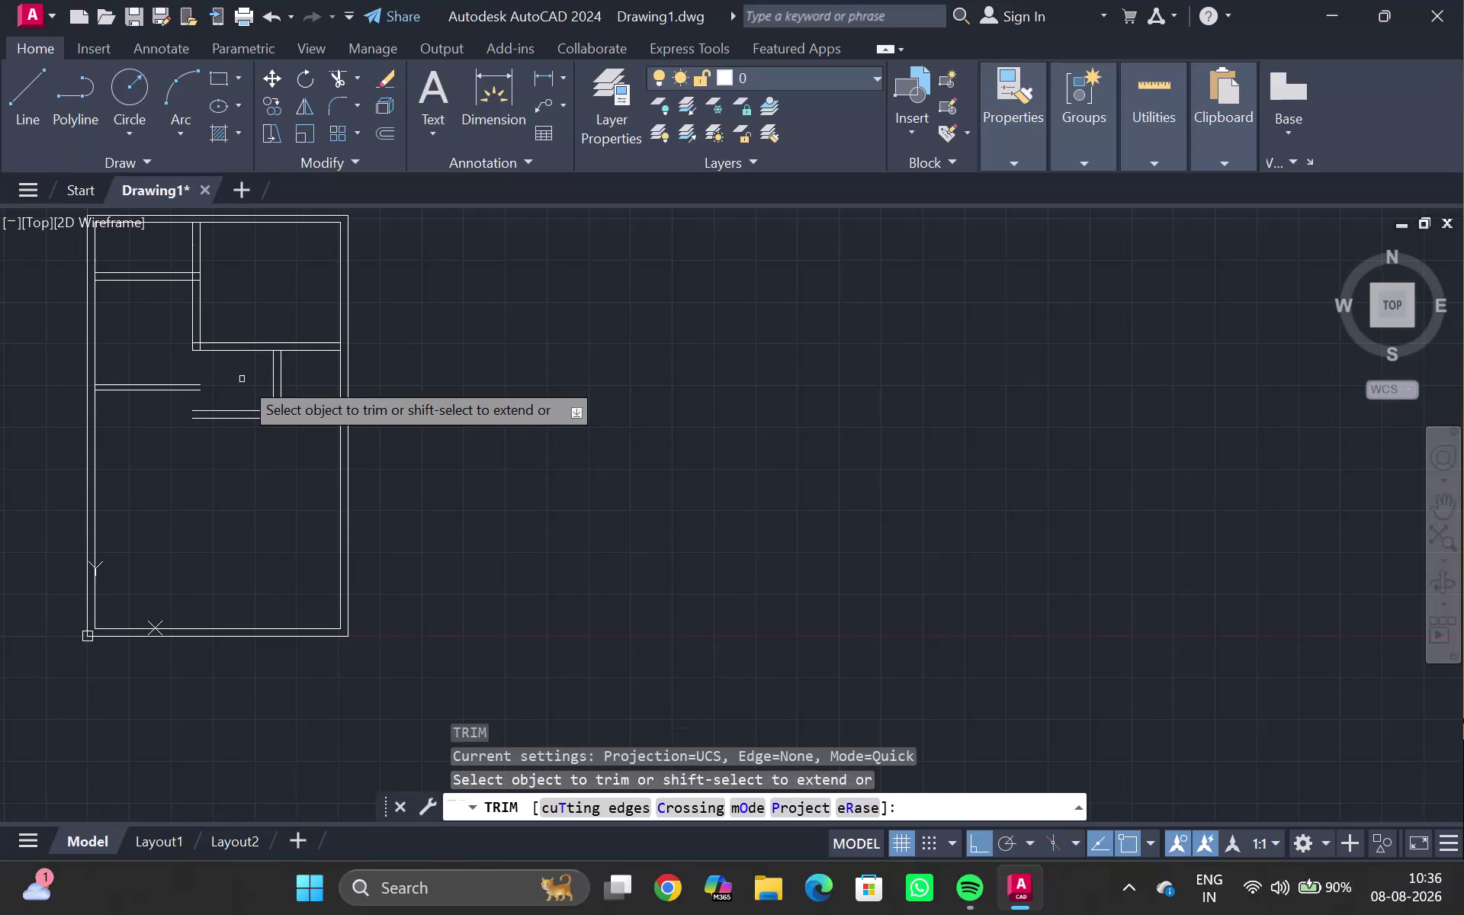
Cancel the trim operation and pan toward the inner partition.
drag(245, 374, 241, 439)
click(240, 440)
key(Escape)
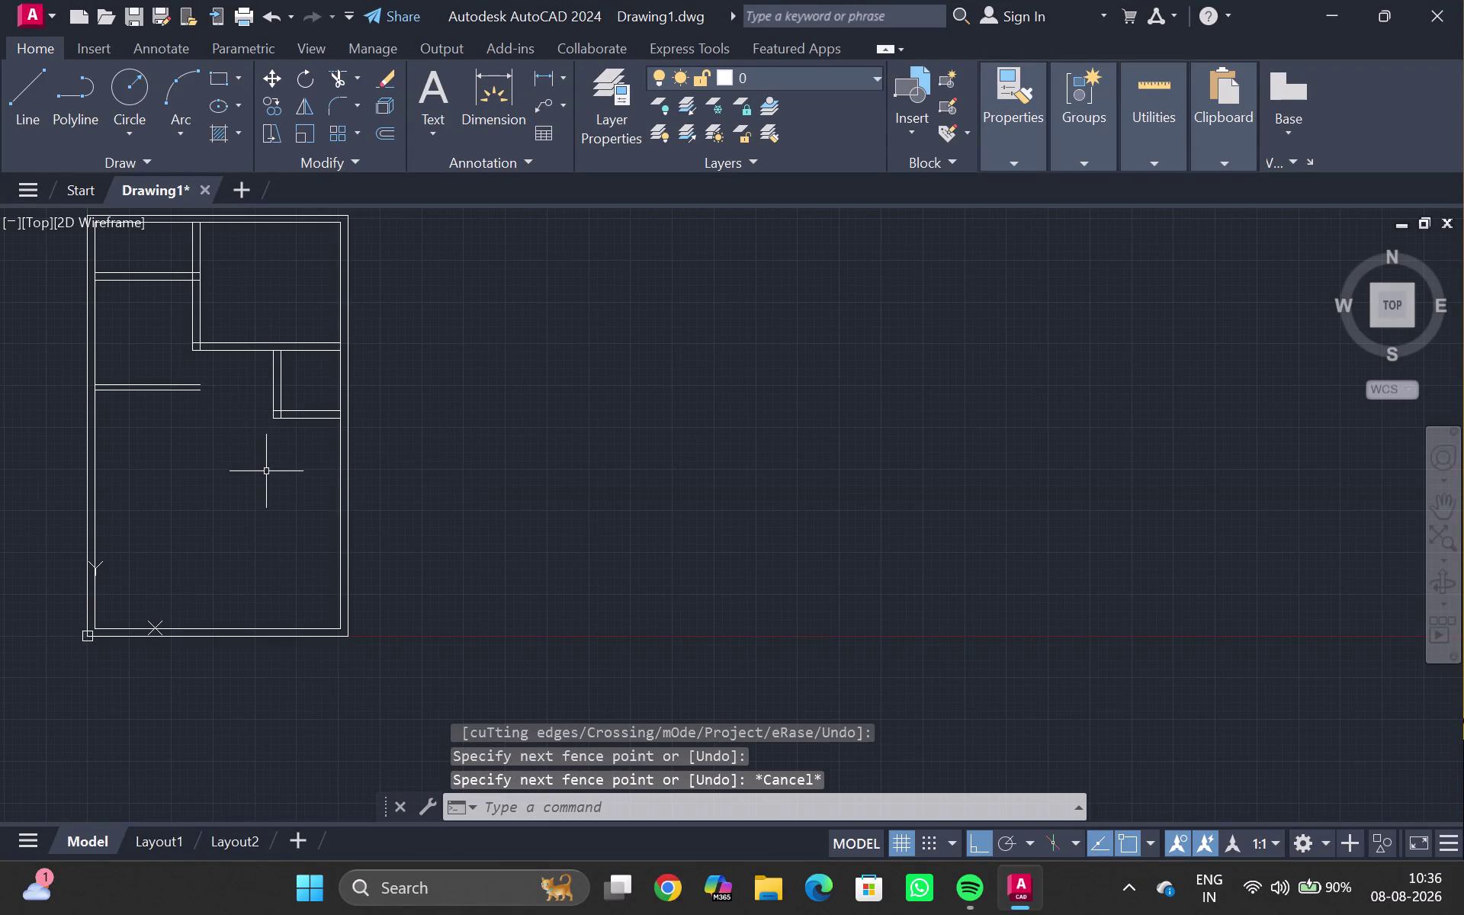
scroll(up, 3)
middle_drag(251, 419, 177, 443)
scroll(up, 3)
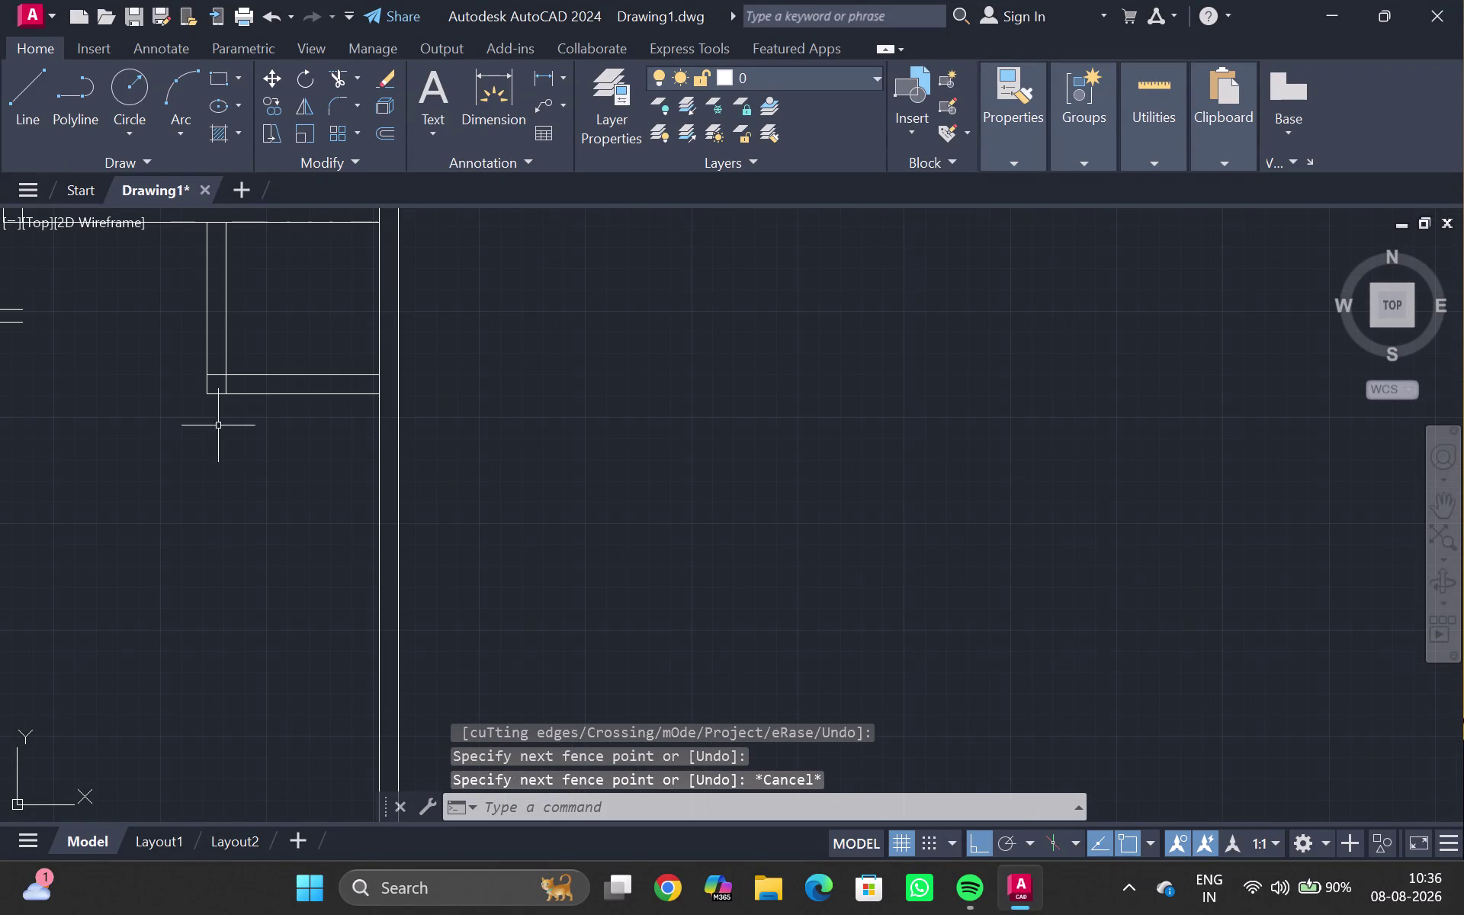
click(260, 396)
Offset a wall line 9'8" below it, then end the offset.
key(o)
key(Return)
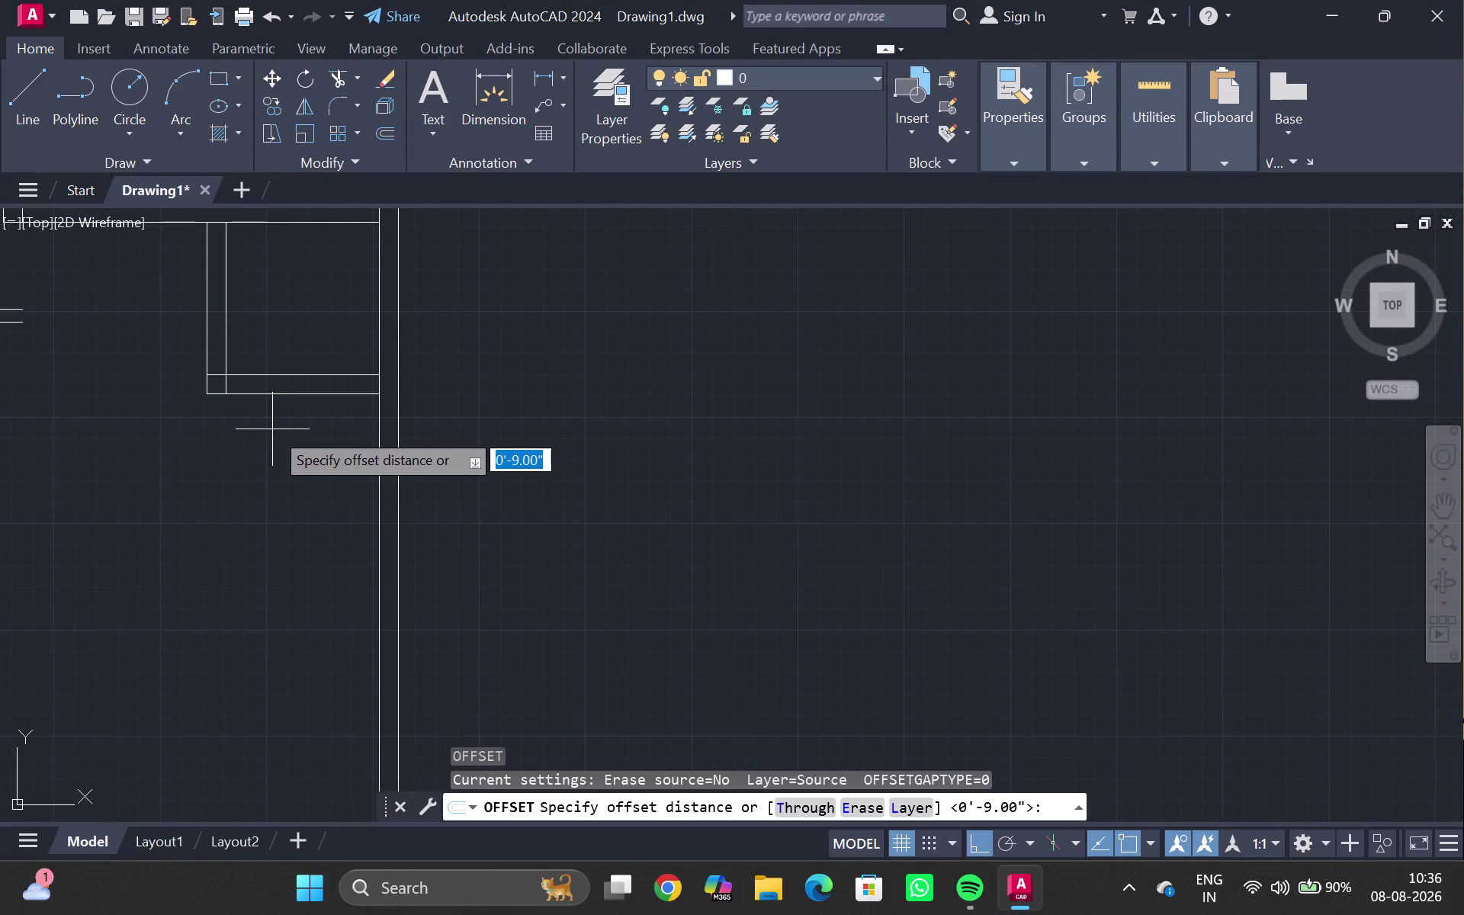
text(9)
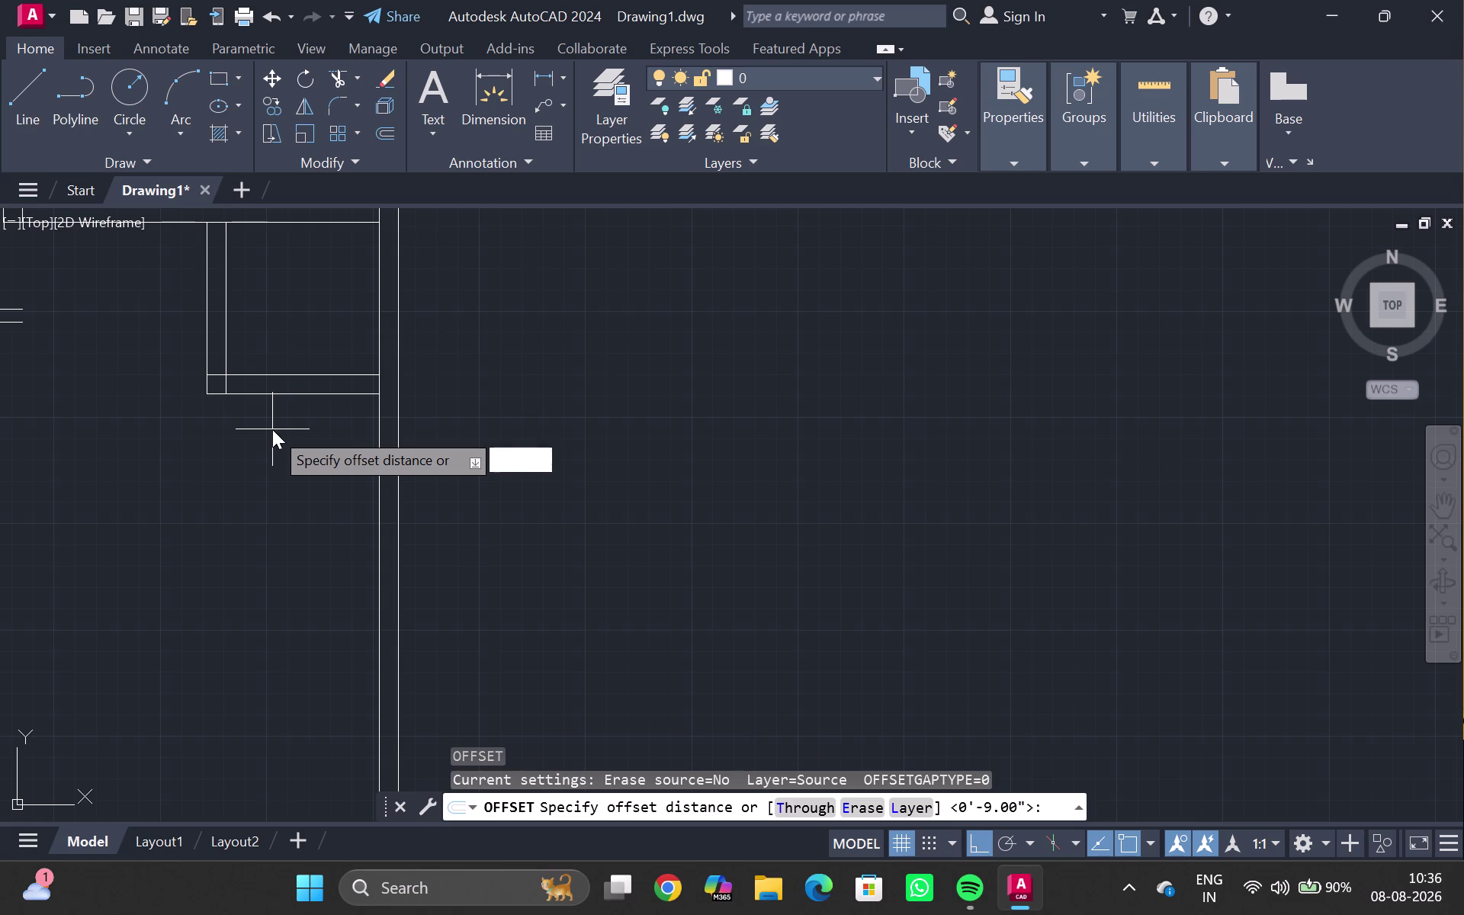
text(')
text(8")
key(Return)
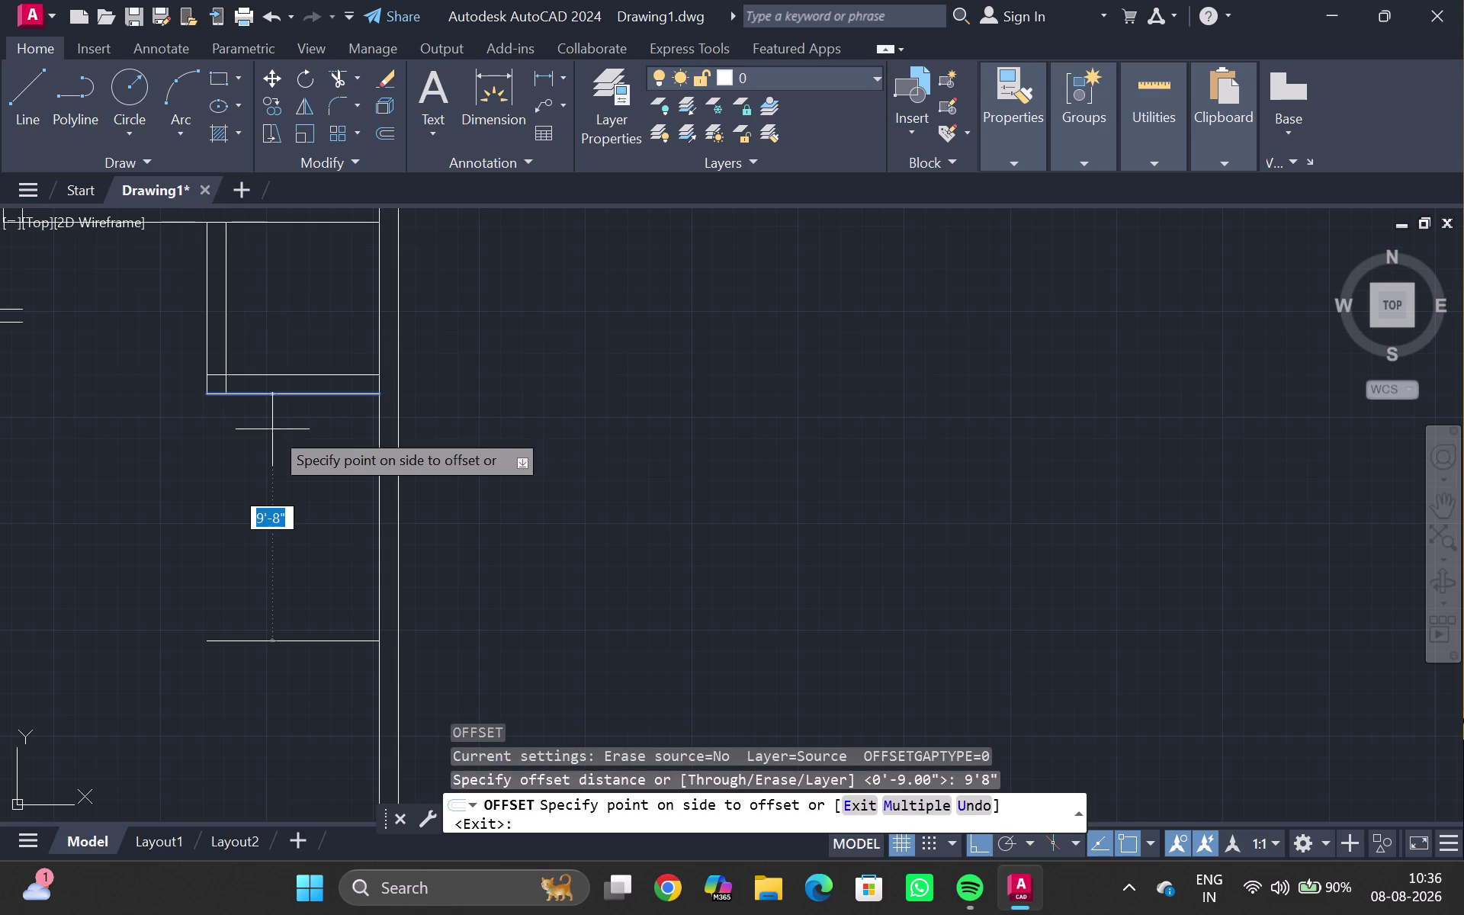
double_click(289, 462)
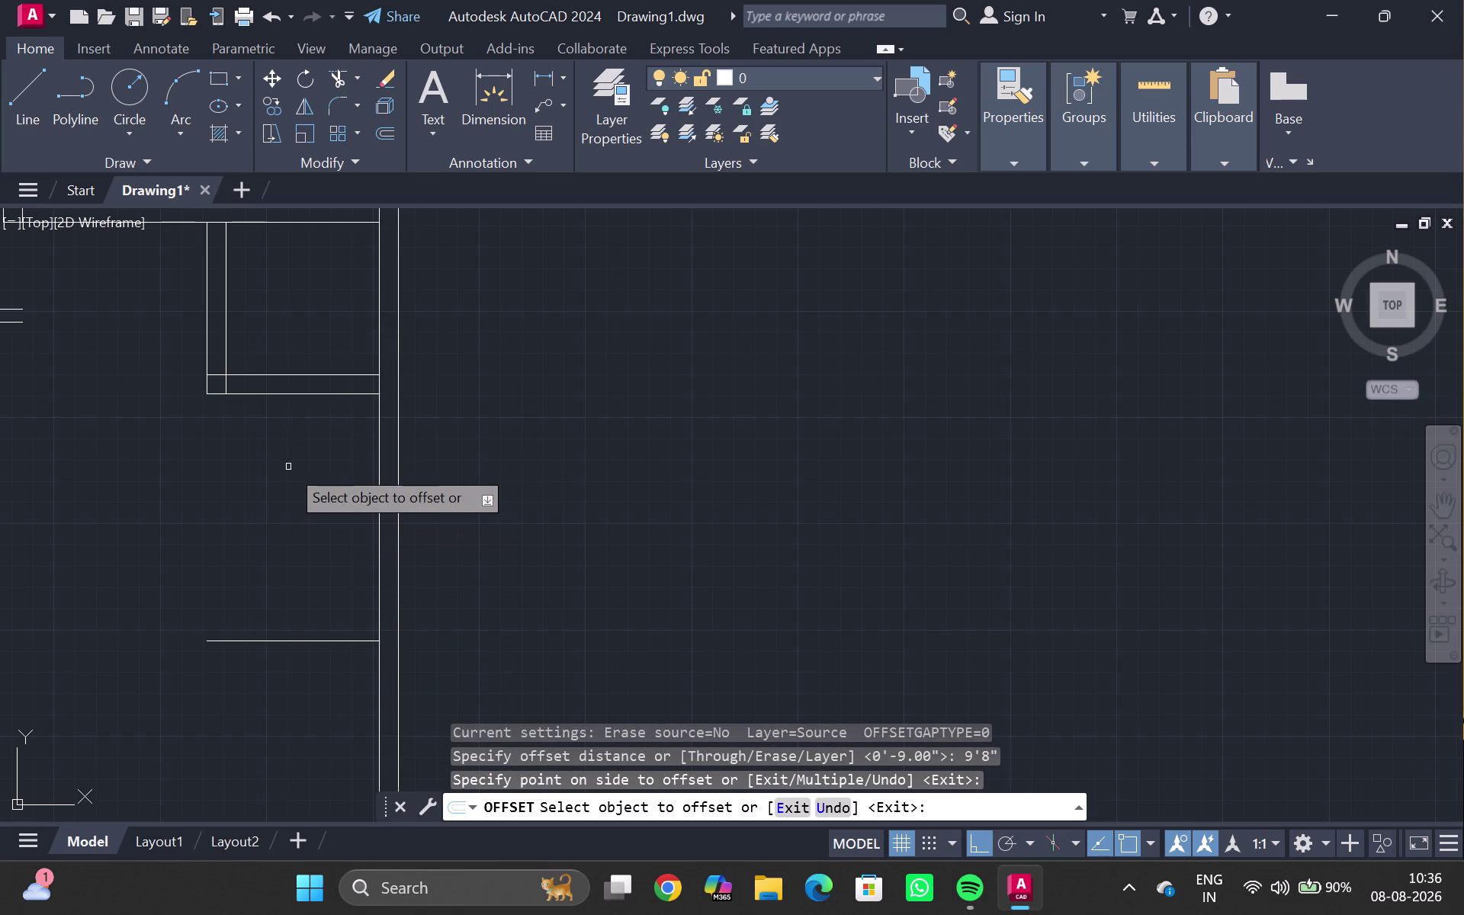
key(Escape)
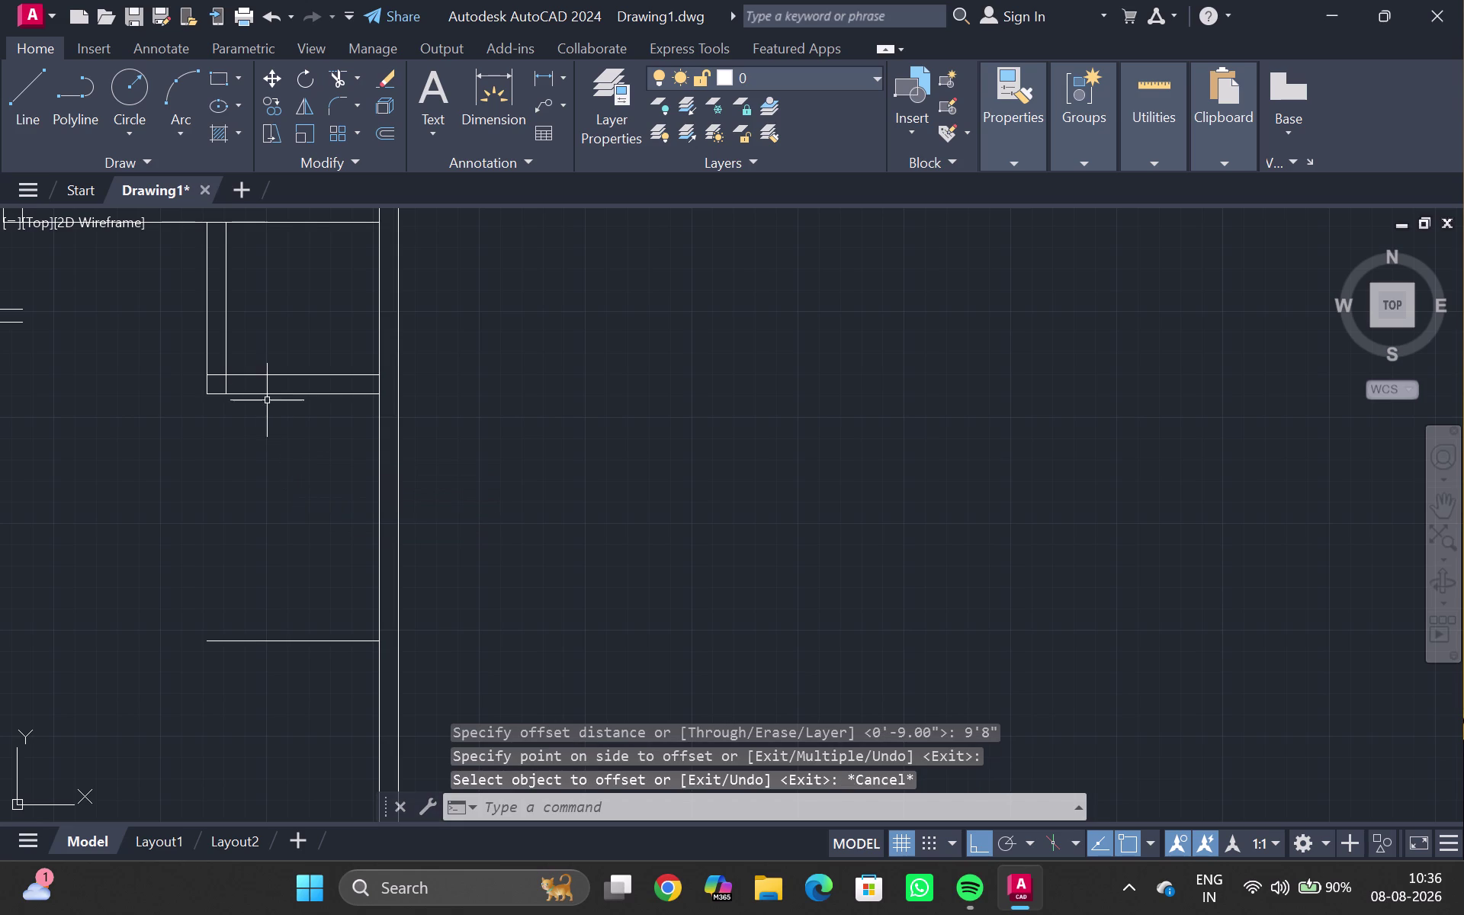
Undo the recent offset, trim and extend edits with eight undos.
scroll(up, 3)
middle_click(260, 370)
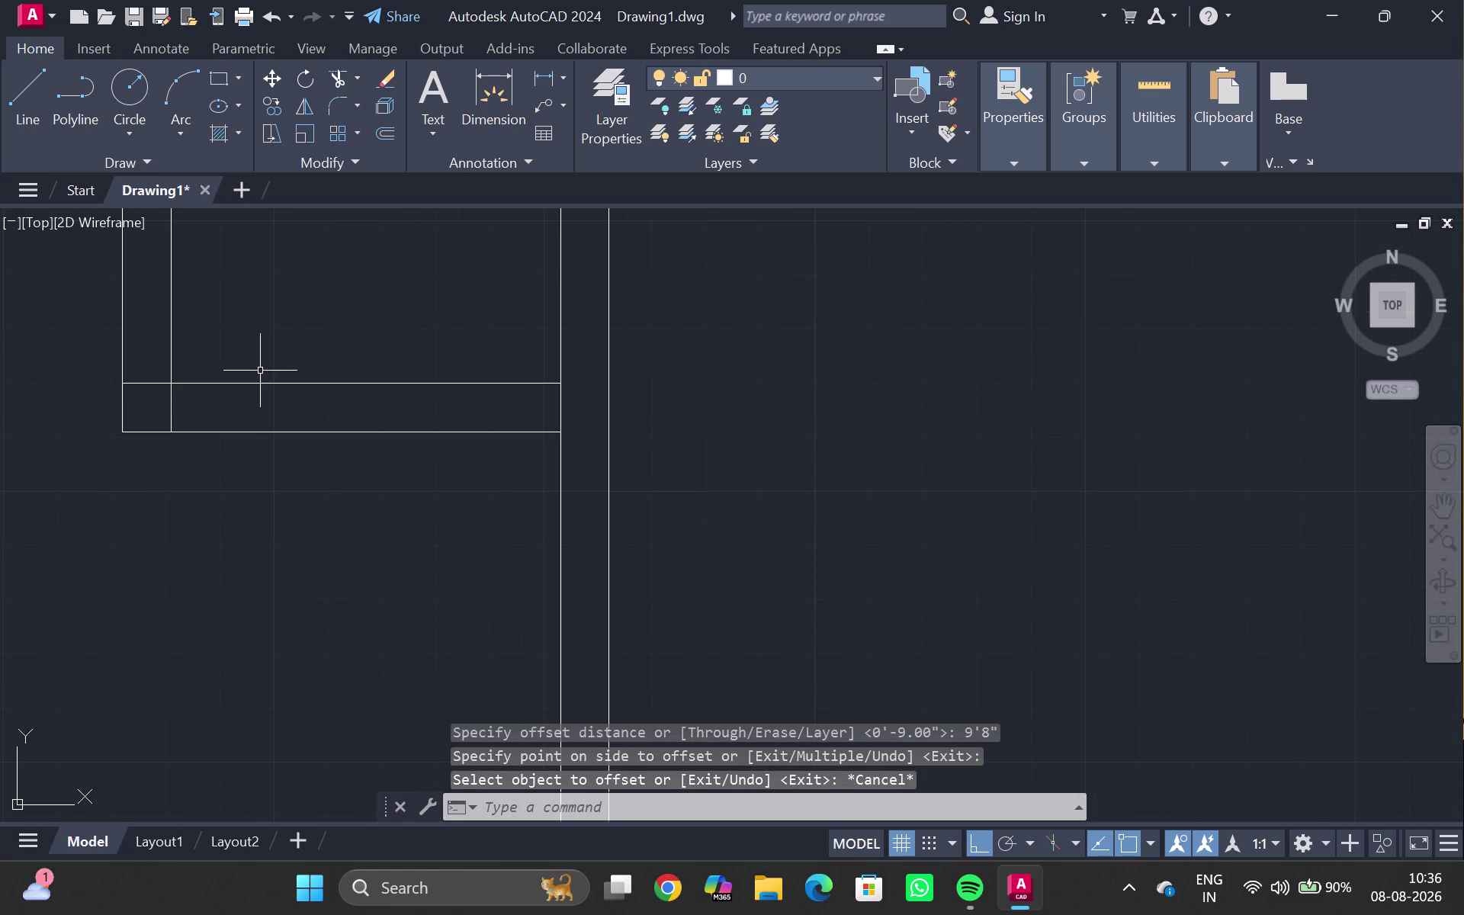
key(ctrl+z)
key(ctrl+z)
key(ctrl+z)
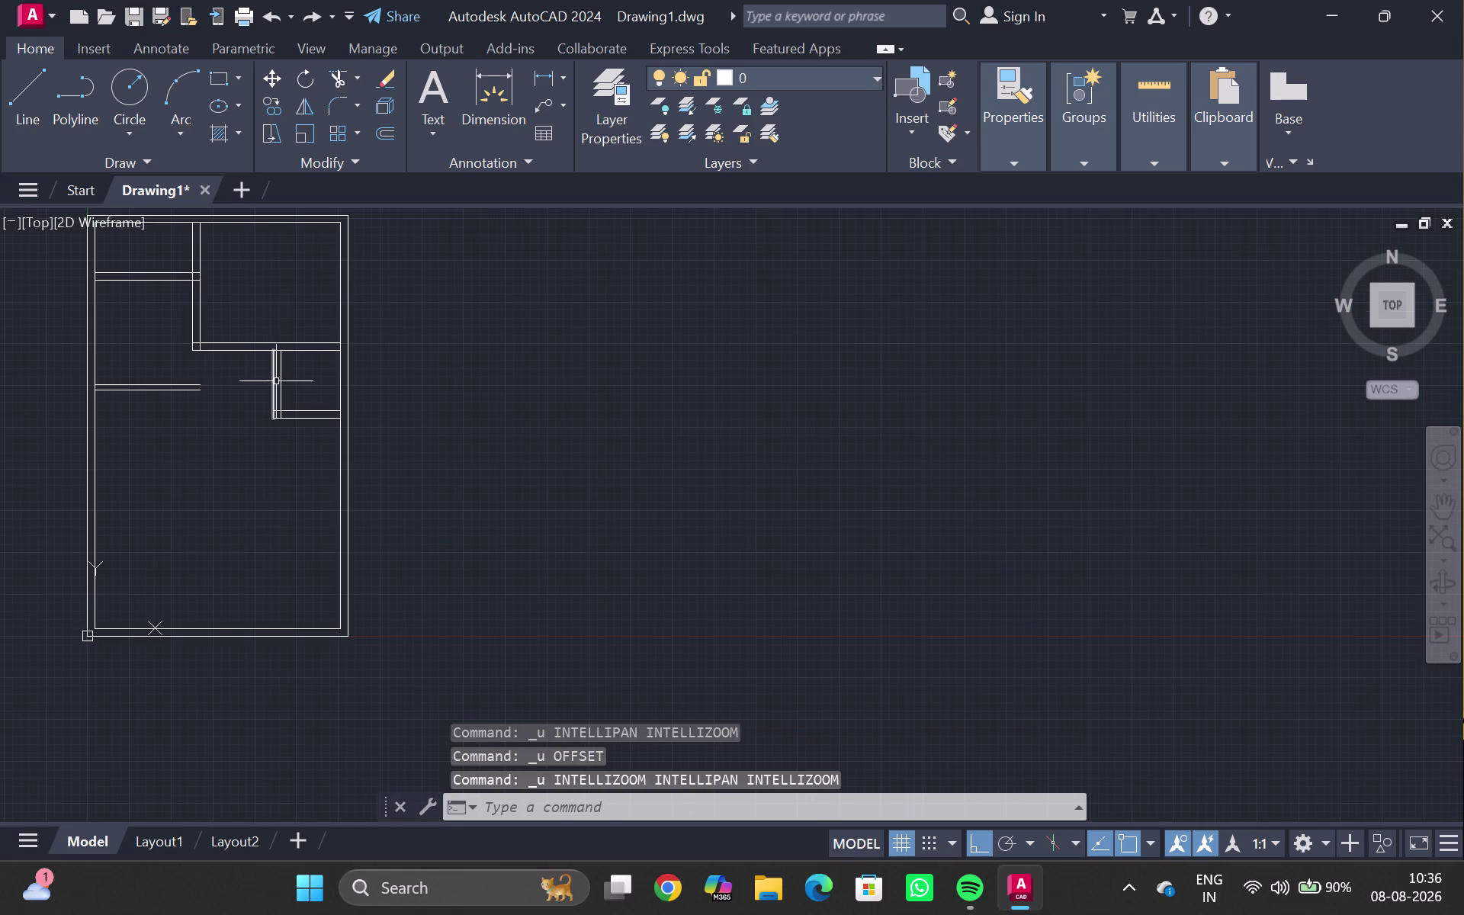
key(ctrl+z)
key(ctrl+z)
key(ctrl+z)
key(ctrl+z)
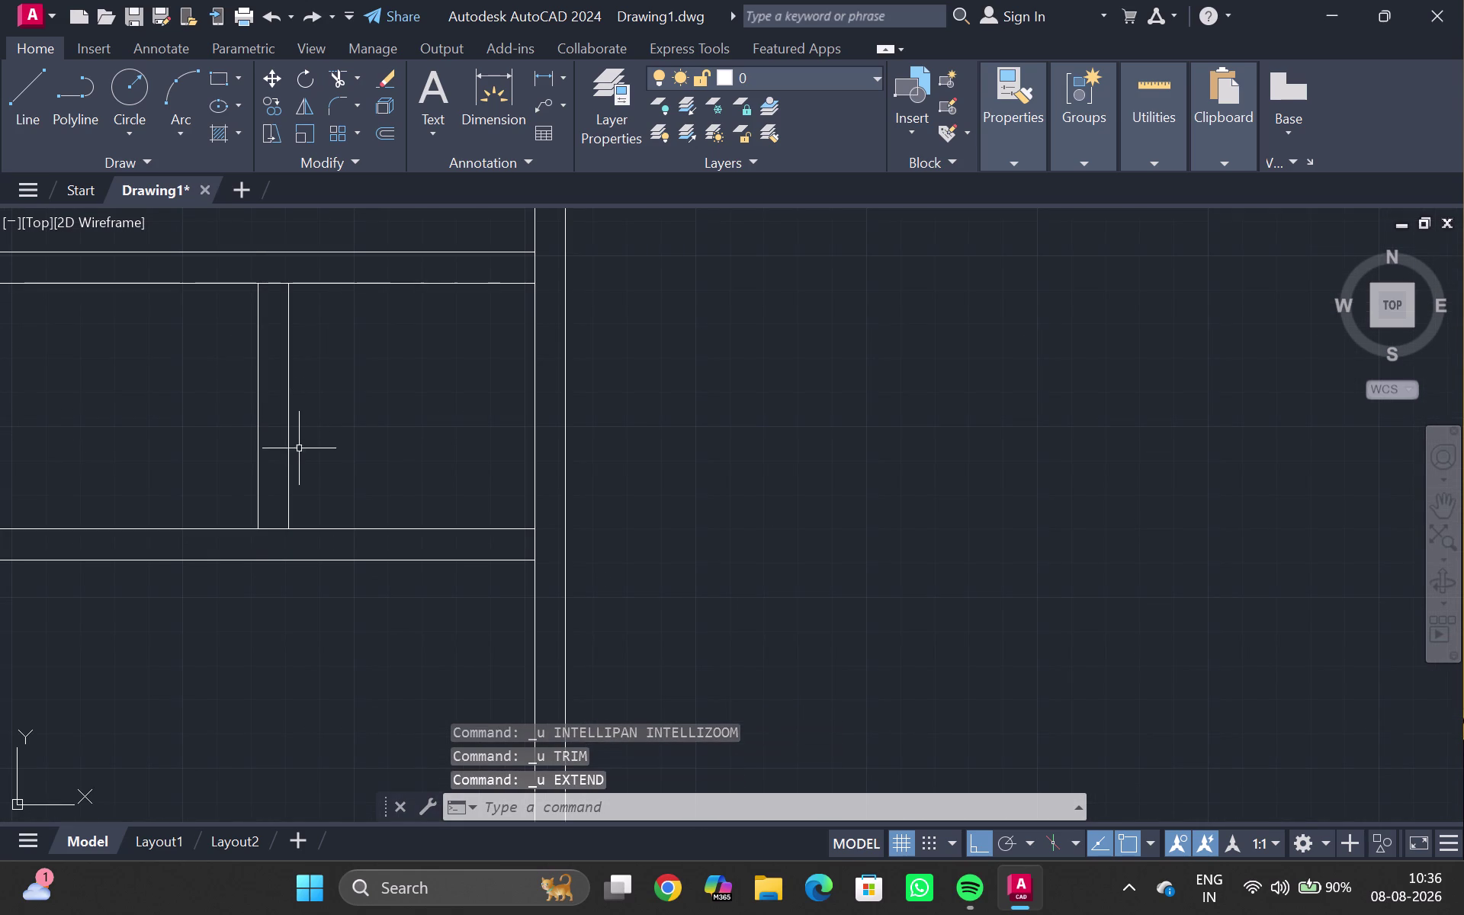
key(ctrl+z)
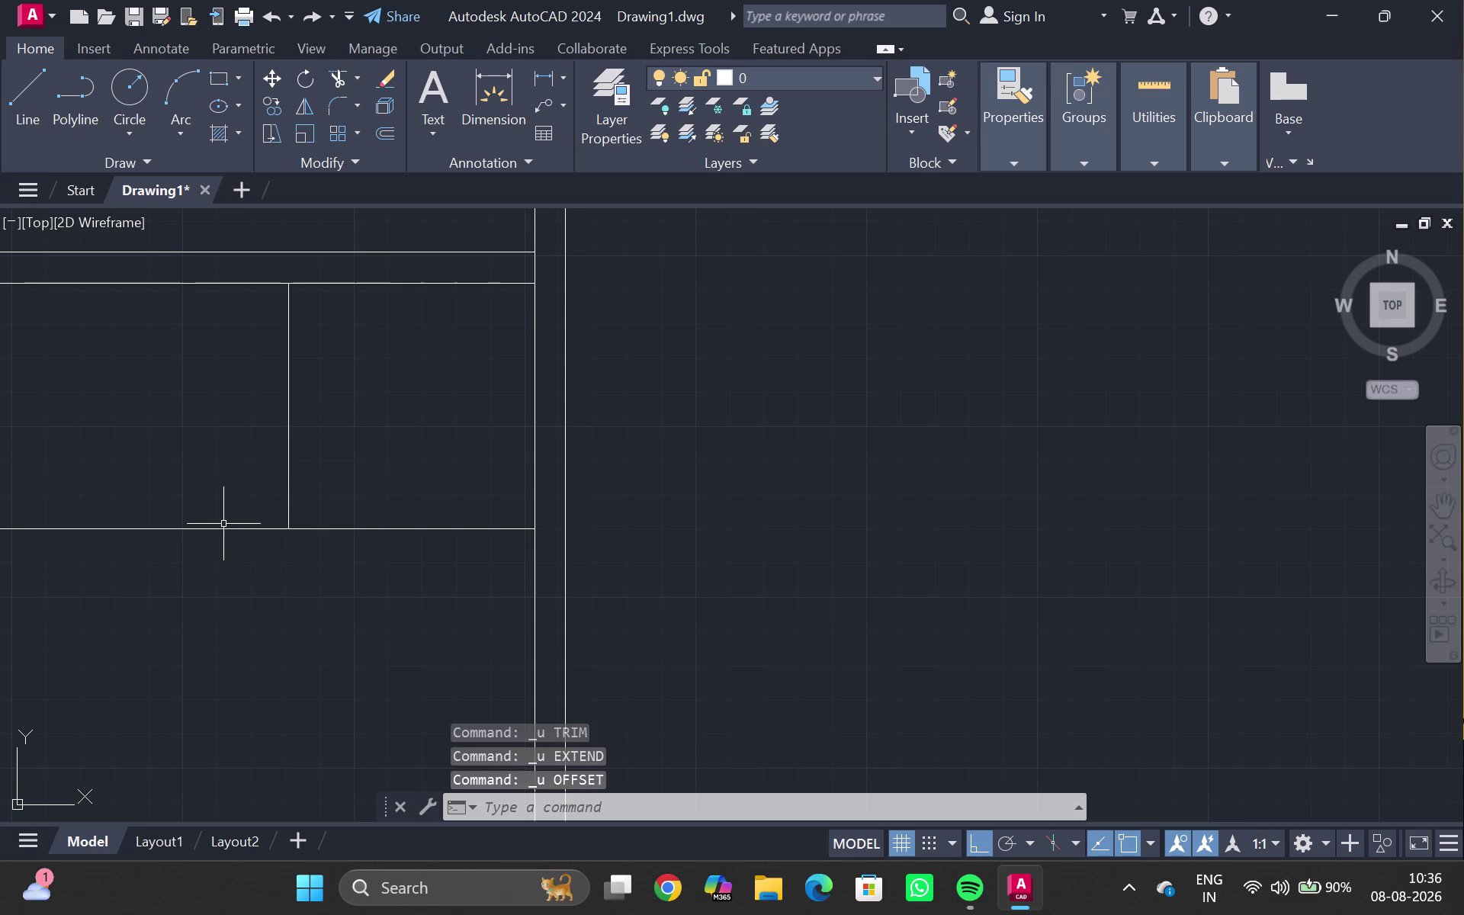
scroll(up, 3)
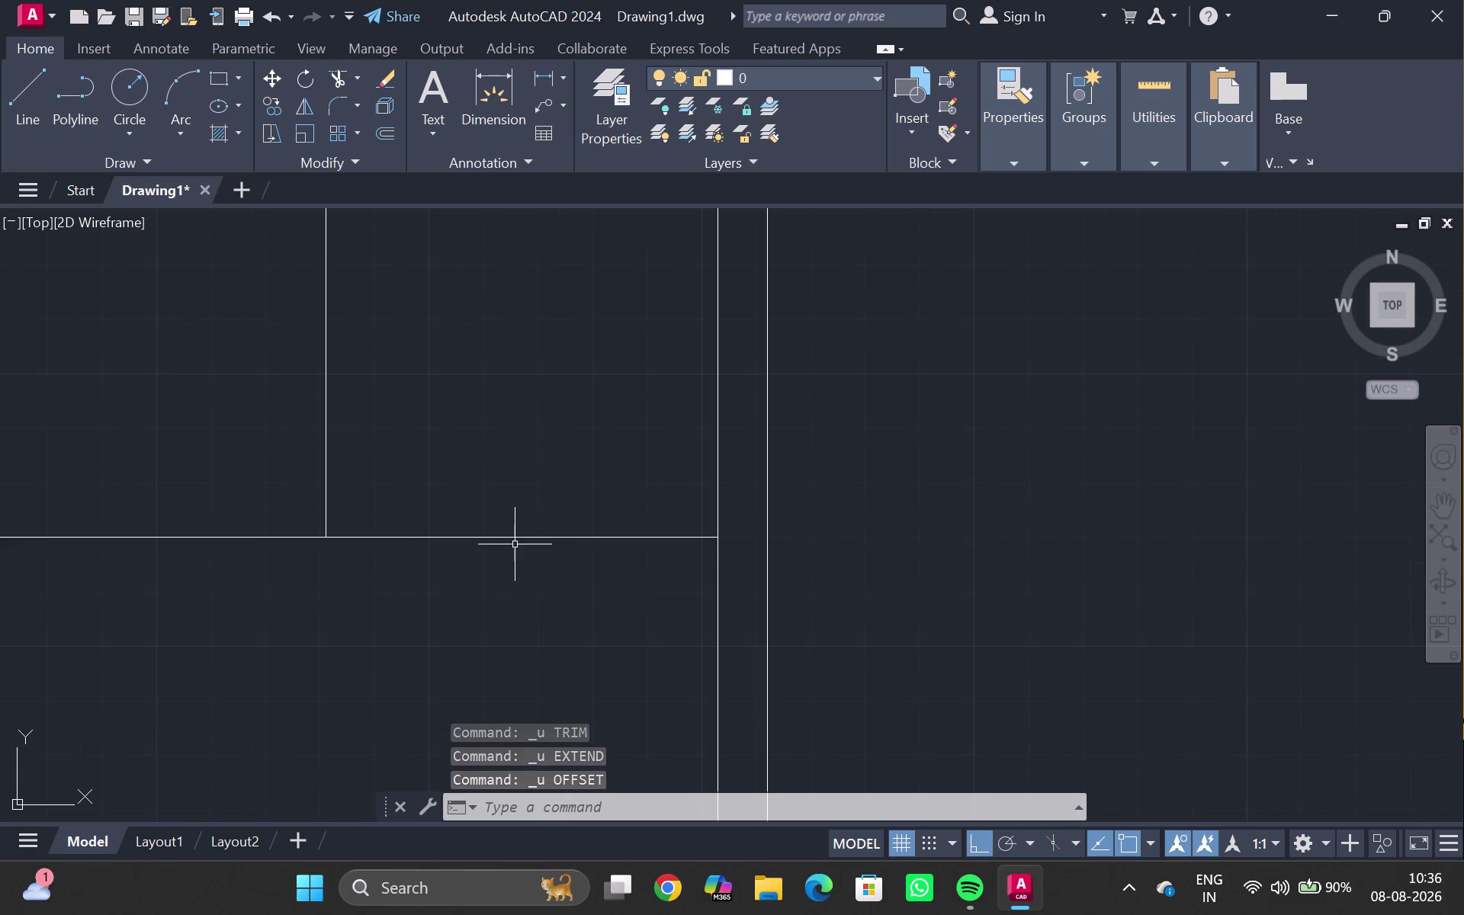
Offset the horizontal partition line 4" and the vertical wall line 9".
double_click(515, 535)
key(o)
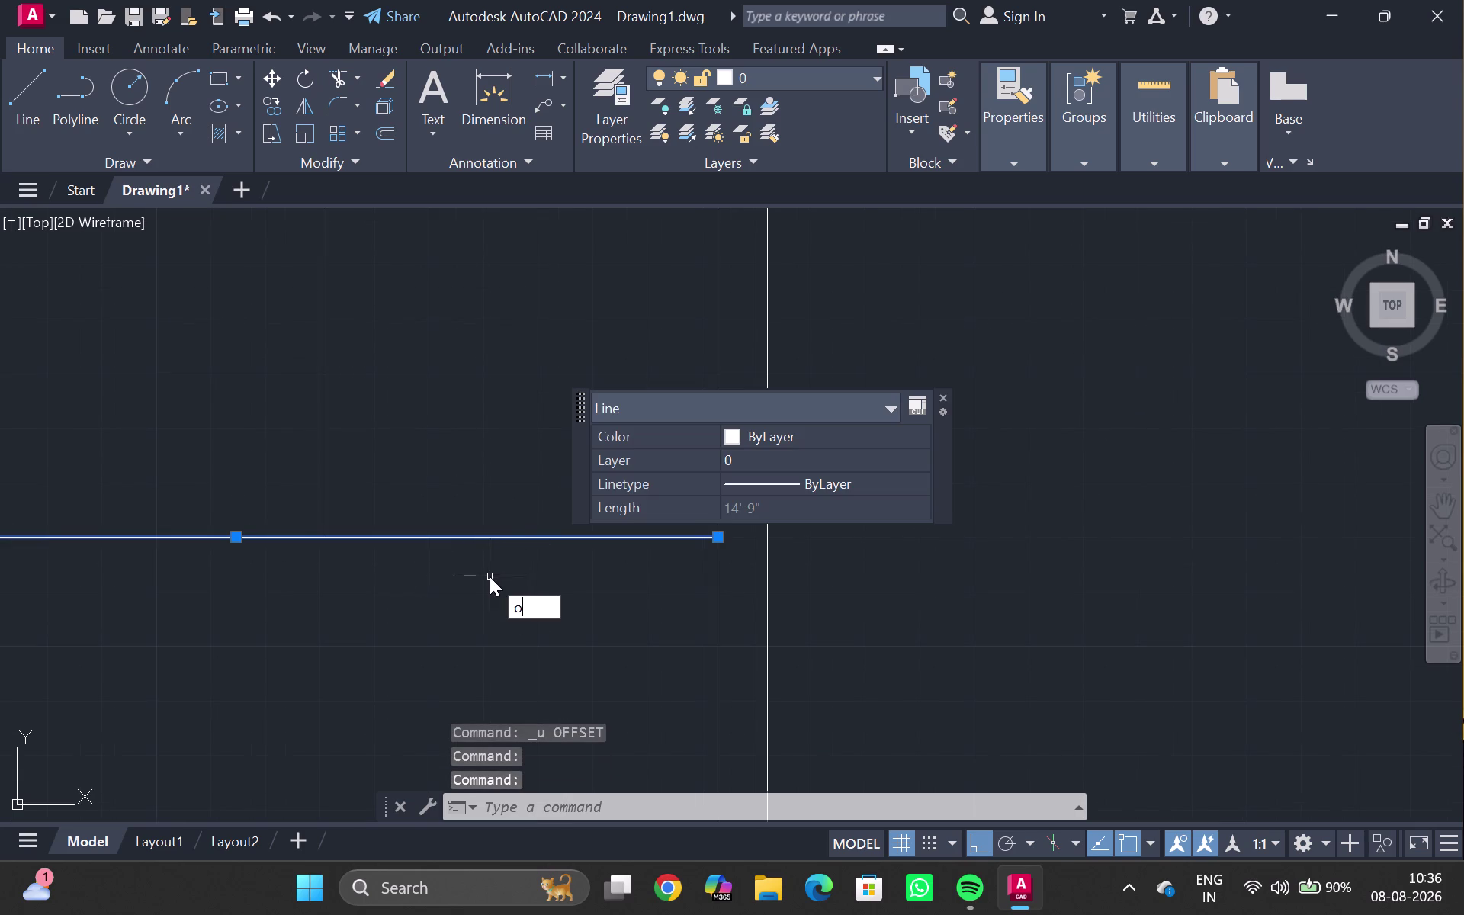
key(Return)
text(4")
key(Return)
double_click(490, 577)
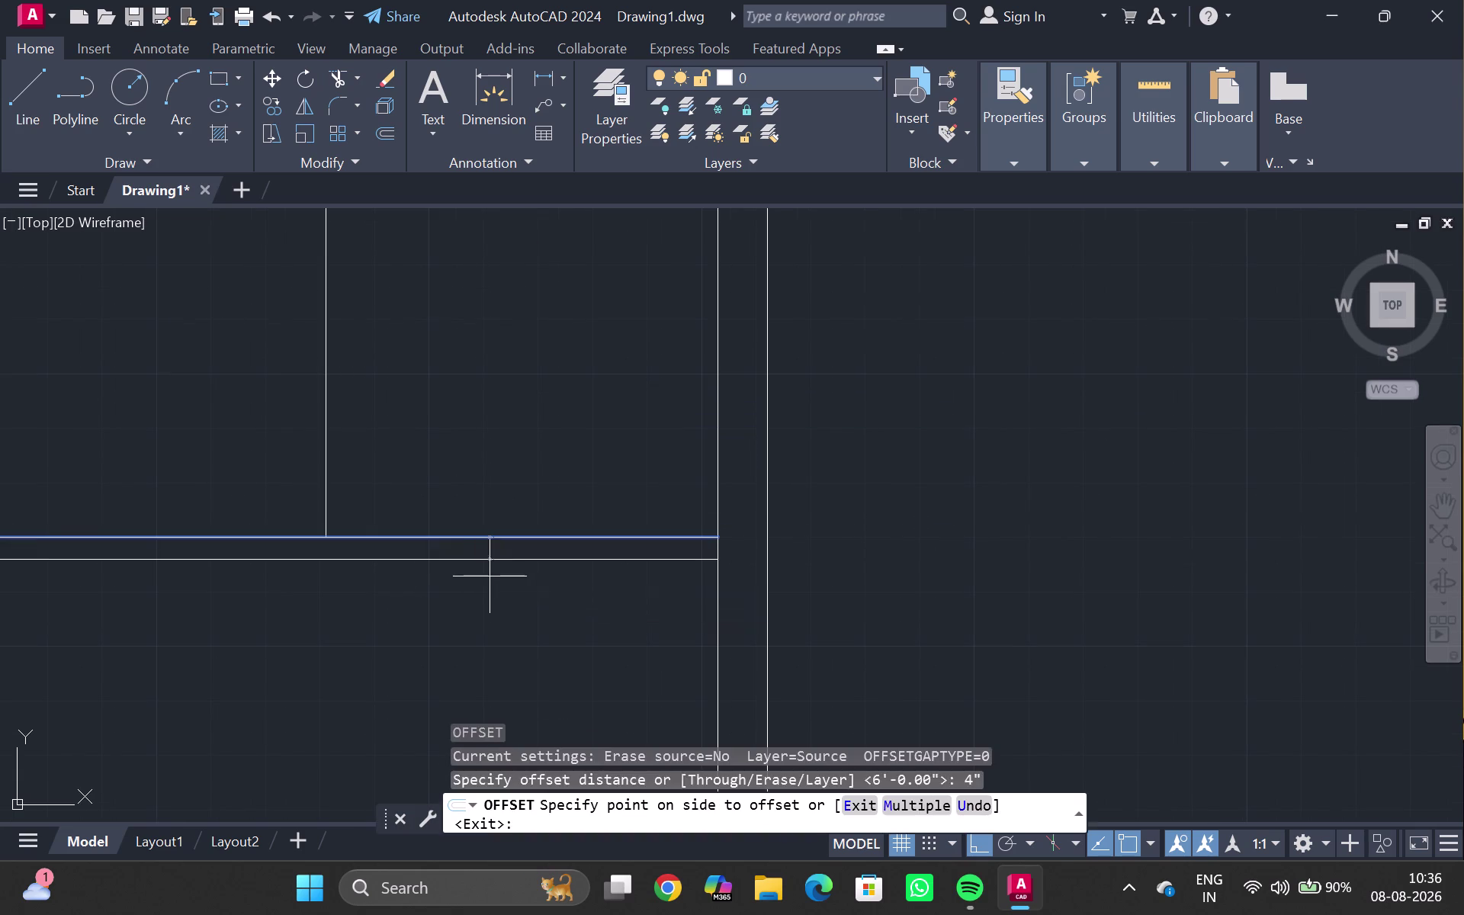
double_click(325, 344)
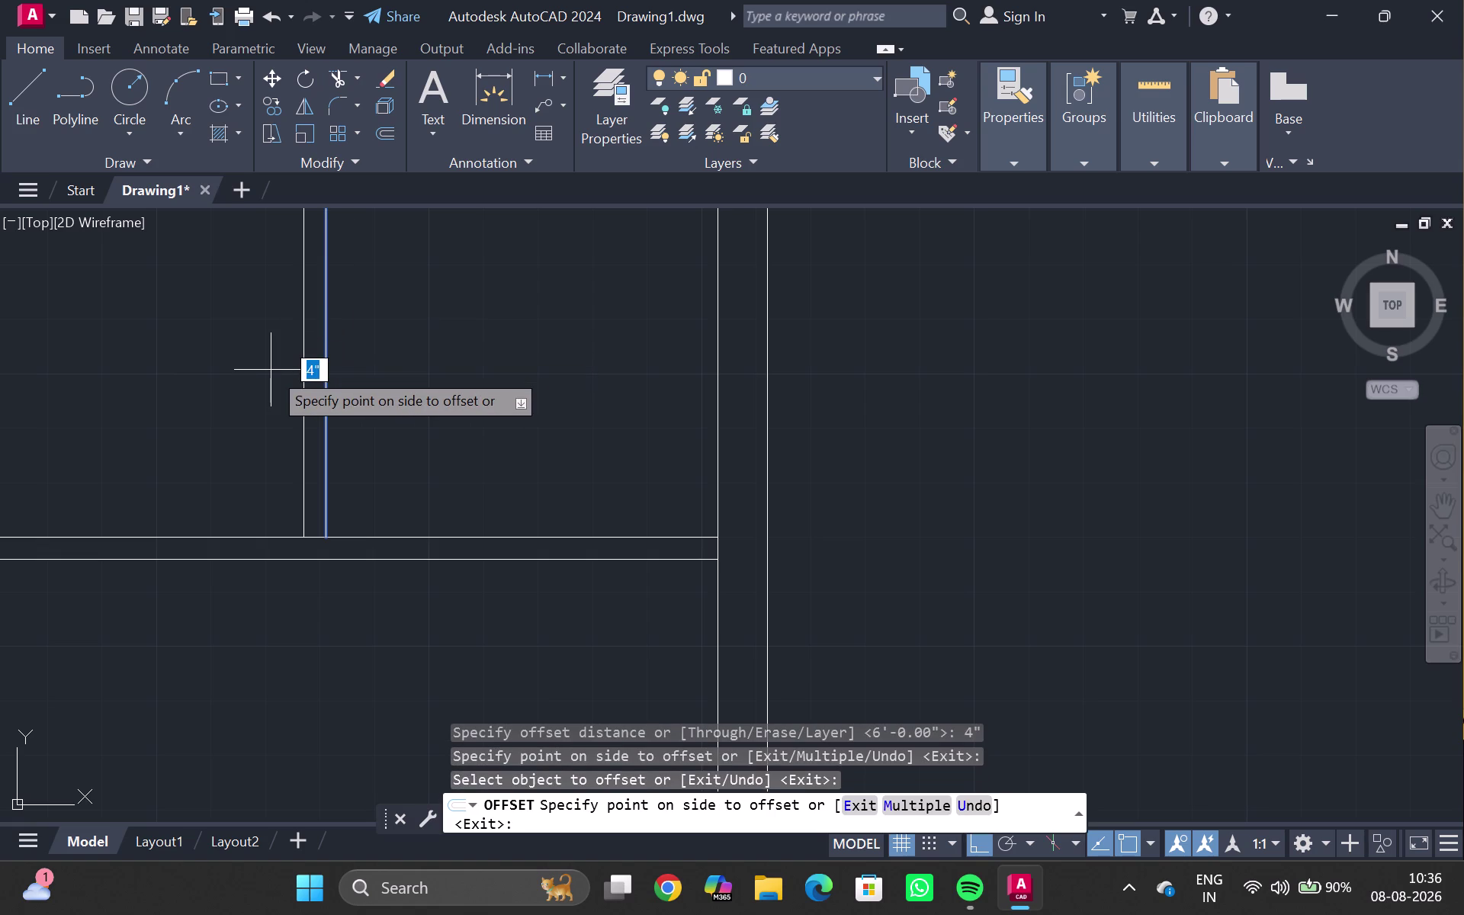
text(9")
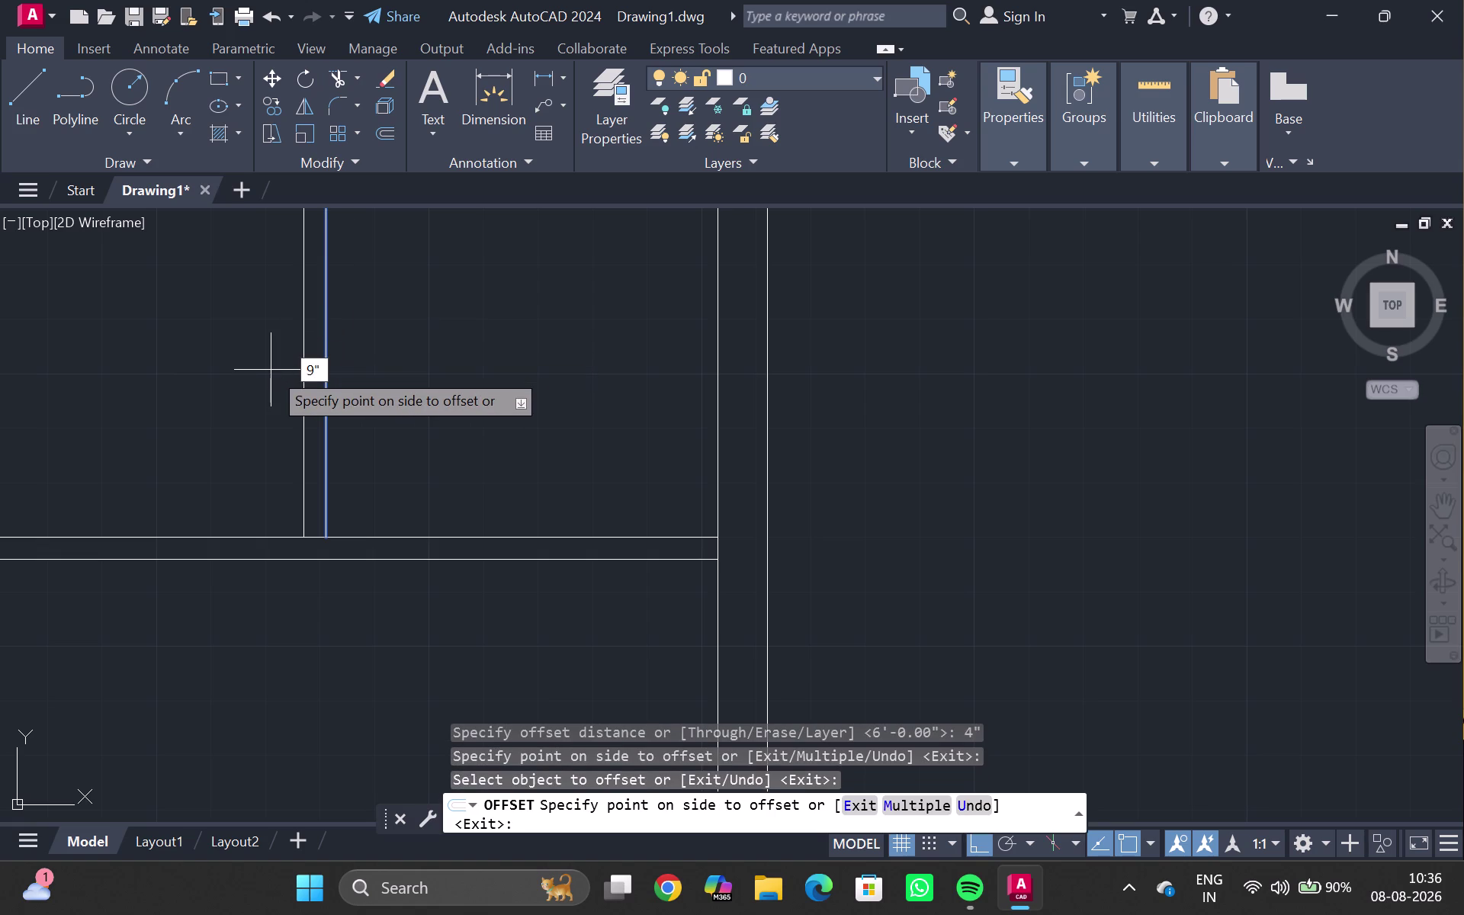
key(Return)
scroll(up, 3)
click(271, 372)
key(Escape)
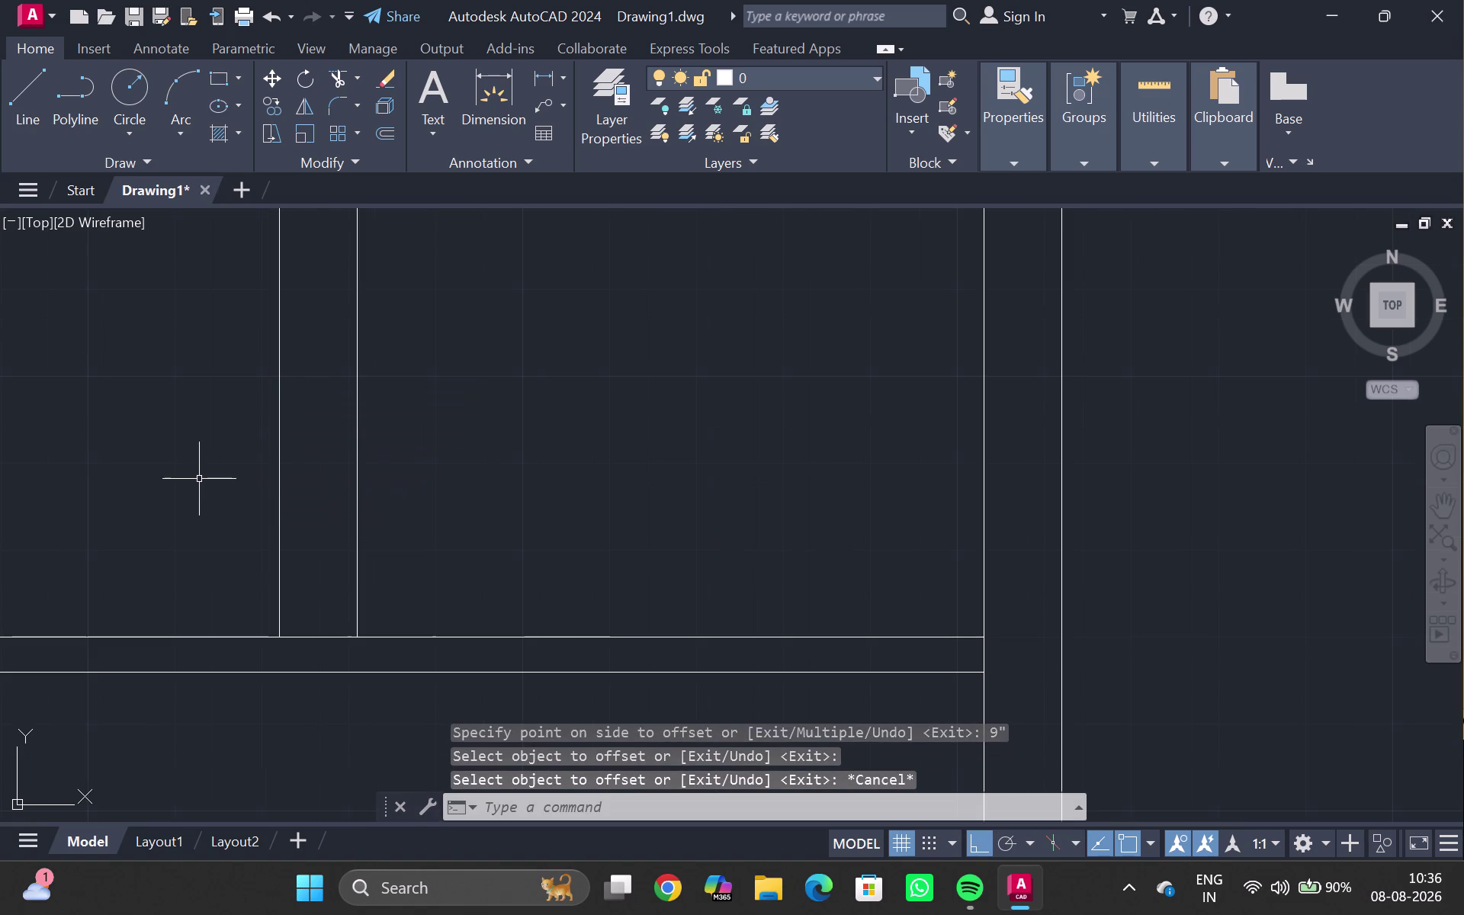
Extend the window-selected partition wall lines to the outer wall.
key(e)
key(x)
key(backslash)
key(Return)
click(196, 460)
drag(196, 460, 392, 447)
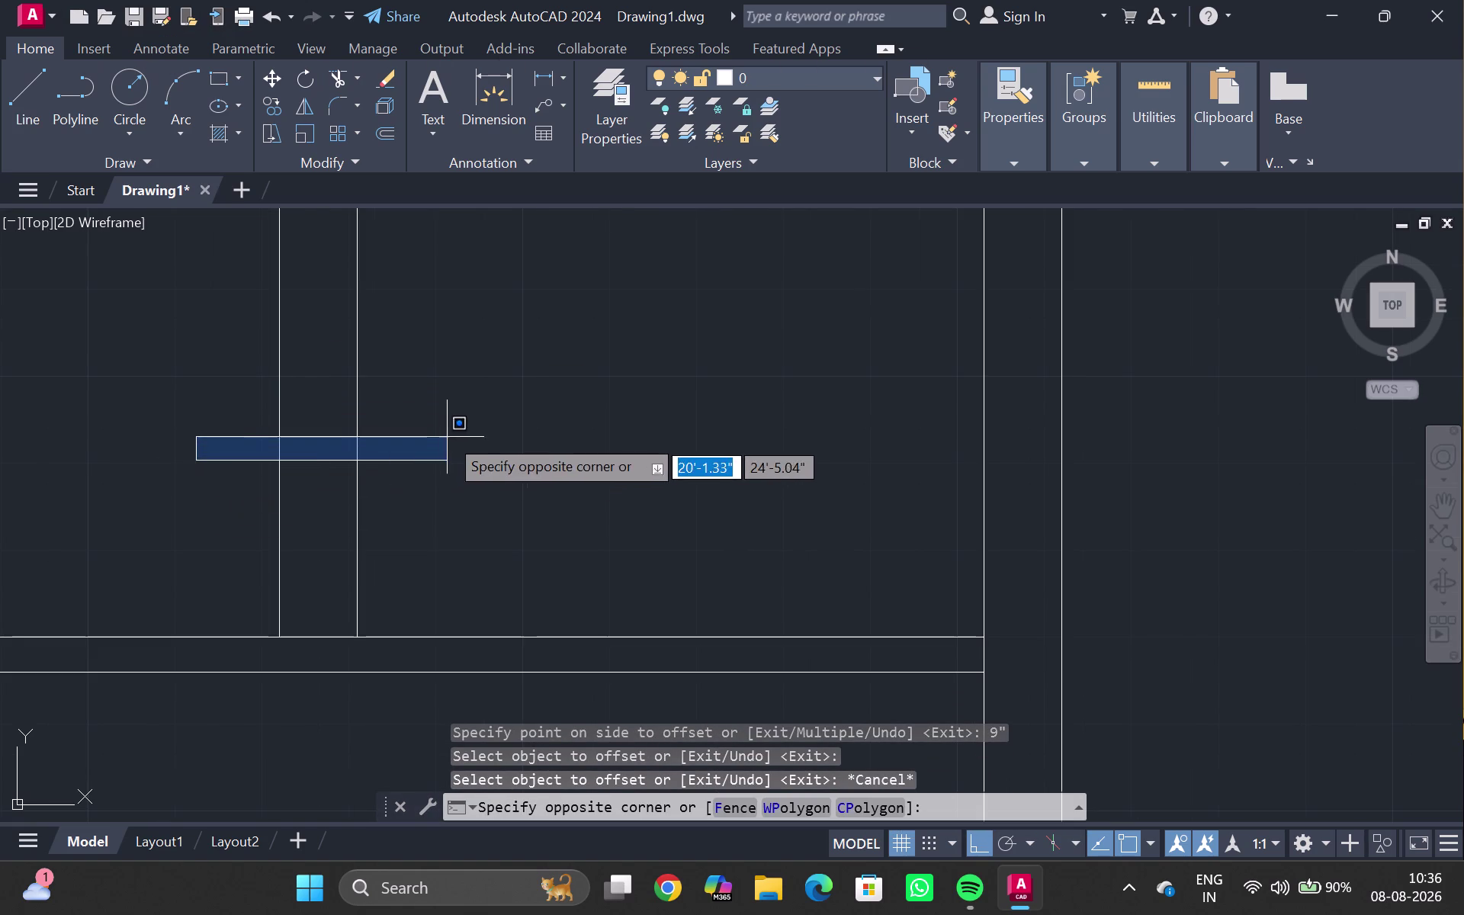
double_click(429, 435)
key(e)
key(x)
key(Return)
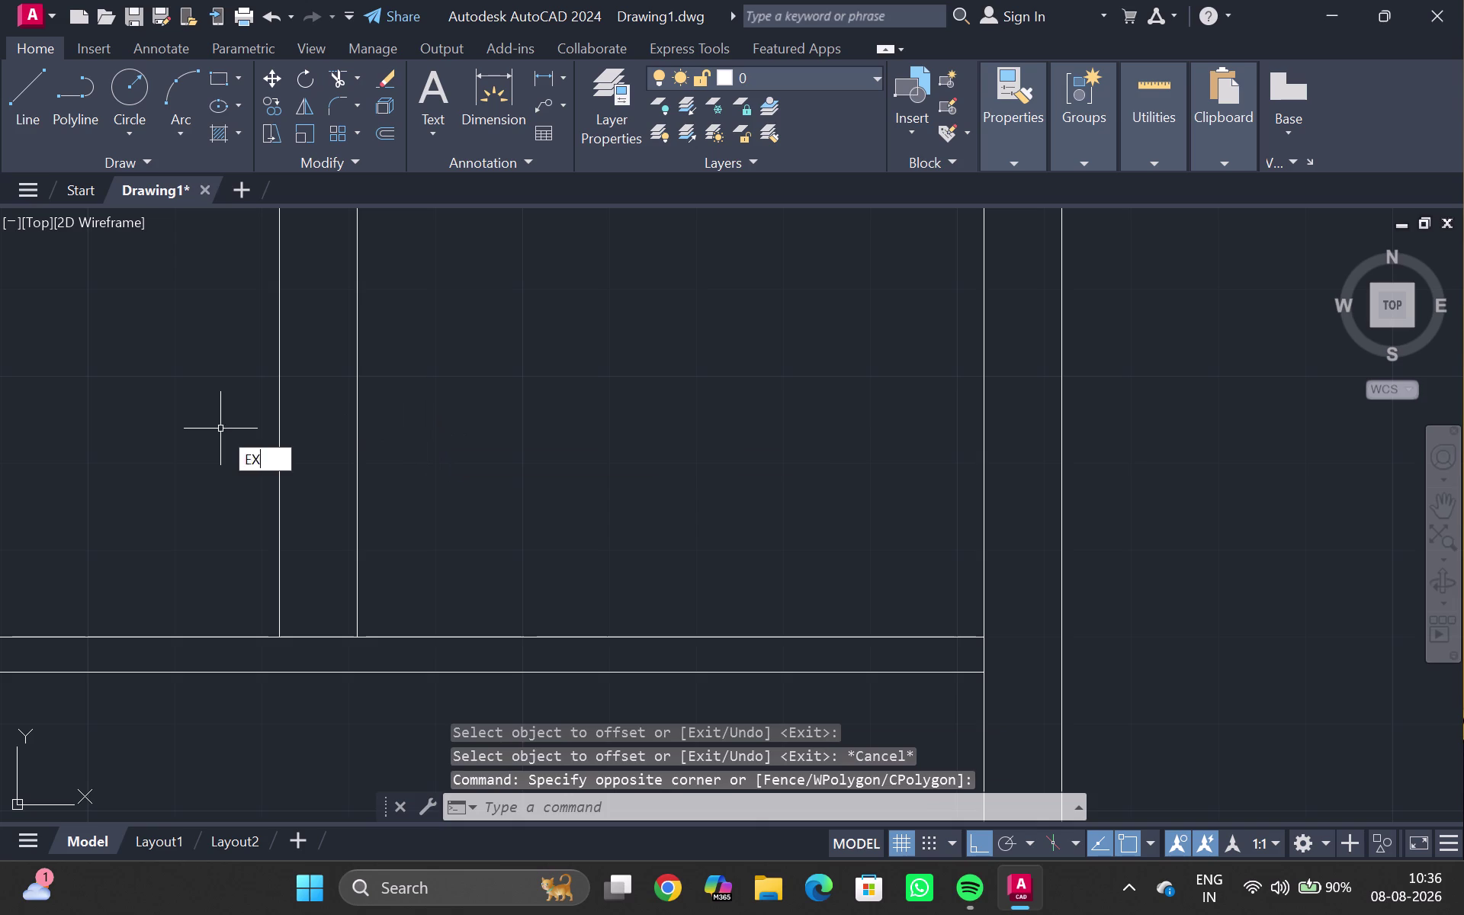
drag(226, 408, 543, 394)
scroll(down, 3)
key(Escape)
Pan along the wall and extend the lower wall line to the outer wall.
scroll(down, 3)
middle_drag(573, 457, 500, 414)
scroll(up, 3)
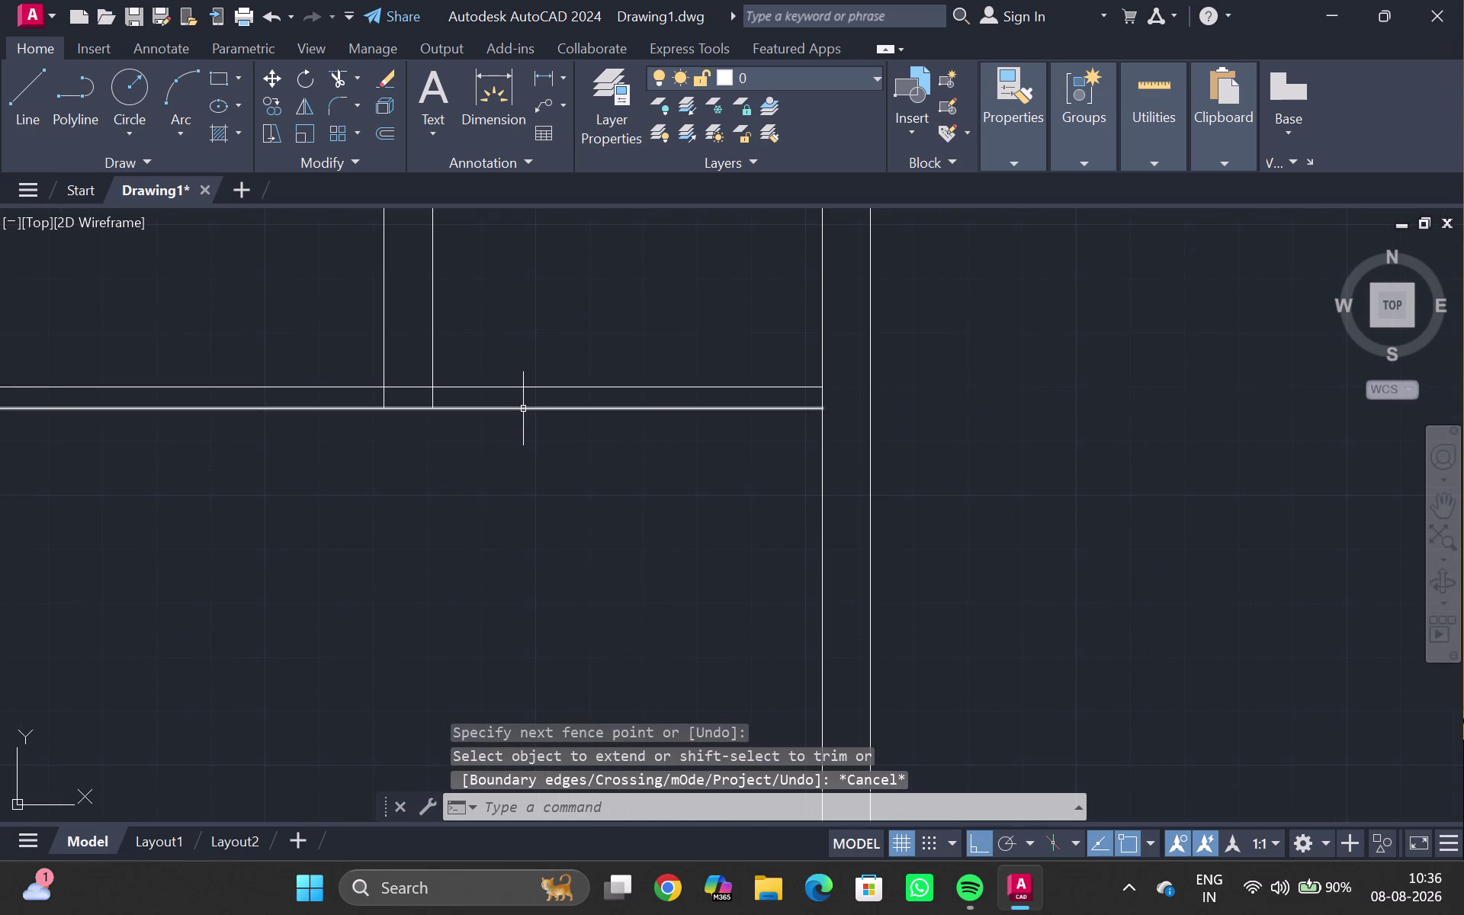
double_click(523, 406)
key(o)
key(Return)
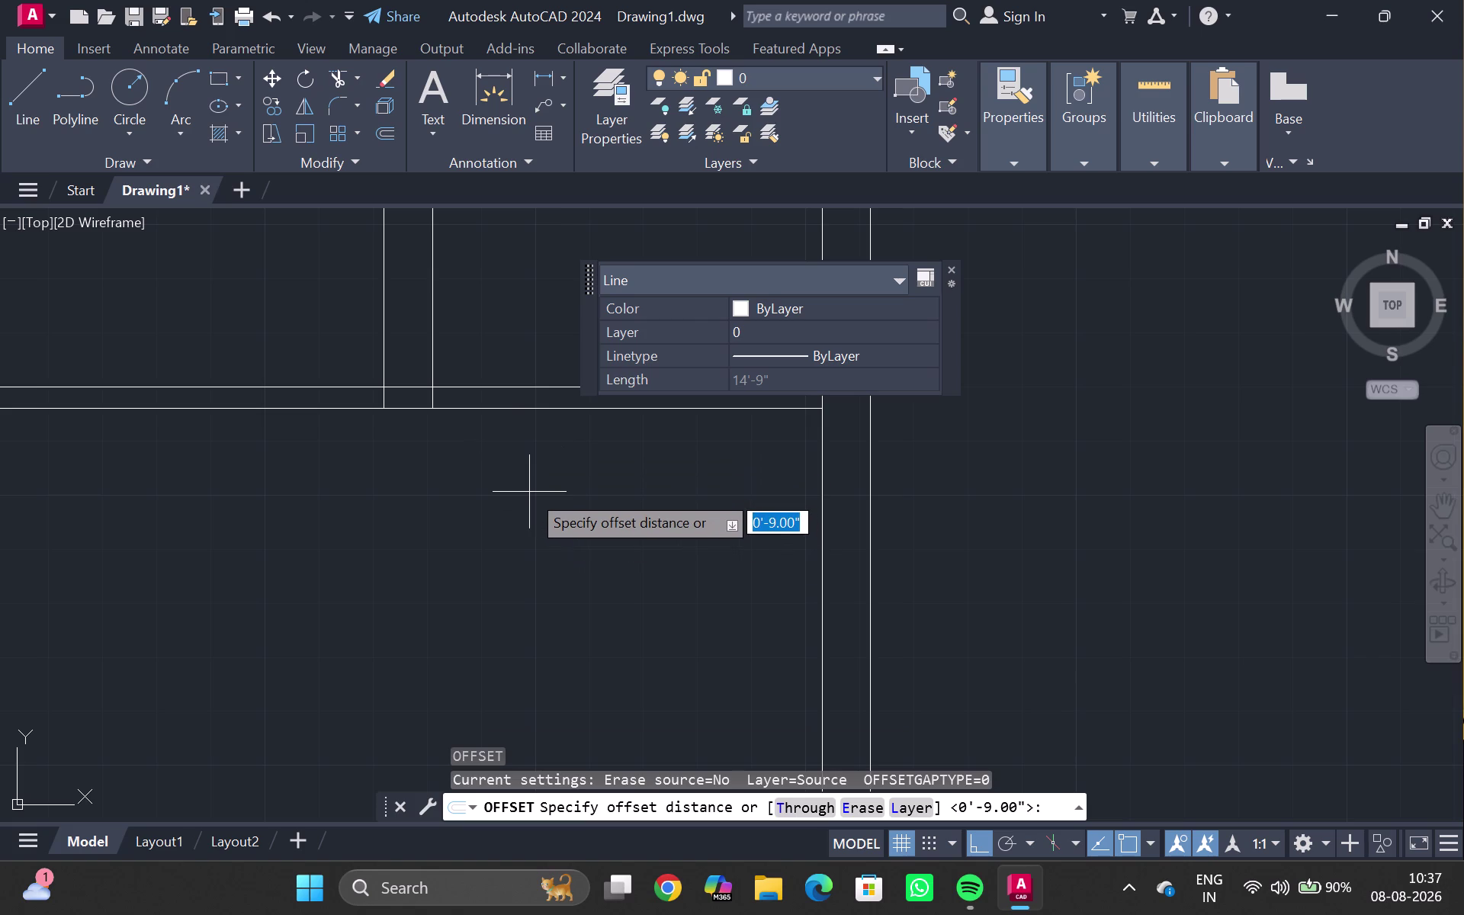
Offset the lower inner wall line 9'8" downward.
text(9'8")
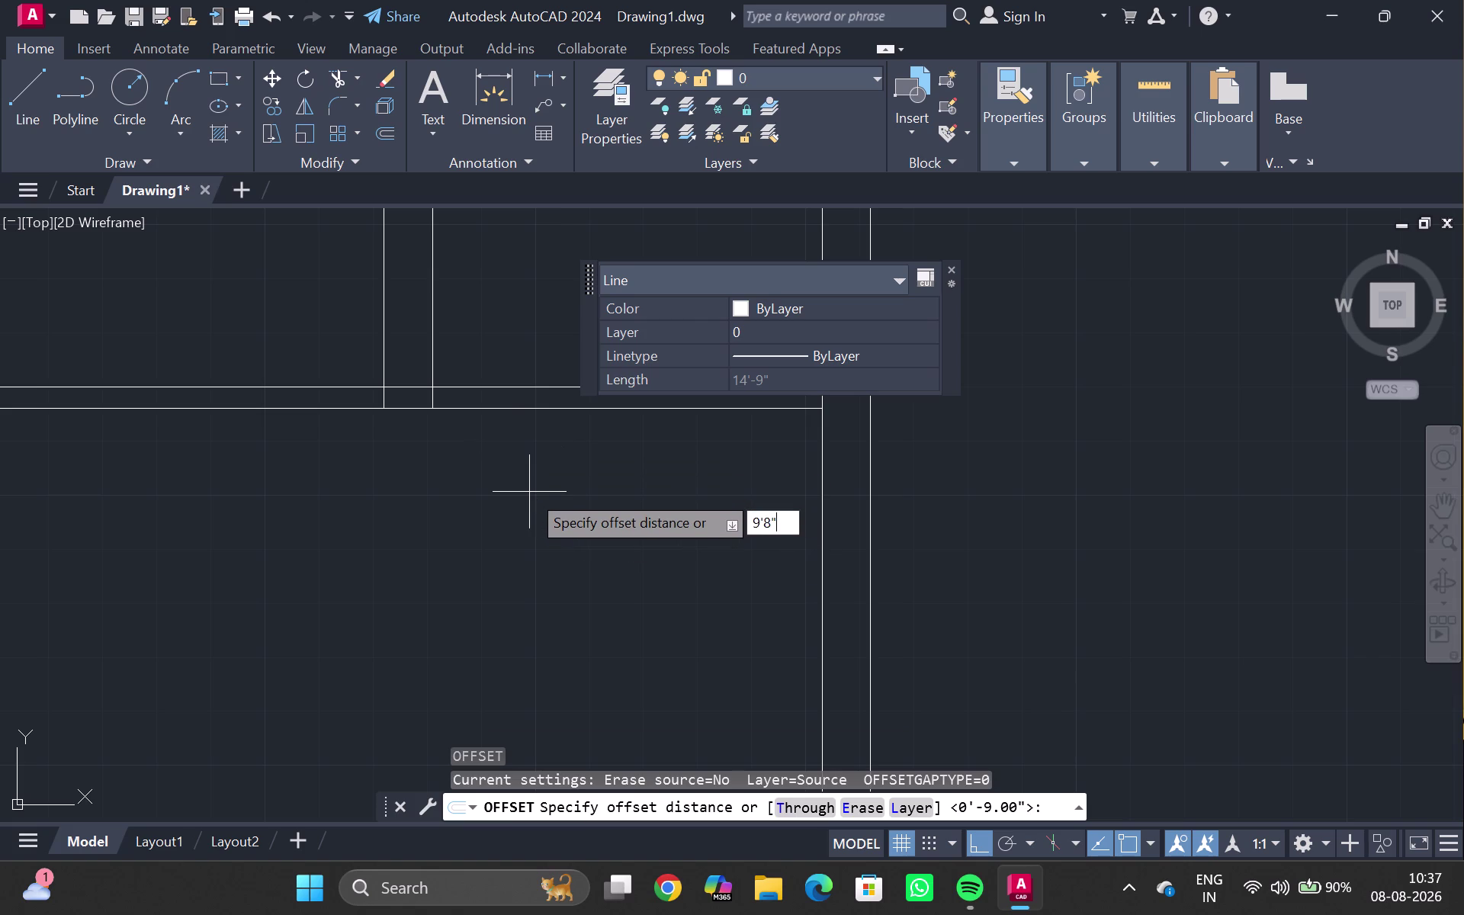
key(Return)
click(529, 492)
scroll(down, 3)
middle_drag(542, 533, 519, 495)
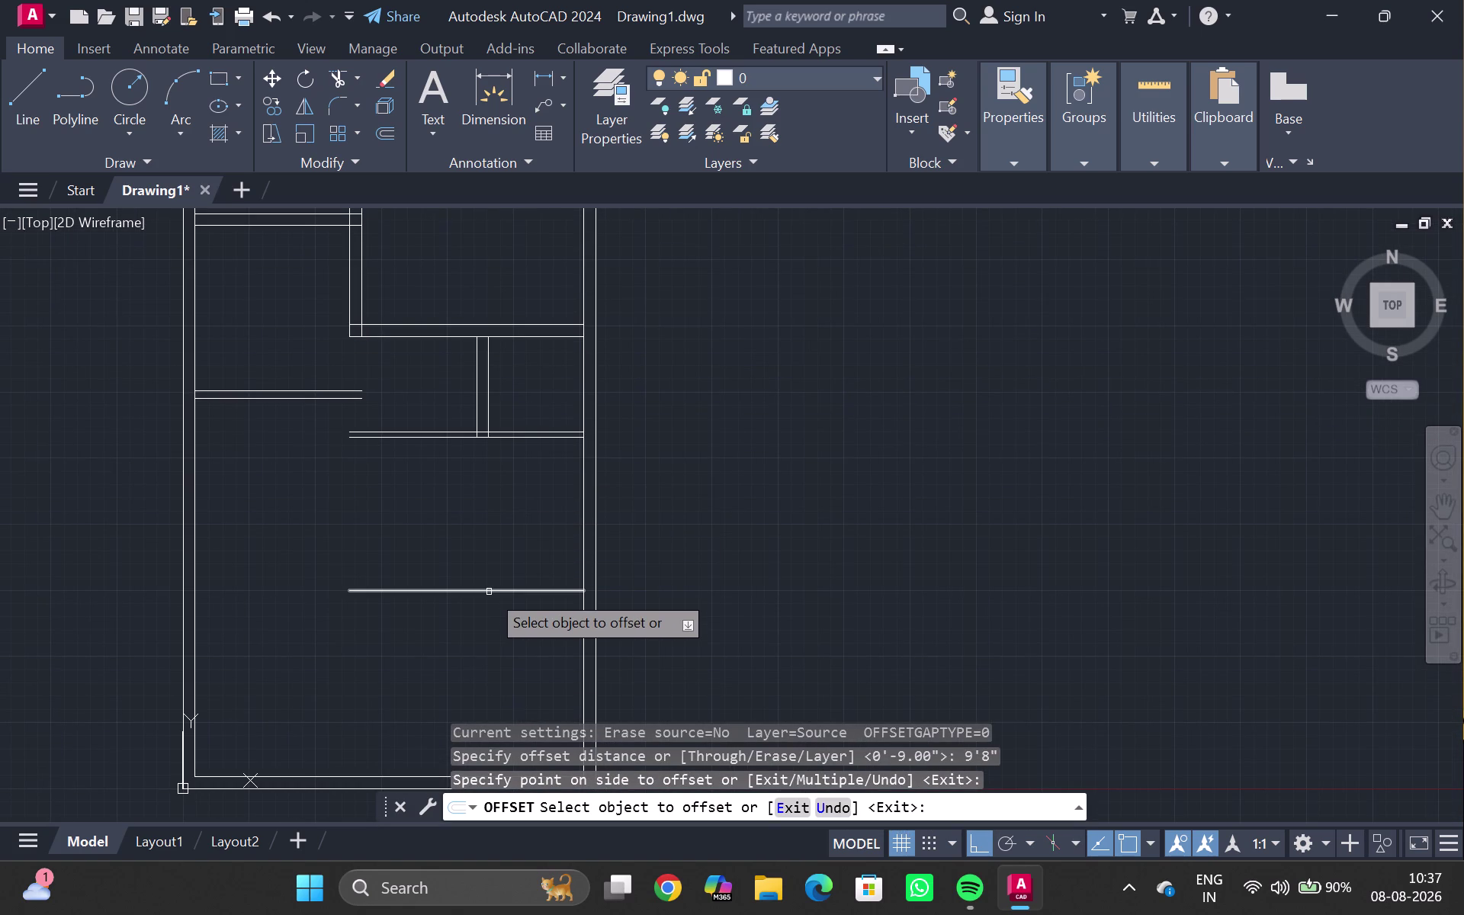
Offset the new wall line 9" below and extend the partition lines down to it.
click(489, 592)
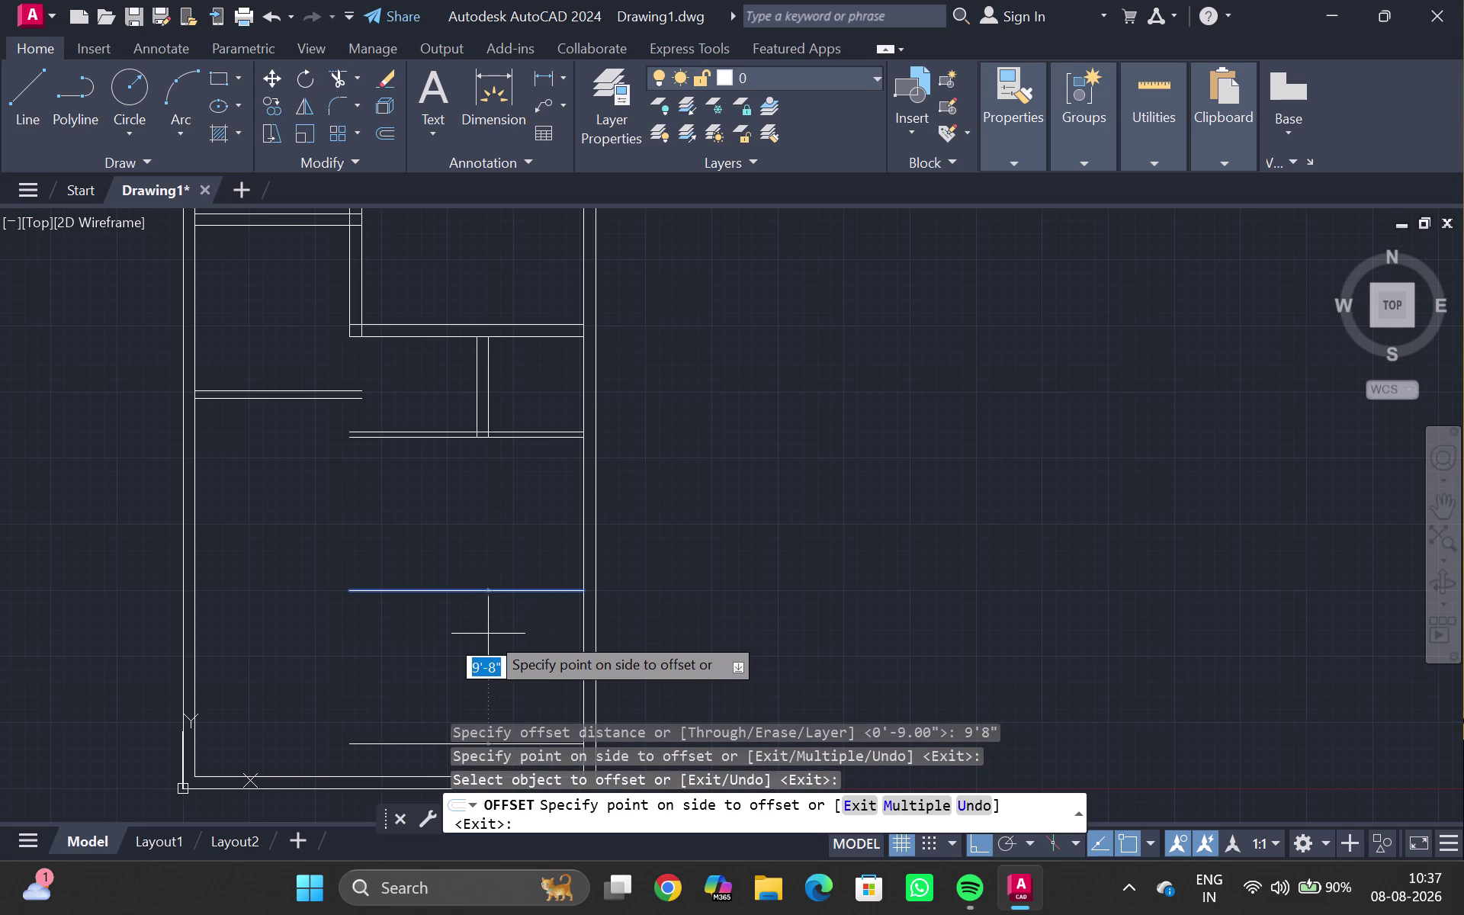
key(9)
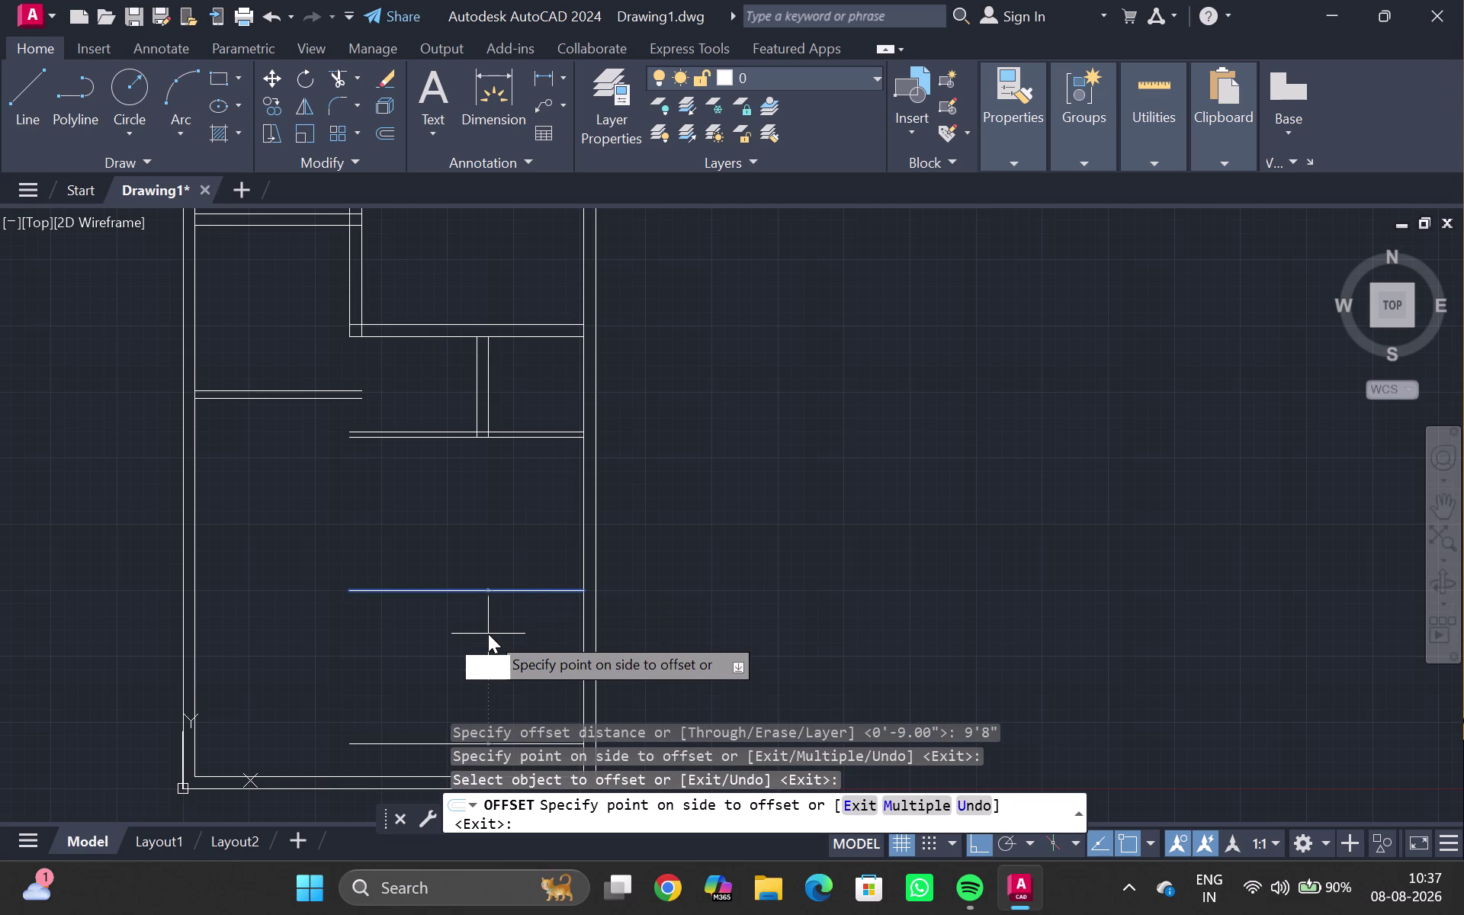
key(shift+quotedbl)
key(Return)
click(488, 633)
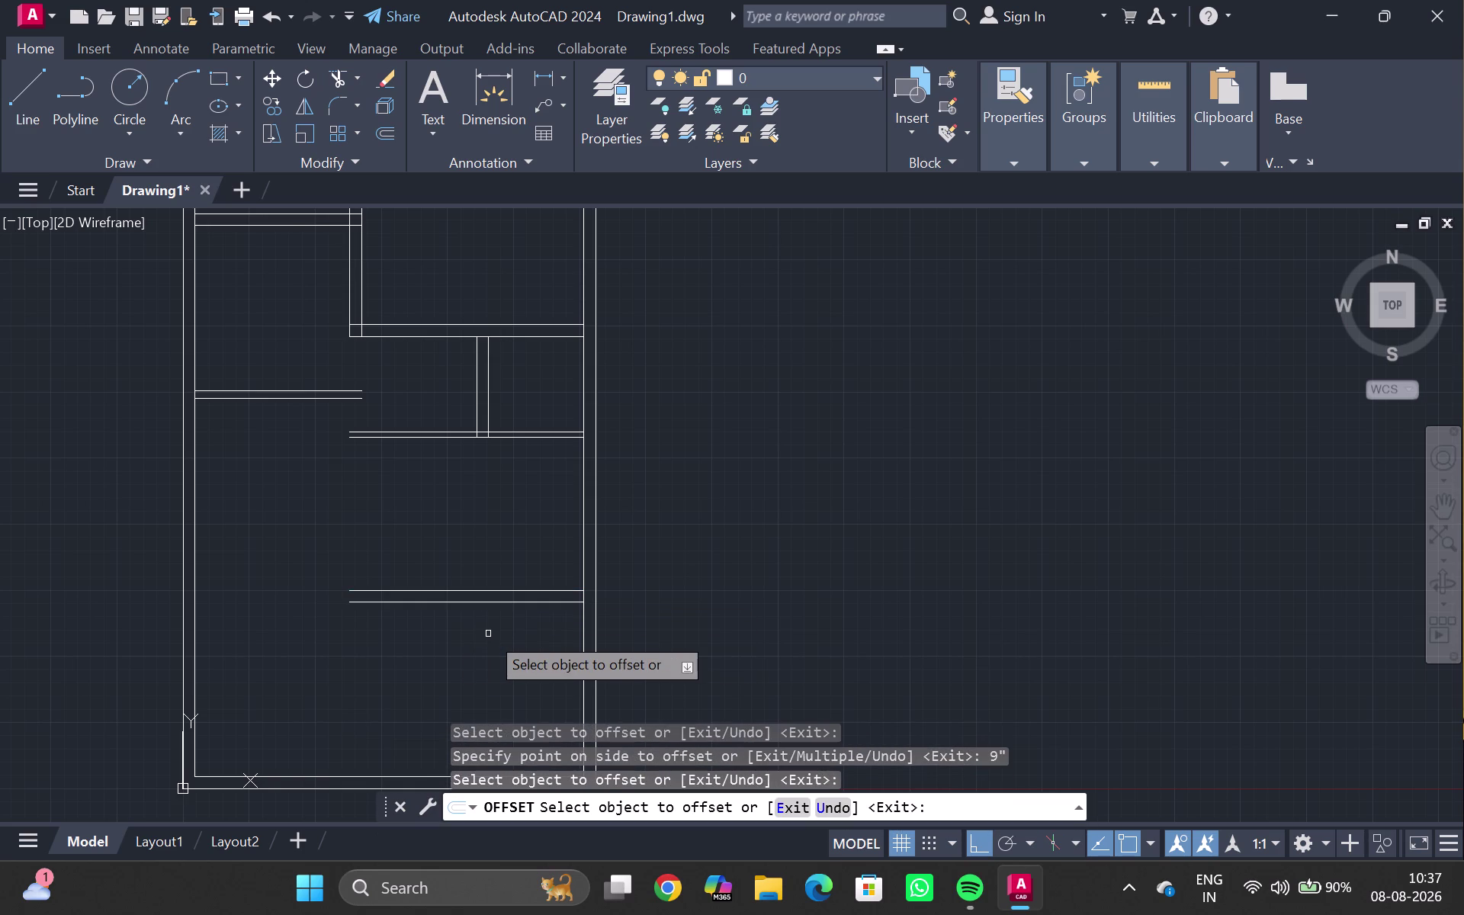
key(Escape)
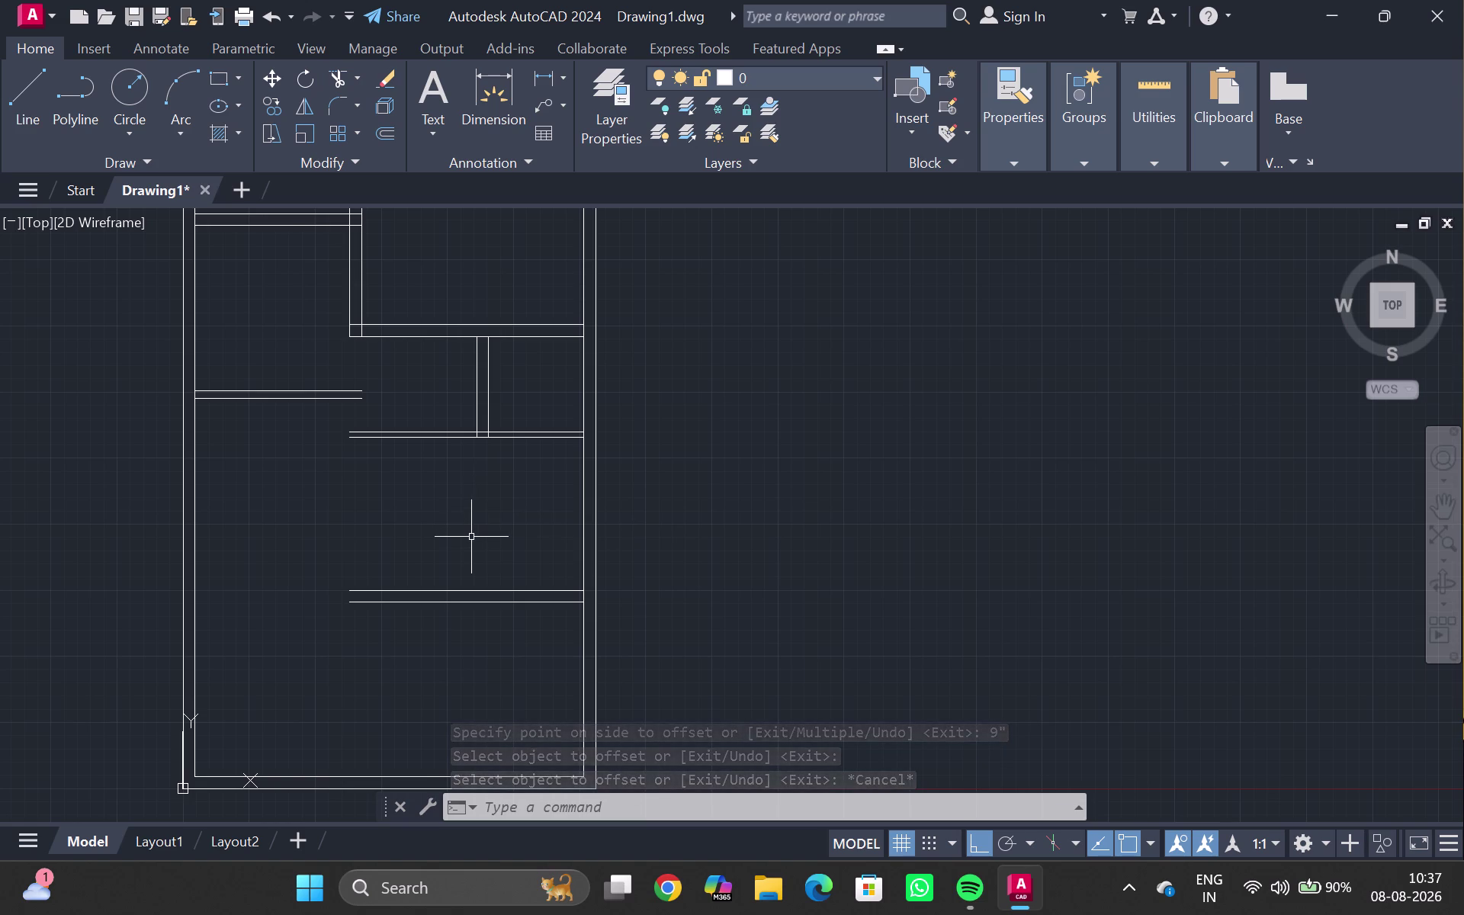
text(ex)
key(Return)
drag(444, 382, 517, 394)
Finish extending, then trim the partition lines crossing the upper wall.
triple_click(516, 394)
drag(515, 394, 469, 402)
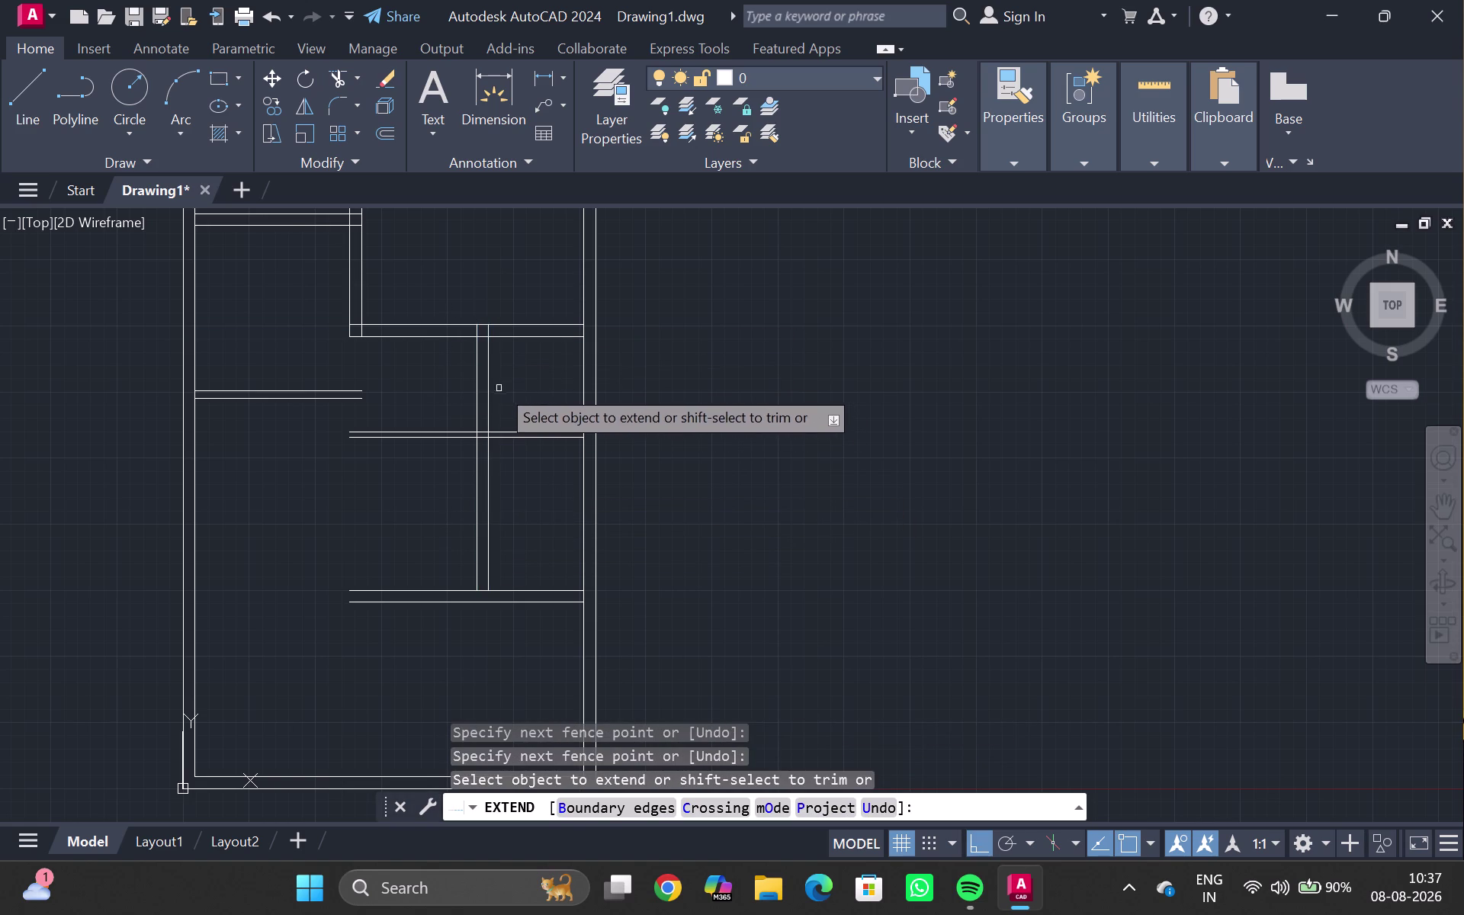
key(Escape)
scroll(up, 3)
text(tr)
key(Return)
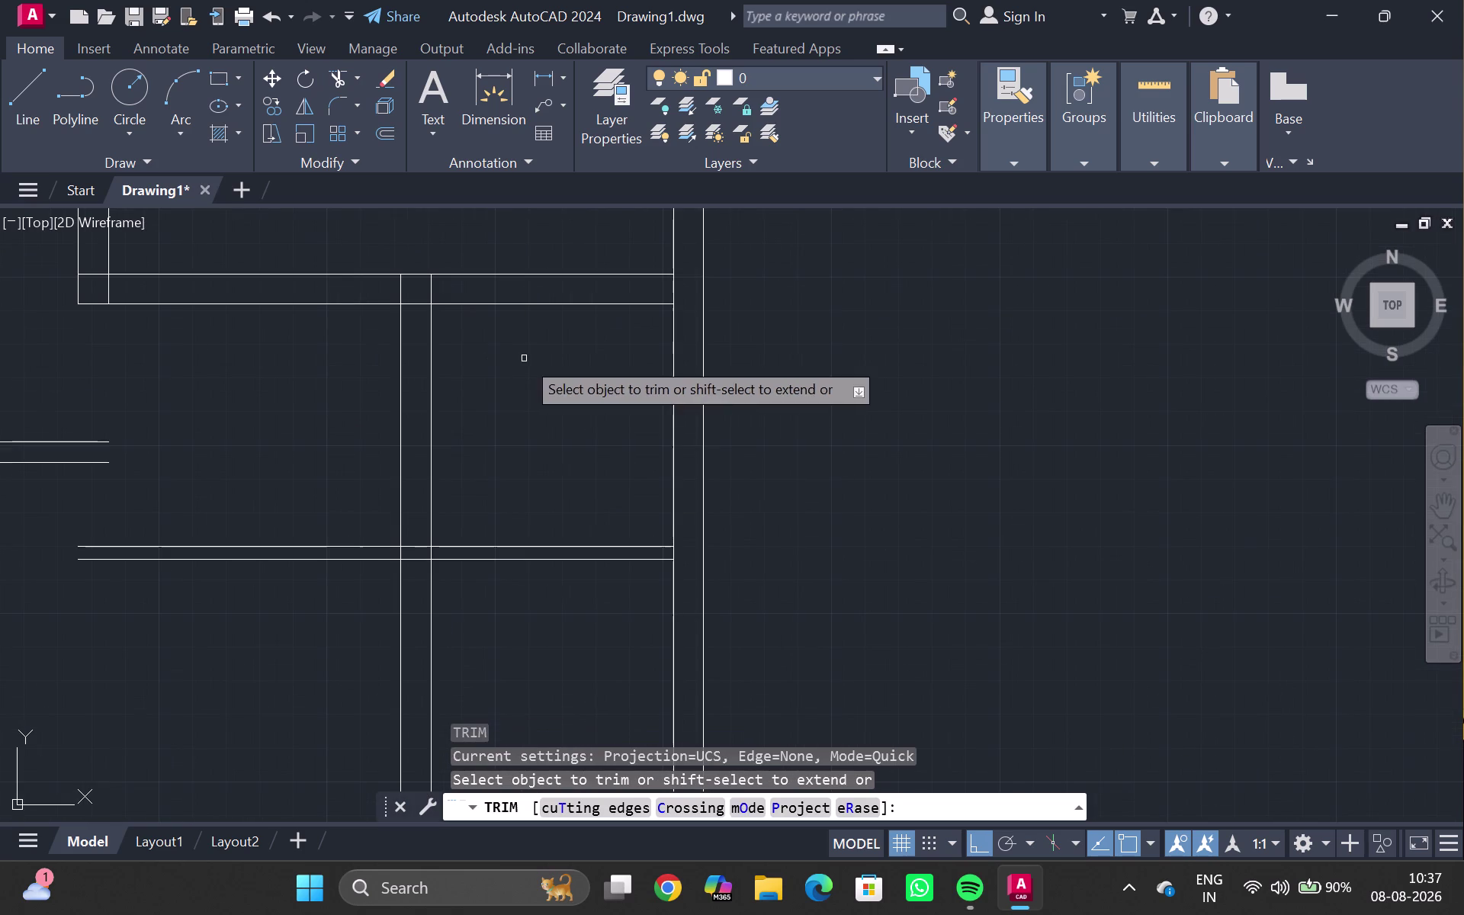
drag(386, 289, 459, 297)
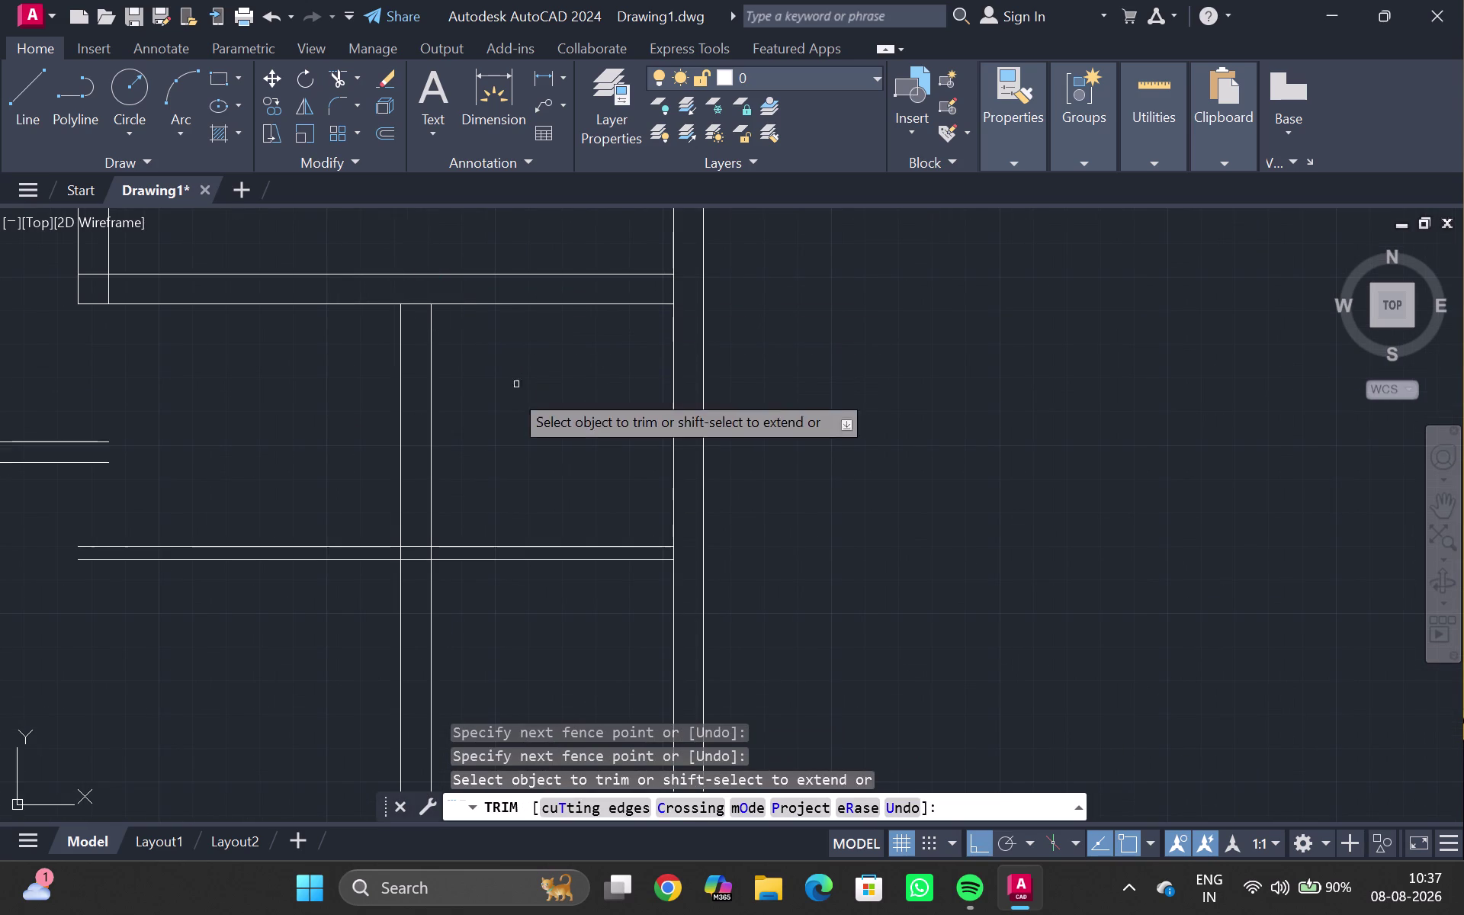
key(Escape)
Trim the overlapping wall line ends at the lower junction with lasso and fence.
drag(332, 473, 321, 576)
click(321, 576)
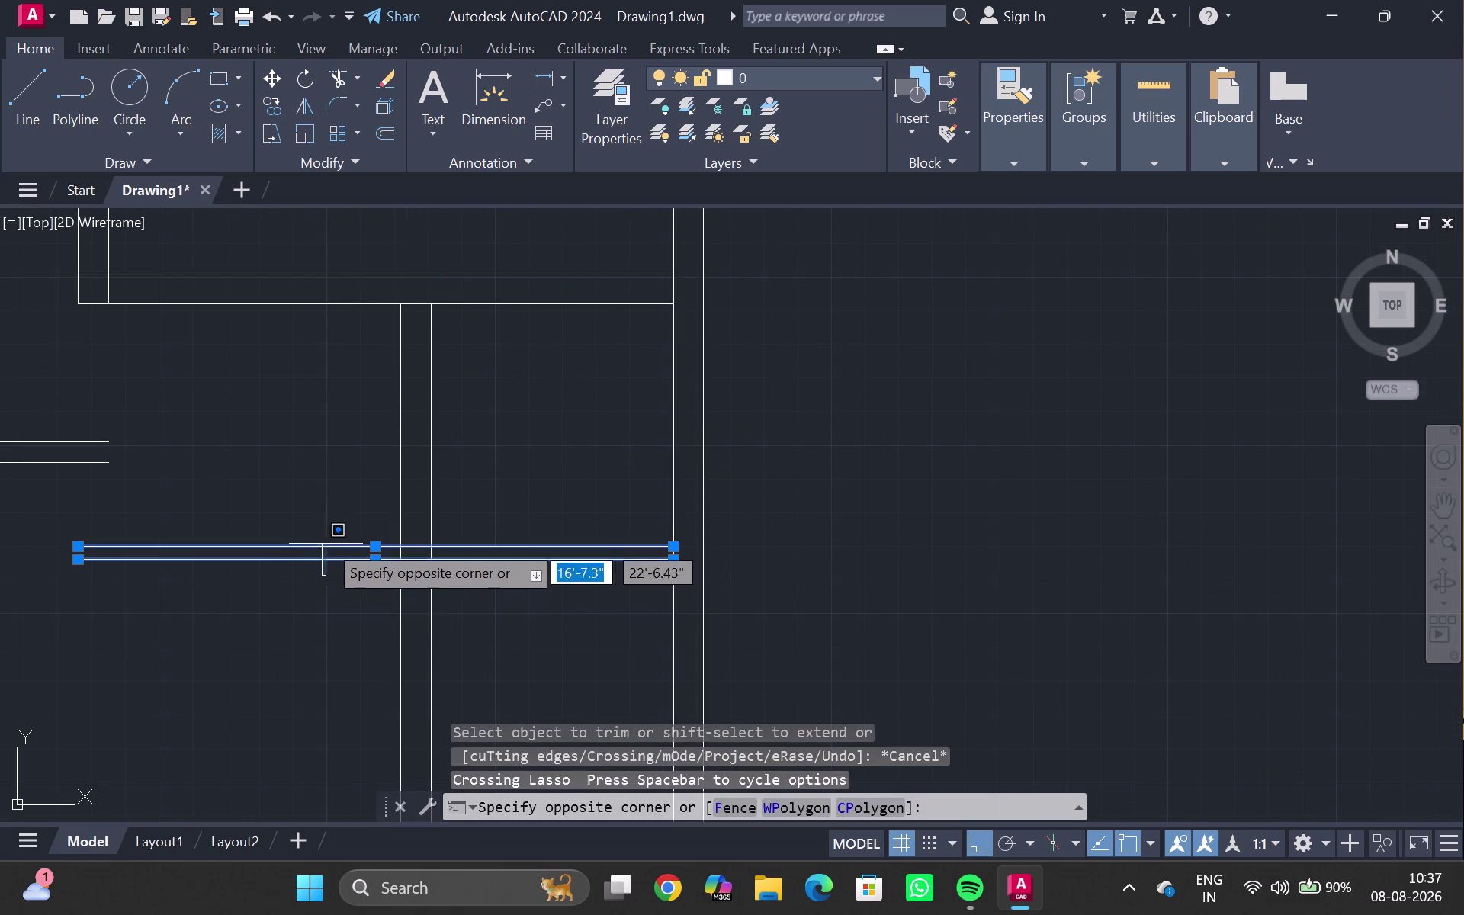
key(Escape)
key(Escape)
key(Escape)
key(Escape)
key(Return)
drag(366, 536, 327, 592)
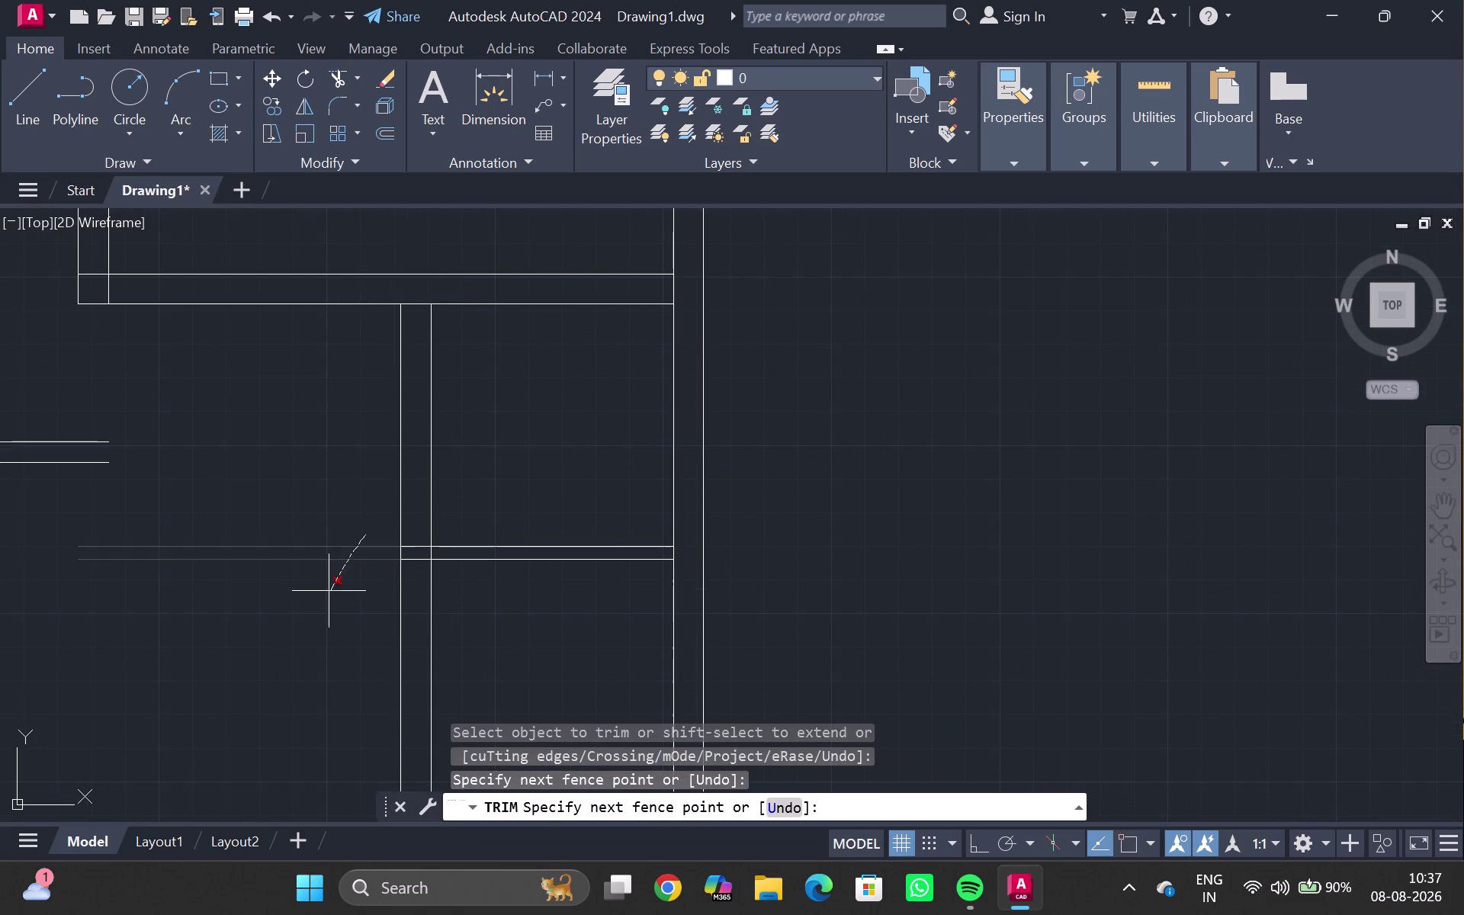
drag(328, 592, 327, 594)
key(Escape)
Pan to inspect another wall junction and cancel any active command.
scroll(down, 3)
middle_drag(582, 527, 569, 313)
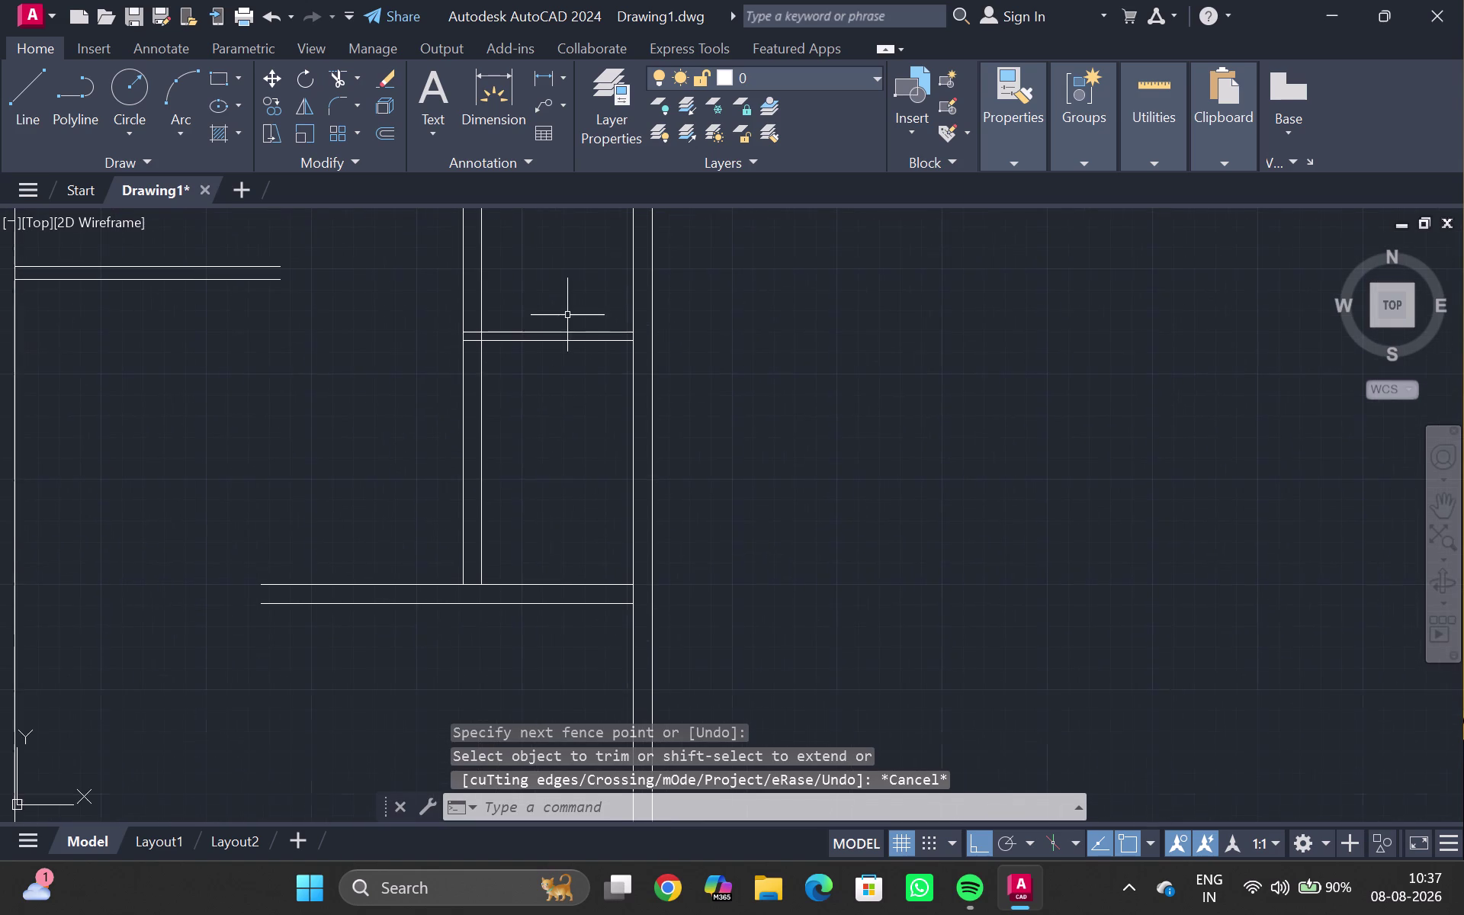
scroll(up, 3)
middle_click(514, 549)
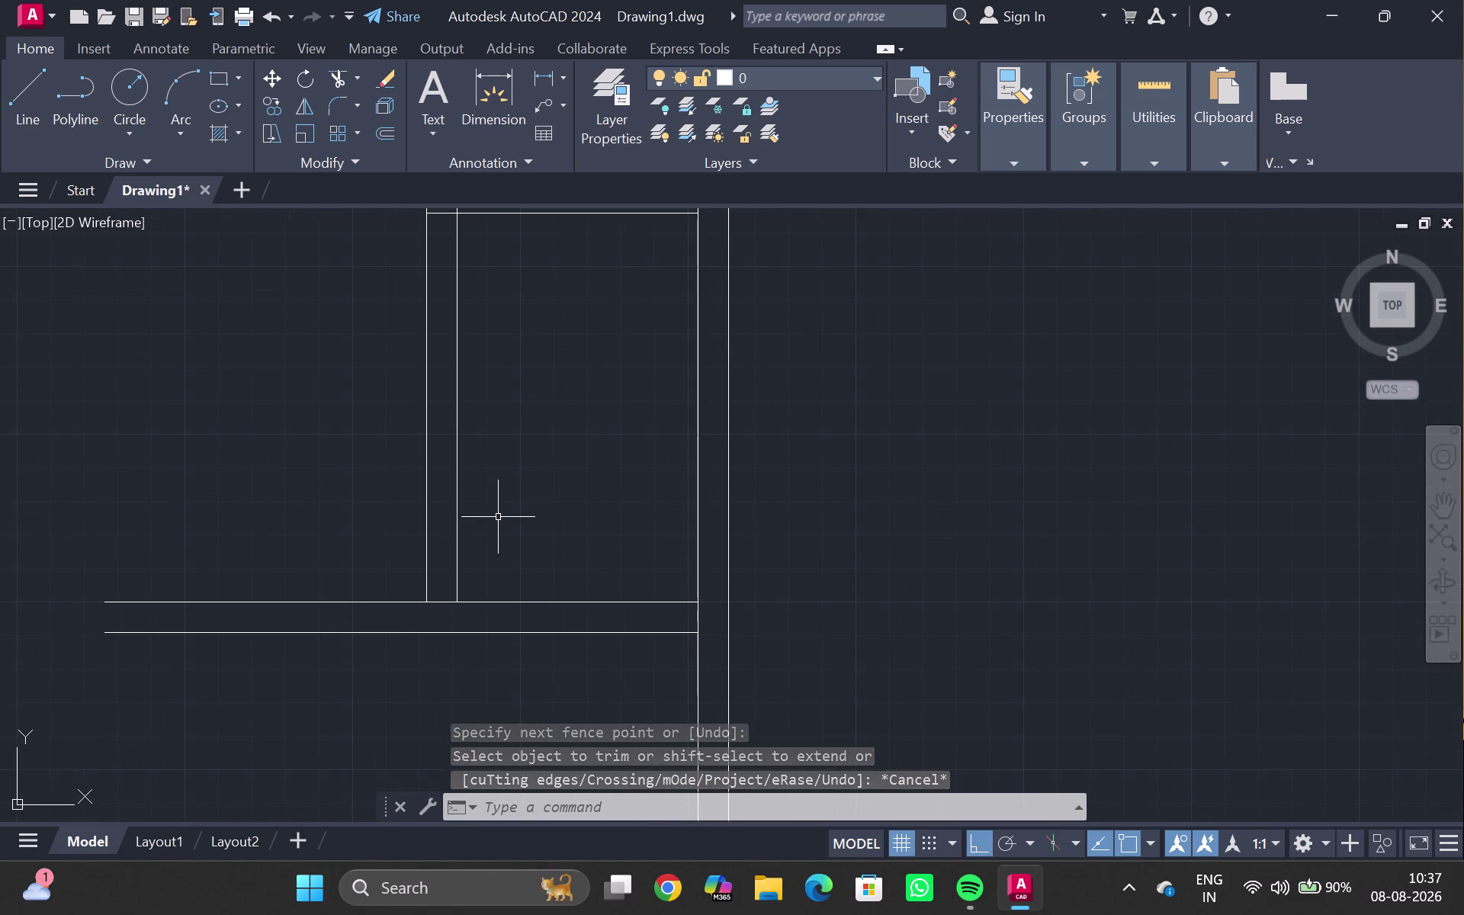
scroll(down, 3)
scroll(down, 3)
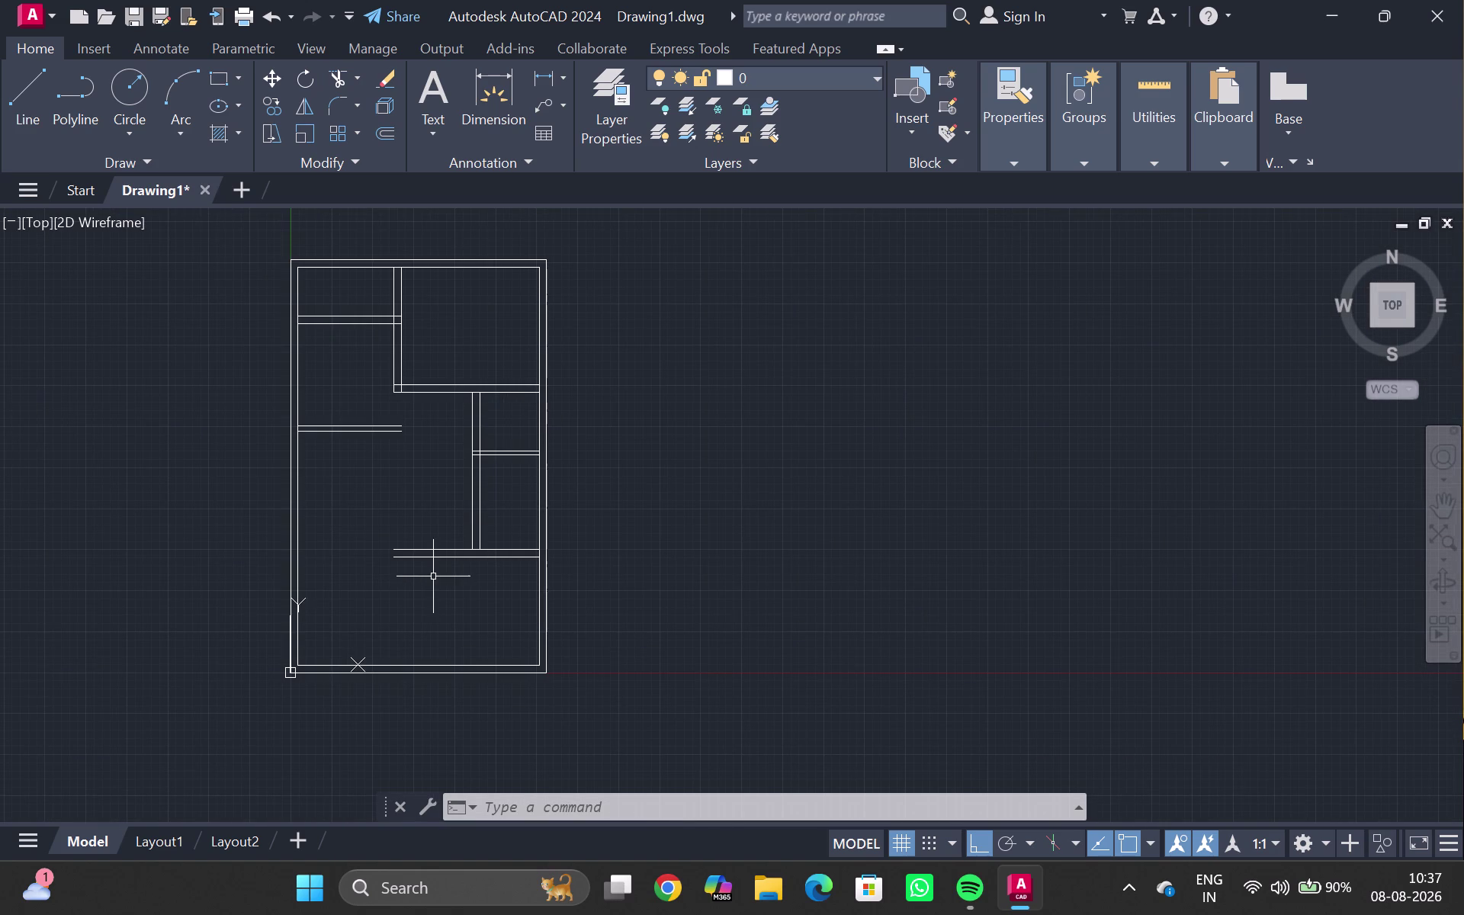
key(Escape)
scroll(up, 3)
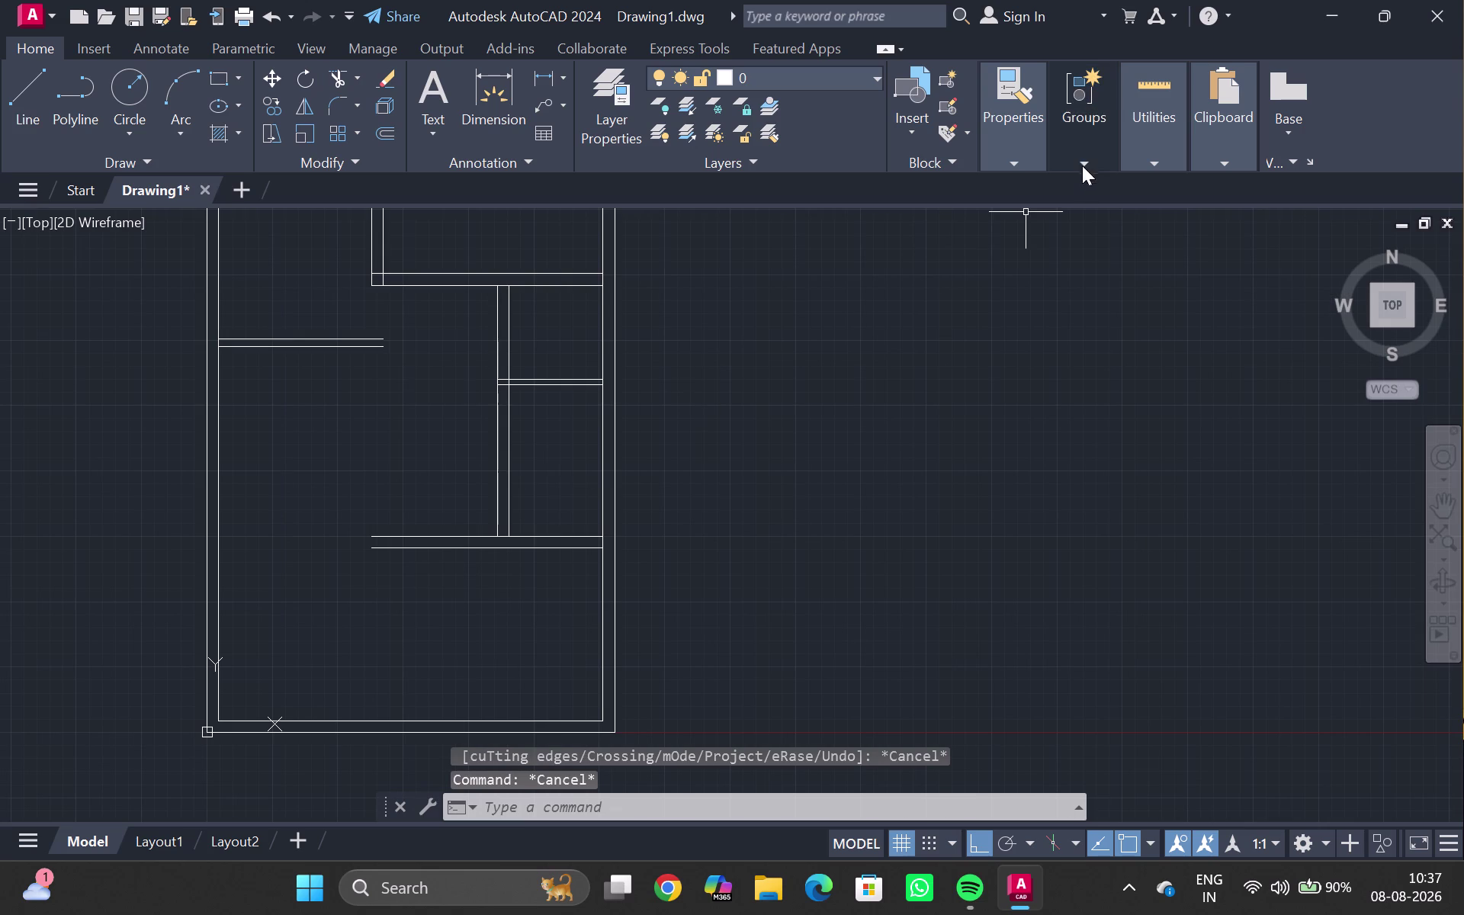
click(1154, 166)
click(1160, 234)
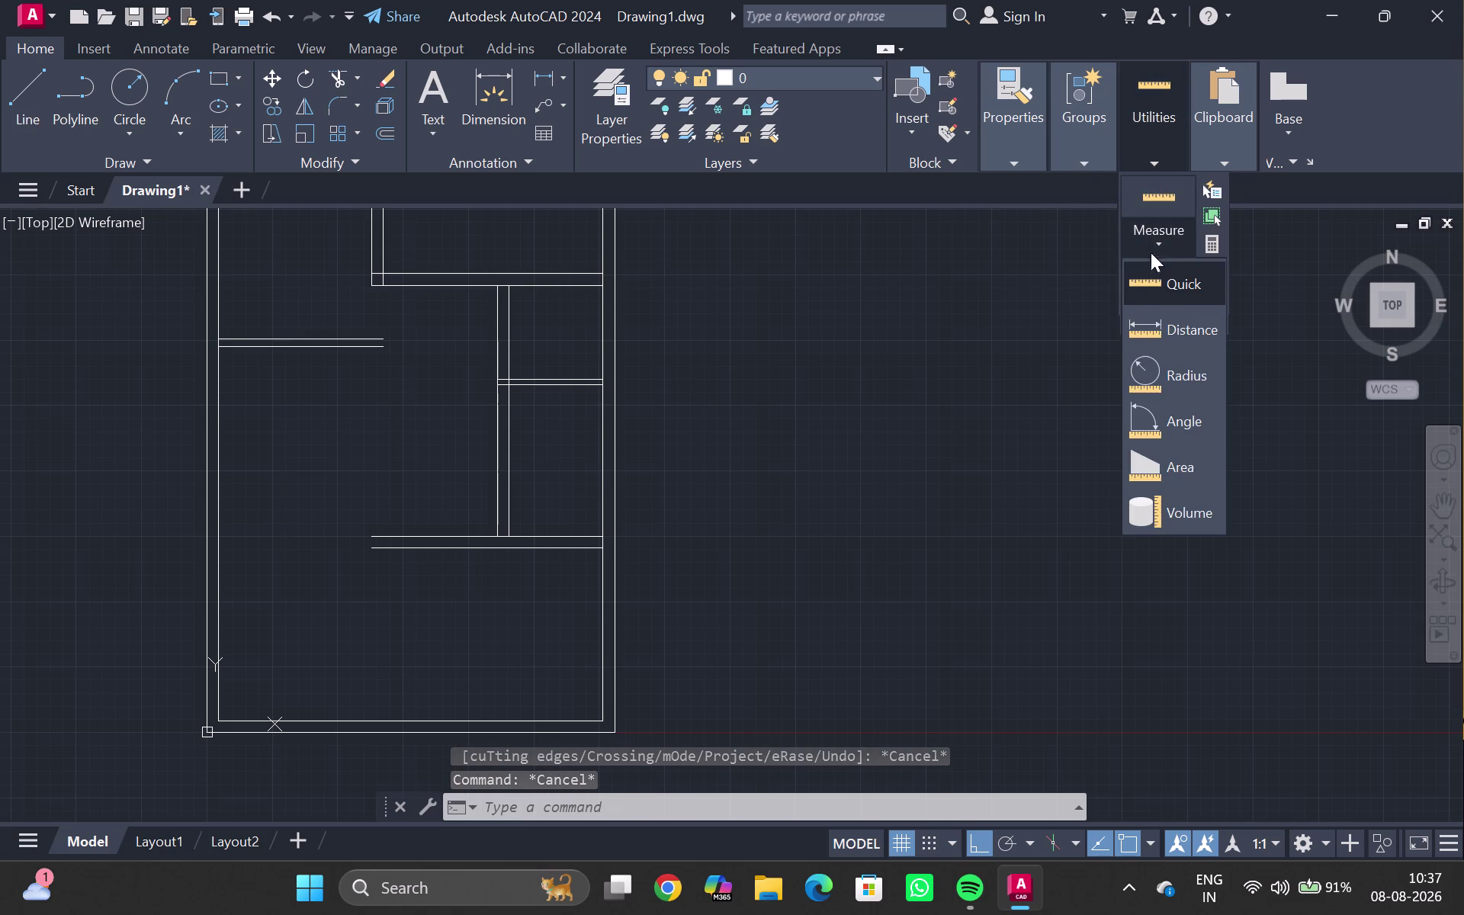
click(1158, 281)
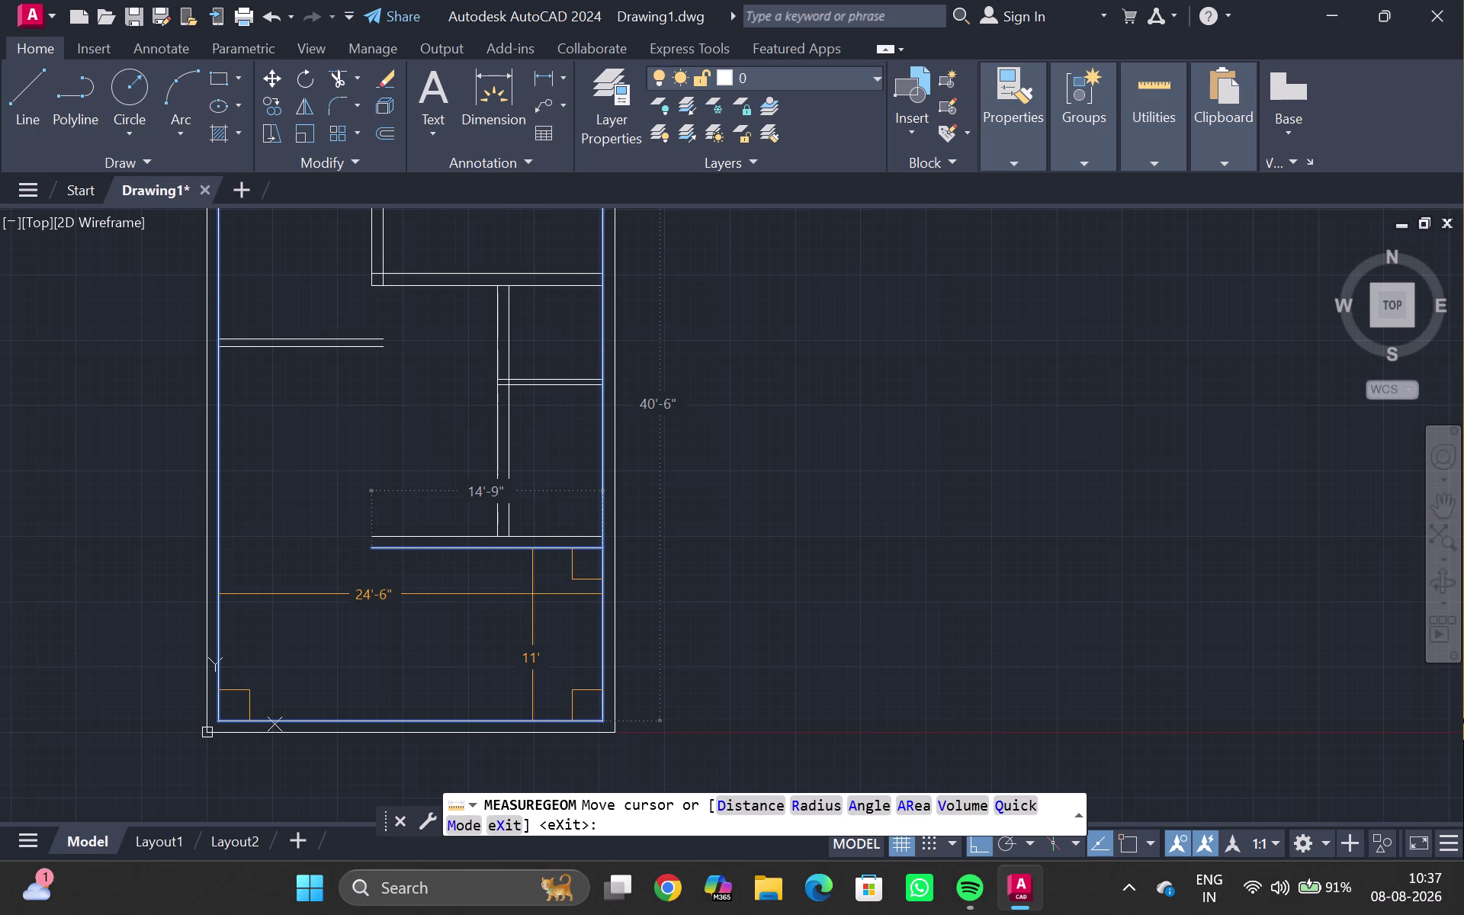
key(Escape)
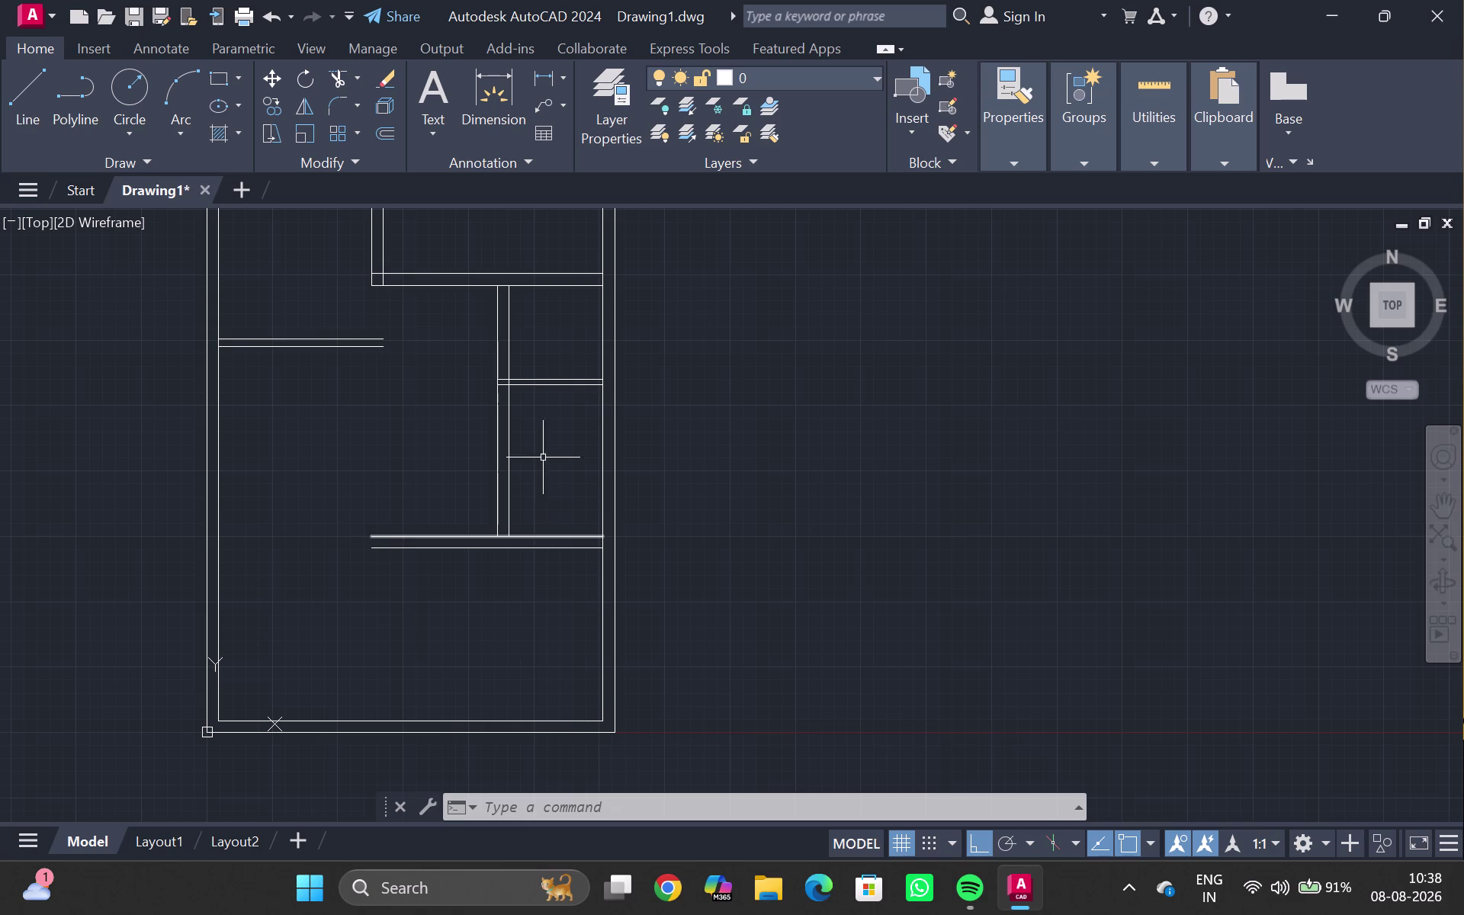
Offset the left wall 12'3" inward, then offset that copy 9".
click(220, 570)
key(o)
key(Return)
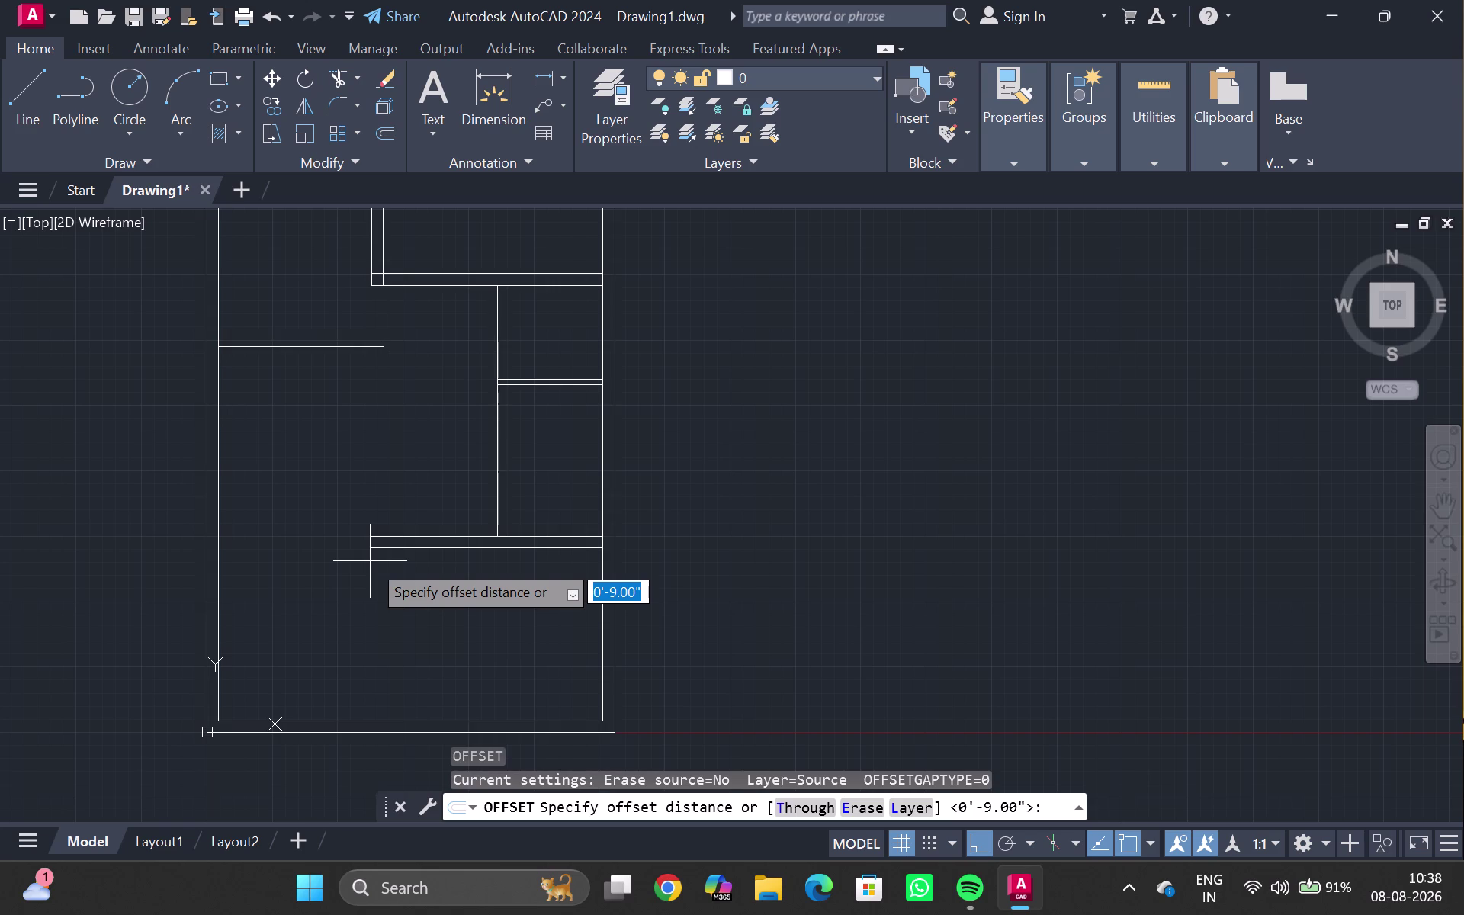
text(12'3")
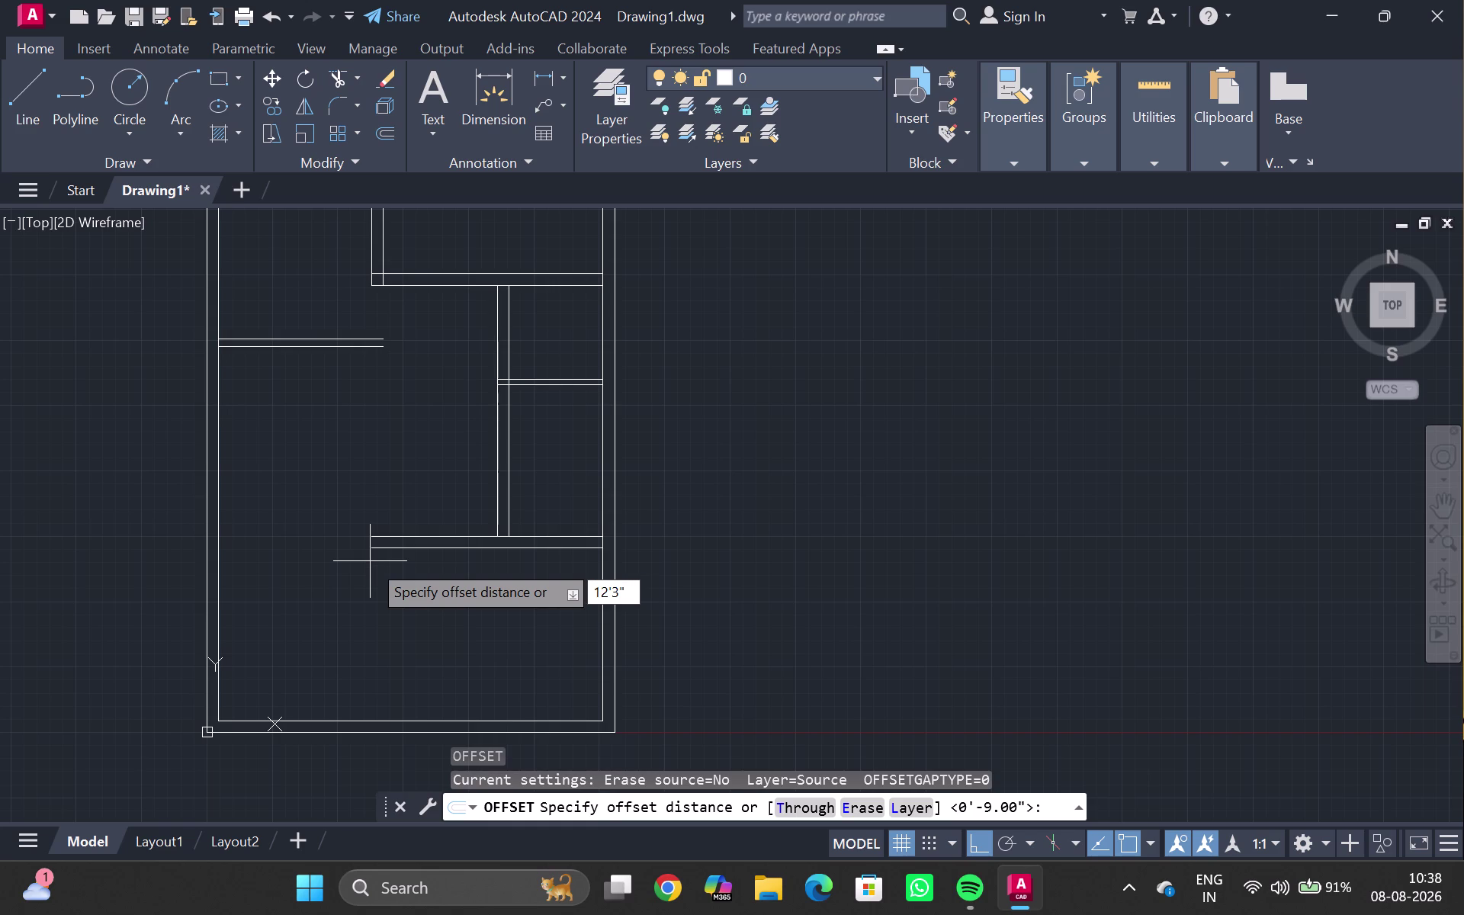
key(Return)
double_click(362, 557)
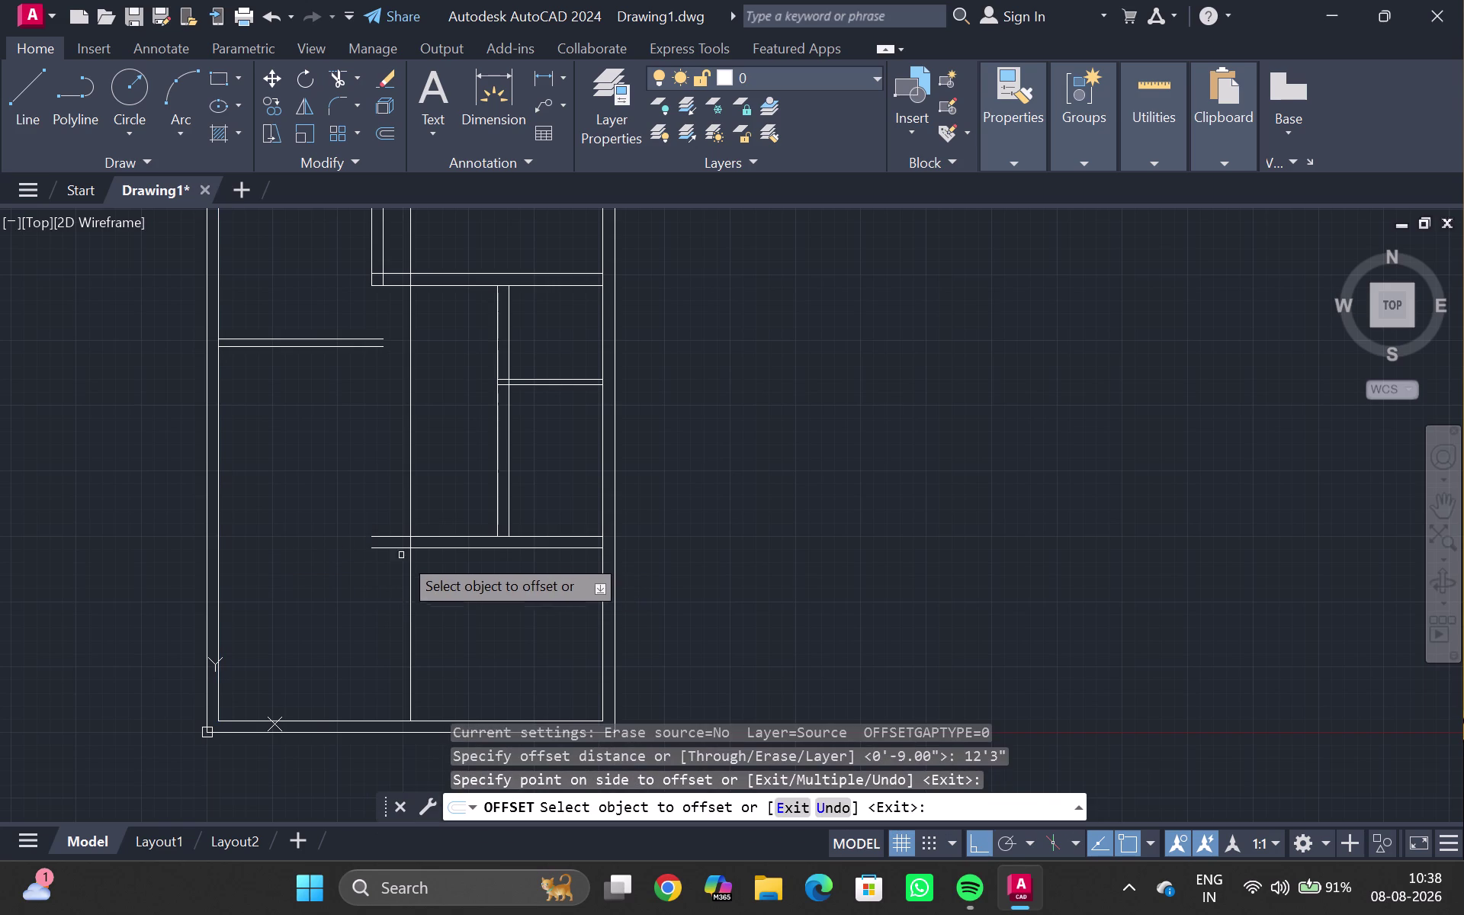
double_click(411, 567)
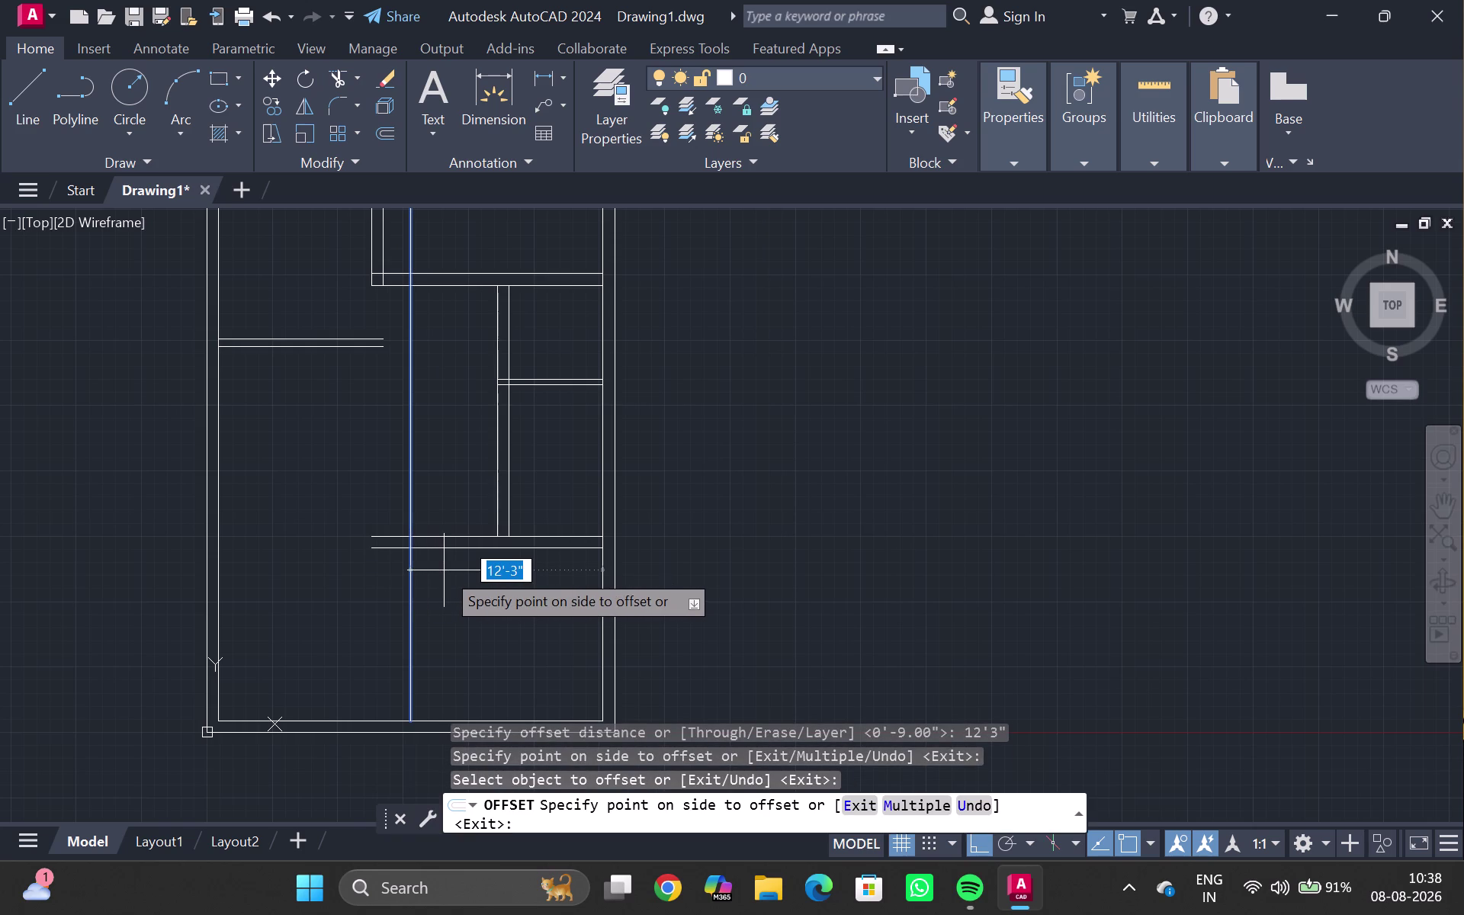
text(9")
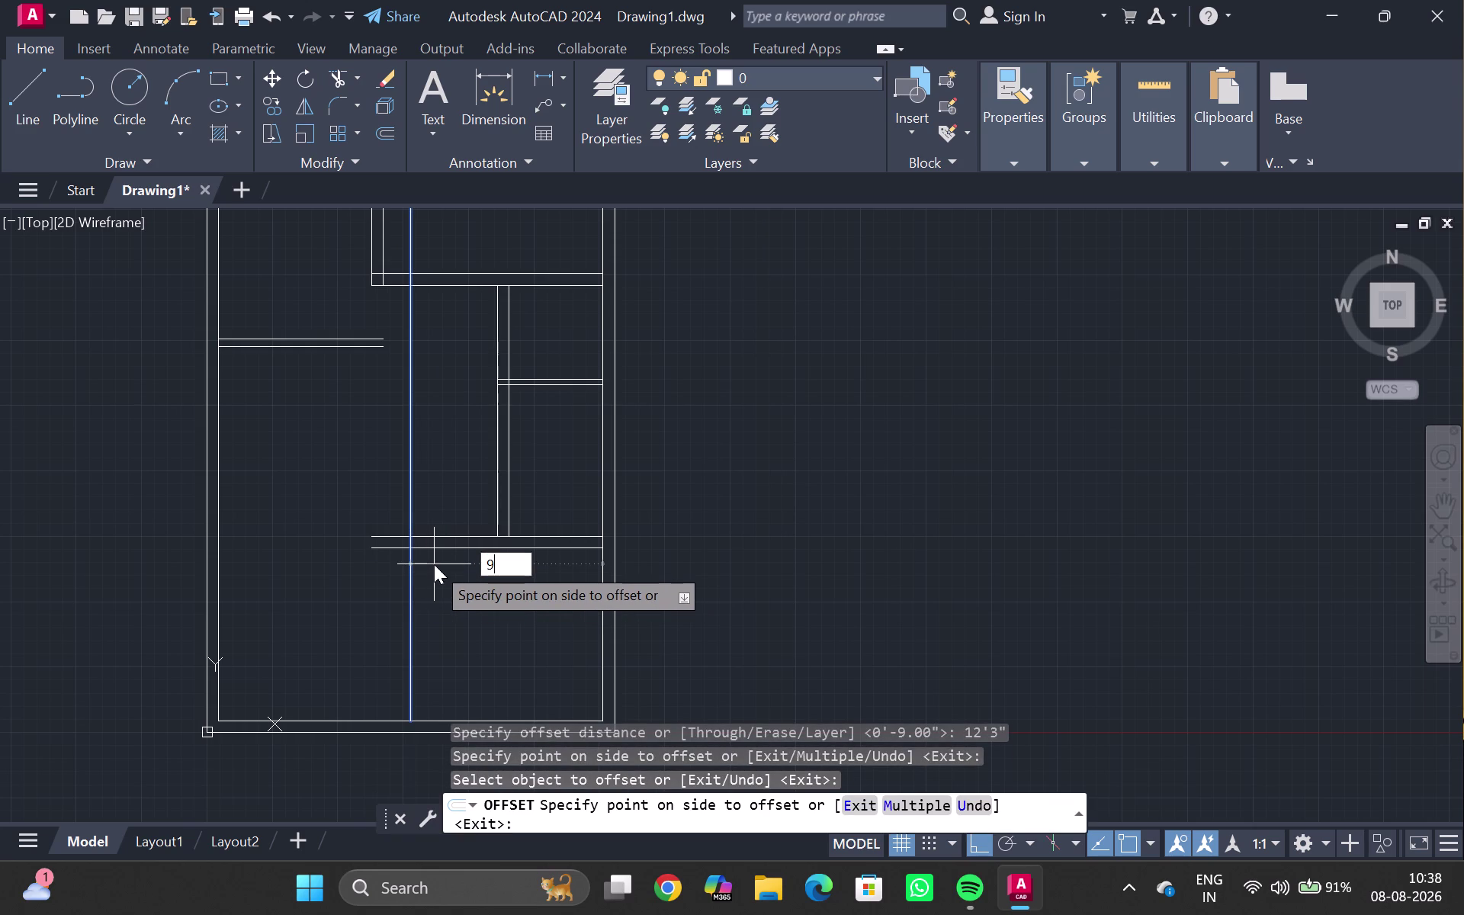
key(Return)
click(433, 564)
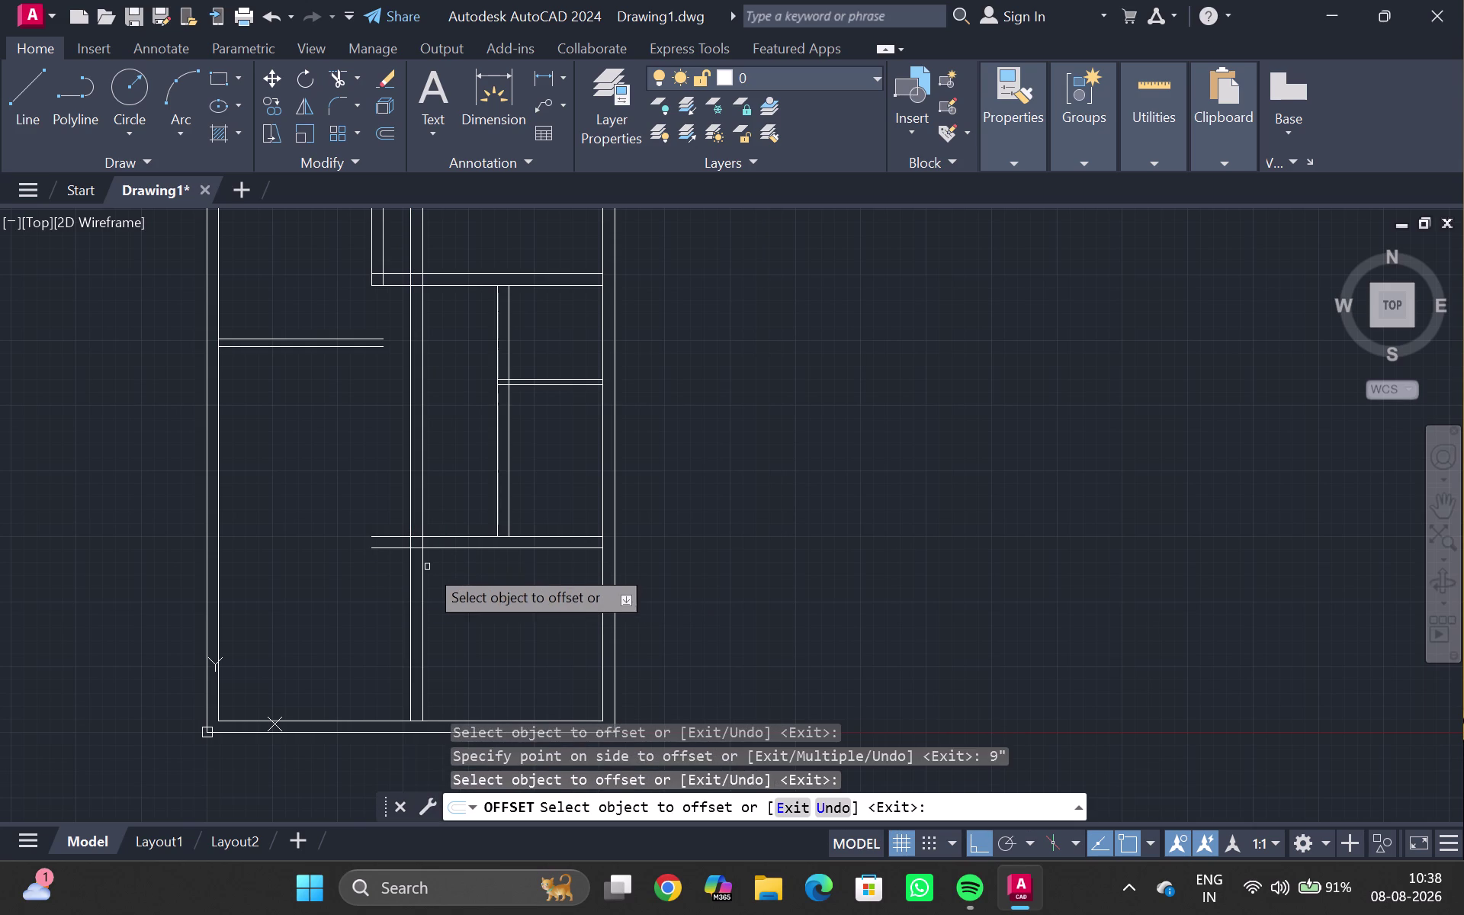
Offset the bottom wall 11' upward, then offset that copy 9" above.
click(298, 719)
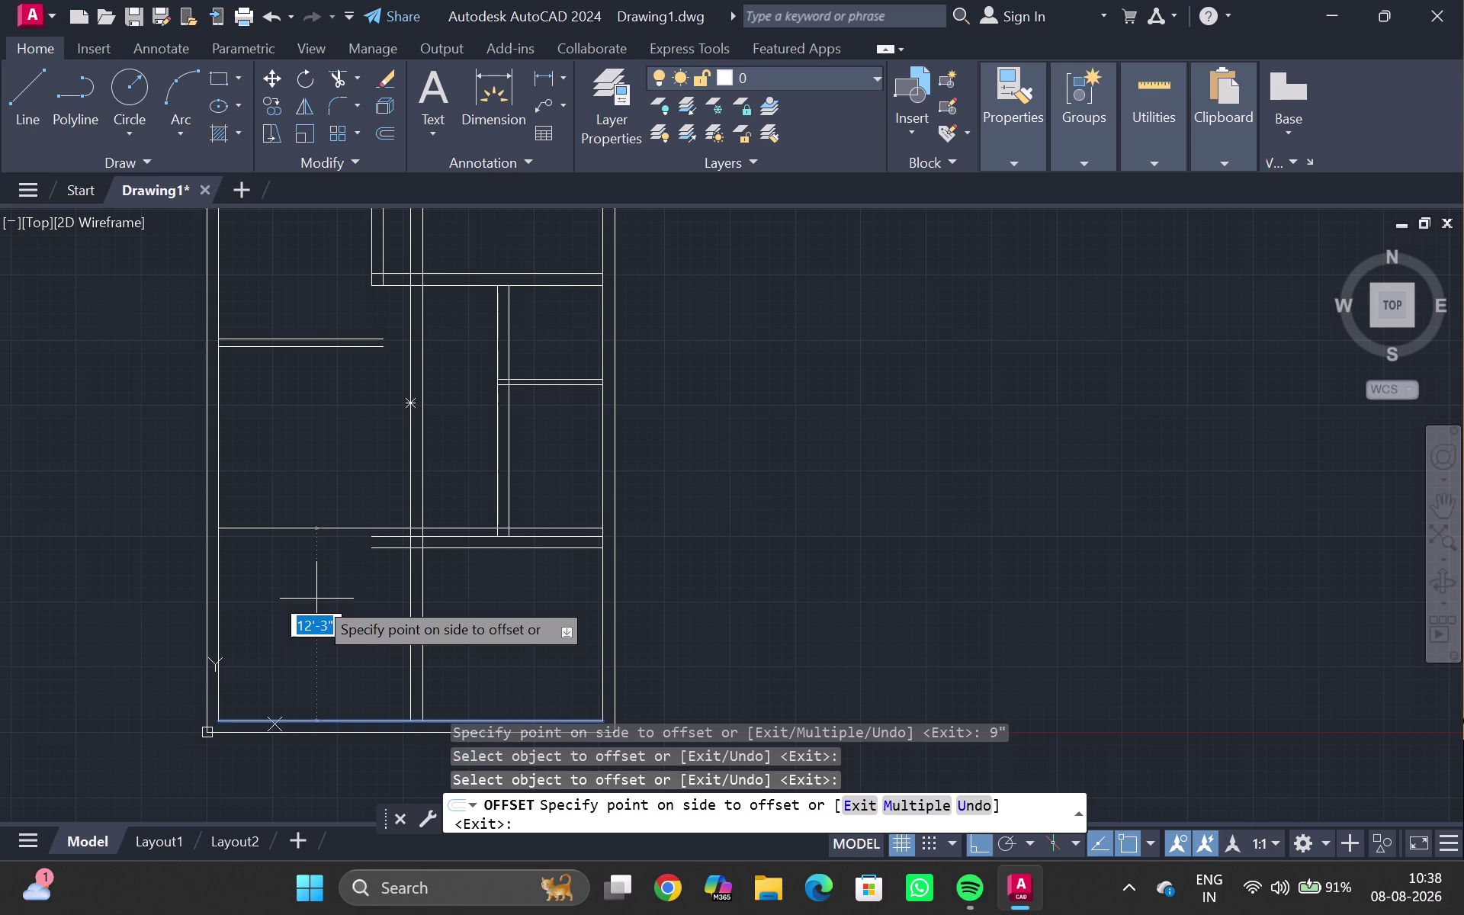
text(11)
key(apostrophe)
key(Return)
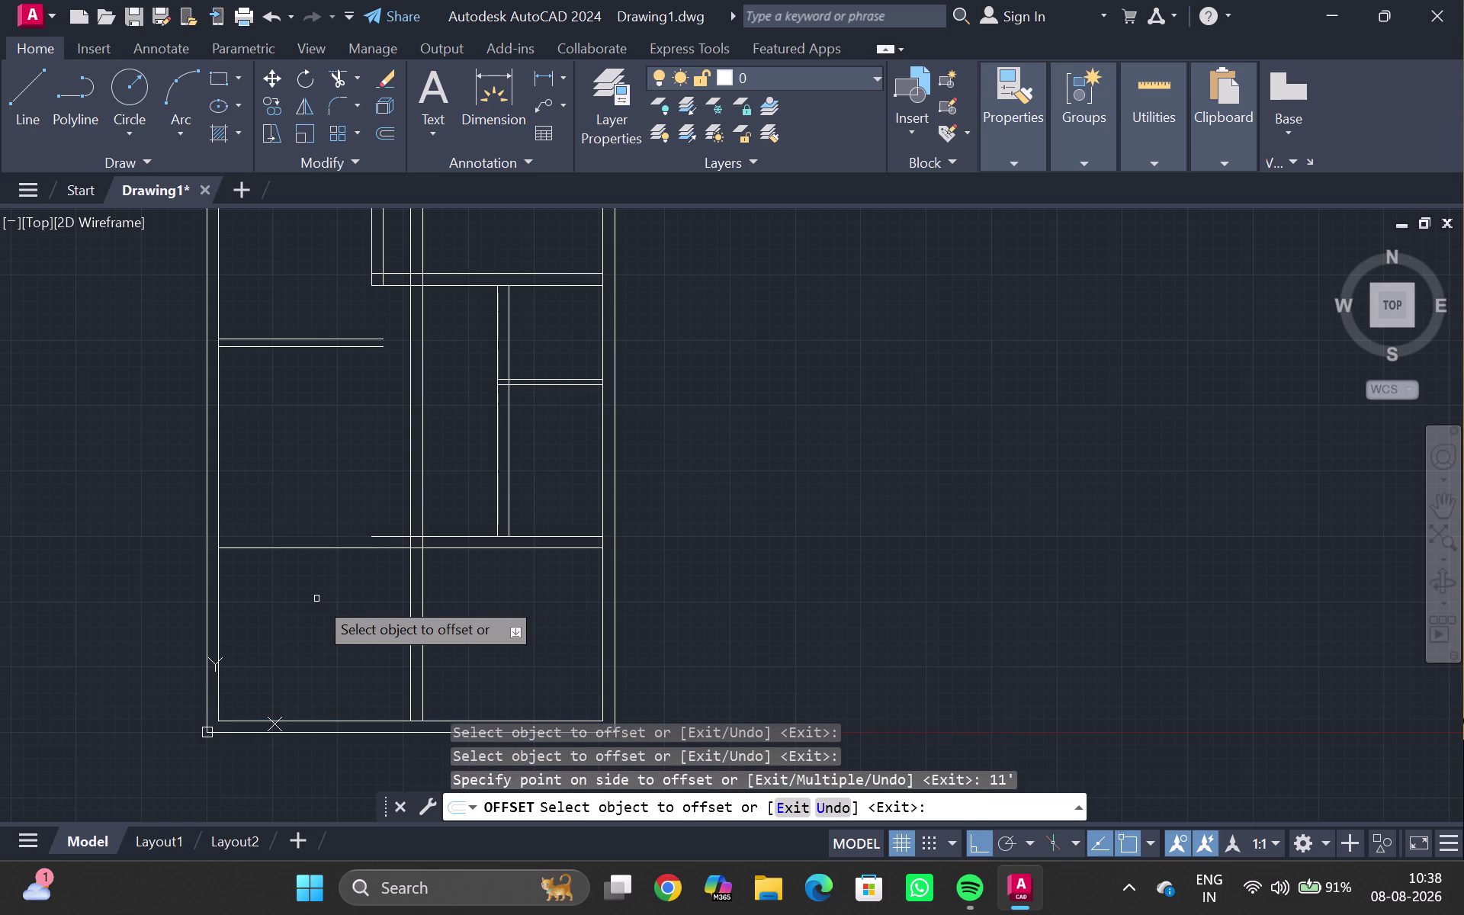
double_click(316, 546)
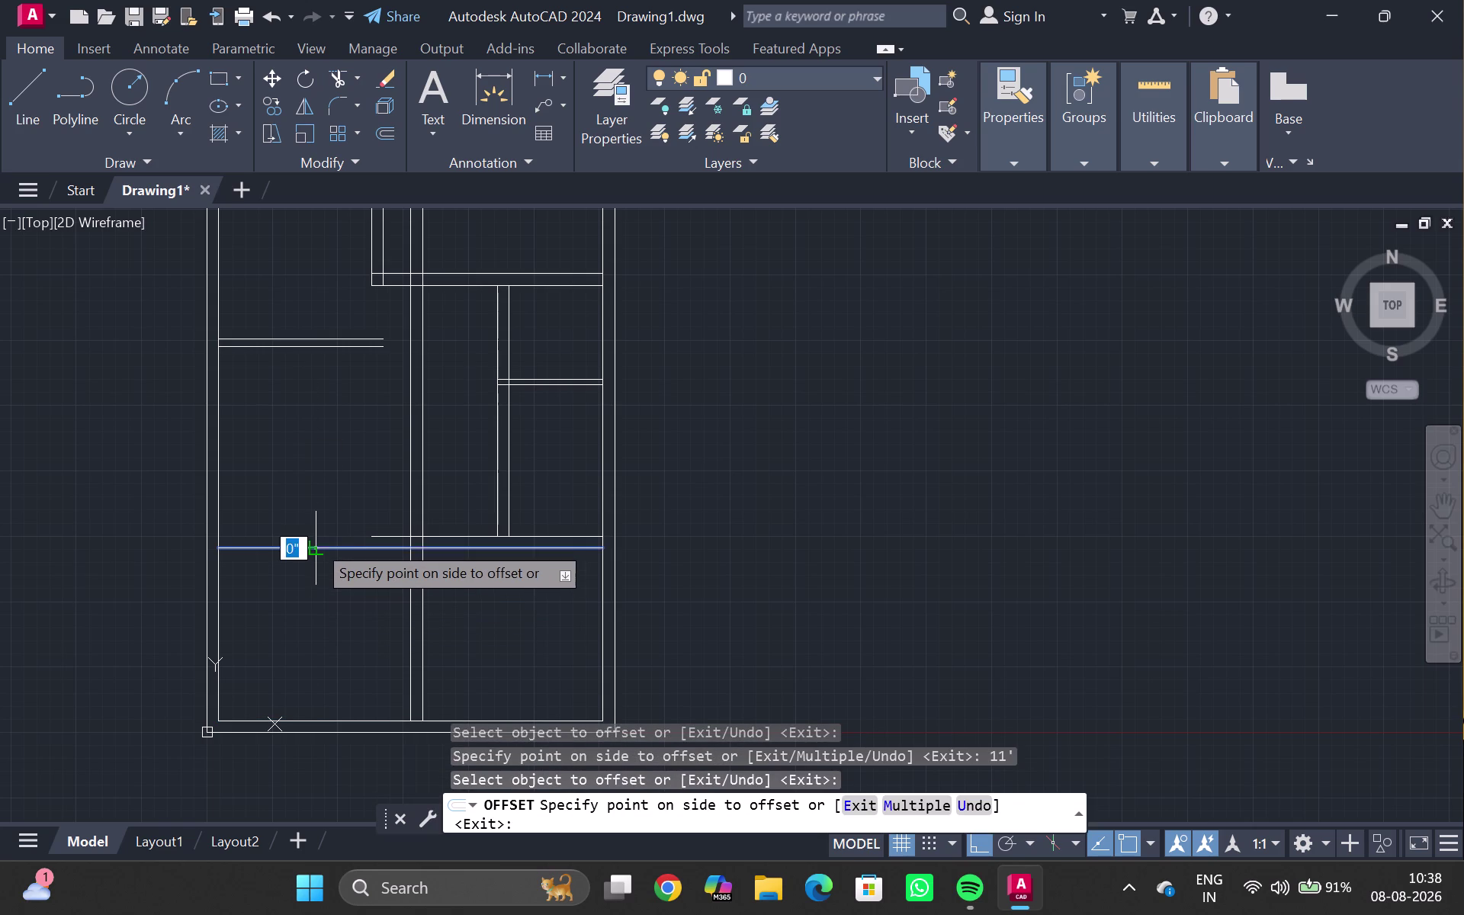
text(9")
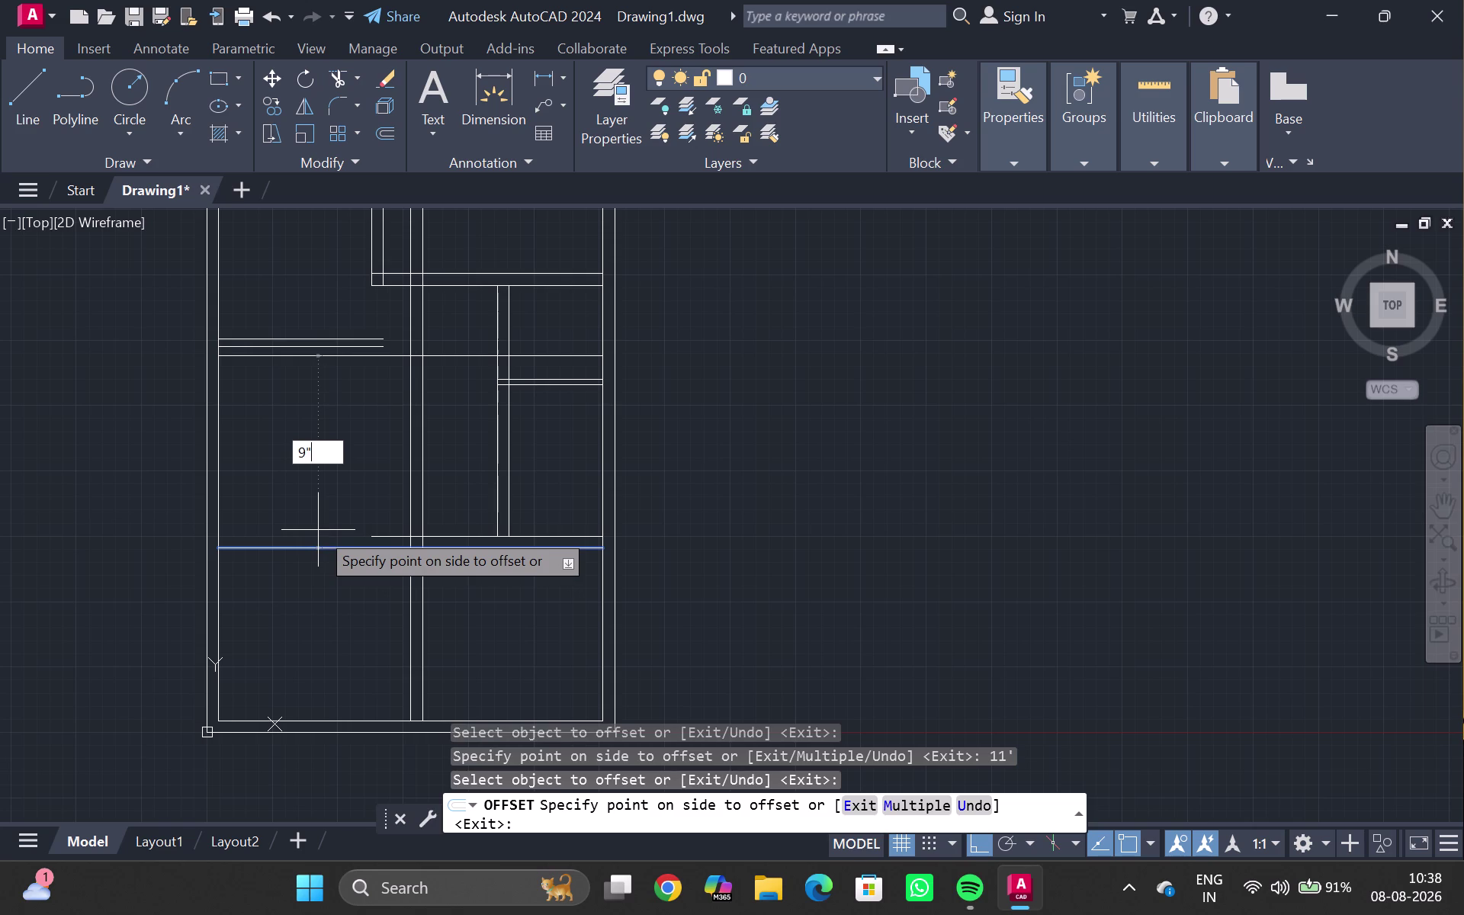
key(Return)
click(318, 530)
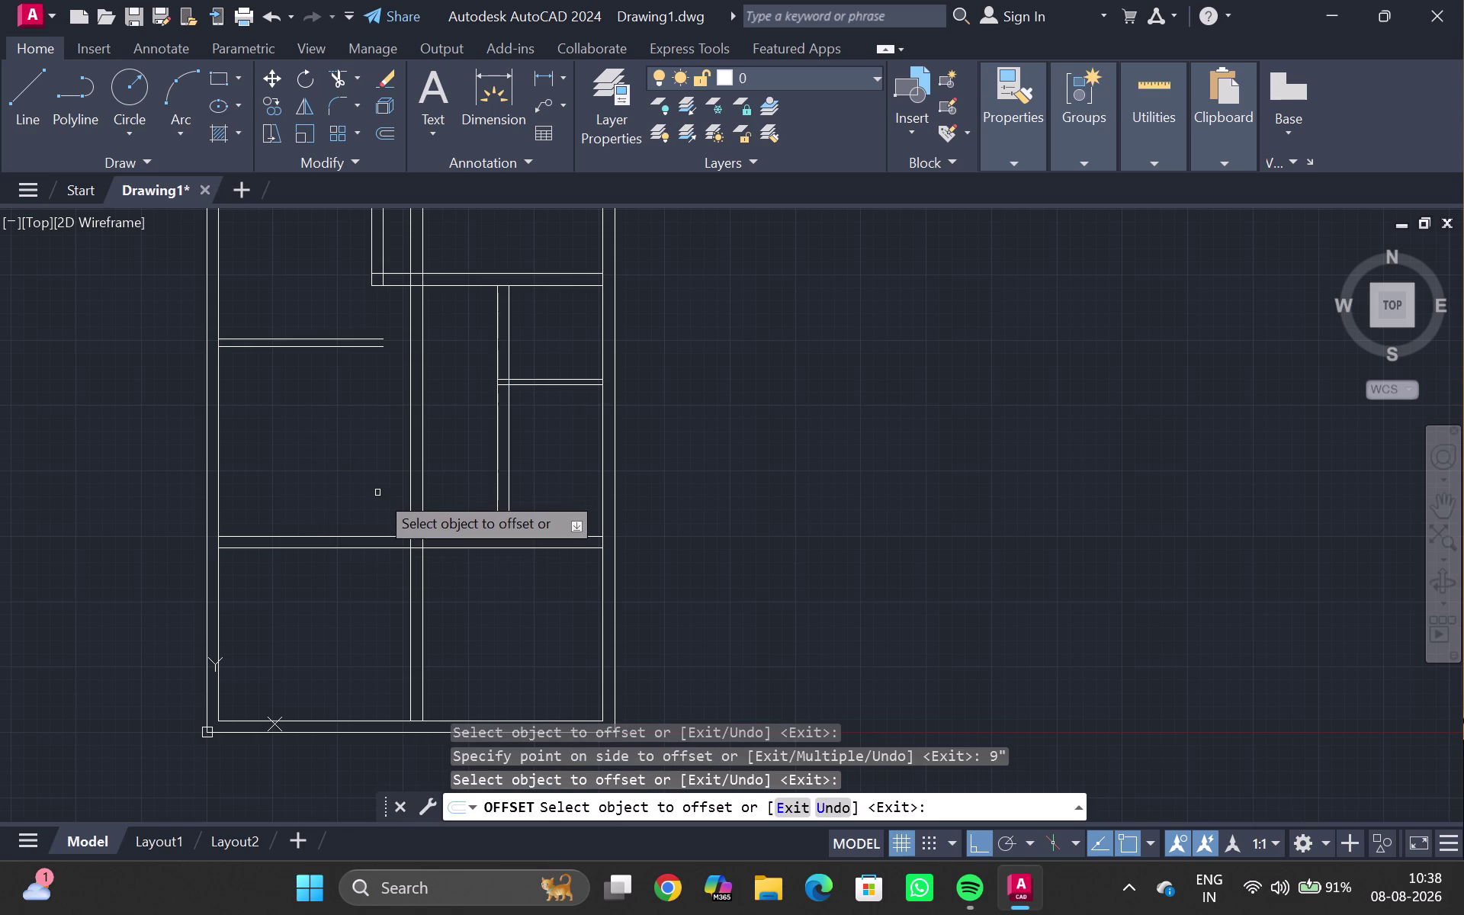
key(Escape)
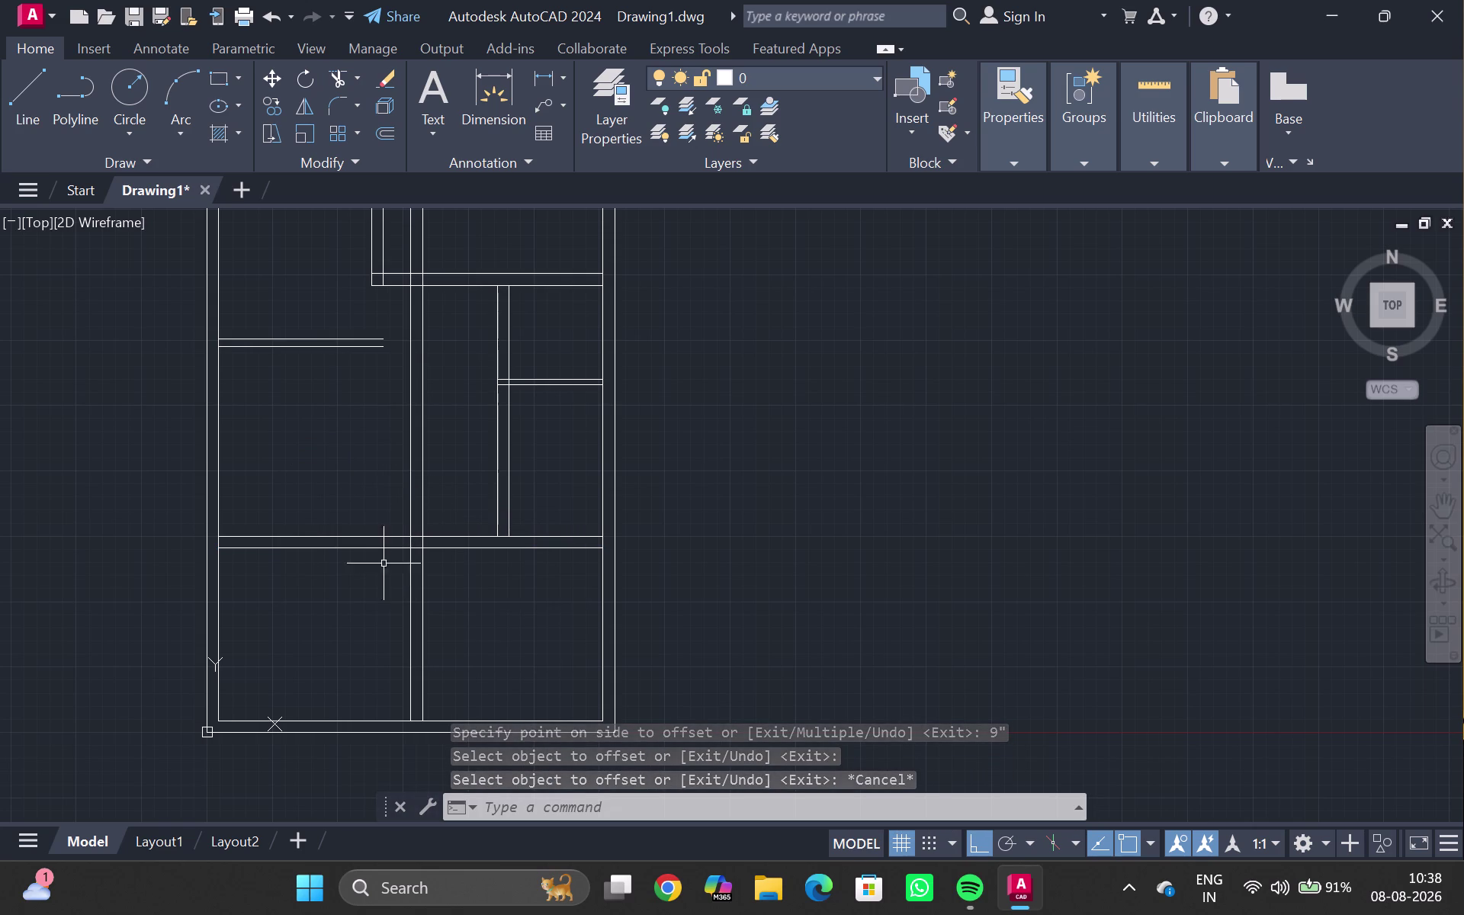
scroll(up, 3)
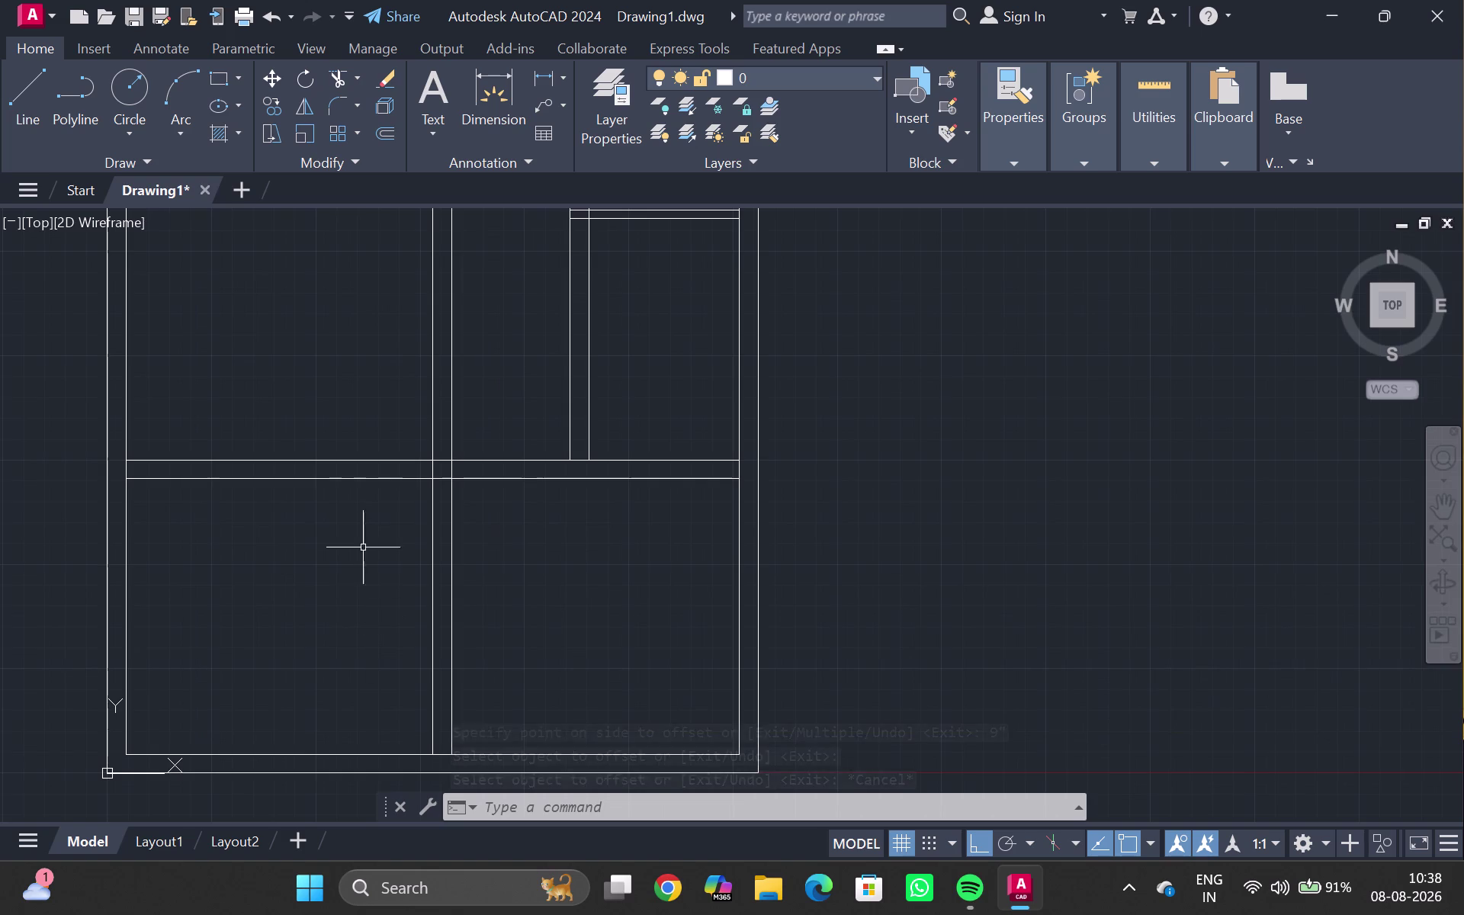
scroll(down, 3)
scroll(up, 3)
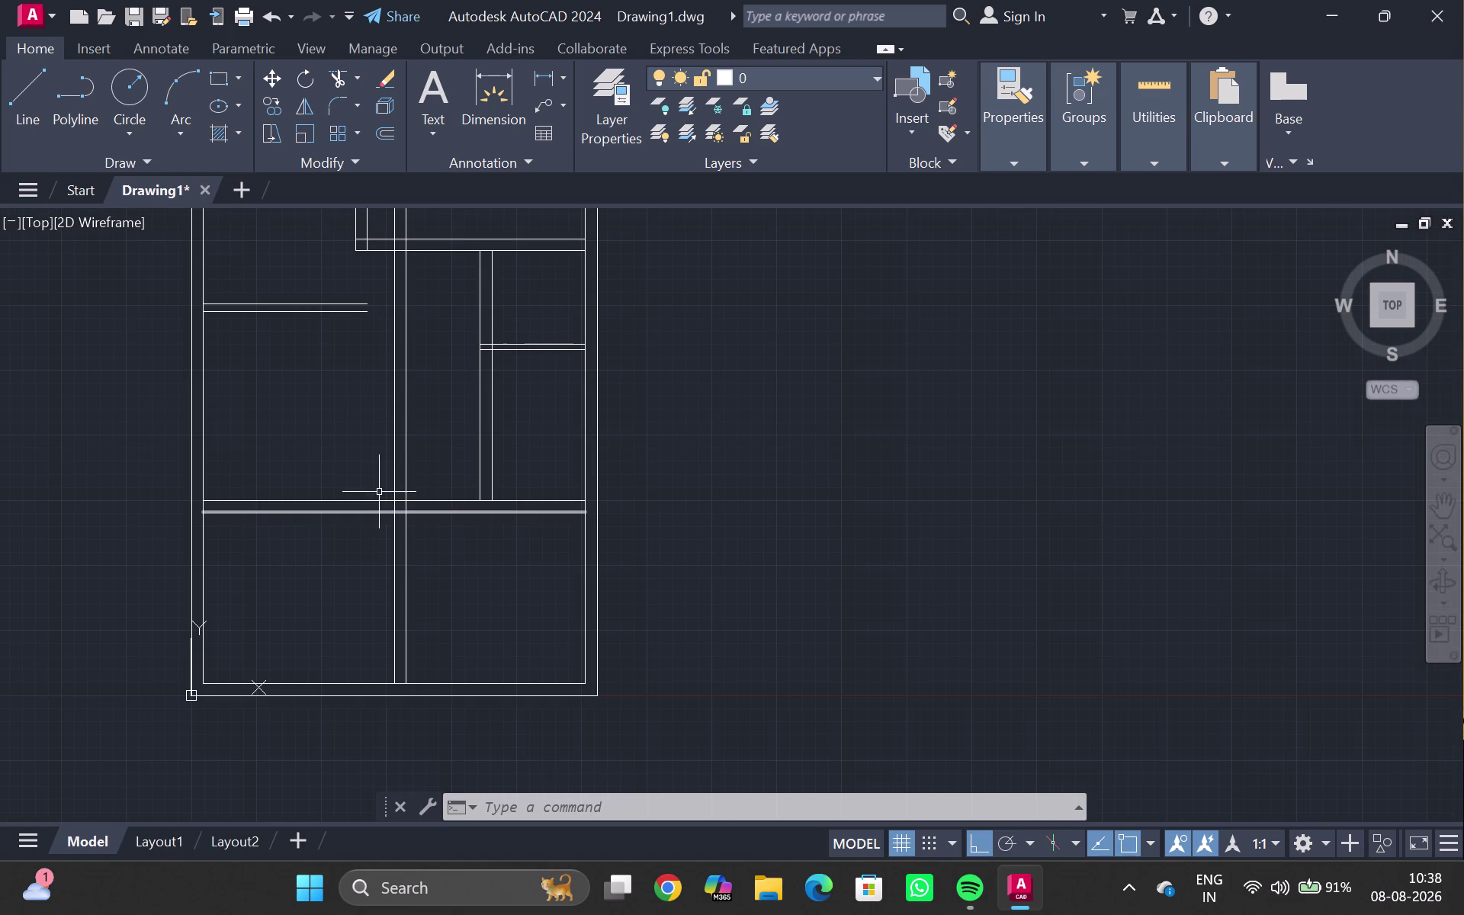
Trim the overlapping lines where the new 9-inch walls cross at the upper junctions.
key(t)
key(r)
key(Return)
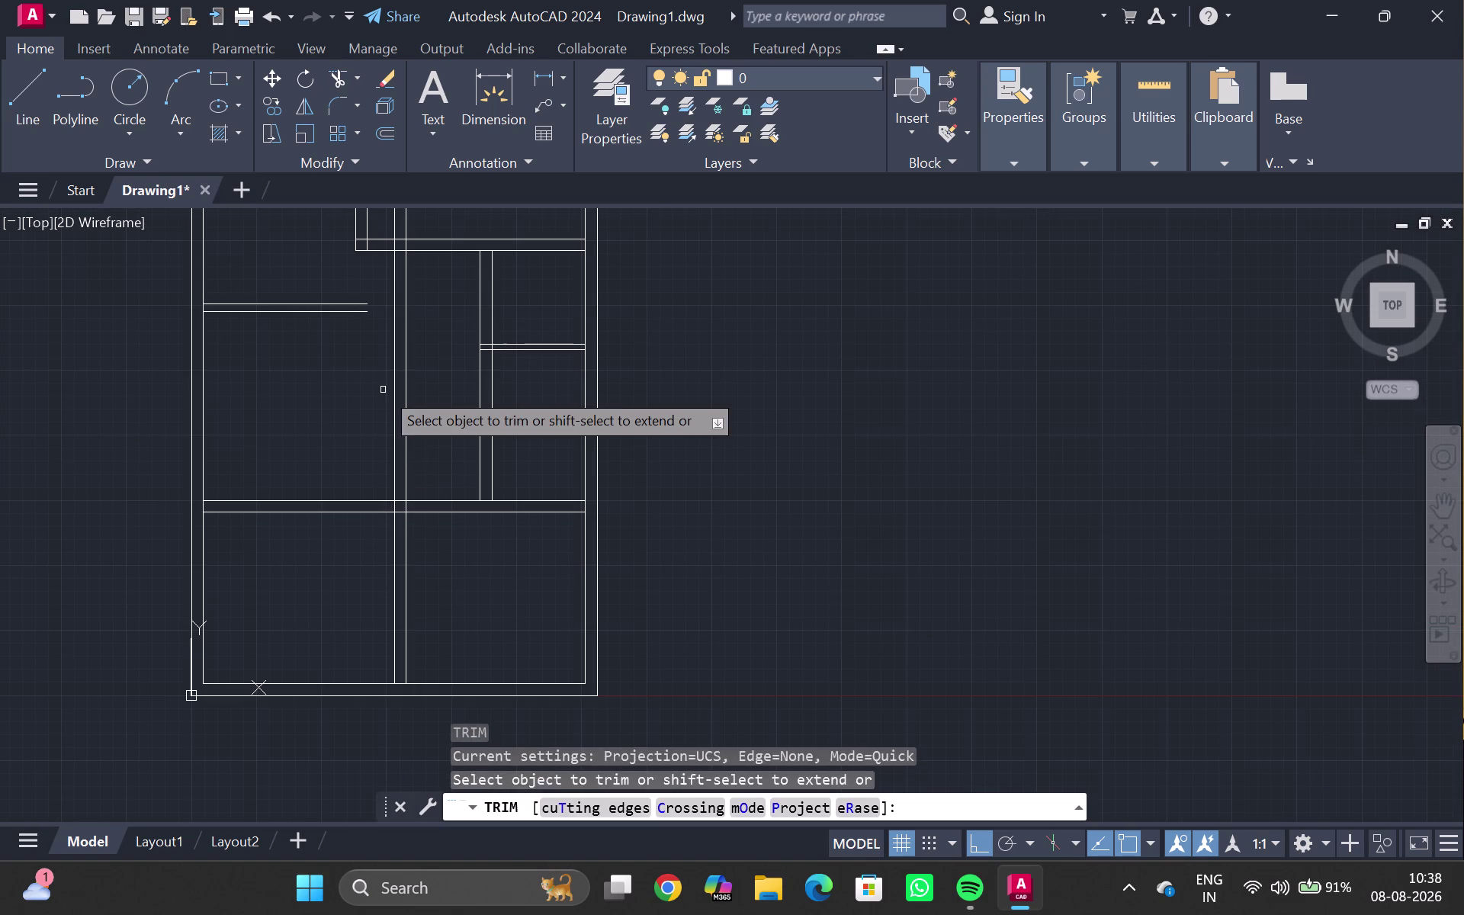
drag(373, 385, 430, 392)
middle_drag(407, 312, 400, 502)
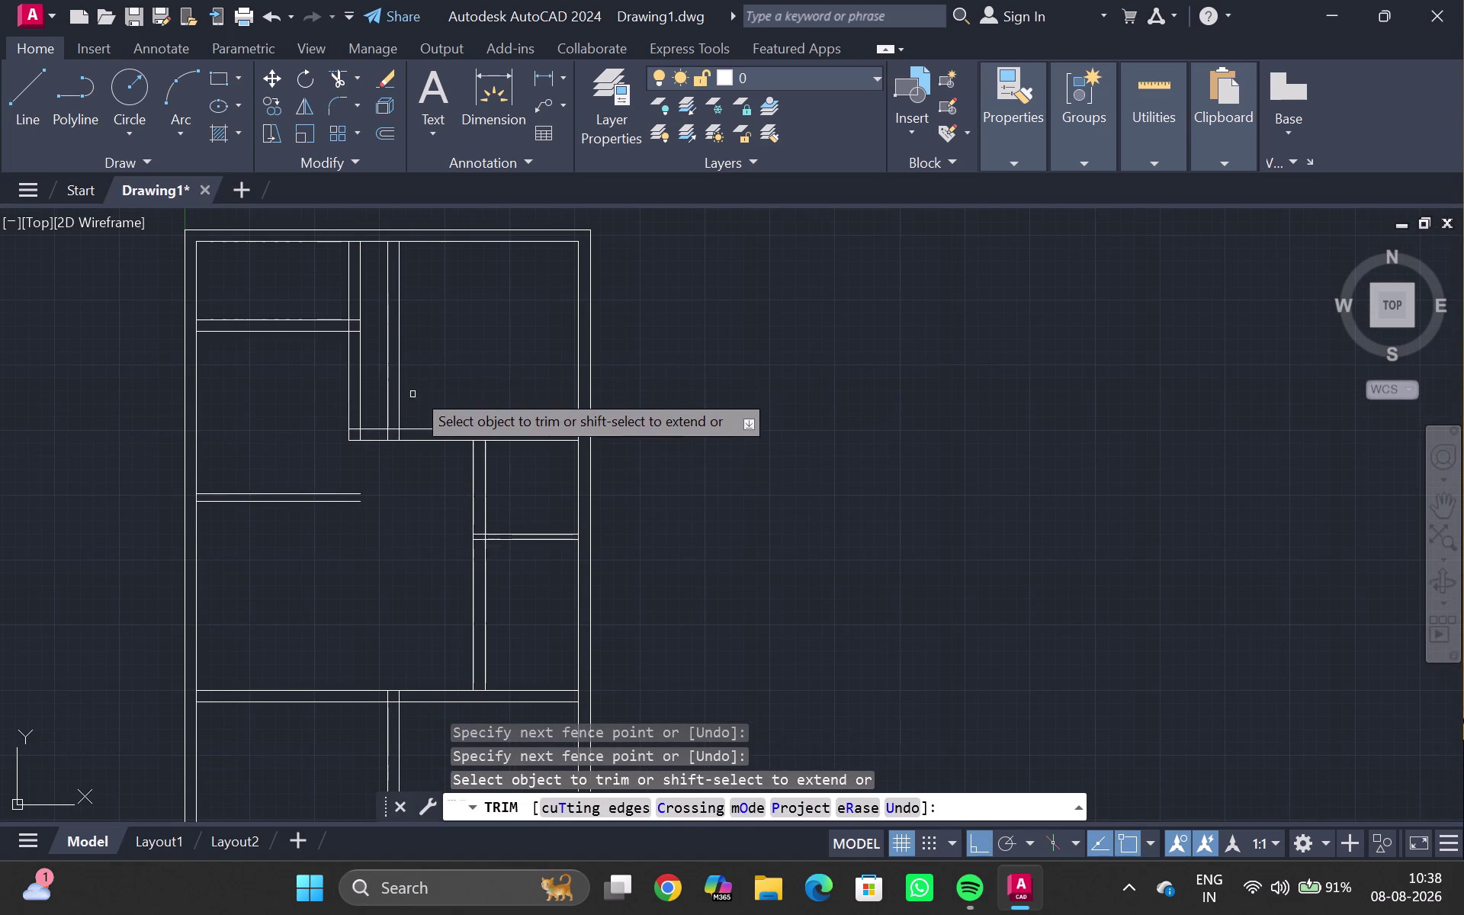
click(420, 370)
drag(419, 369, 376, 370)
scroll(up, 3)
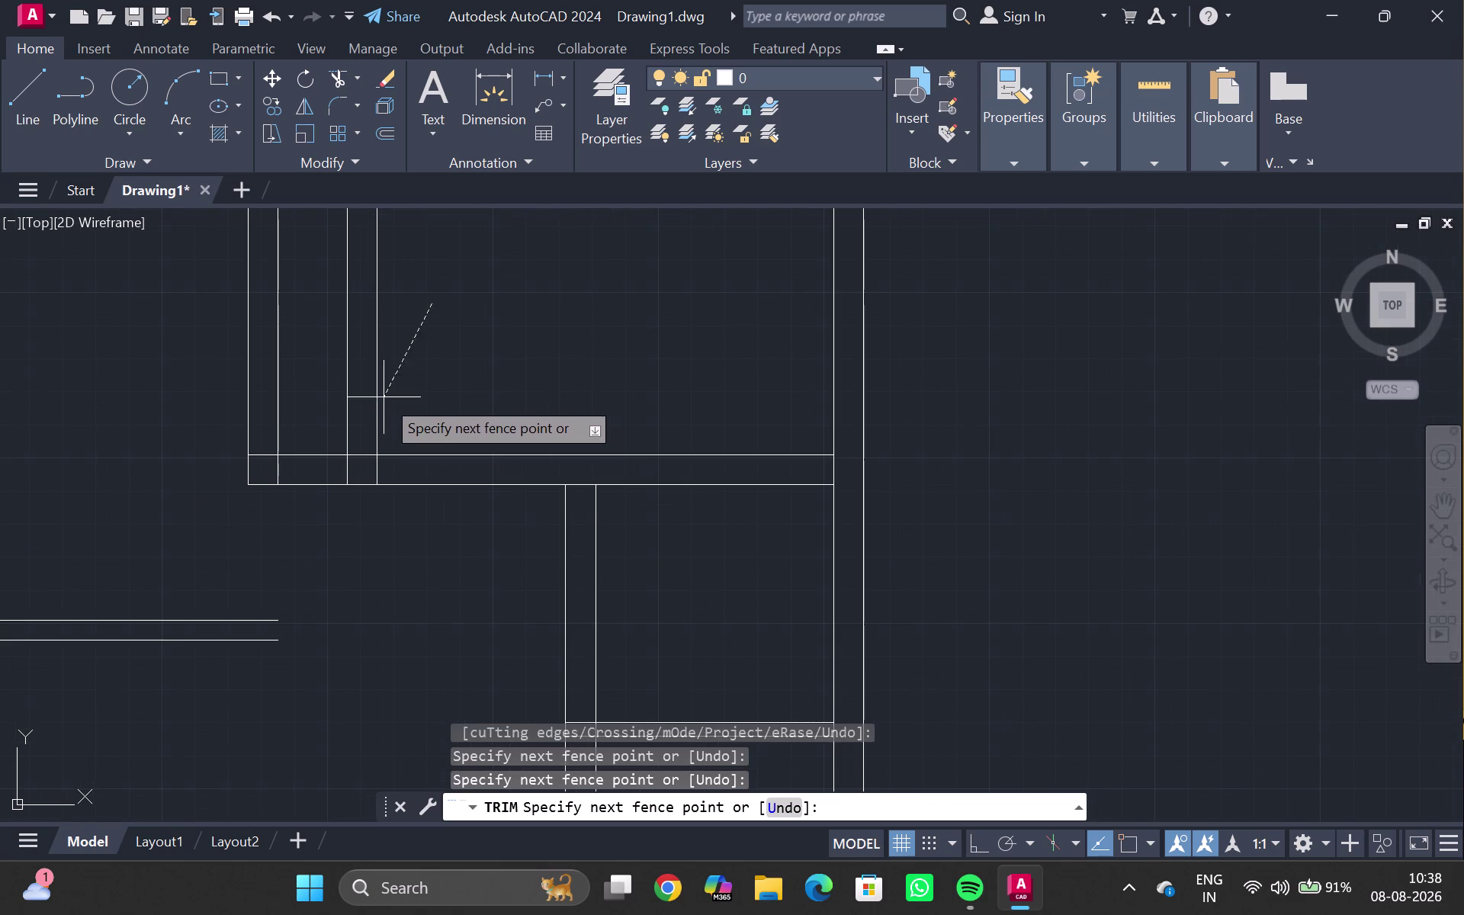
drag(371, 387, 355, 379)
triple_click(336, 369)
click(333, 369)
drag(341, 373, 355, 382)
drag(360, 379, 329, 381)
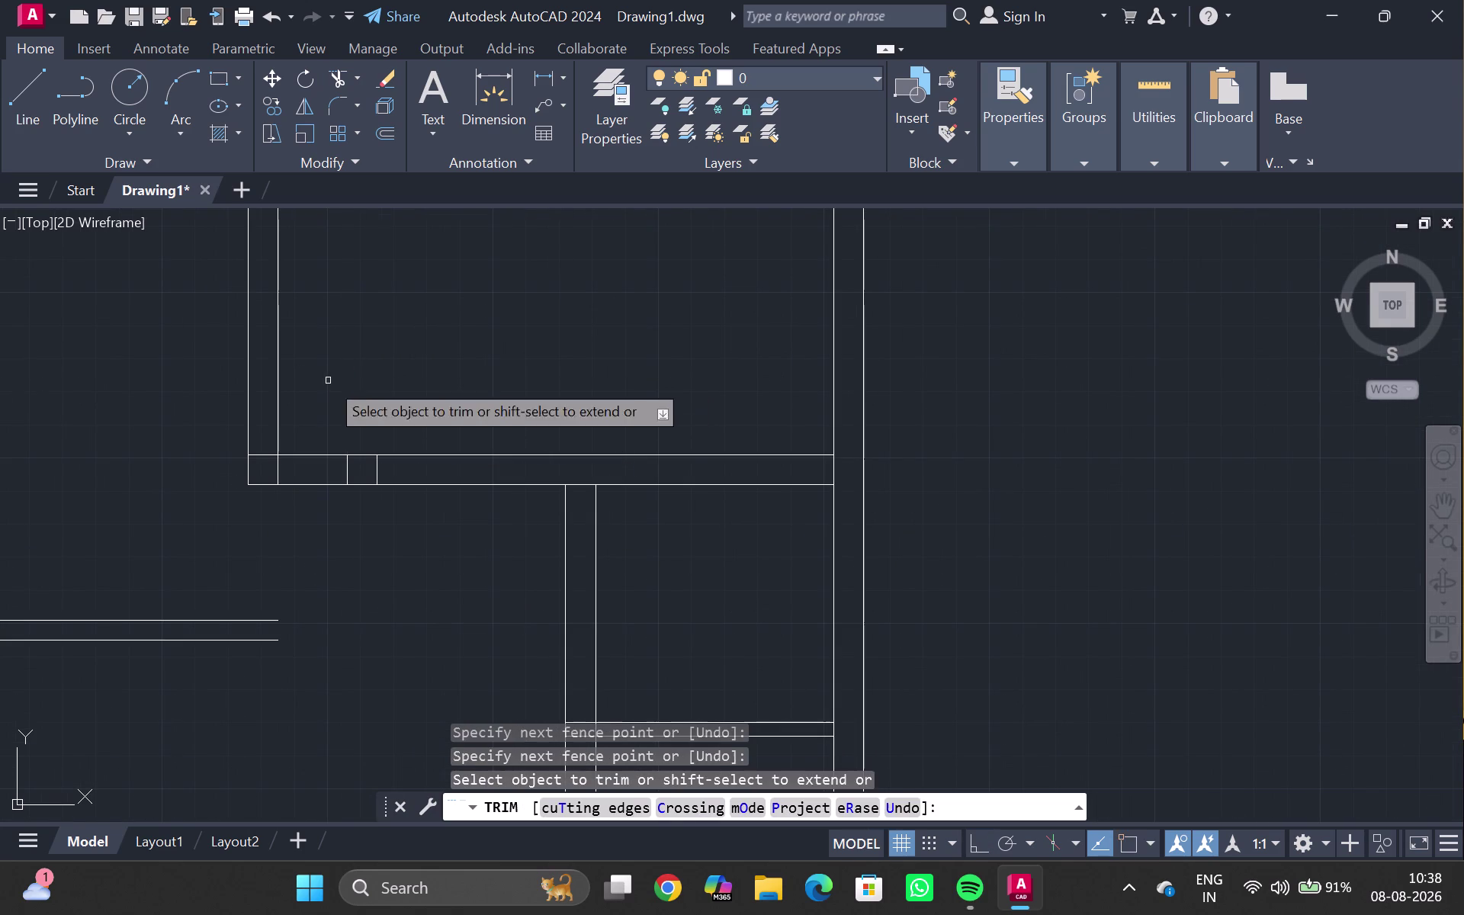
Trim the crossing wall lines at the lower junction and end trimming.
click(340, 463)
drag(349, 472, 380, 476)
click(382, 473)
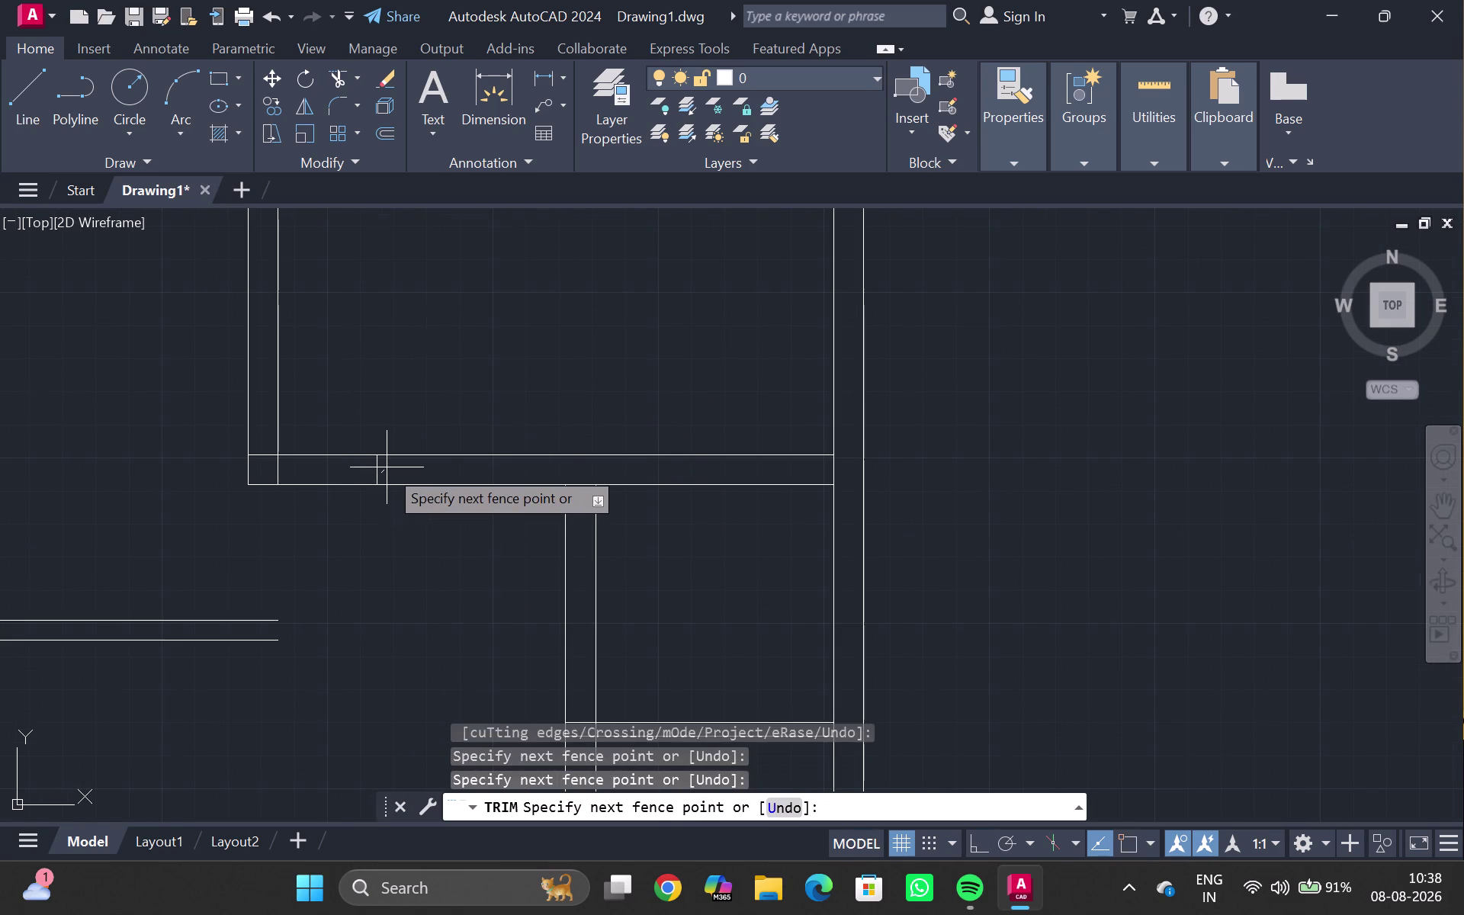
click(387, 467)
drag(387, 467, 372, 467)
triple_click(381, 471)
click(382, 470)
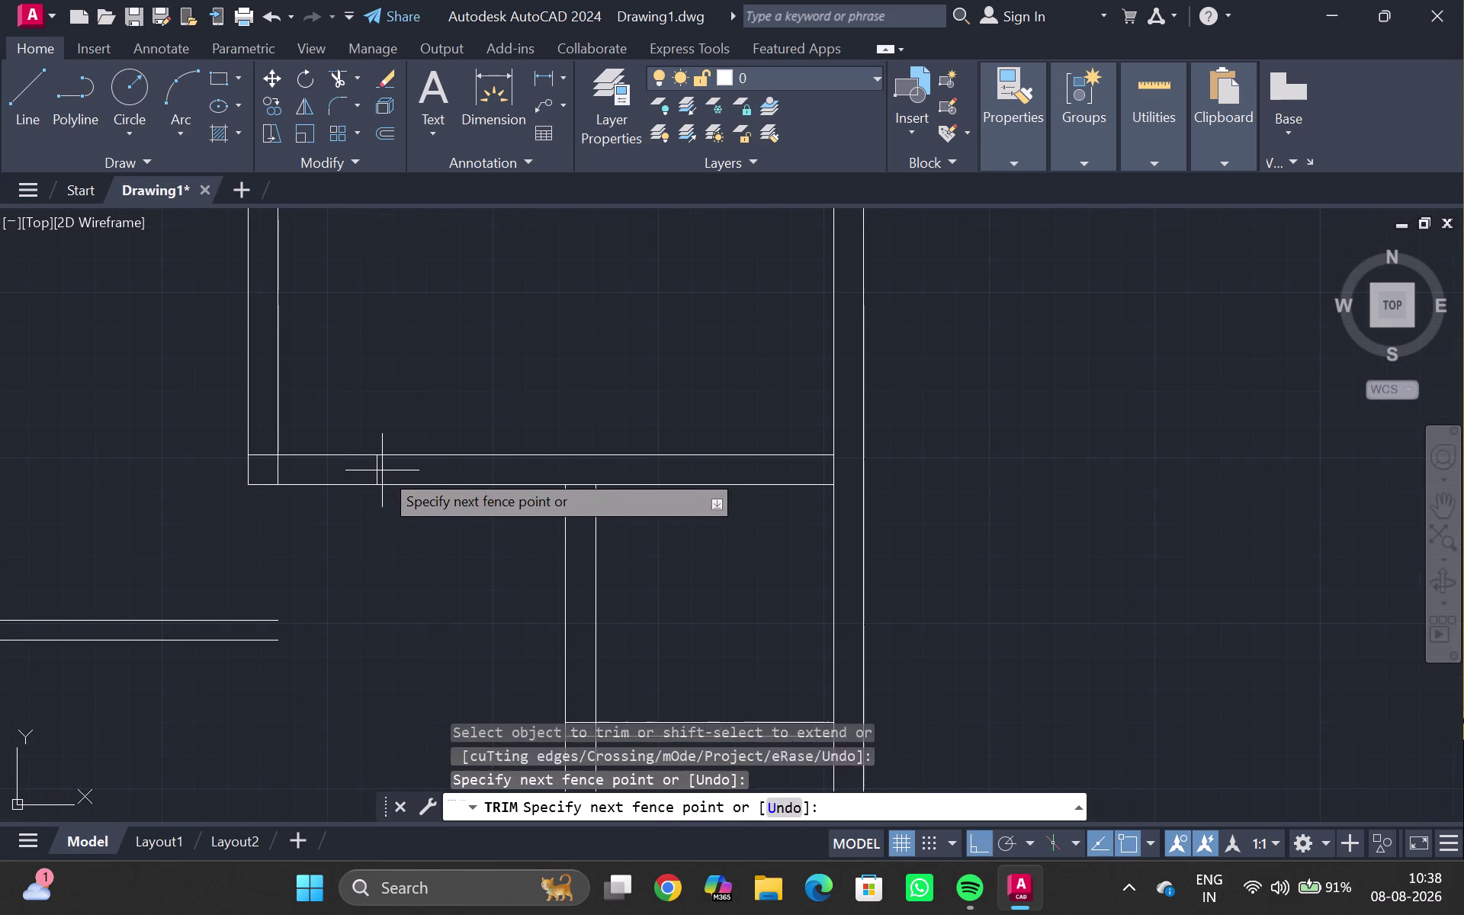
drag(382, 470, 373, 469)
click(372, 467)
key(Escape)
scroll(down, 3)
middle_drag(367, 513, 373, 512)
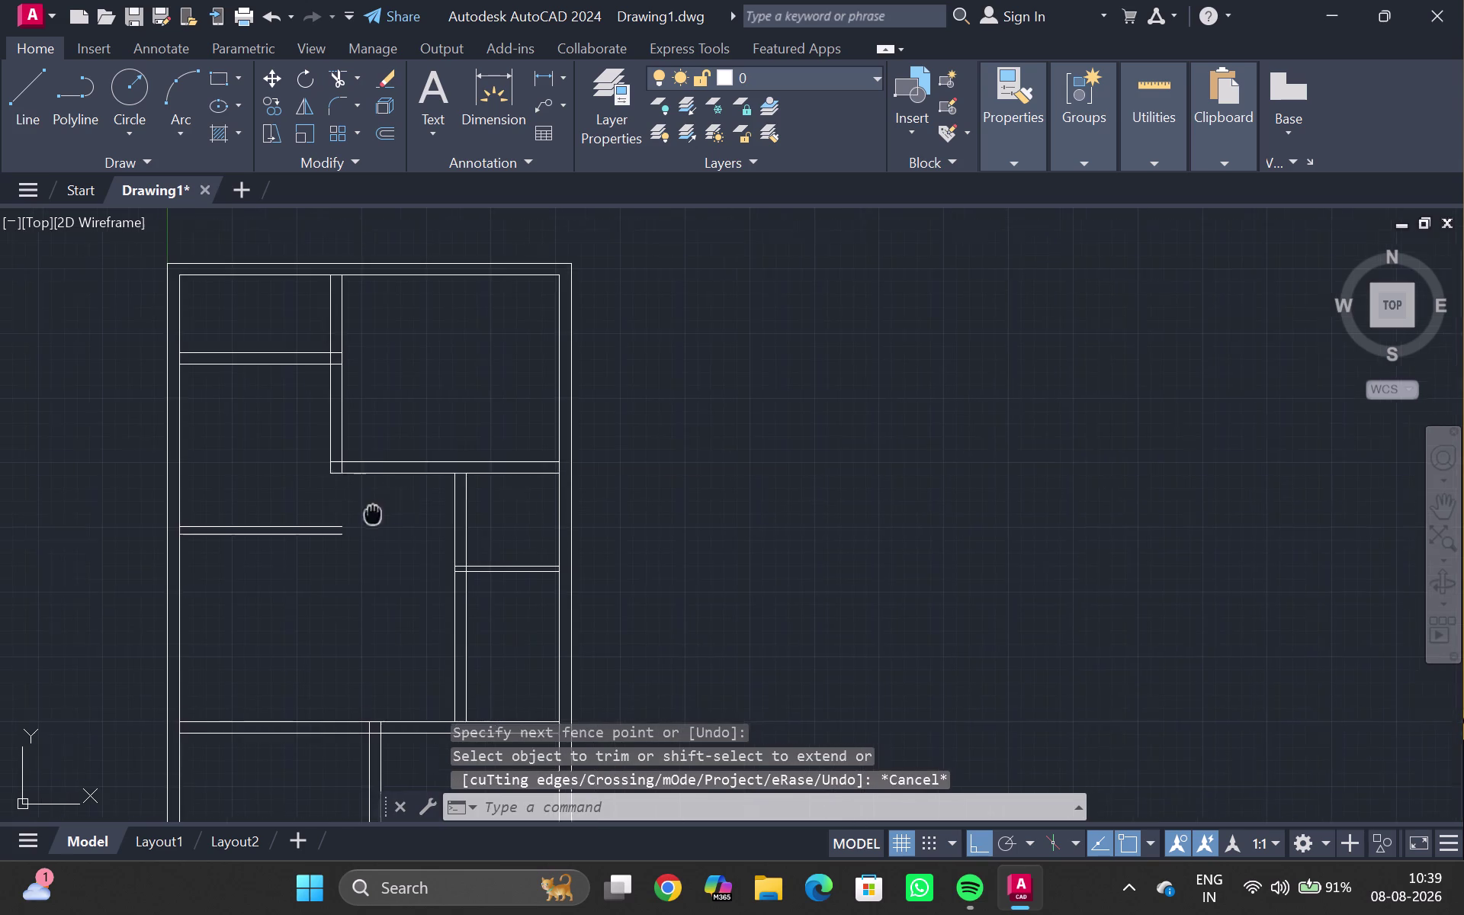
middle_drag(373, 512, 378, 516)
middle_drag(383, 506, 405, 370)
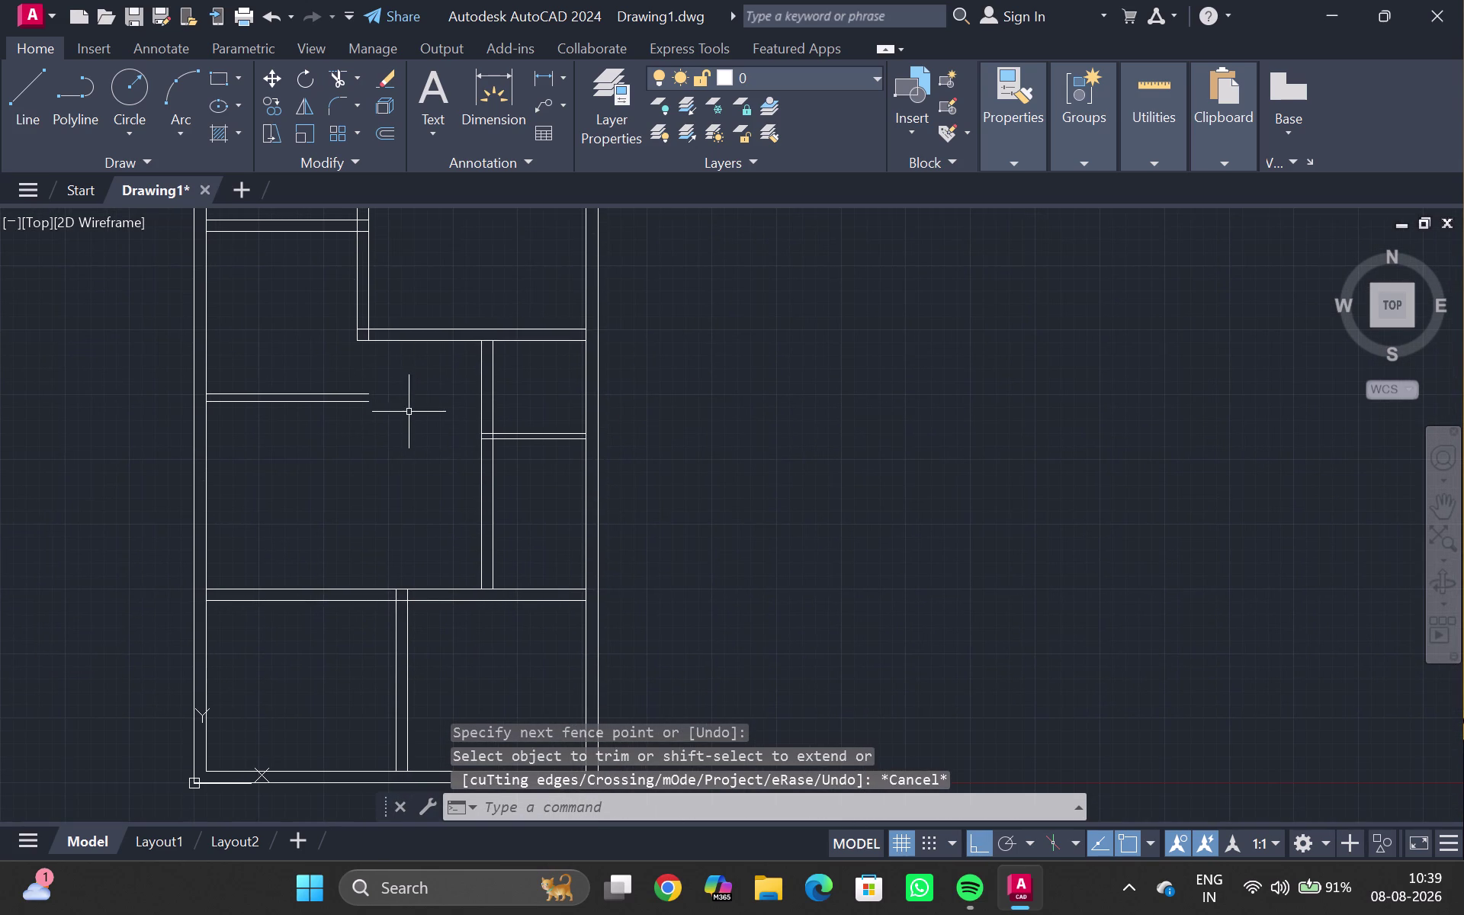
middle_drag(372, 518, 372, 430)
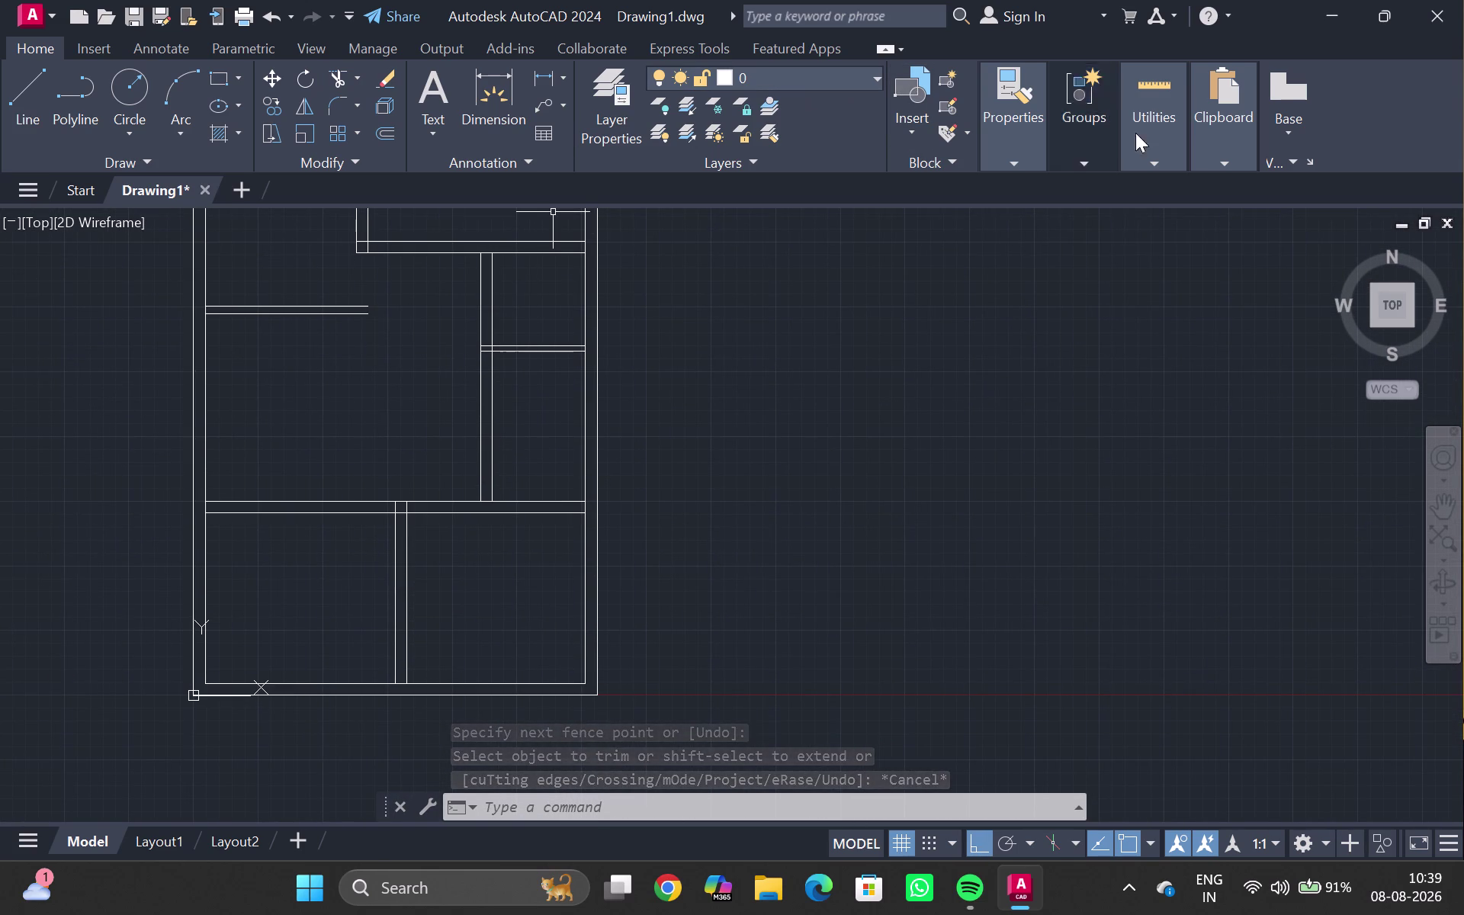
click(1141, 158)
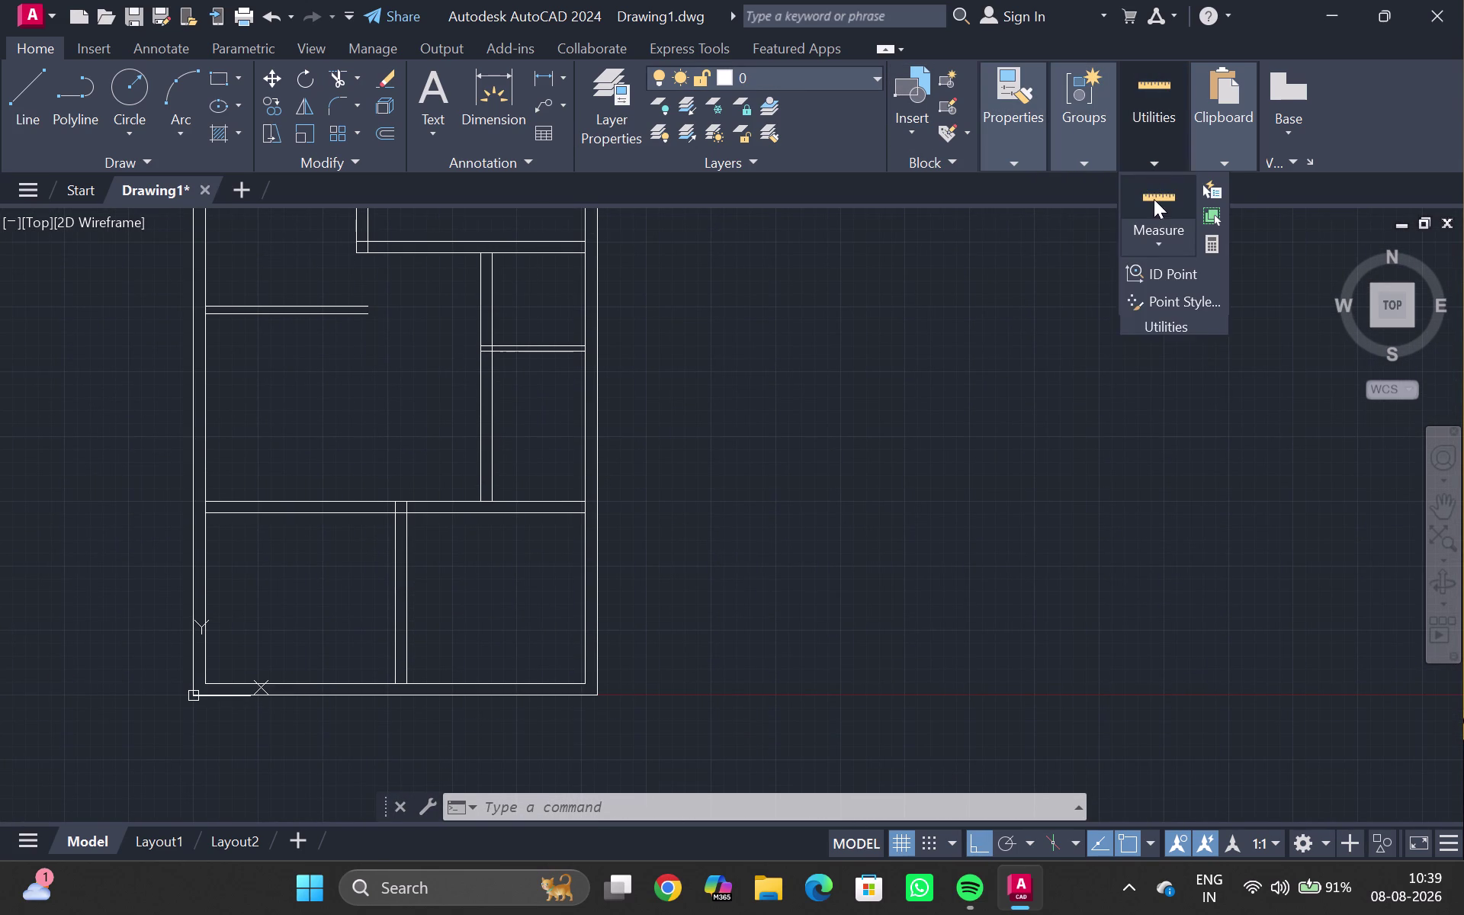
click(1157, 234)
double_click(1157, 277)
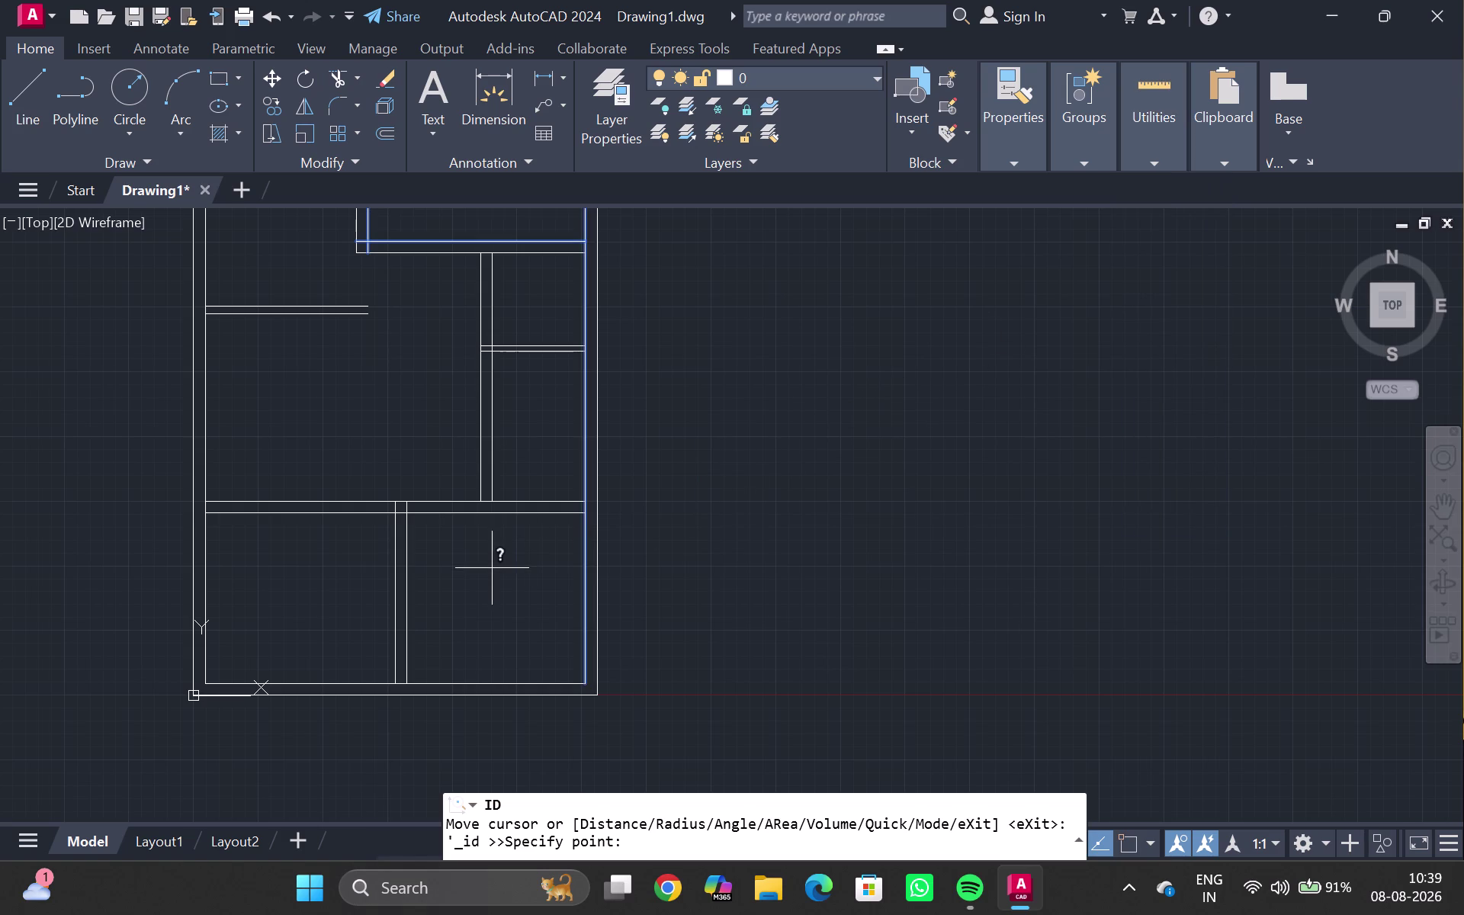
double_click(489, 574)
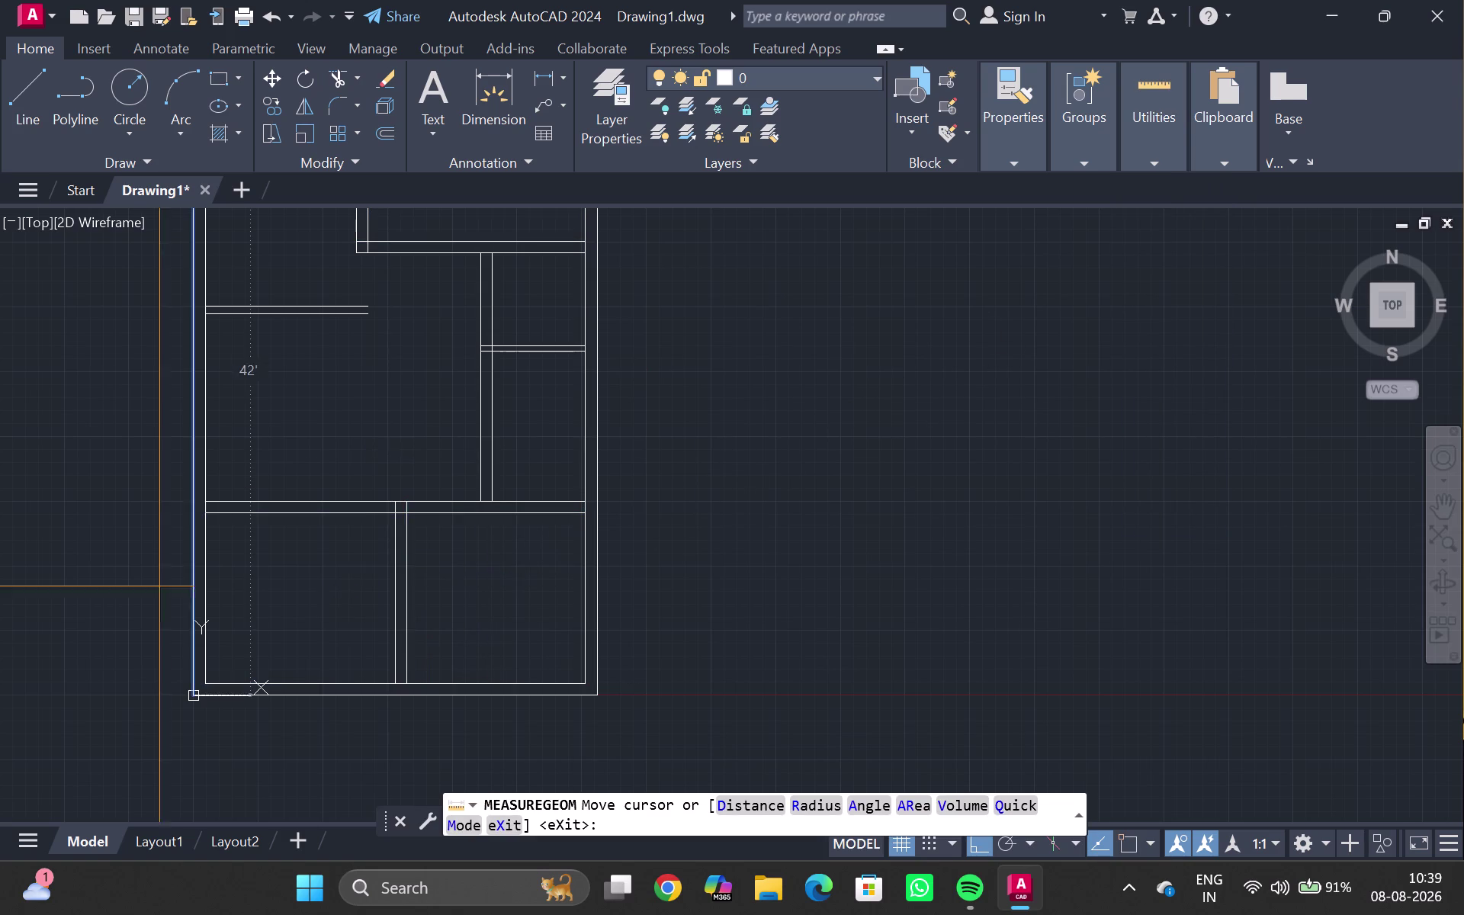
key(Escape)
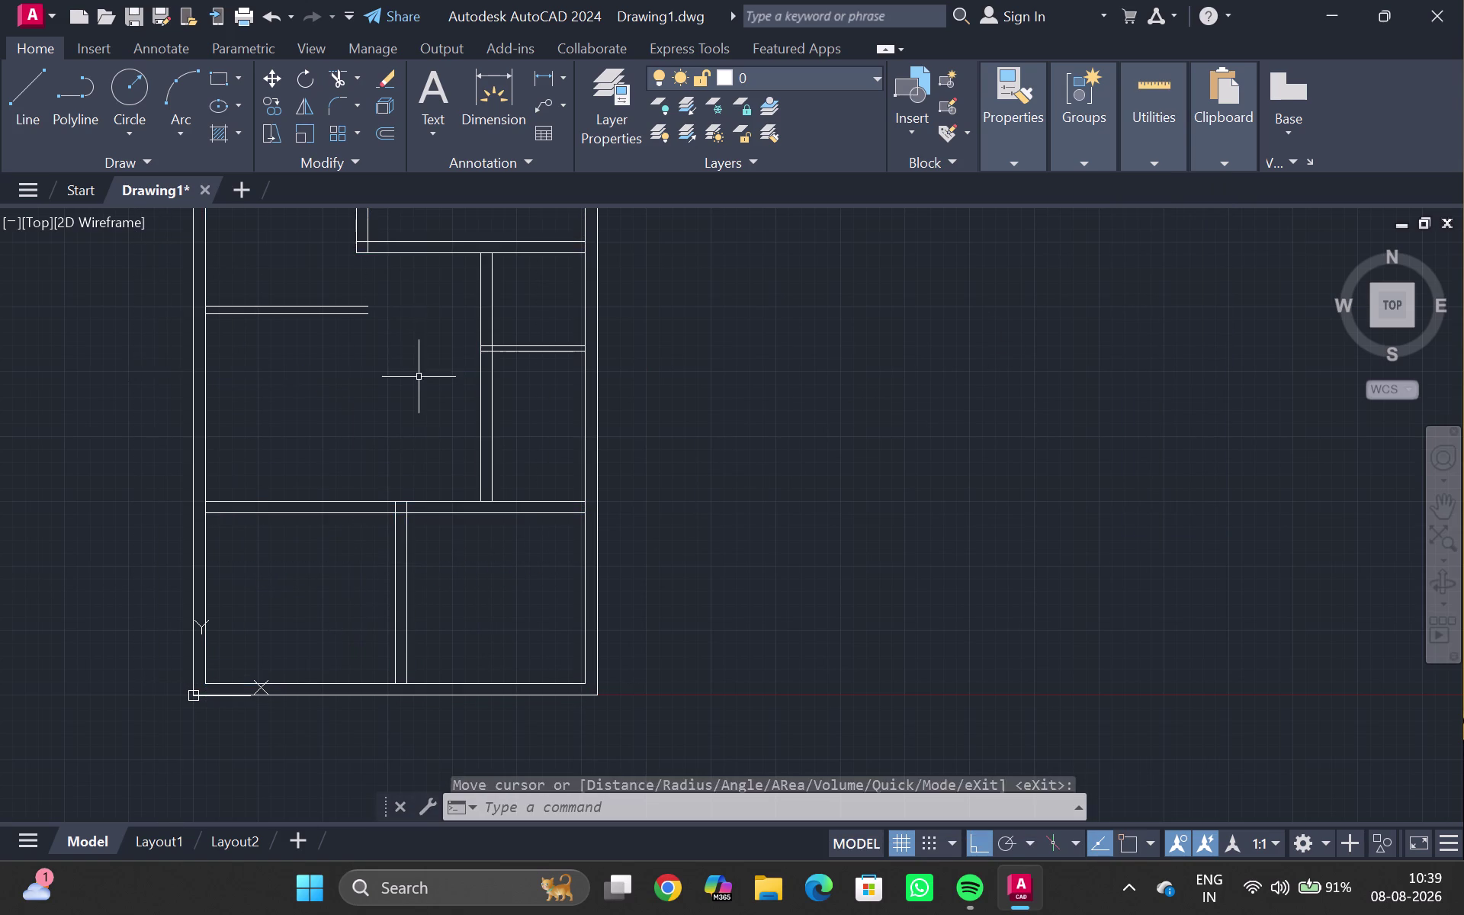
scroll(down, 3)
middle_drag(399, 315, 361, 431)
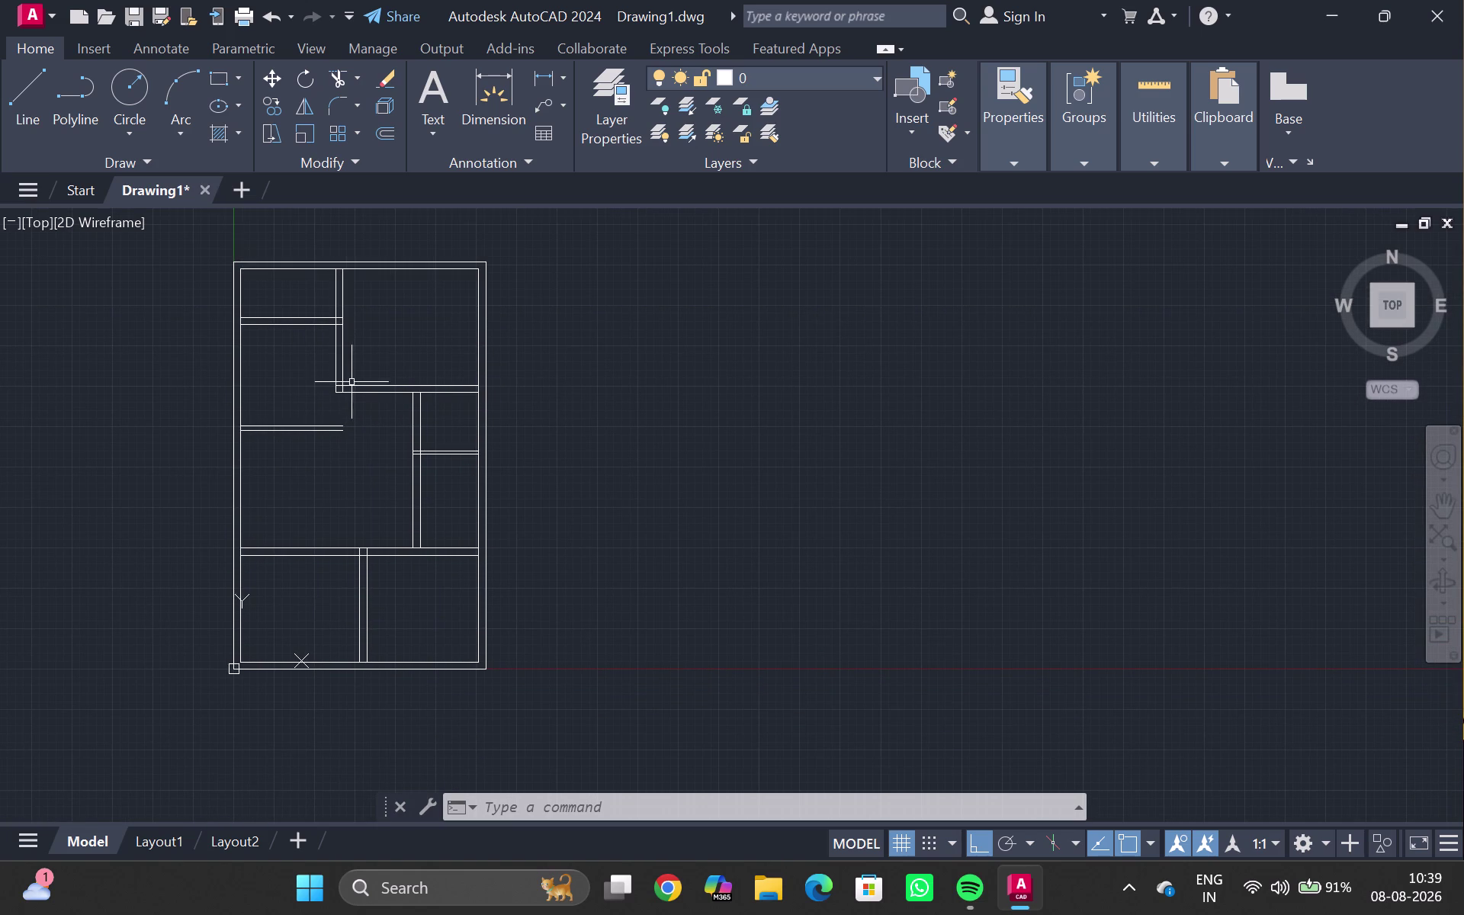
middle_drag(291, 372, 291, 516)
scroll(up, 3)
middle_drag(329, 441, 296, 465)
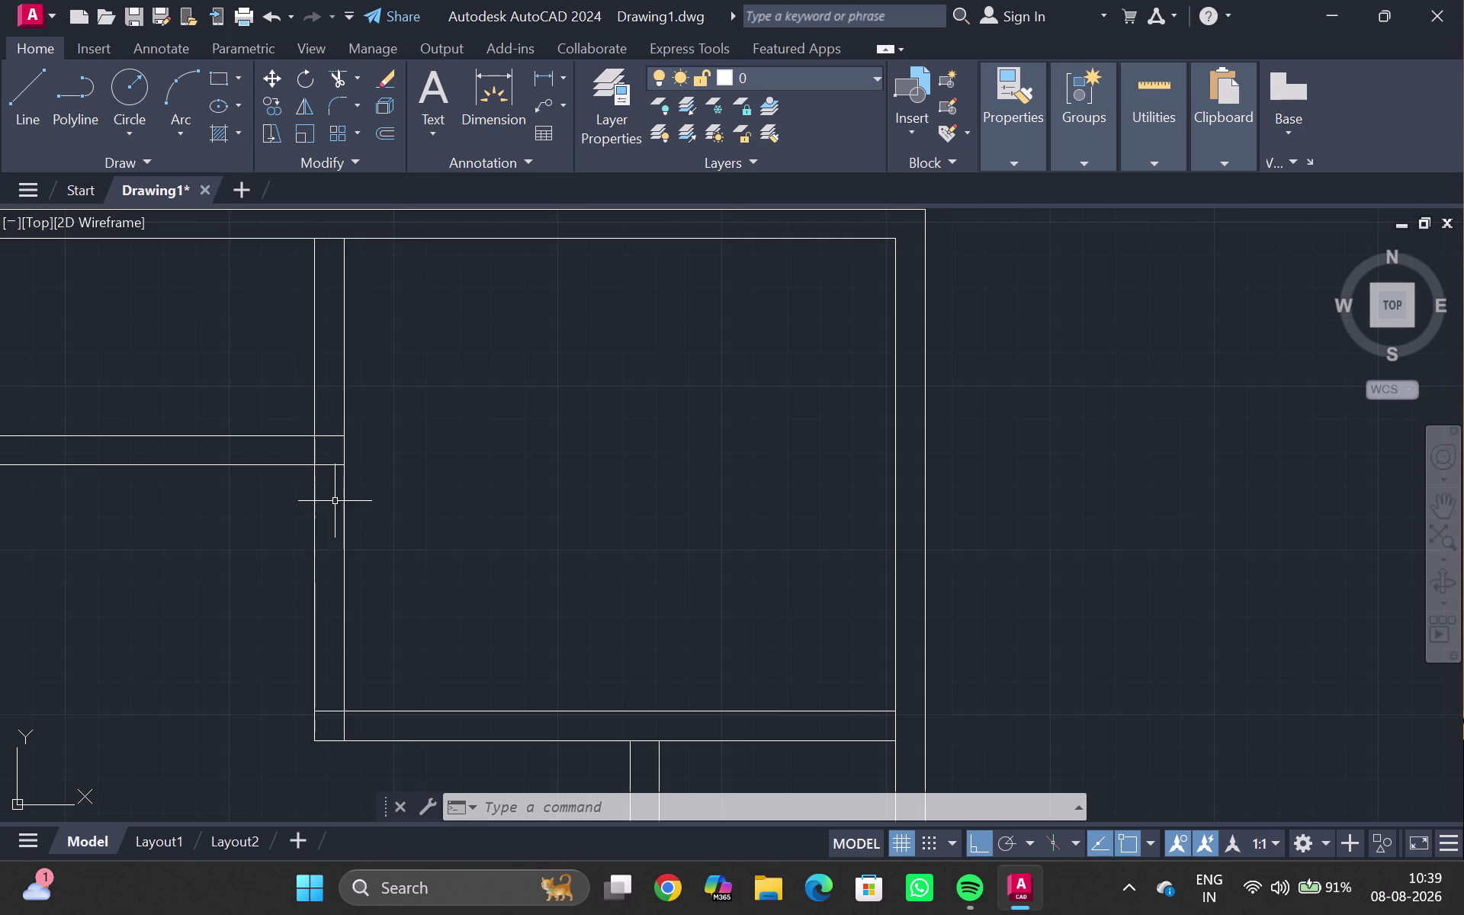
Trim away the overlapping wall line at the corner junction with TR.
scroll(down, 3)
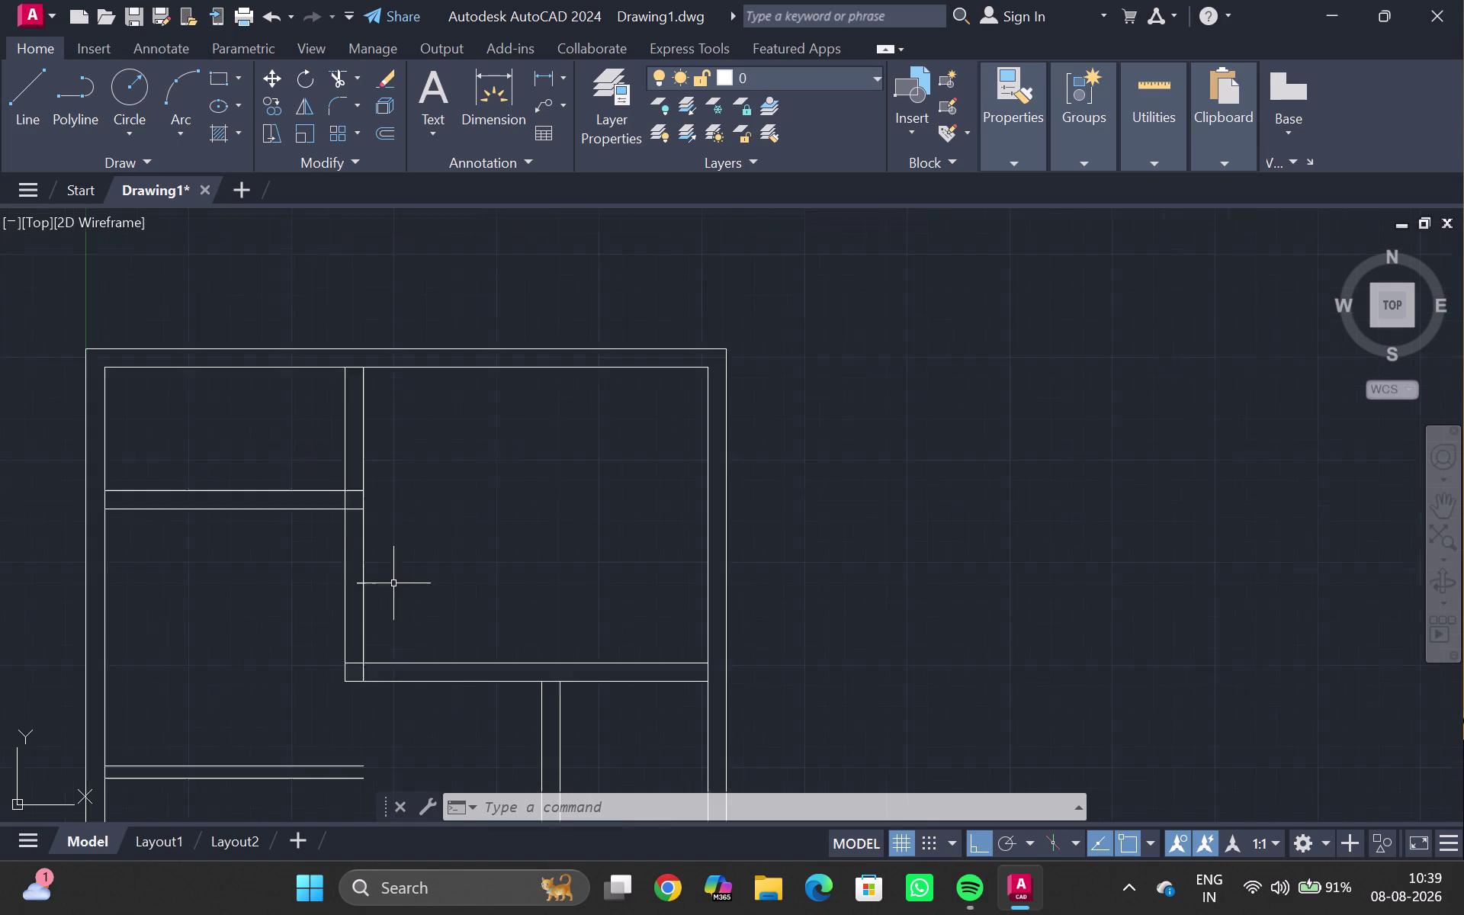
scroll(down, 3)
middle_drag(452, 649, 453, 562)
scroll(up, 3)
scroll(up, 3)
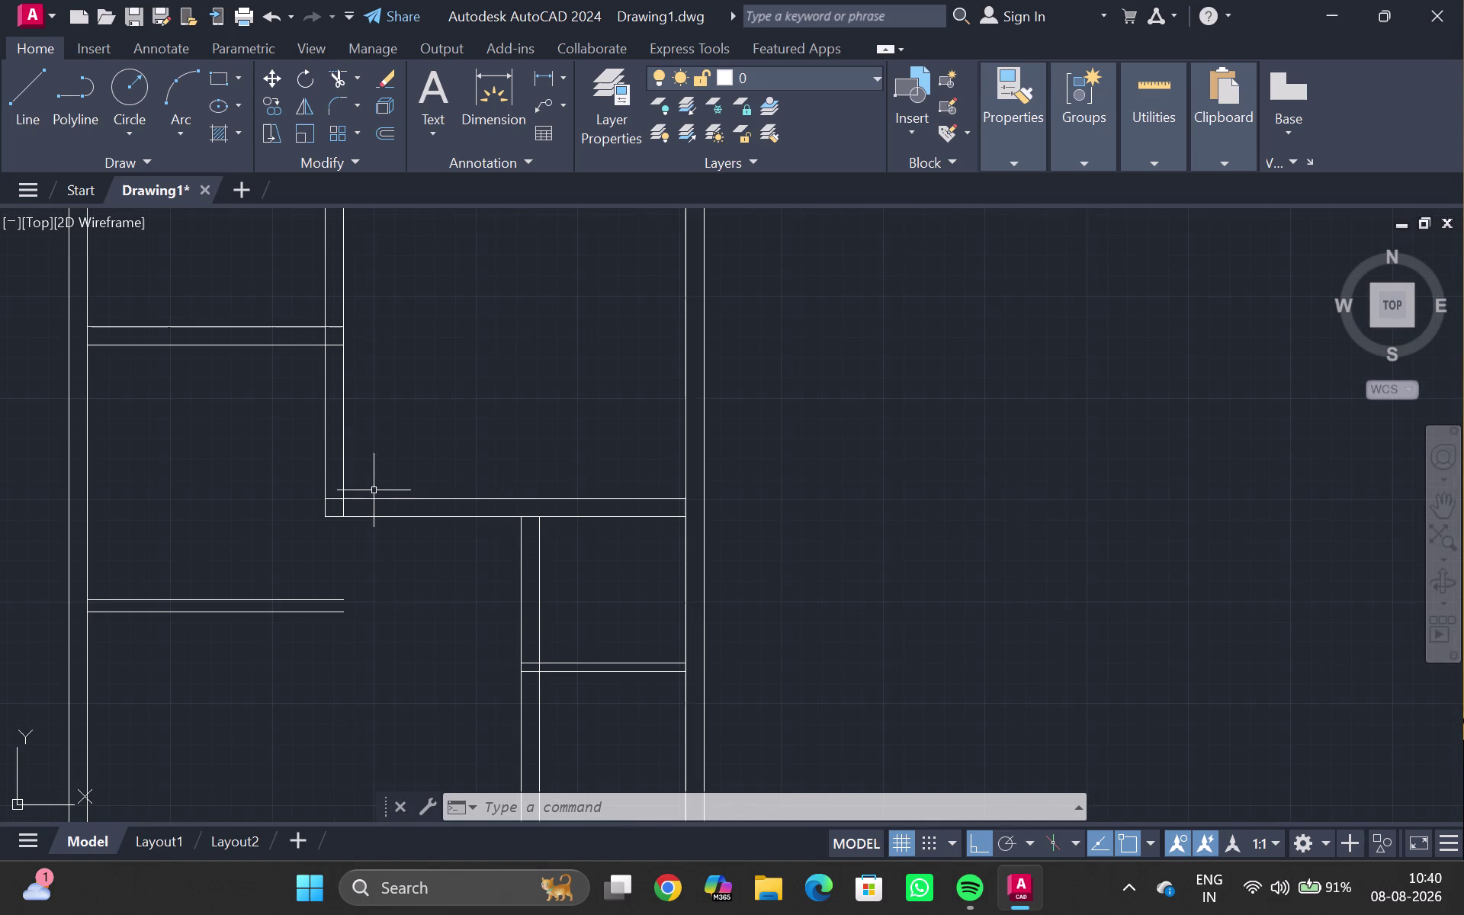
key(r)
key(BackSpace)
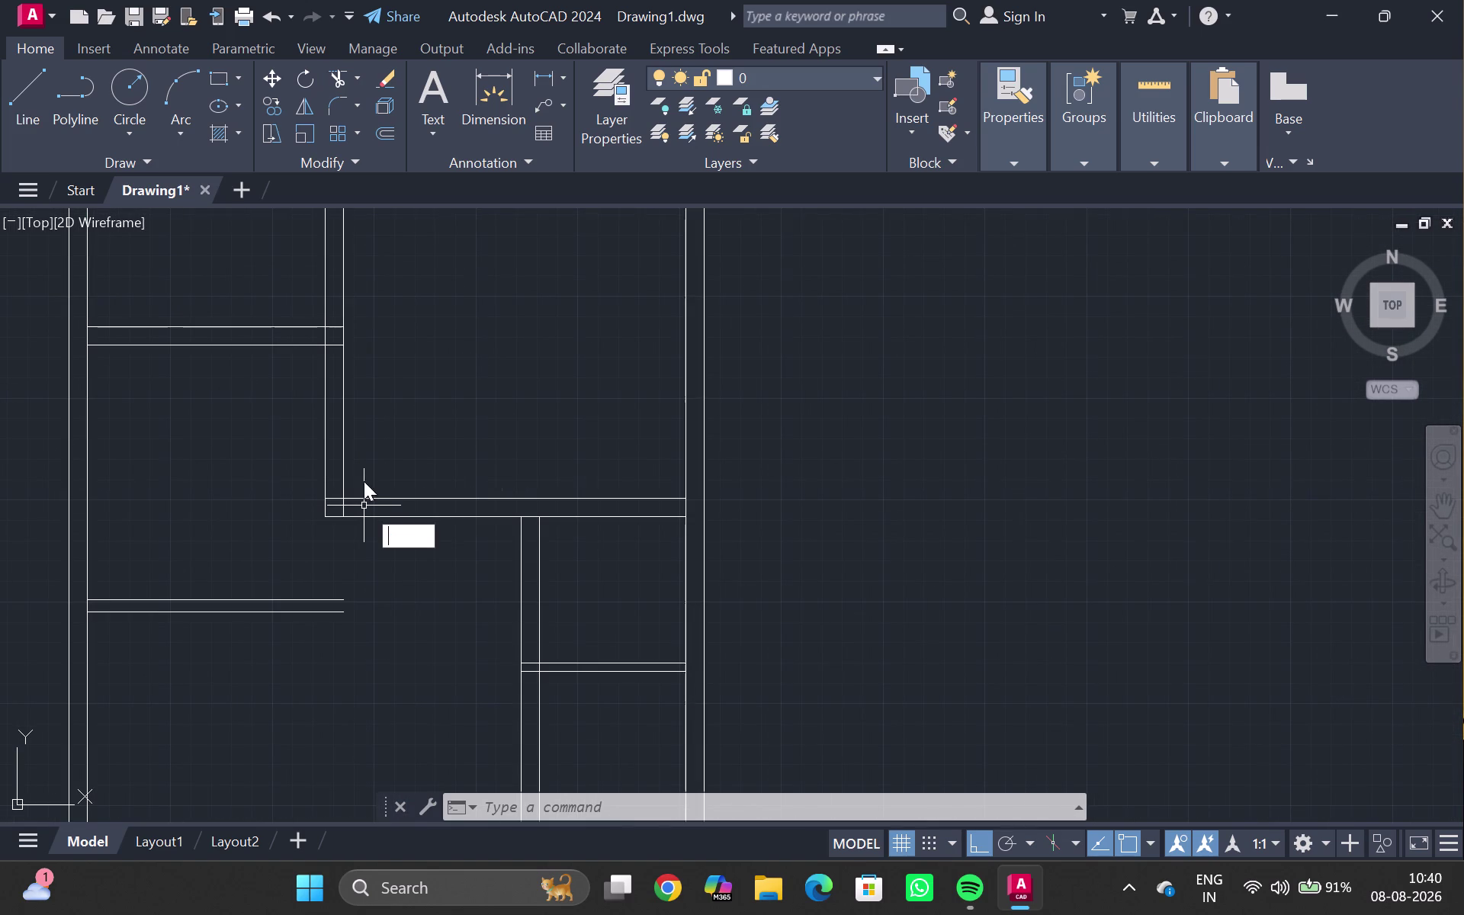
text(tr)
key(Return)
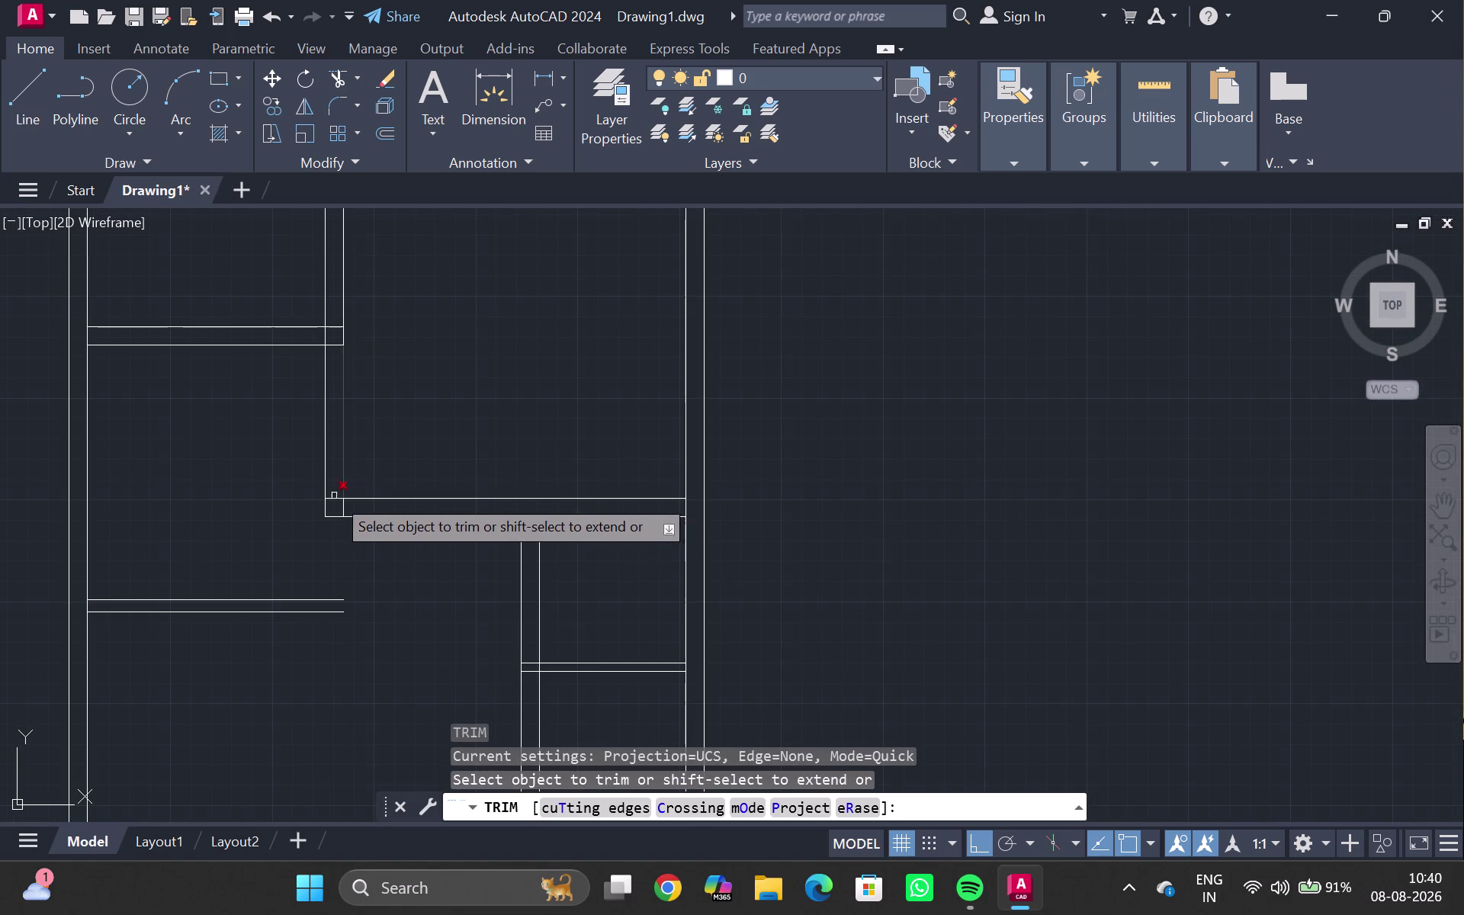
scroll(up, 3)
drag(332, 492, 401, 545)
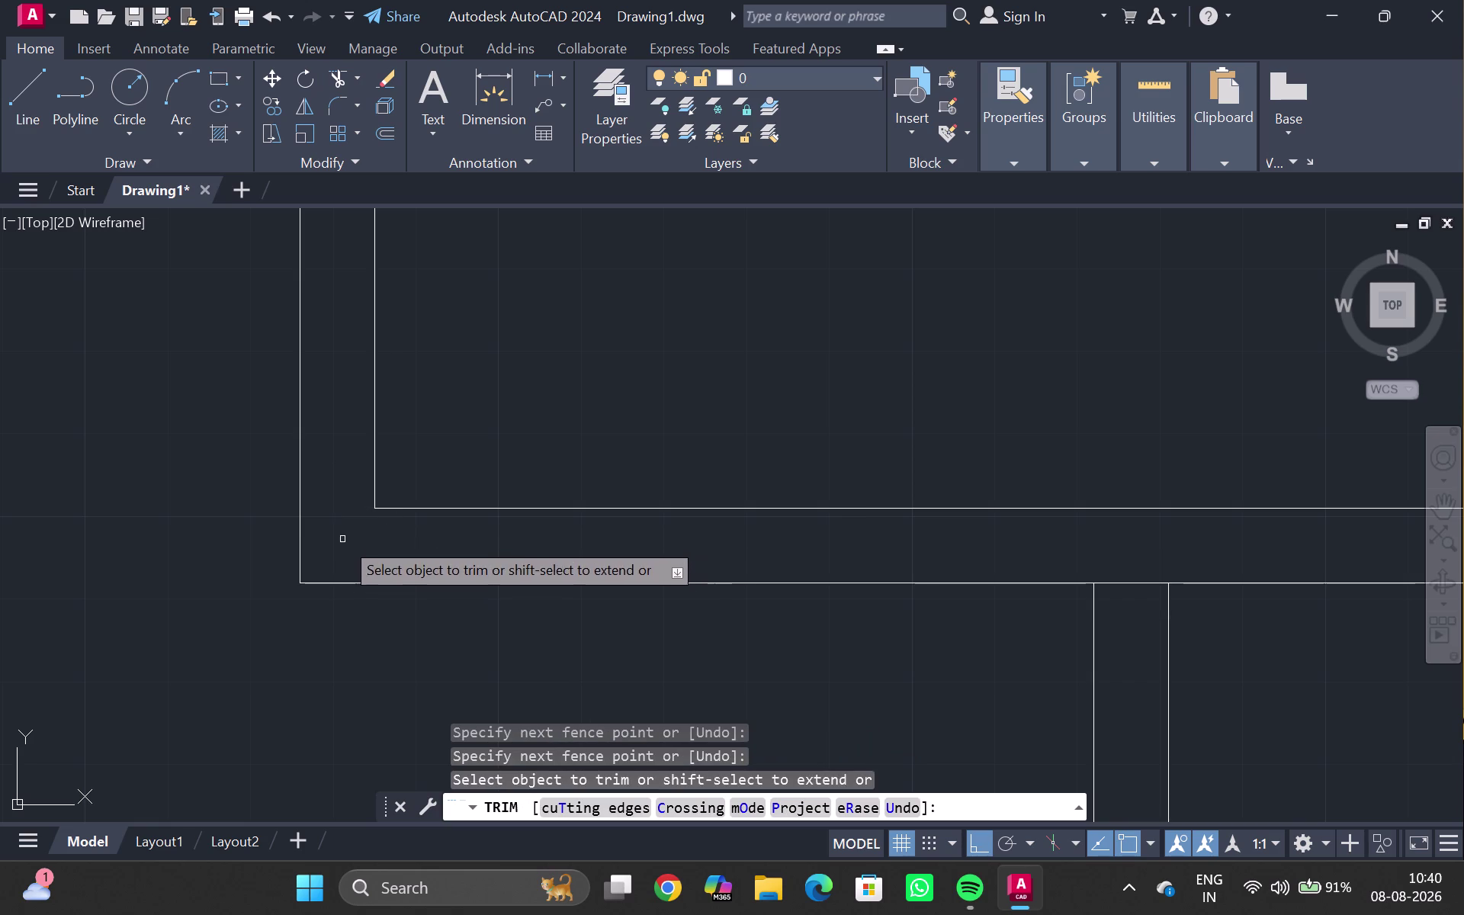
key(Escape)
Trim the short wall lines crossing the opening along the right partitions.
scroll(down, 3)
scroll(down, 3)
middle_drag(509, 655, 523, 432)
scroll(down, 3)
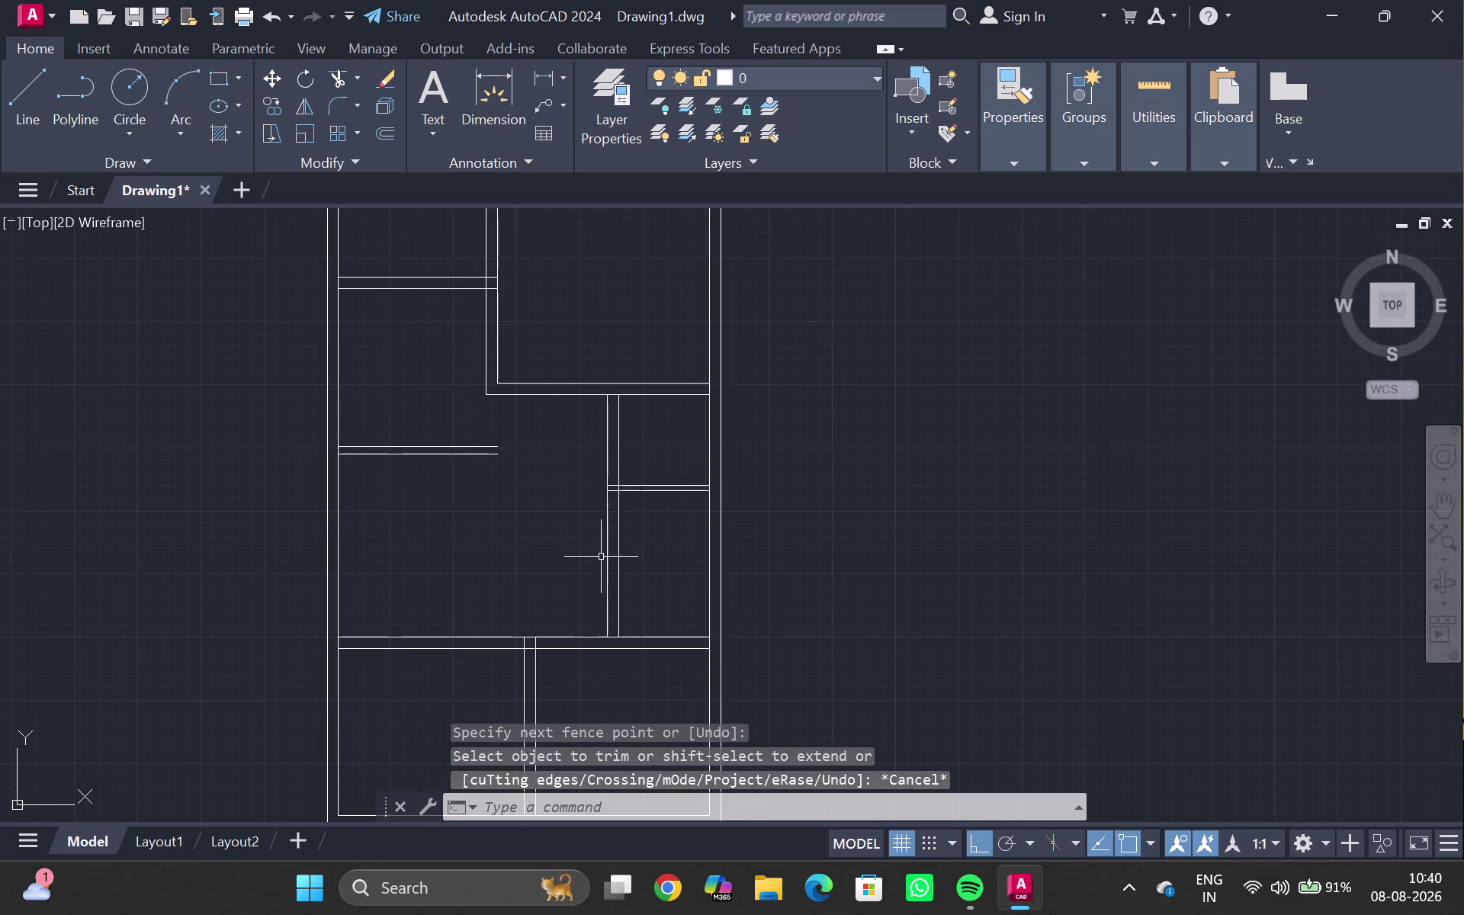
middle_drag(580, 548, 550, 549)
scroll(up, 3)
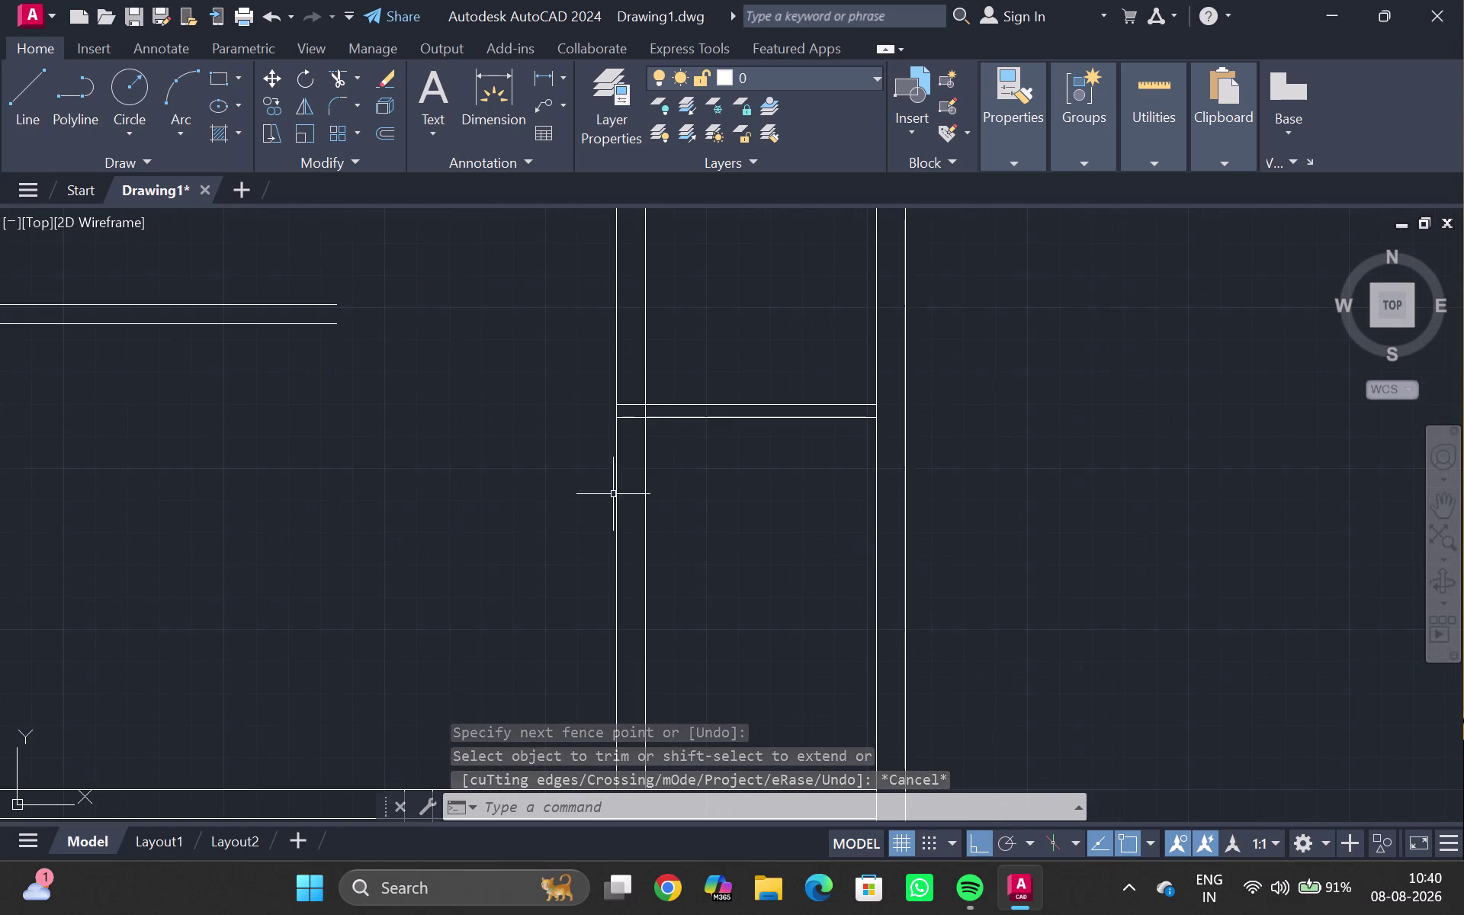
drag(634, 370, 634, 439)
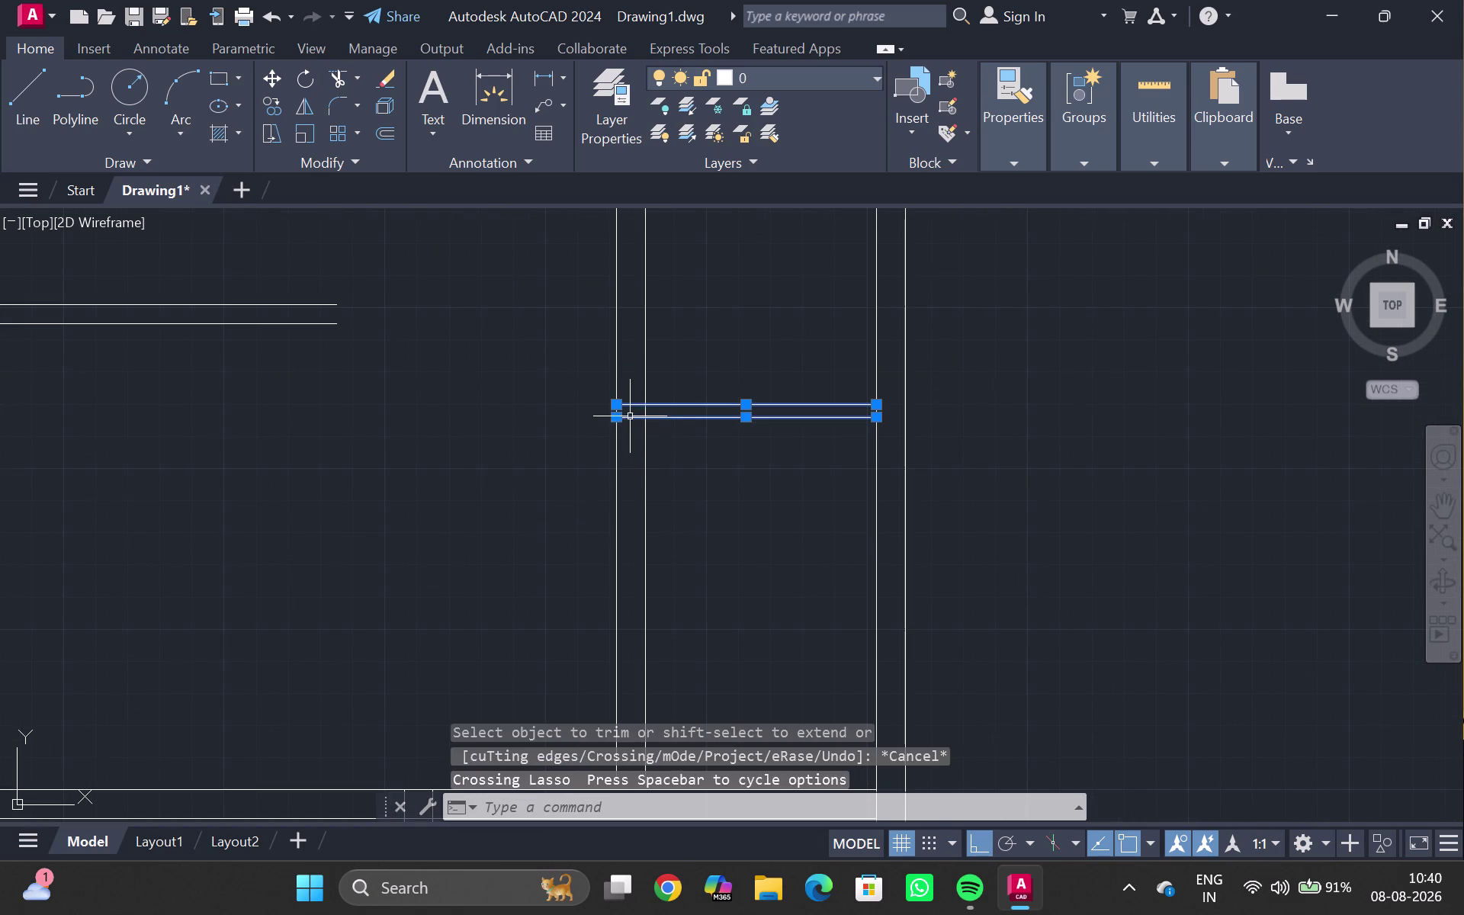
key(Escape)
key(Return)
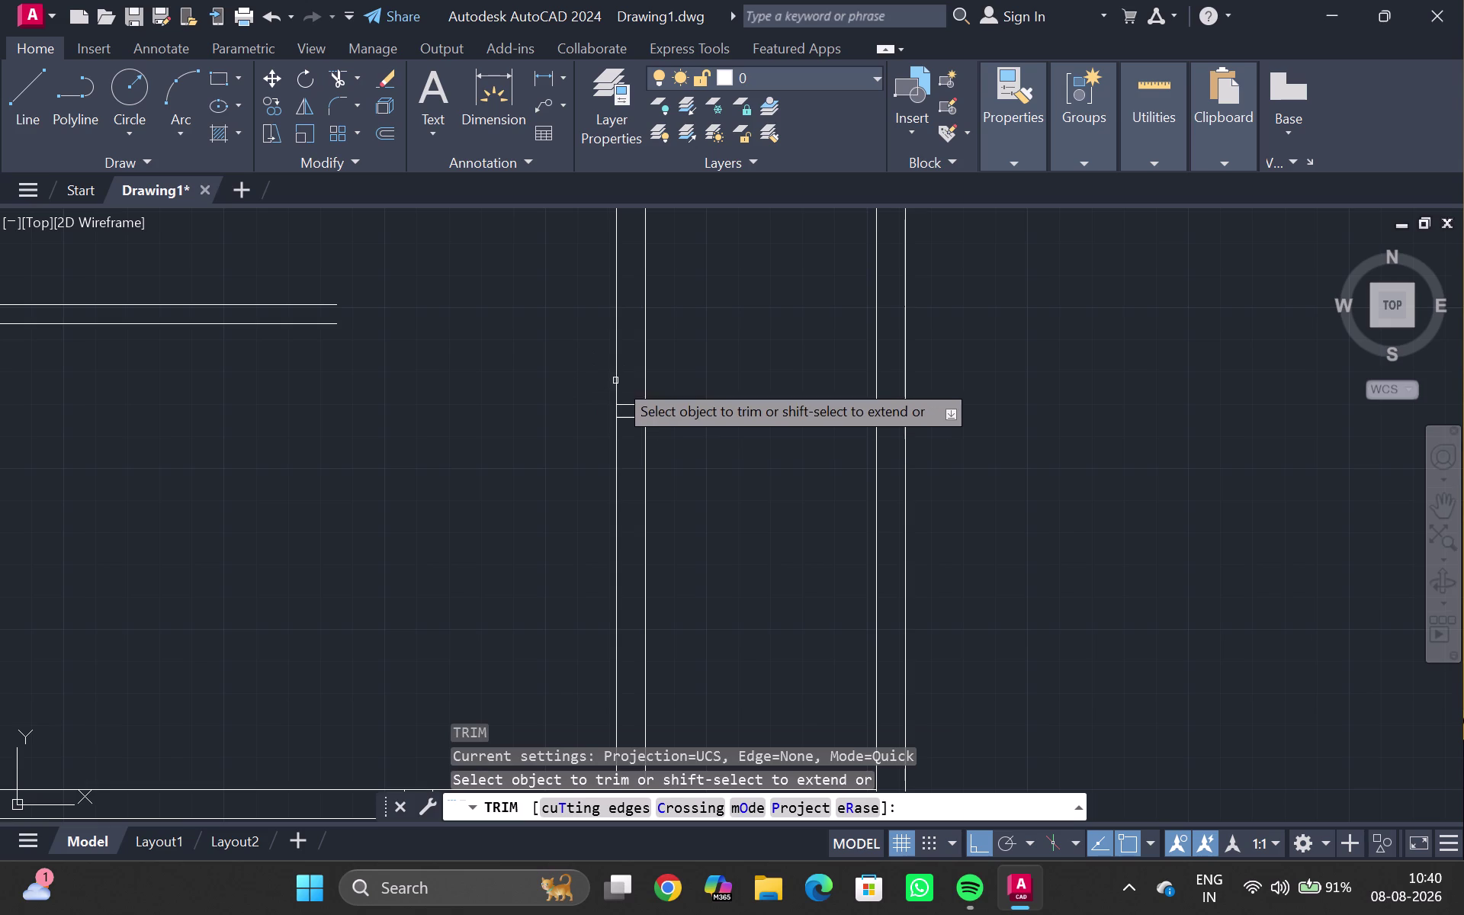
drag(626, 382, 641, 485)
scroll(up, 3)
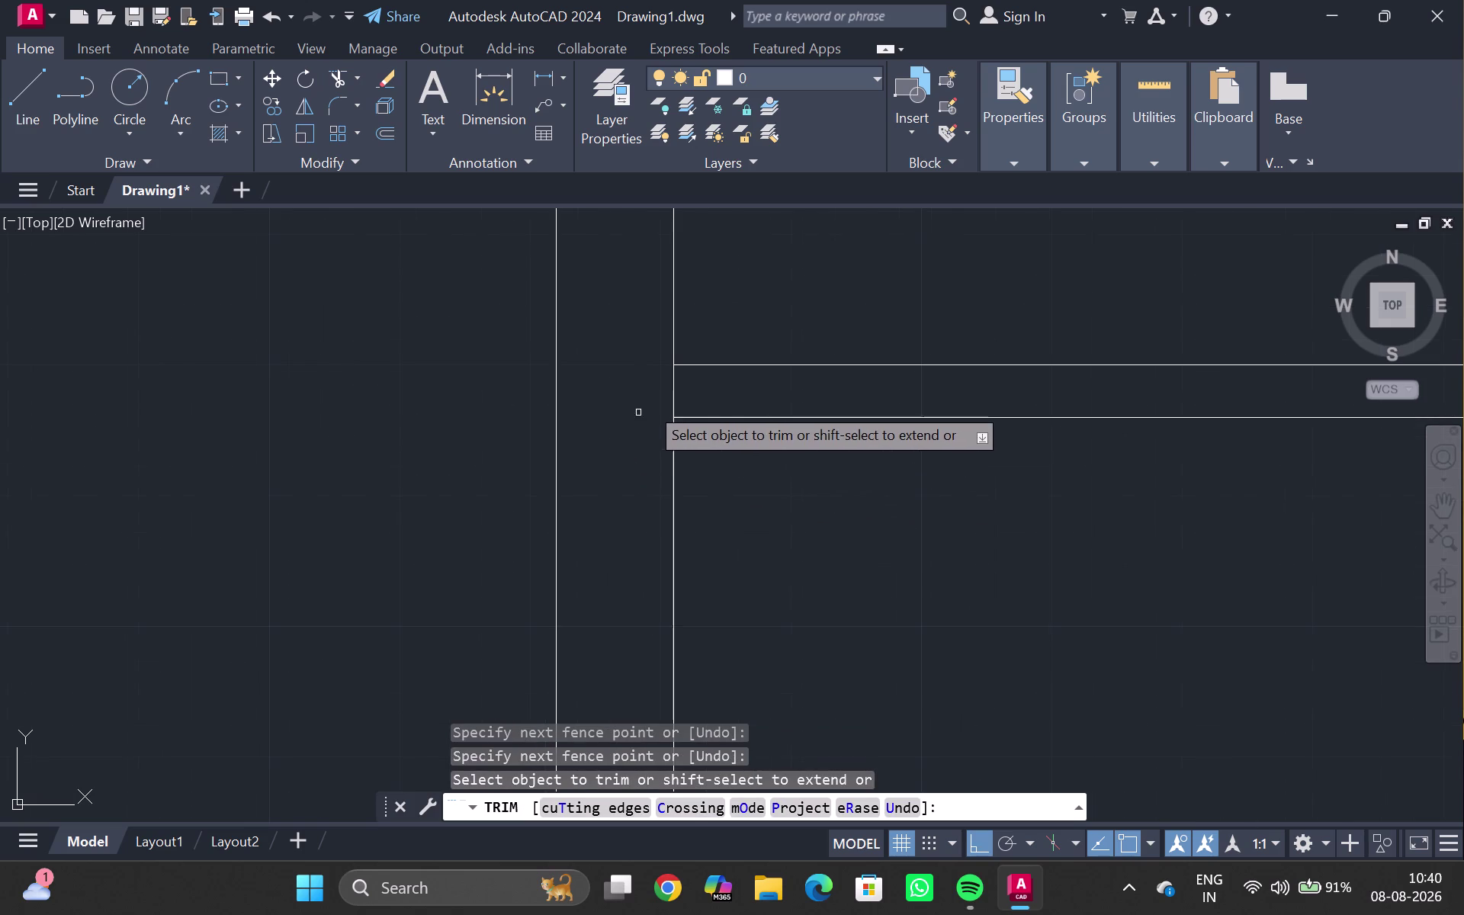
drag(648, 403, 699, 397)
key(Escape)
scroll(down, 3)
scroll(down, 3)
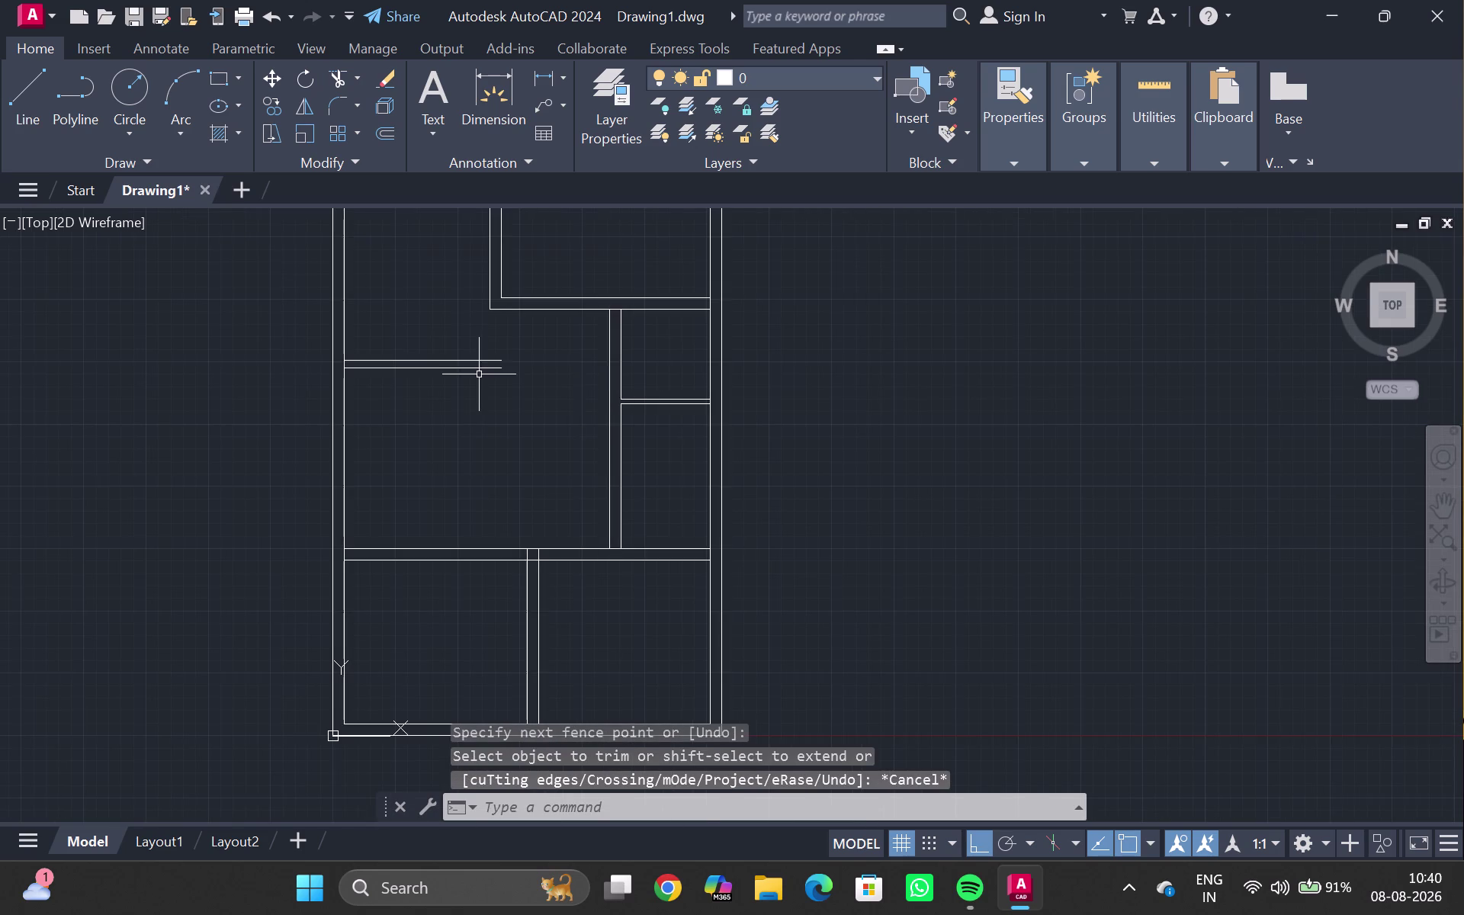
middle_drag(477, 375, 466, 464)
key(Escape)
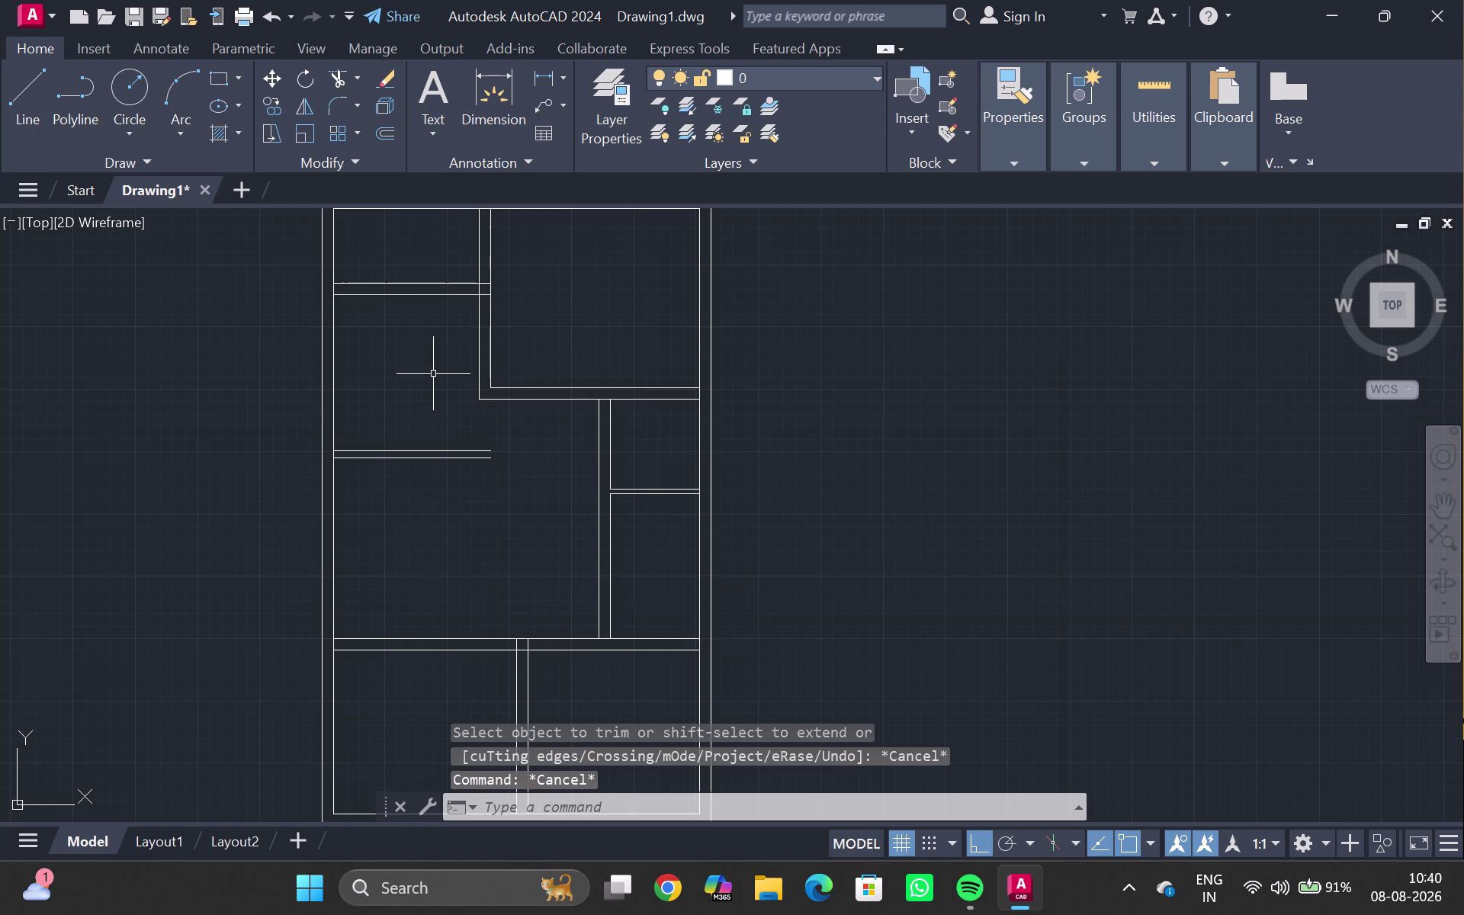
double_click(1151, 157)
double_click(1158, 245)
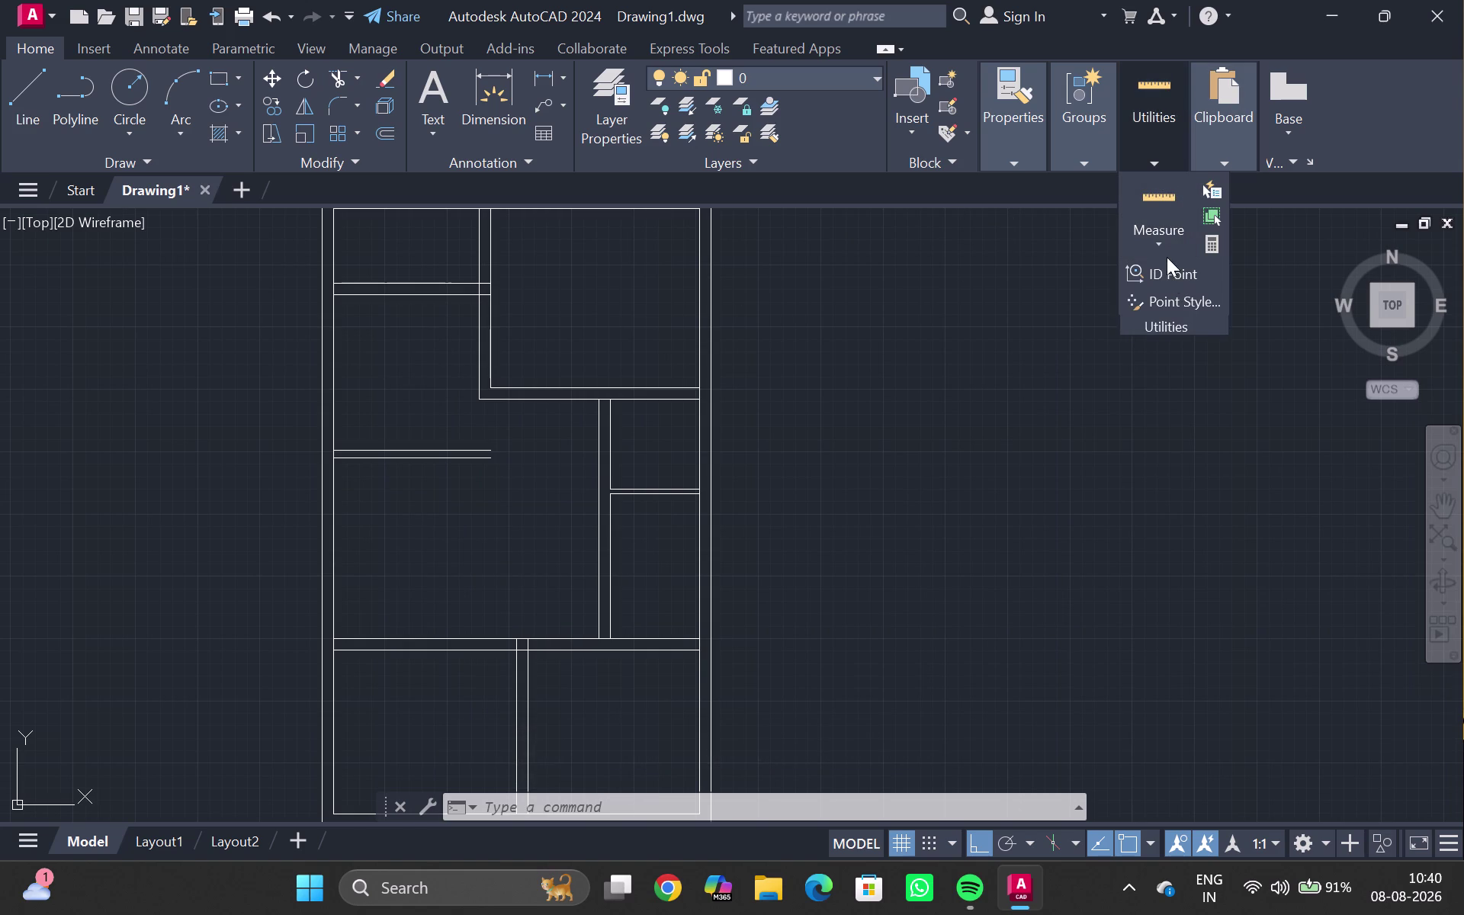
Check the left room's size with ID Point, about 17'-9" by 12'-1".
click(1163, 246)
double_click(1164, 275)
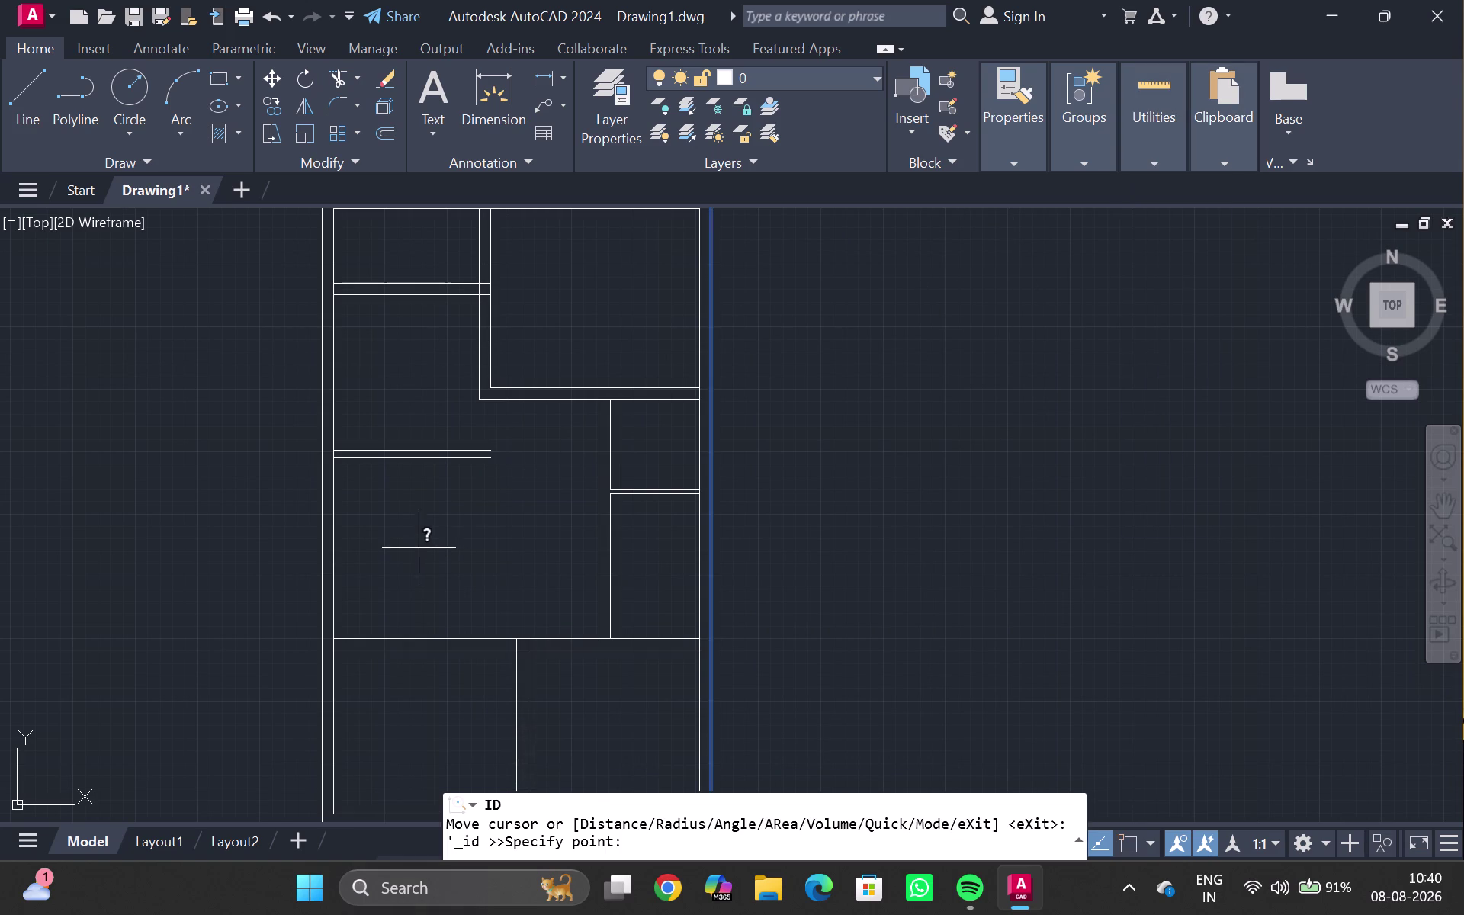
click(414, 534)
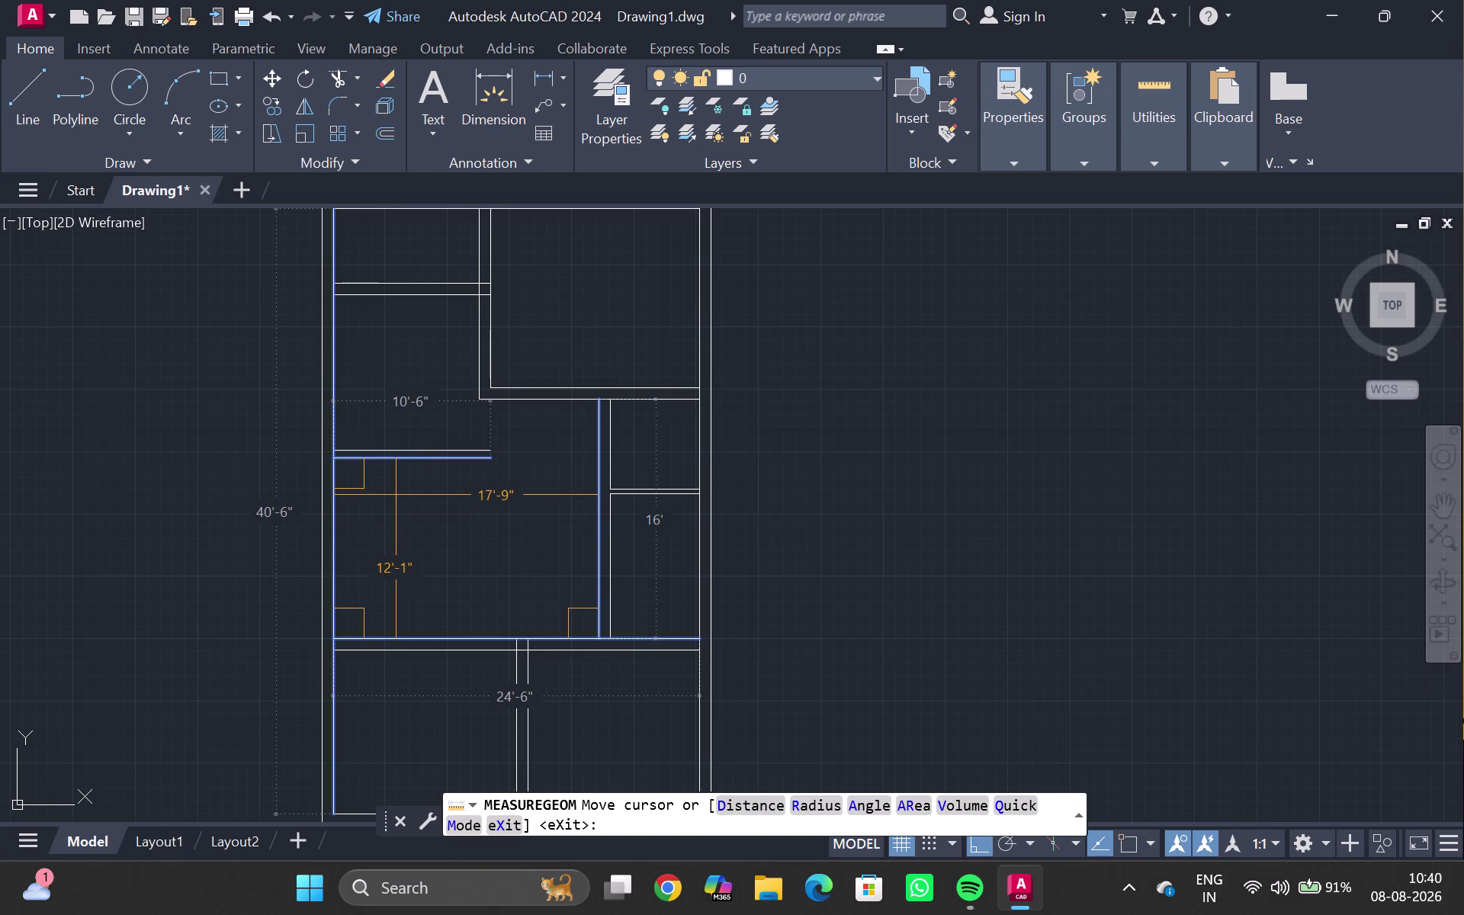
key(Escape)
Delete the lower line of the short horizontal double wall.
scroll(up, 3)
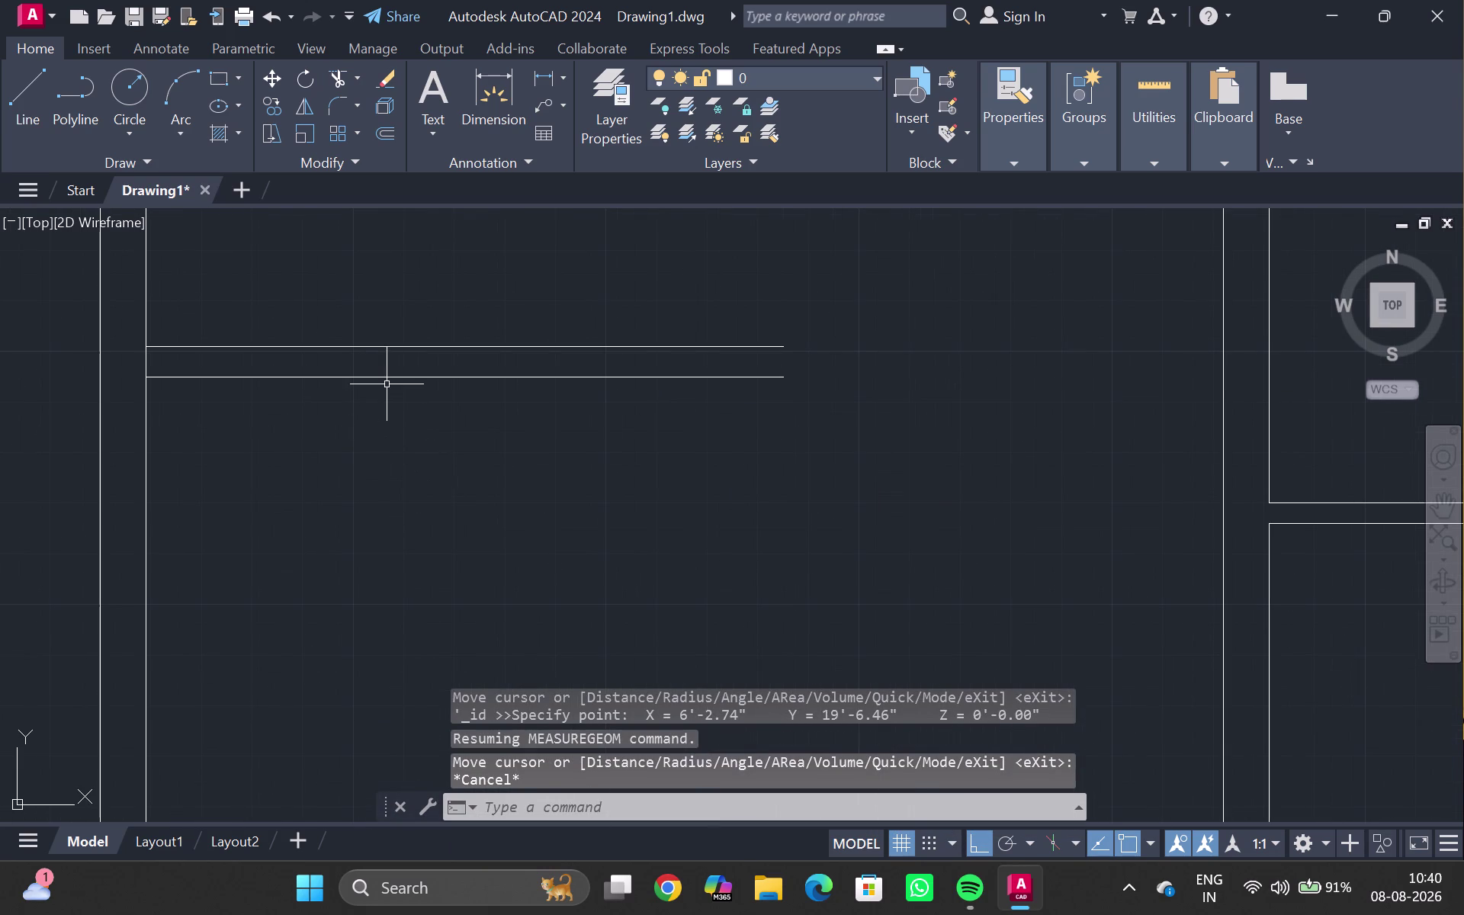
double_click(387, 377)
key(Delete)
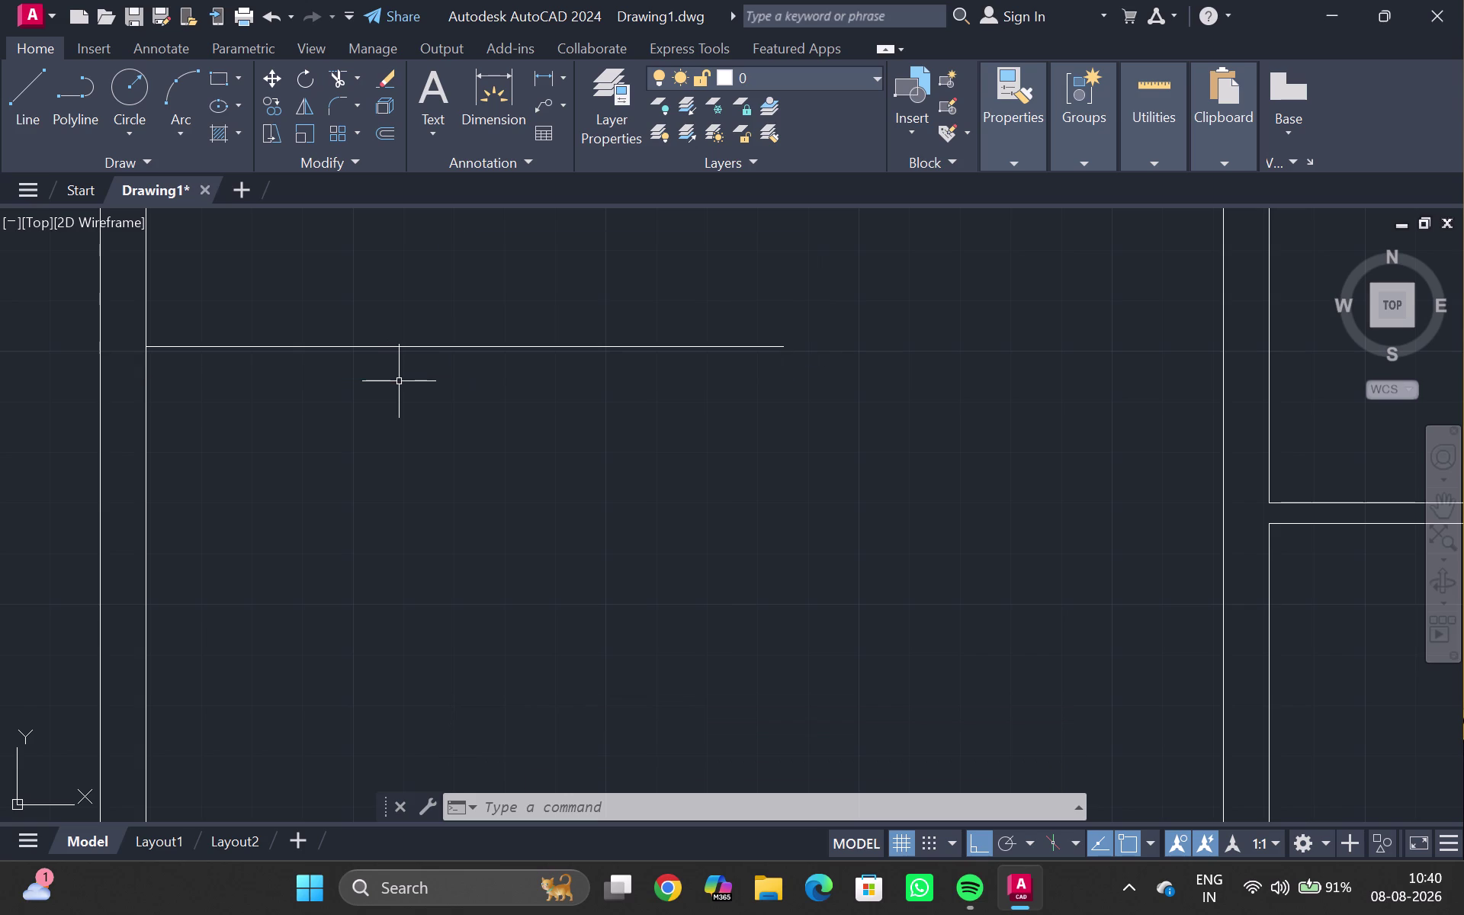
Offset the remaining wall line 4" downward.
click(437, 347)
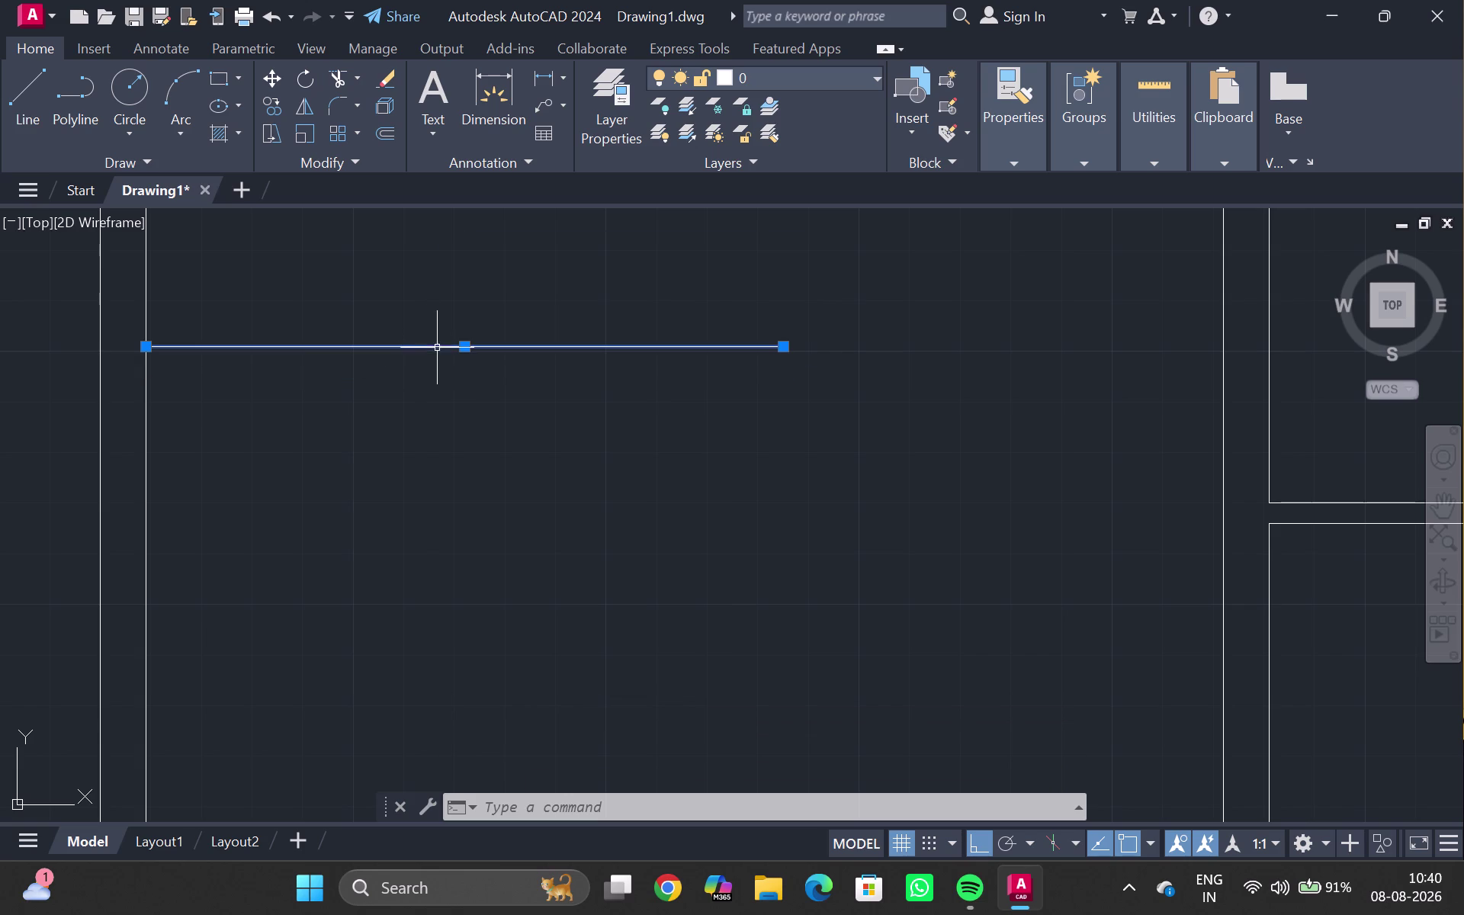
key(o)
key(Return)
text(4)
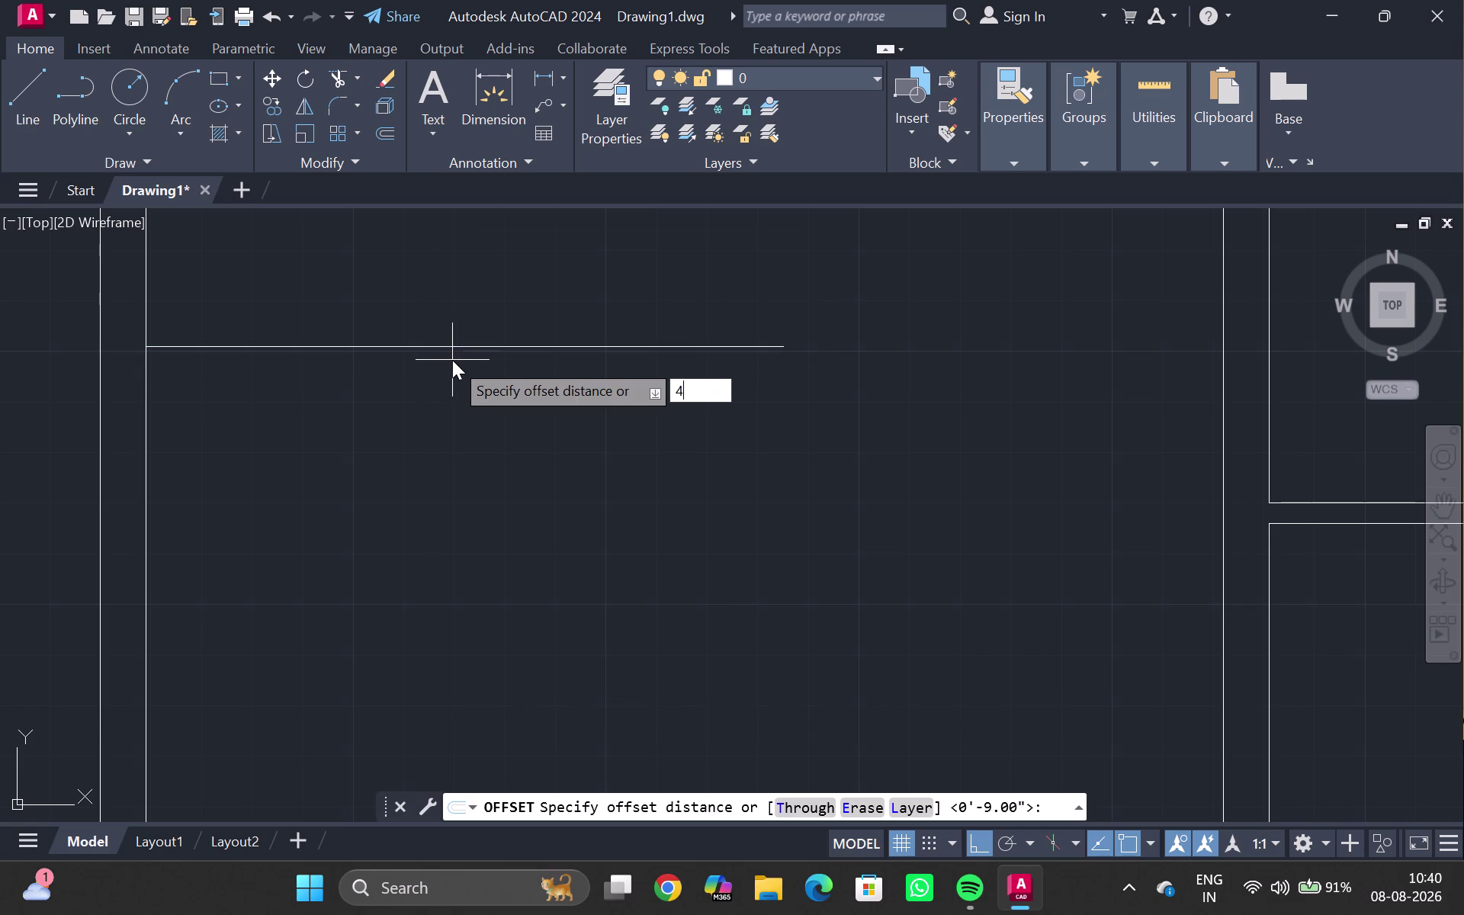
text(")
key(Return)
click(452, 360)
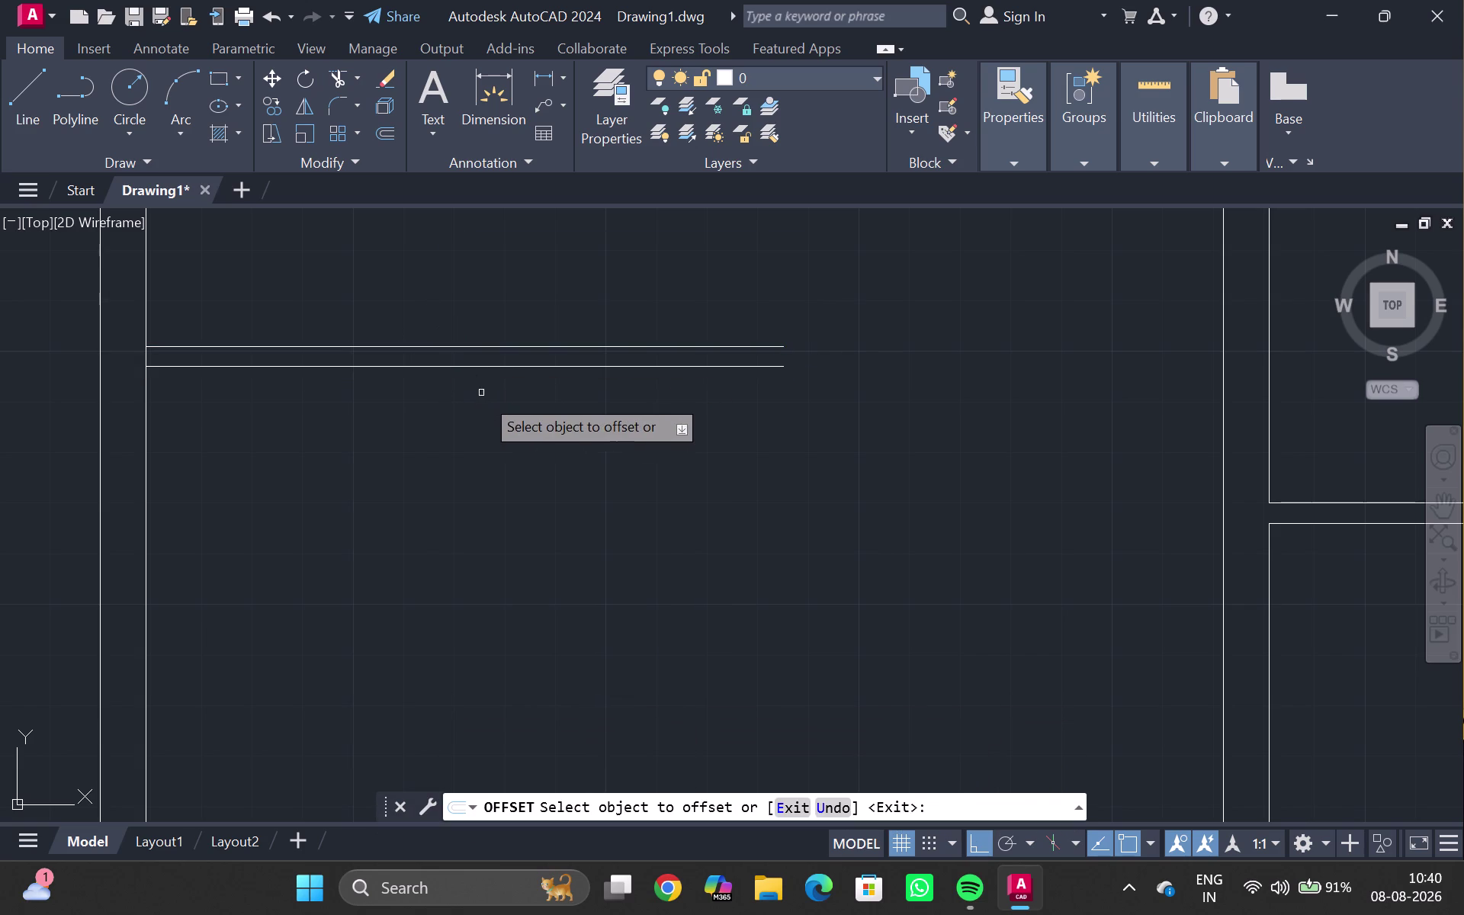
key(Escape)
Measure the room using the Utilities measuring tools.
scroll(down, 3)
scroll(down, 3)
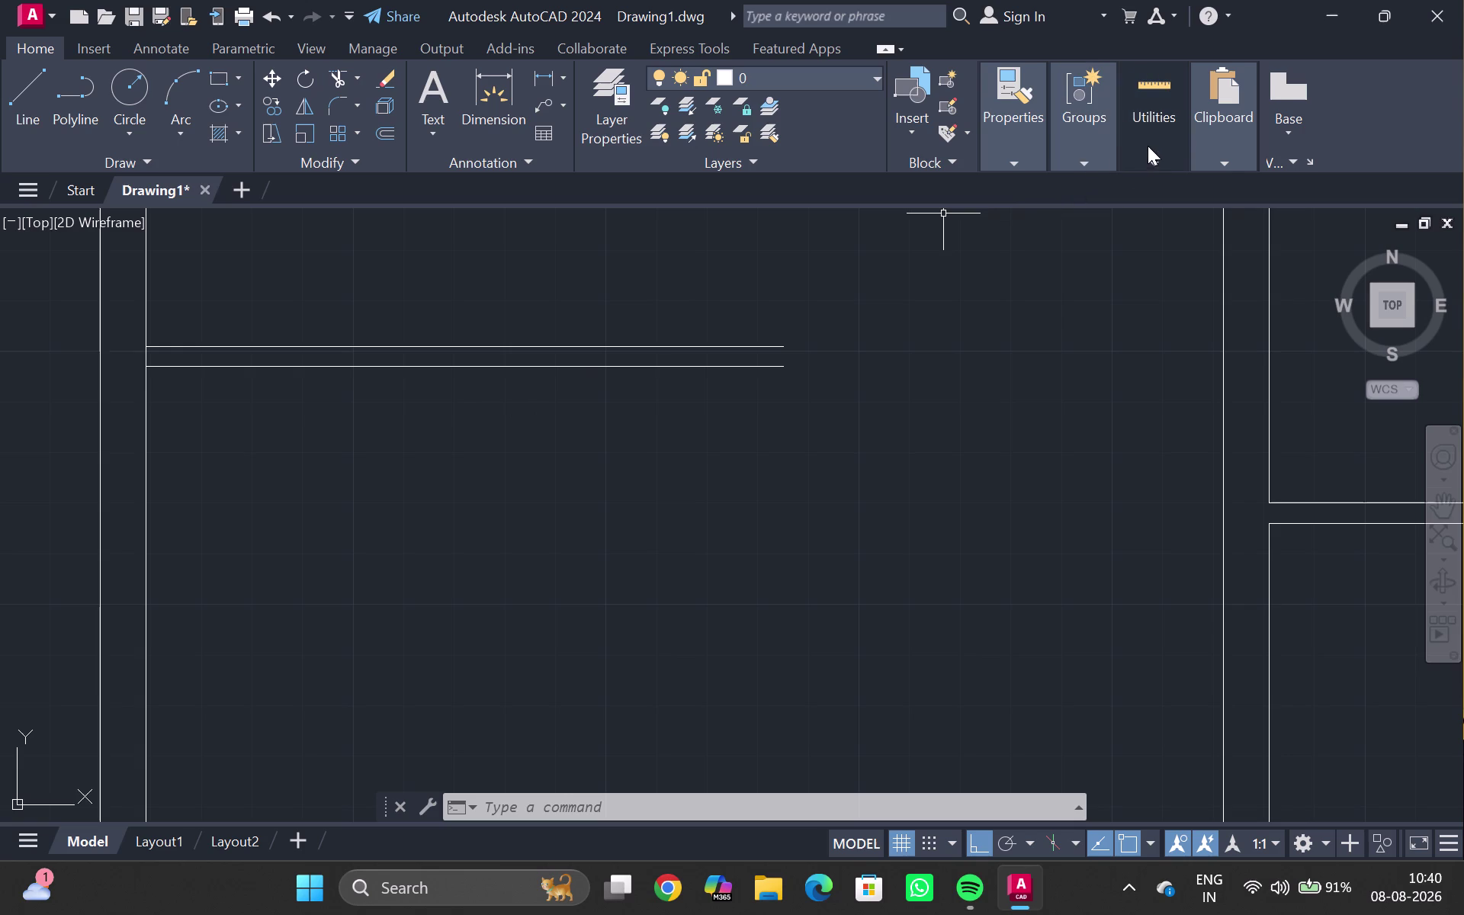
click(1148, 151)
click(1159, 242)
click(1165, 281)
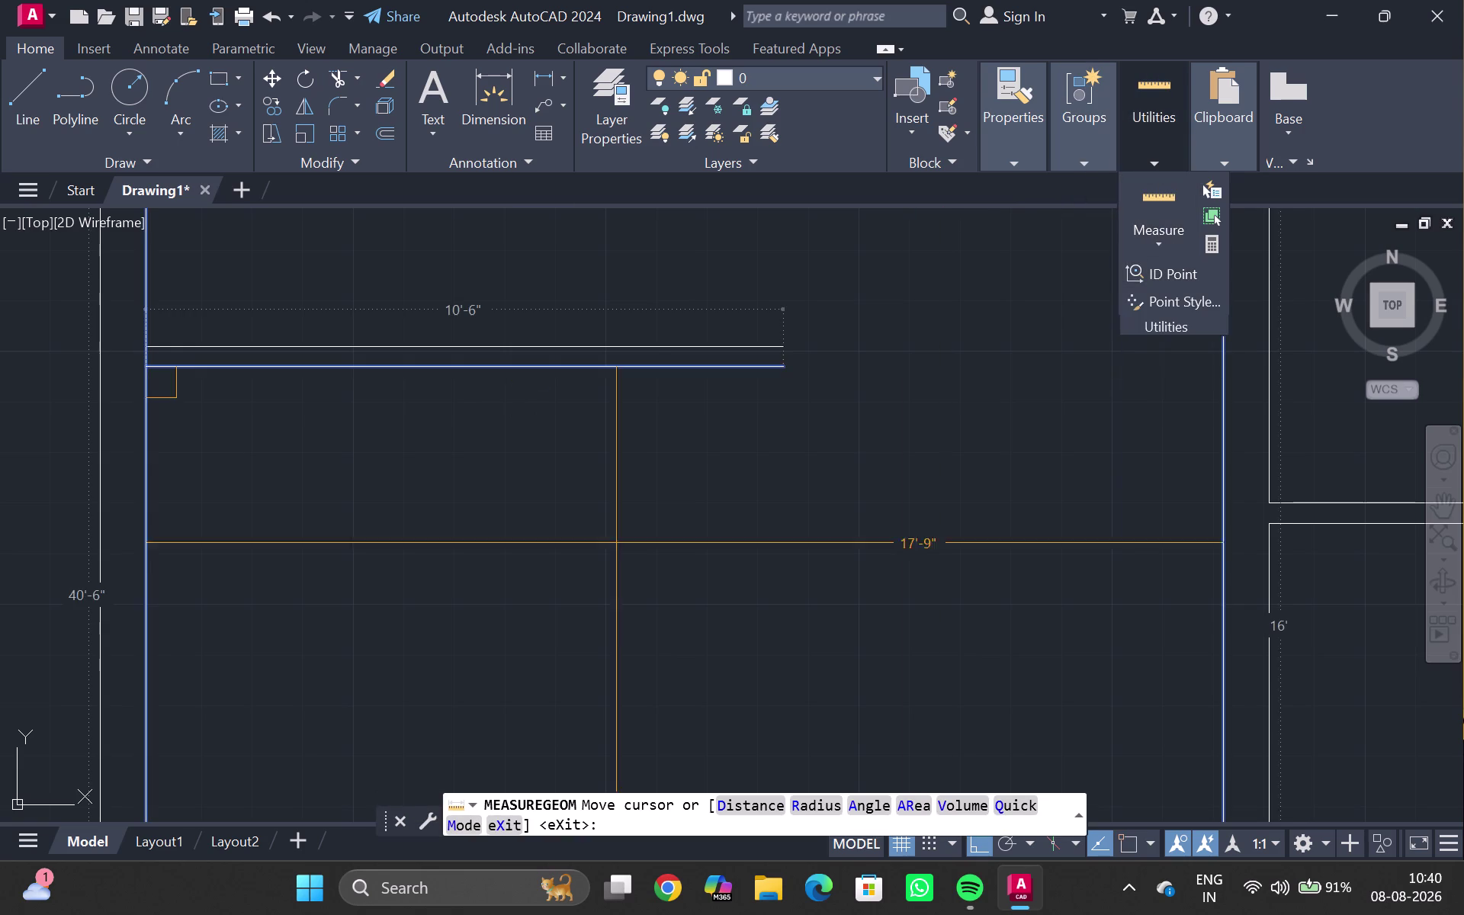
scroll(down, 3)
middle_click(489, 589)
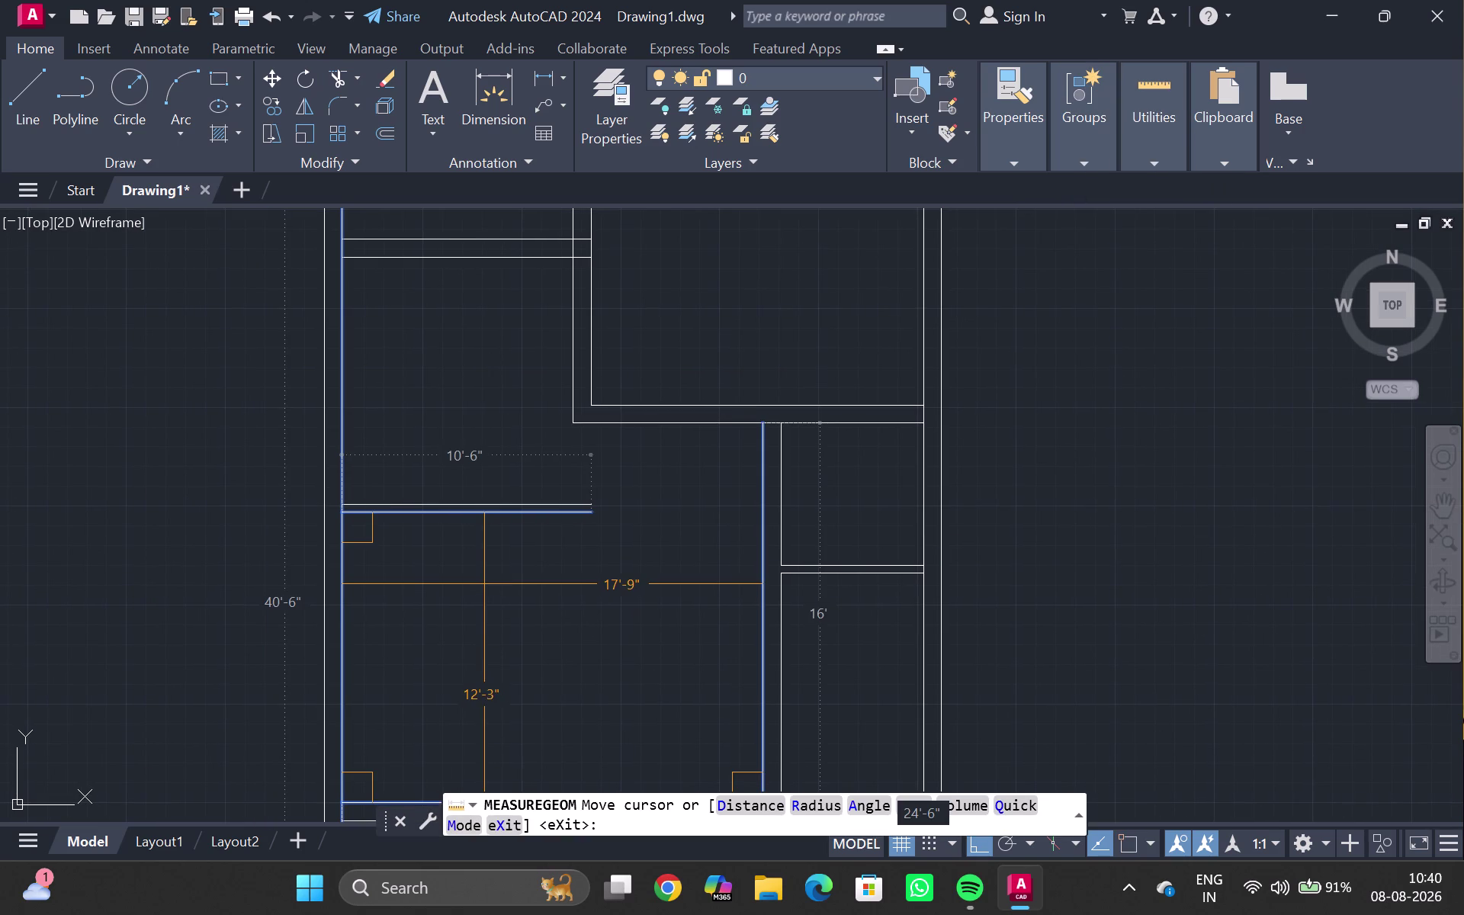
key(Escape)
middle_drag(481, 432, 458, 480)
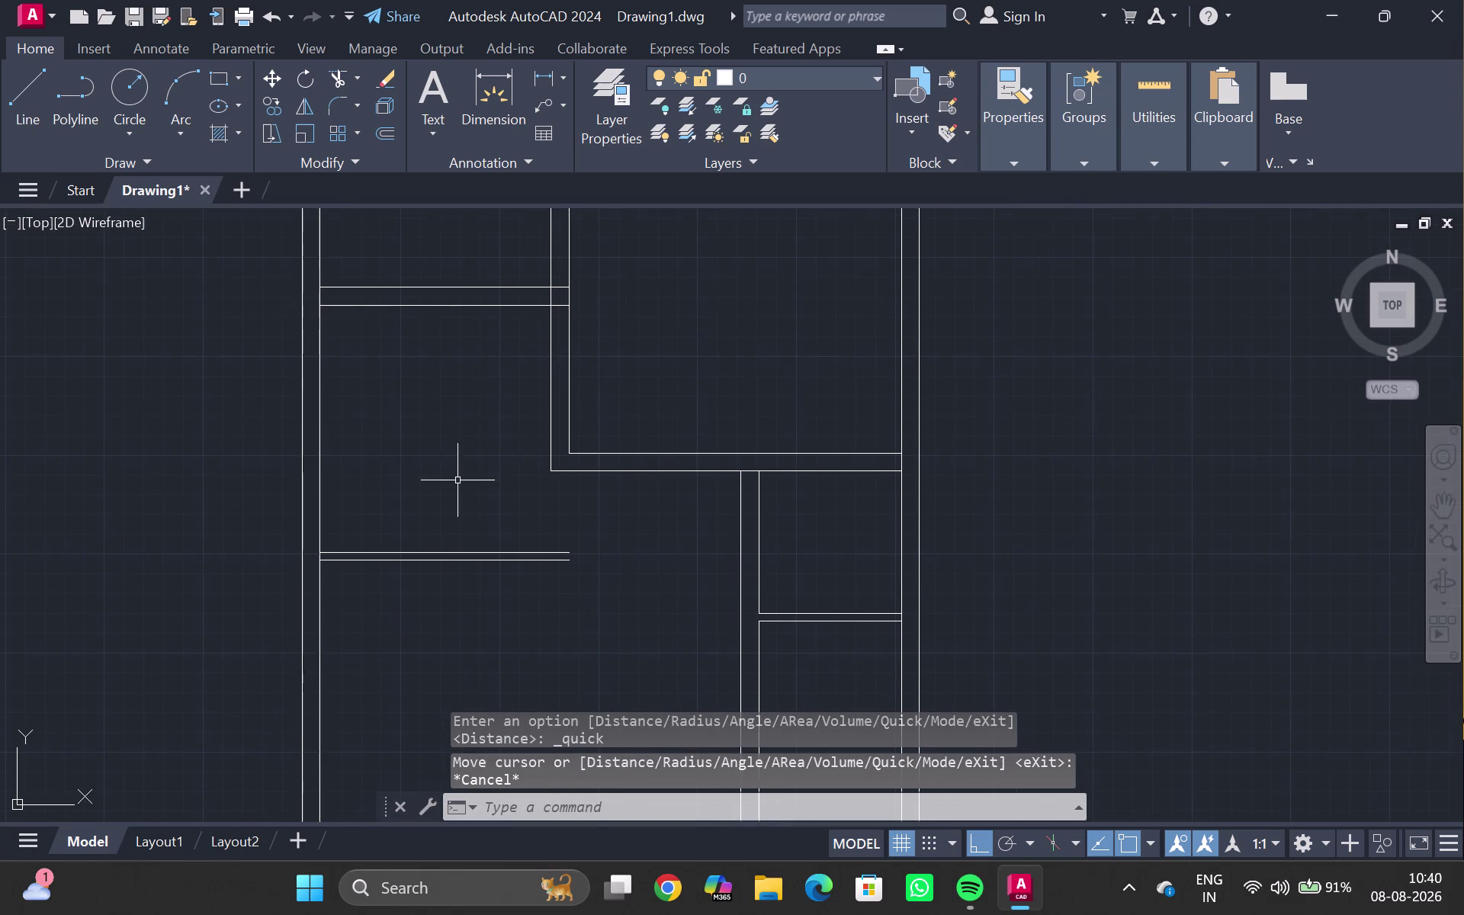
Extend the inner vertical wall line to the cross wall.
click(550, 291)
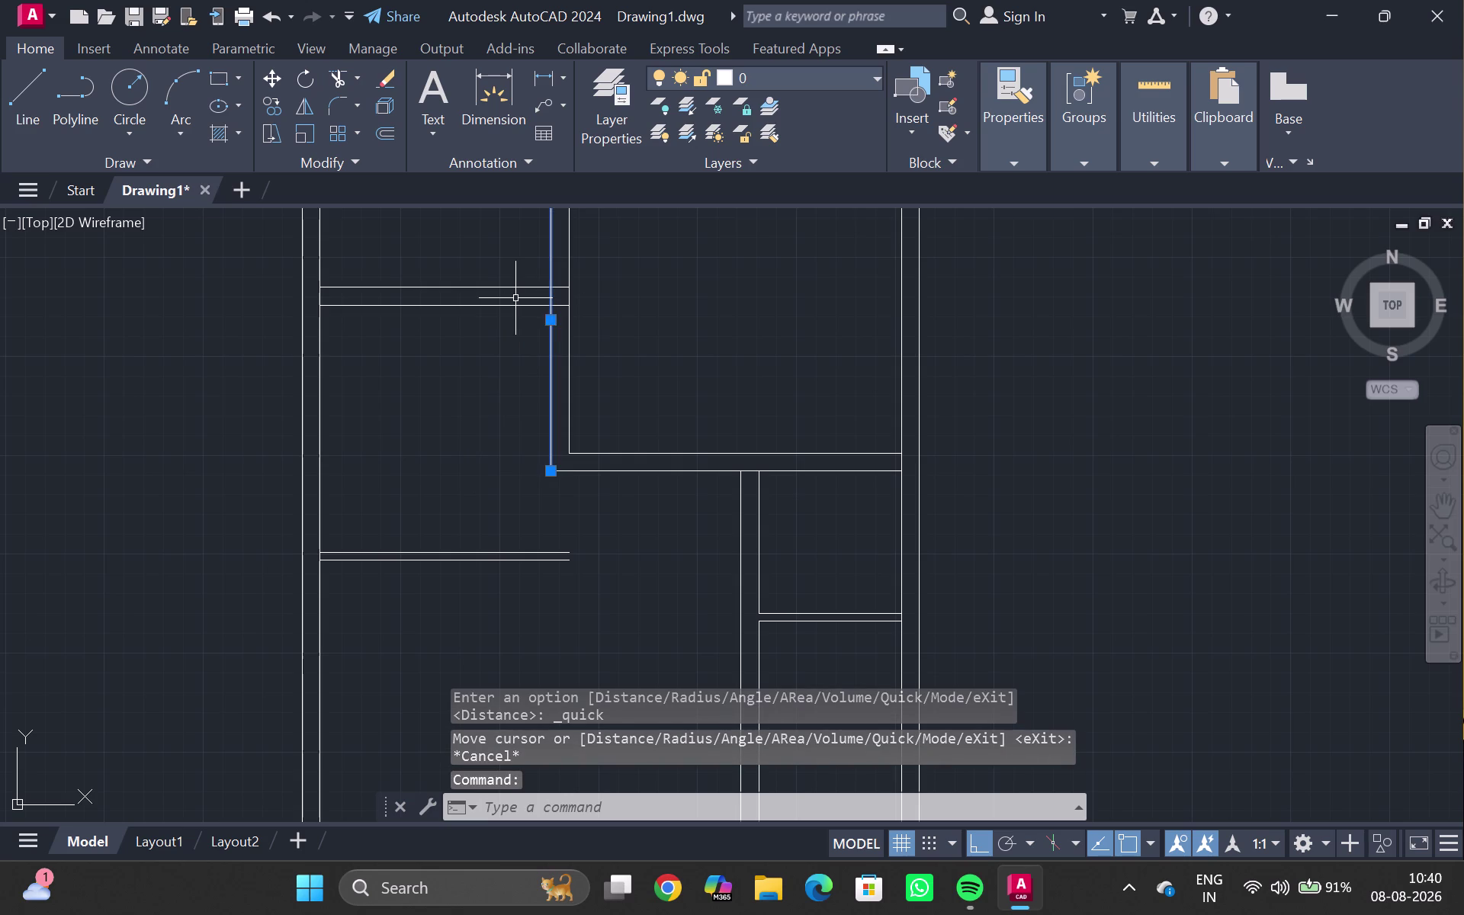
key(o)
key(Return)
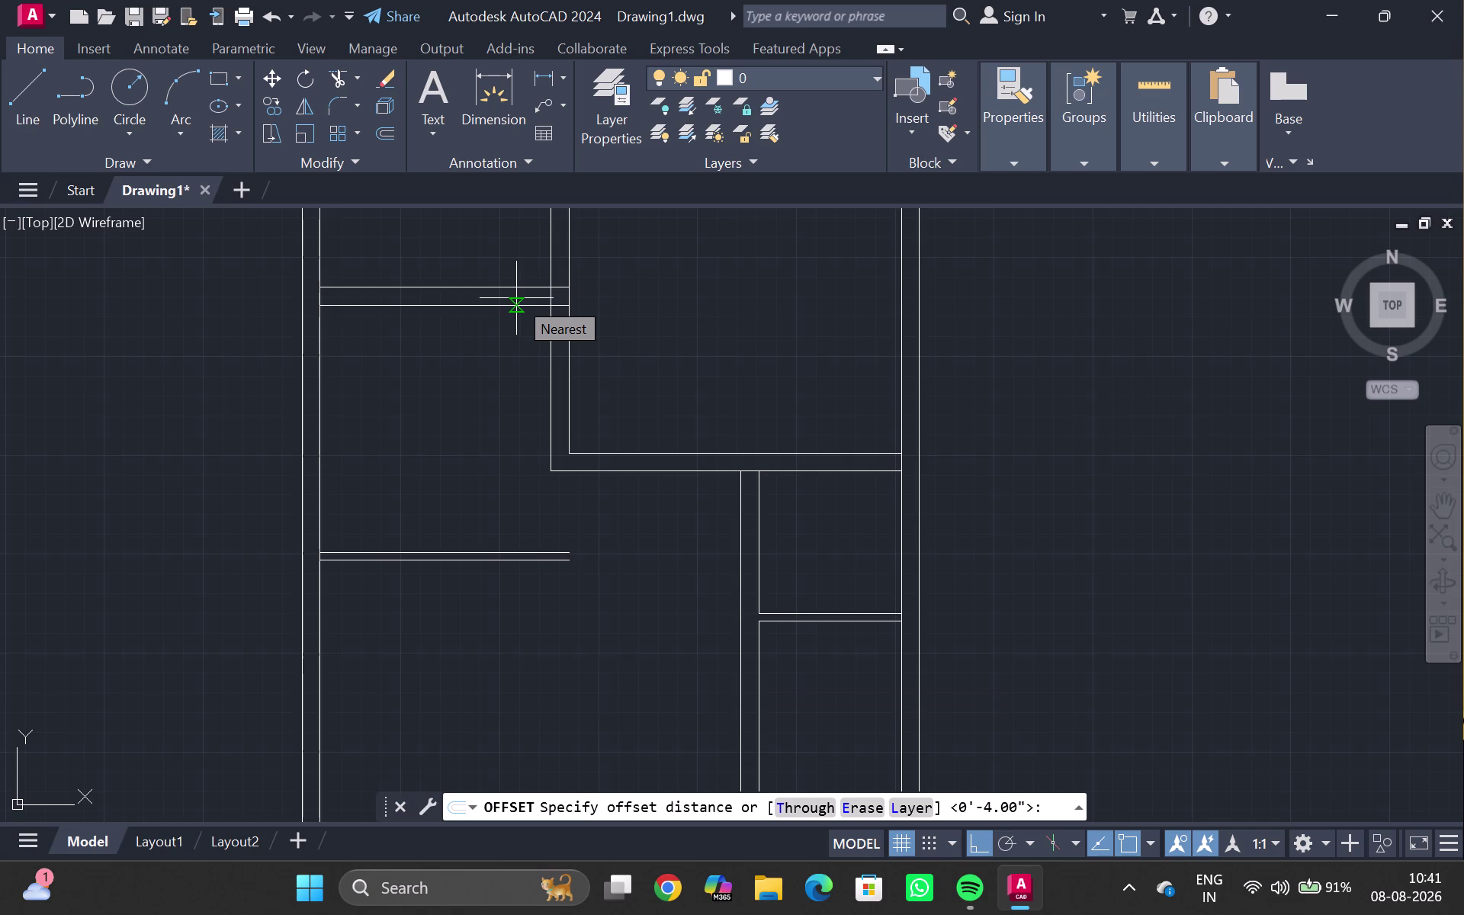
key(Escape)
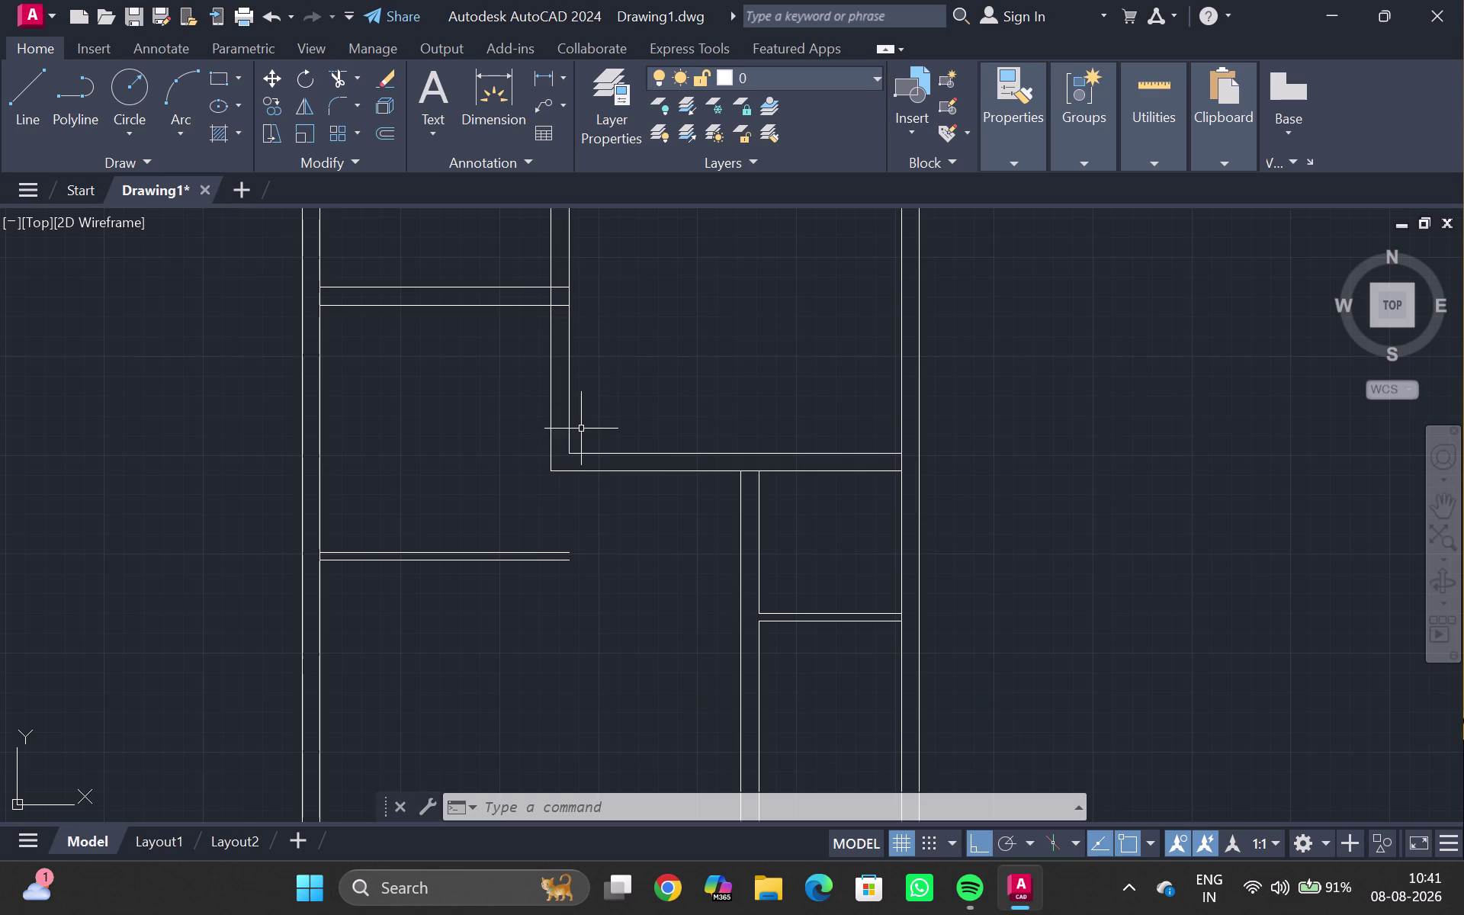
text(ex)
key(Return)
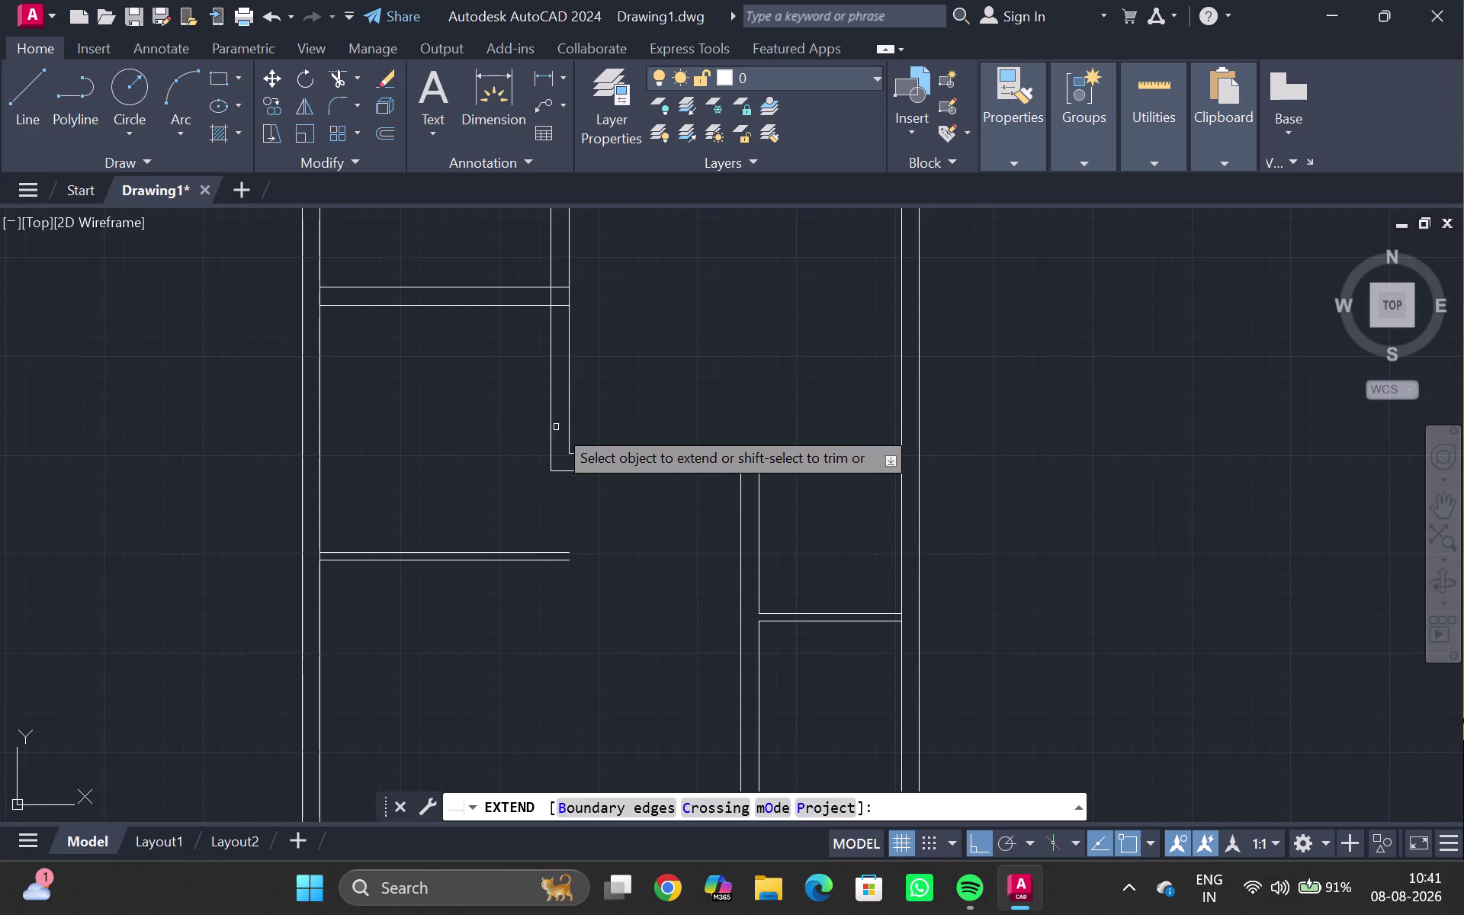
click(570, 403)
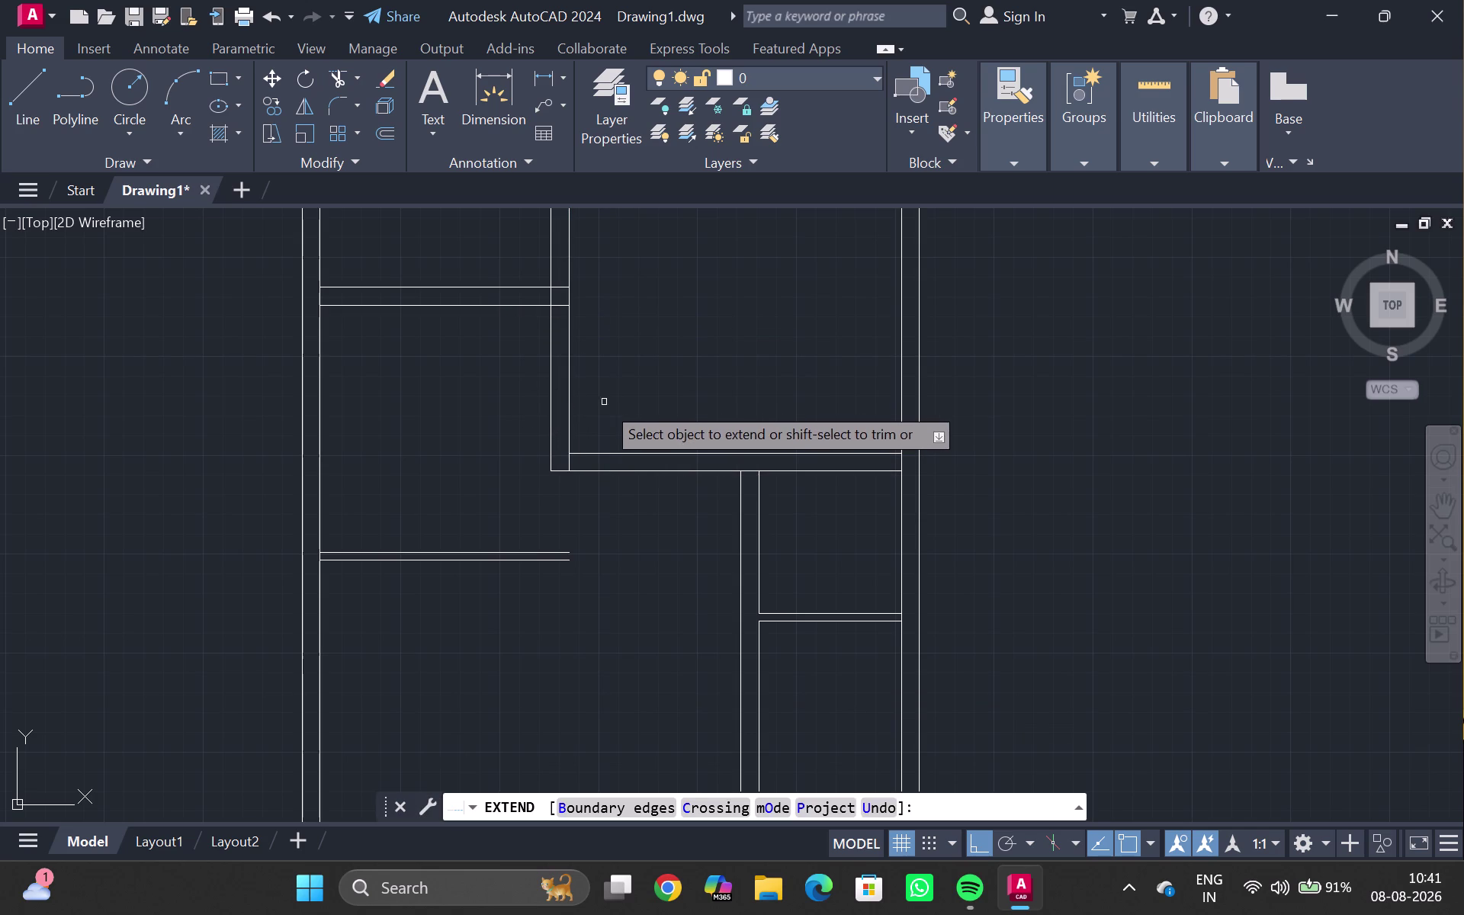
key(Escape)
Offset the inner vertical wall line 3" to the right.
click(571, 407)
key(o)
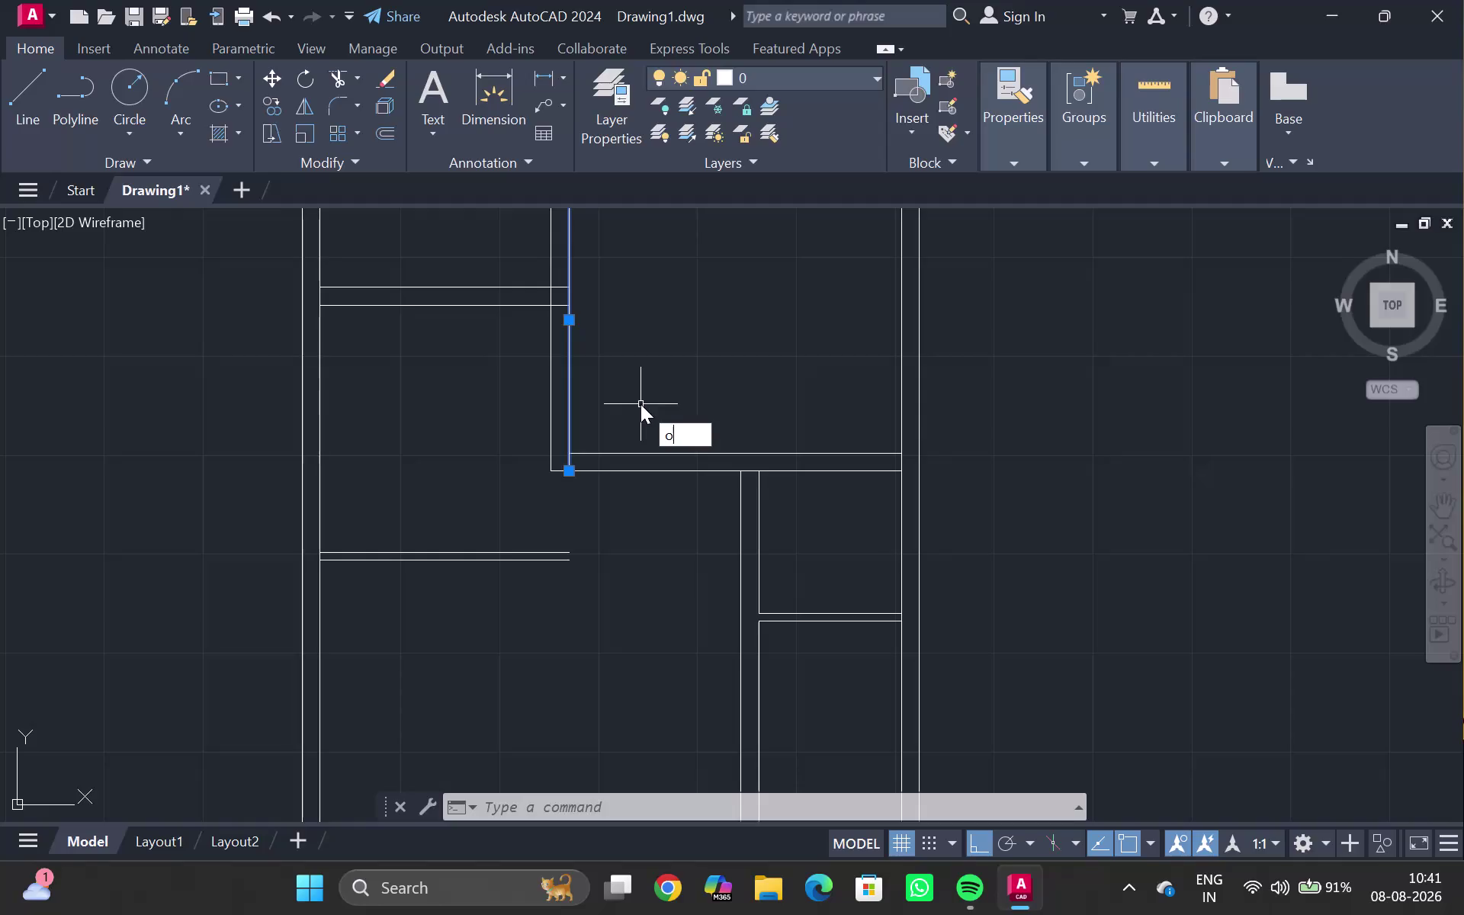
key(Return)
text(3")
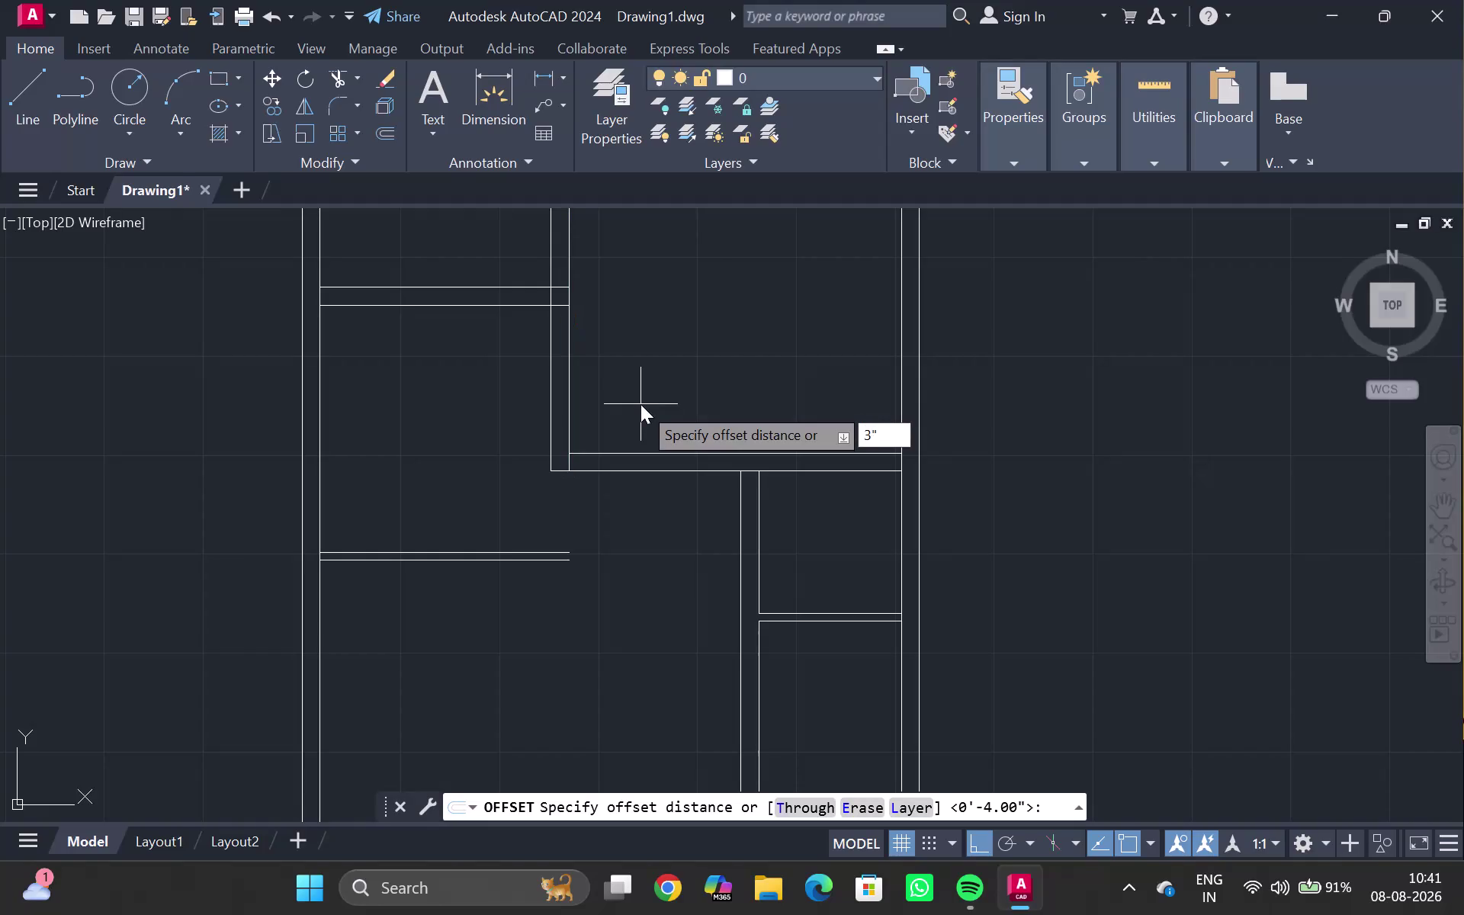
key(BackSpace)
key(apostrophe)
key(Return)
click(641, 404)
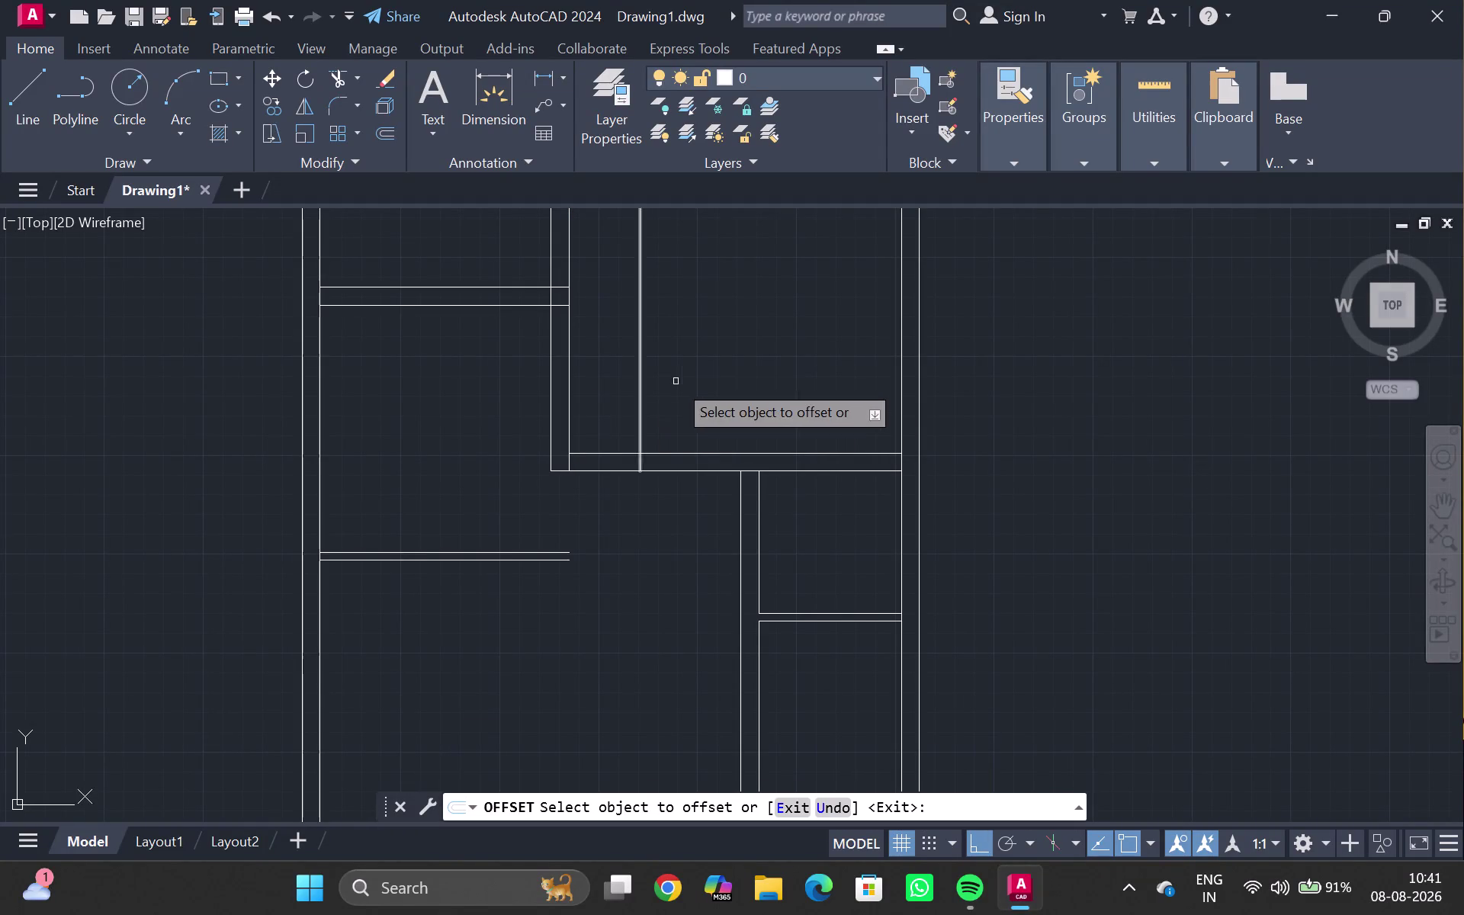
key(Escape)
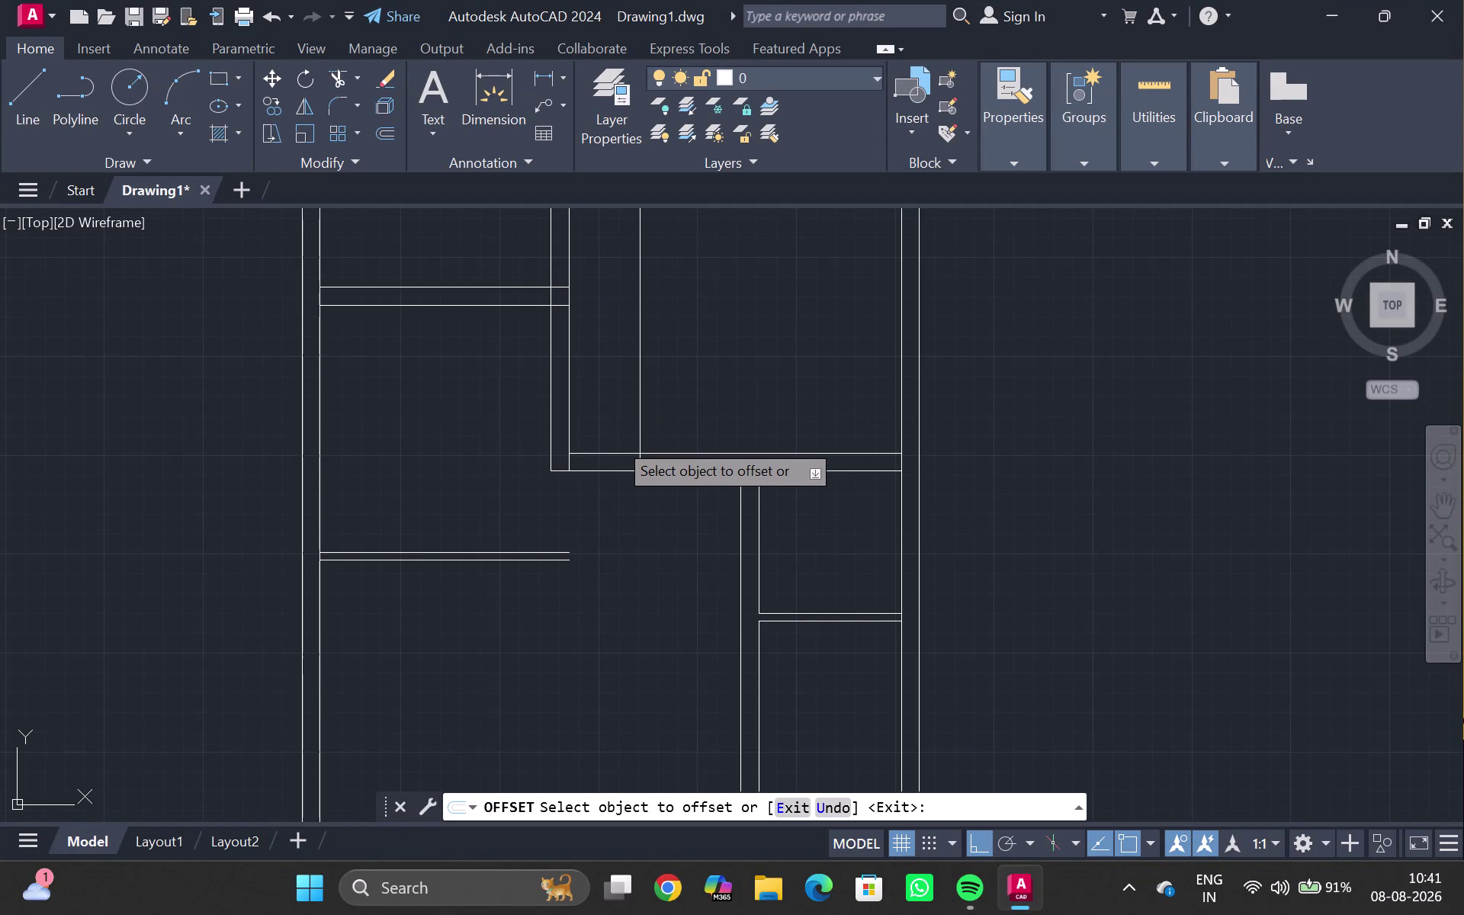
Trim the horizontal wall lines between the two vertical lines to open the gap.
text(tr)
key(Return)
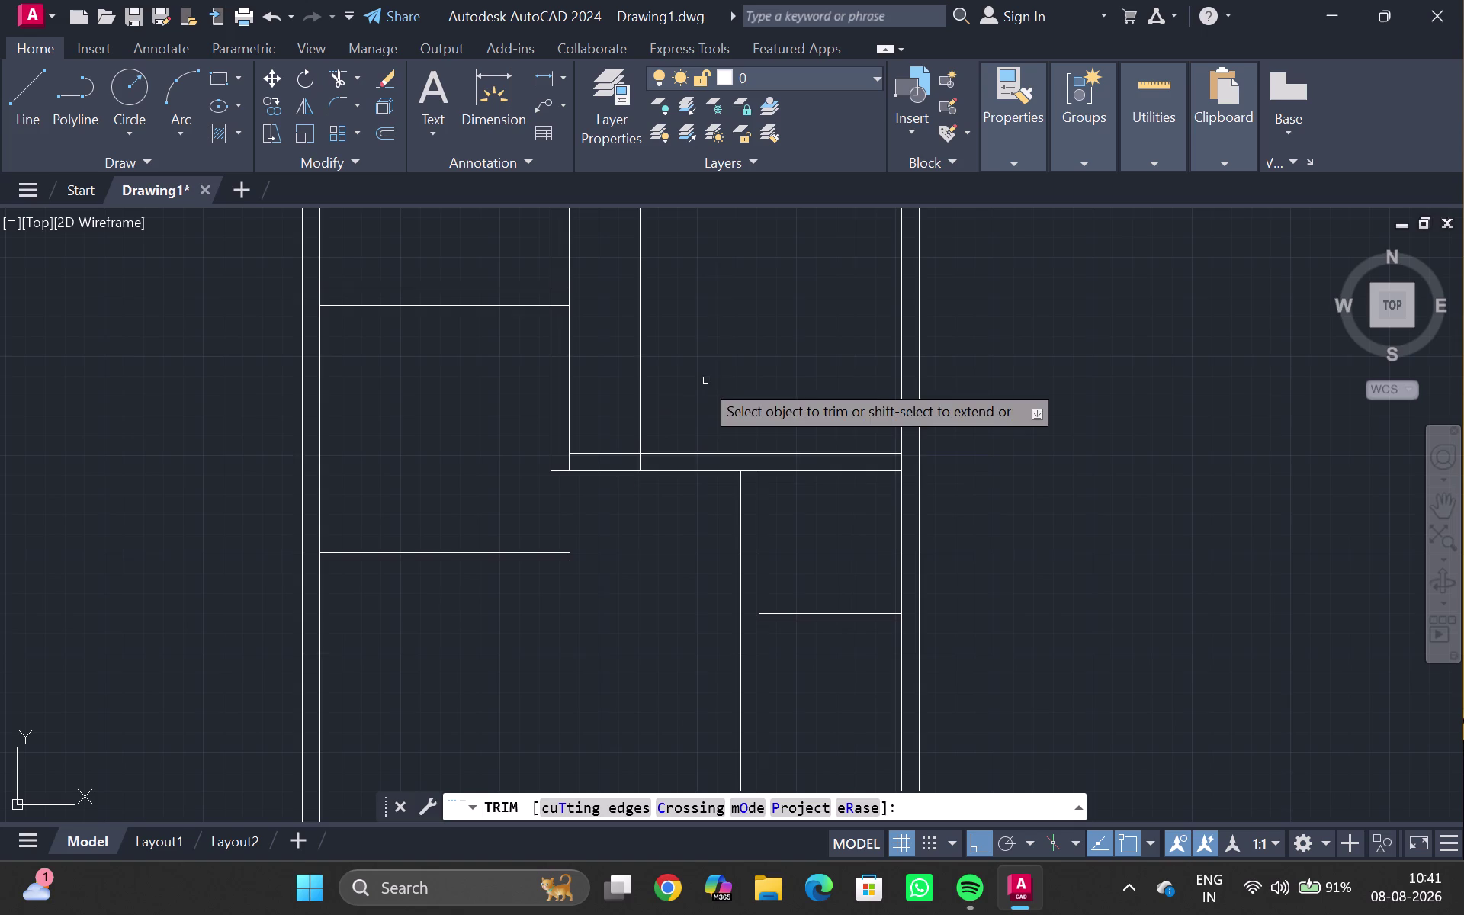
drag(642, 381, 589, 506)
drag(604, 507, 621, 401)
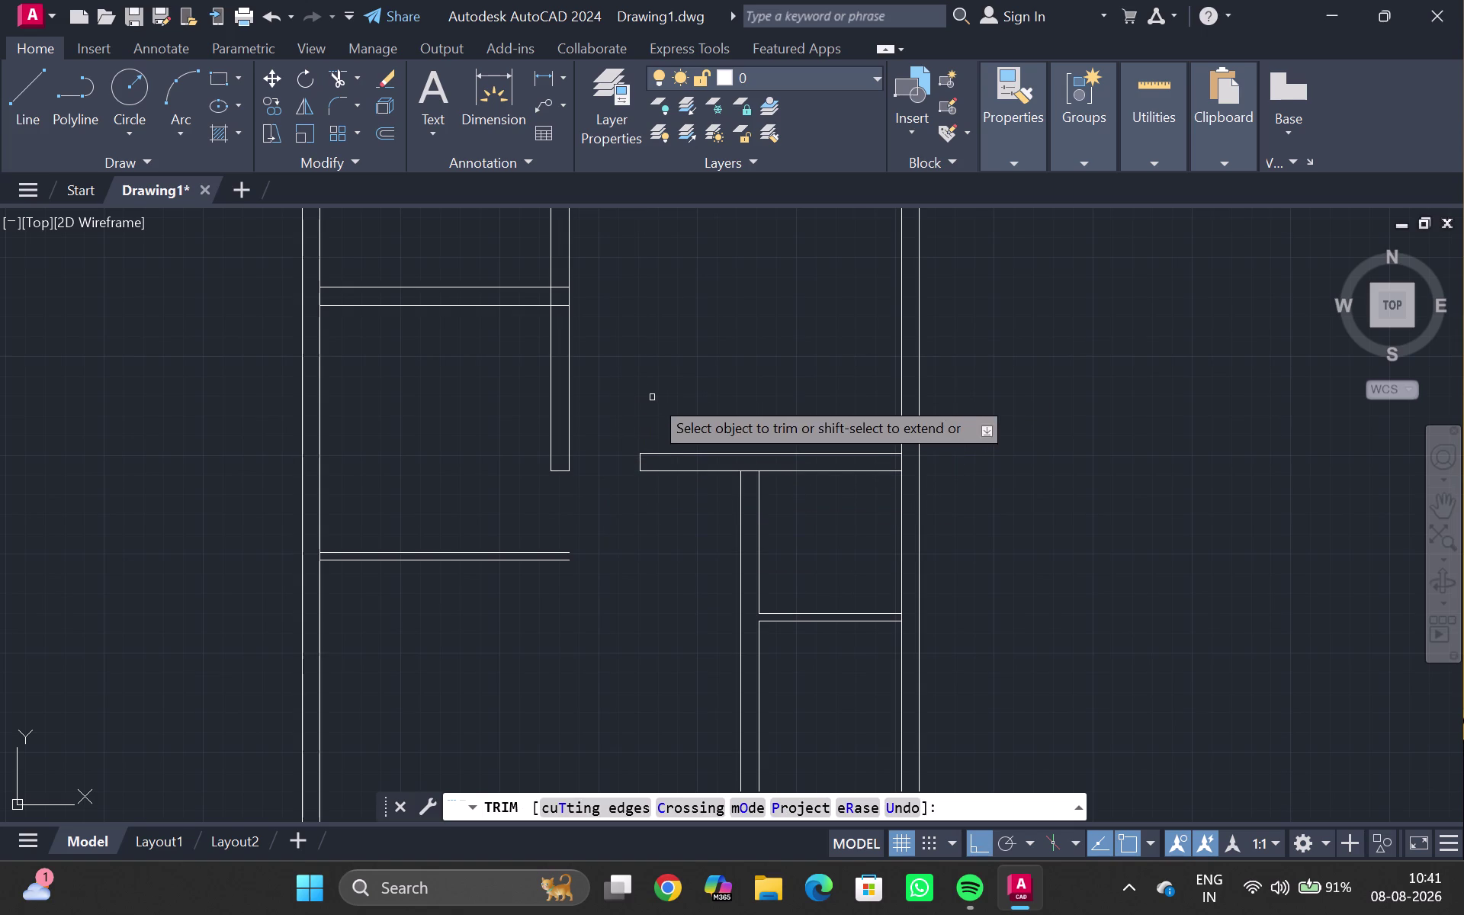
key(Escape)
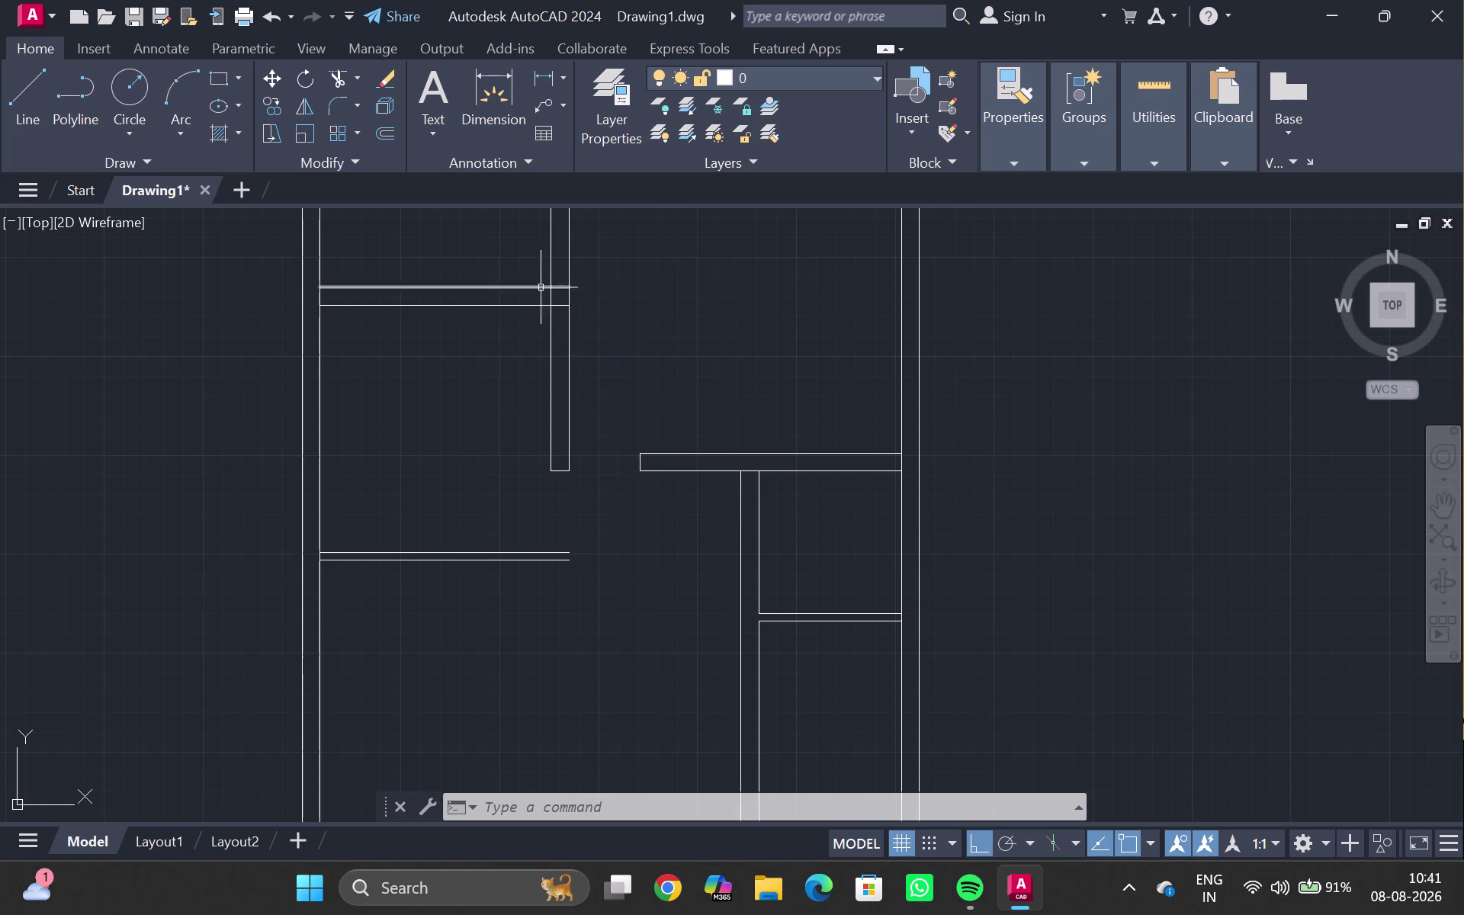
Offset the inner vertical wall line 2'6" to the left.
double_click(550, 270)
key(o)
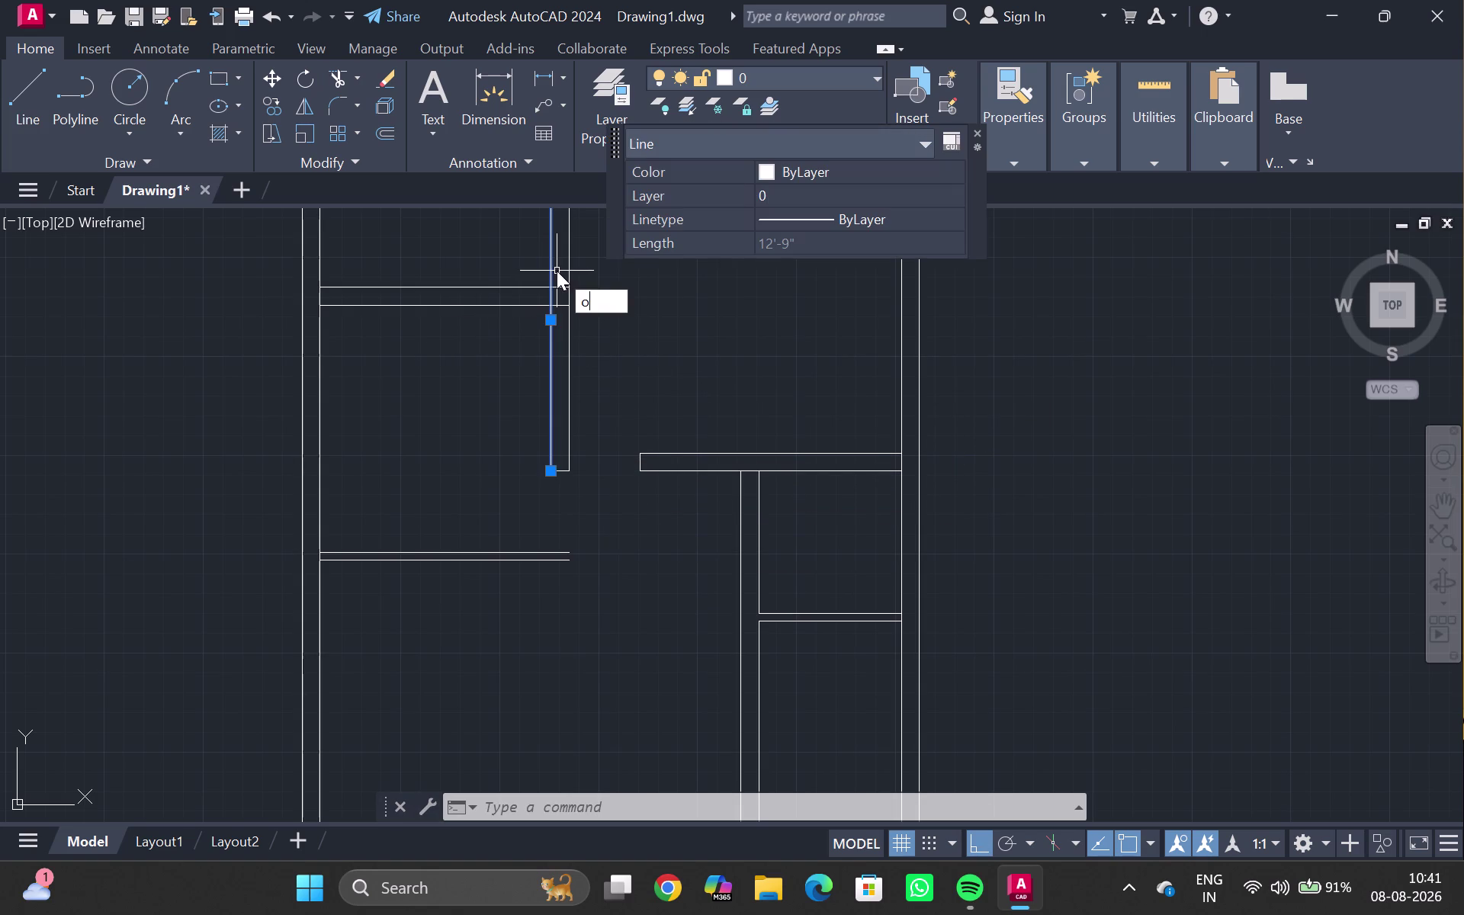
key(Return)
text(2')
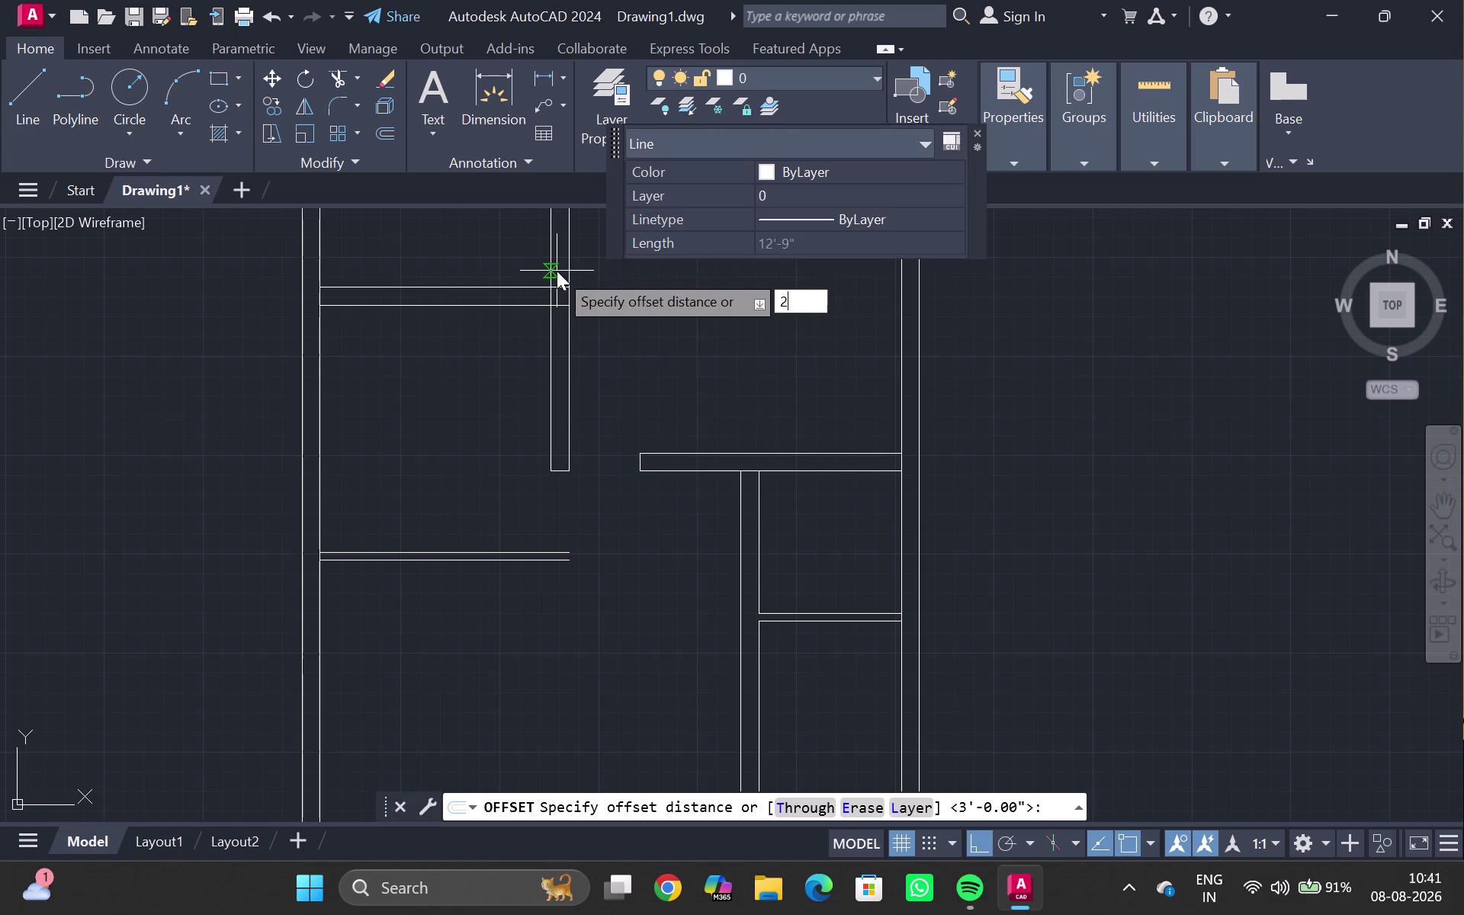
text(6")
key(Return)
click(436, 276)
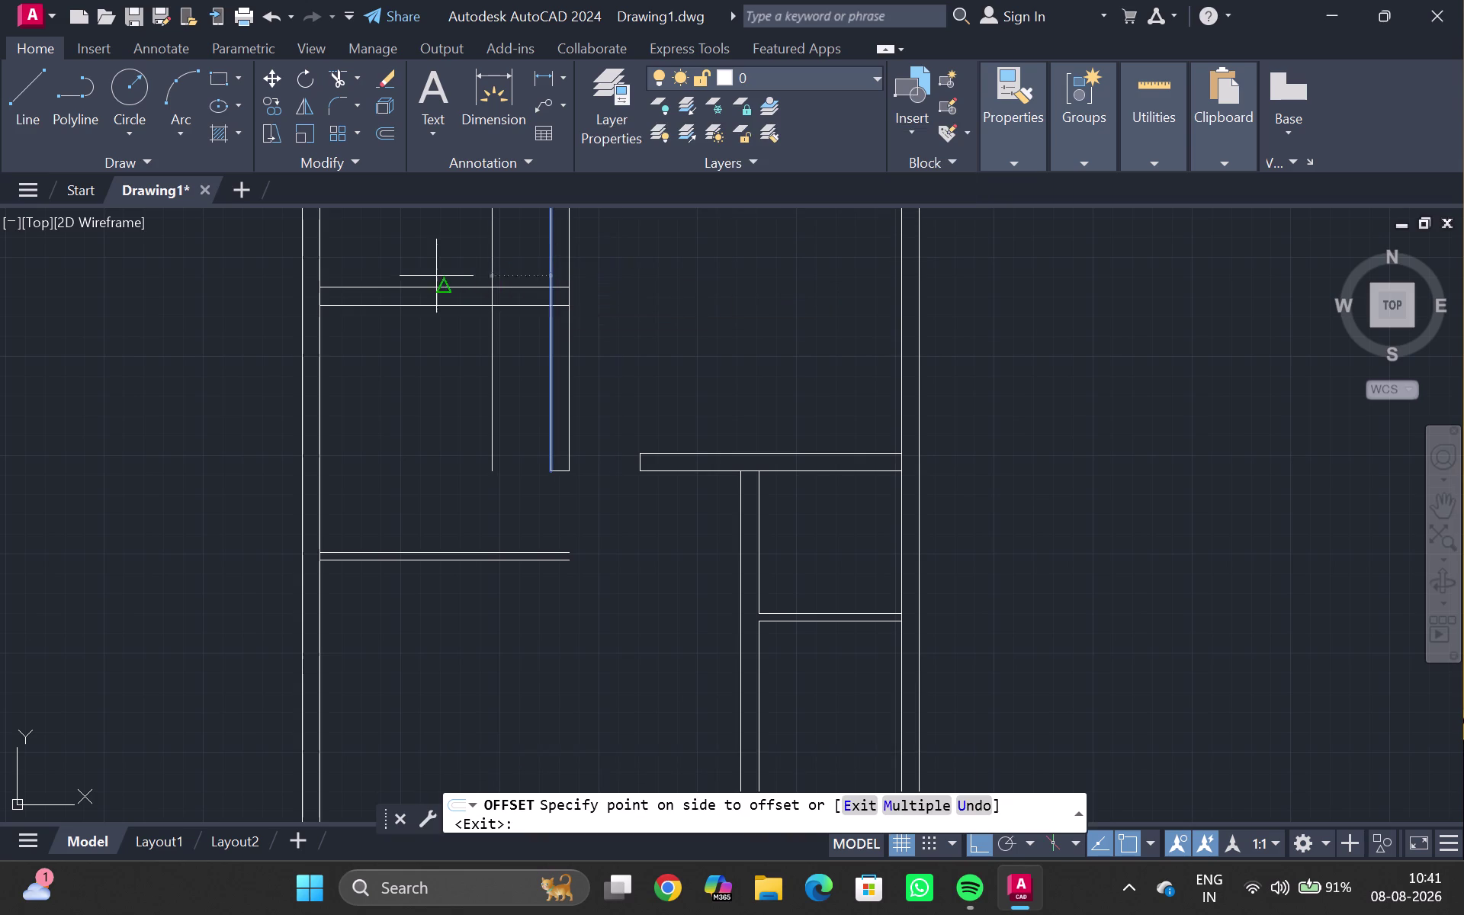
key(Escape)
Trim the upper wall lines inside the new doorway opening.
text(t)
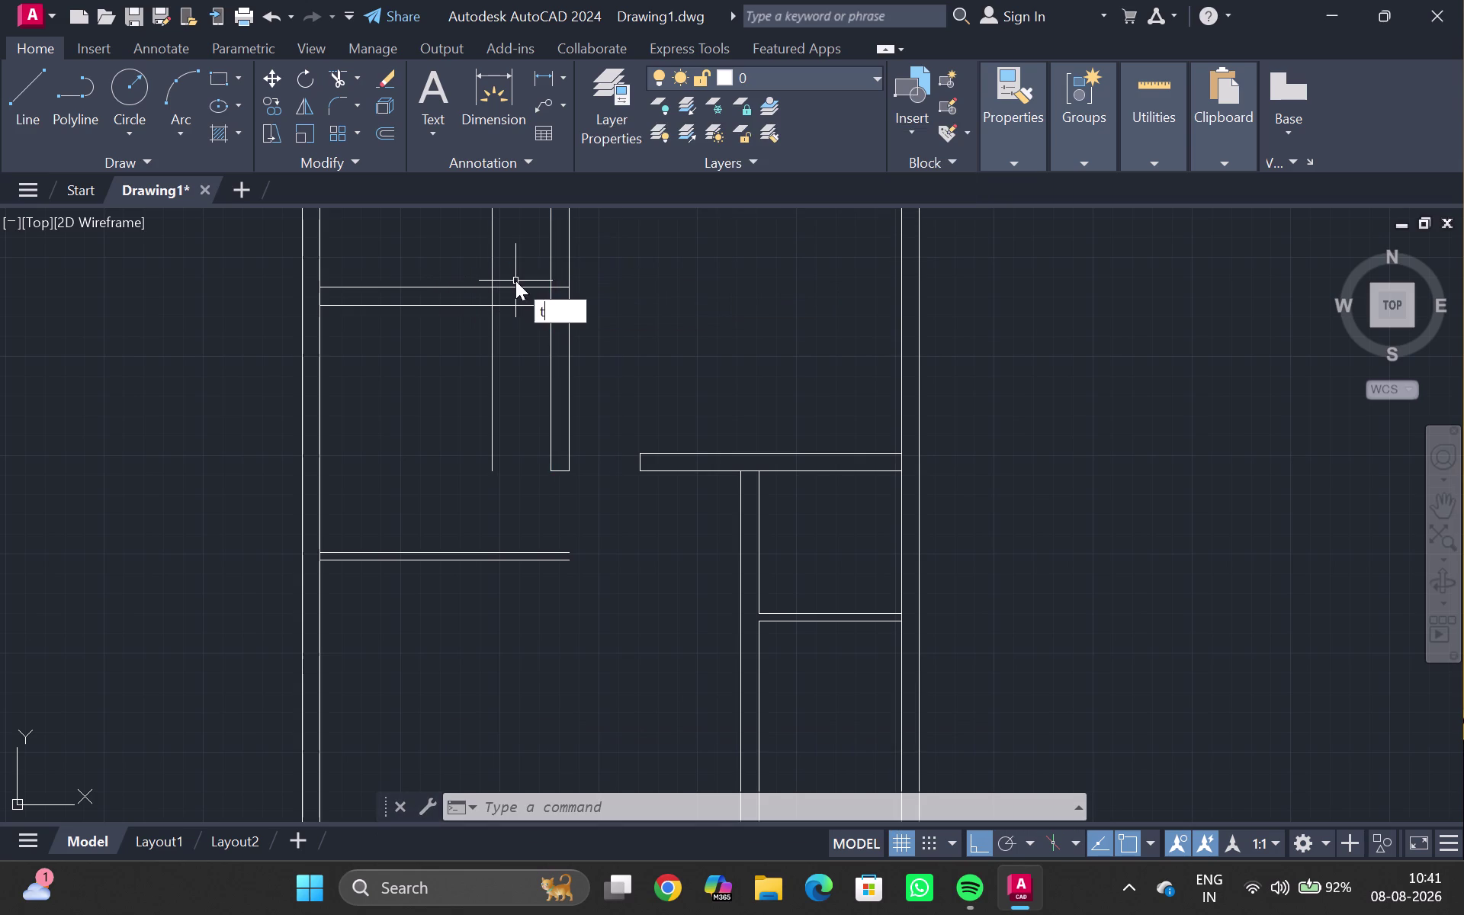
text(r)
key(Return)
drag(466, 245, 529, 325)
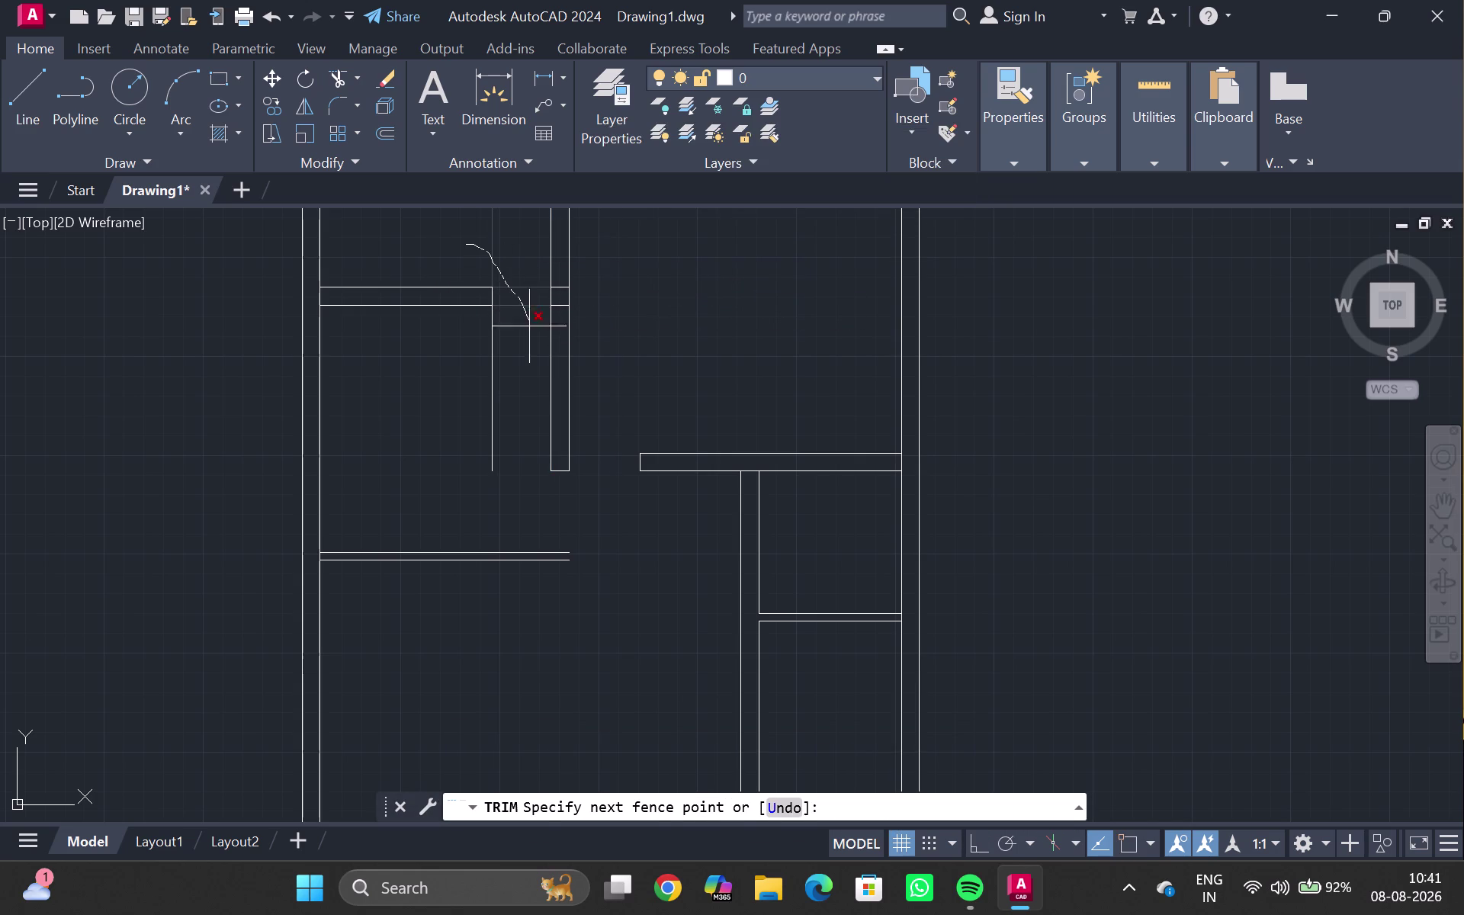
drag(529, 325, 491, 355)
scroll(up, 3)
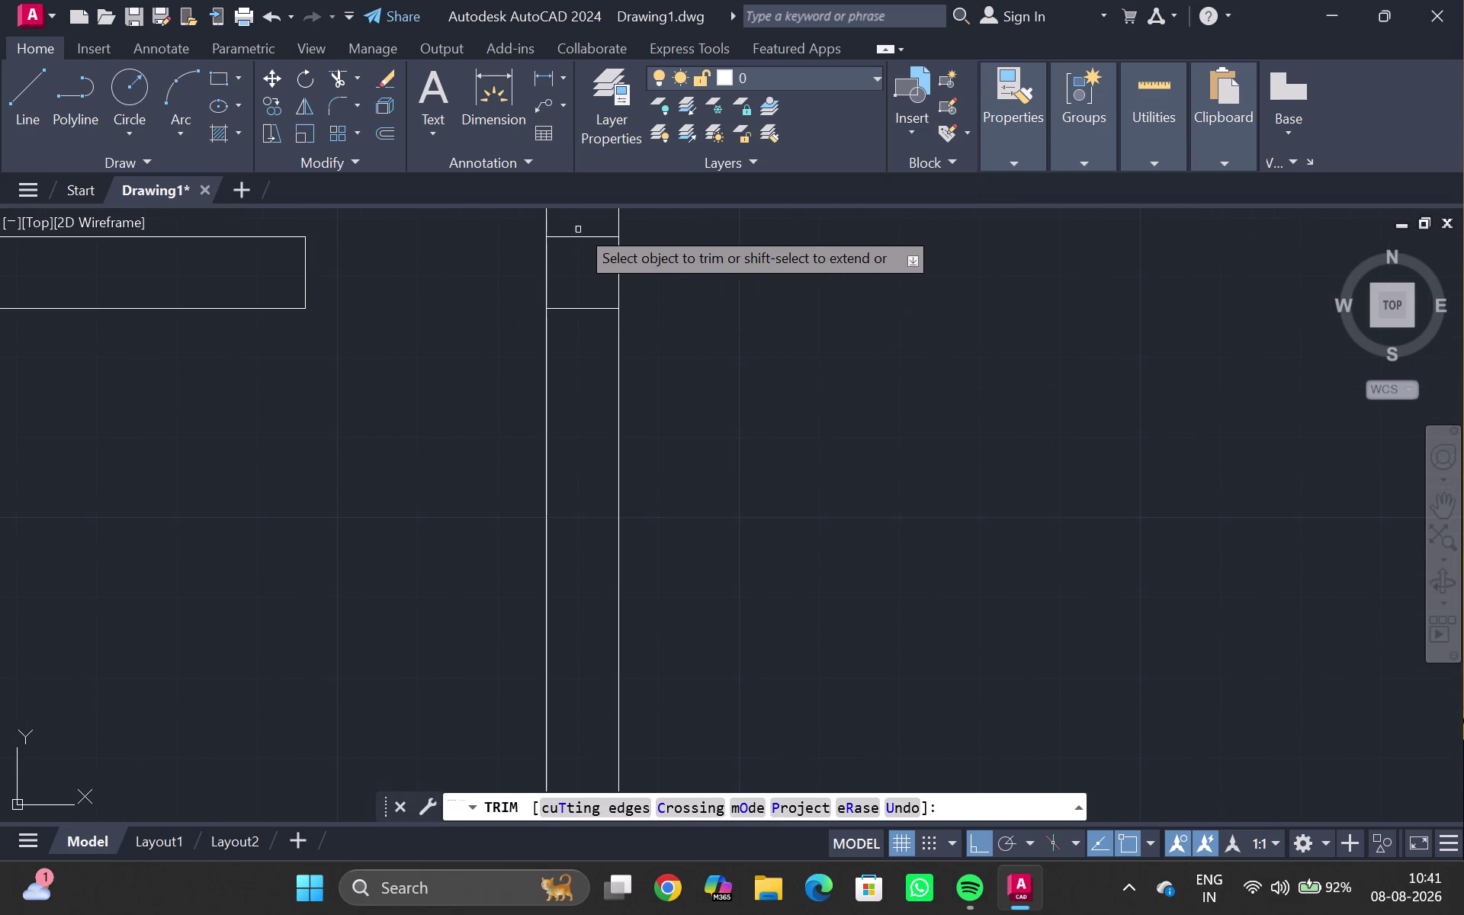
drag(578, 225, 581, 337)
scroll(down, 3)
middle_drag(624, 387, 628, 295)
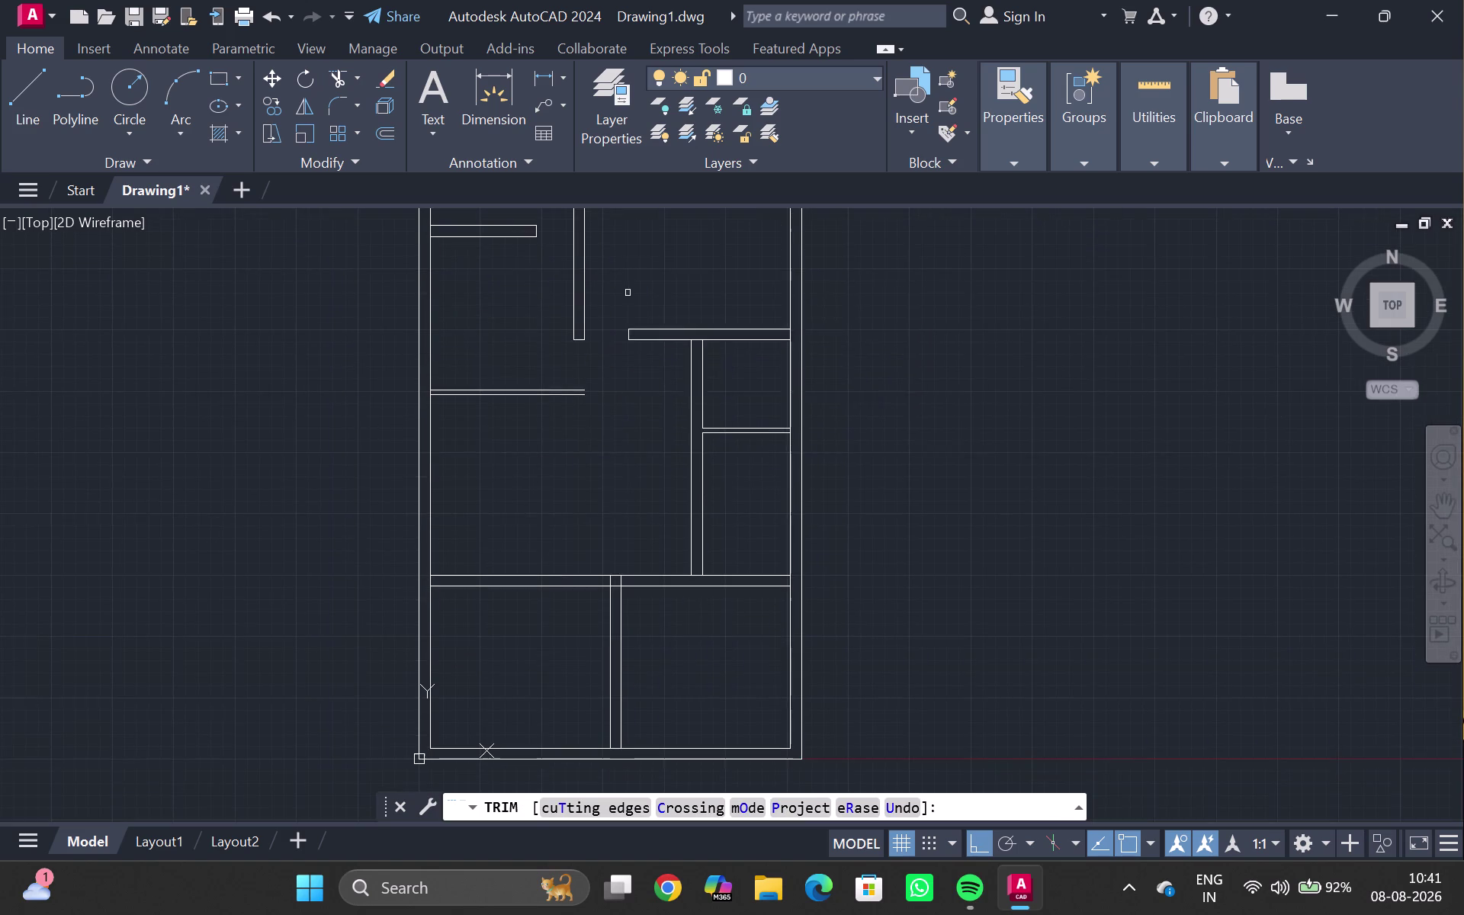
middle_drag(607, 458, 531, 402)
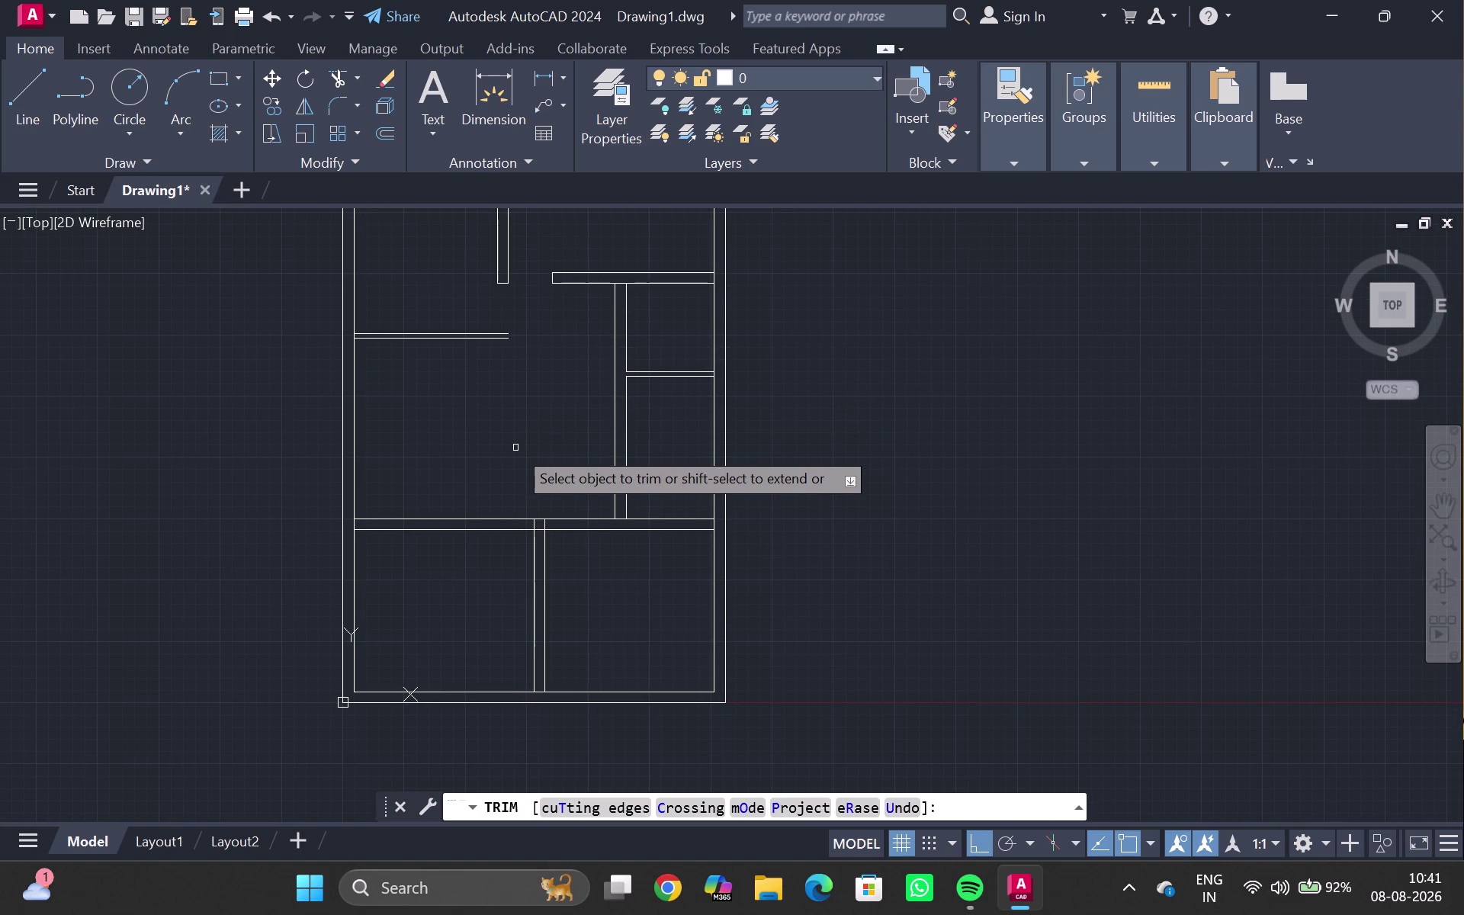
key(Escape)
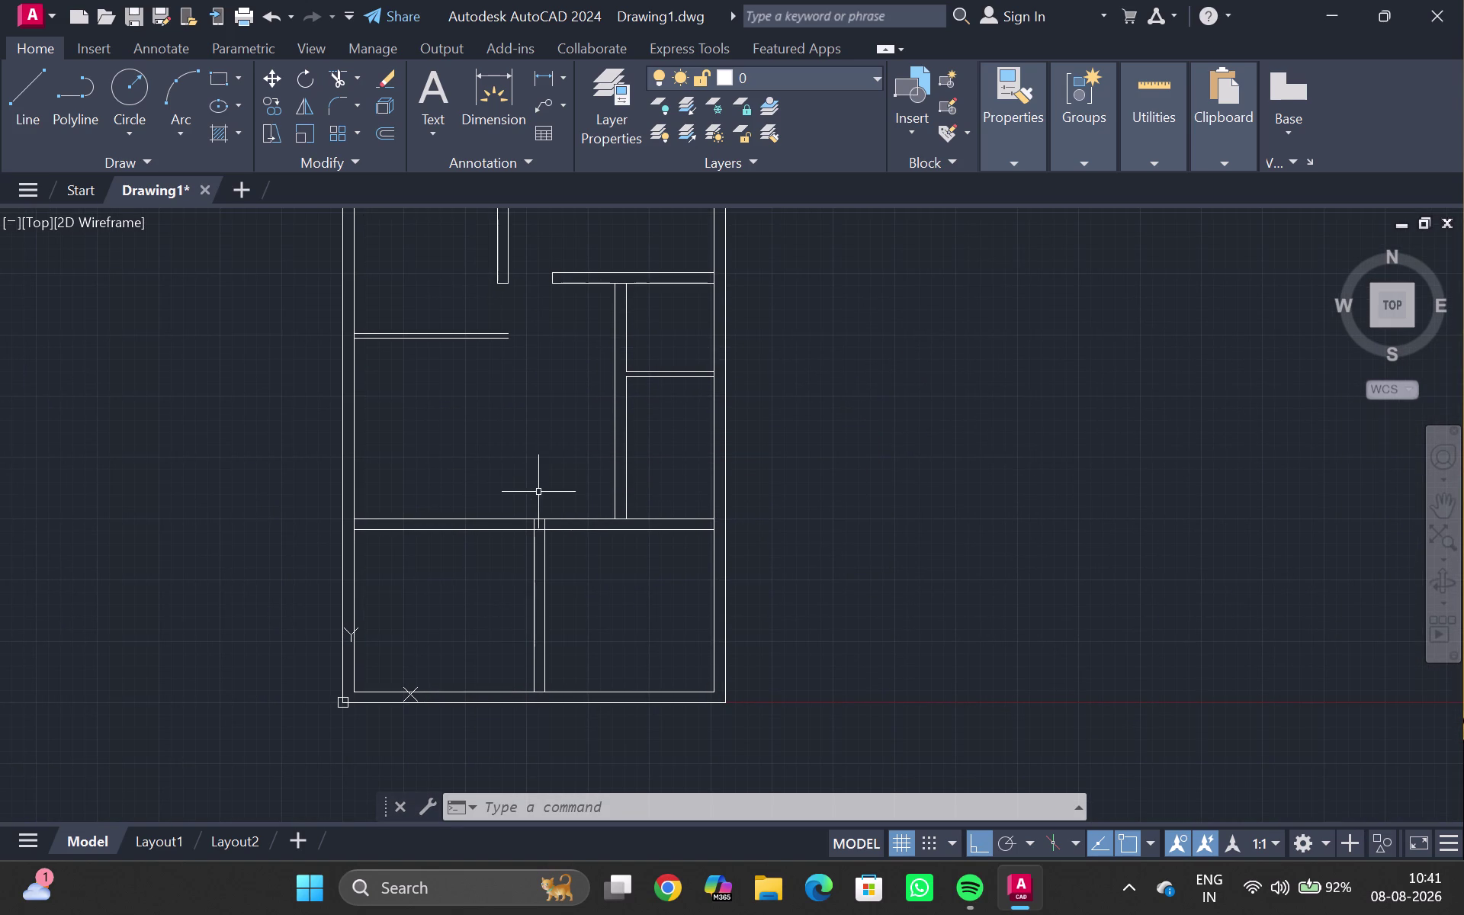
Offset the lower room's vertical wall lines by 3' to mark doorway edges.
click(532, 541)
key(o)
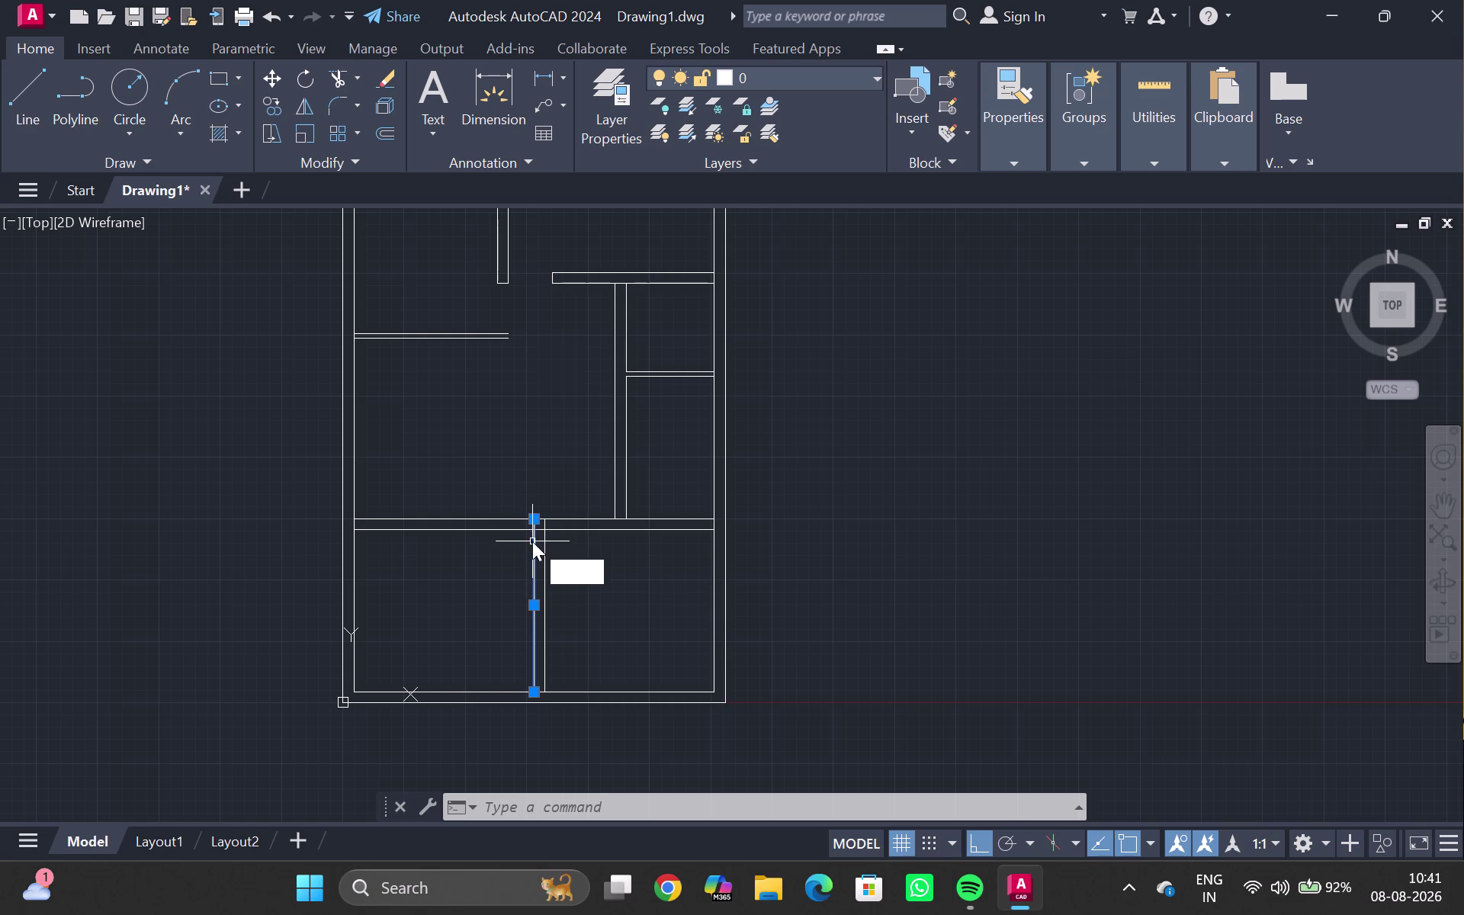
key(Return)
text(3)
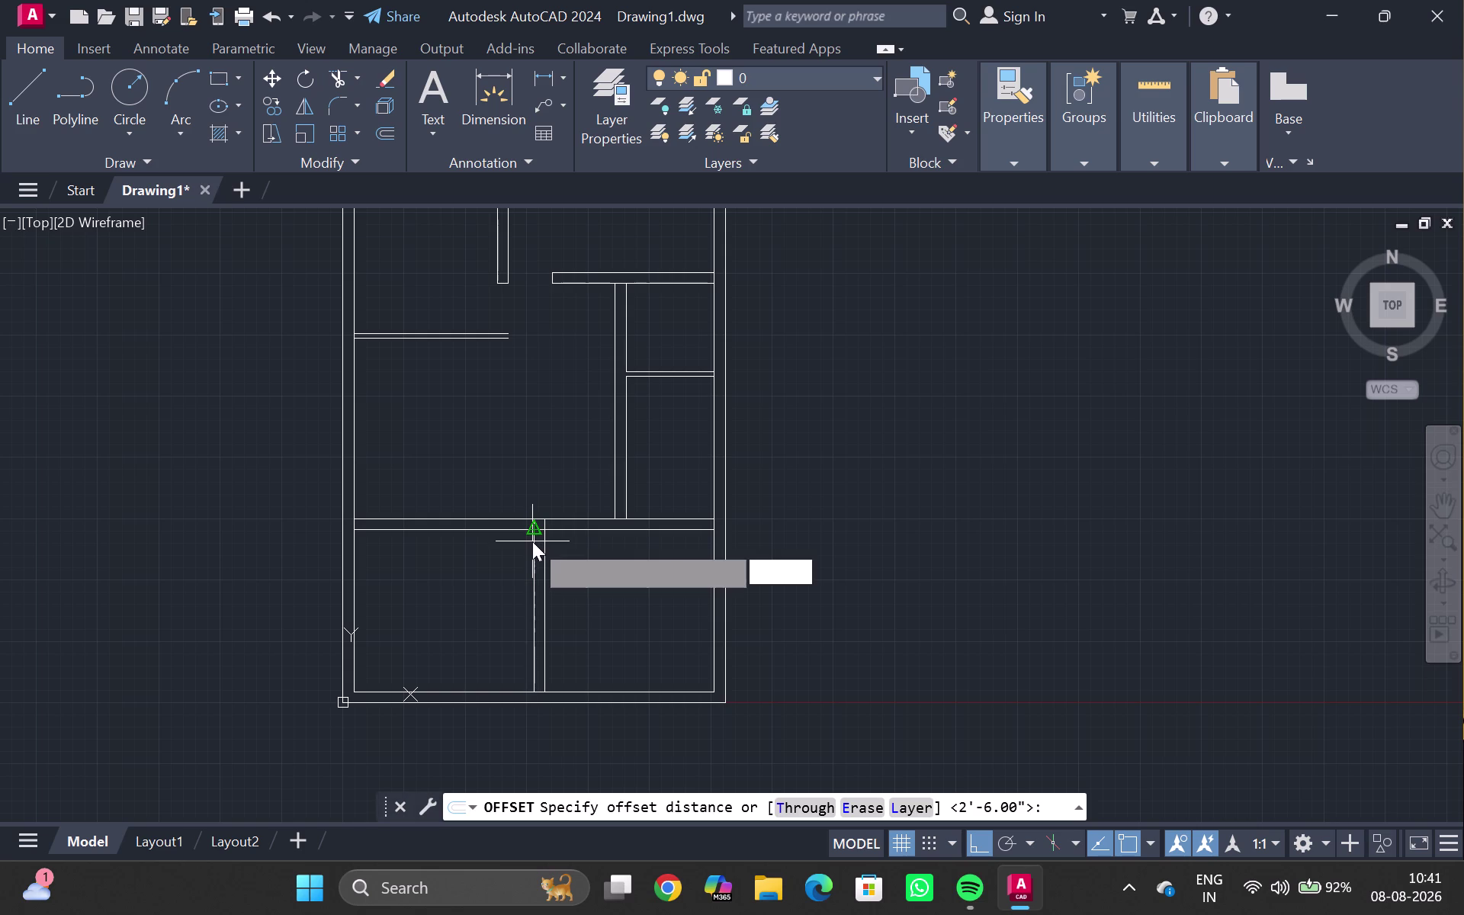
text(')
key(Return)
click(491, 551)
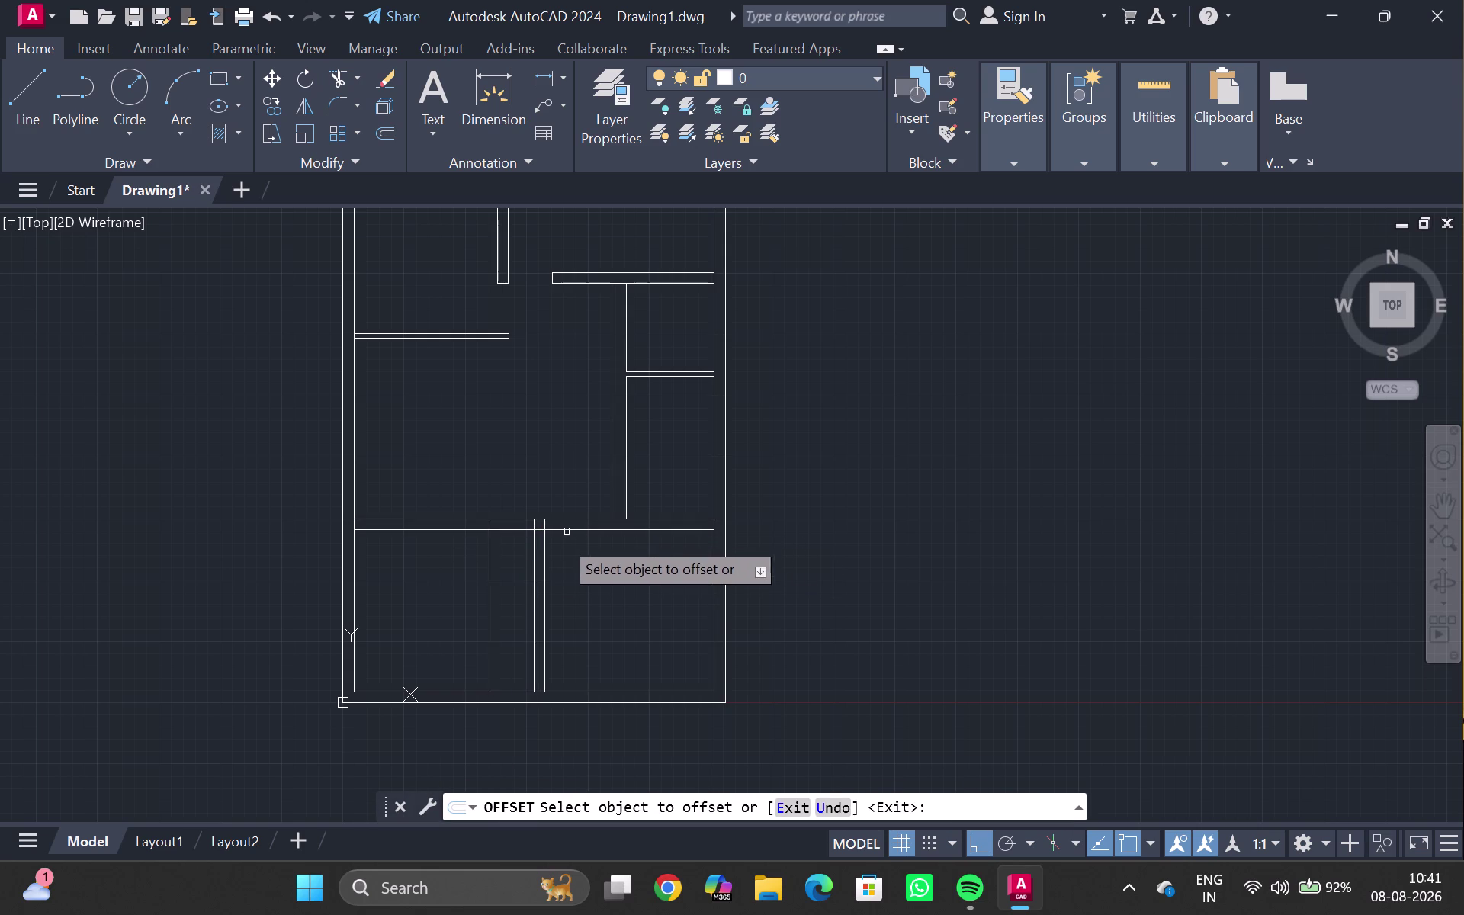
click(545, 552)
click(606, 552)
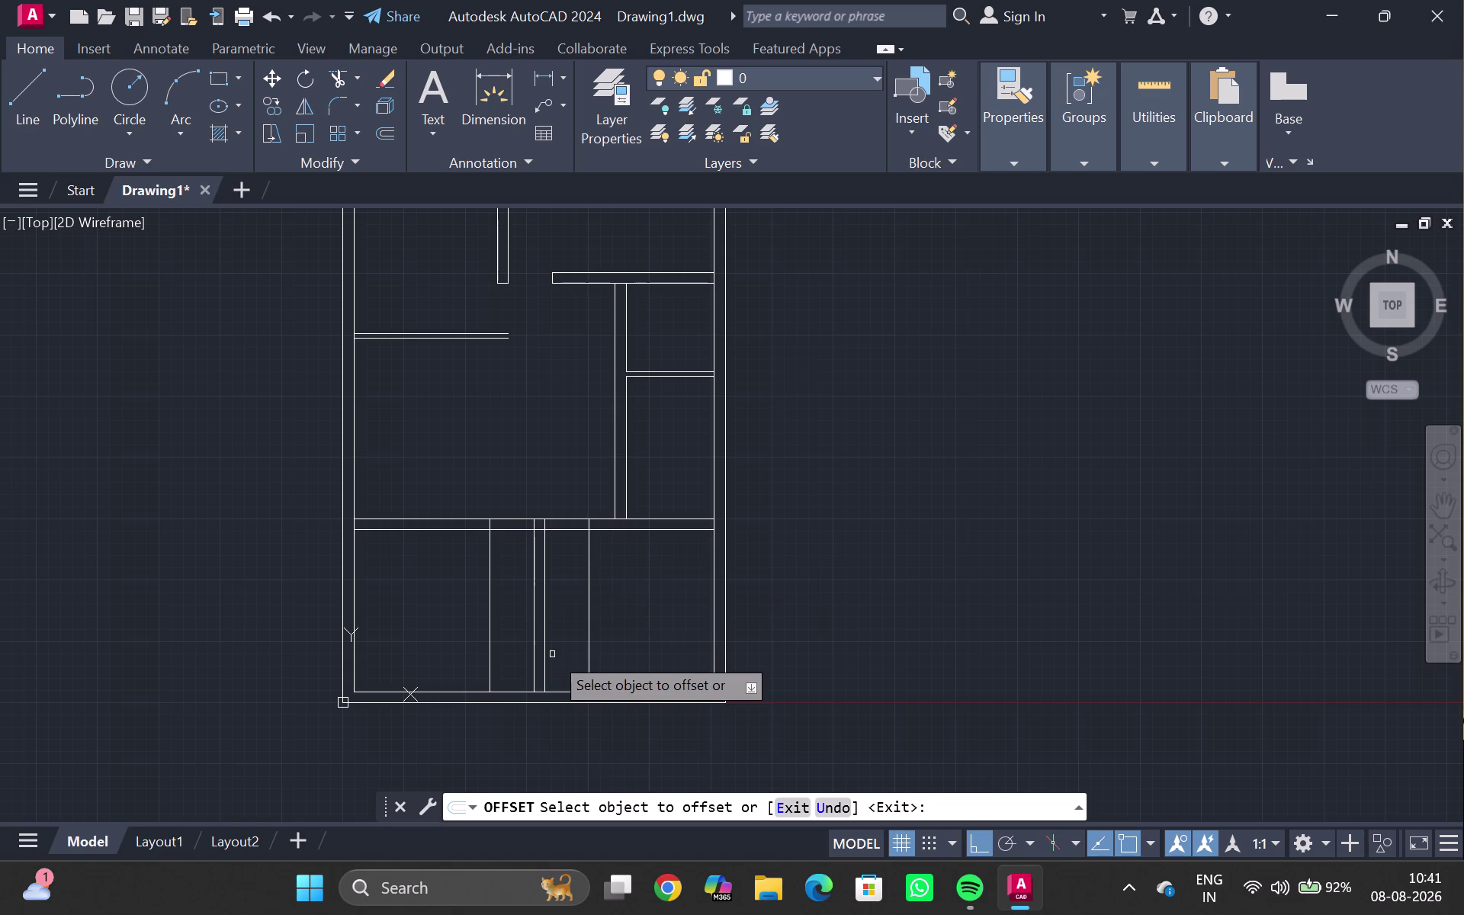
click(562, 694)
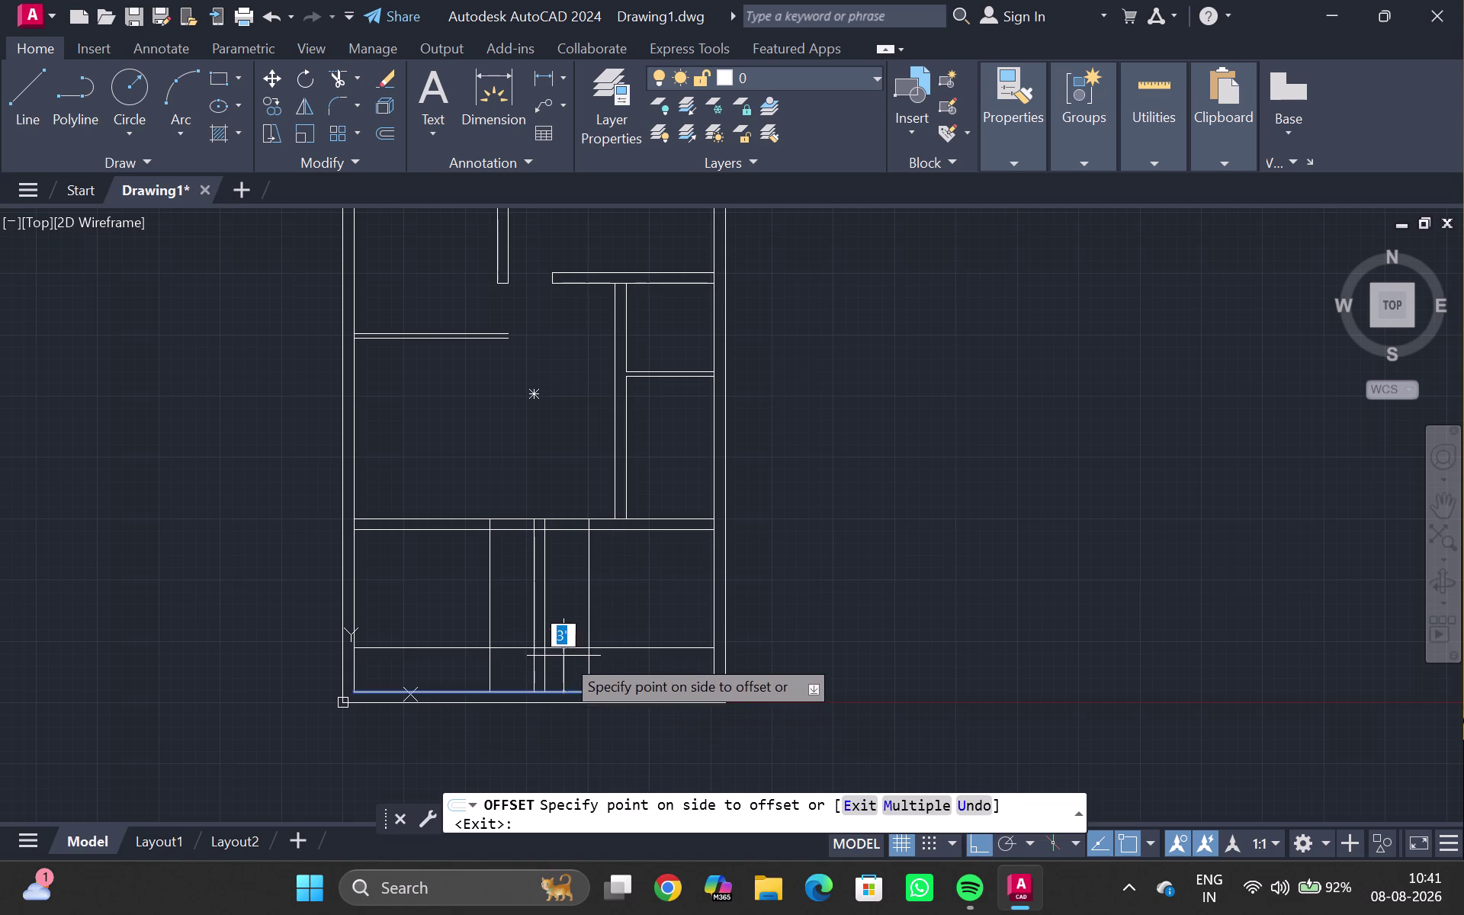
click(563, 652)
key(Escape)
Fence-trim the lower horizontal double-line wall to open doorway gaps, leaving a short partition.
text(tr)
key(Return)
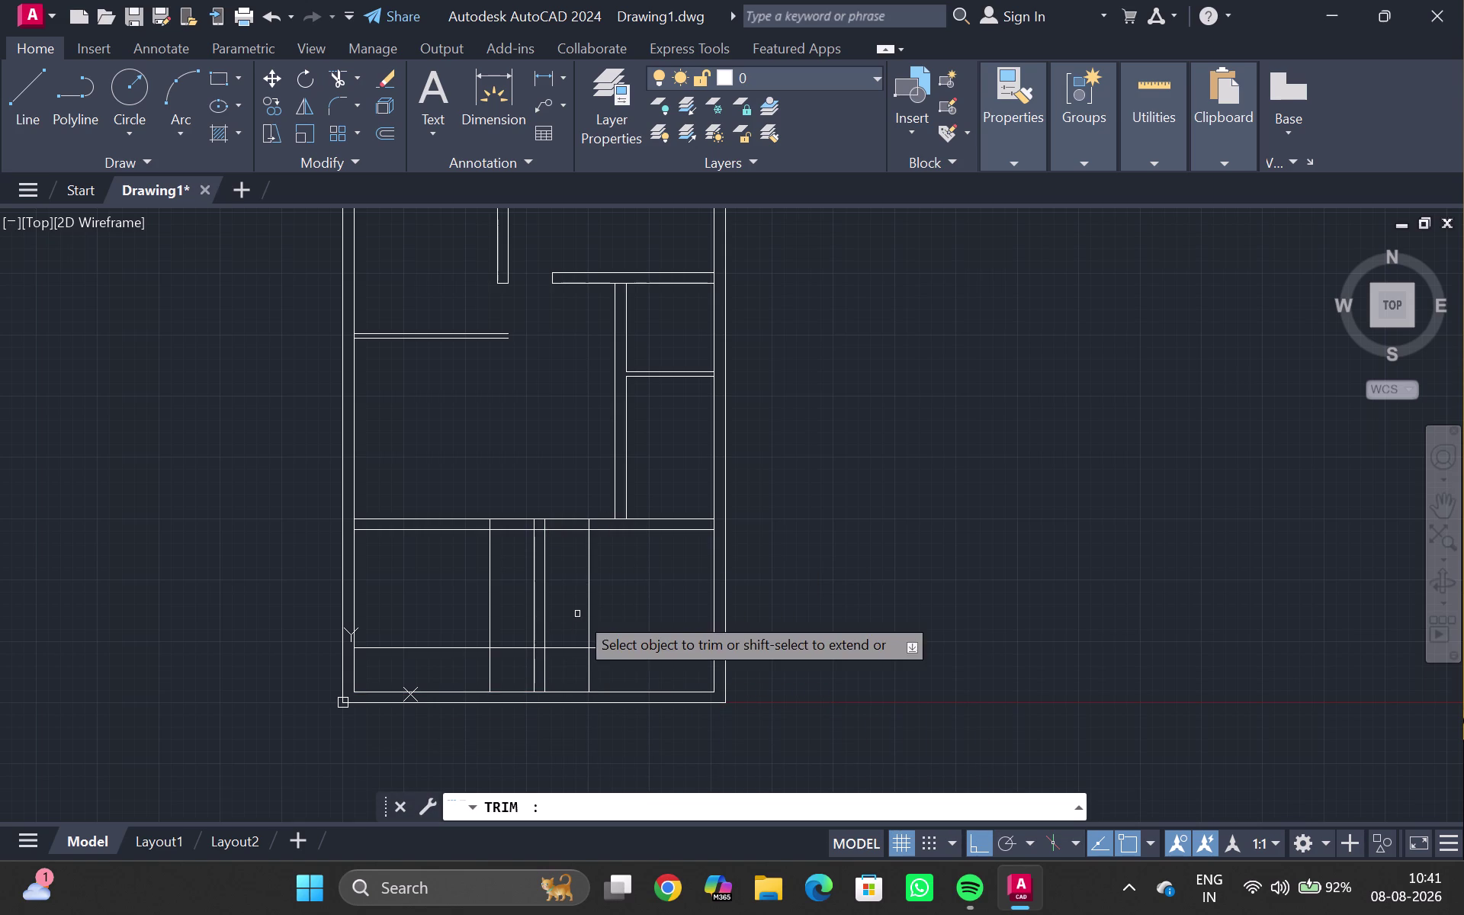
drag(513, 489, 453, 625)
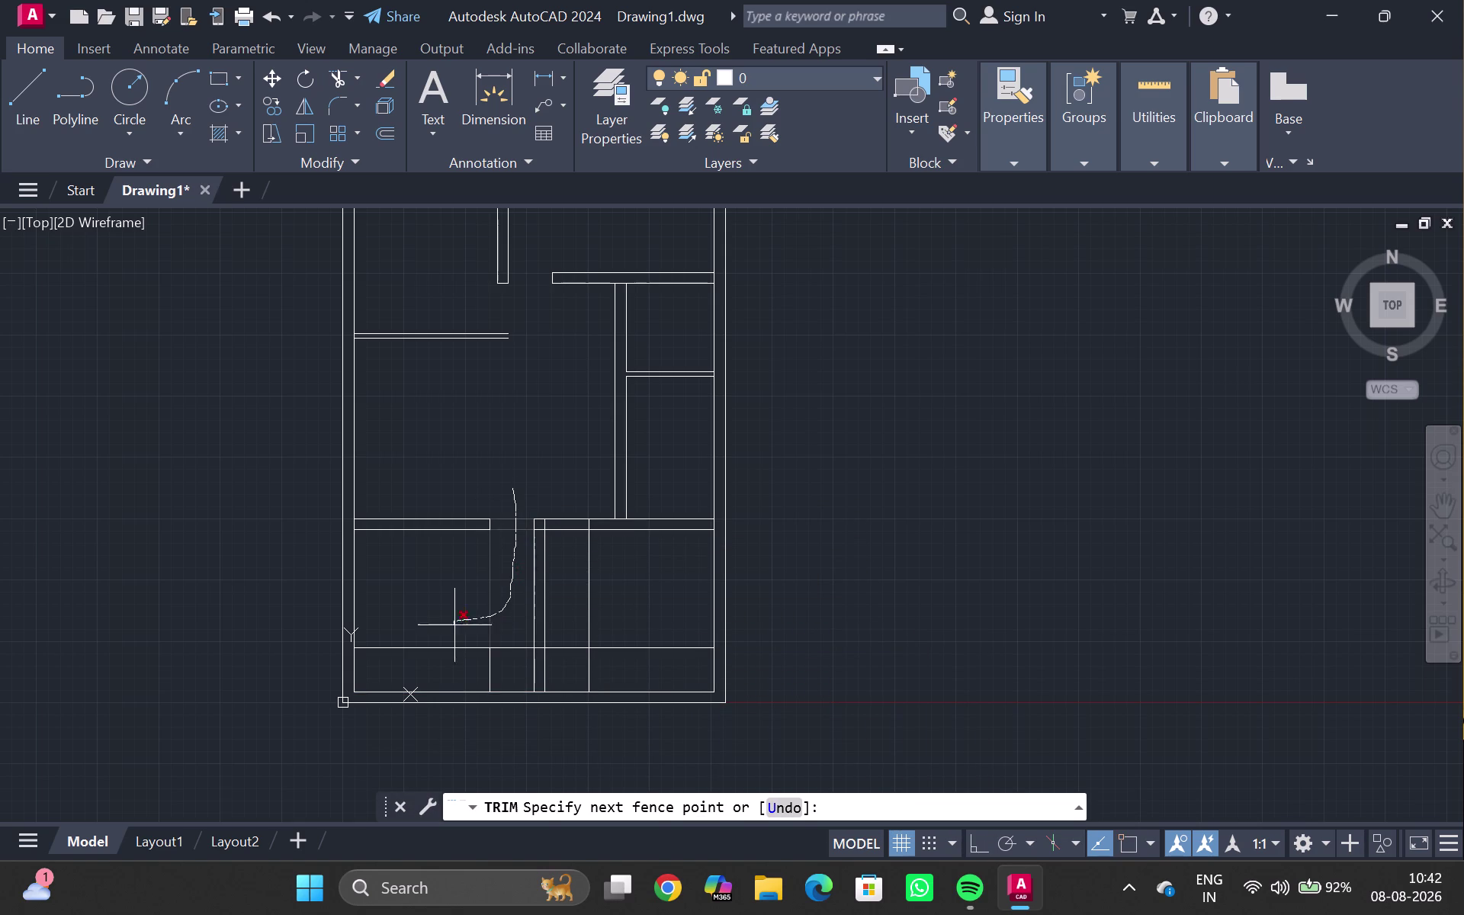
drag(453, 625, 463, 657)
drag(464, 657, 611, 586)
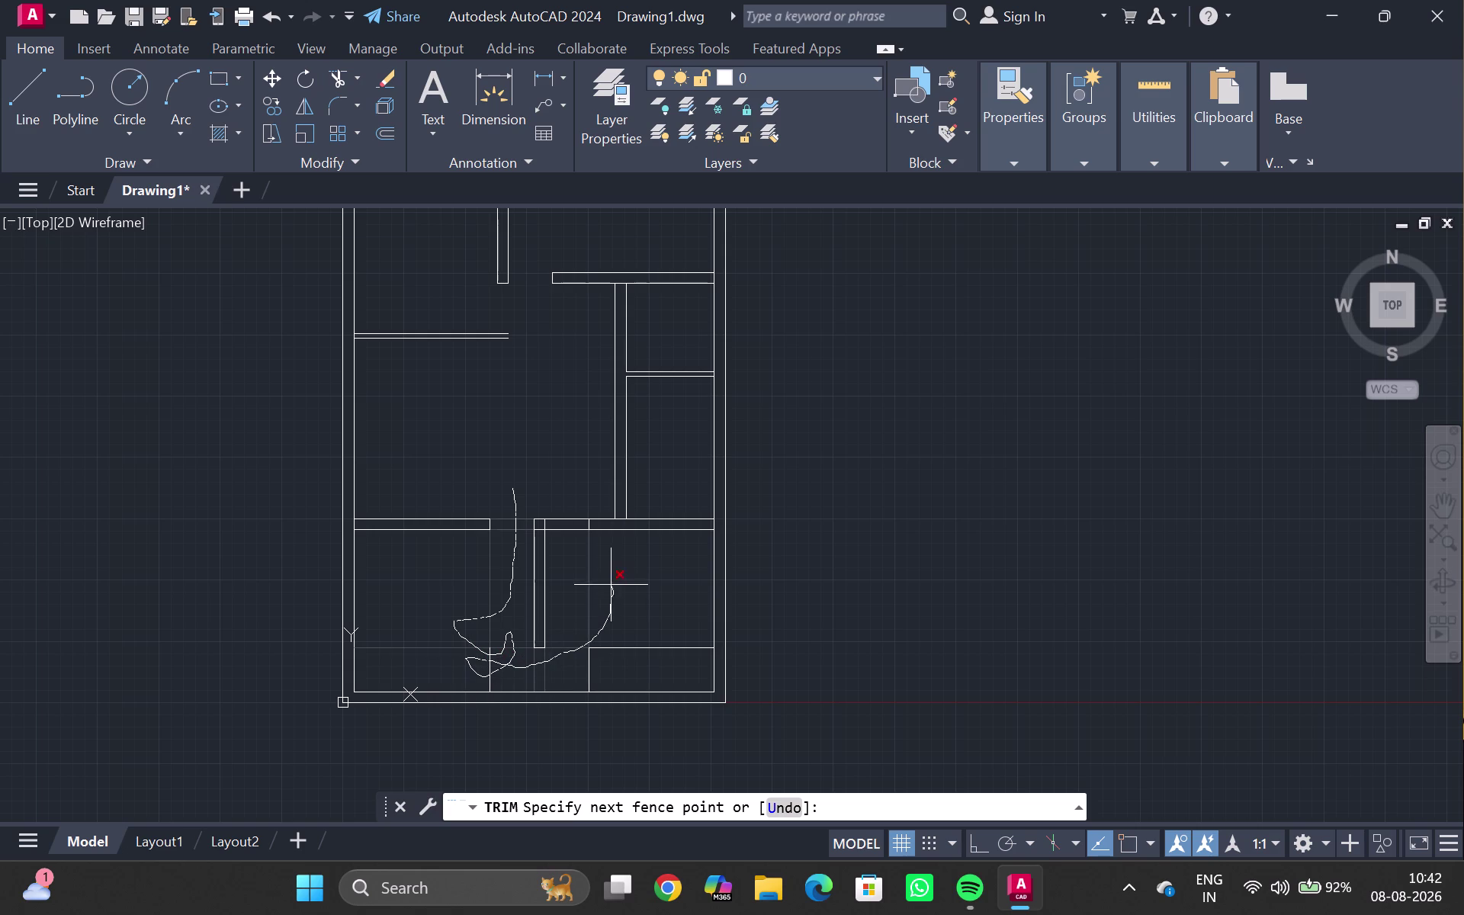
drag(611, 586, 566, 489)
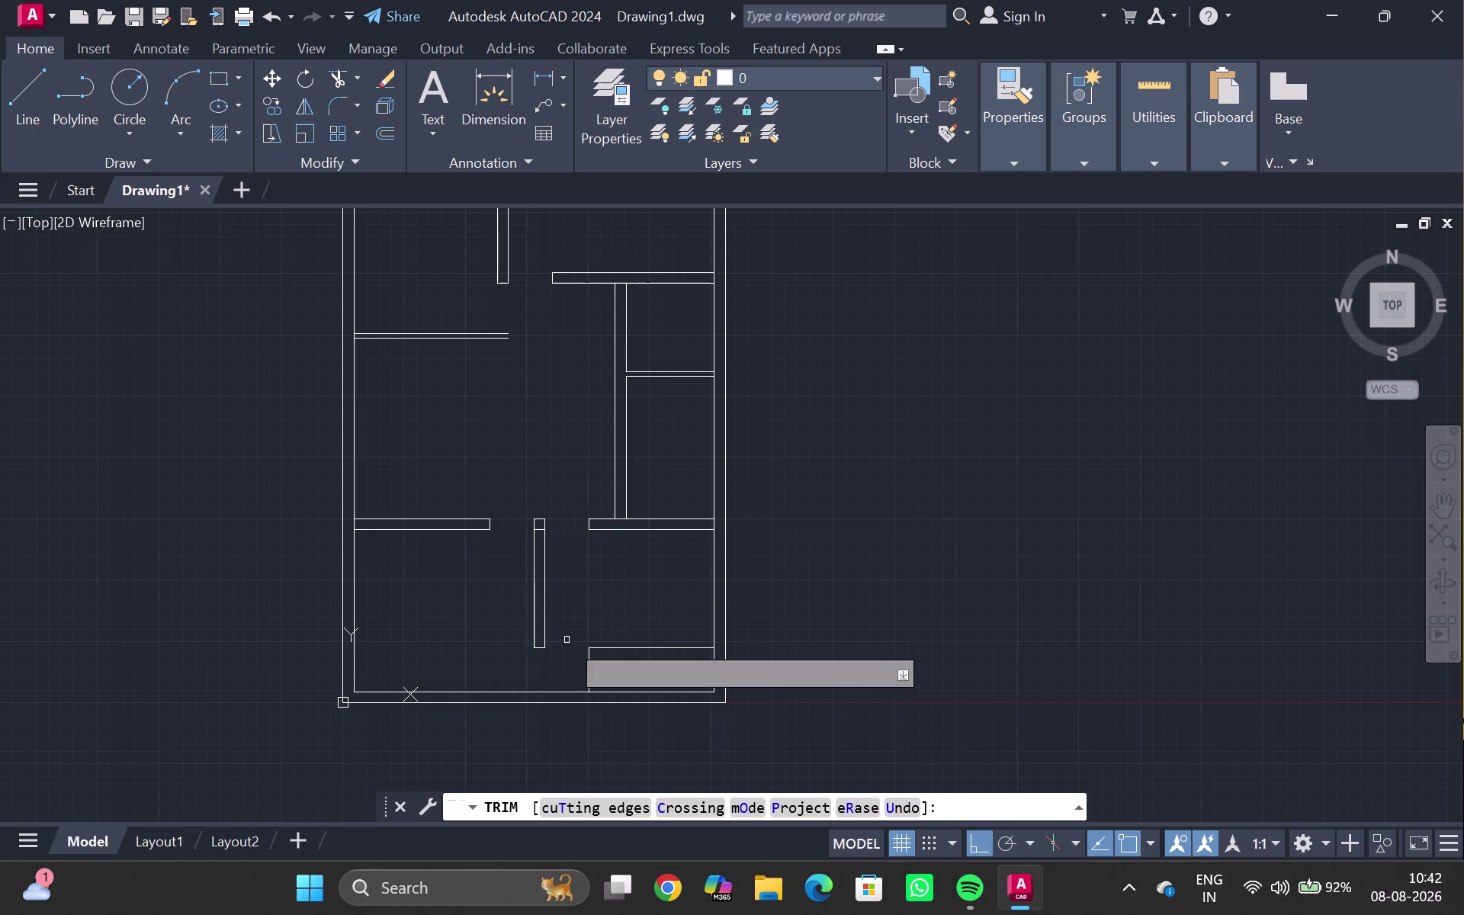
drag(630, 618, 578, 659)
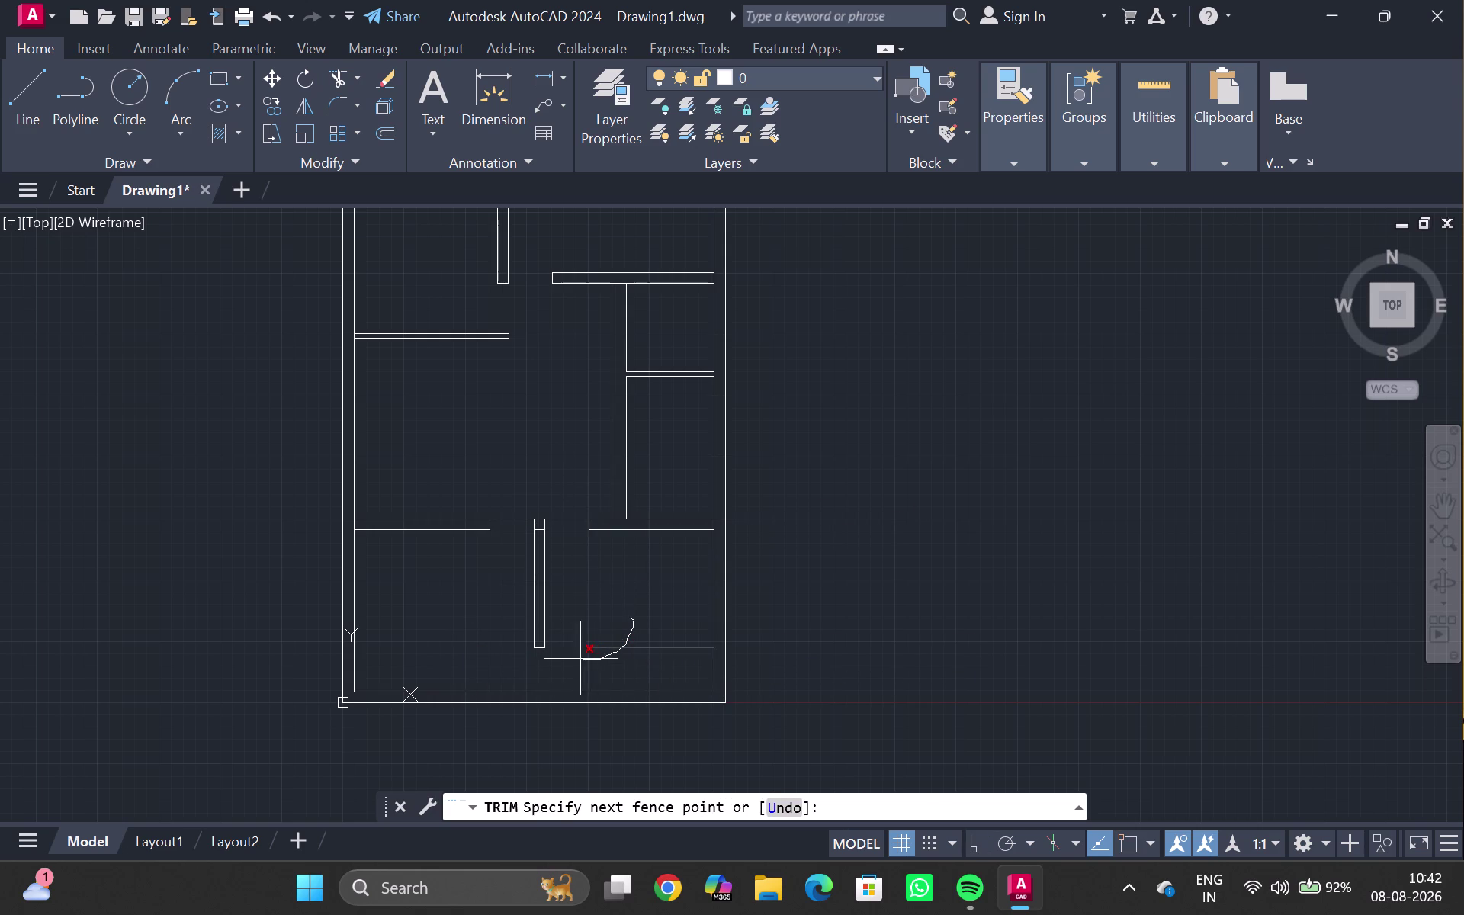
drag(578, 658, 575, 653)
scroll(up, 3)
drag(541, 551, 534, 551)
click(533, 550)
key(Escape)
Zoom and pan to bring the full house plan and its partitions into view.
scroll(down, 3)
middle_drag(536, 327, 474, 435)
scroll(up, 3)
middle_drag(500, 395, 448, 482)
scroll(down, 3)
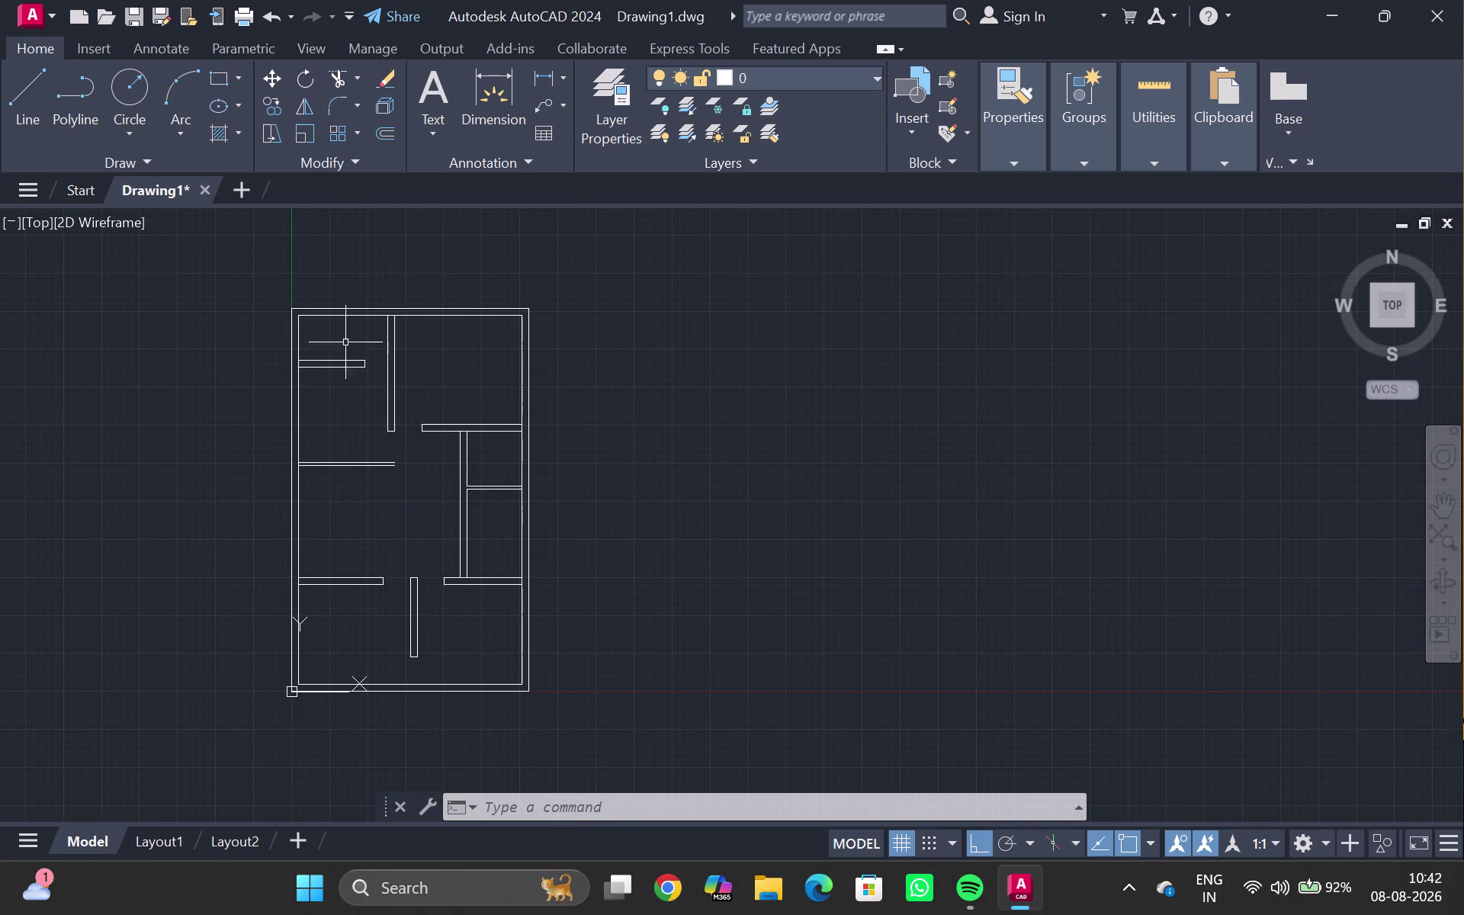
Try extending the short wall line with EX, then cancel.
scroll(up, 3)
text(e)
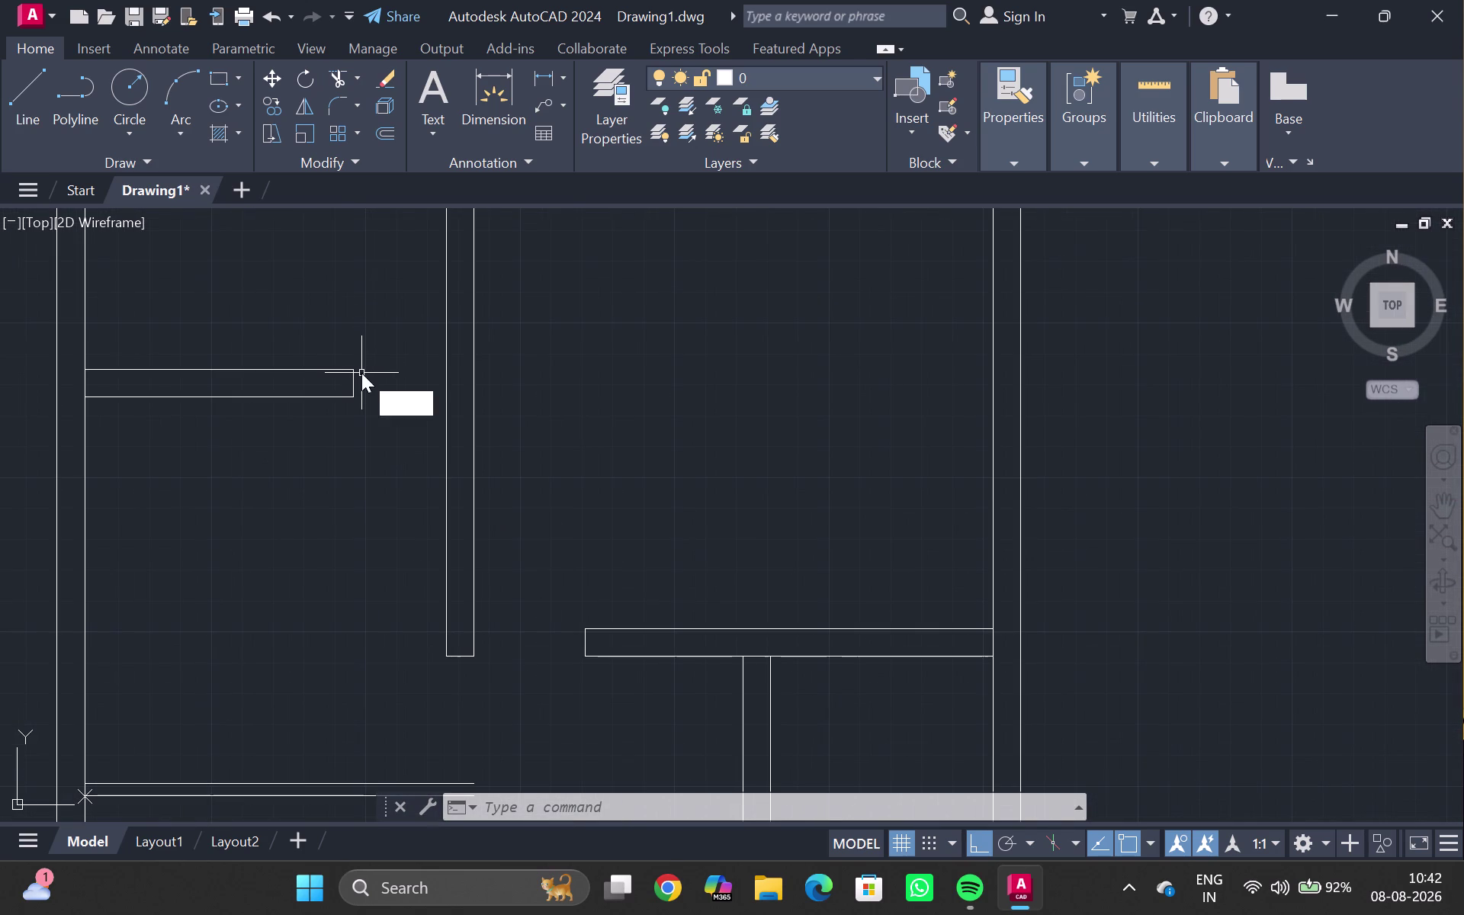
text(x)
key(Return)
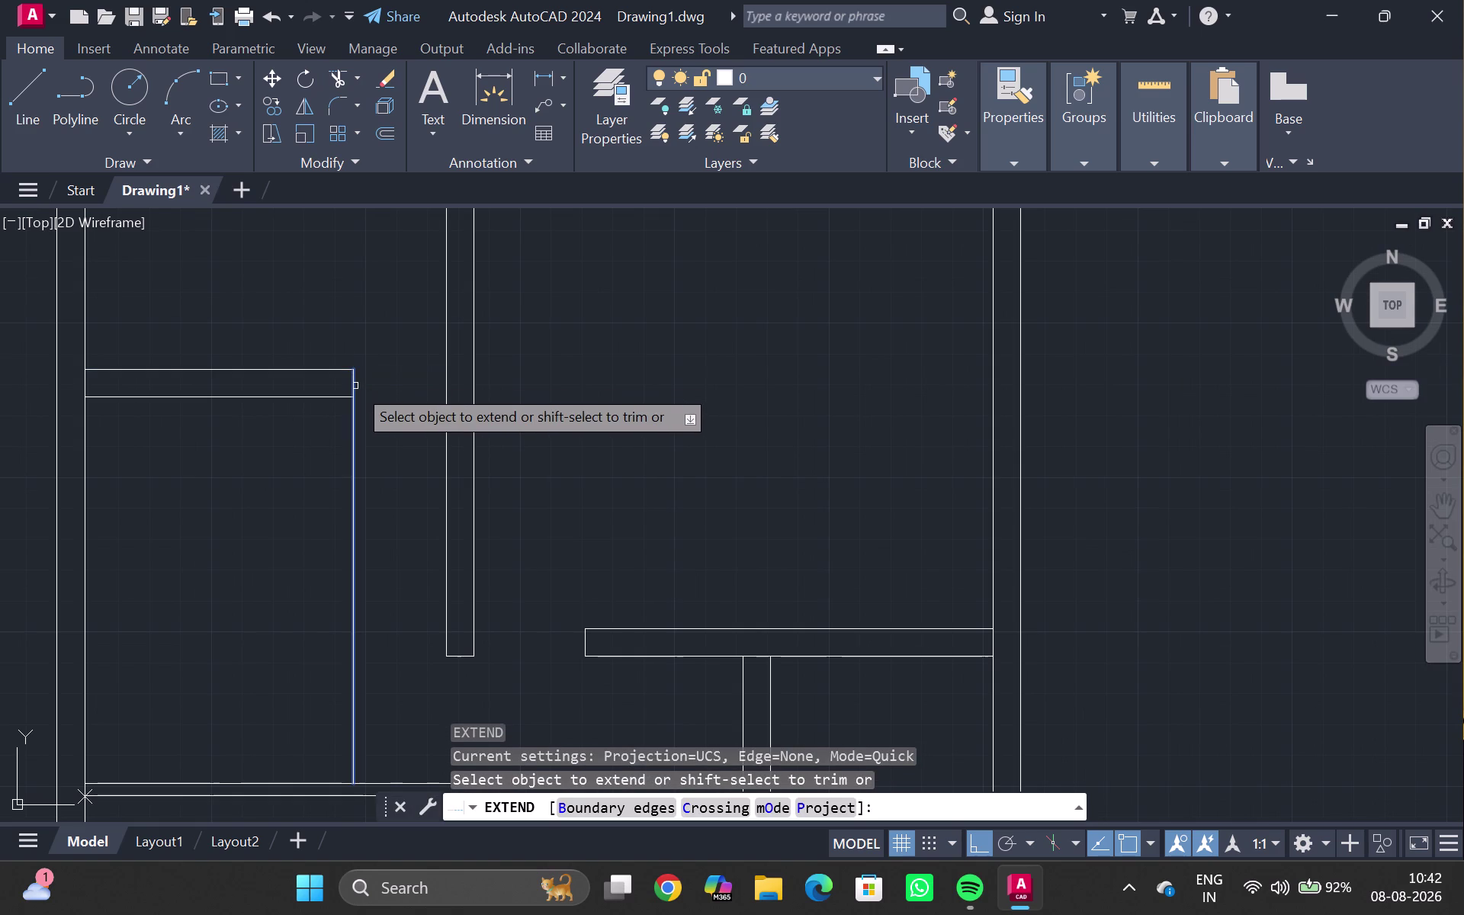
triple_click(355, 386)
key(Escape)
scroll(down, 3)
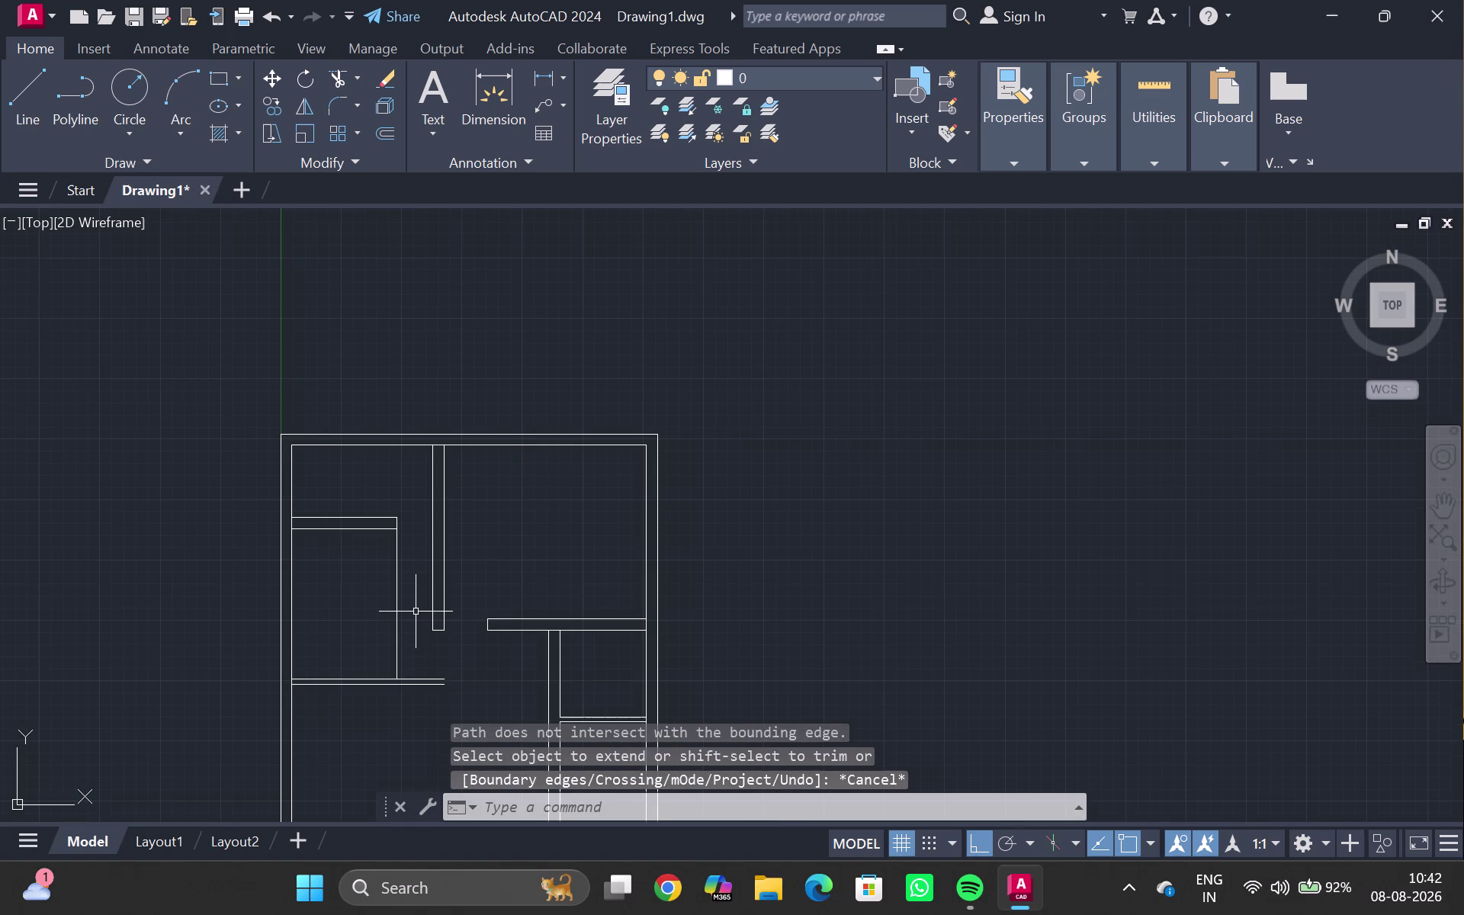
Fence-trim the stray line ends at the lower-left junction, then undo that trim.
text(tr)
key(Return)
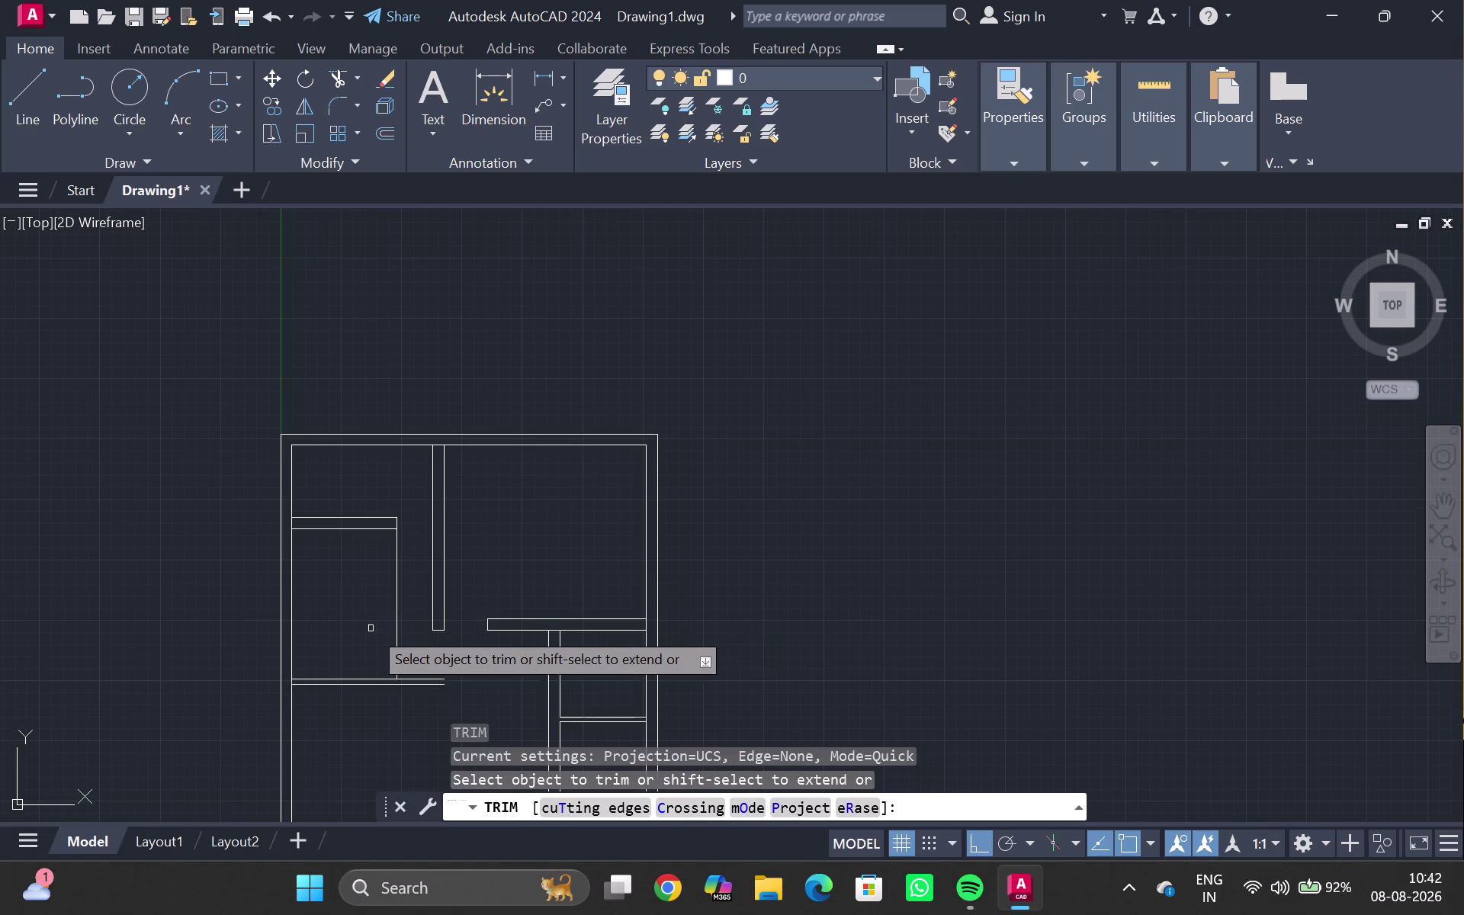
drag(371, 628, 480, 671)
click(481, 666)
drag(482, 658, 476, 650)
key(F2)
key(ctrl+z)
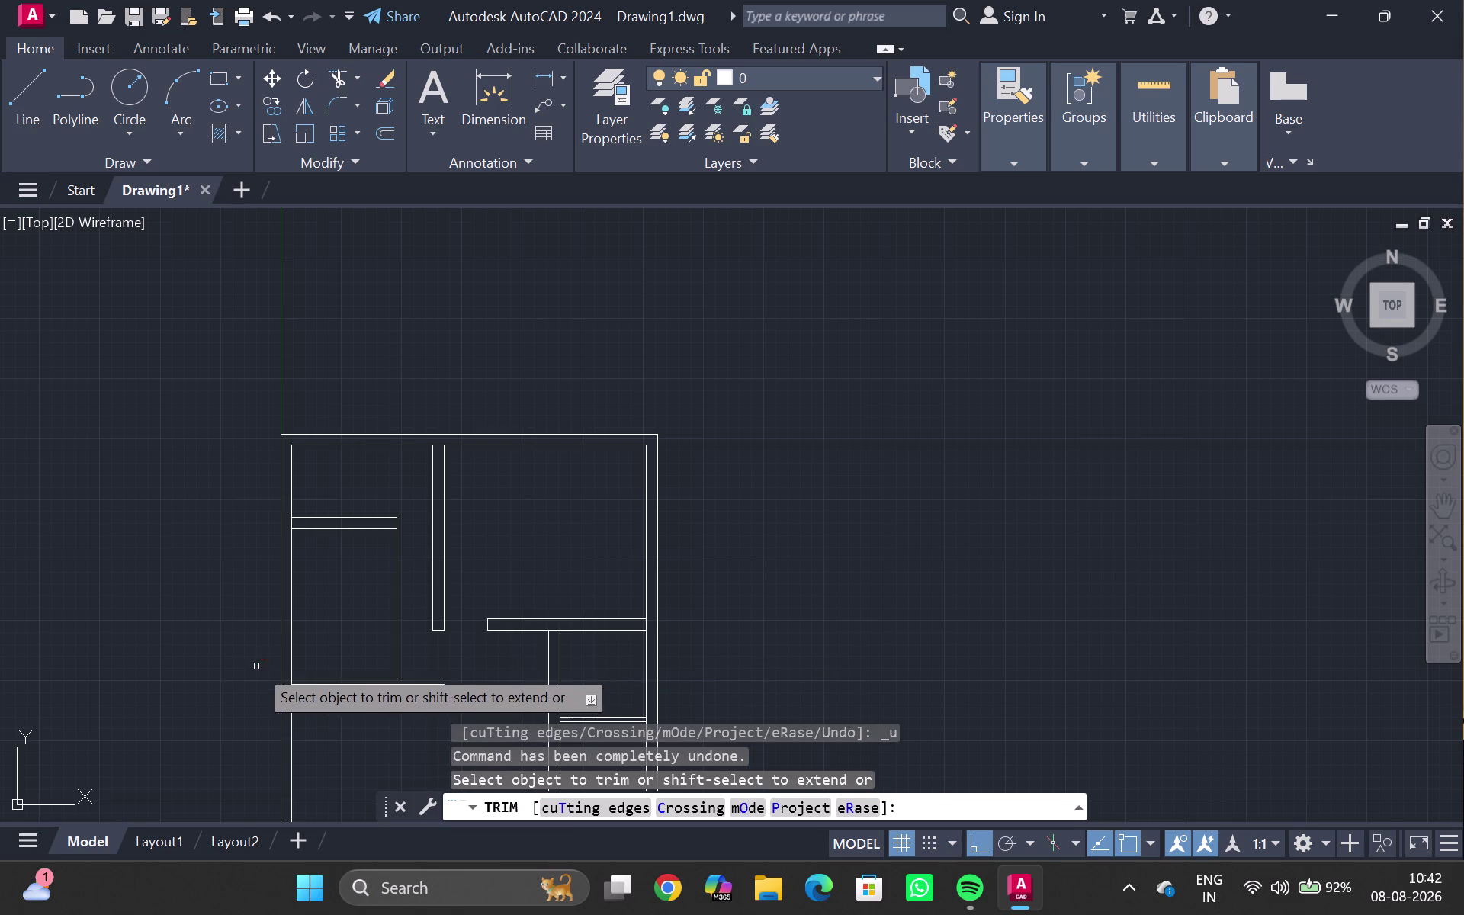
key(Escape)
Retry extending the interior wall, then fence-trim the excess line ends at the corner.
text(ex)
key(Return)
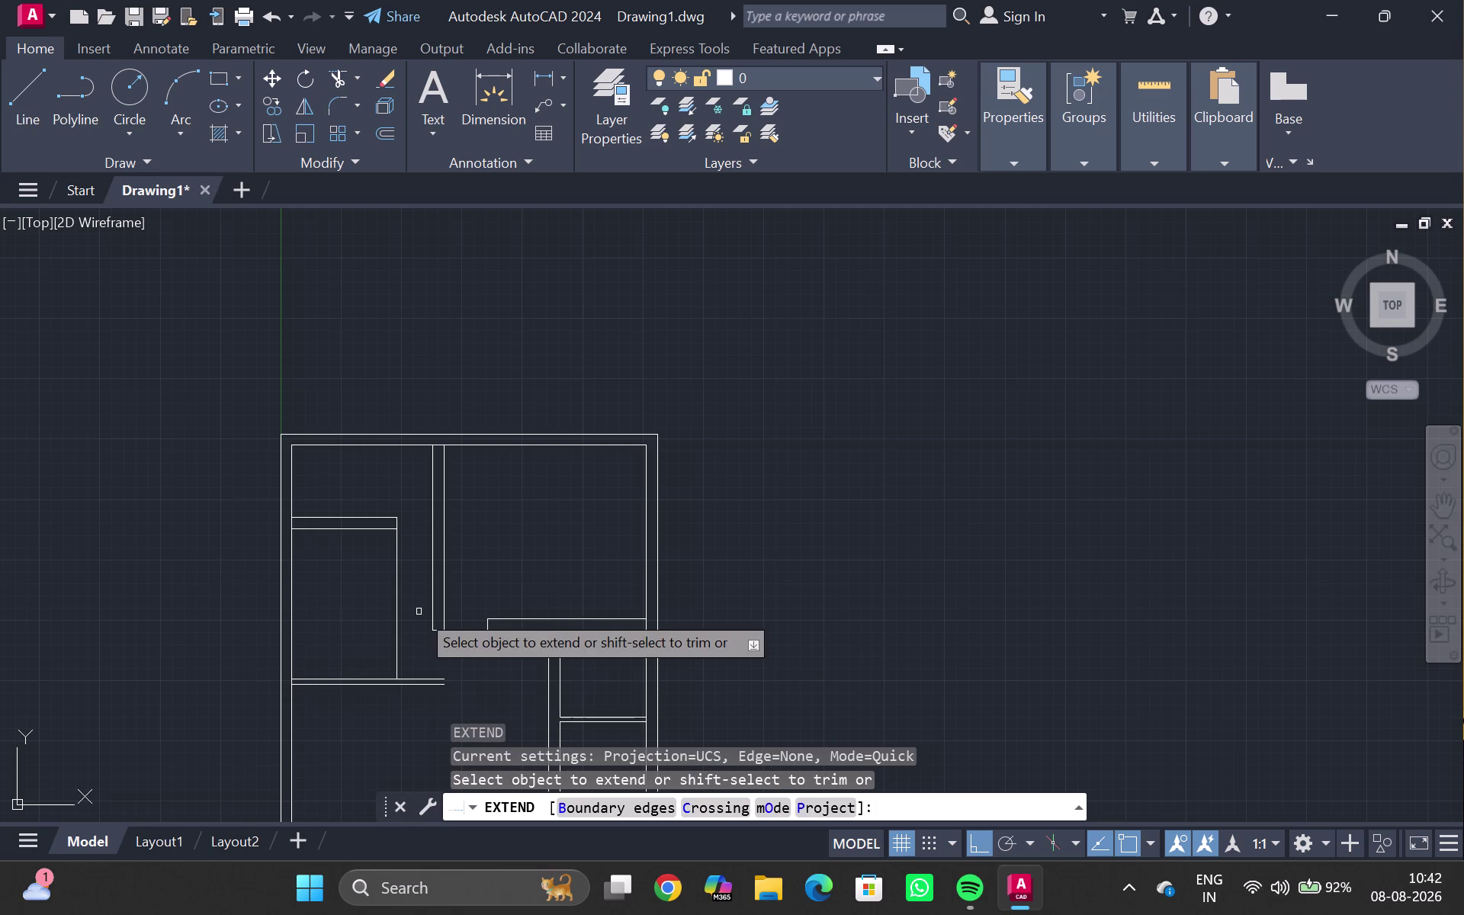
click(396, 621)
key(Escape)
text(t)
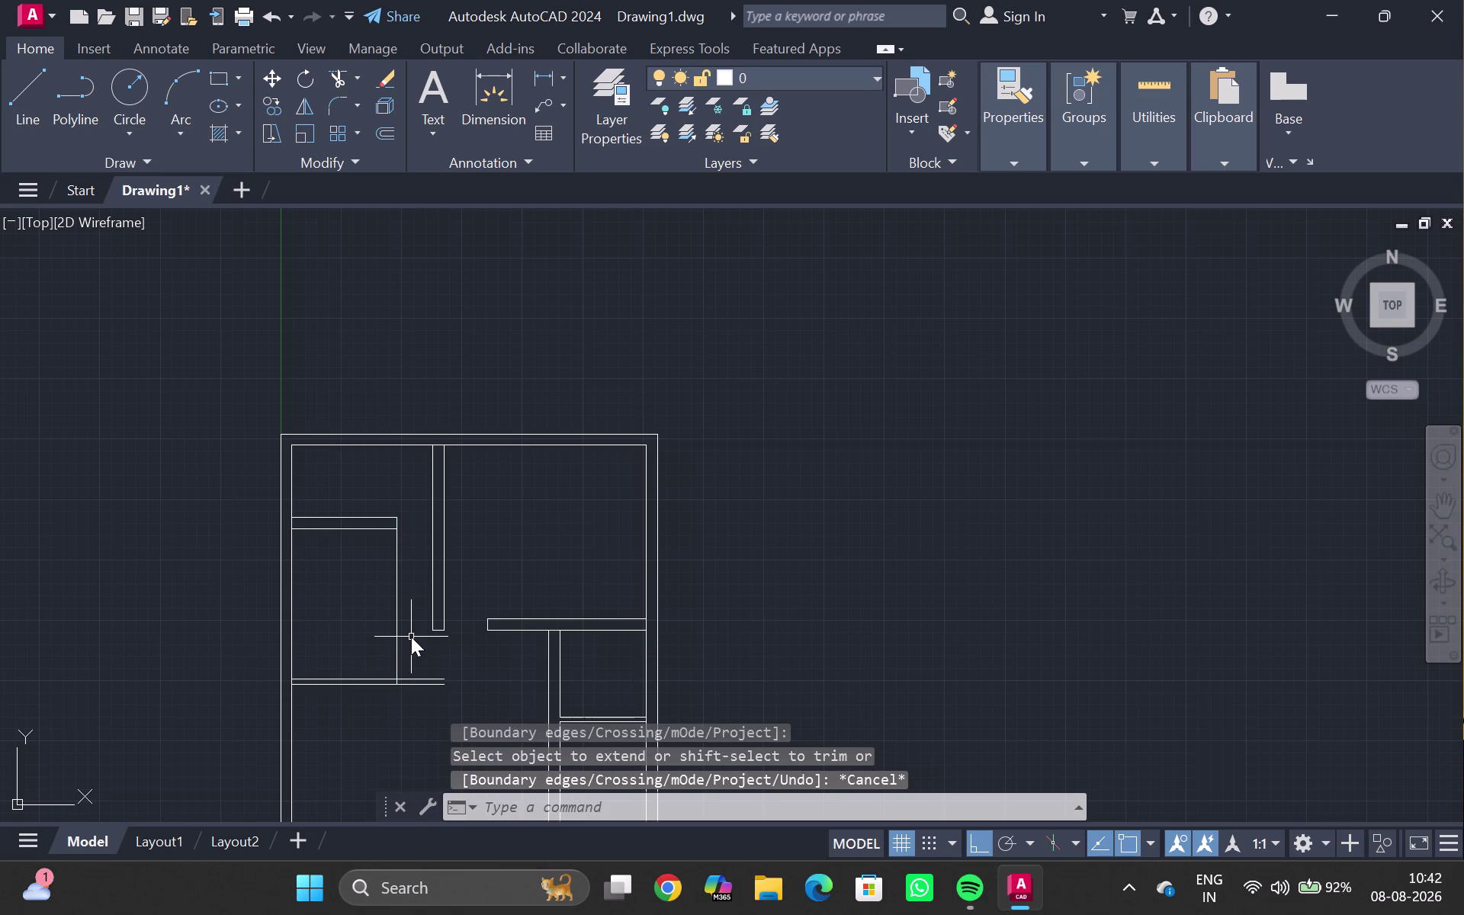
text(r)
key(Return)
drag(356, 639, 428, 703)
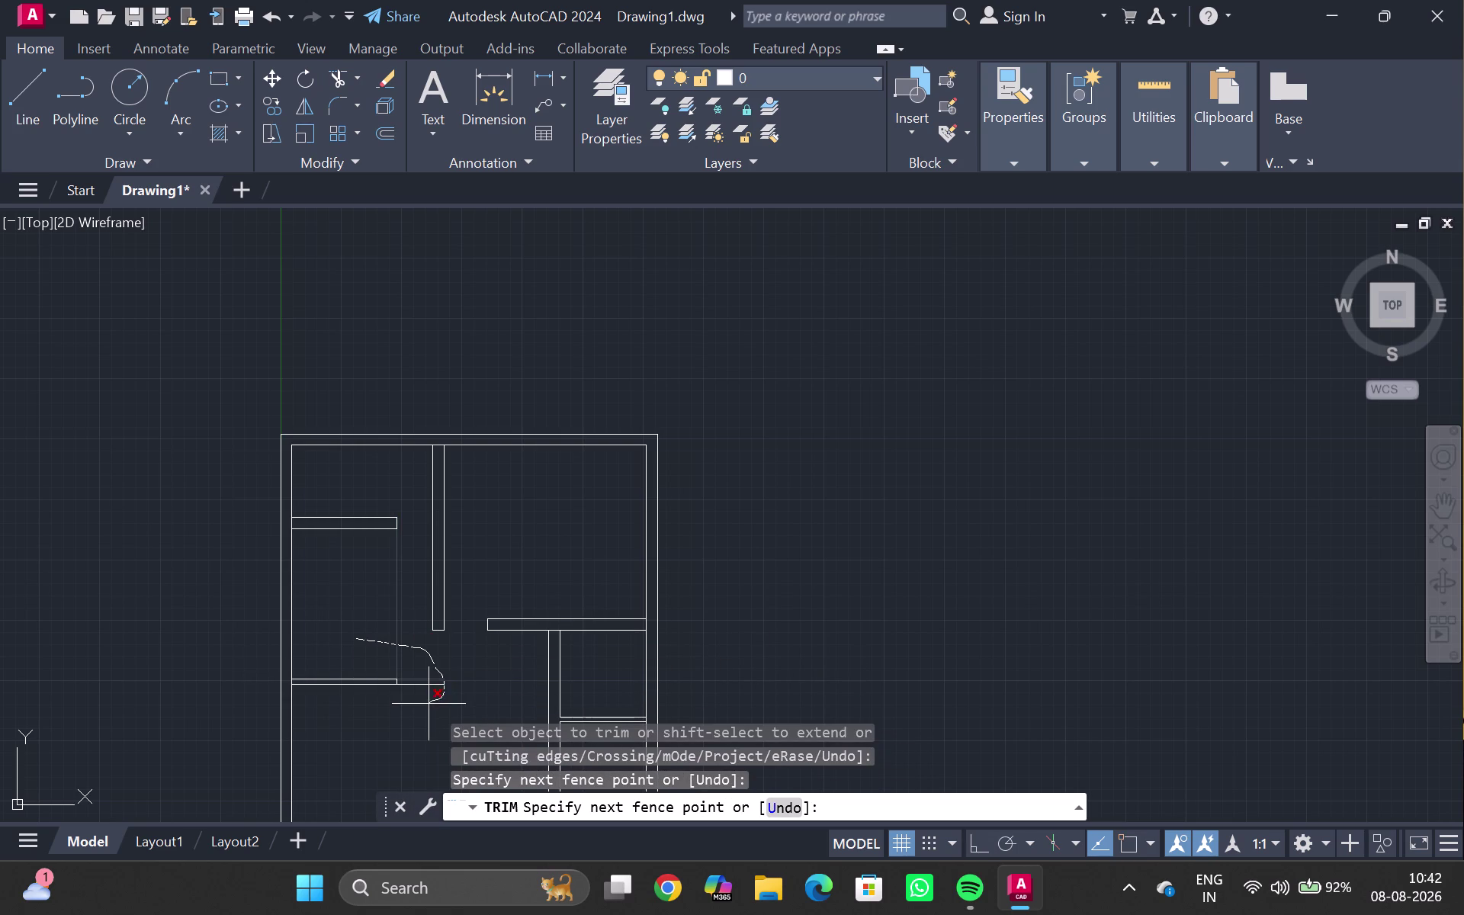
drag(428, 703, 425, 674)
key(Escape)
Pan and zoom to re-centre the plan on the right-side partition junction.
scroll(down, 3)
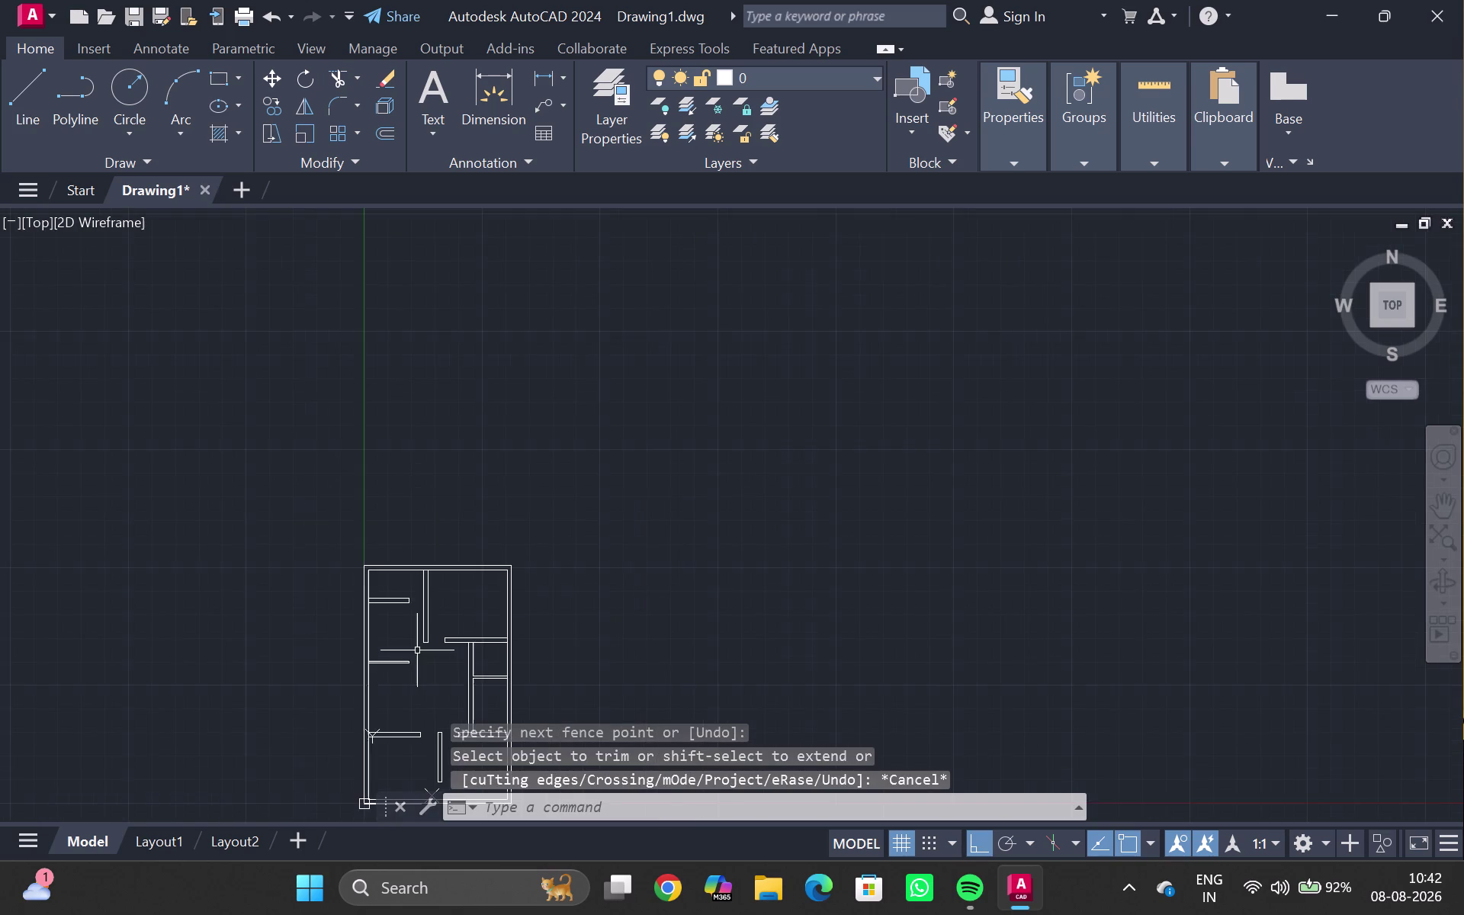
middle_drag(417, 651, 393, 612)
scroll(up, 3)
middle_drag(389, 664, 324, 437)
scroll(down, 3)
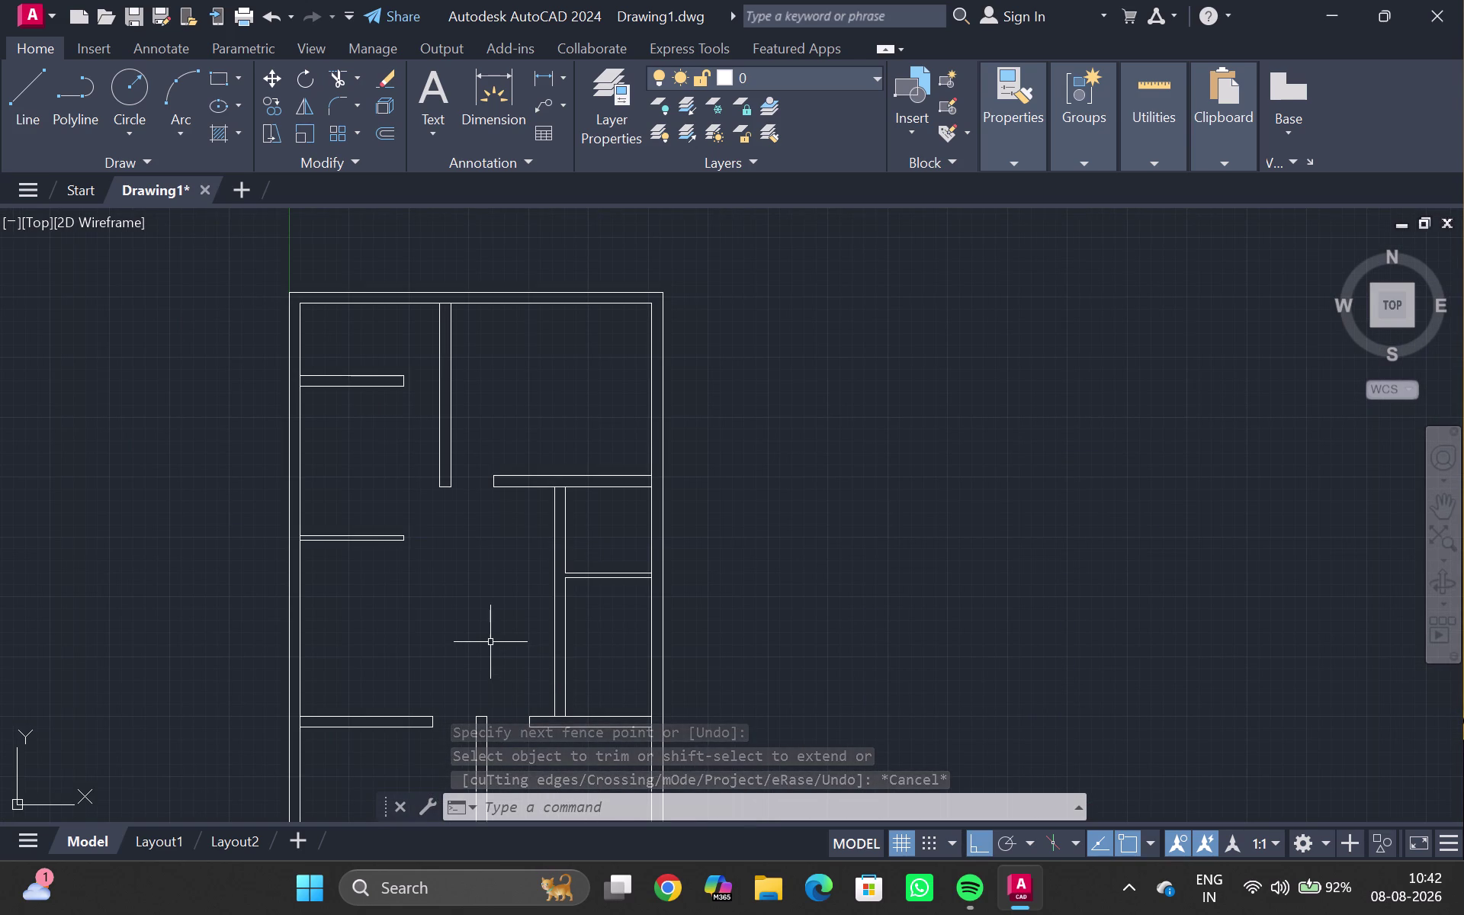
middle_drag(489, 641, 401, 441)
scroll(down, 3)
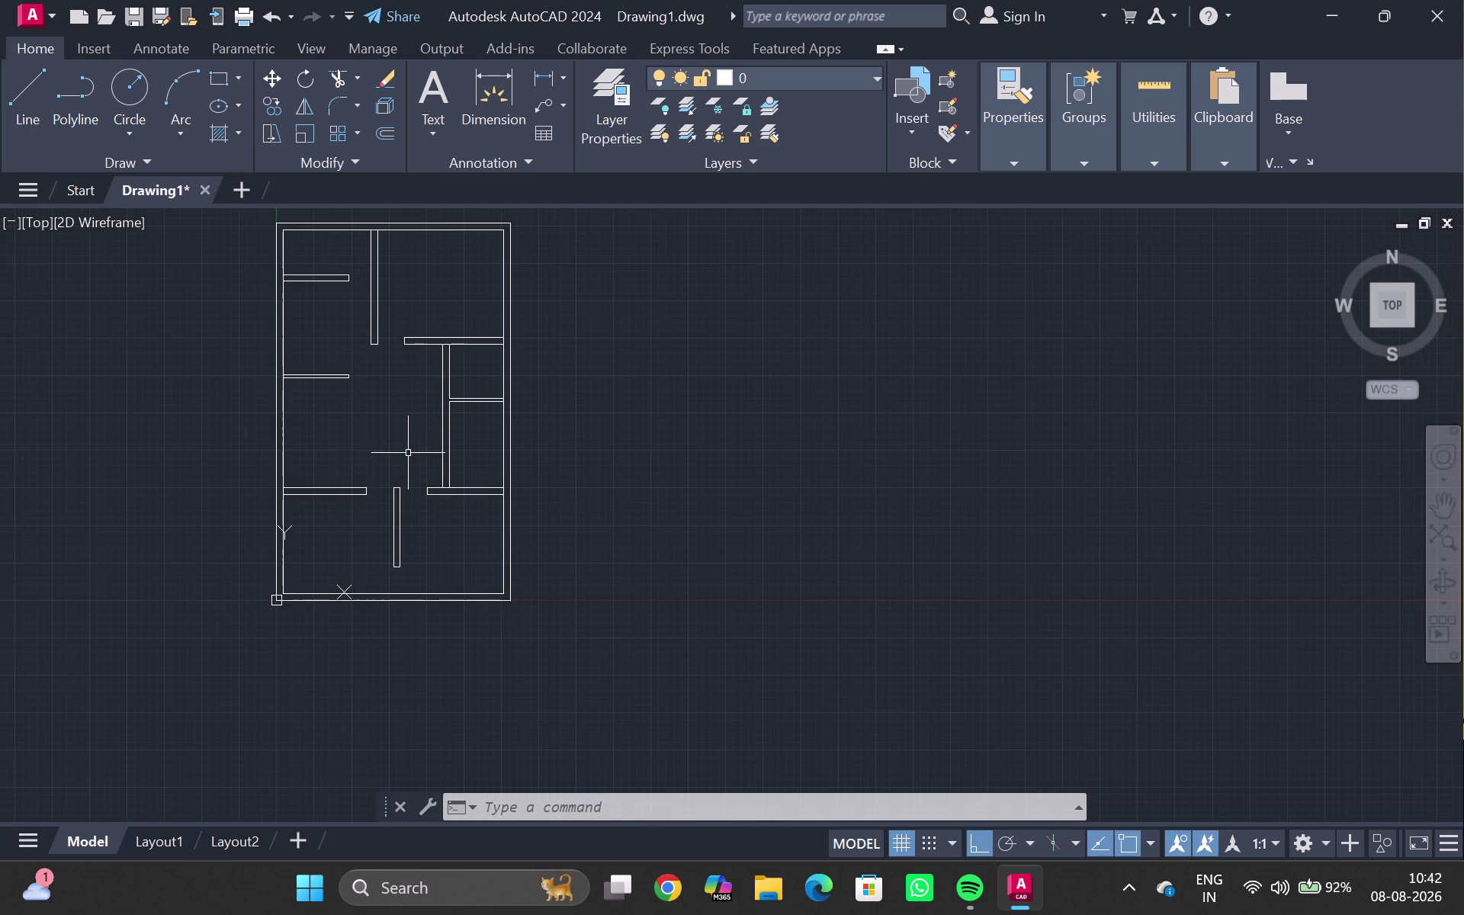
middle_drag(415, 453, 332, 588)
scroll(up, 3)
scroll(up, 3)
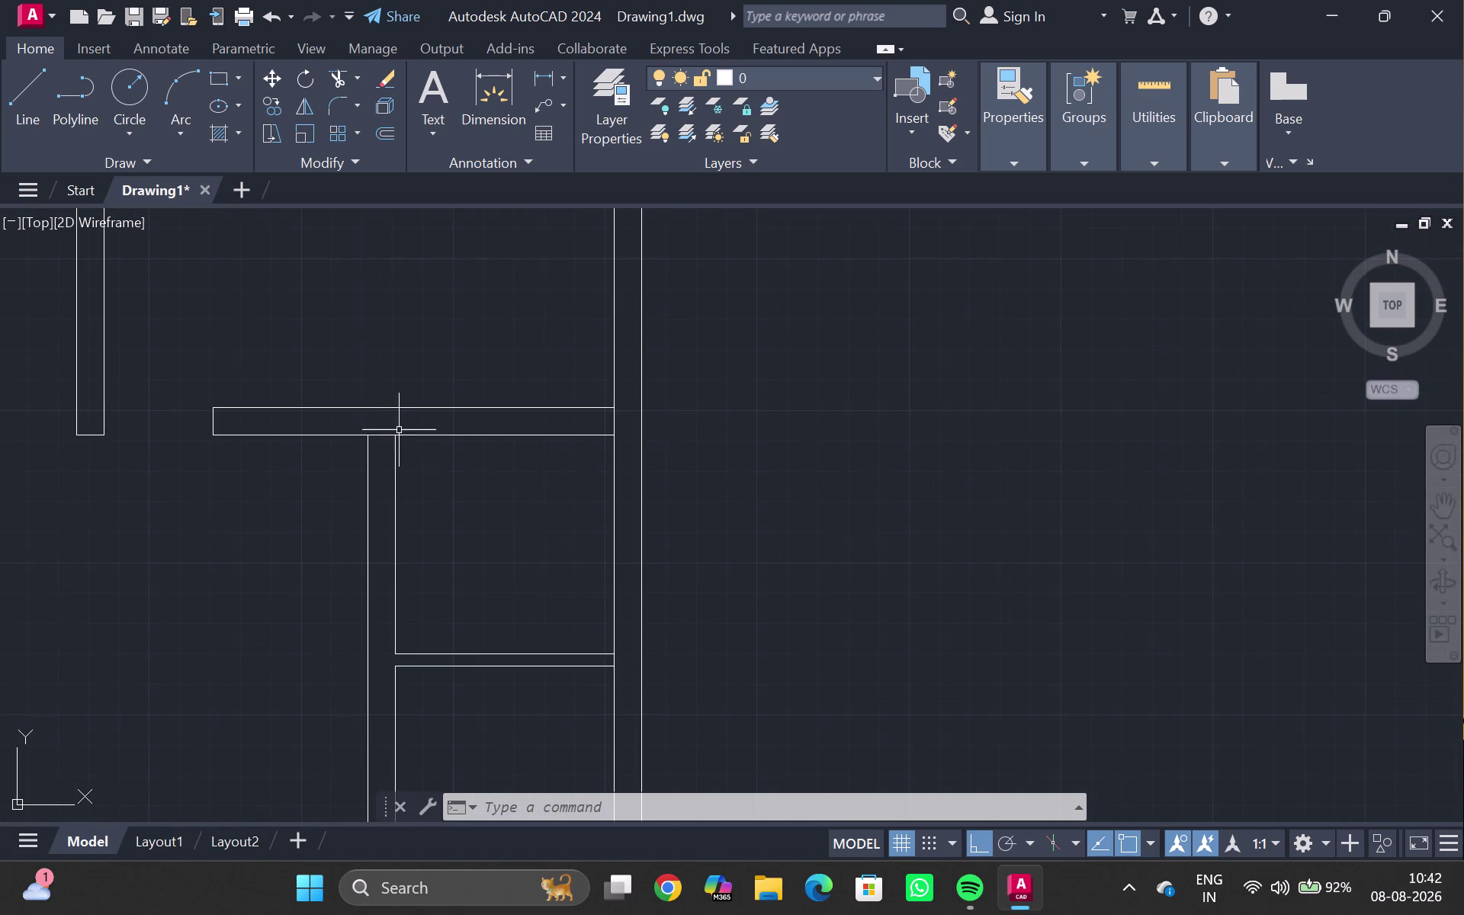
Offset the upper horizontal partition line 2'6 downward.
double_click(420, 437)
key(o)
key(Return)
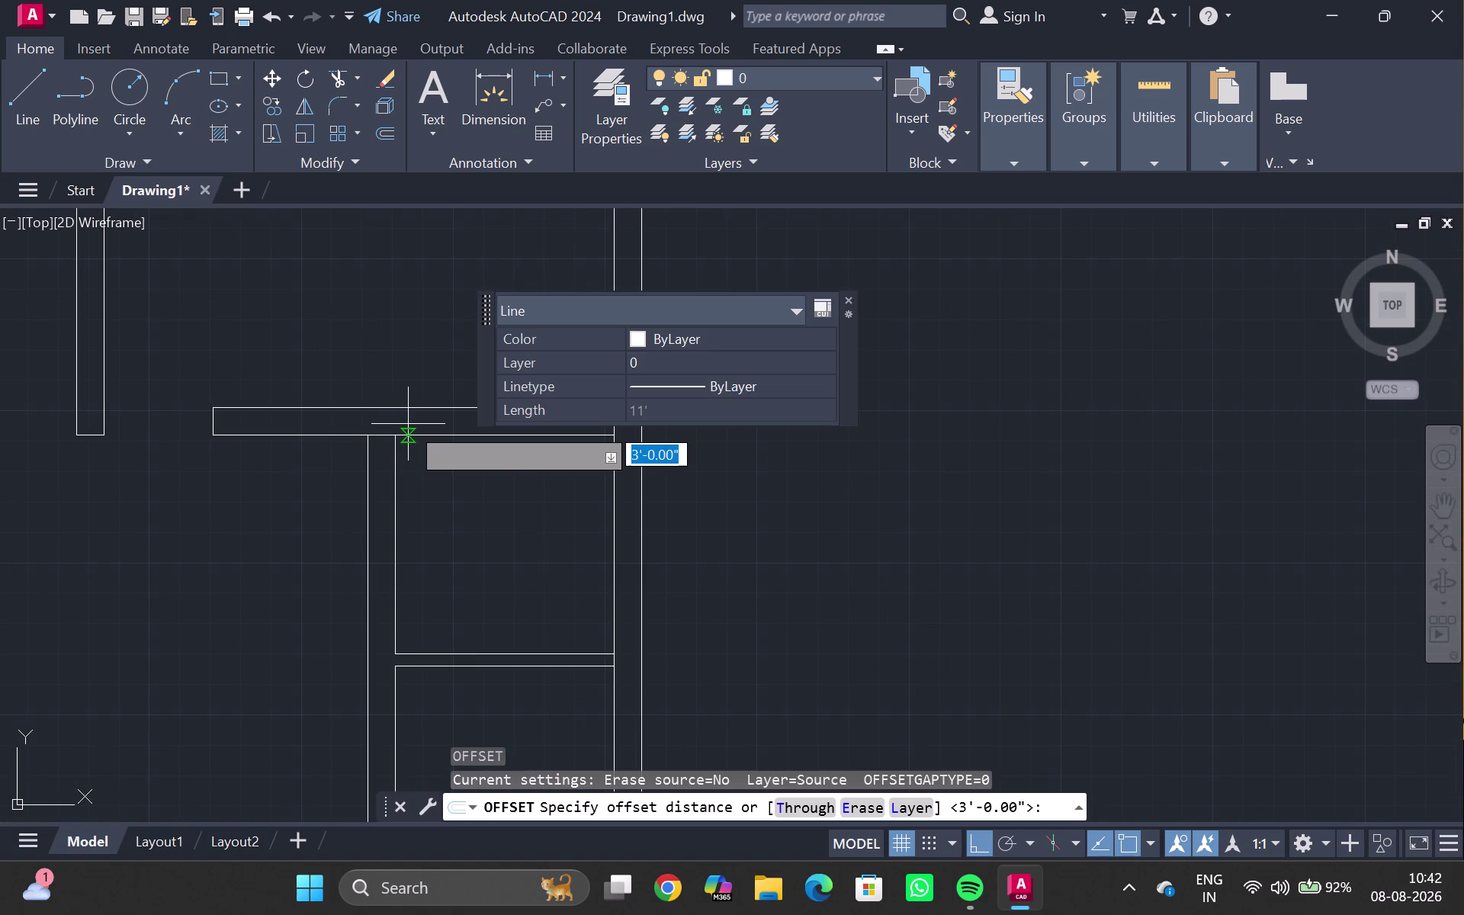
key(2)
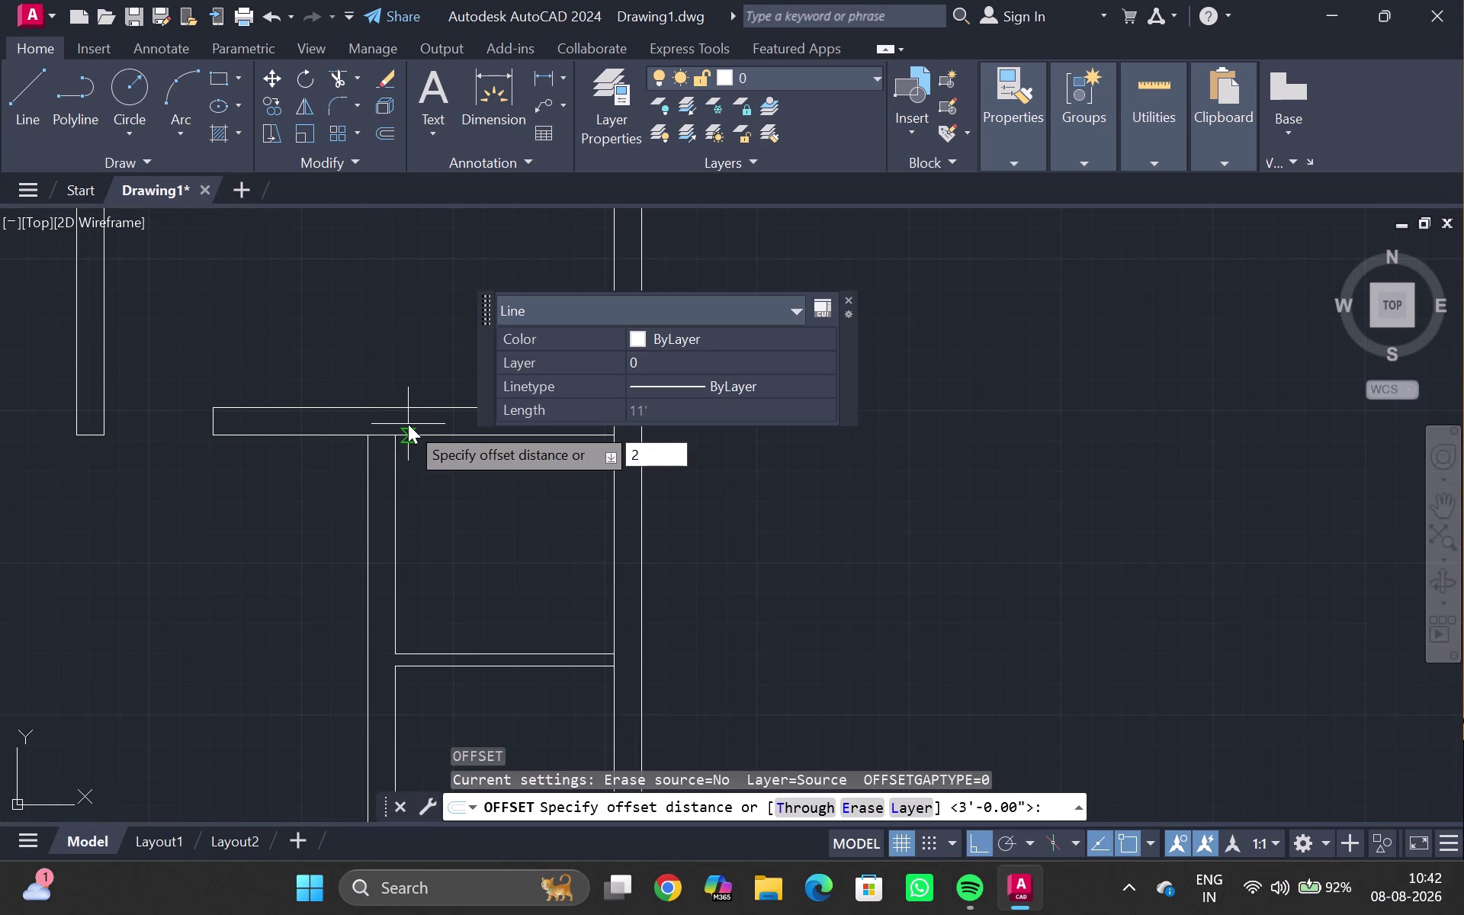
text('6)
key(Return)
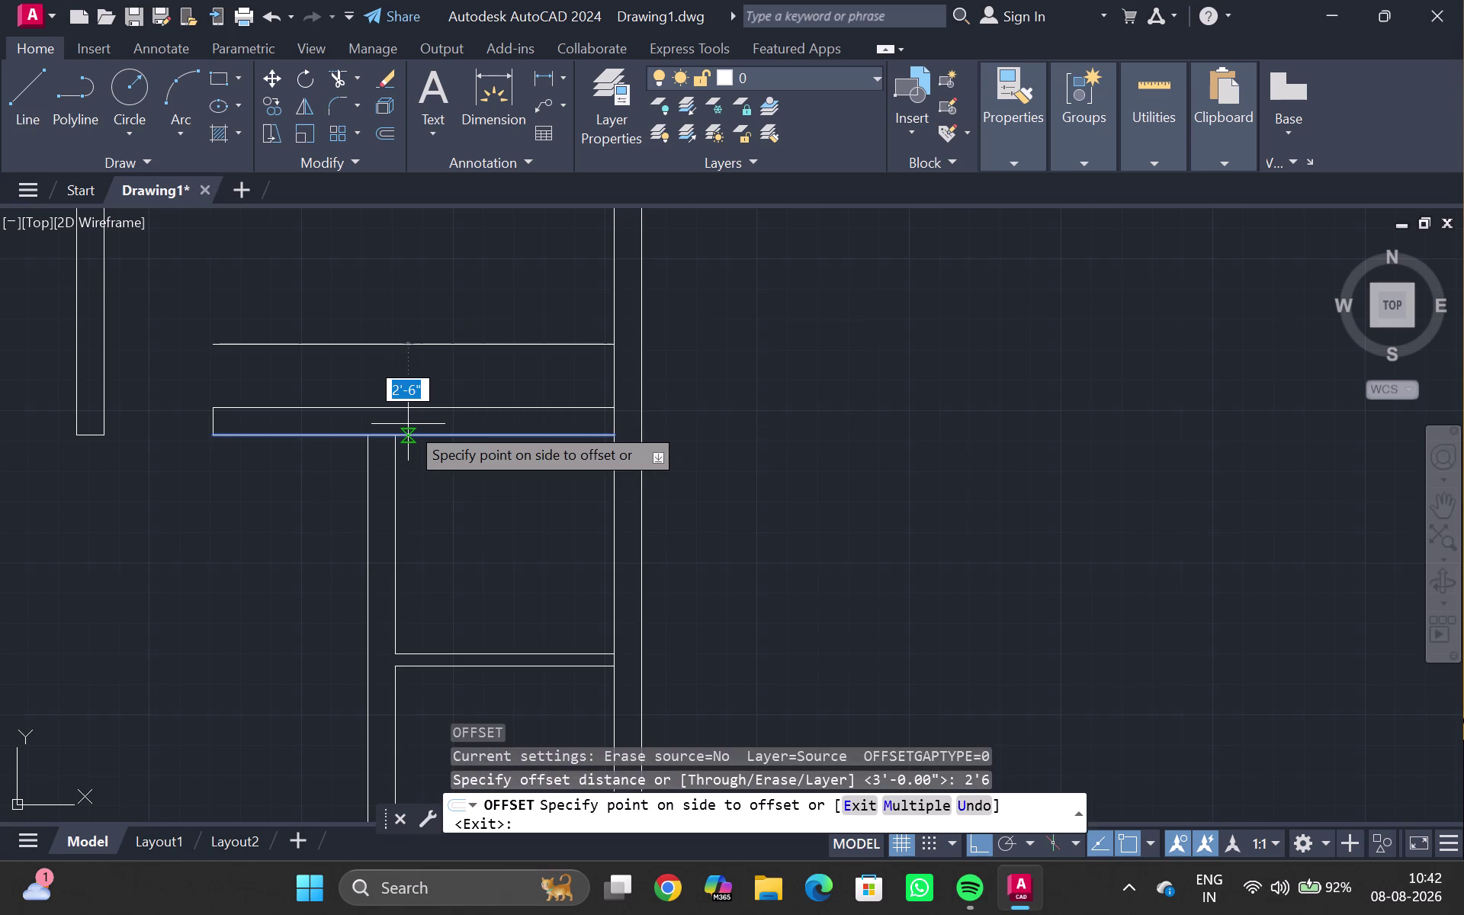
double_click(419, 506)
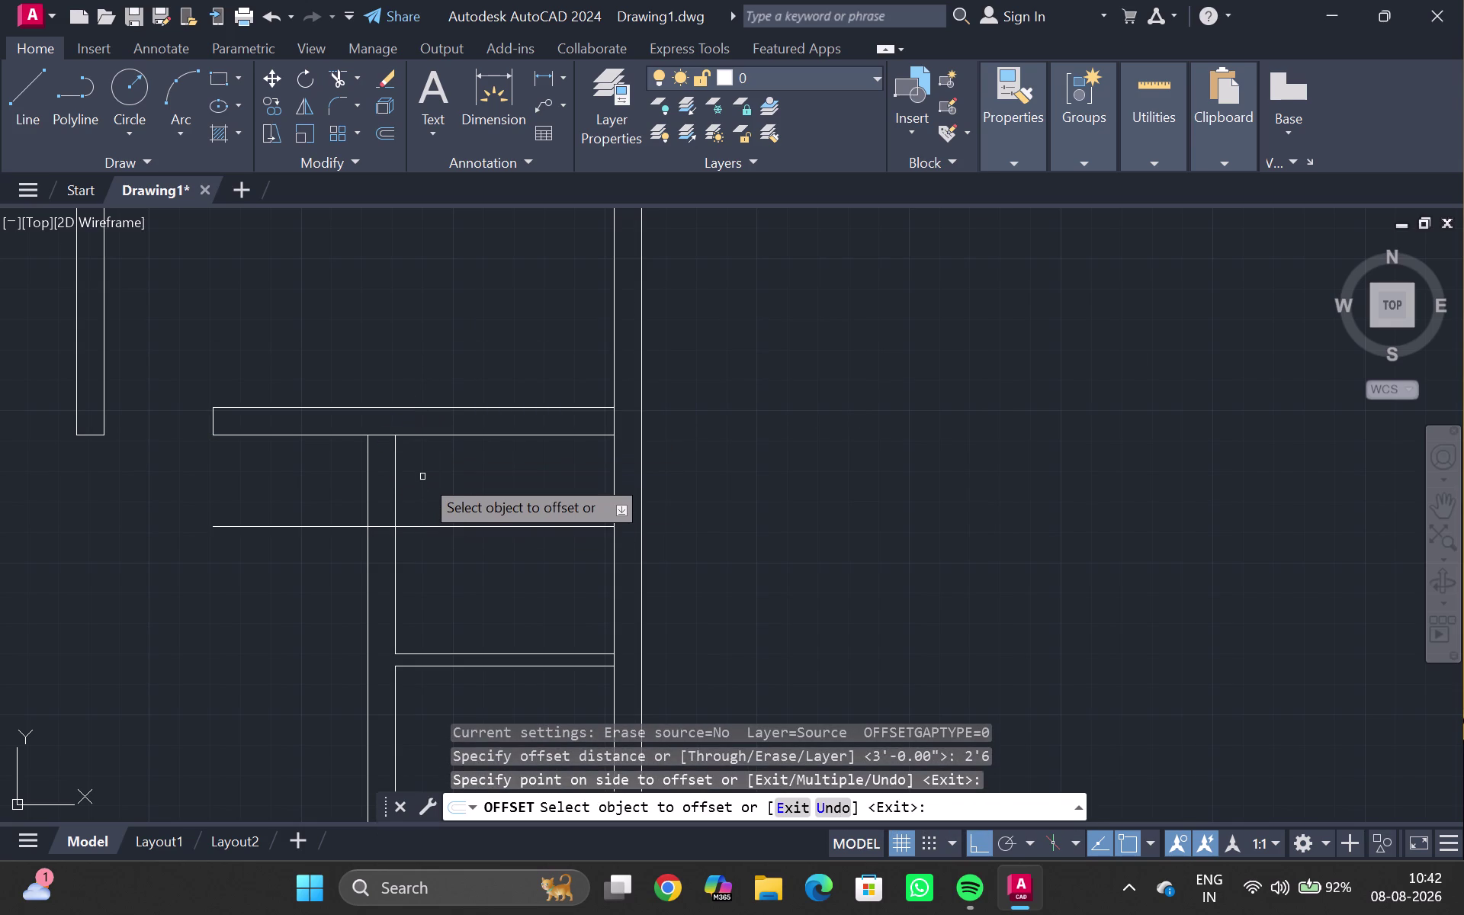
key(Escape)
Offset the lower right wall line 2'4" upward.
scroll(down, 3)
middle_drag(449, 581, 461, 440)
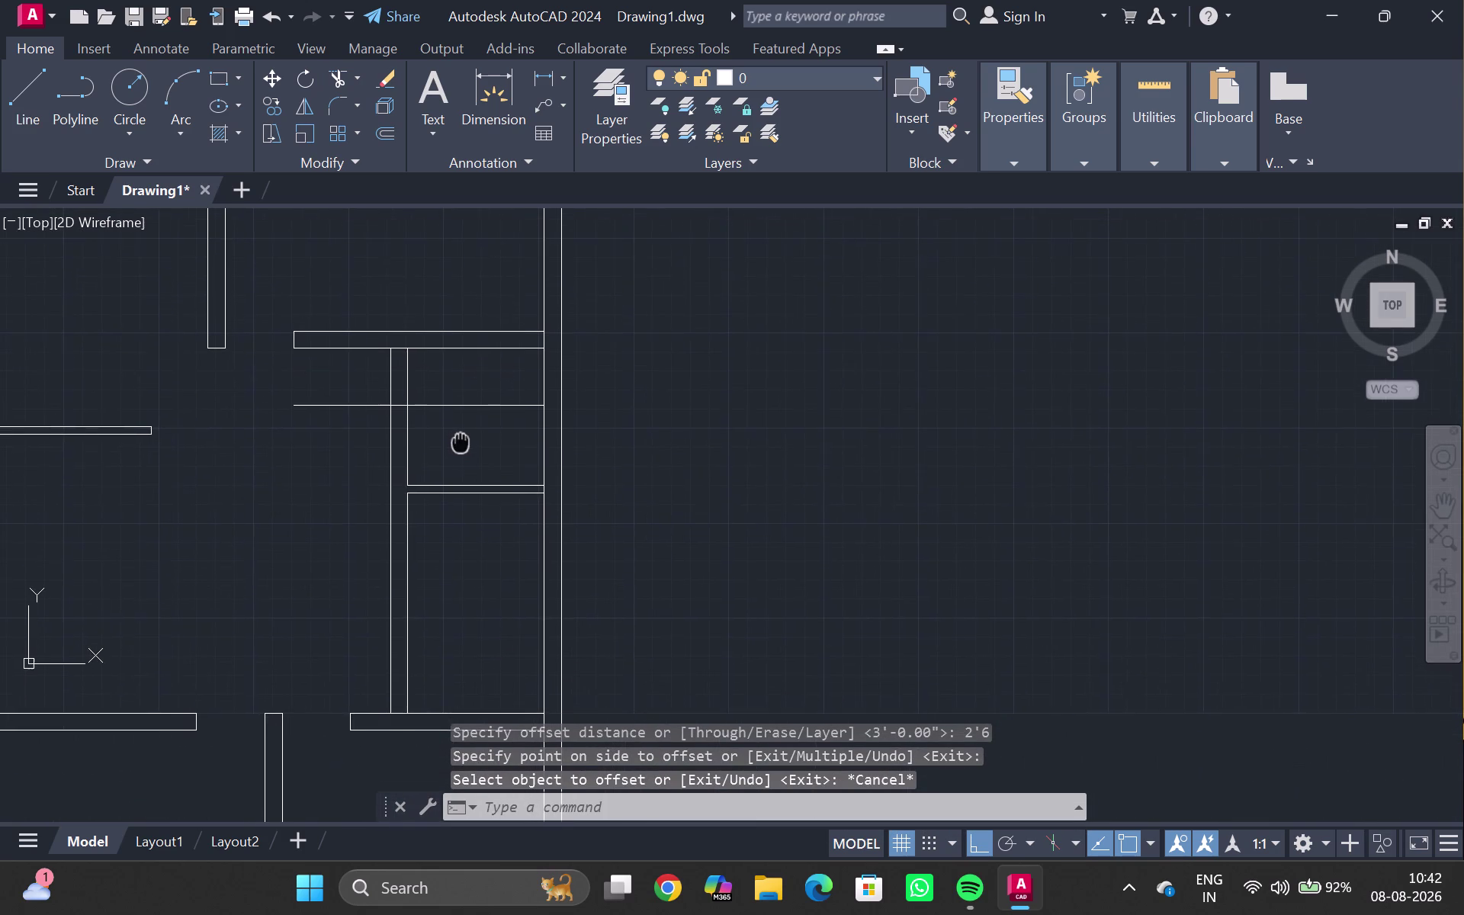
middle_drag(460, 440, 461, 438)
scroll(up, 3)
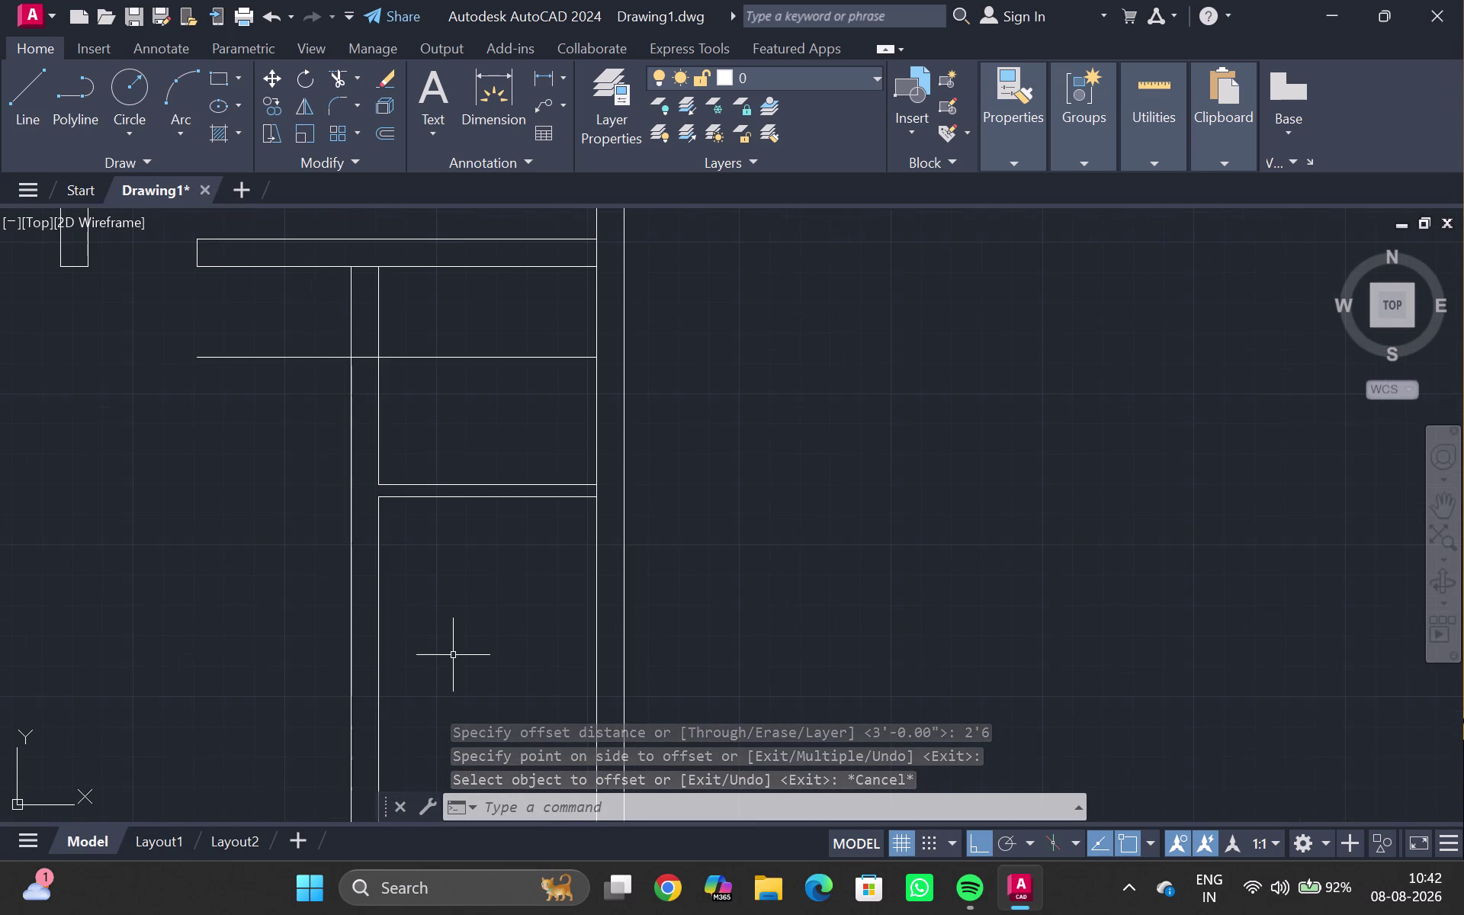
scroll(down, 3)
middle_drag(453, 655, 452, 504)
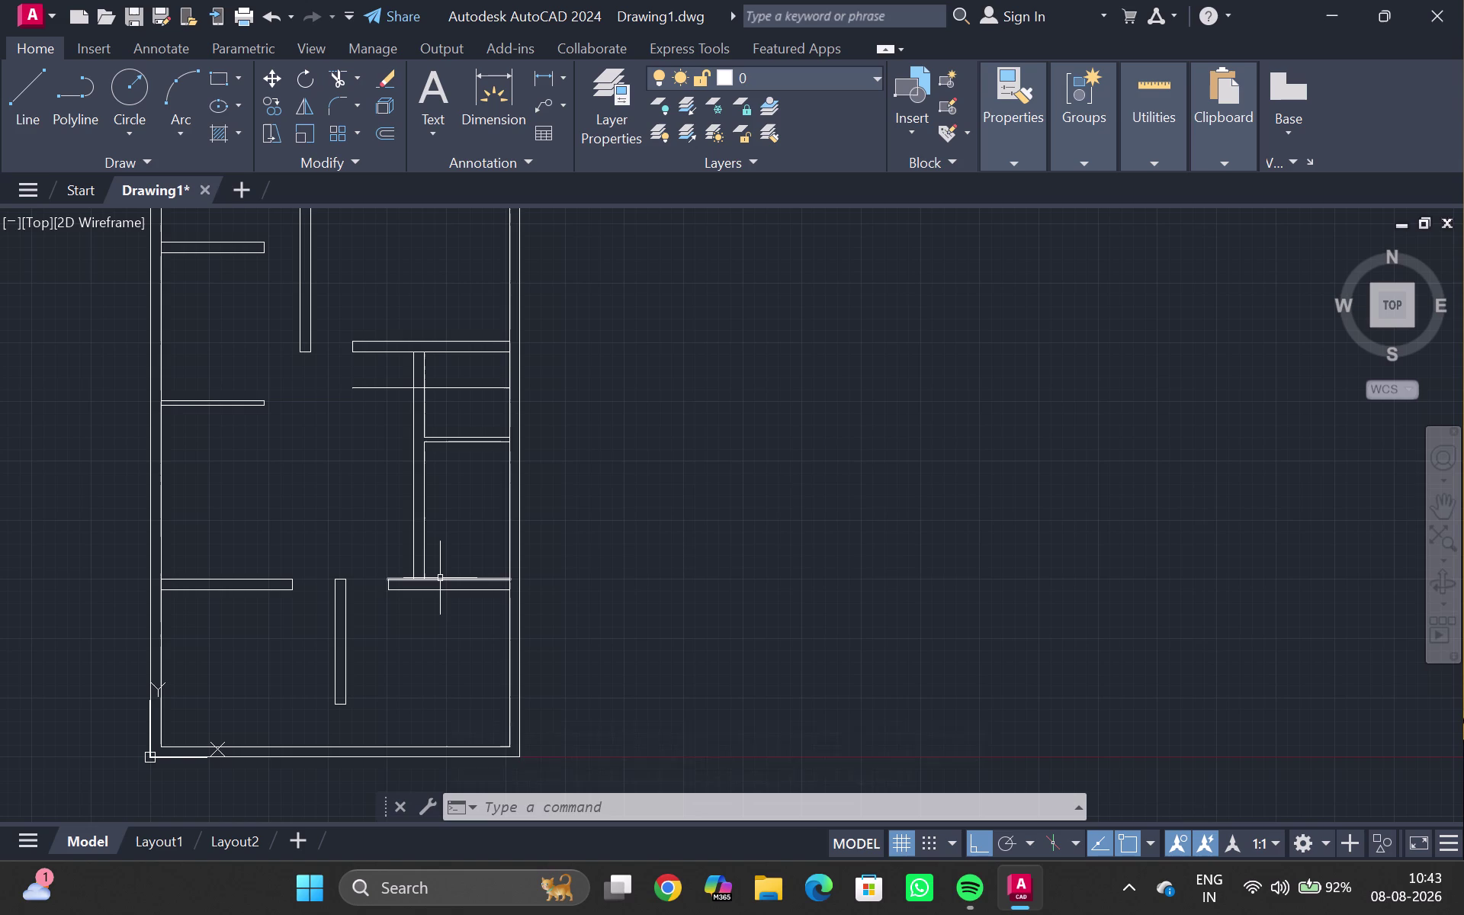
double_click(440, 578)
key(o)
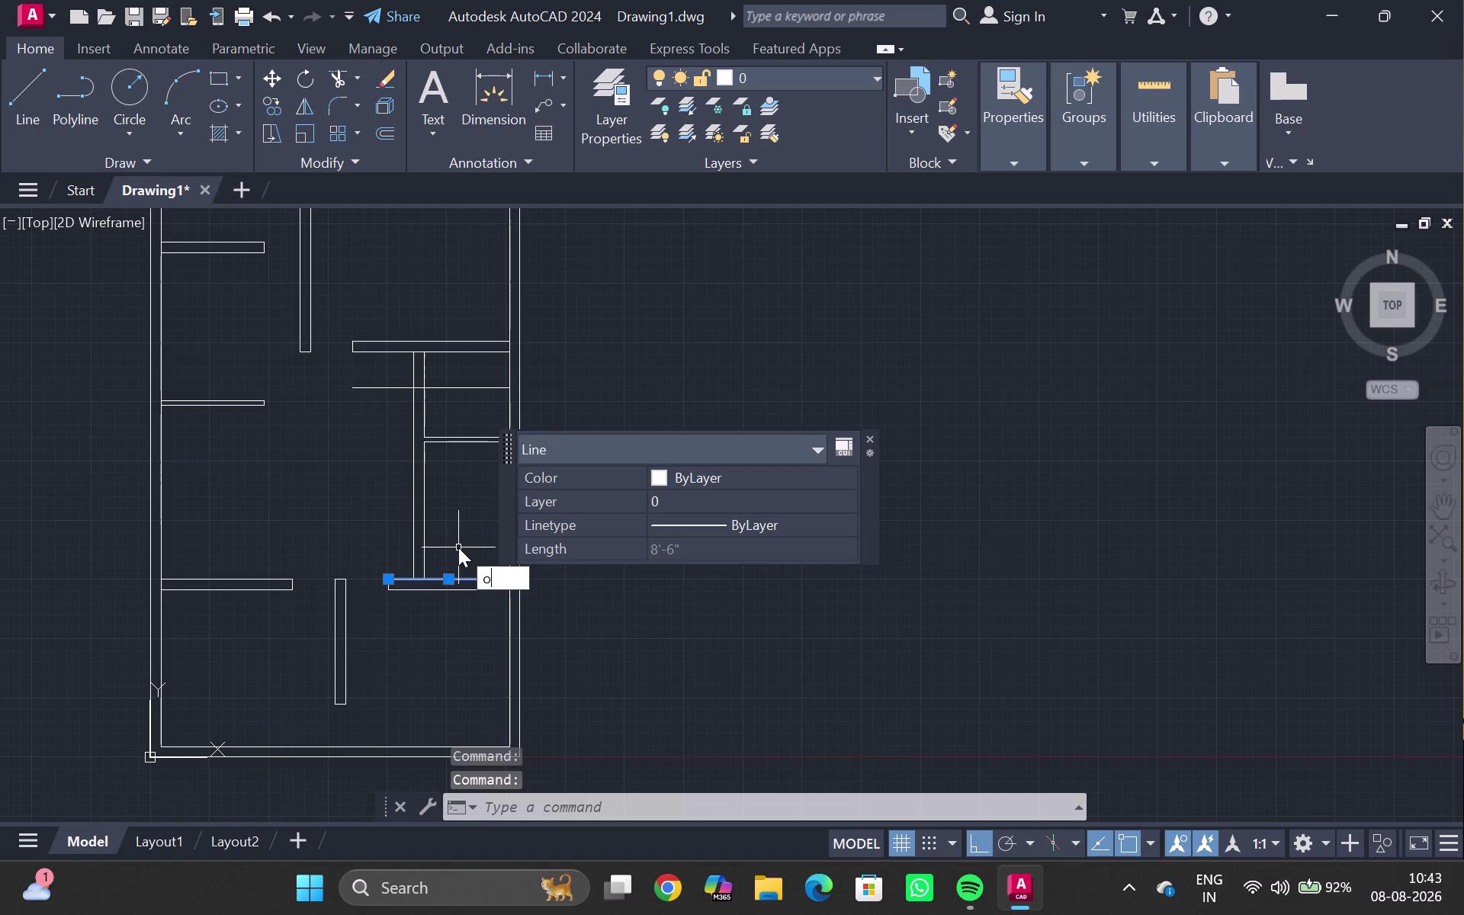
key(Return)
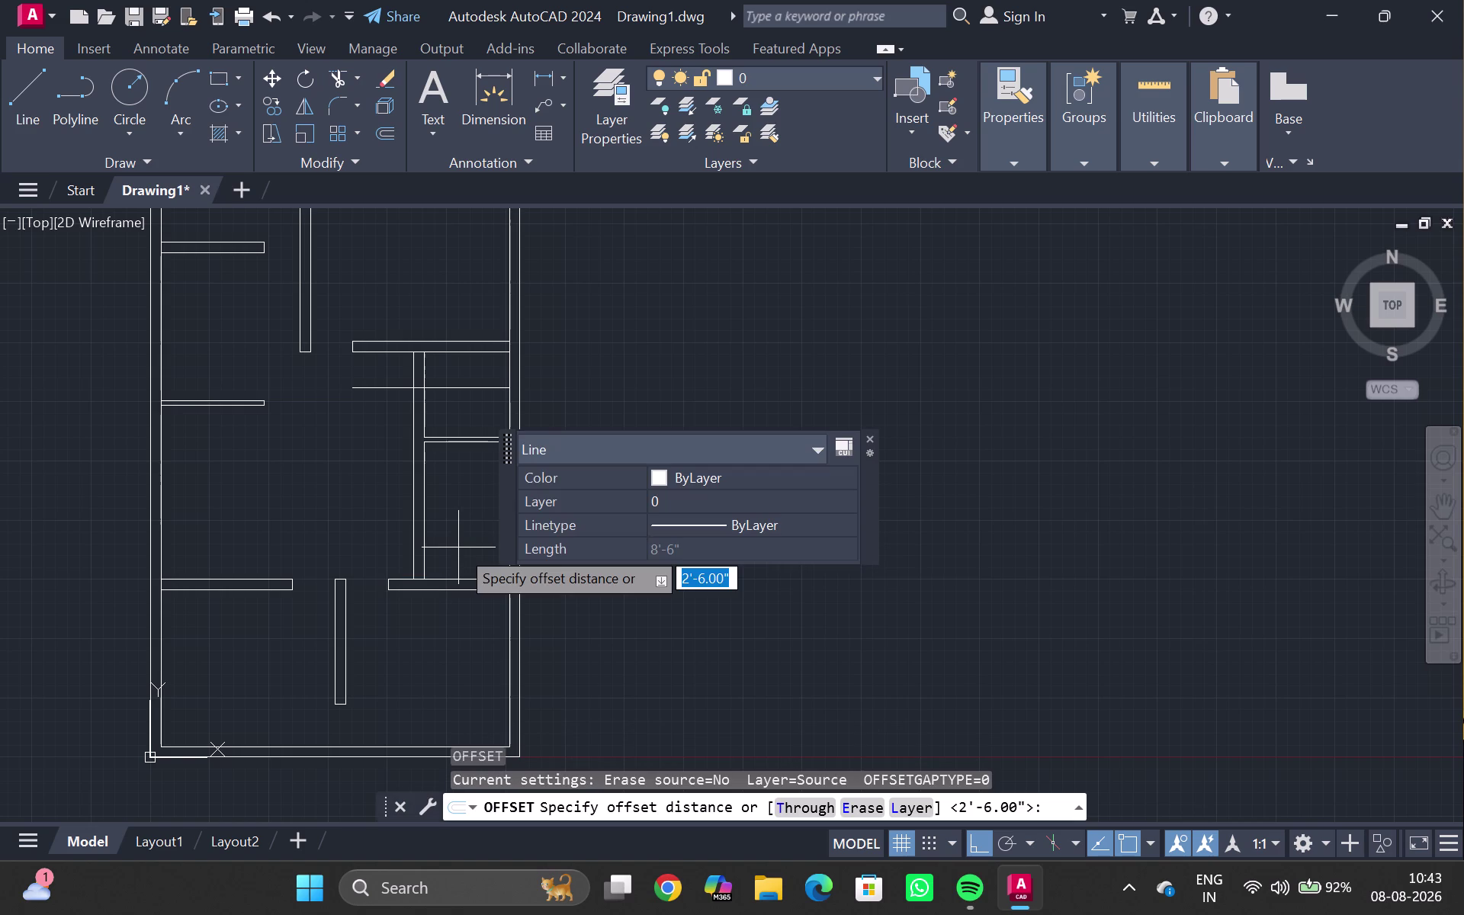
text(2'4")
key(Return)
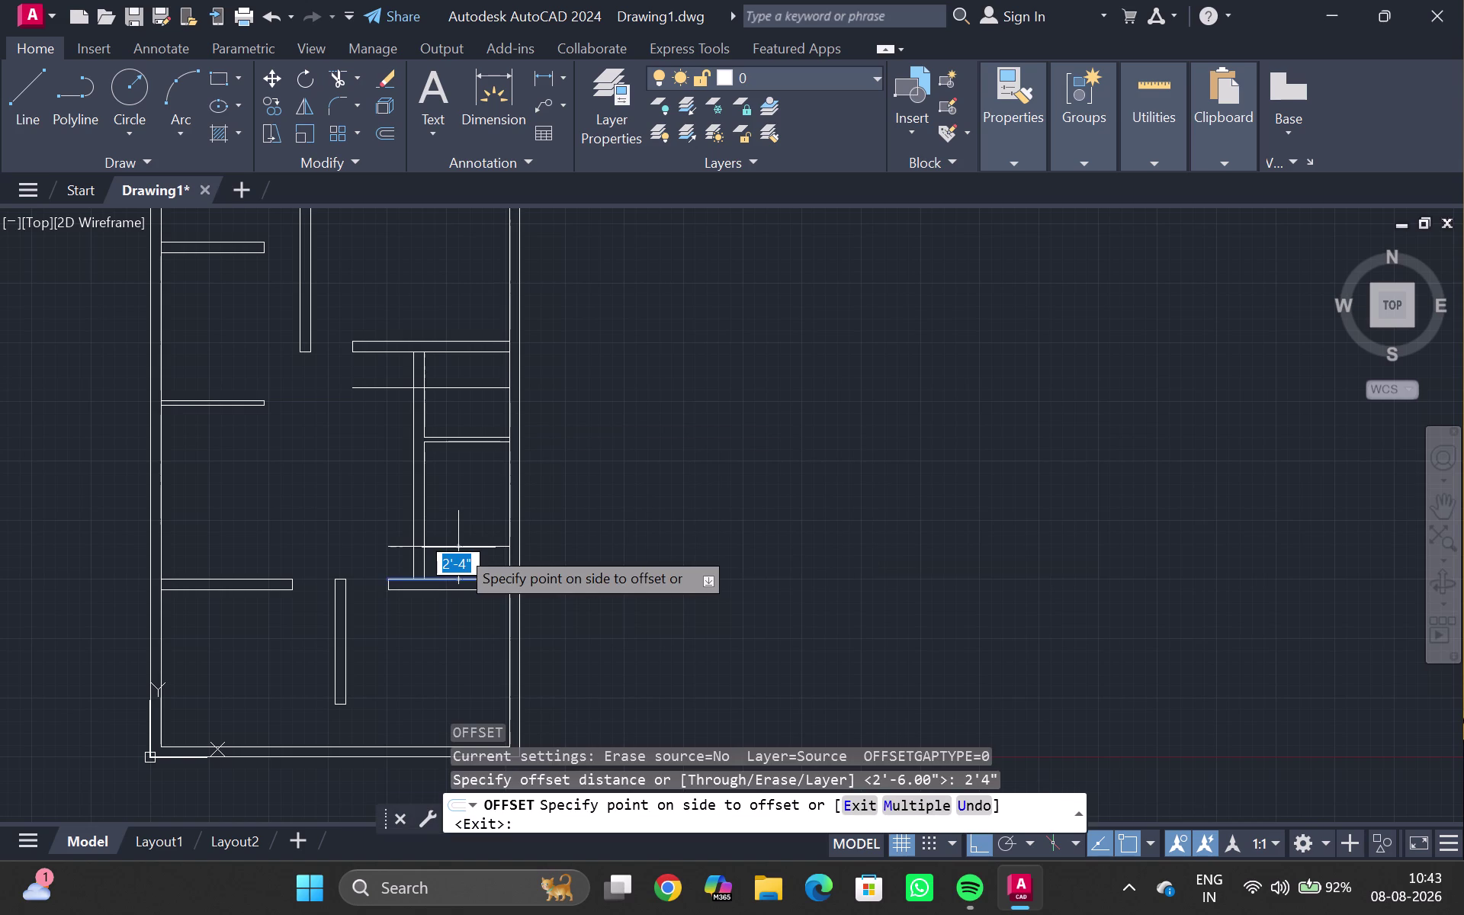
double_click(459, 517)
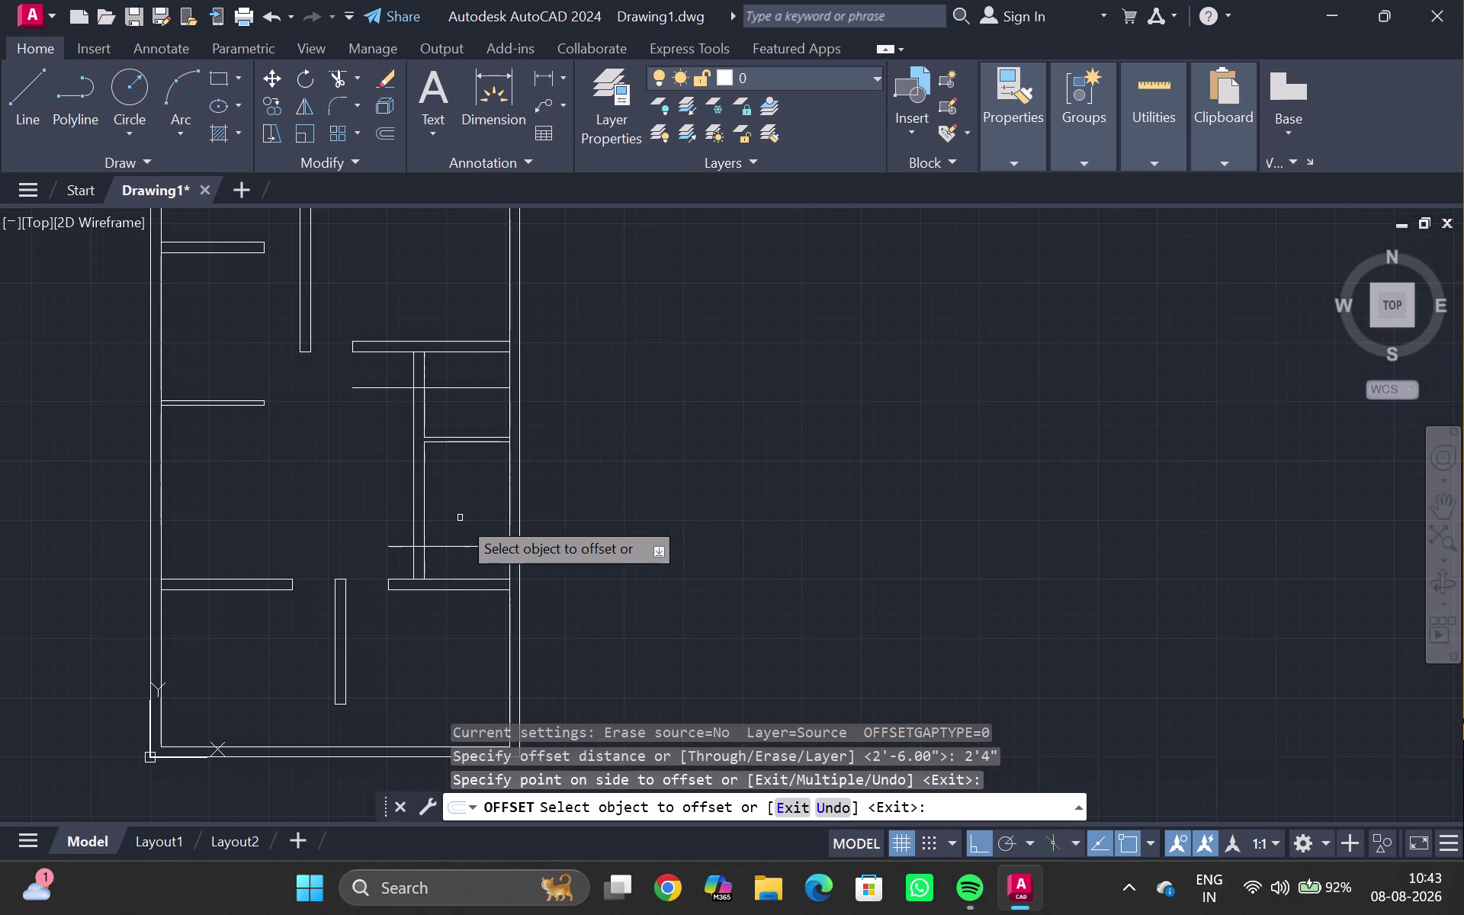
key(Escape)
Fence-trim the right vertical partition at the lower helper line.
text(tr)
key(Return)
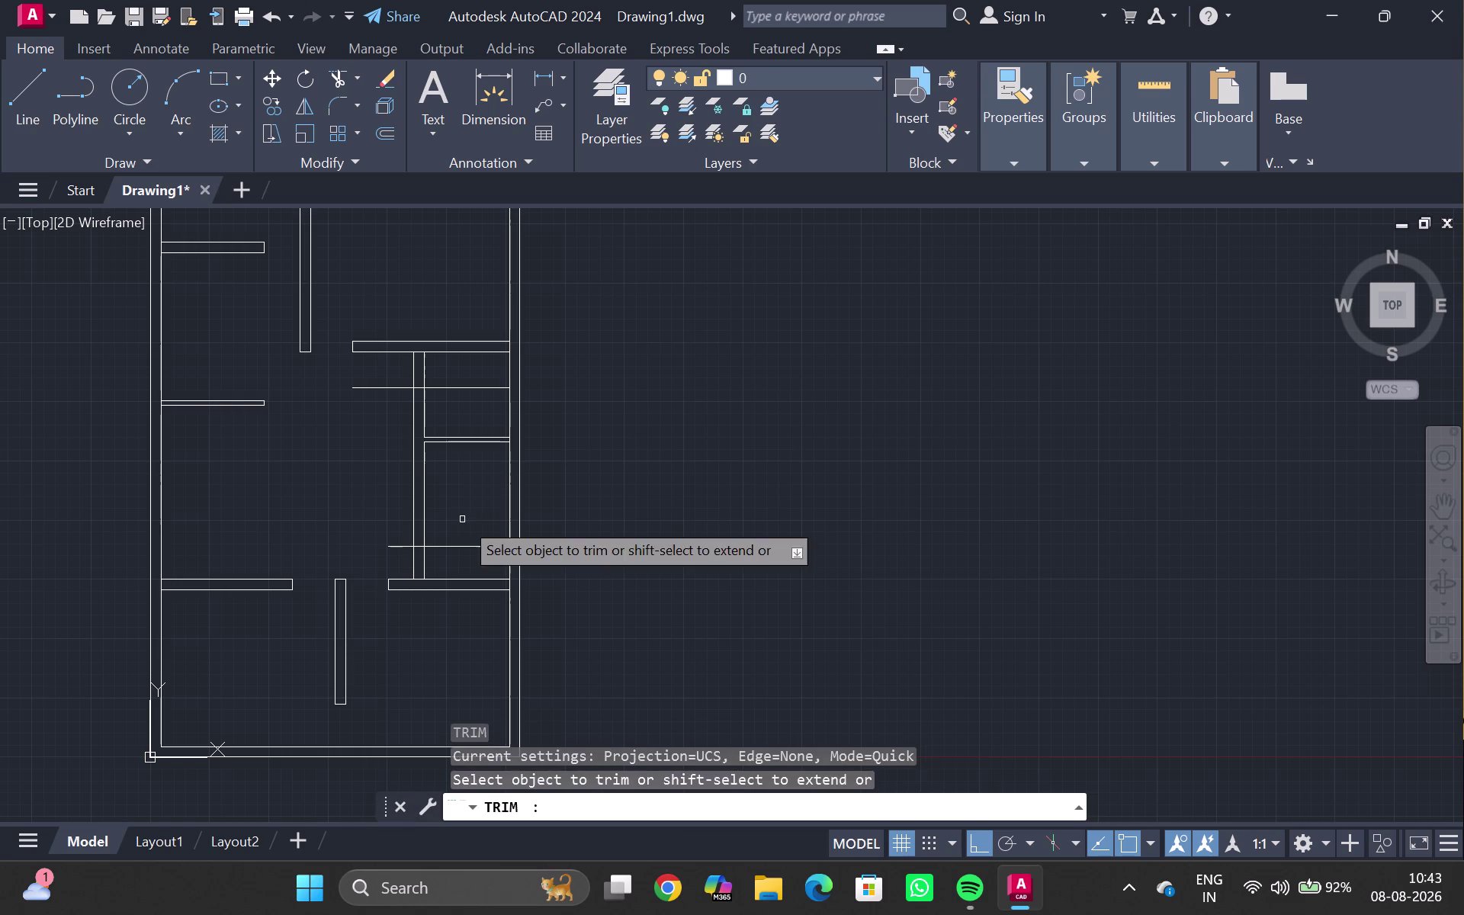
scroll(up, 3)
drag(410, 500, 411, 516)
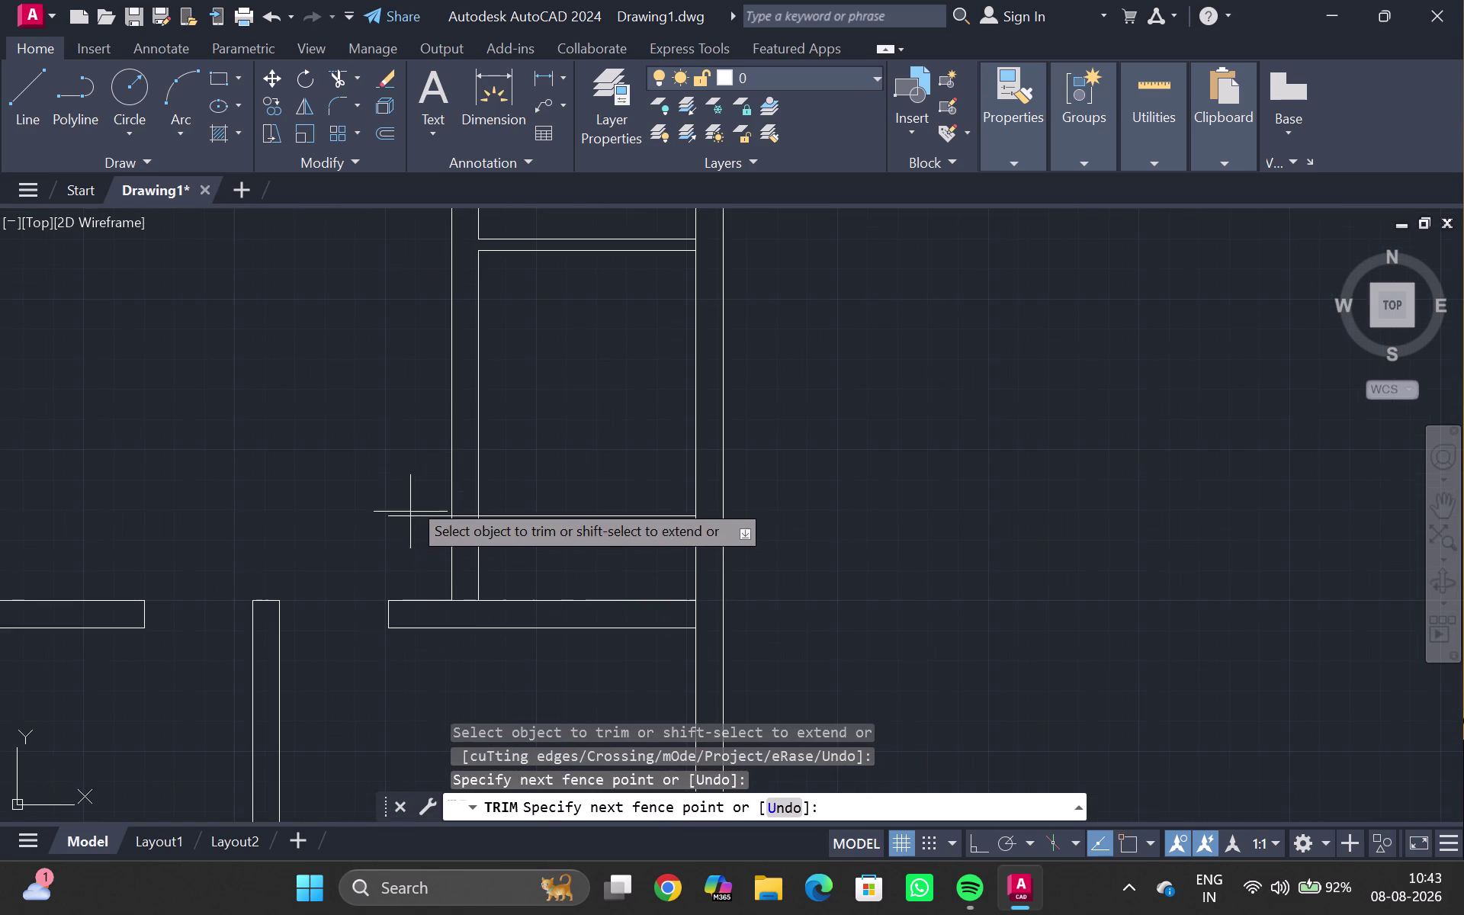
drag(412, 516, 525, 501)
drag(525, 499, 523, 492)
scroll(down, 3)
Trim the partition at the upper helper line and remove the leftover helper pieces.
middle_drag(514, 453, 520, 556)
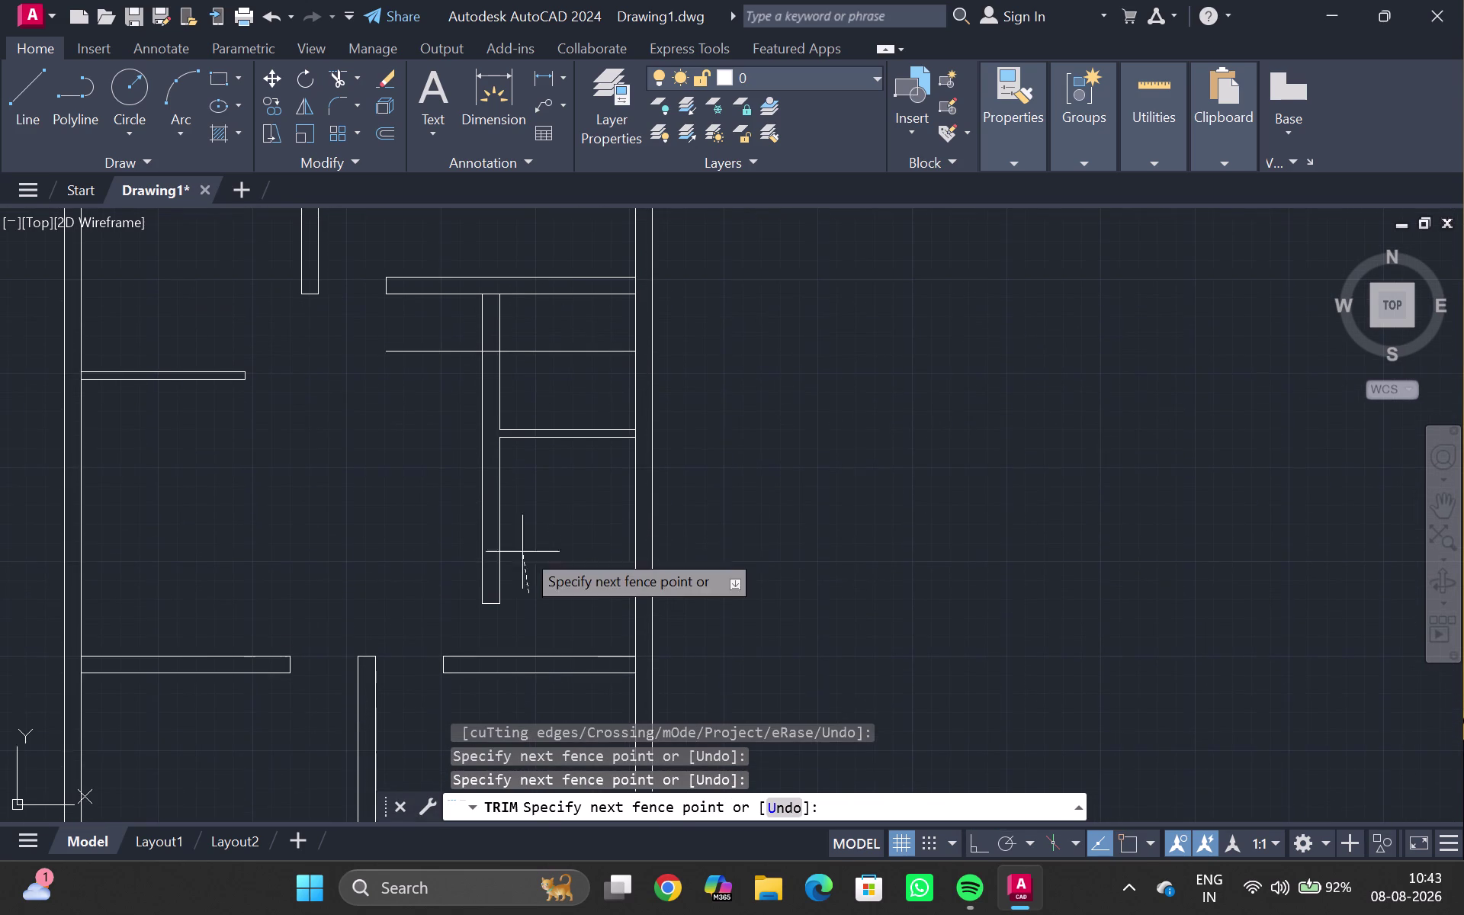
click(543, 531)
drag(524, 358, 524, 334)
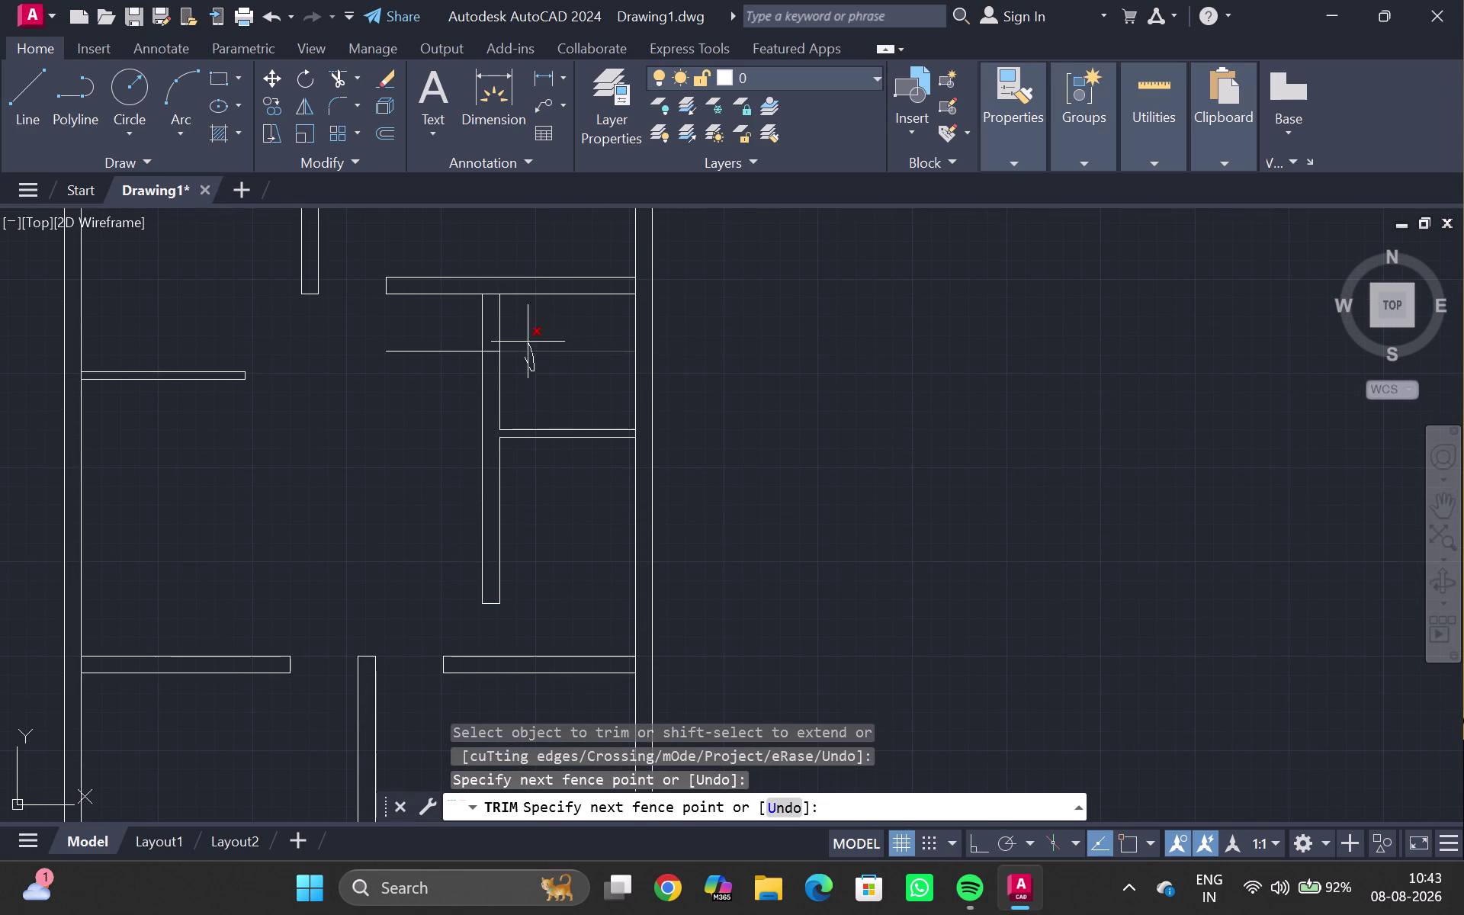
drag(525, 335, 417, 389)
key(Escape)
scroll(down, 3)
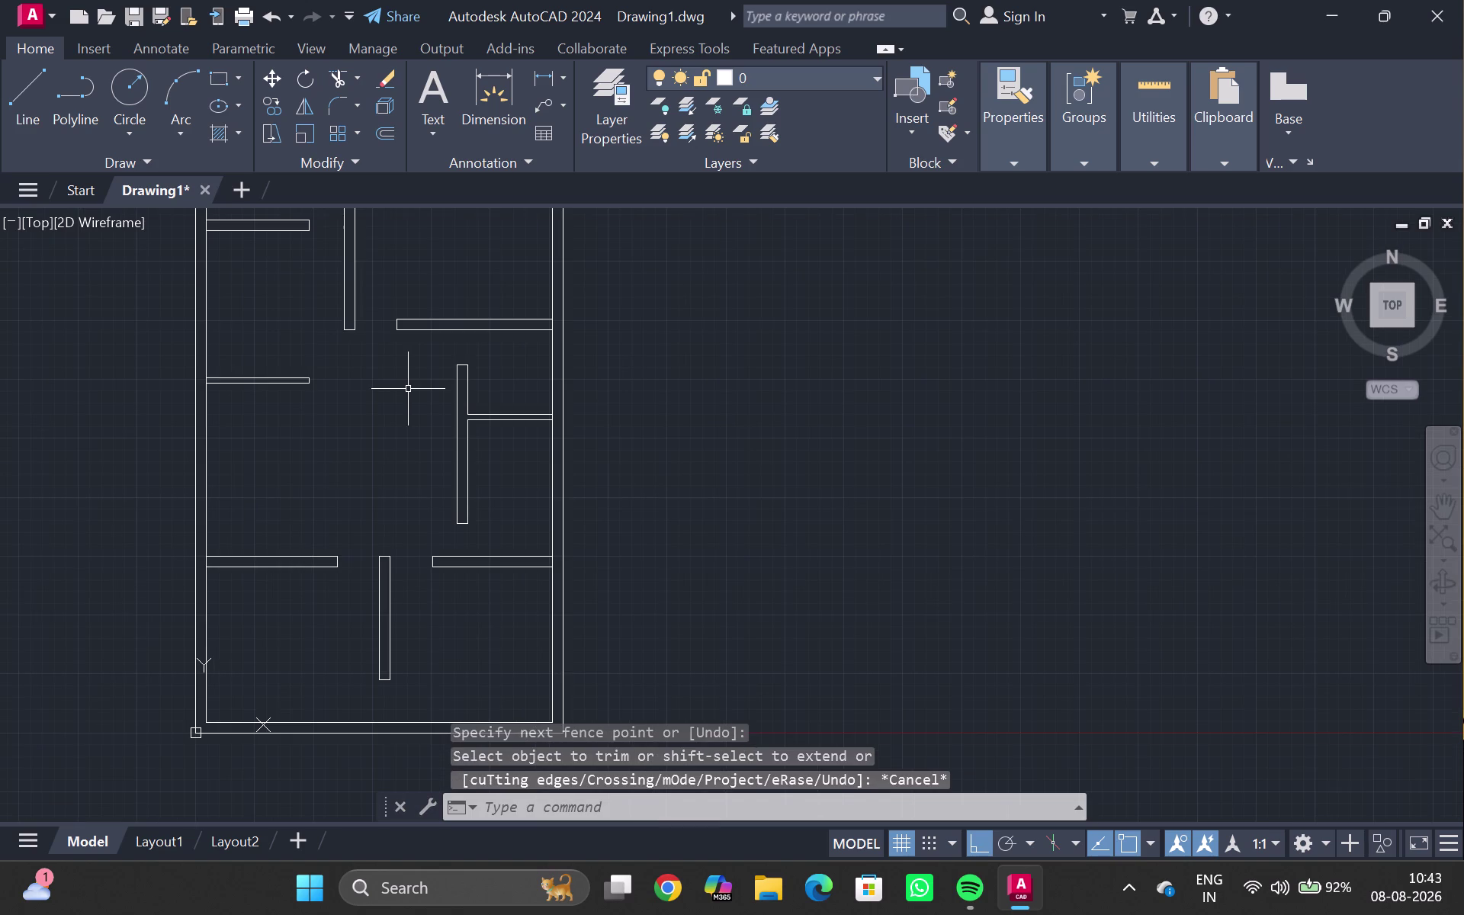
middle_drag(409, 391, 404, 399)
scroll(down, 3)
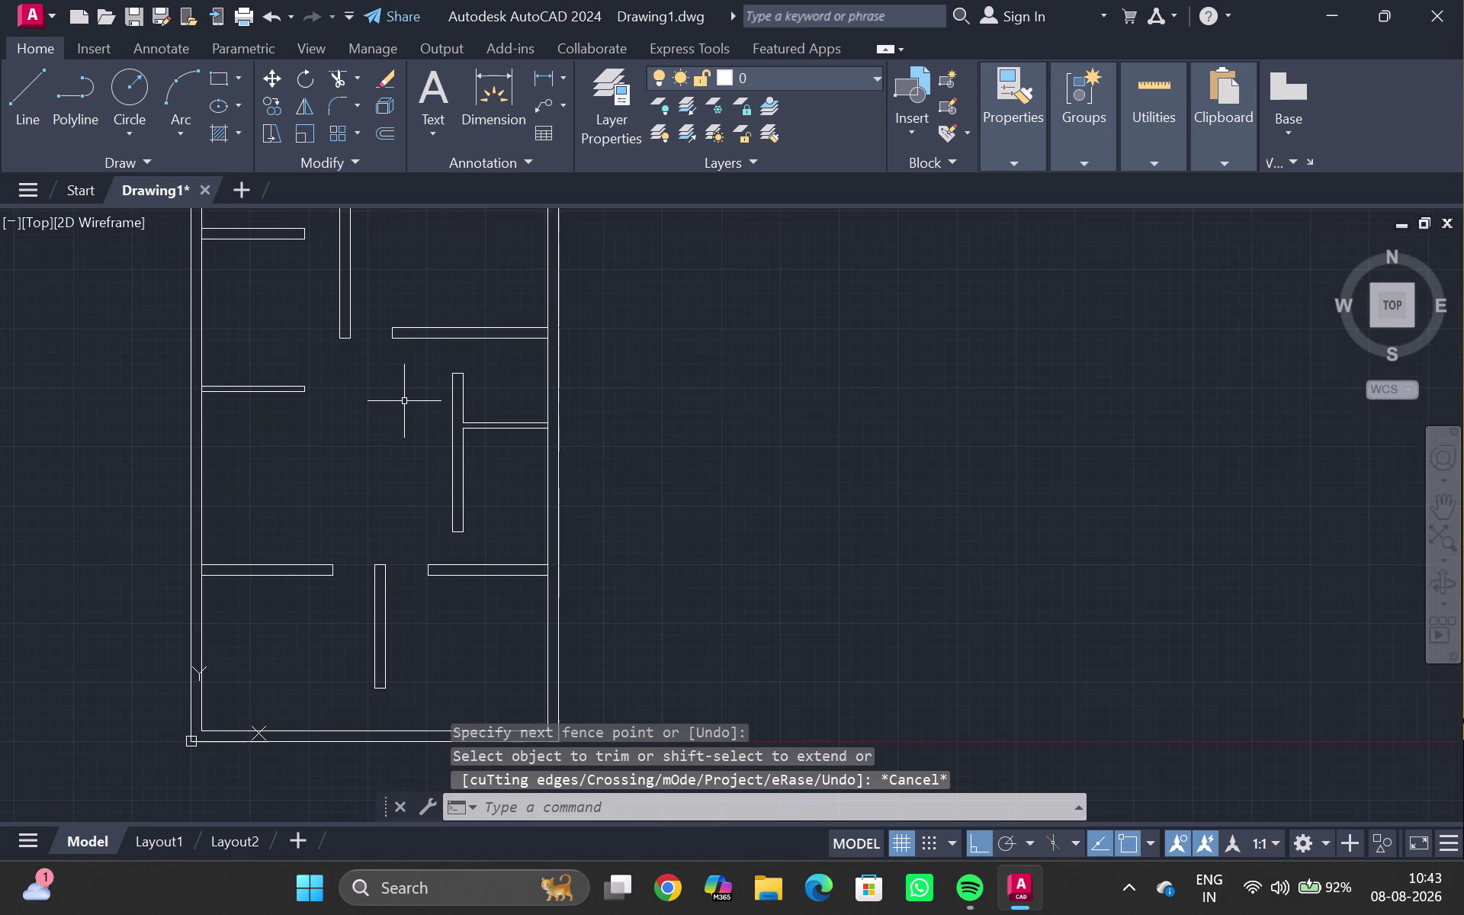
middle_drag(404, 398, 398, 426)
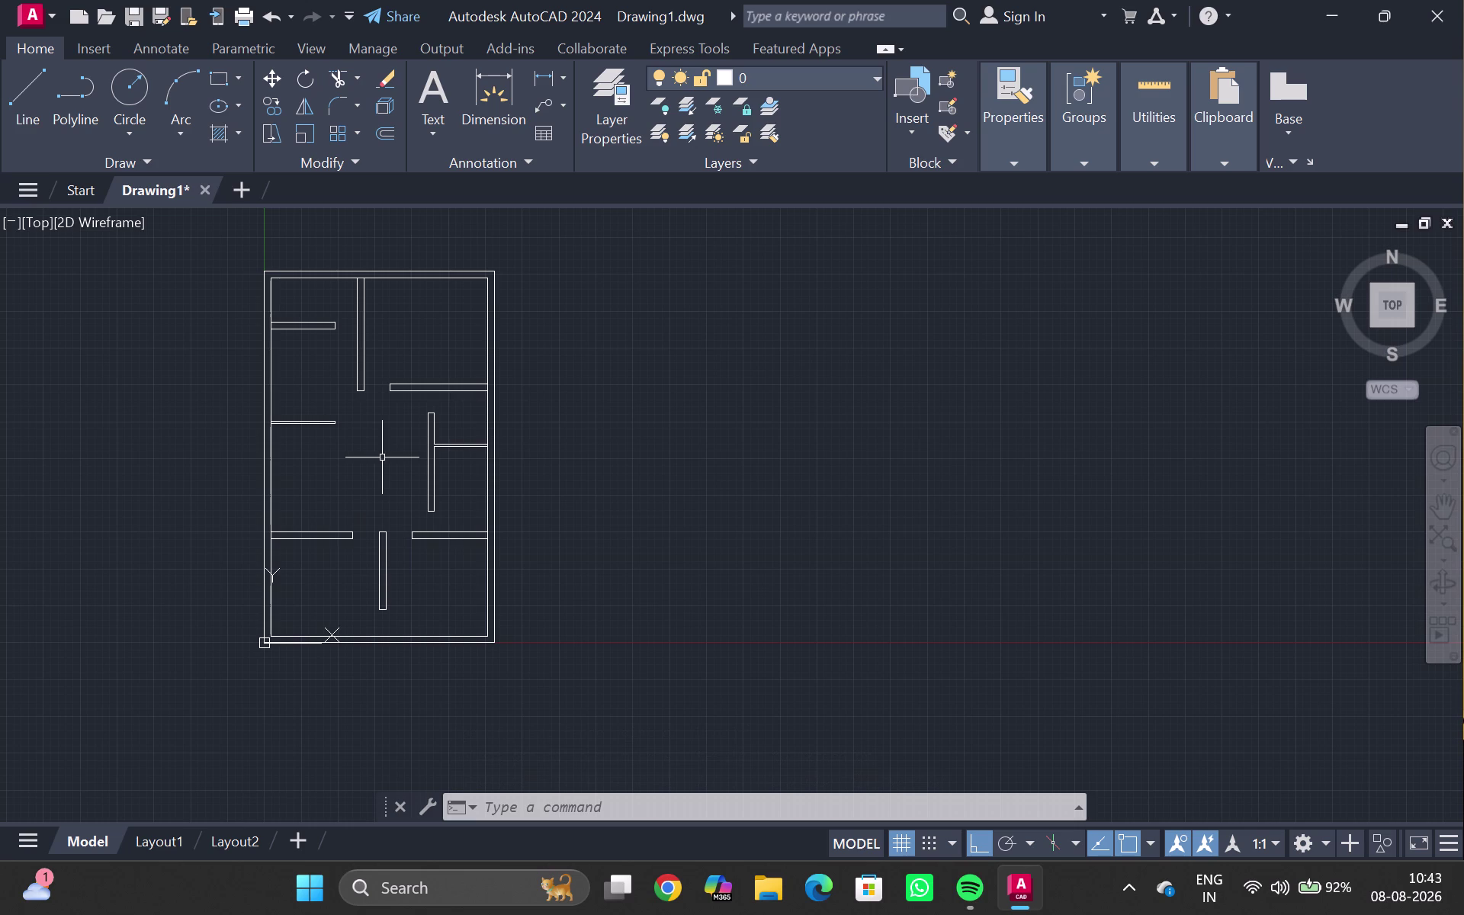
middle_drag(620, 460, 339, 454)
scroll(down, 3)
middle_drag(343, 448, 477, 396)
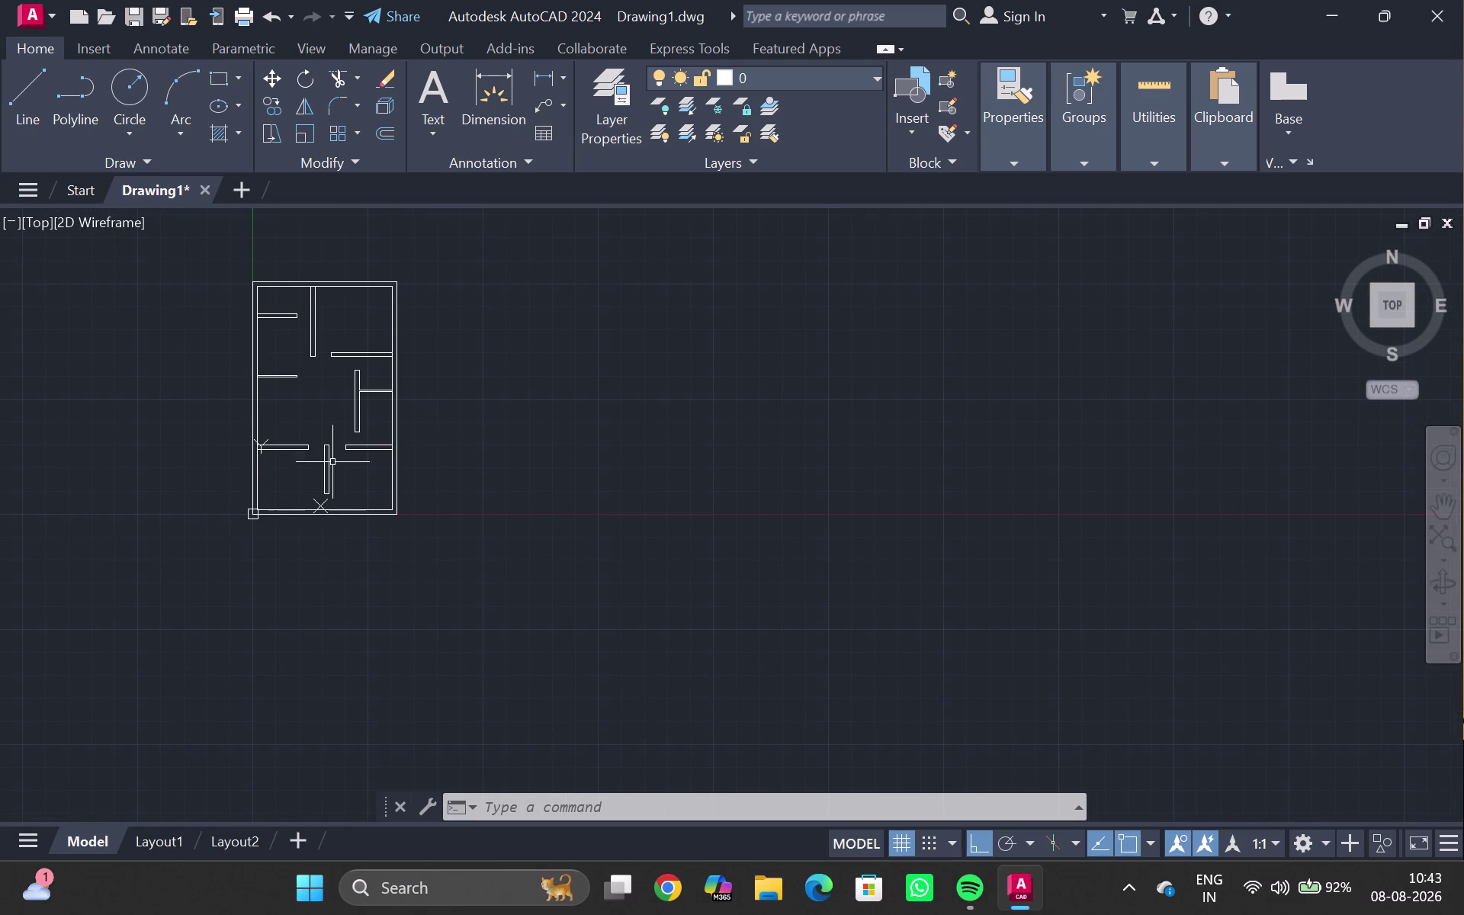
scroll(up, 3)
middle_drag(297, 497, 308, 598)
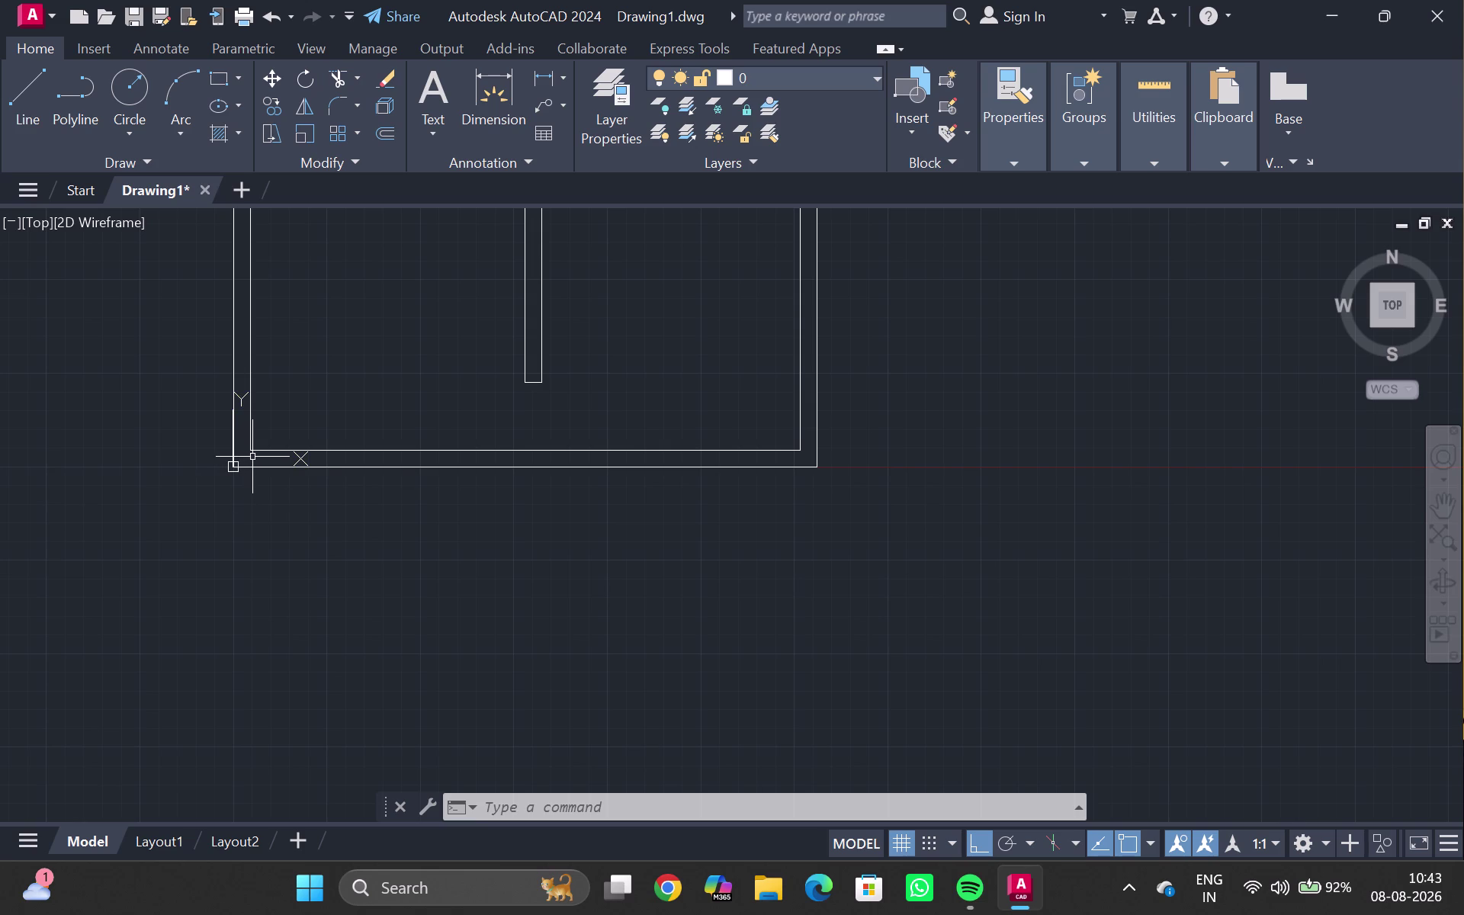
scroll(down, 3)
scroll(up, 3)
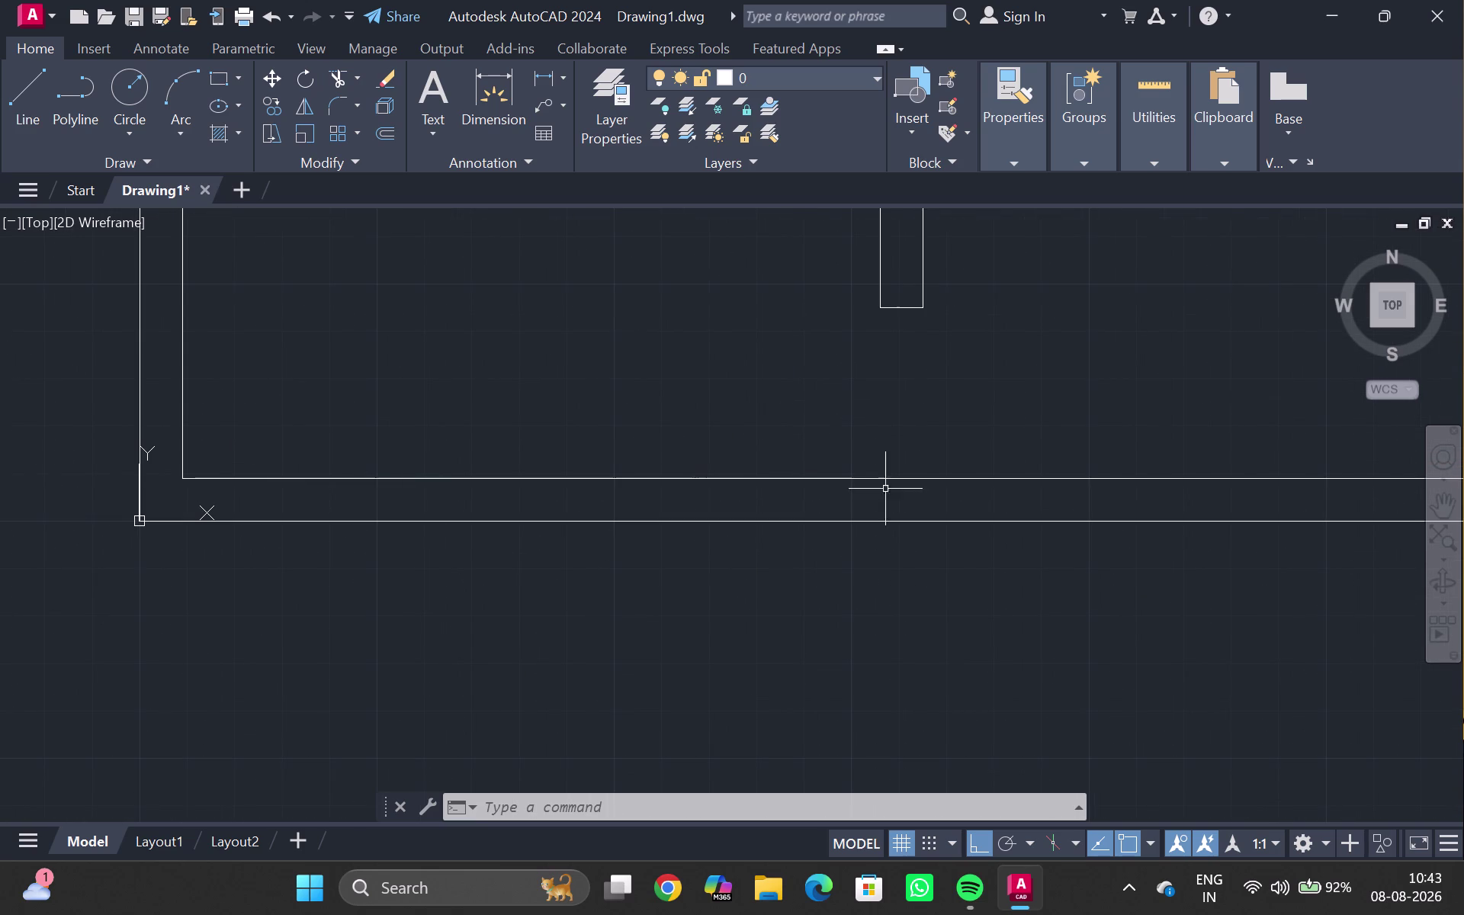
middle_drag(974, 614, 600, 561)
scroll(down, 3)
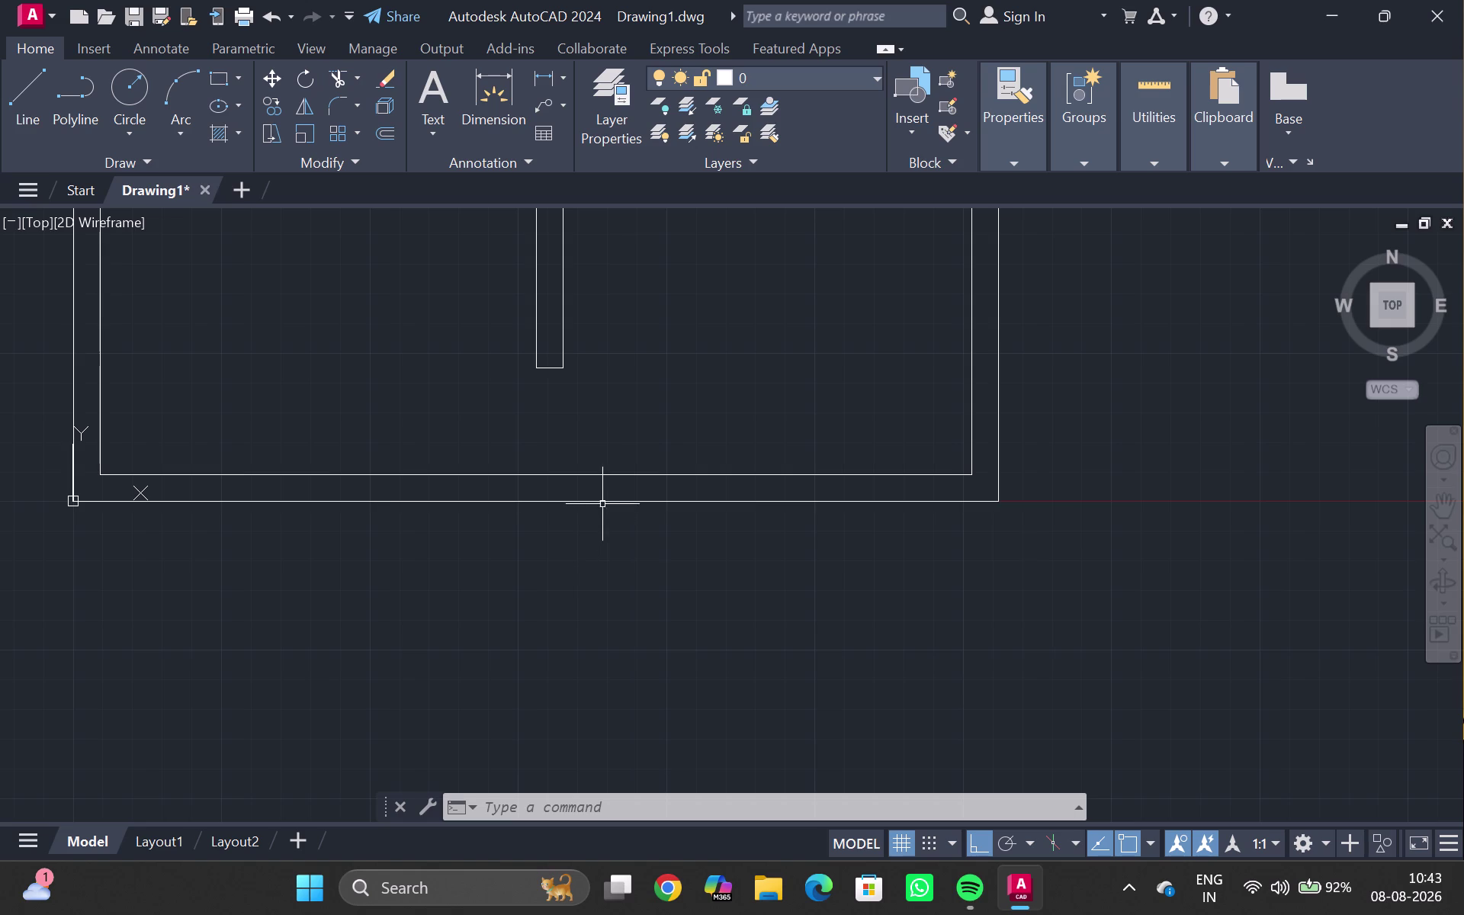
scroll(down, 3)
scroll(down, 3)
middle_drag(283, 361, 428, 465)
scroll(down, 3)
middle_drag(424, 322, 394, 560)
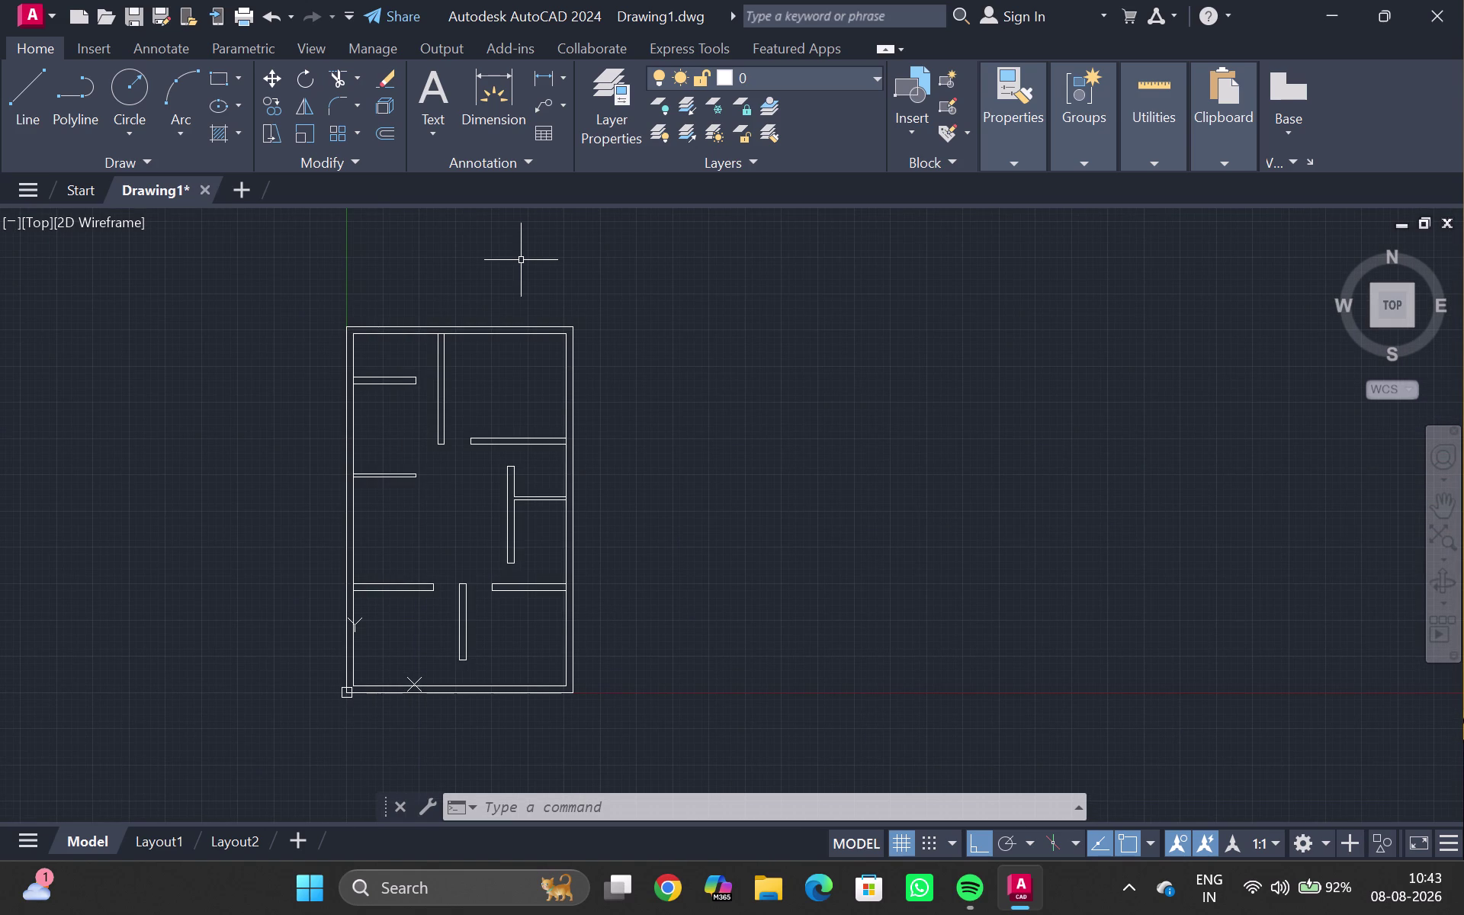
Start a DLI linear dimension on the left wall corners, then abandon it.
text(dli)
key(Return)
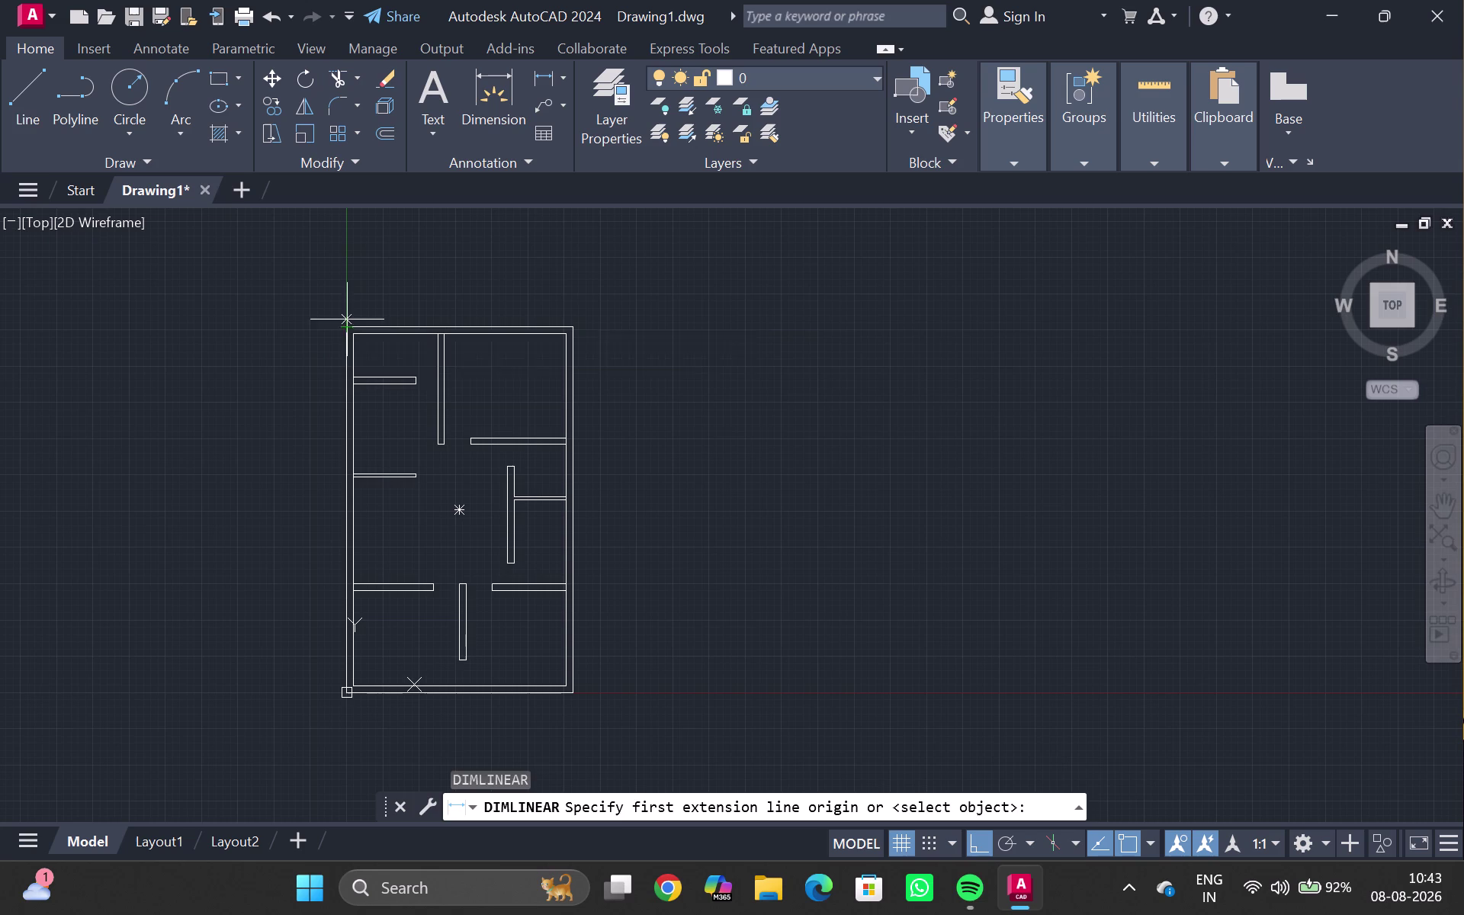
click(340, 324)
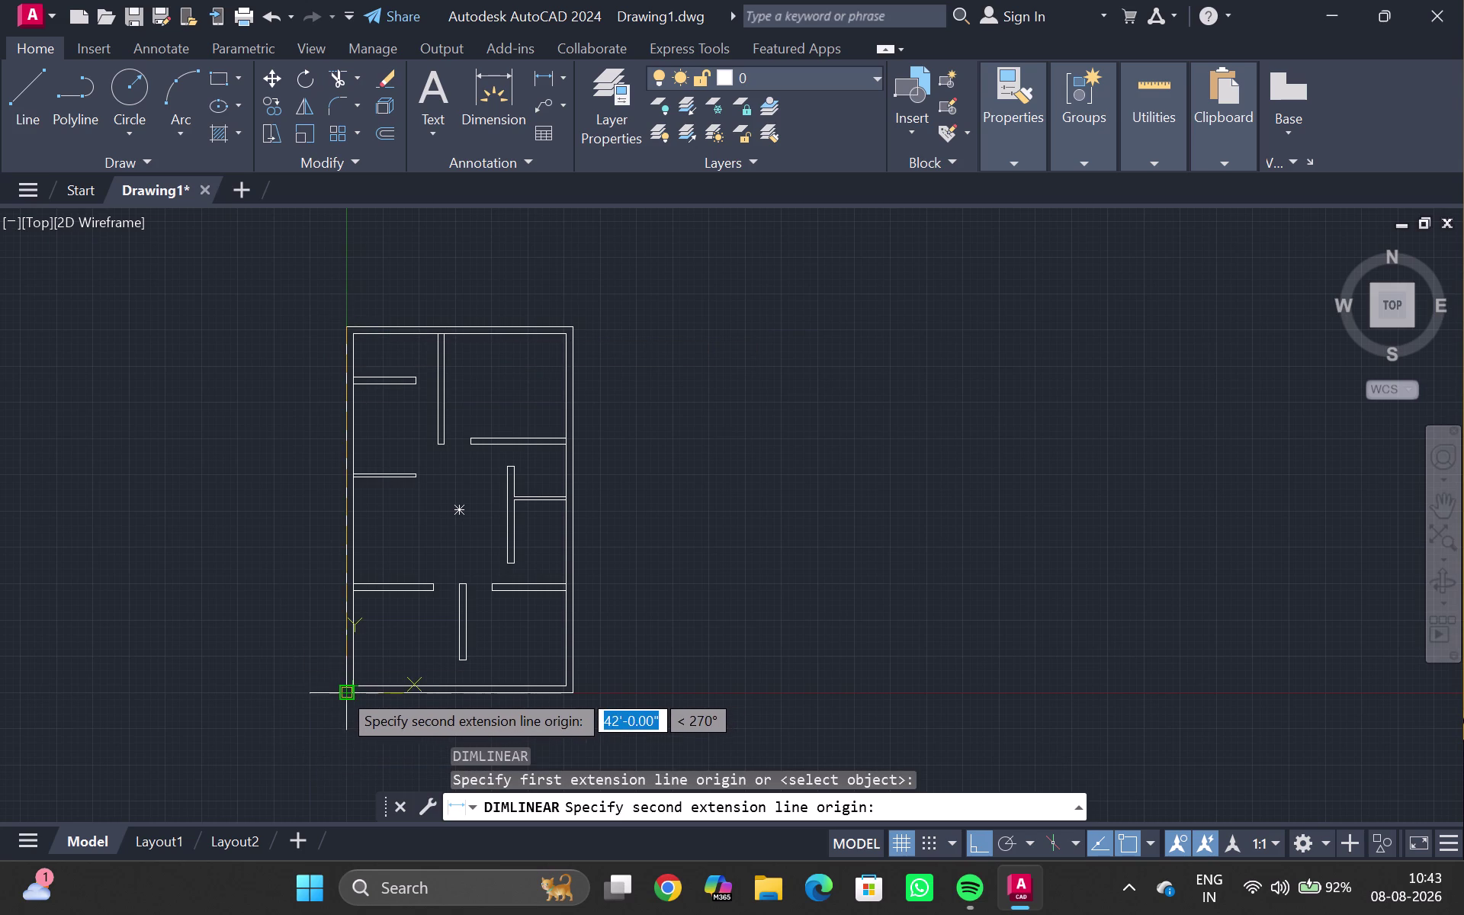
drag(348, 696, 327, 692)
click(319, 666)
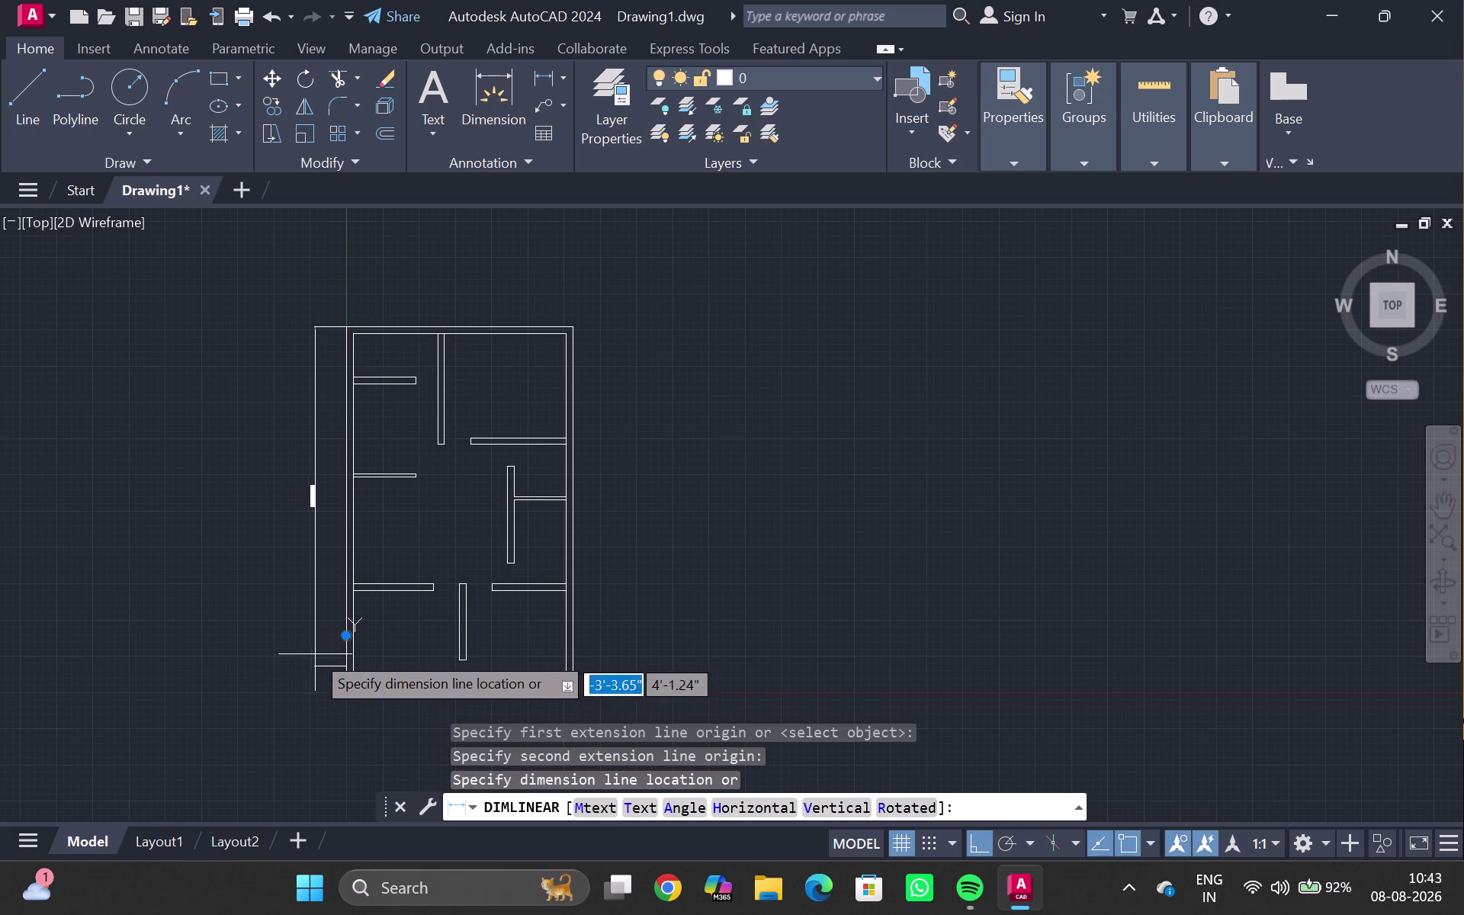
scroll(up, 3)
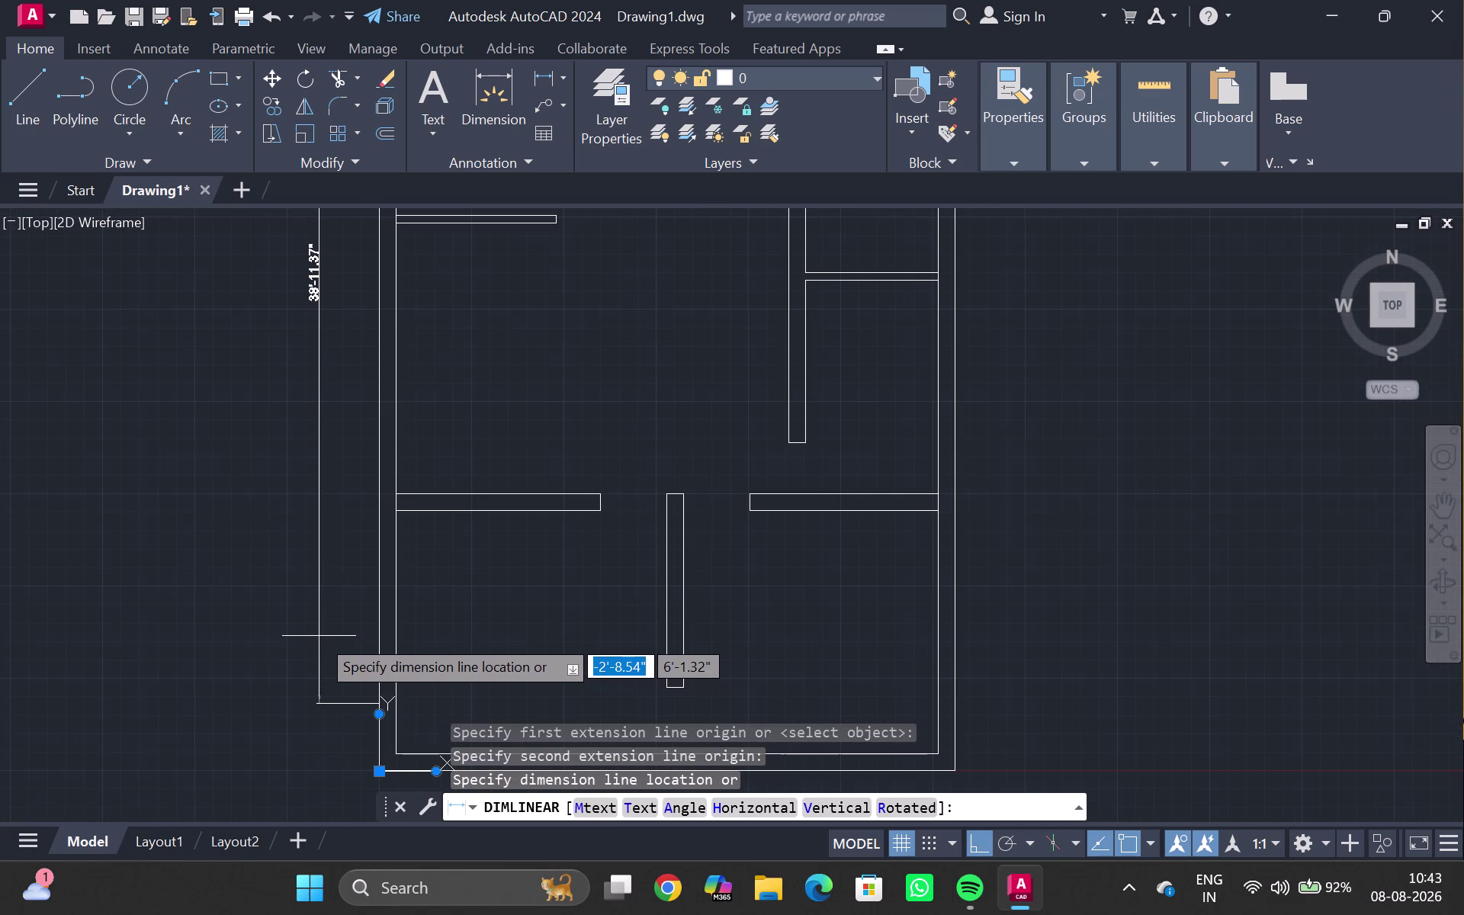
key(Escape)
Cancel any remaining commands and pan the zoomed view along the left wall.
scroll(down, 3)
key(Escape)
scroll(down, 3)
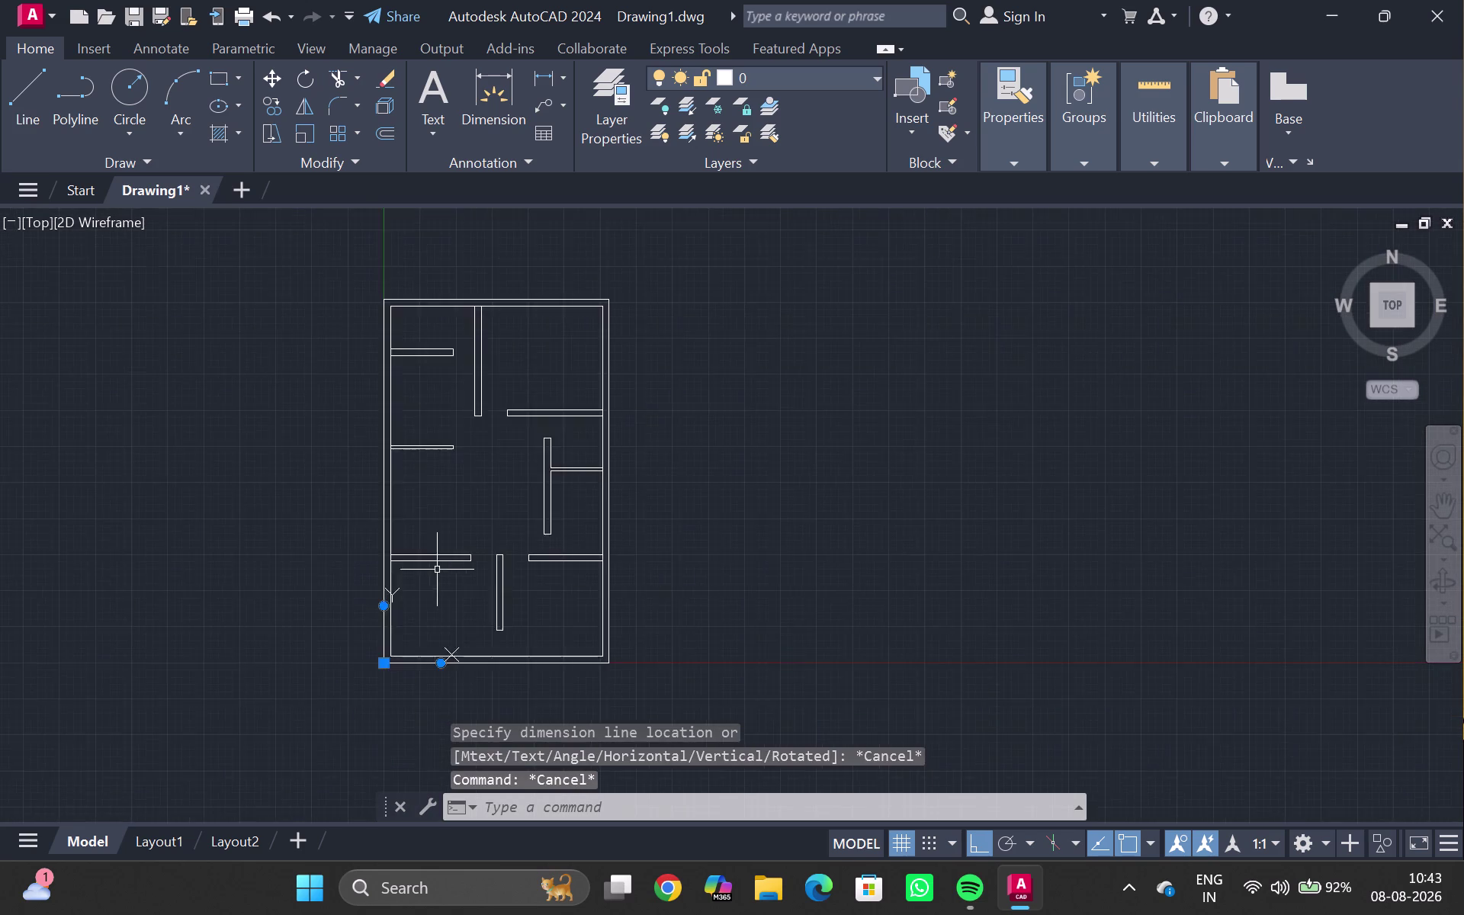
key(Escape)
key(Escape)
key(Escape)
click(400, 620)
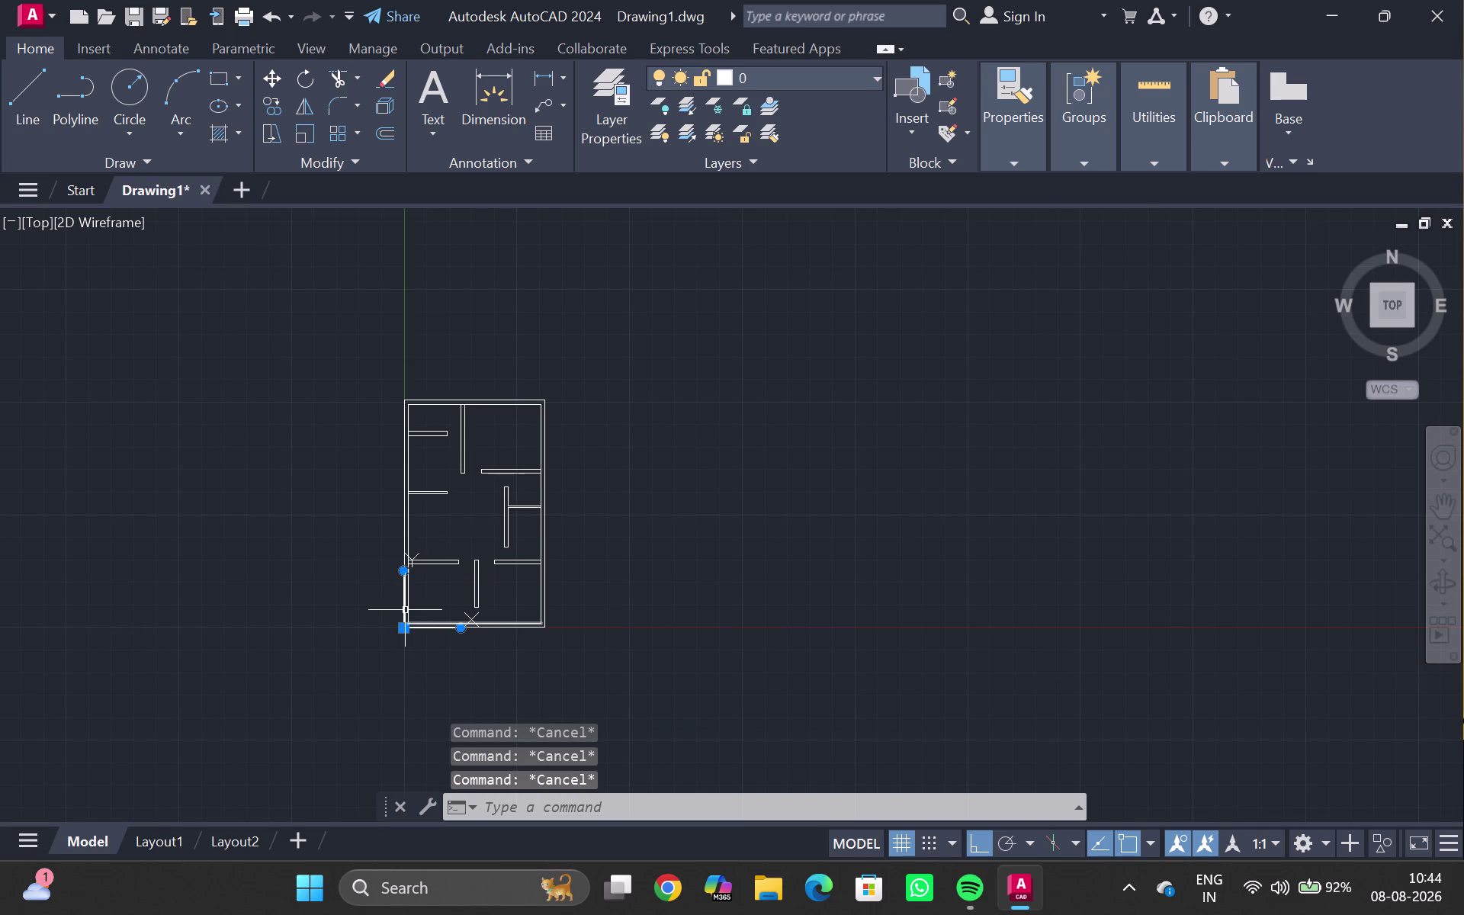
click(405, 610)
click(404, 607)
scroll(up, 3)
scroll(up, 3)
middle_drag(366, 625, 378, 628)
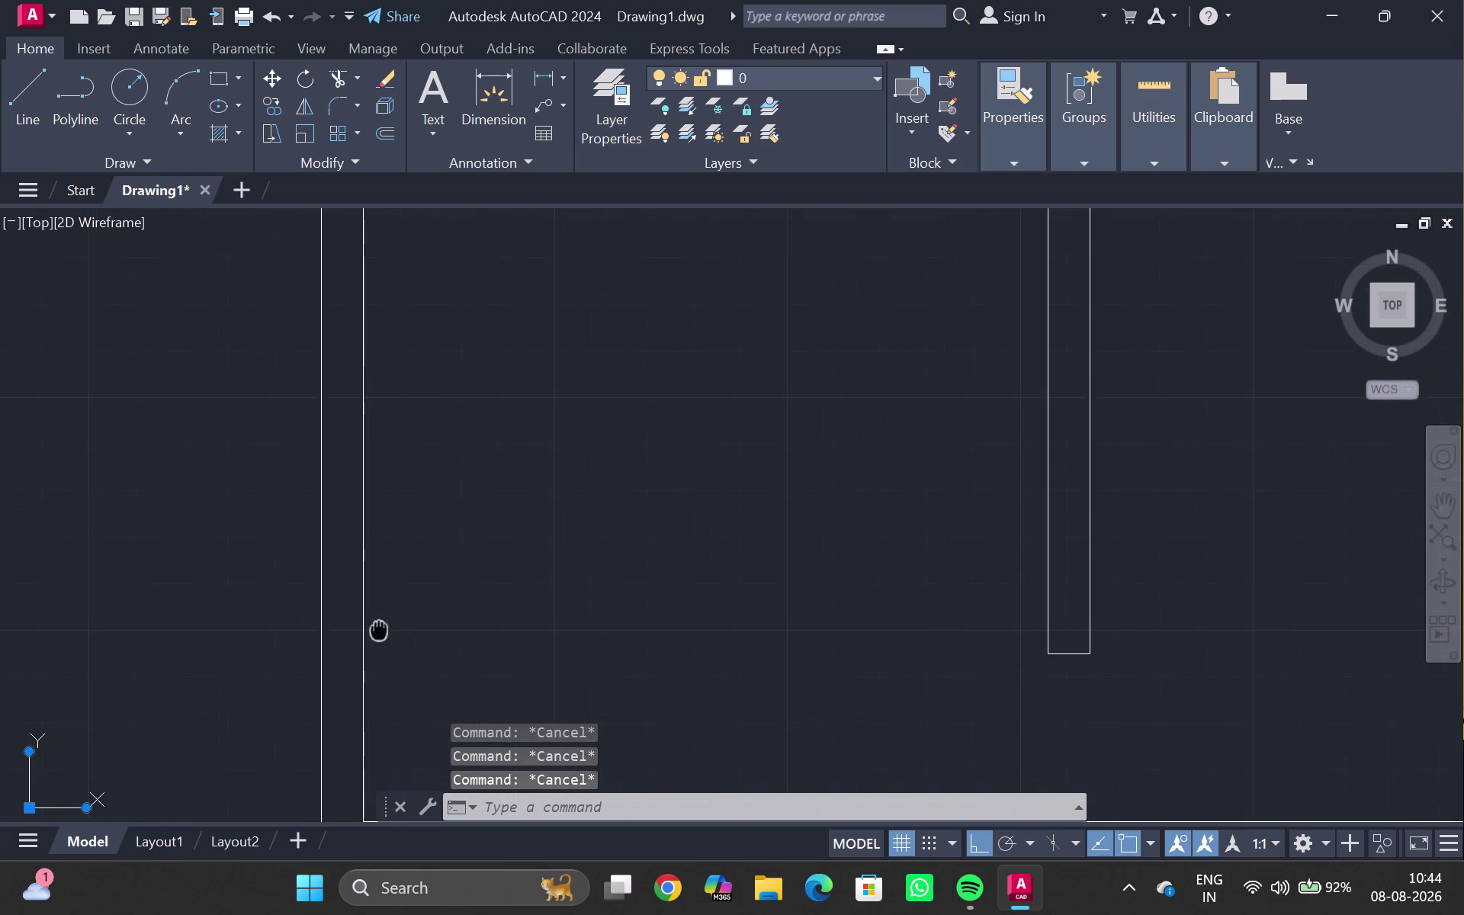
middle_drag(379, 628, 472, 567)
Cancel active commands and undo the last three operations.
key(Escape)
key(Escape)
key(Escape)
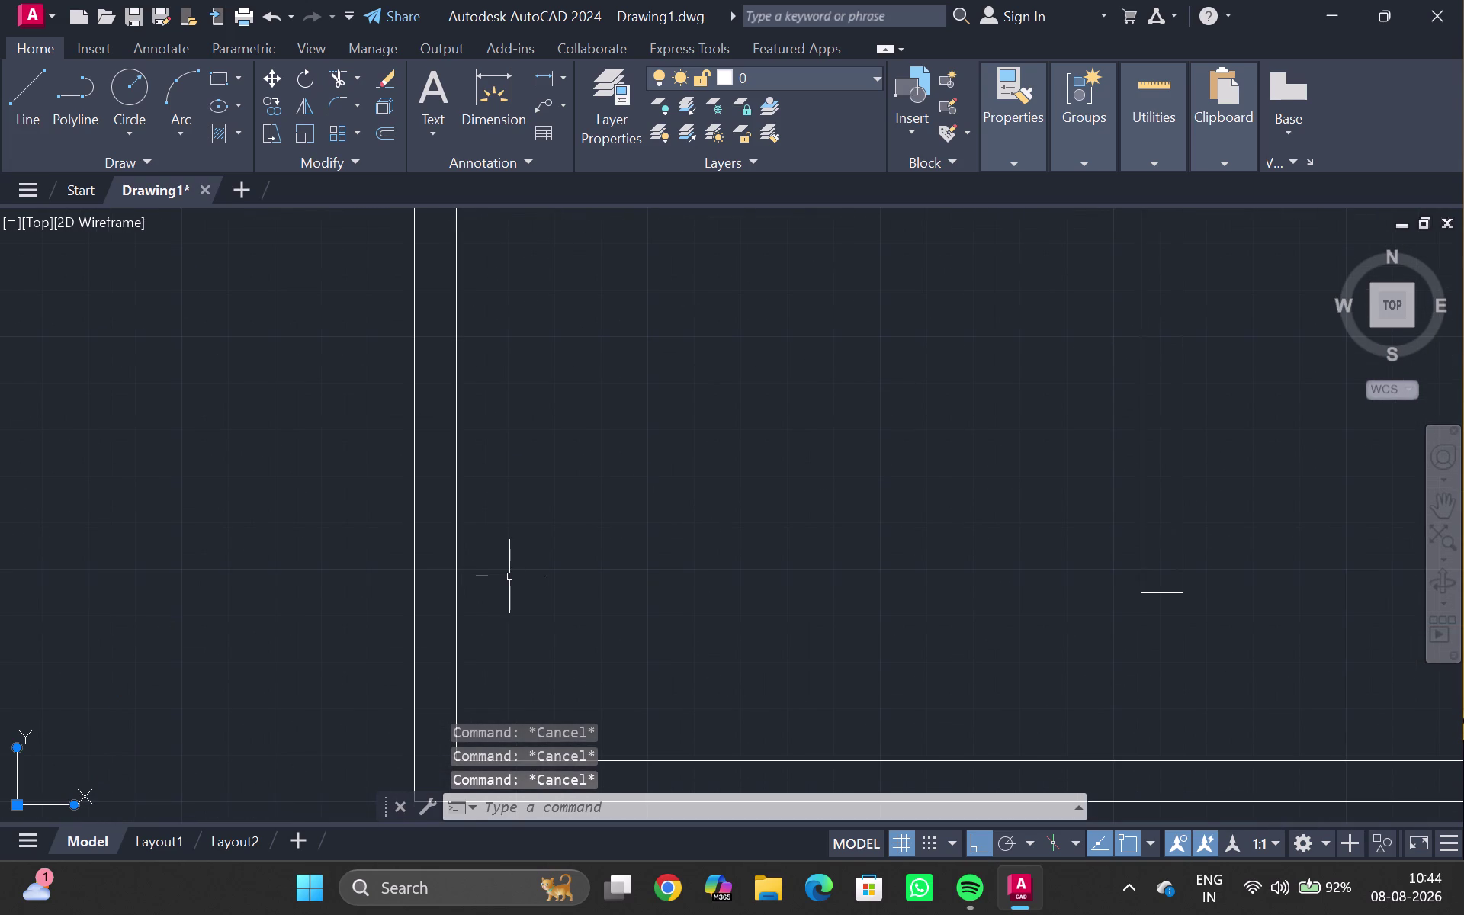
key(ctrl+z)
key(ctrl+z)
key(ctrl+z)
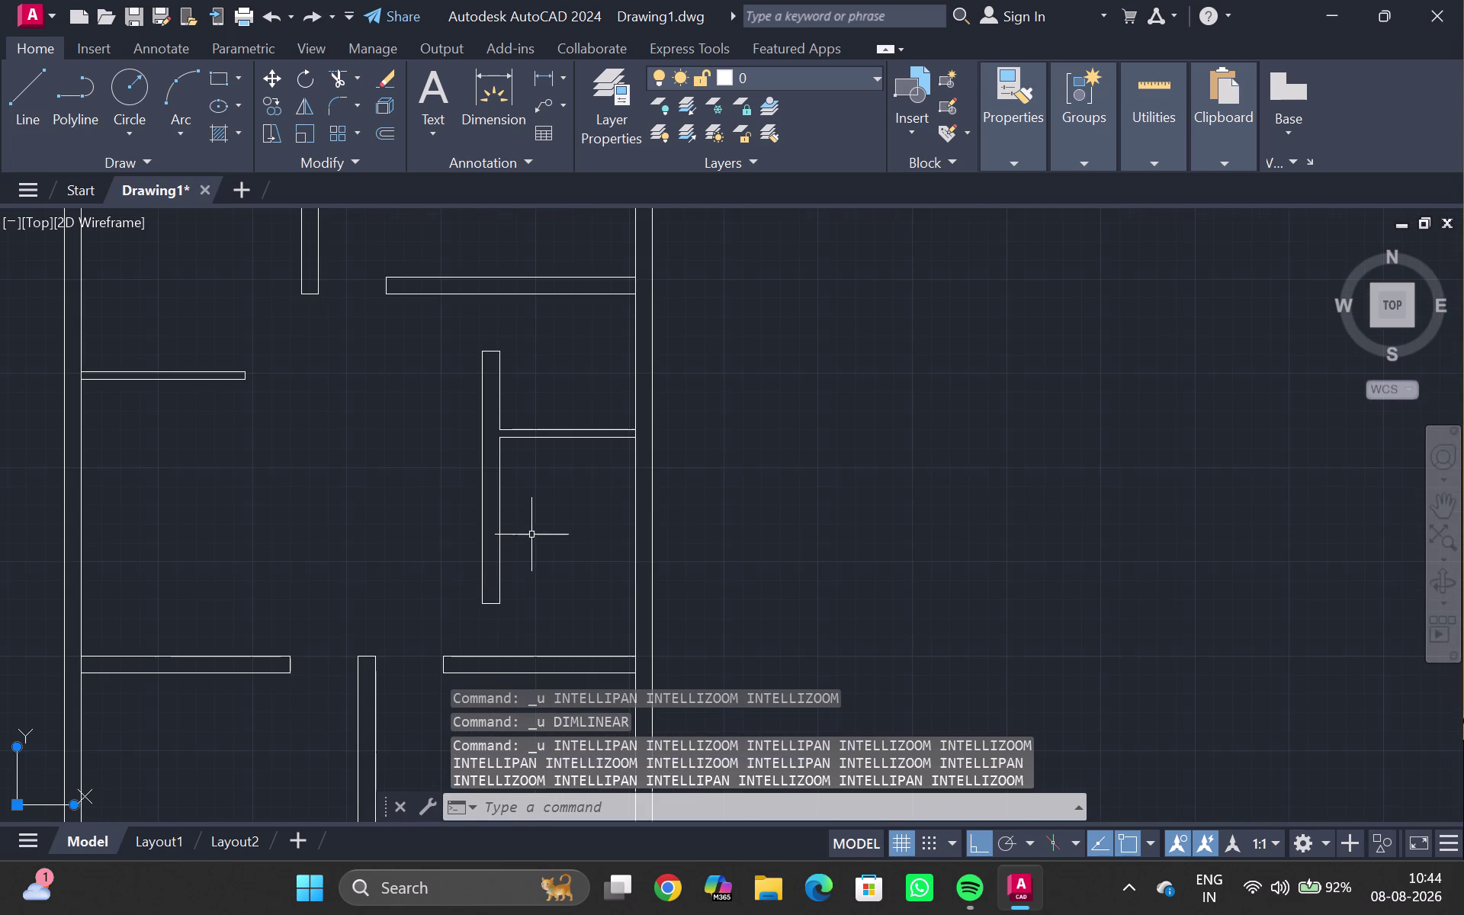
key(Escape)
Restart the DLI linear dimension command, awaiting its first point.
scroll(down, 3)
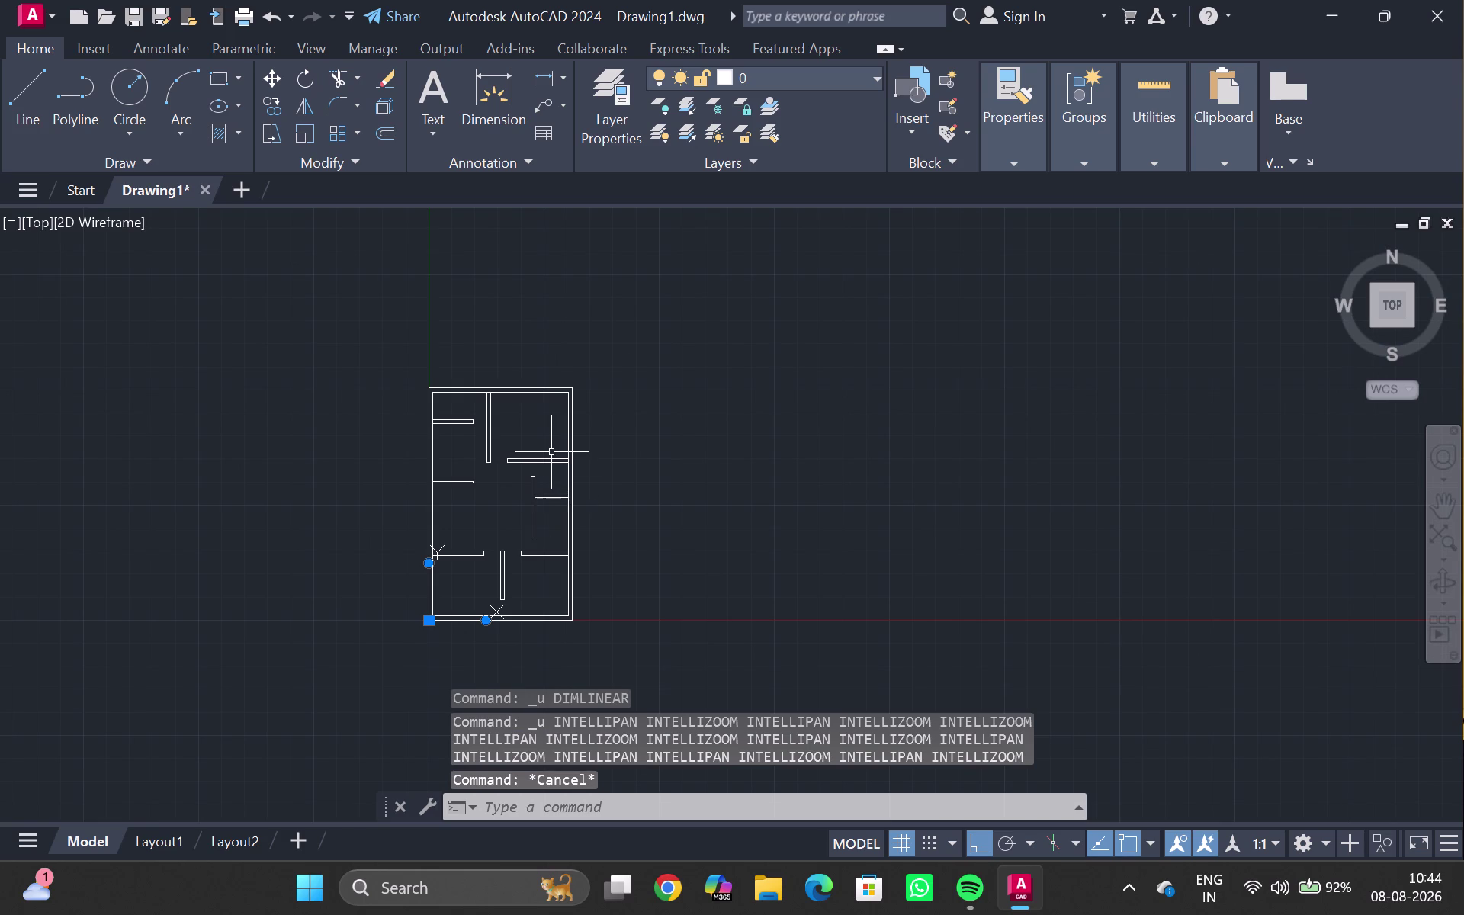
text(dli)
key(Return)
scroll(up, 3)
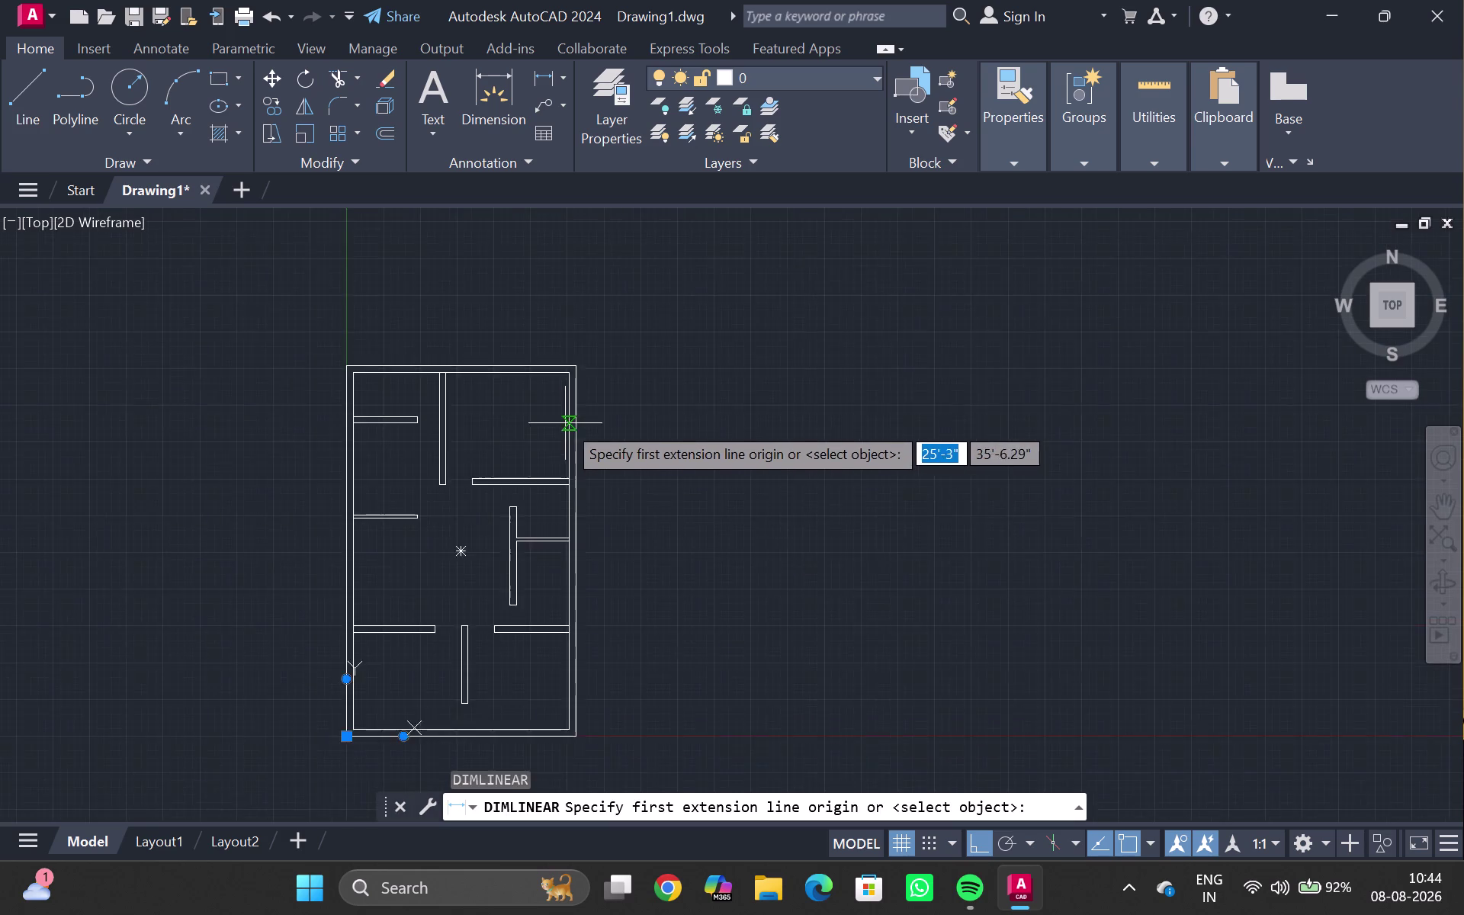
double_click(577, 332)
scroll(down, 3)
middle_drag(610, 622, 613, 446)
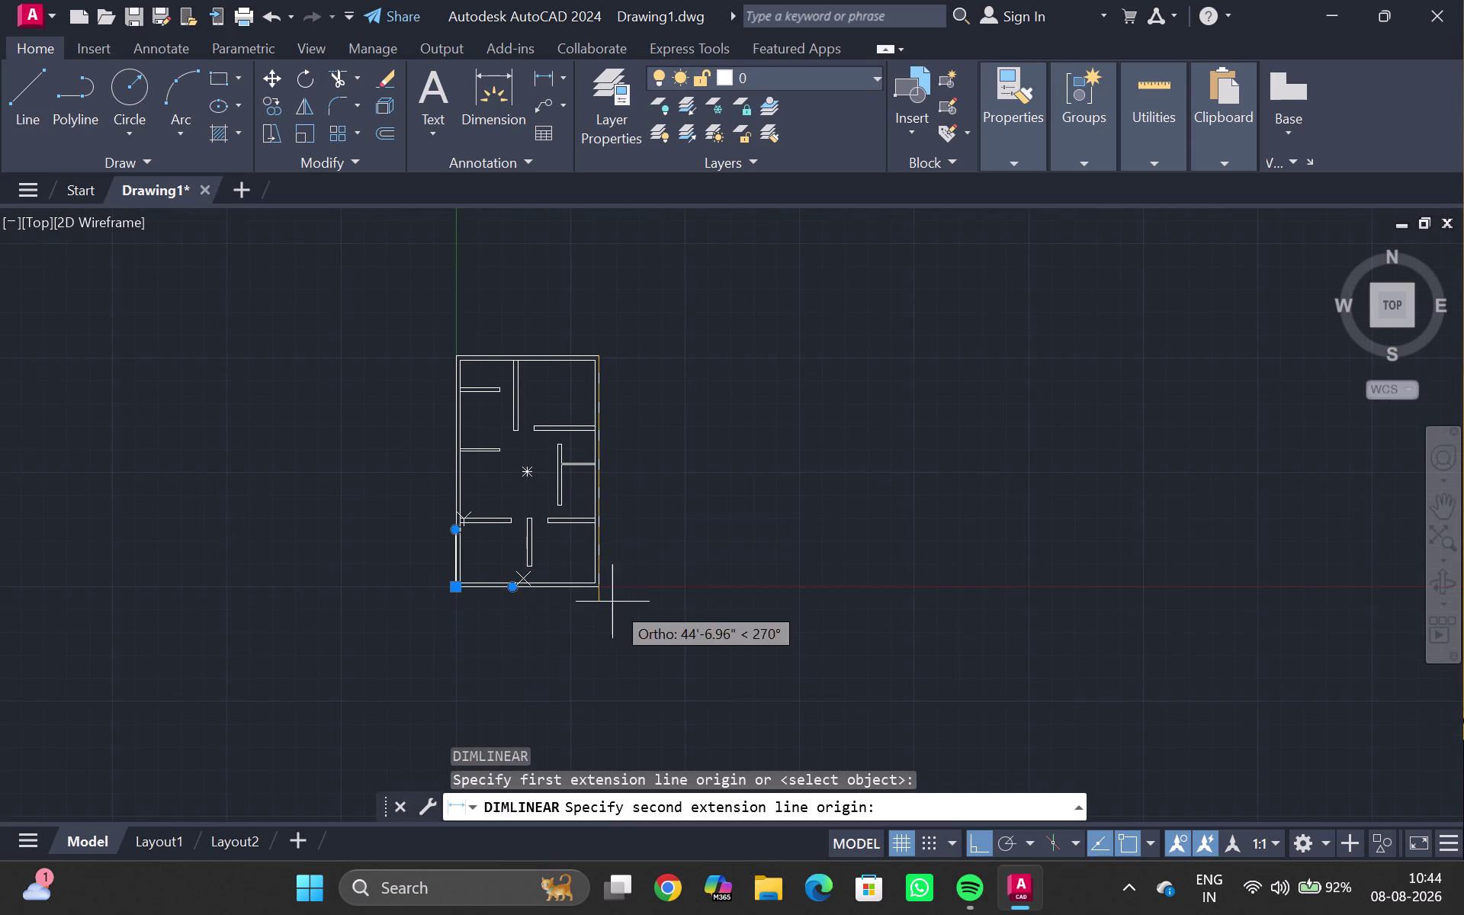
scroll(up, 3)
click(573, 589)
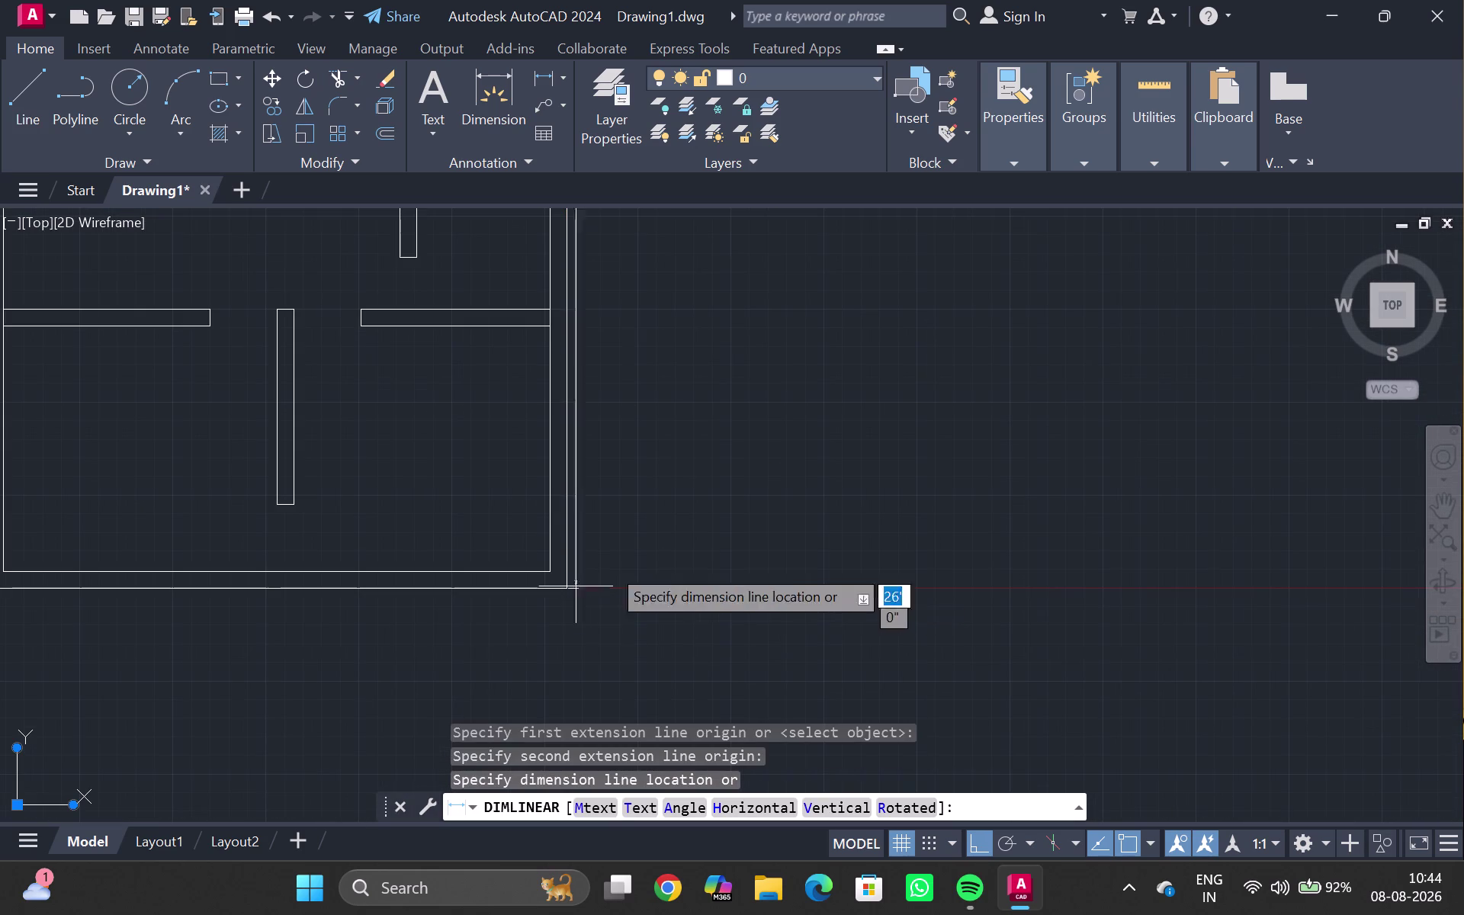
scroll(down, 3)
middle_drag(667, 526, 654, 665)
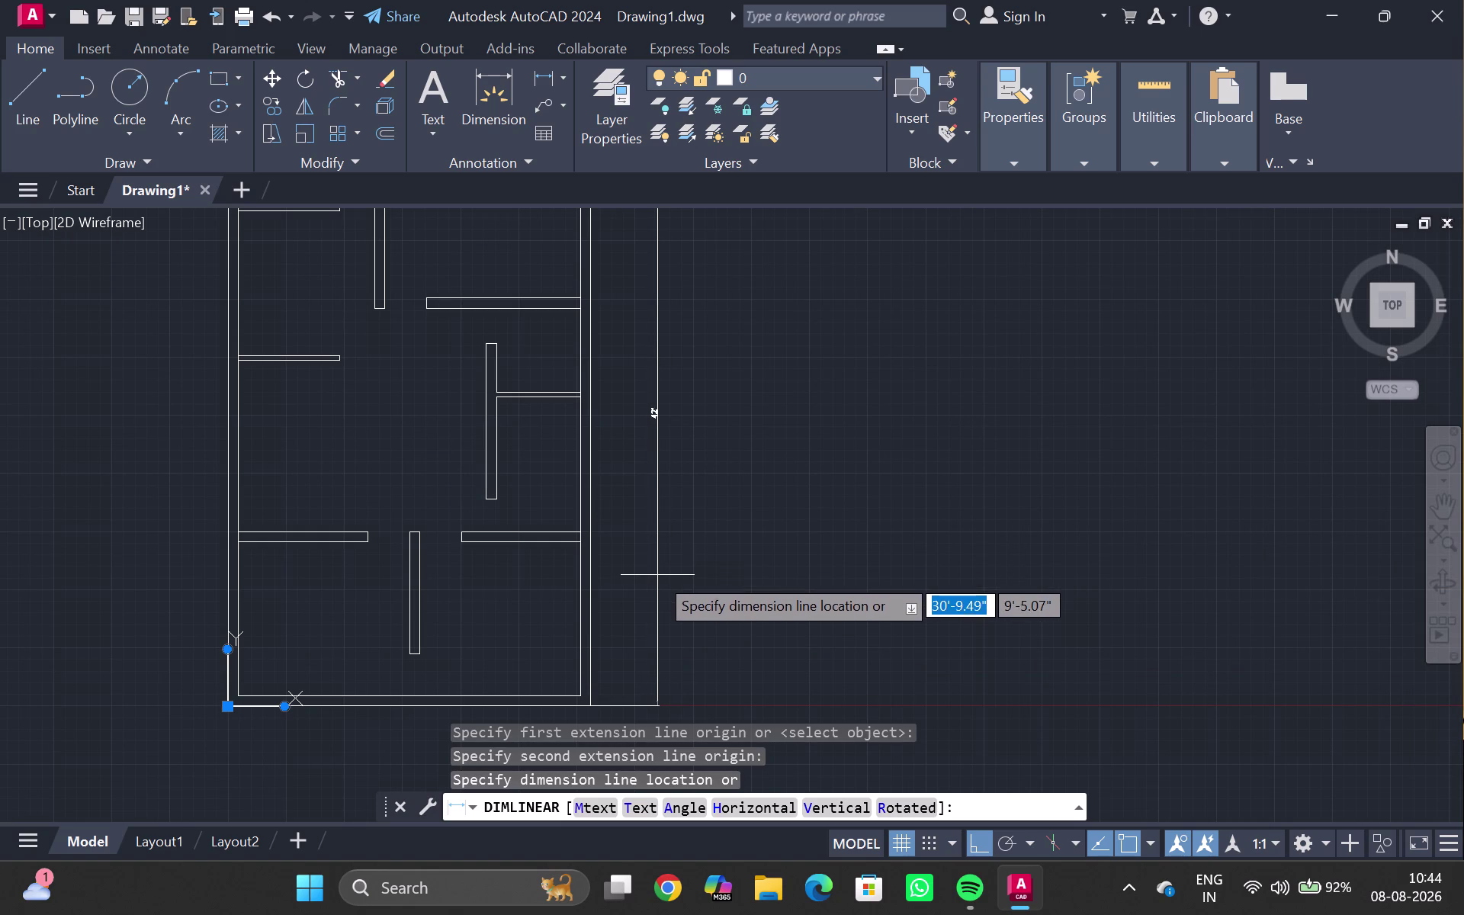
key(Escape)
scroll(up, 3)
scroll(down, 3)
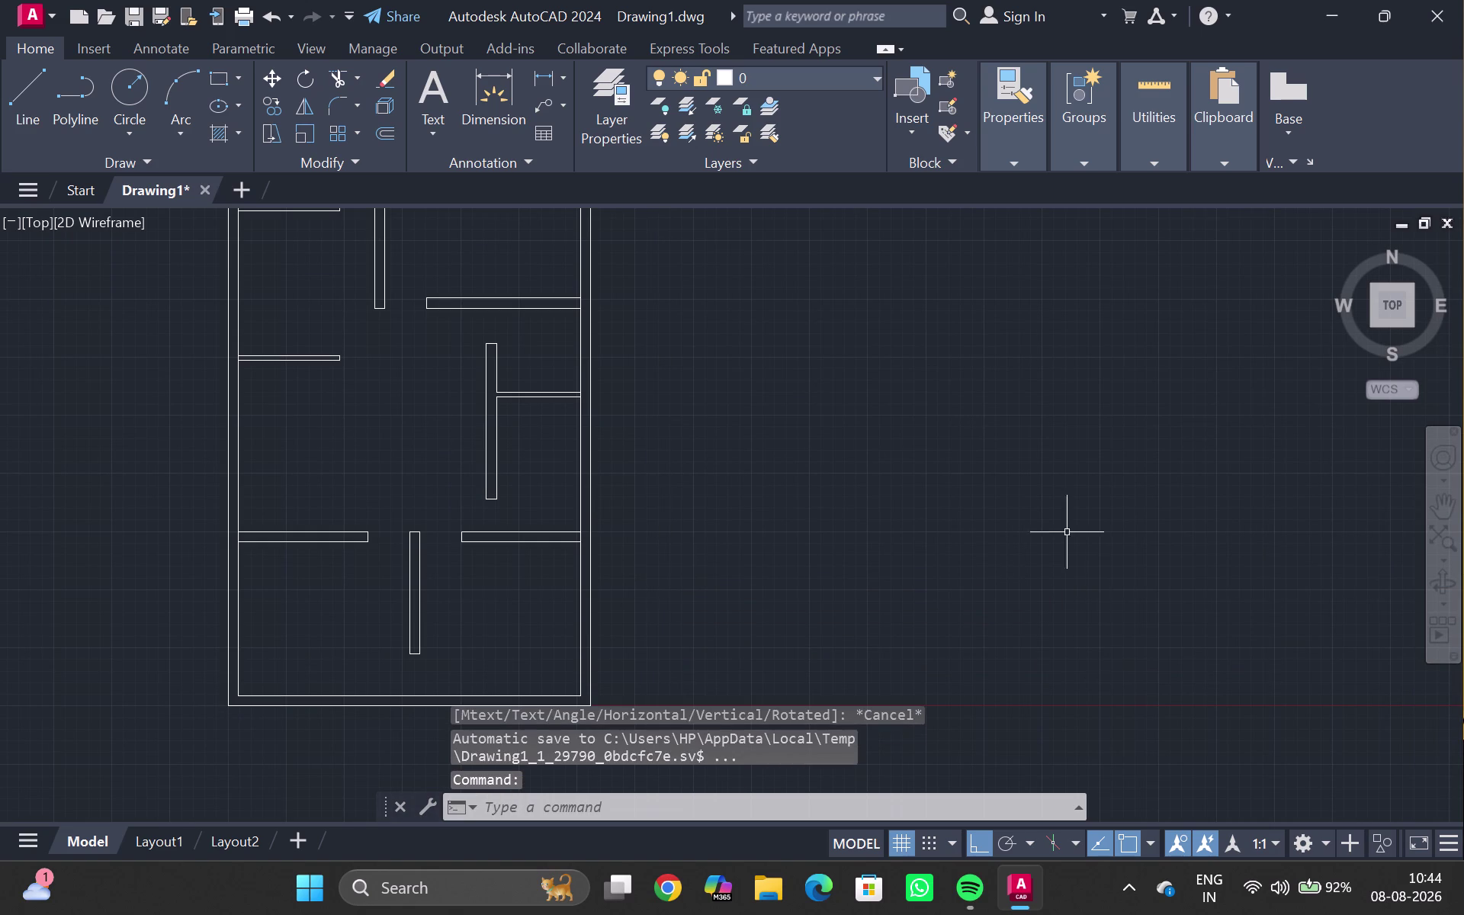
key(Escape)
scroll(up, 3)
Zoom to the plan's lower-left corner and drag the UCS origin grip to a nearby point.
middle_drag(279, 634, 497, 356)
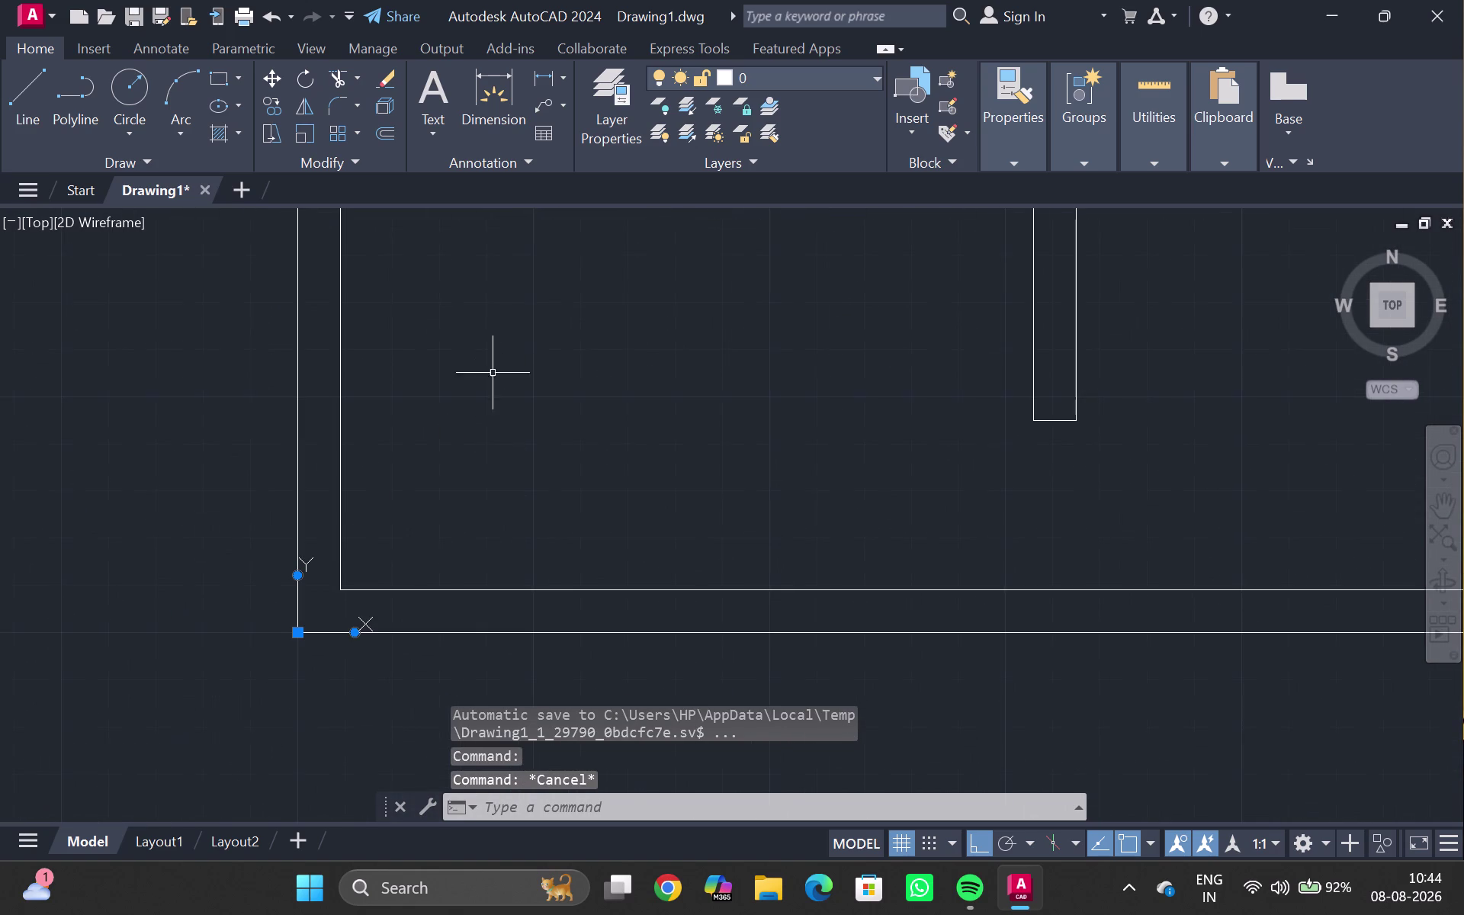
middle_drag(405, 546, 430, 488)
scroll(up, 3)
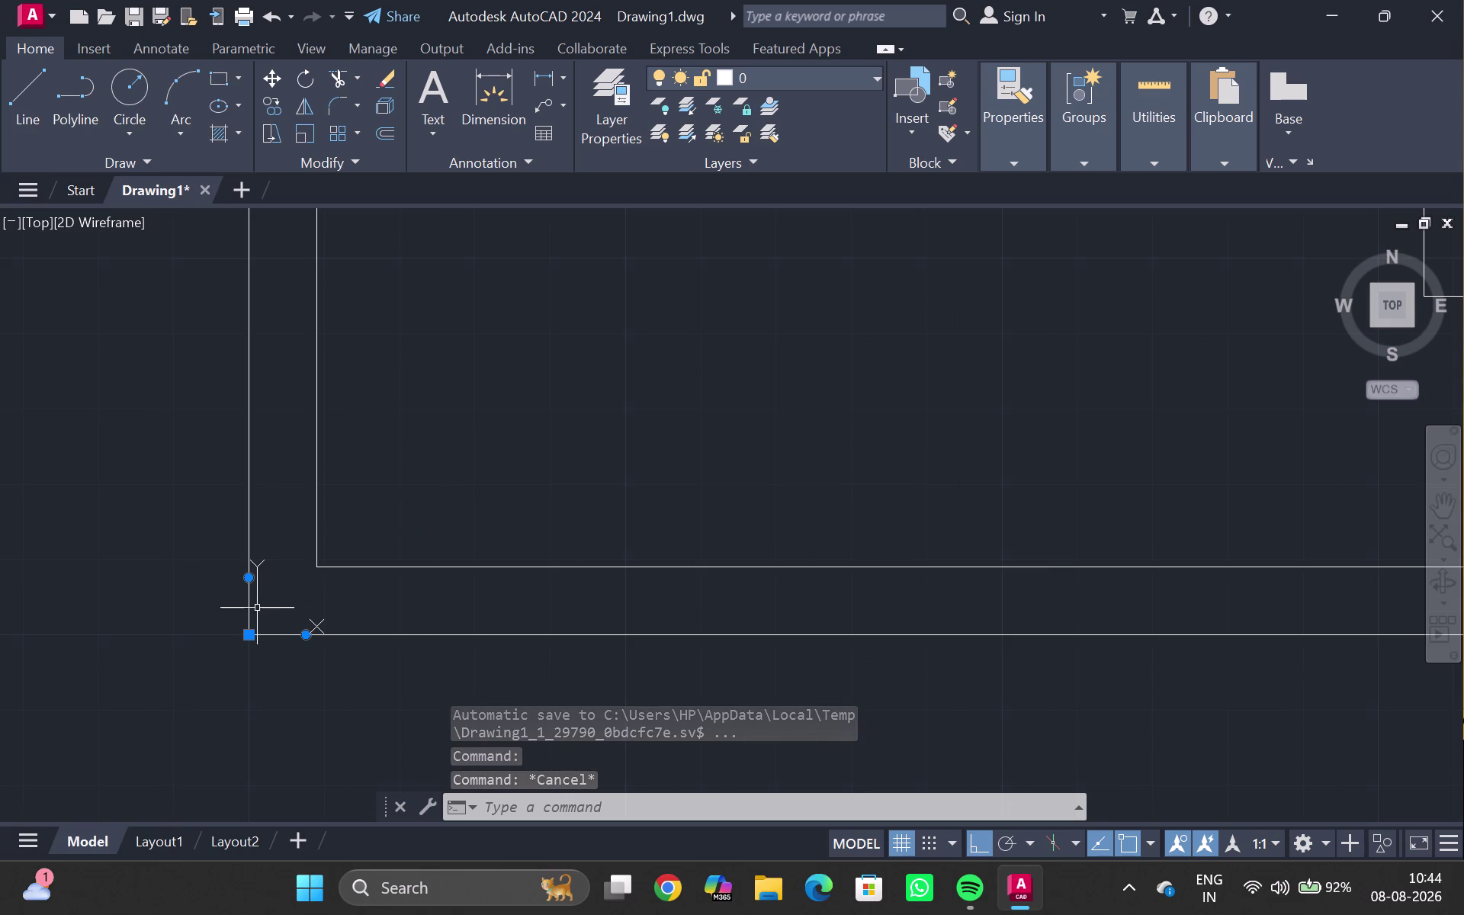
click(246, 629)
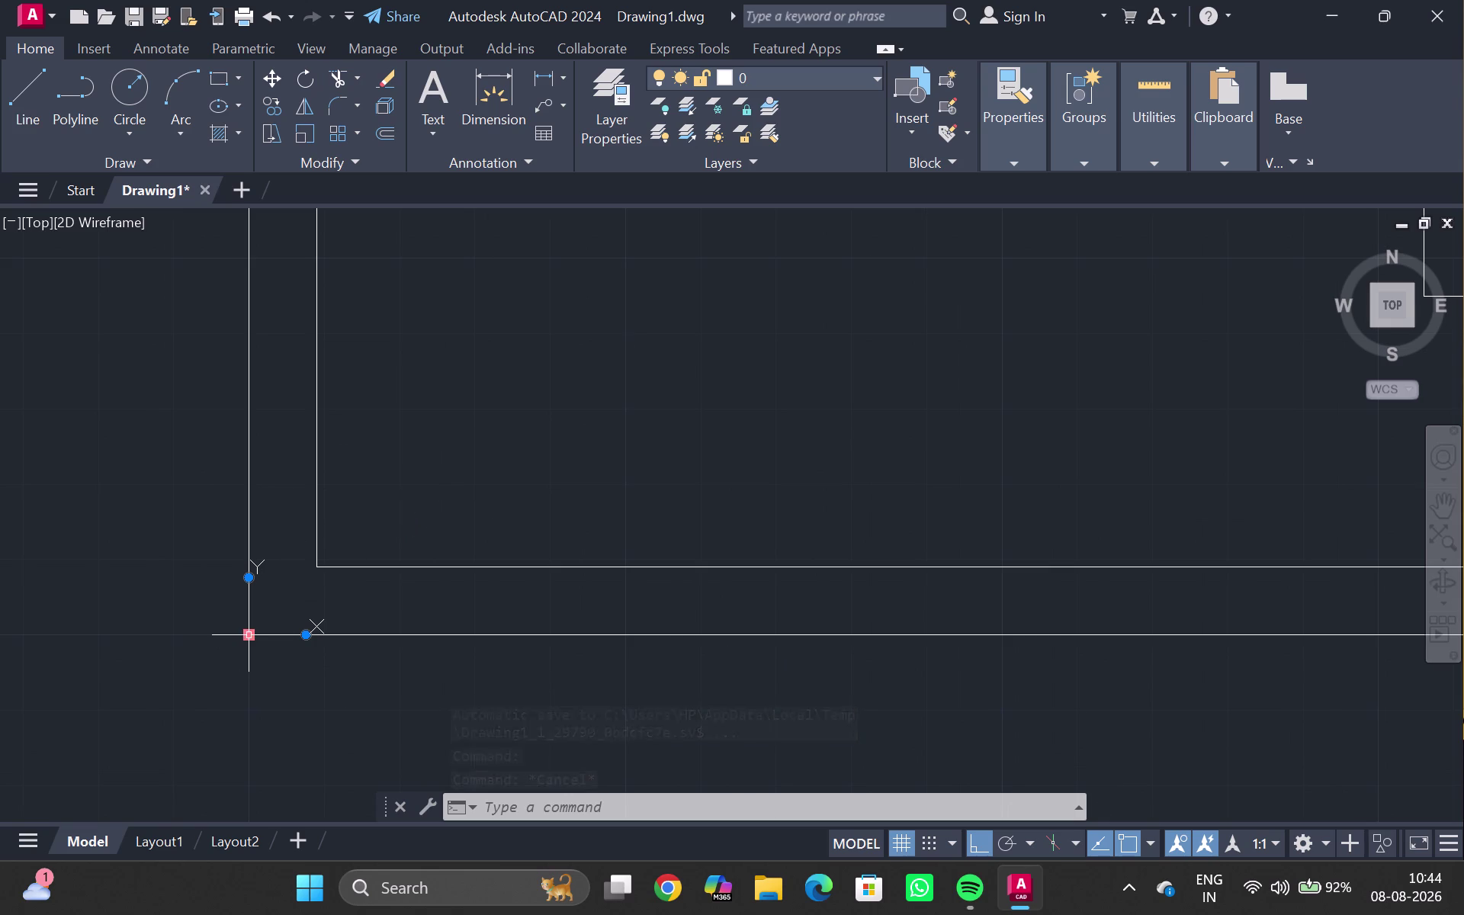
click(249, 636)
click(236, 638)
key(Escape)
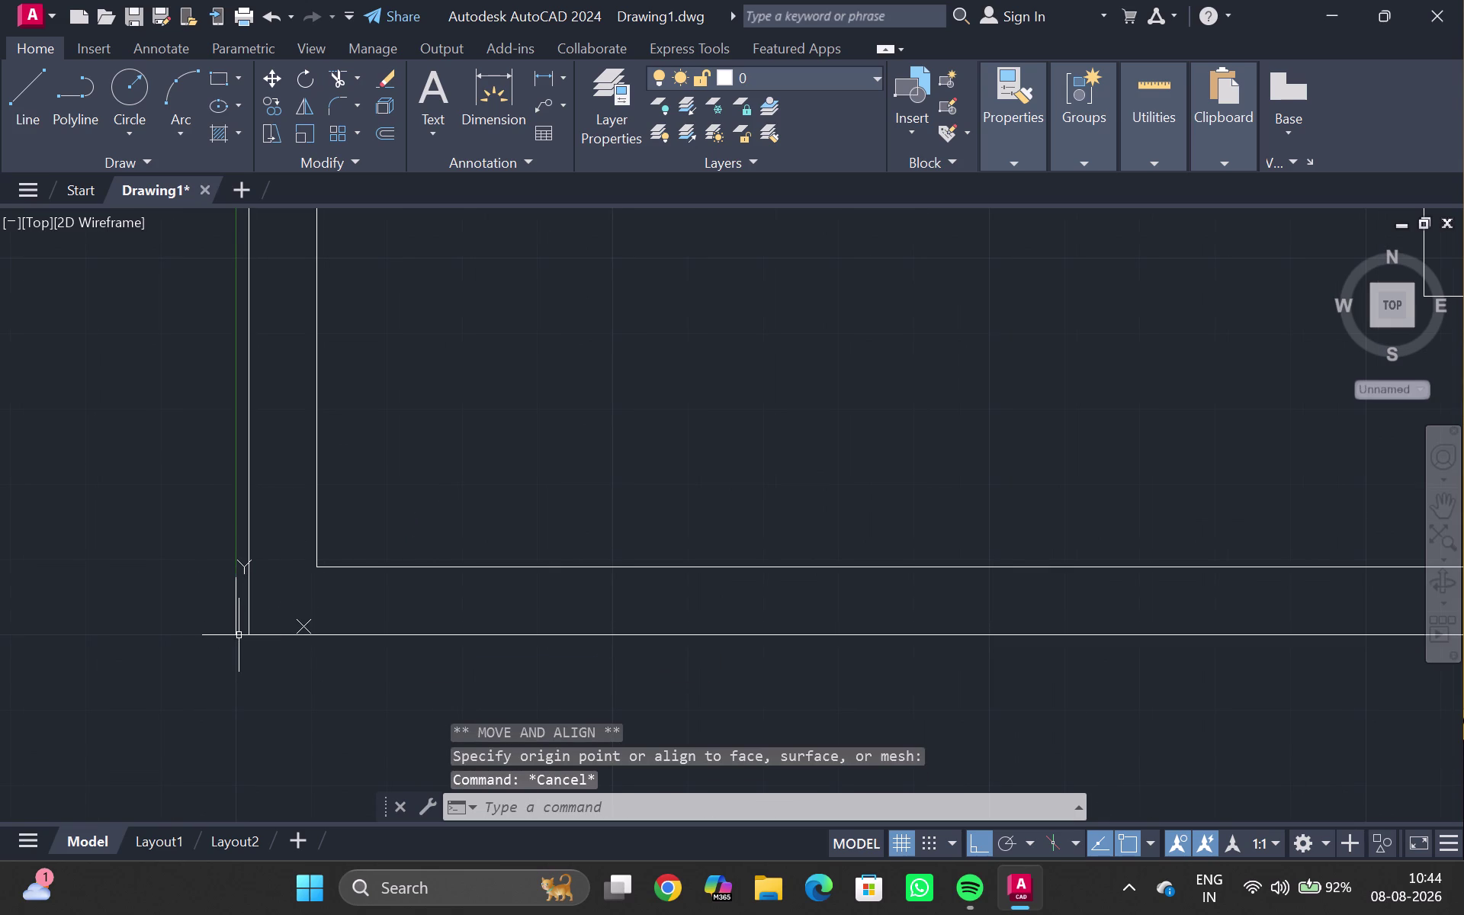
Try selection windows in empty space near the corner, then cancel the selection.
click(237, 632)
scroll(up, 3)
triple_click(190, 649)
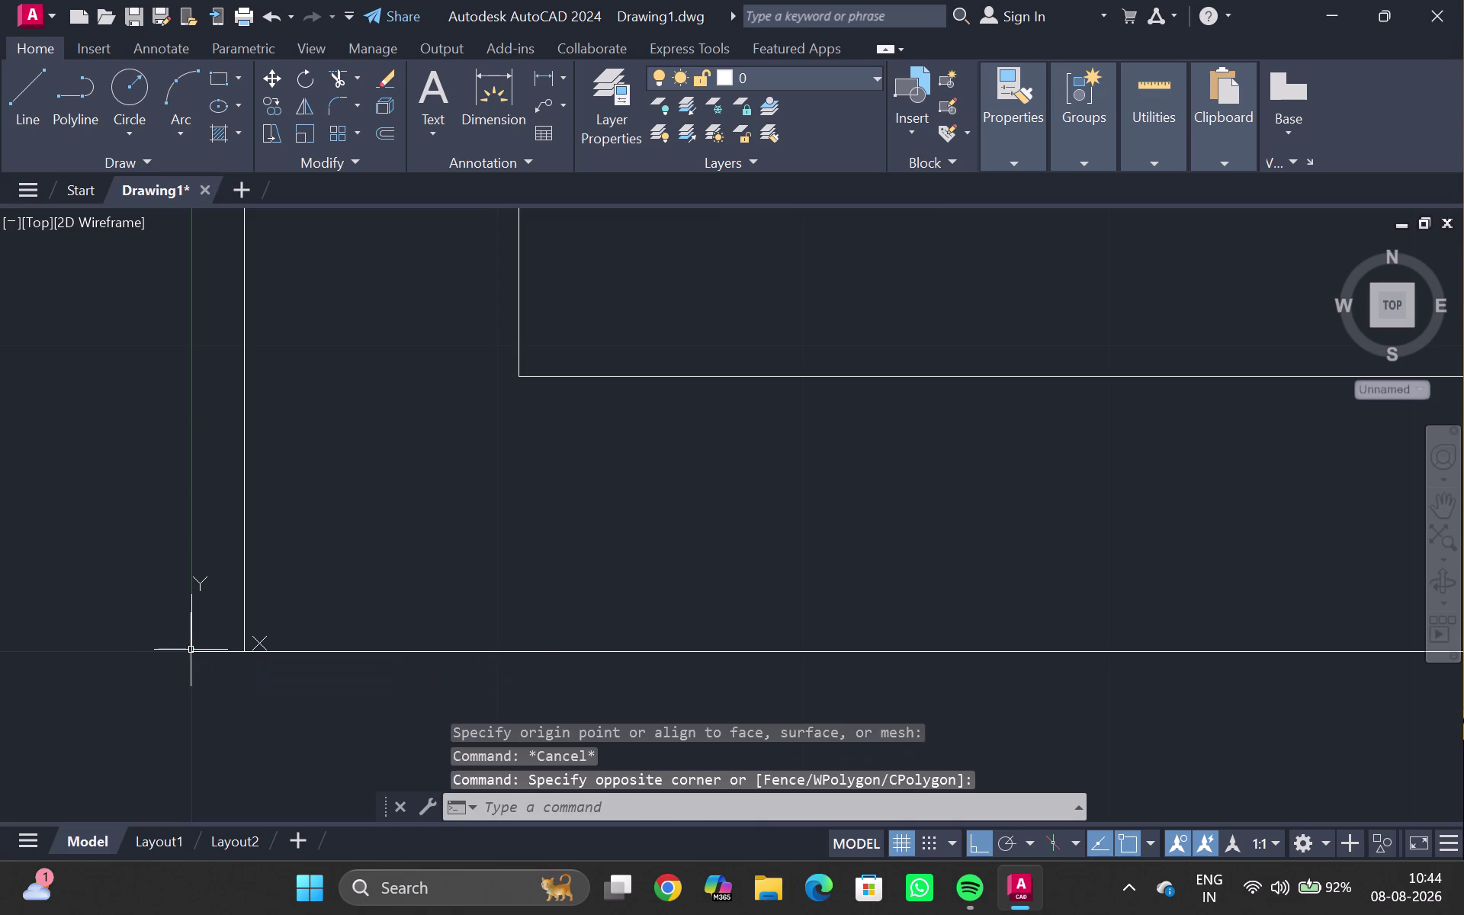
click(193, 654)
double_click(193, 648)
click(190, 651)
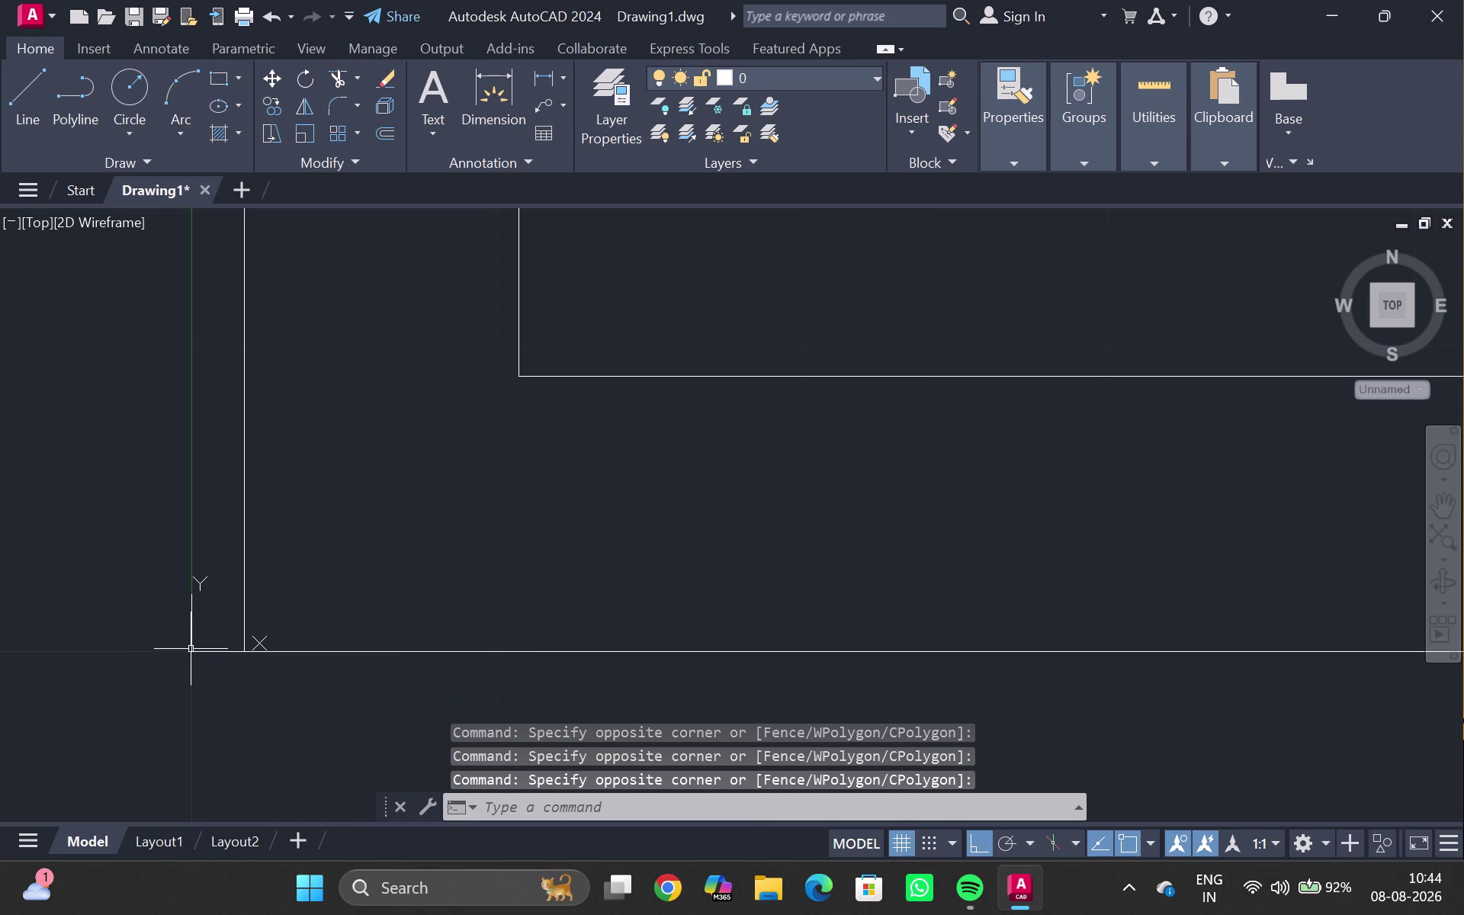
click(188, 606)
scroll(up, 3)
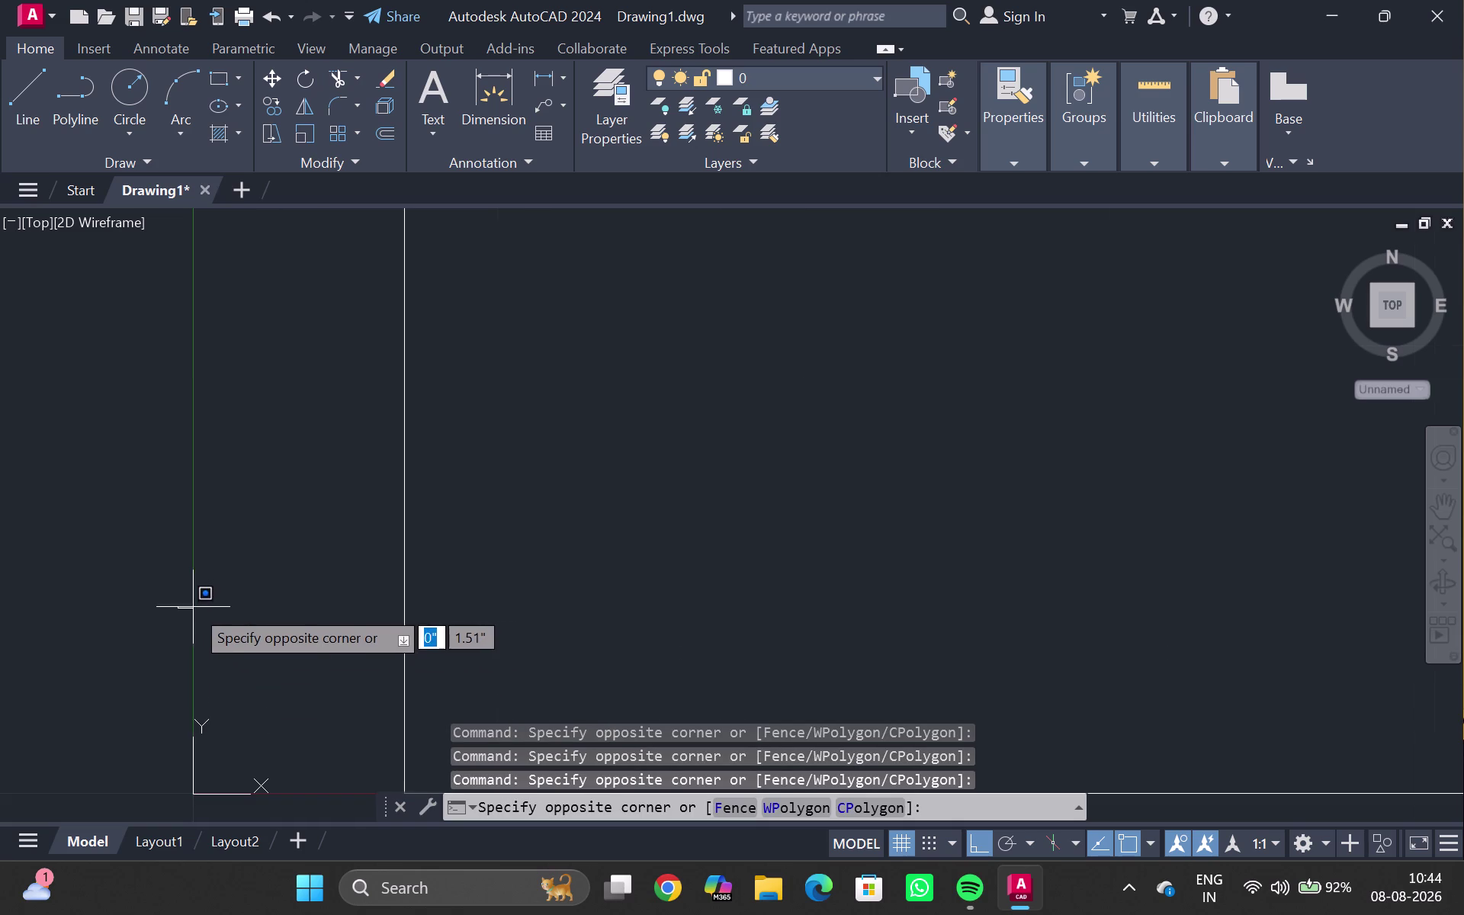
click(197, 762)
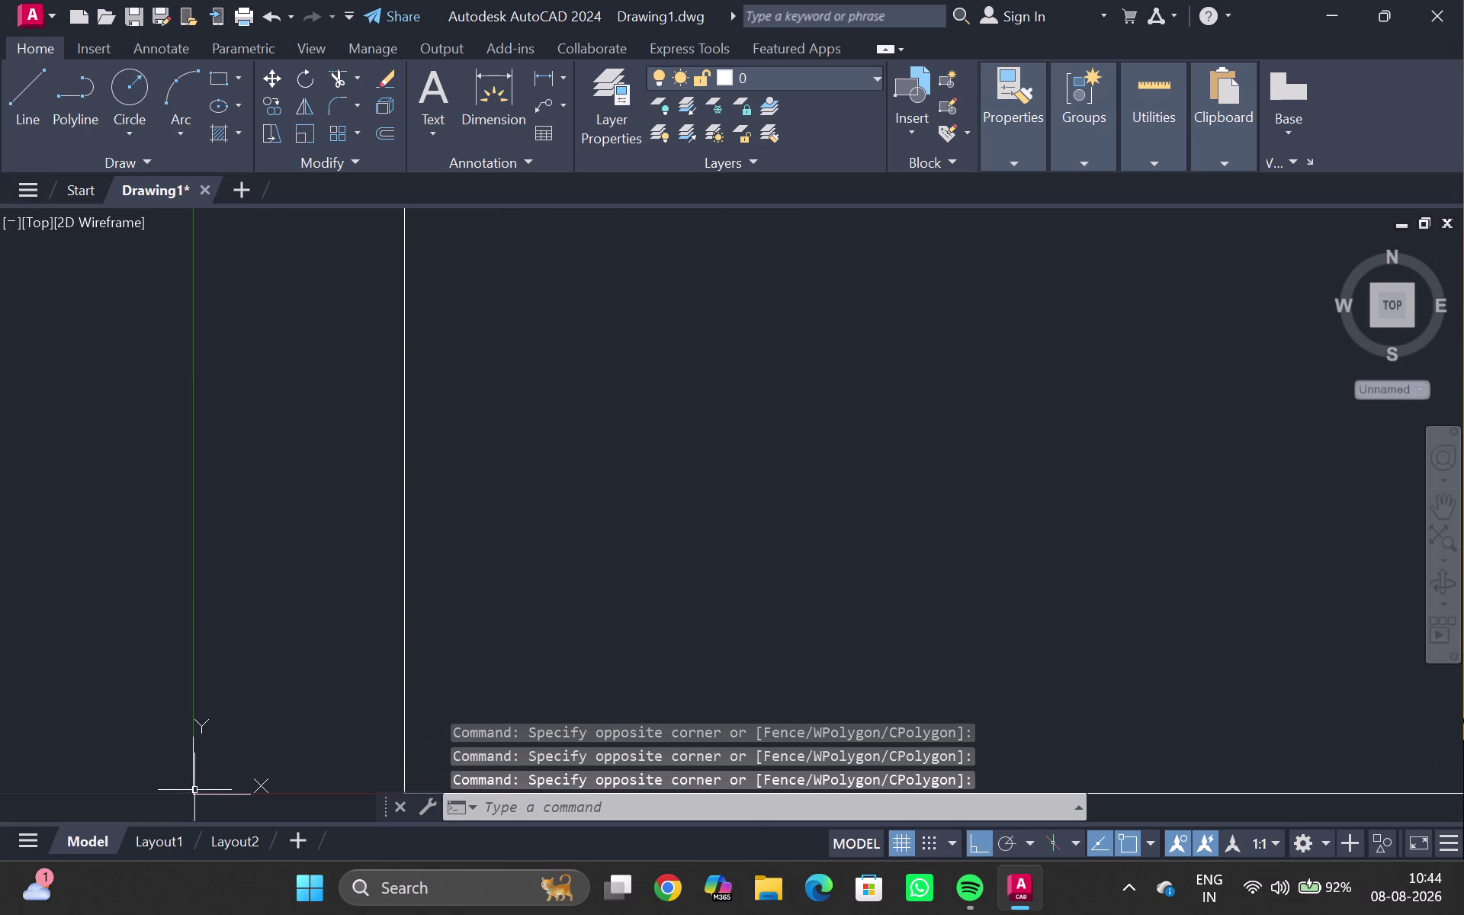
click(193, 793)
scroll(down, 3)
key(Escape)
Recentre the view around the lower-left corner and start the LINE command.
scroll(down, 3)
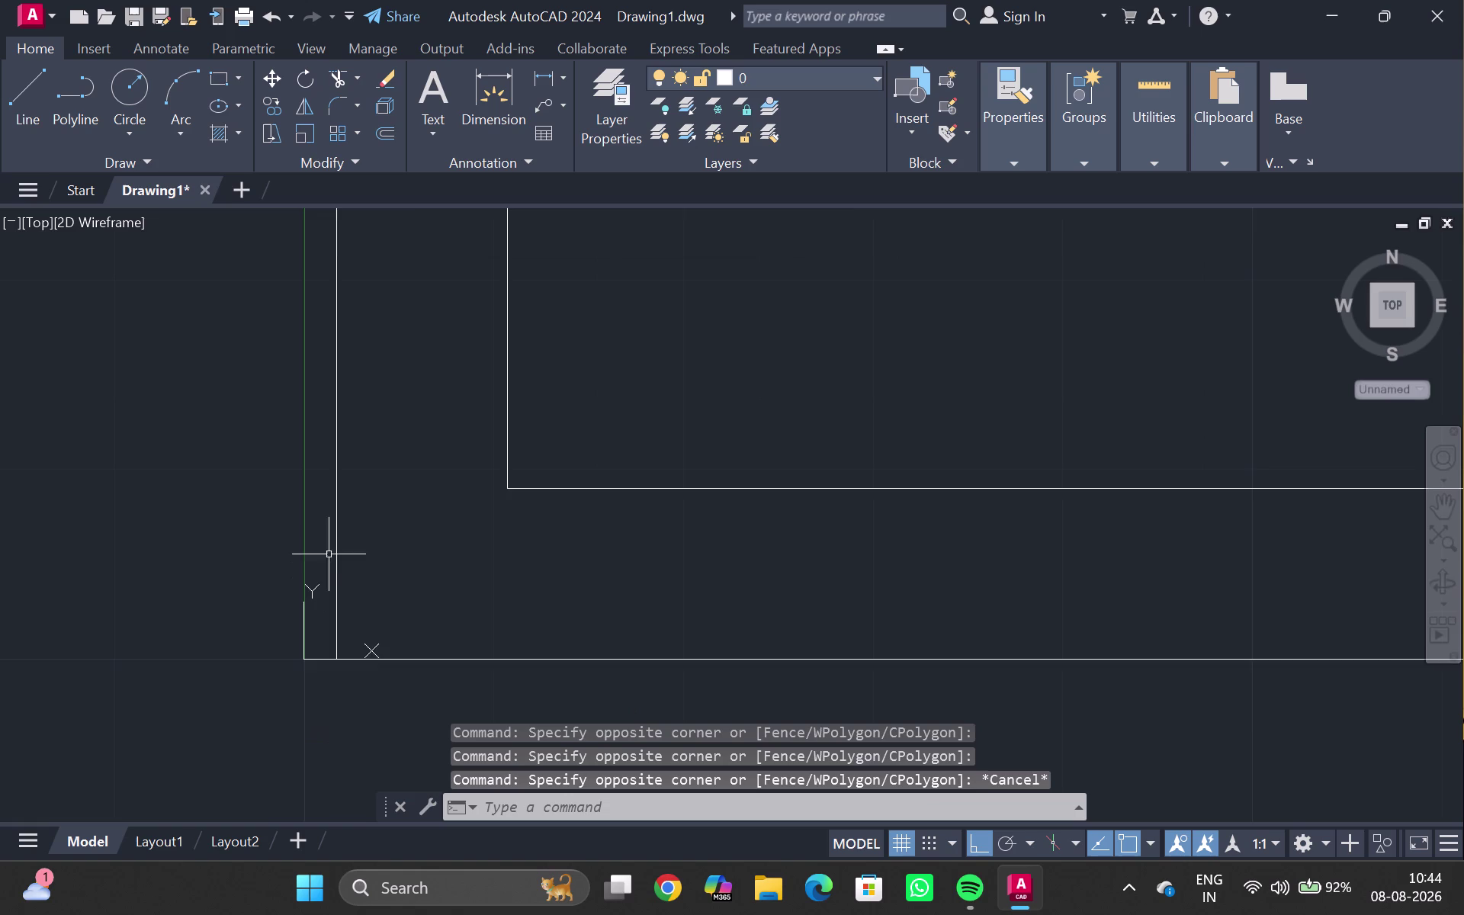
scroll(down, 3)
middle_click(369, 478)
scroll(up, 3)
middle_drag(347, 645, 351, 643)
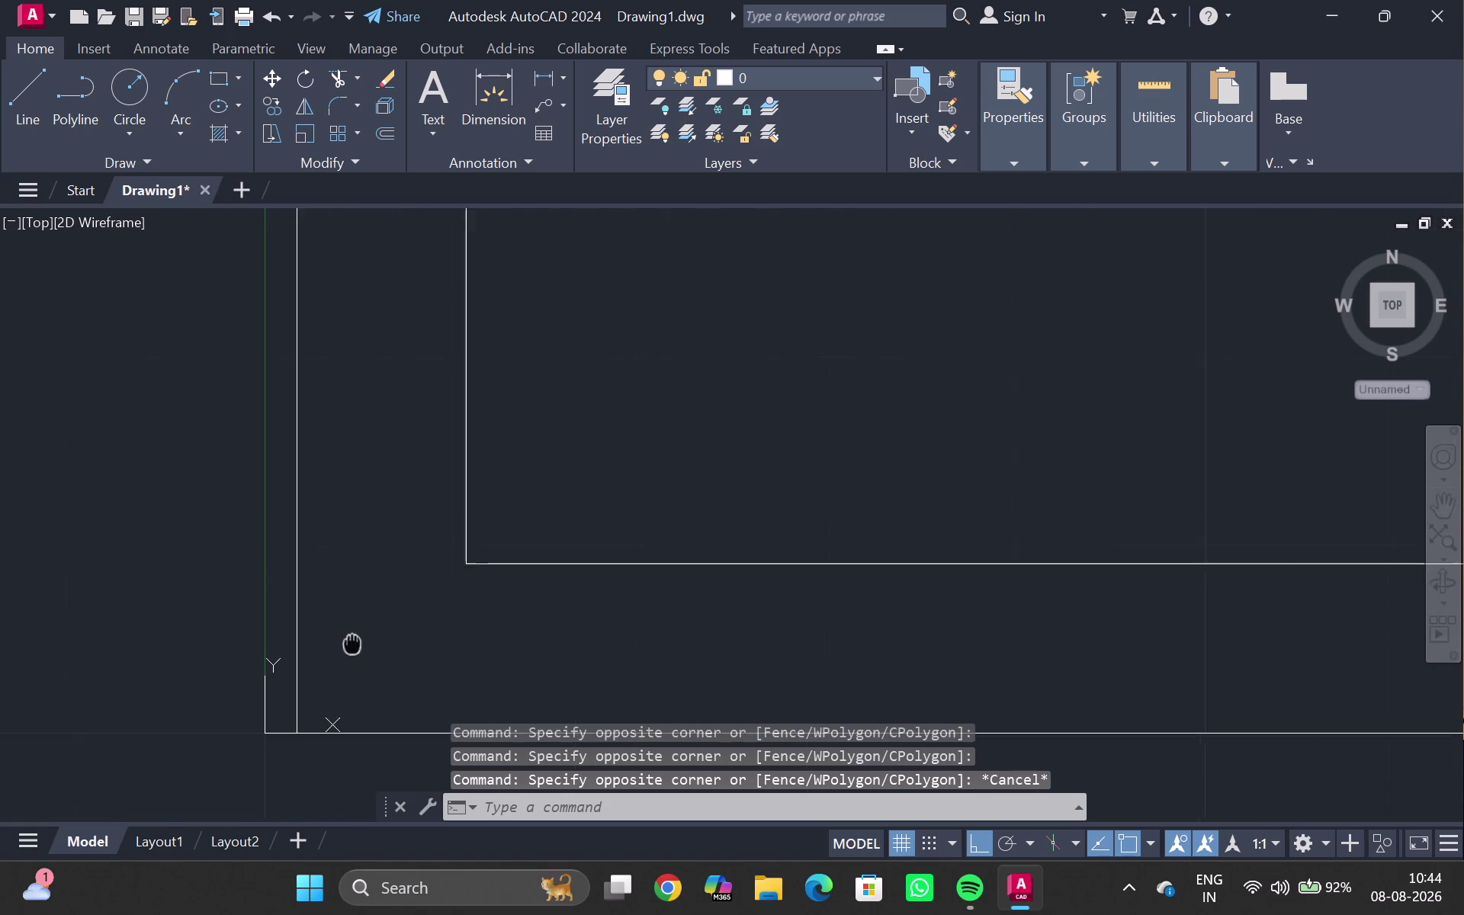
middle_drag(351, 642, 396, 469)
scroll(up, 3)
key(l)
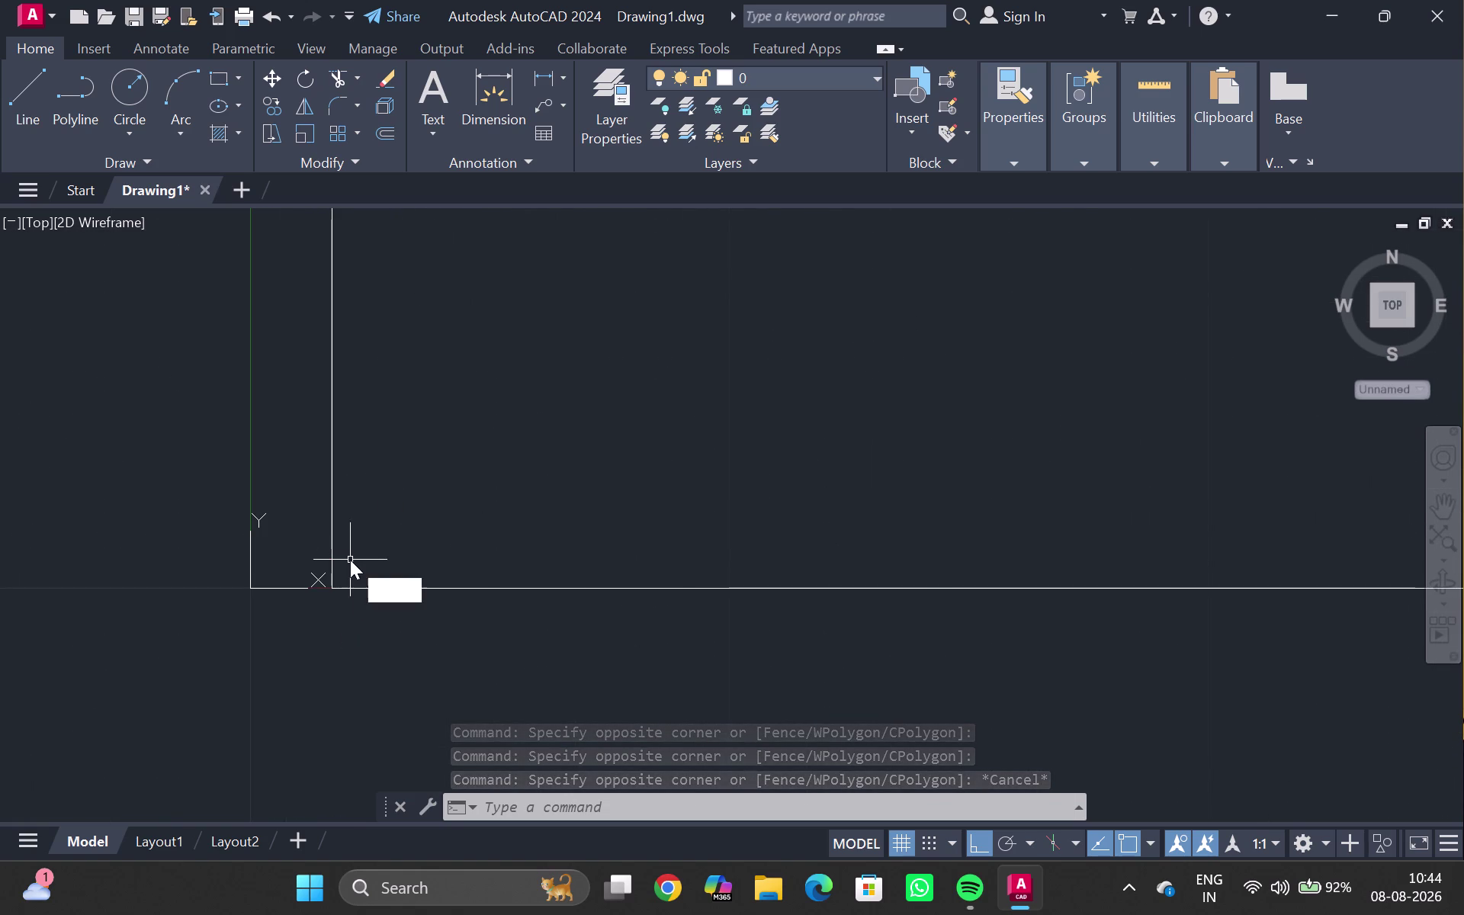
key(Return)
Draw a 10' line starting at the plan's lower-left corner.
click(335, 587)
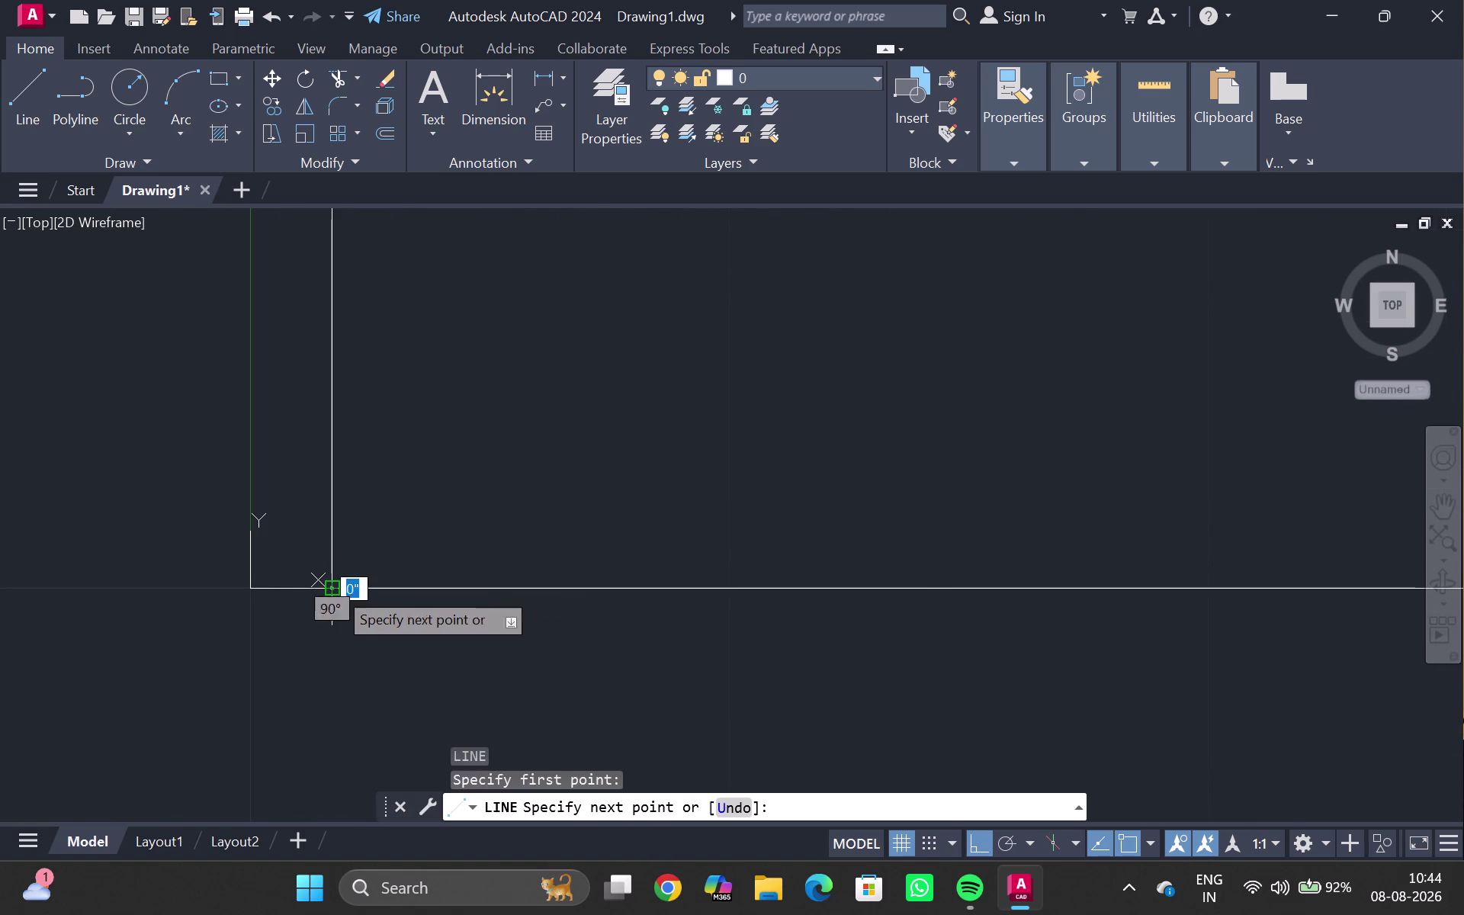
middle_drag(336, 640, 356, 382)
scroll(down, 3)
scroll(up, 3)
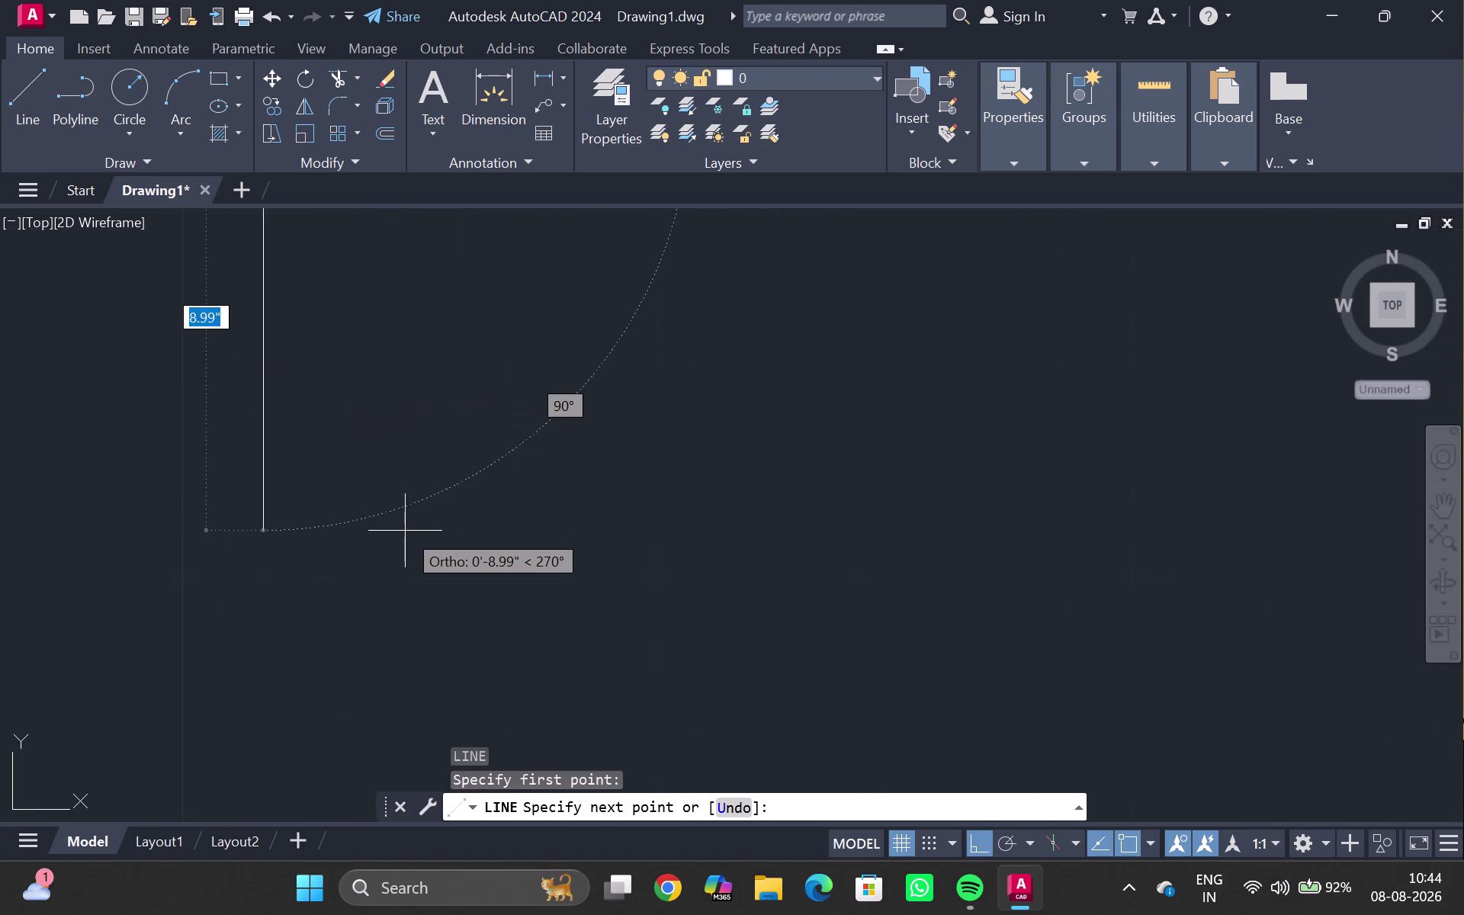
scroll(down, 3)
text(10)
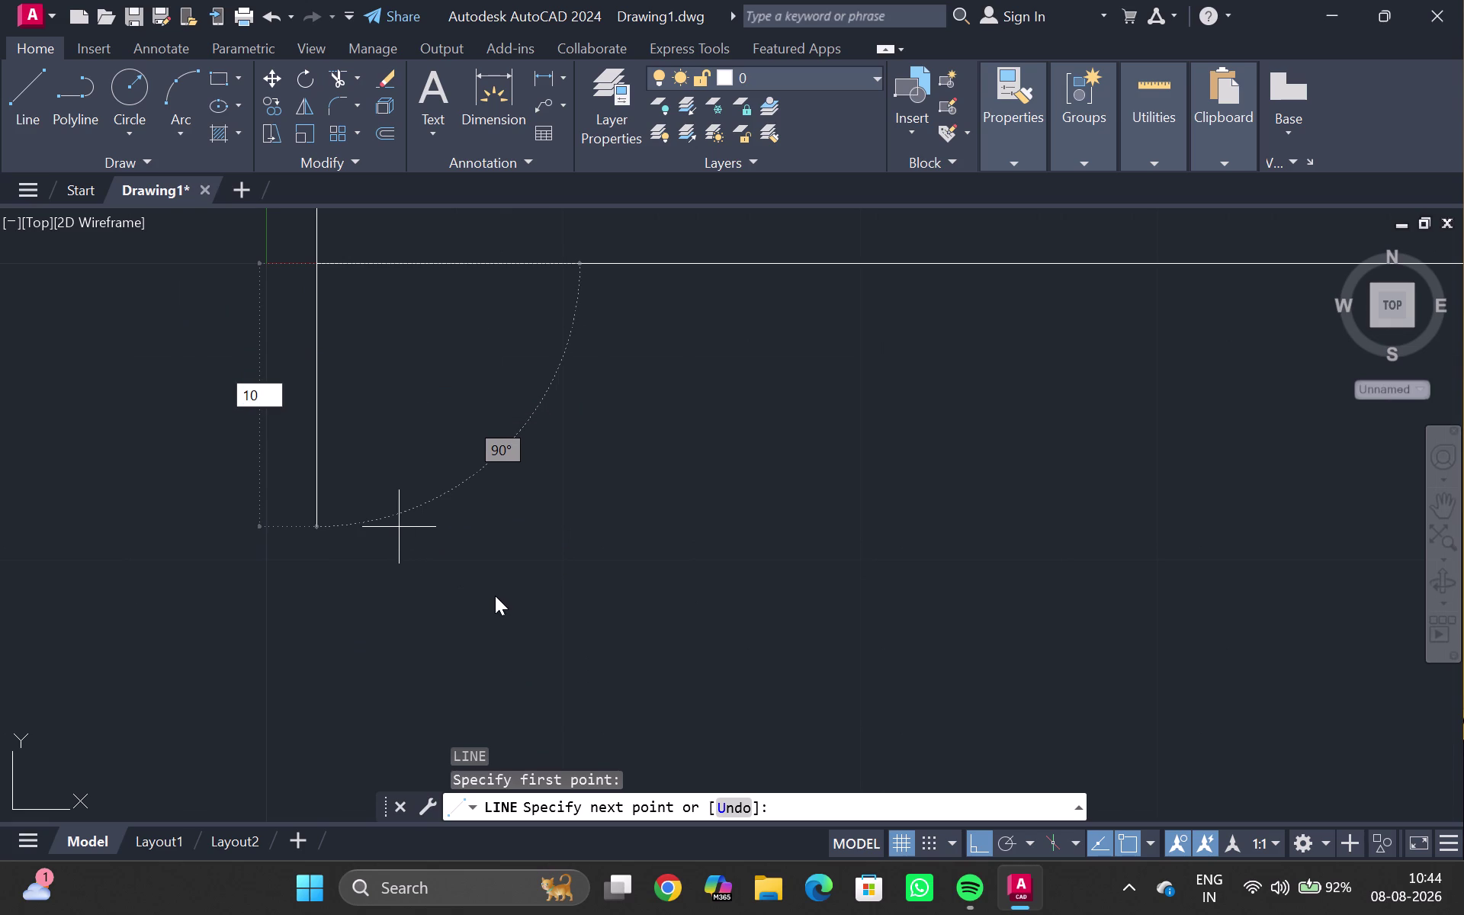
key(apostrophe)
key(Return)
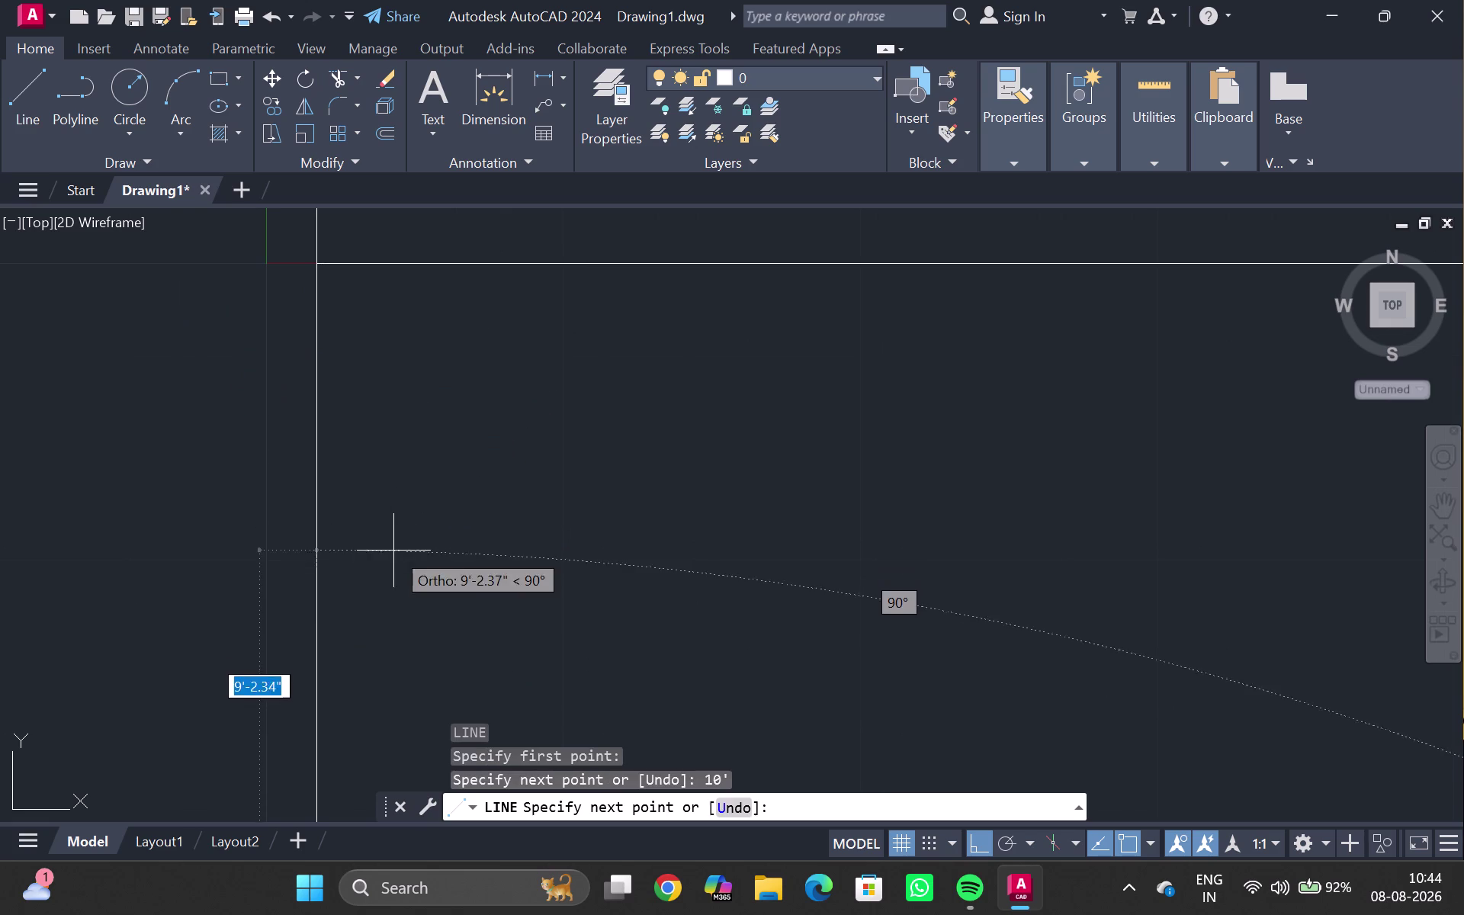
click(394, 550)
scroll(down, 3)
key(Escape)
Pan below the plan and check the extra line's length in Quick Properties.
scroll(down, 3)
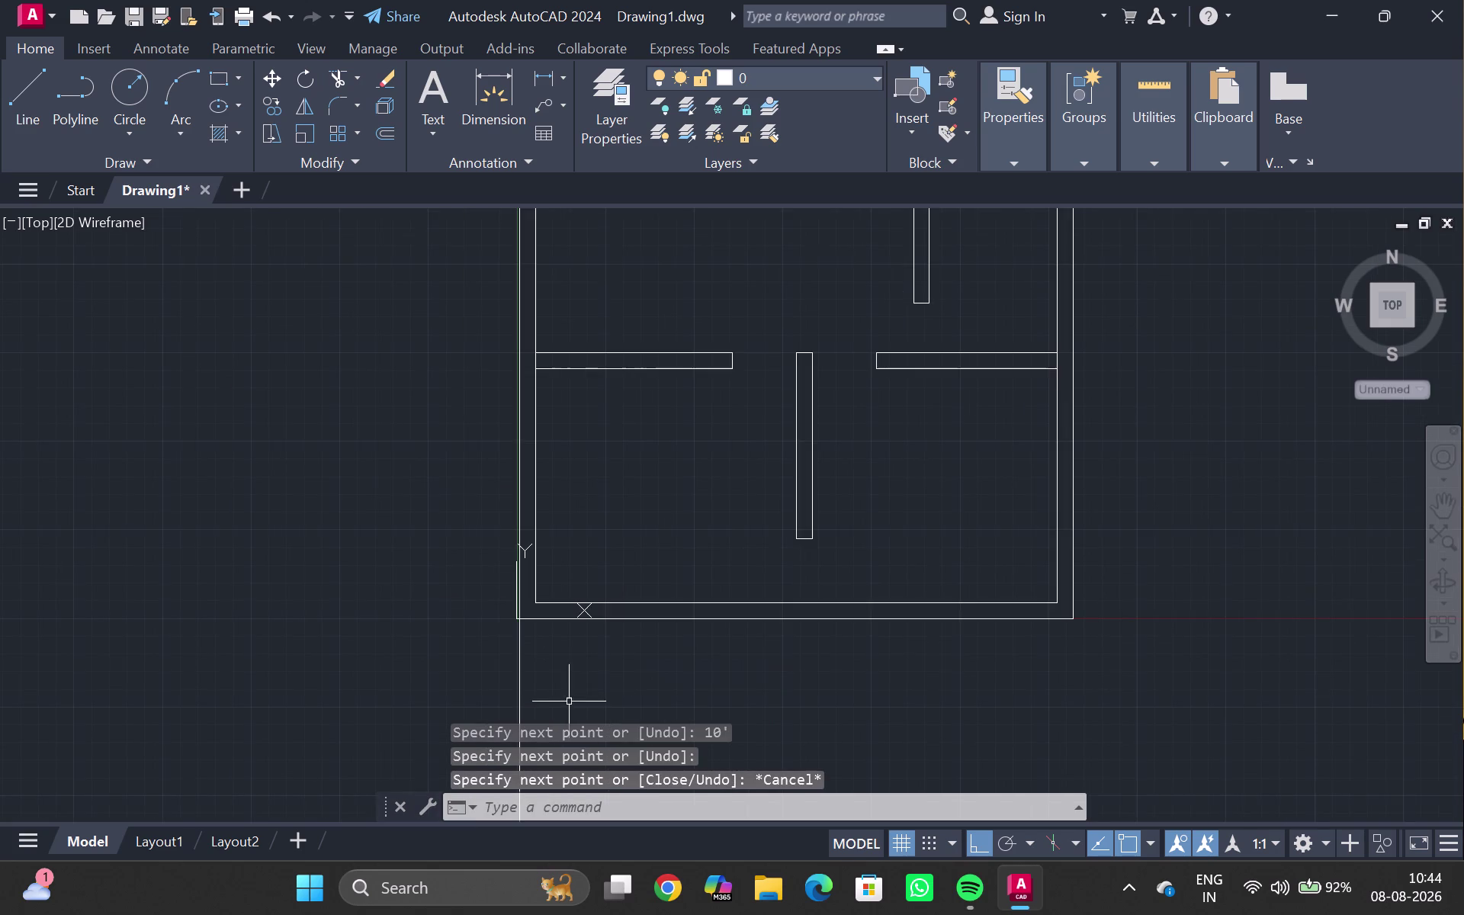
middle_drag(567, 702, 507, 417)
scroll(up, 3)
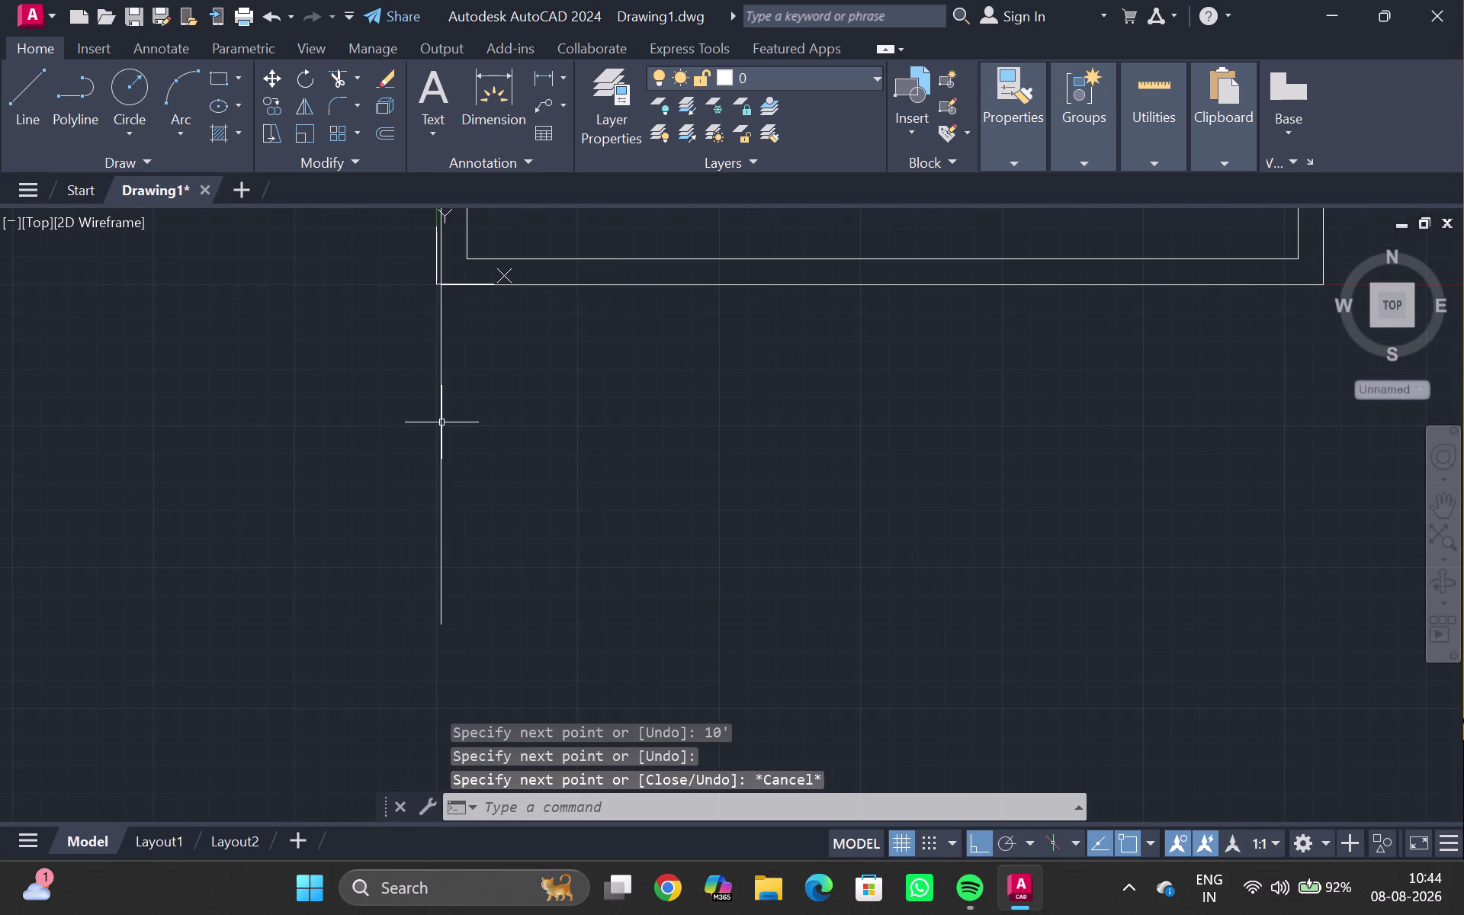
double_click(440, 423)
scroll(up, 3)
middle_drag(473, 352, 484, 656)
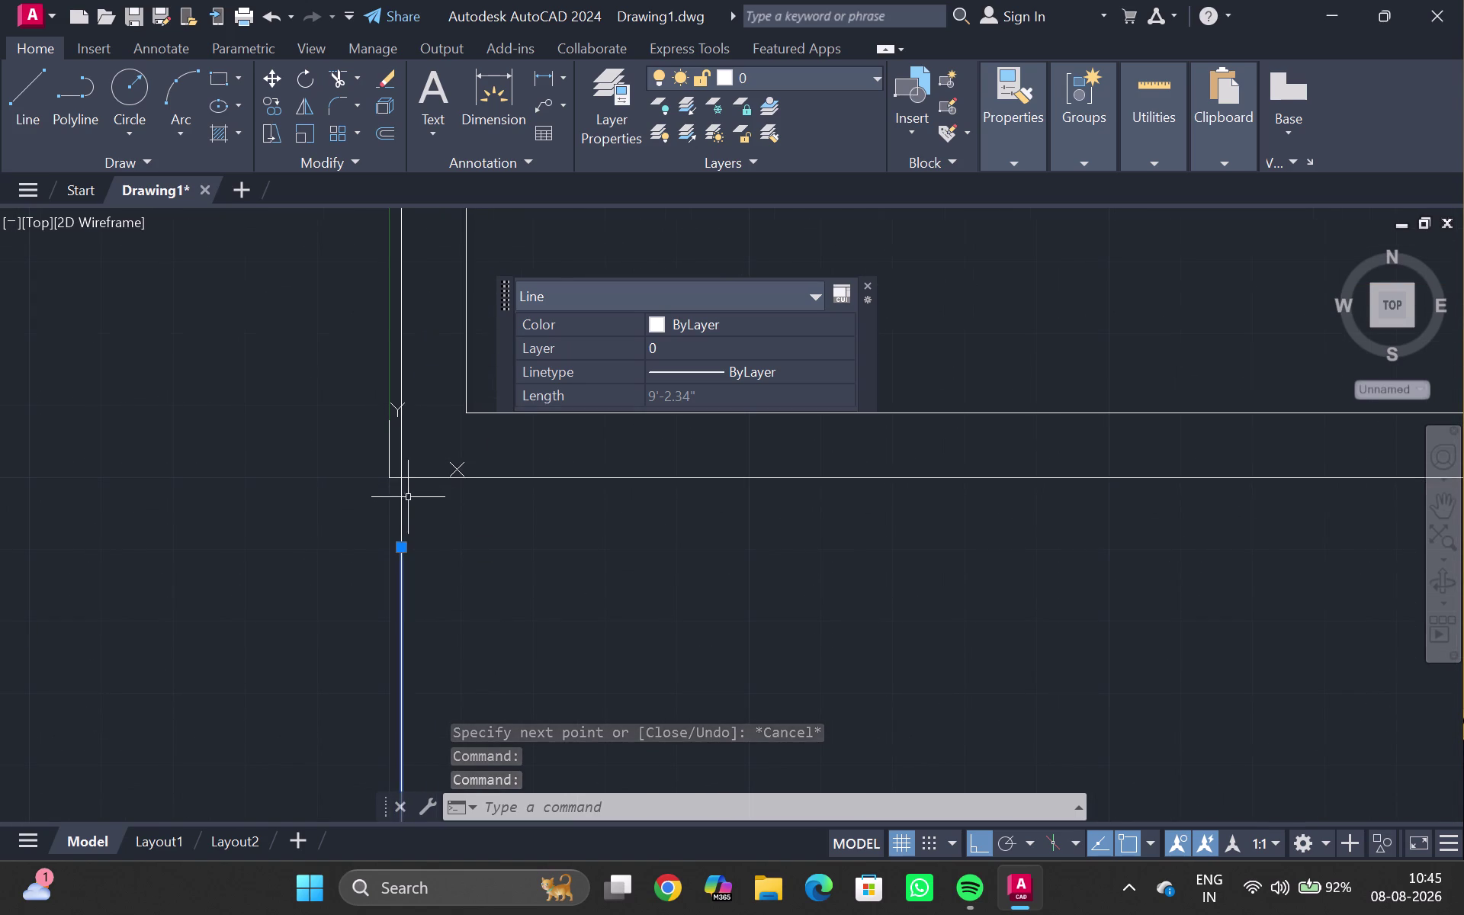
key(Escape)
Select the extra line below the corner and delete it.
click(404, 579)
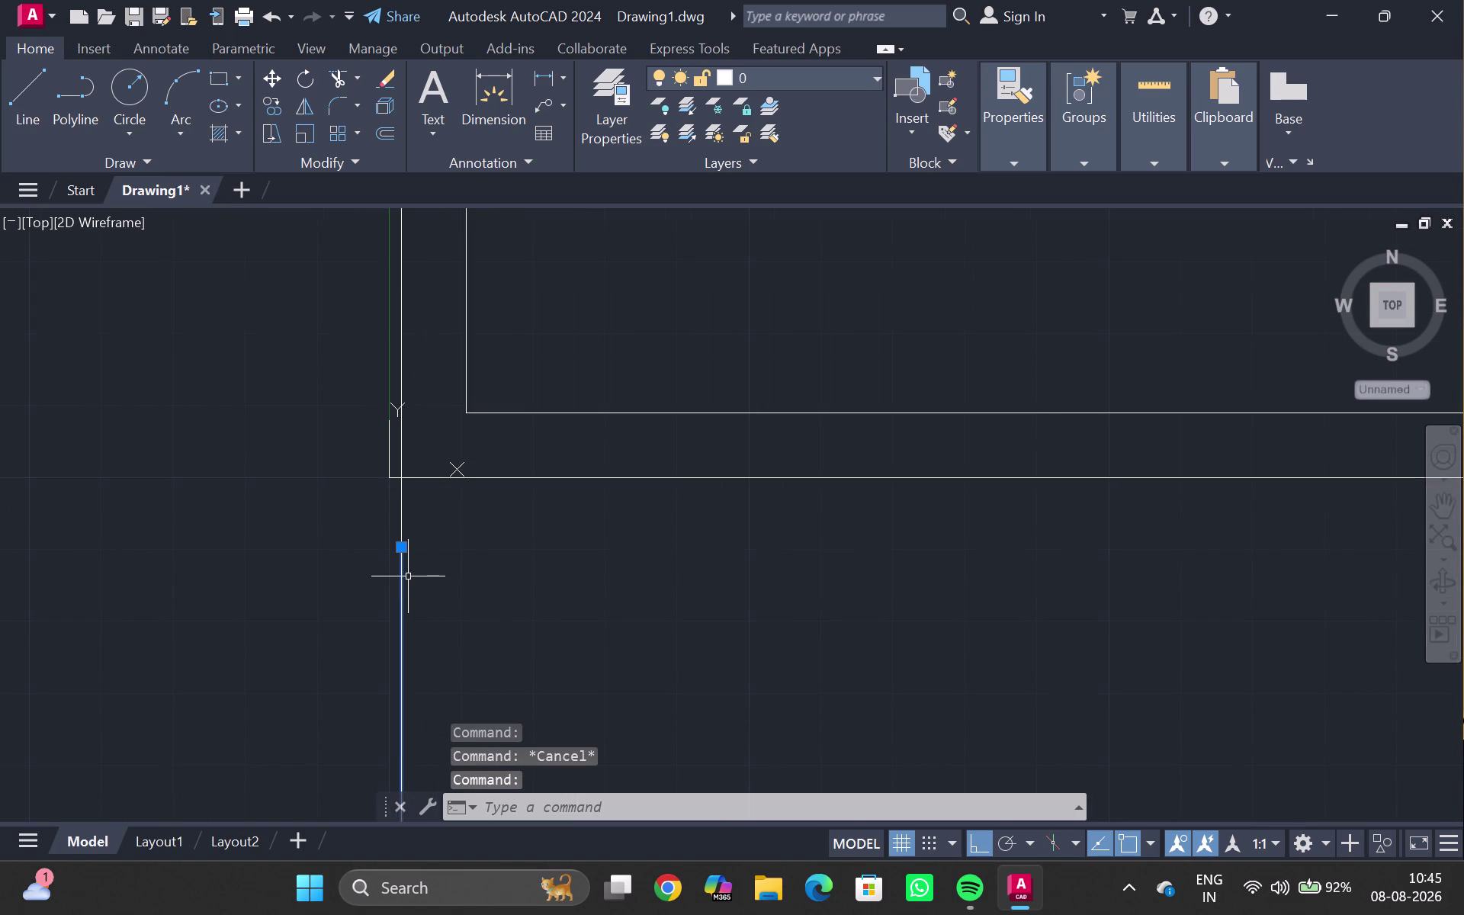
key(Delete)
click(398, 581)
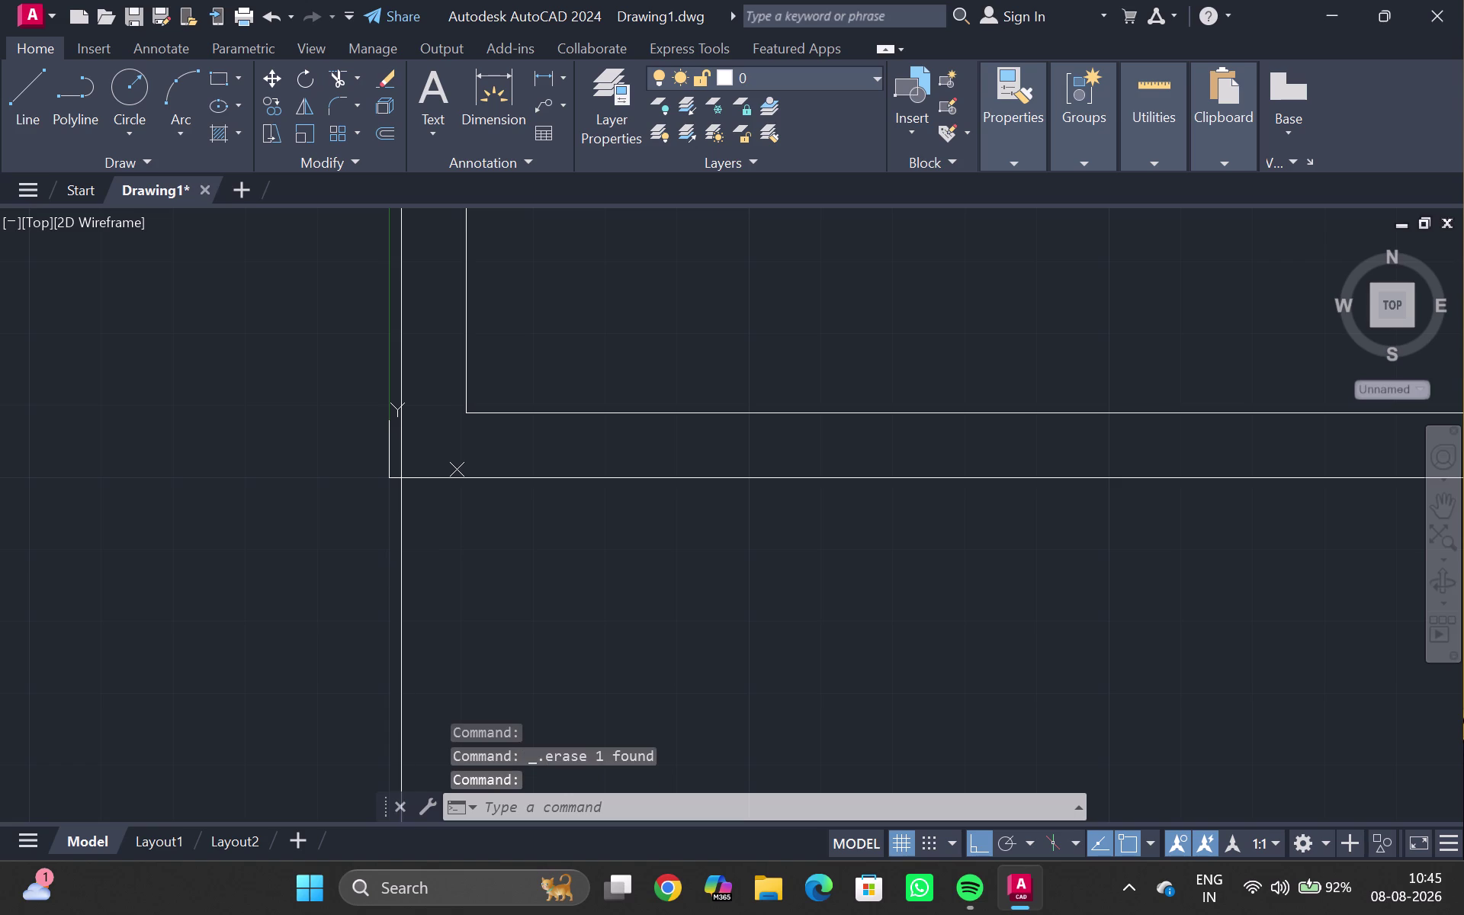
key(Delete)
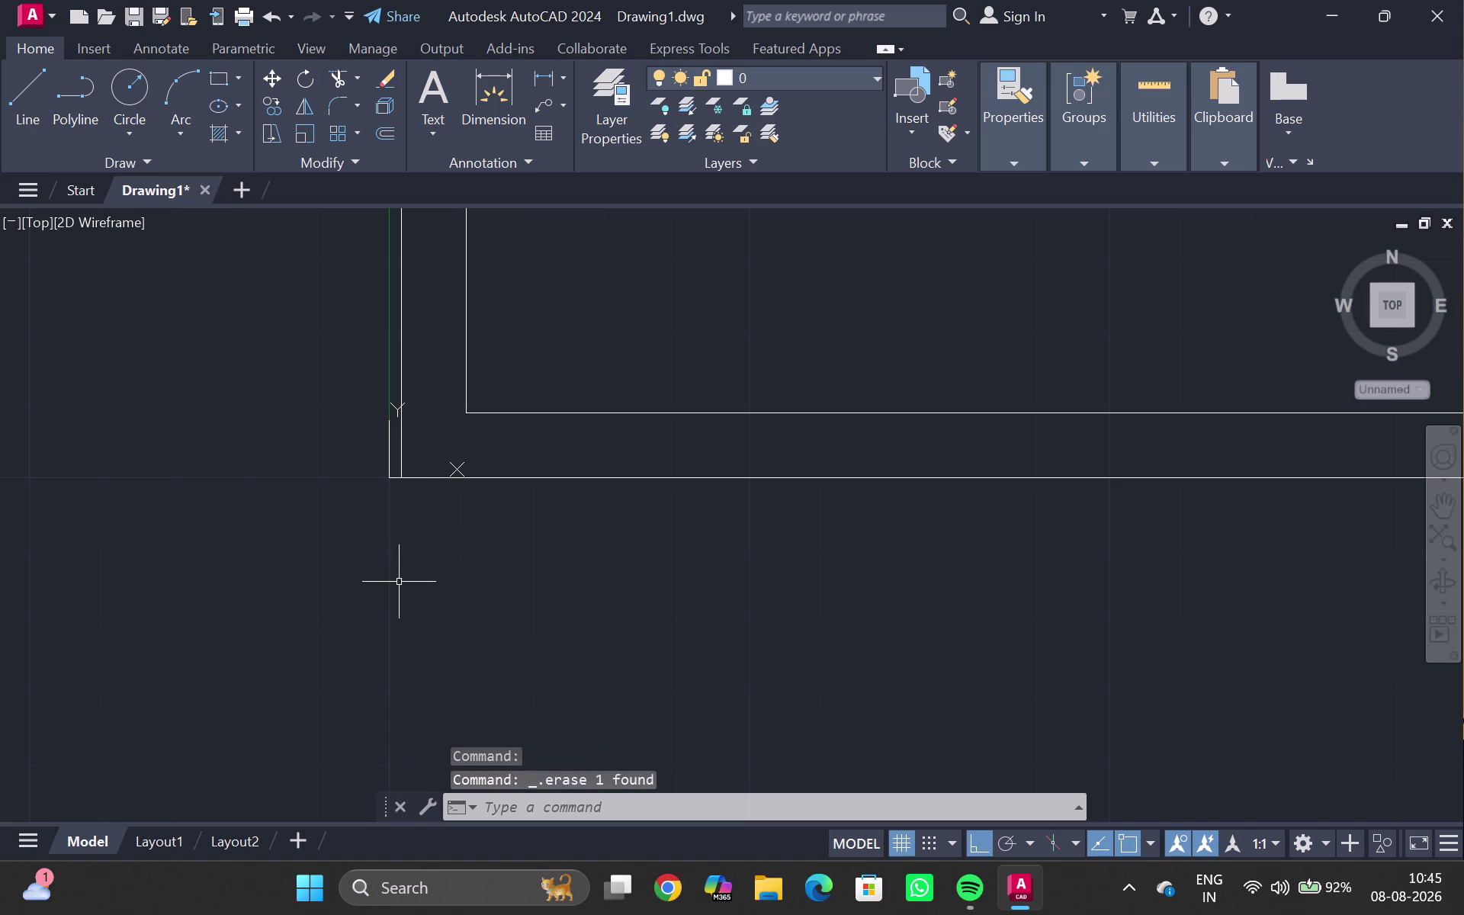
scroll(up, 3)
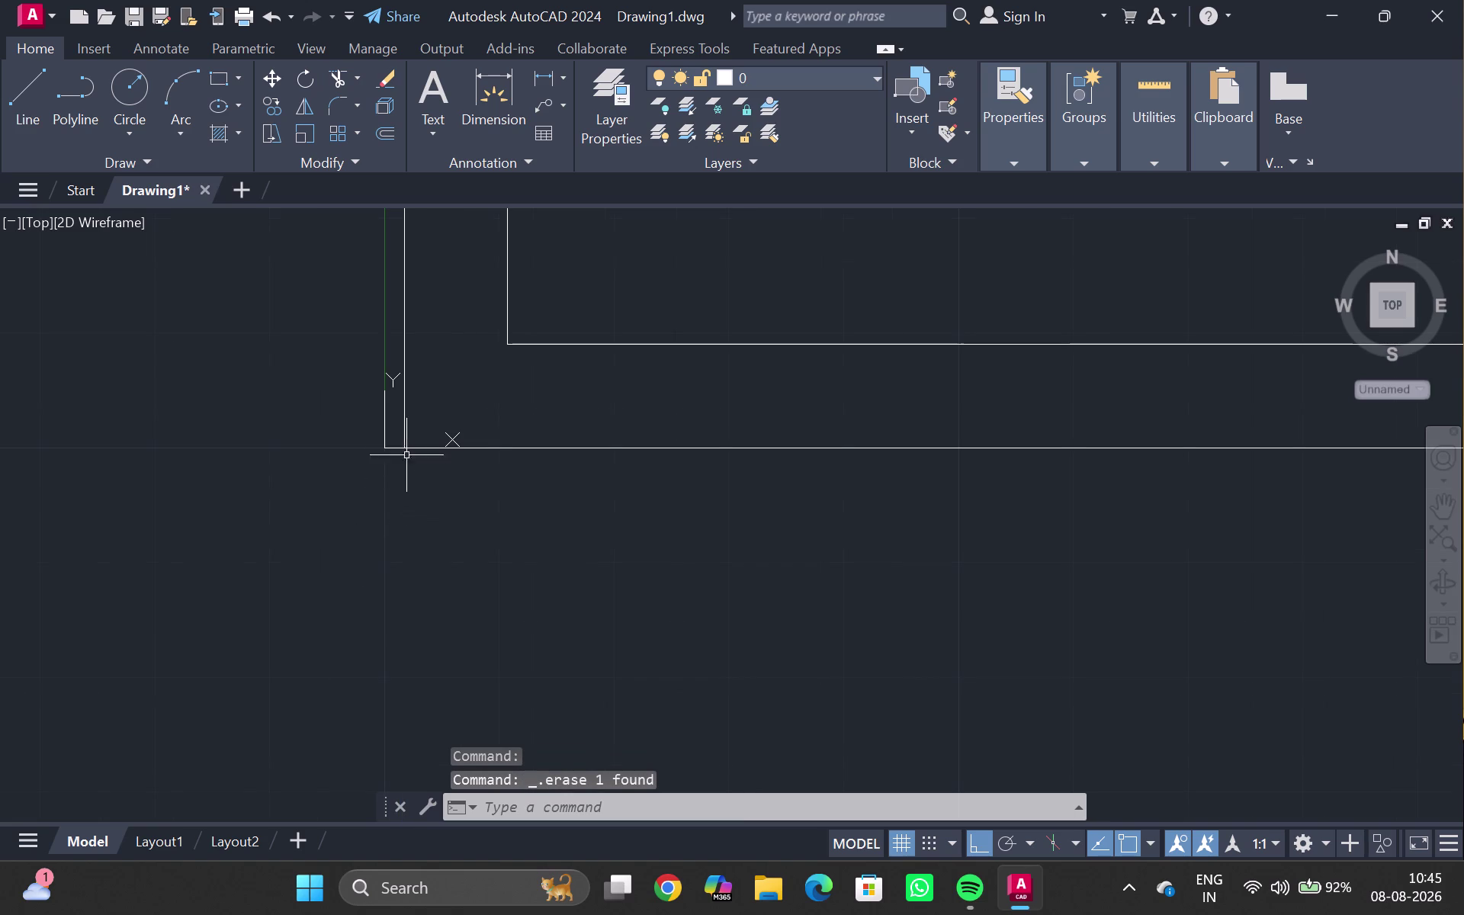
Draw a 10' line downward from the lower-left corner snap, then pan to review it.
key(l)
key(Return)
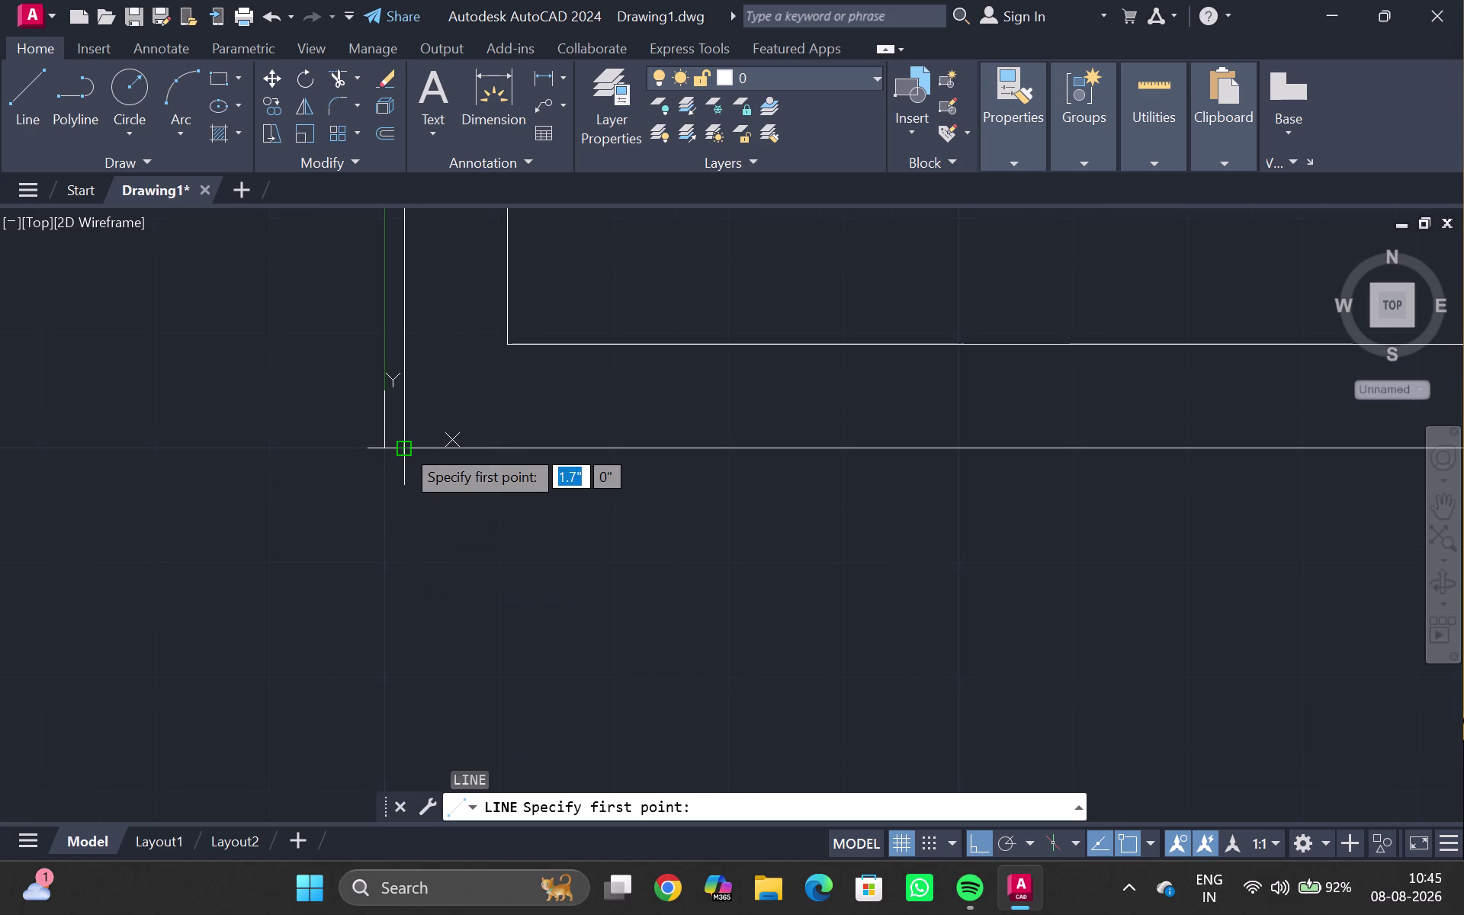
double_click(403, 446)
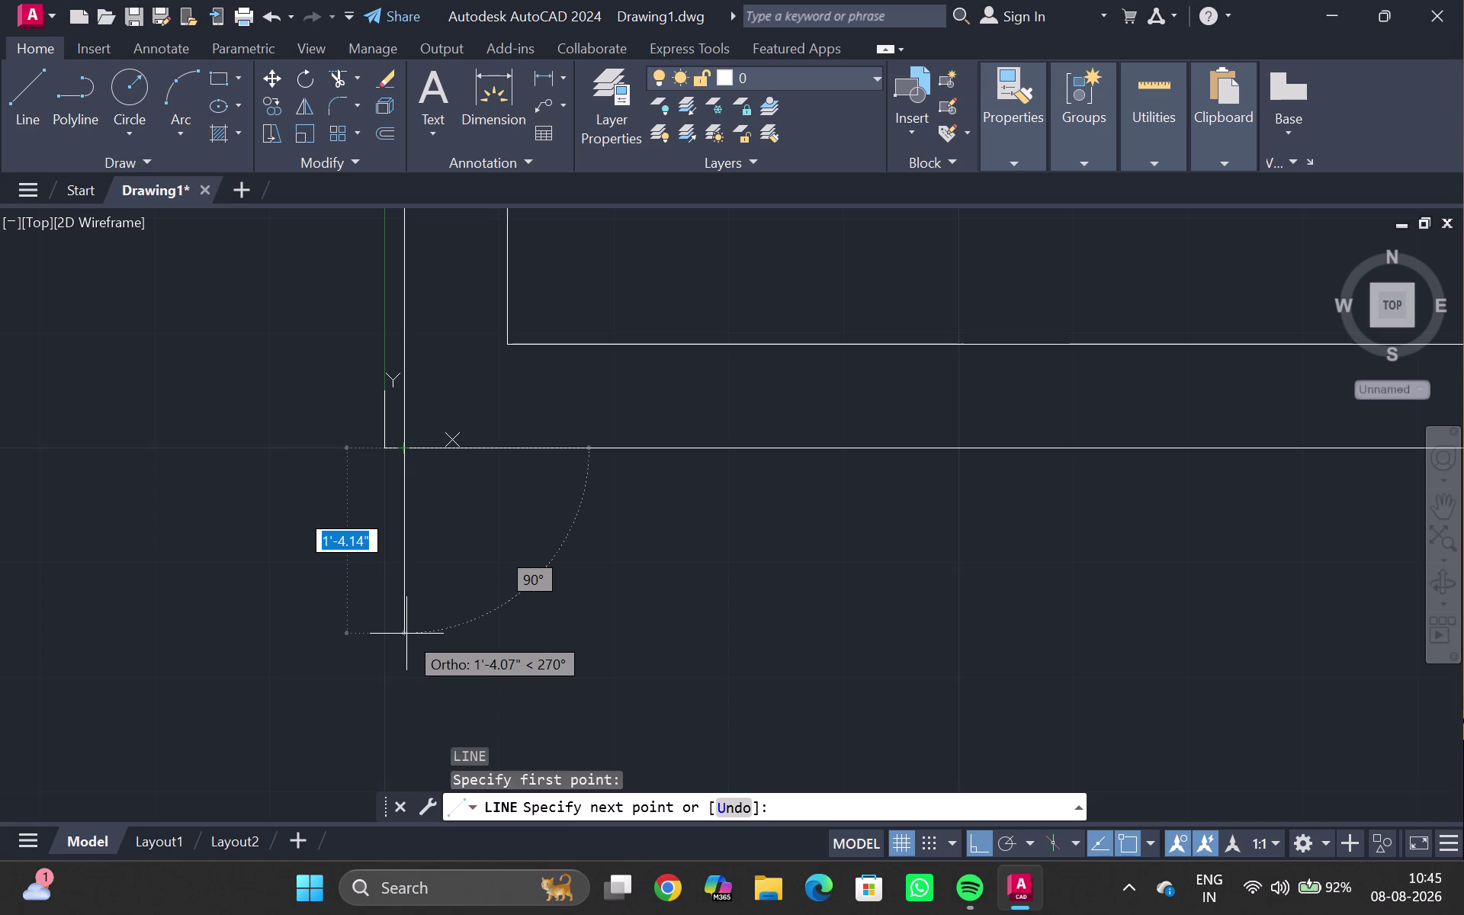
text(10')
key(Return)
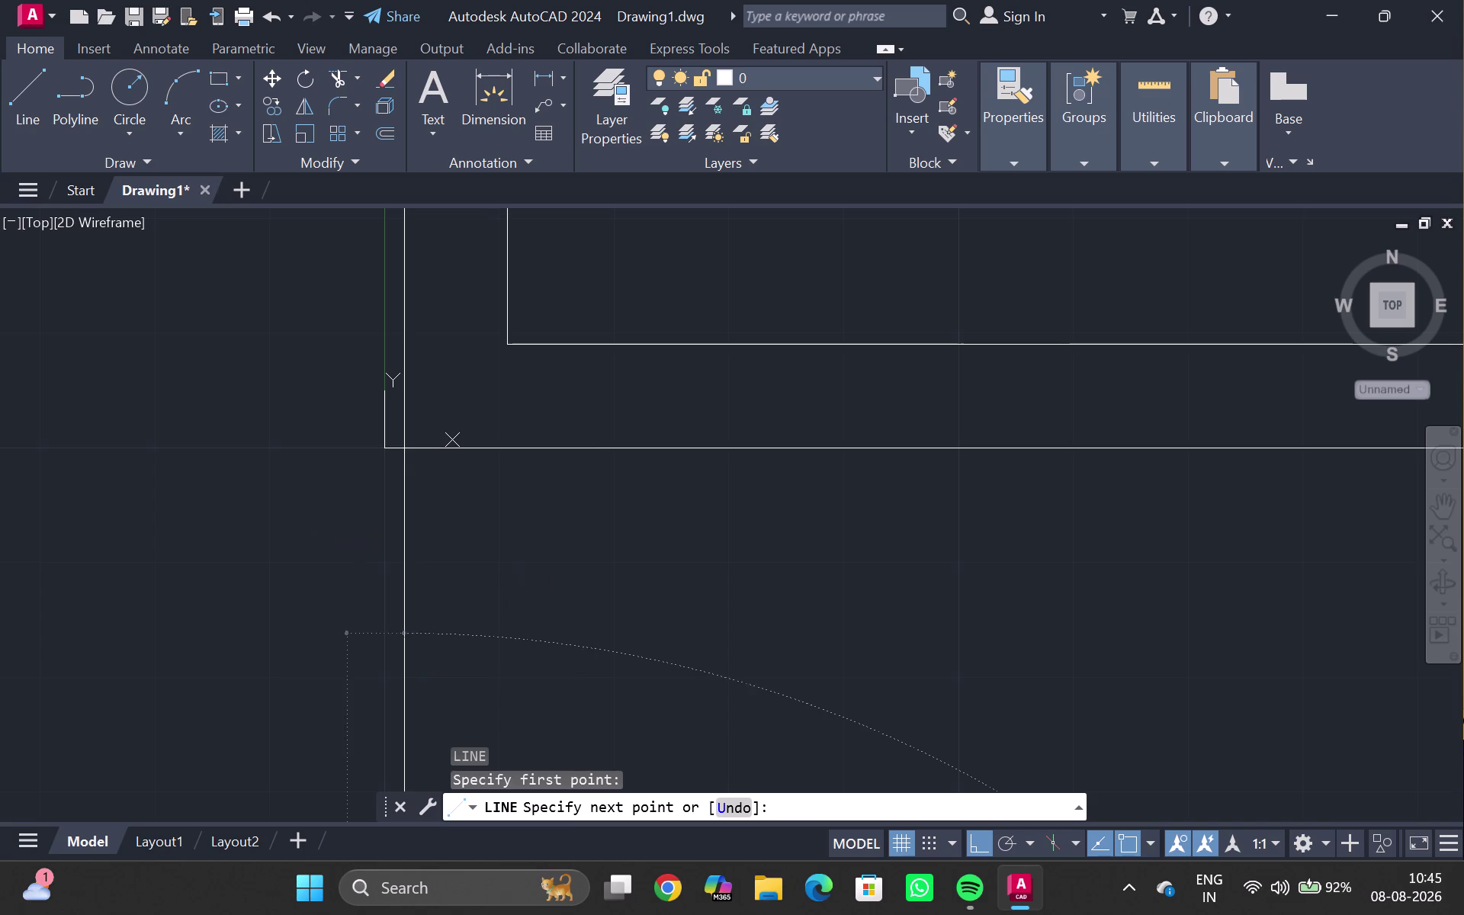
key(Escape)
scroll(down, 3)
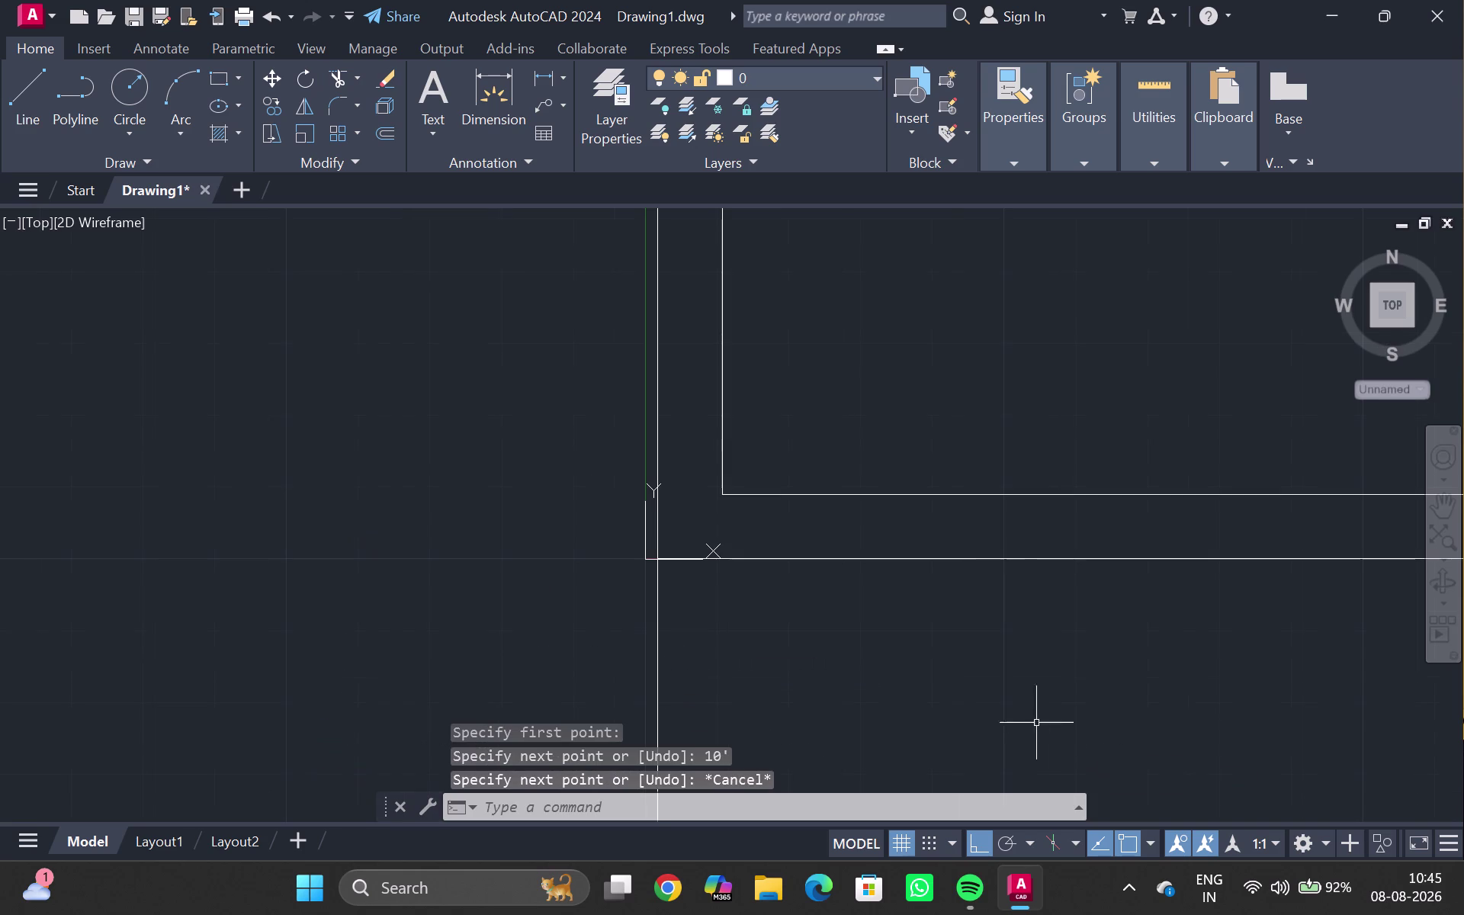
middle_drag(819, 707, 604, 367)
scroll(down, 3)
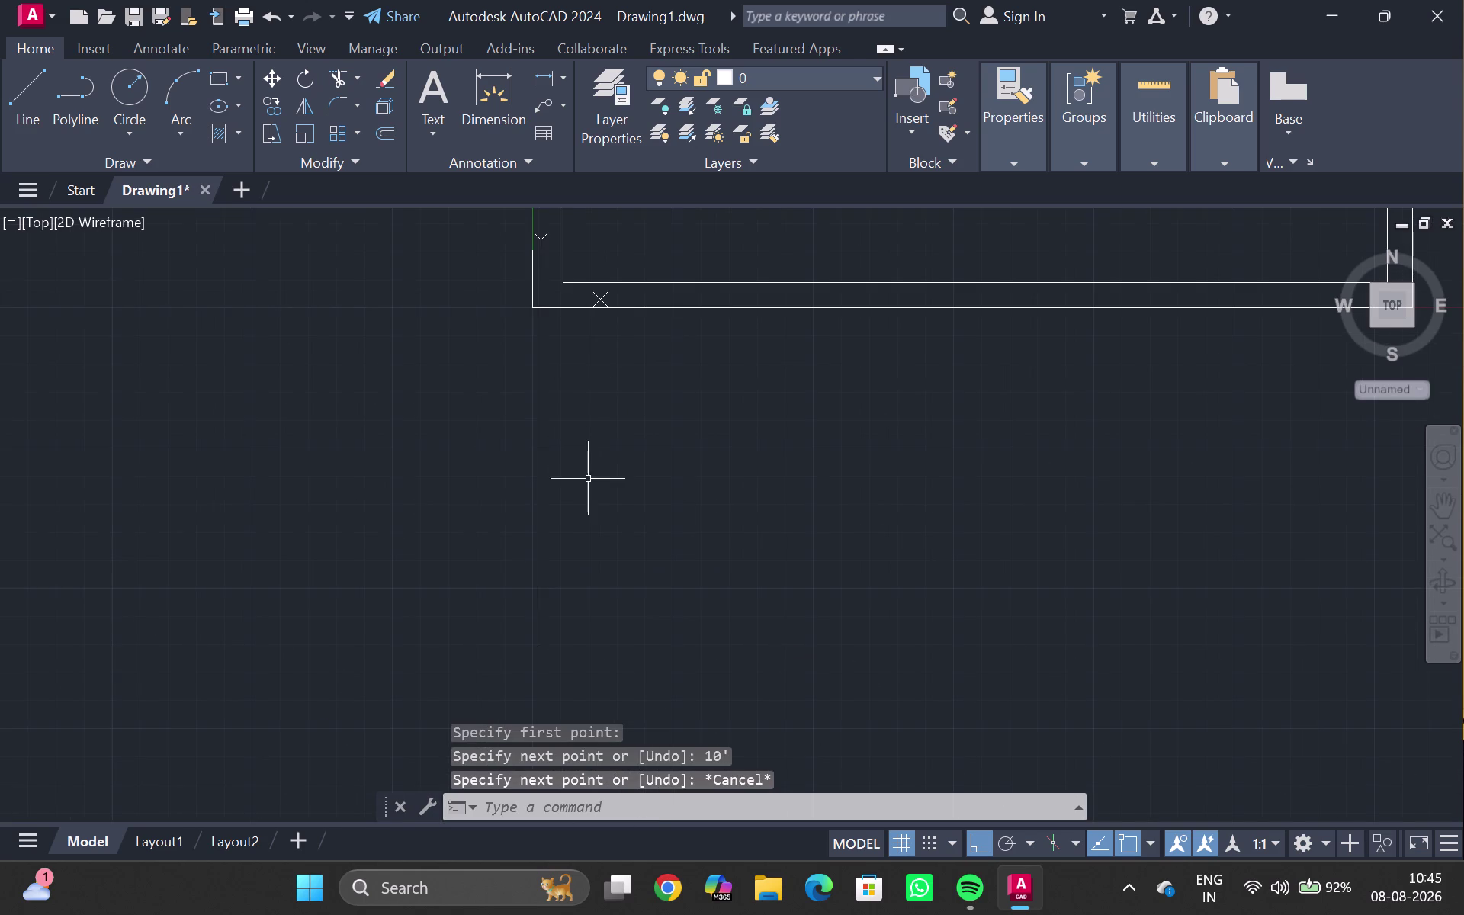
middle_drag(588, 479, 538, 519)
scroll(down, 3)
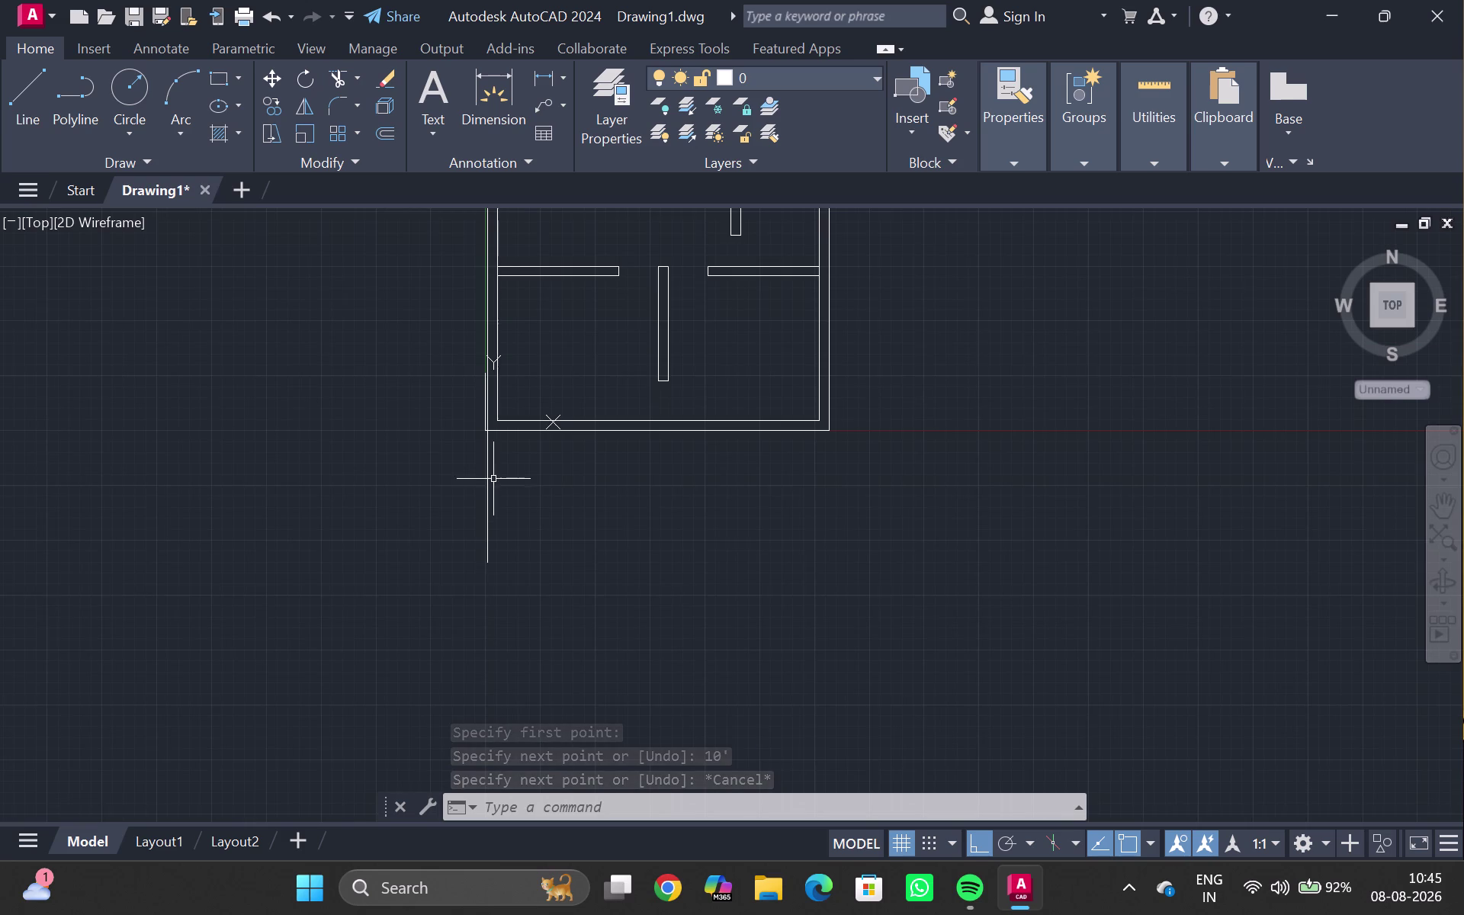
scroll(down, 3)
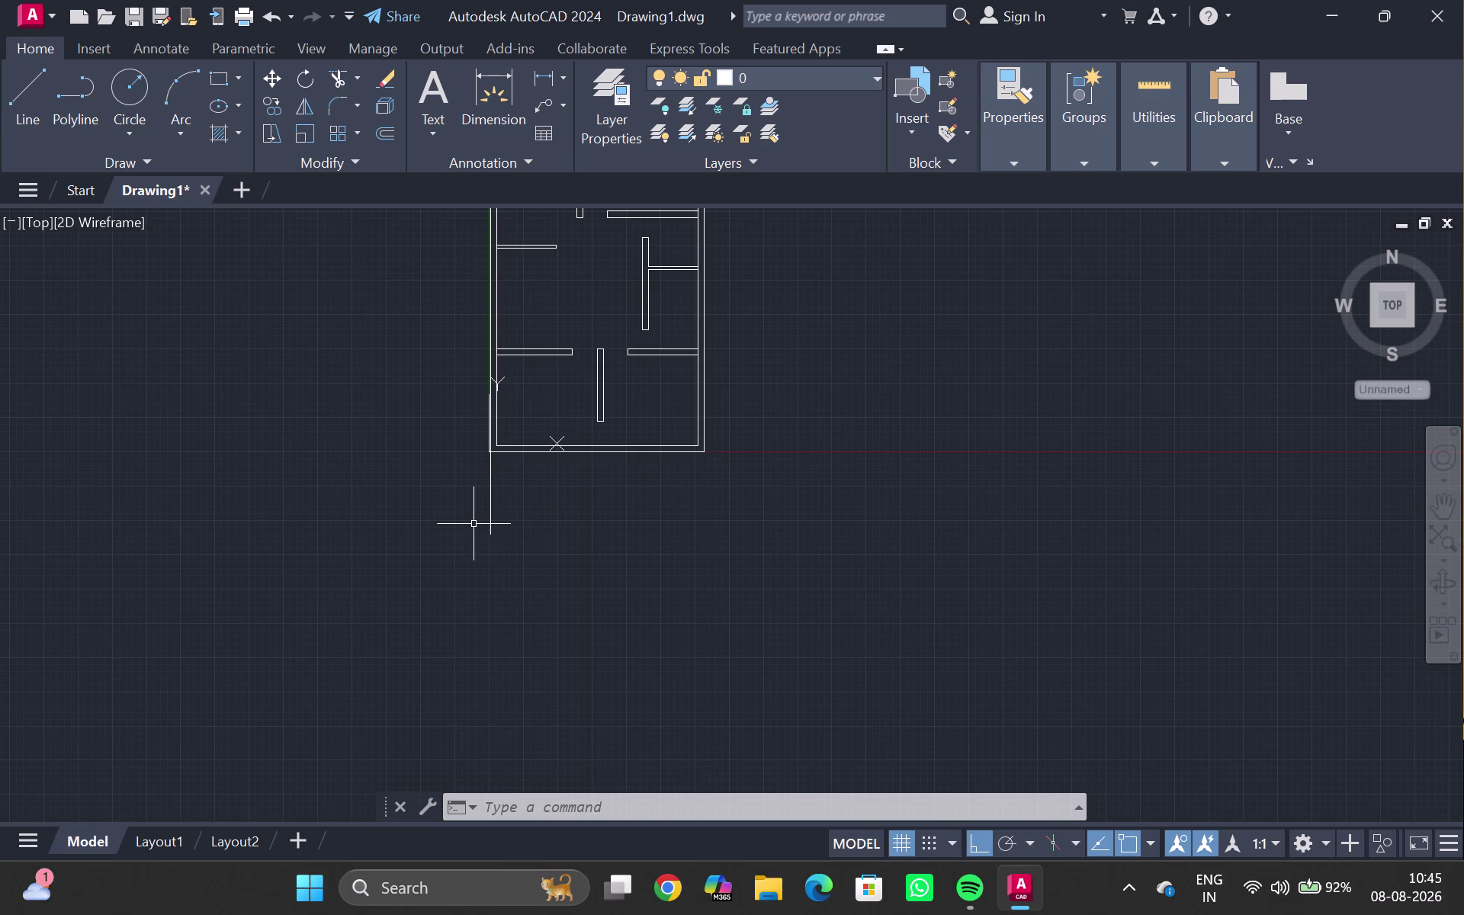
text(dli)
key(Return)
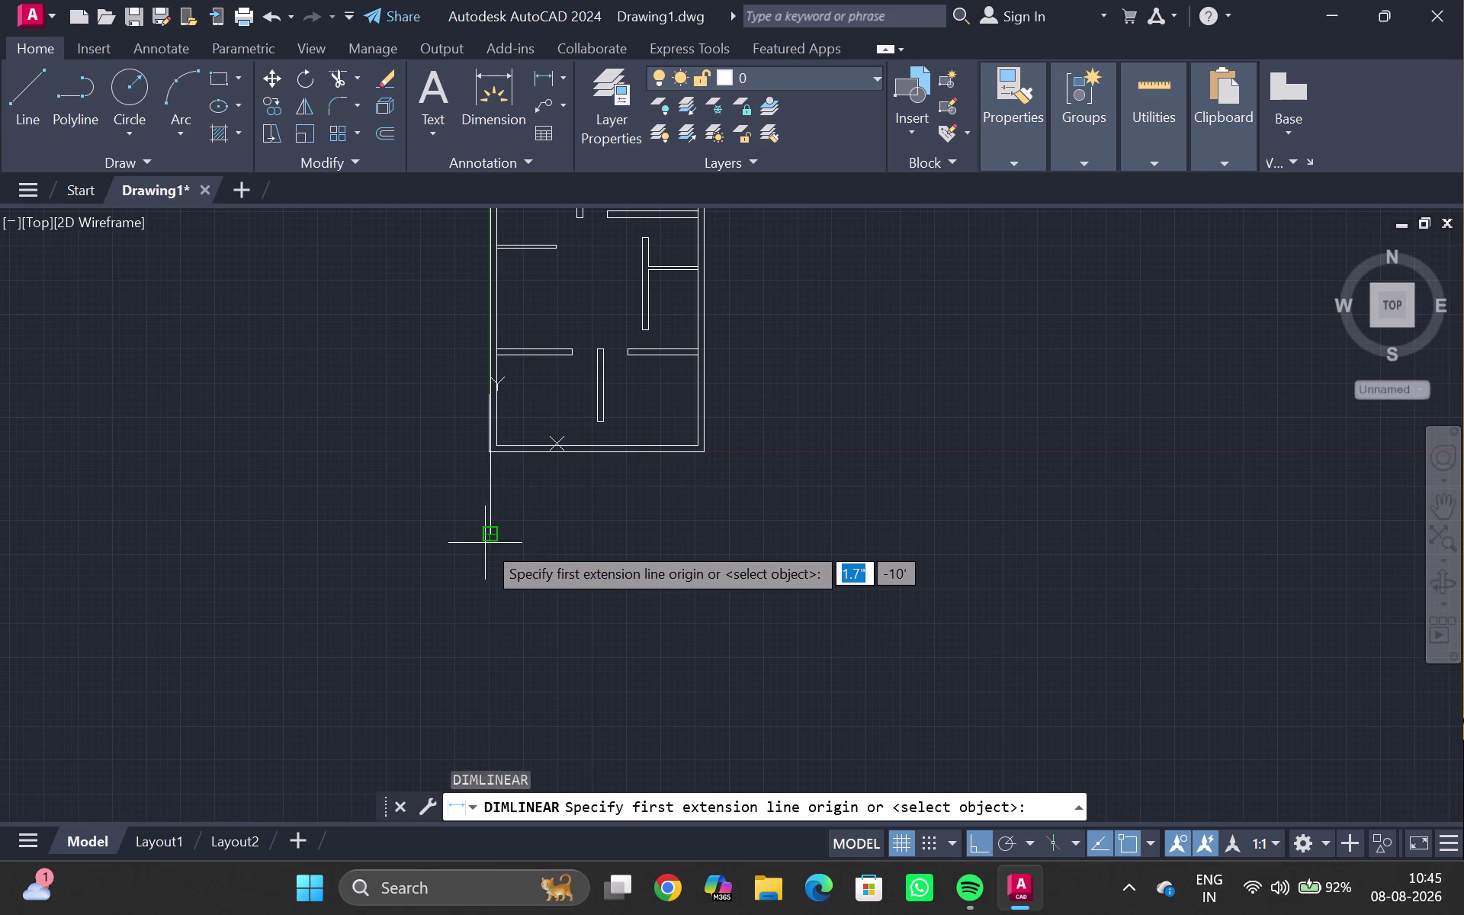
click(488, 538)
scroll(down, 3)
middle_drag(510, 353, 518, 653)
scroll(up, 3)
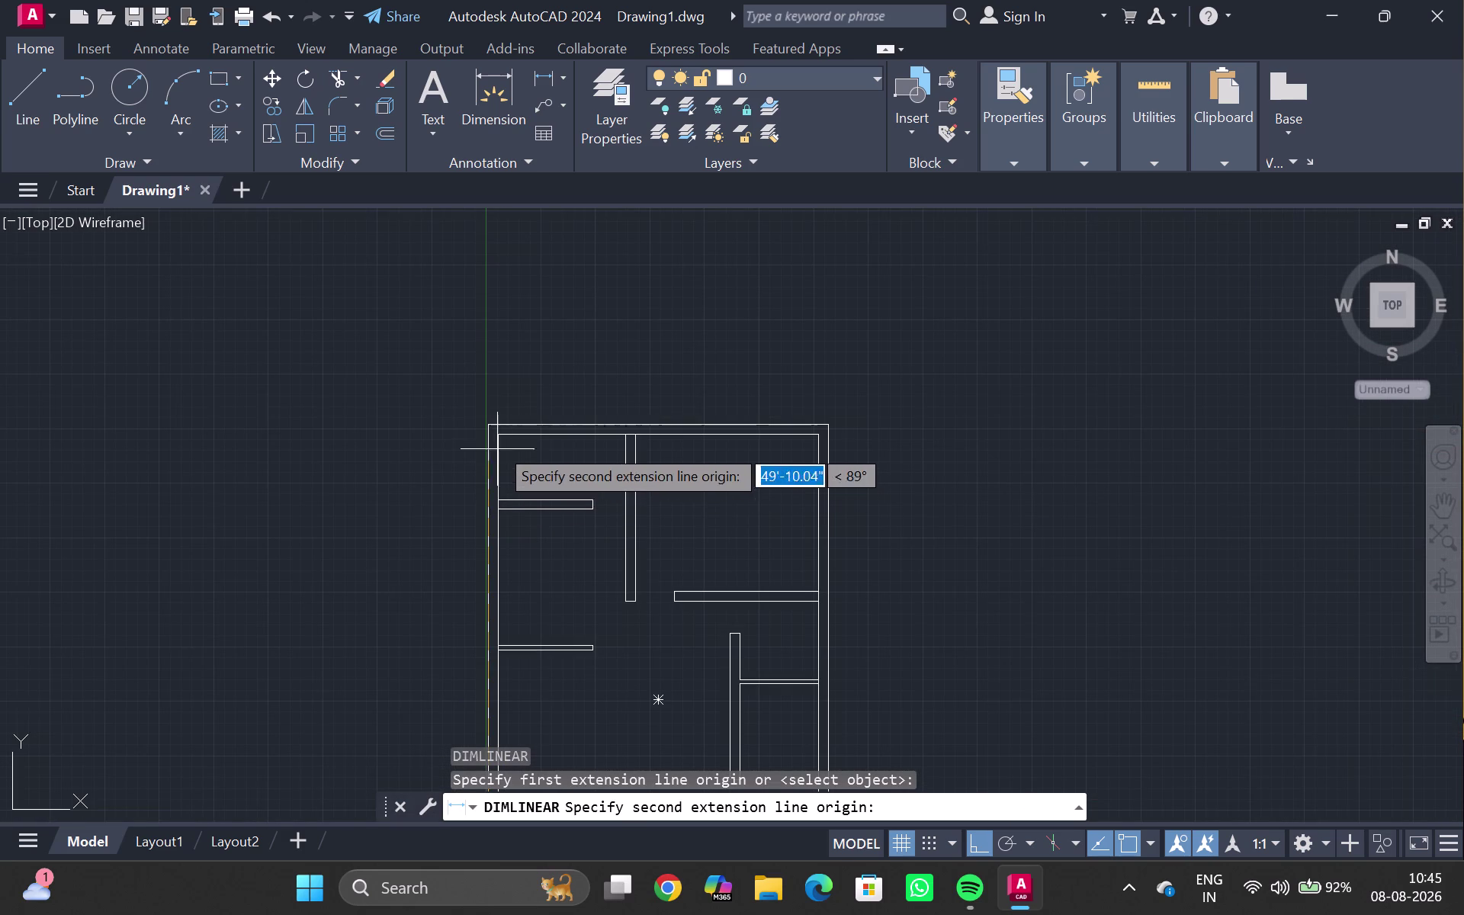
click(480, 425)
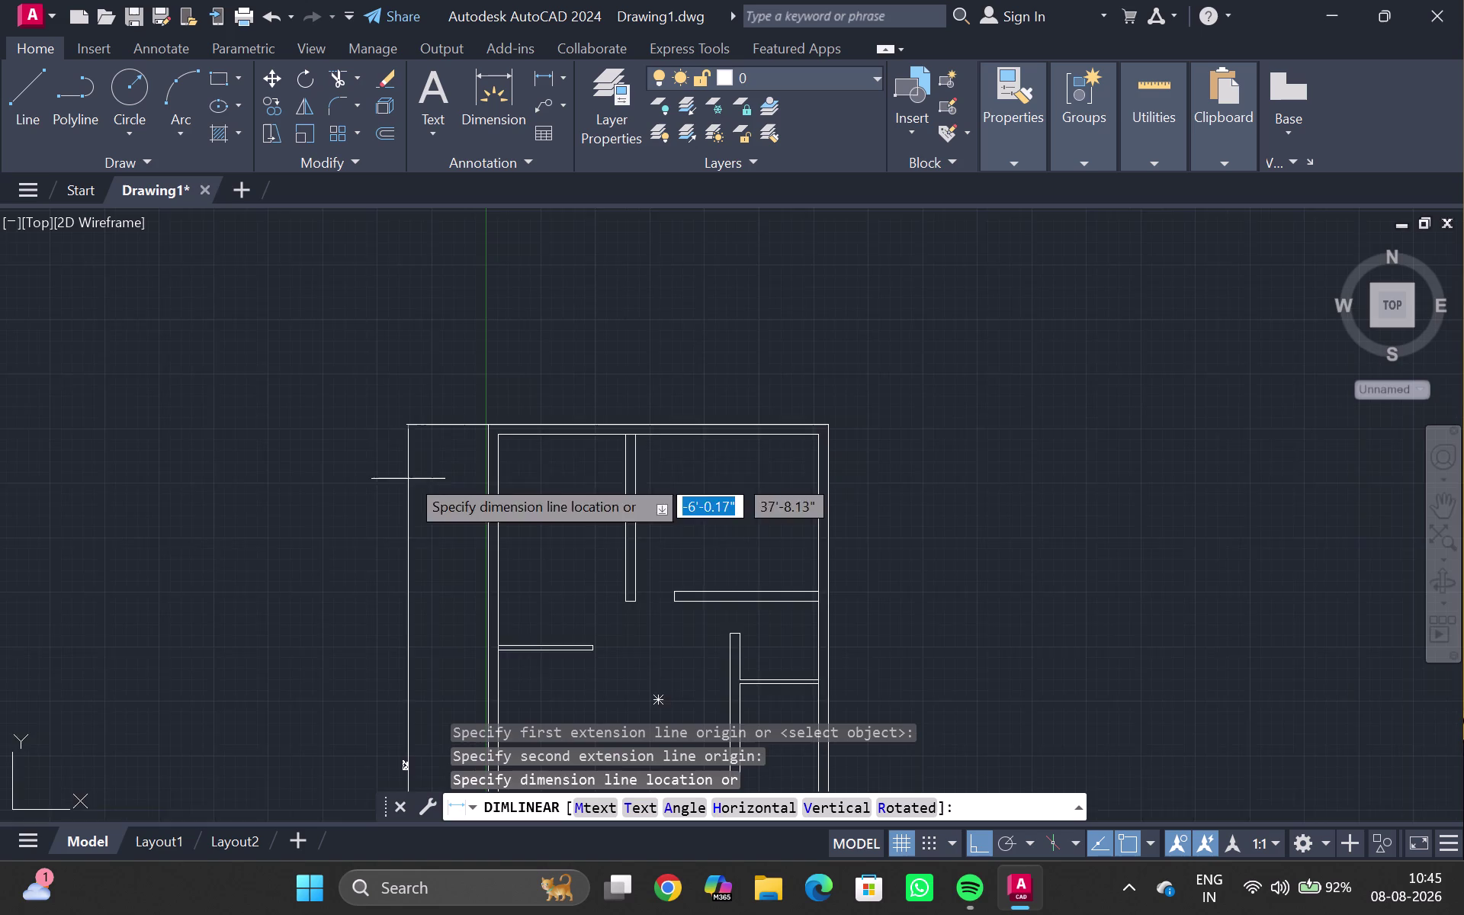
middle_drag(408, 439, 408, 328)
scroll(up, 3)
scroll(down, 3)
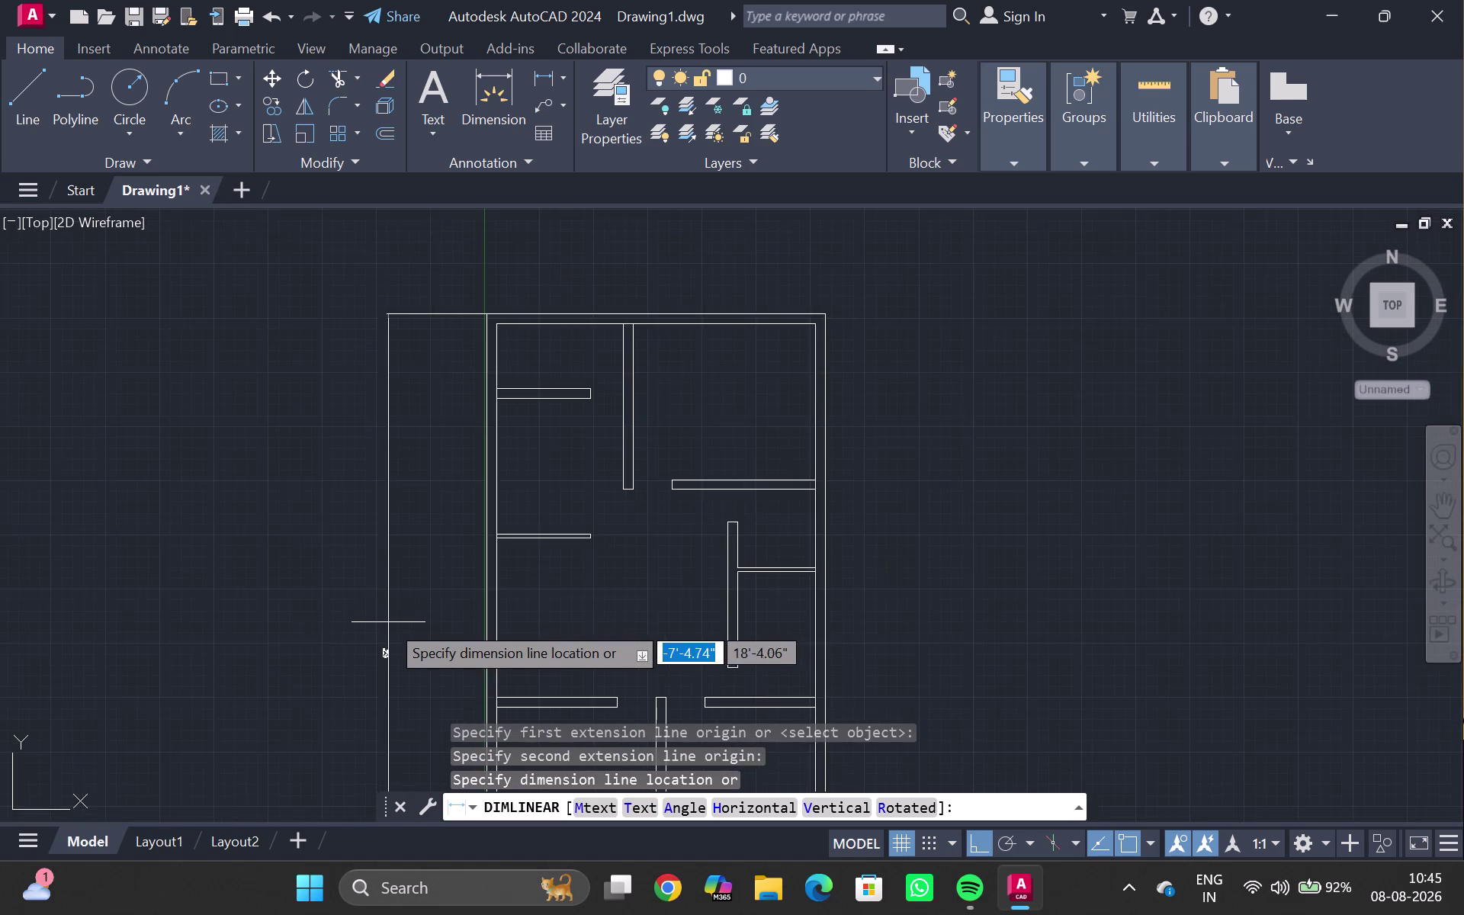
key(Escape)
scroll(down, 3)
middle_drag(483, 621, 497, 377)
scroll(up, 3)
scroll(up, 3)
middle_drag(402, 427, 396, 557)
scroll(up, 3)
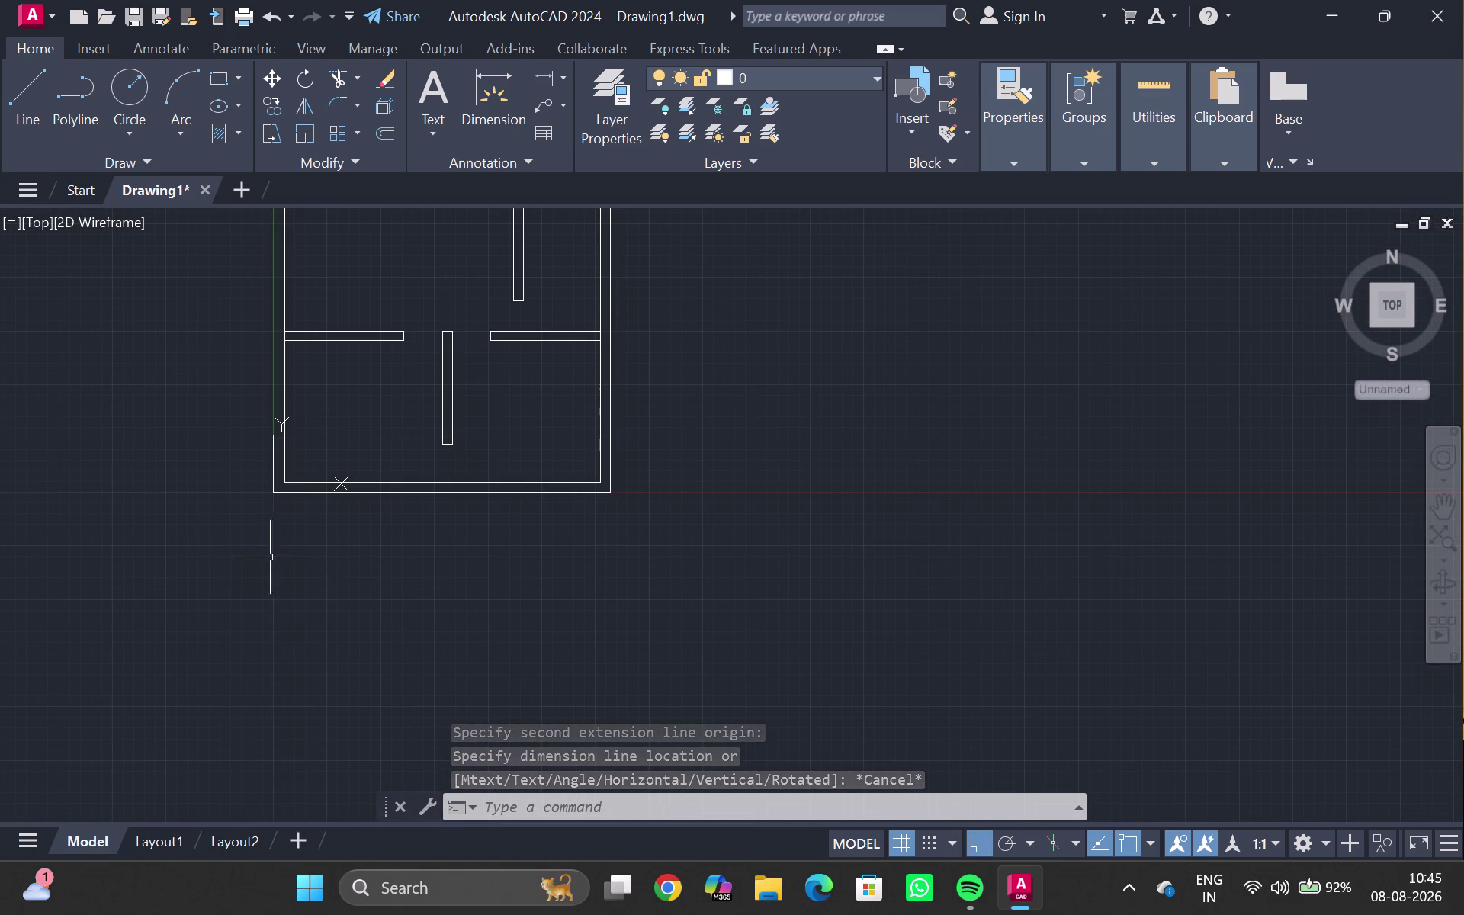
Start a 26' offset of the vertical line, then cancel it.
triple_click(276, 559)
key(o)
key(Return)
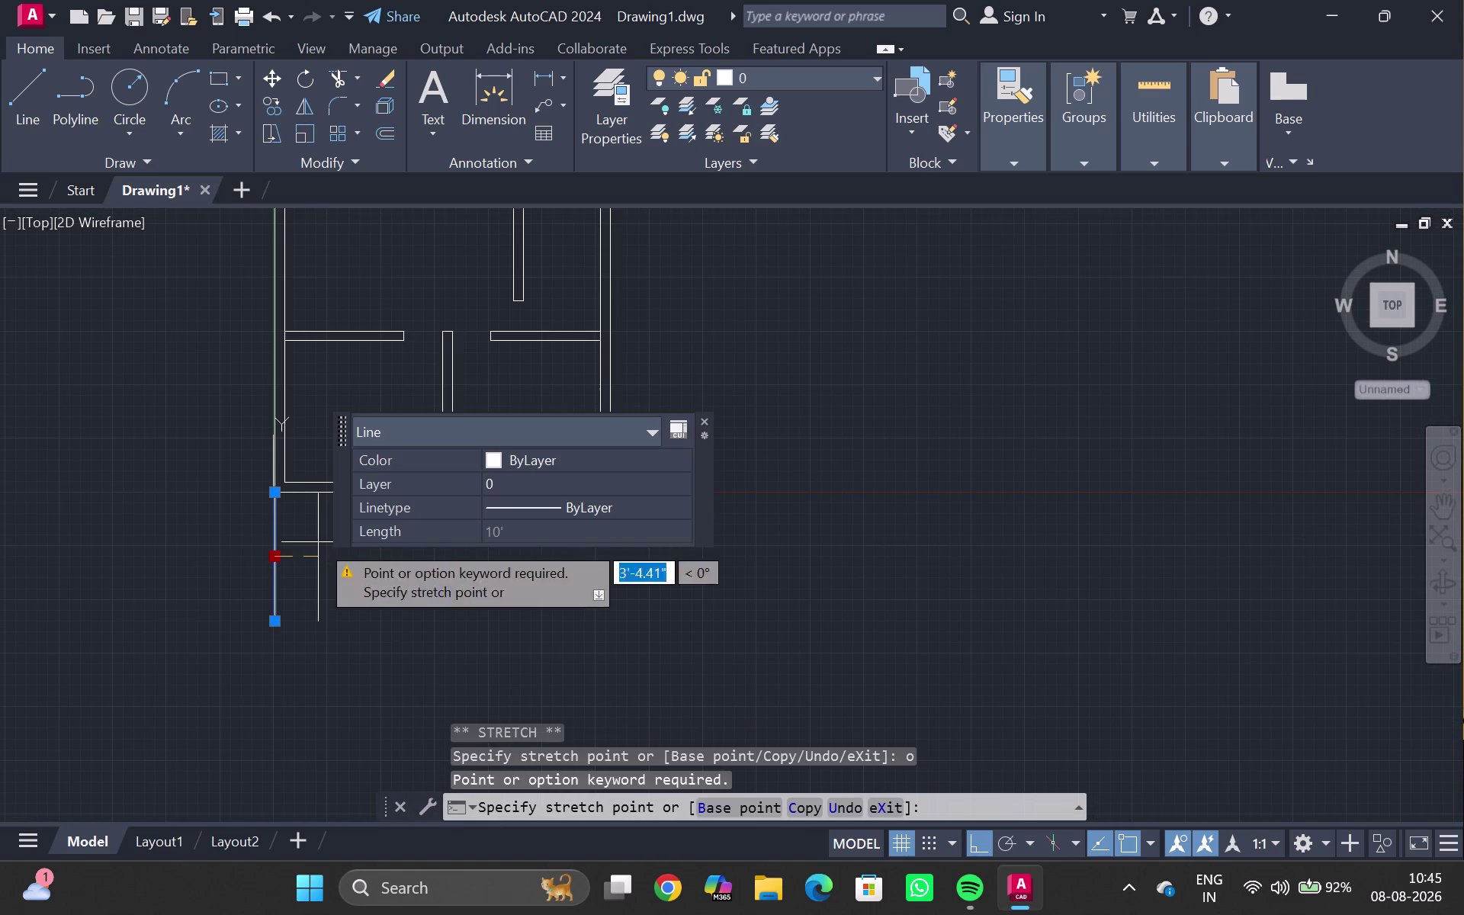
text(26')
key(Return)
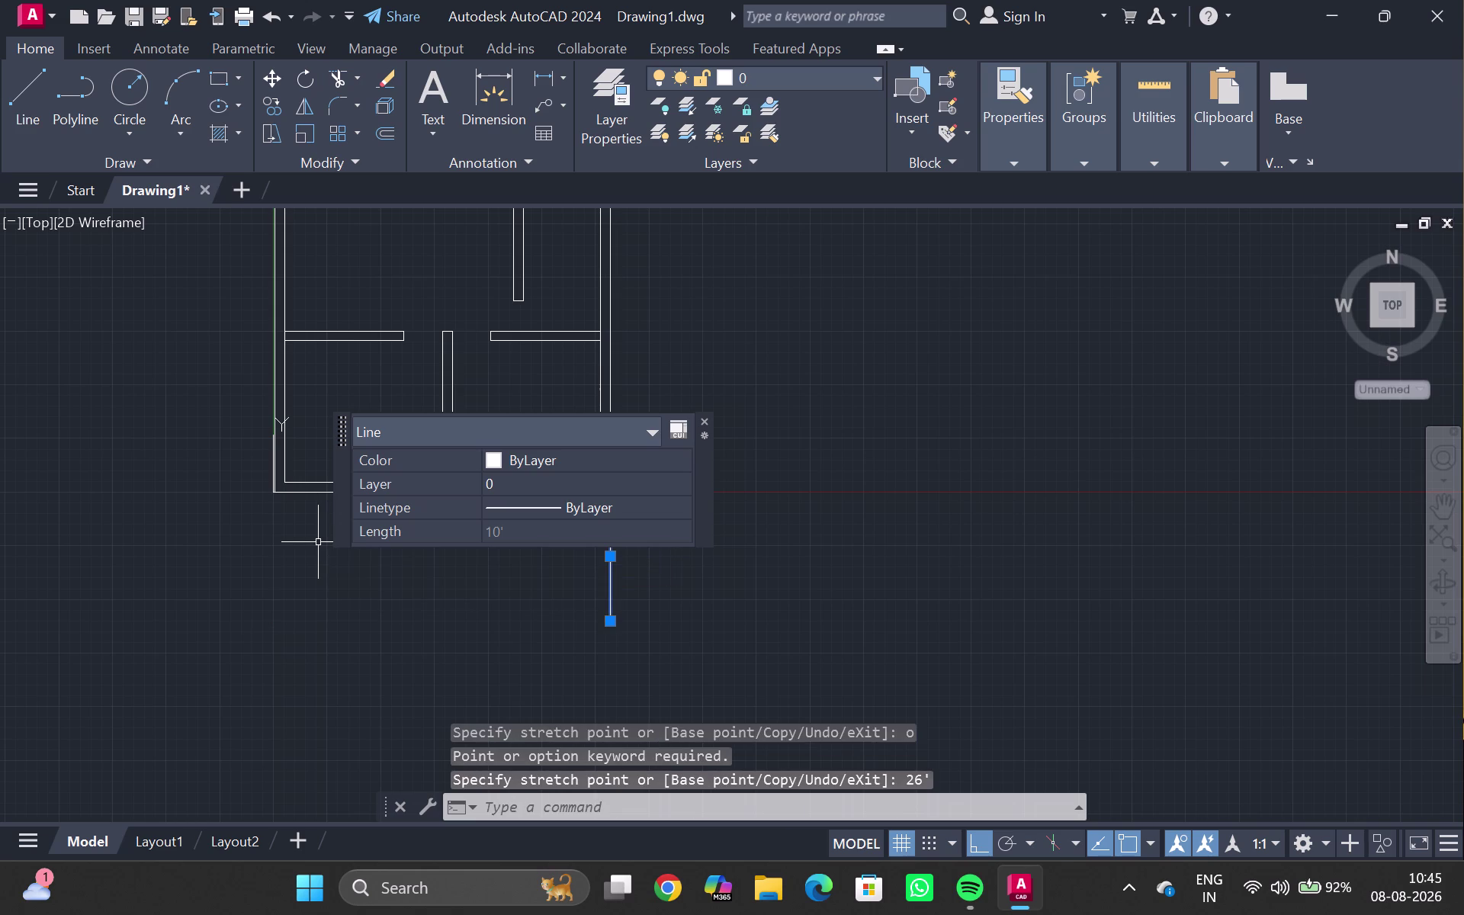
triple_click(364, 572)
key(Escape)
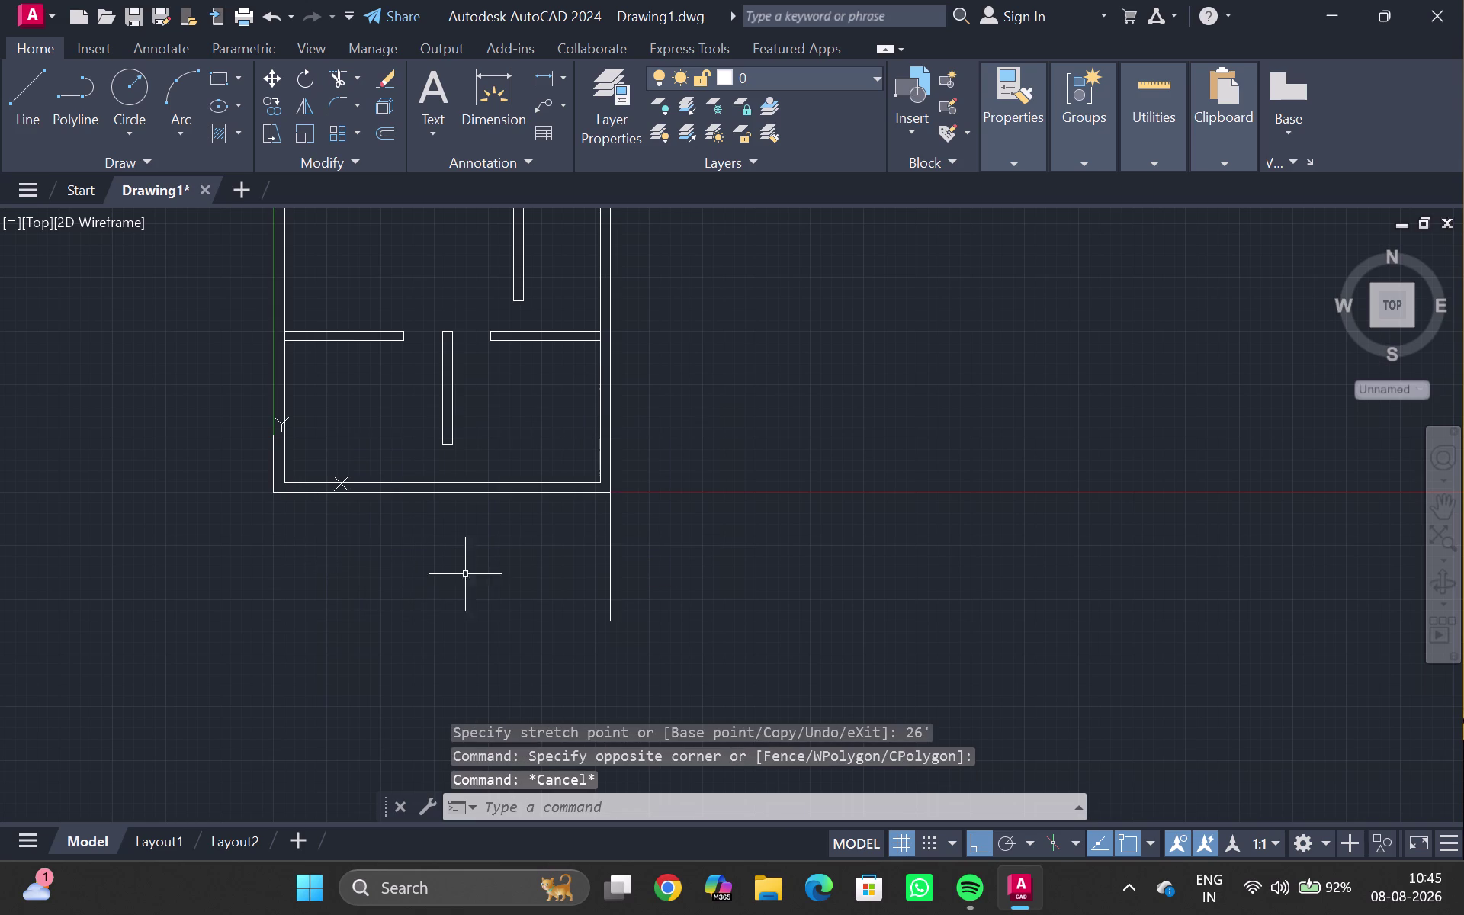
Offset the 10-foot vertical line 26' to create the parallel side wall.
double_click(612, 532)
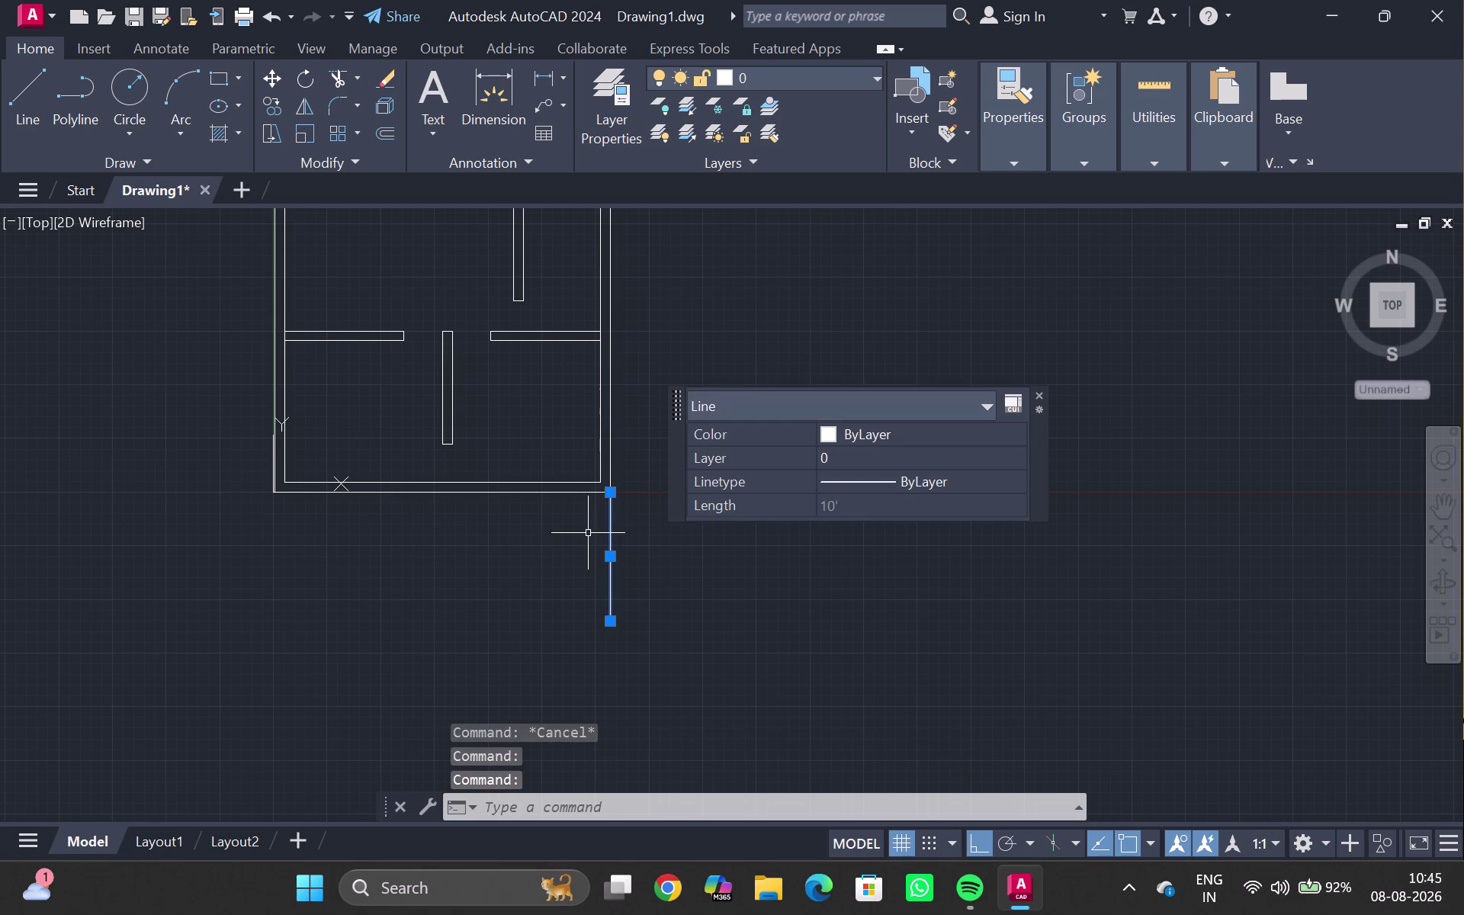
key(o)
key(Return)
text(2)
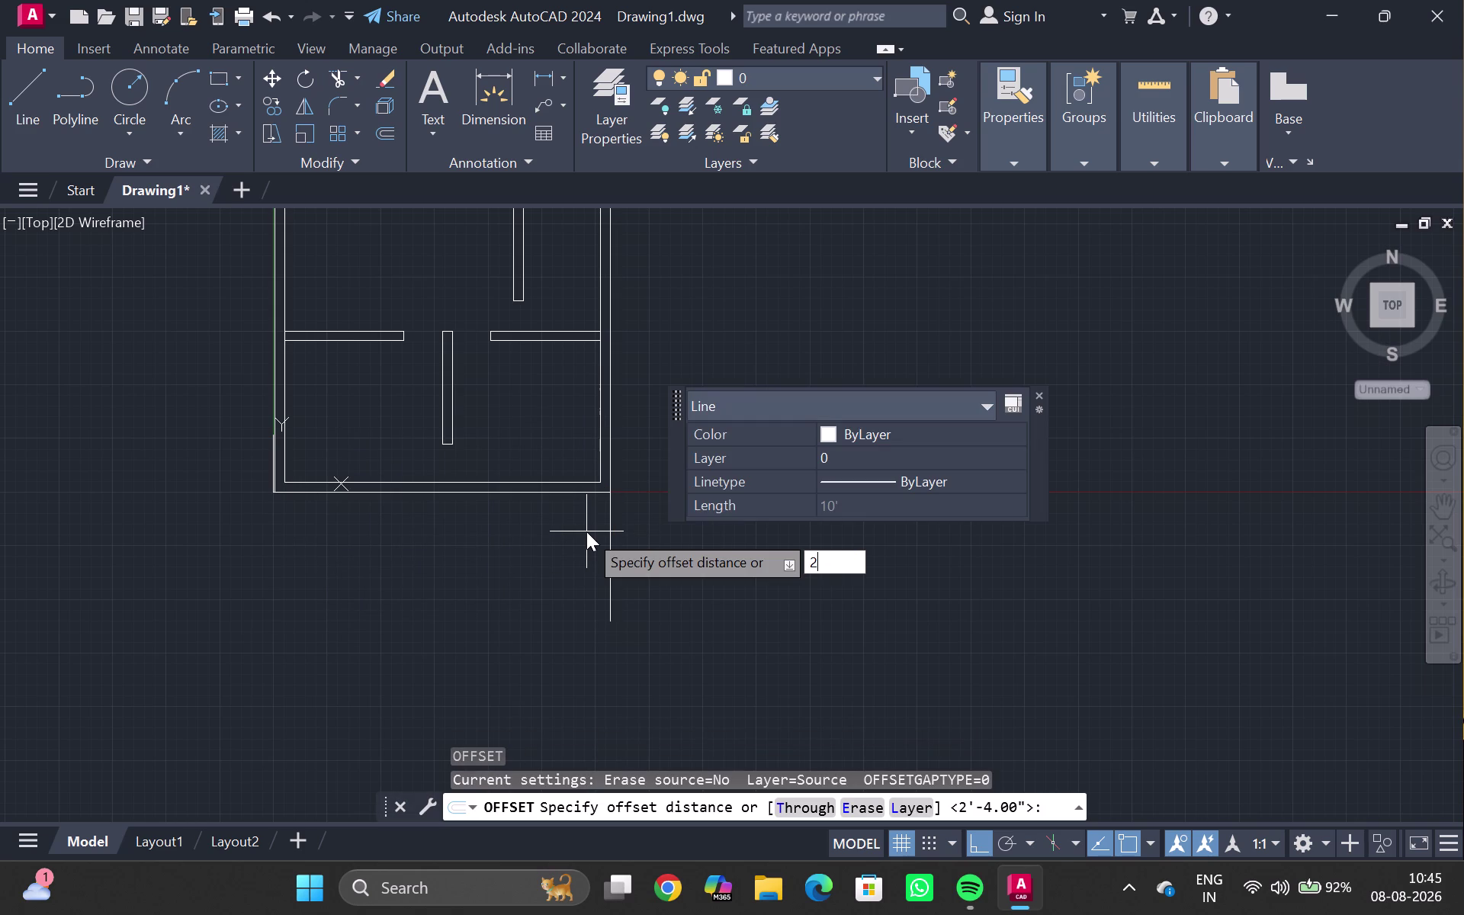
text(6)
key(apostrophe)
key(Return)
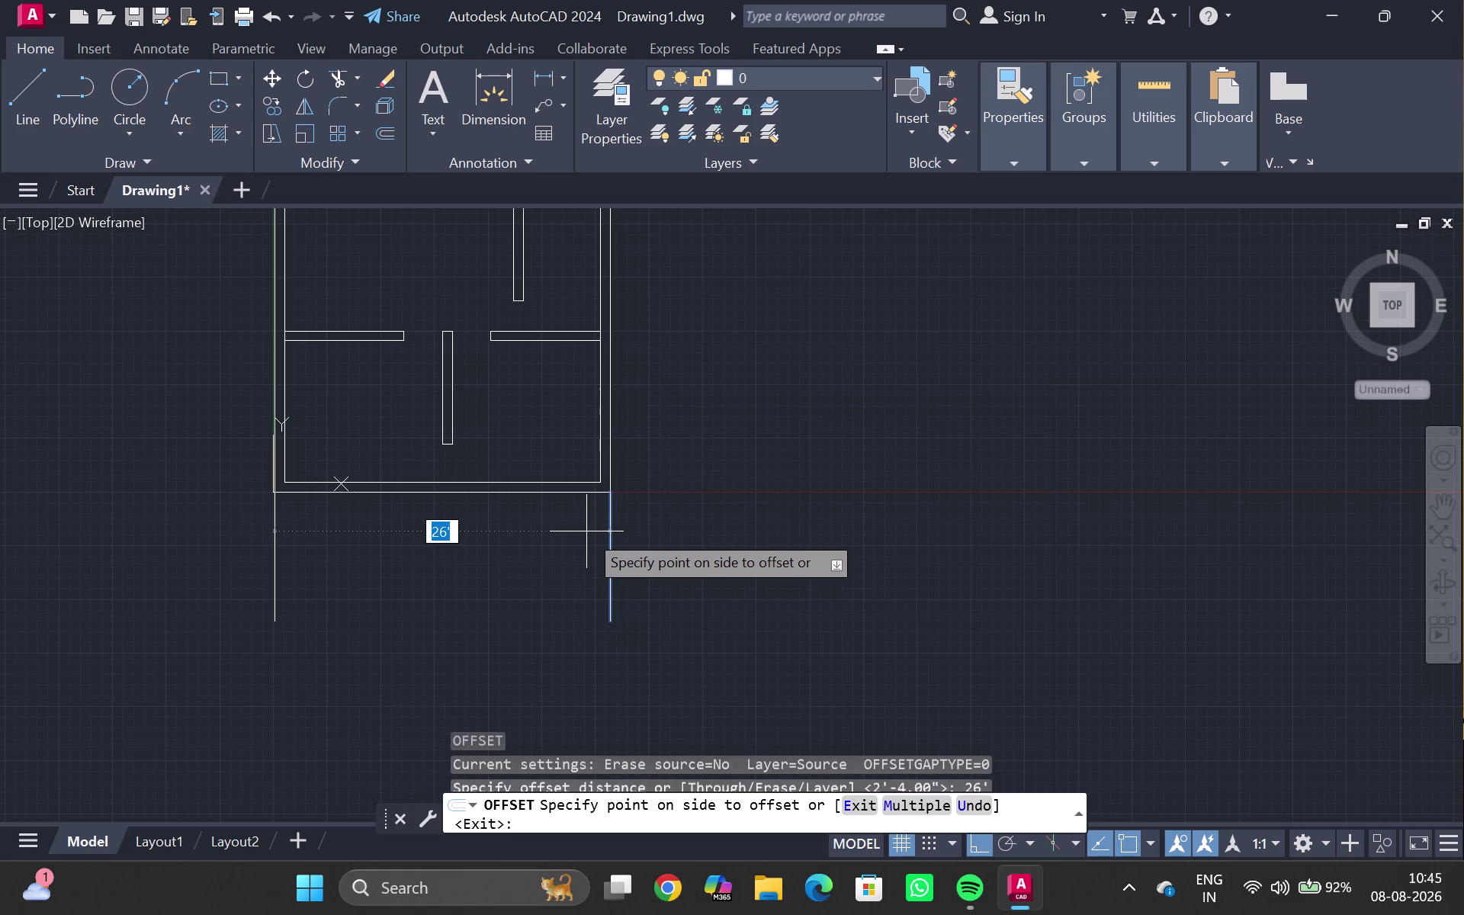
double_click(516, 542)
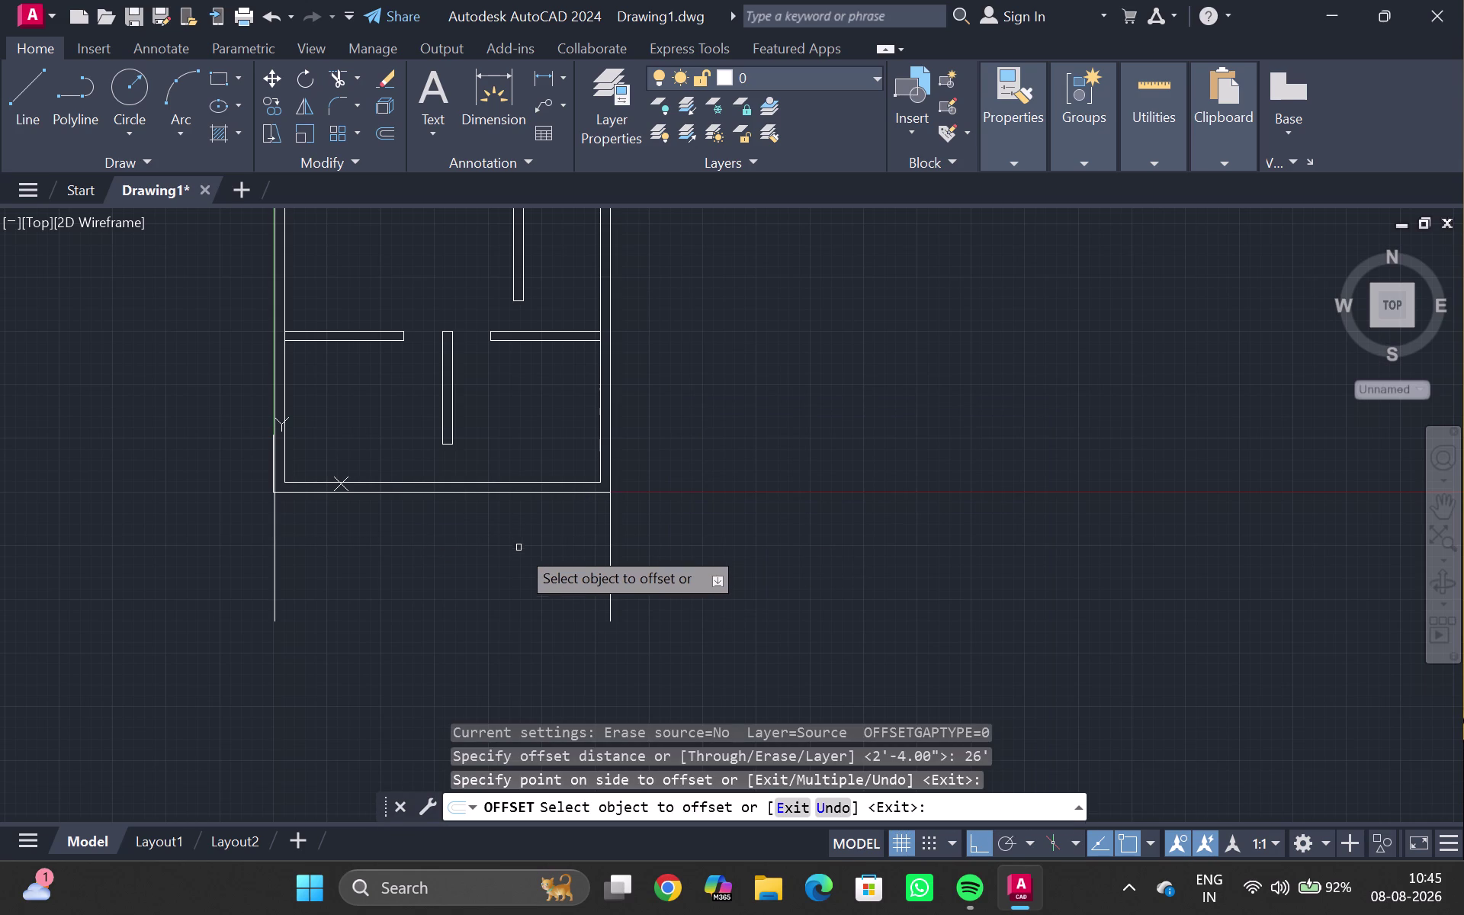
key(Escape)
Pan and zoom to view both extension side walls below the house.
scroll(up, 3)
middle_drag(304, 600, 301, 585)
scroll(down, 3)
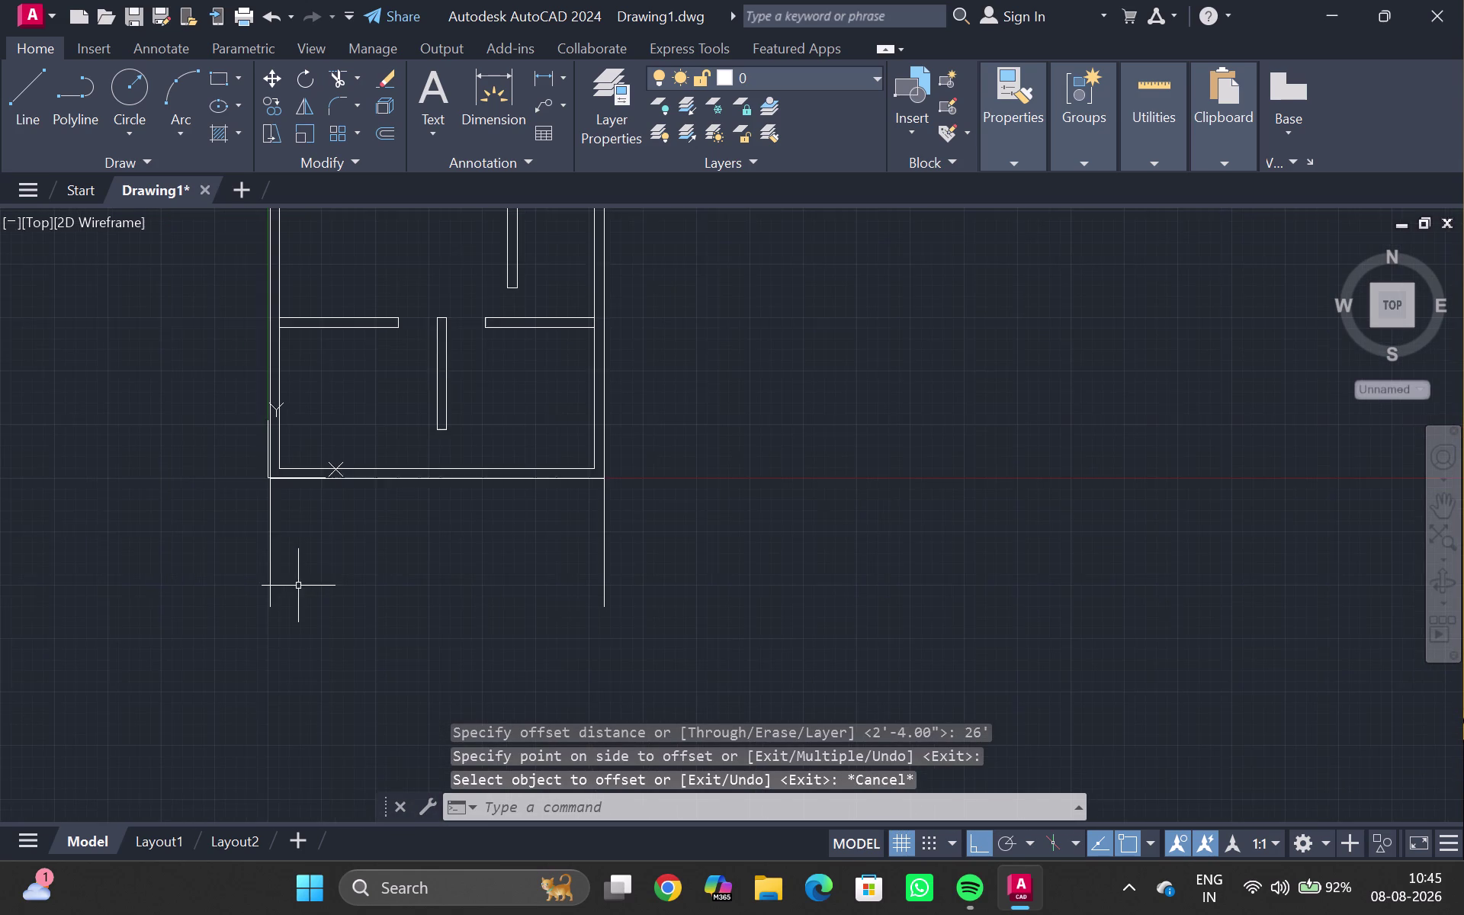
scroll(up, 3)
scroll(up, 3)
scroll(up, 3)
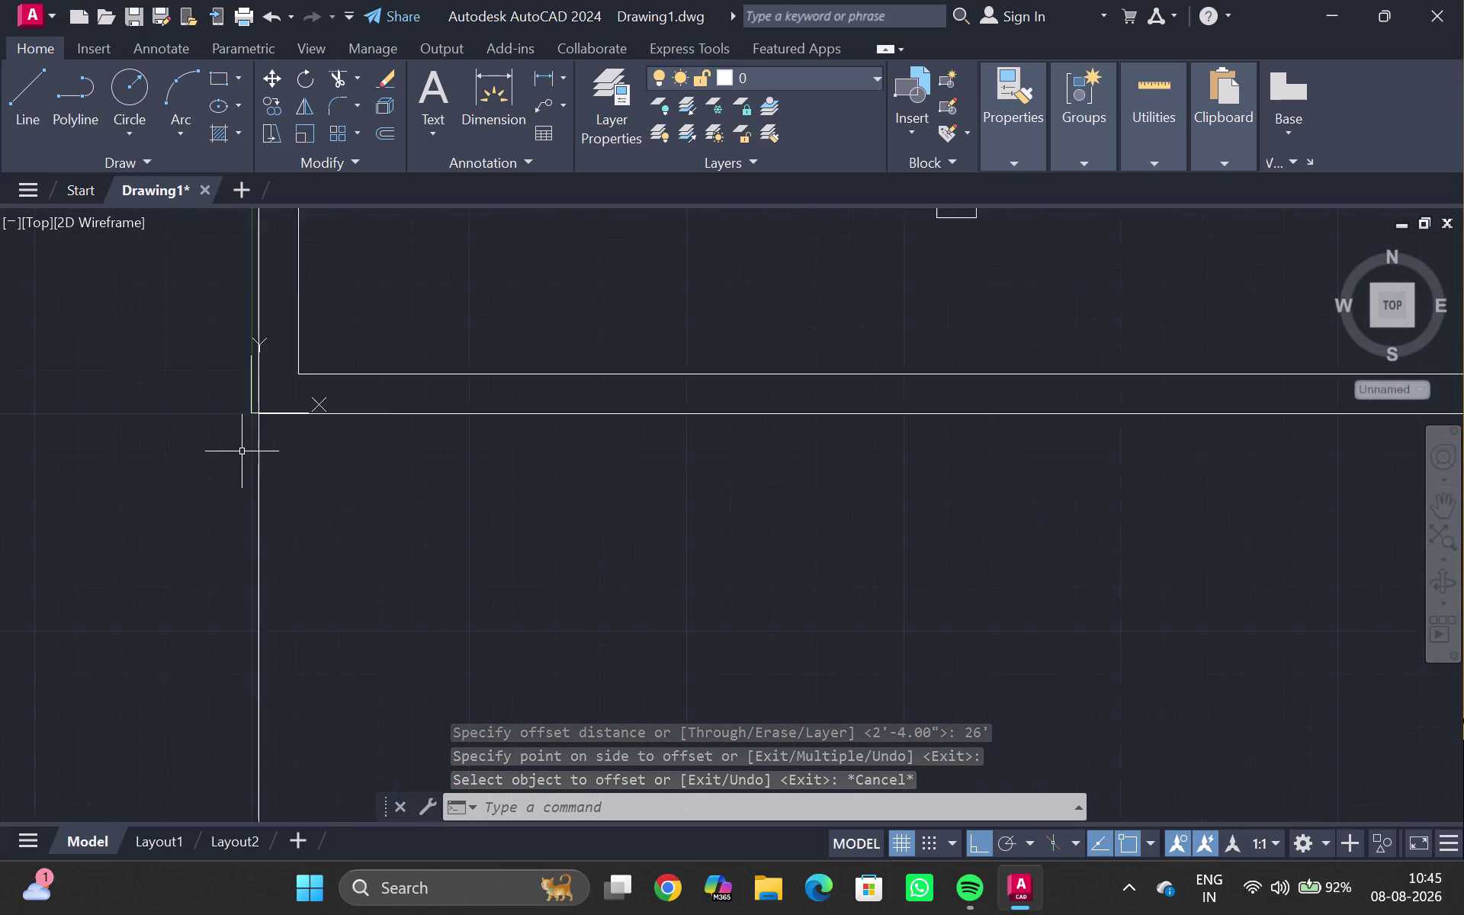
scroll(up, 3)
scroll(up, 3)
middle_click(238, 447)
scroll(down, 3)
middle_drag(347, 544, 371, 384)
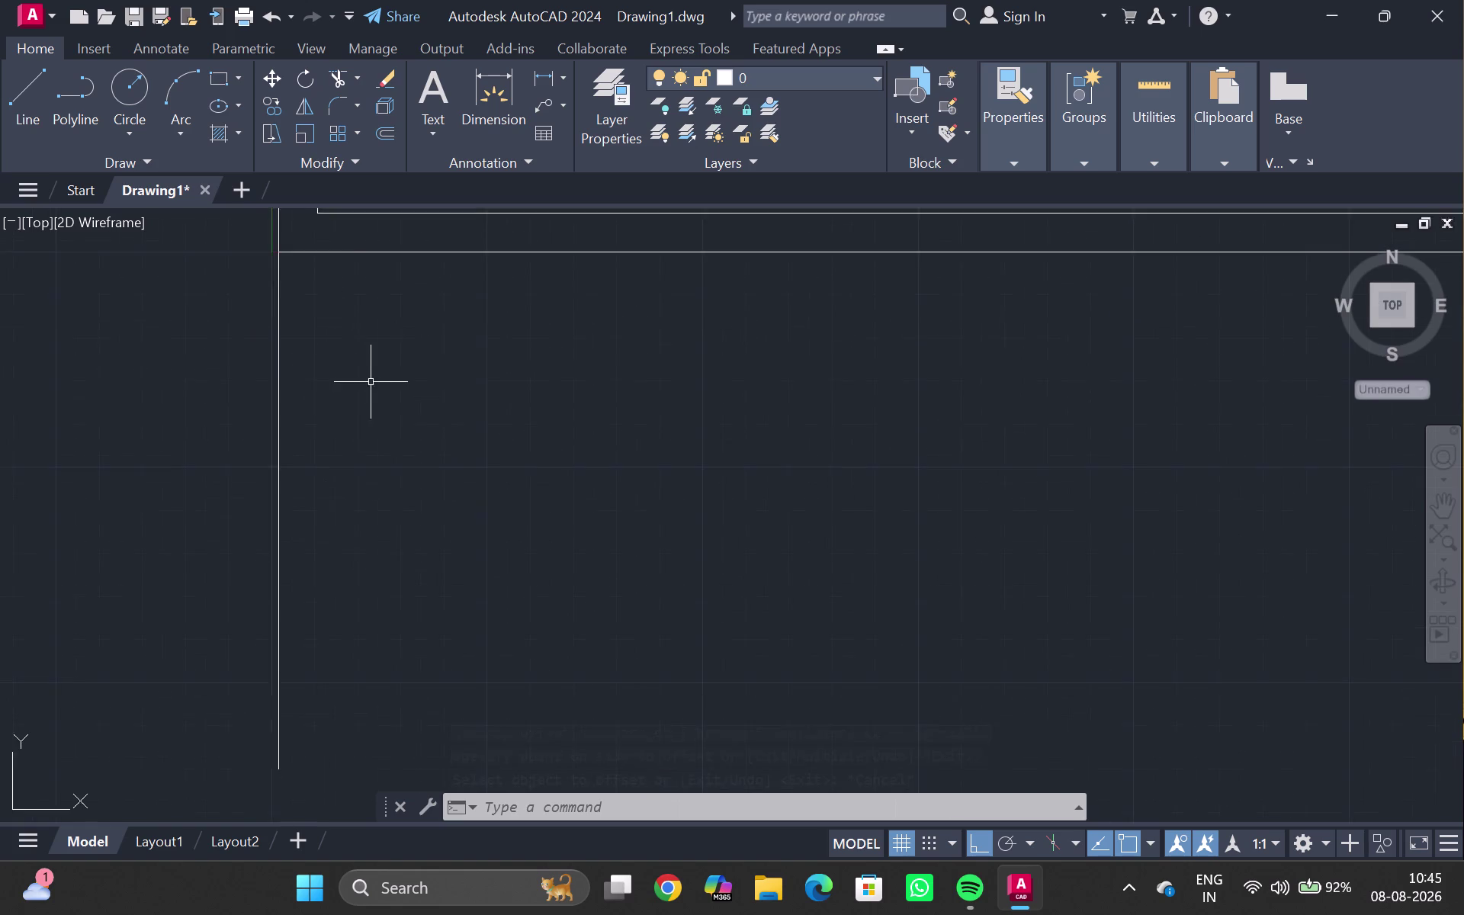
scroll(down, 3)
middle_drag(621, 583, 526, 540)
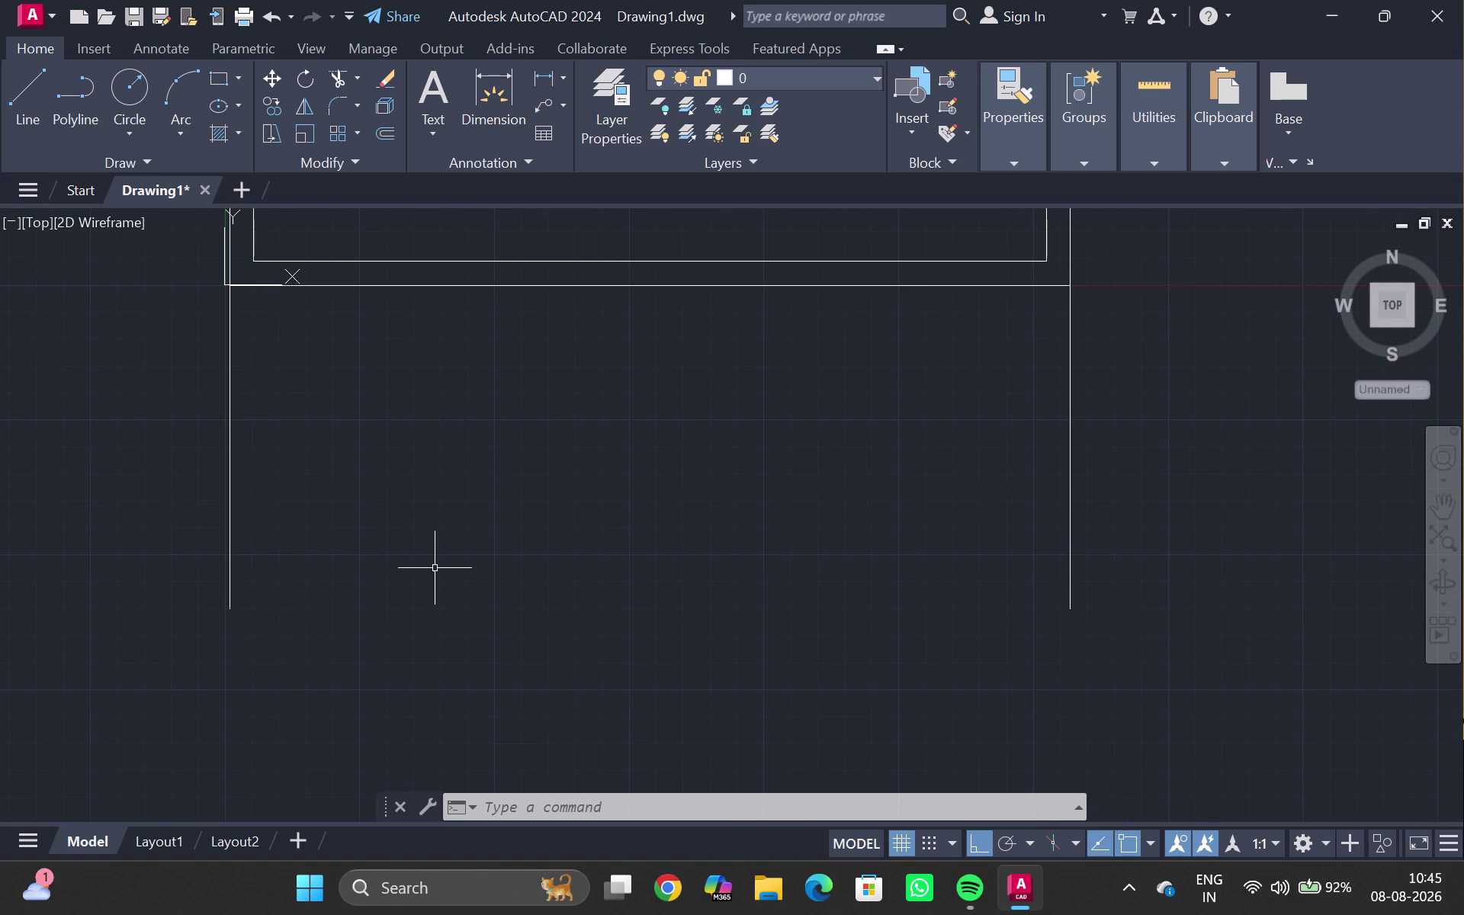
Draw a bottom line connecting the lower ends of the two side walls.
key(l)
key(Return)
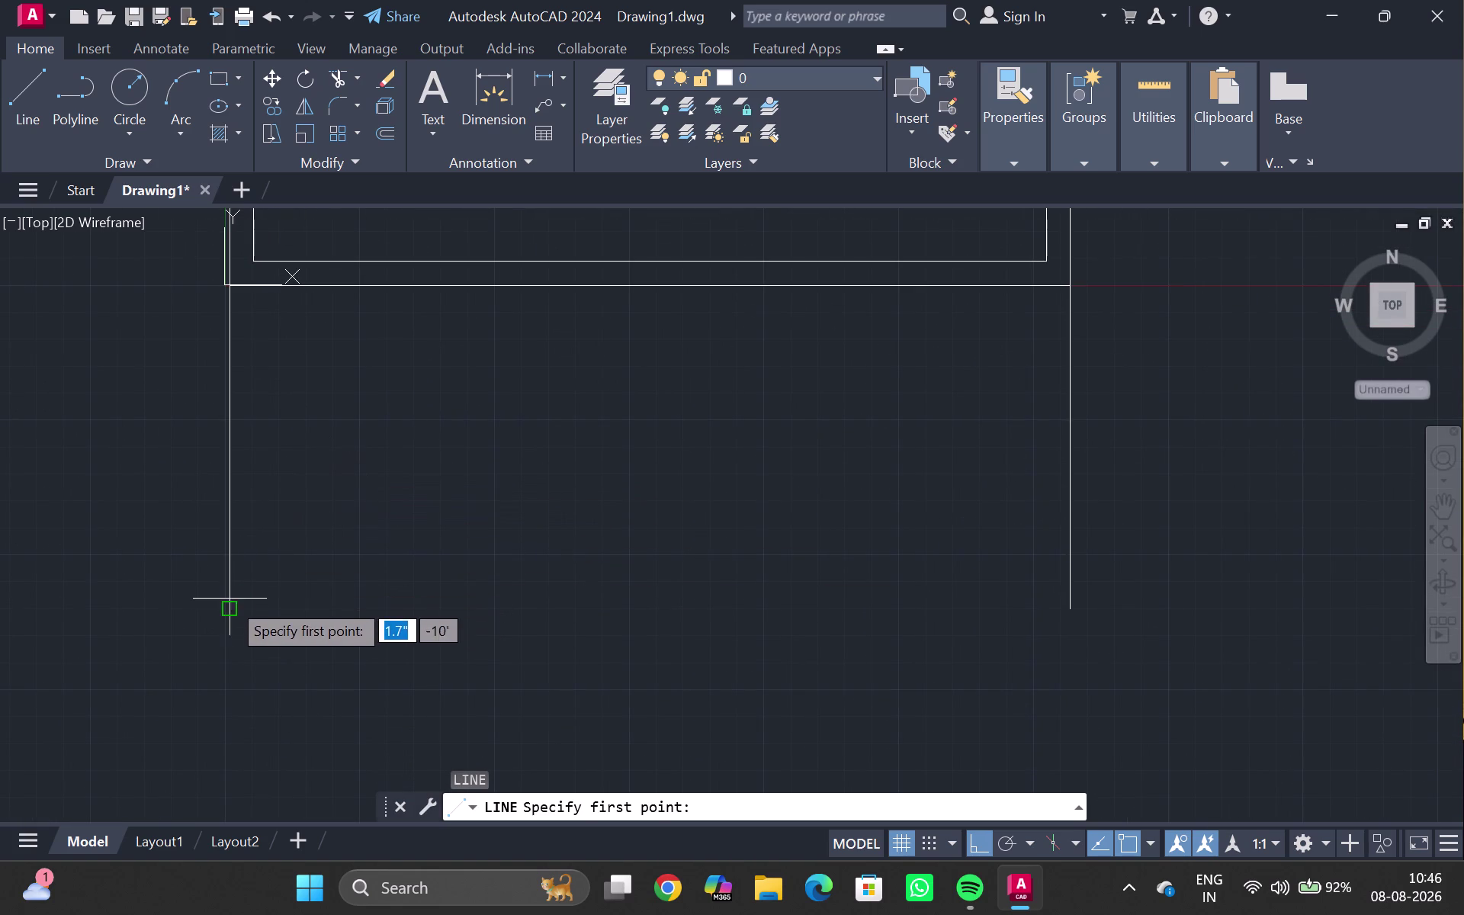
triple_click(226, 617)
double_click(1070, 609)
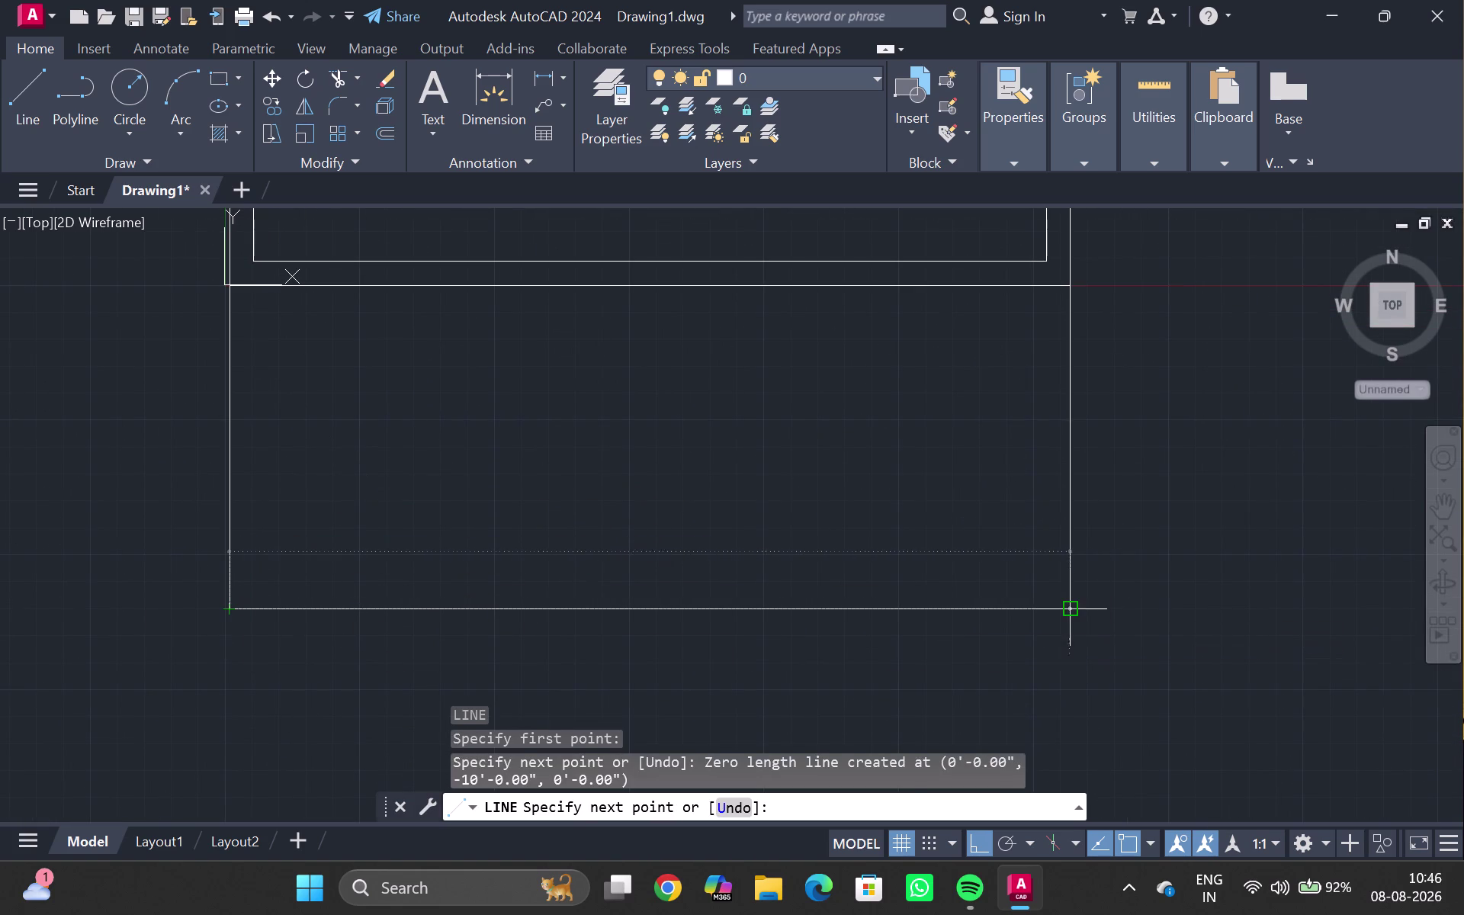
key(Escape)
scroll(down, 3)
middle_drag(624, 472, 622, 503)
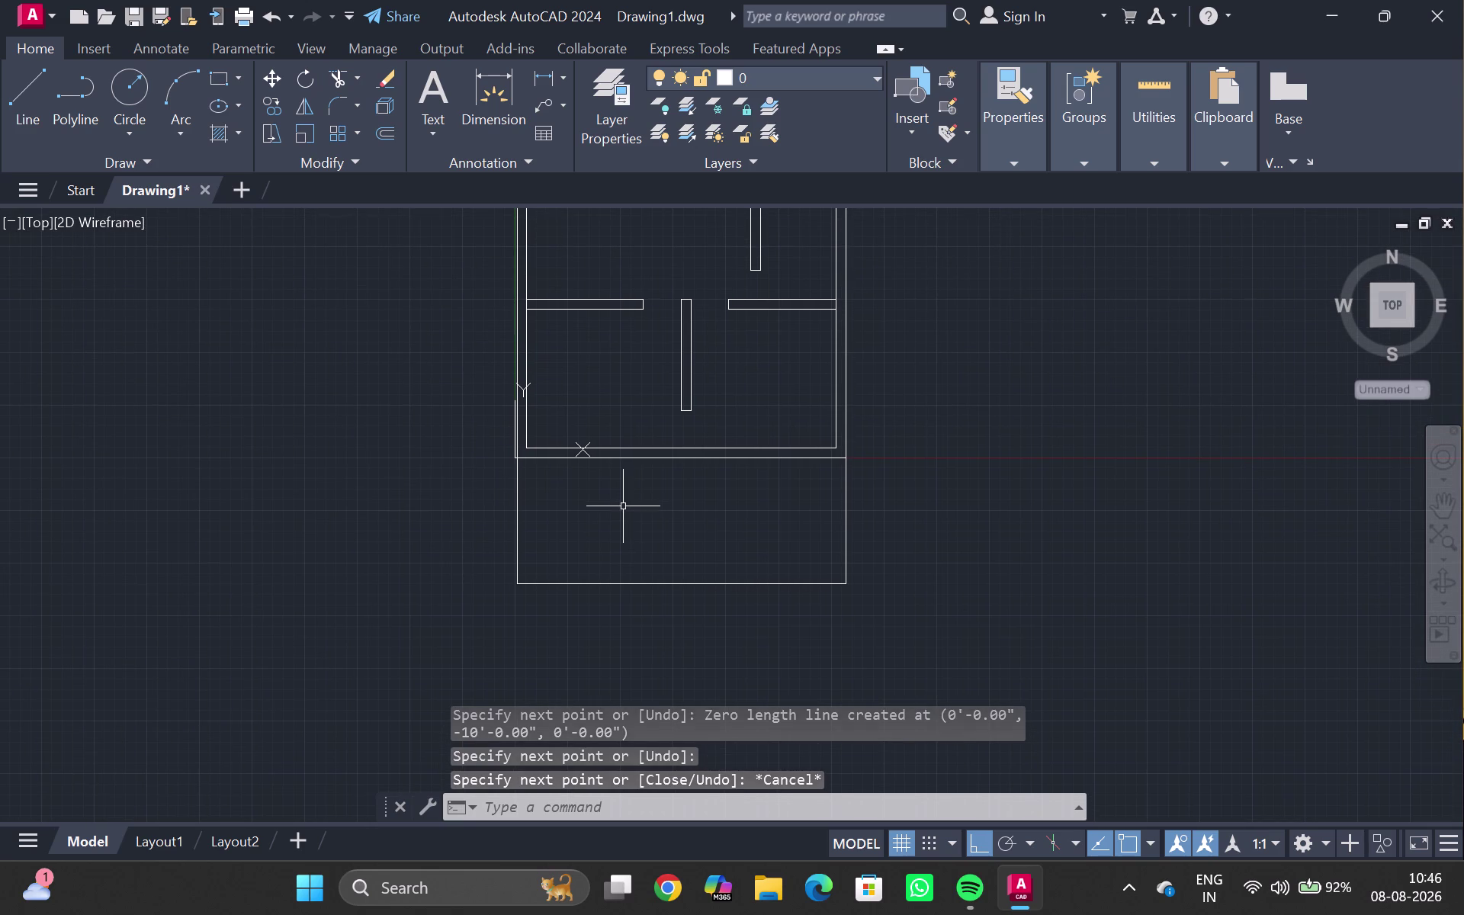
middle_drag(614, 555, 608, 541)
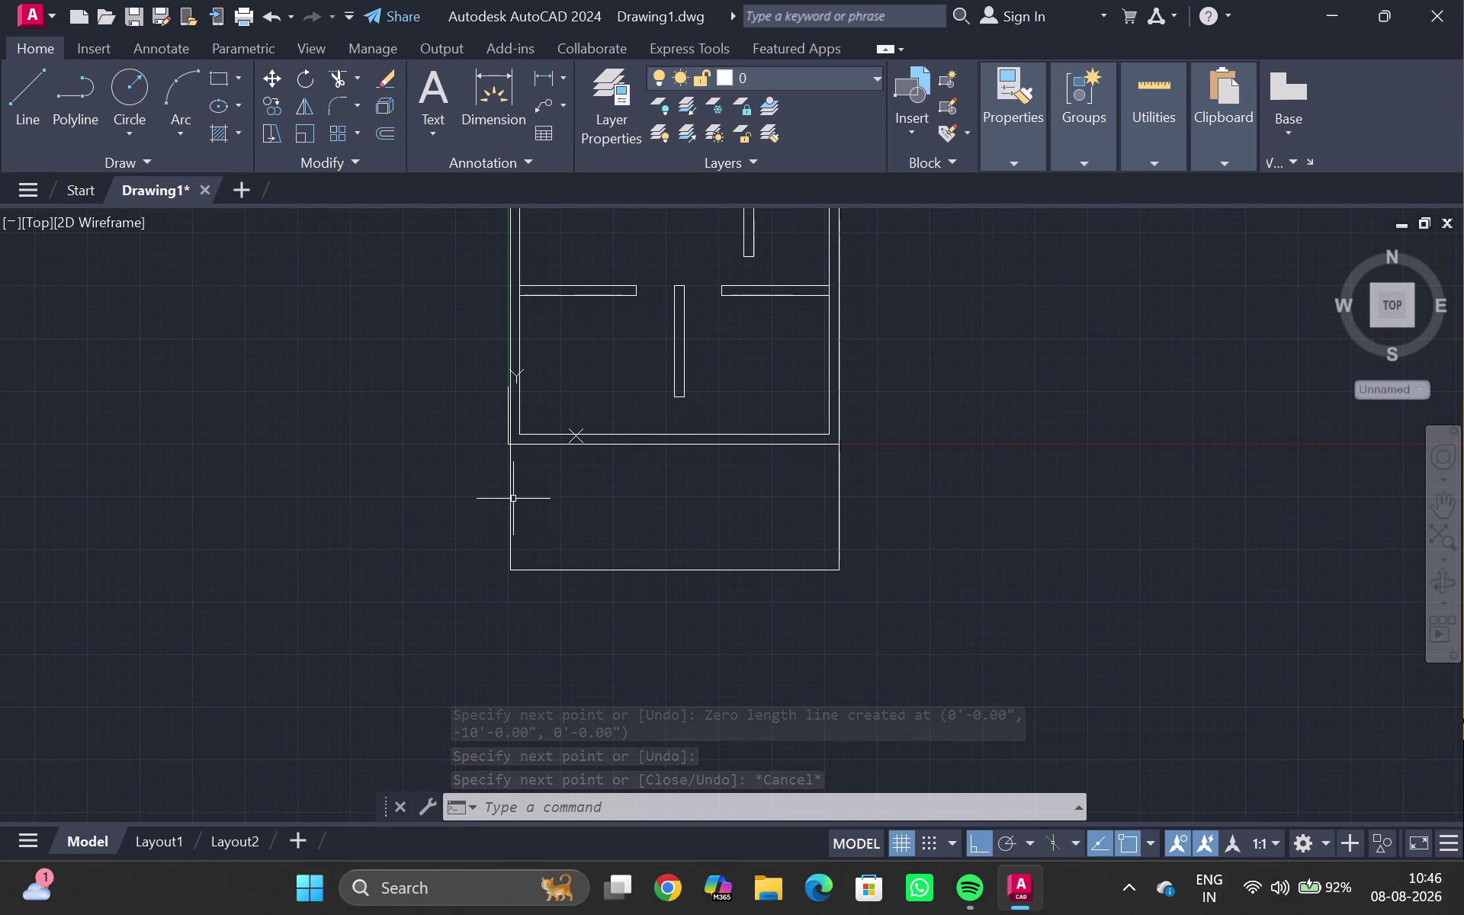
Select the left, bottom and right lines and JOIN them into one polyline.
double_click(511, 498)
triple_click(616, 571)
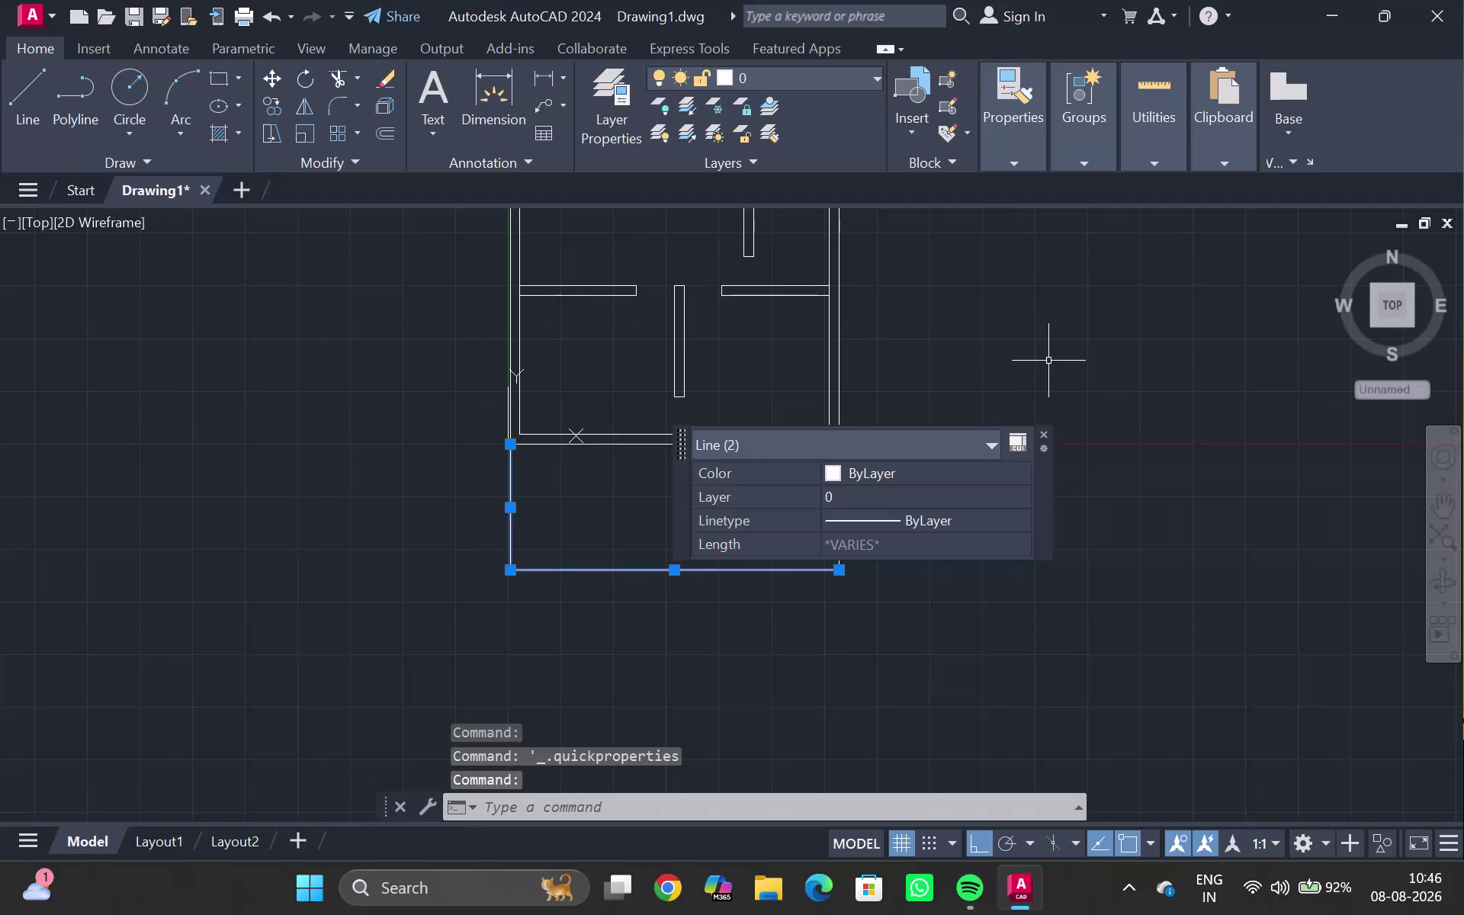
click(1042, 437)
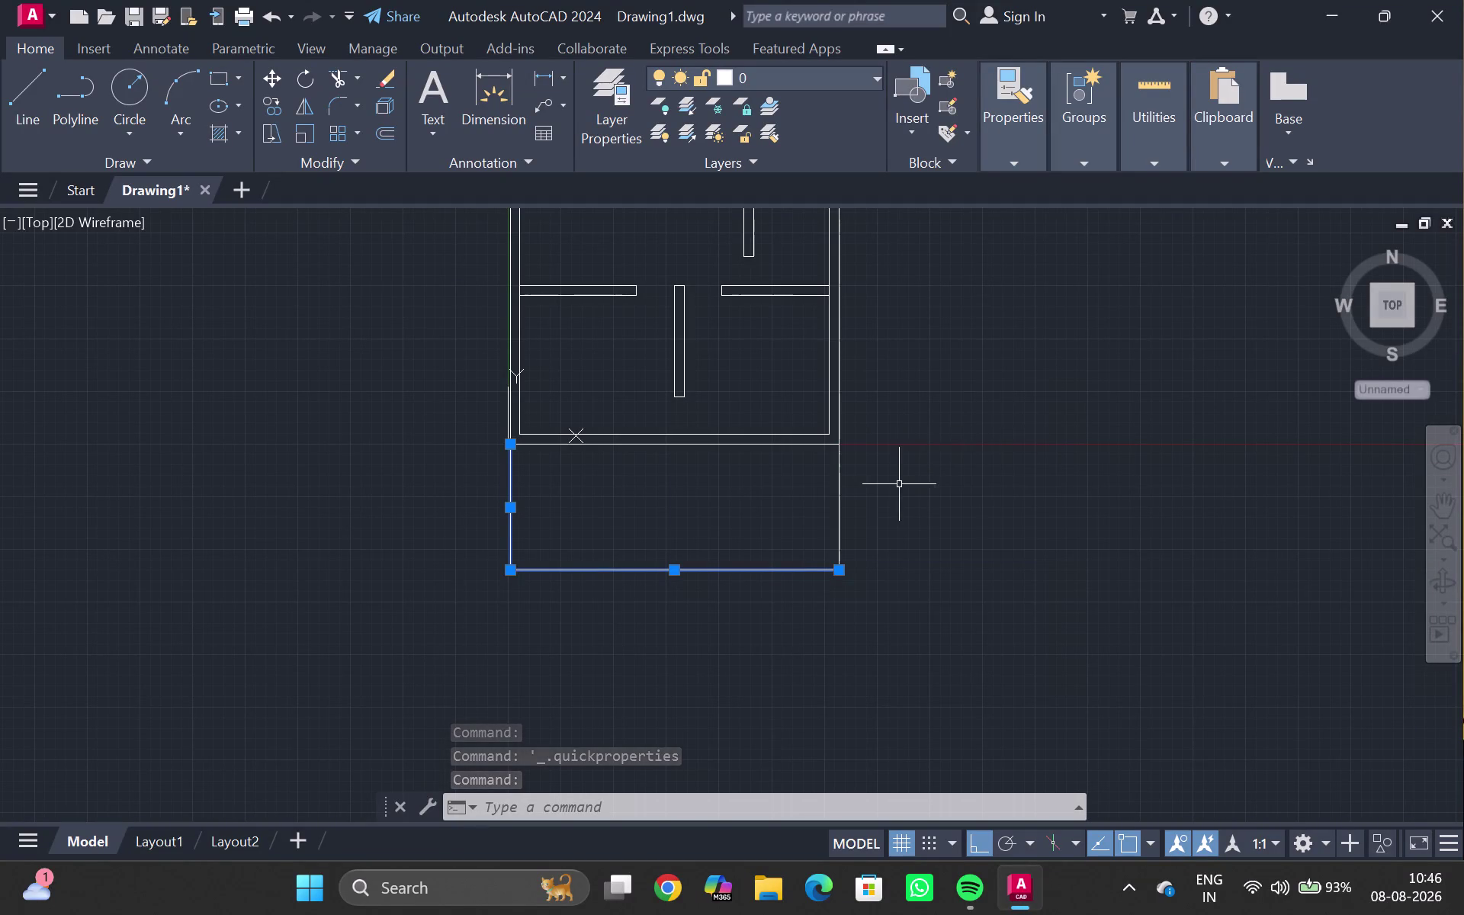
click(835, 502)
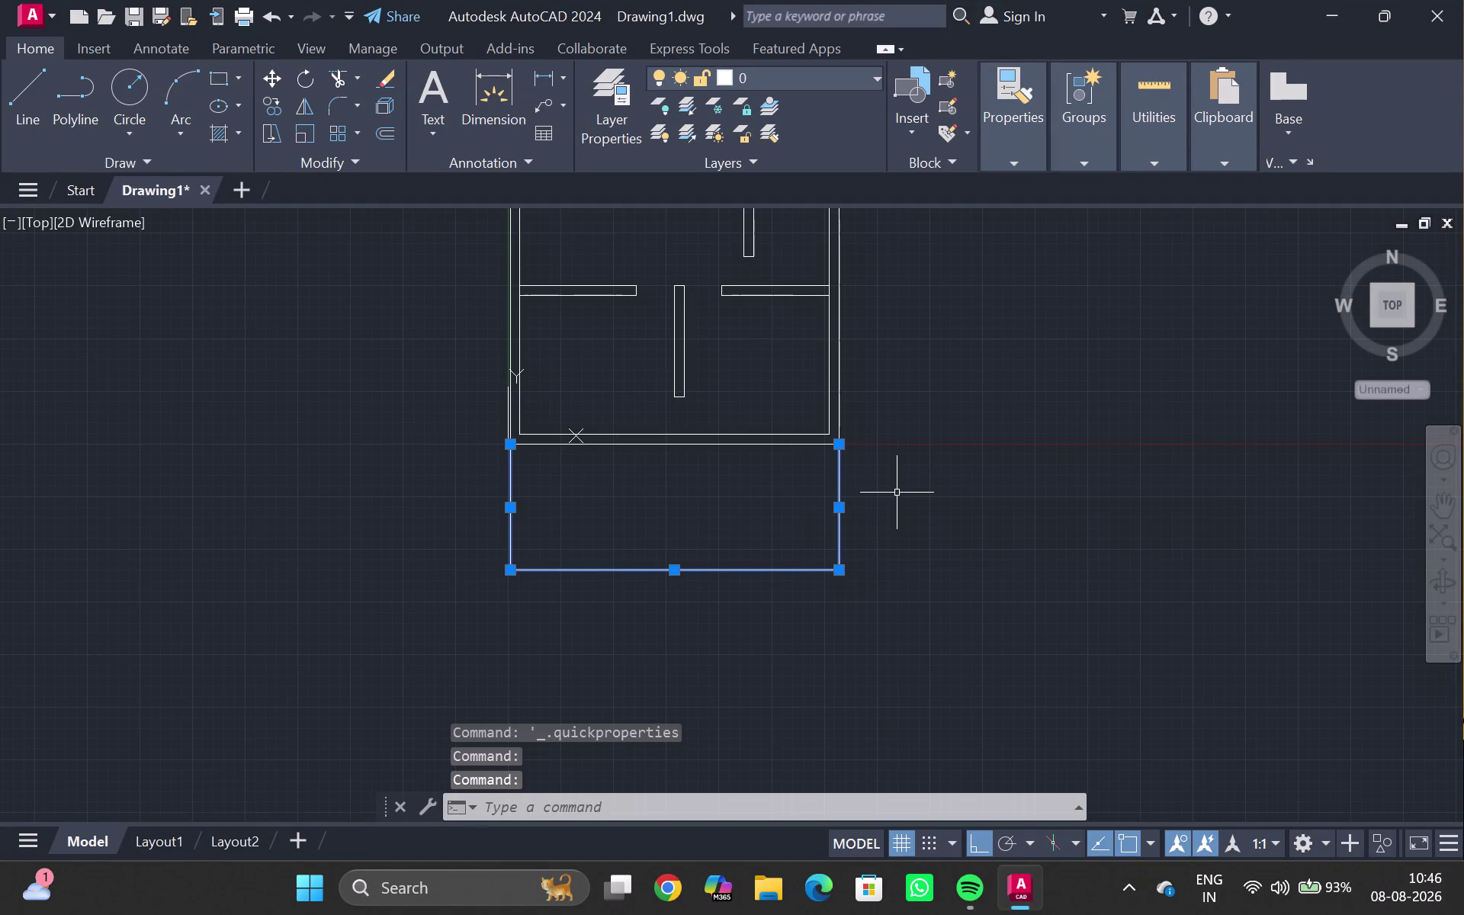
key(j)
key(Return)
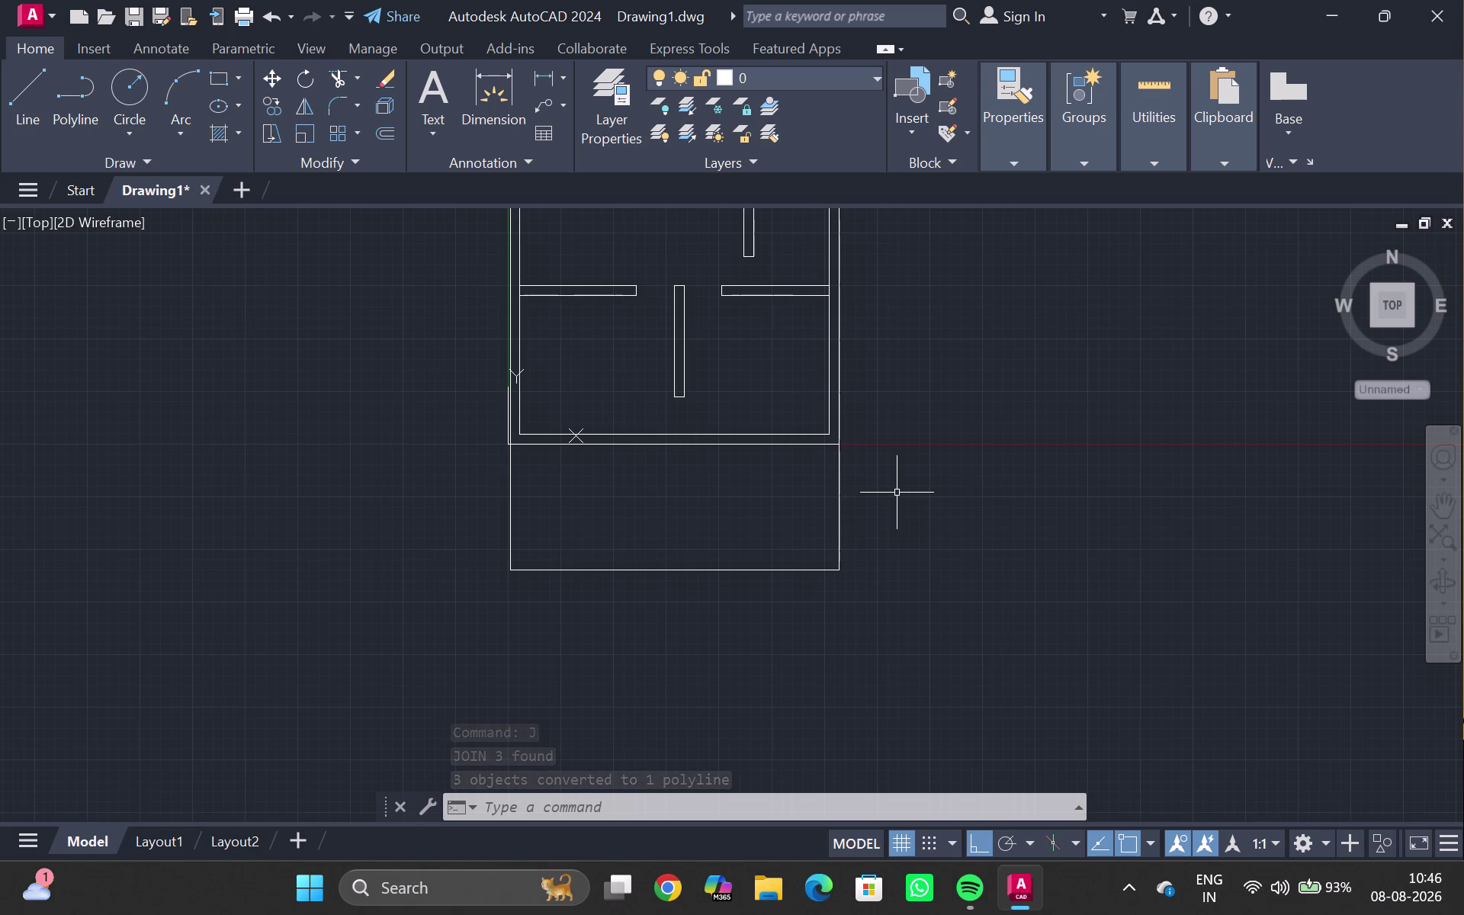
key(4)
key(shift+quotedbl)
key(Return)
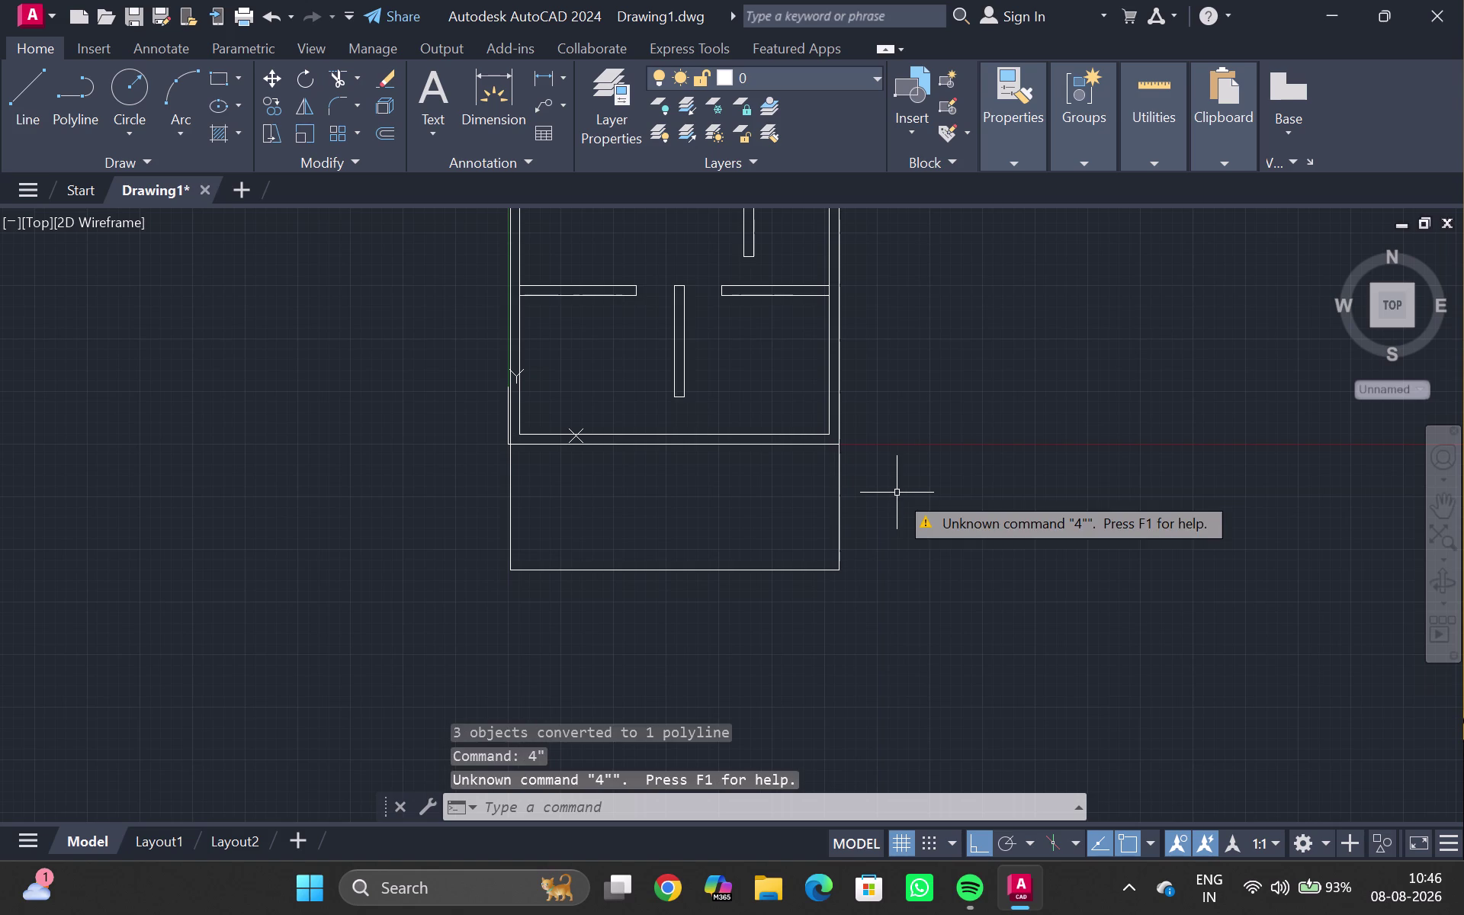
Cancel the polyline edit prompt and reselect the joined extension outline.
scroll(up, 3)
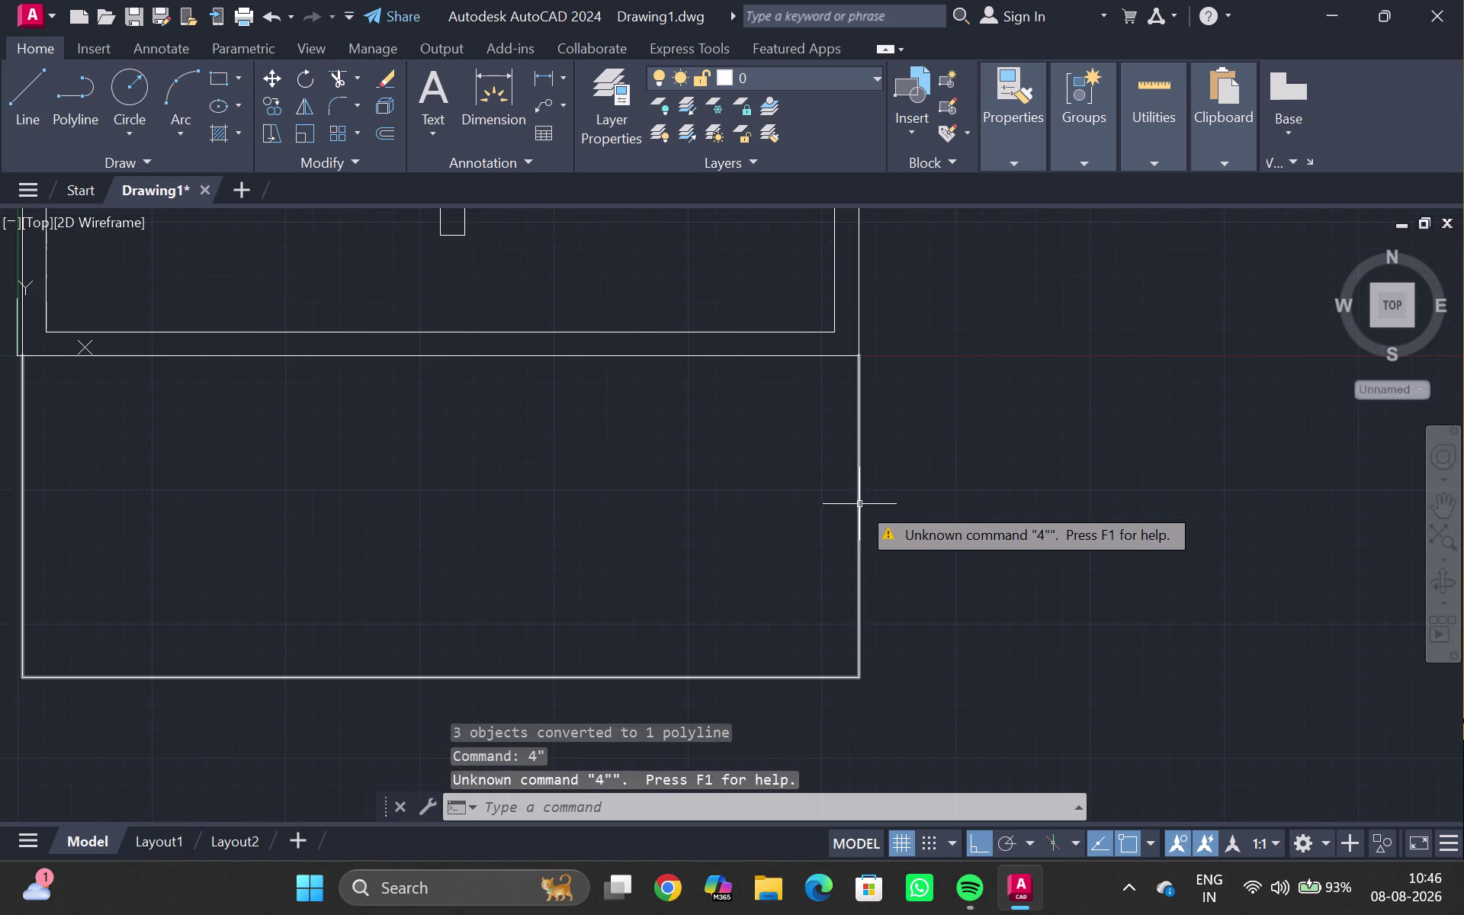
triple_click(860, 504)
click(953, 467)
click(885, 497)
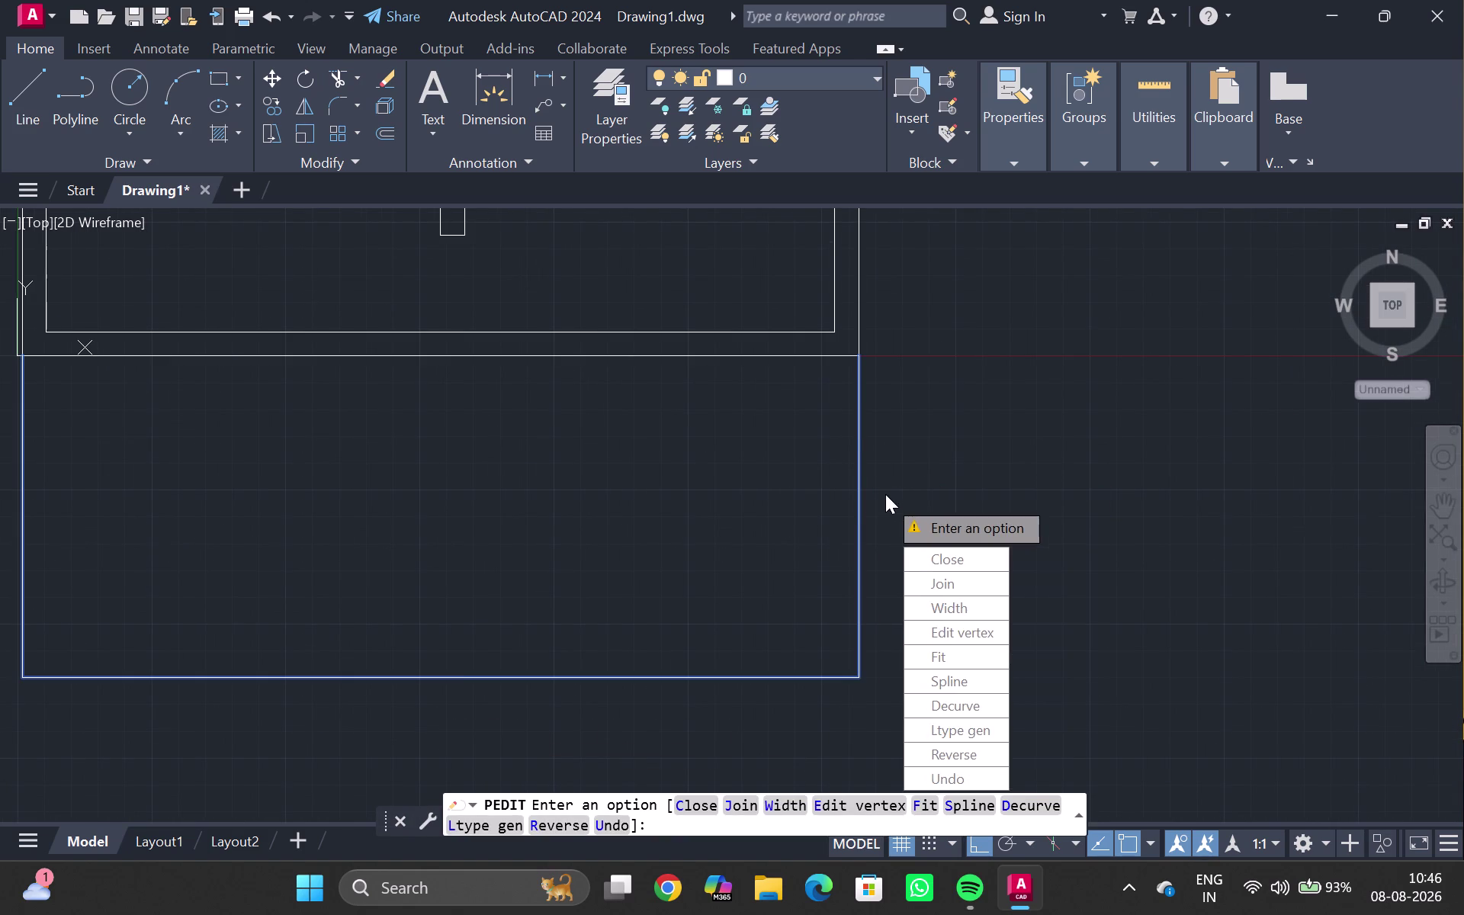
key(Escape)
key(Escape)
triple_click(862, 494)
double_click(854, 492)
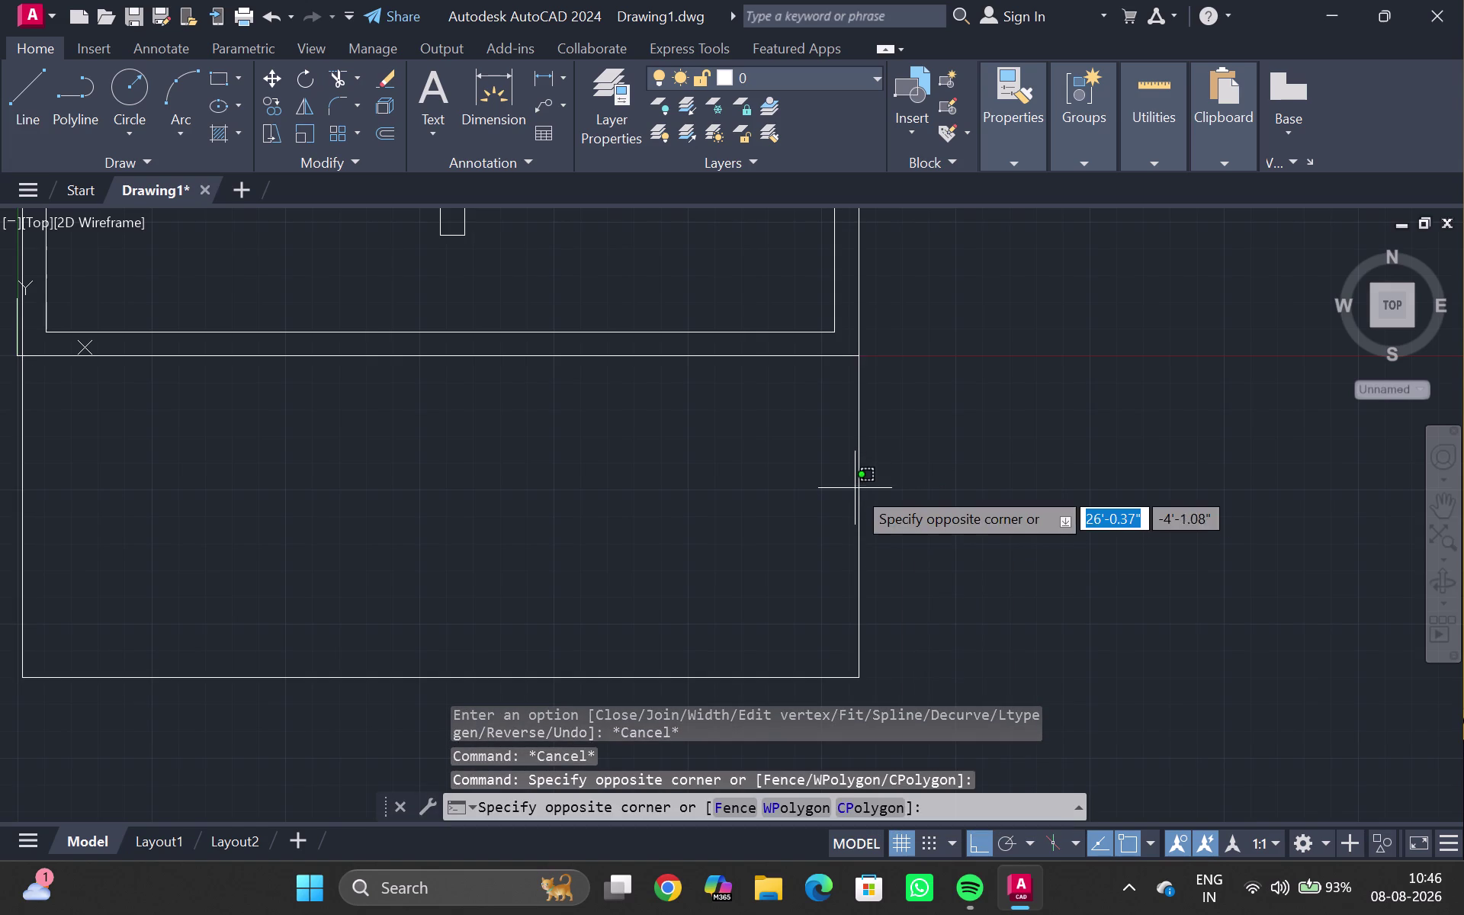
triple_click(855, 487)
triple_click(852, 490)
triple_click(865, 496)
click(856, 490)
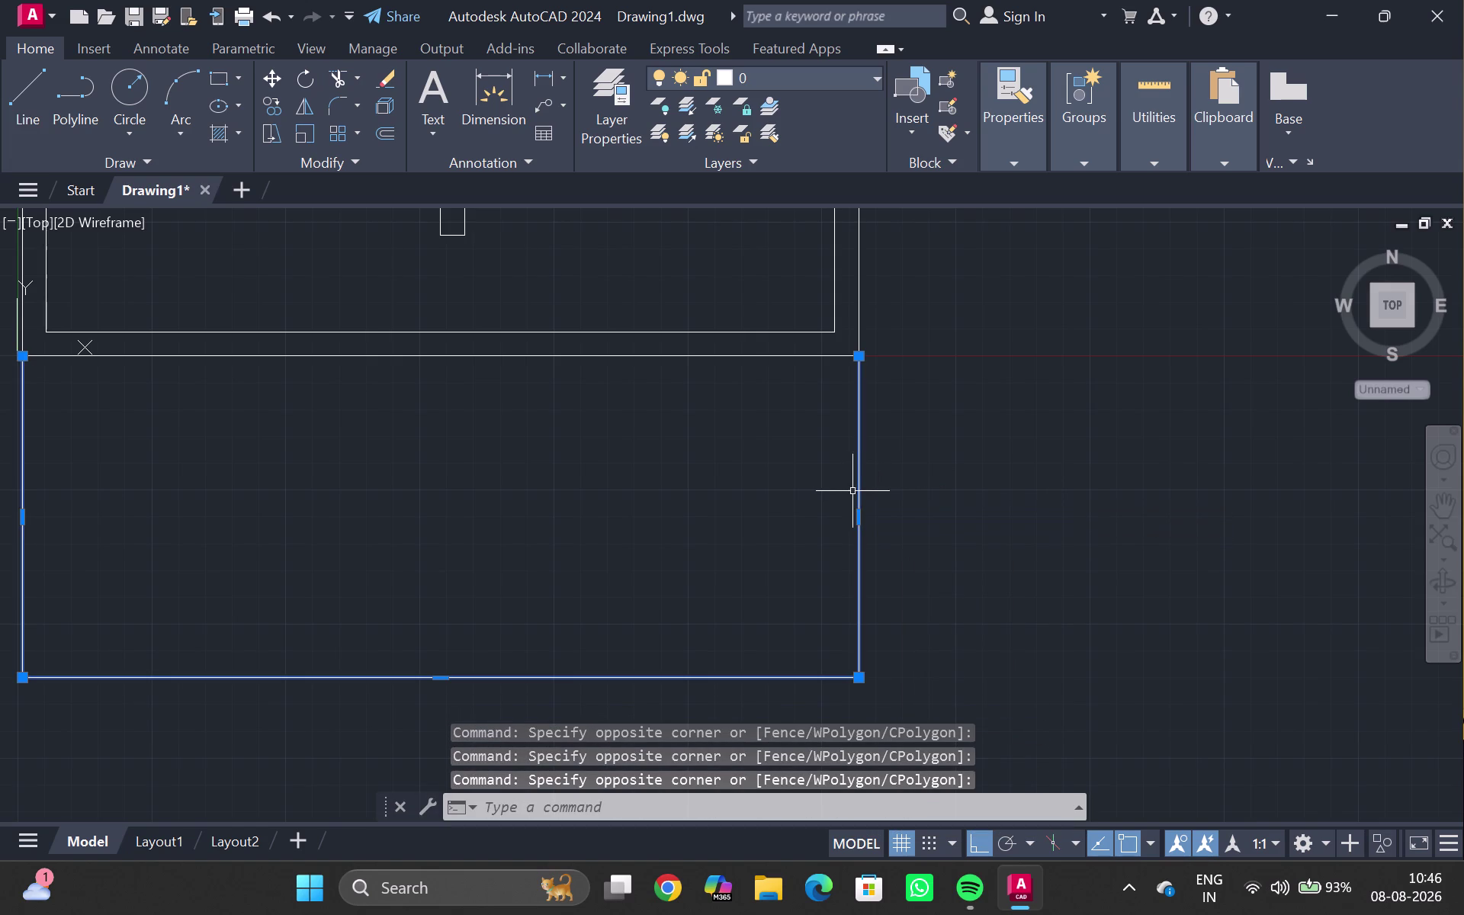
Offset the extension outline 4" inward.
key(o)
key(Return)
text(4")
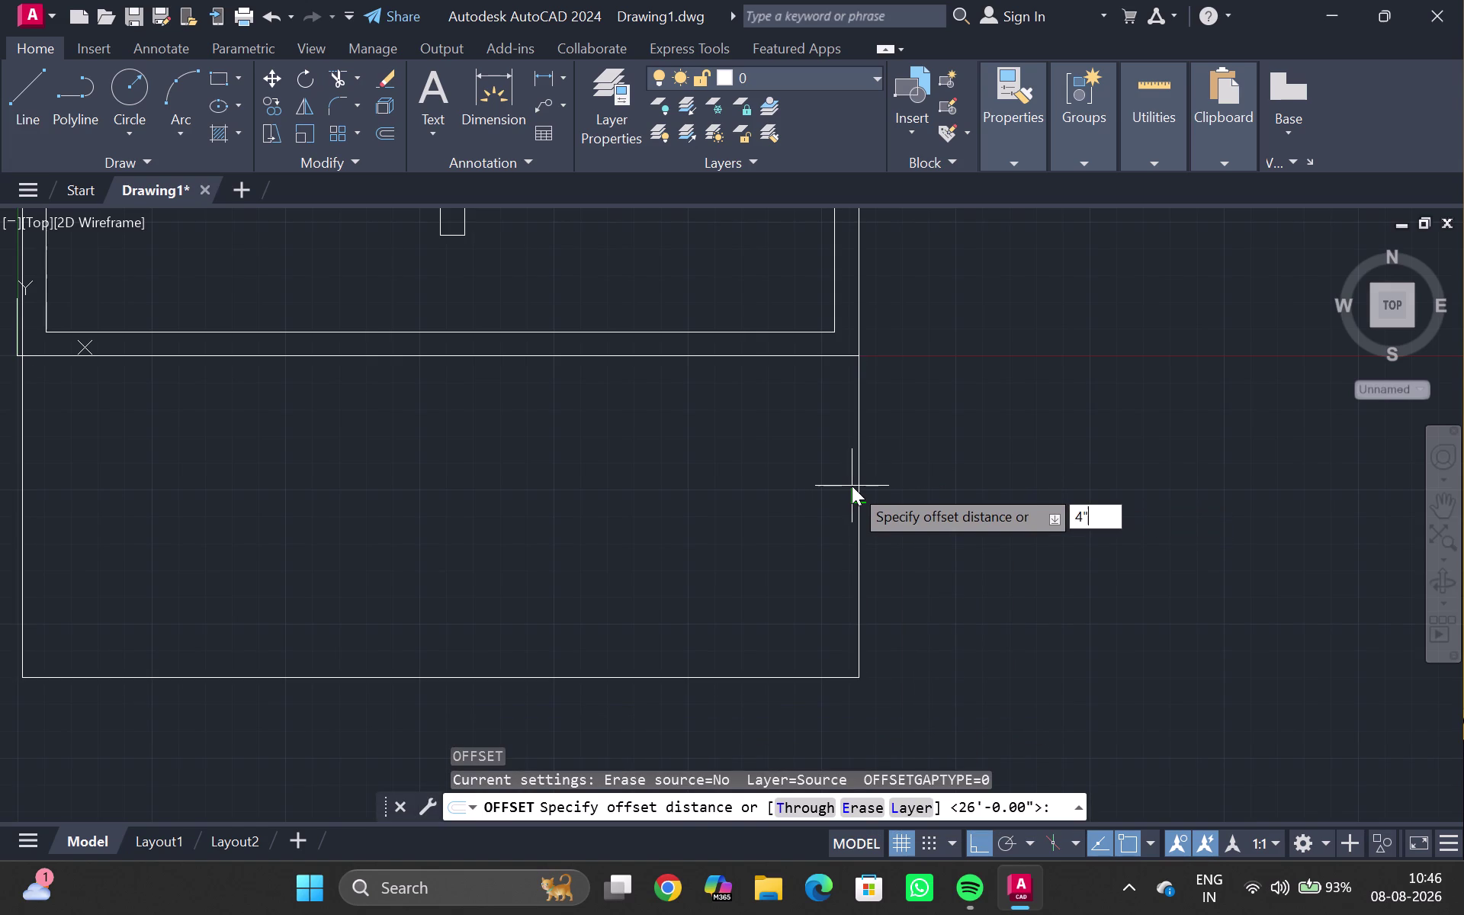
key(Return)
click(831, 478)
key(Escape)
Pan and zoom out to inspect the new double wall and the whole floor plan.
scroll(down, 3)
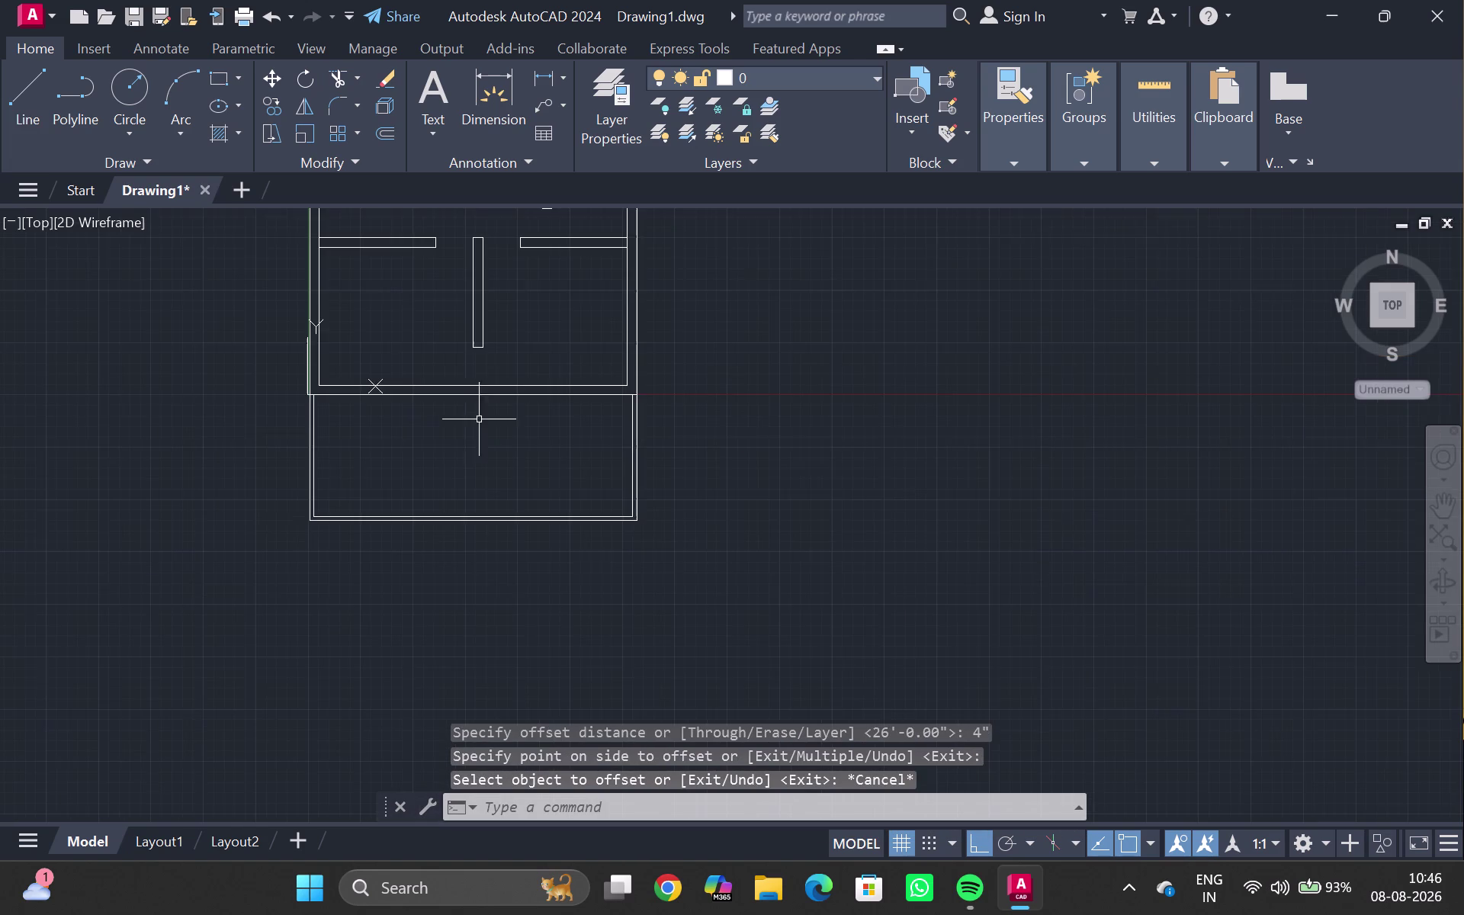
middle_drag(466, 418, 512, 503)
scroll(up, 3)
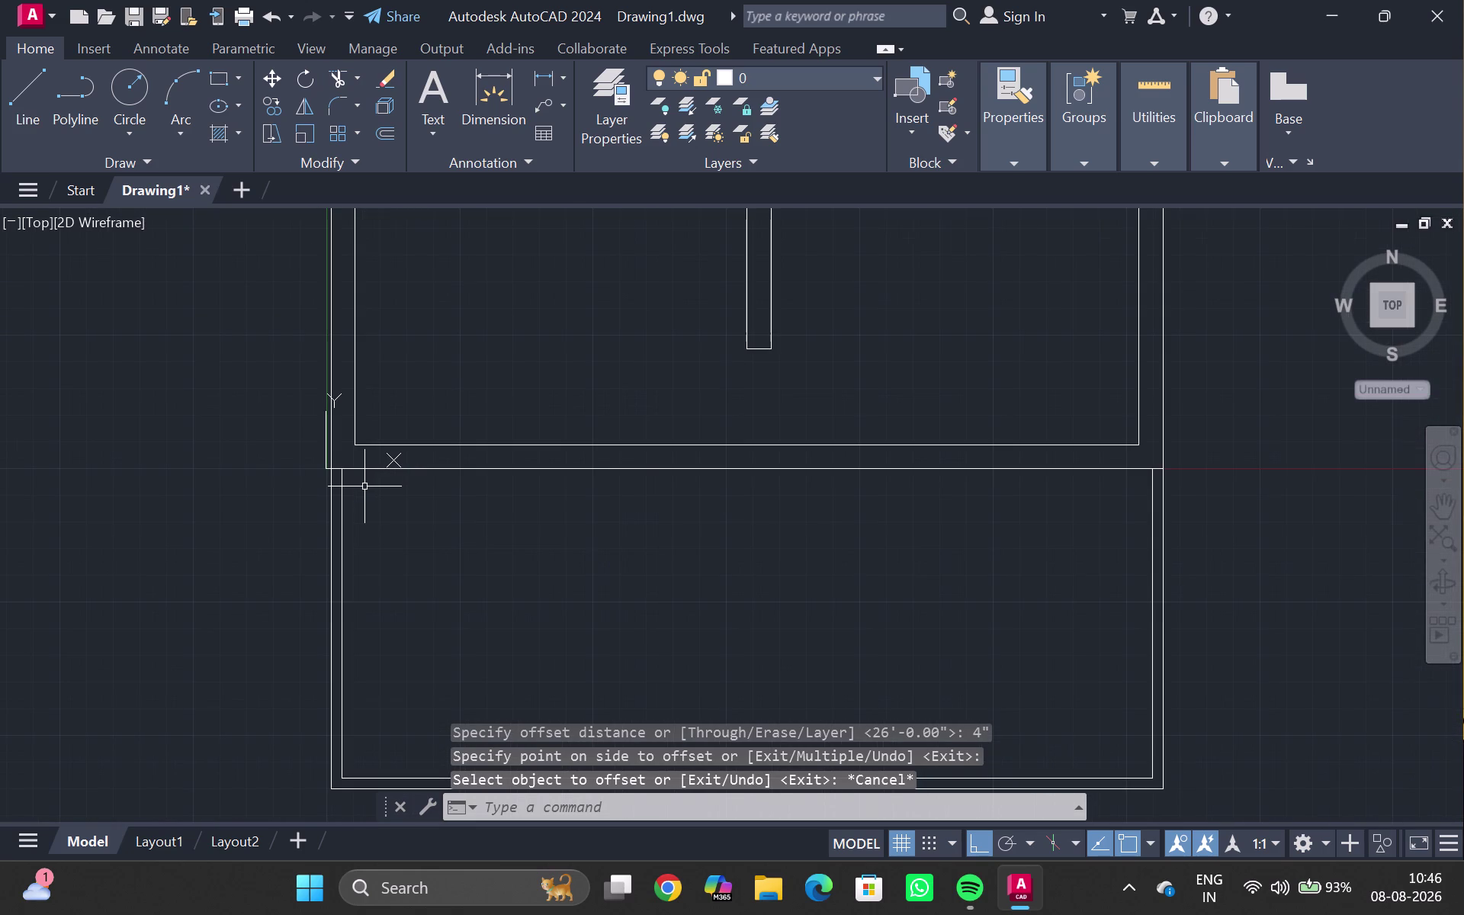
scroll(down, 3)
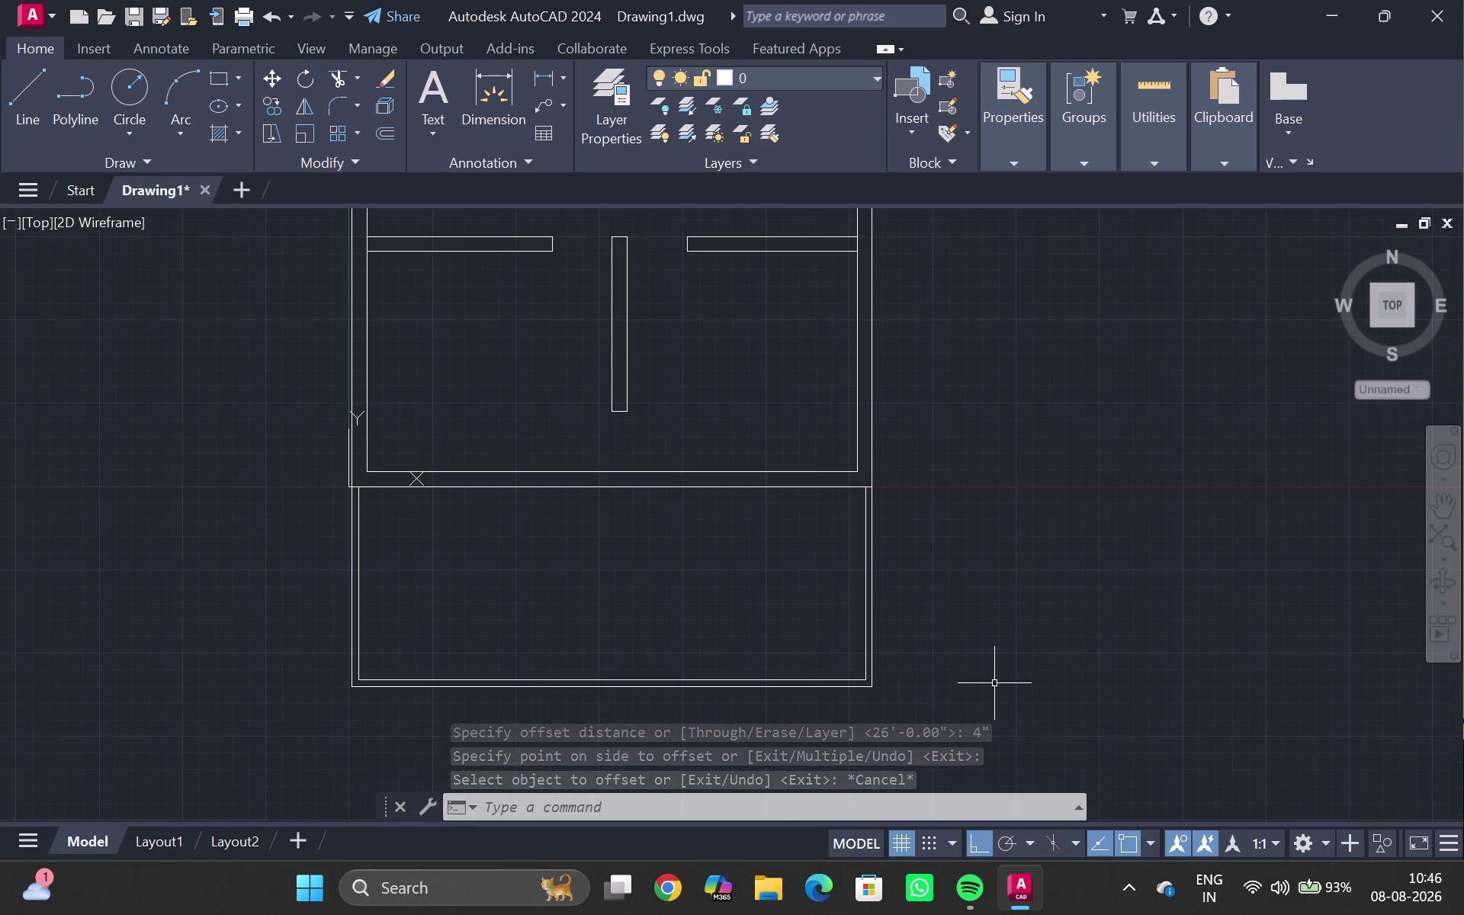
middle_drag(1020, 497, 748, 443)
scroll(down, 3)
middle_drag(767, 423, 579, 560)
scroll(down, 3)
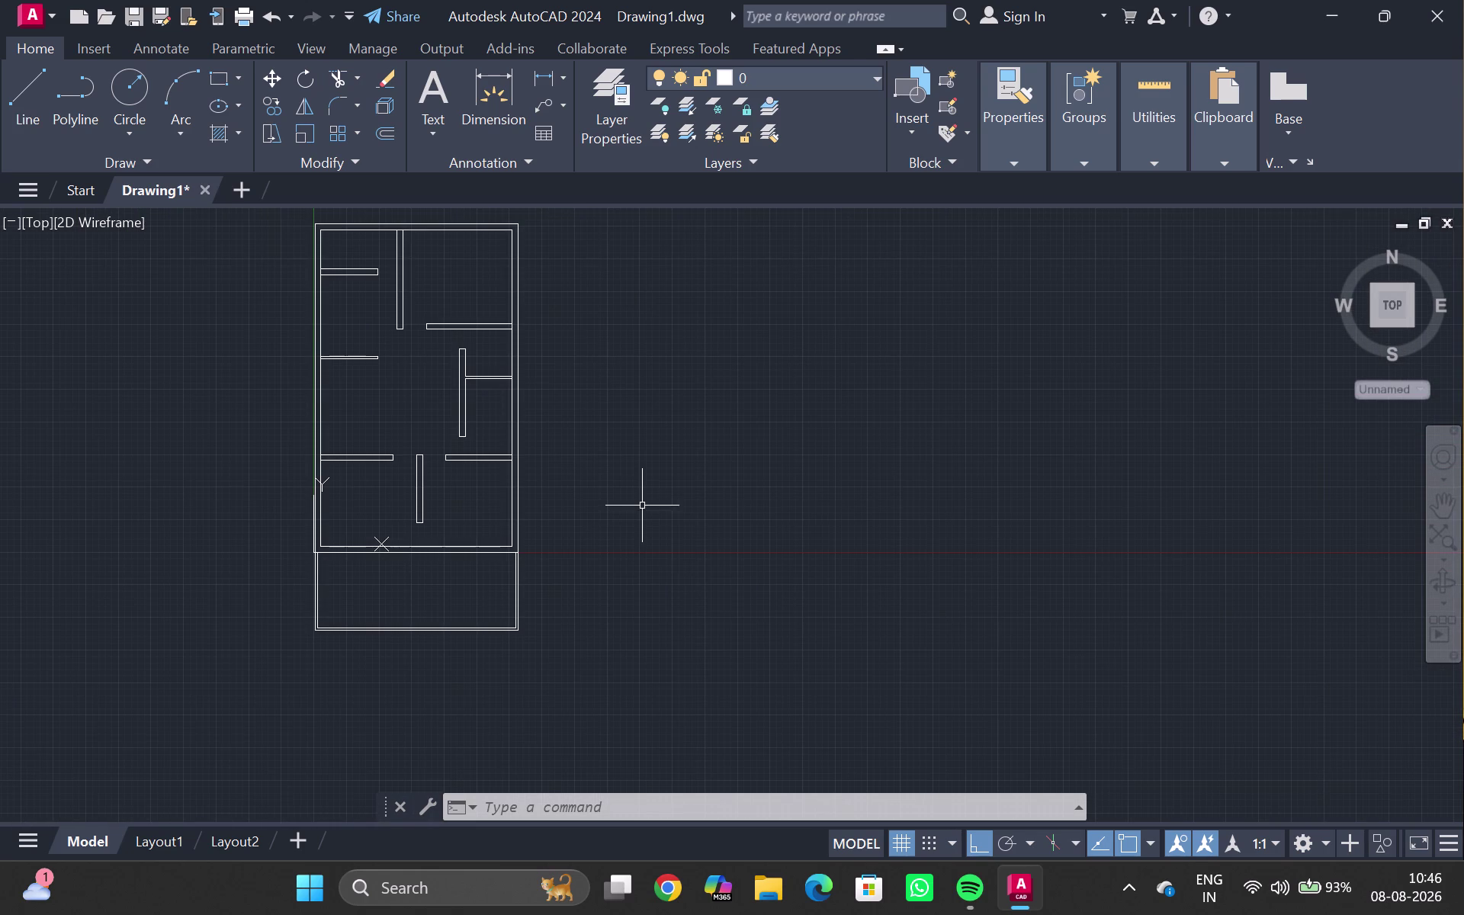
Clear the stray entry, then draw a 9-by-9-inch square beside the plan.
key(r)
text(e c)
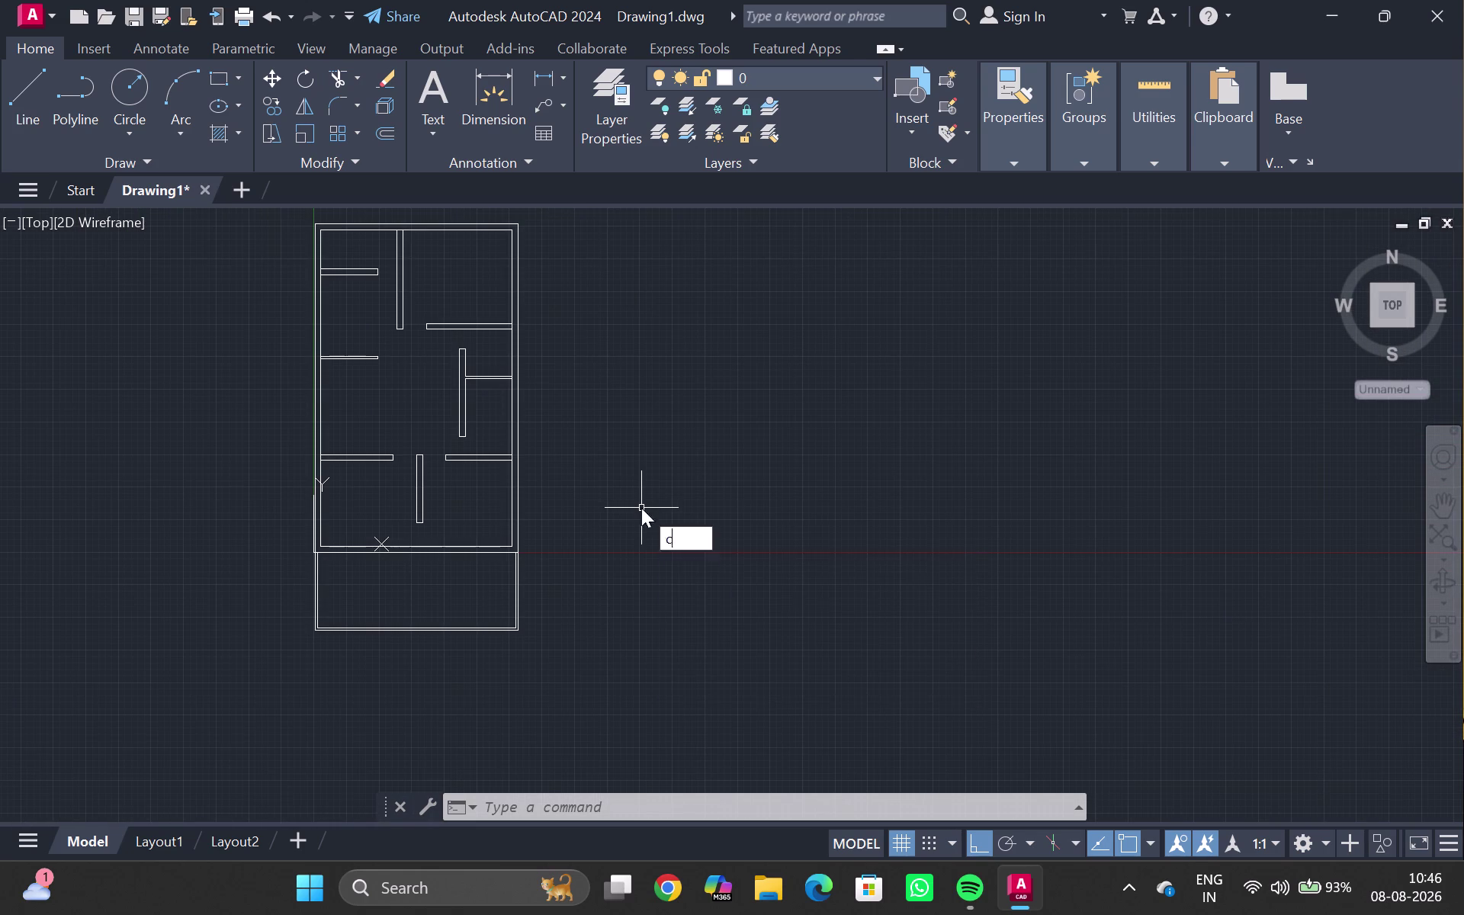
key(Escape)
key(Escape)
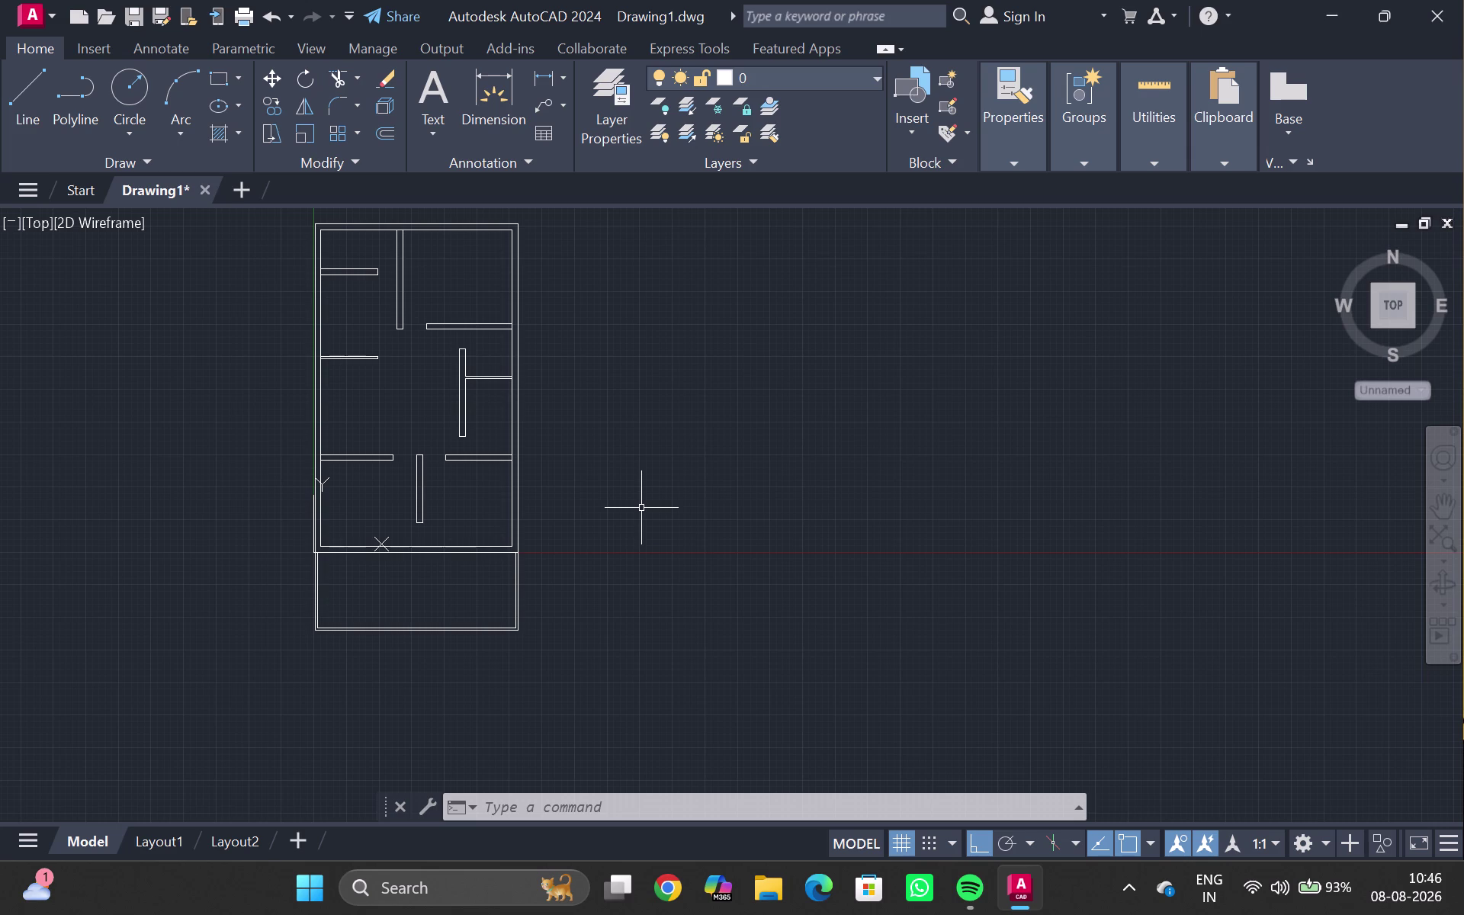
text(rec)
key(Return)
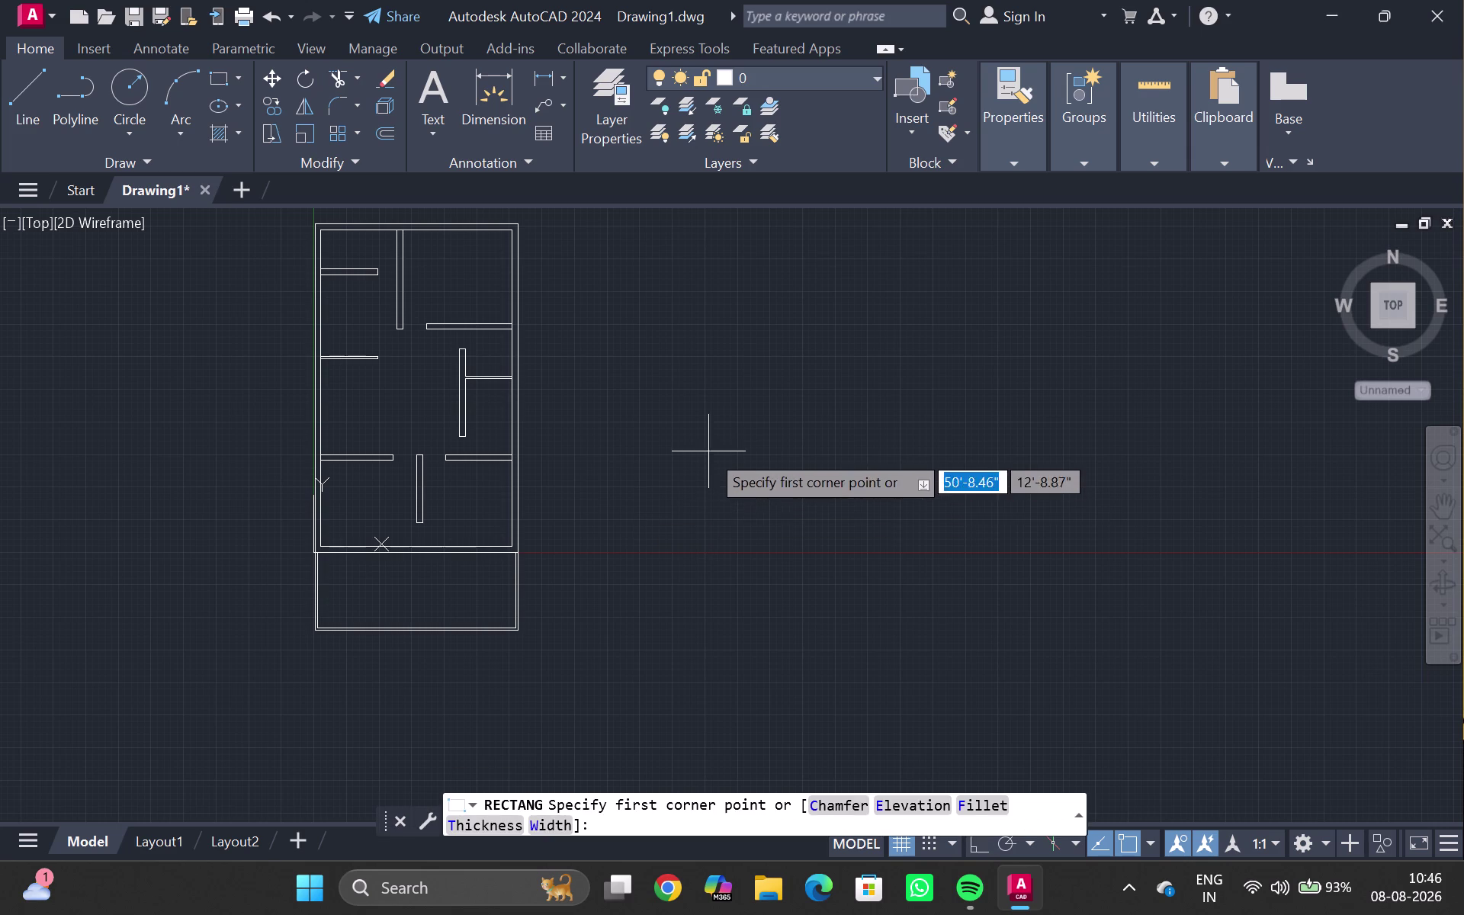
click(700, 447)
drag(699, 447, 704, 467)
key(9)
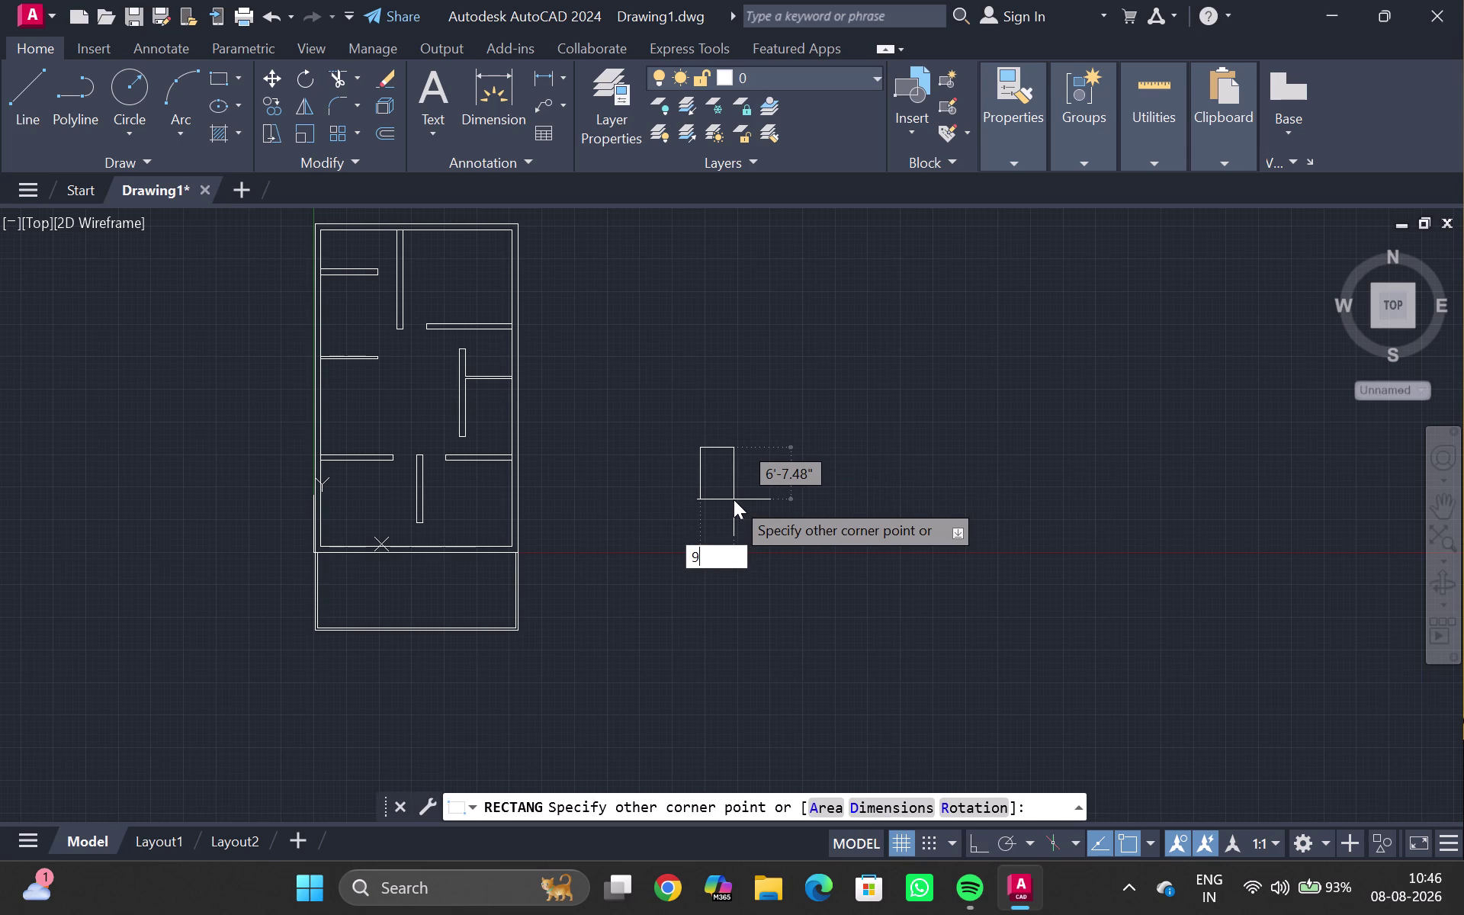
key(shift+quotedbl)
key(comma)
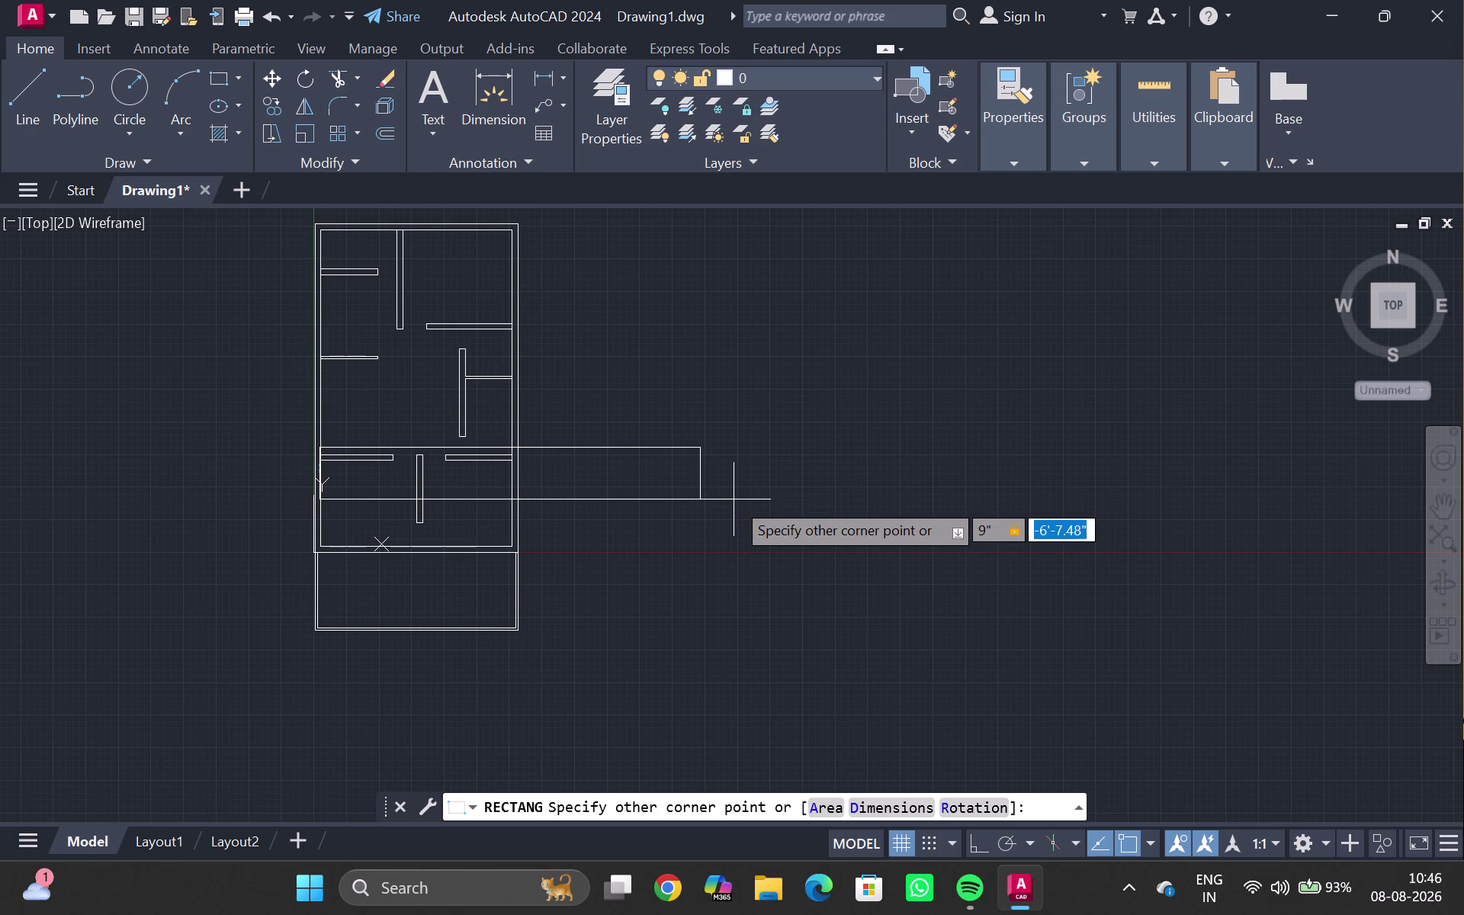
text(9")
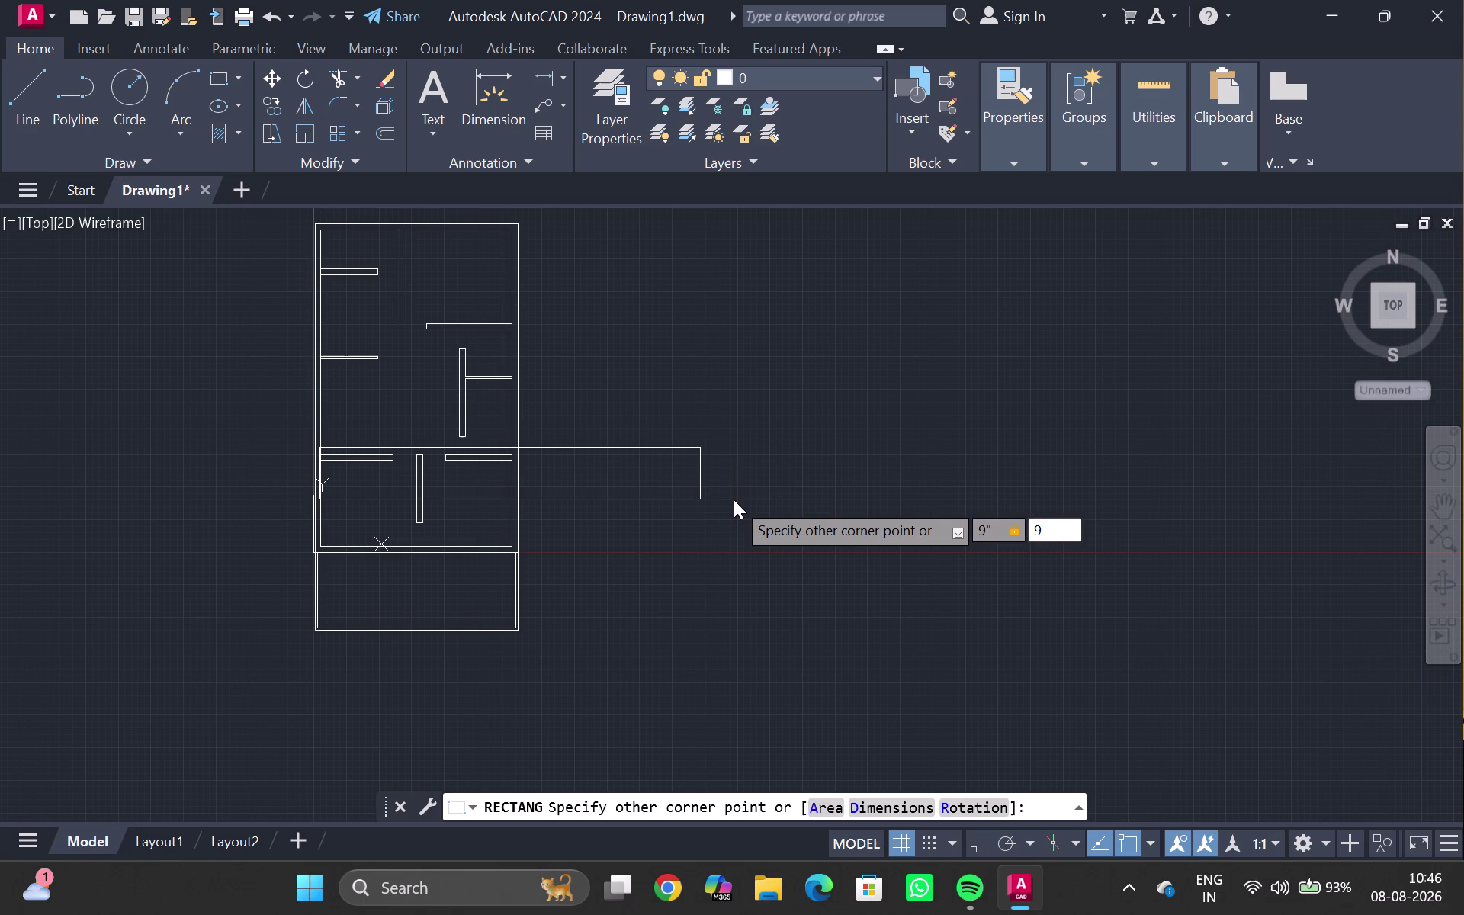
key(Return)
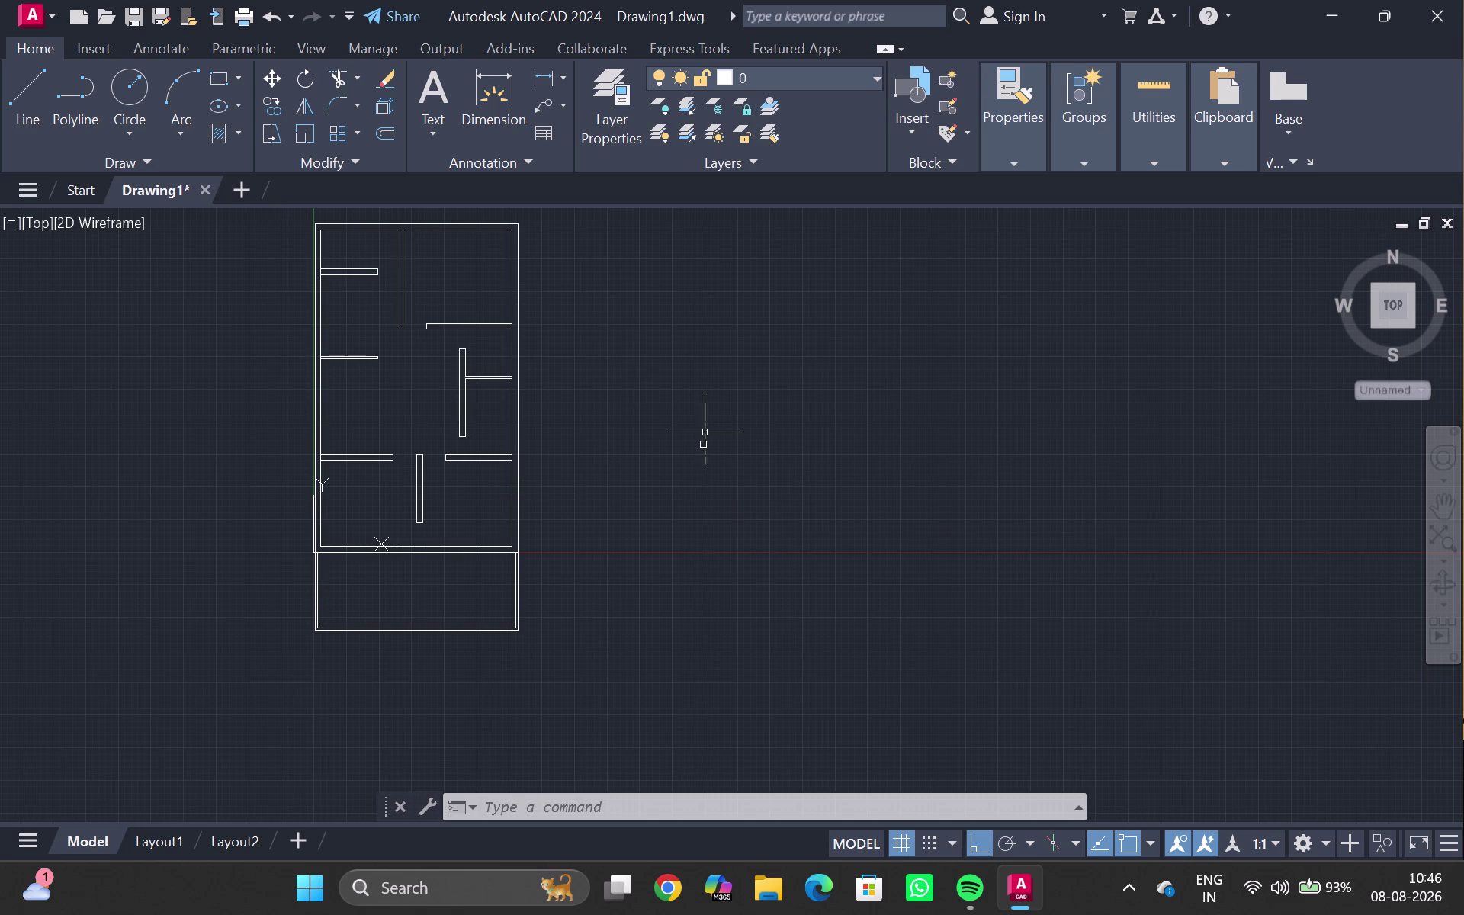
scroll(up, 3)
middle_drag(711, 432, 700, 438)
scroll(up, 3)
scroll(up, 3)
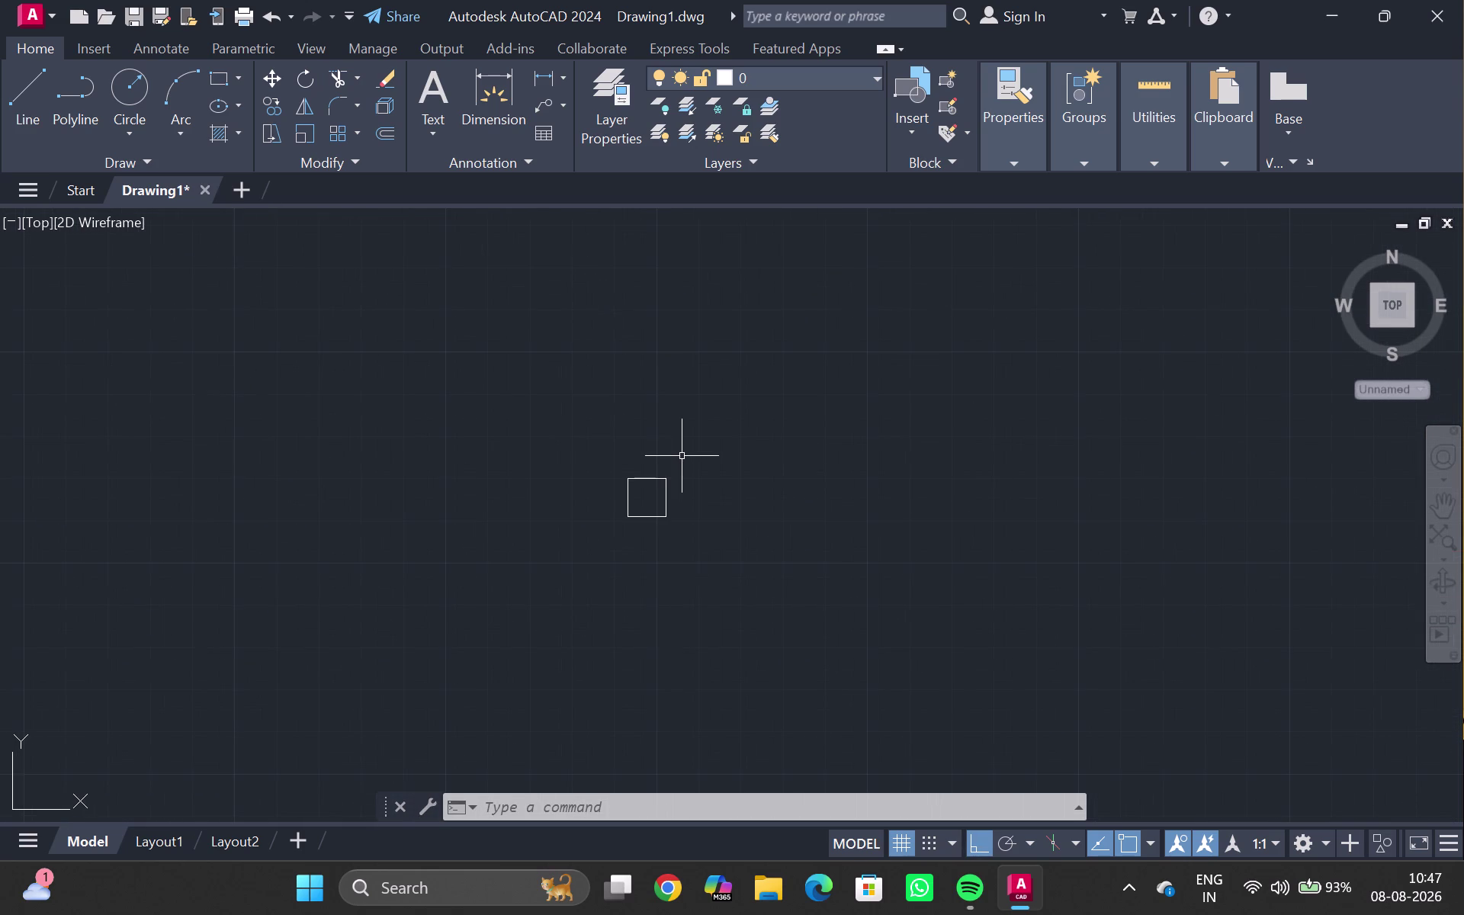
scroll(down, 3)
scroll(down, 3)
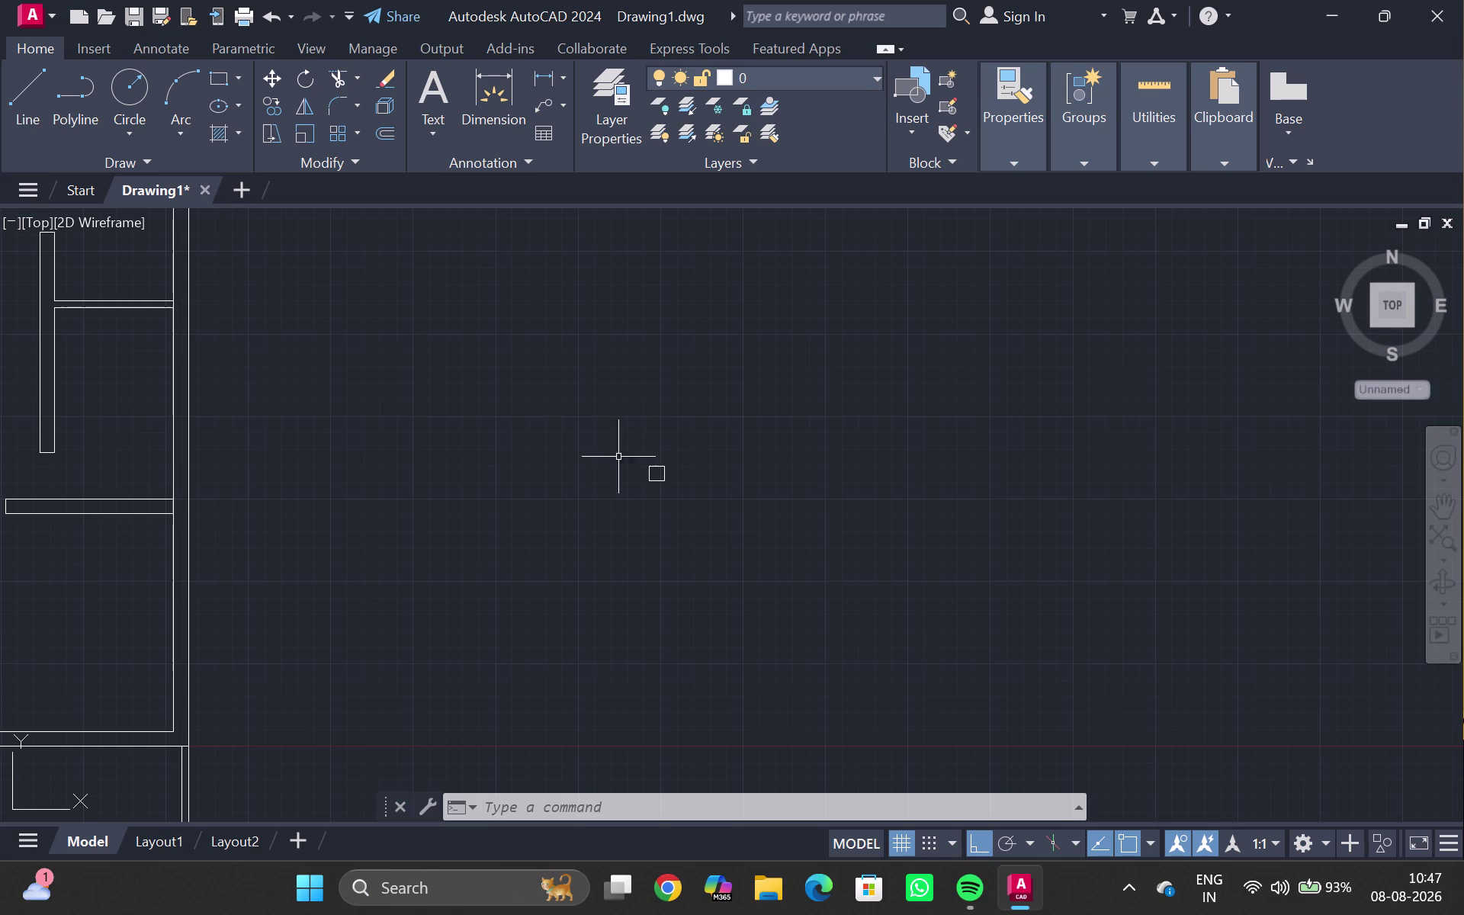
Draw a rectangle sized 12' by 9" with RECTANG.
text(rec)
key(Return)
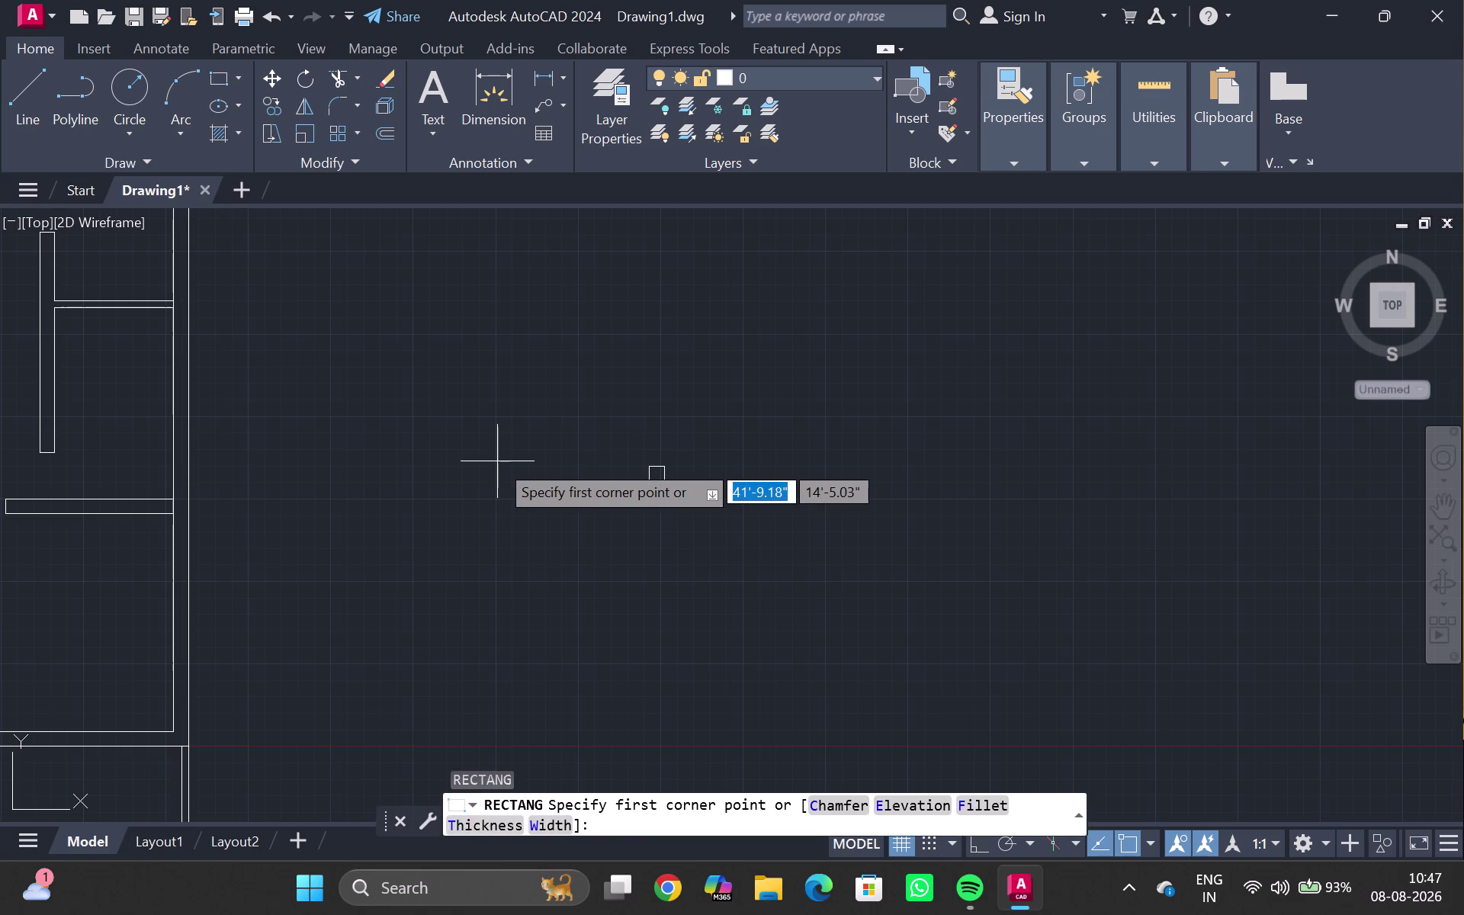
click(487, 460)
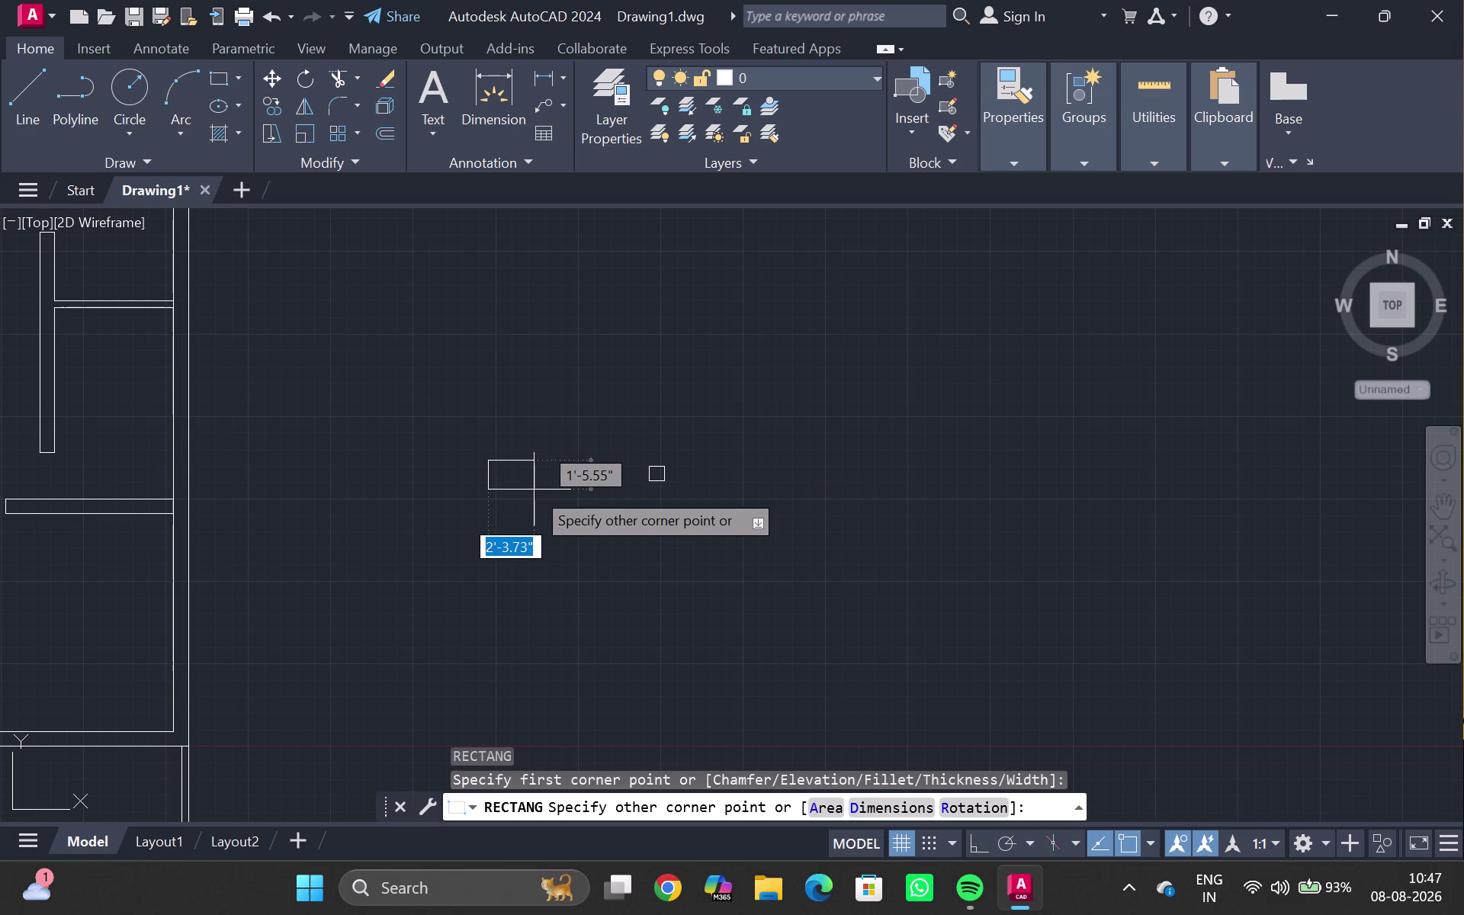
text(12')
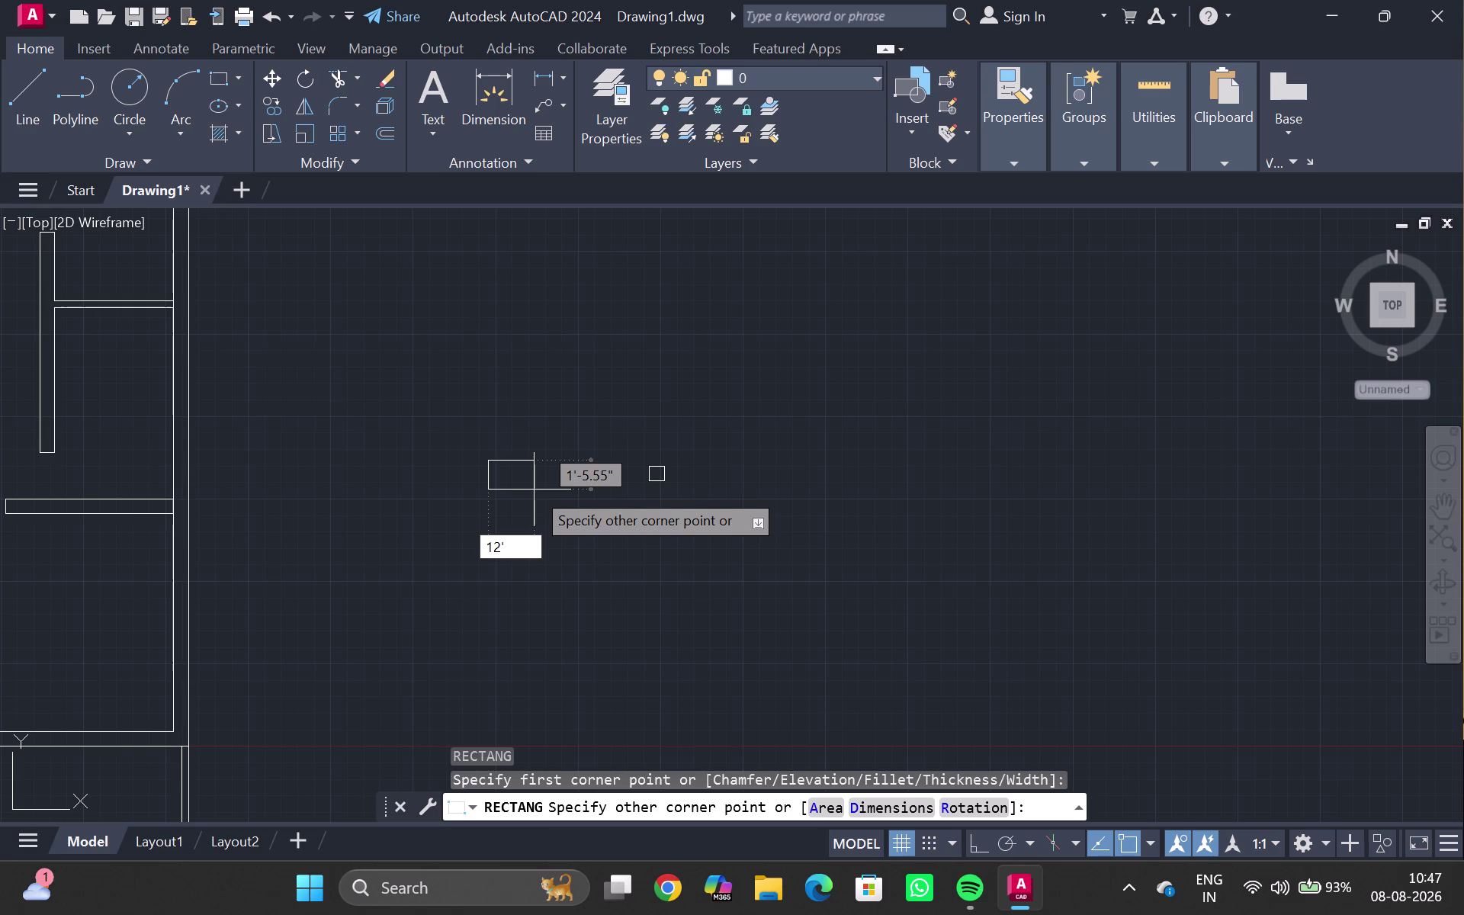
key(comma)
text(9")
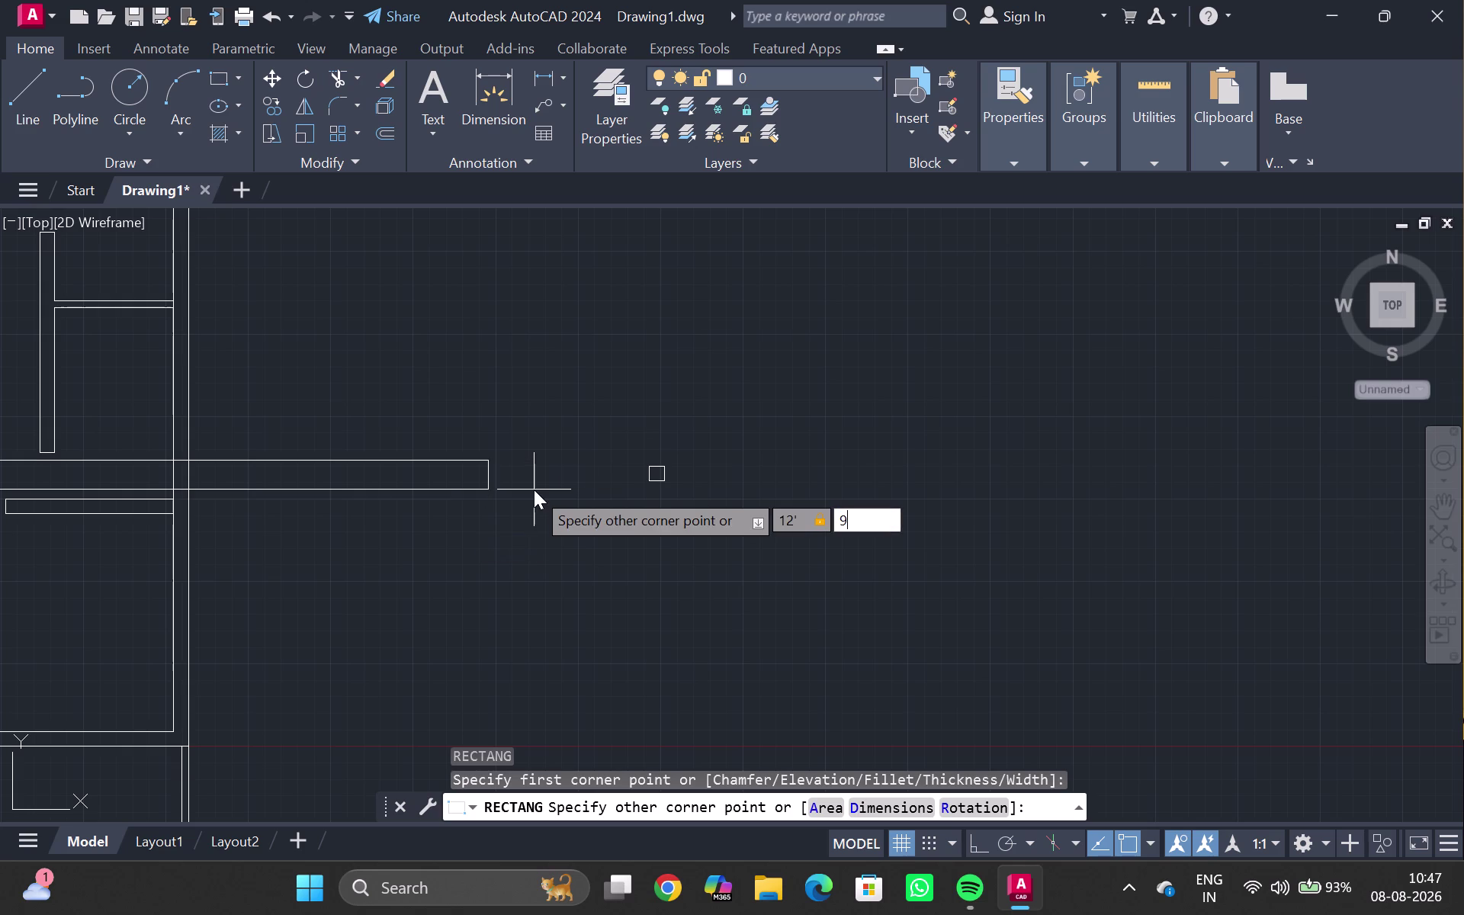
key(Return)
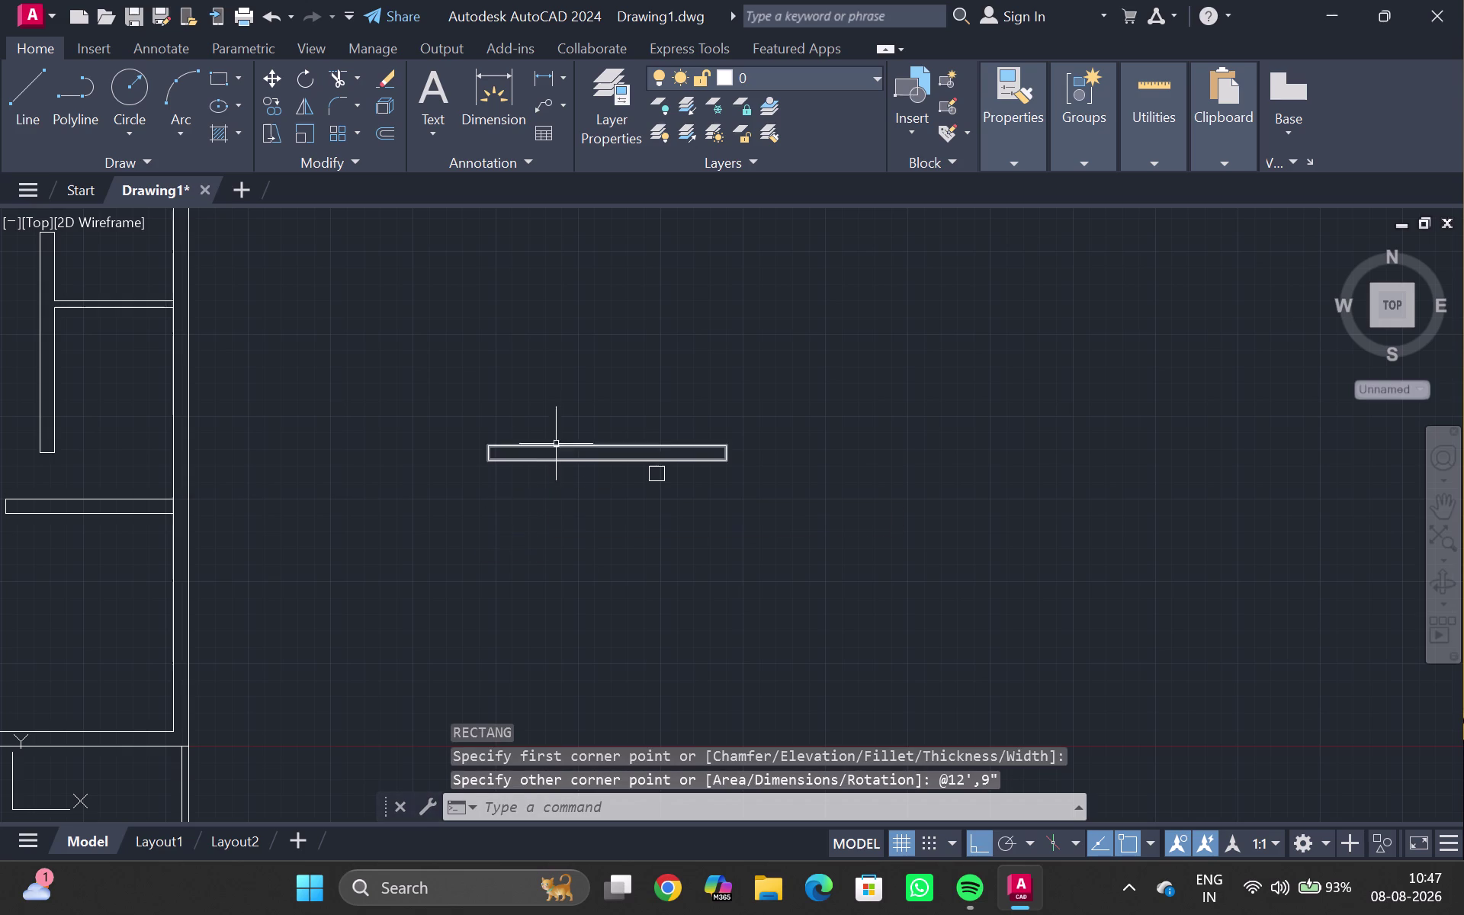
Delete the long 12-foot strip and redraw it as a 12"-by-9" rectangle.
click(551, 445)
key(Delete)
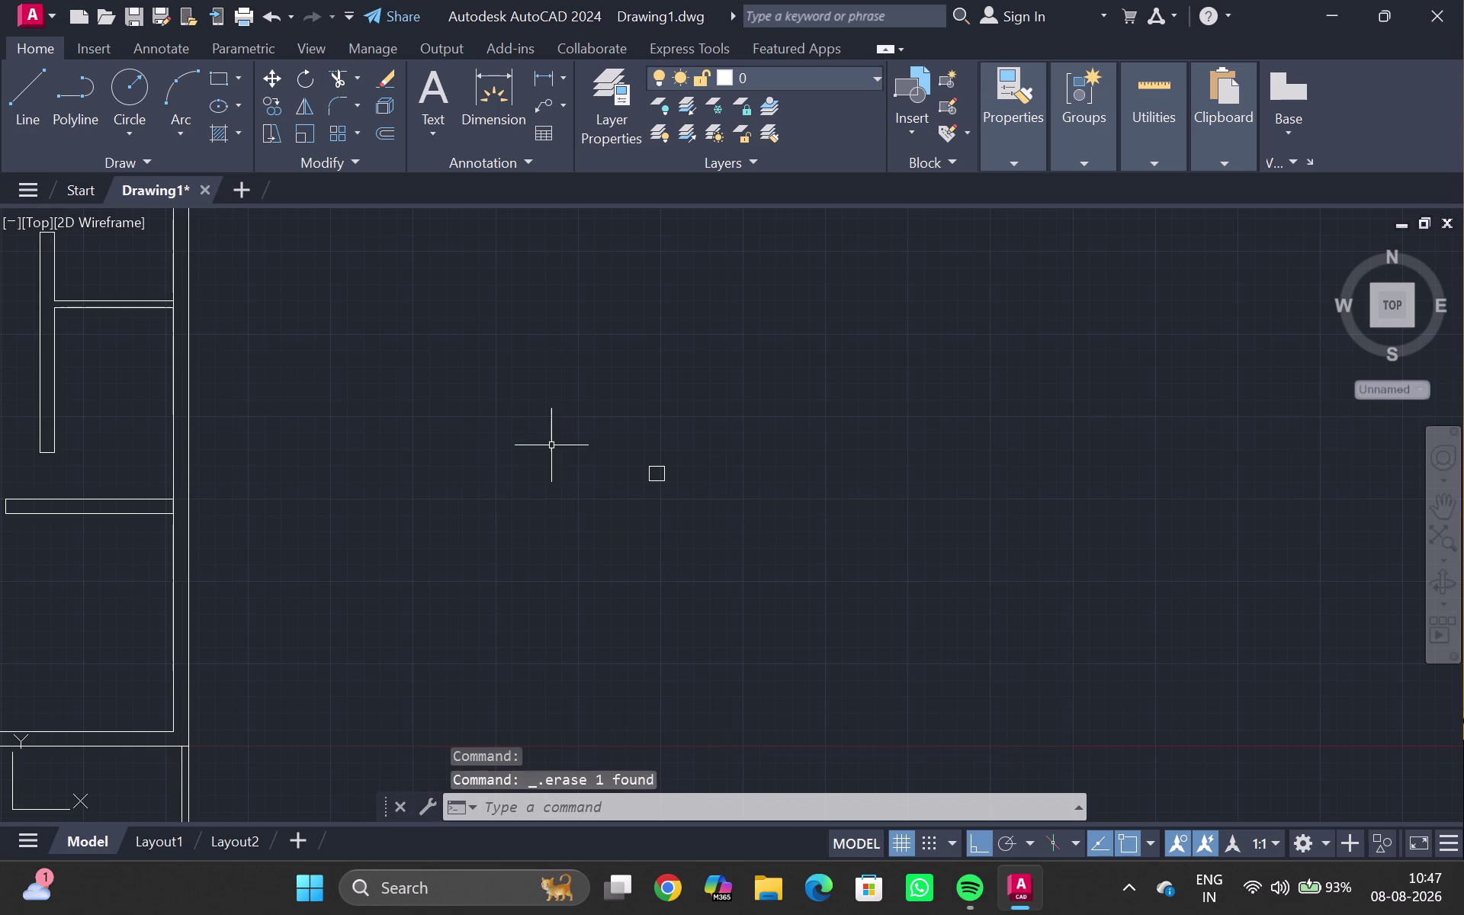
text(re)
key(c)
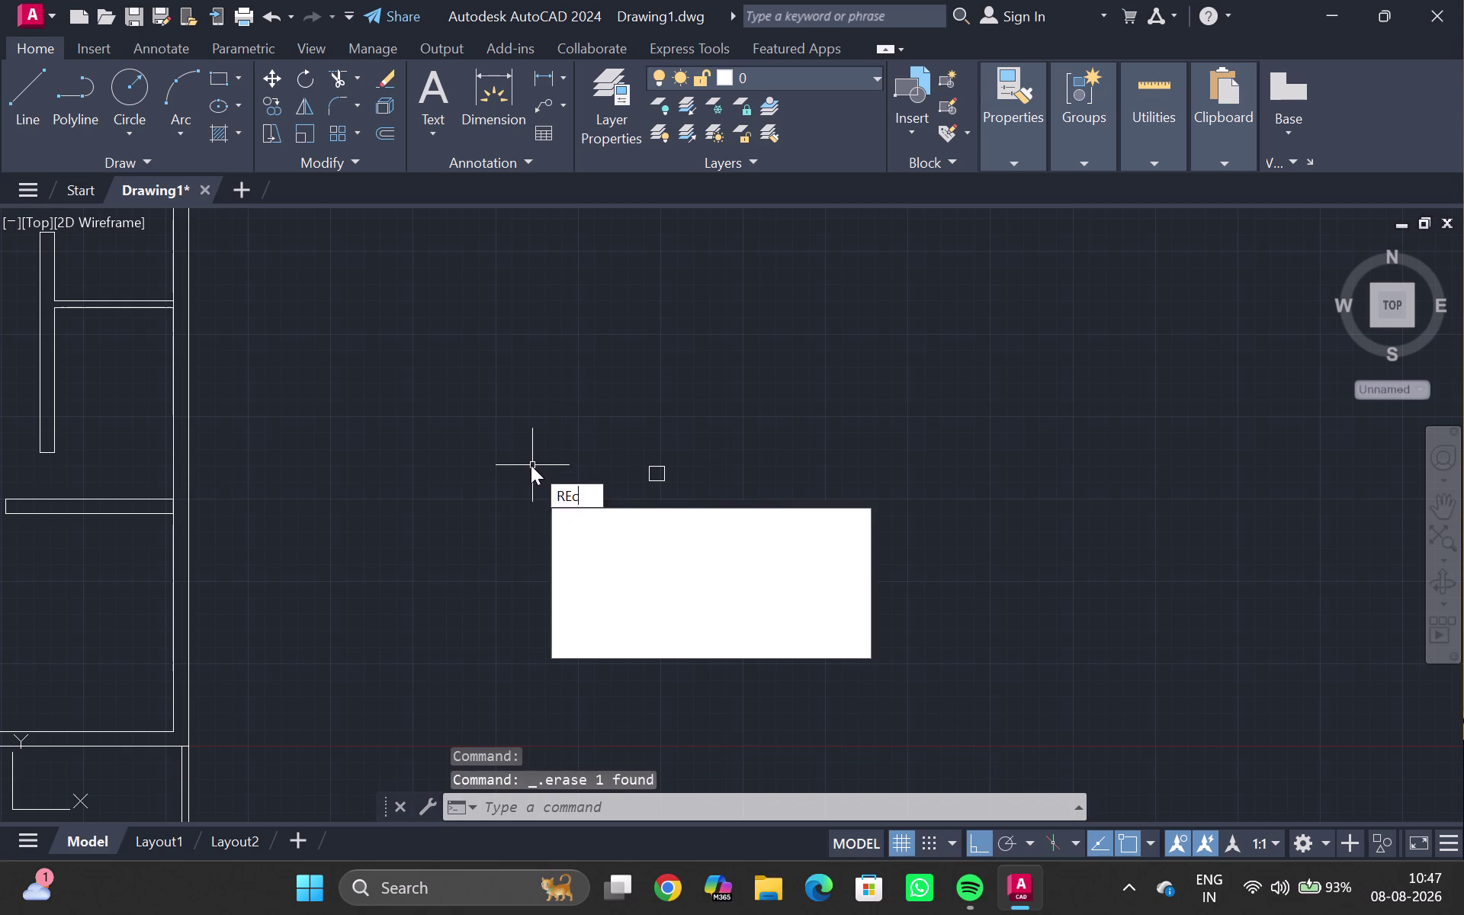
key(Return)
click(508, 454)
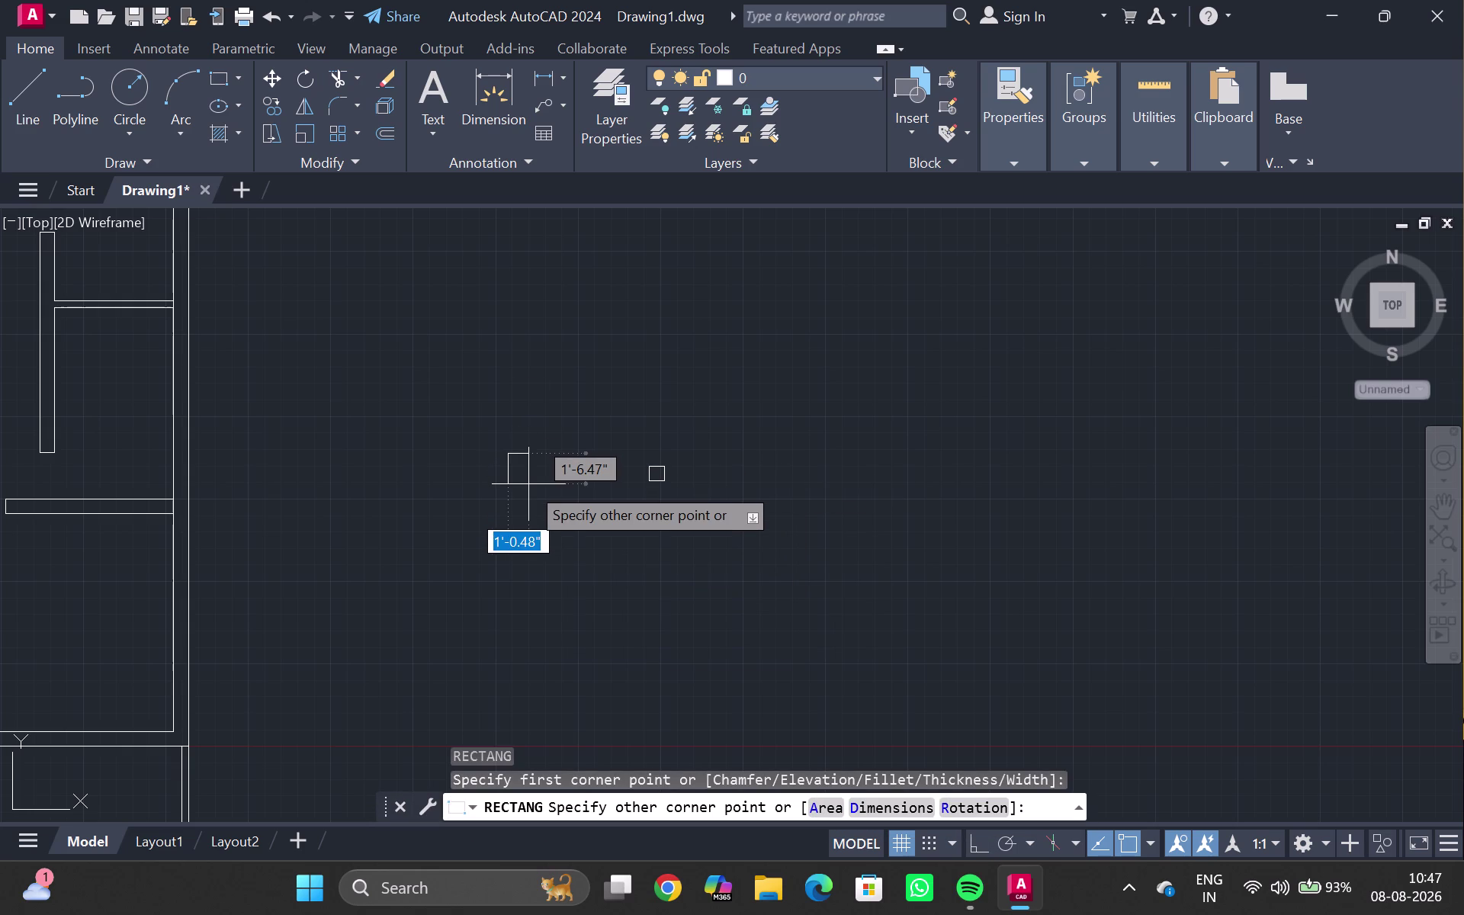
text(12")
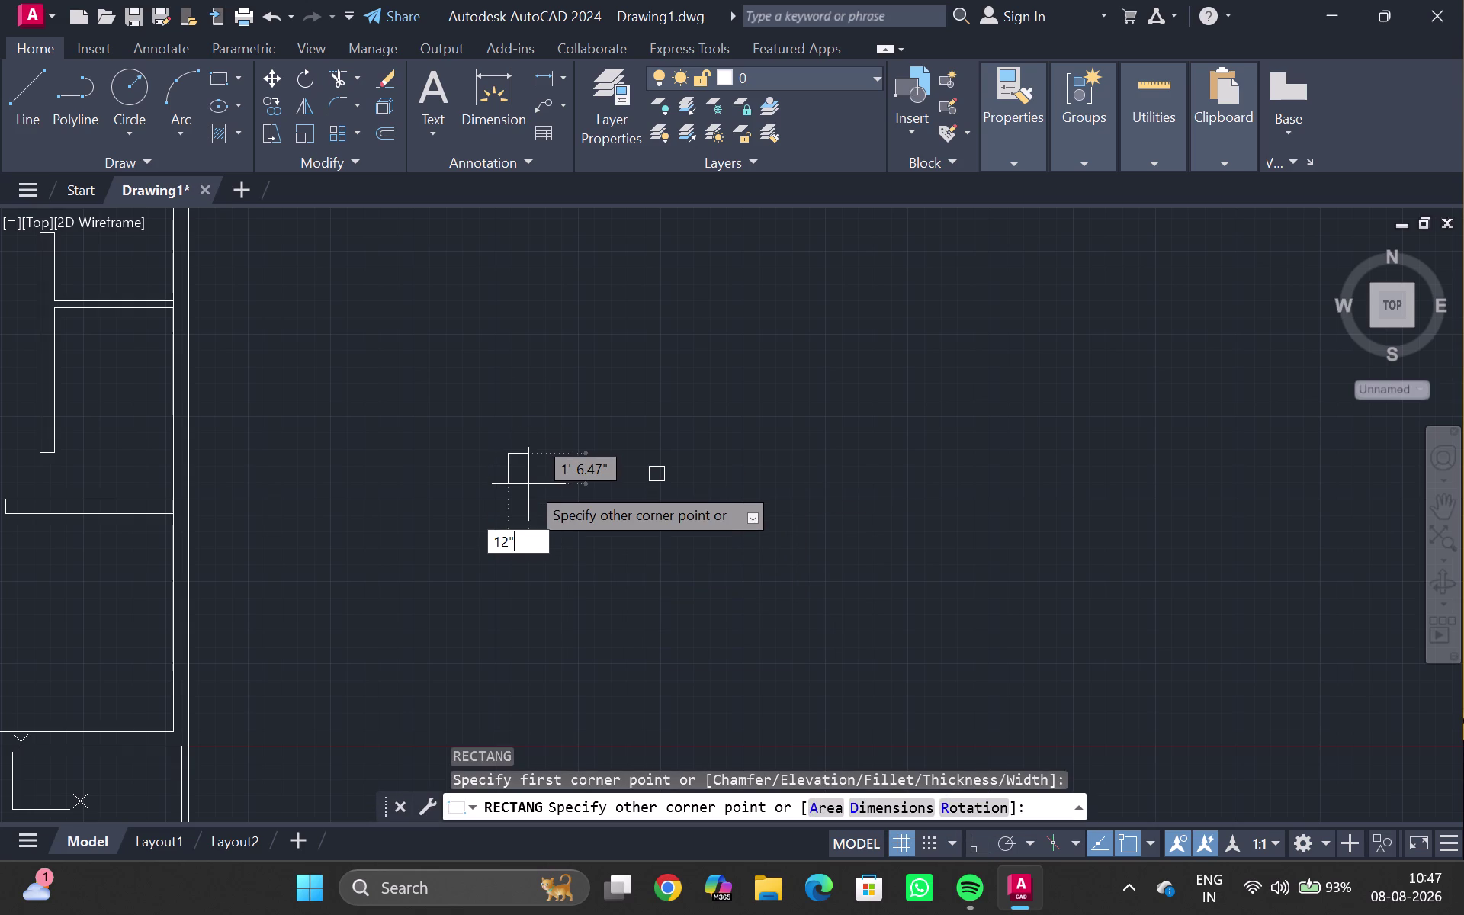
key(comma)
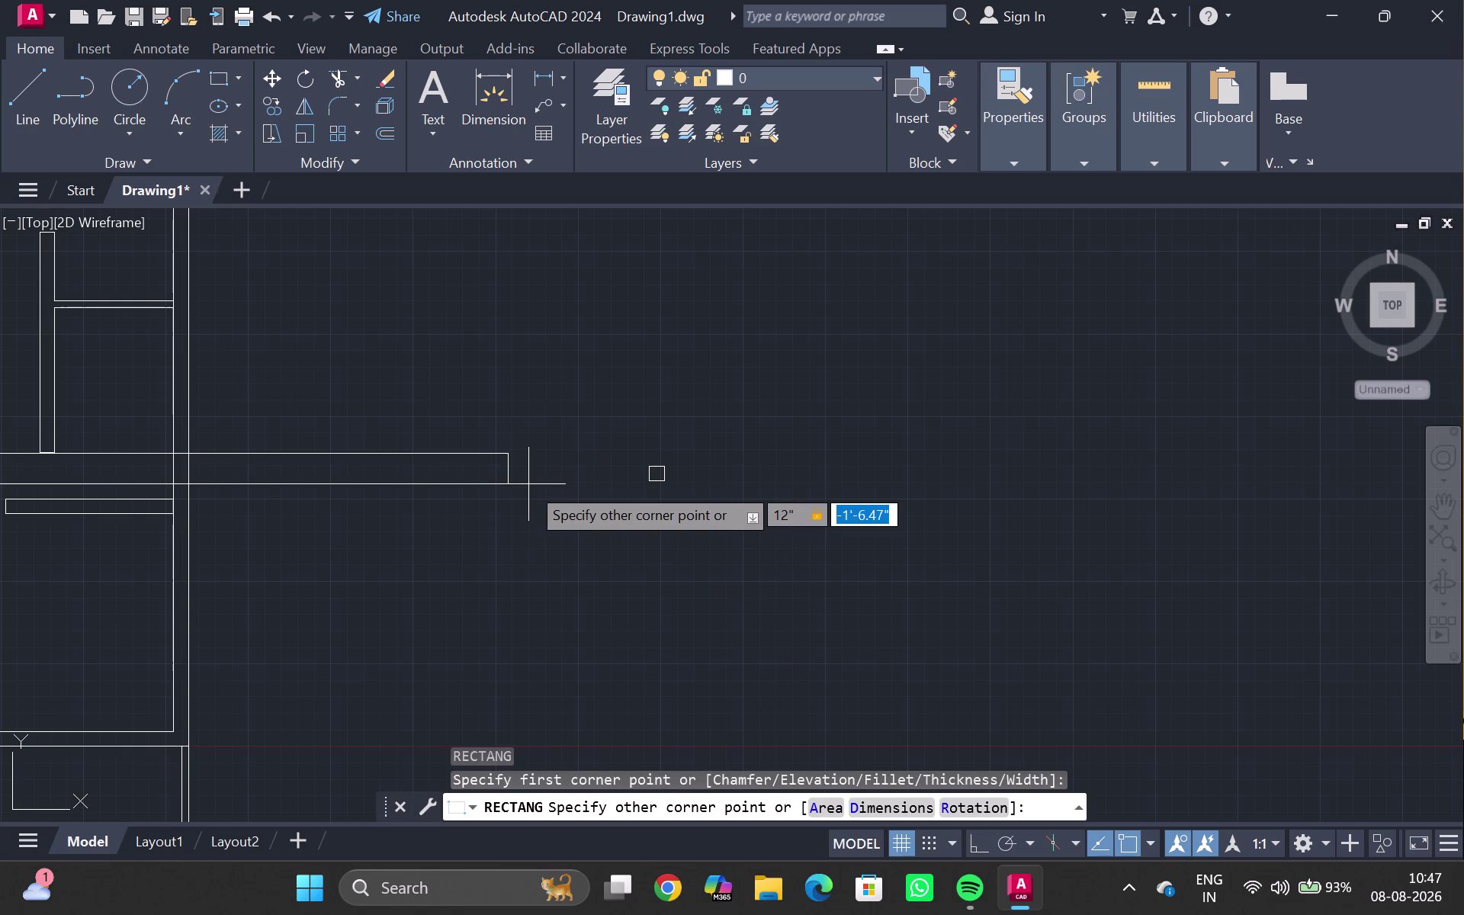
key(9)
key(shift+quotedbl)
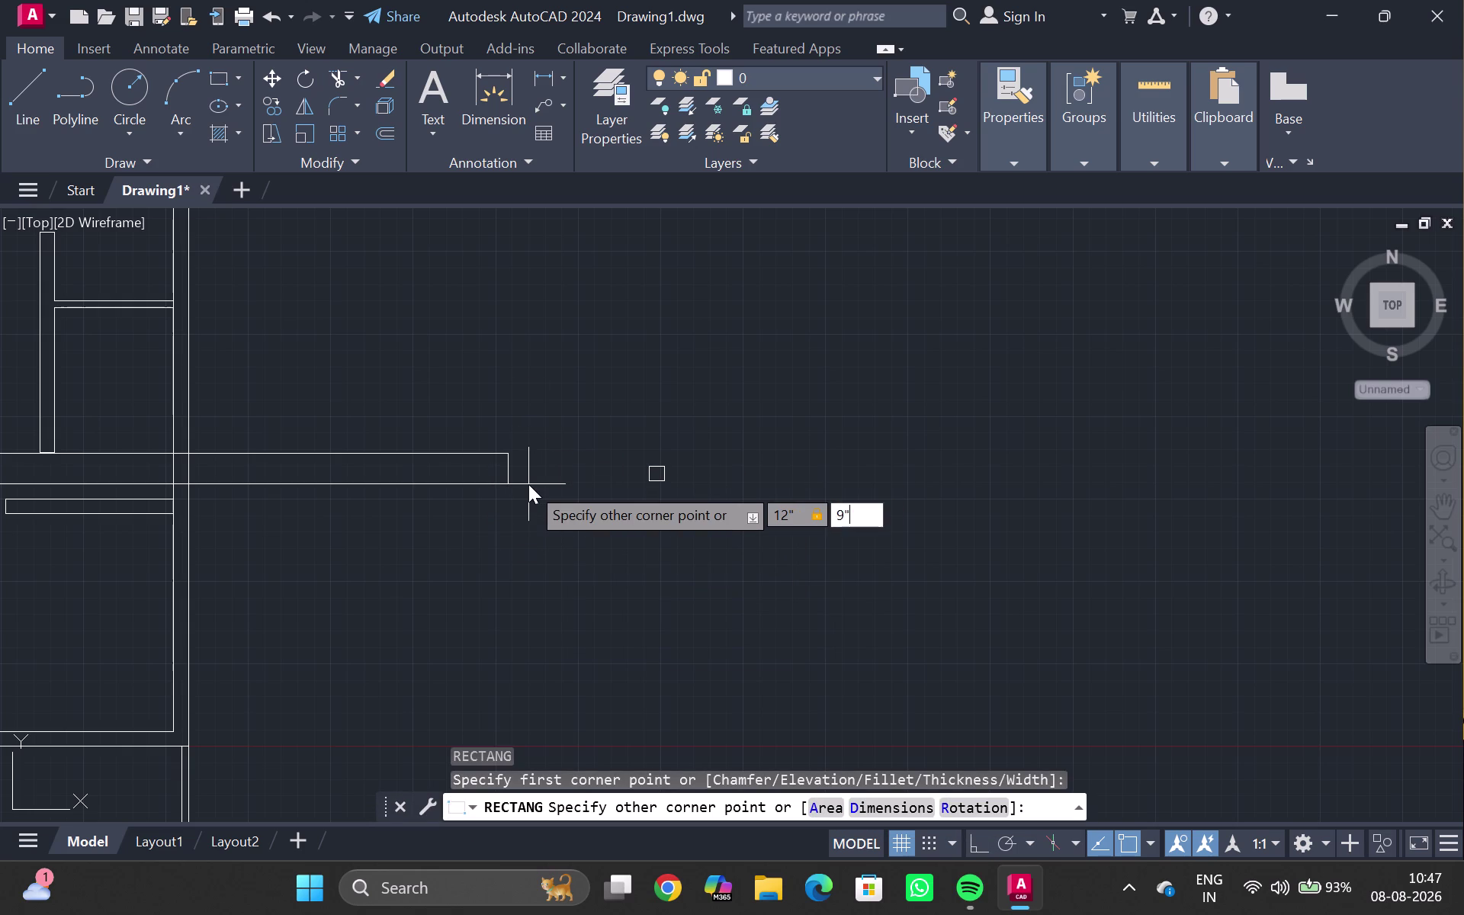
key(Return)
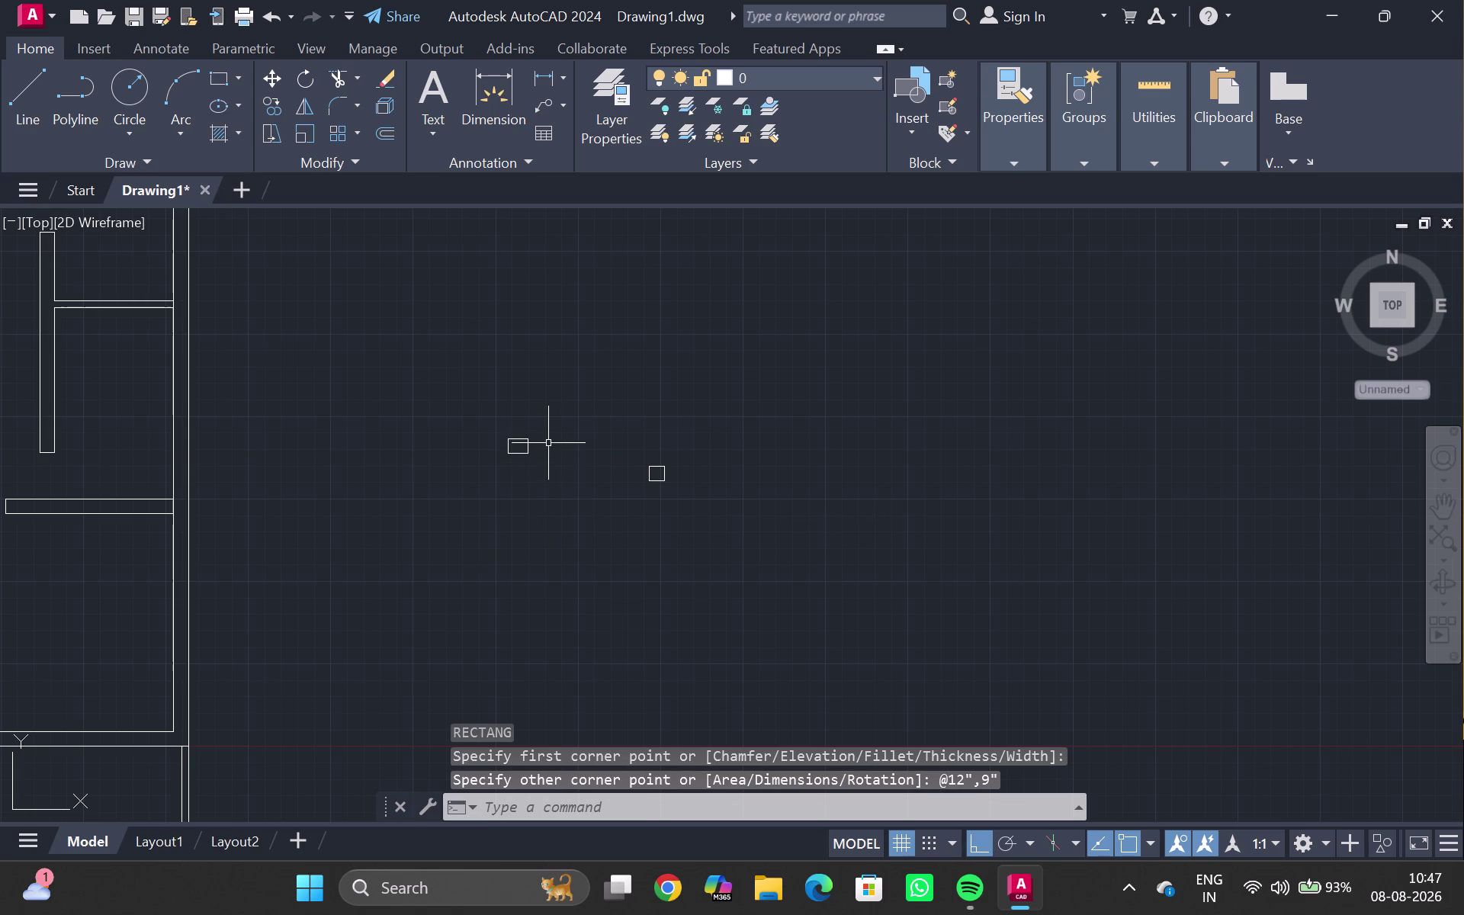
scroll(up, 3)
click(657, 463)
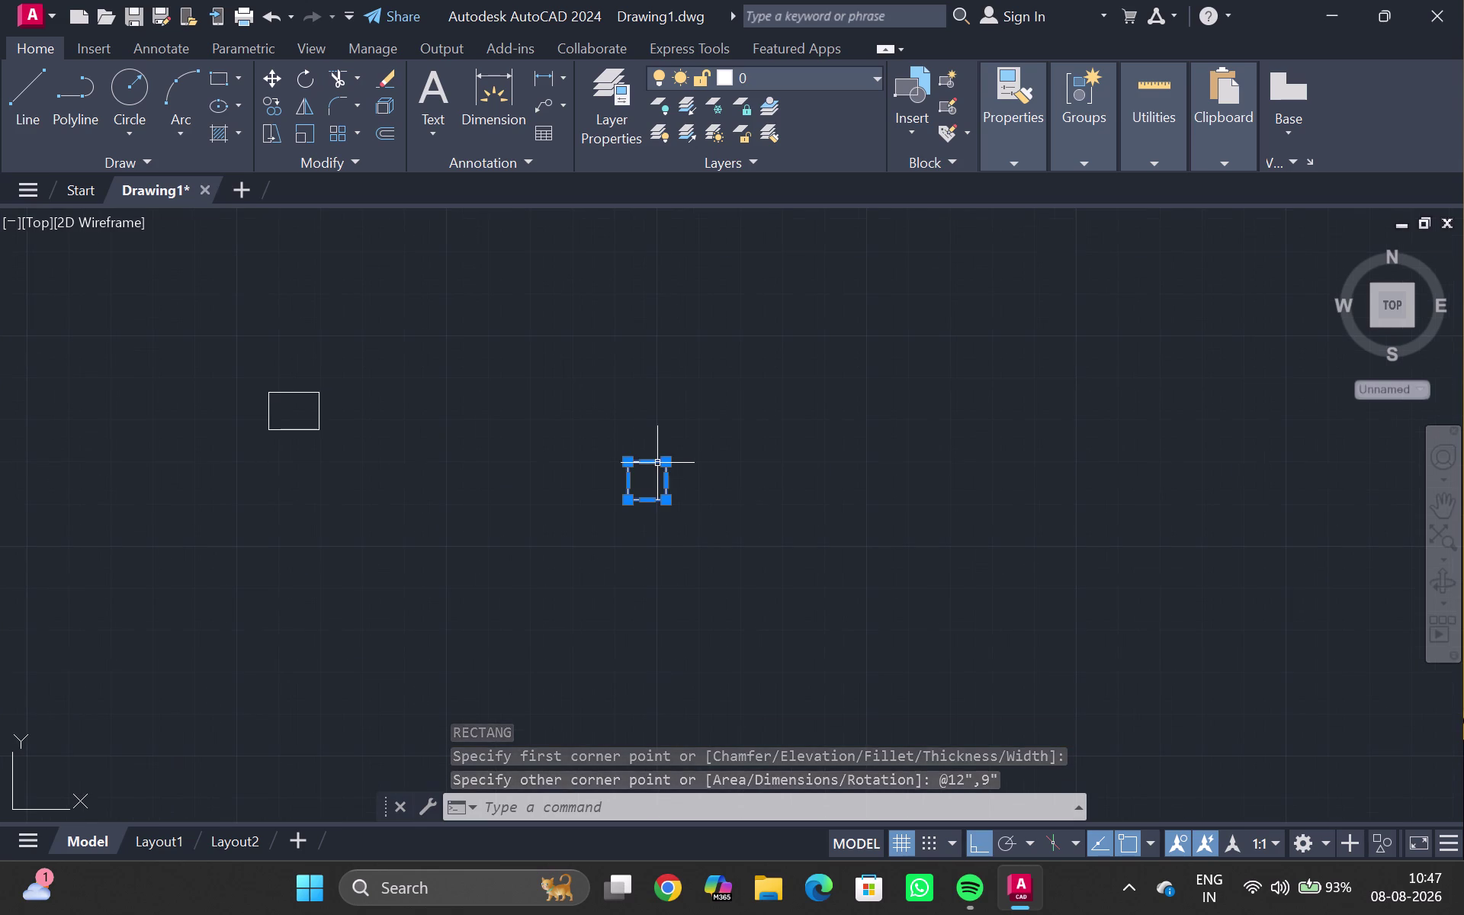
double_click(281, 393)
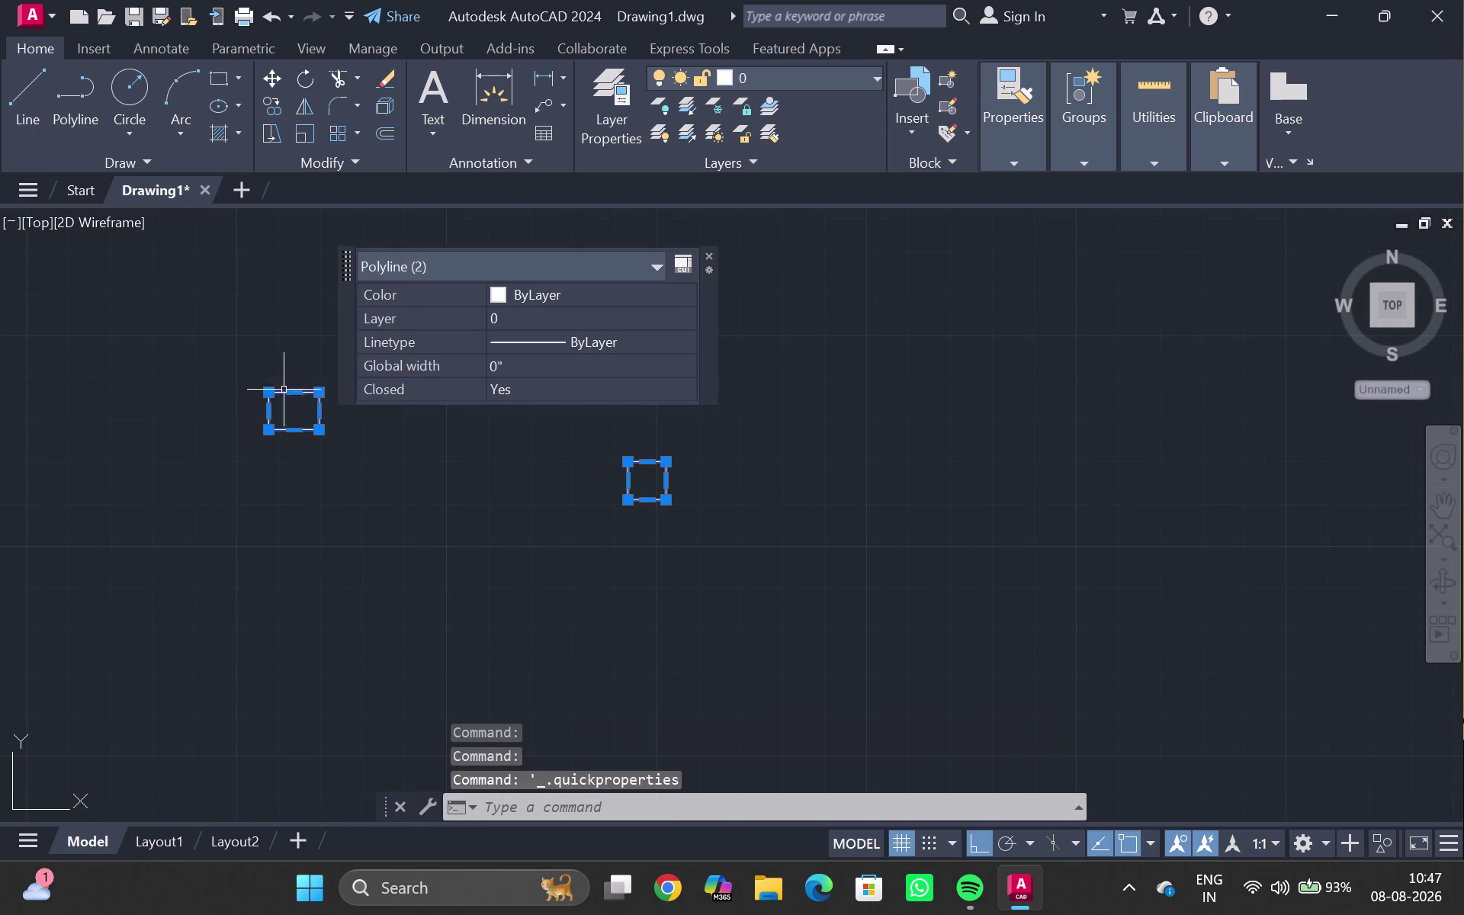
key(h)
key(Return)
click(708, 251)
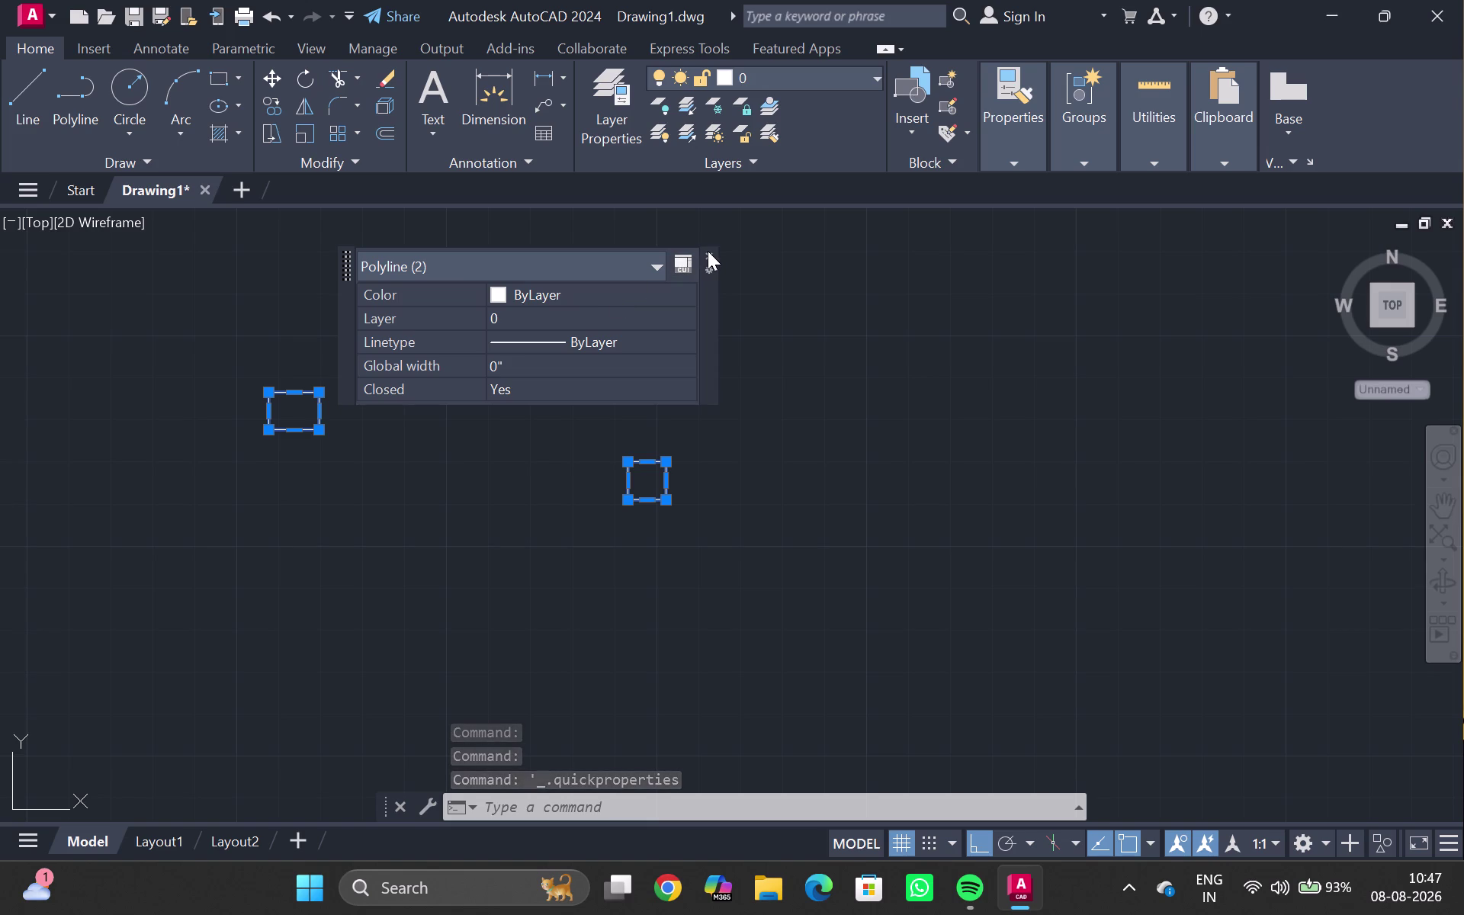
triple_click(707, 251)
triple_click(707, 251)
click(707, 253)
triple_click(687, 307)
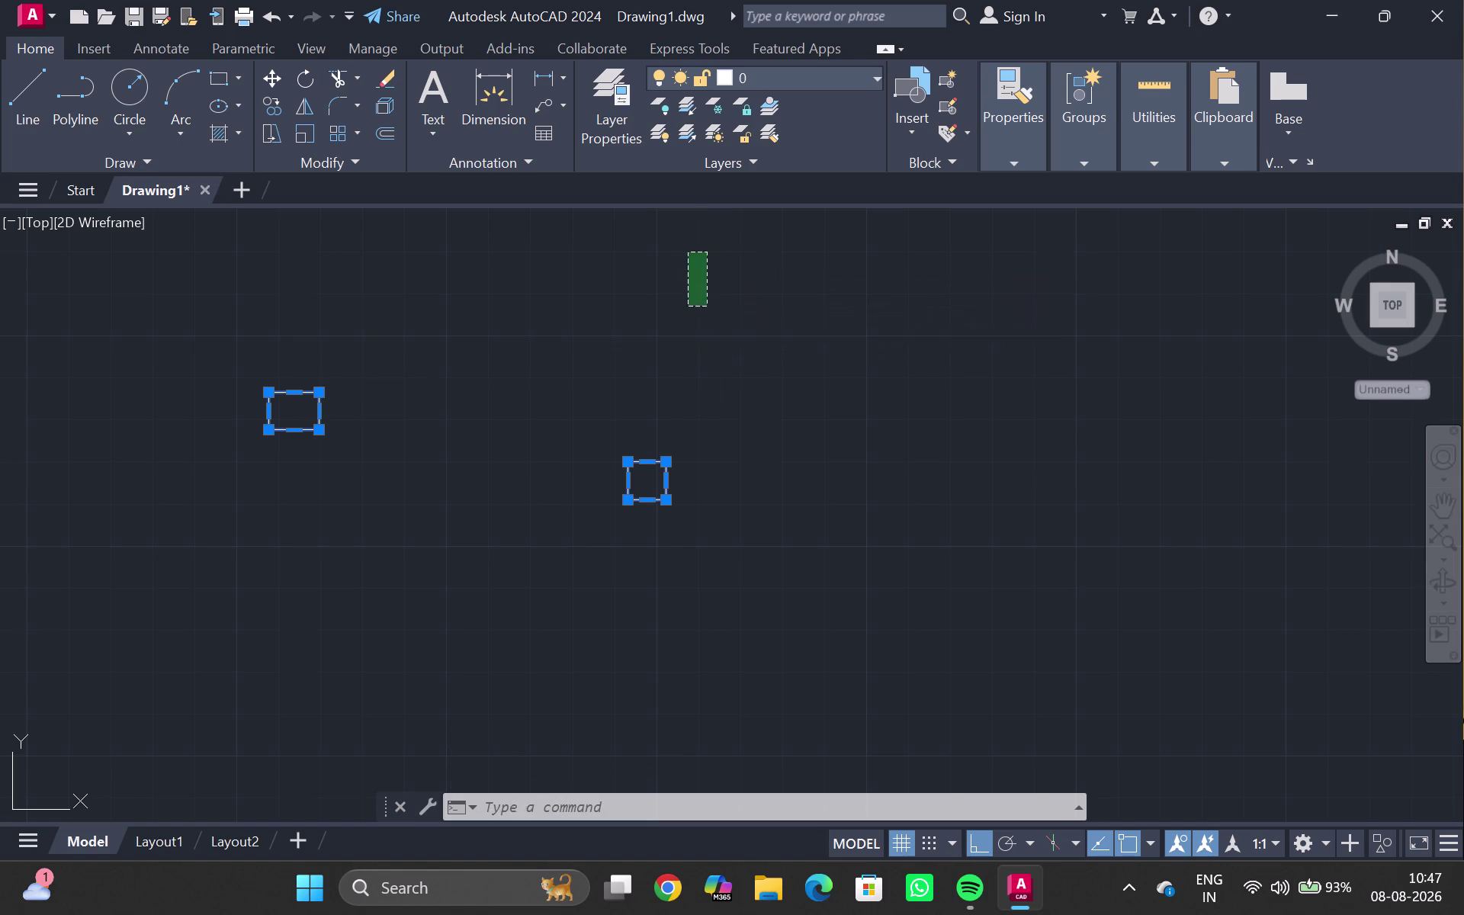
key(h)
key(Escape)
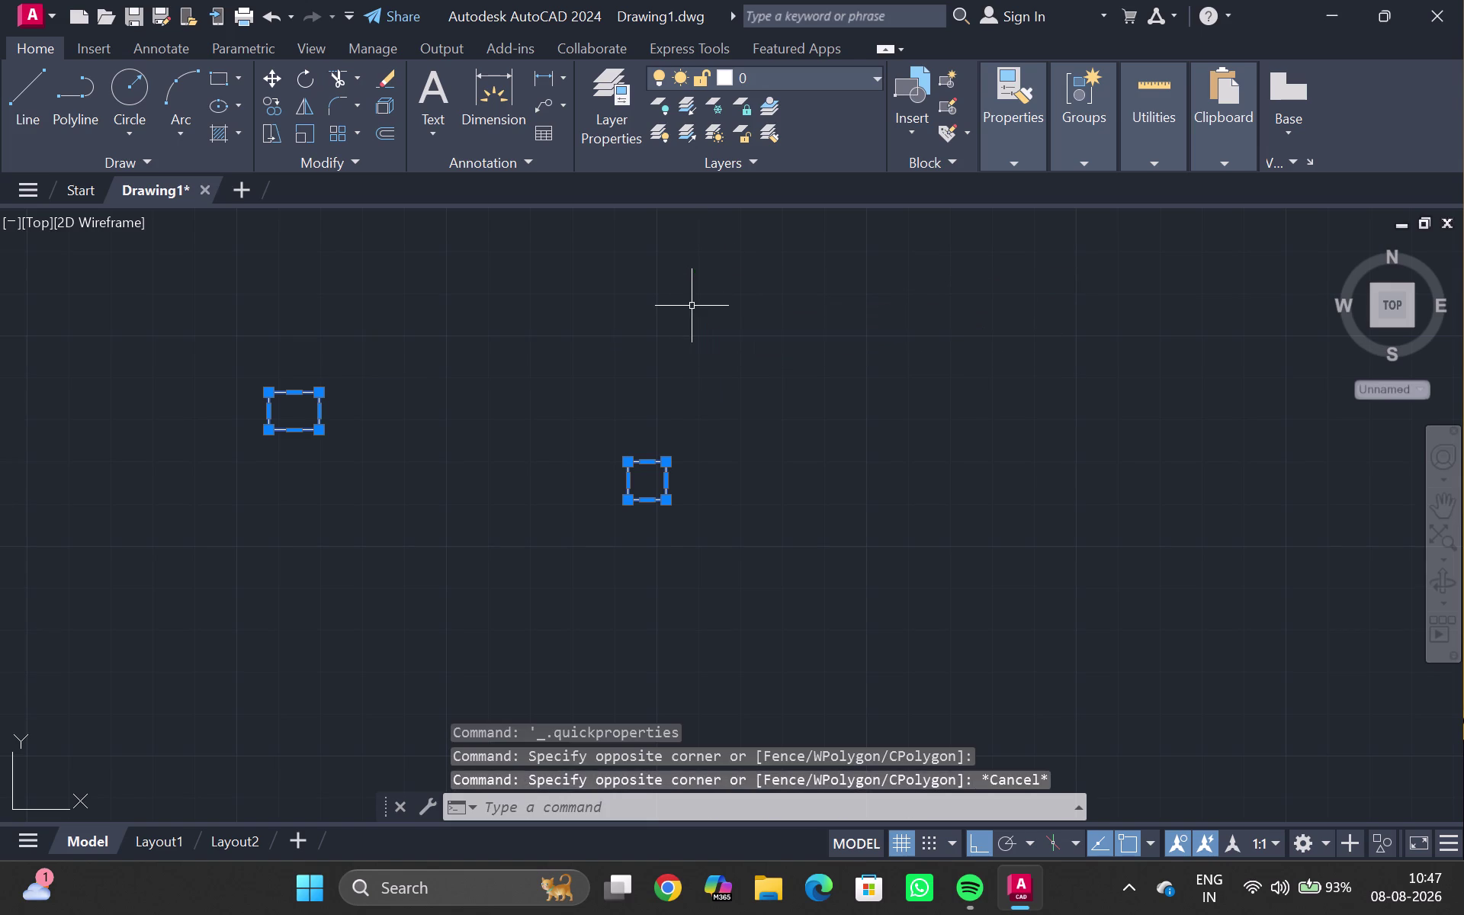
key(Escape)
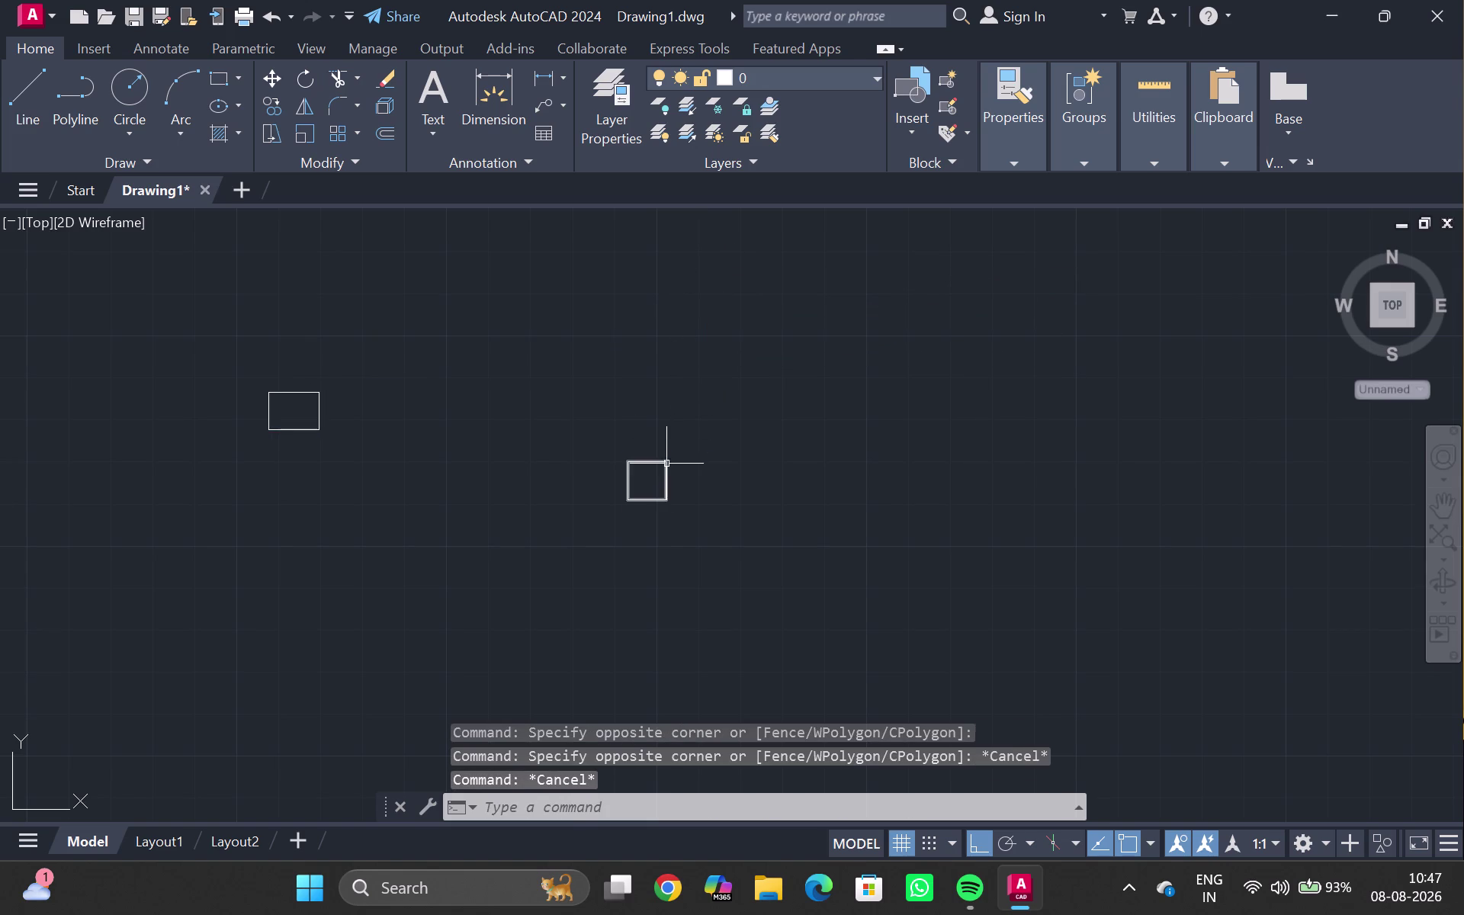
double_click(666, 463)
key(h)
key(Return)
click(663, 462)
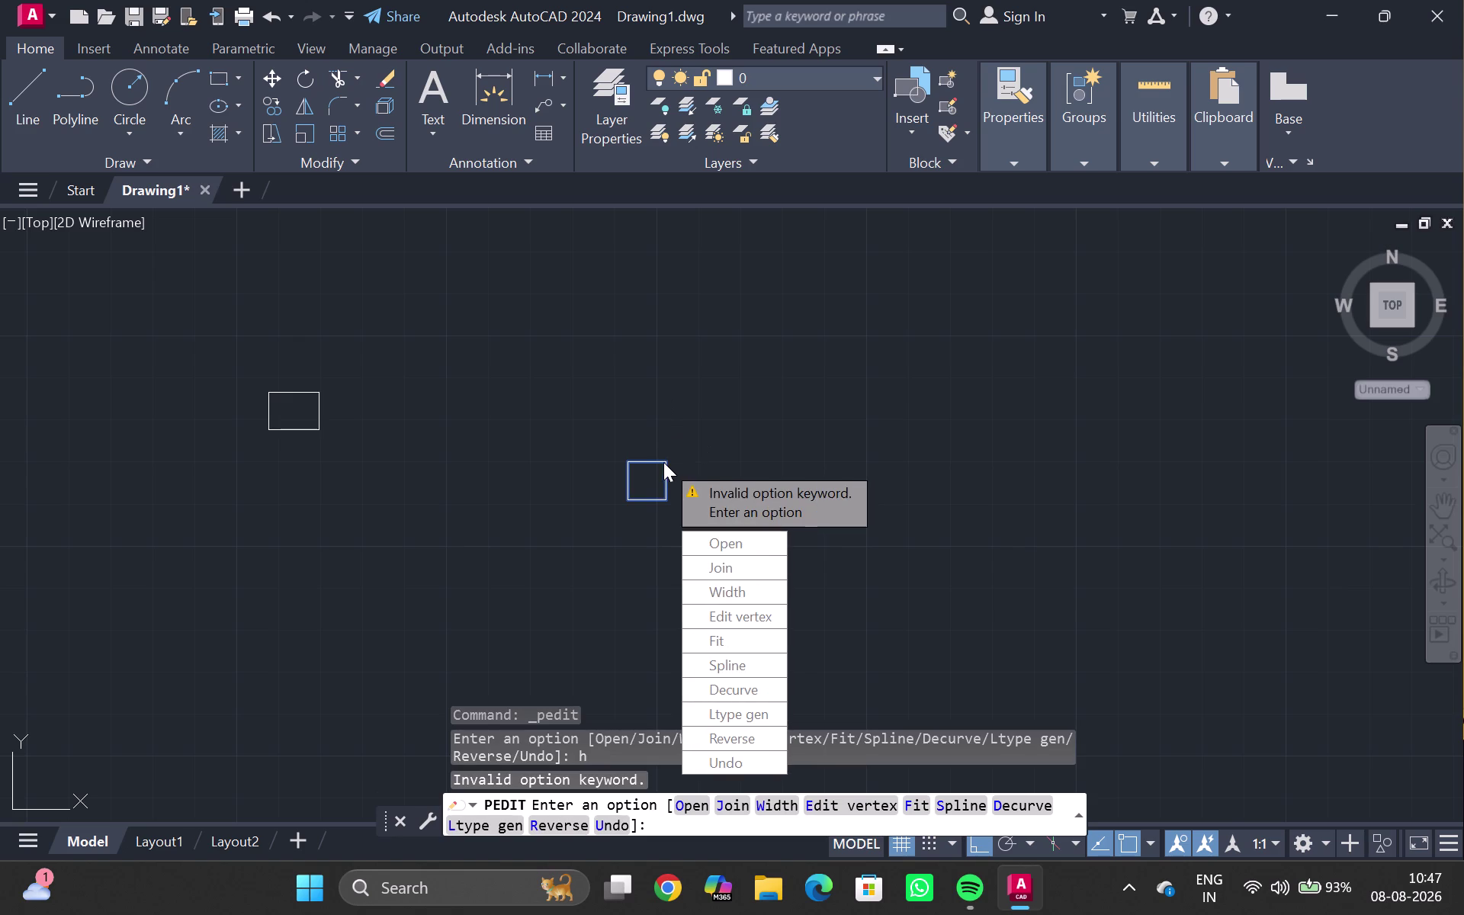
double_click(672, 467)
triple_click(794, 440)
key(Escape)
double_click(643, 463)
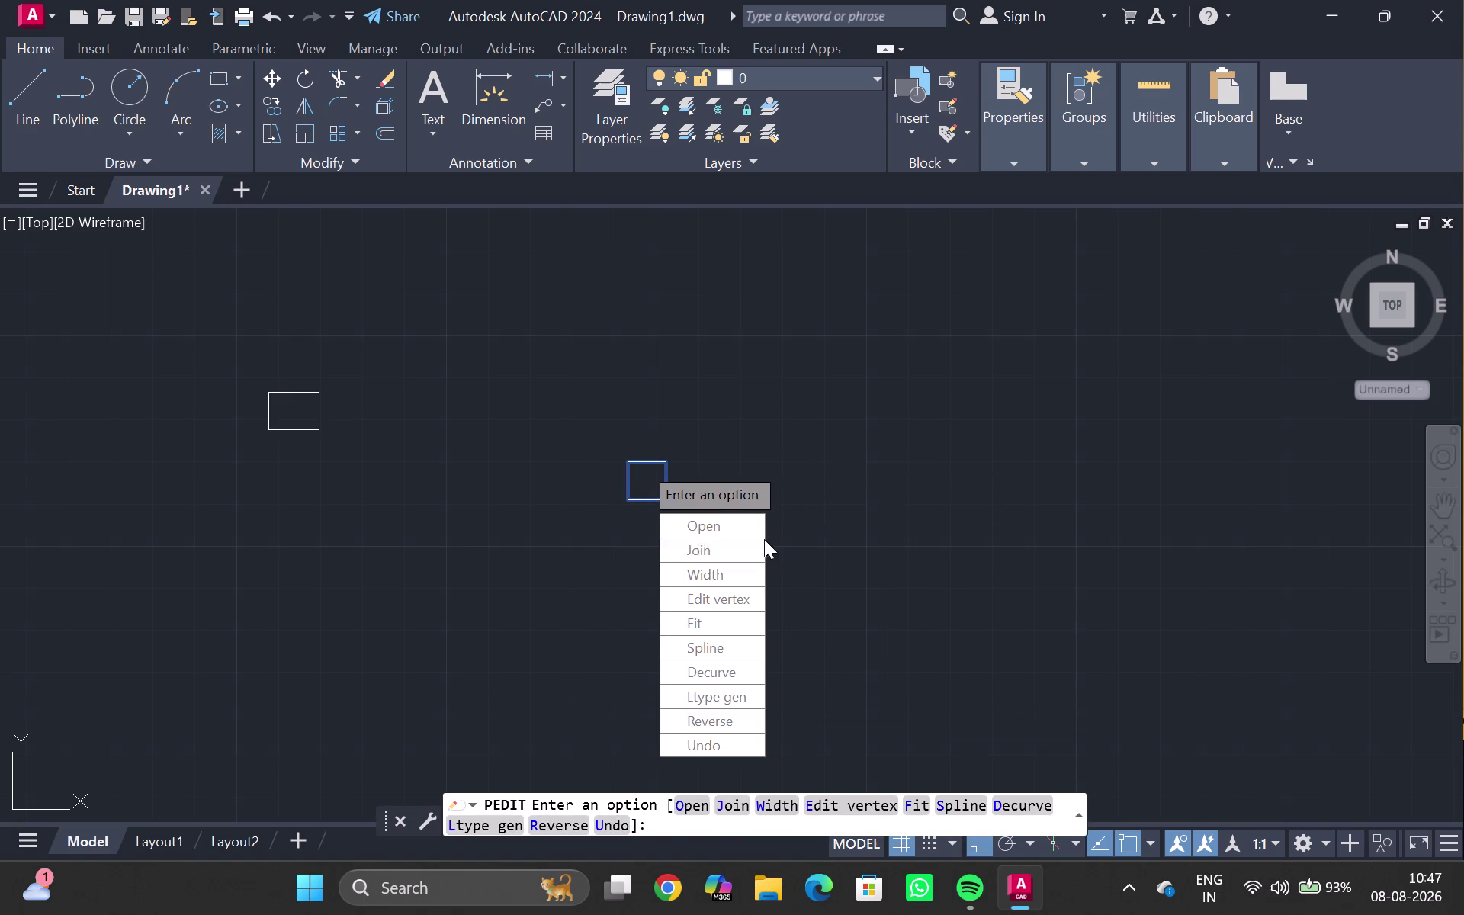
scroll(down, 3)
scroll(up, 3)
click(813, 462)
click(767, 465)
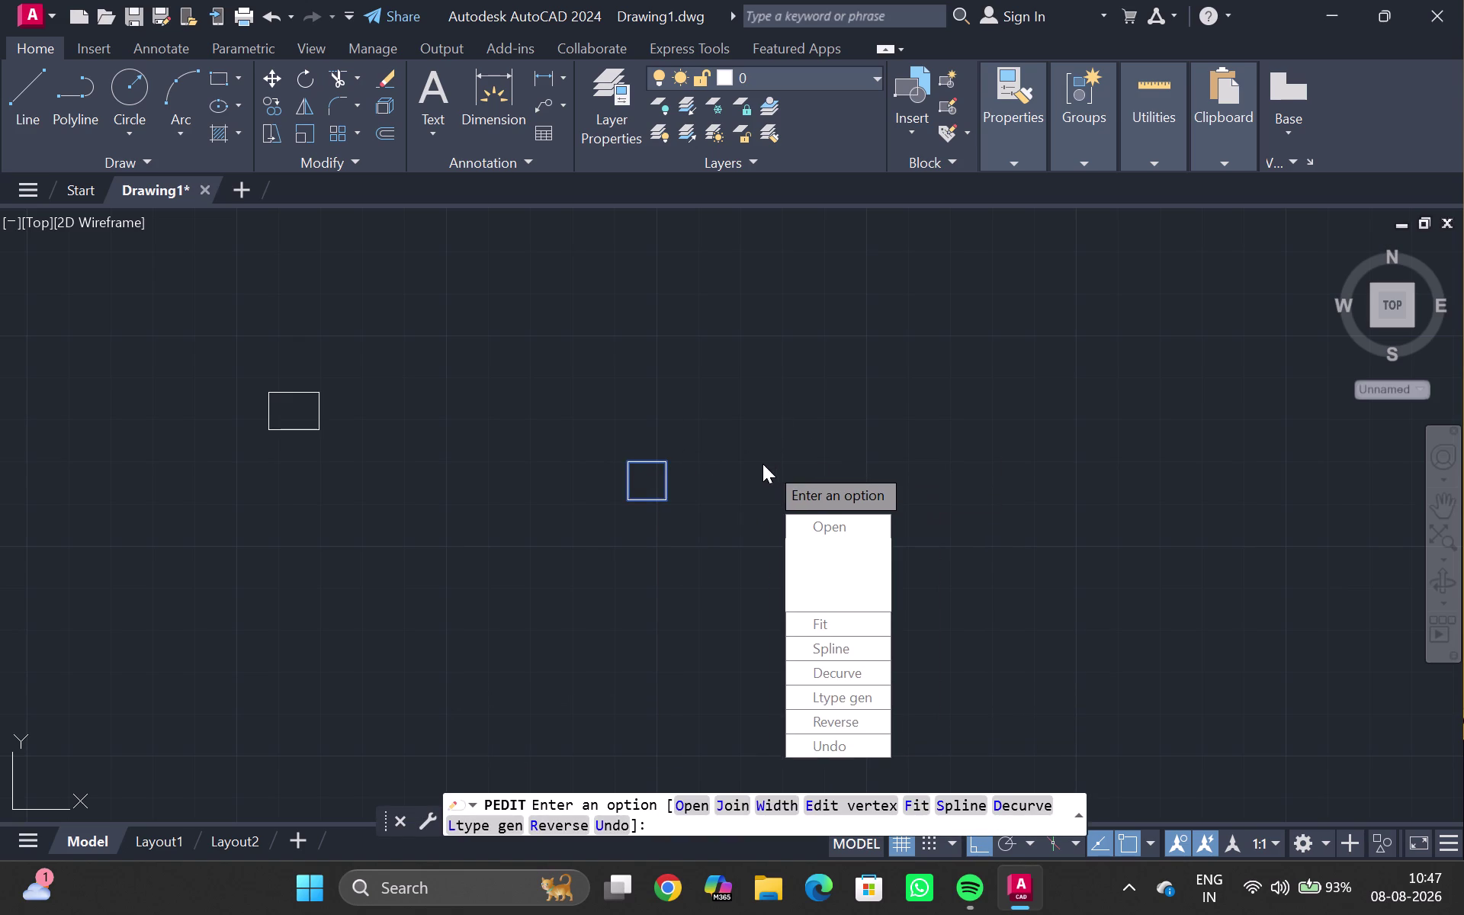
key(Escape)
click(662, 461)
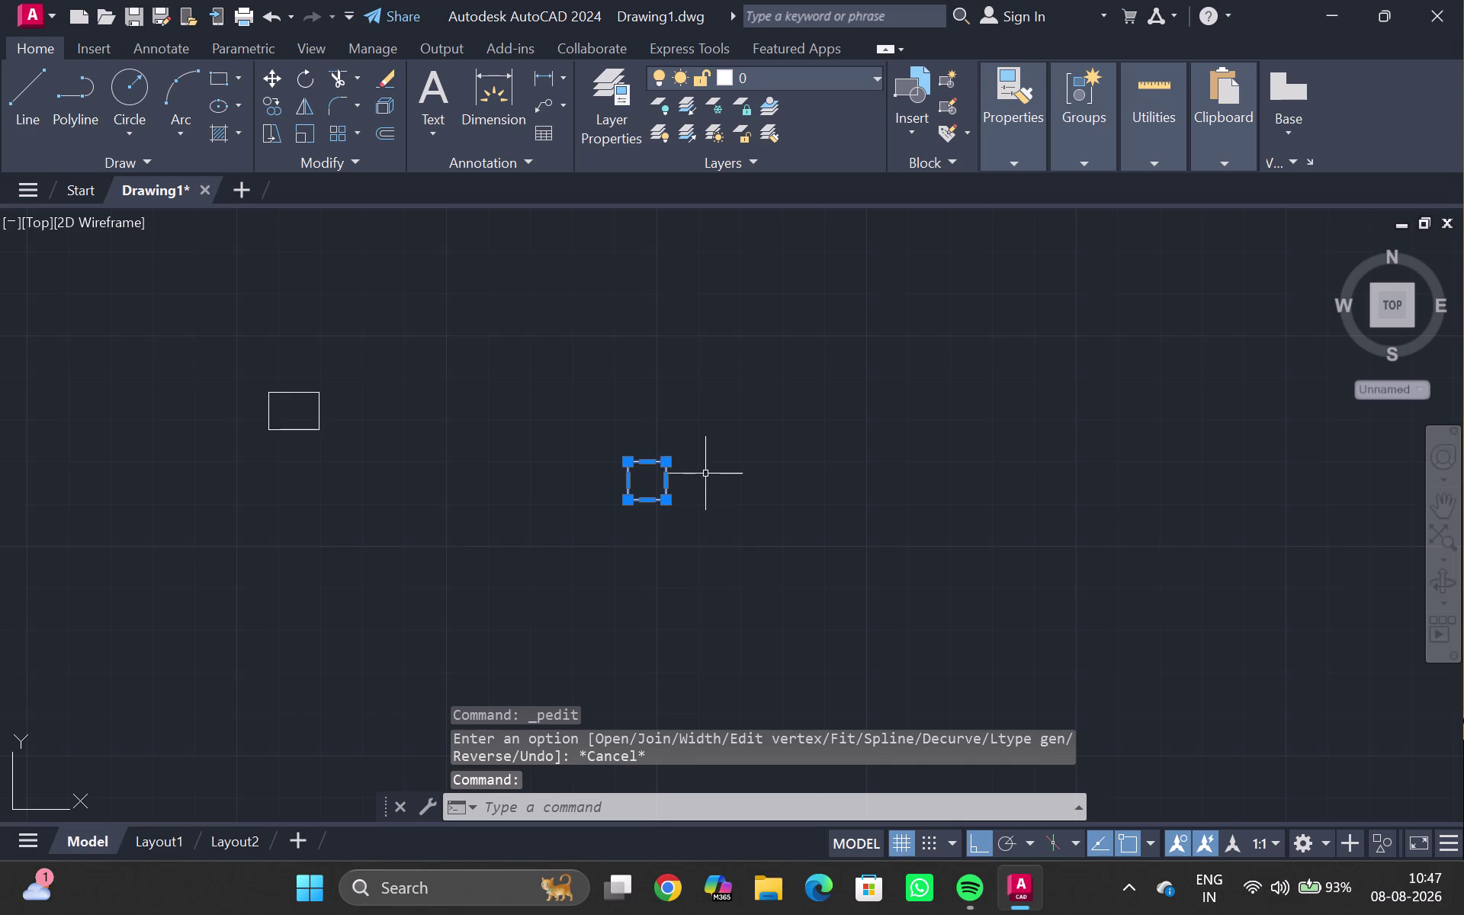
key(h)
key(Return)
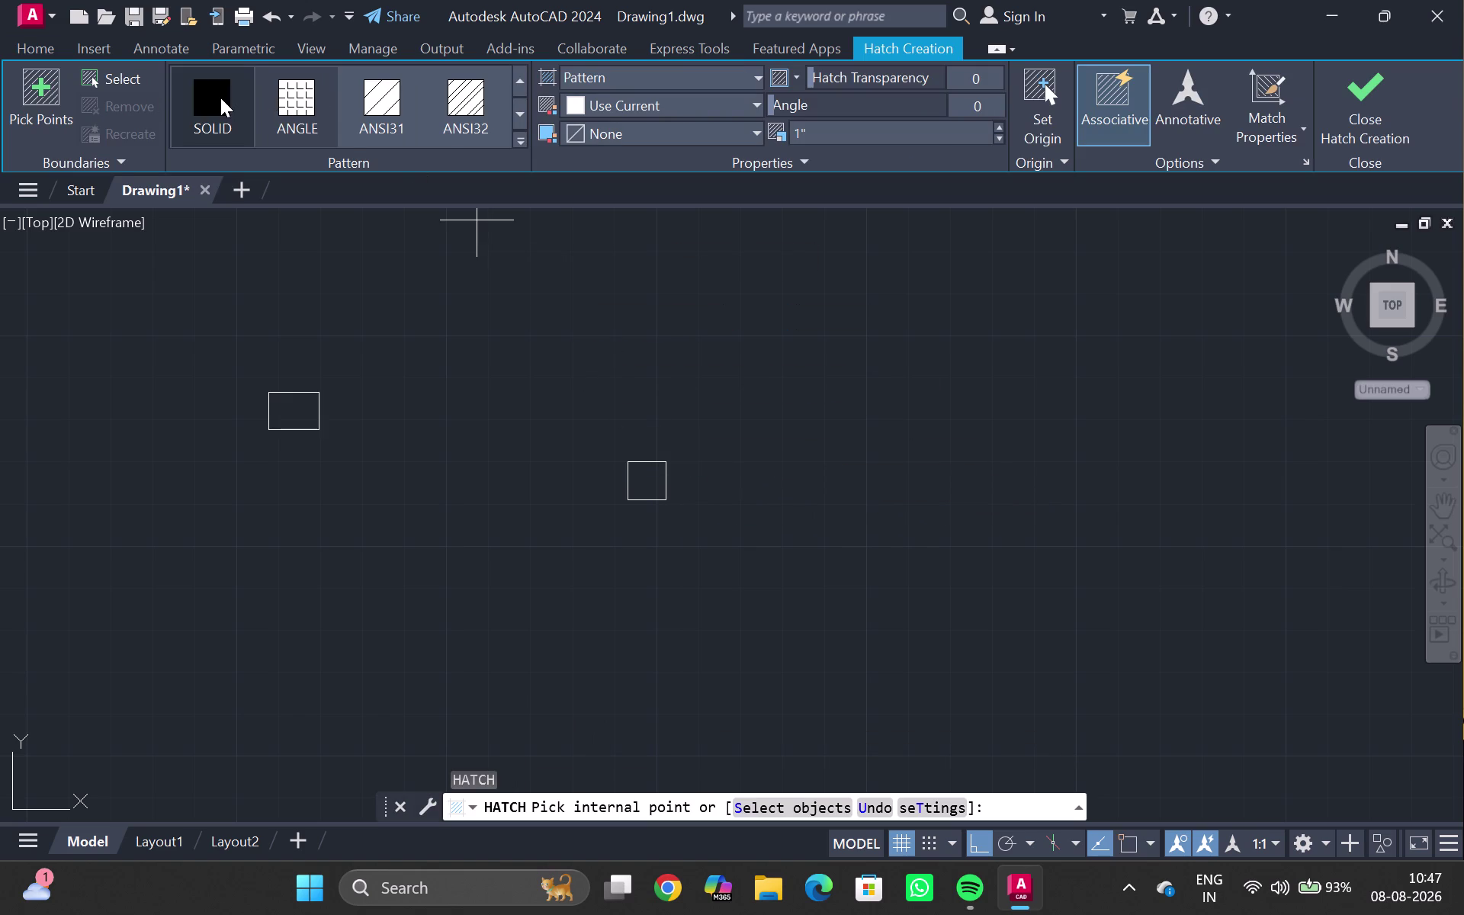
Fill the square and the small rectangle with the SOLID hatch pattern.
double_click(221, 98)
click(638, 483)
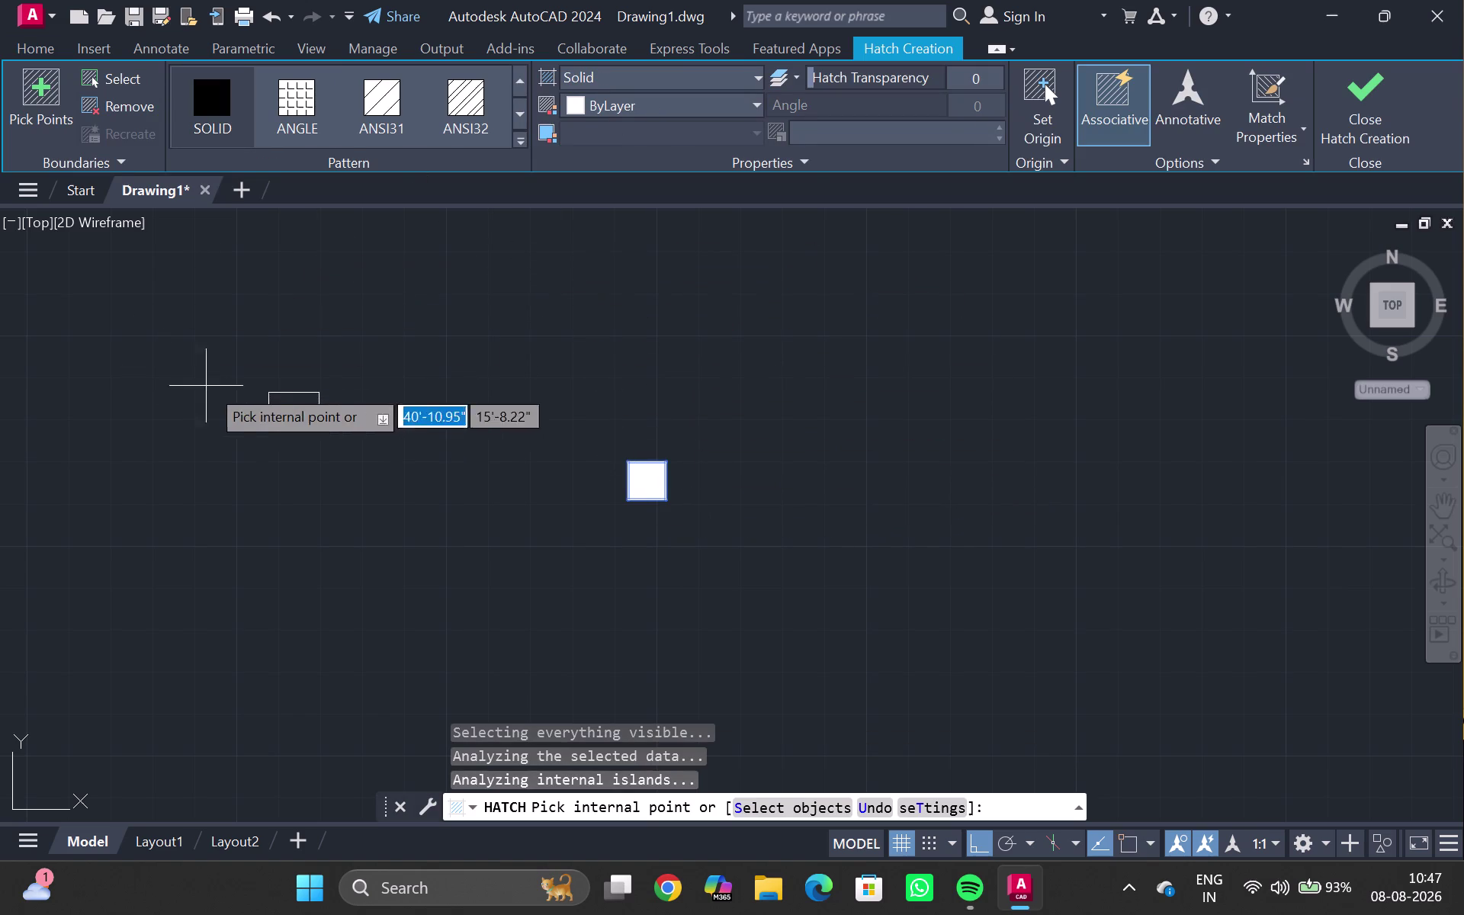
click(276, 405)
scroll(up, 3)
key(Escape)
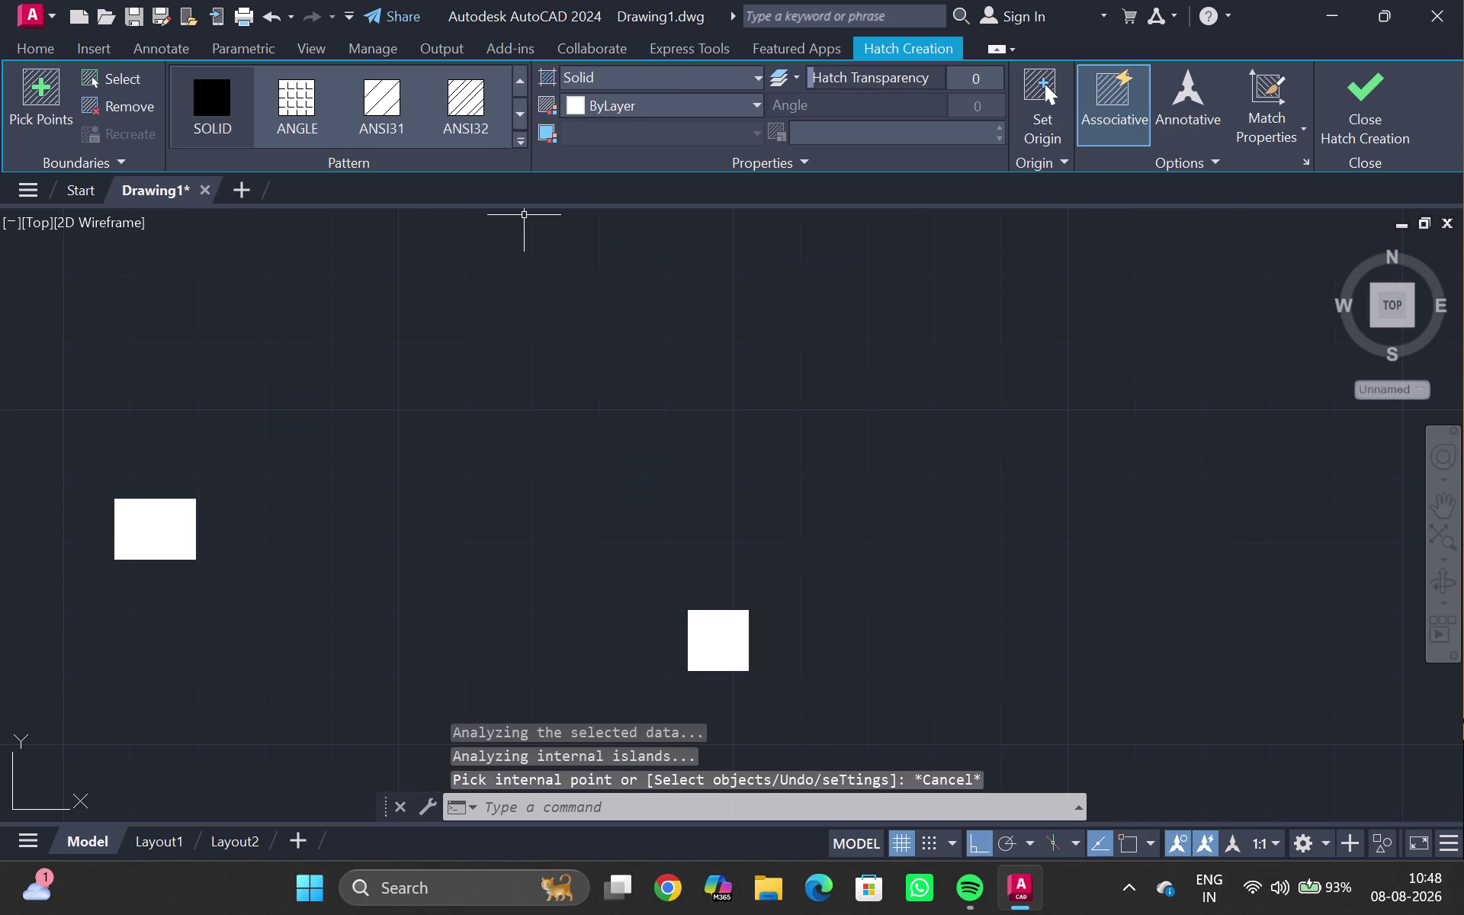
scroll(down, 3)
Rerun HATCH with Red as the colour and fill both shapes red.
key(h)
key(Return)
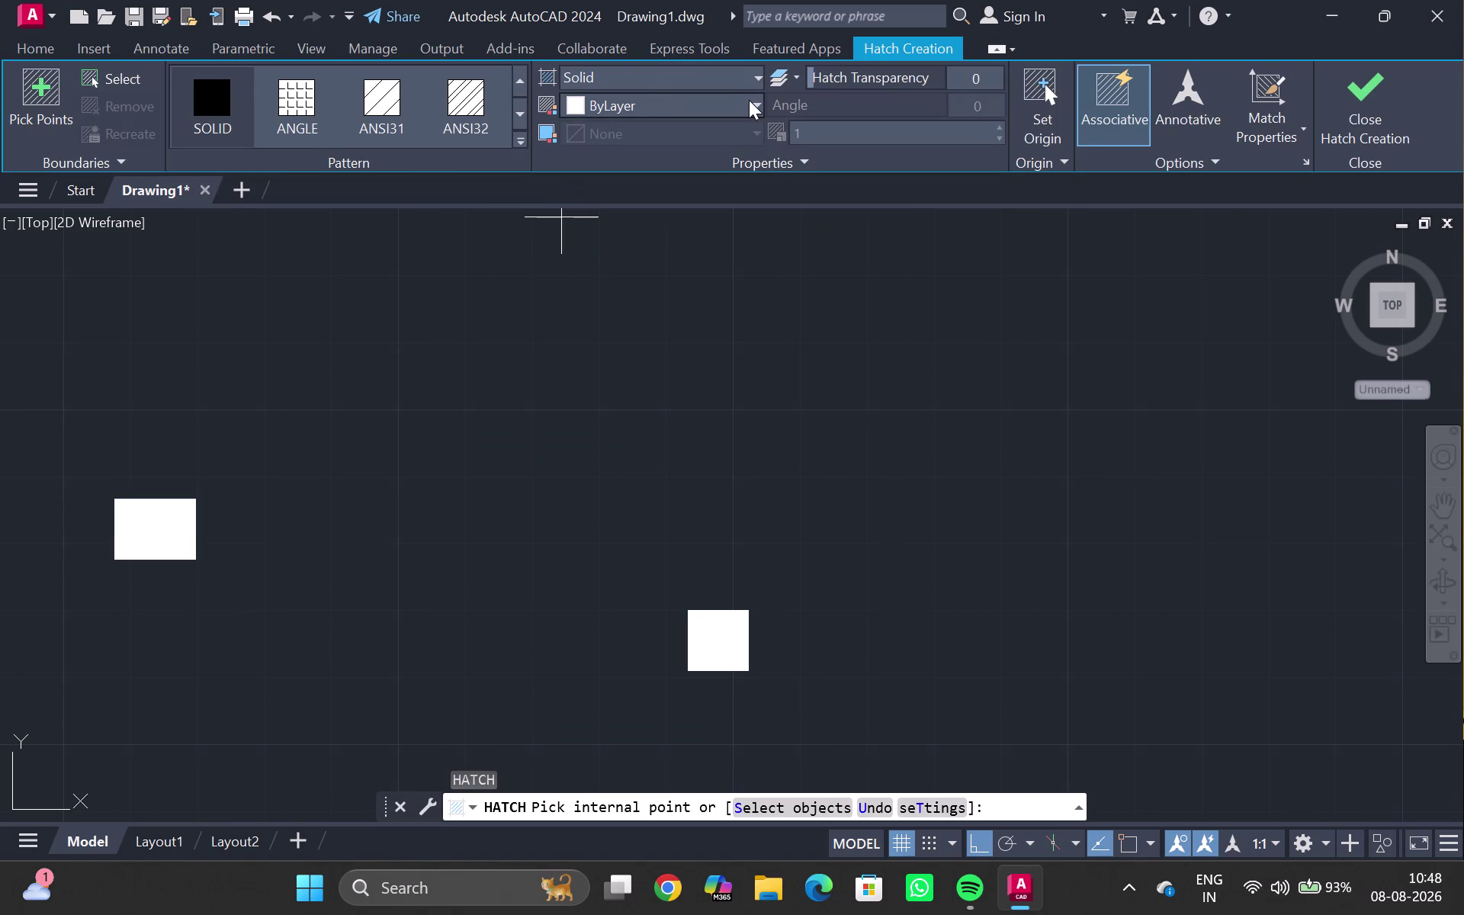
click(754, 103)
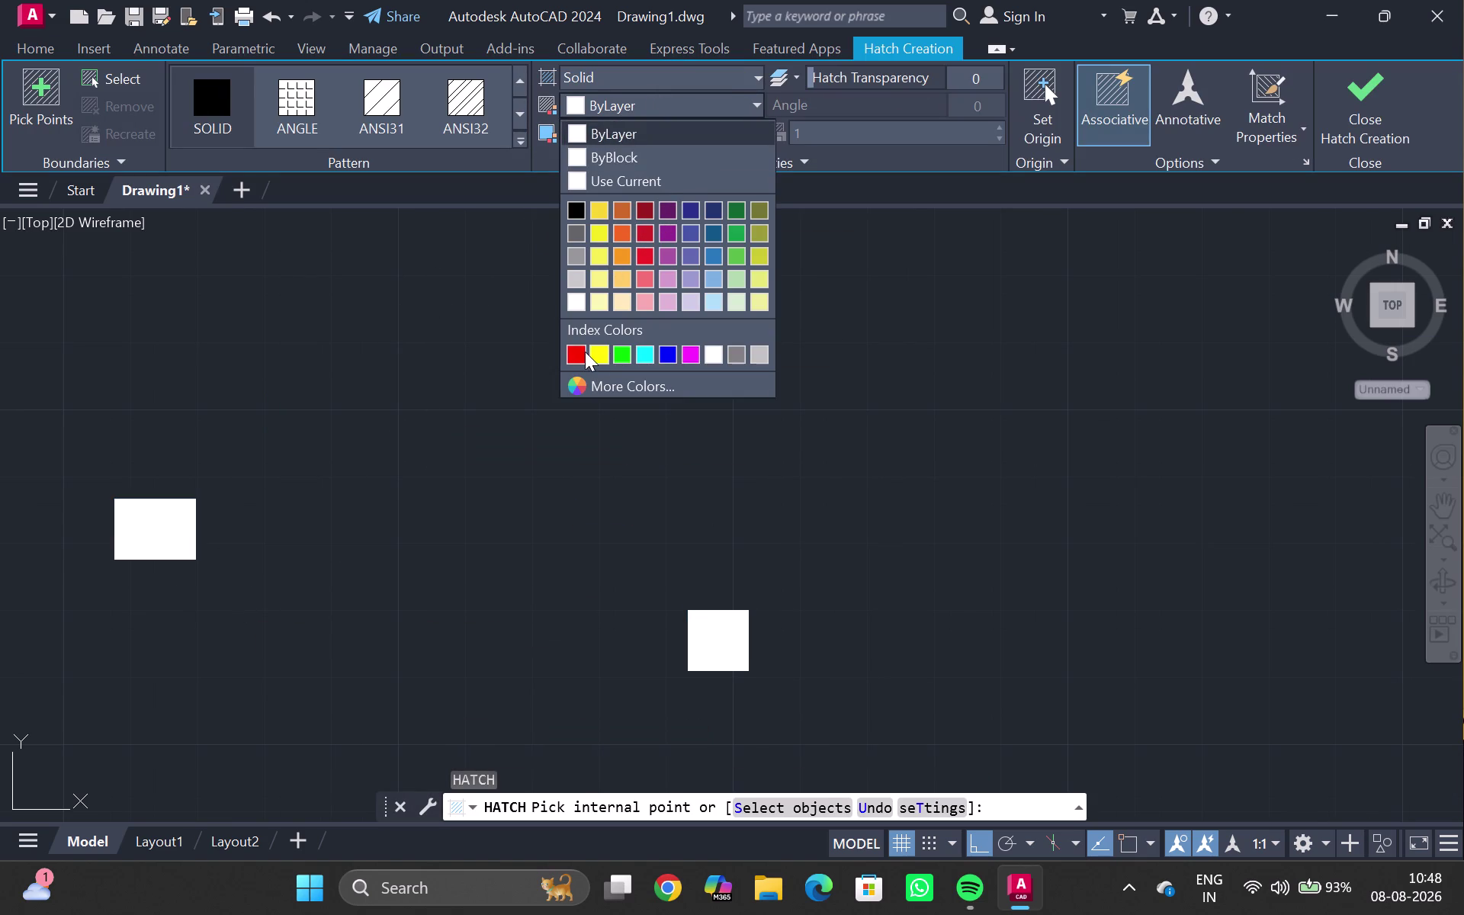
click(581, 352)
double_click(708, 627)
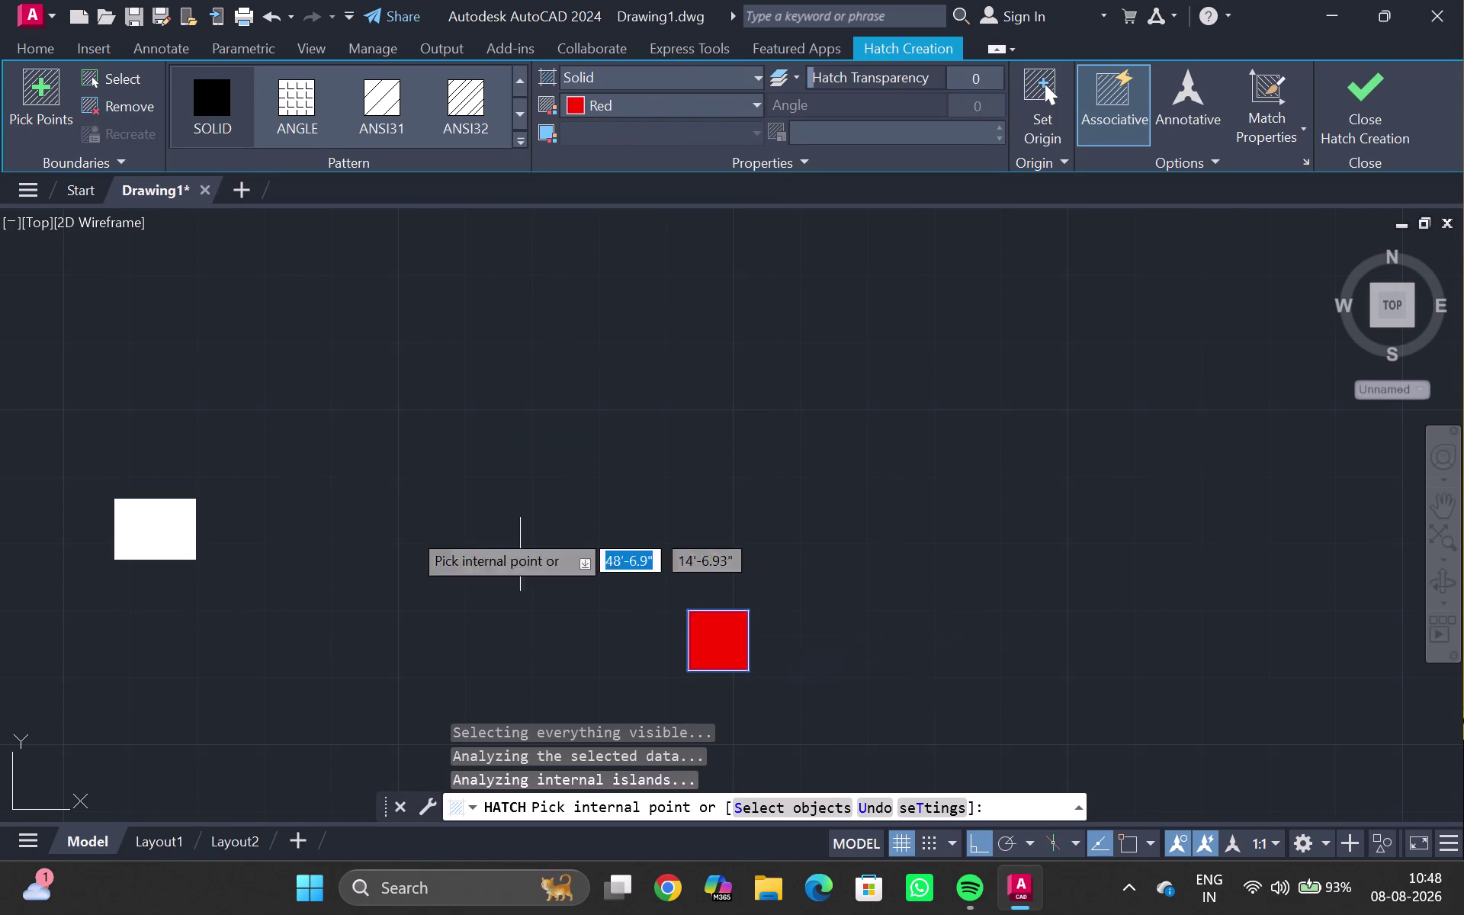
click(131, 530)
key(Escape)
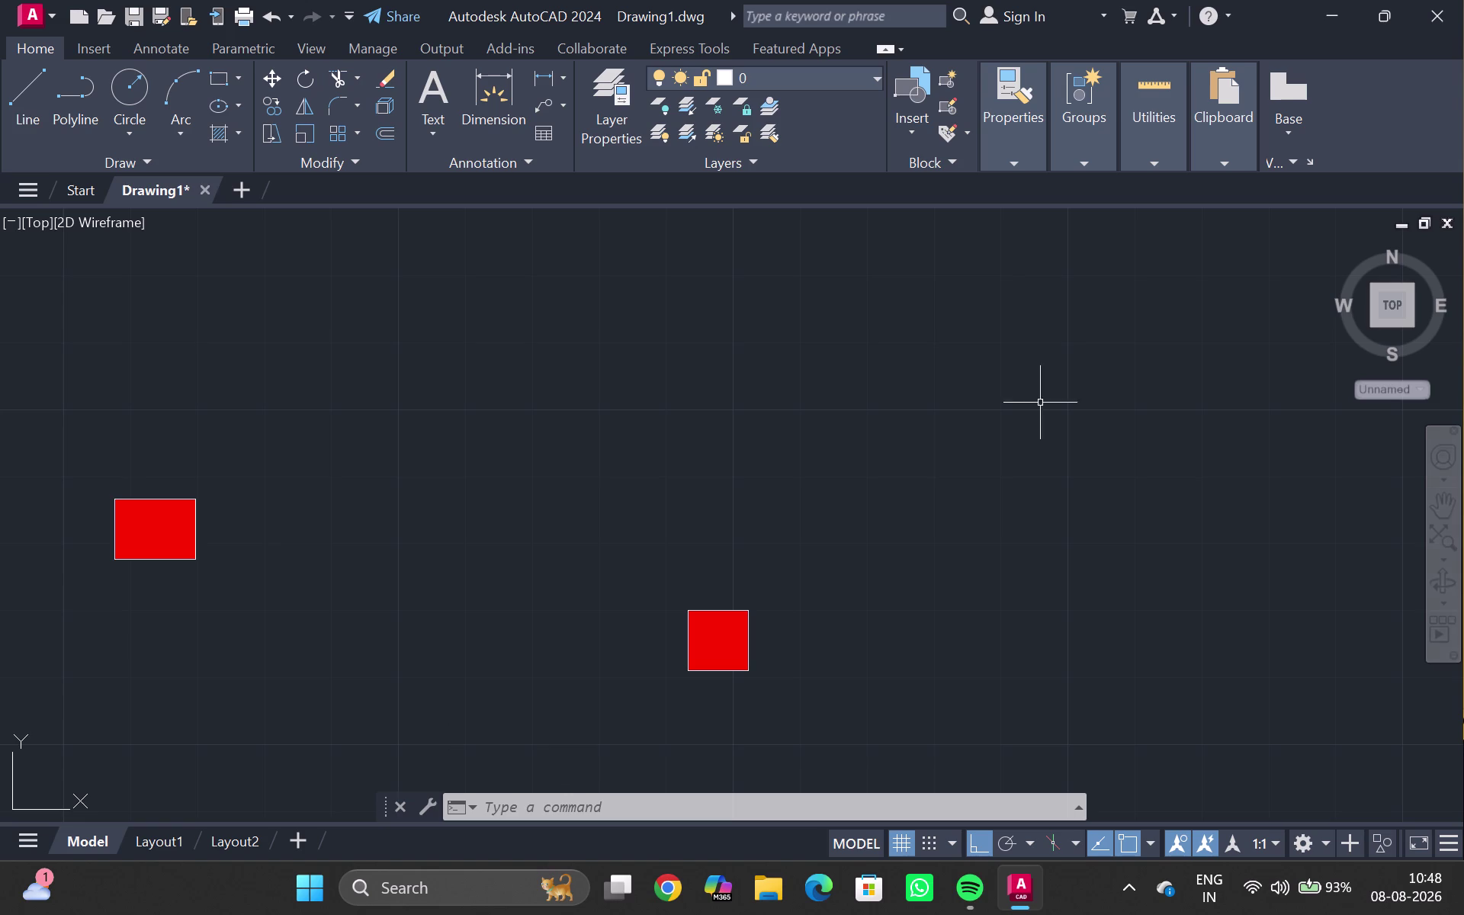
Select the red column squares and group them with G.
scroll(down, 3)
middle_drag(614, 558, 619, 516)
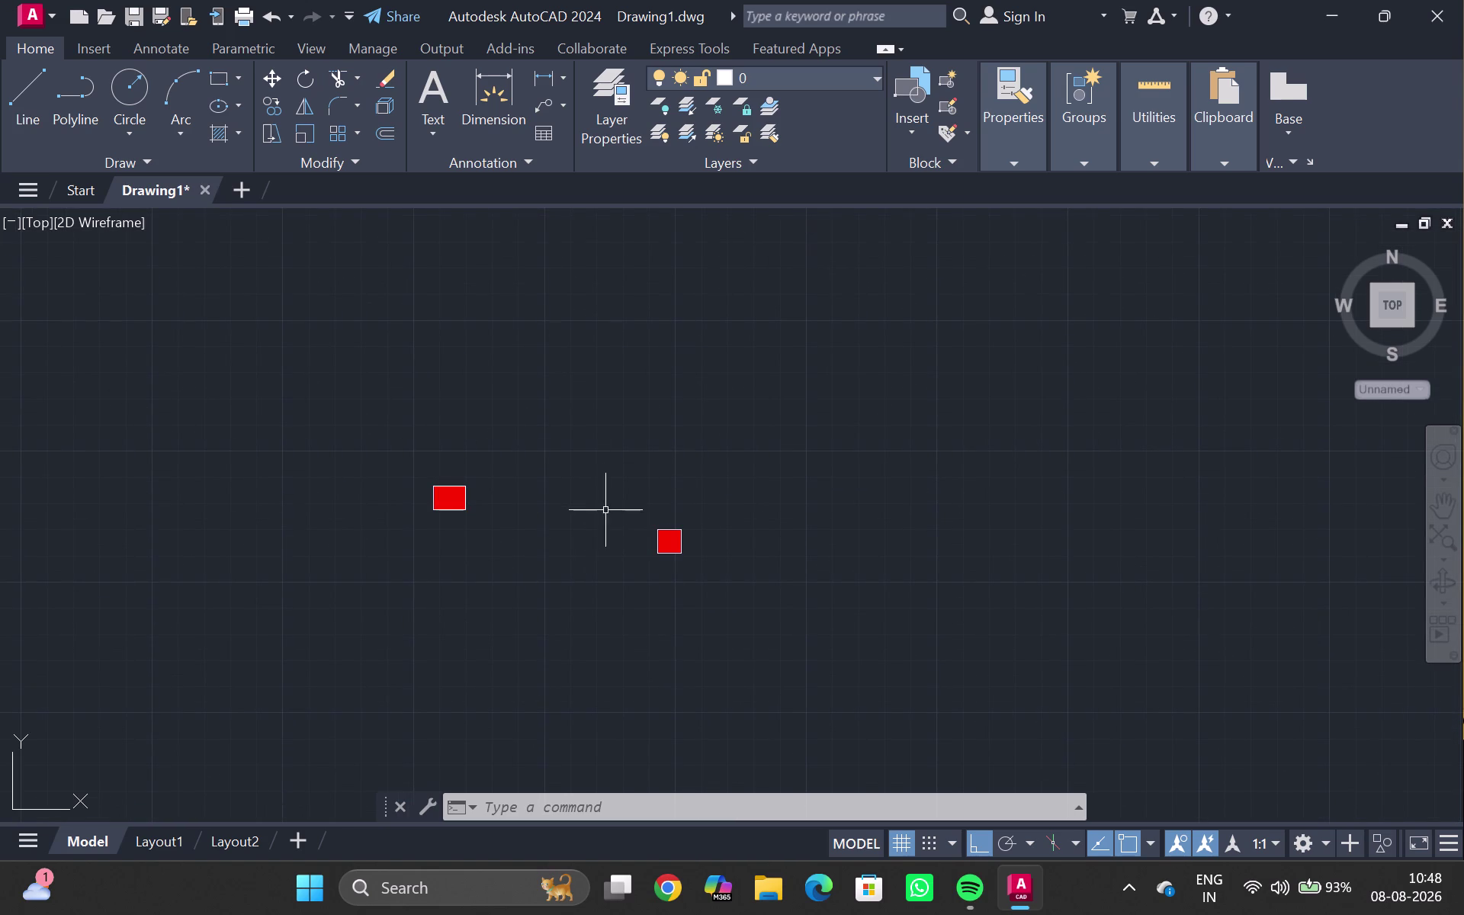
drag(608, 501, 719, 624)
drag(714, 614, 657, 524)
click(657, 523)
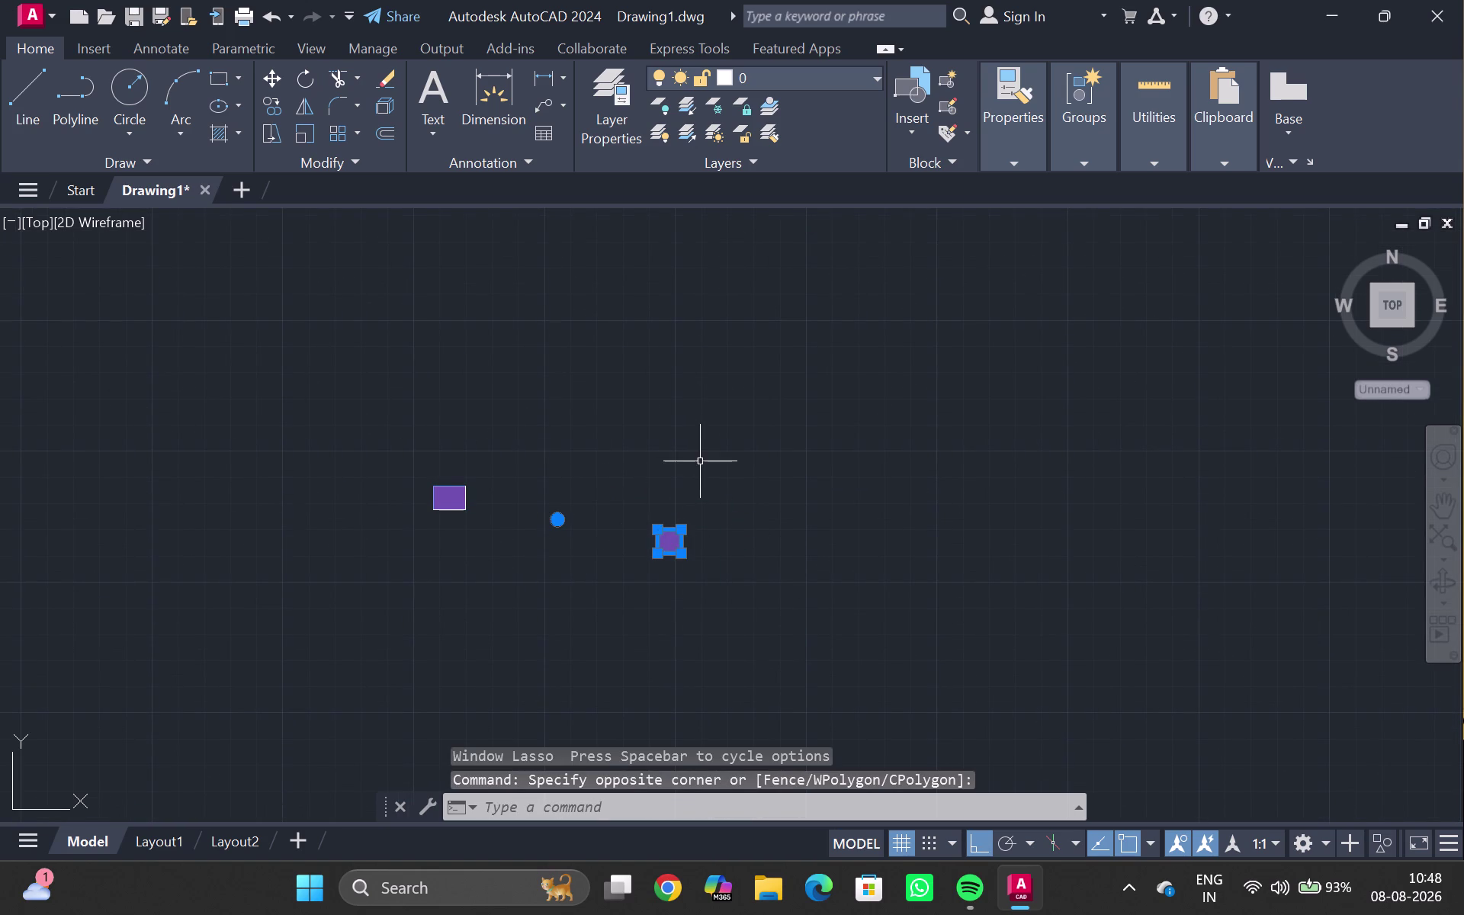
key(Escape)
drag(658, 472, 550, 522)
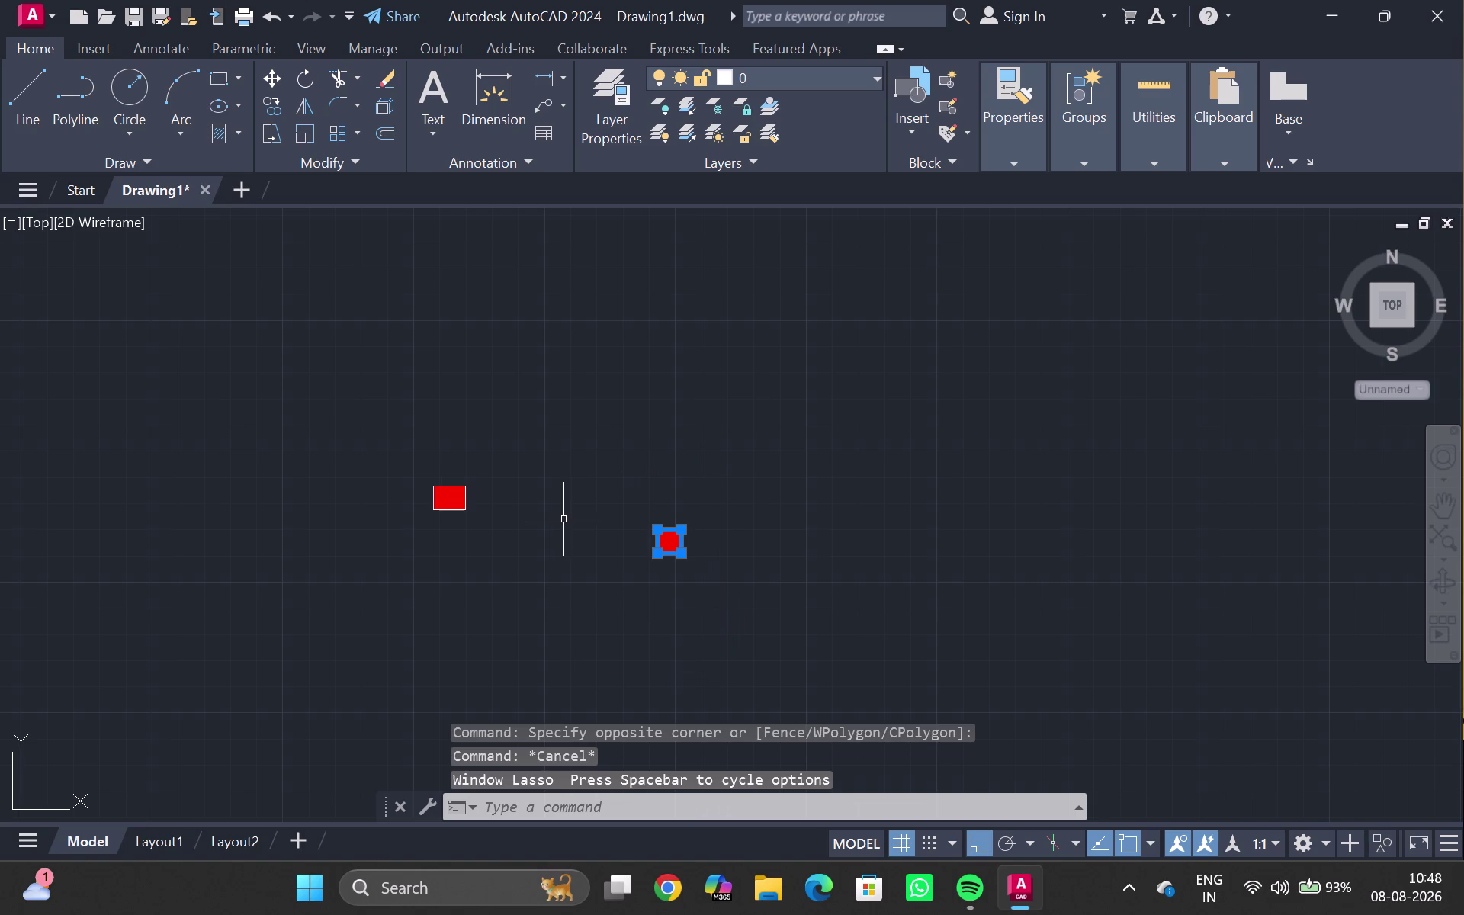
key(g)
key(Return)
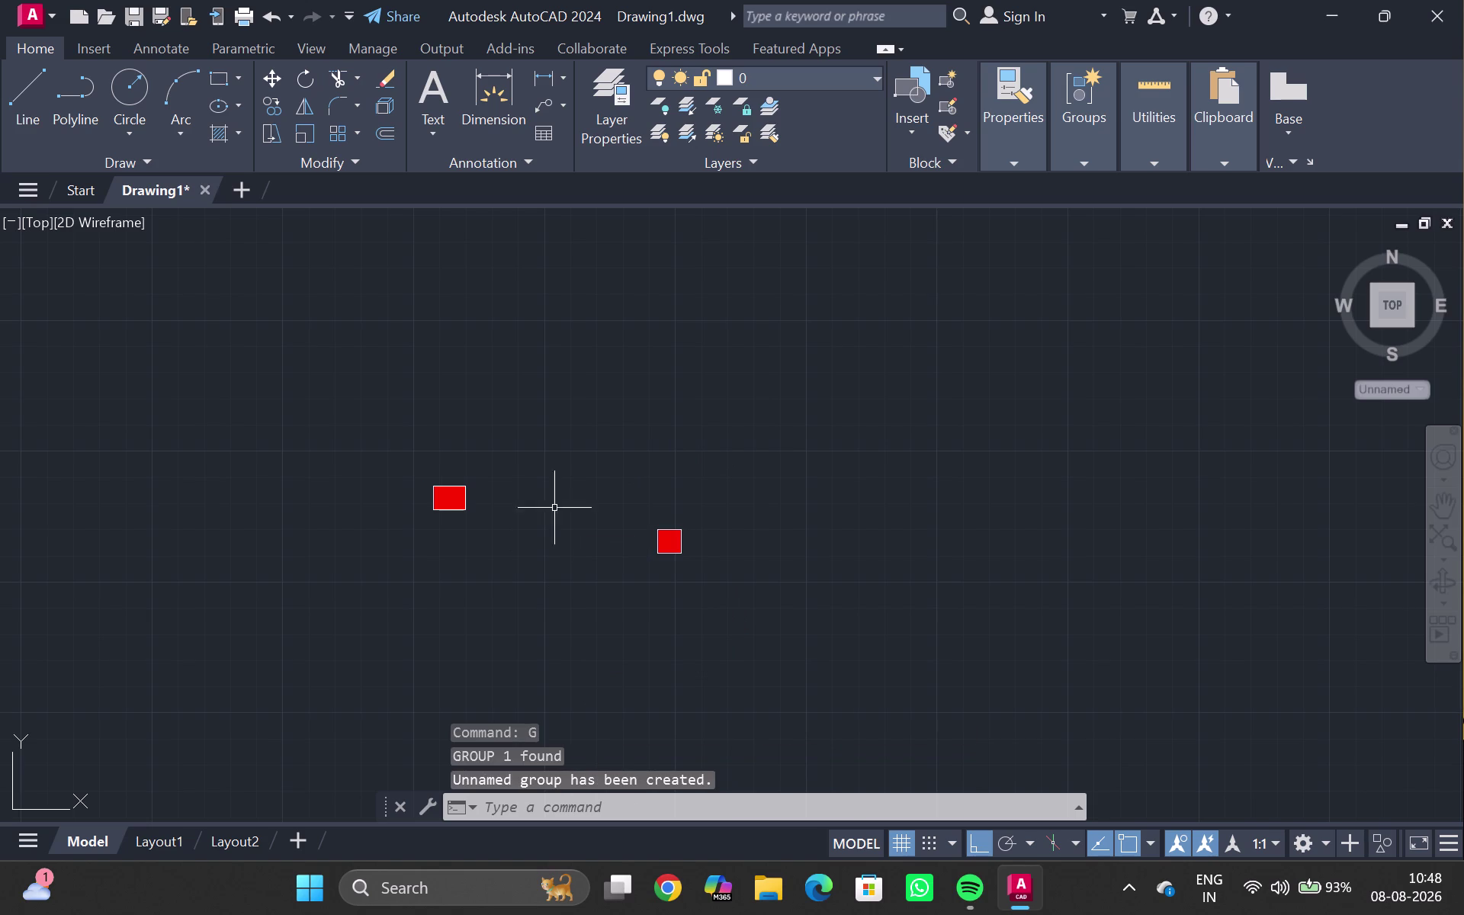
Reselect the red square and group it again.
drag(418, 438, 415, 628)
drag(393, 611, 369, 579)
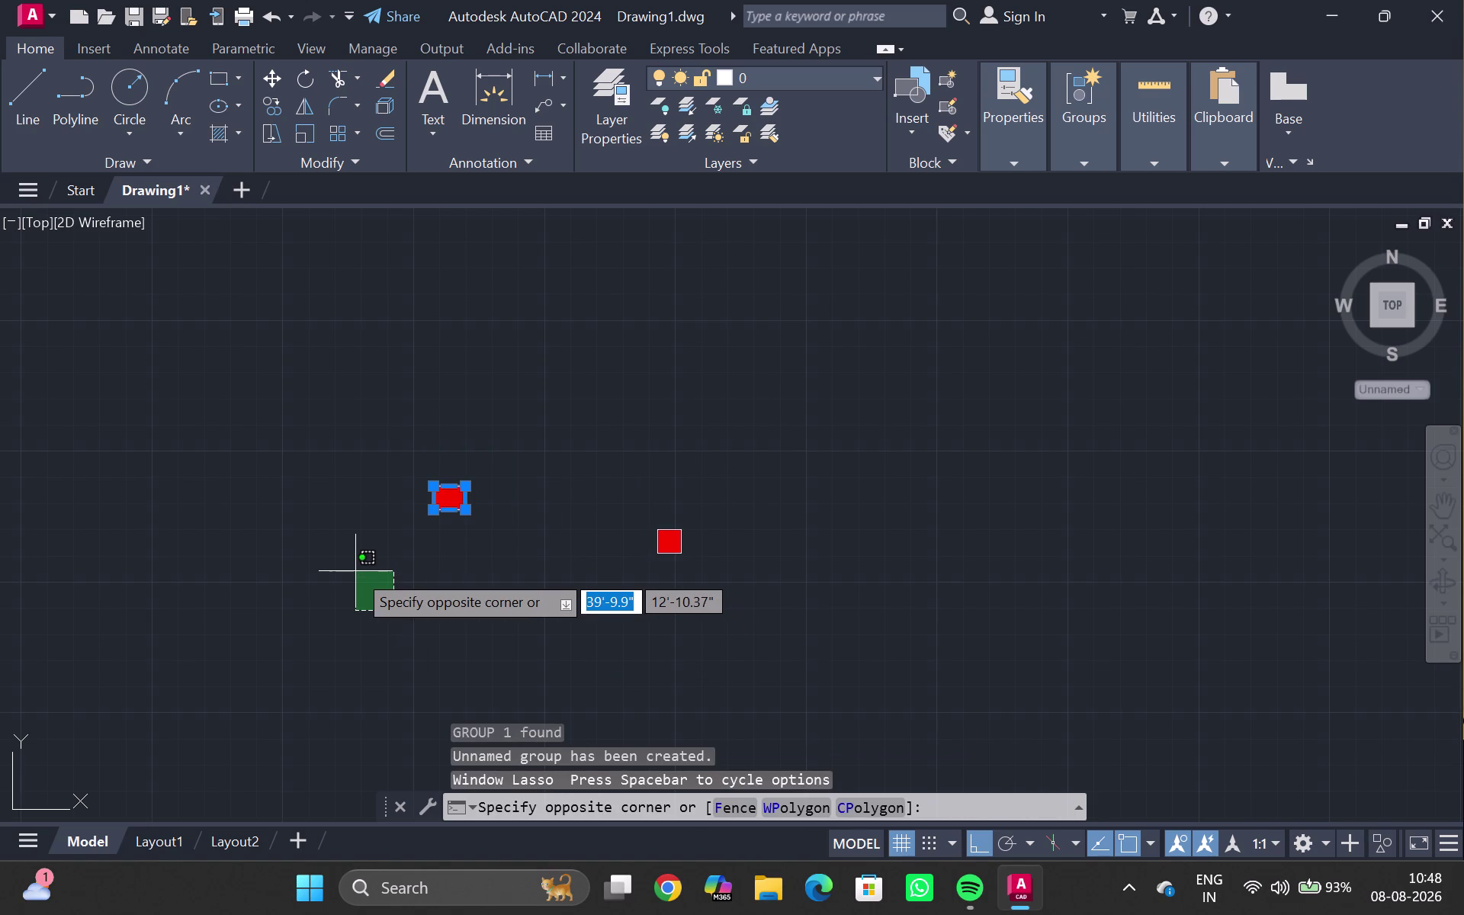
key(g)
key(Escape)
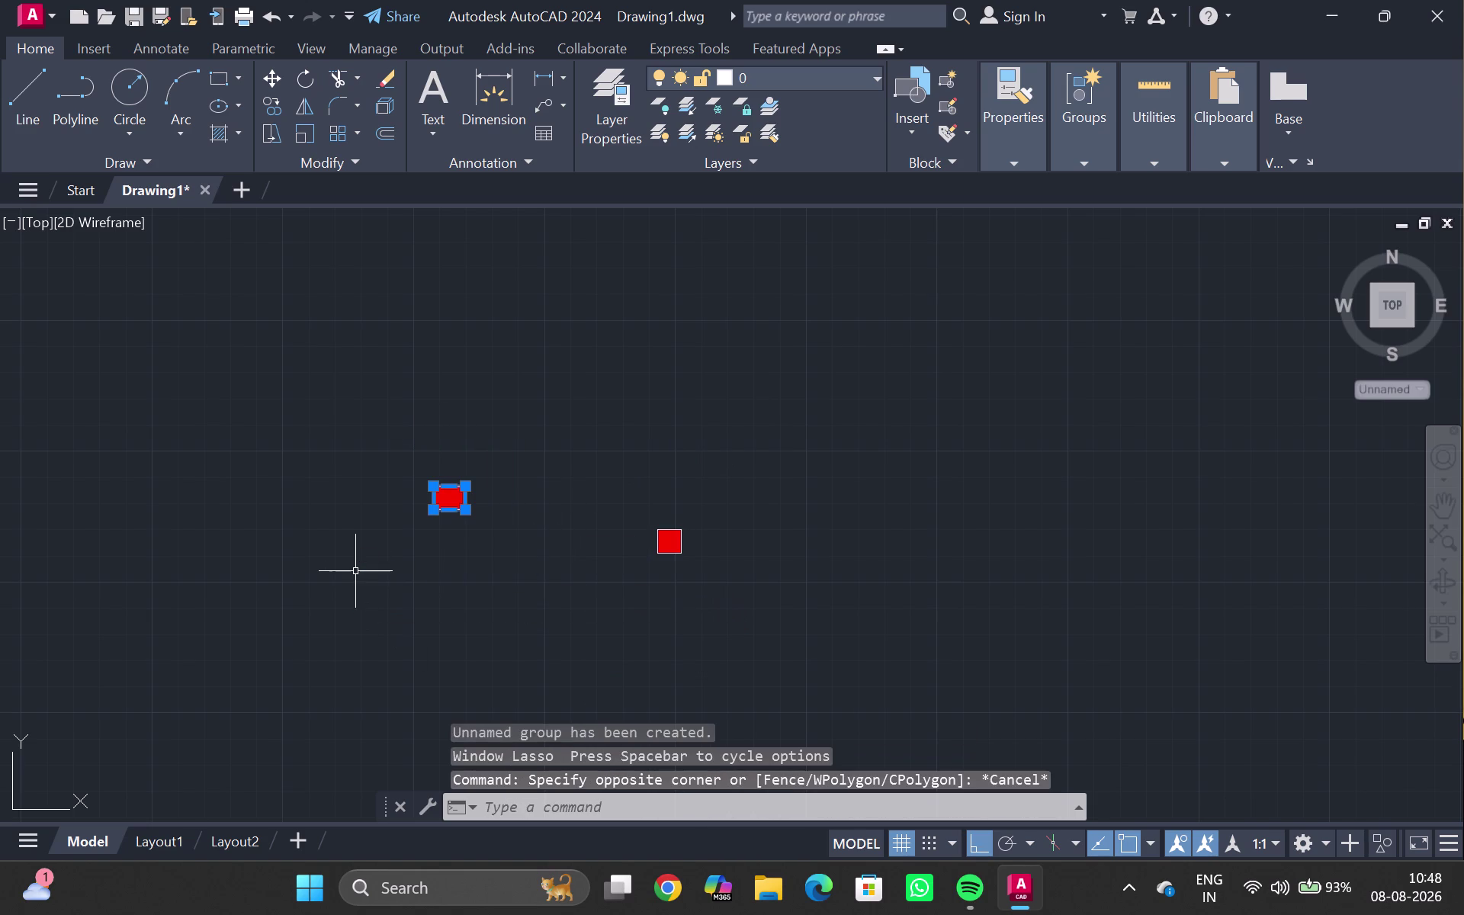
key(g)
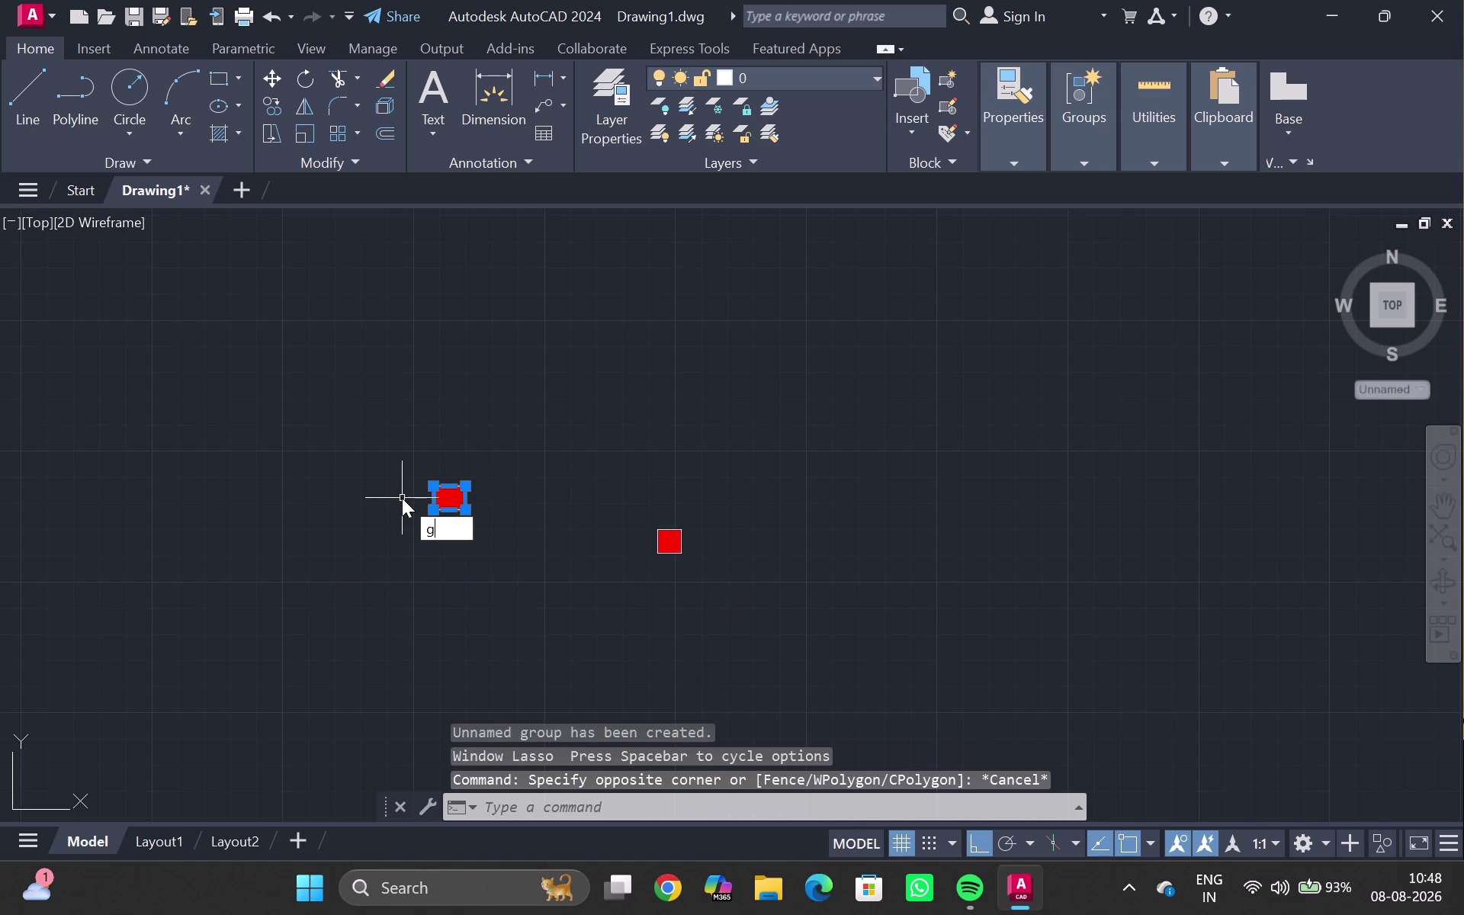
key(Return)
scroll(down, 3)
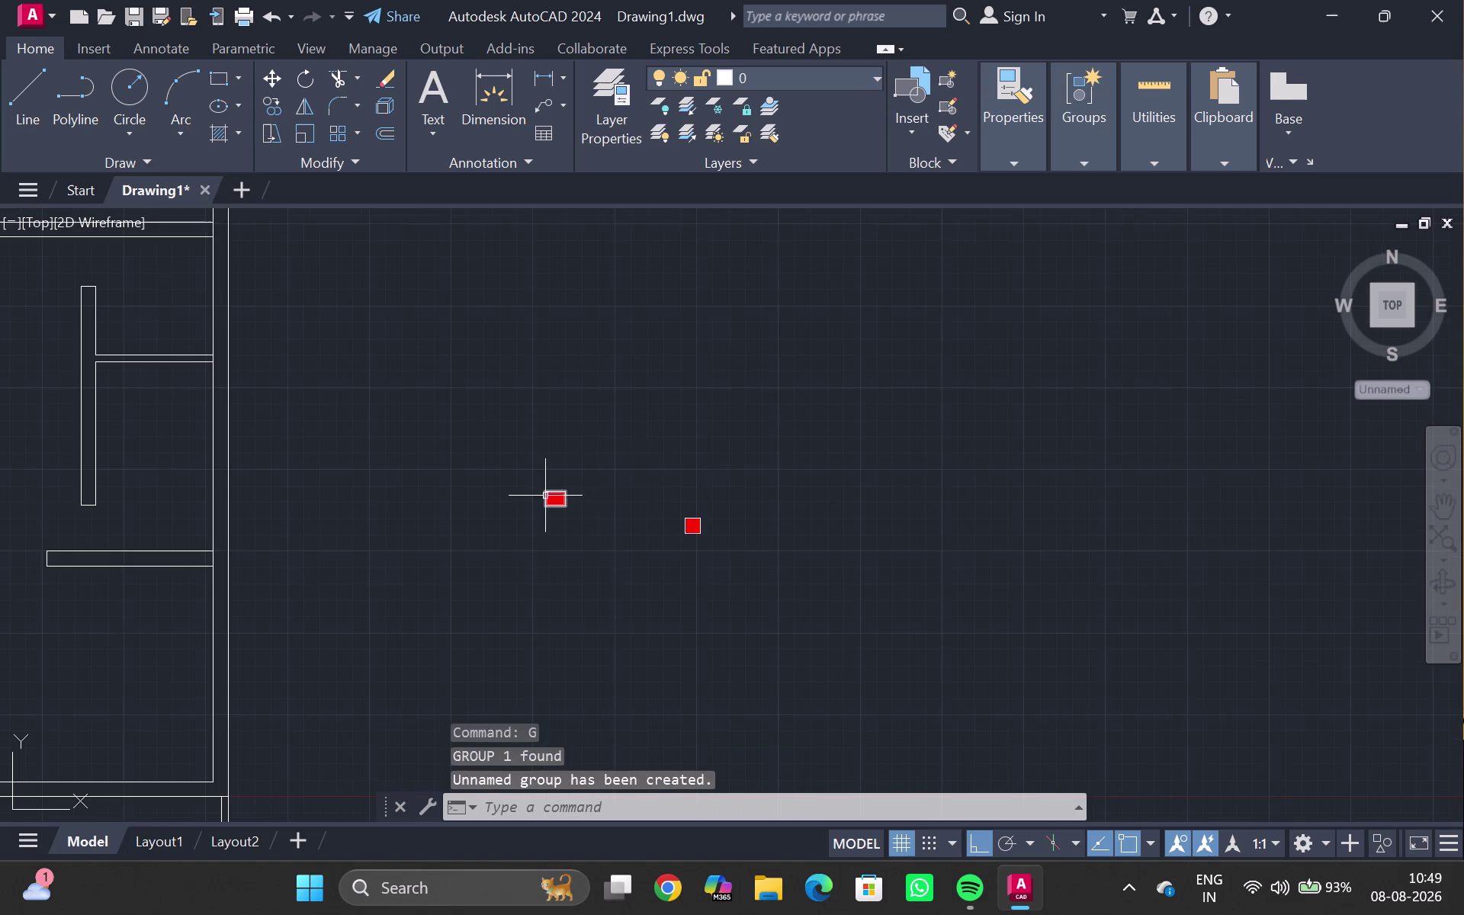
scroll(up, 3)
Double-click the red square to test editing, then cancel.
double_click(549, 475)
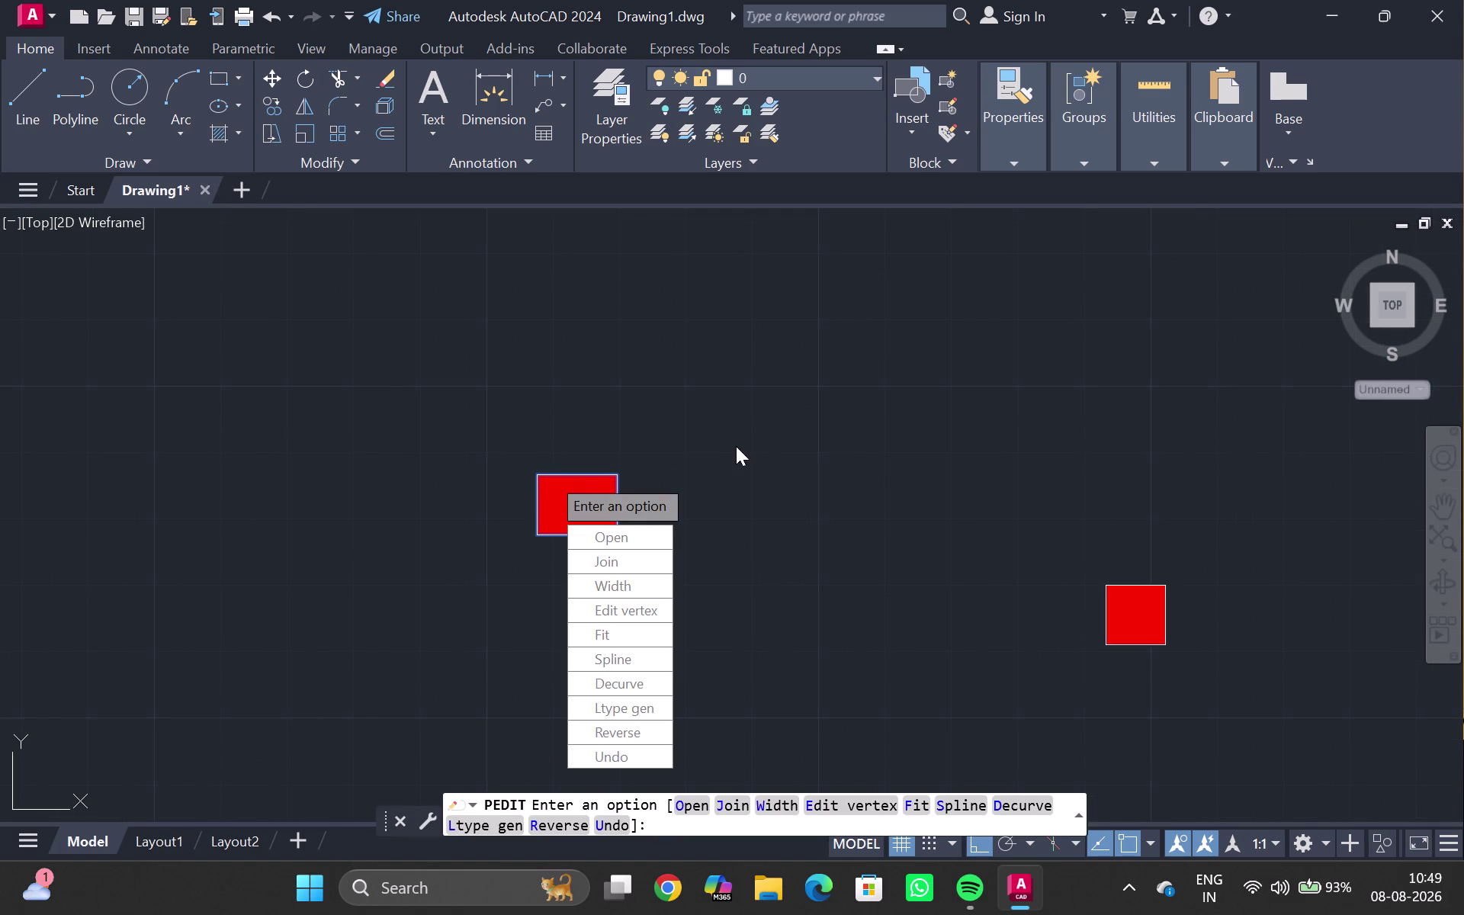
double_click(735, 446)
click(552, 489)
key(Escape)
Copy the red square to the right with CO.
click(589, 522)
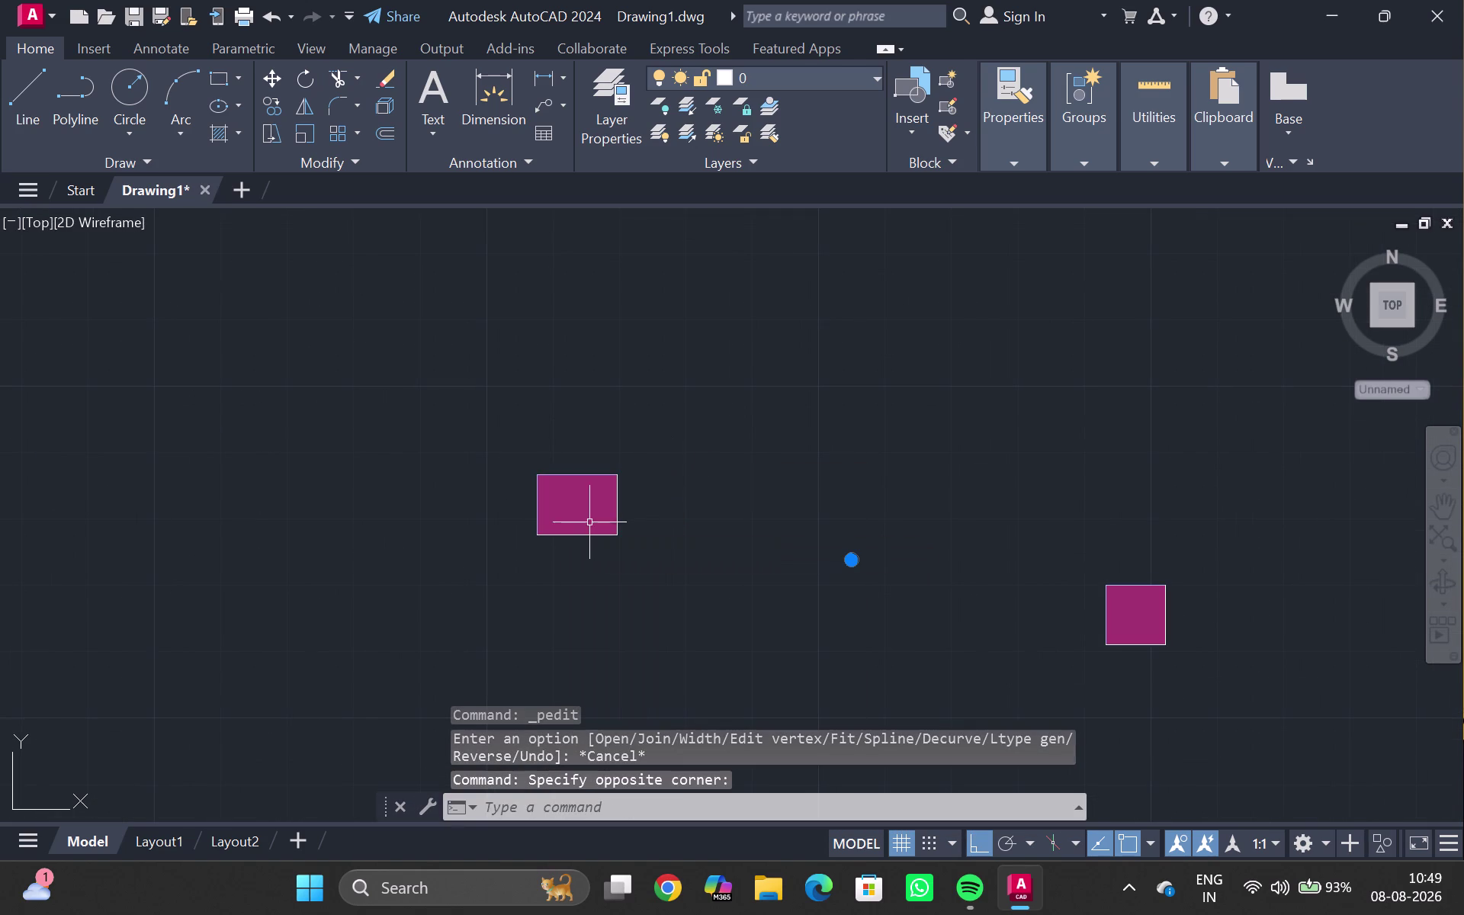
text(c)
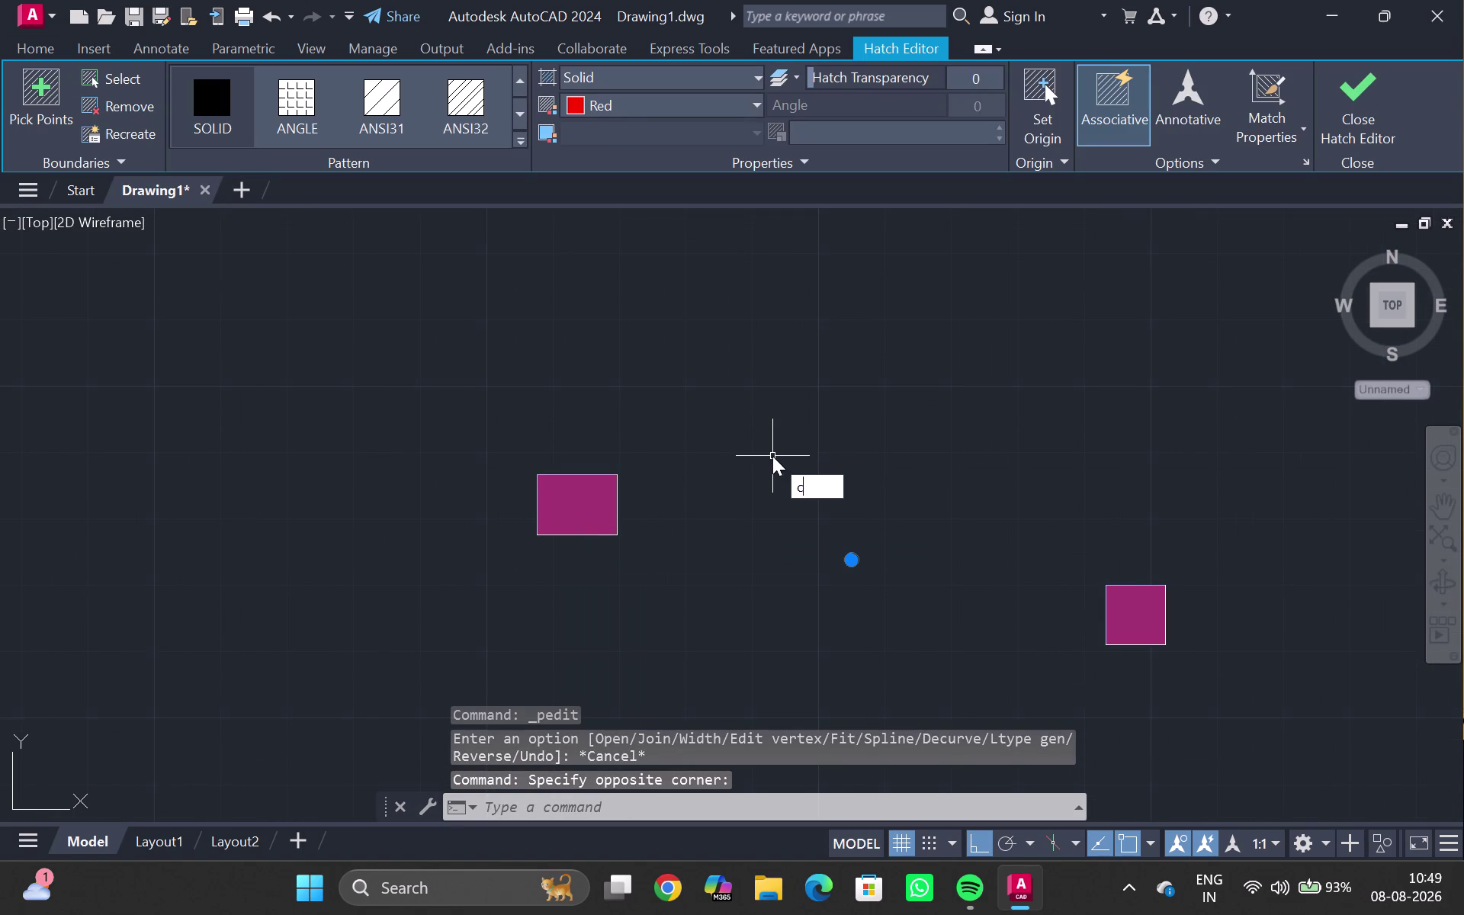
text(o)
key(Return)
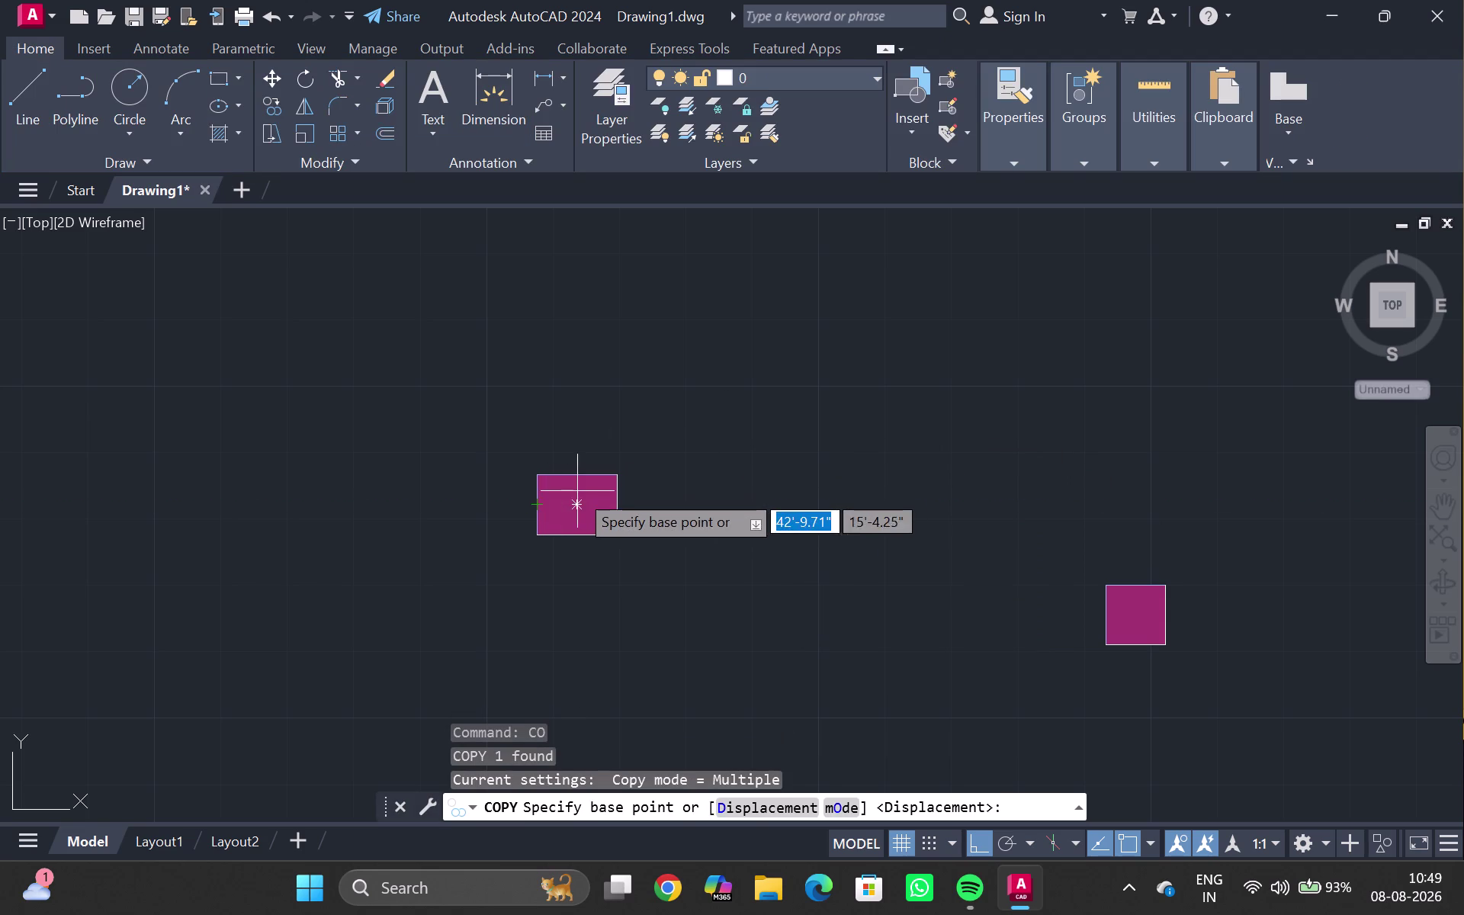
click(575, 505)
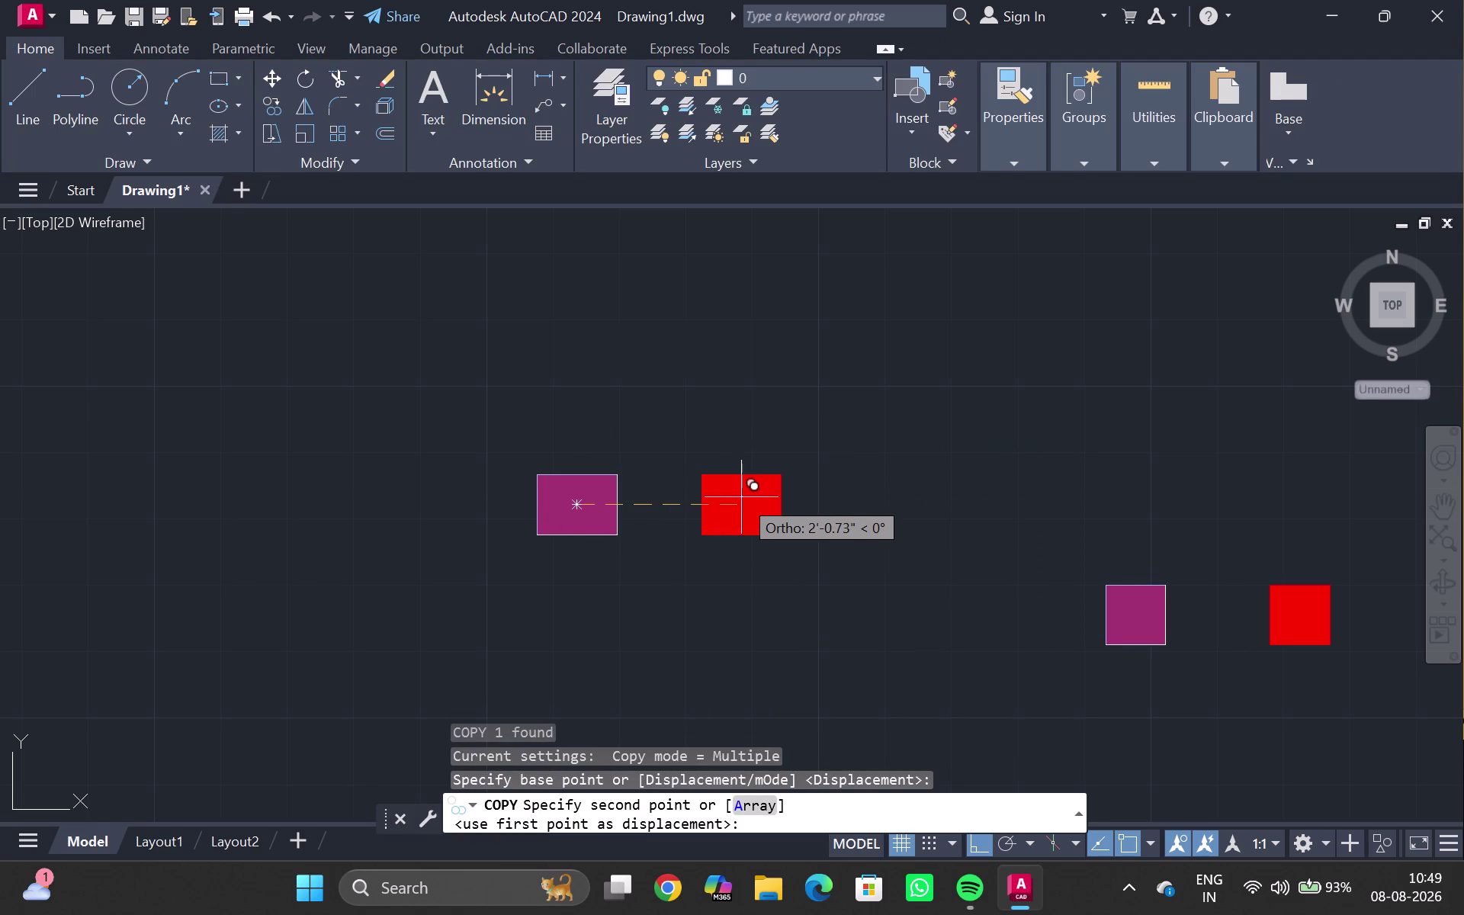
click(769, 492)
key(Escape)
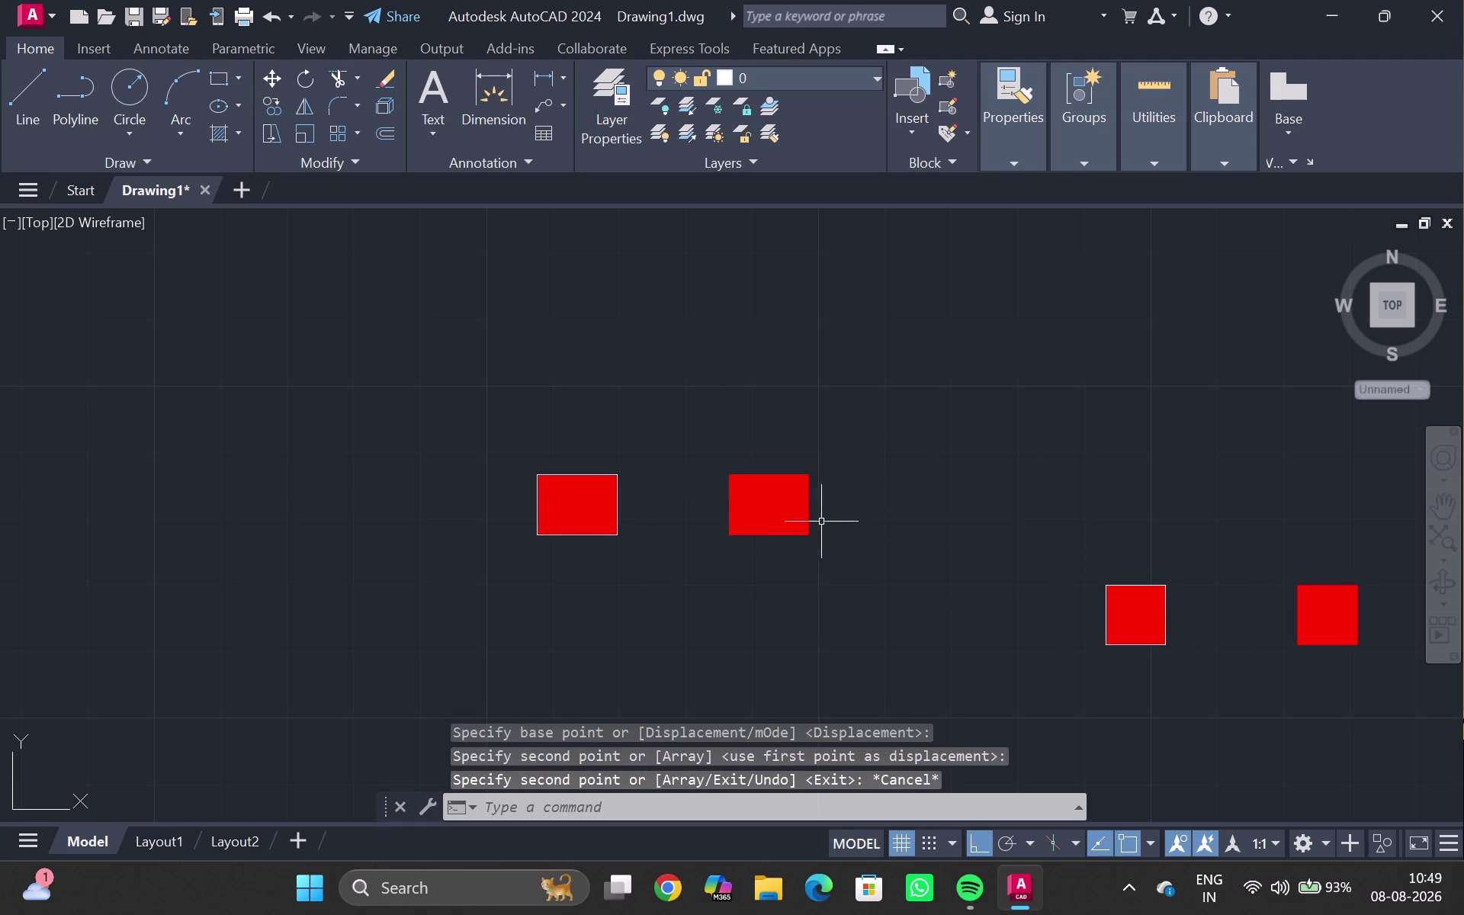
Delete the copied squares so only the two originals remain.
click(774, 504)
key(Escape)
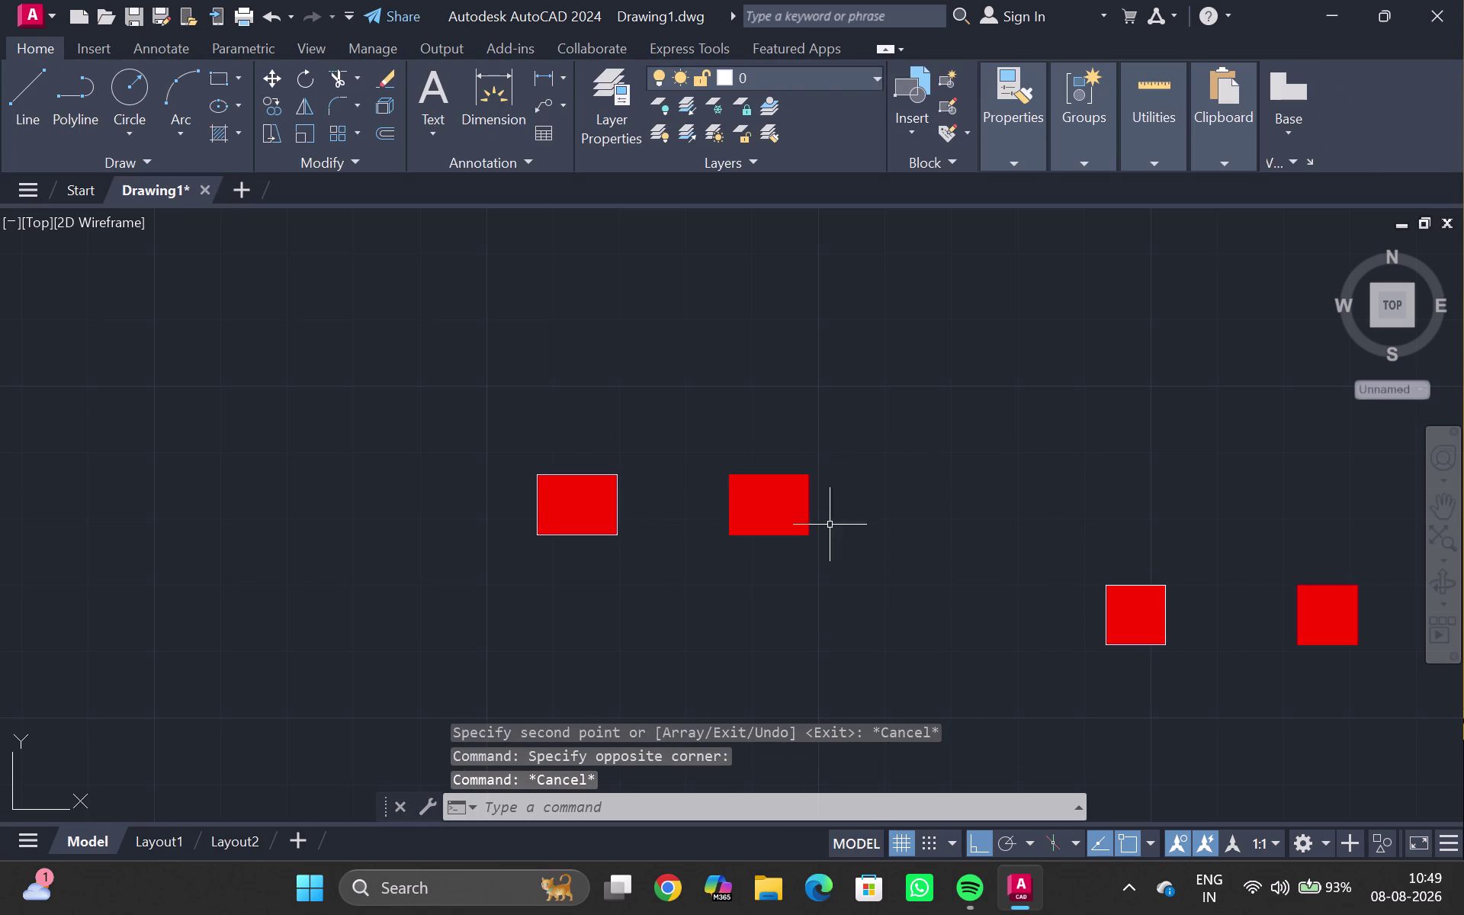
click(782, 508)
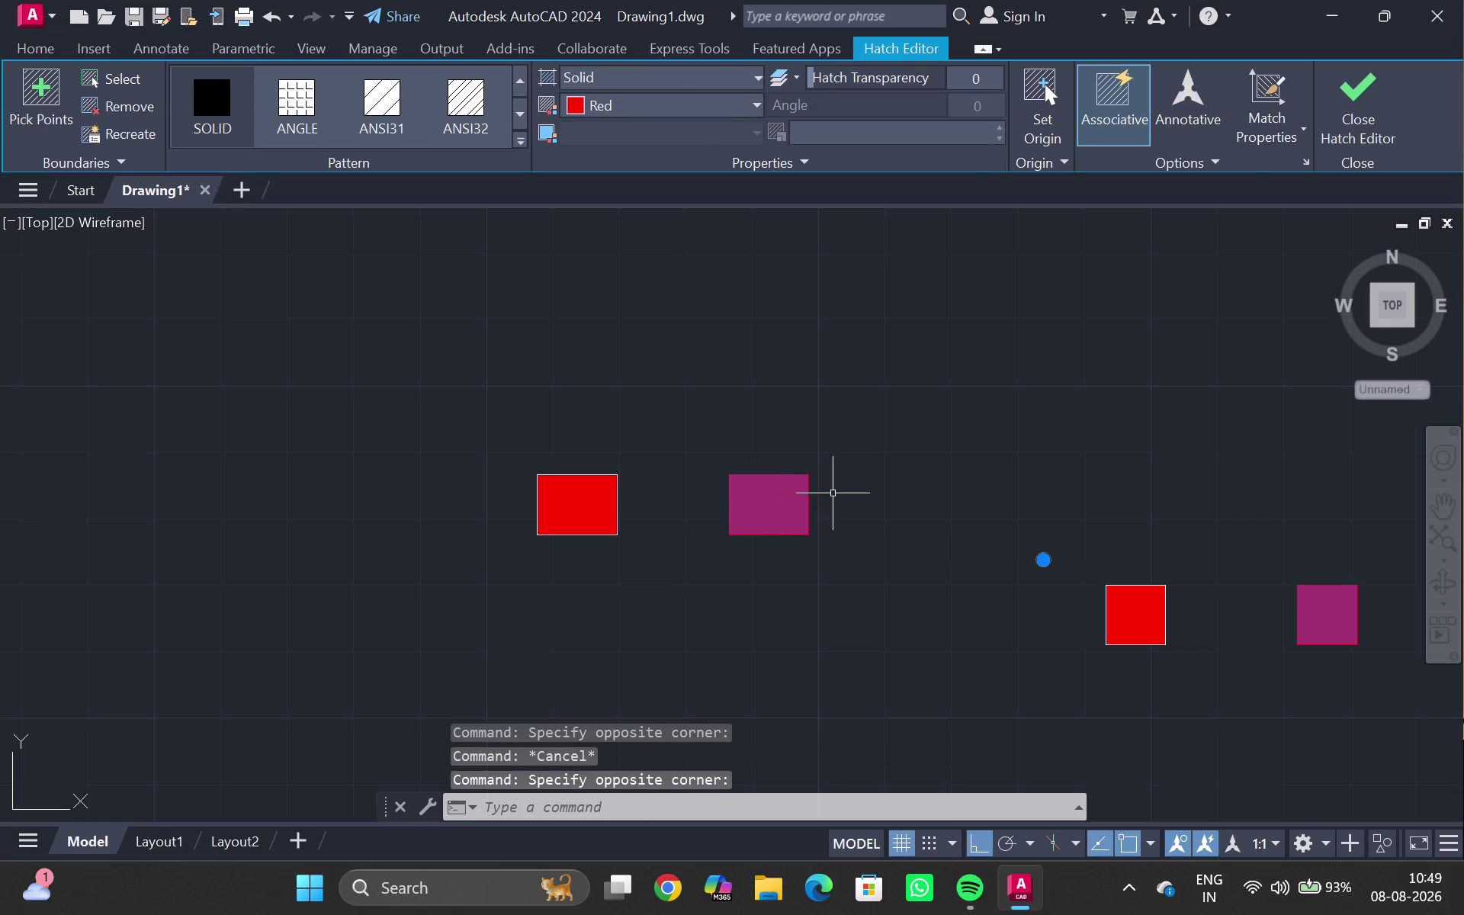
key(Delete)
click(566, 493)
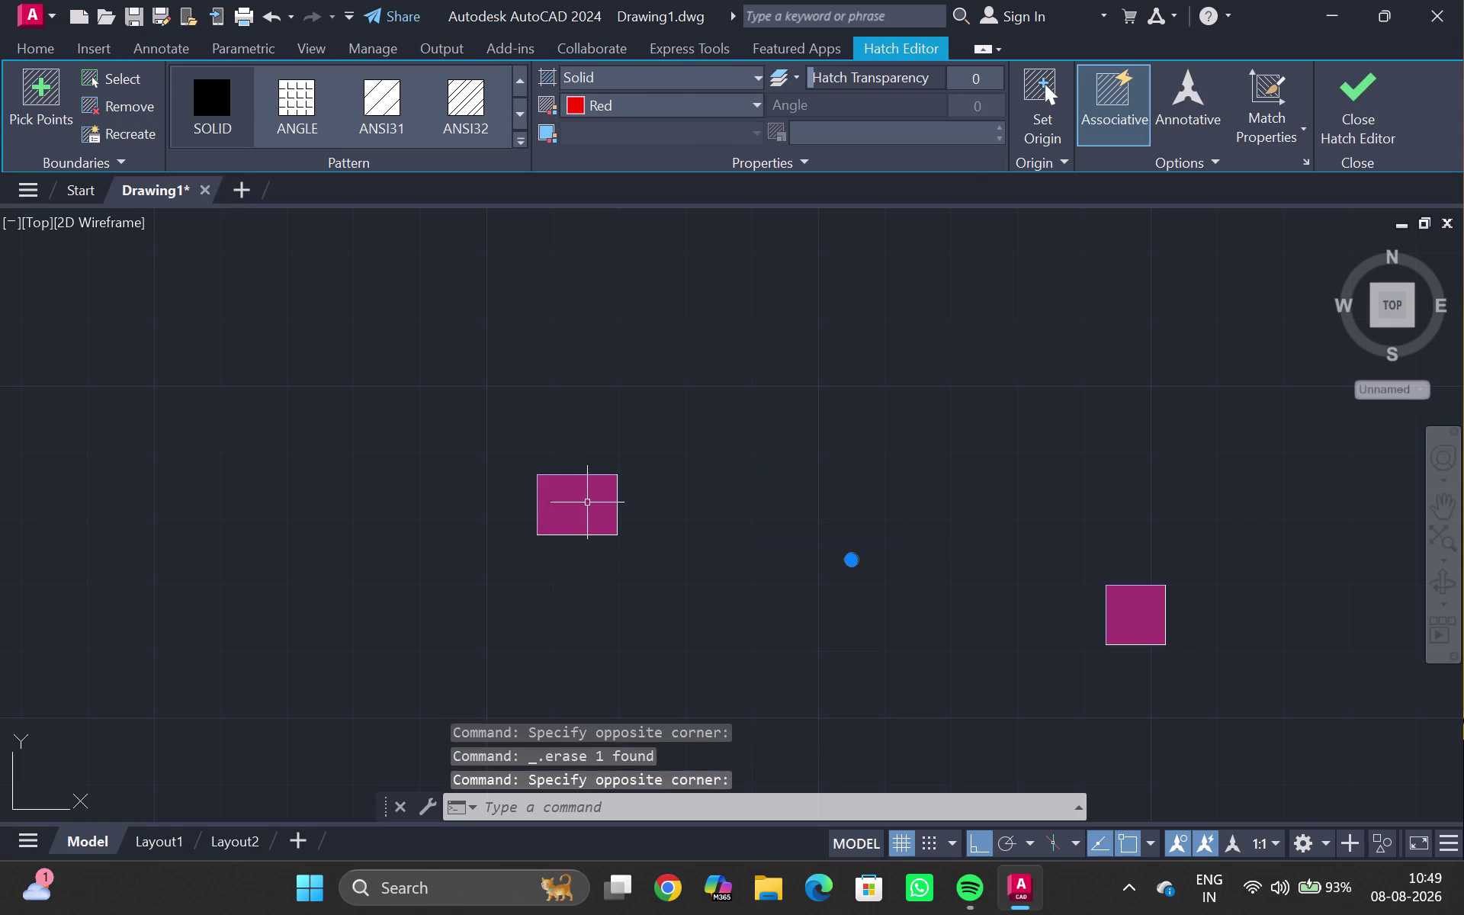
key(Escape)
double_click(1129, 599)
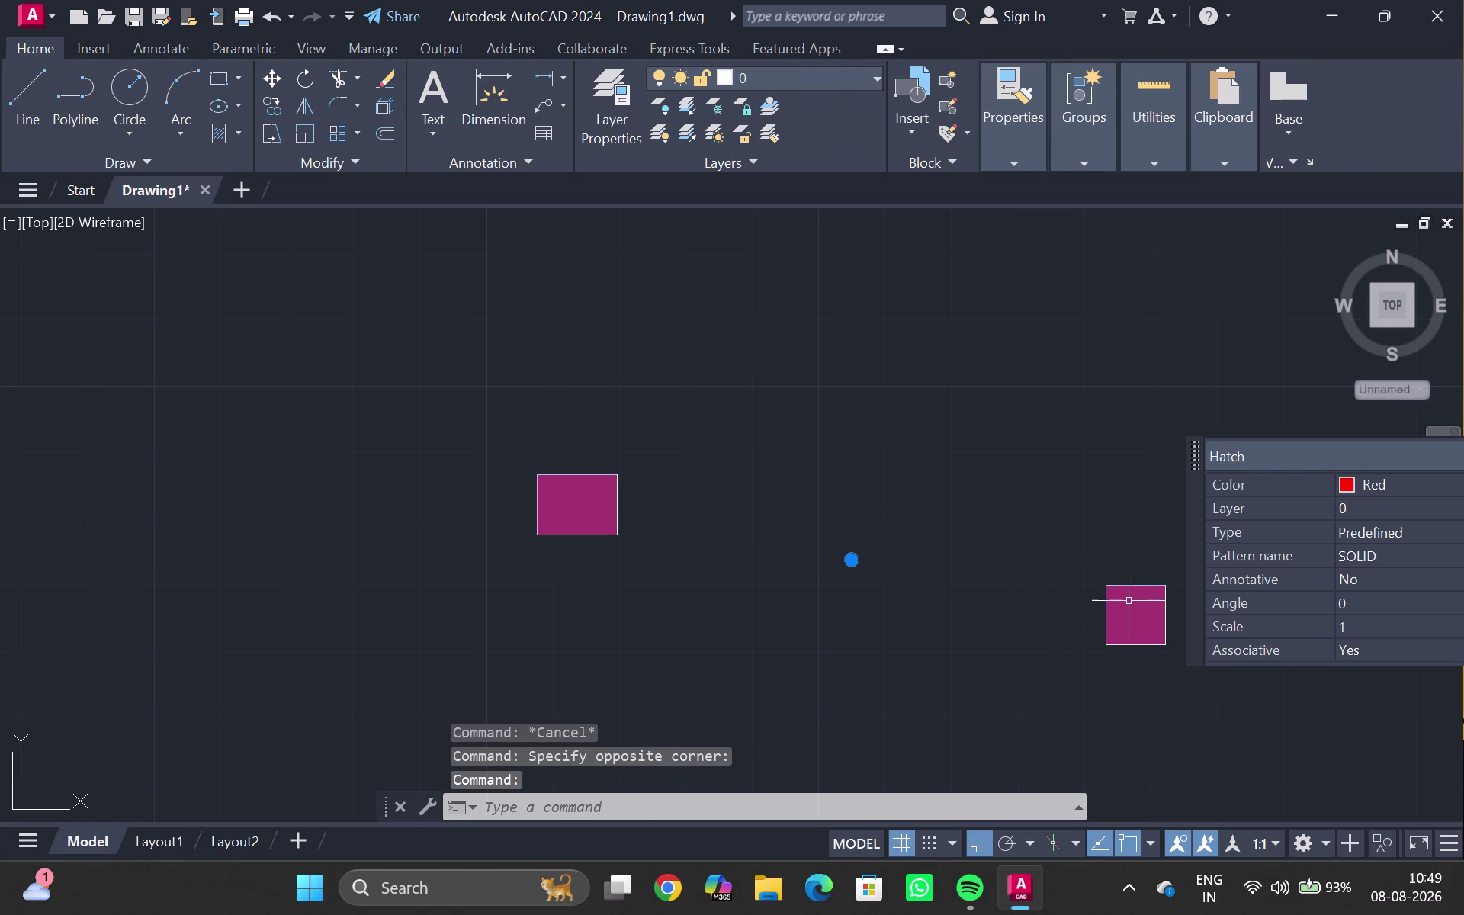
key(Escape)
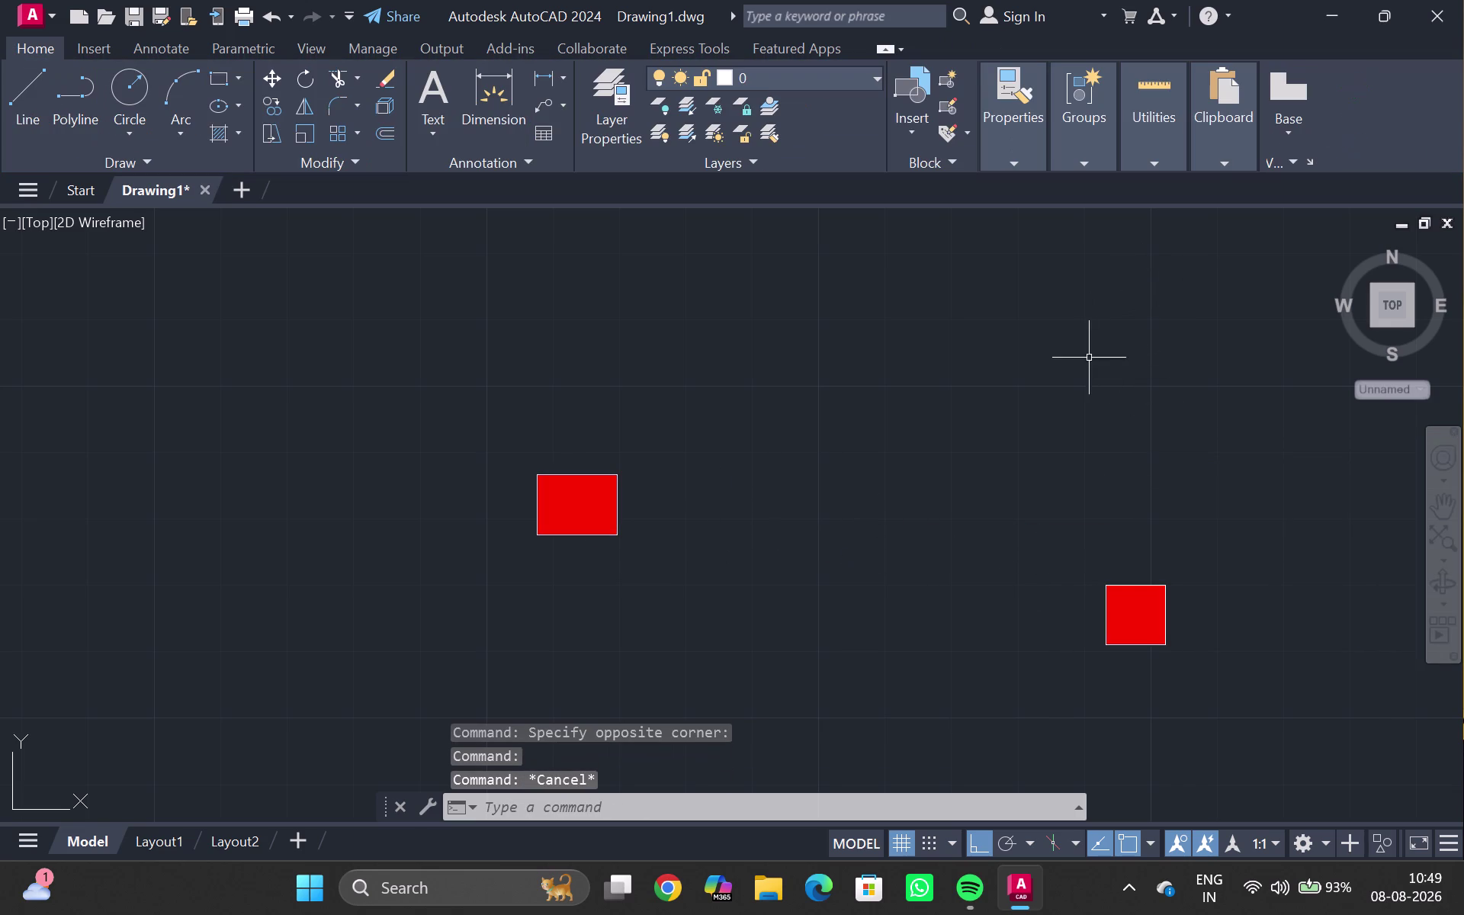
Start Ungroup from the ribbon Groups panel and pick a square, then cancel.
scroll(up, 3)
scroll(down, 3)
scroll(down, 3)
middle_drag(1015, 425, 847, 453)
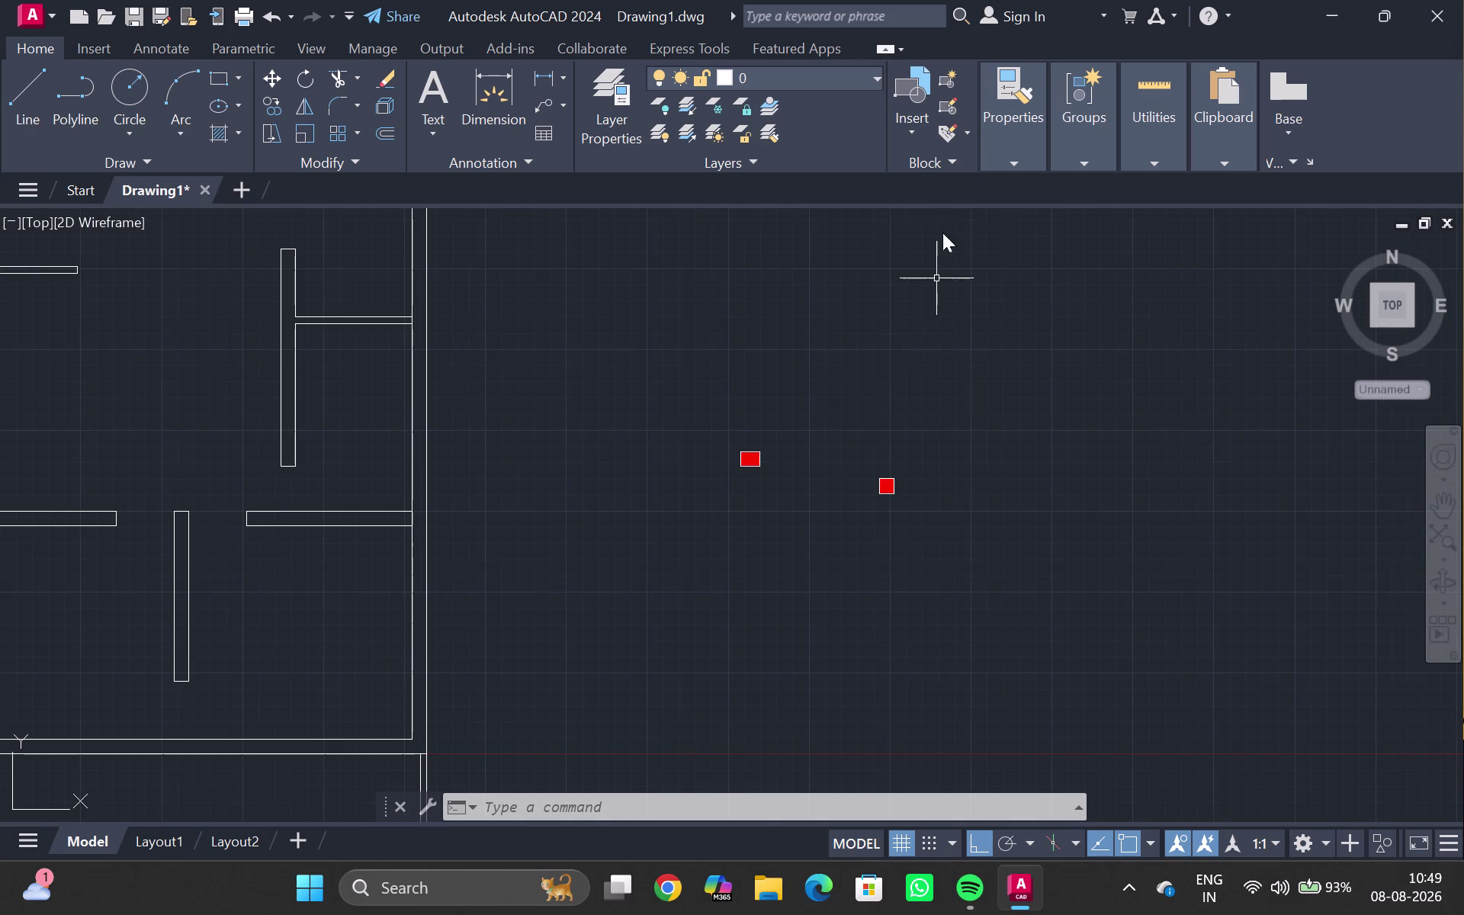
double_click(1085, 155)
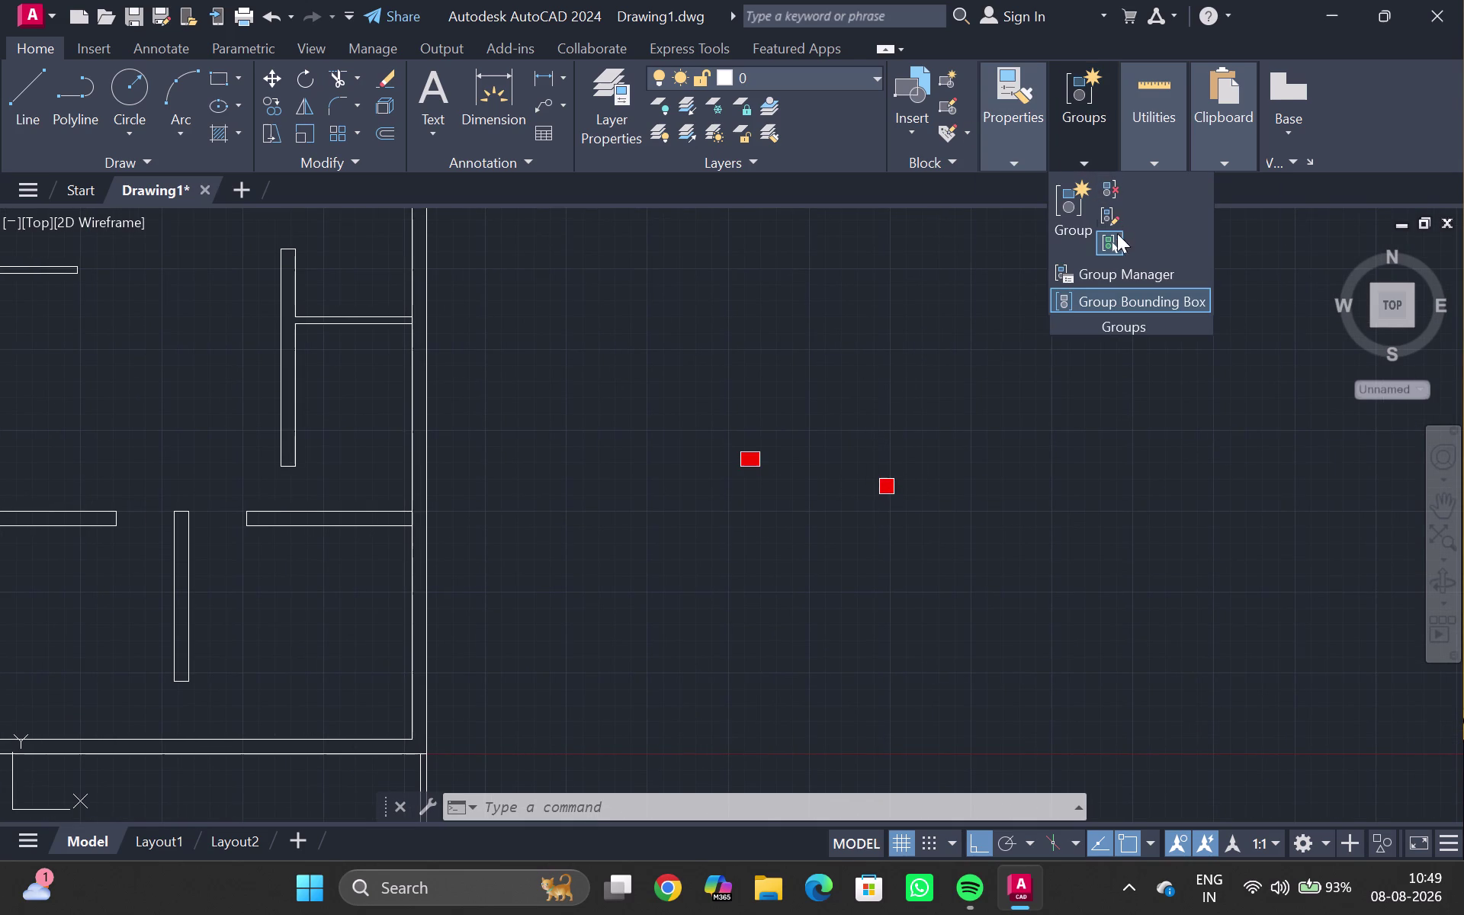
double_click(1108, 187)
double_click(885, 487)
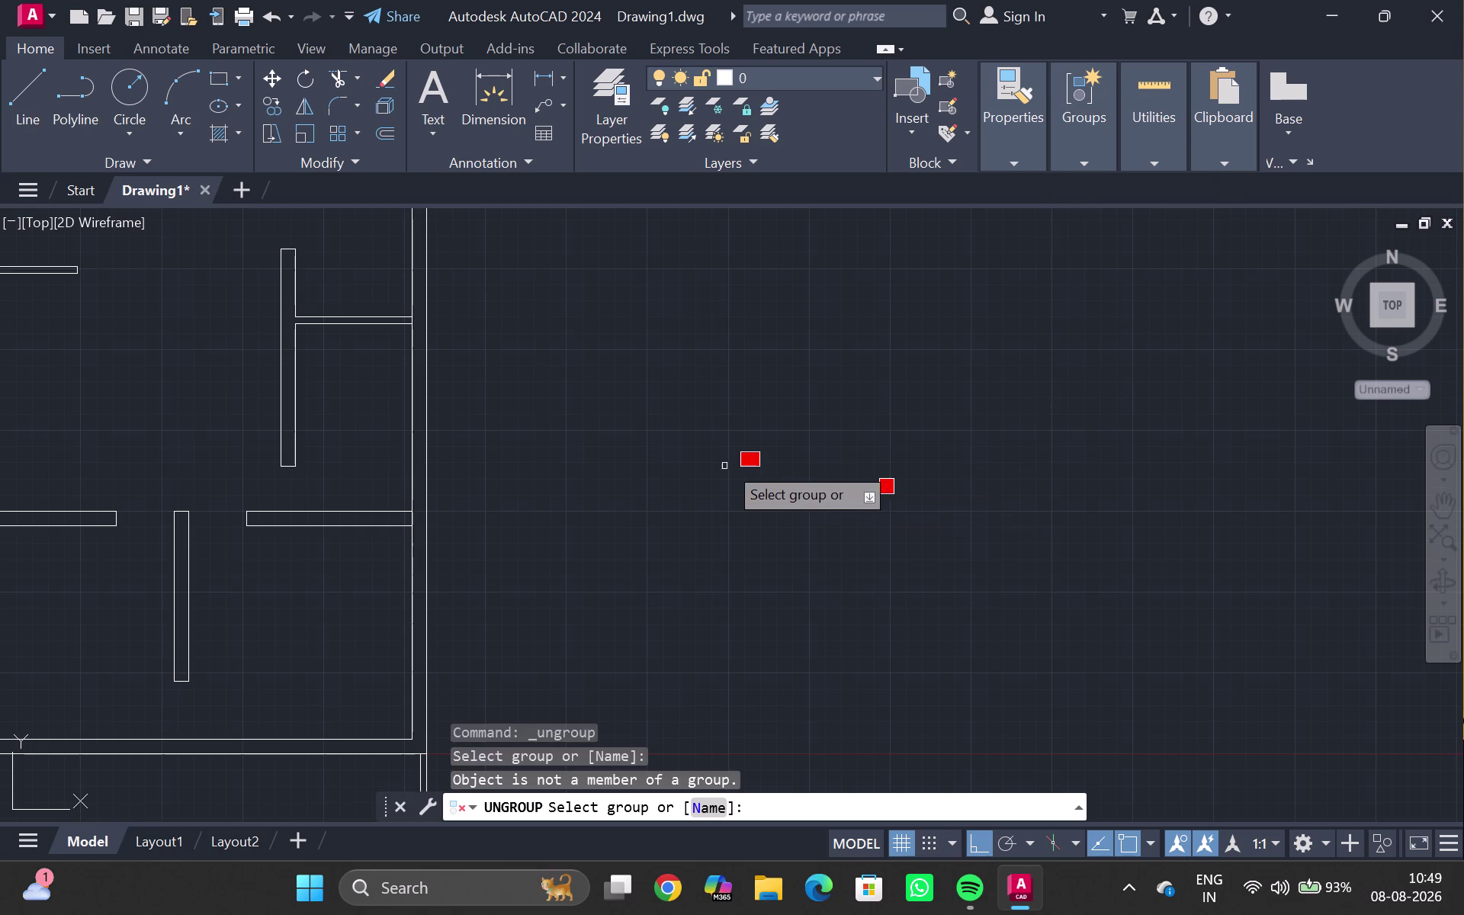
double_click(745, 462)
key(Escape)
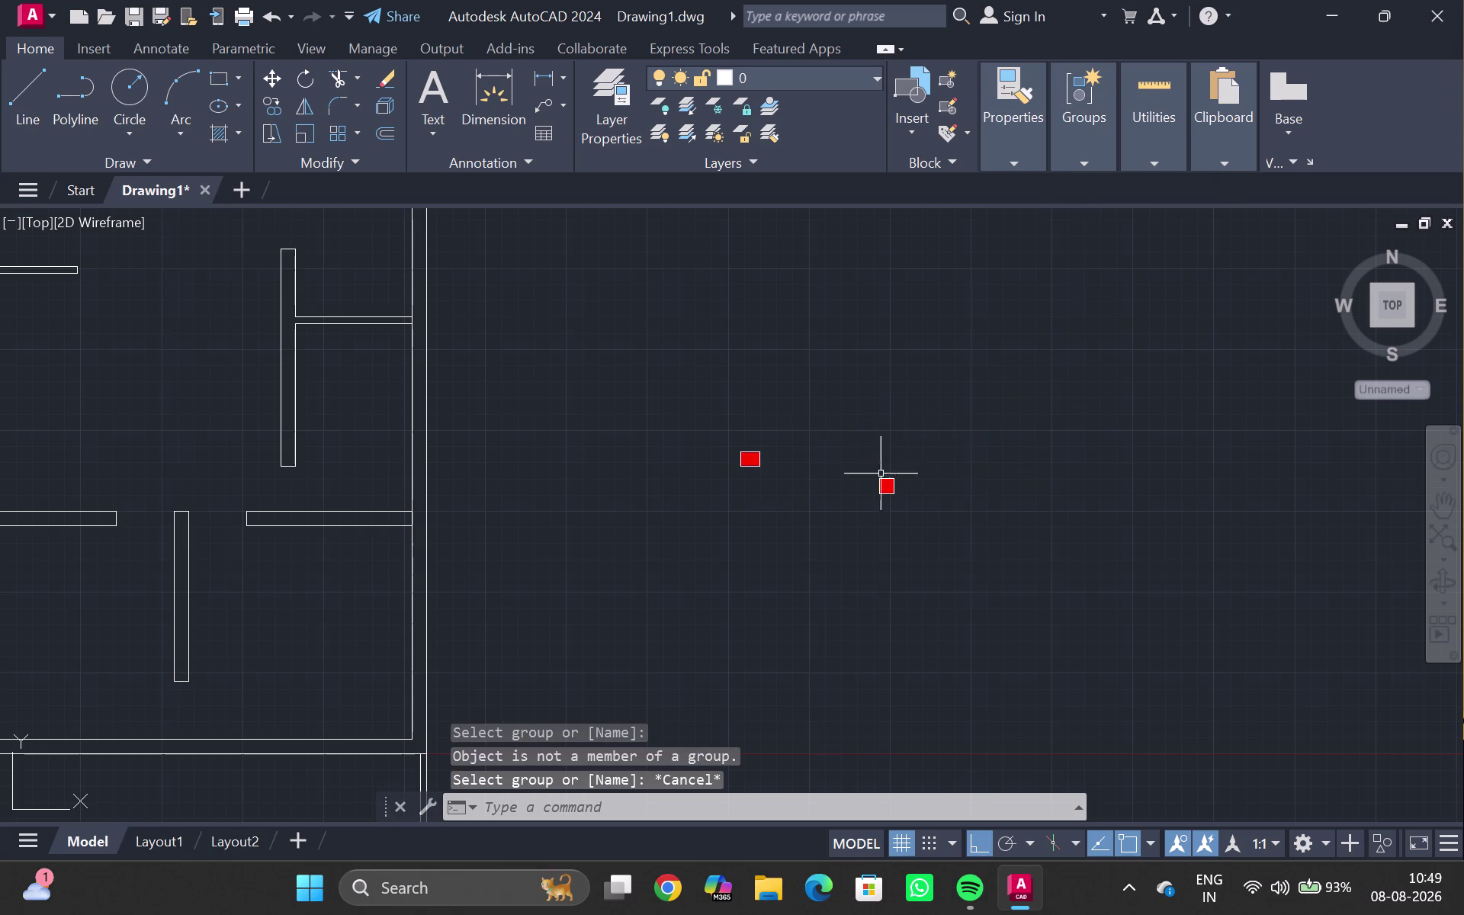
Ungroup the red square's group, then window-select both red squares.
scroll(up, 3)
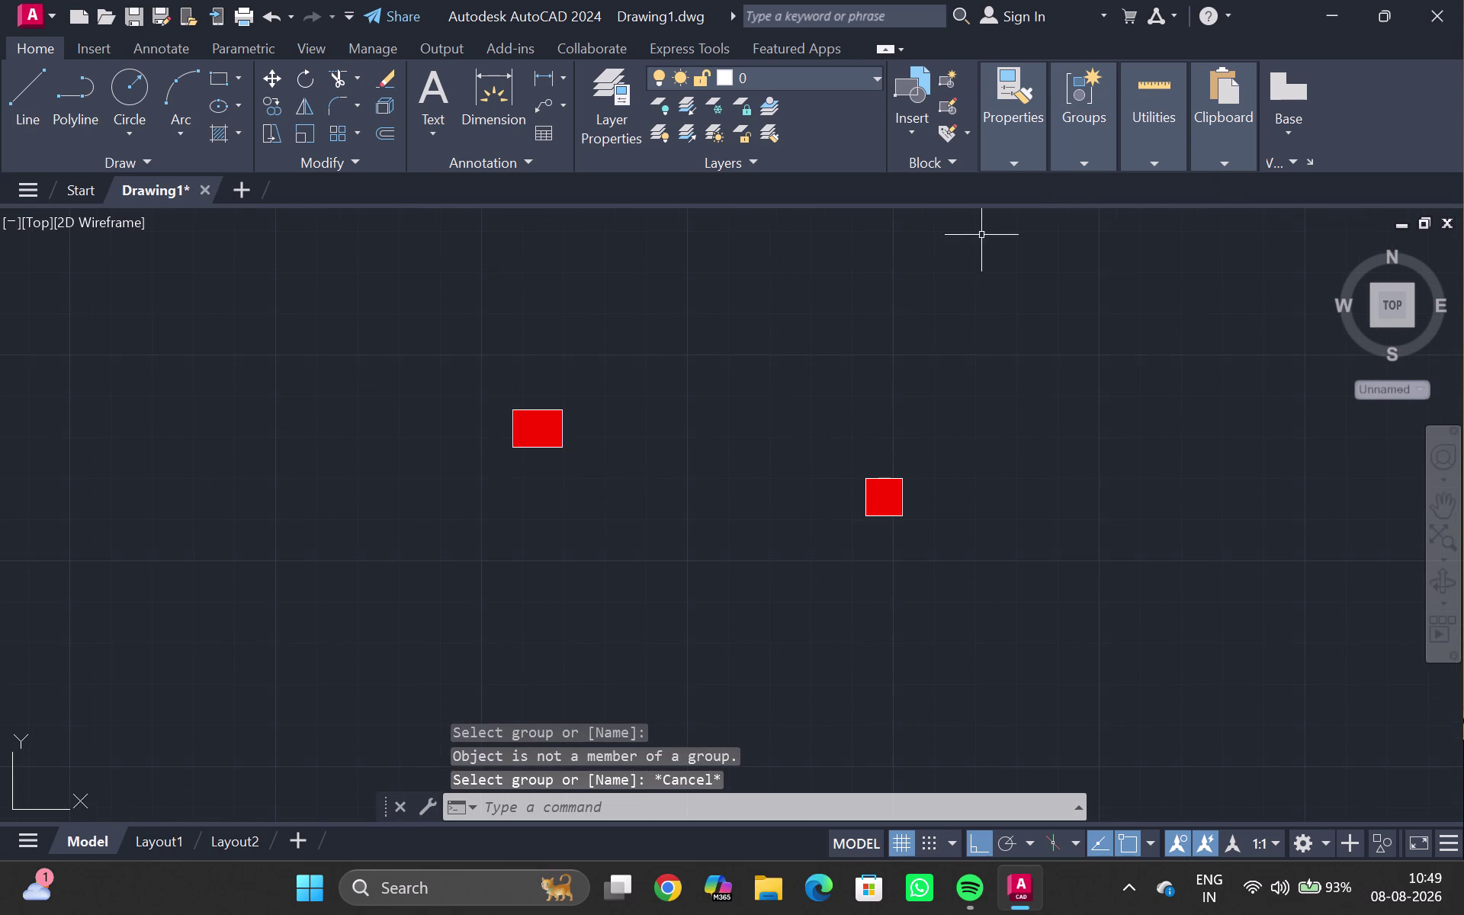
key(Escape)
double_click(1017, 160)
double_click(1088, 144)
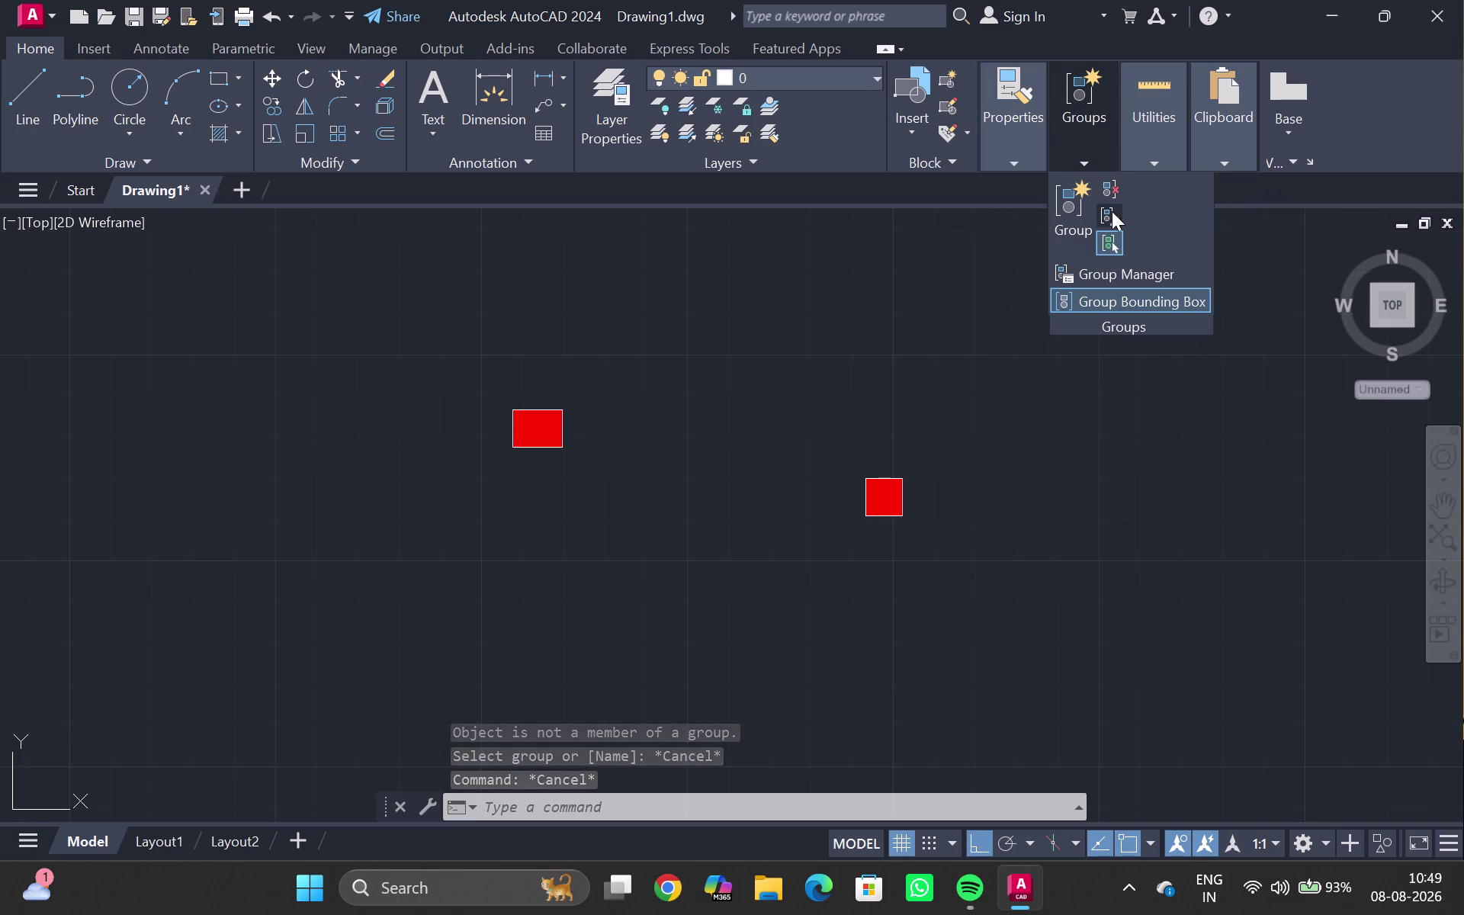
double_click(1110, 188)
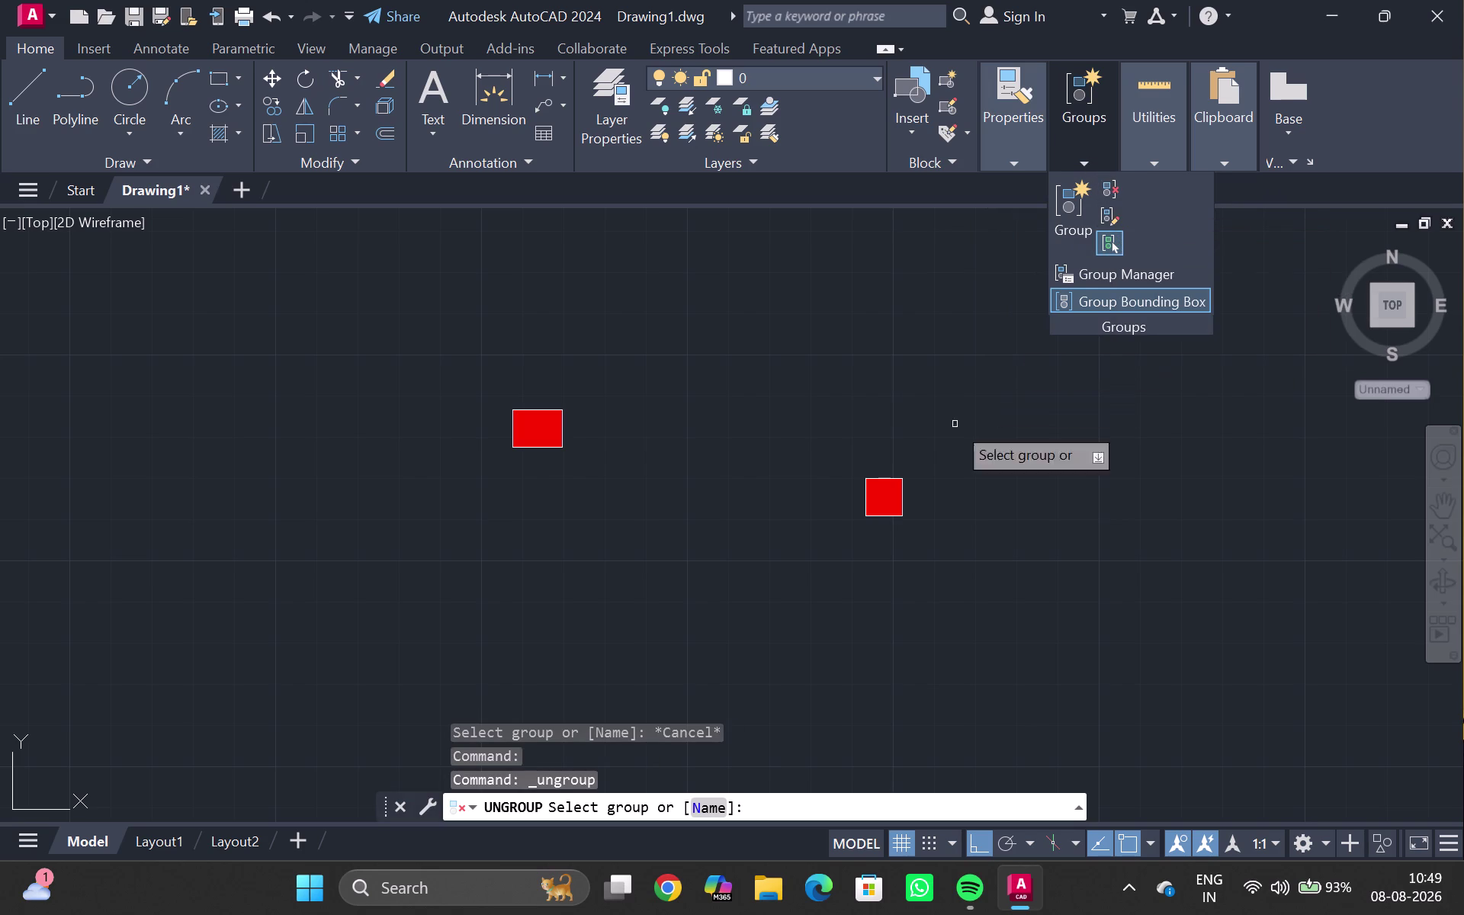
double_click(889, 496)
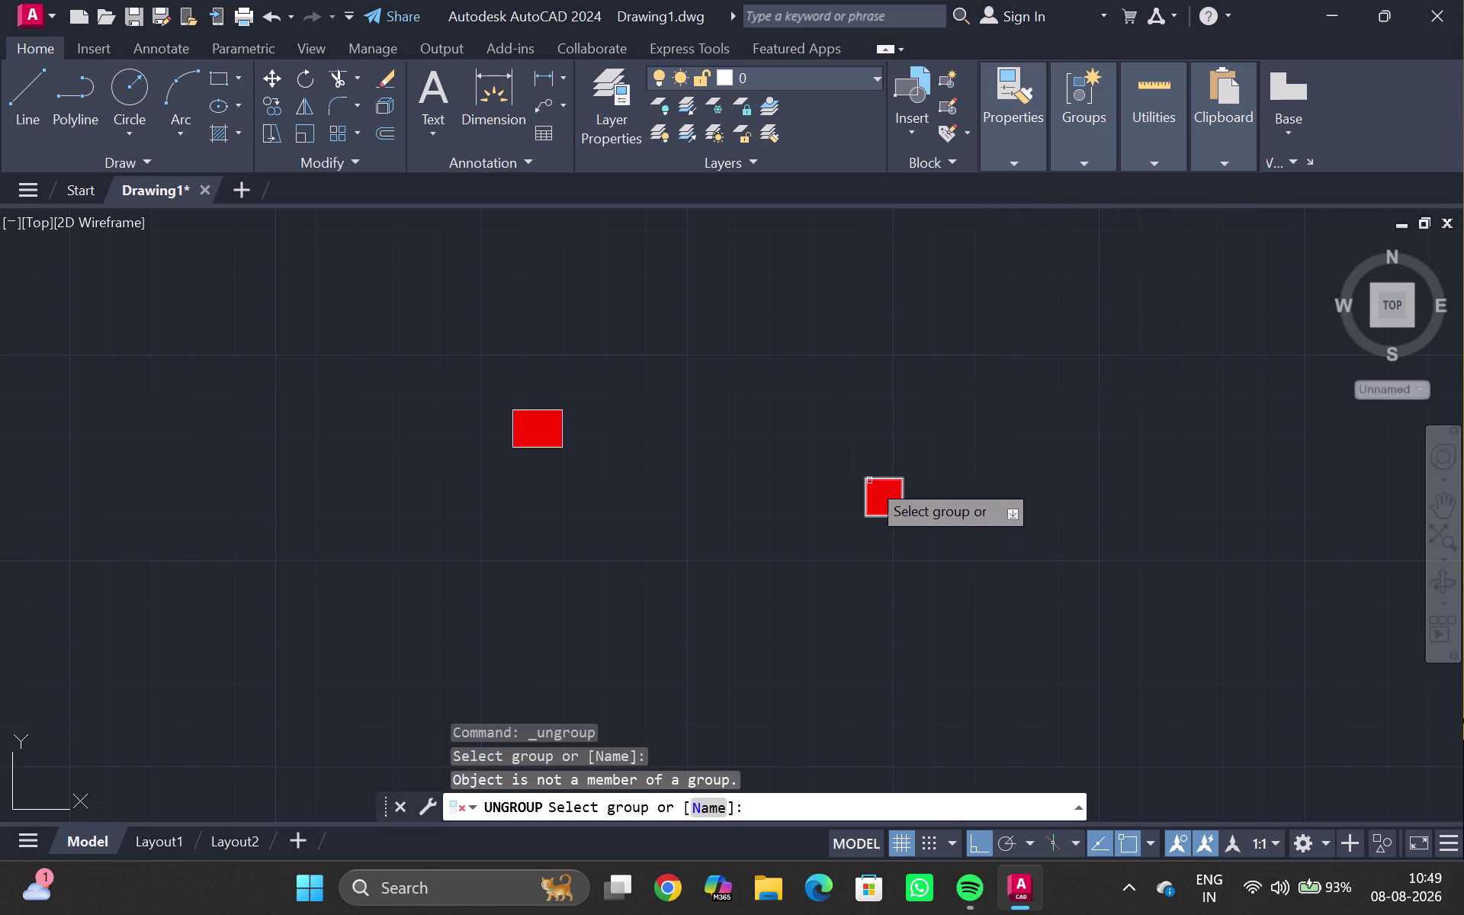
double_click(869, 479)
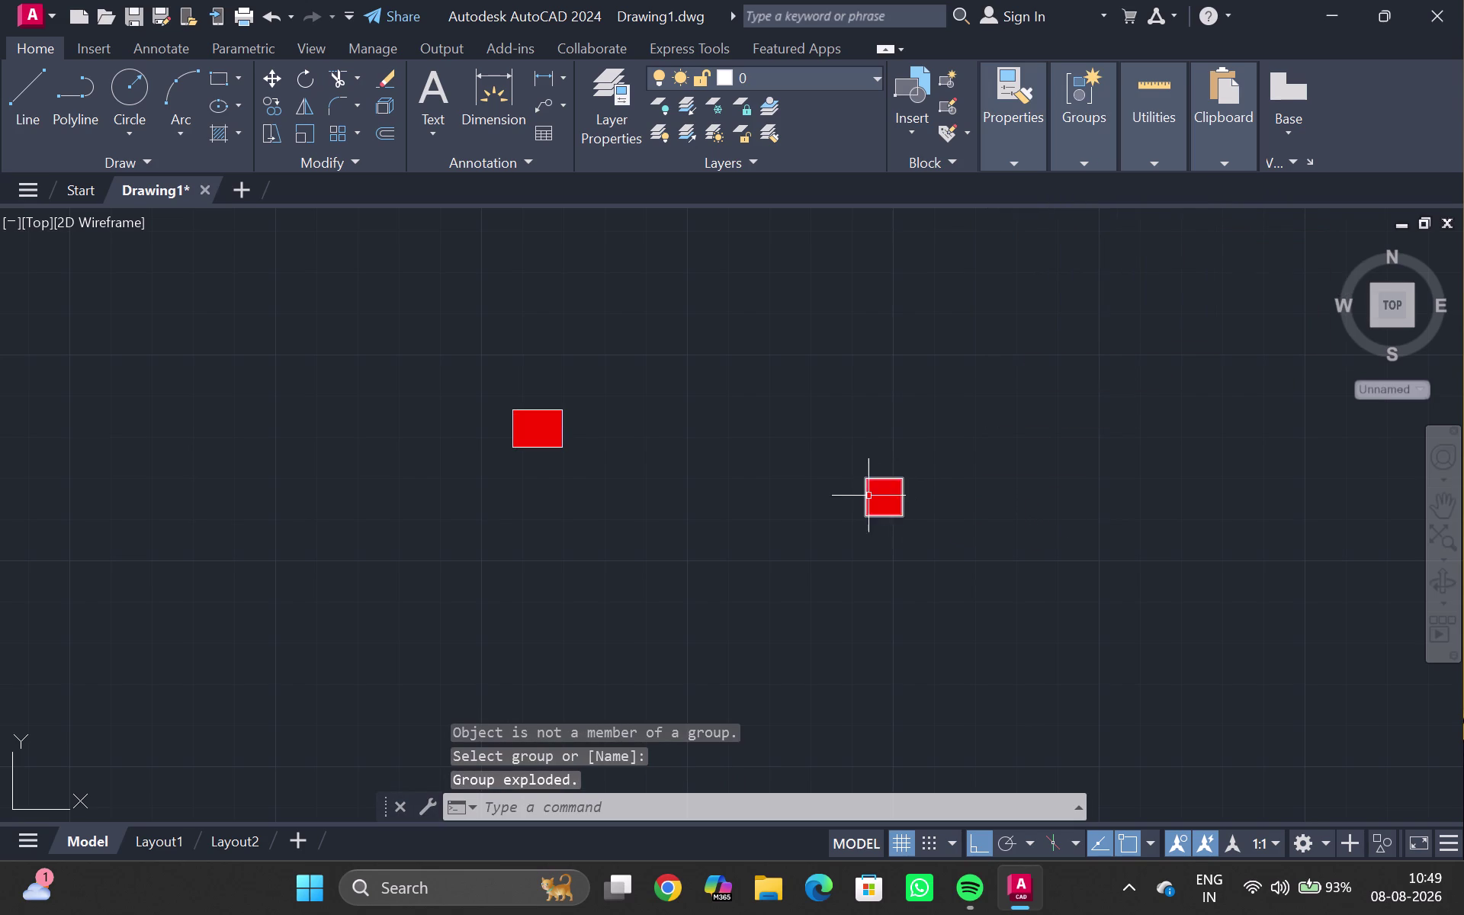
click(882, 489)
key(Escape)
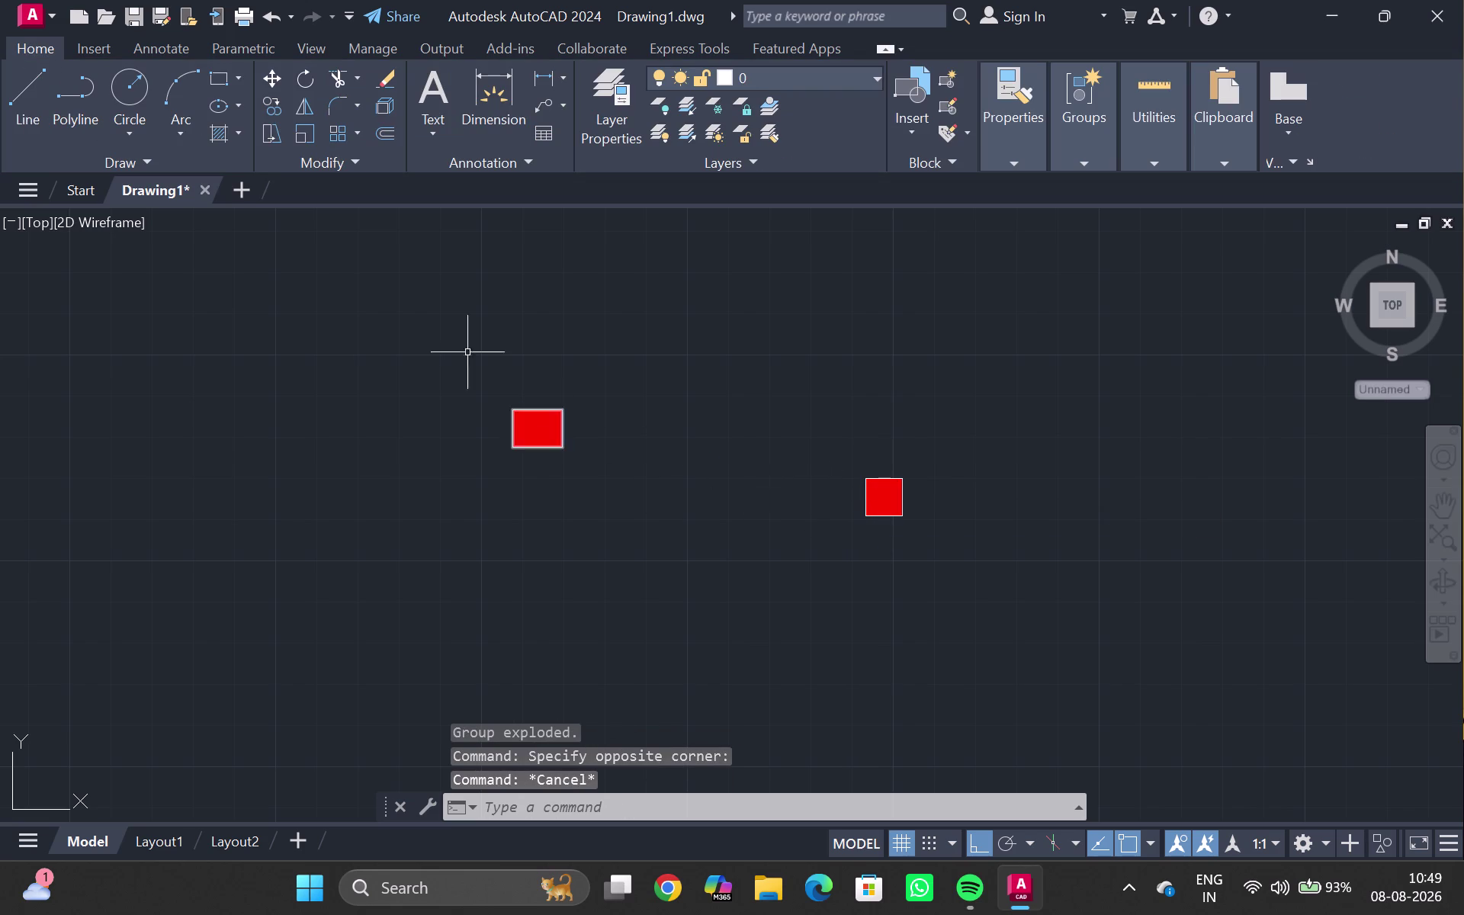
drag(327, 292, 57, 193)
Delete the two red column squares beside the floor plan.
click(59, 203)
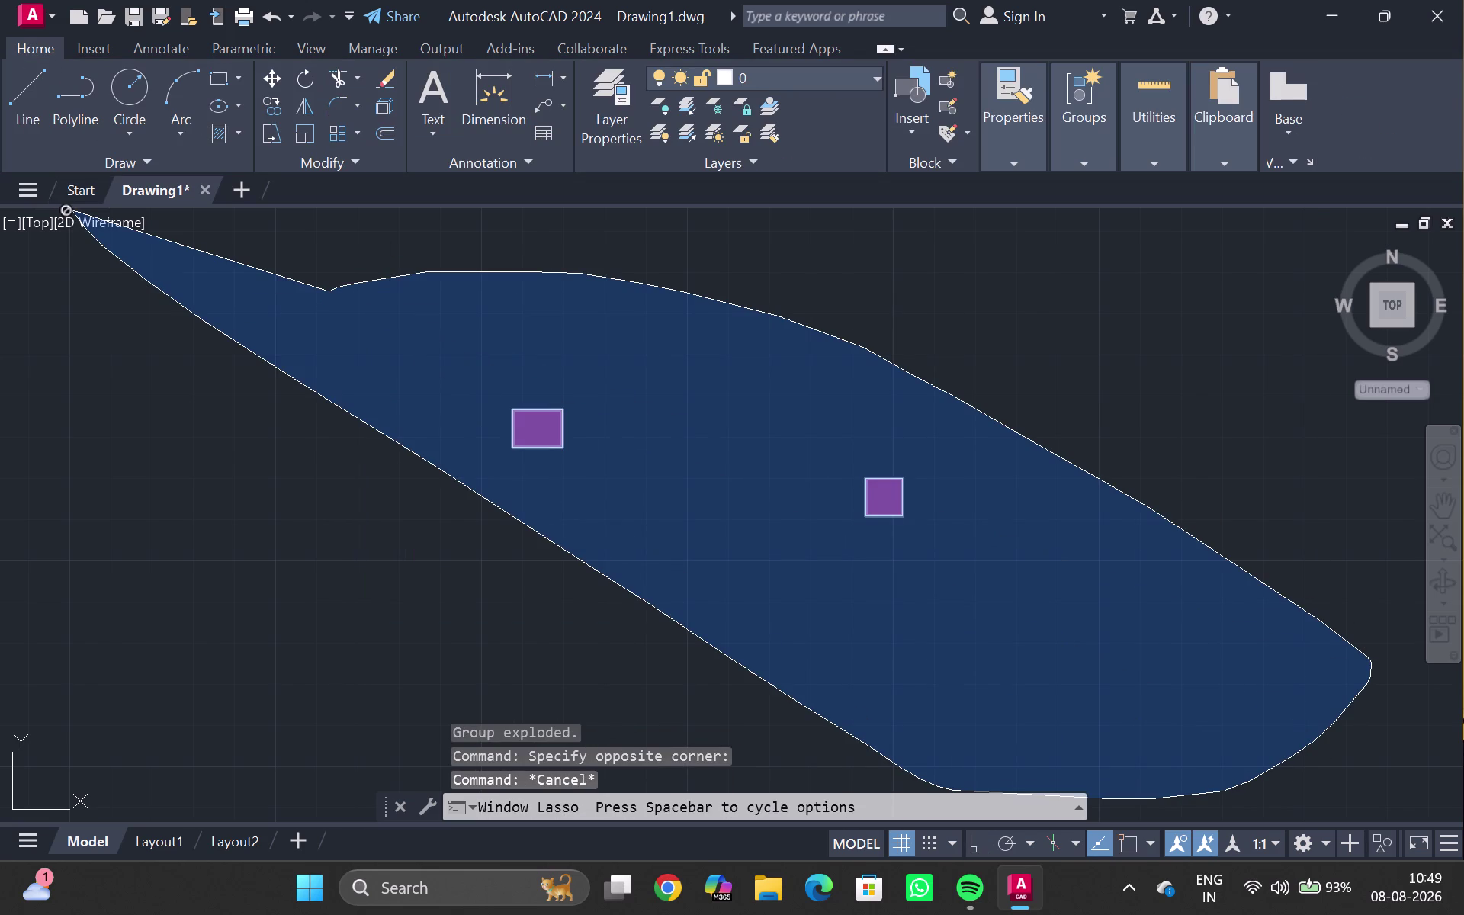
key(Delete)
scroll(down, 3)
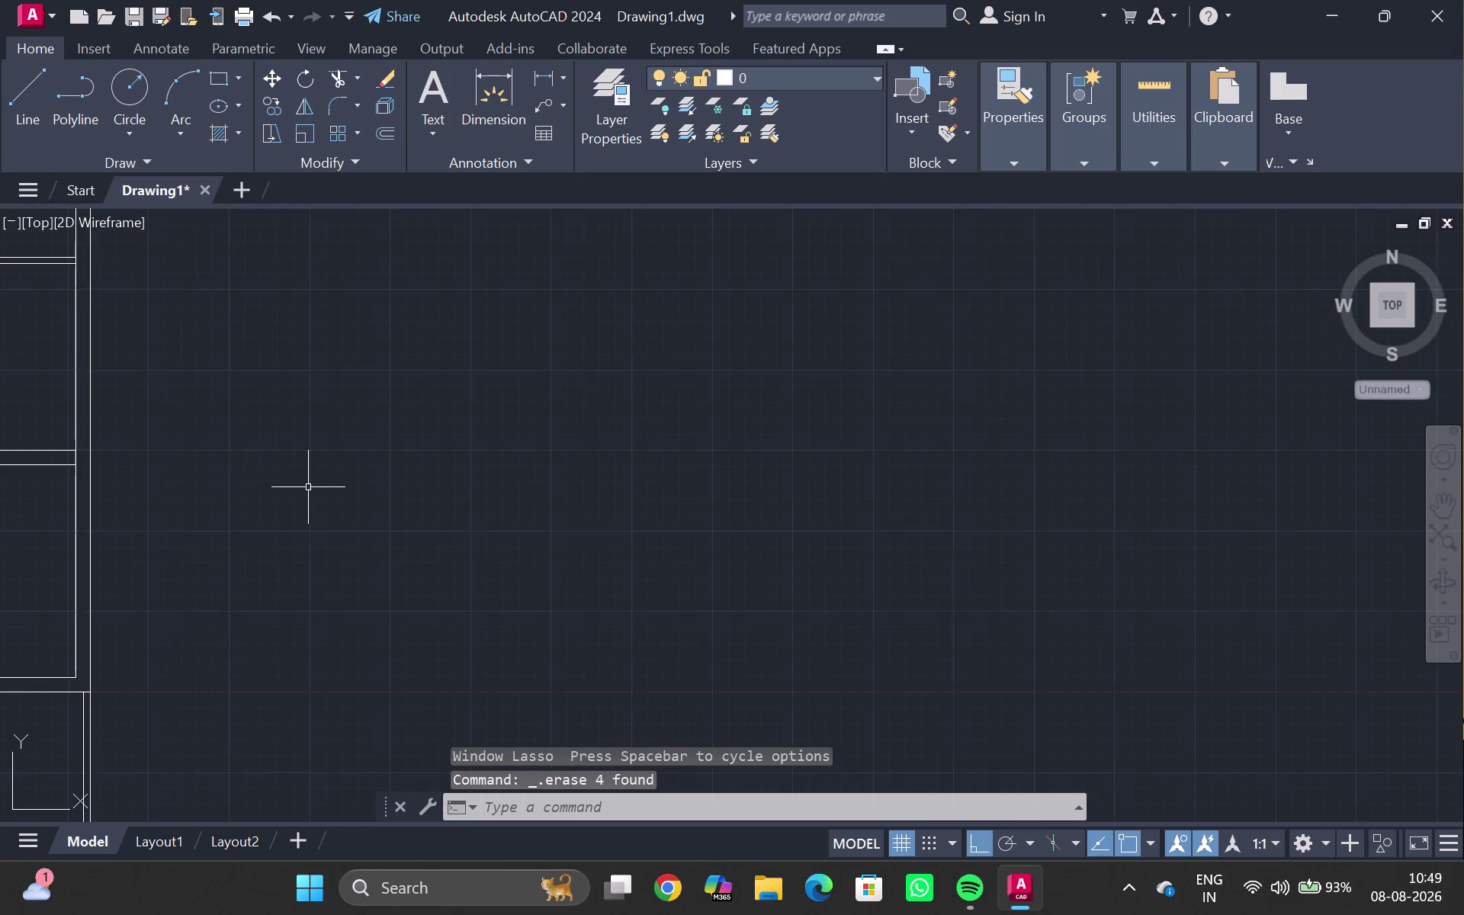
scroll(down, 3)
middle_drag(302, 497, 332, 494)
Draw a small test rectangle with RECTANG, then select and delete it.
text(re)
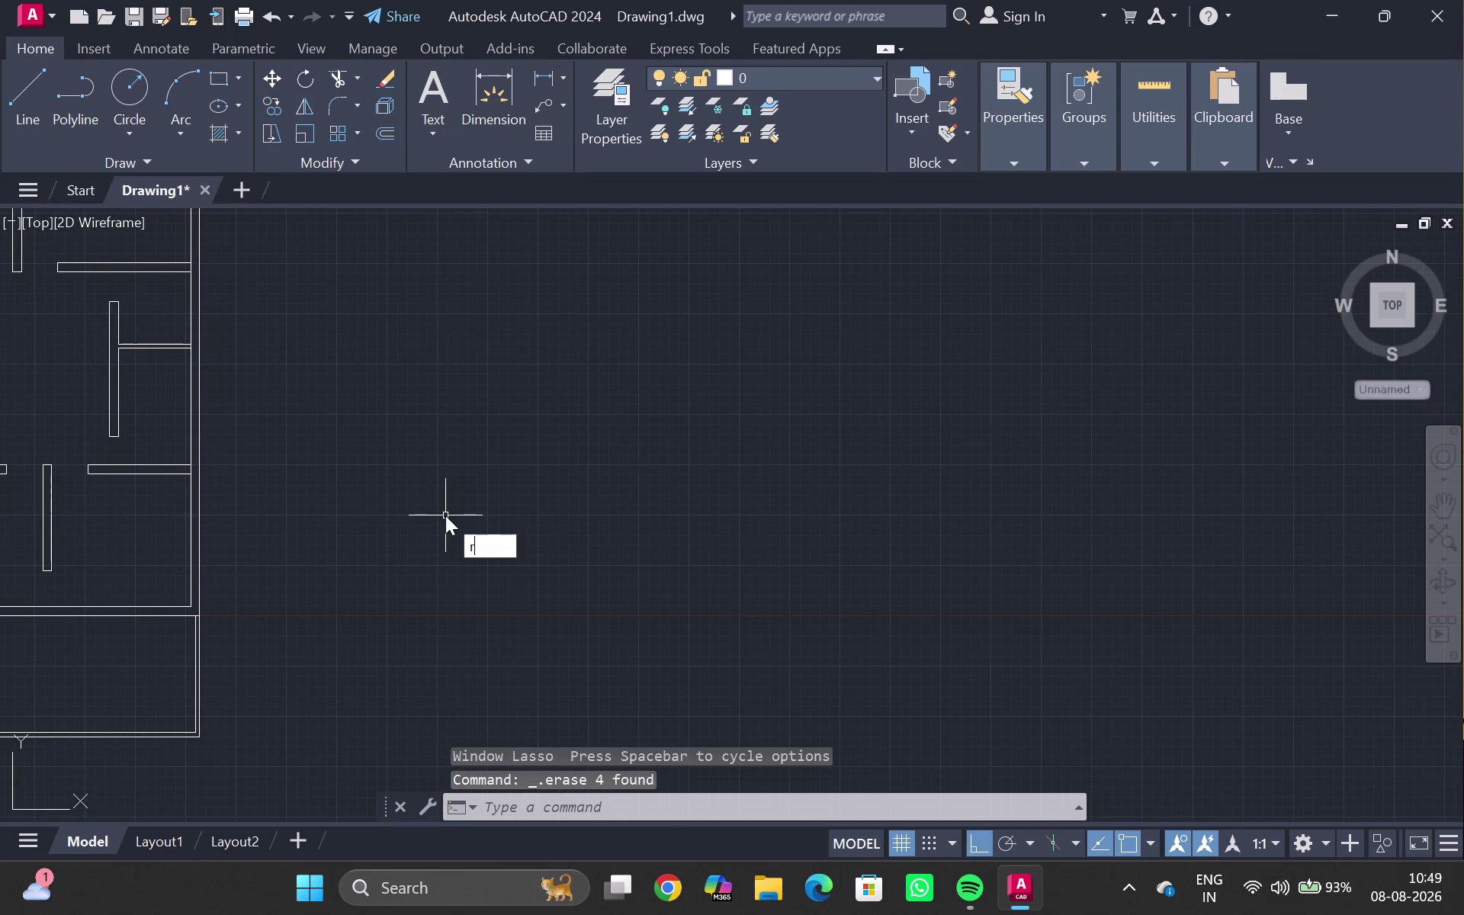
text(c)
key(Return)
drag(359, 446, 366, 451)
drag(386, 466, 392, 472)
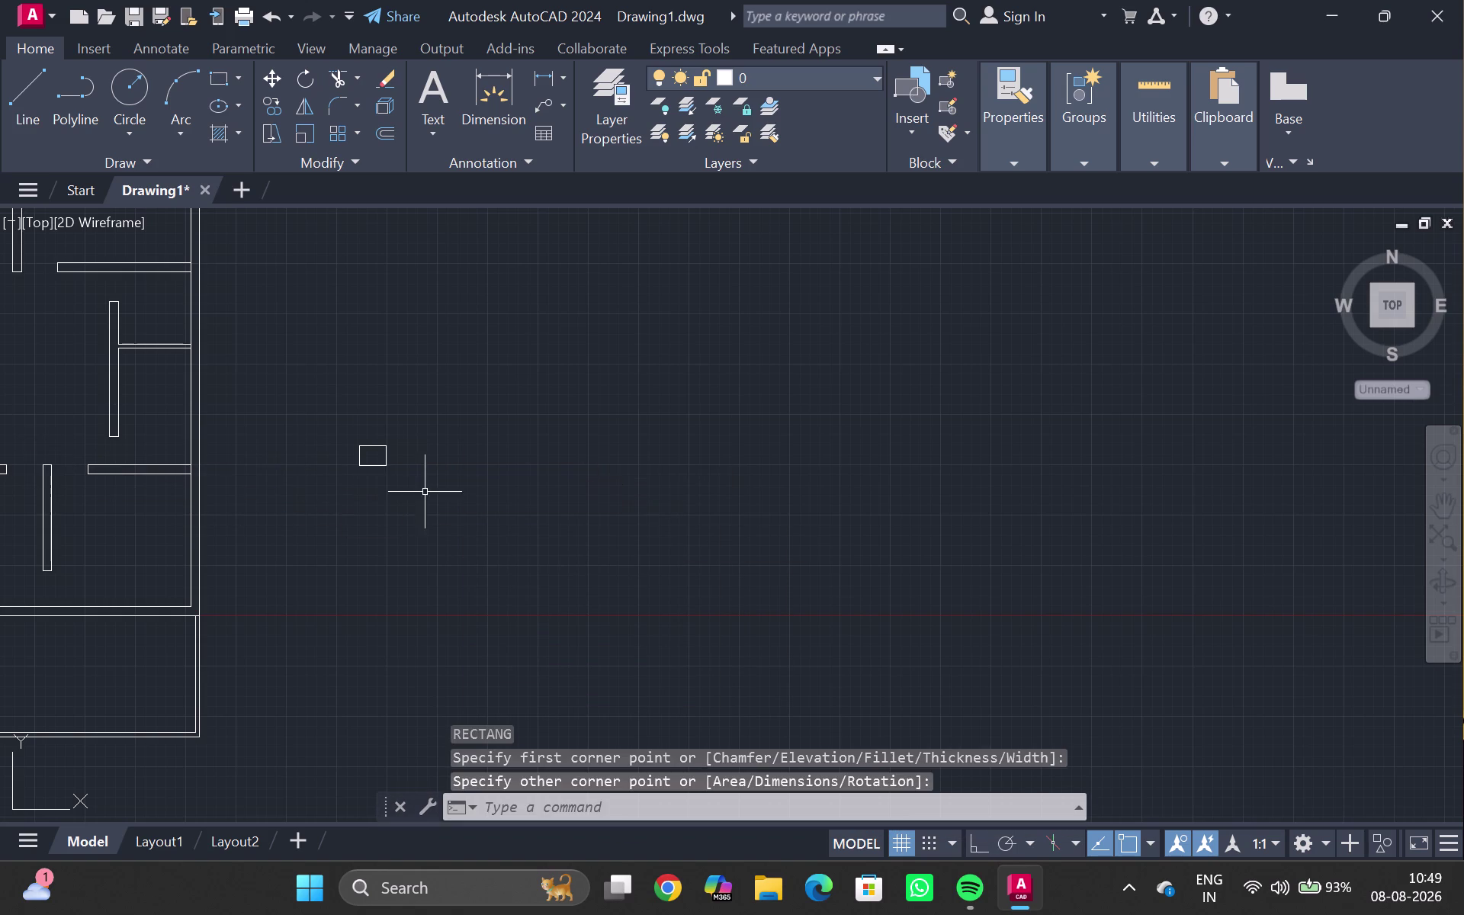
click(371, 439)
drag(370, 438, 367, 445)
click(365, 451)
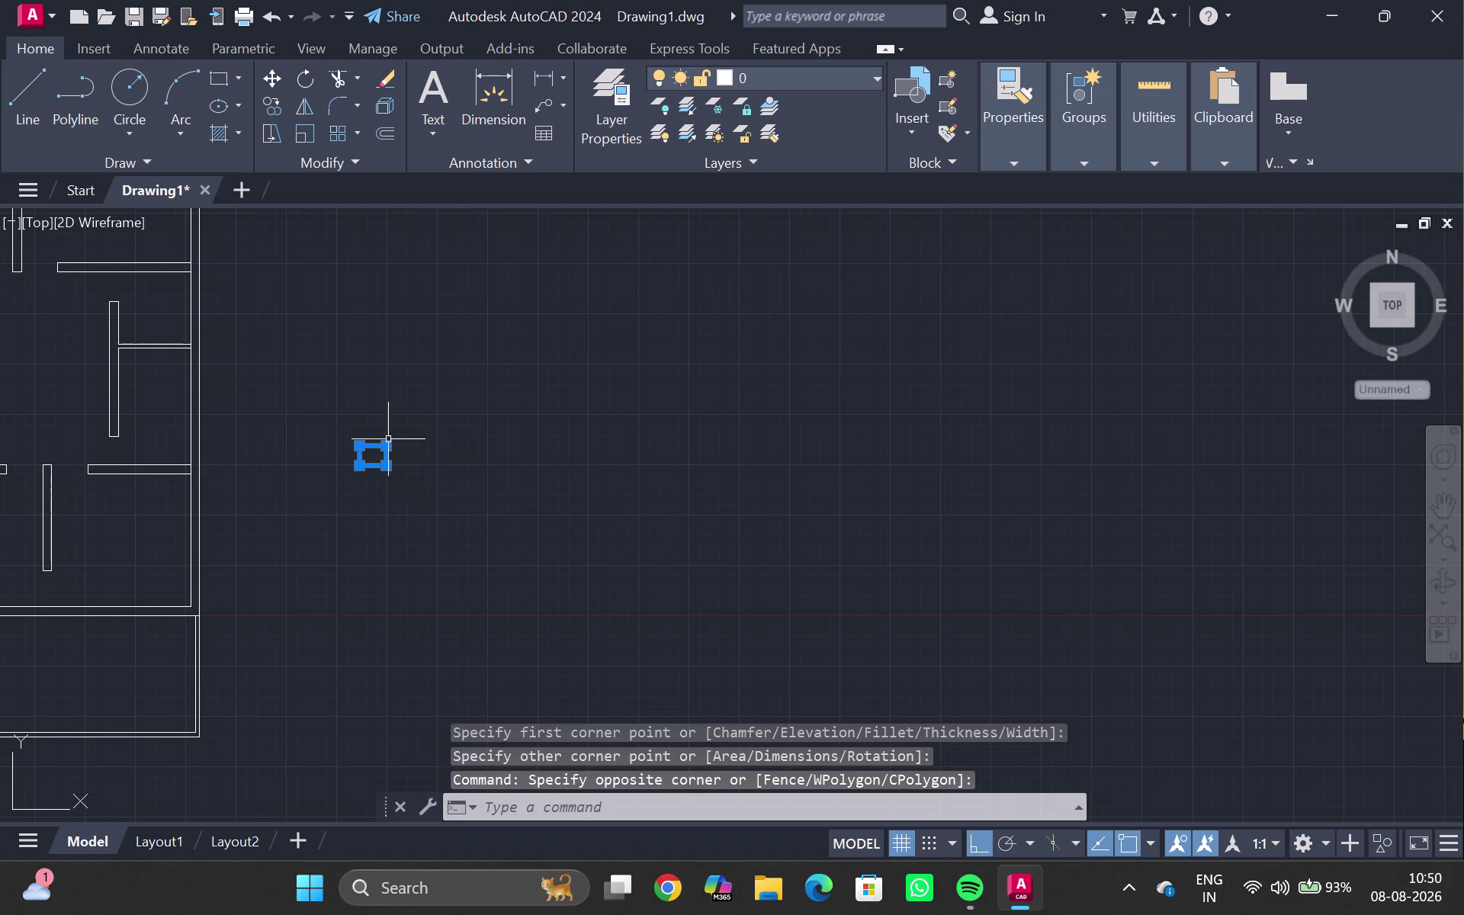
key(Delete)
Draw another small rectangle with RECTANG.
text(re)
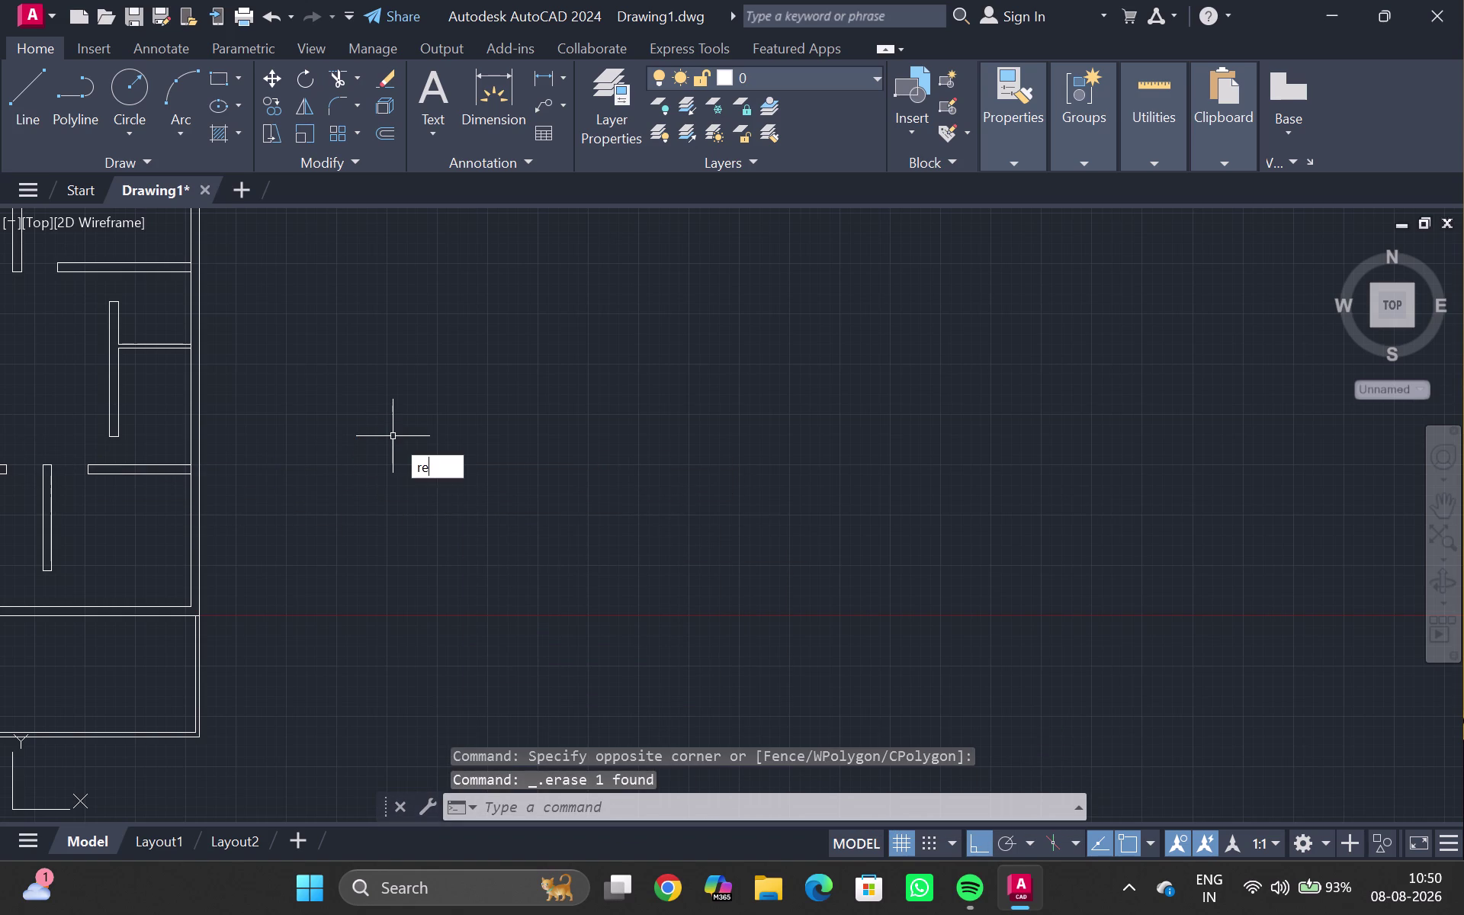
text(c)
key(Return)
click(394, 436)
drag(398, 441, 412, 457)
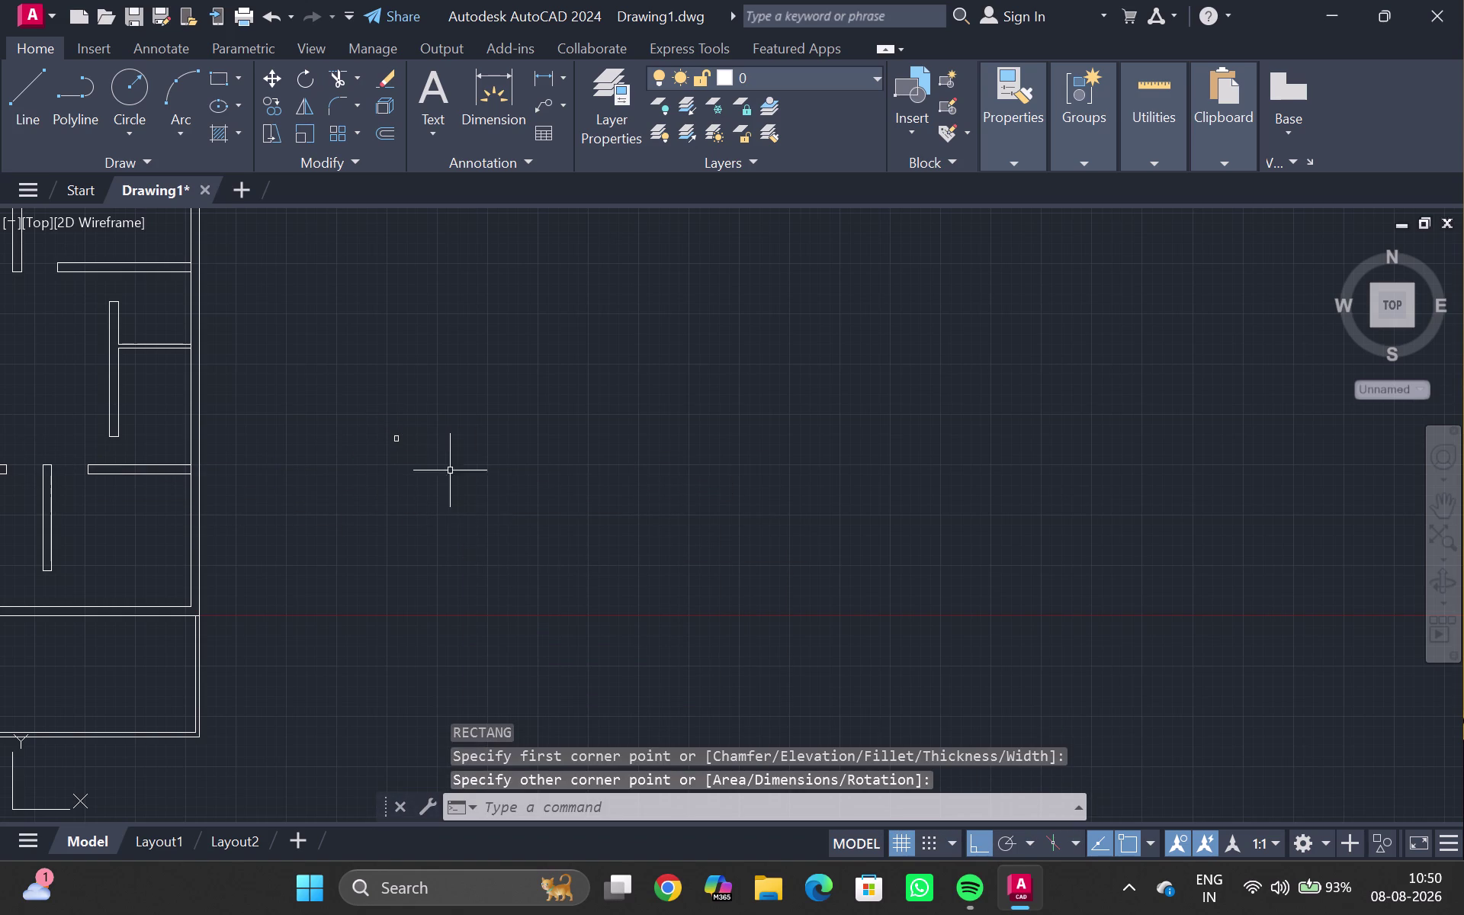
scroll(up, 3)
Window-select the small rectangle and delete it.
drag(348, 351, 319, 449)
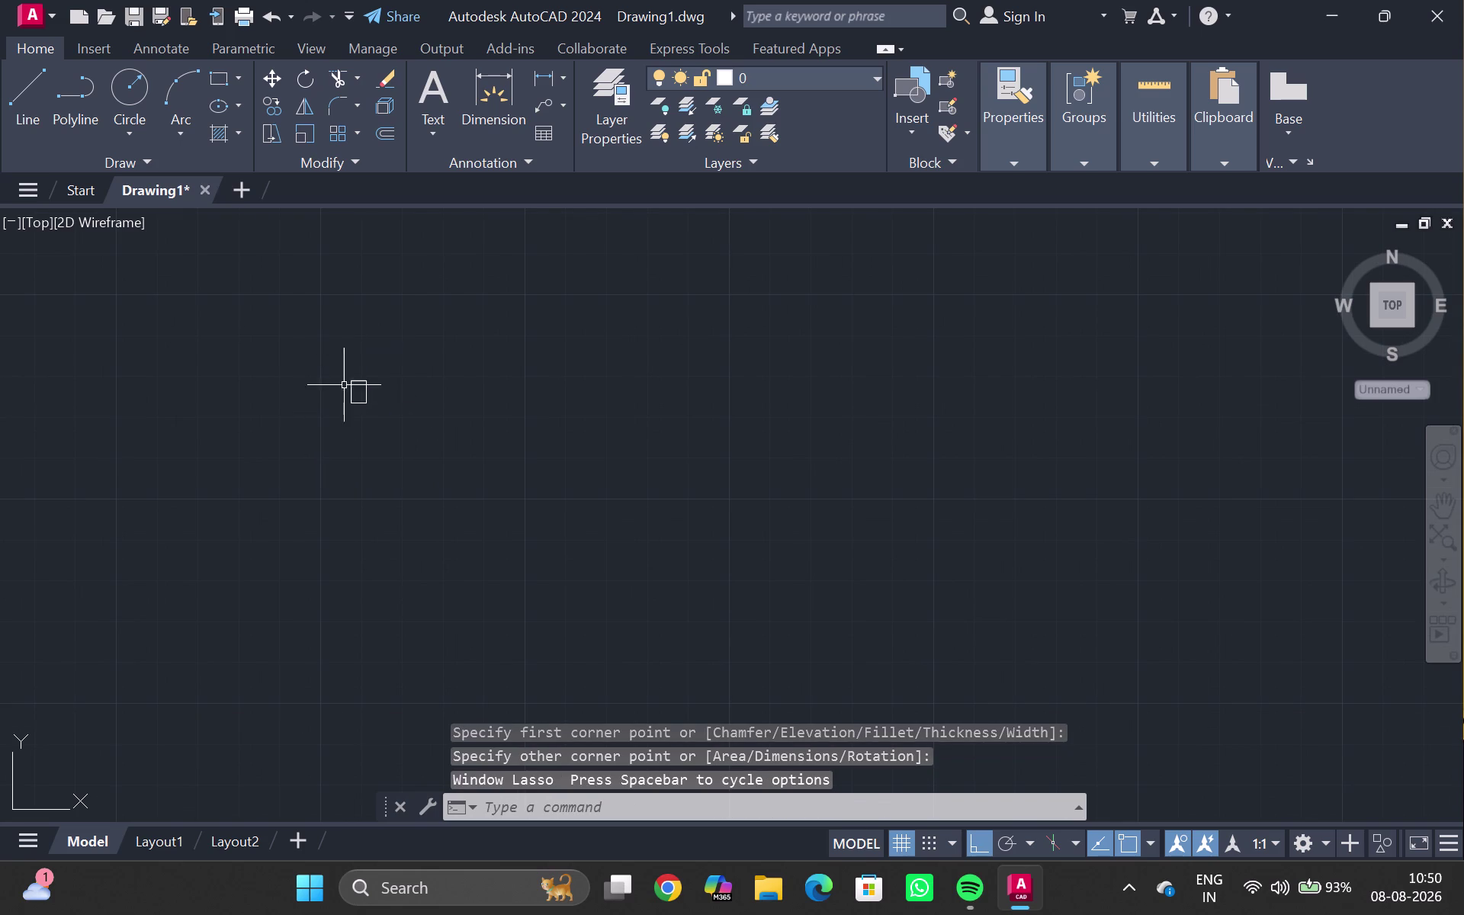
drag(325, 384, 337, 480)
drag(331, 478, 319, 453)
drag(341, 358, 385, 381)
click(385, 381)
drag(341, 370, 388, 388)
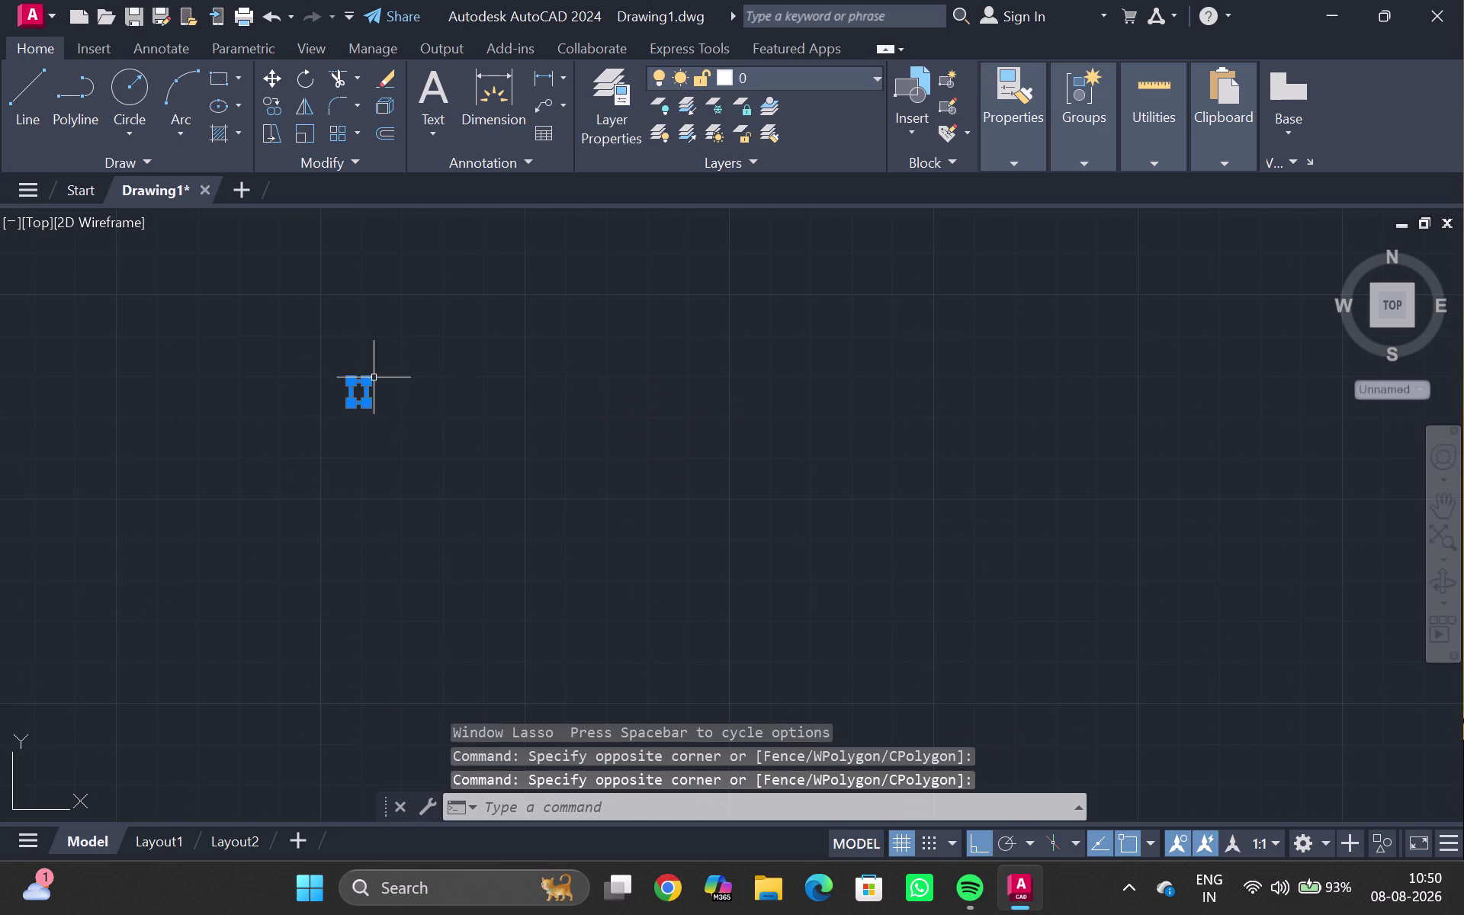
drag(388, 389, 394, 414)
key(Delete)
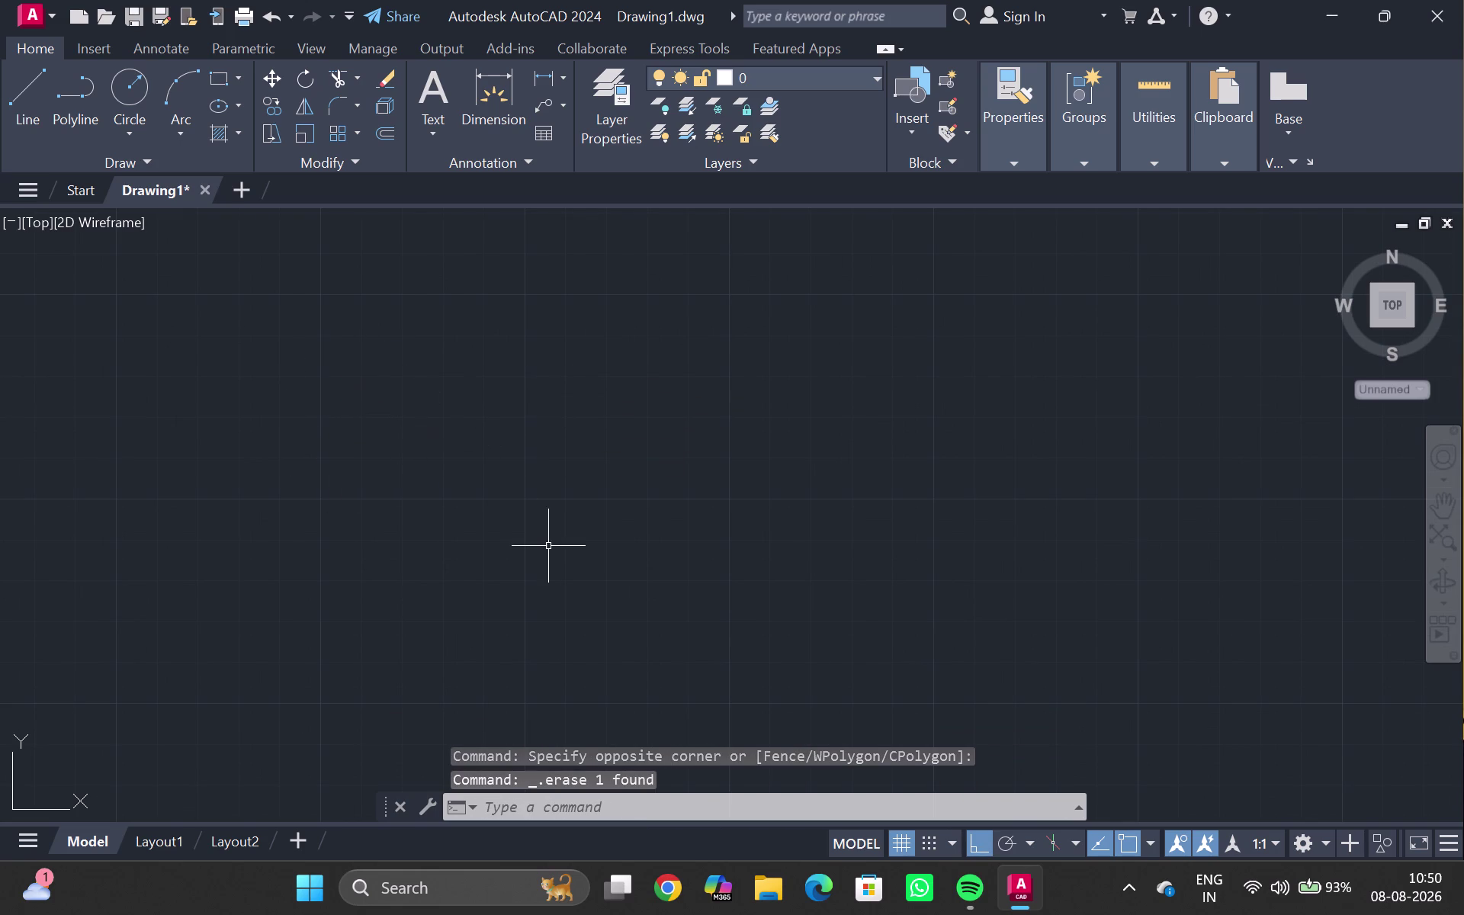
Dismiss the shortcut menu and pan the house floor plan back into view.
drag(578, 587, 1081, 395)
right_click(1081, 395)
click(1081, 395)
drag(1081, 395, 1038, 377)
right_drag(1083, 377, 1039, 378)
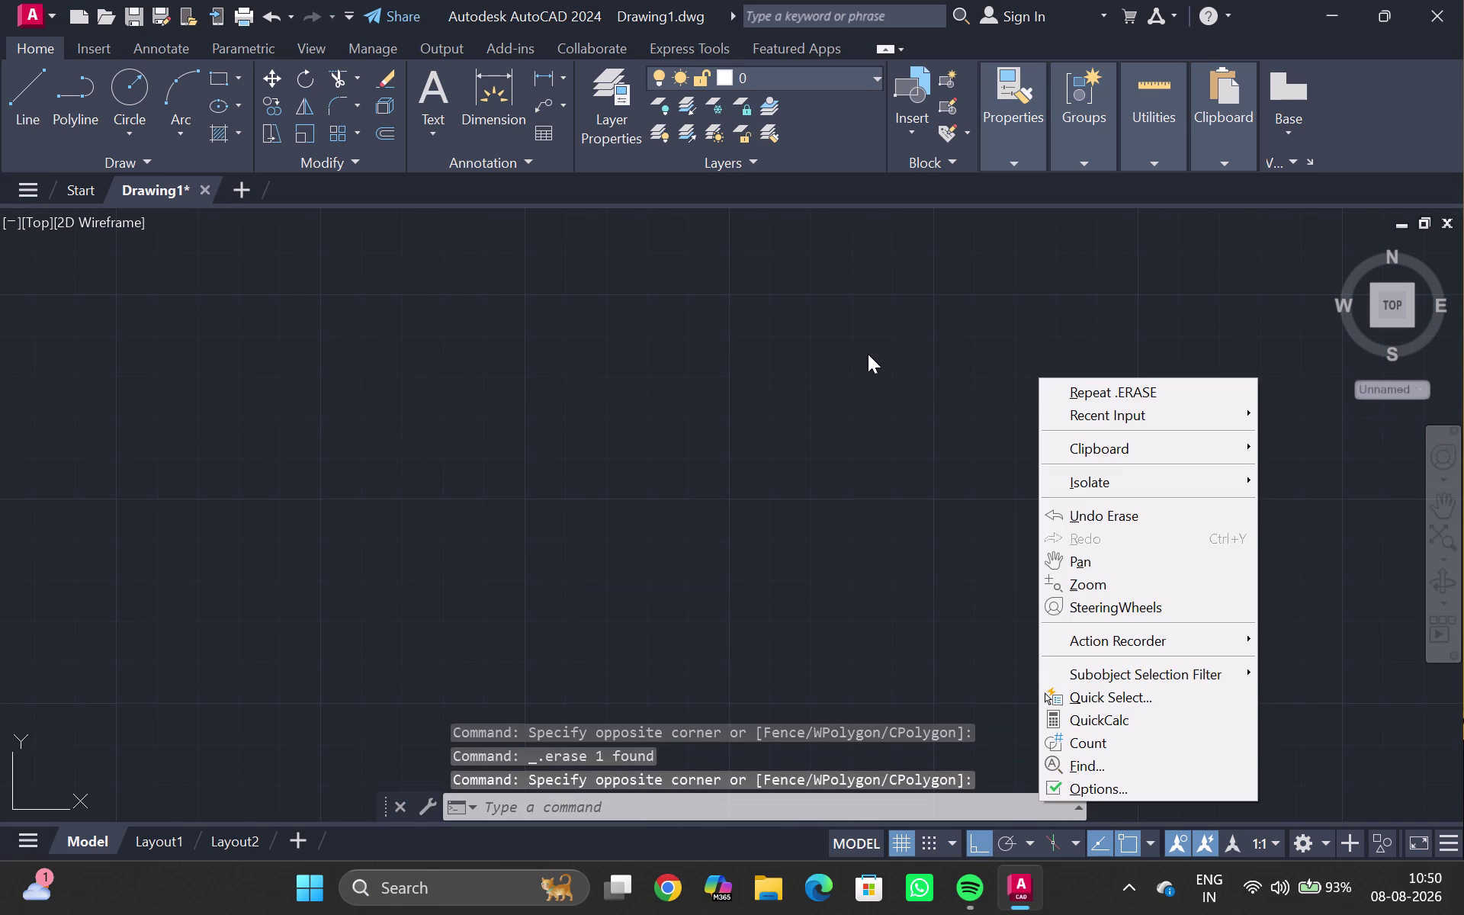
key(Escape)
scroll(down, 3)
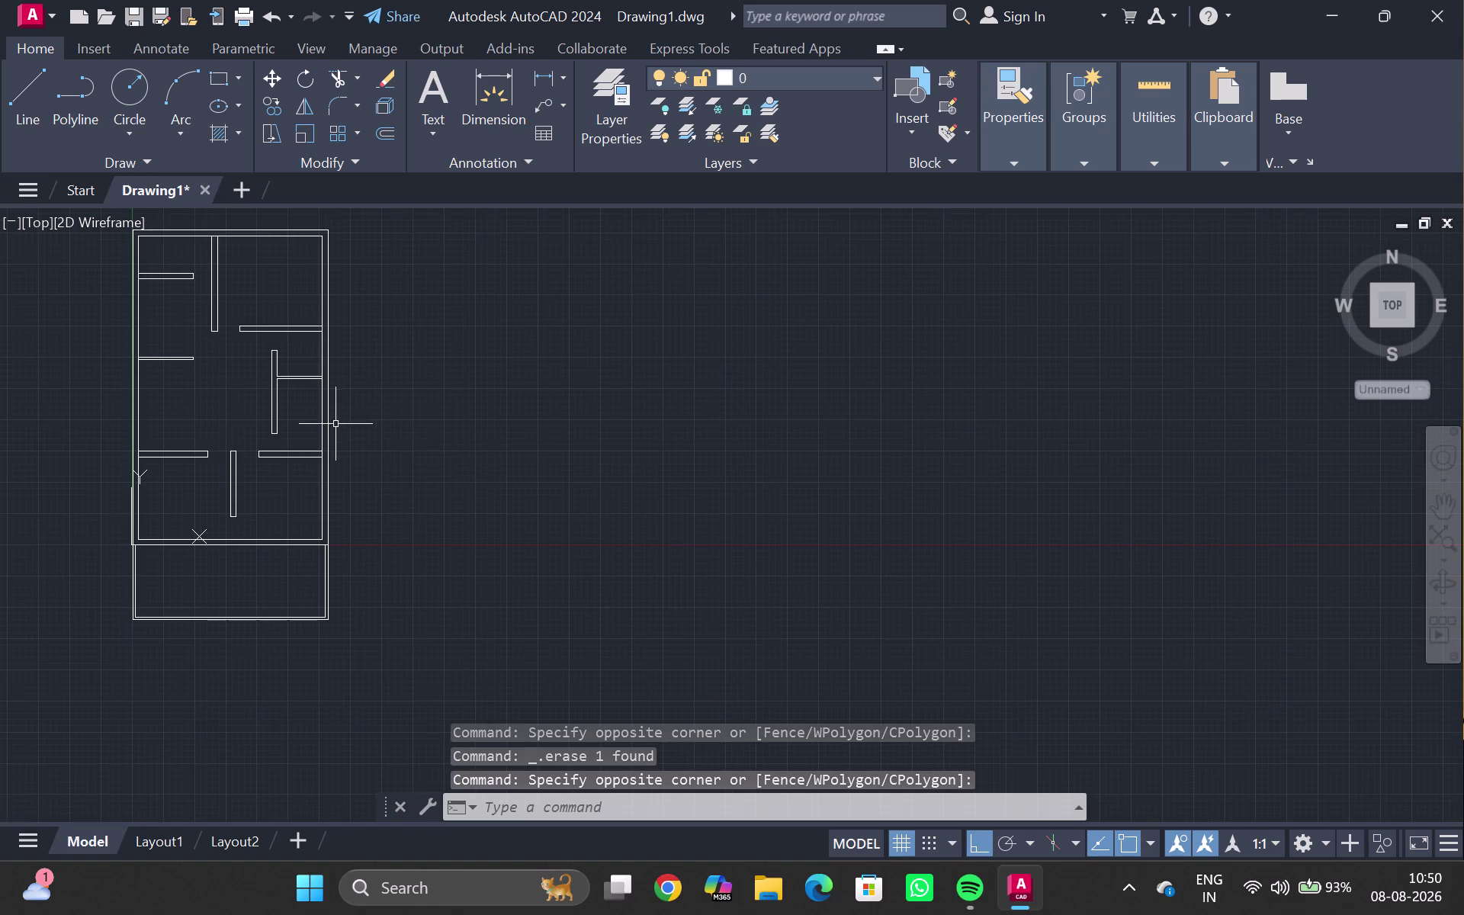
middle_drag(441, 458, 308, 489)
scroll(up, 3)
scroll(down, 3)
Draw a 9 by 9 inch square with RECTANG.
text(r)
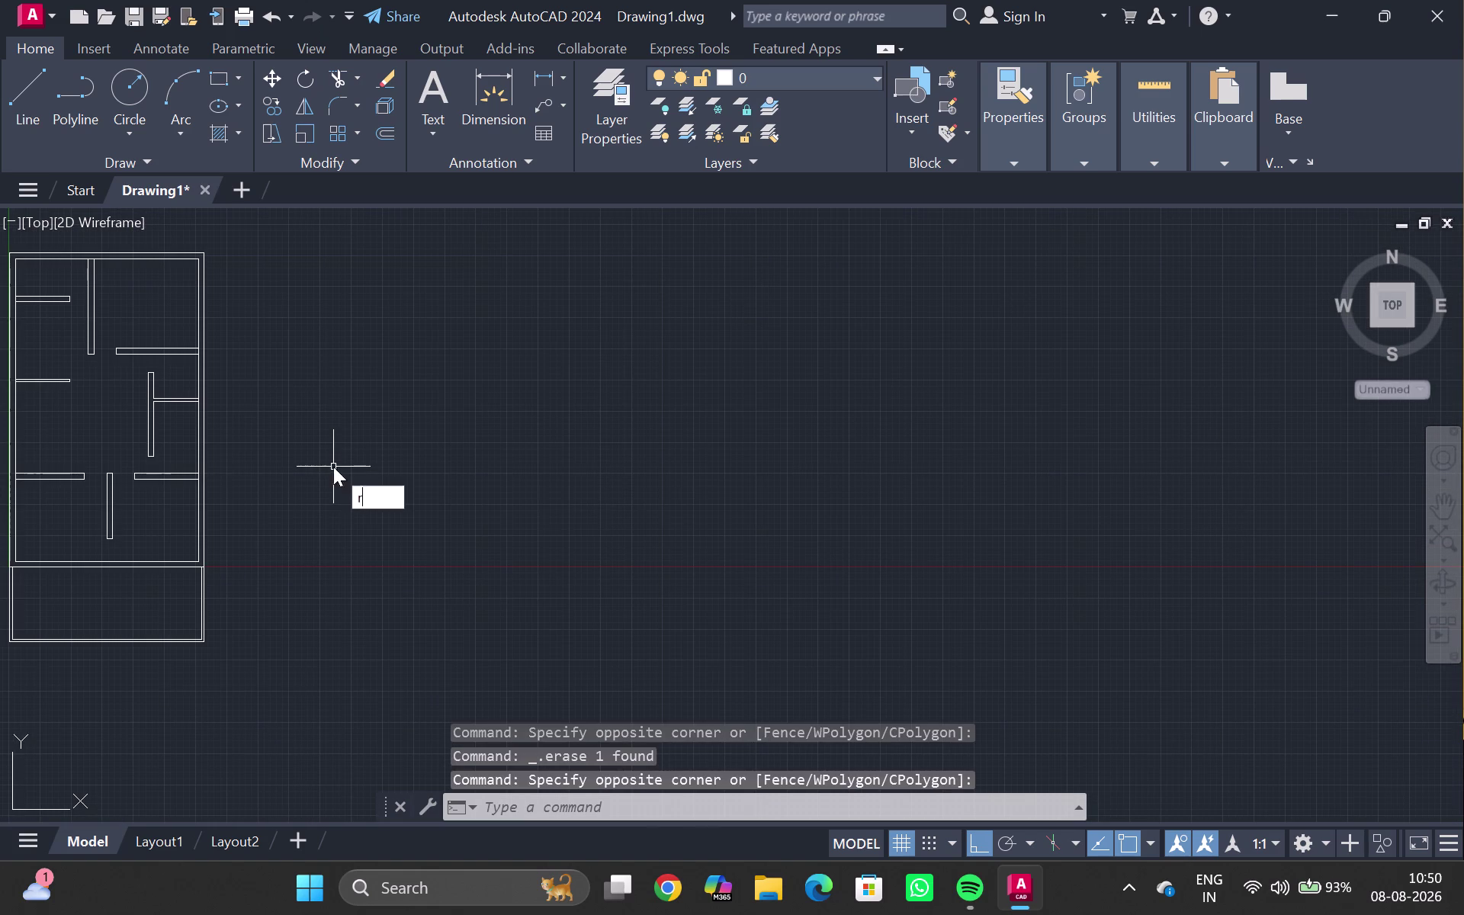
text(ec)
key(Return)
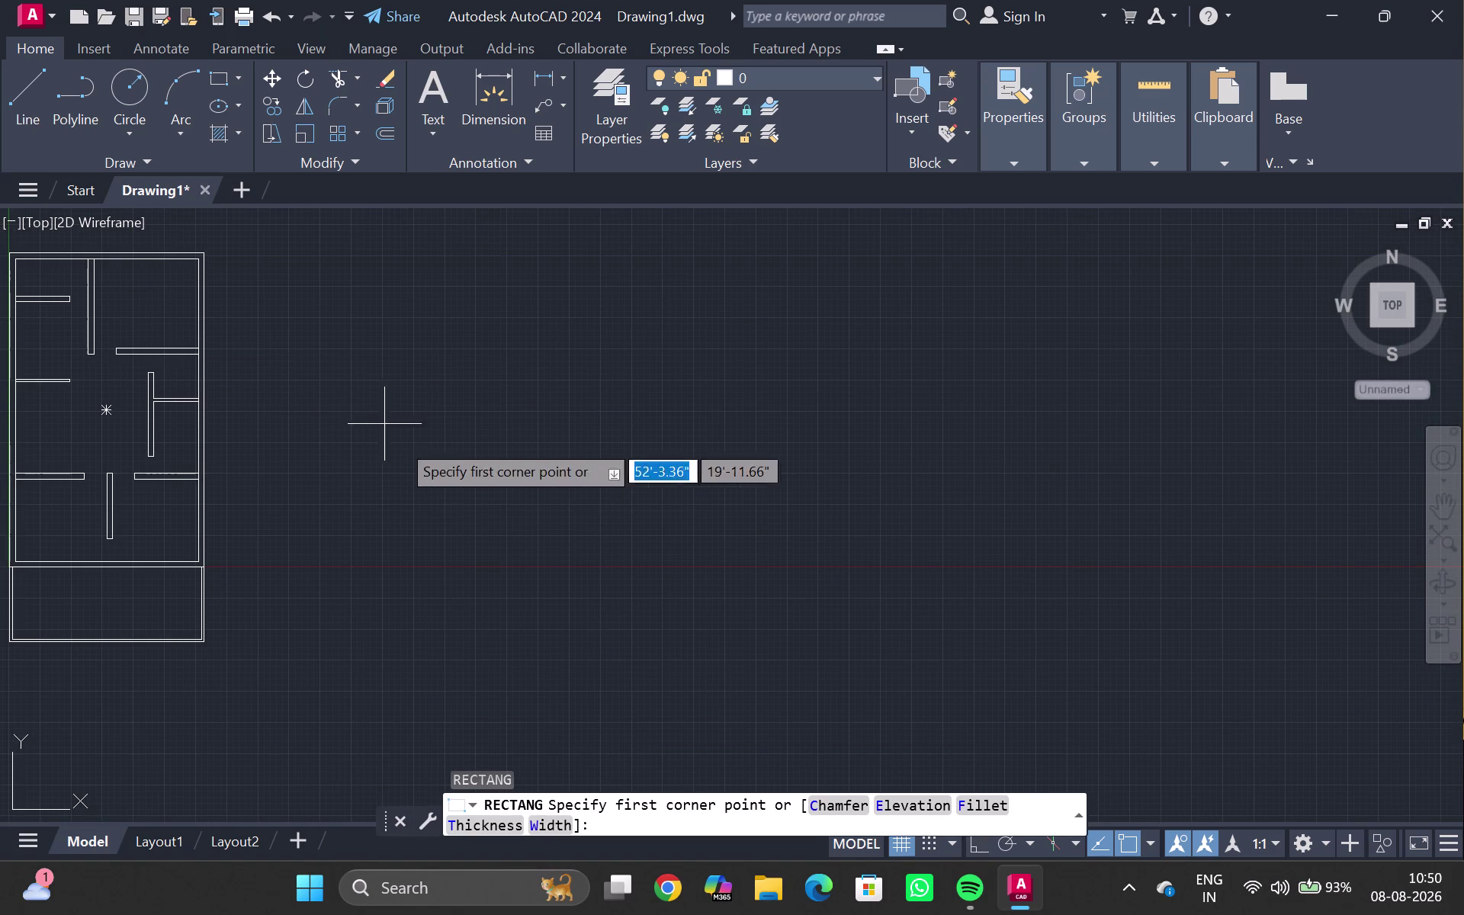
drag(402, 433, 413, 441)
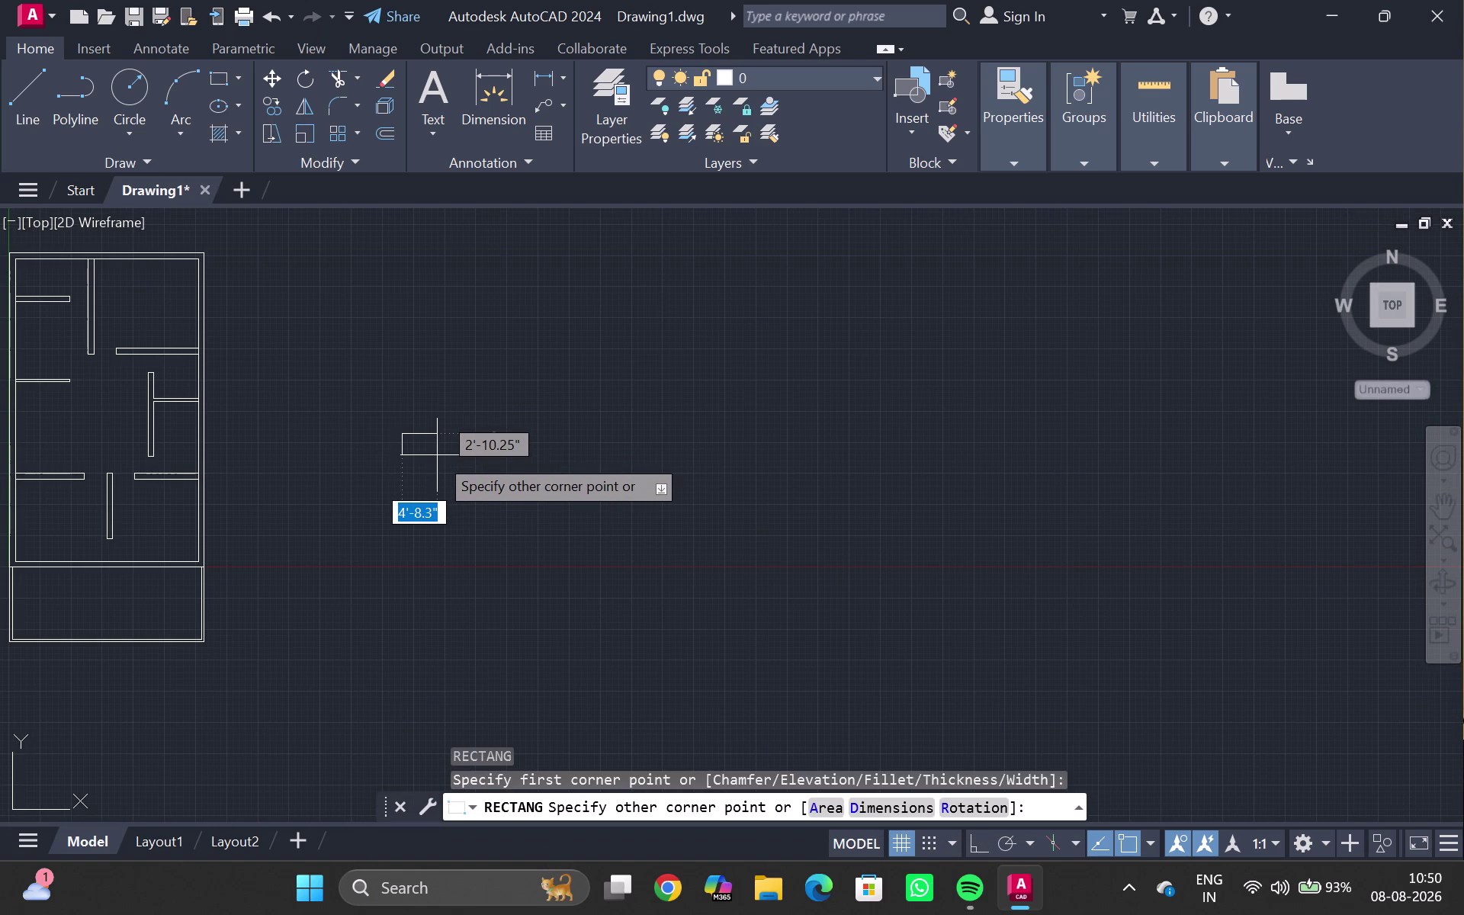
text(9")
text(,)
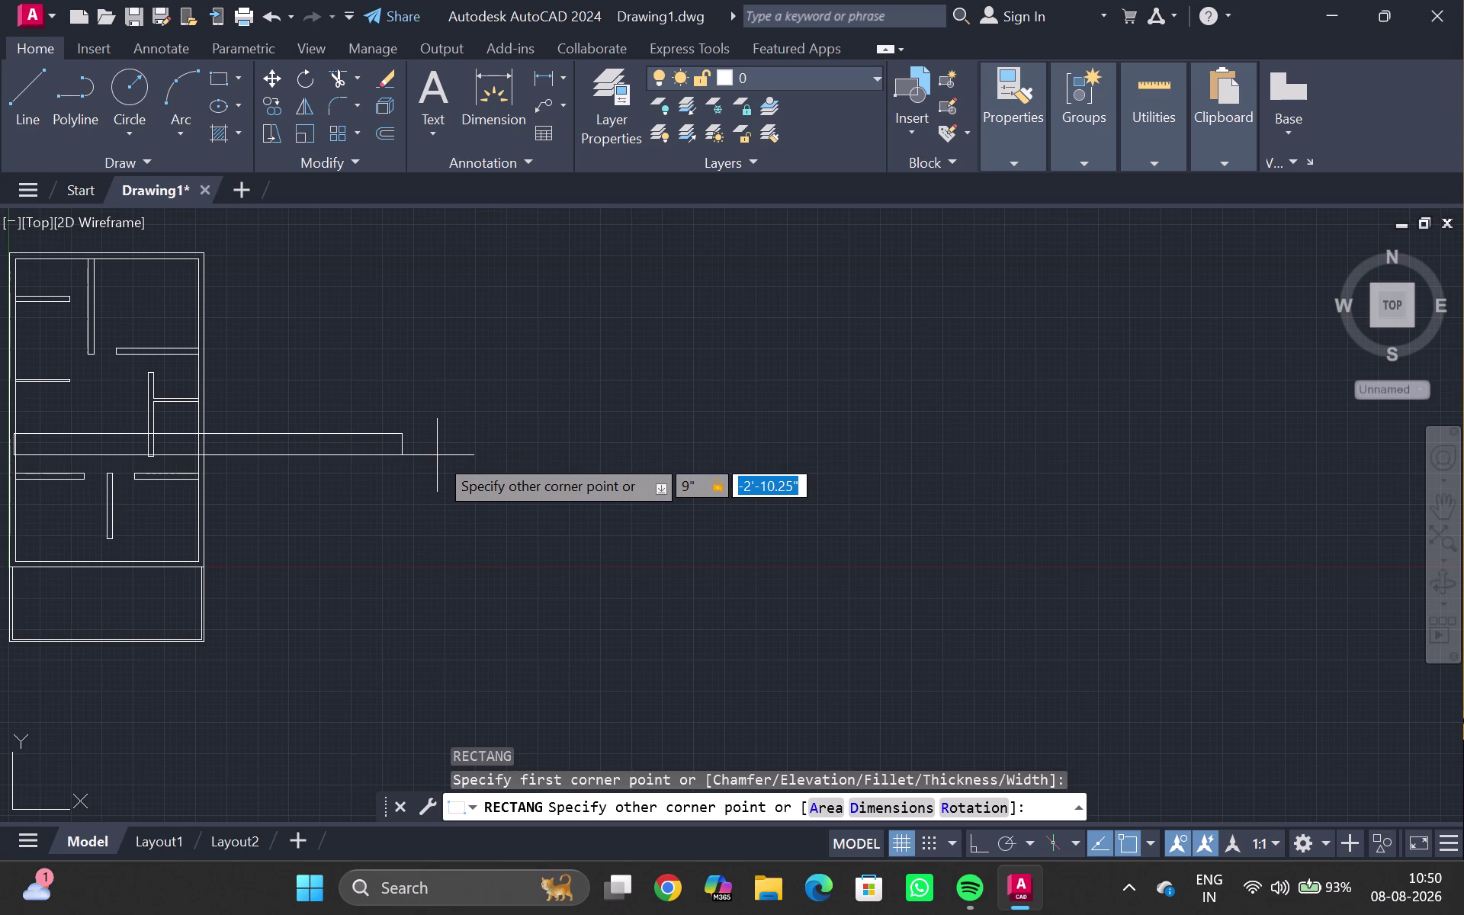
text(9")
key(Return)
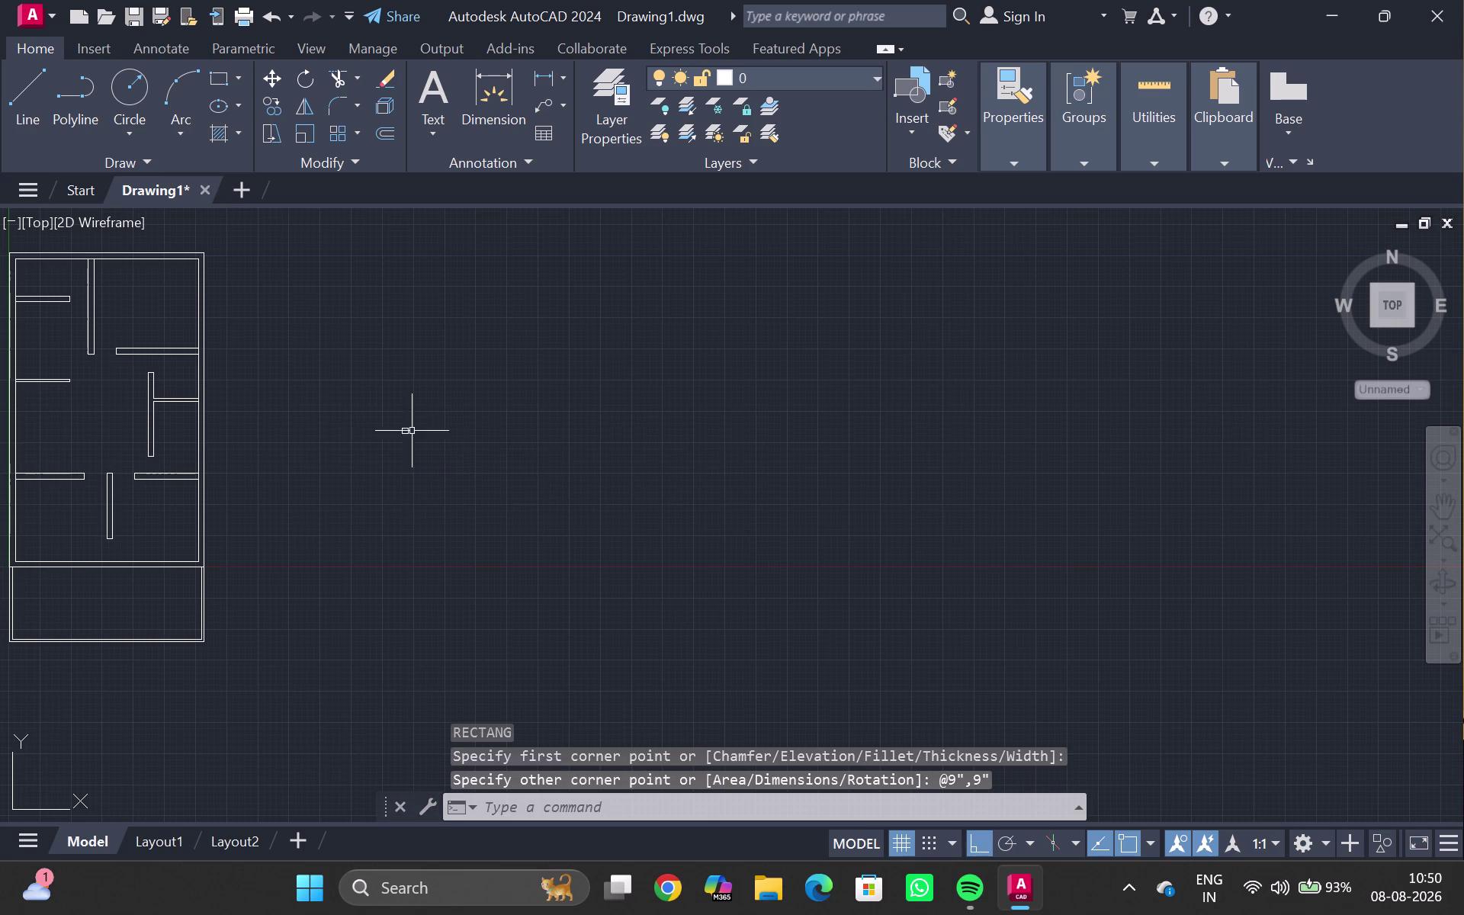
scroll(up, 3)
middle_drag(335, 423, 368, 502)
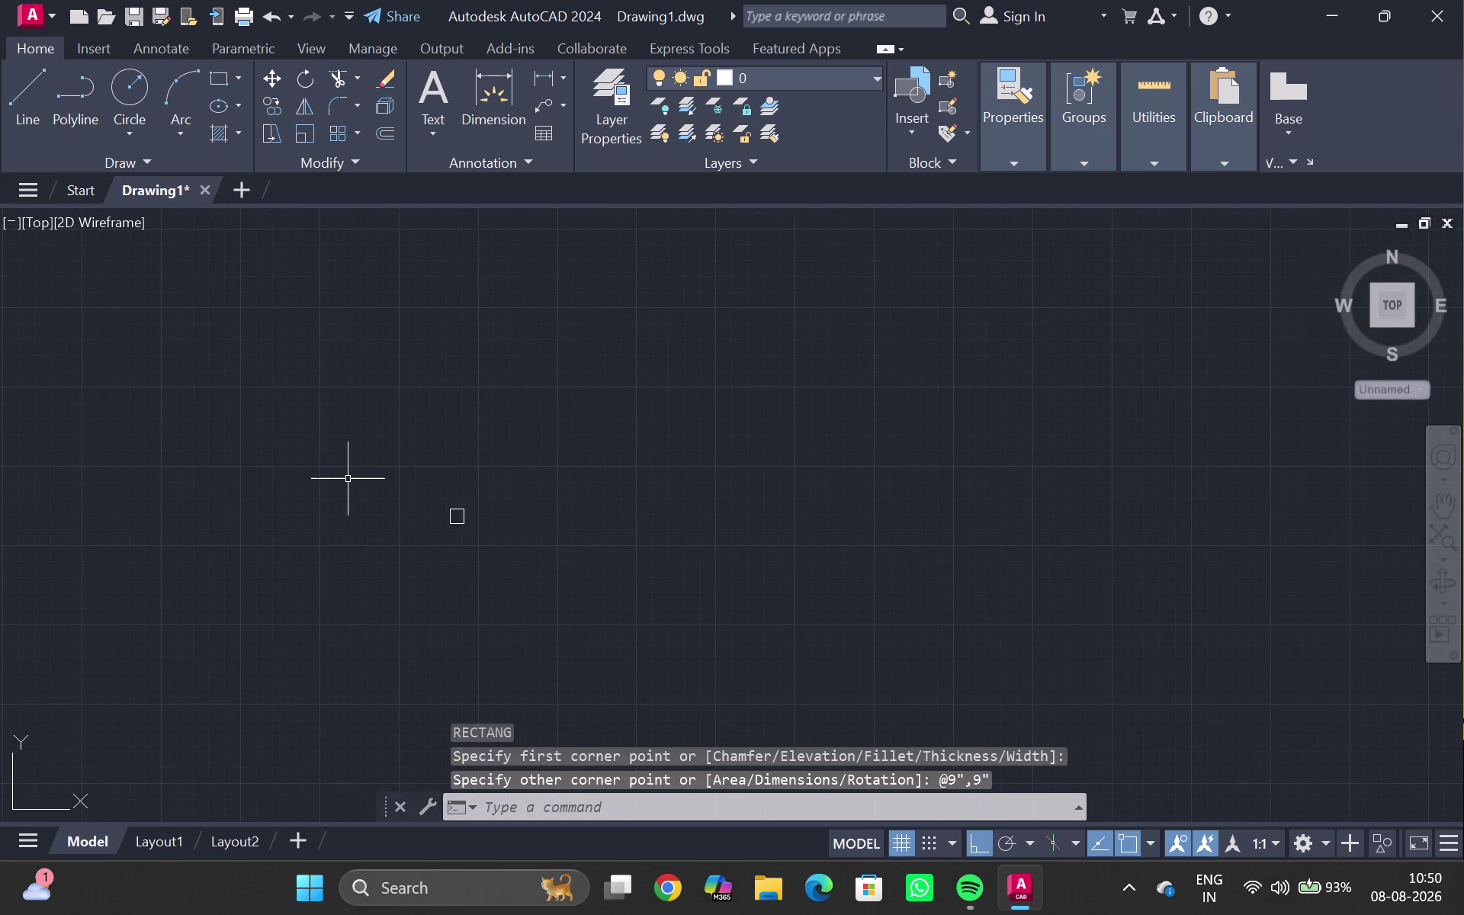
Try a rectangle with 12",9" entered as the first corner, then cancel.
text(rec)
key(Return)
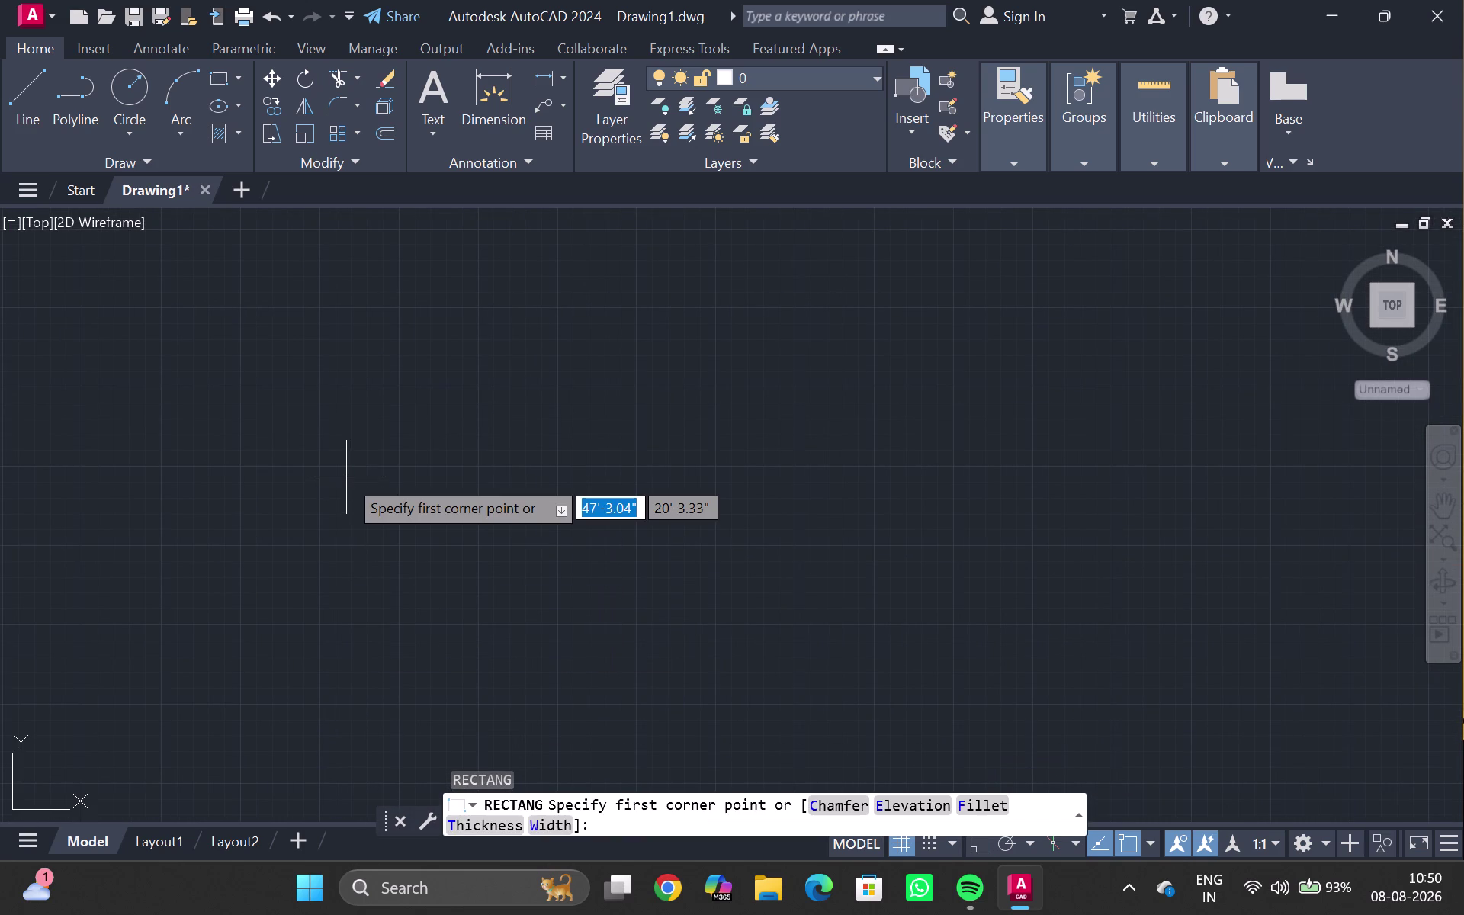
text(1)
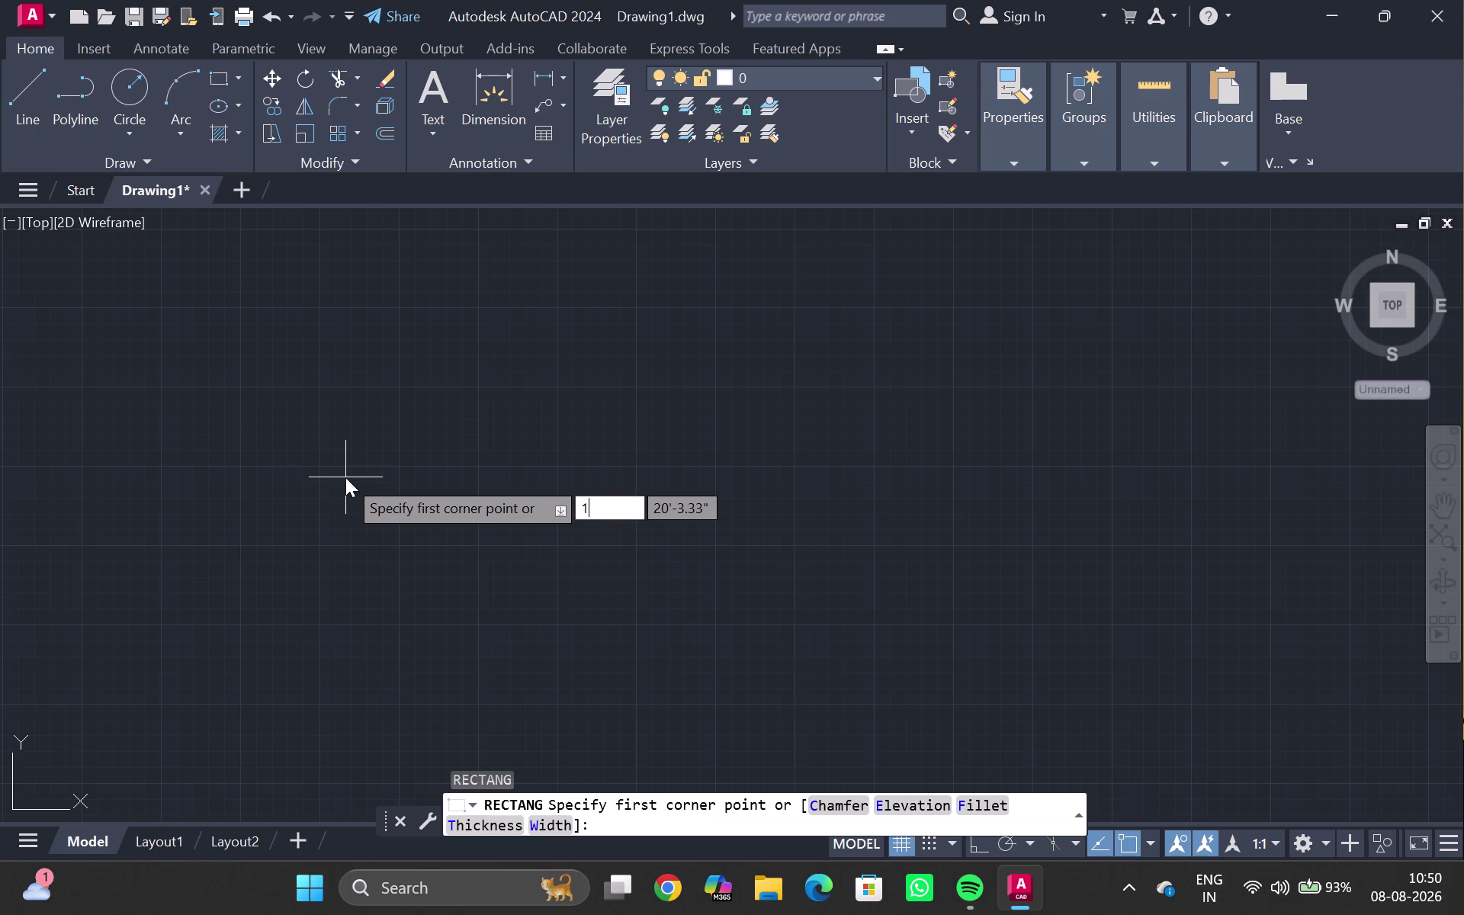
text(2")
text(,)
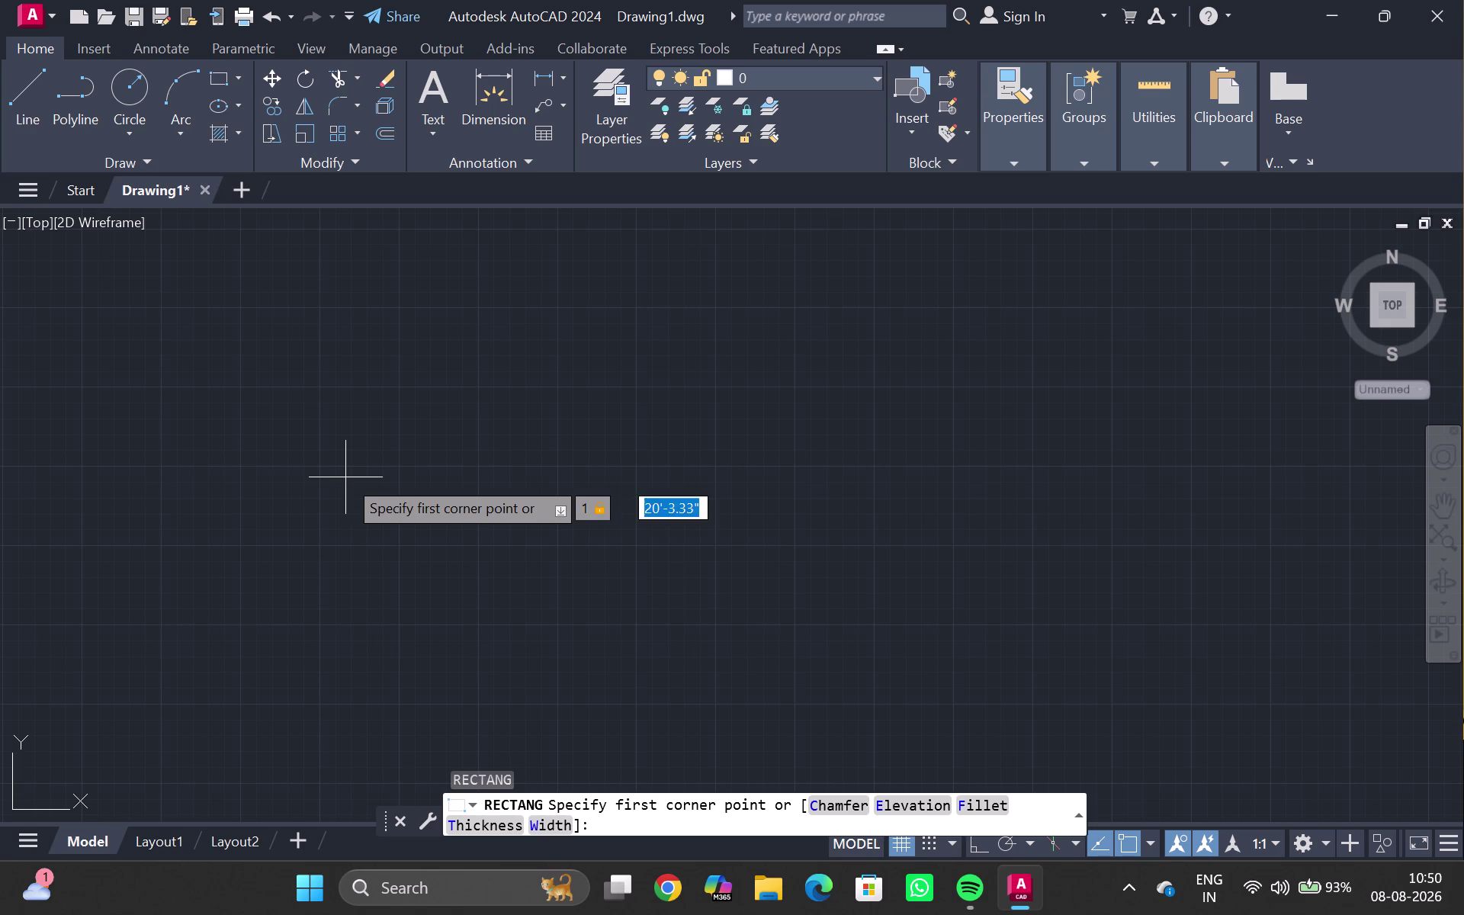
text(9")
key(Return)
scroll(down, 3)
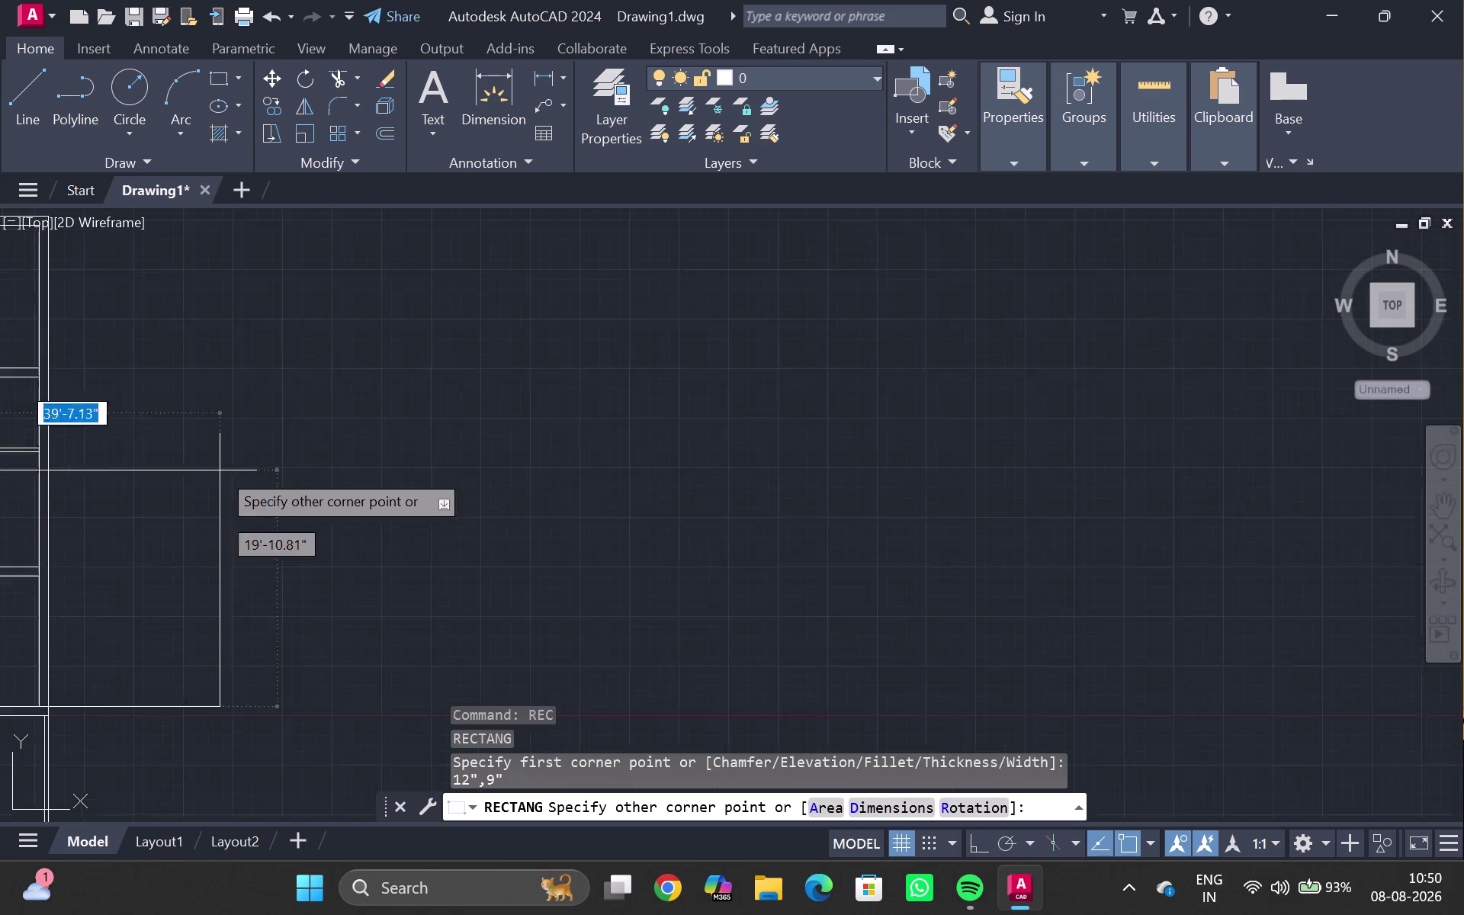
middle_drag(241, 489, 272, 476)
key(Escape)
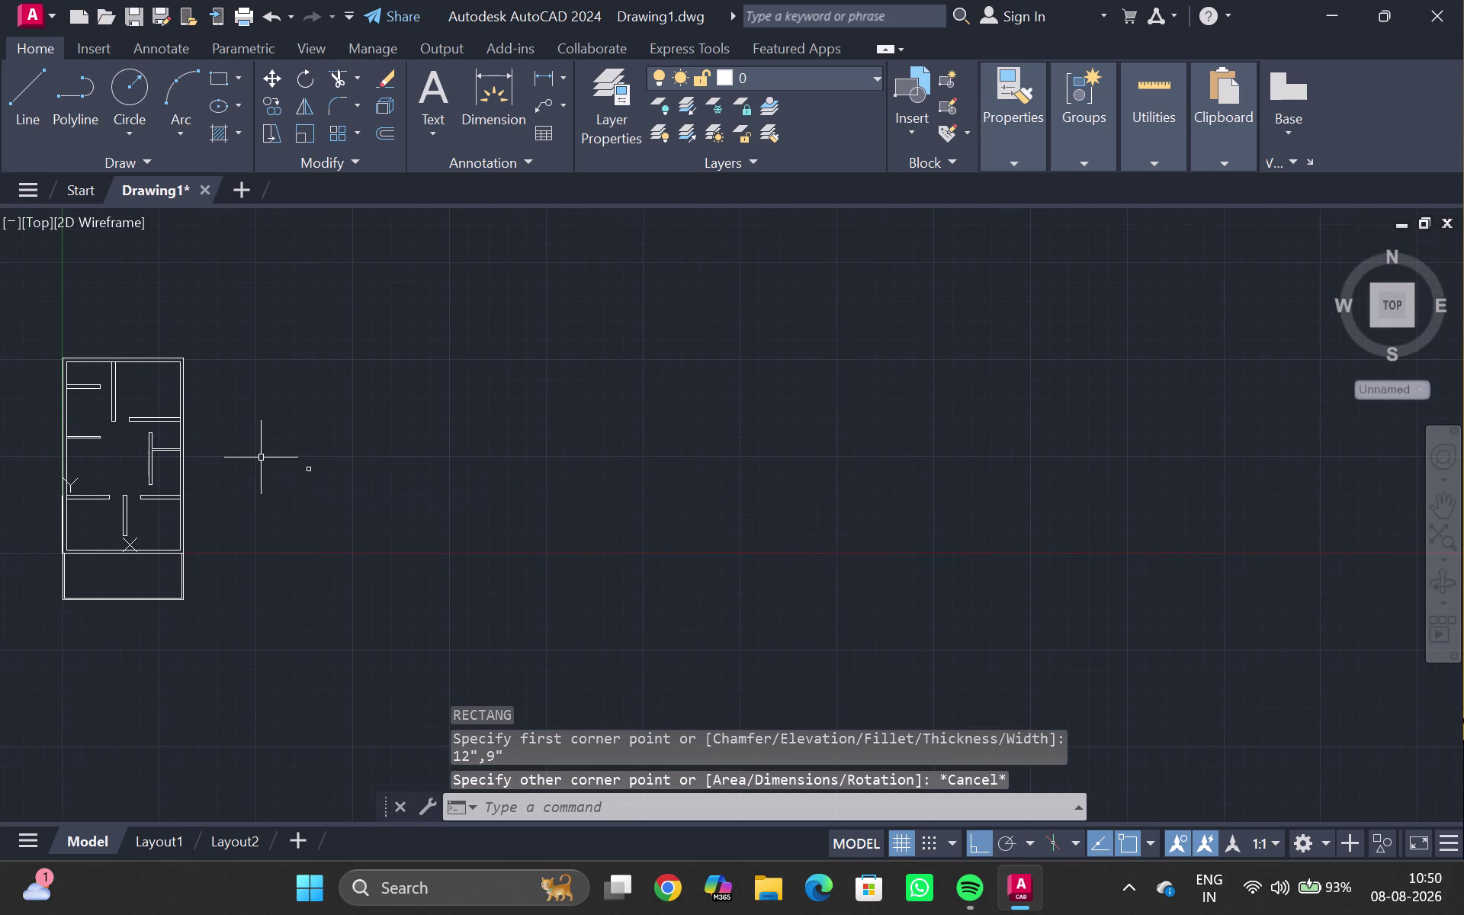
scroll(up, 3)
Retry the rectangle at 12,9 inches and cancel it again.
text(rec)
key(Return)
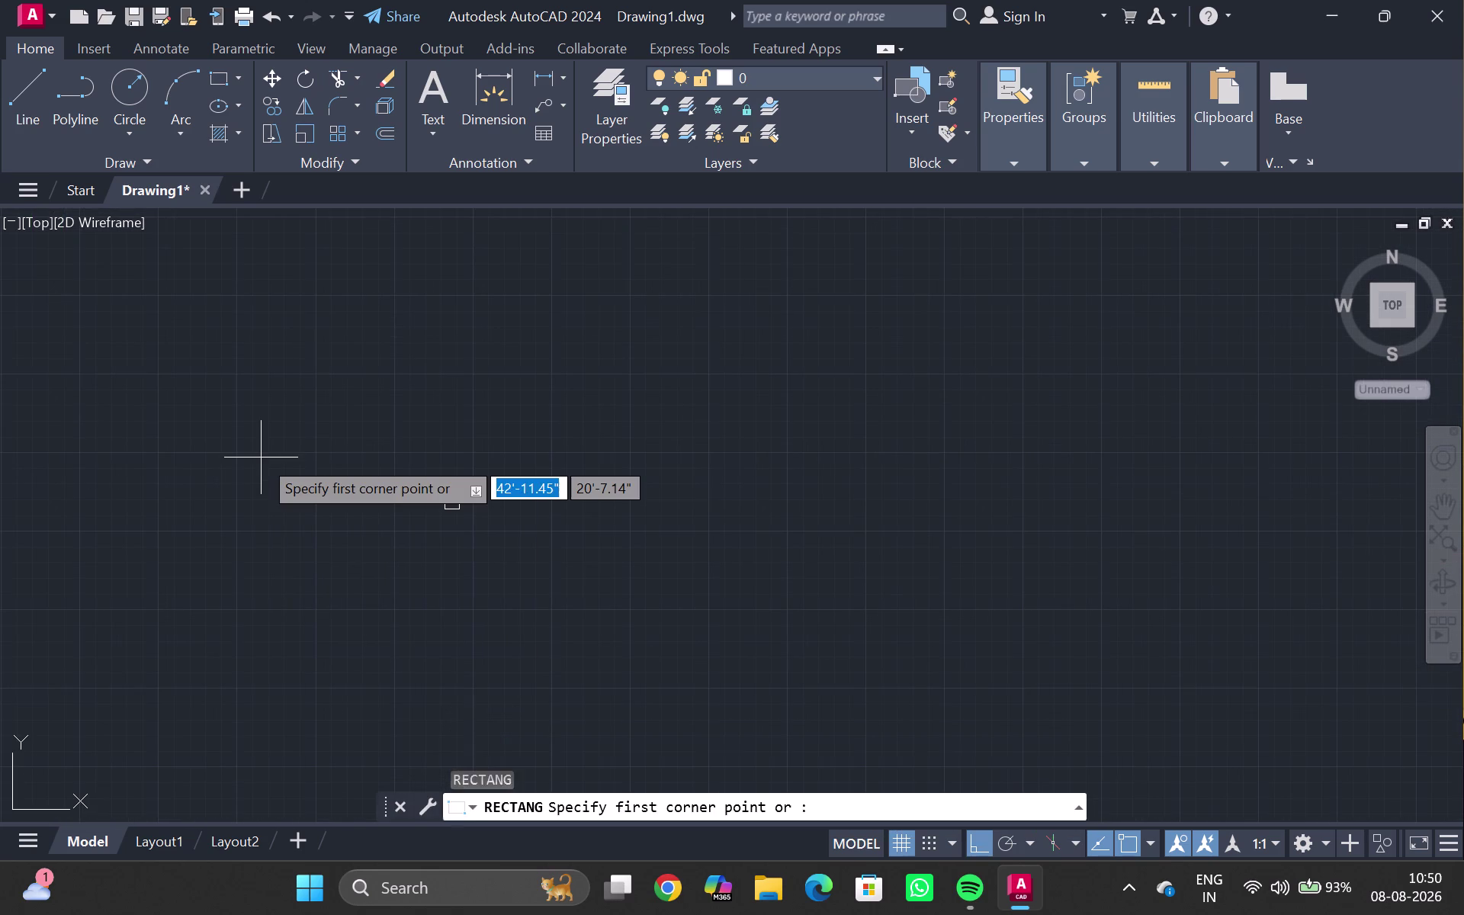
text(12")
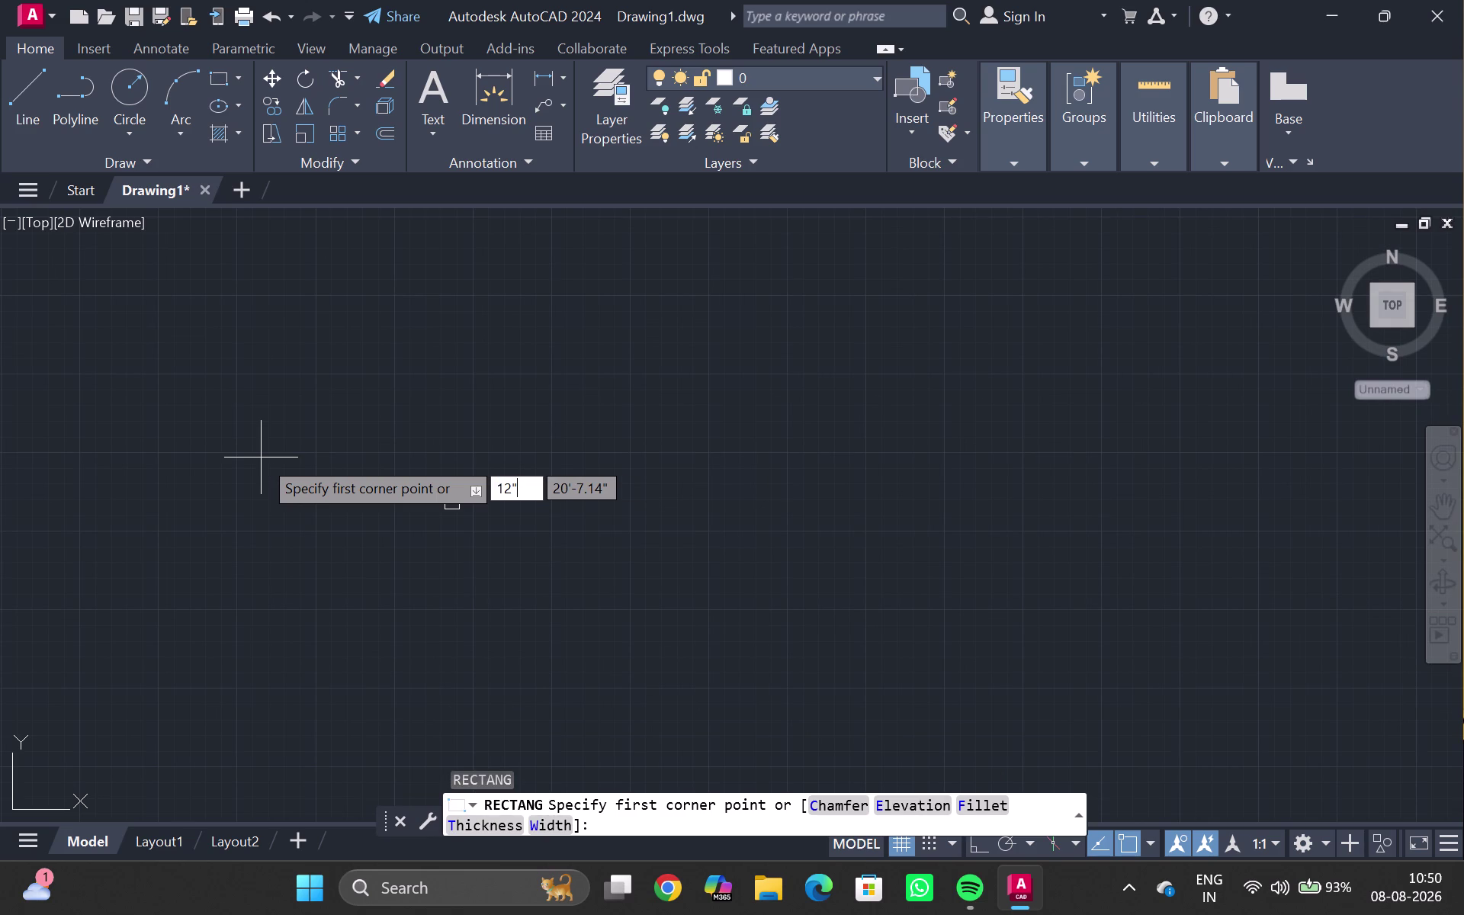
text(,9)
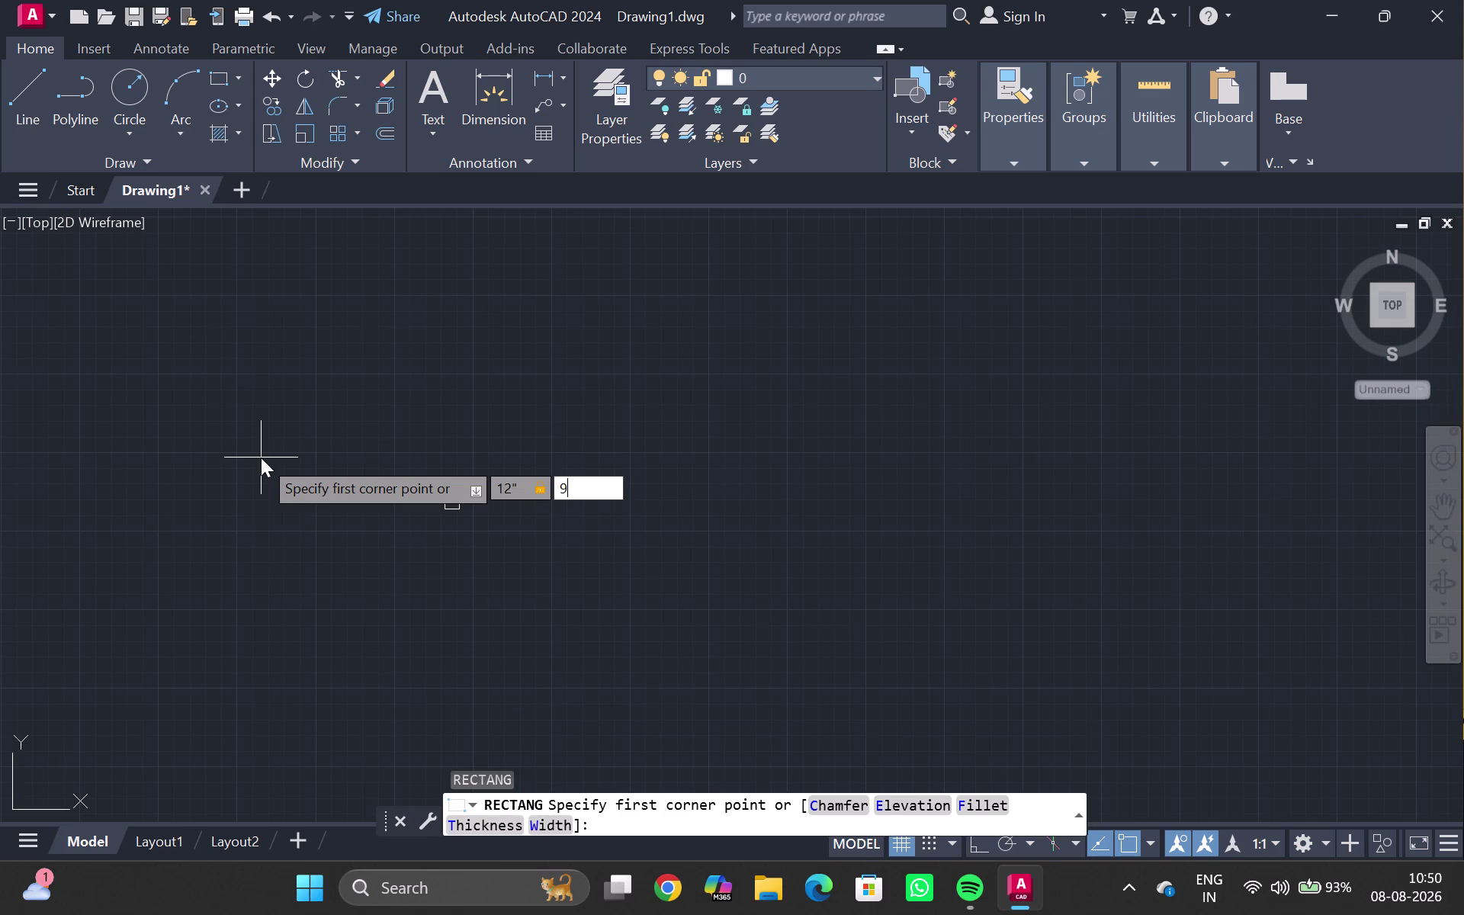
text(")
key(Return)
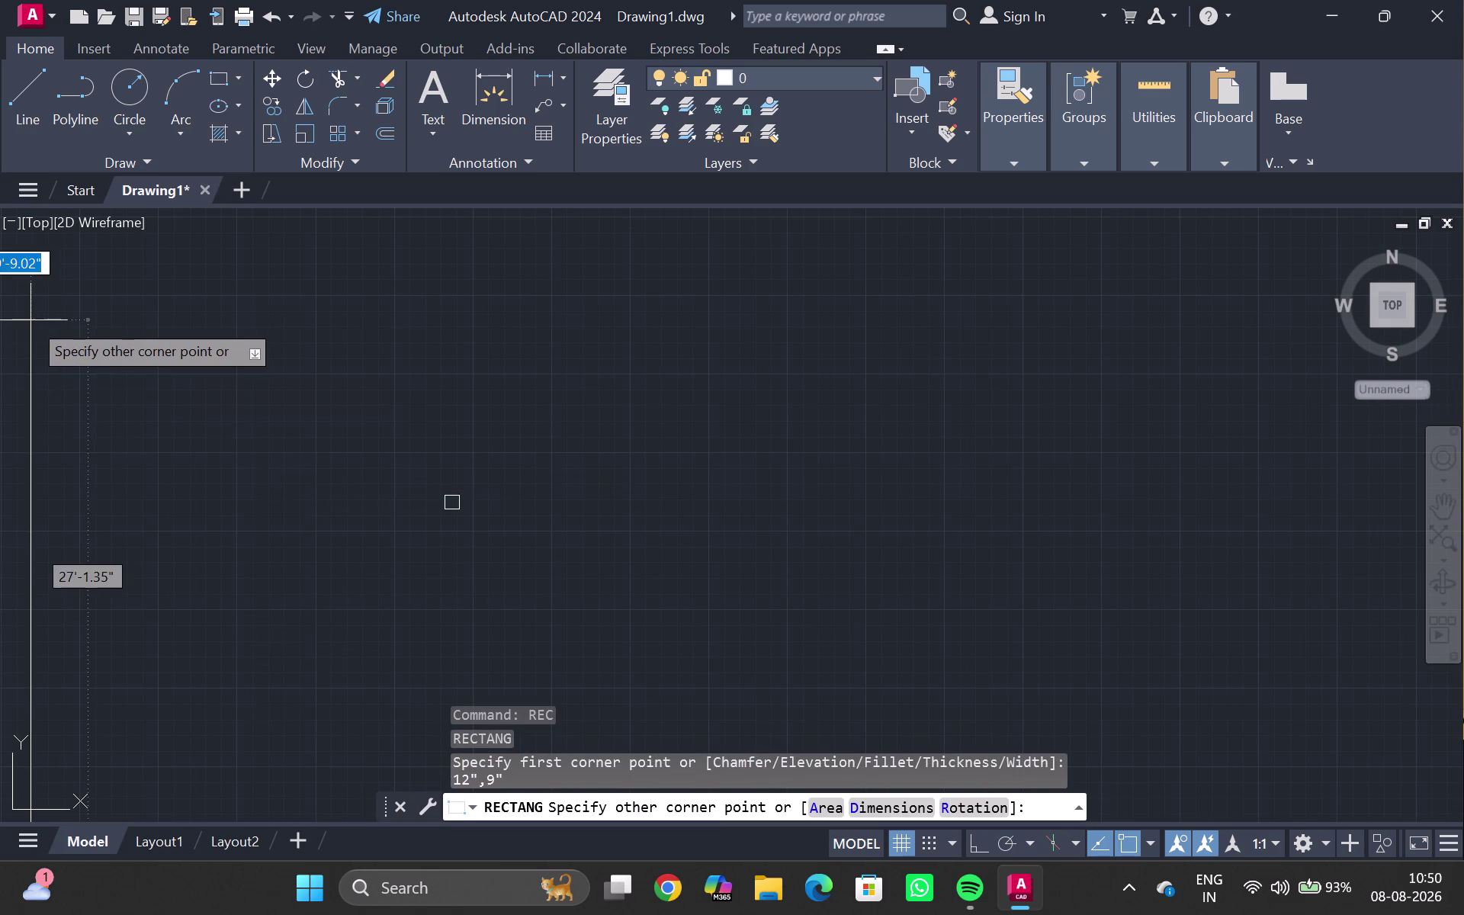
scroll(down, 3)
middle_drag(131, 374, 202, 344)
middle_click(281, 323)
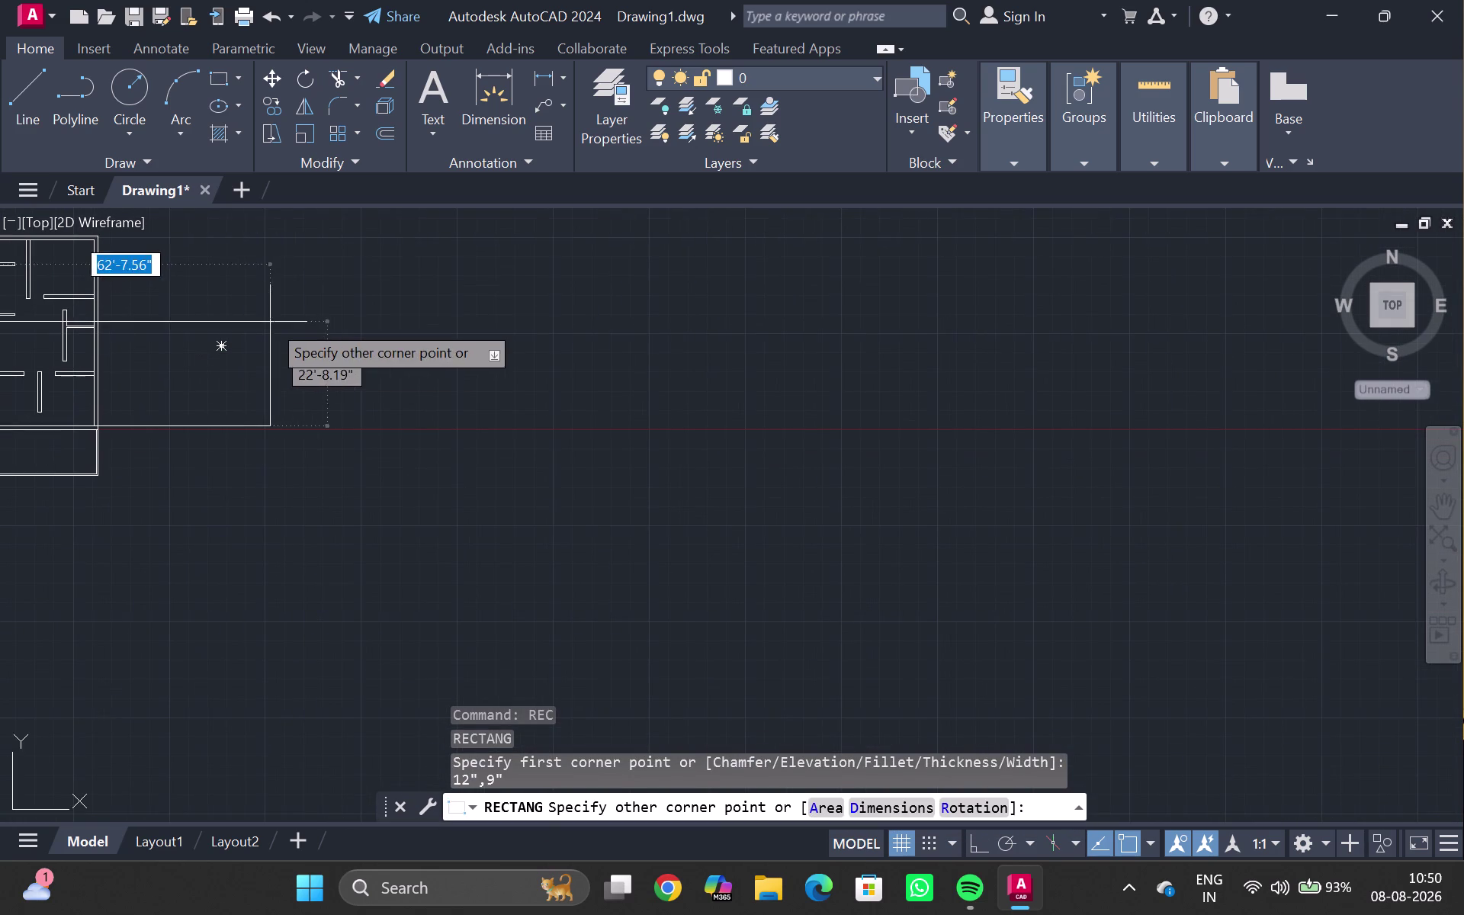
key(Escape)
Draw a 12 by 9 inch rectangle in open space and select the 9-inch square.
key(r)
text(e)
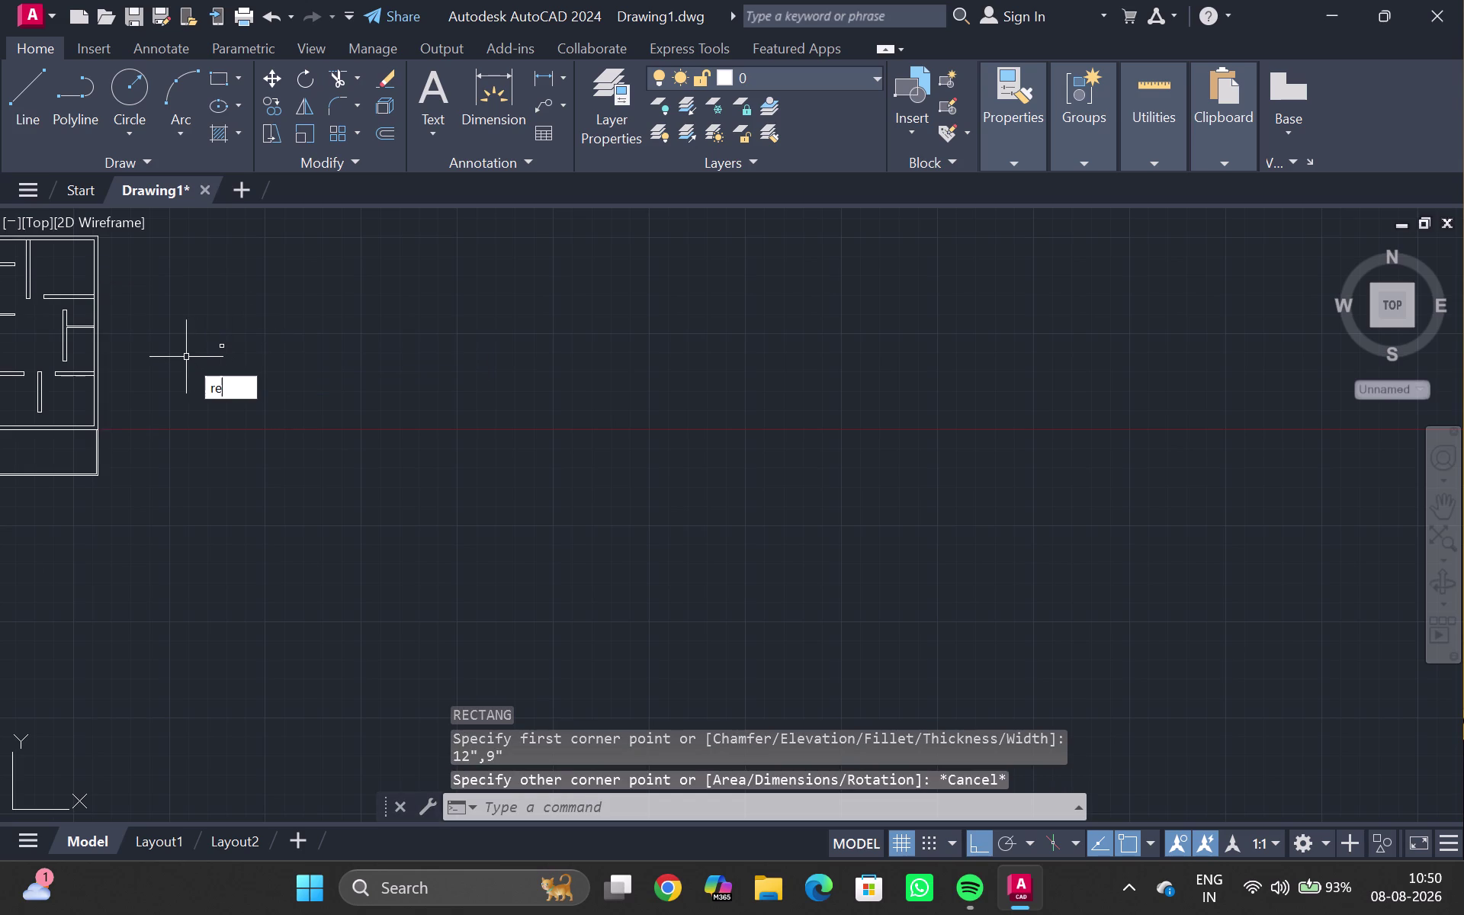
text(c)
key(Return)
scroll(up, 3)
middle_drag(202, 325, 207, 350)
drag(126, 366, 164, 387)
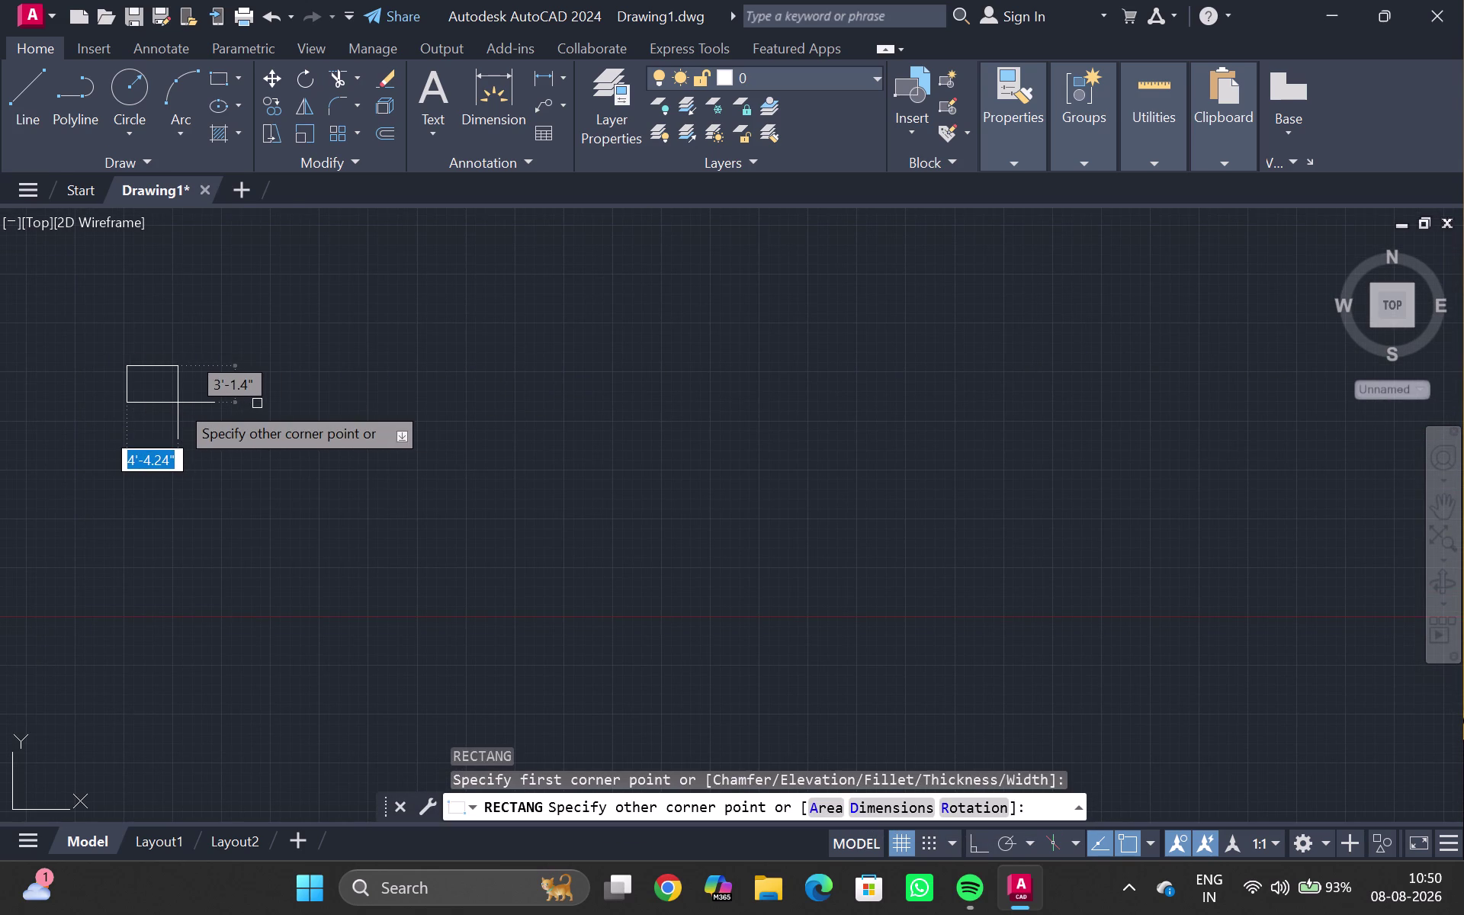
text(12")
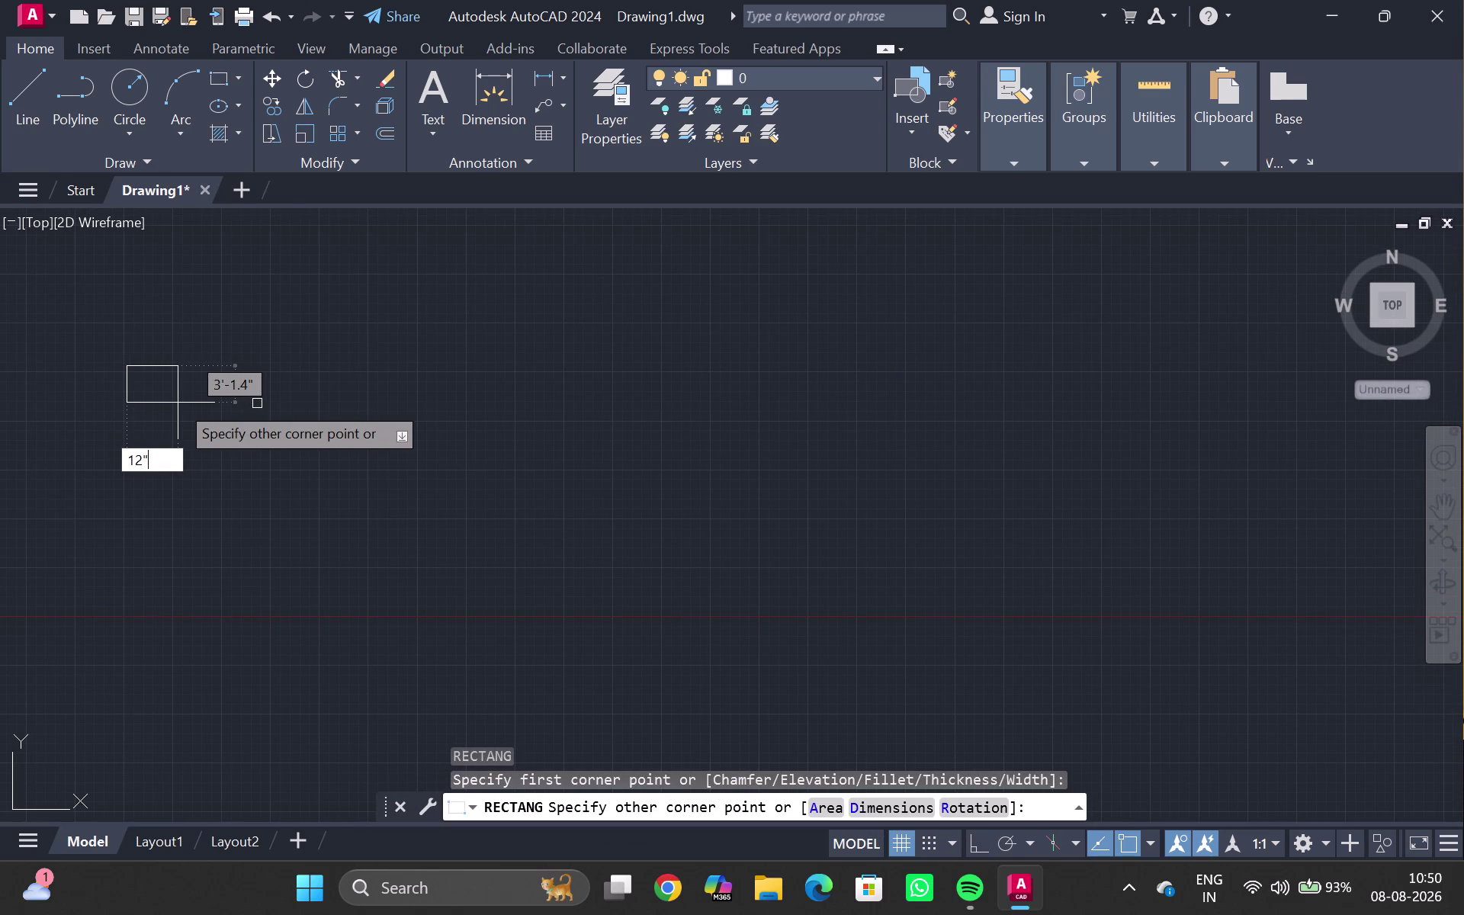
text(,9")
key(Return)
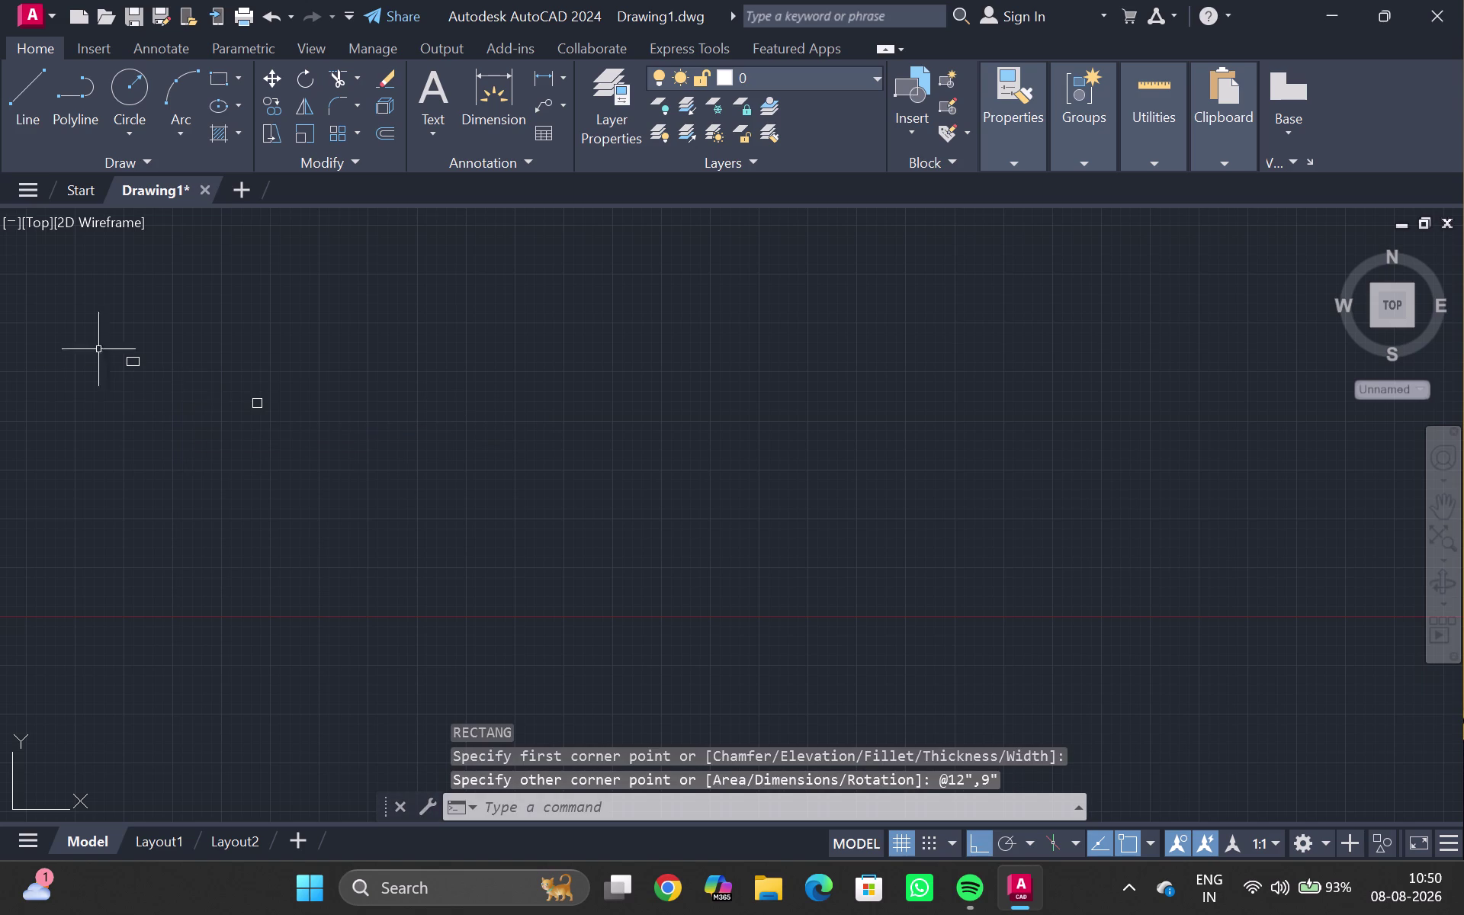
scroll(up, 3)
middle_drag(194, 360, 195, 375)
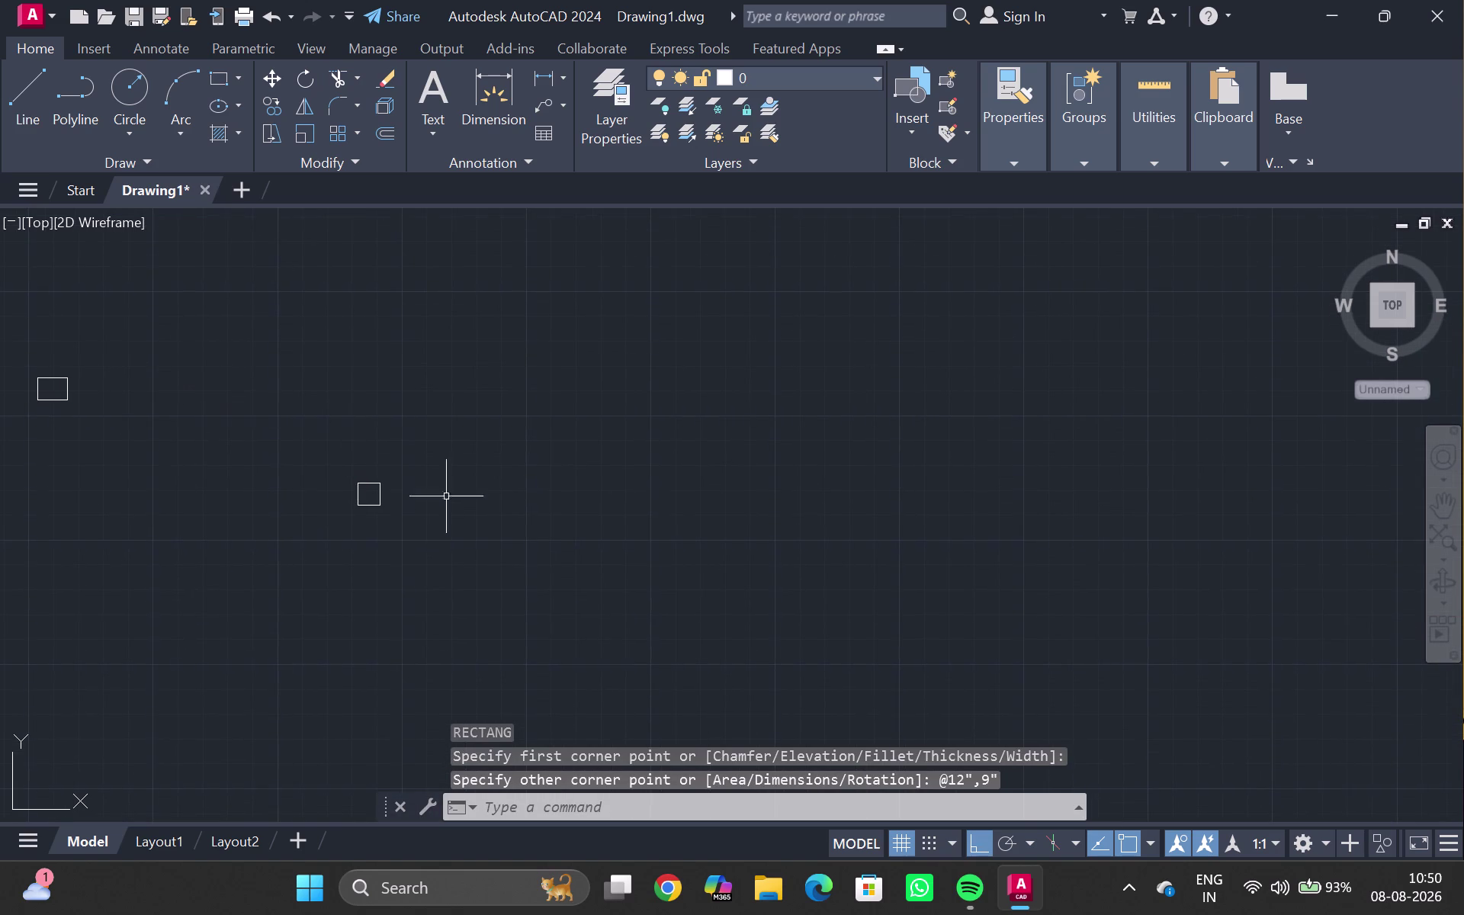
click(378, 490)
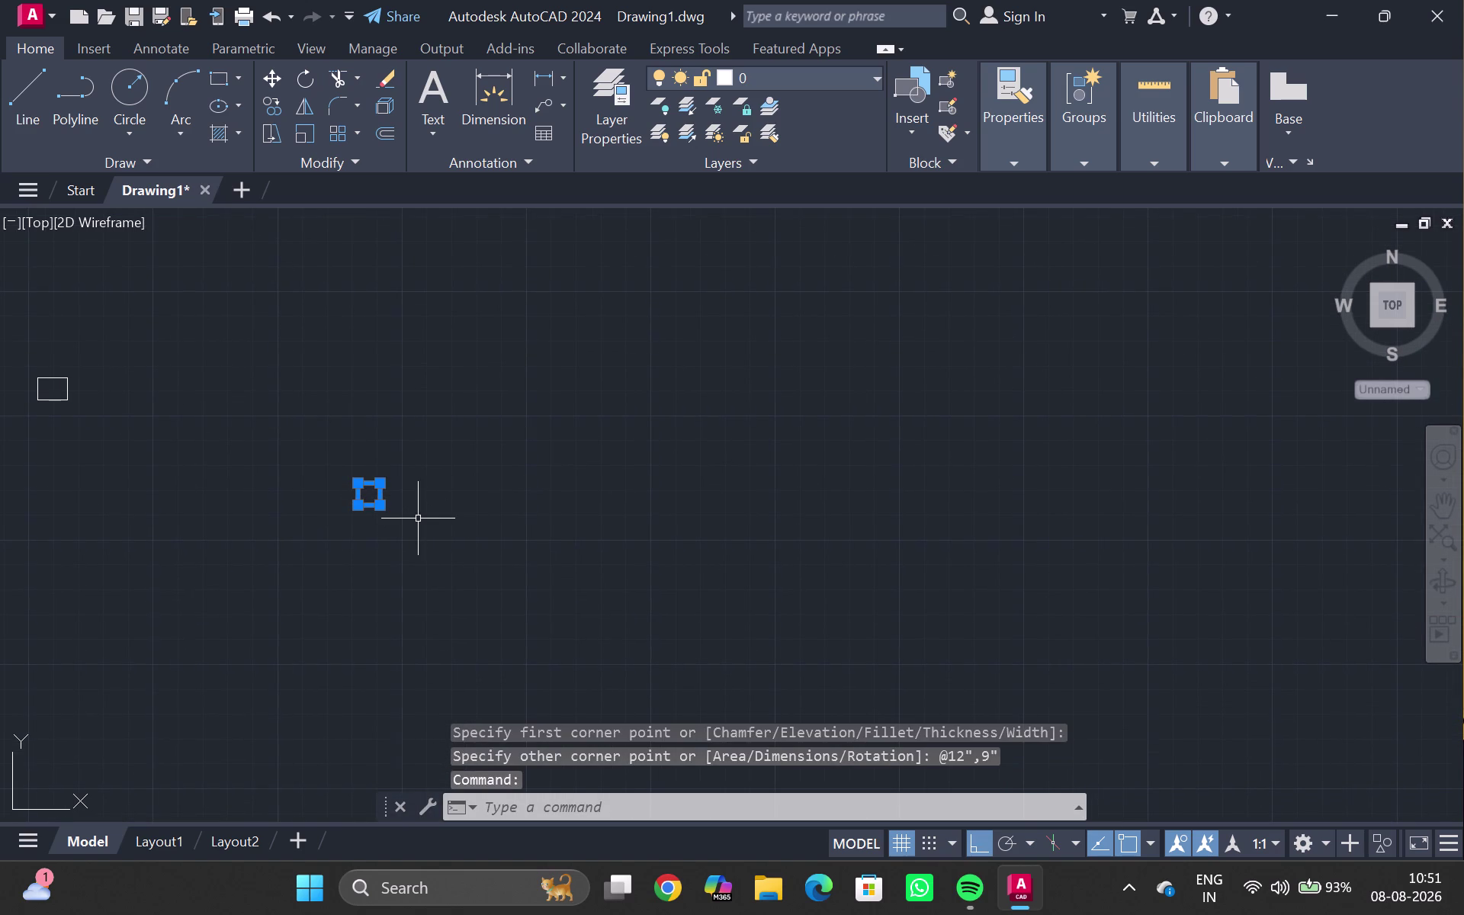
Fill the small left rectangle with a solid red hatch.
key(h)
key(Return)
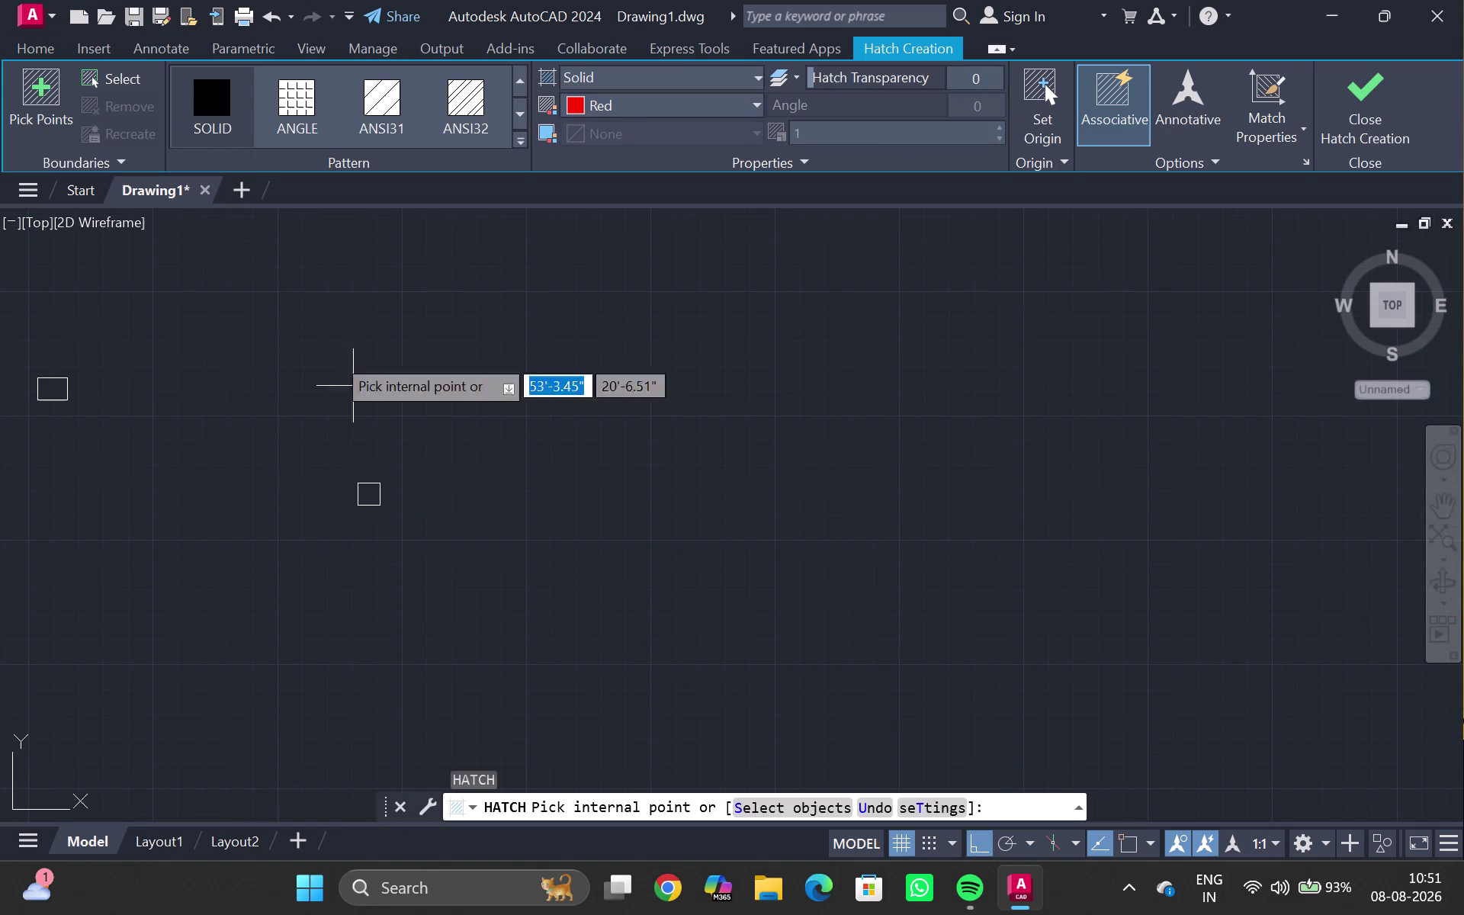
click(214, 101)
click(582, 98)
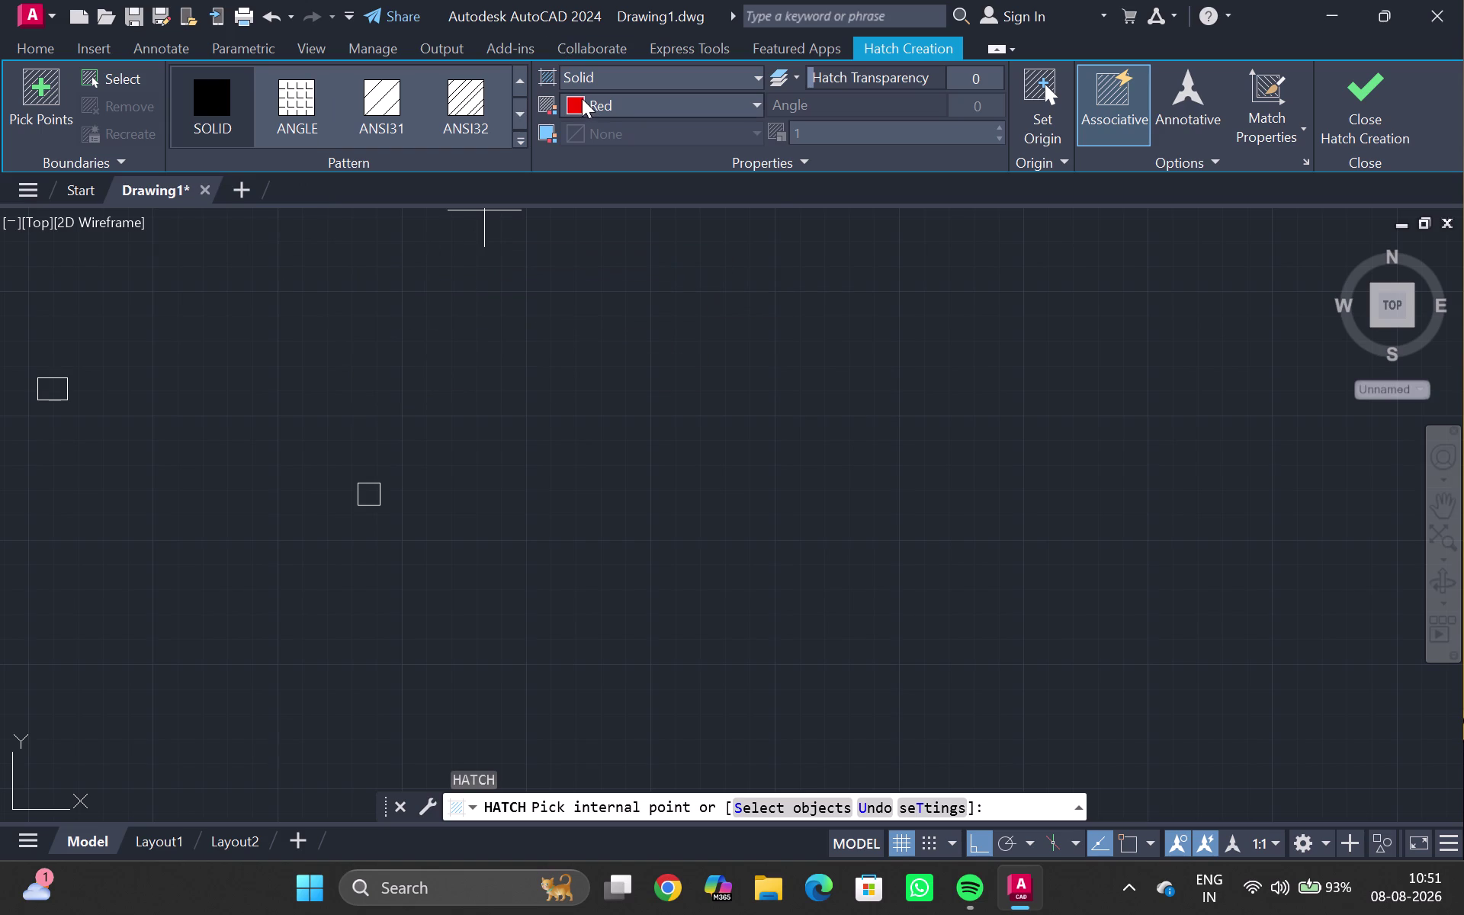
click(370, 487)
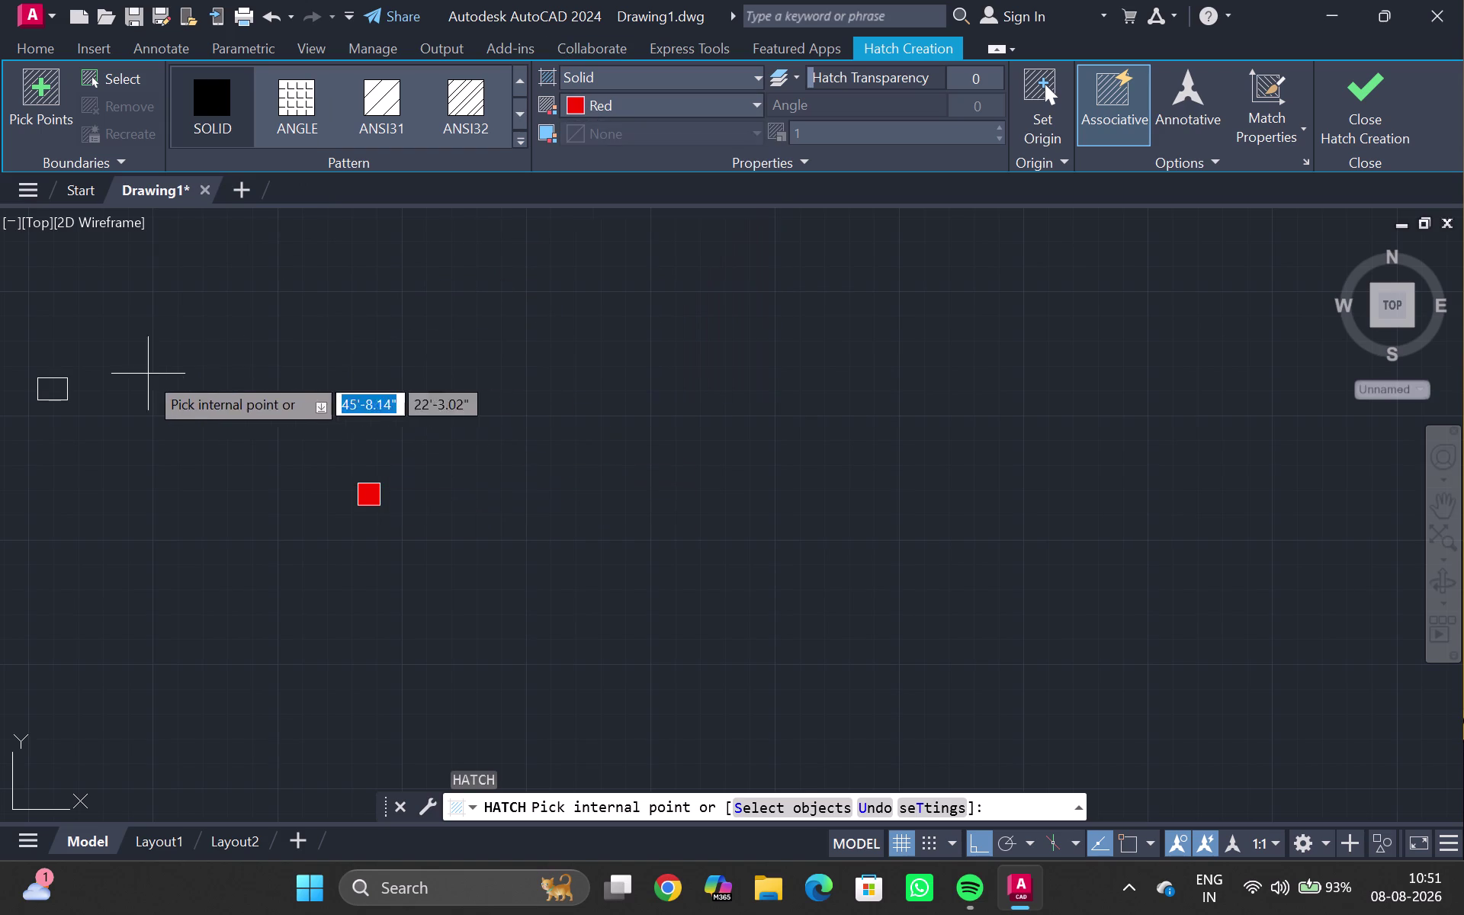
click(54, 388)
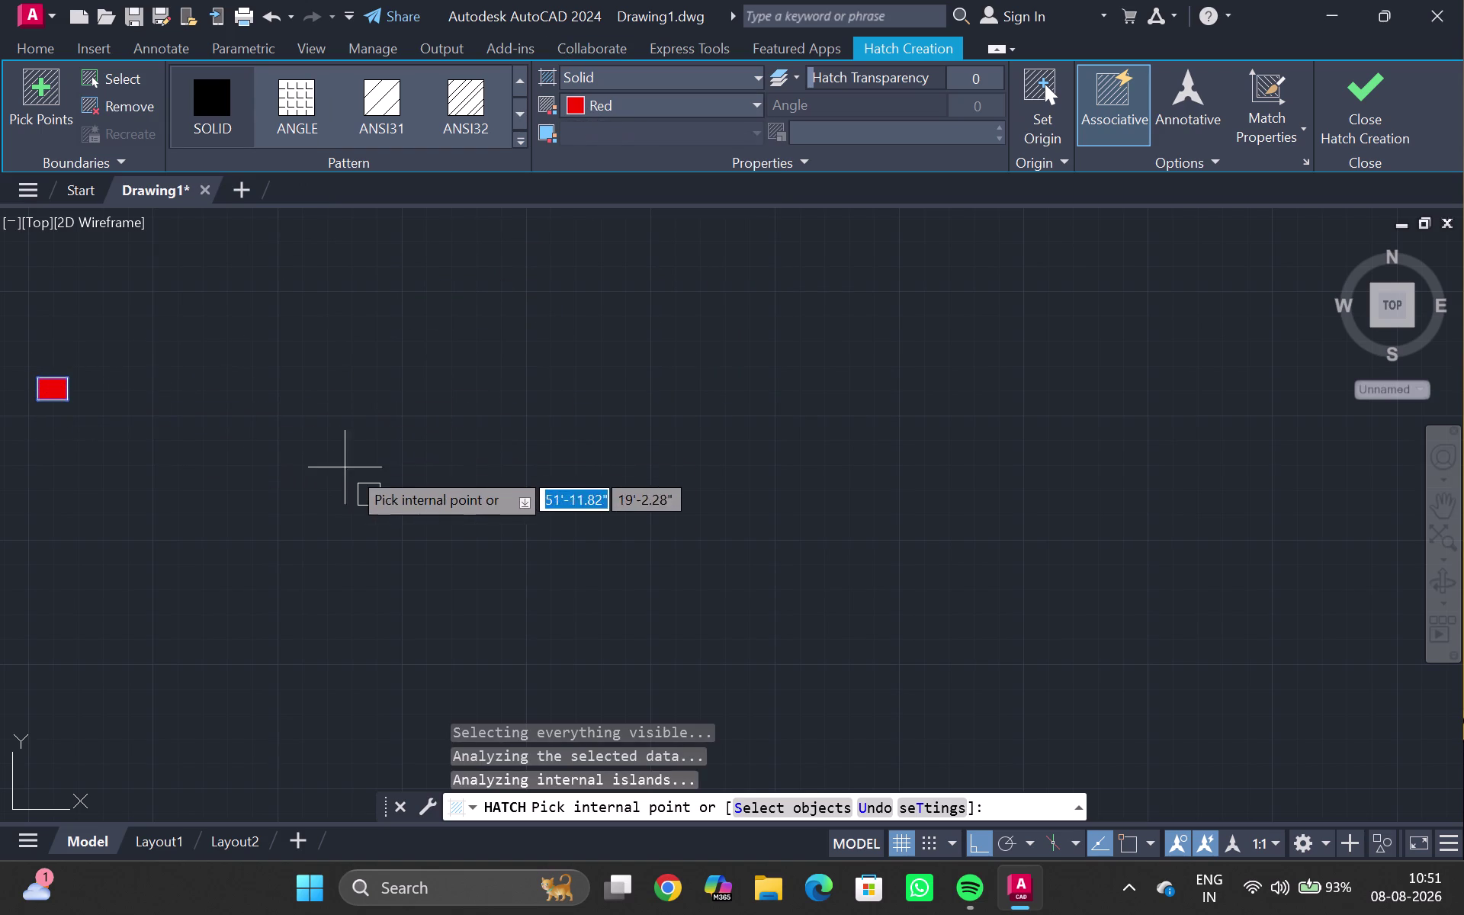
click(374, 492)
key(Escape)
Select the red square and turn it into an unnamed group.
scroll(down, 3)
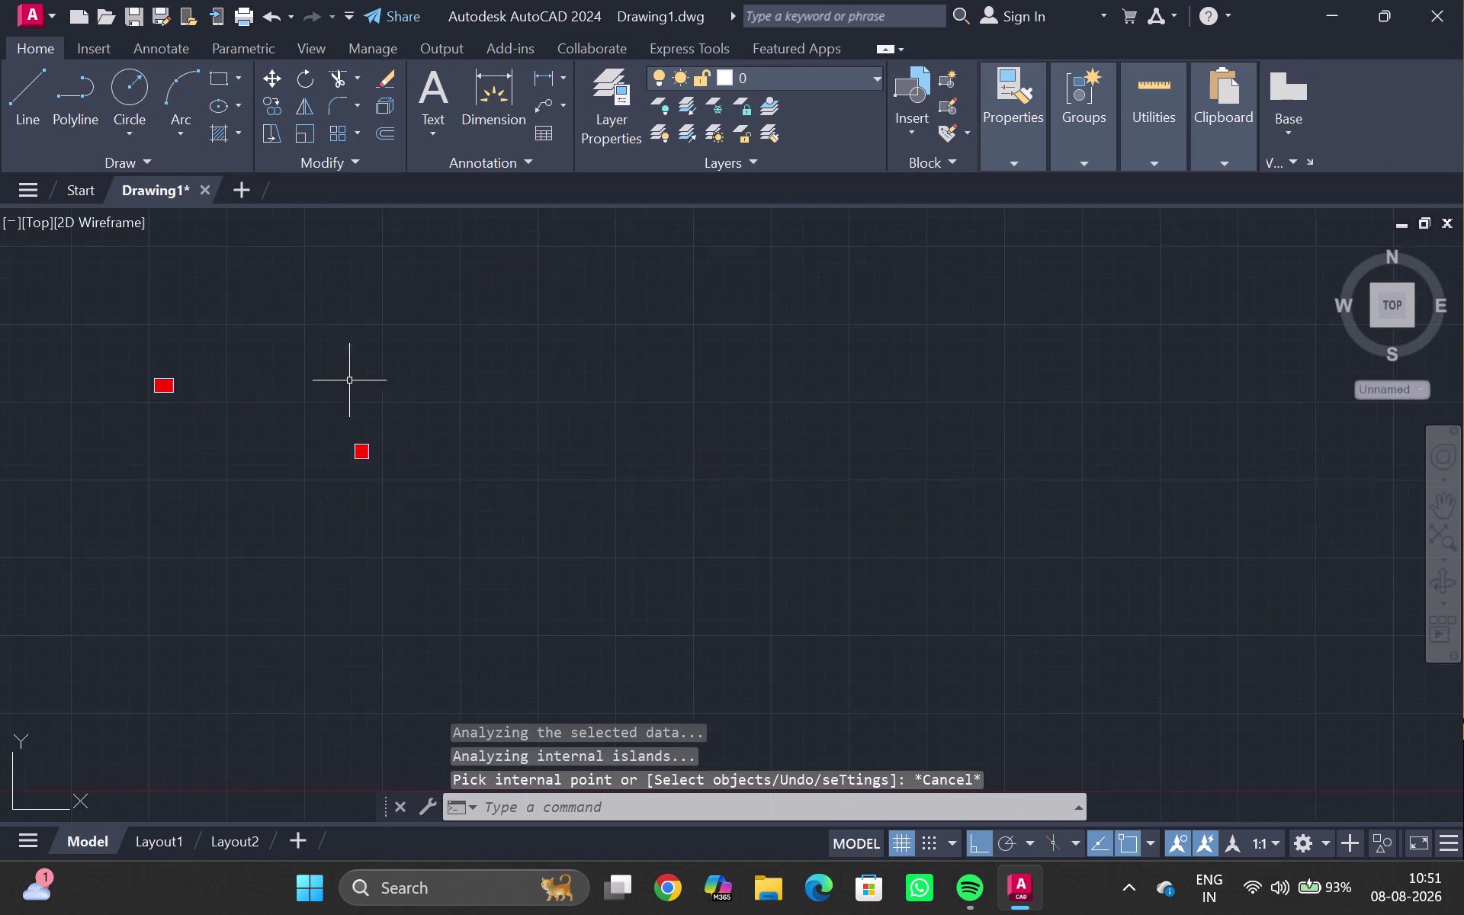
scroll(down, 3)
middle_click(320, 399)
scroll(up, 3)
drag(338, 407, 375, 490)
click(374, 488)
drag(368, 484, 355, 476)
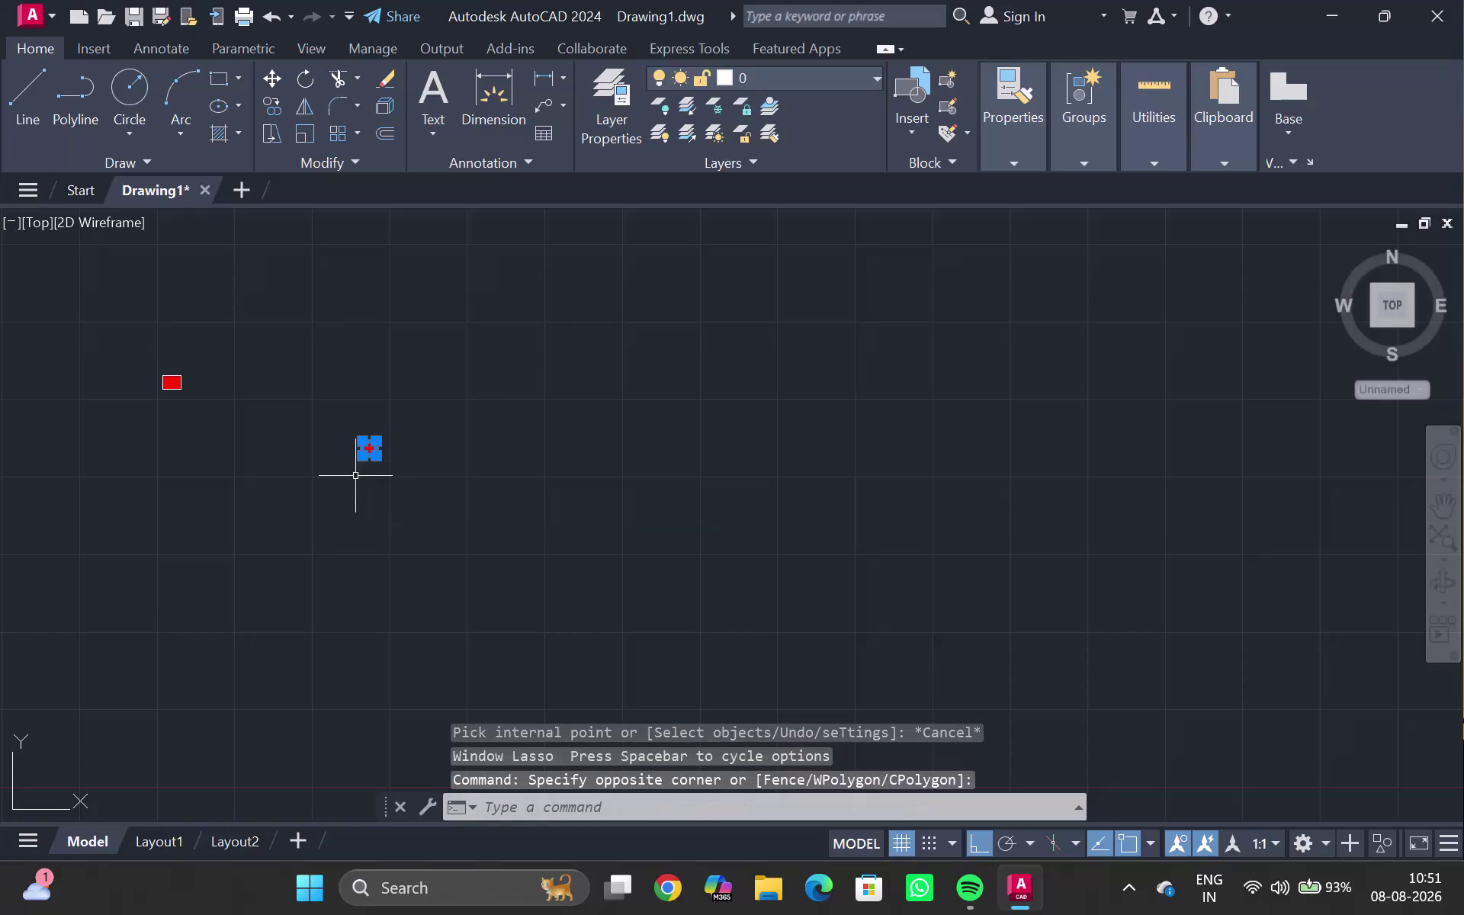
key(g)
key(Return)
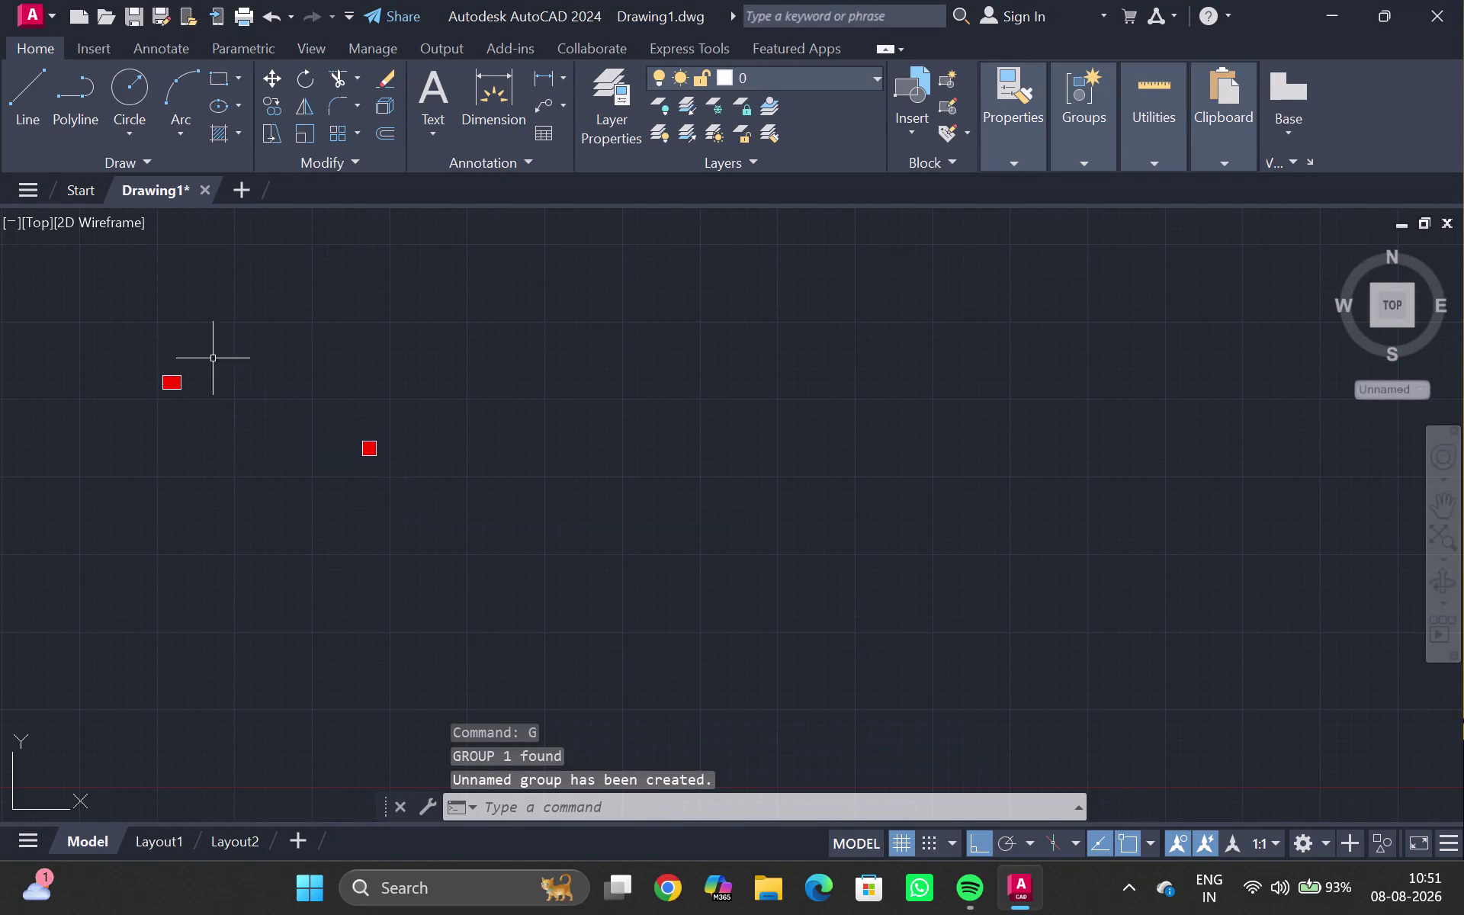
Select the left red rectangle and run GROUP on it.
drag(164, 345, 105, 355)
double_click(105, 356)
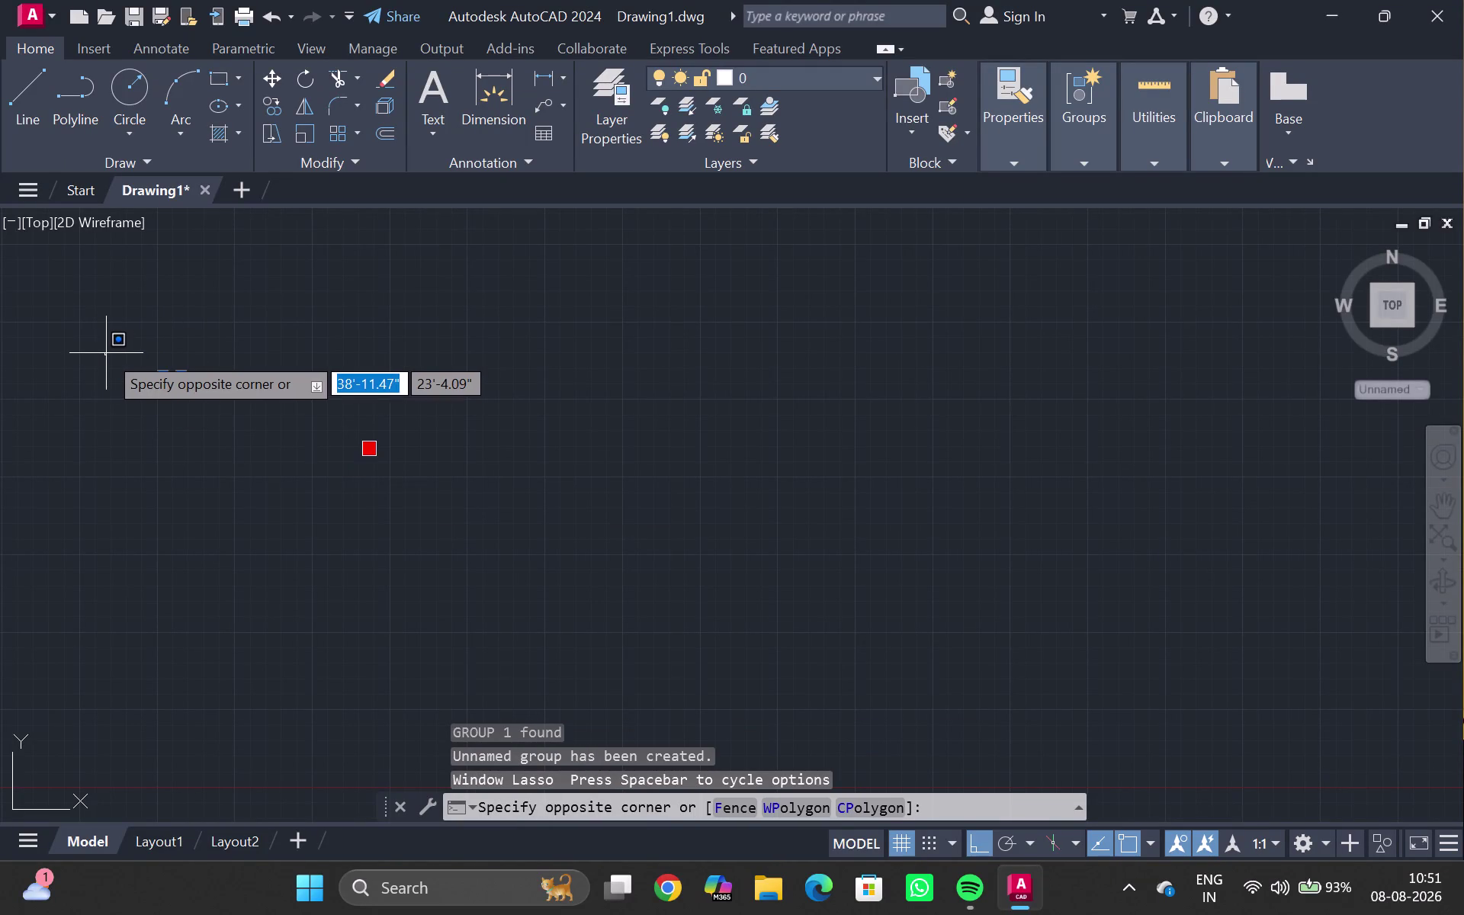
key(g)
key(Return)
scroll(up, 3)
drag(170, 331, 176, 353)
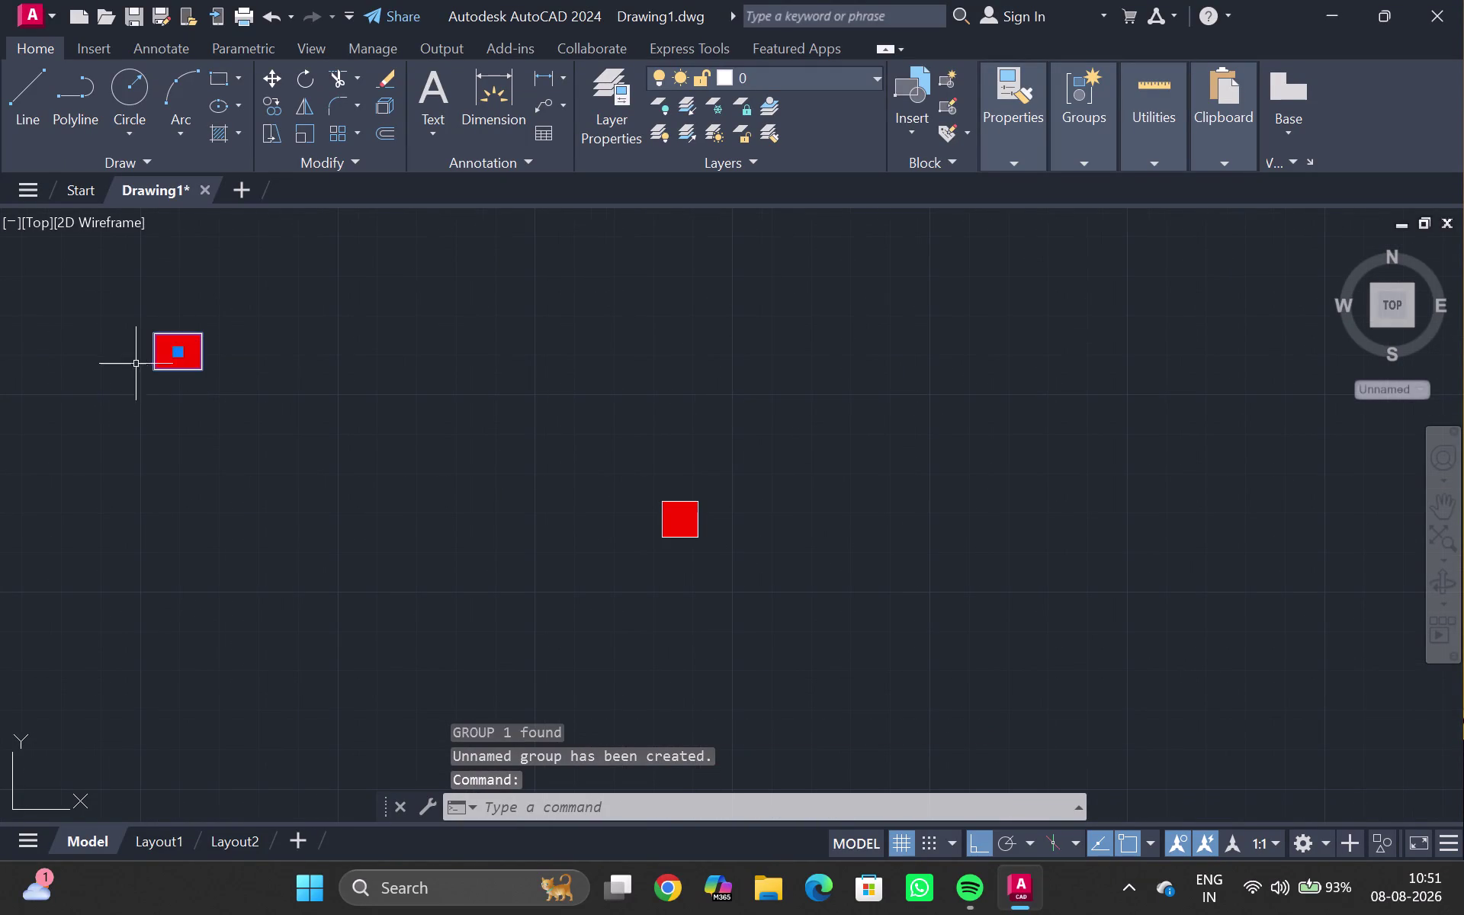
key(Escape)
click(170, 345)
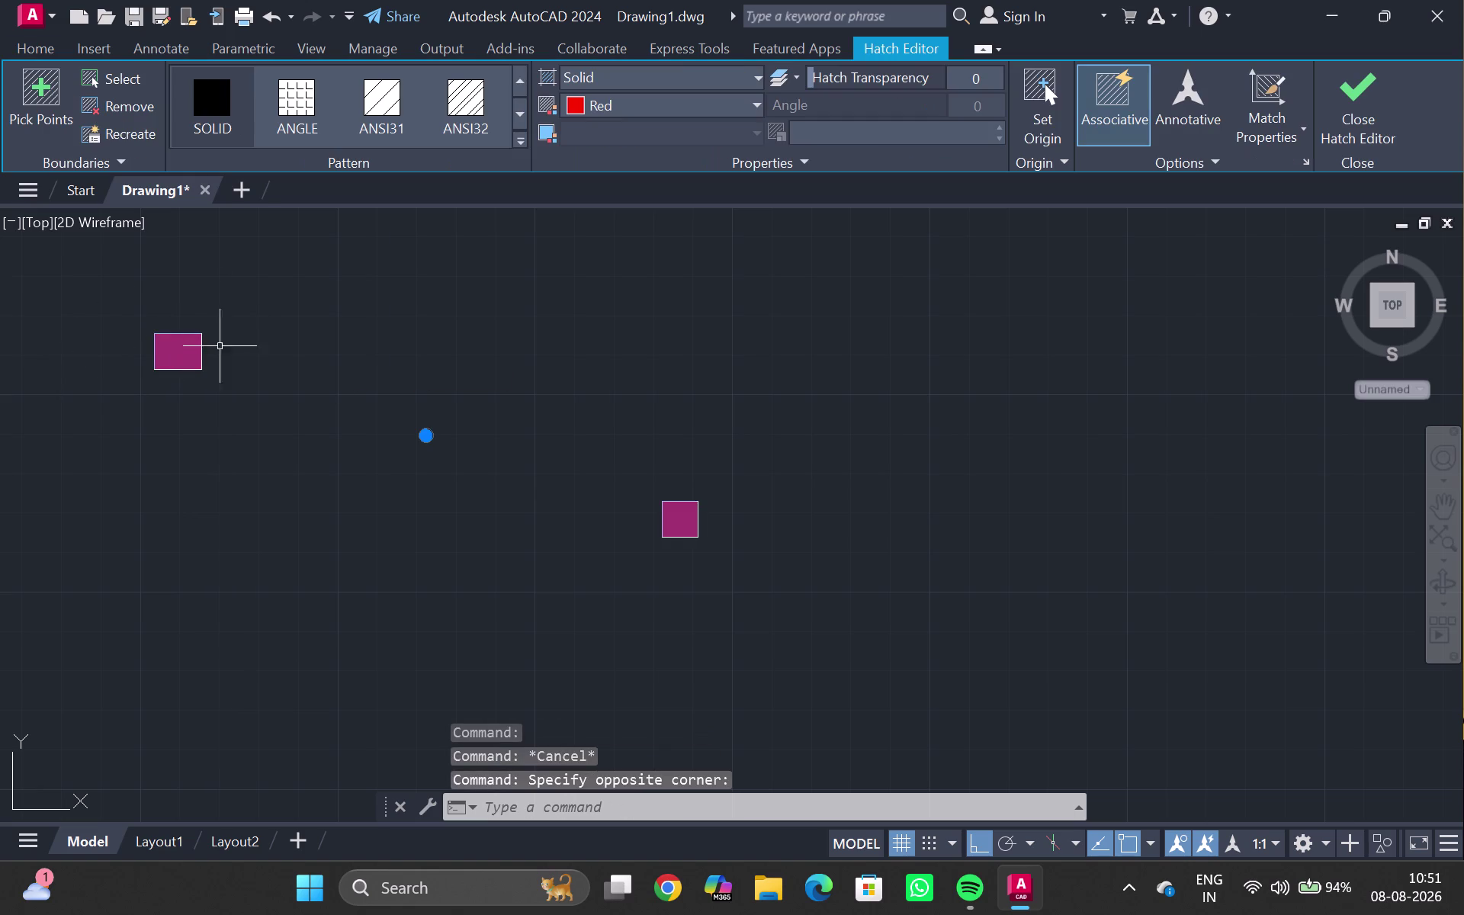
click(430, 439)
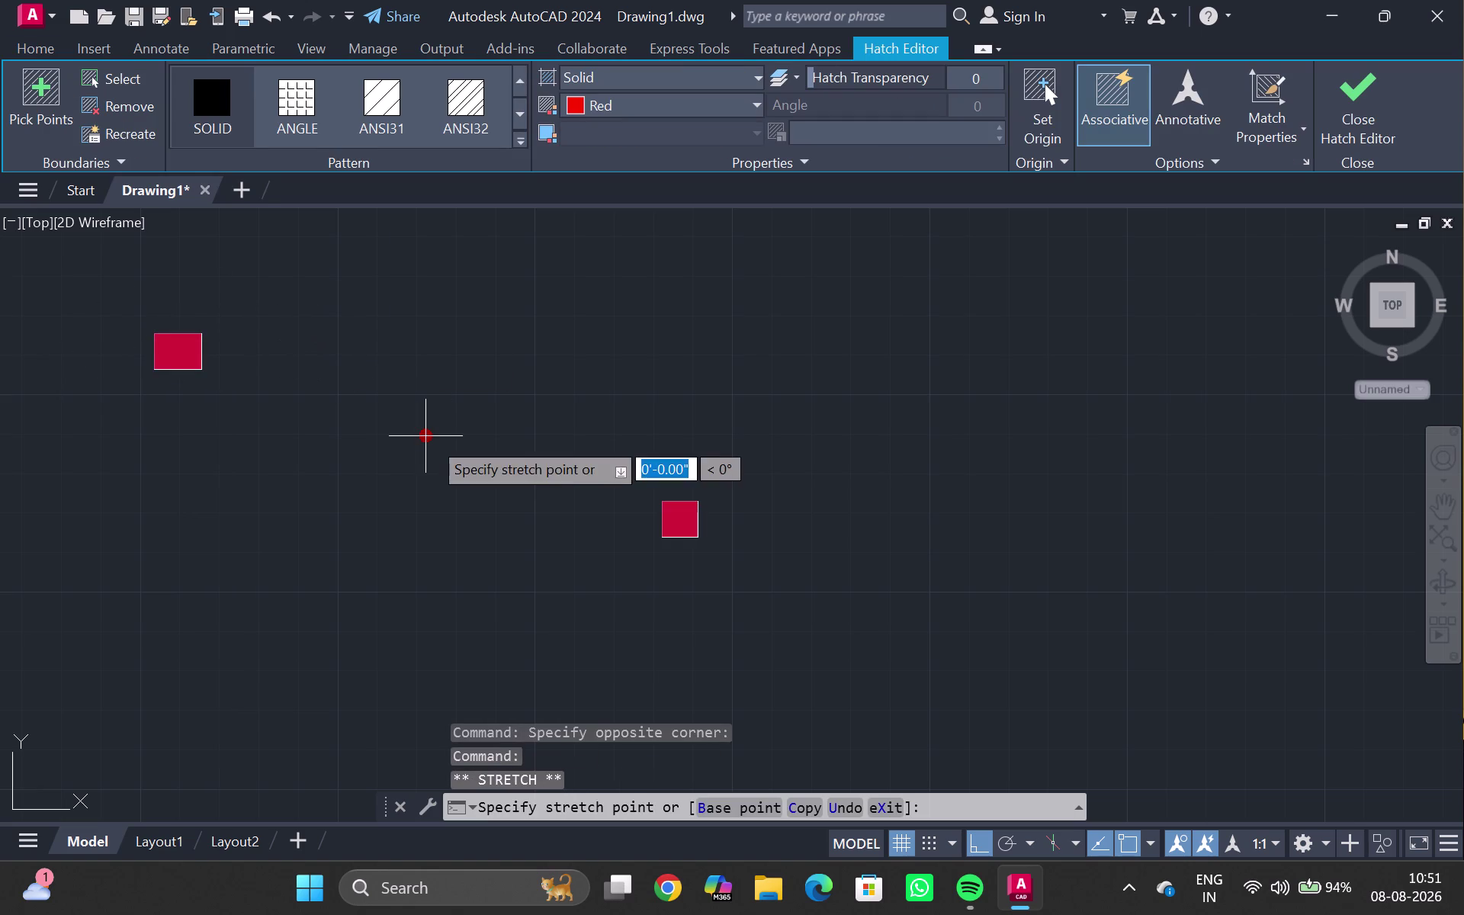
click(362, 558)
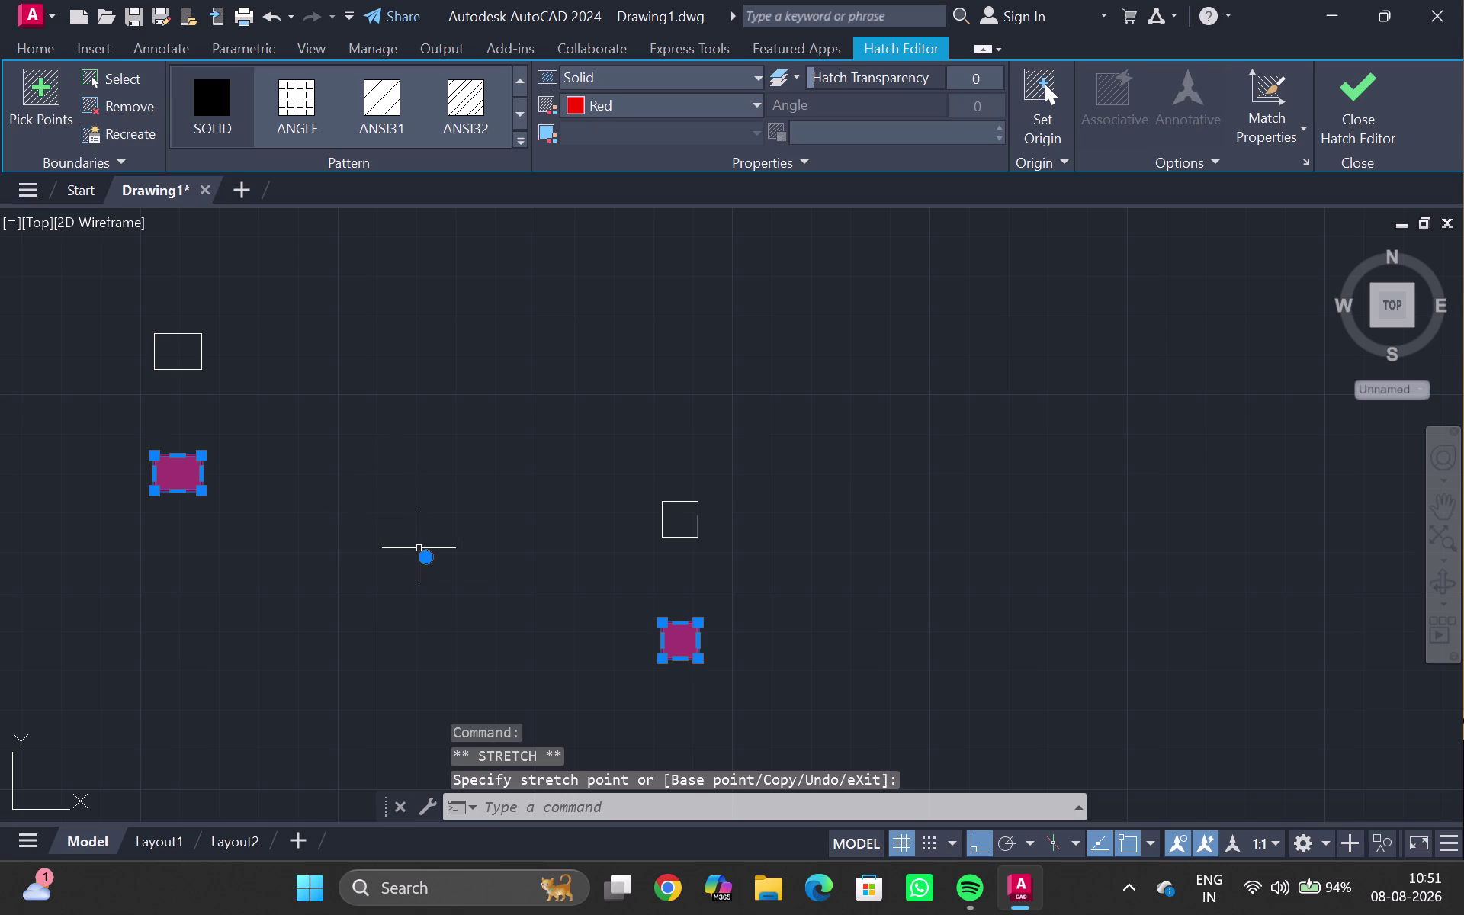
key(Escape)
key(ctrl+z)
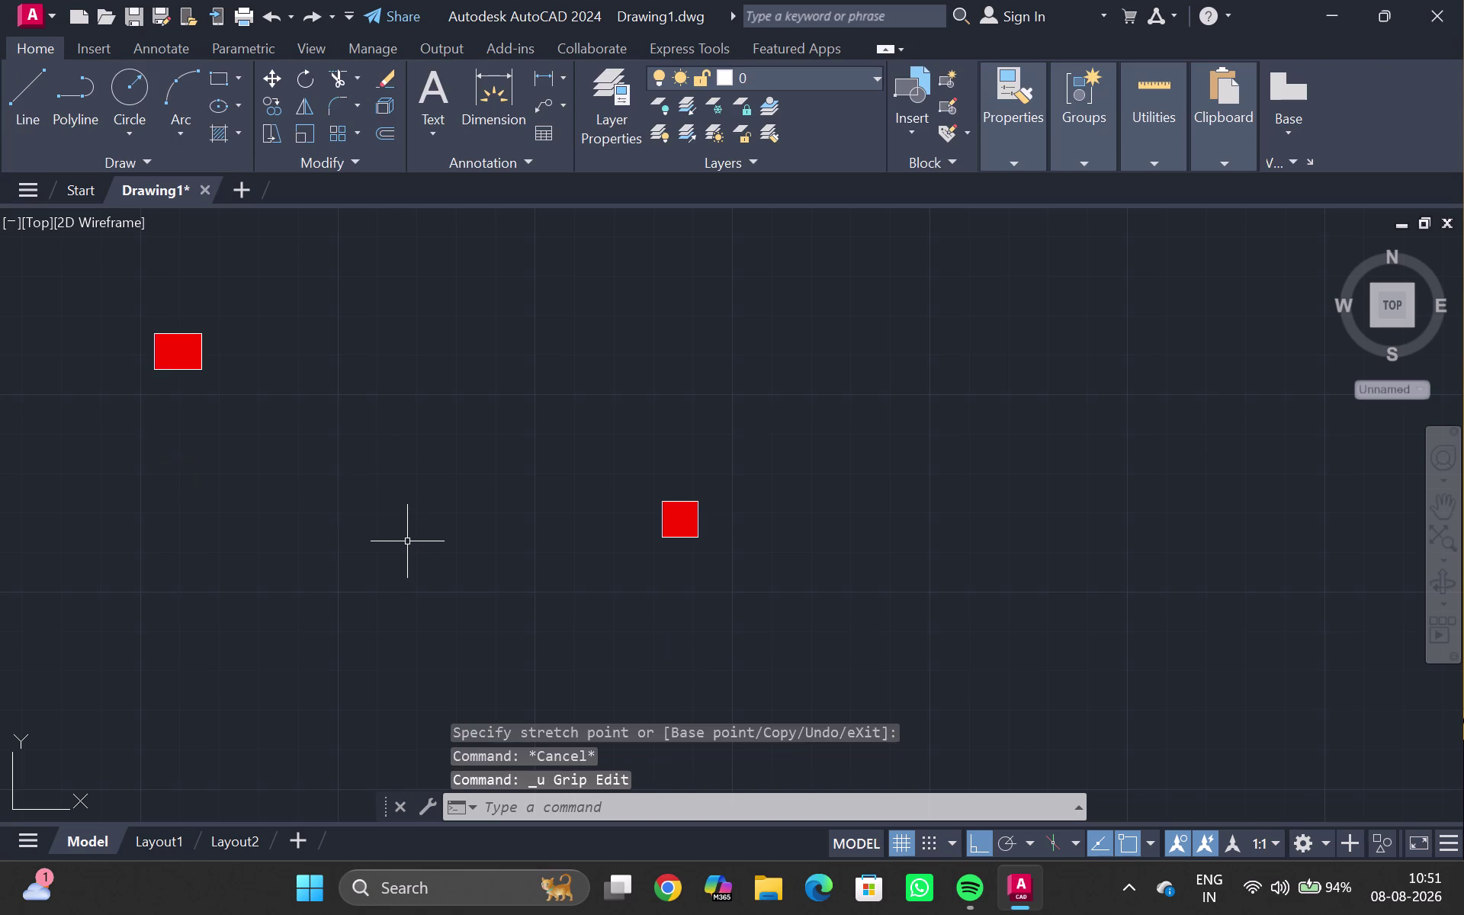
key(ctrl+z)
scroll(up, 3)
scroll(down, 3)
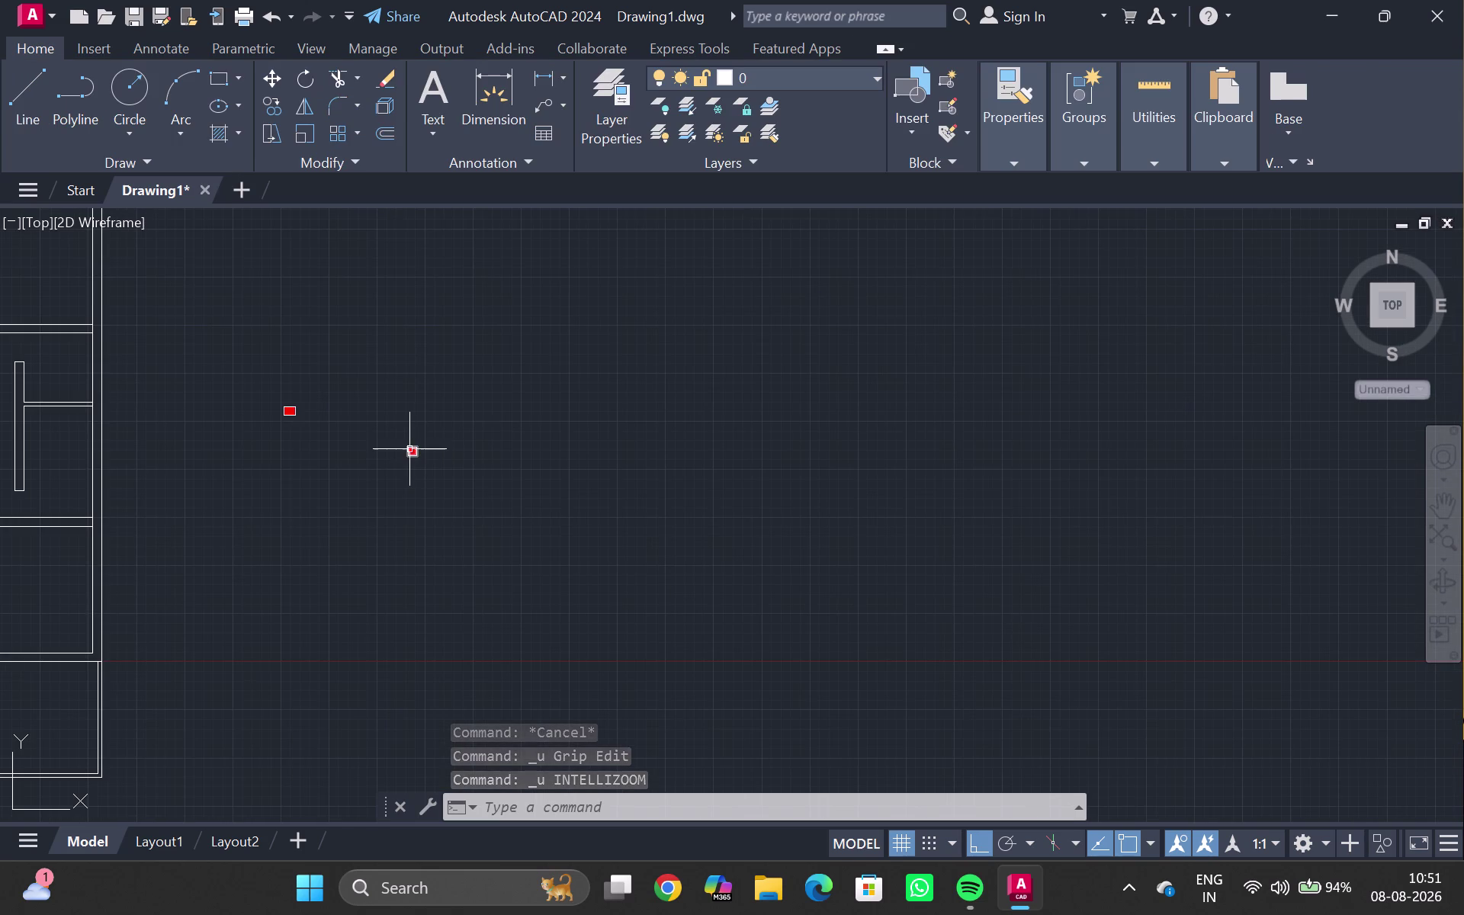
click(409, 452)
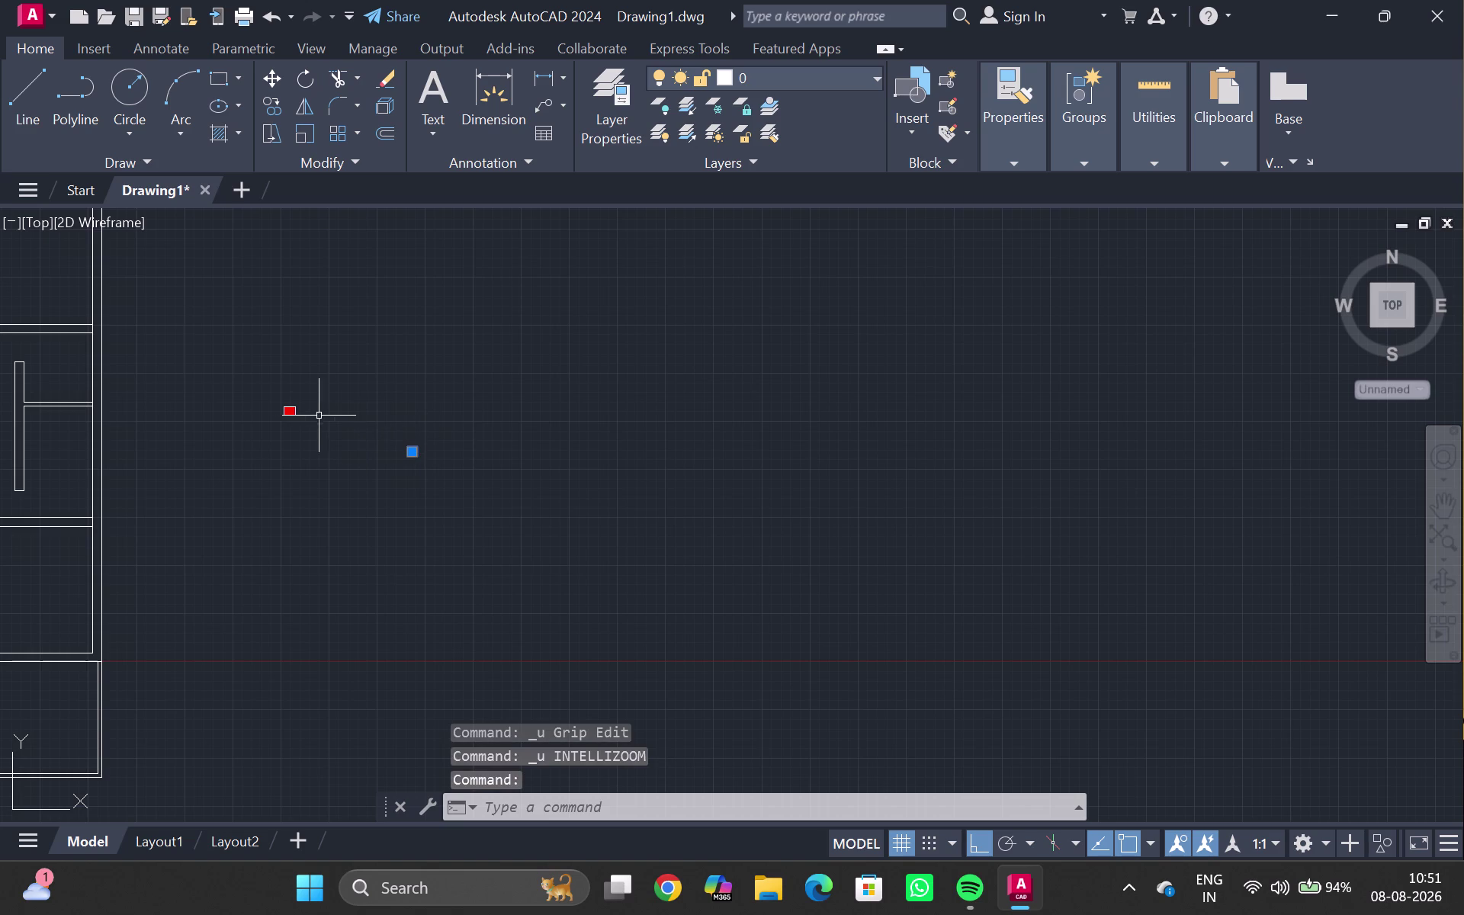
key(grave)
key(Escape)
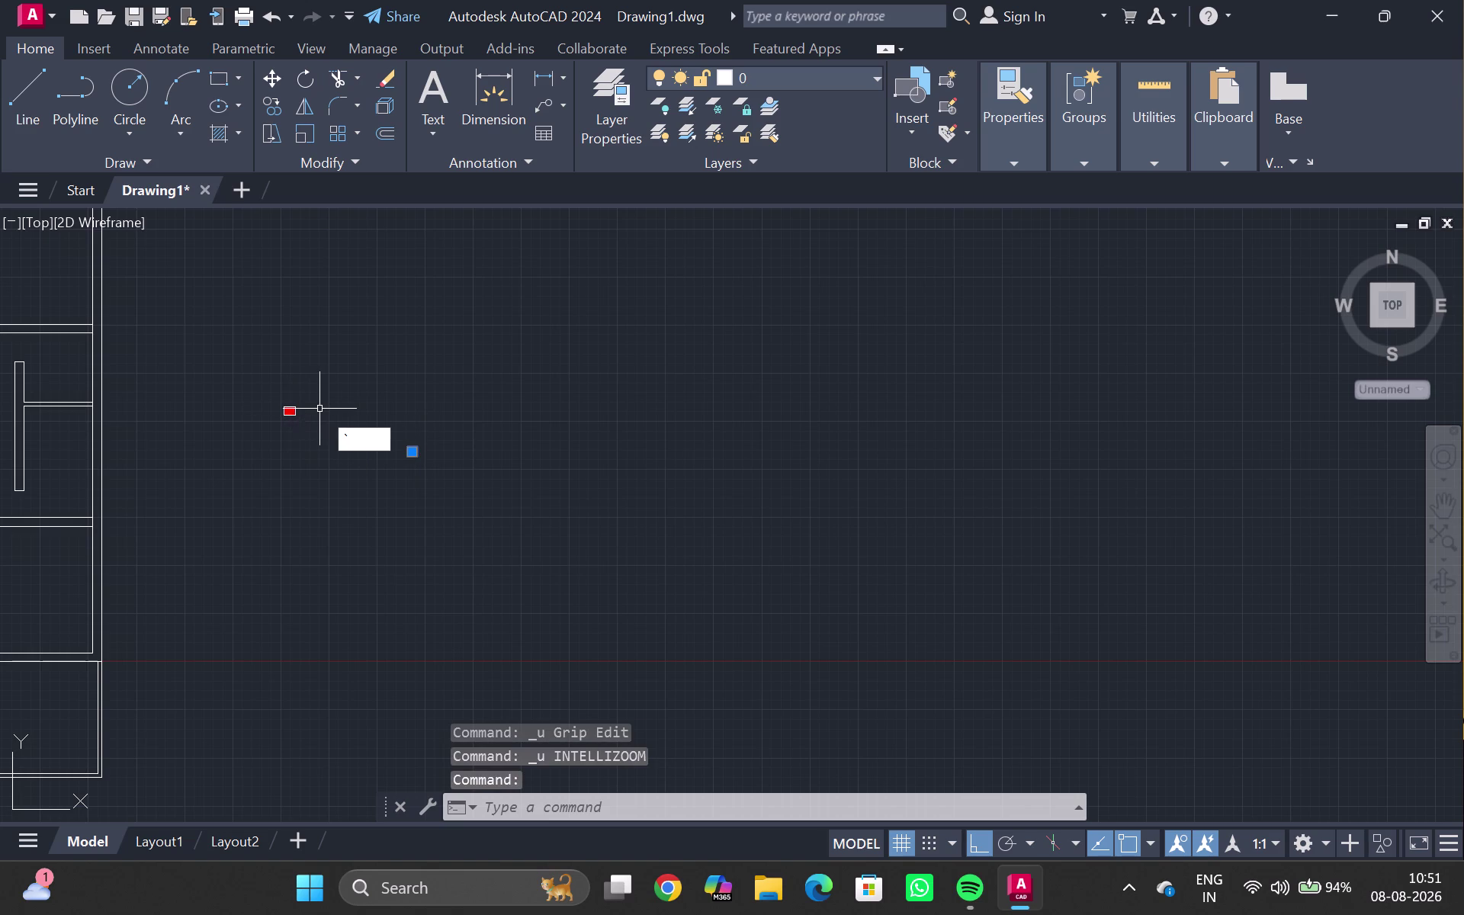
scroll(up, 3)
click(270, 409)
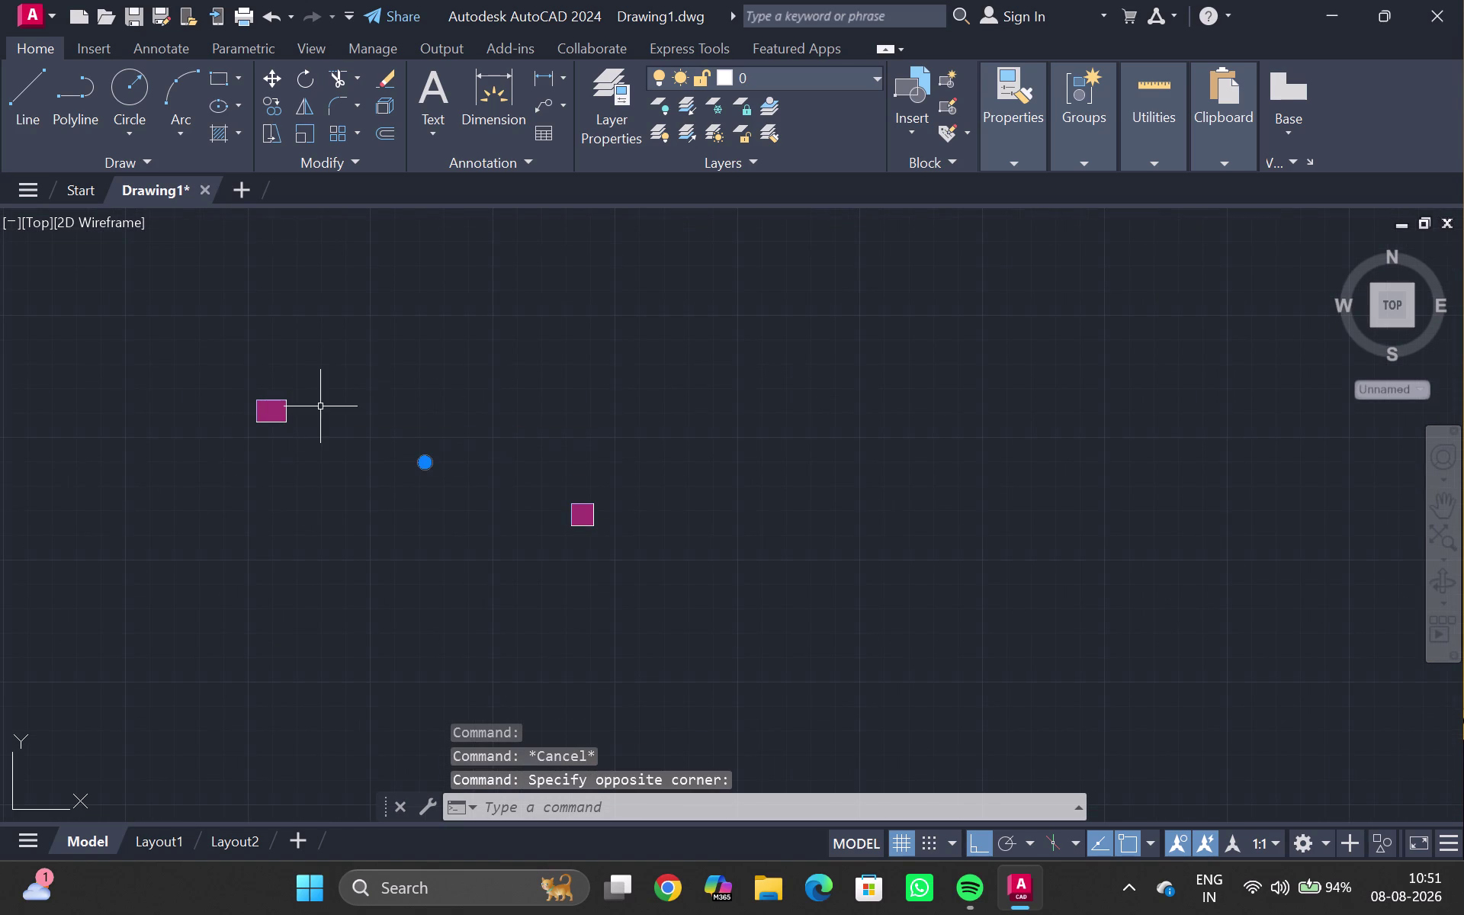
key(Escape)
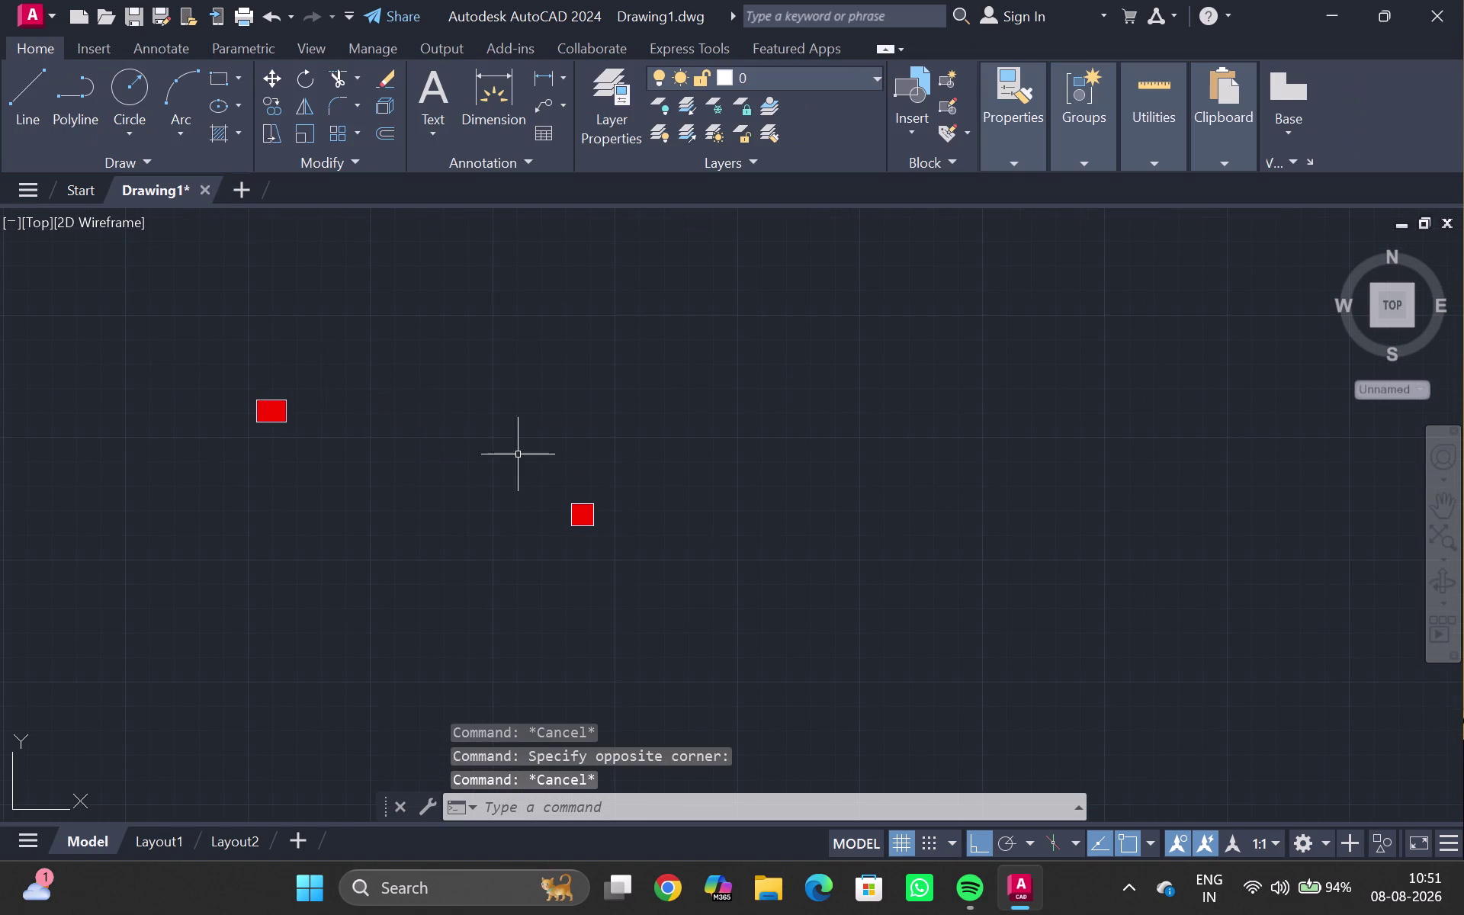
scroll(up, 3)
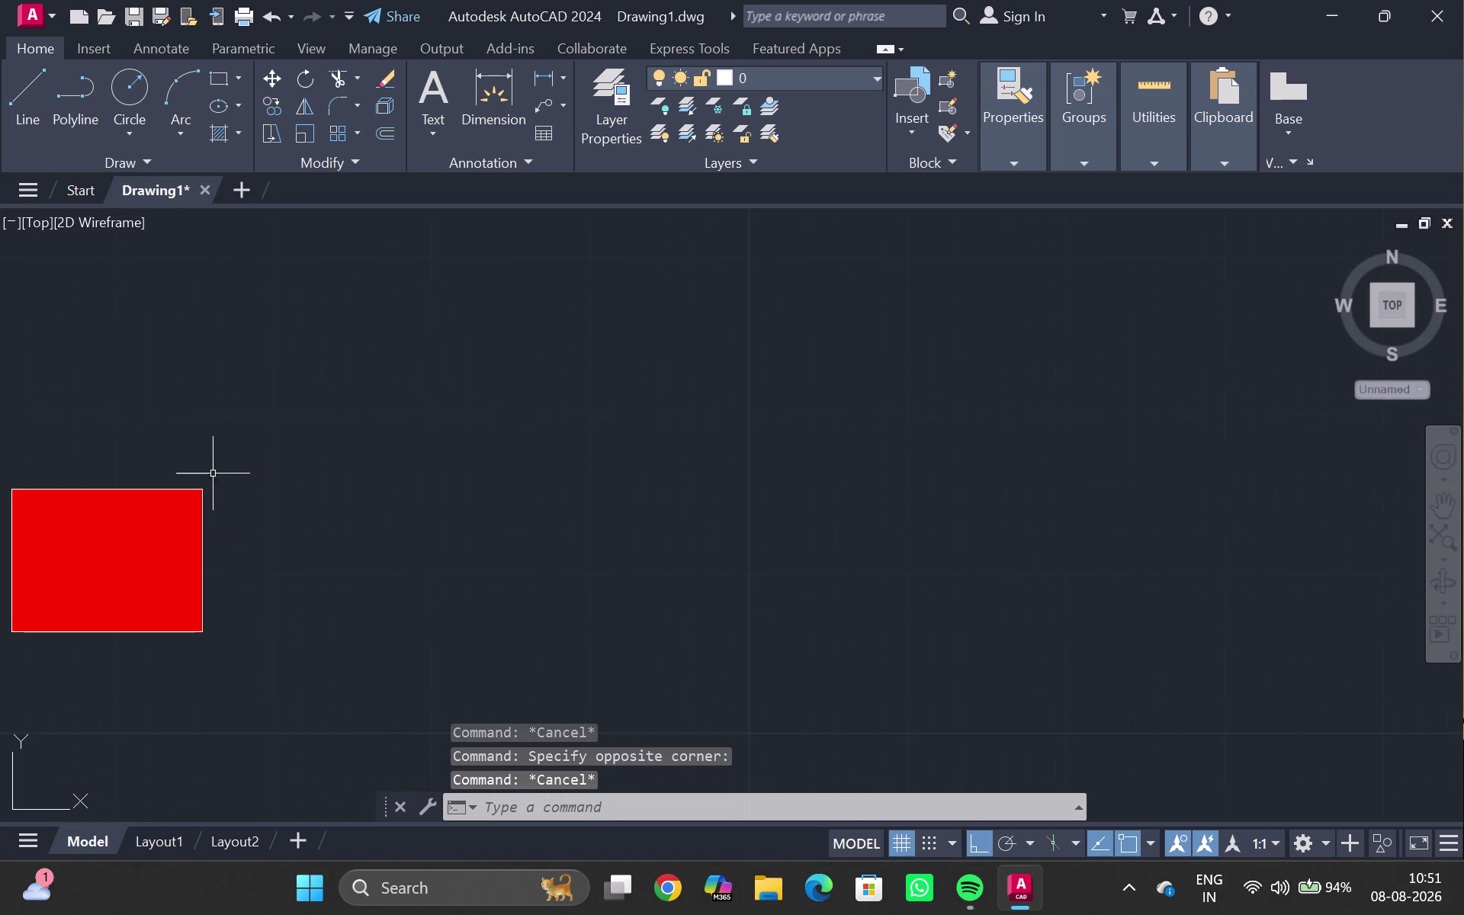
click(204, 487)
scroll(down, 3)
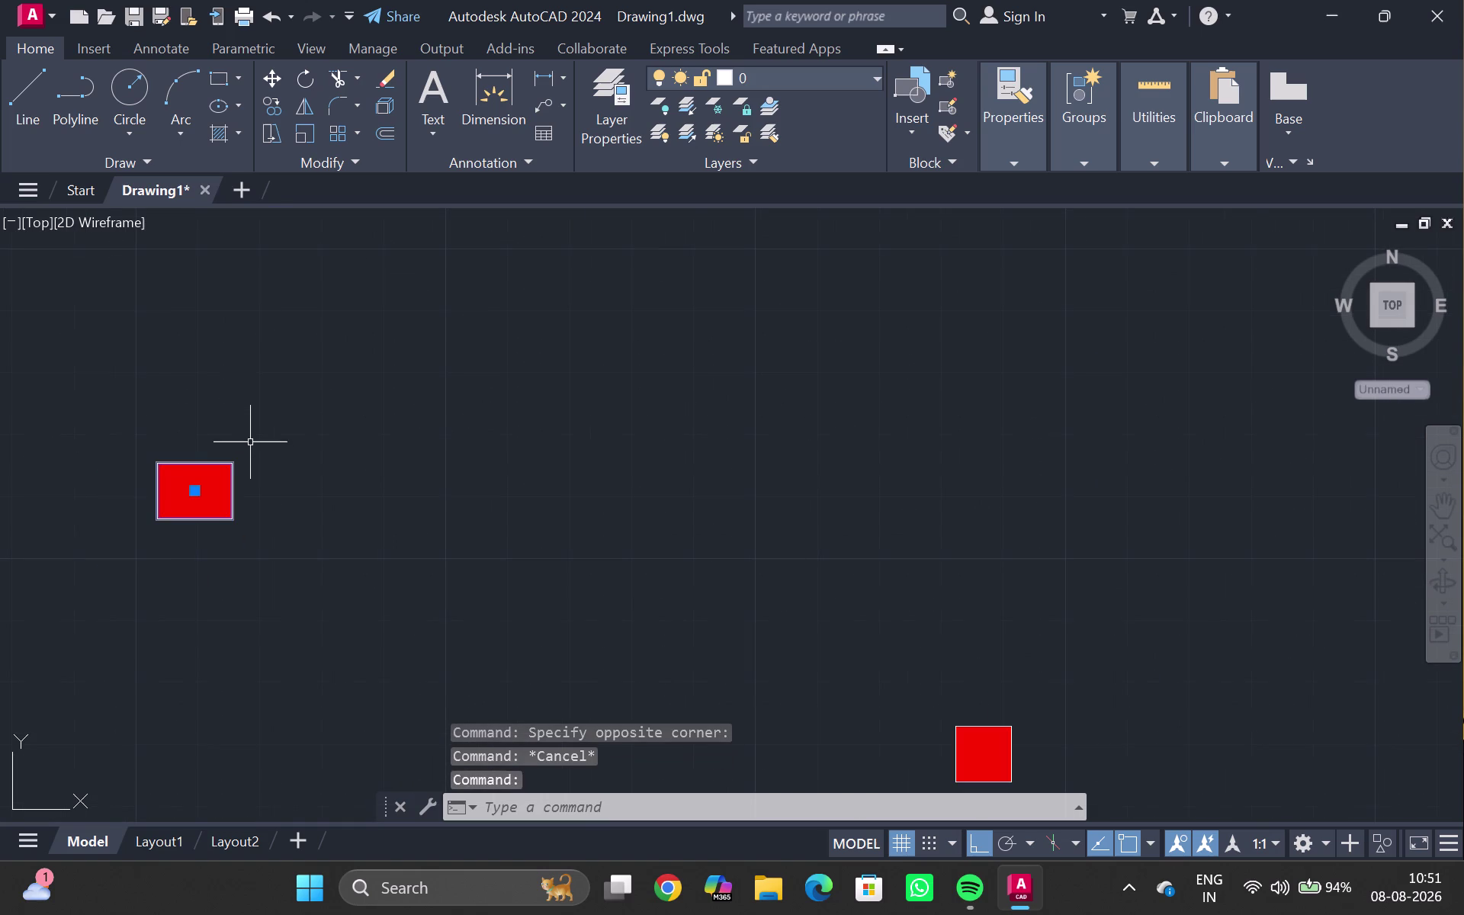
Copy the red rectangle's outline to just right of the original.
text(co)
key(Return)
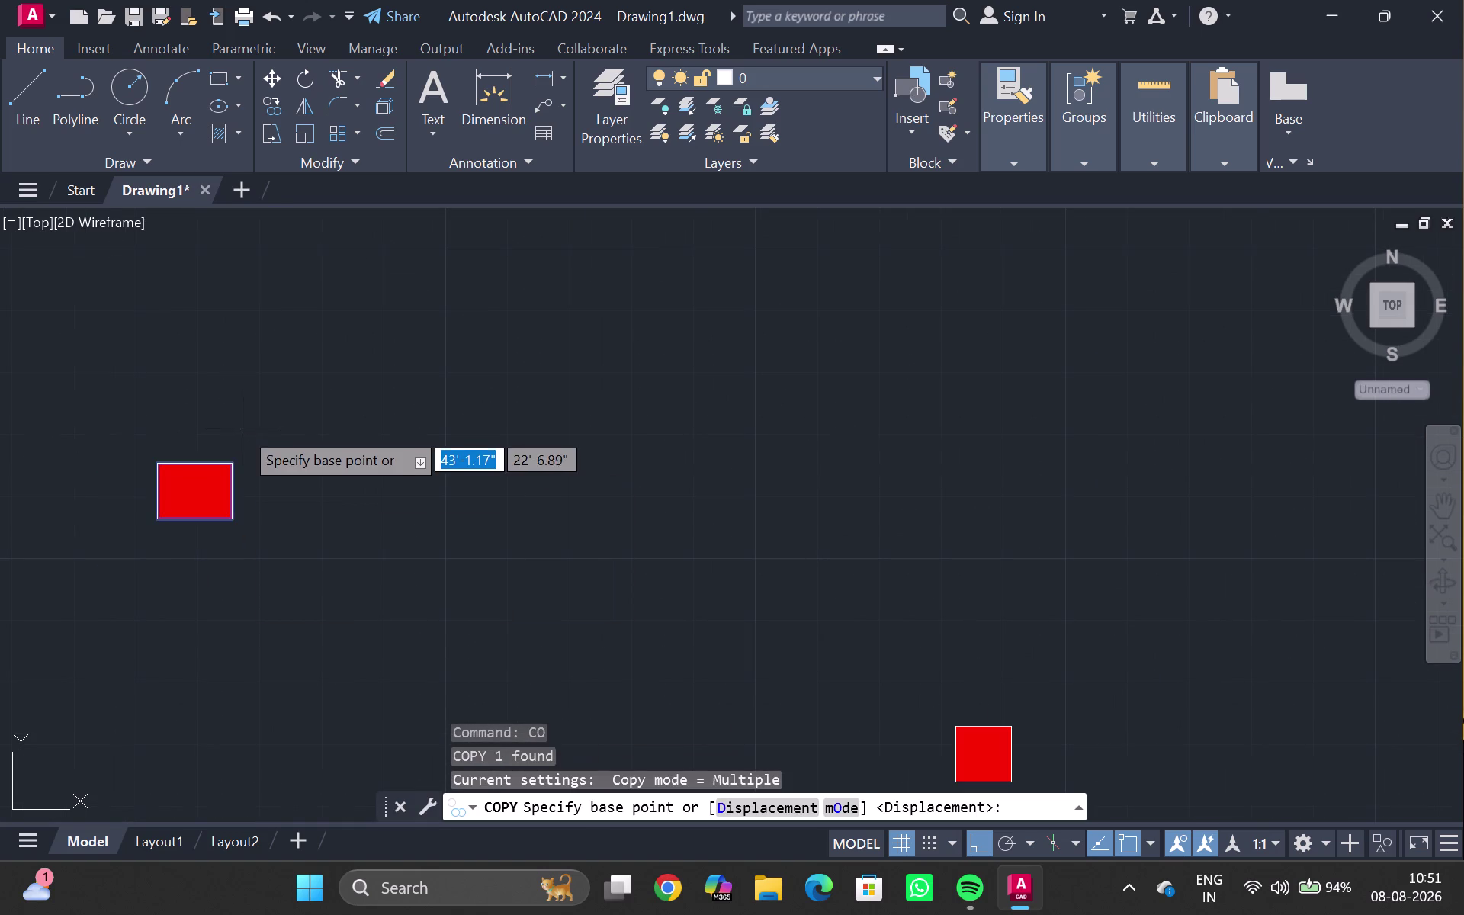
click(190, 488)
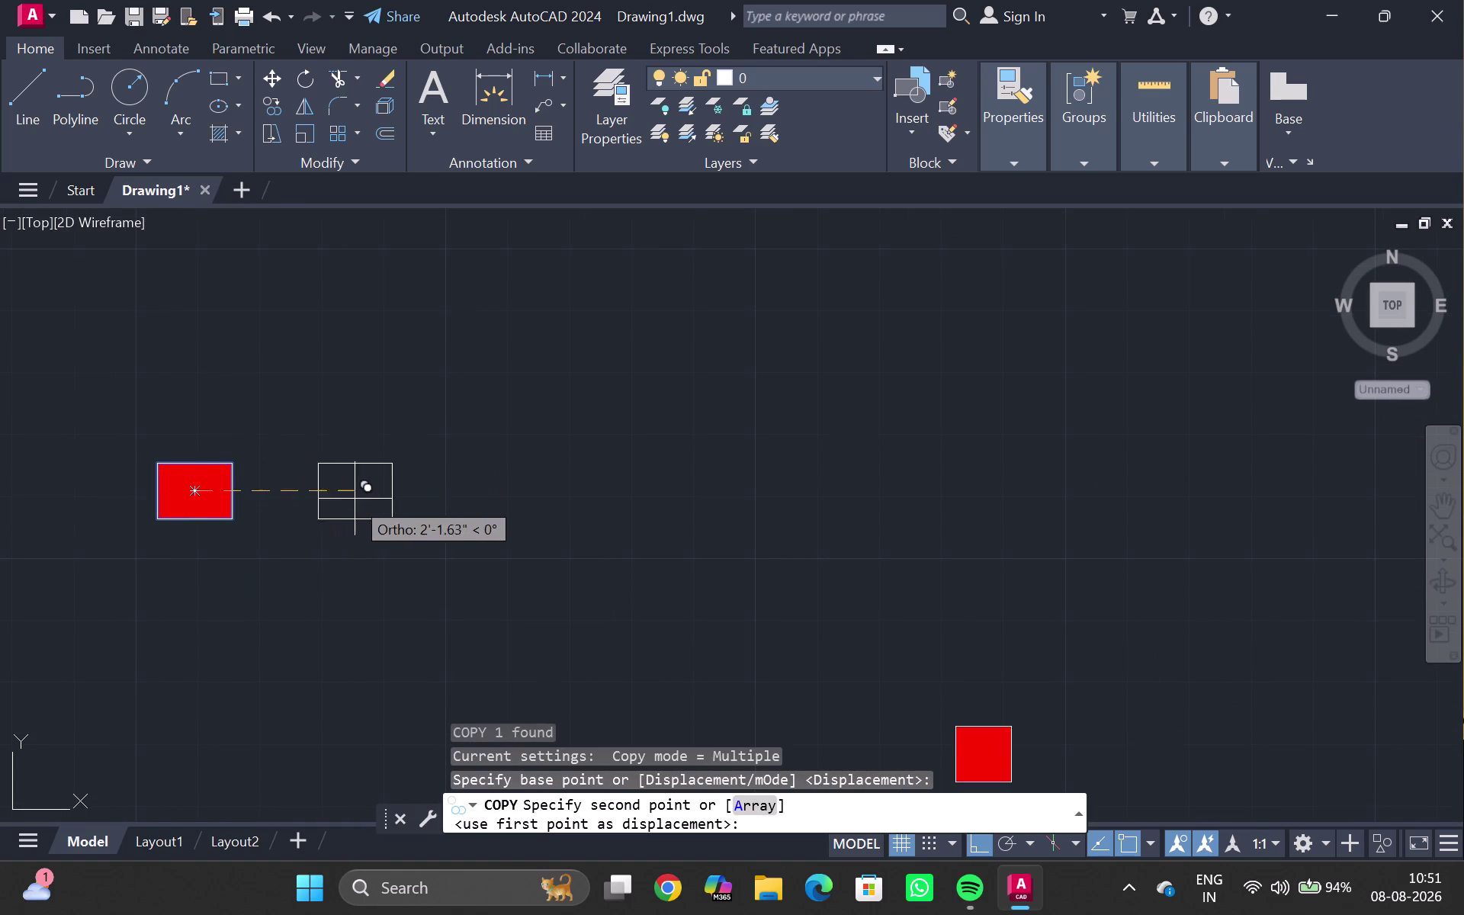
click(383, 499)
key(Escape)
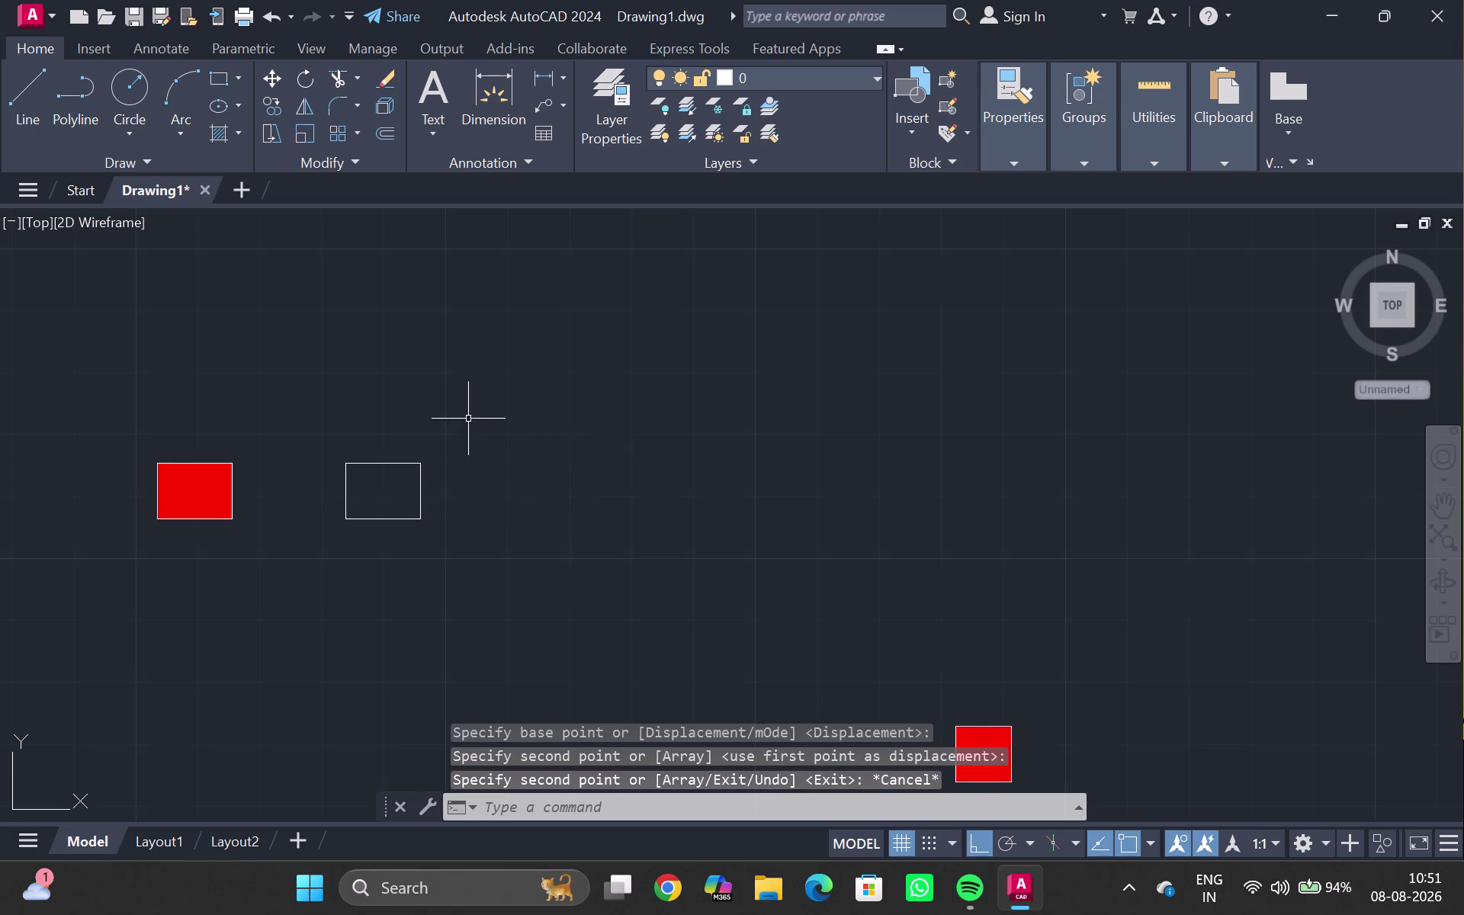
Cancel polyline editing on the copy, then group the red rectangle.
double_click(400, 462)
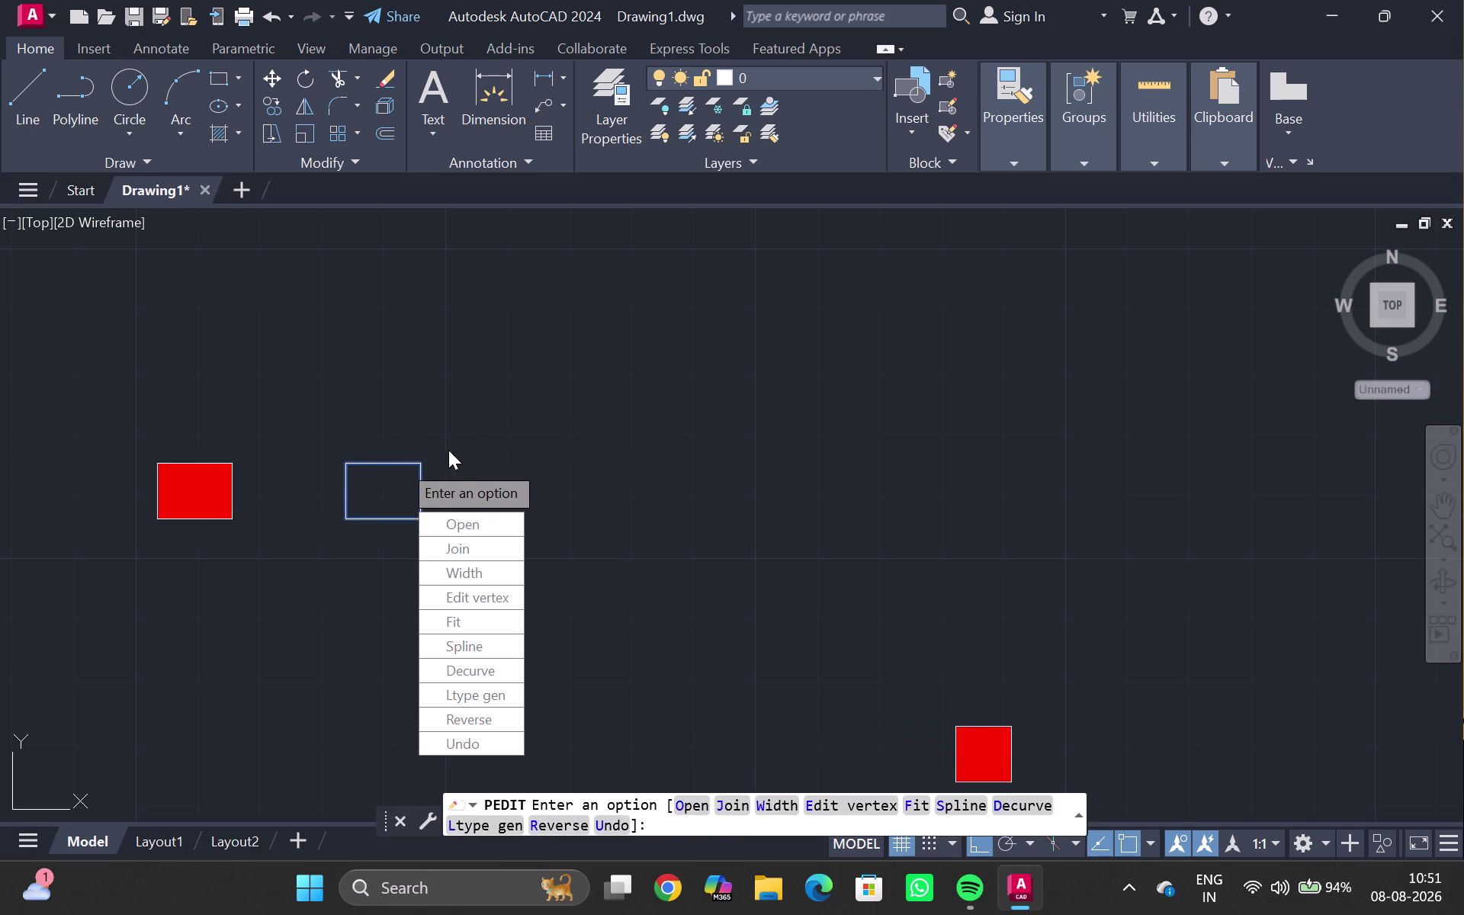
key(Escape)
drag(84, 441, 156, 550)
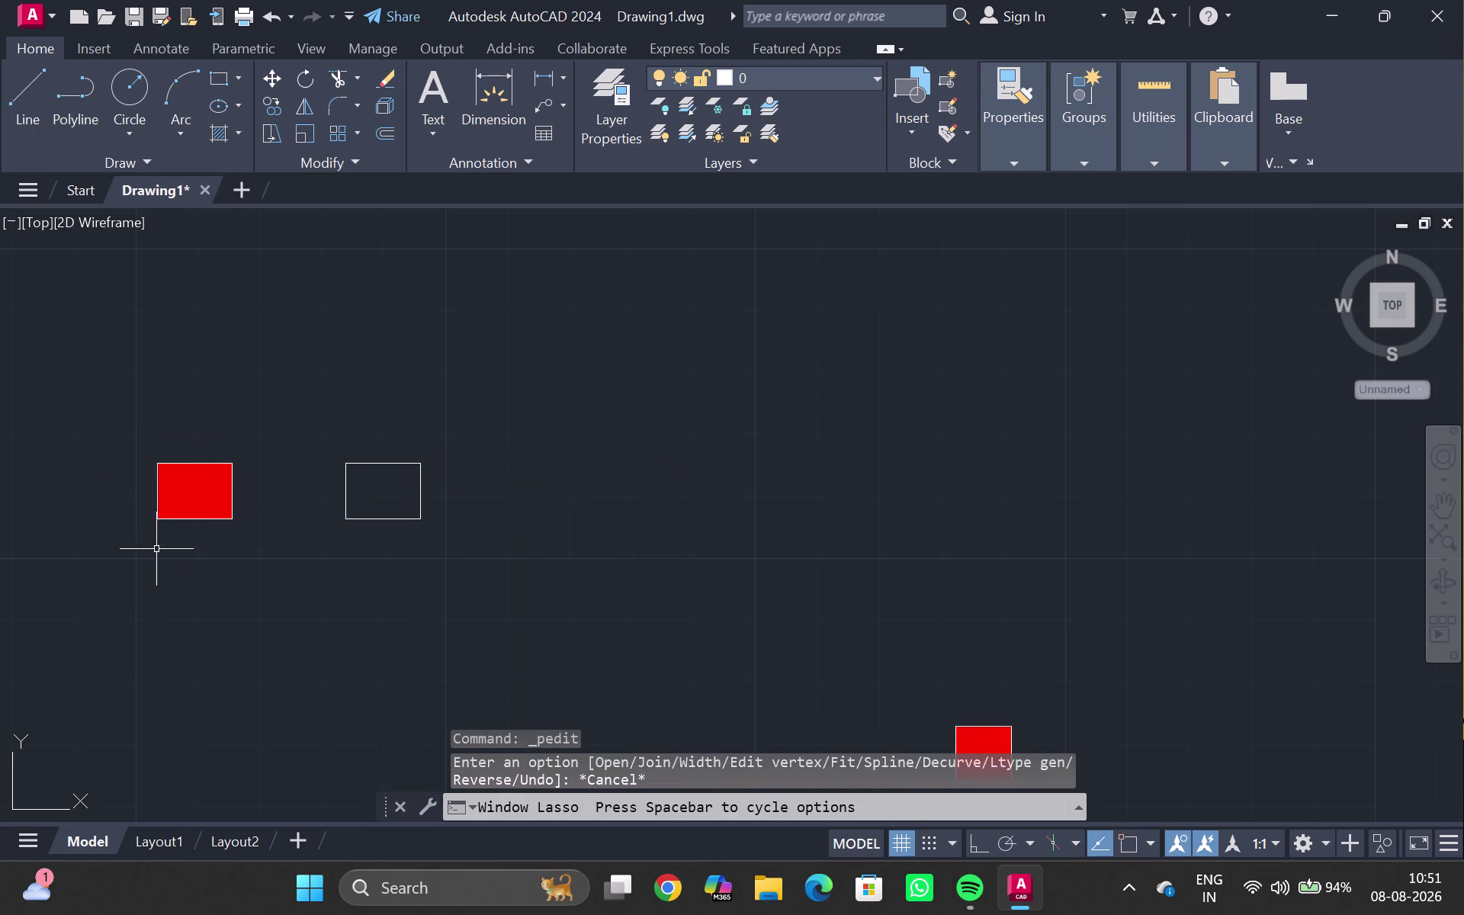
drag(147, 420, 124, 529)
drag(153, 424, 73, 512)
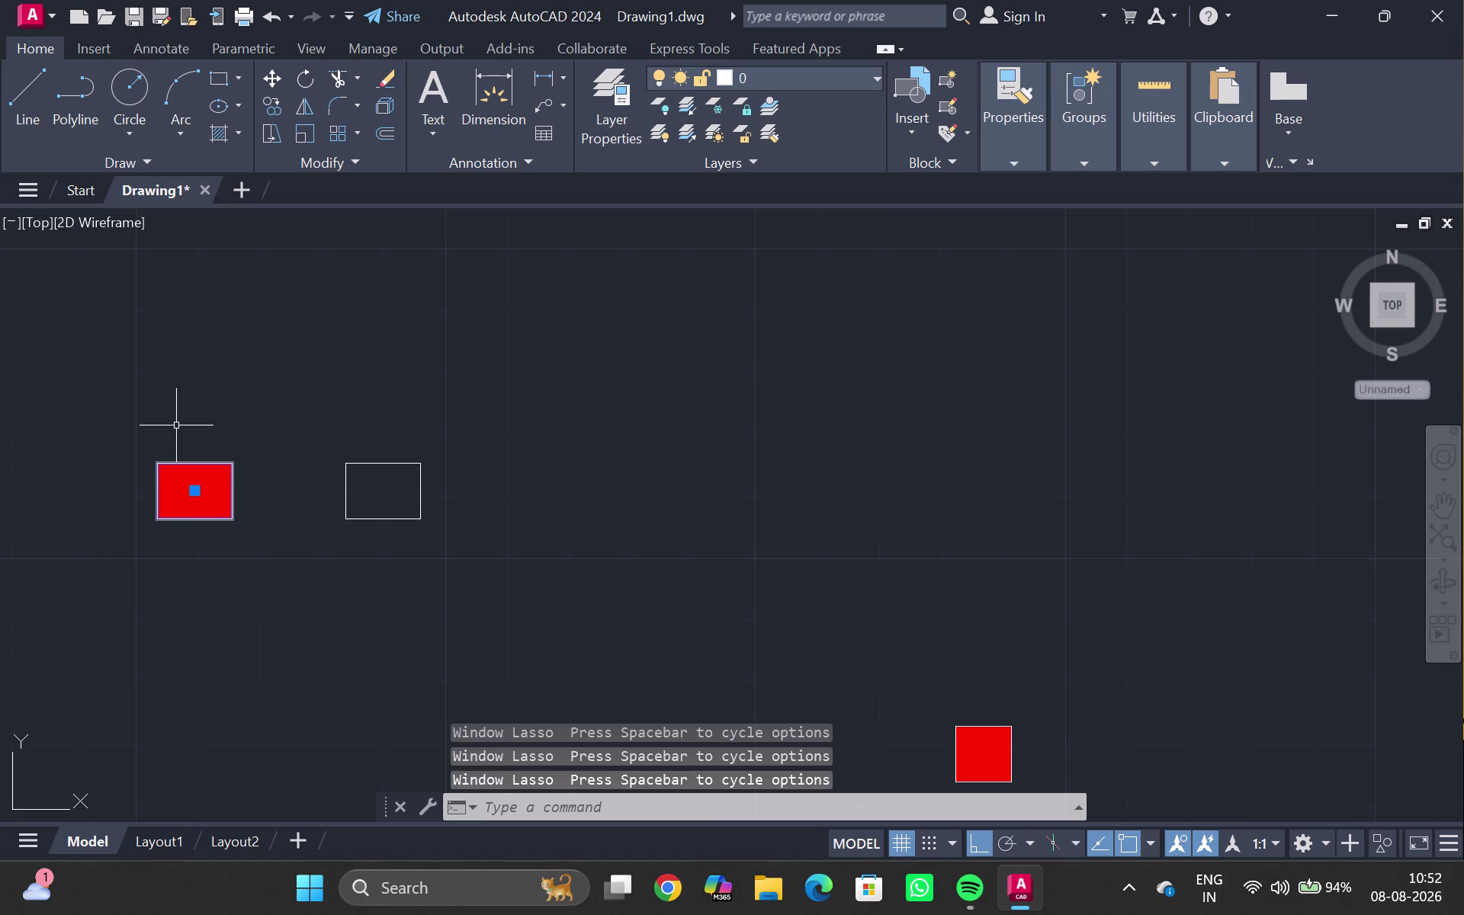
key(g)
key(Return)
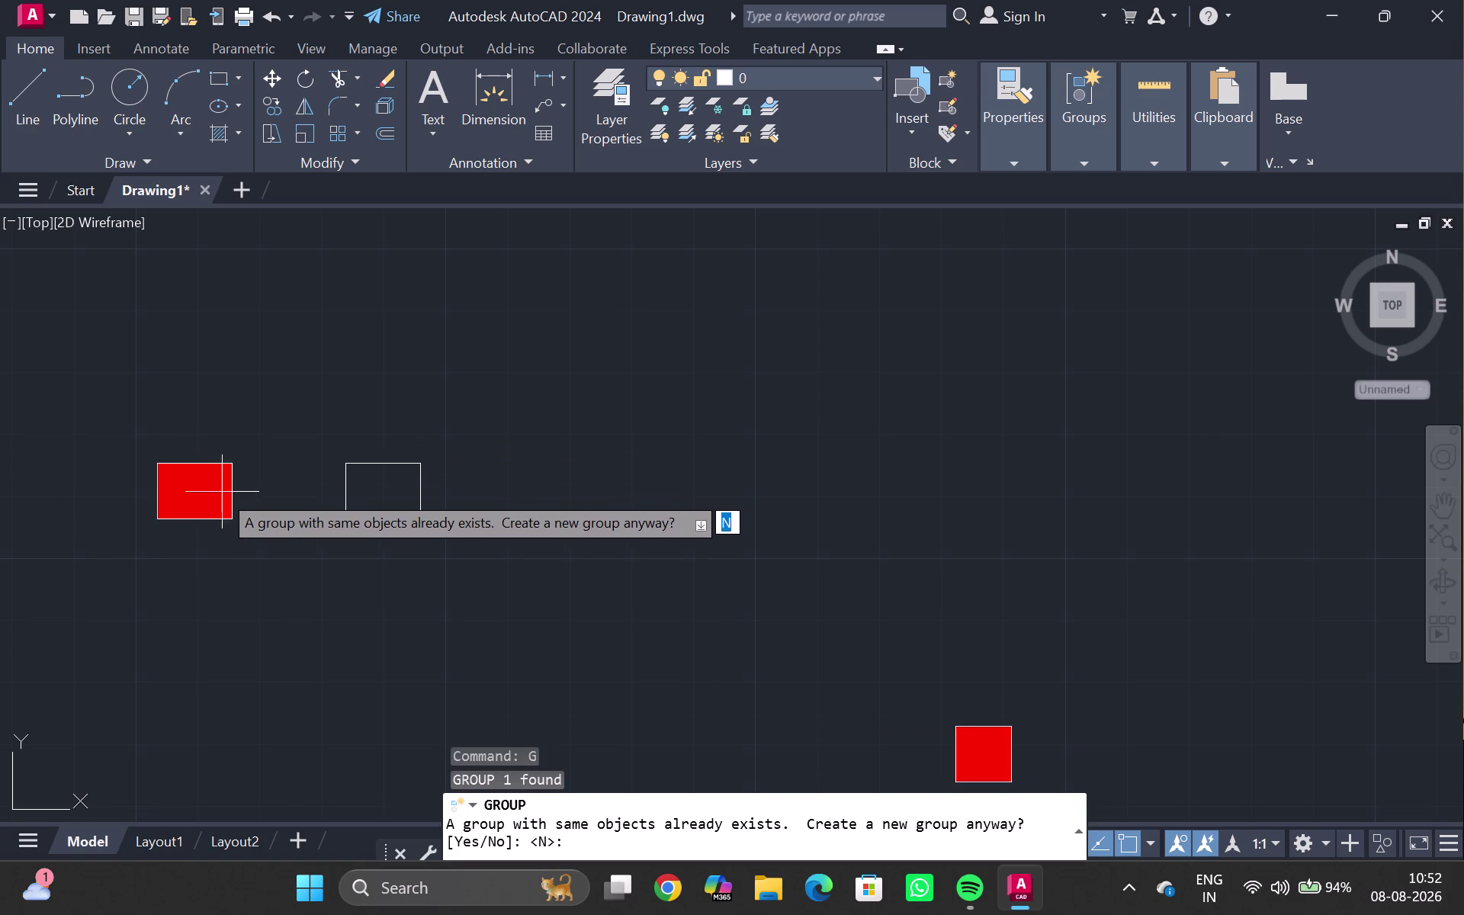
Cancel the duplicate-group and PEDIT prompts, then reselect the red rectangle and type CP.
click(179, 484)
click(230, 461)
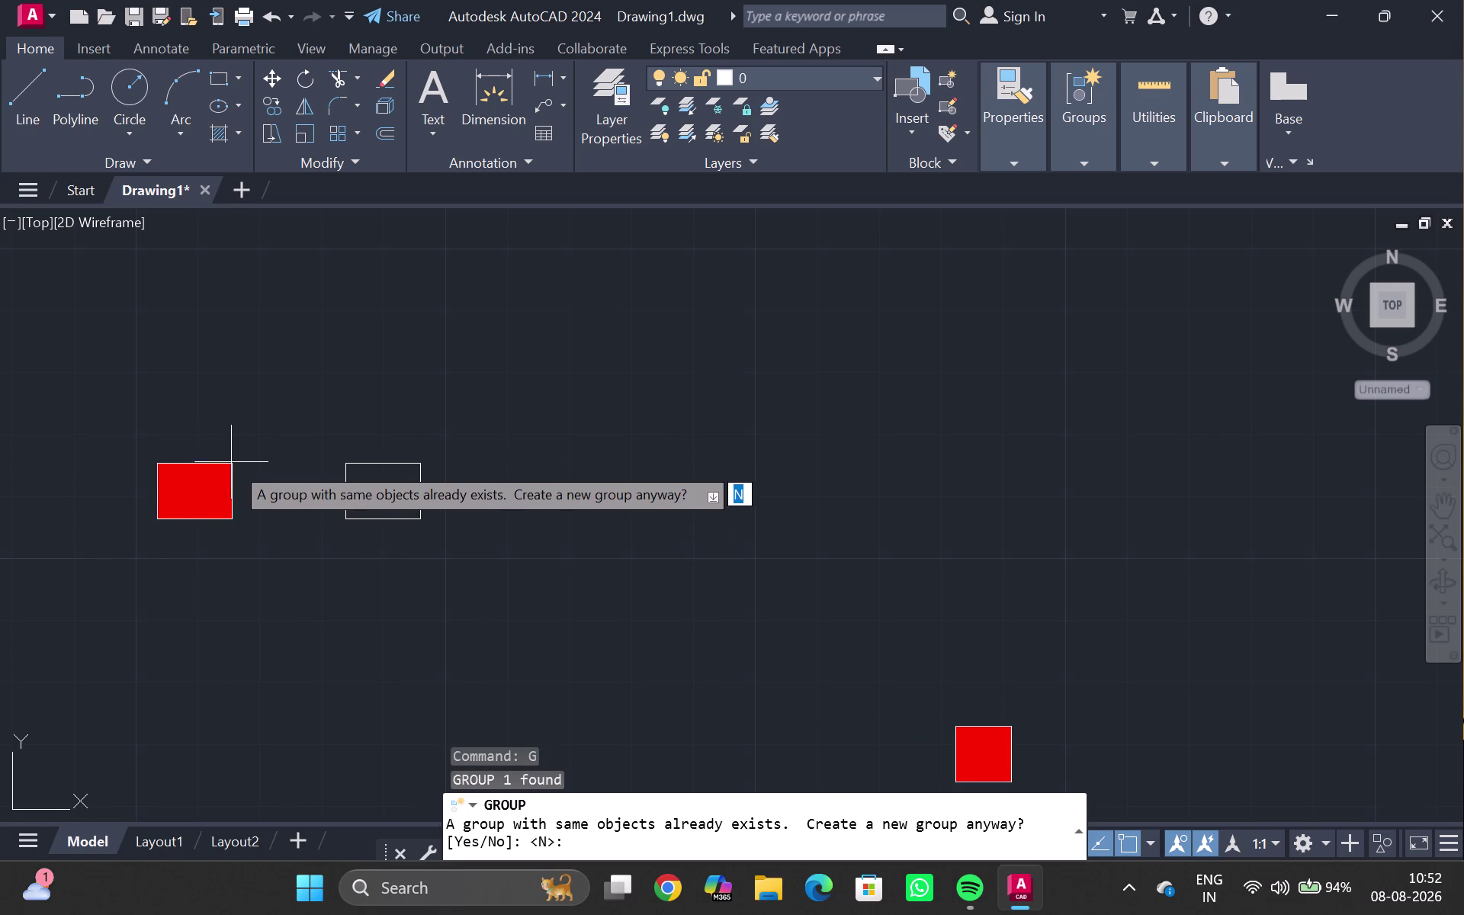
triple_click(235, 465)
click(234, 465)
key(Escape)
triple_click(229, 463)
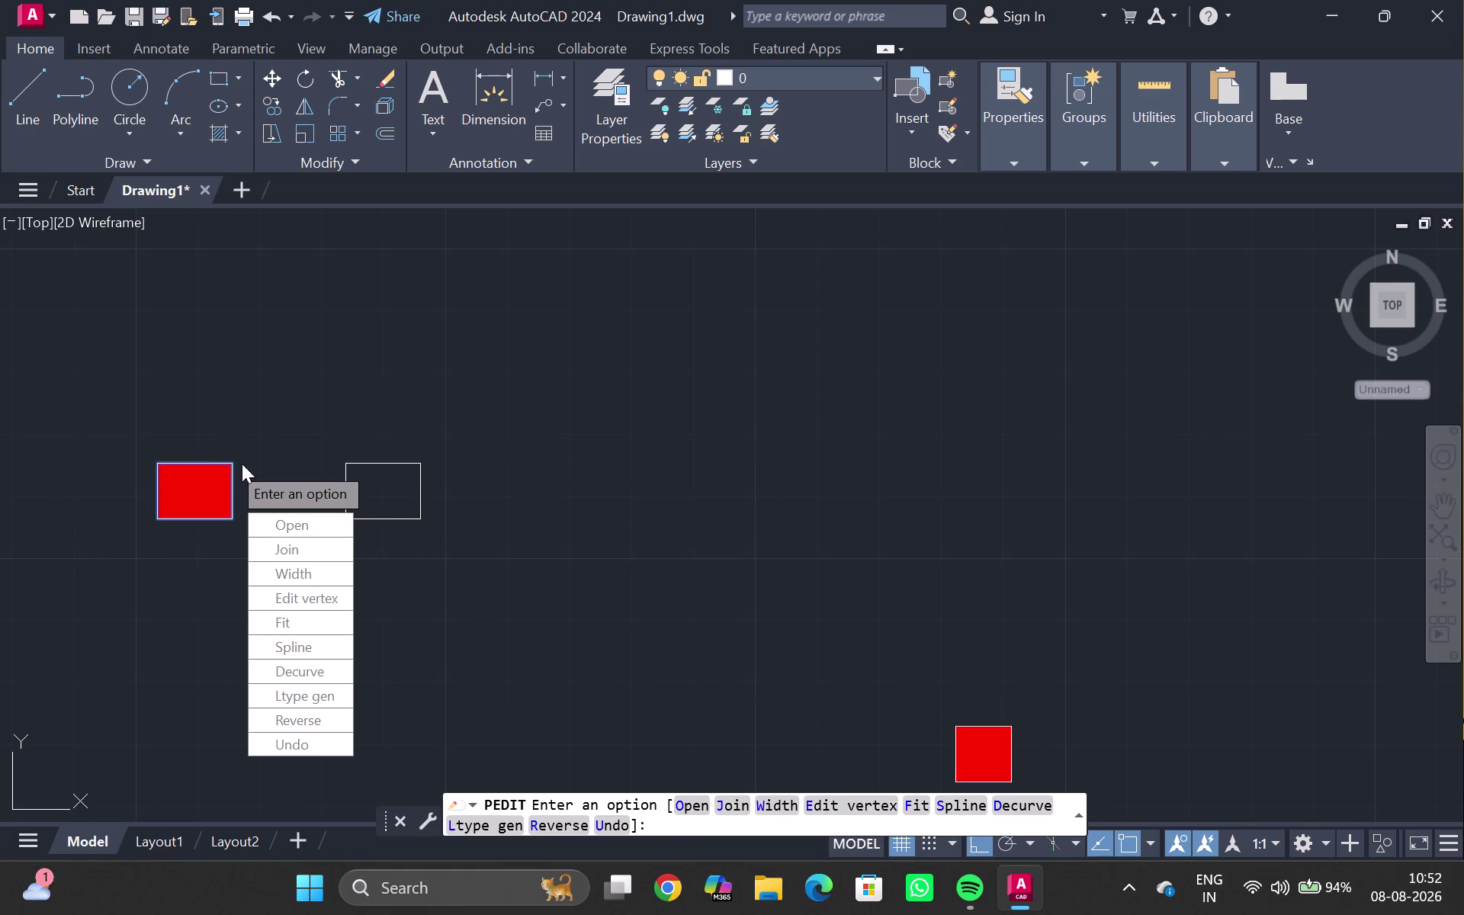
click(290, 450)
key(Escape)
right_click(234, 465)
click(192, 412)
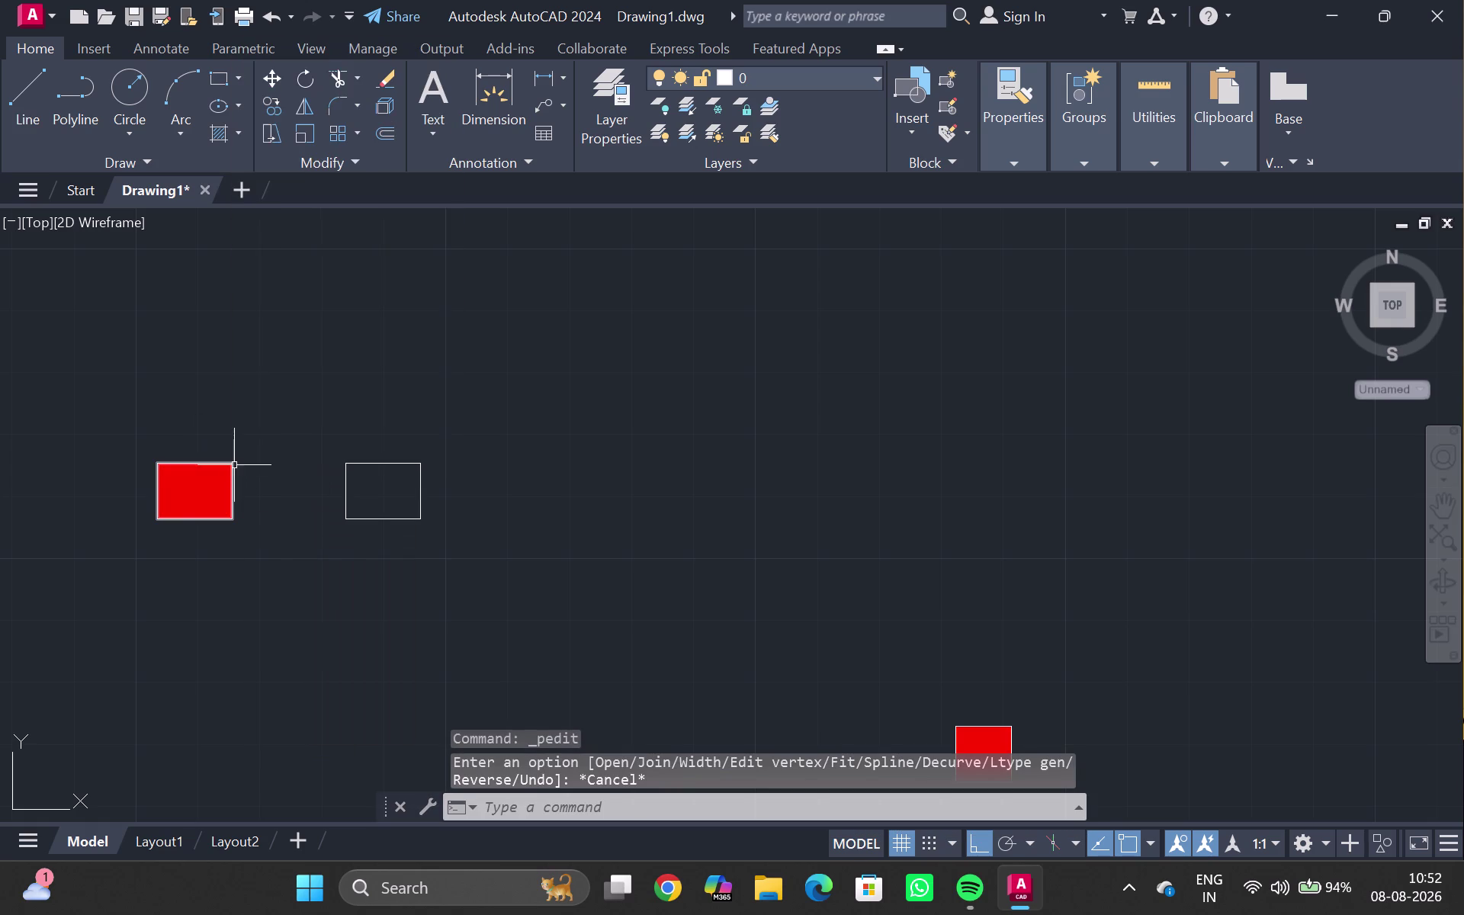
key(Escape)
click(228, 460)
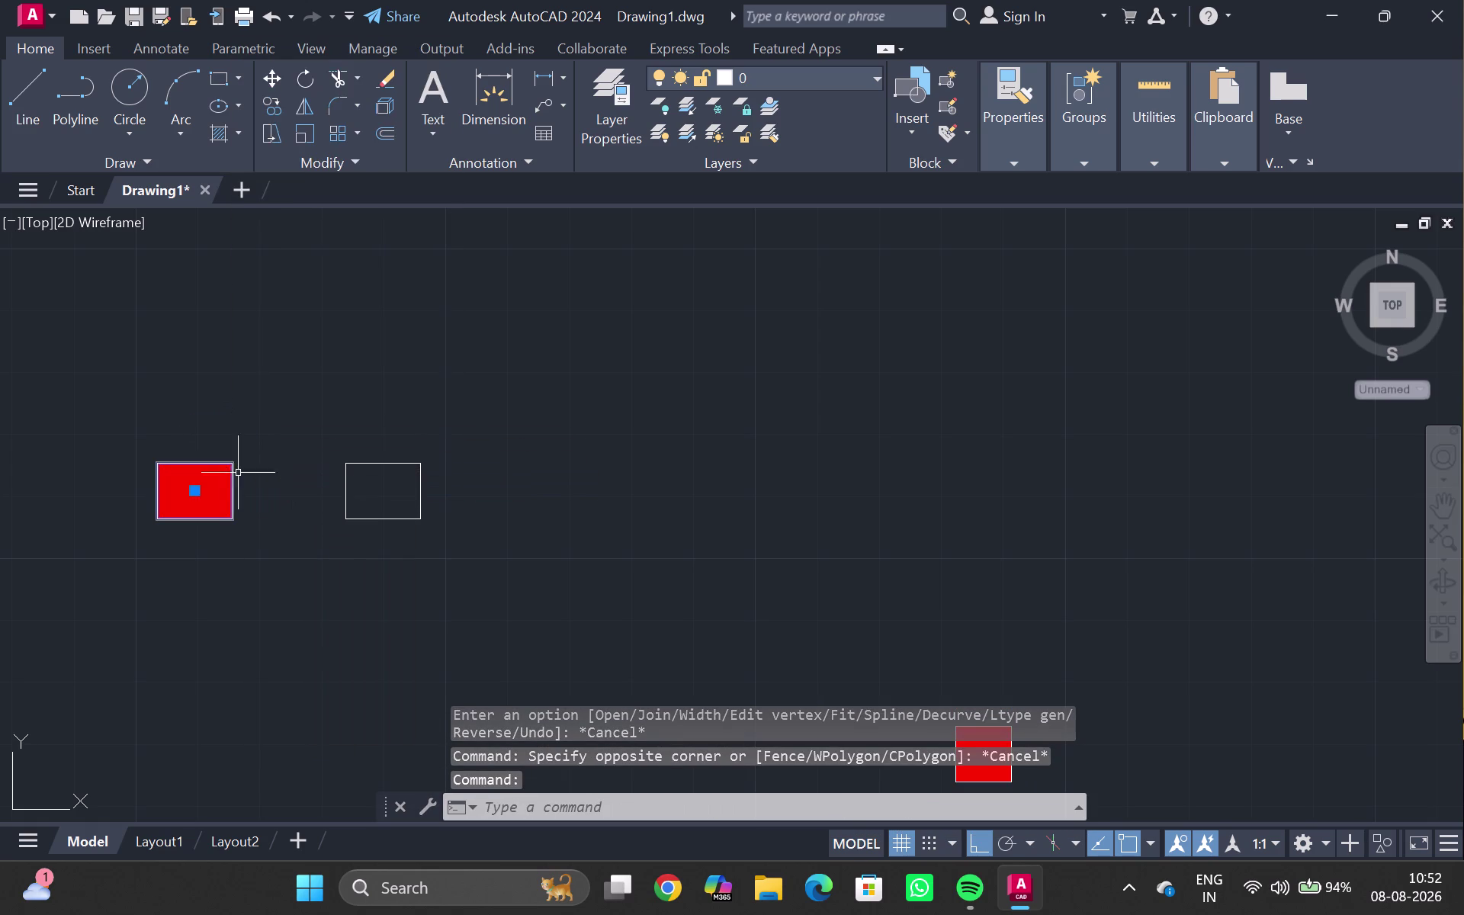
text(cp)
key(Return)
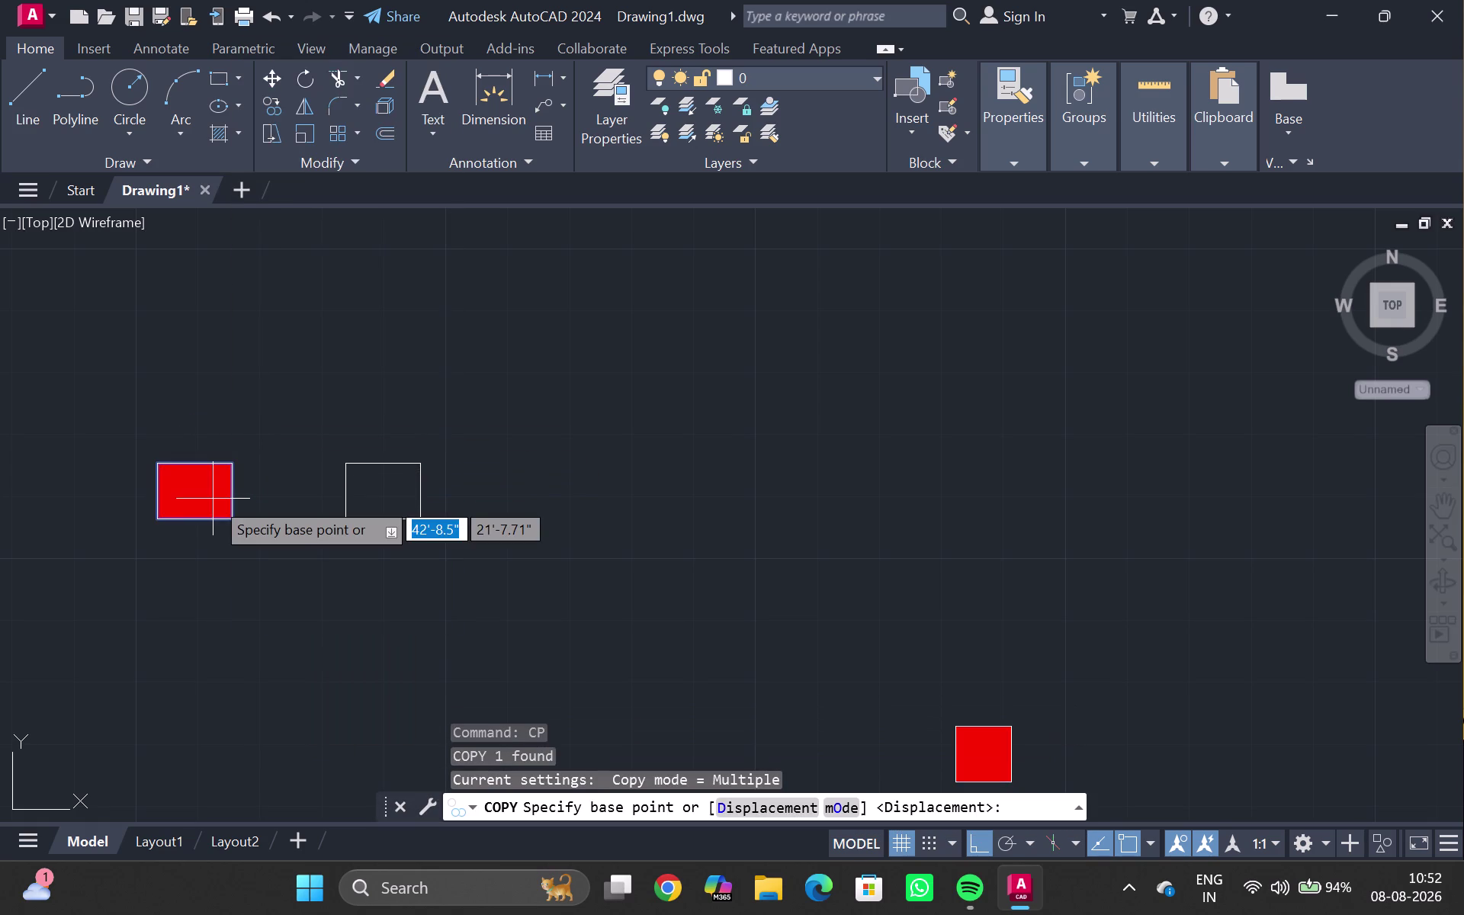
double_click(191, 500)
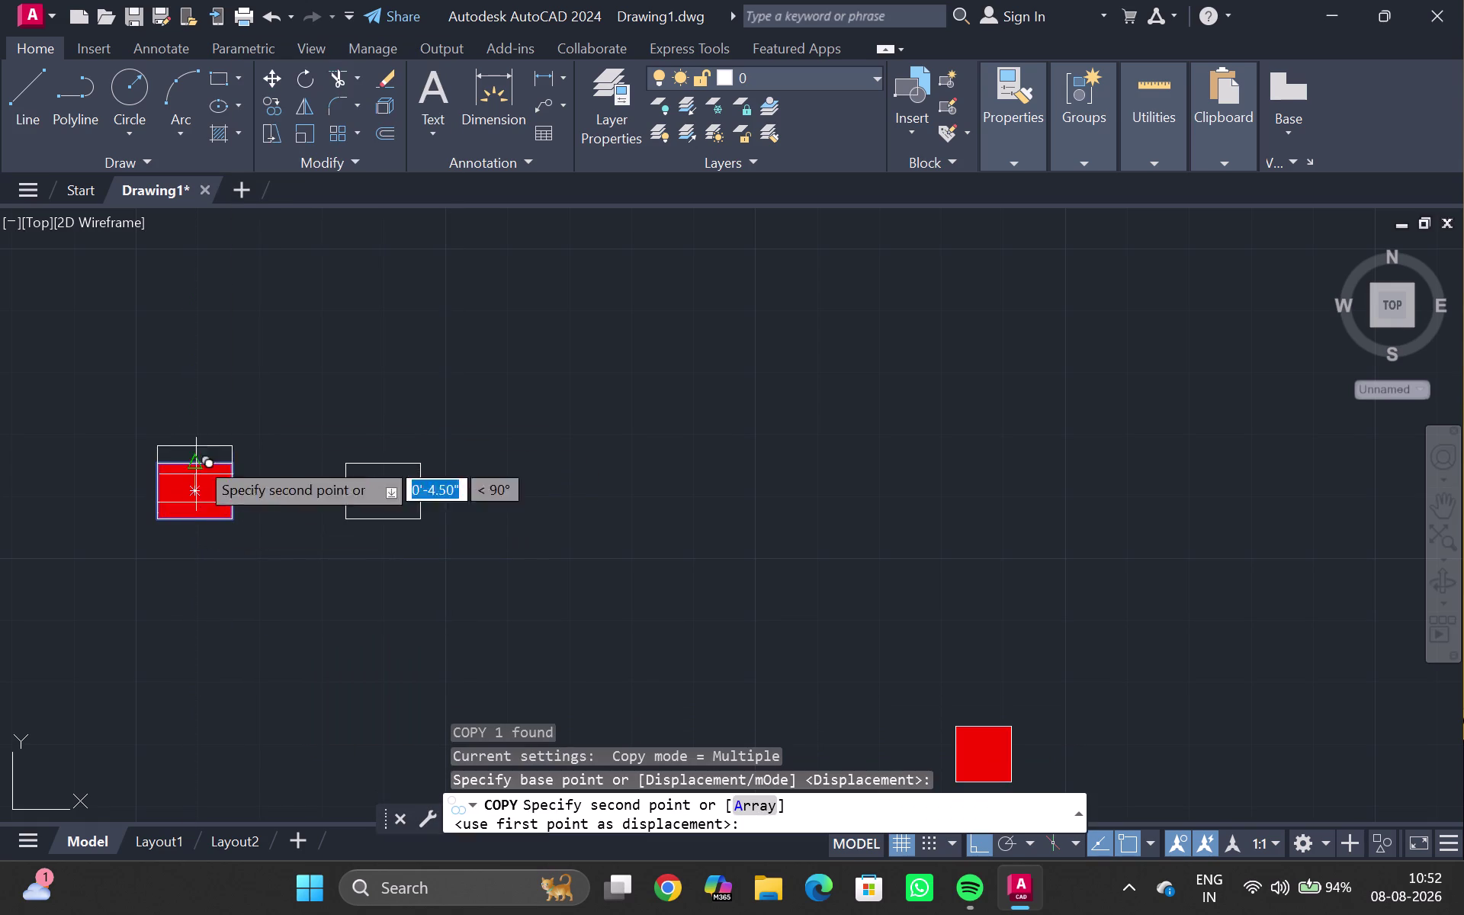
key(Escape)
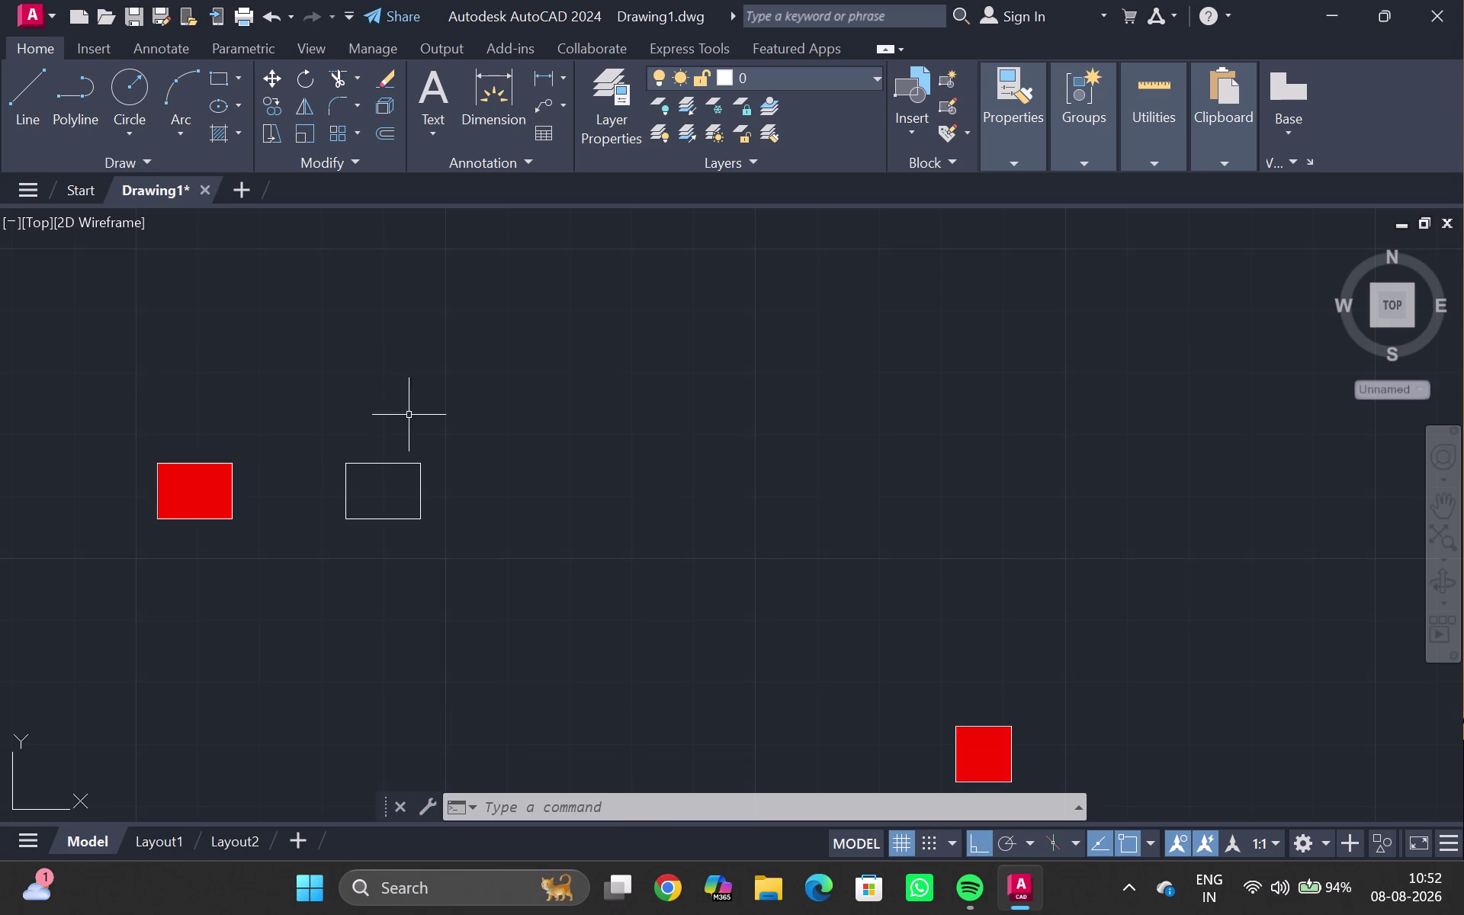
double_click(407, 462)
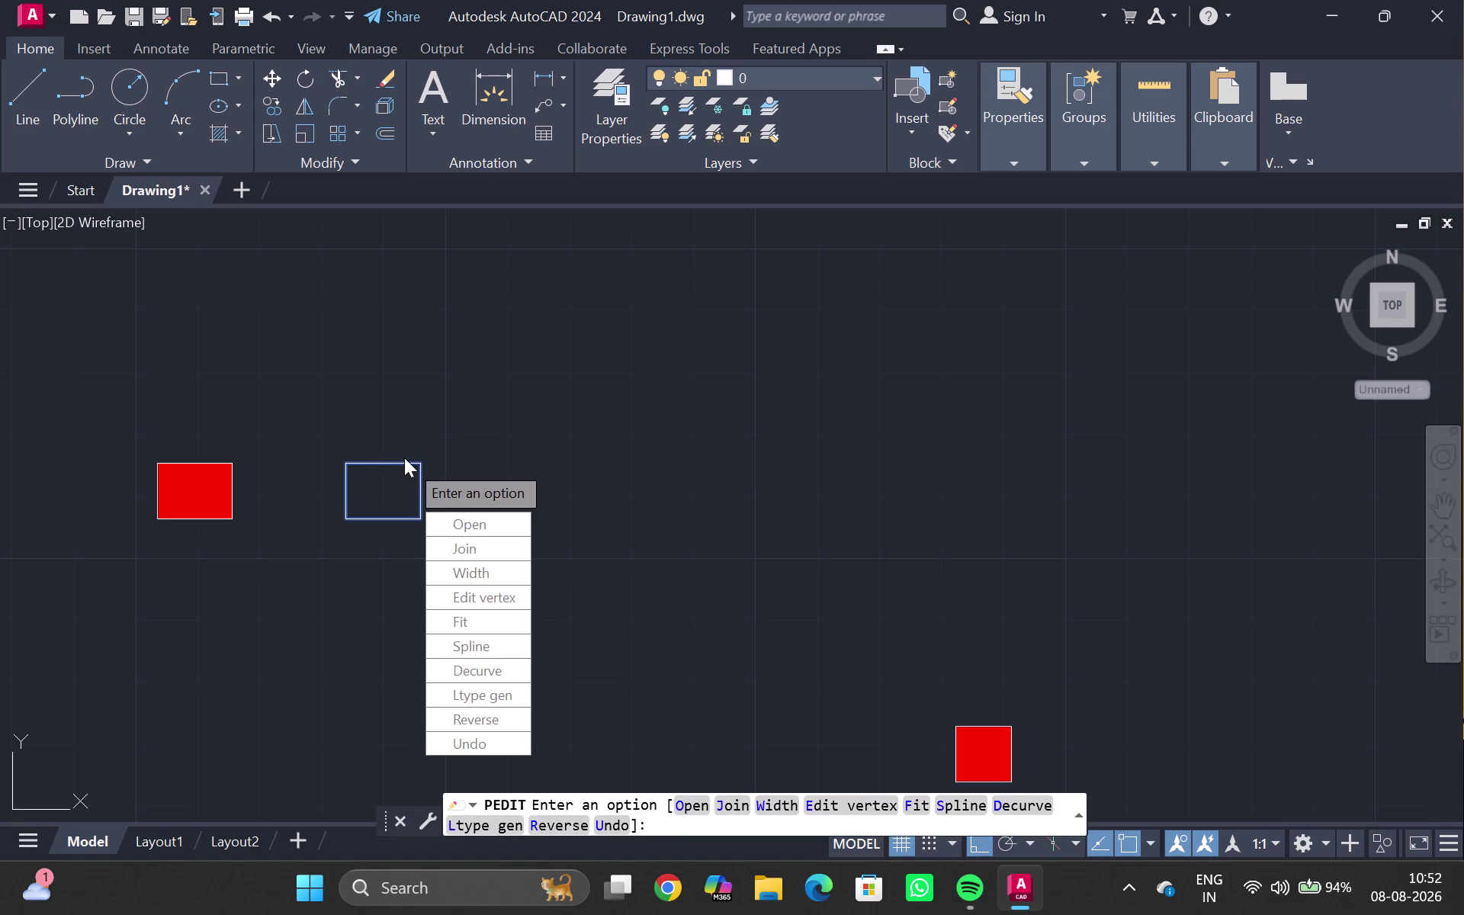
click(514, 388)
click(427, 446)
right_click(481, 407)
click(451, 419)
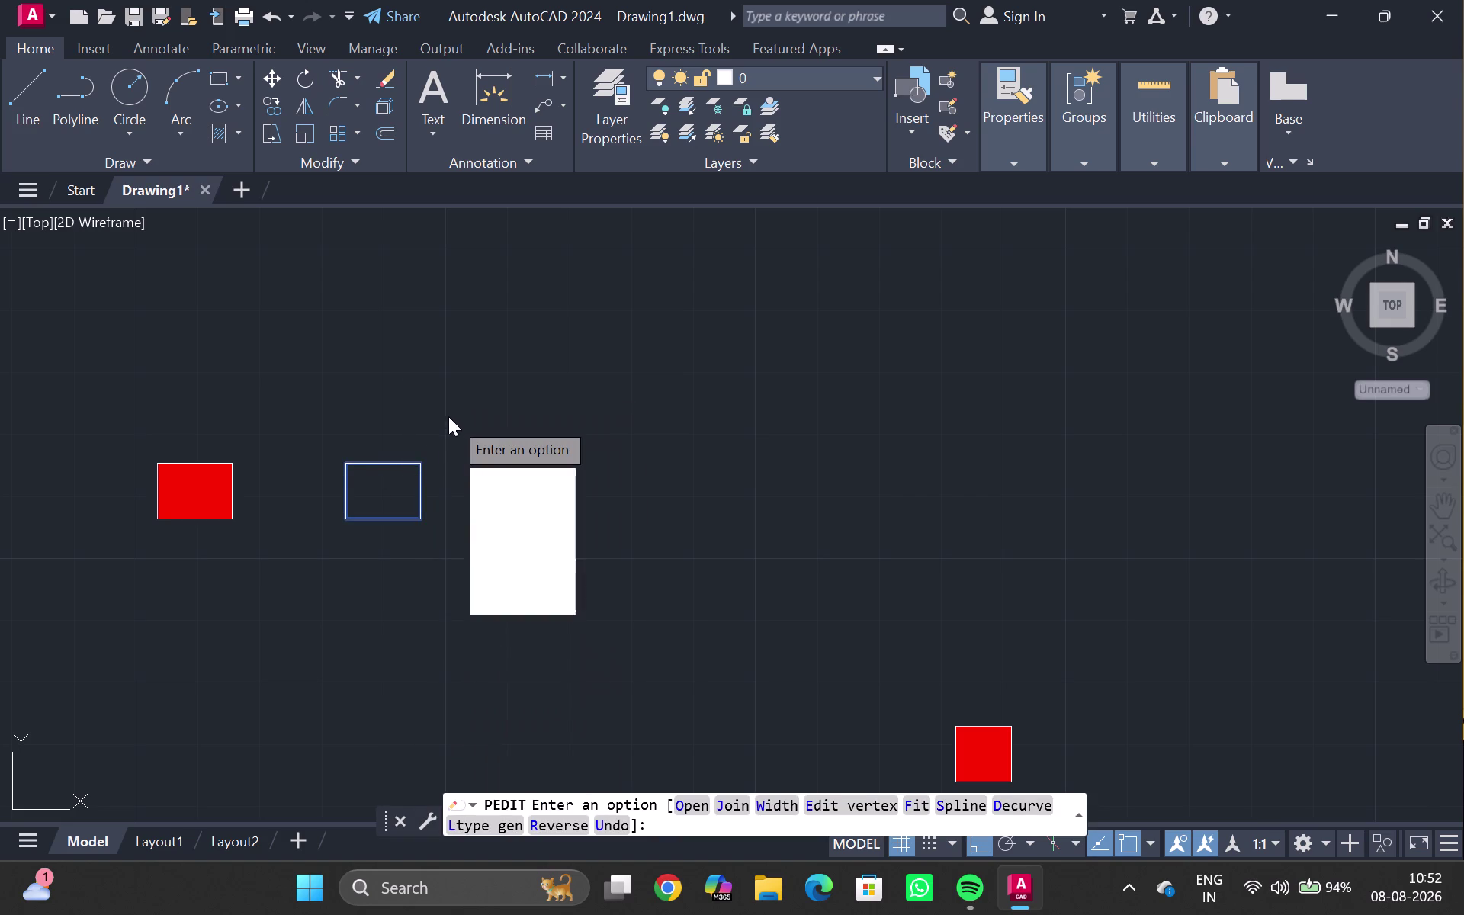
click(446, 413)
key(Escape)
click(392, 466)
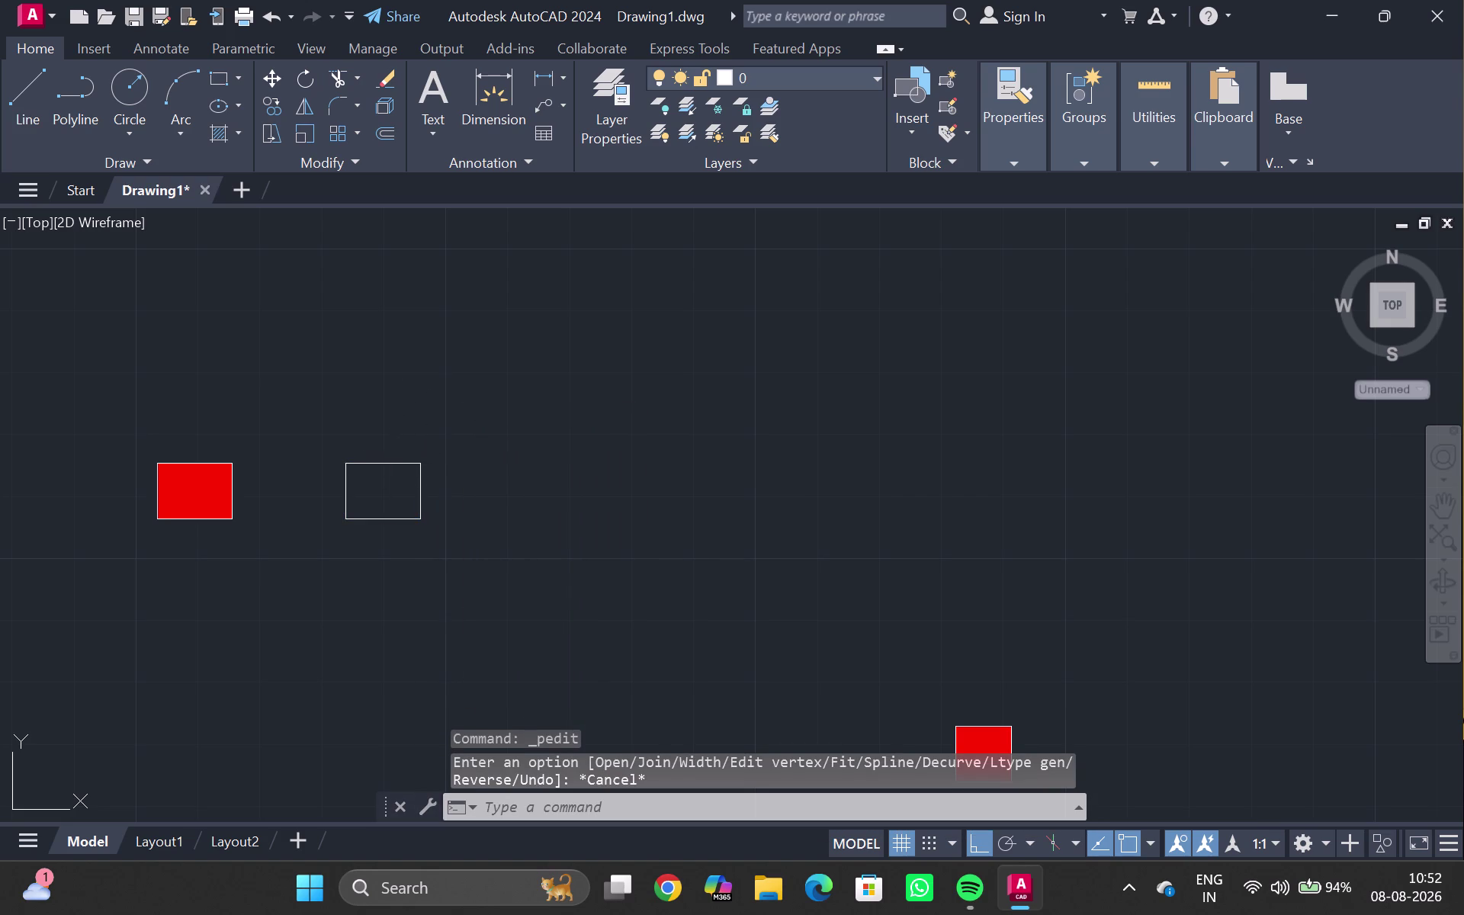
text(ro)
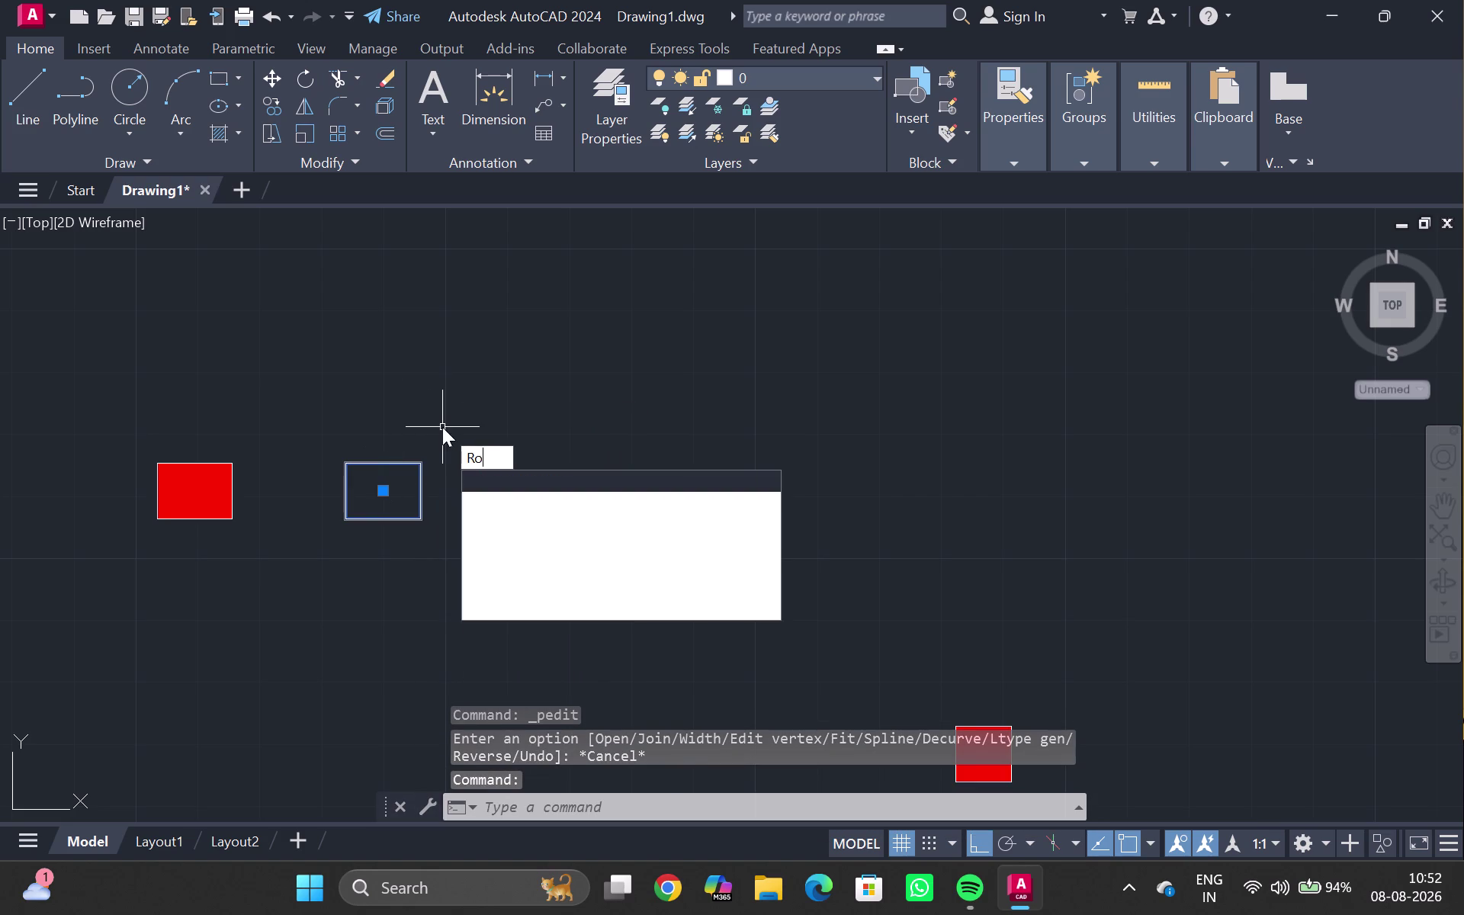
Rotate the selected rectangle 90° so it stands upright.
key(Return)
double_click(388, 488)
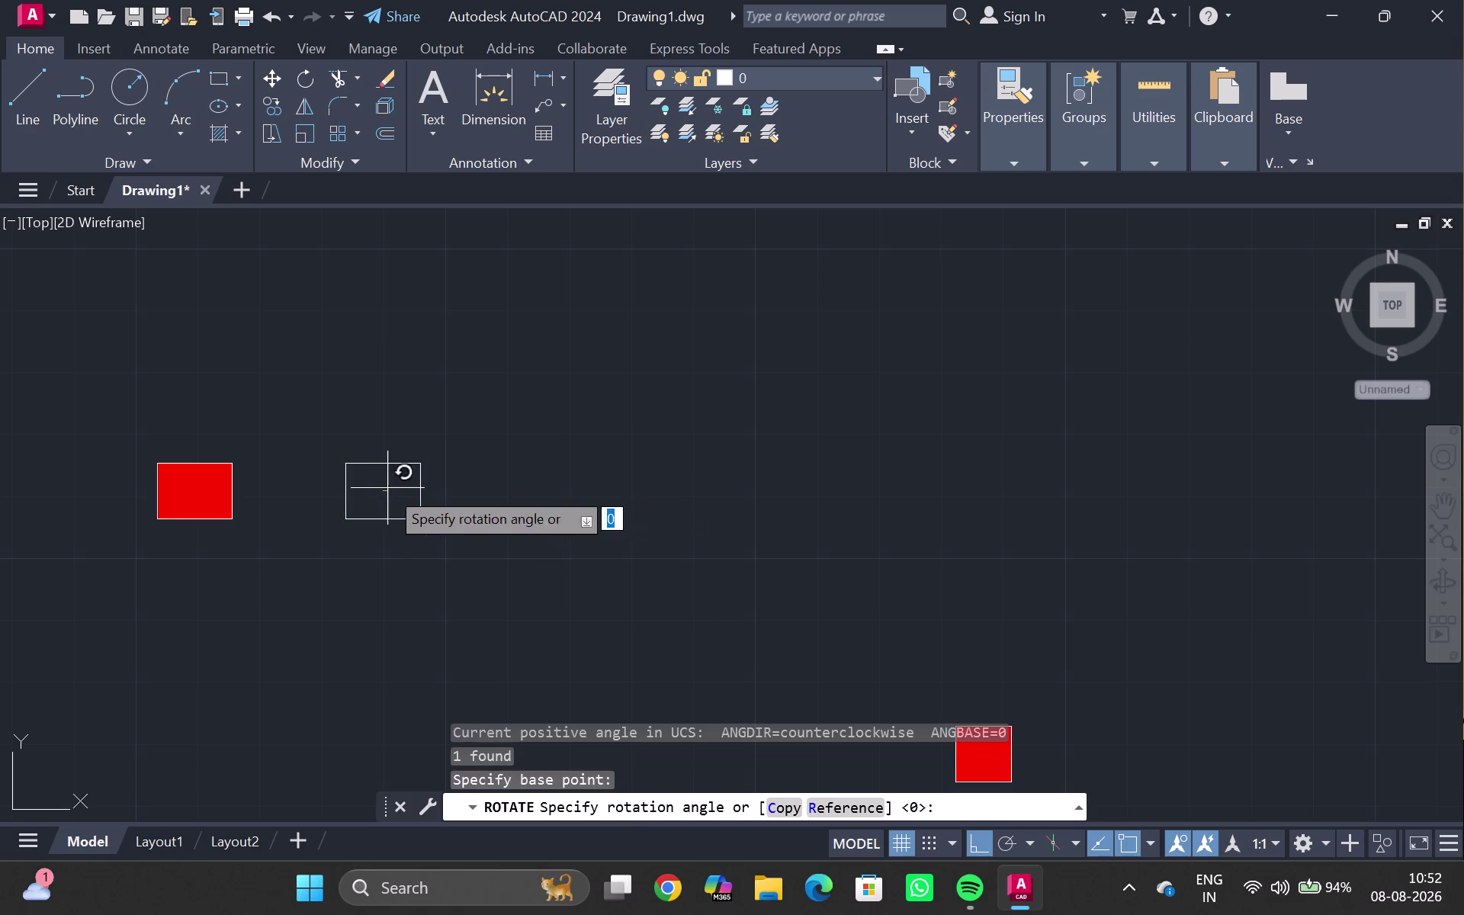
click(383, 520)
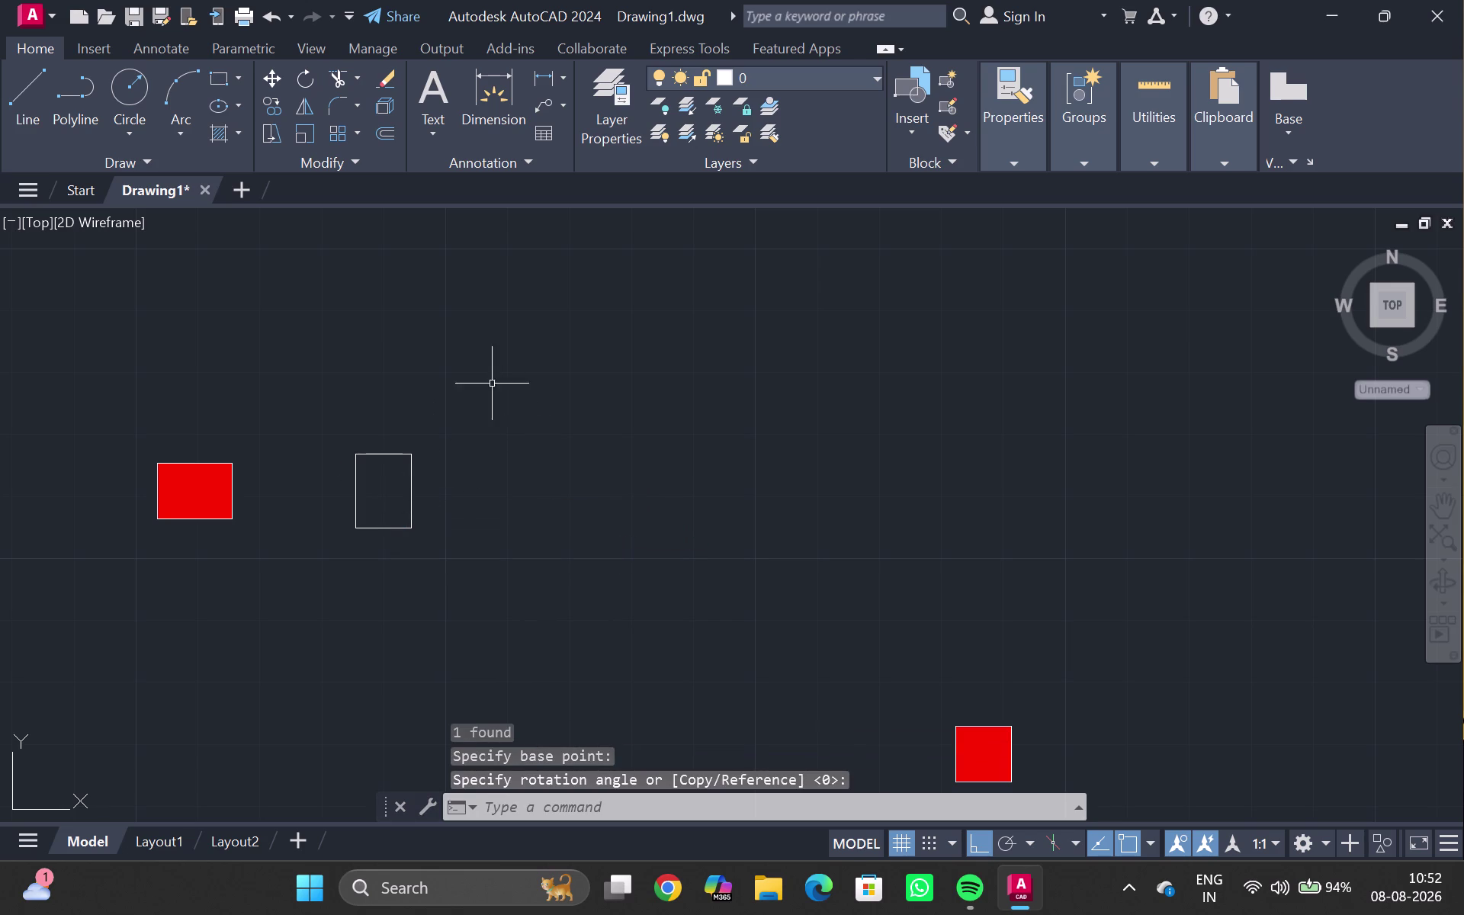
key(Escape)
Fill the upright rectangle with a solid red hatch.
key(h)
key(Return)
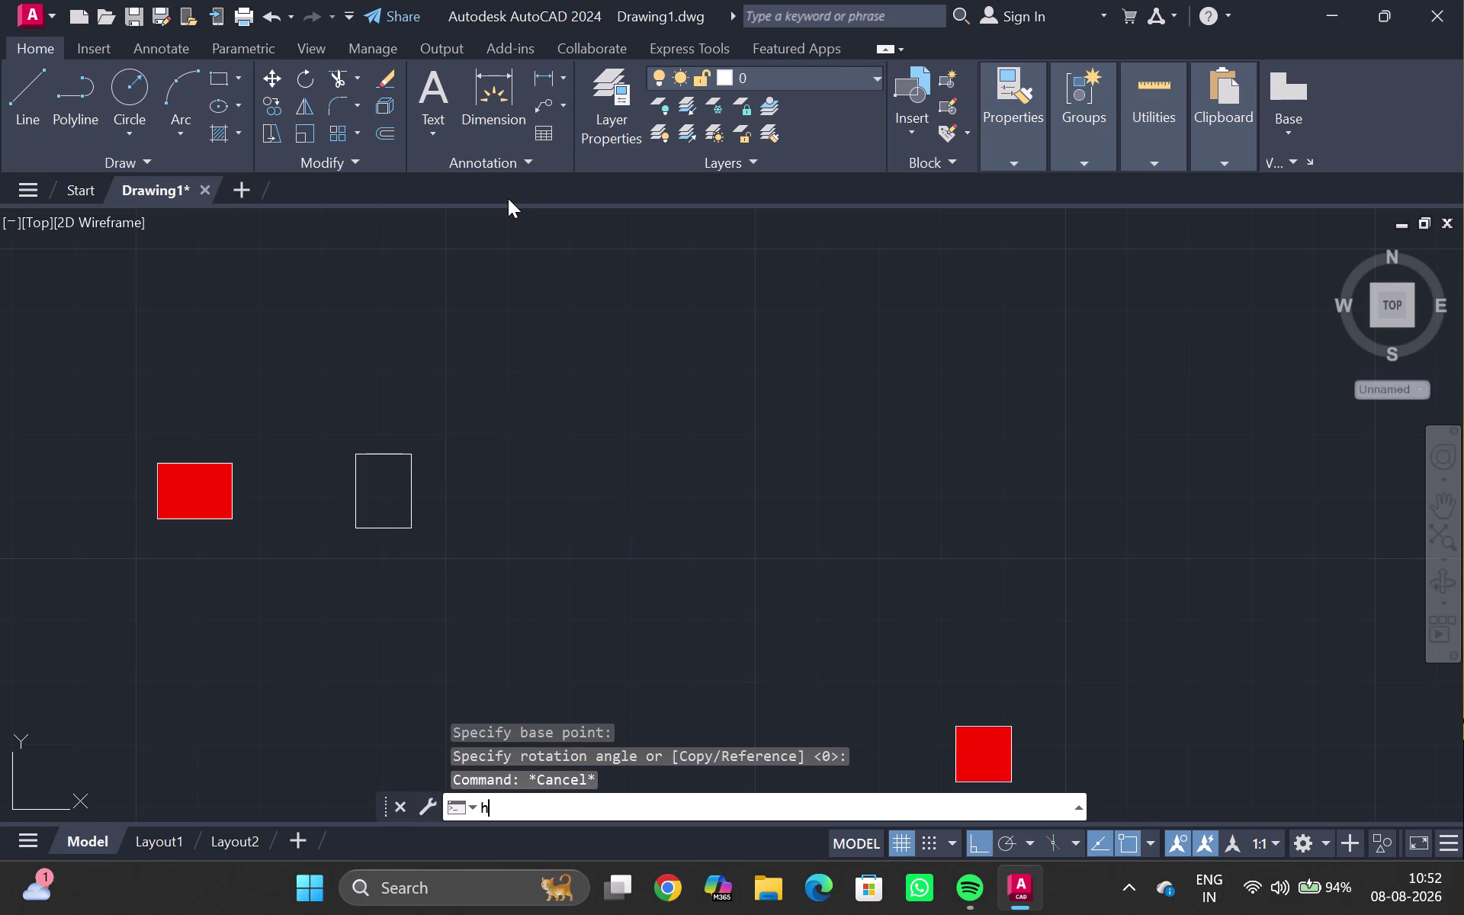
double_click(573, 95)
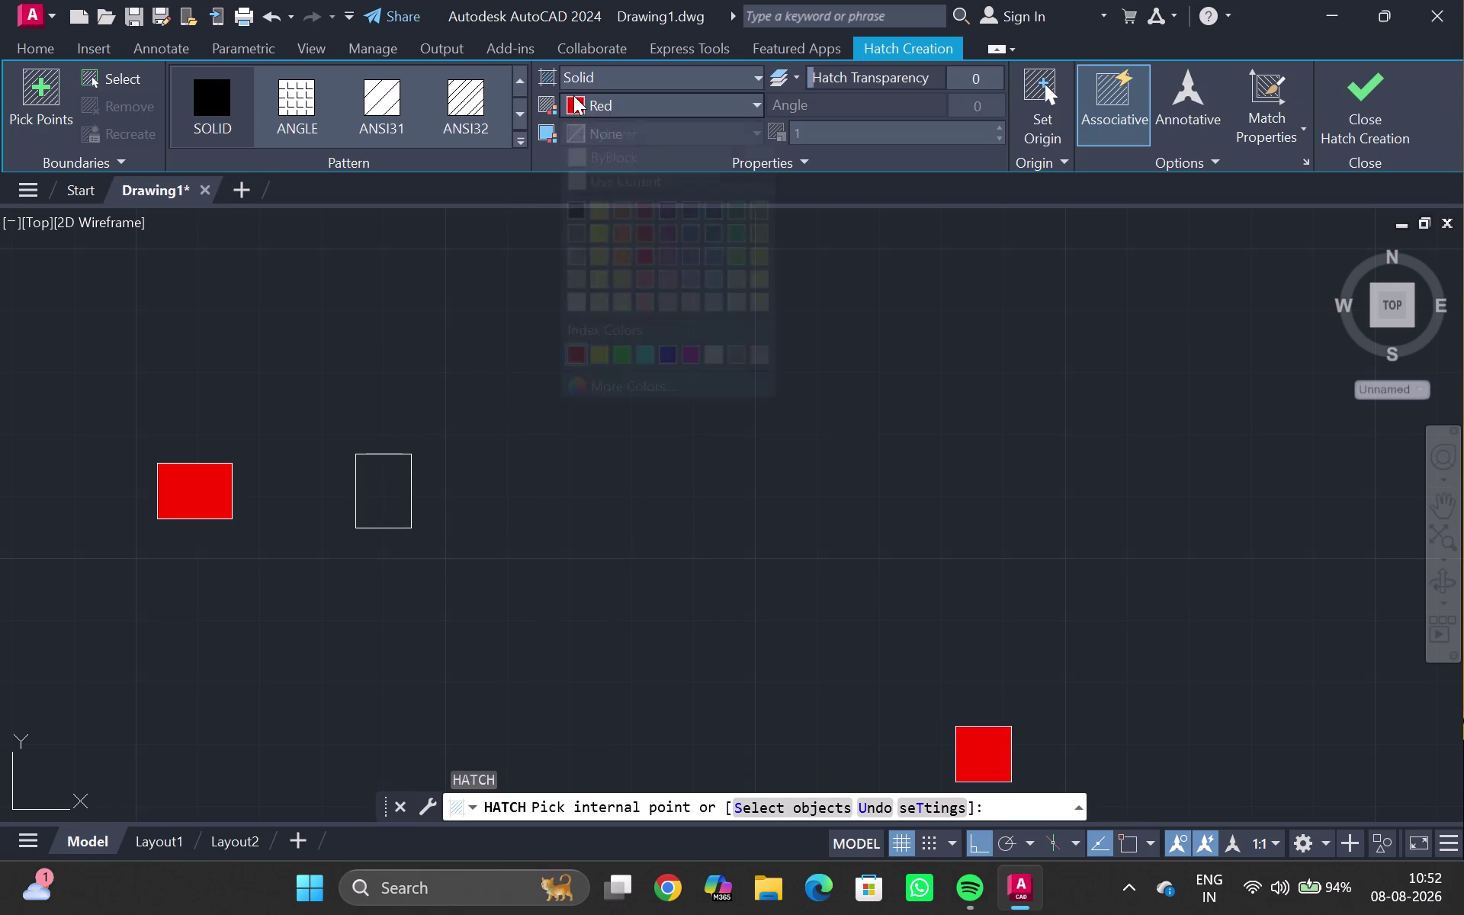
click(392, 467)
key(Escape)
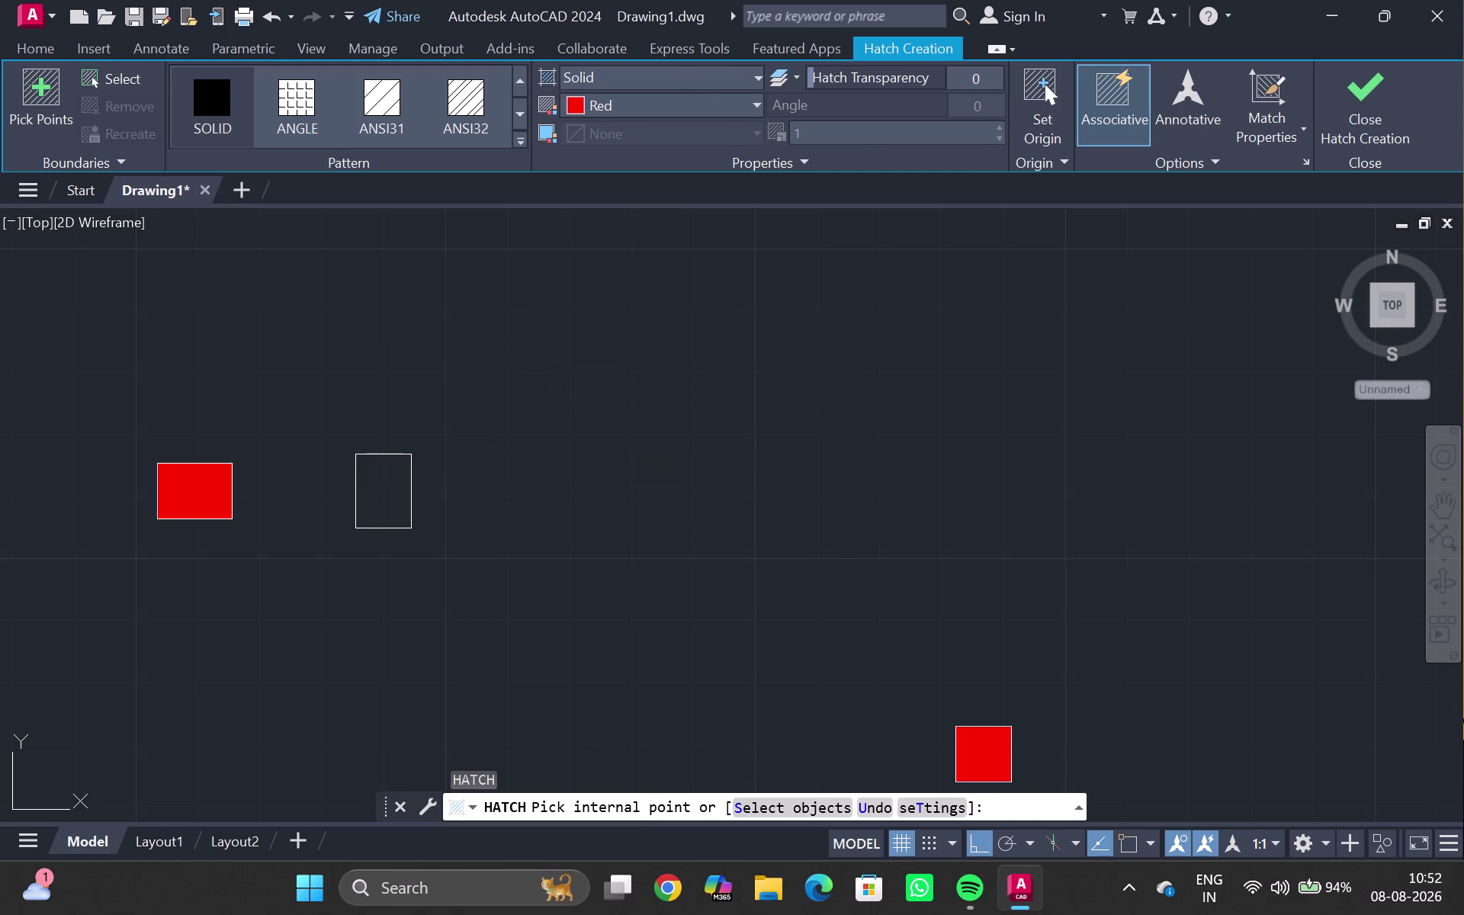
key(h)
key(Return)
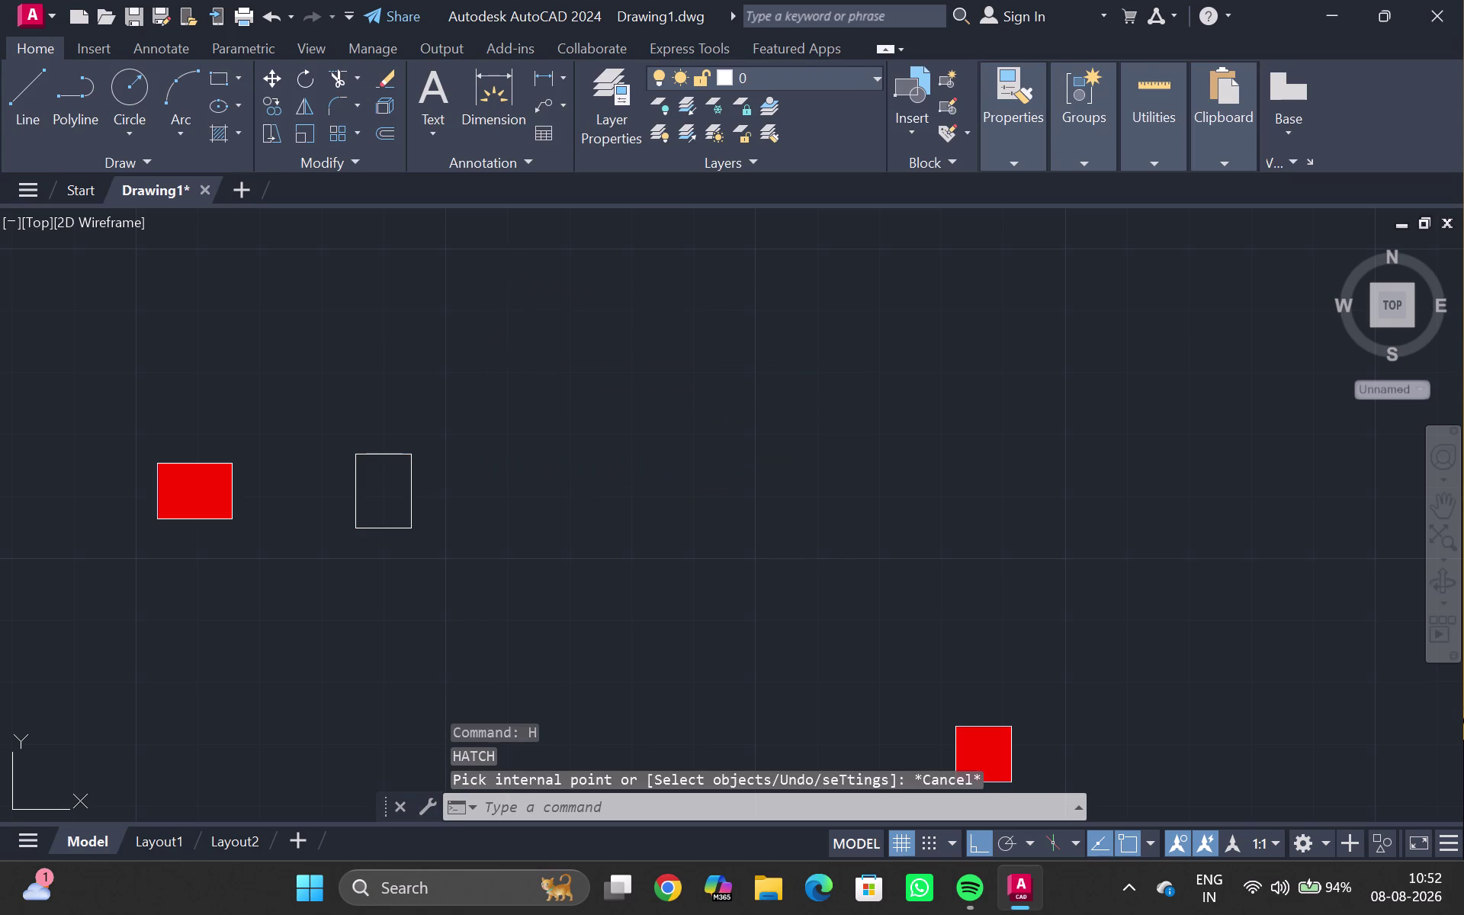
click(374, 490)
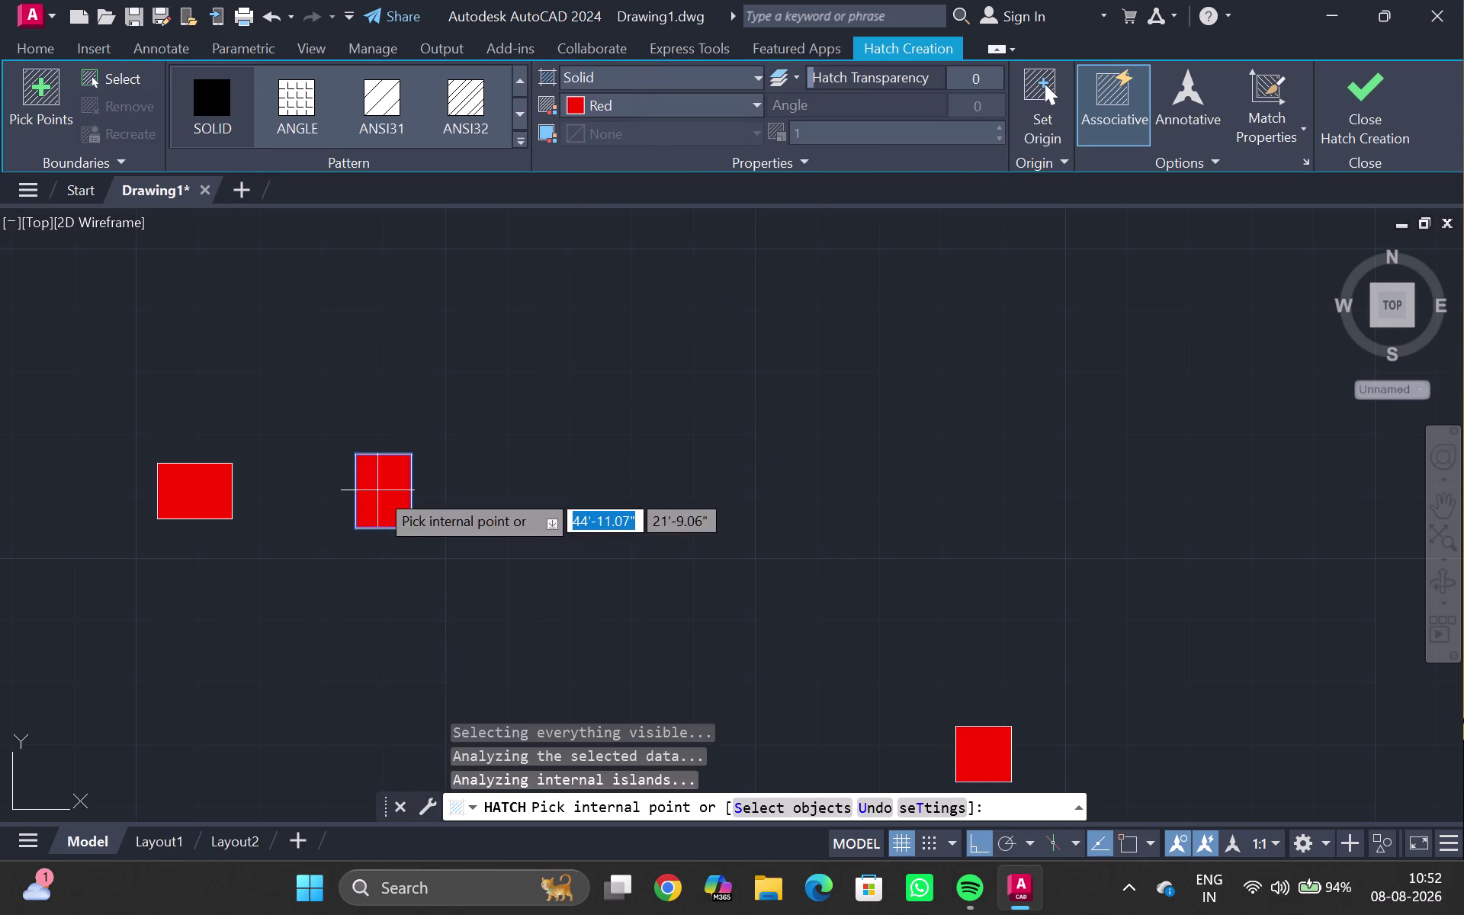
triple_click(387, 481)
key(Escape)
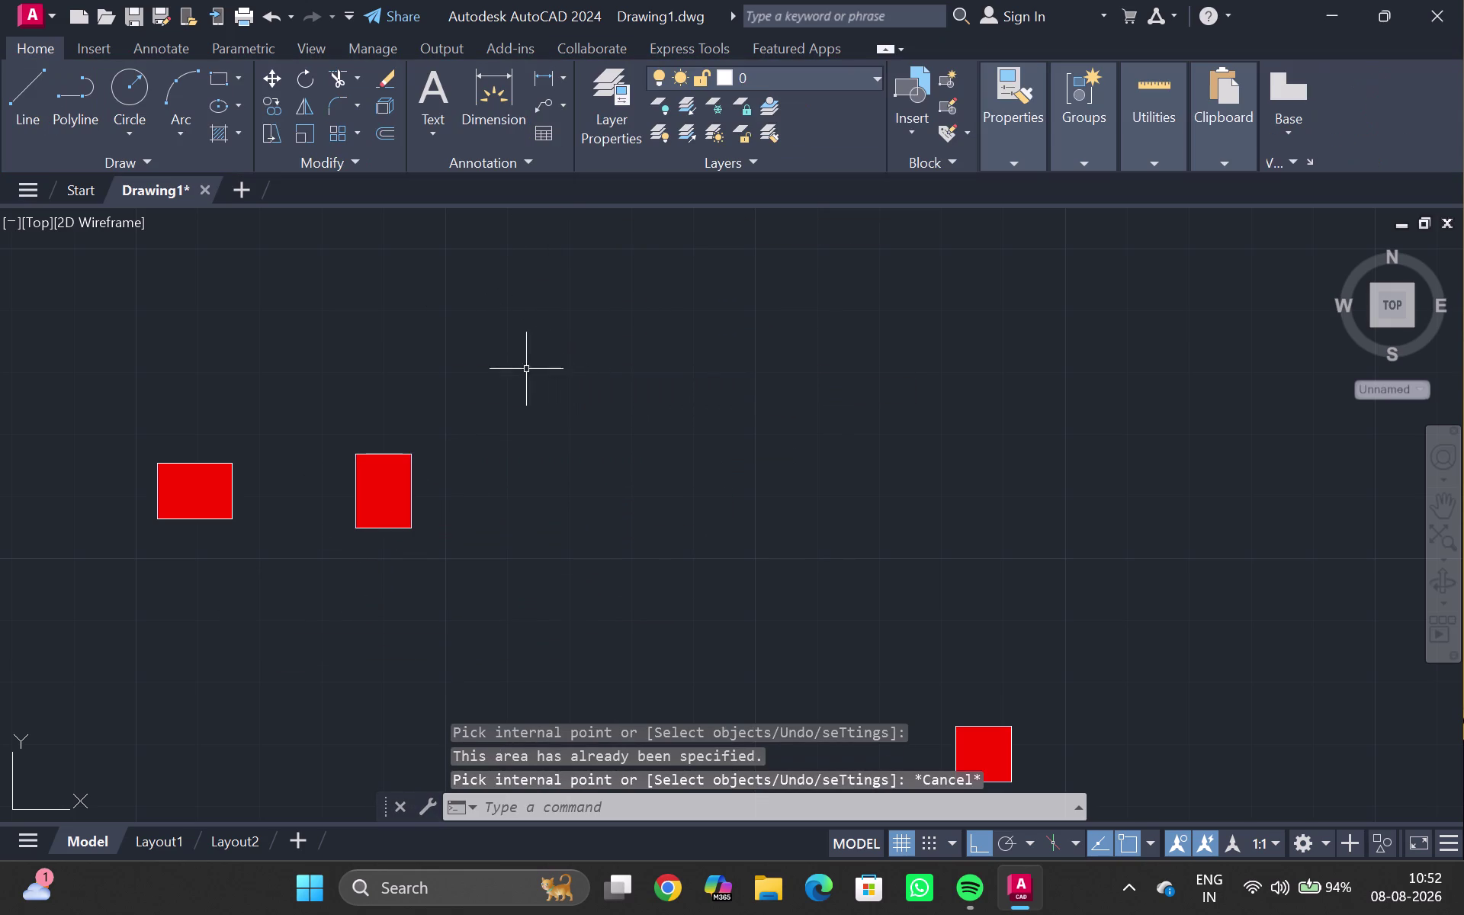
Lasso-select the upright red rectangle and its fill, then abandon the first grouping attempt.
scroll(down, 3)
scroll(up, 3)
drag(318, 439, 427, 722)
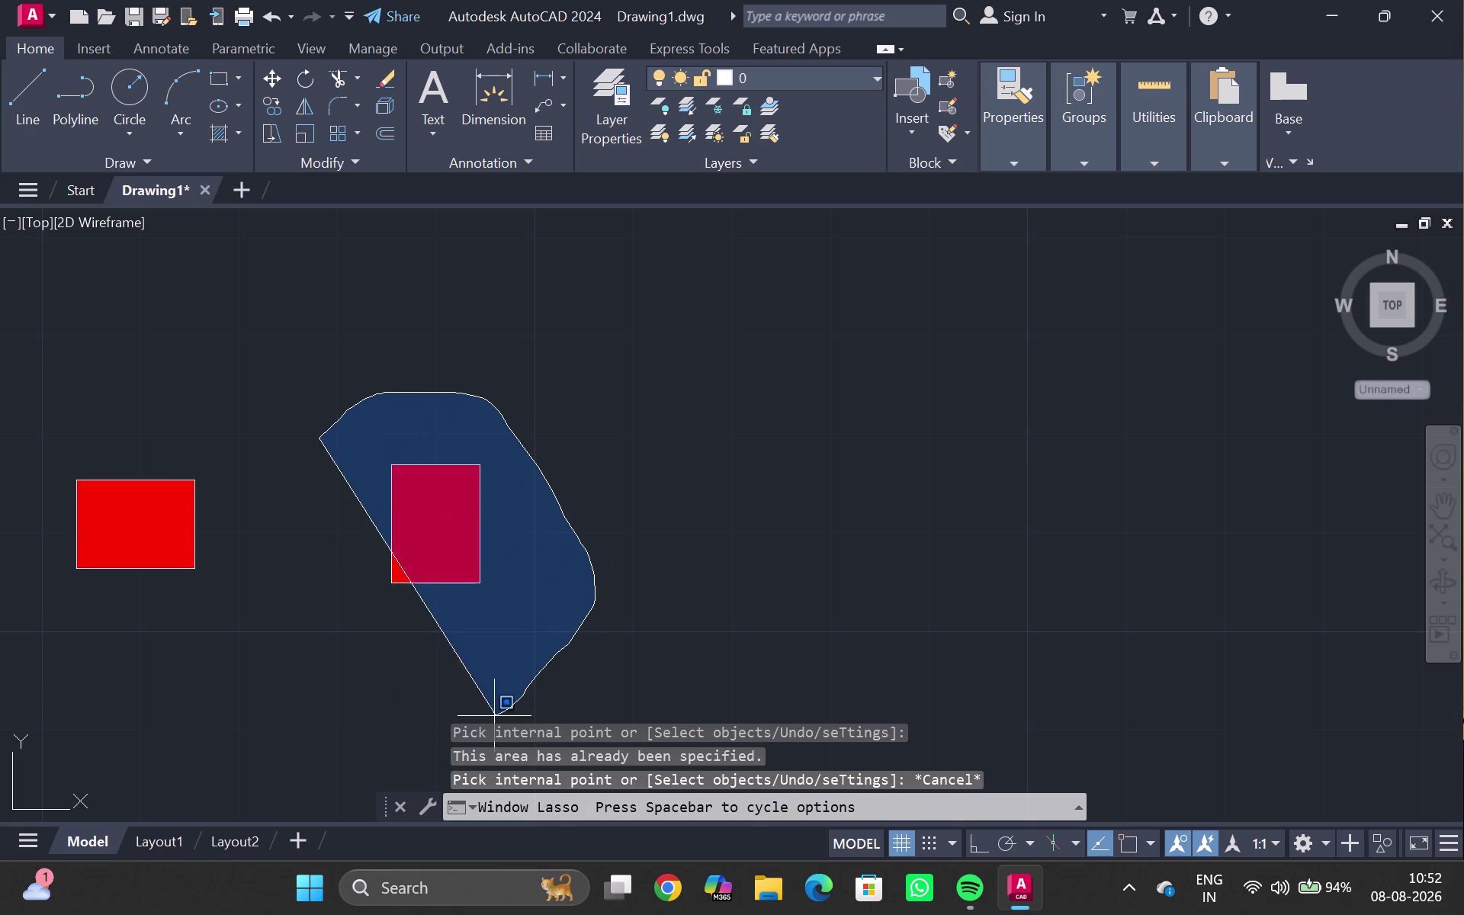
drag(427, 723, 349, 615)
click(349, 615)
key(g)
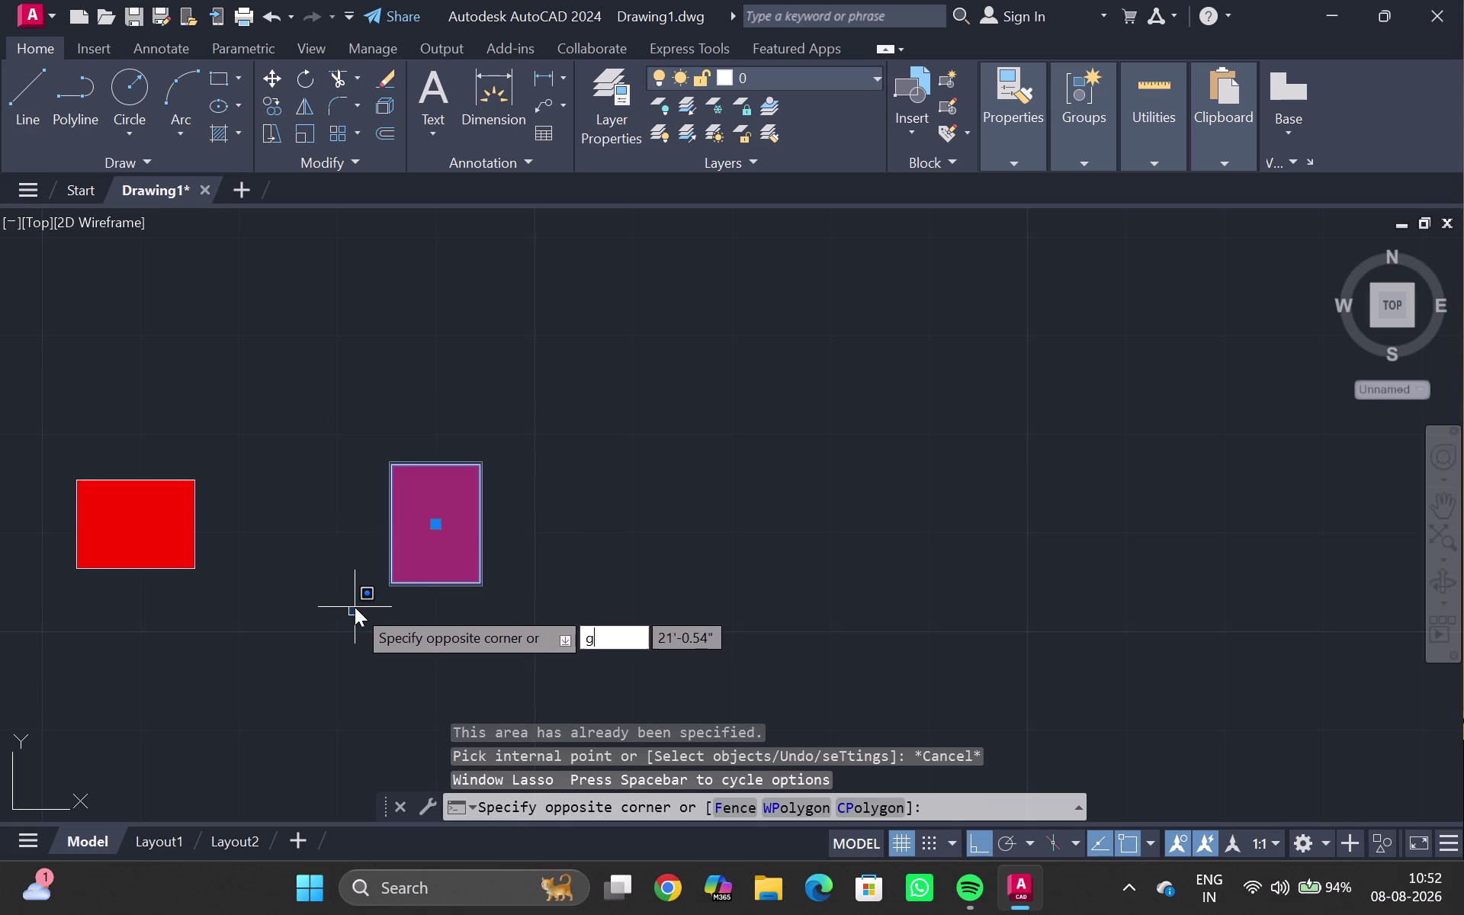
key(Escape)
key(Escape)
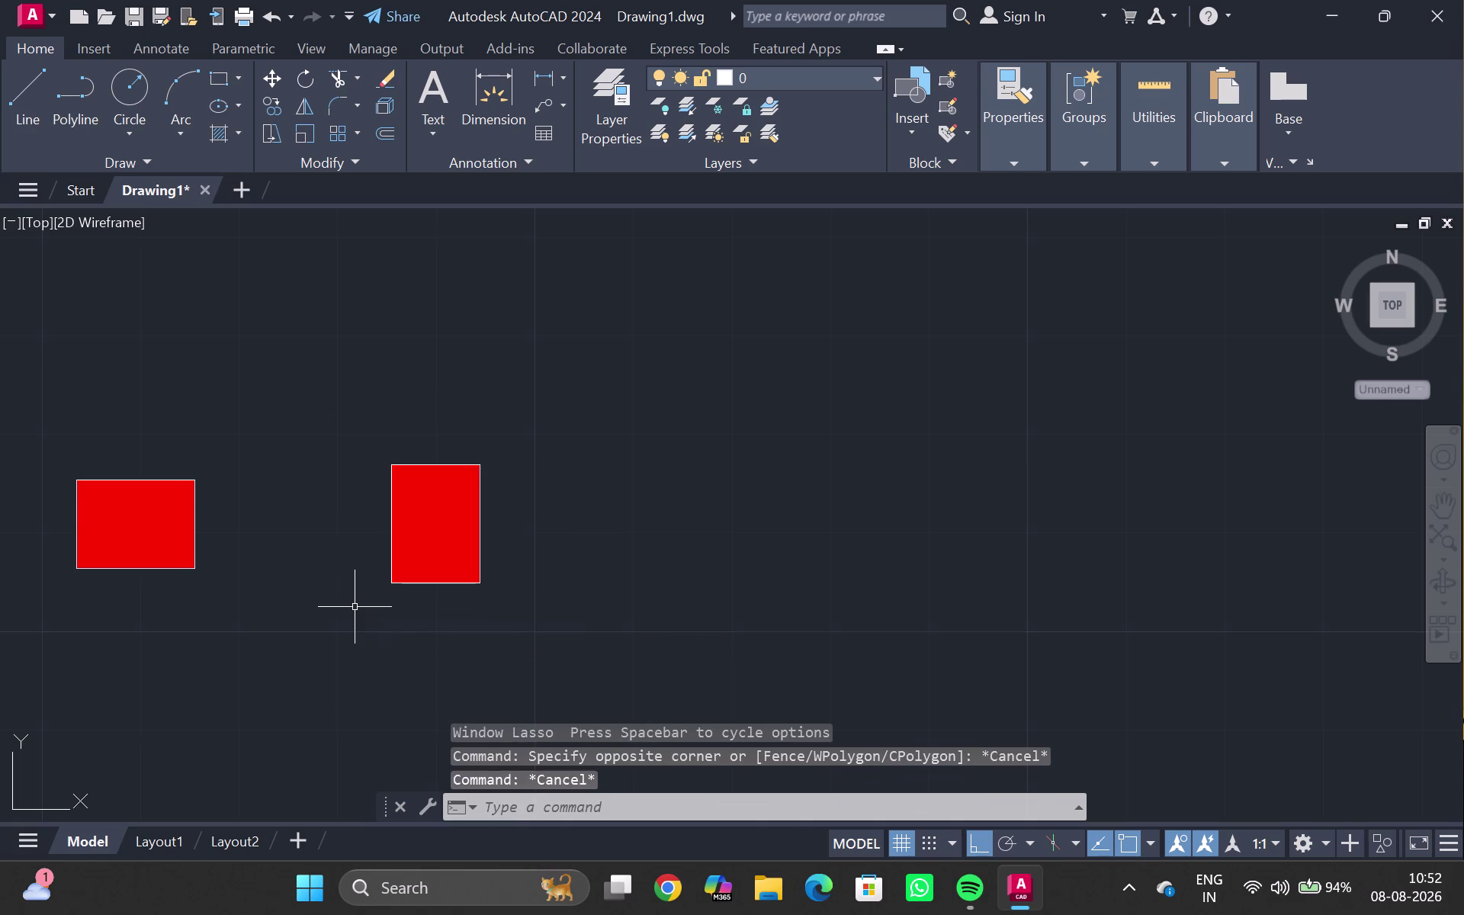
Reselect the rectangle and its fill and group them with G.
drag(311, 404, 513, 762)
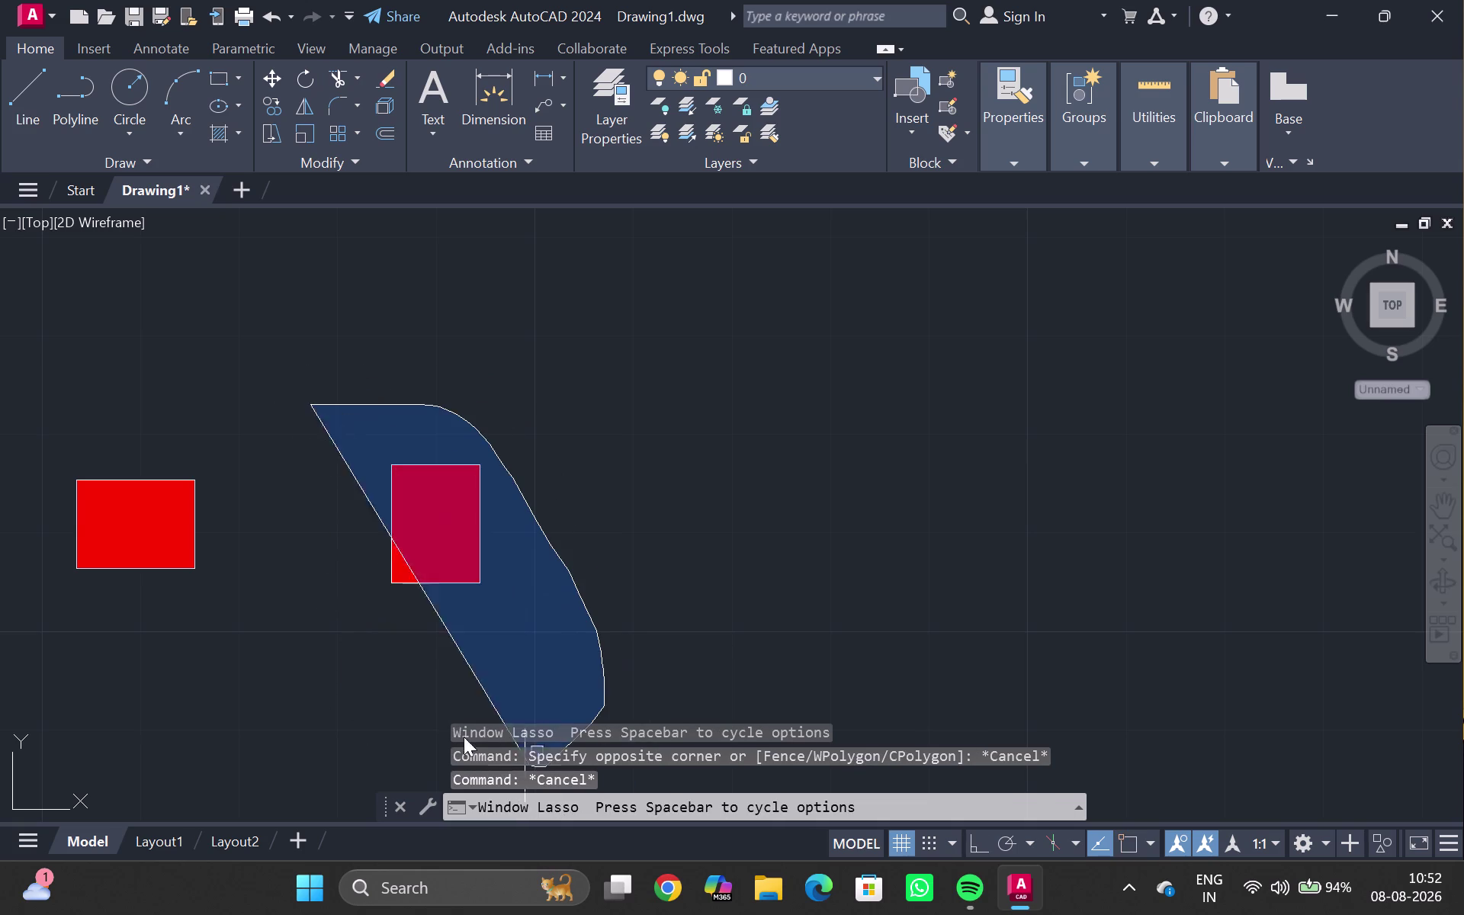
drag(513, 762, 342, 630)
click(342, 631)
key(g)
key(Return)
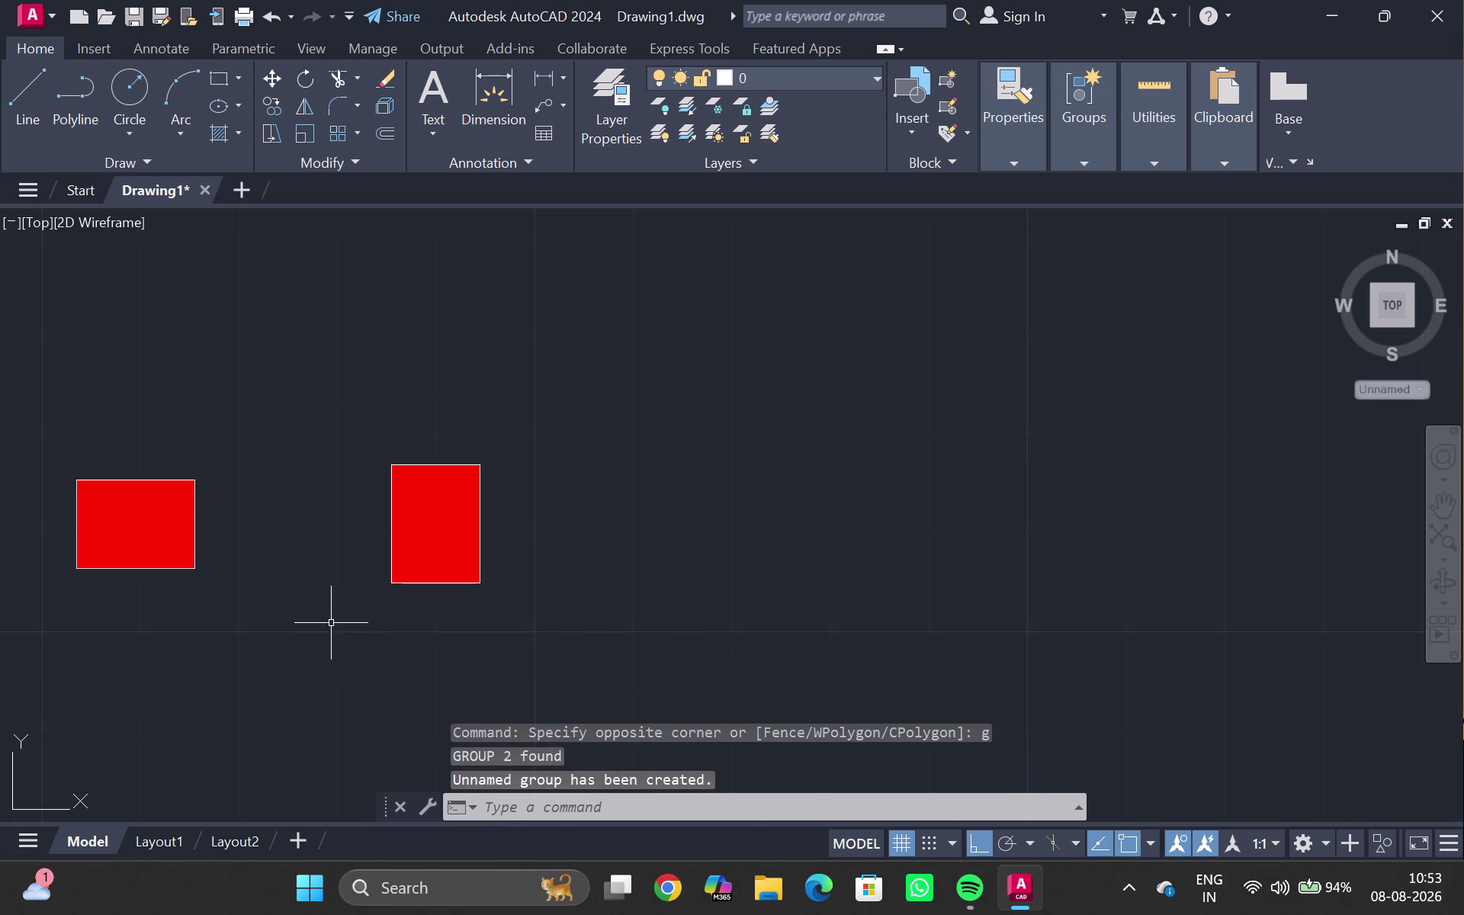
double_click(431, 475)
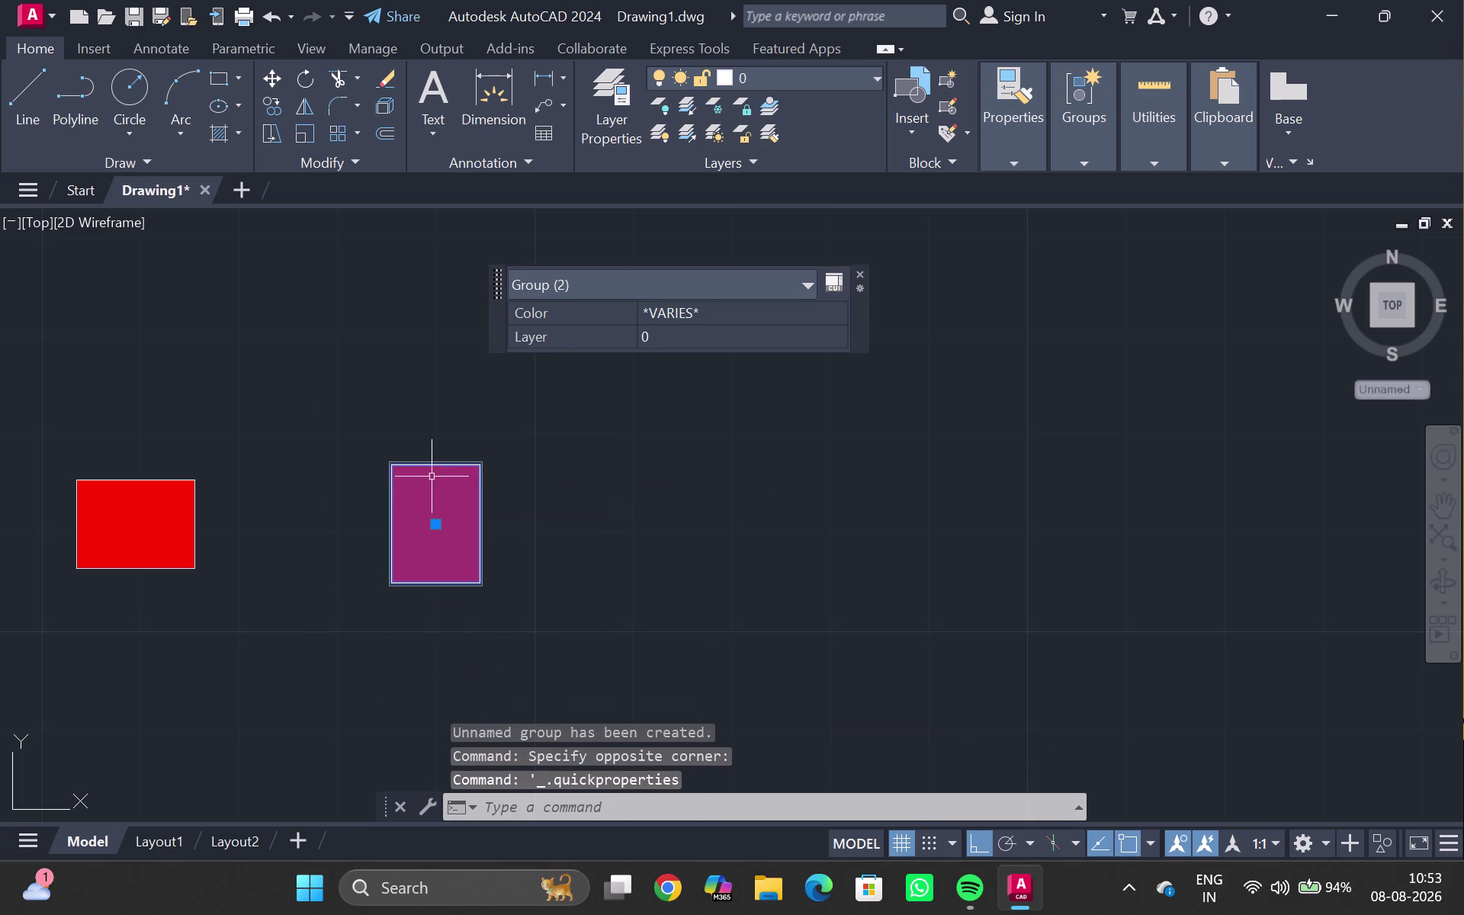
Start a CP copy of the group to the right, then cancel it.
text(cp)
key(Return)
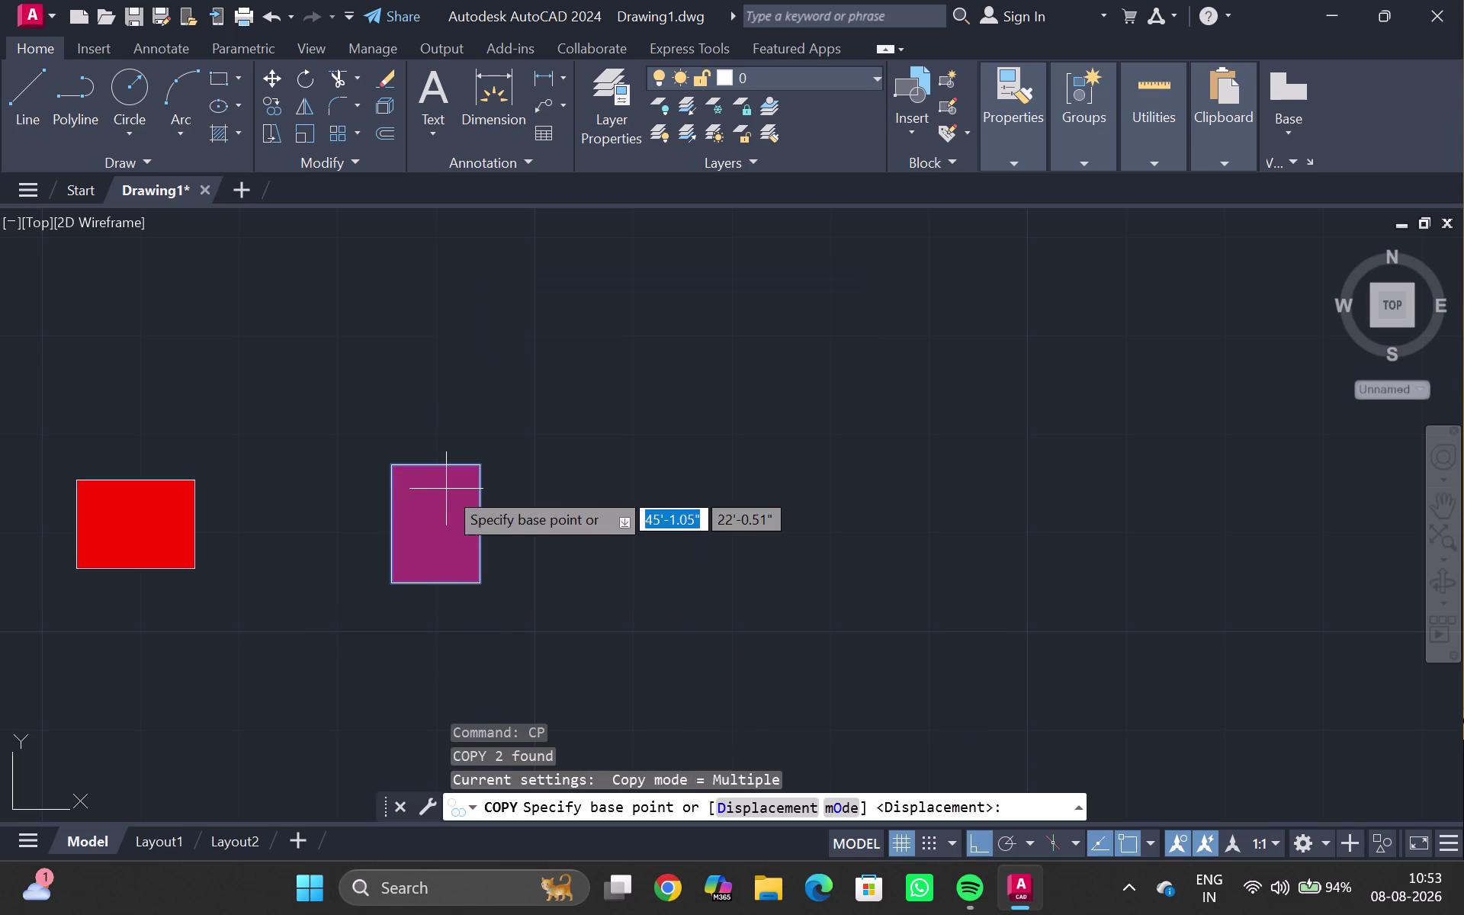
double_click(476, 463)
drag(484, 465, 491, 465)
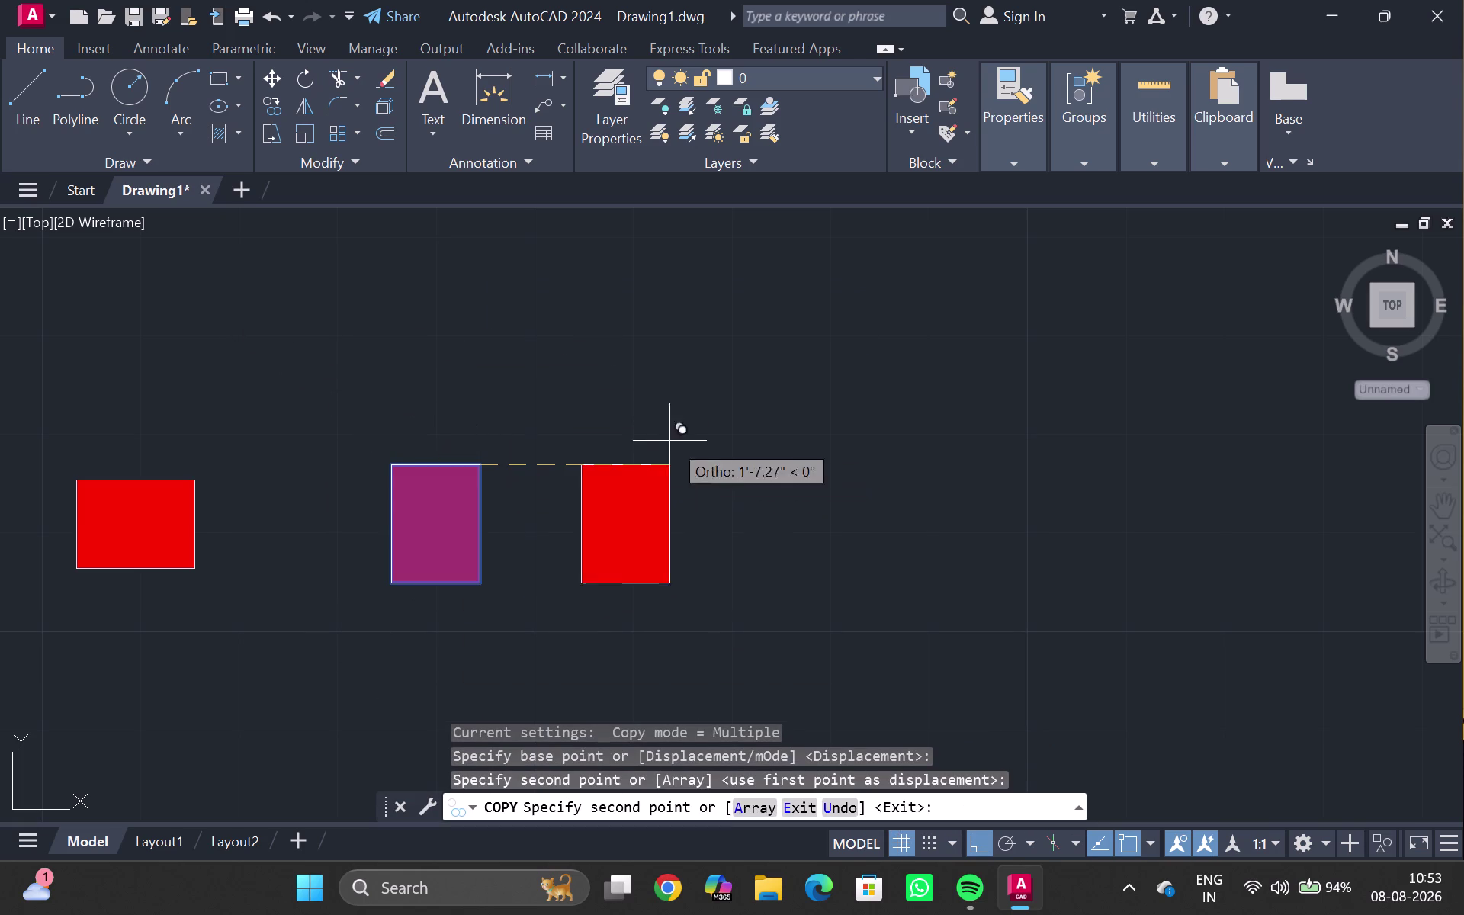
key(Escape)
Lasso-select the left red rectangle and start grouping it.
drag(0, 358, 326, 562)
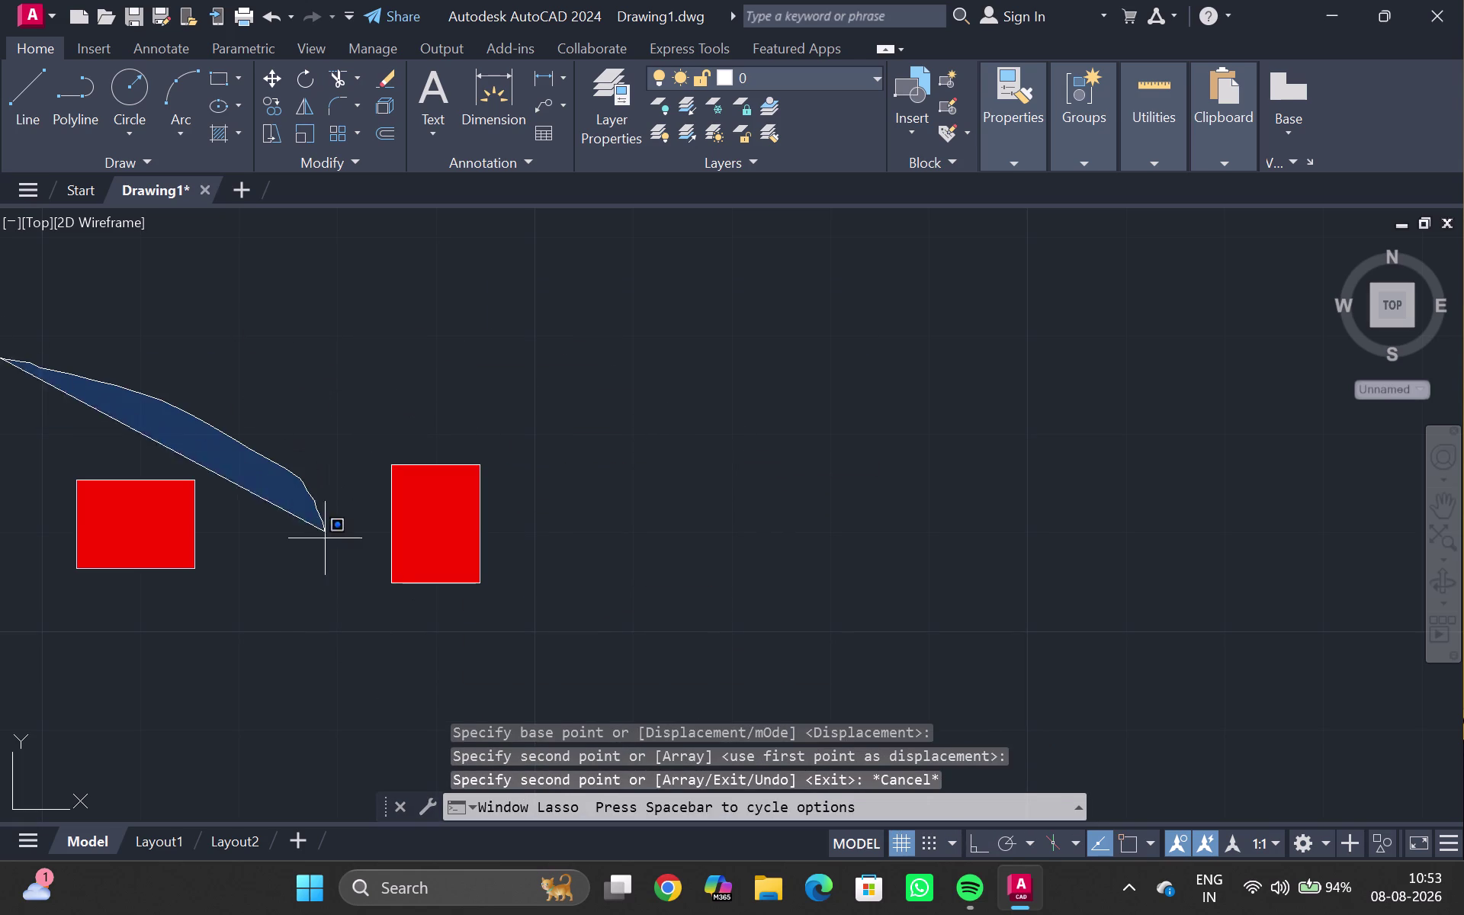
drag(326, 562, 0, 548)
click(0, 548)
key(g)
key(Return)
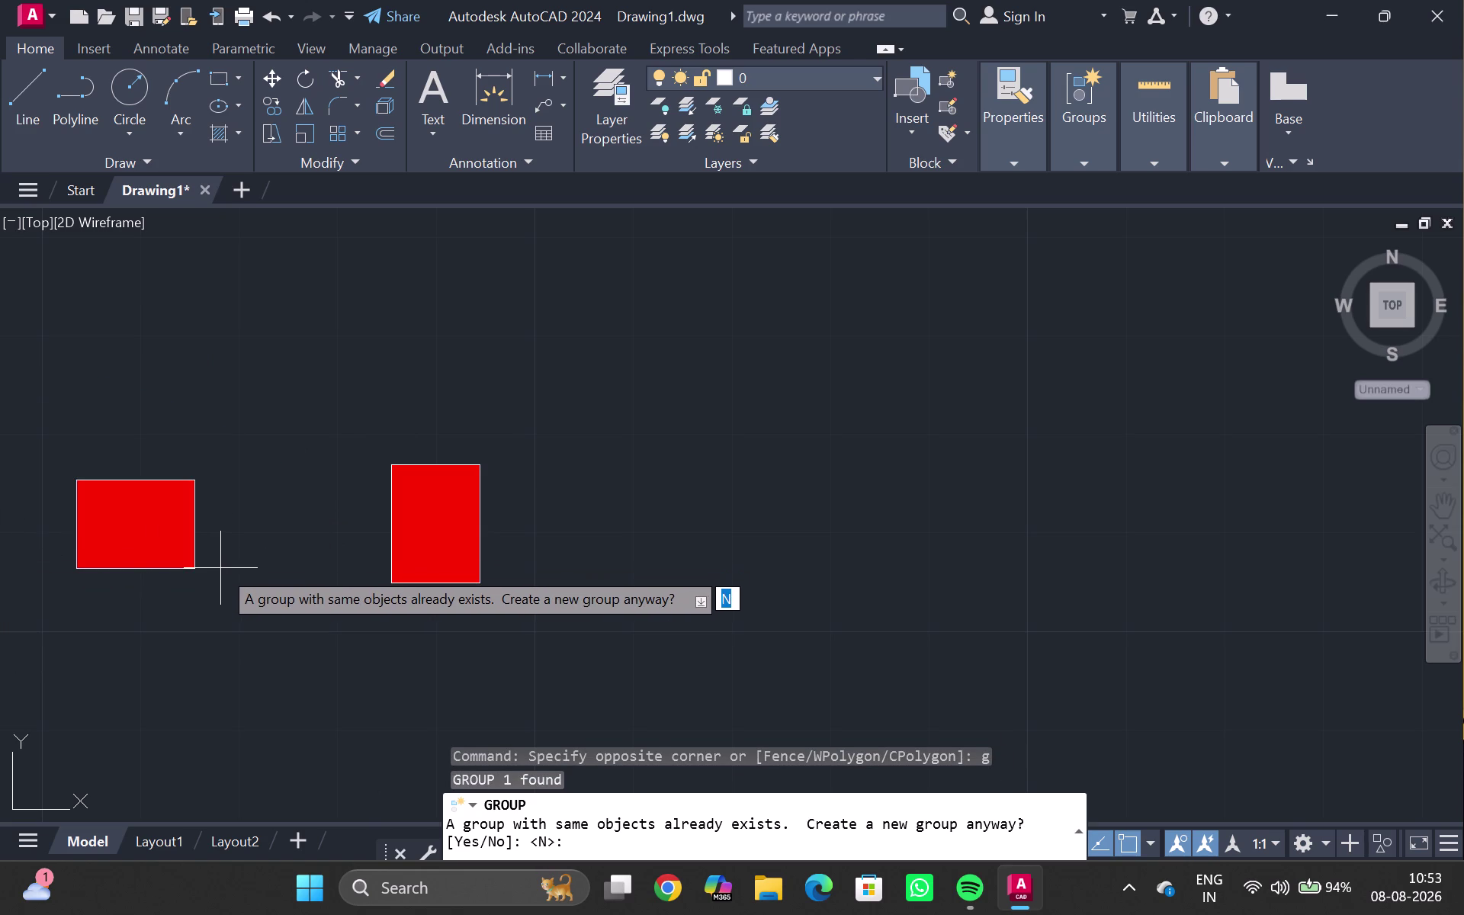
key(BackSpace)
key(BackSpace)
key(BackSpace)
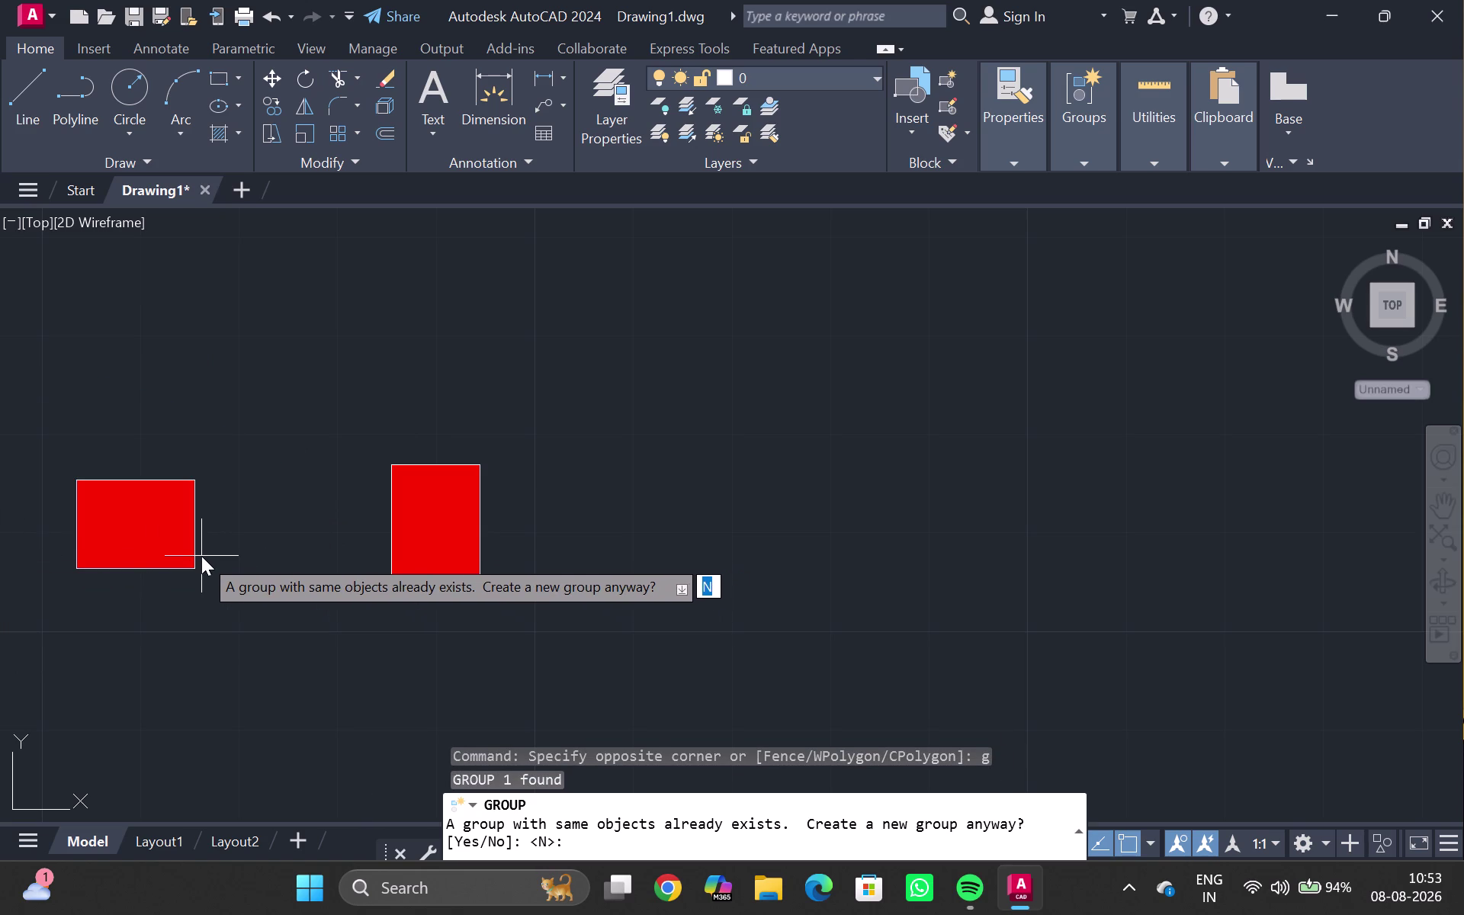
key(BackSpace)
drag(34, 361, 316, 639)
click(312, 639)
drag(26, 436, 269, 480)
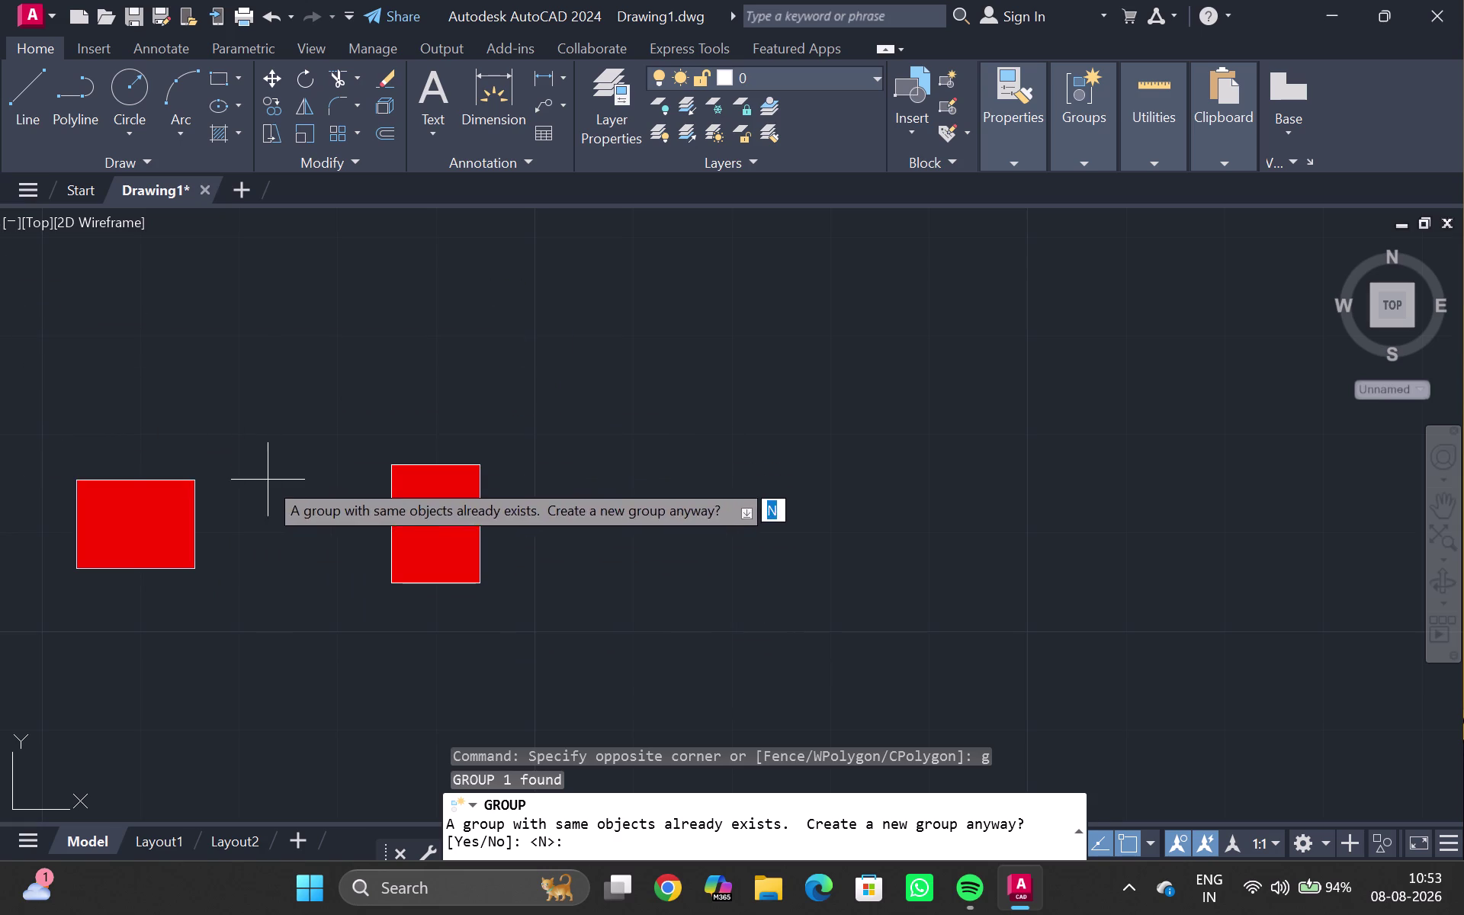
drag(268, 479, 265, 477)
key(Escape)
drag(86, 437, 0, 528)
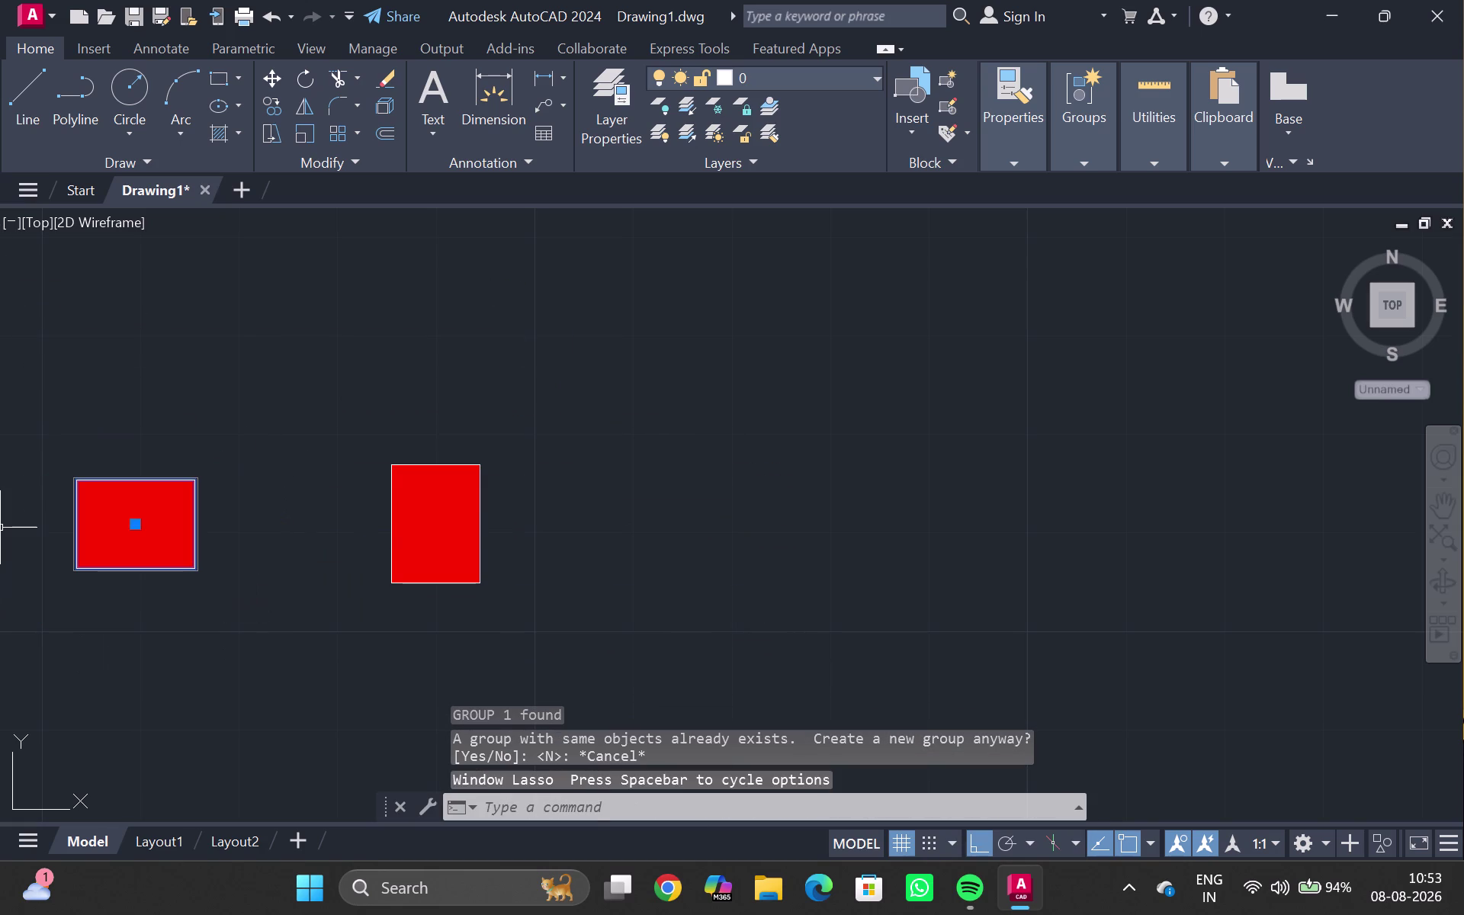
key(g)
key(Return)
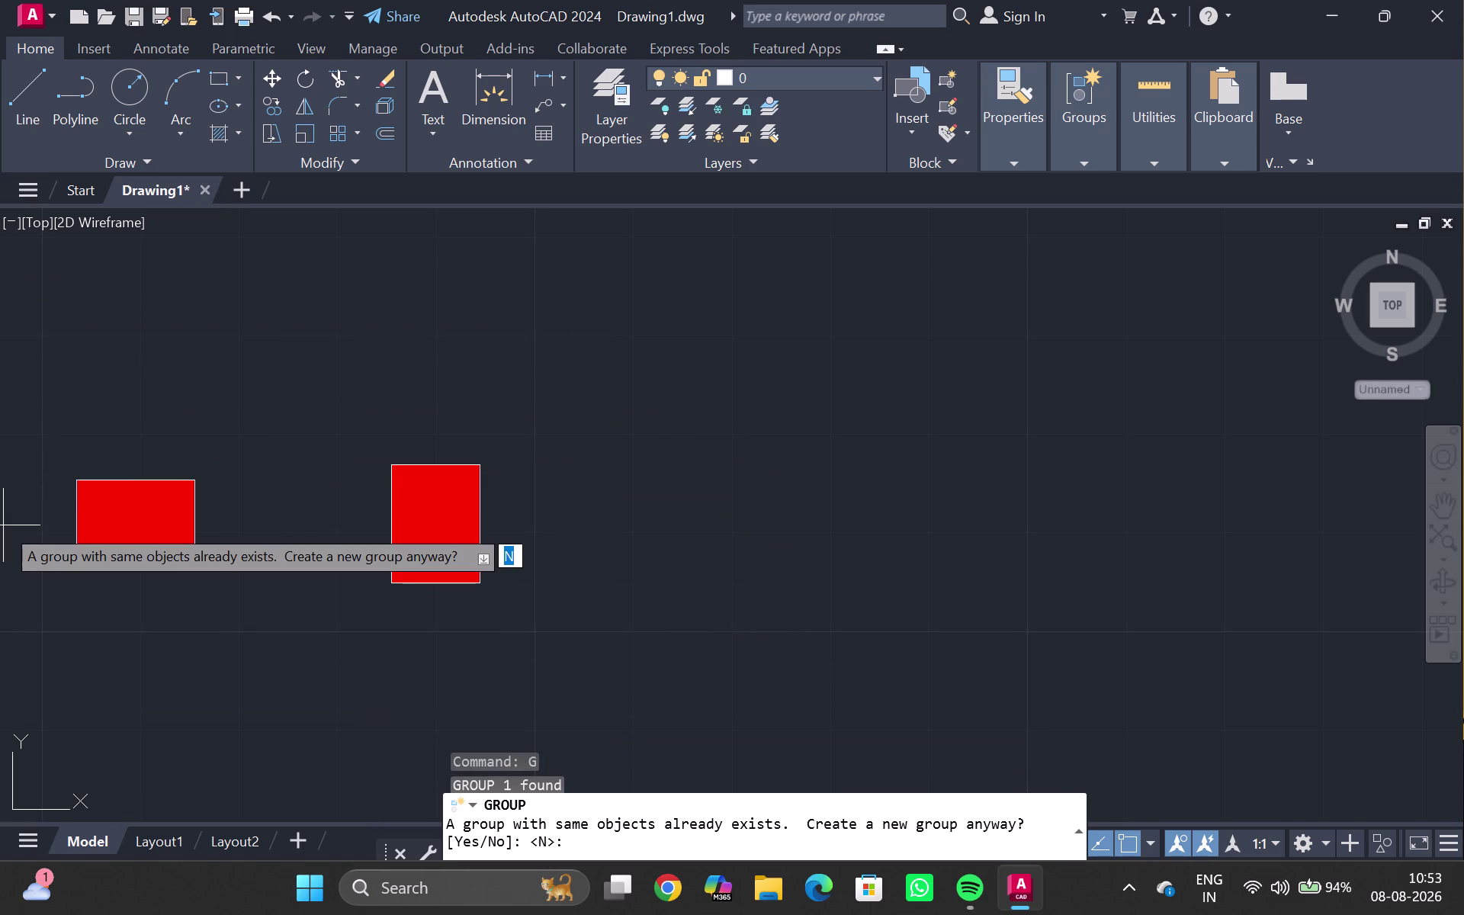
scroll(down, 3)
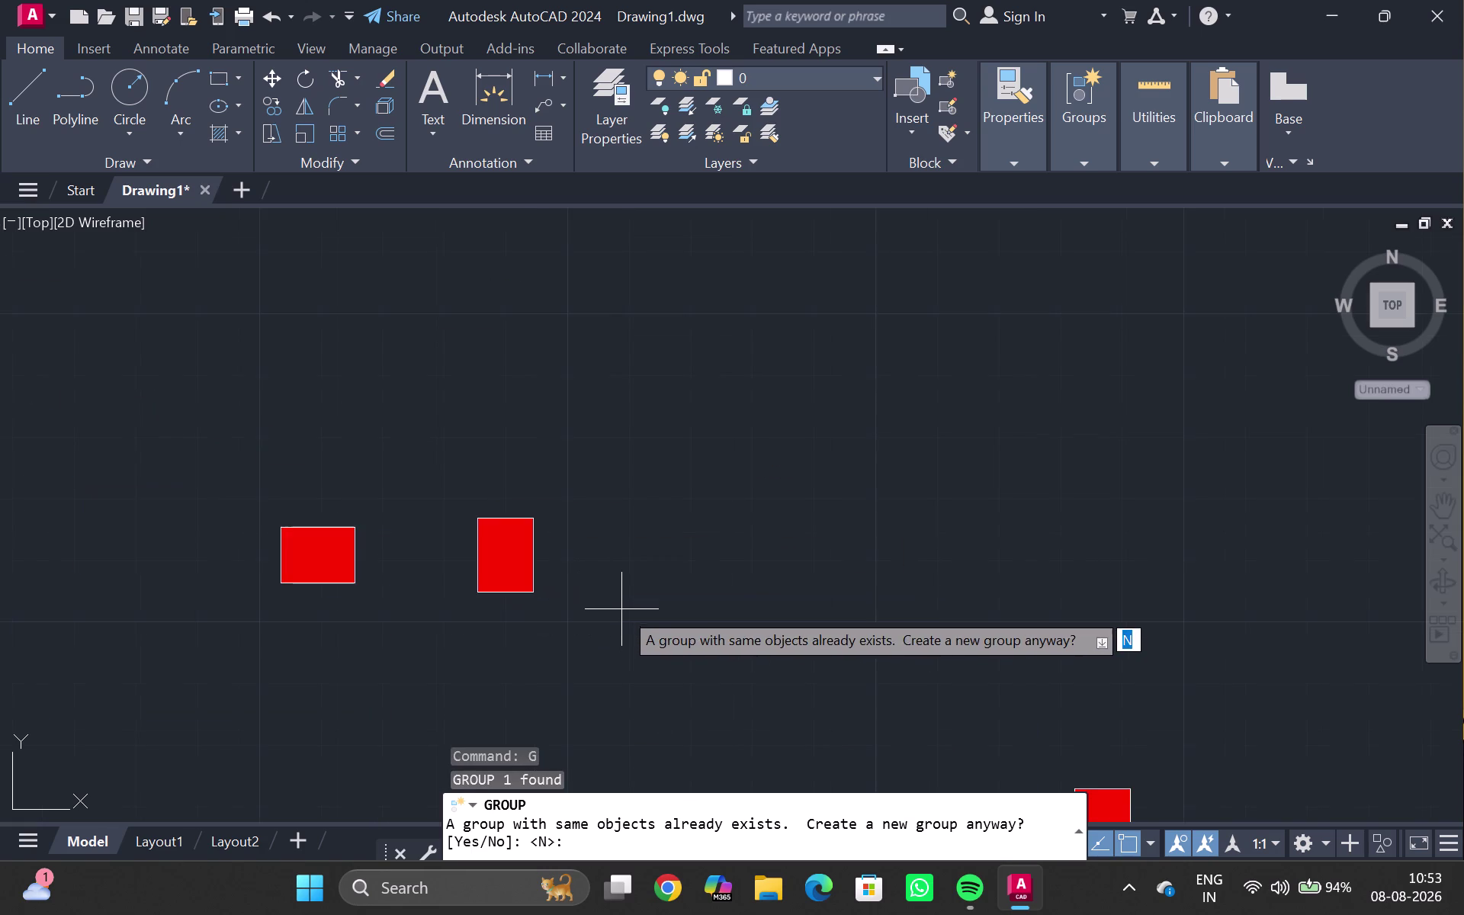
middle_drag(624, 611, 505, 408)
drag(949, 550, 1074, 628)
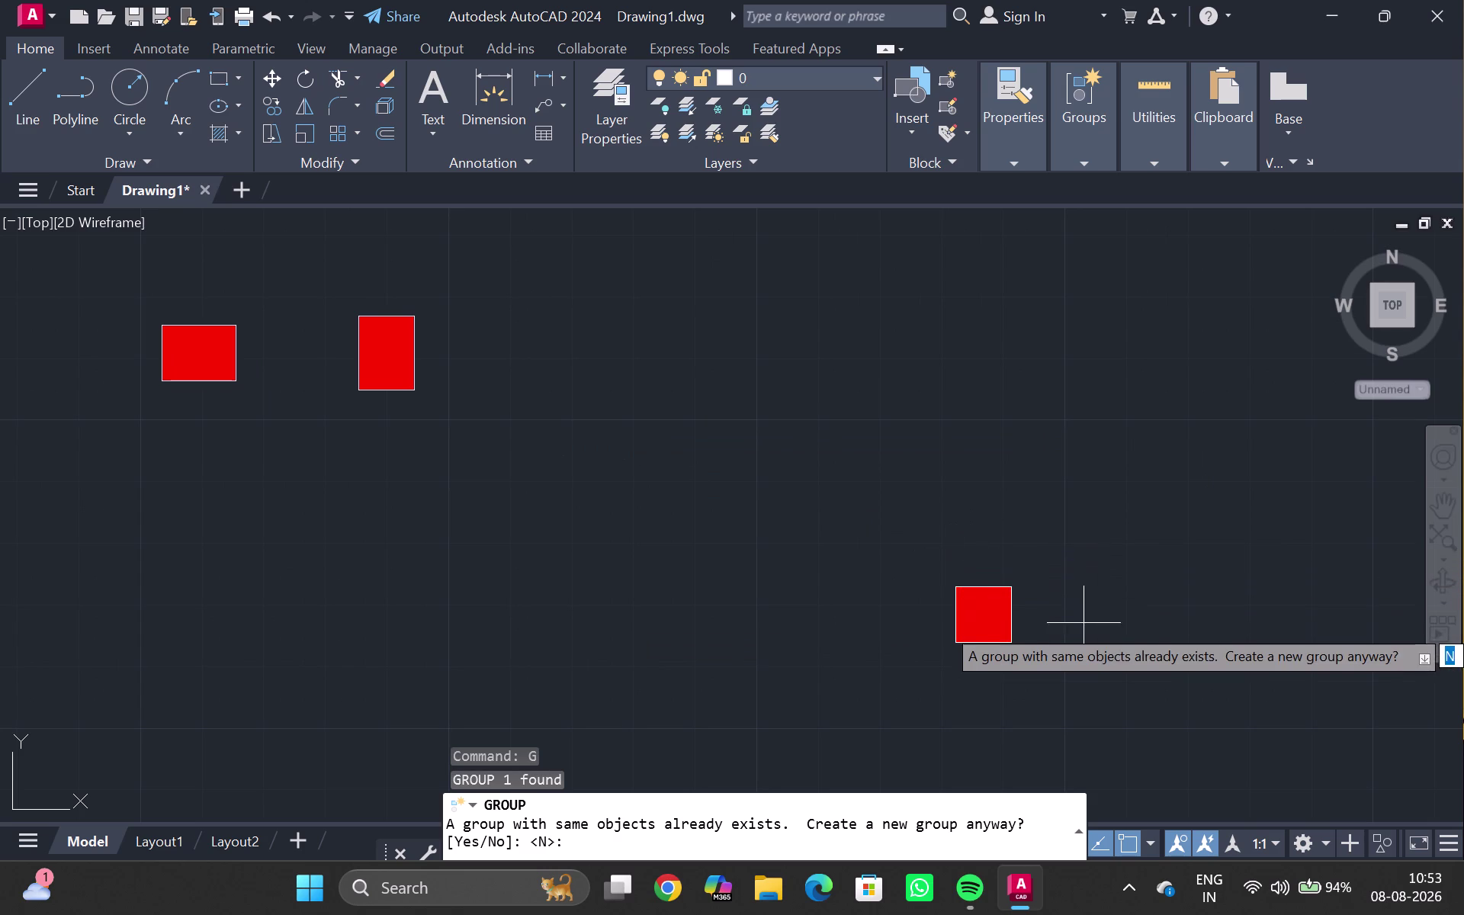
drag(1074, 628, 1041, 633)
key(grave)
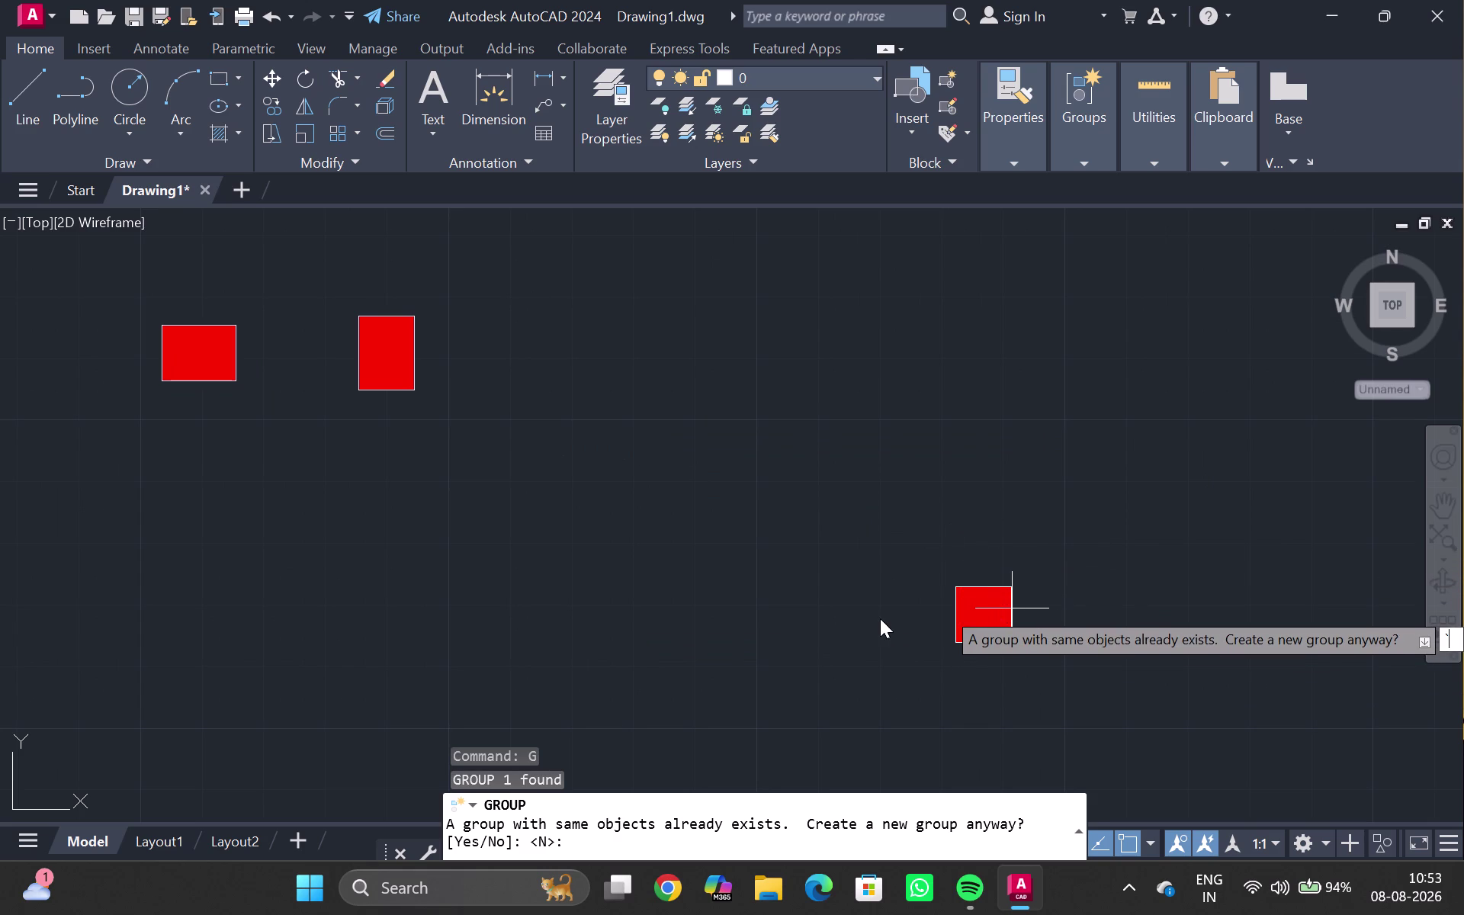
key(Escape)
drag(880, 525, 696, 646)
click(696, 638)
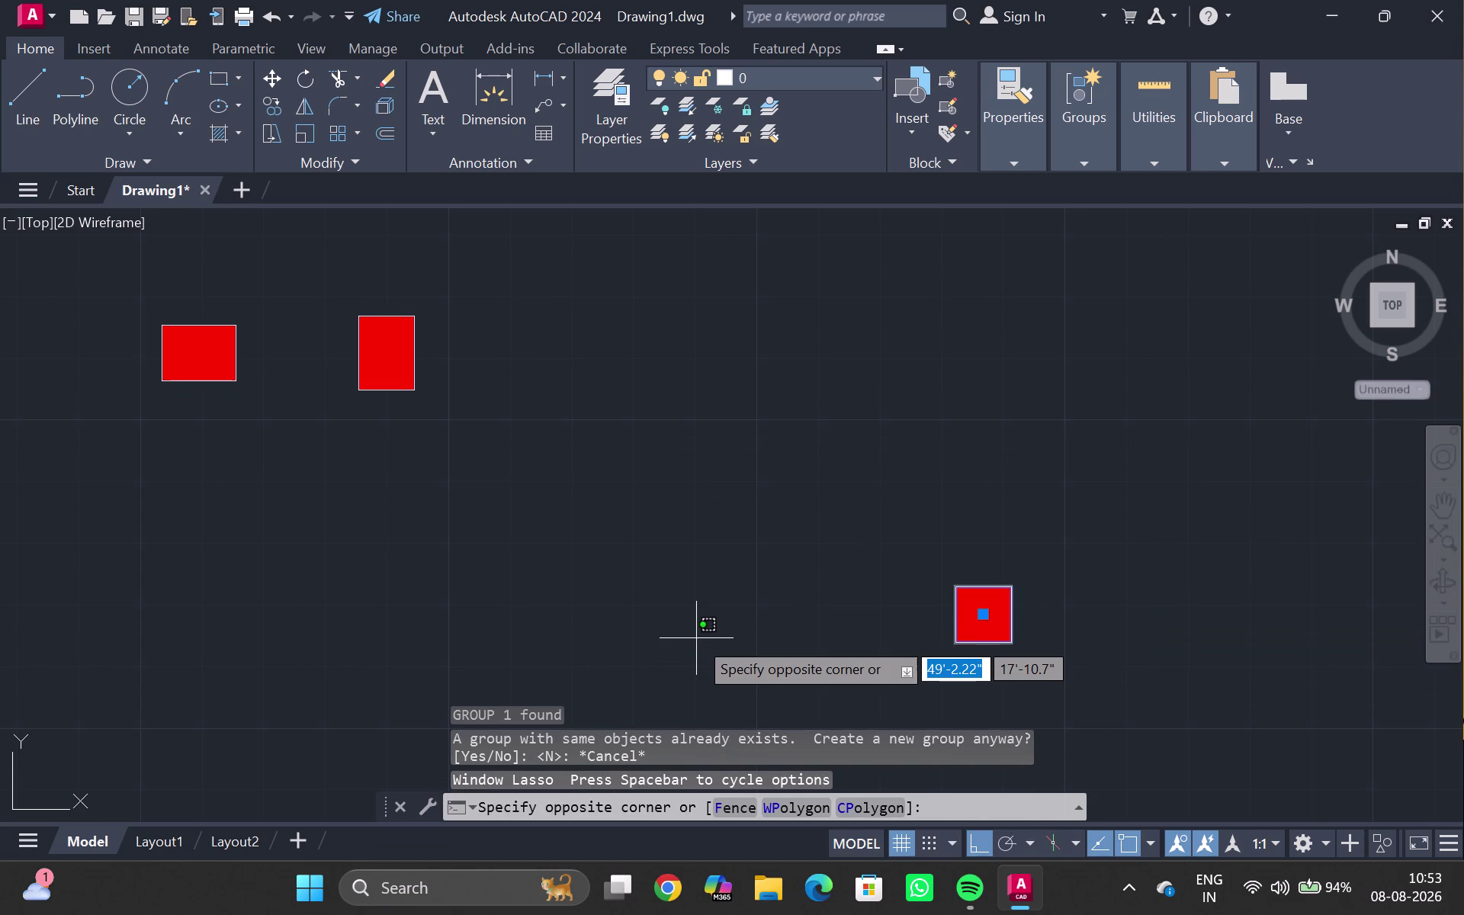
key(g)
key(Return)
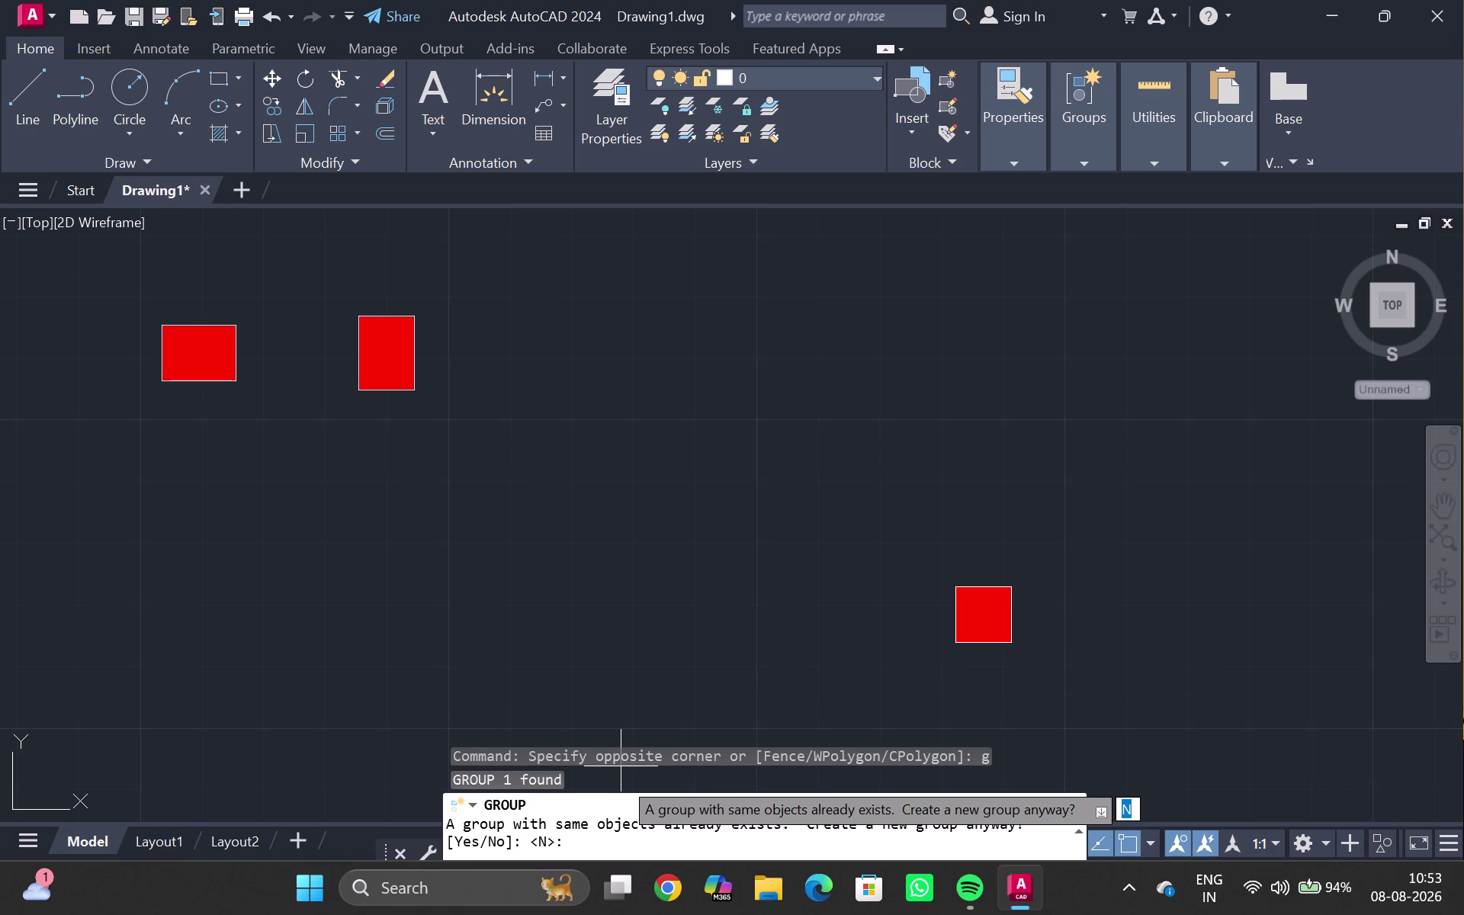
double_click(465, 841)
triple_click(461, 834)
click(465, 841)
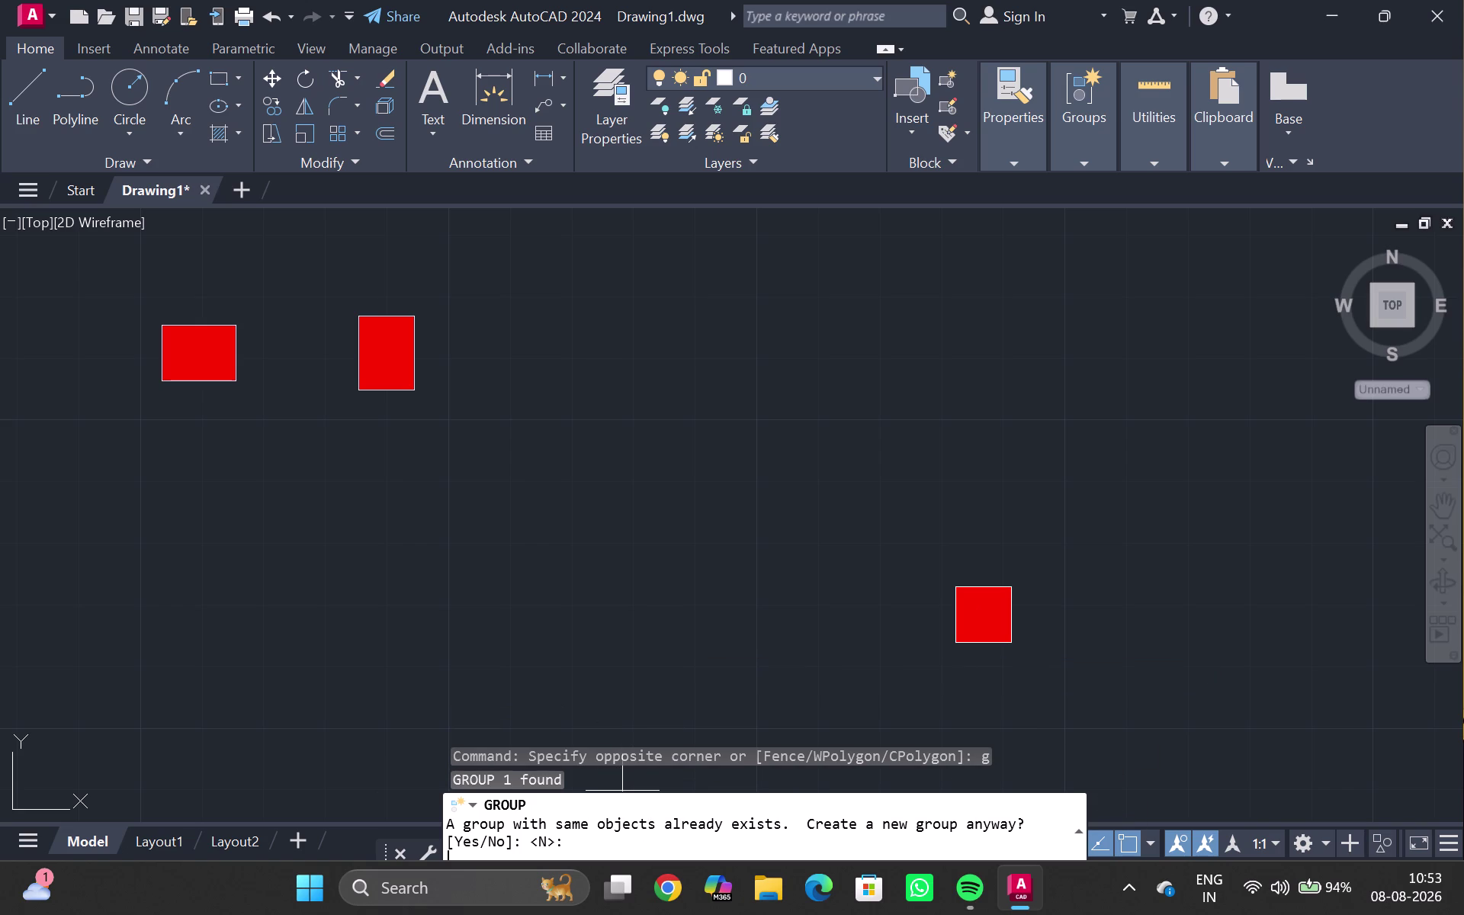
drag(470, 842, 477, 844)
click(577, 842)
key(grave)
key(Escape)
key(Escape)
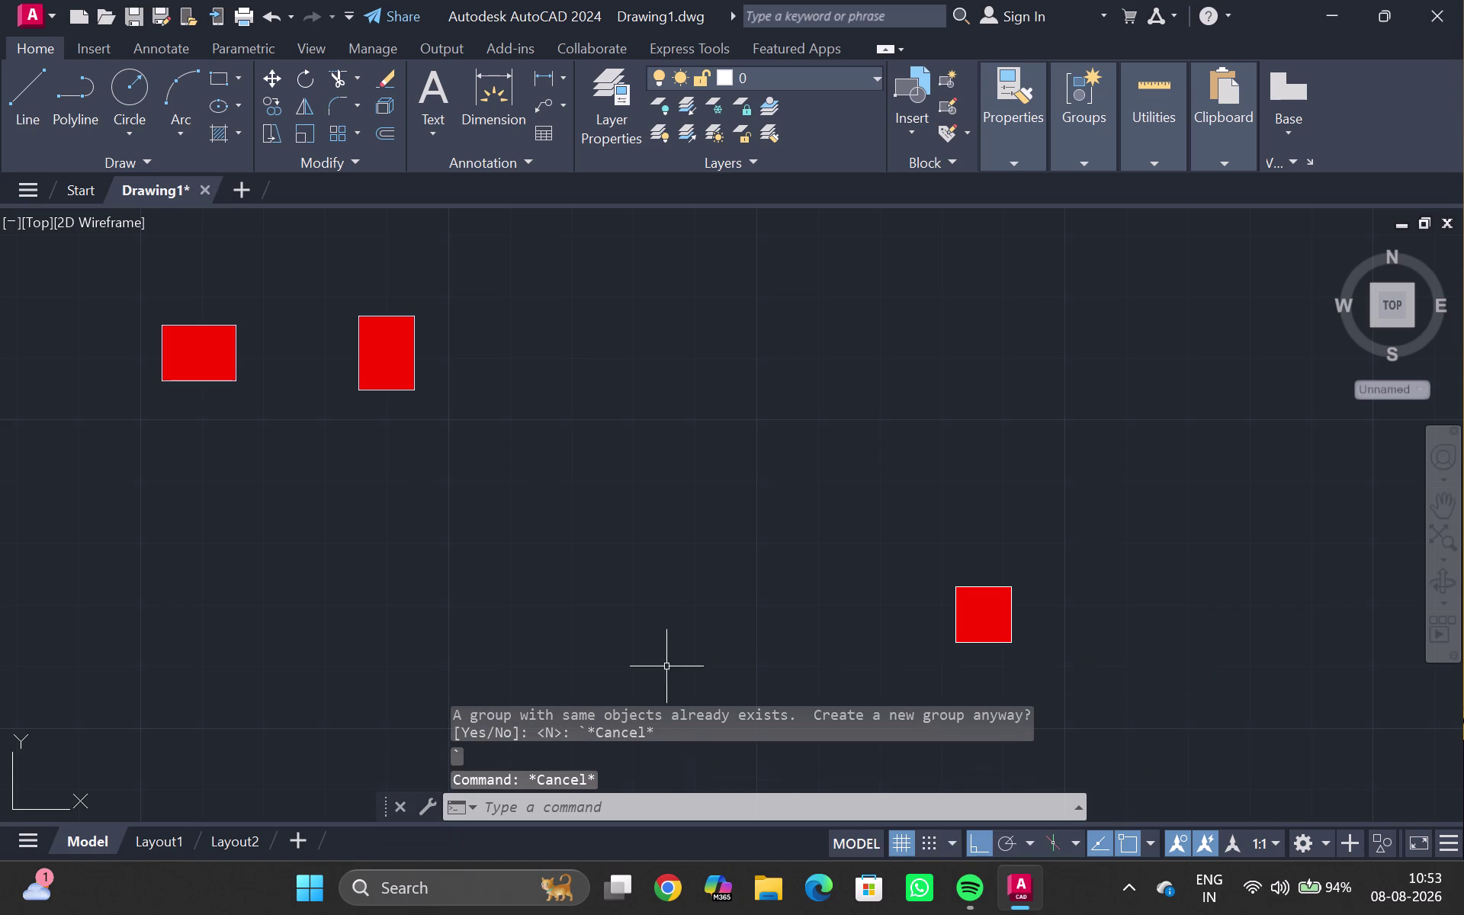
click(994, 621)
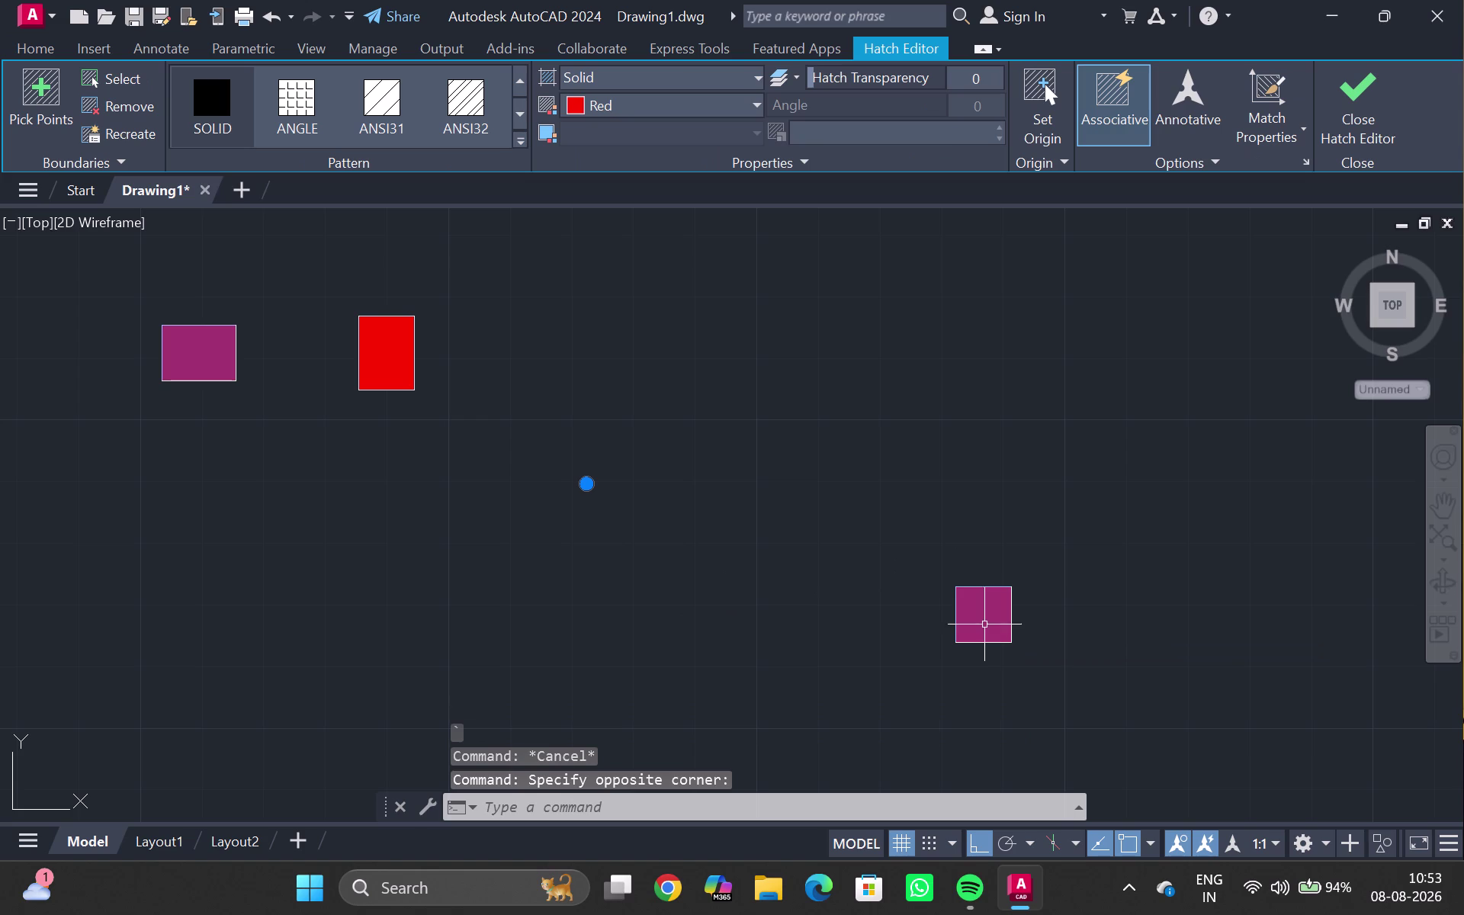
Clear the selection of the red squares' fills.
click(751, 457)
key(Escape)
key(Escape)
key(Escape)
key(Escape)
key(super+p)
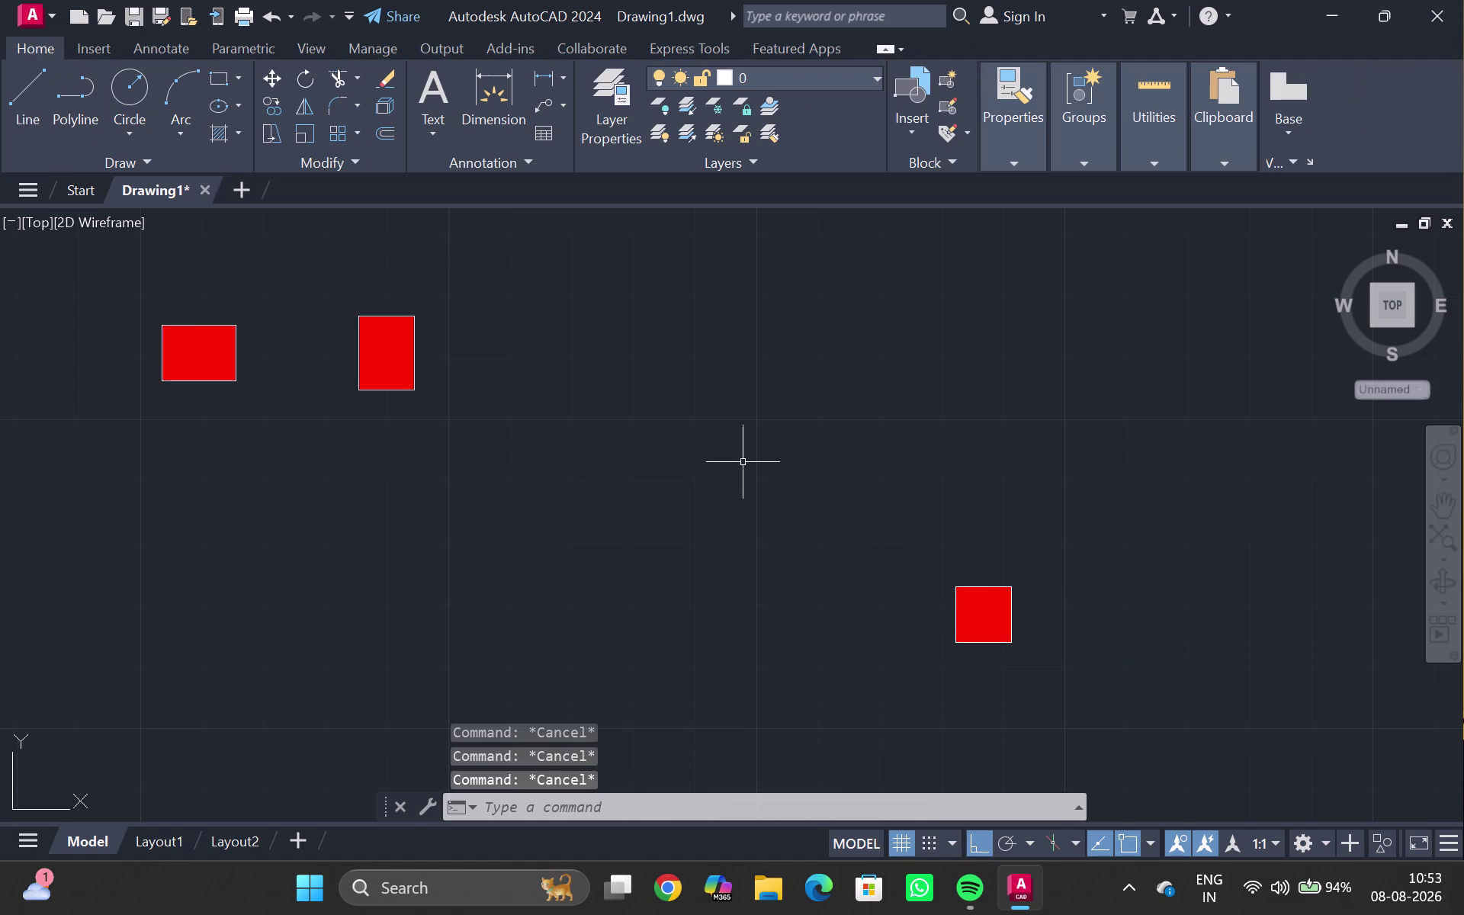
key(Escape)
double_click(972, 614)
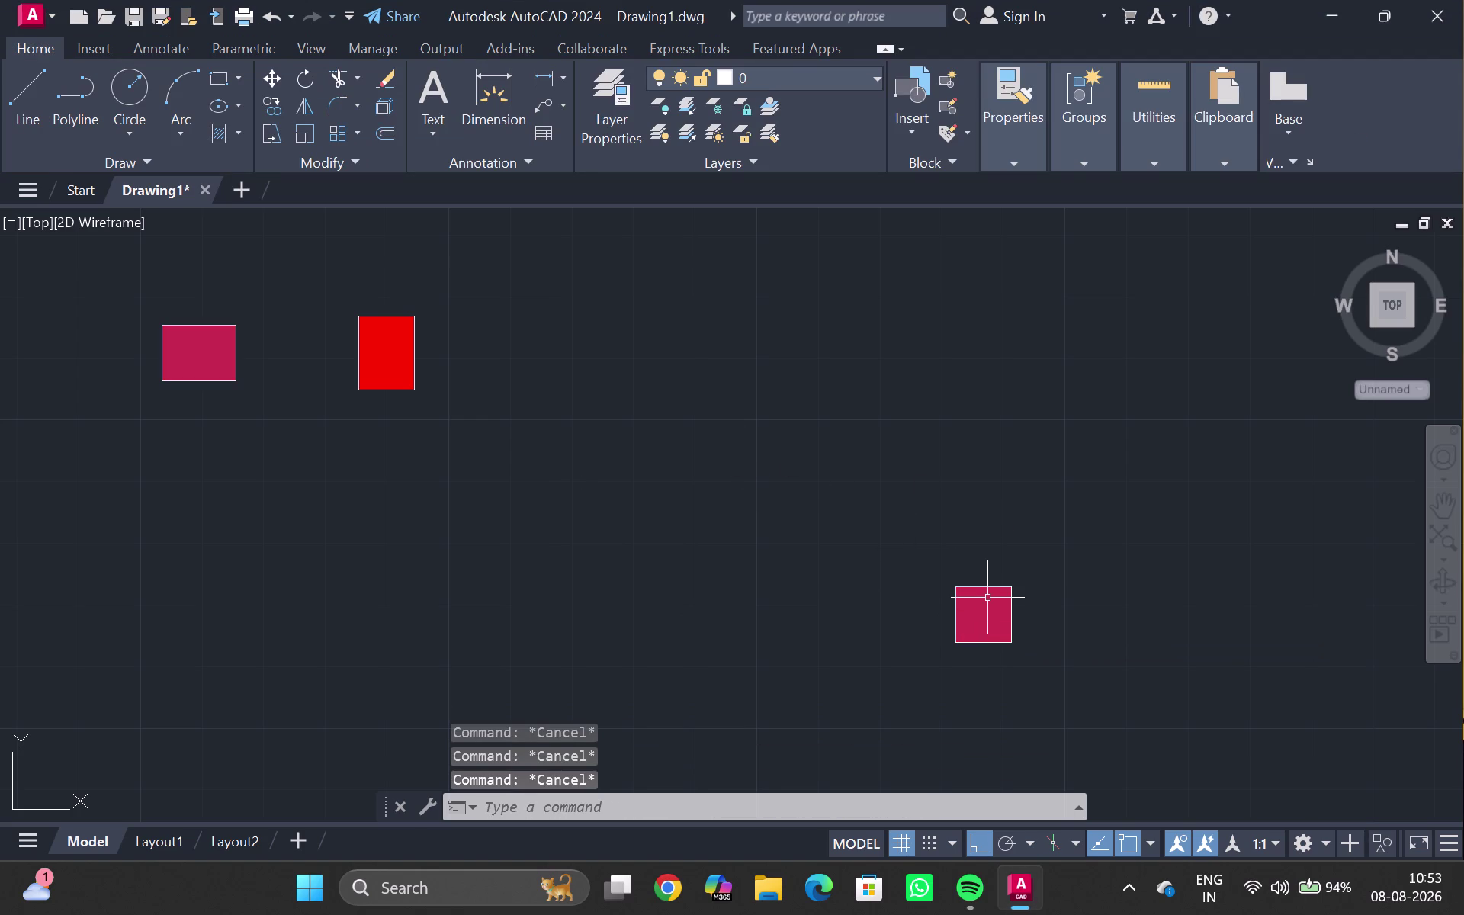
Start copying the bottom-right red square with CO, then cancel.
text(co)
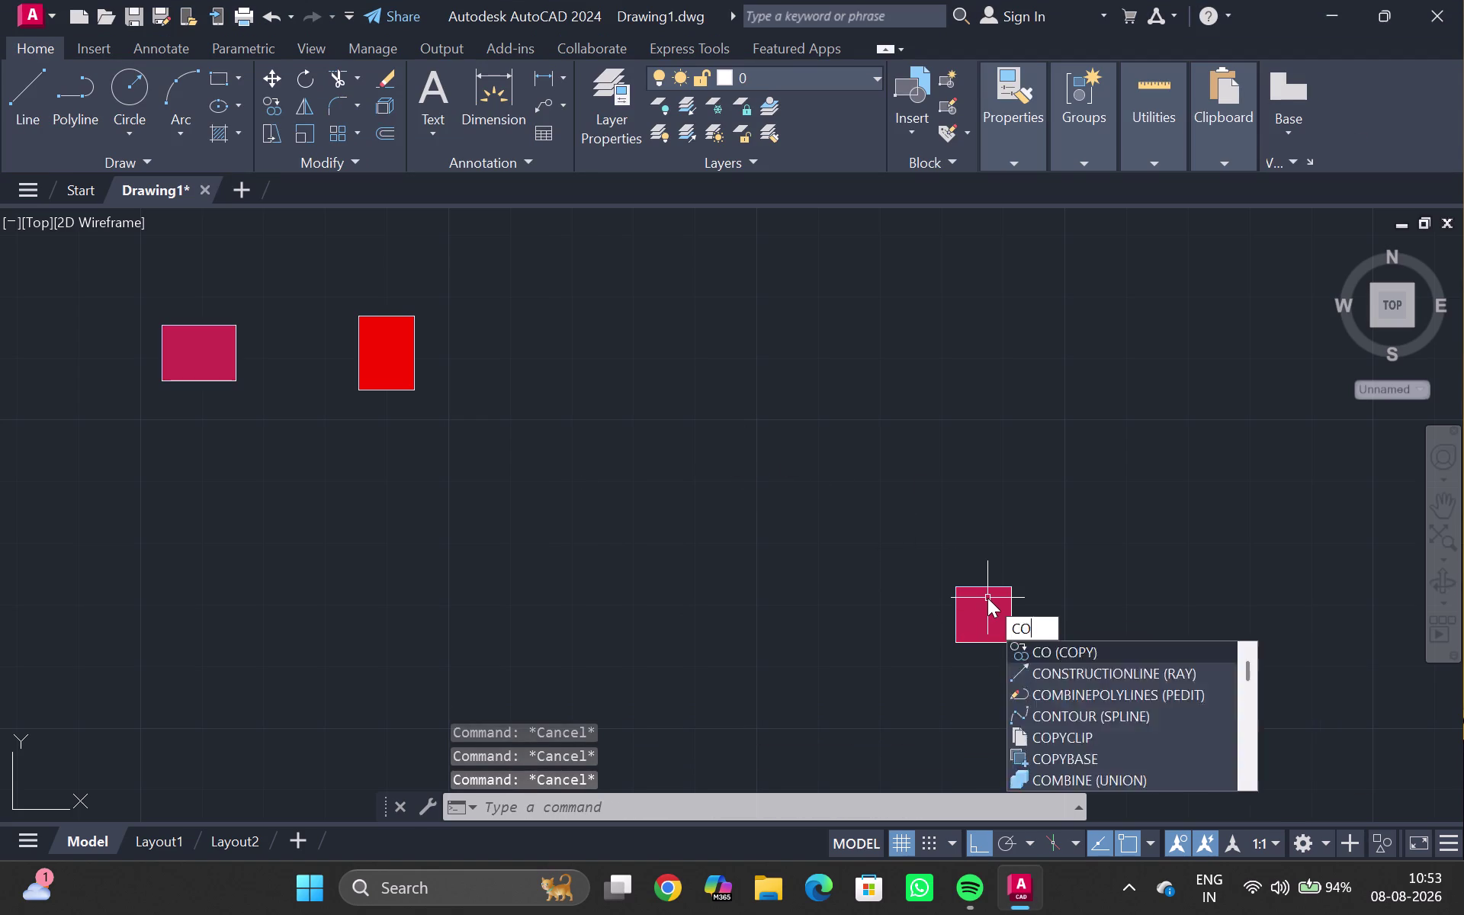
key(Return)
double_click(1013, 586)
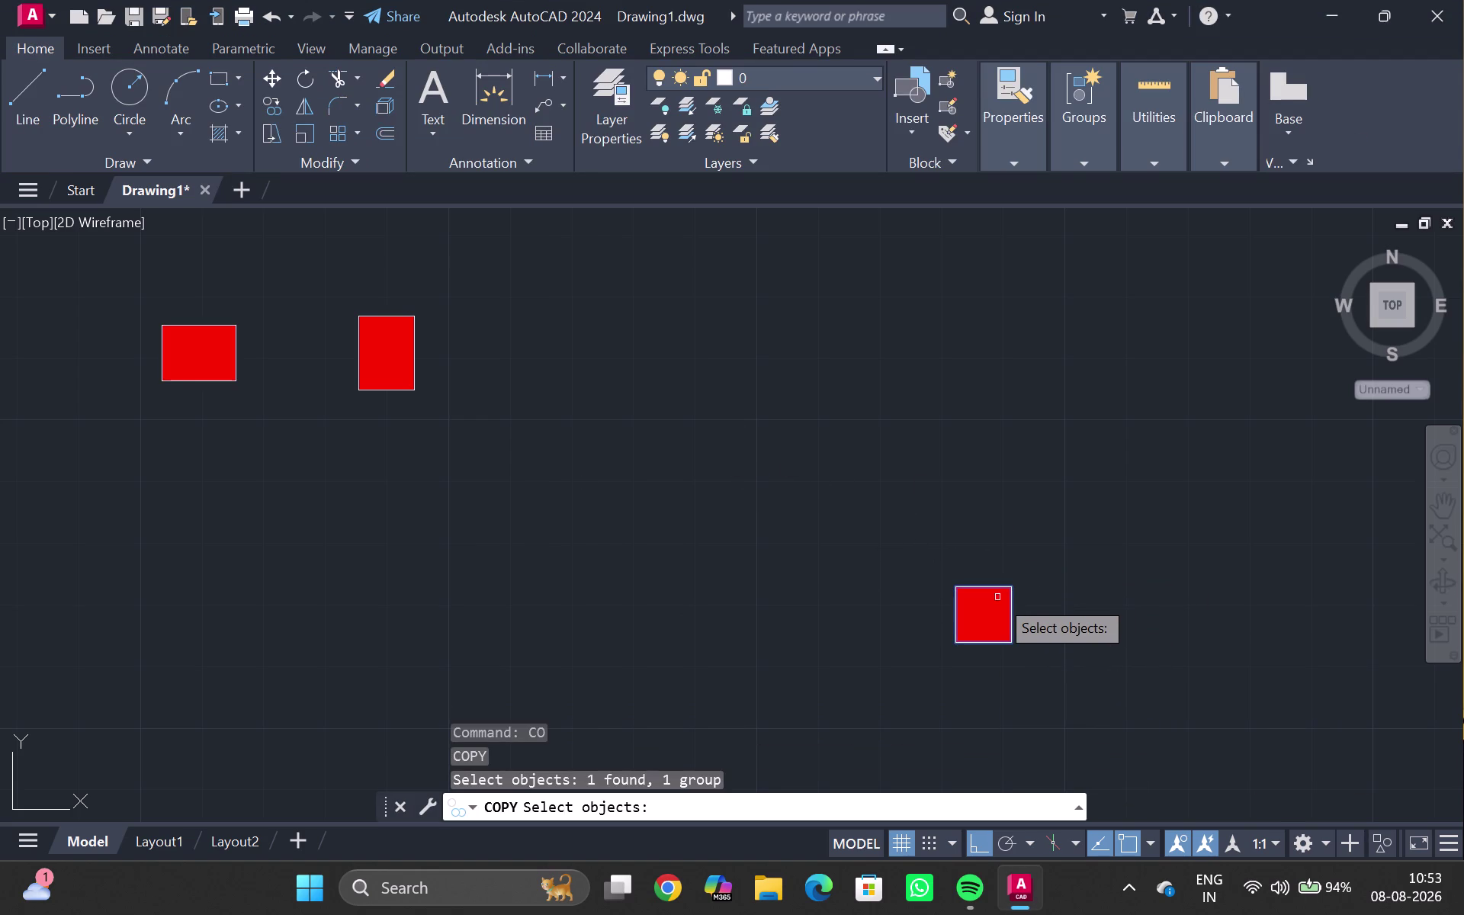
key(Escape)
key(Escape)
key(Escape)
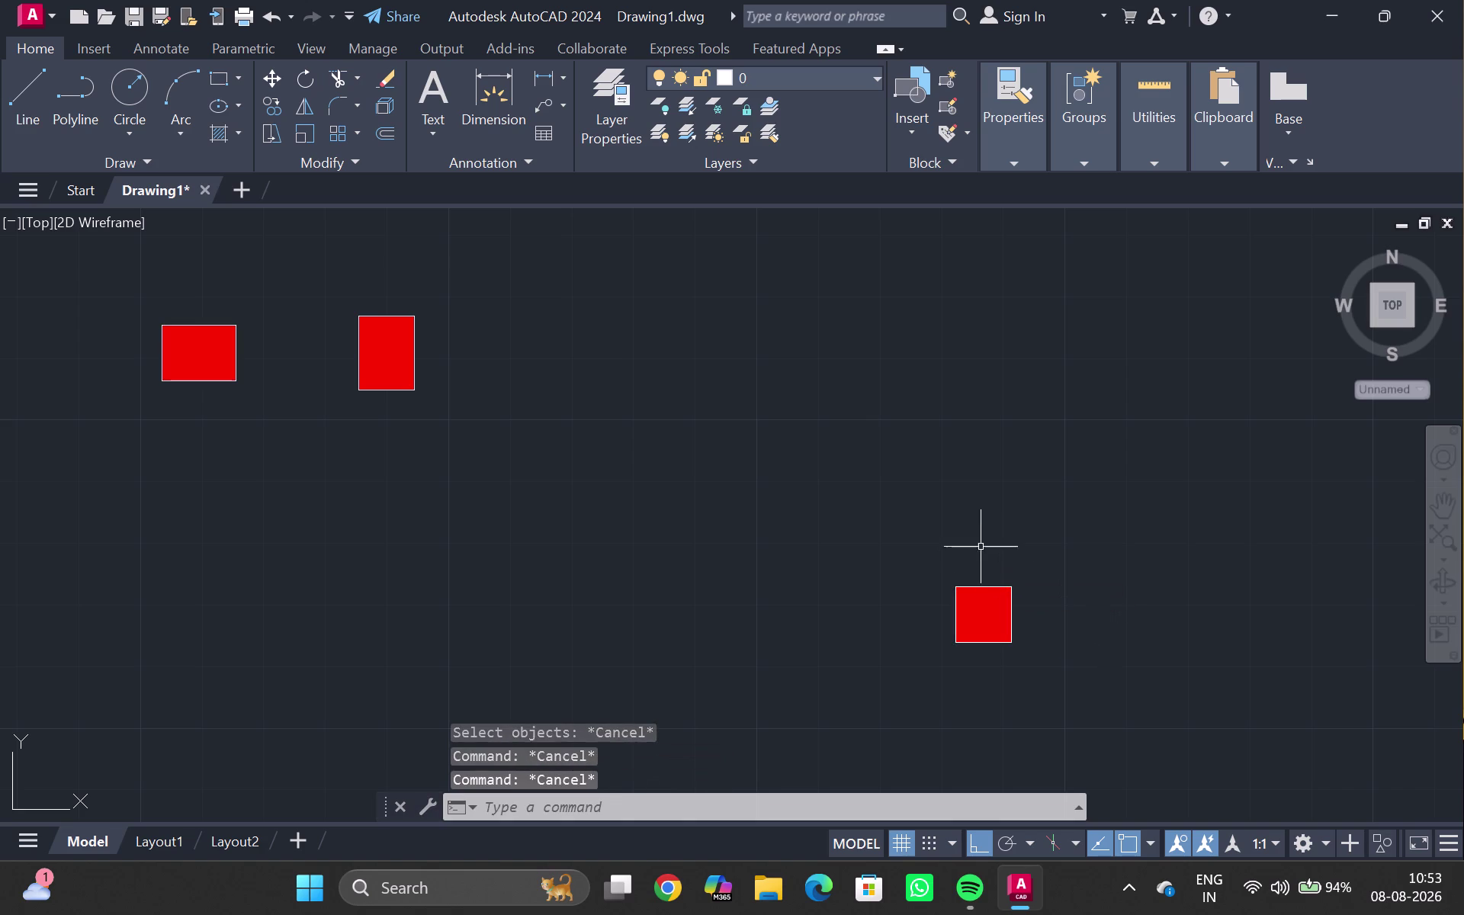
click(977, 635)
key(Escape)
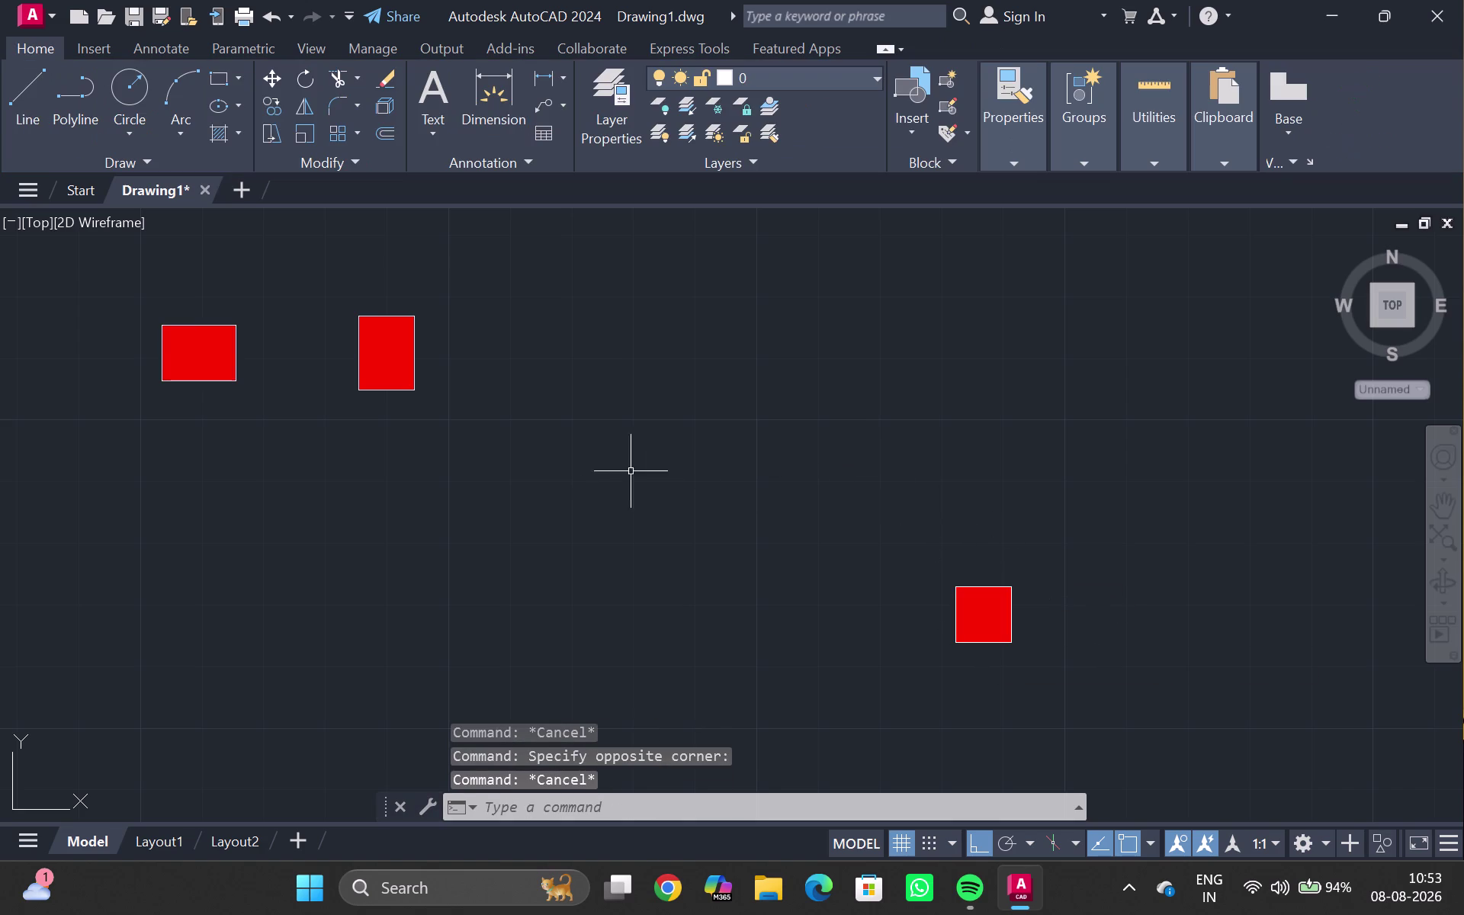
Copy the top-left red square to a position below it.
click(218, 327)
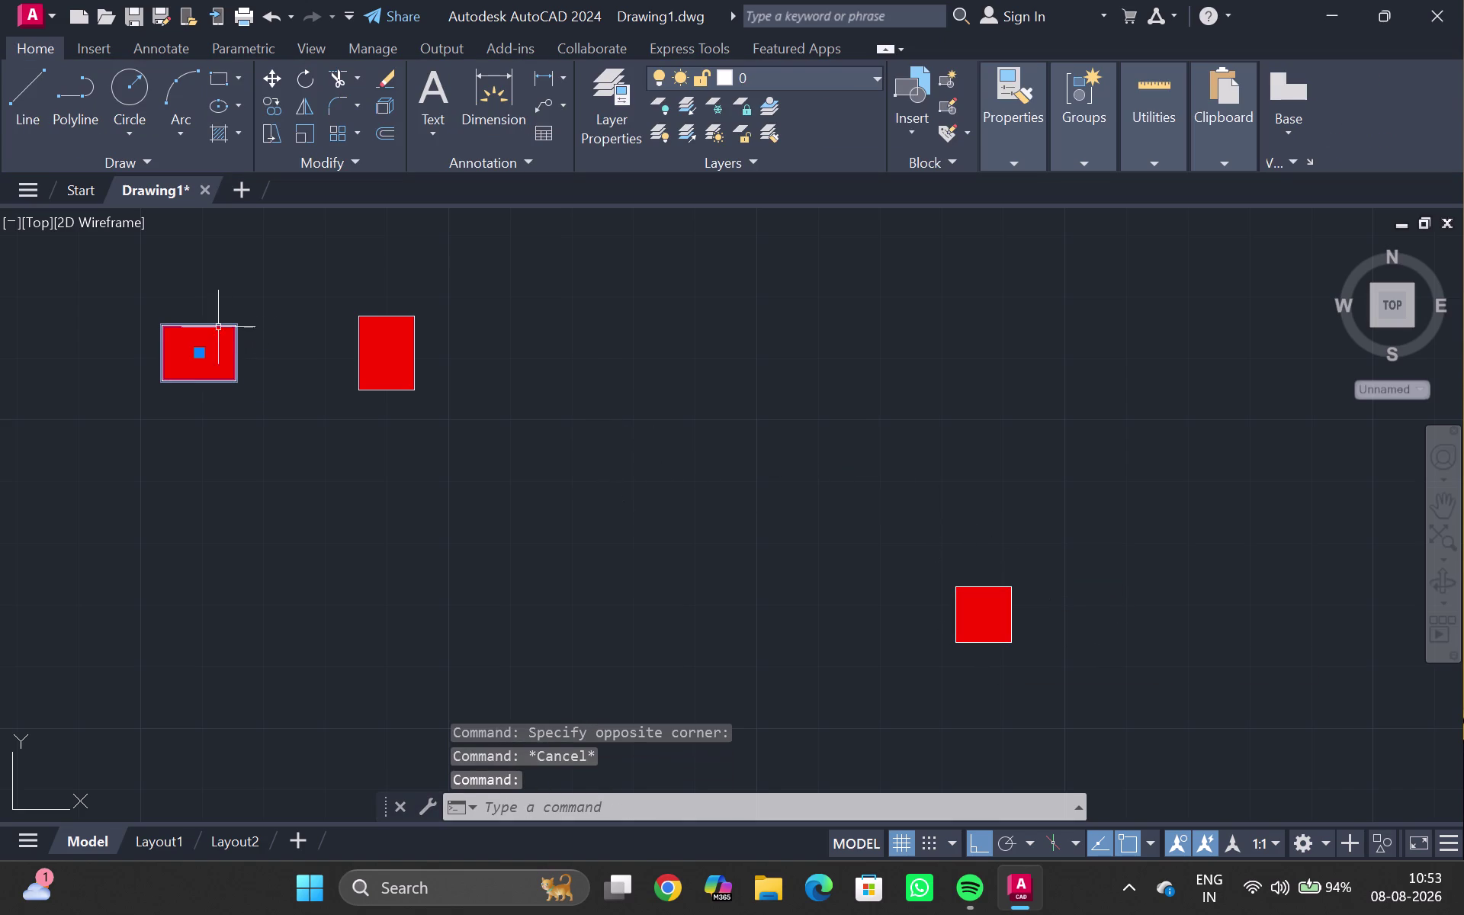
text(co)
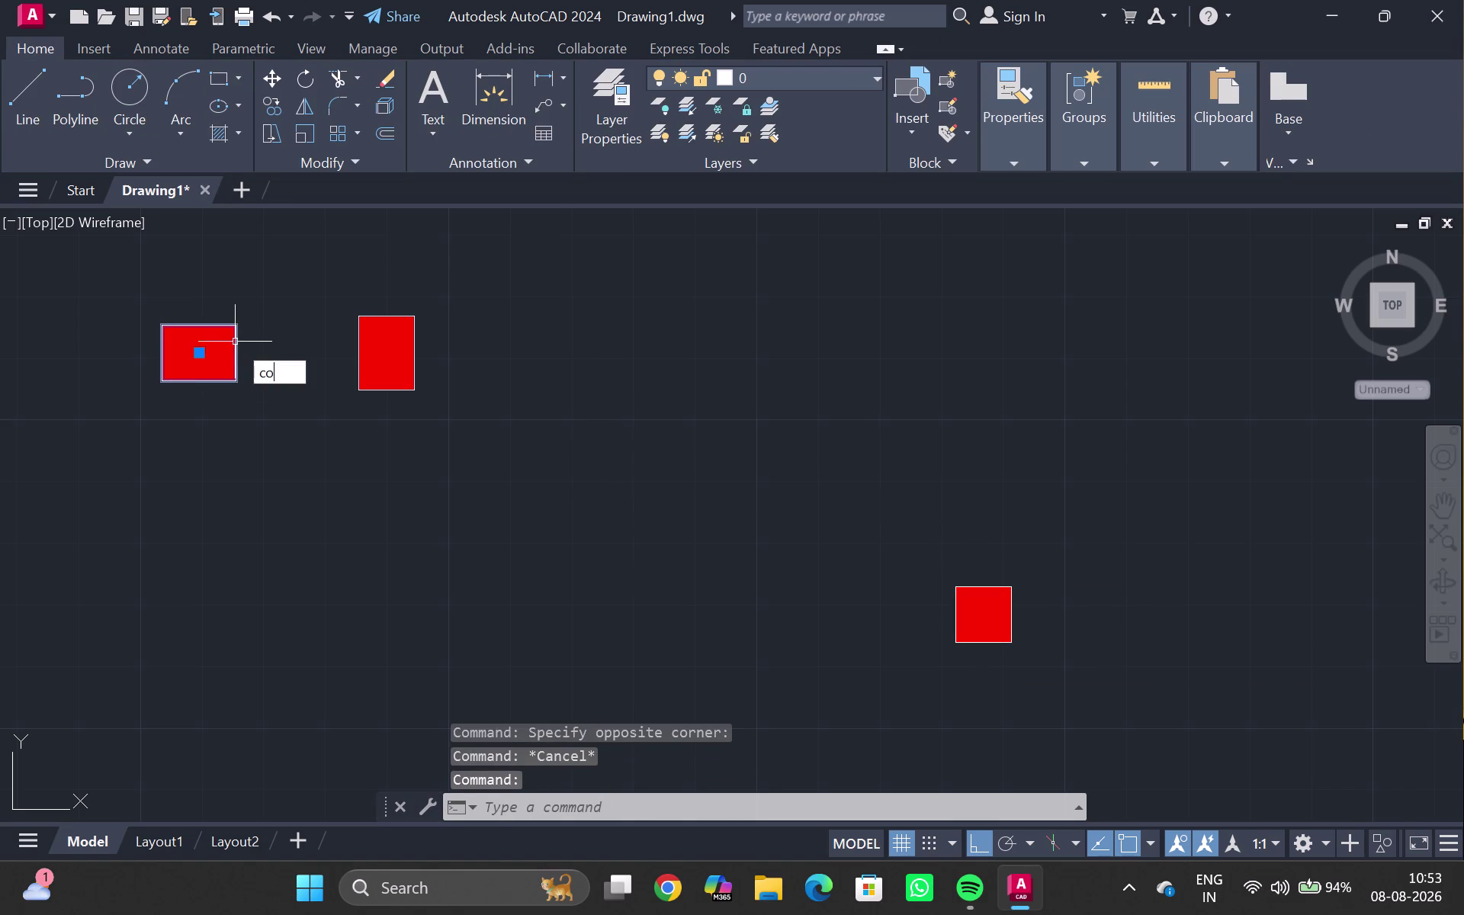
key(Return)
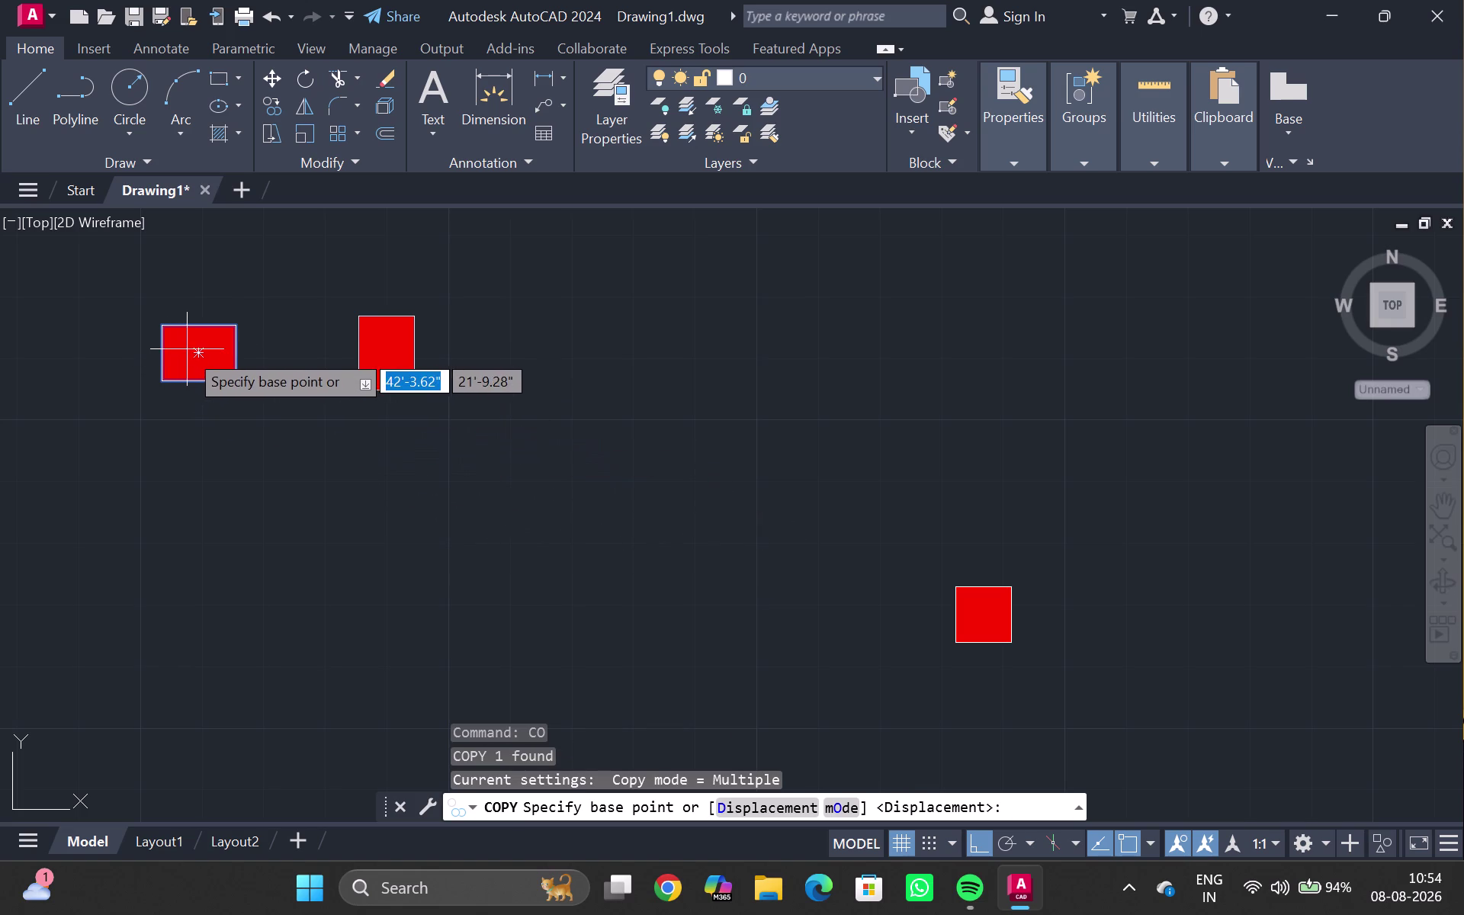
click(196, 352)
drag(198, 368, 198, 376)
click(205, 548)
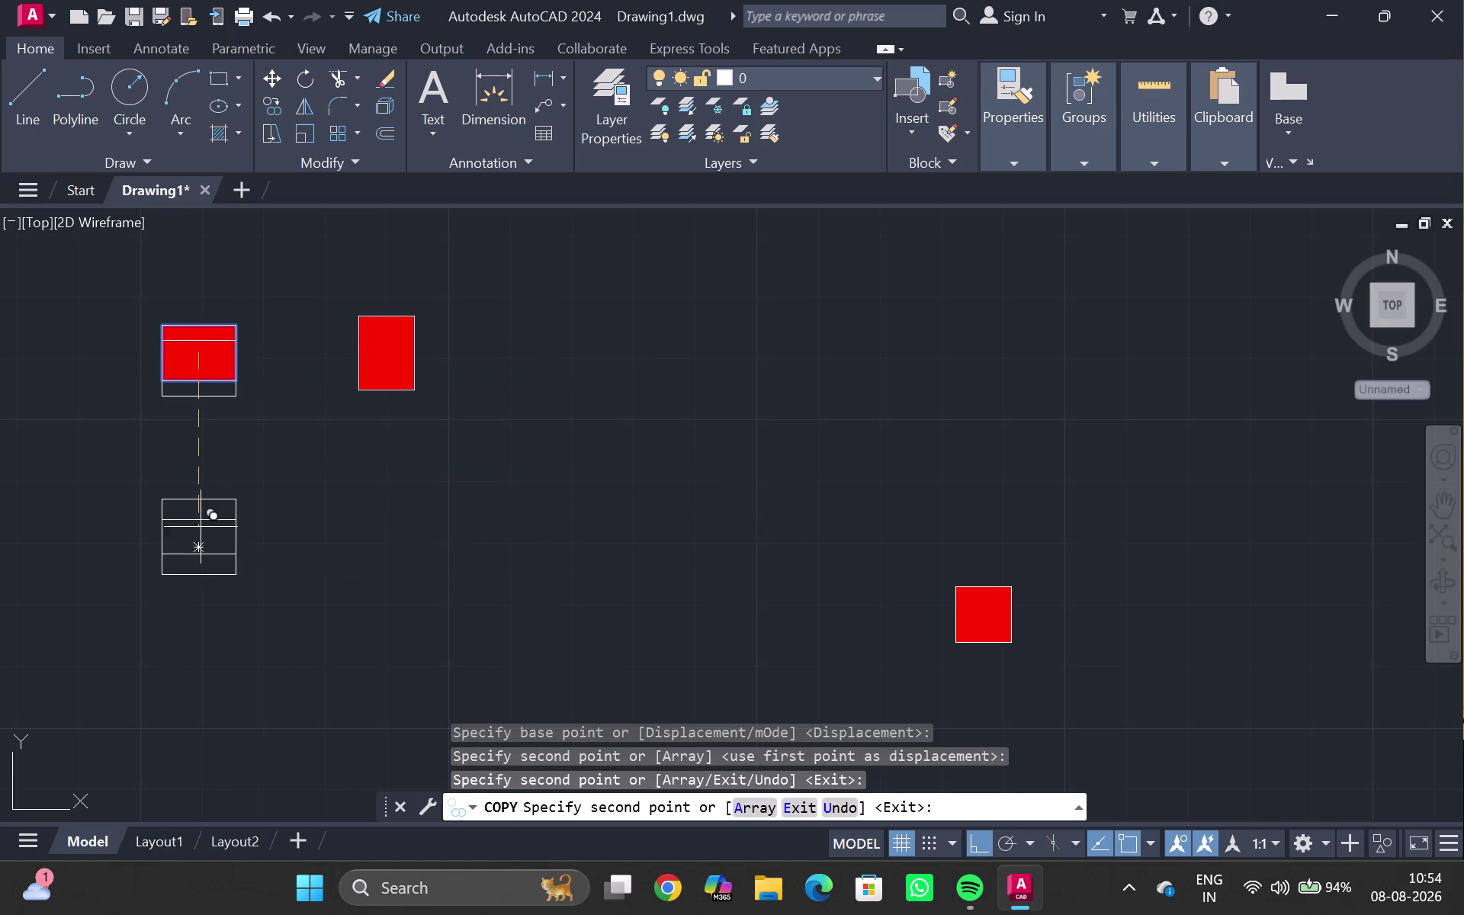
key(Escape)
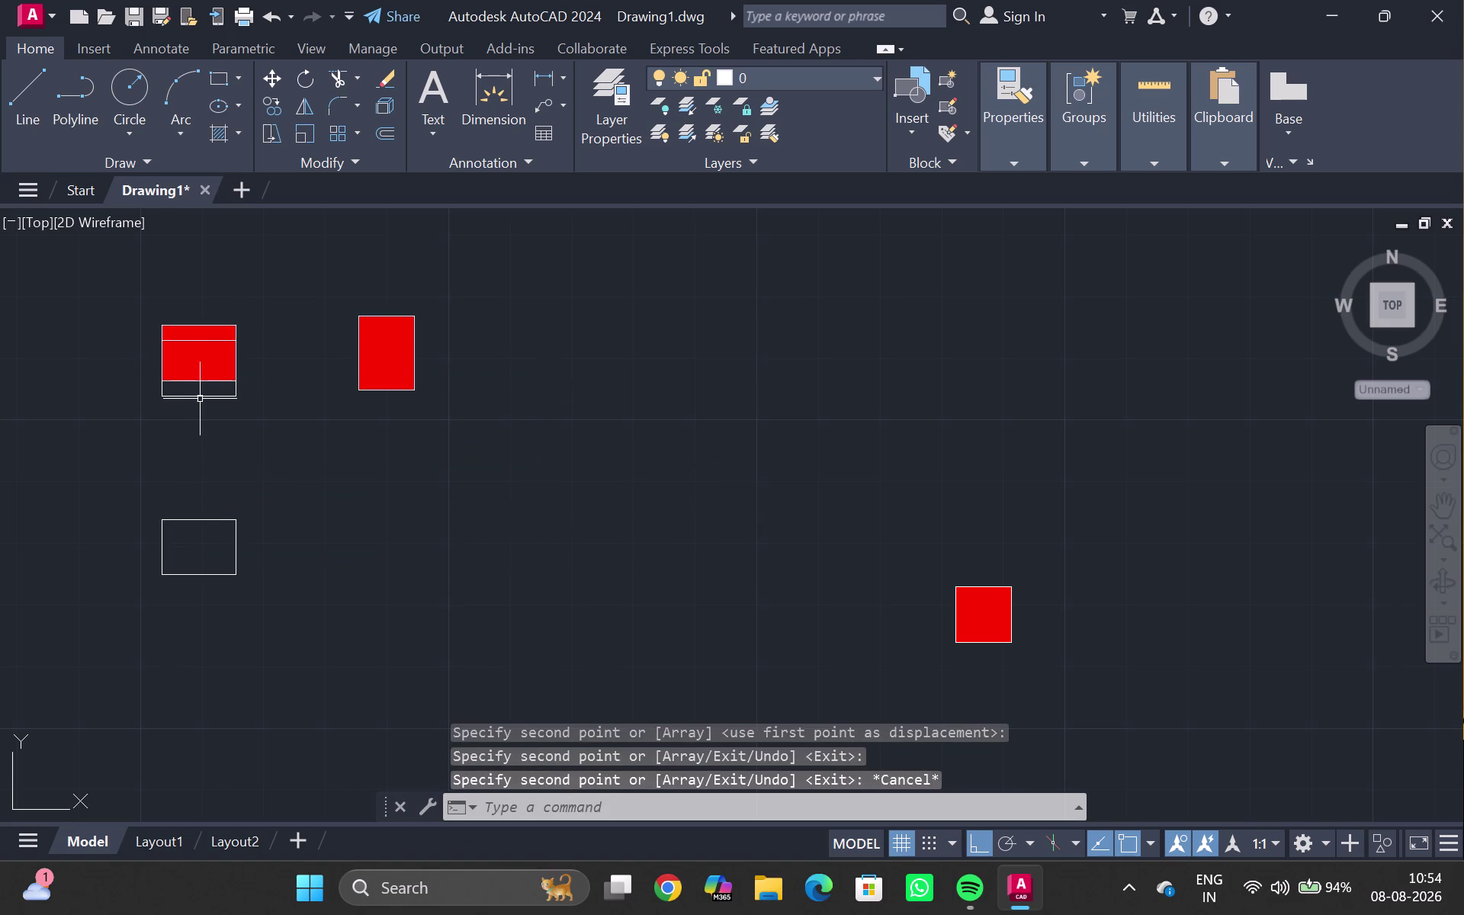
Delete the stray copied piece and the copied outline below the square.
click(199, 398)
key(Delete)
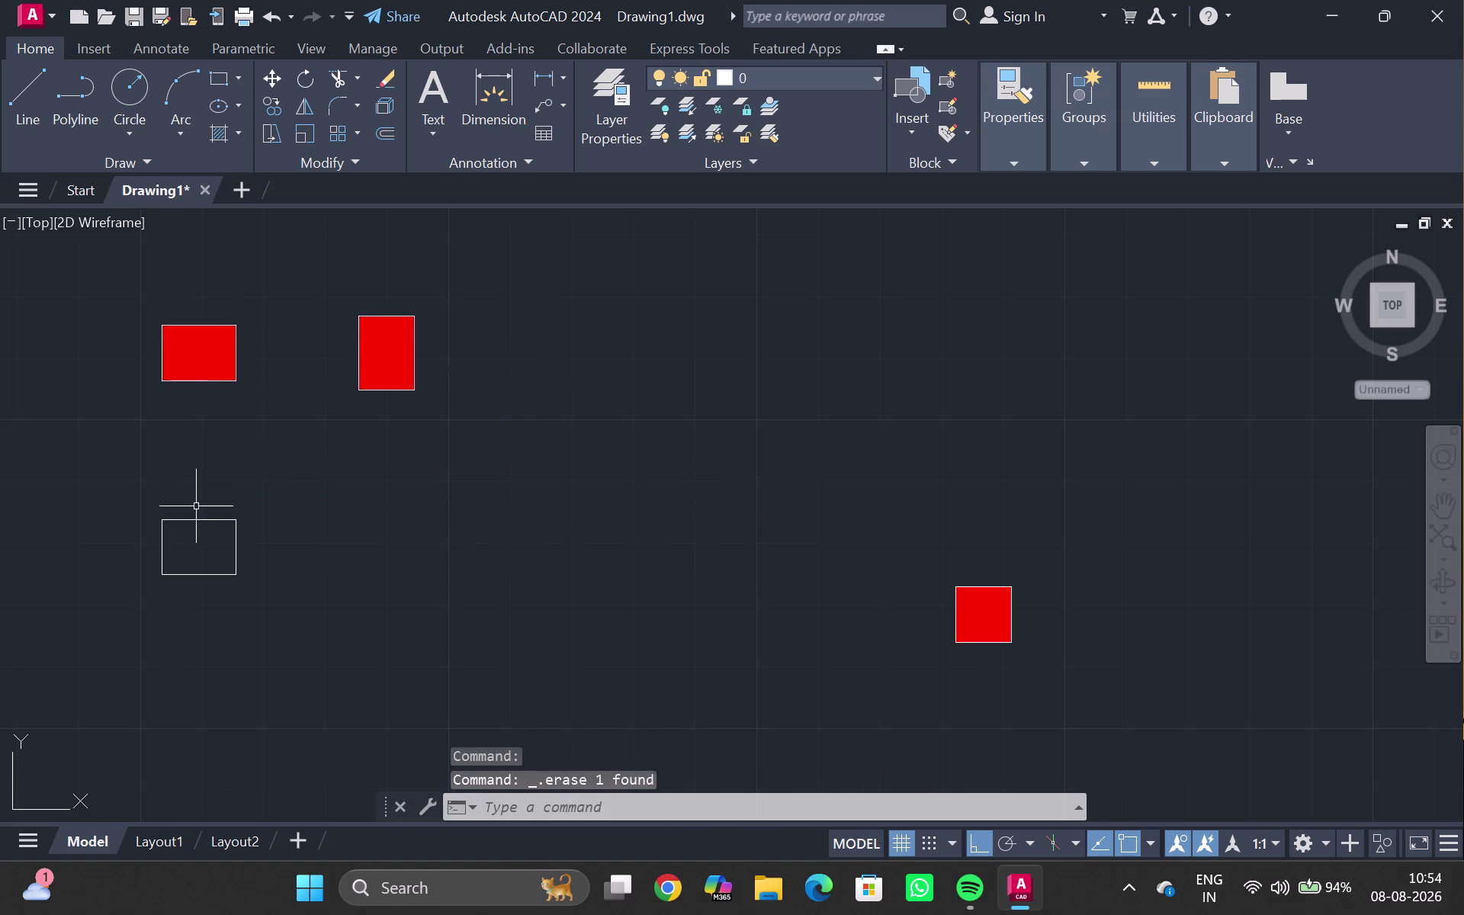
click(196, 523)
key(Delete)
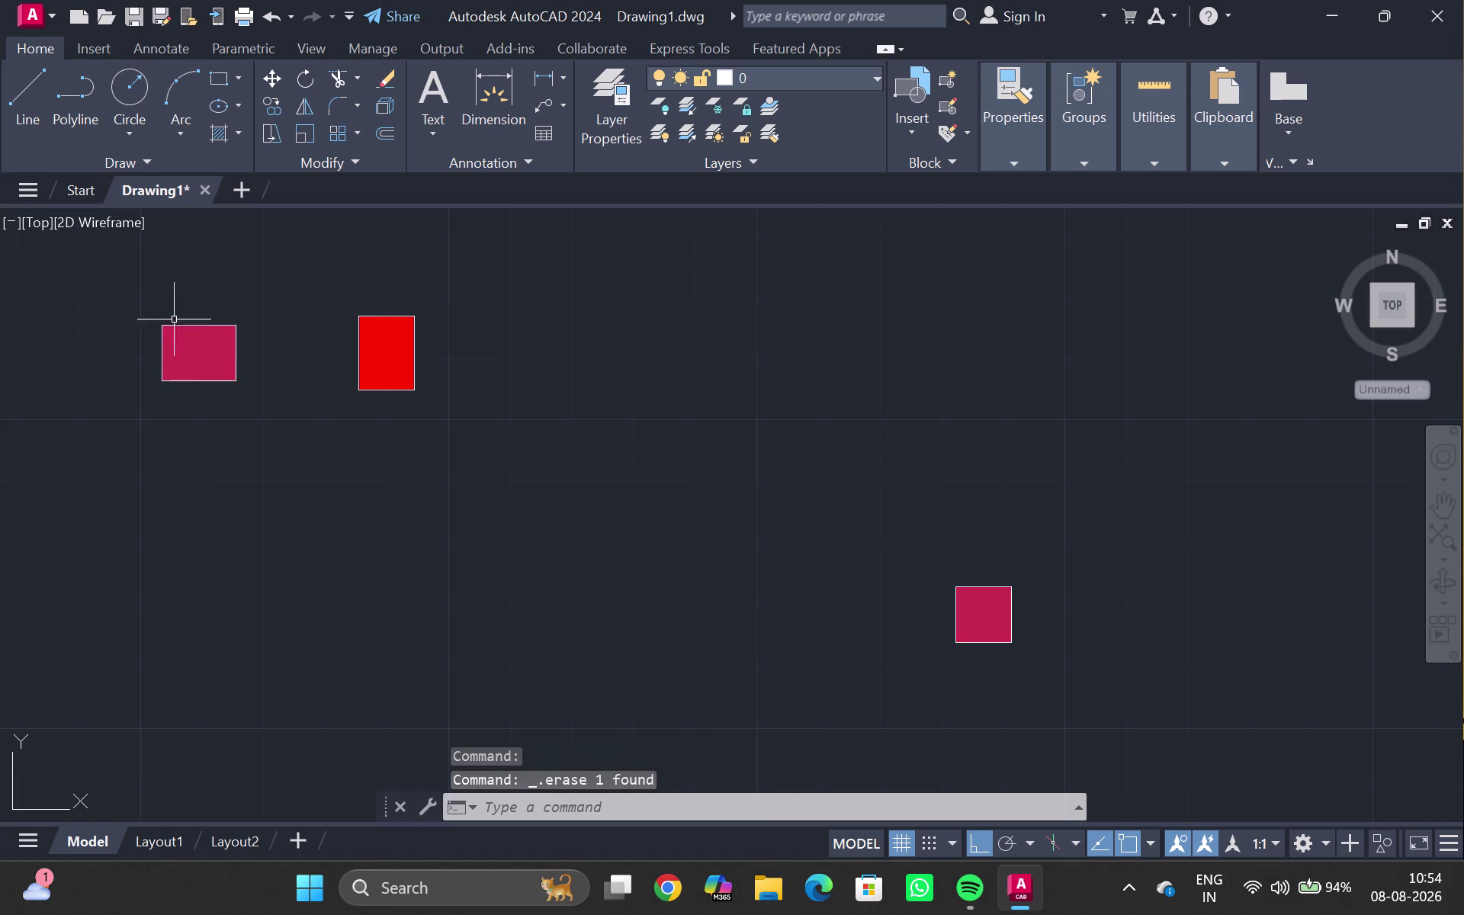
Select the top-left red square and try creating a group from the grouping options.
drag(146, 308, 126, 401)
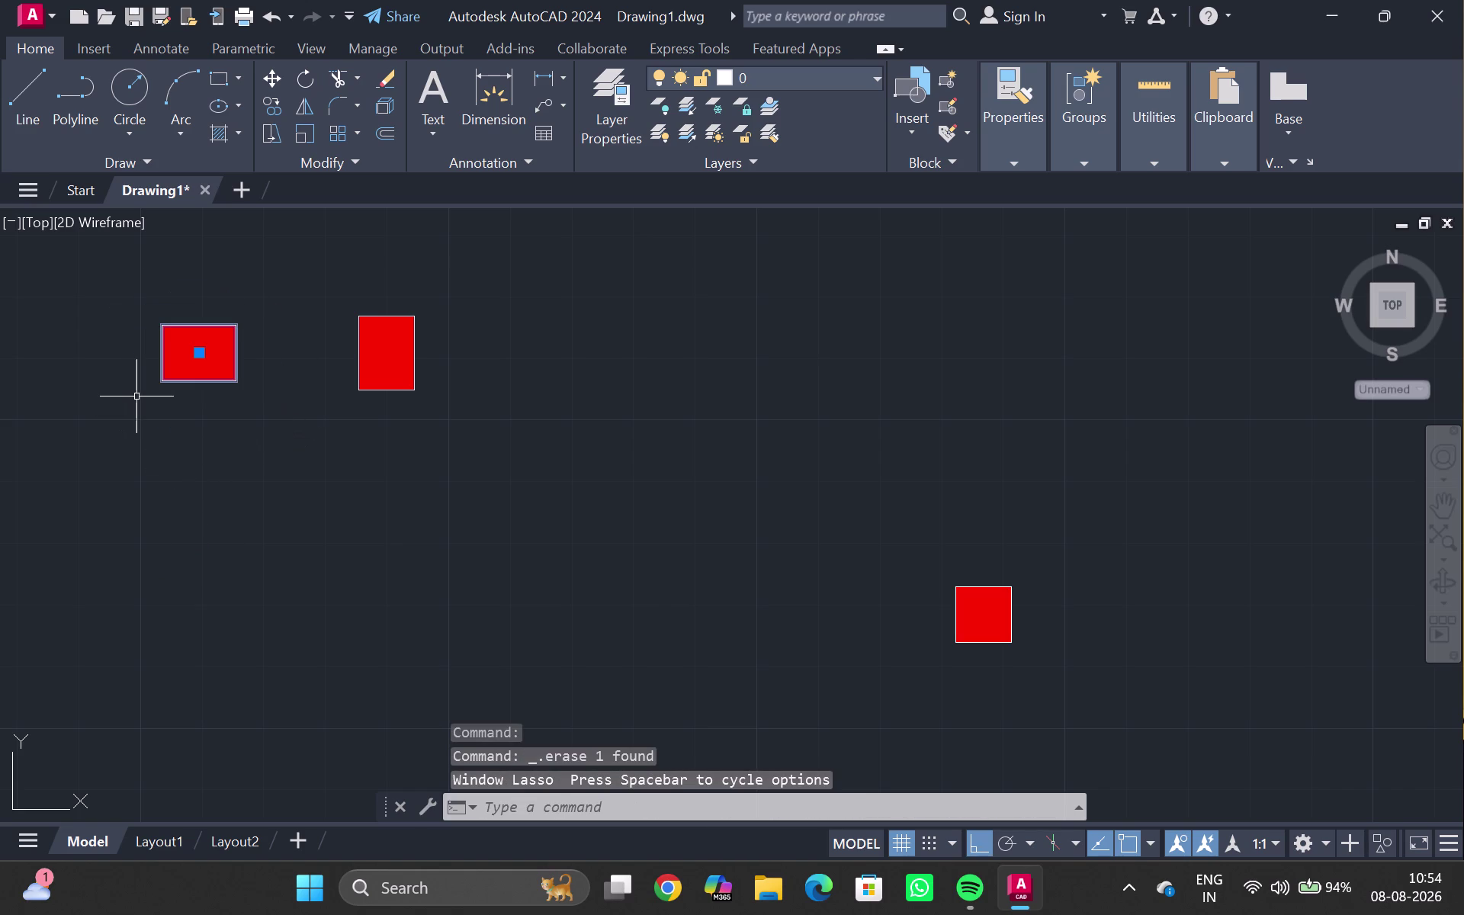
key(g)
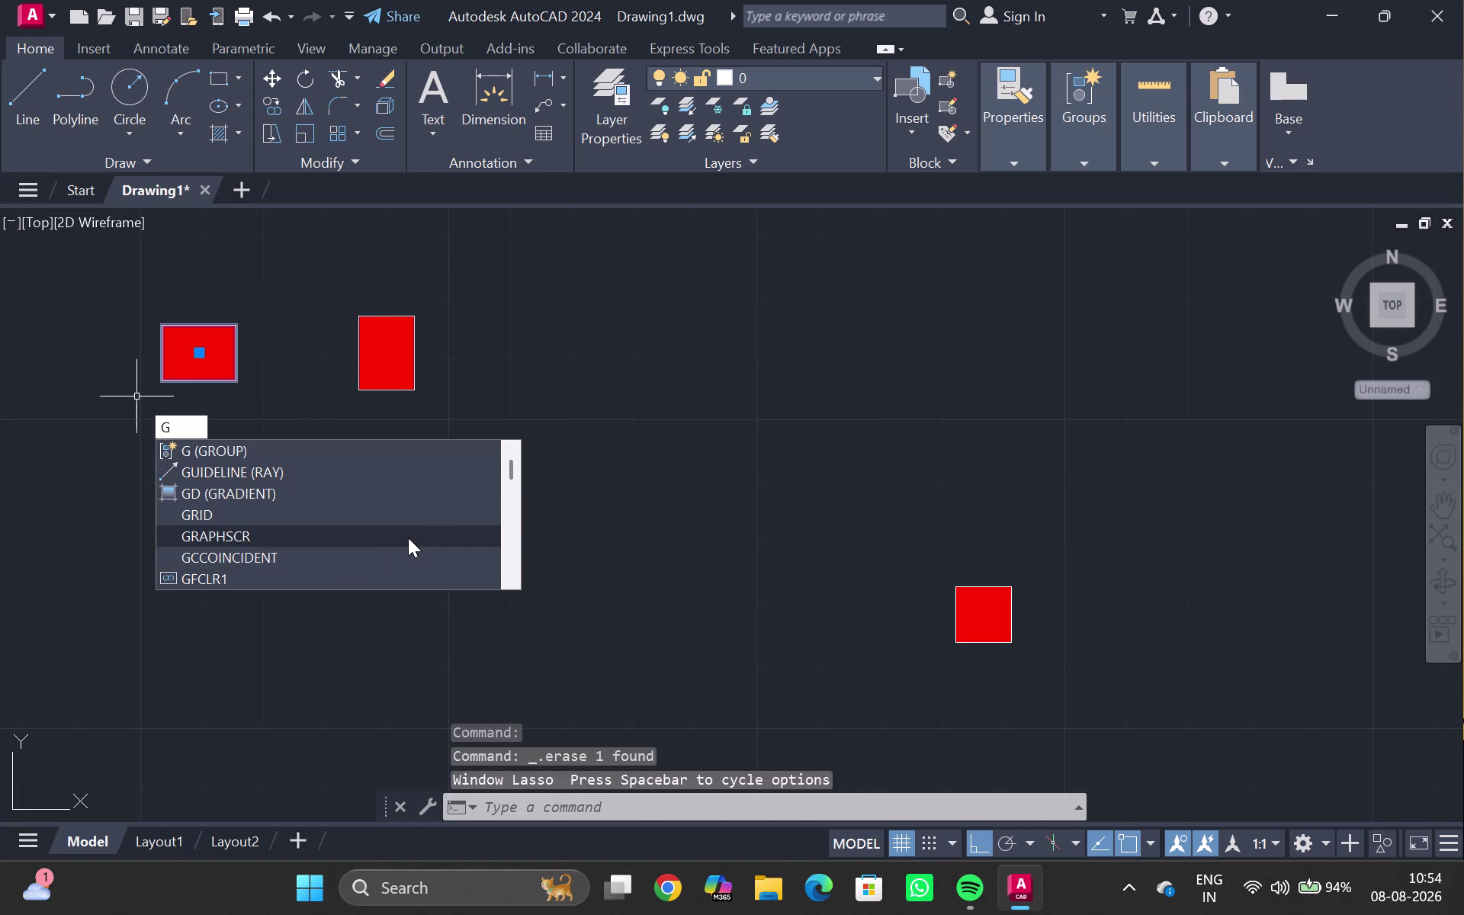
key(Escape)
drag(157, 295, 21, 229)
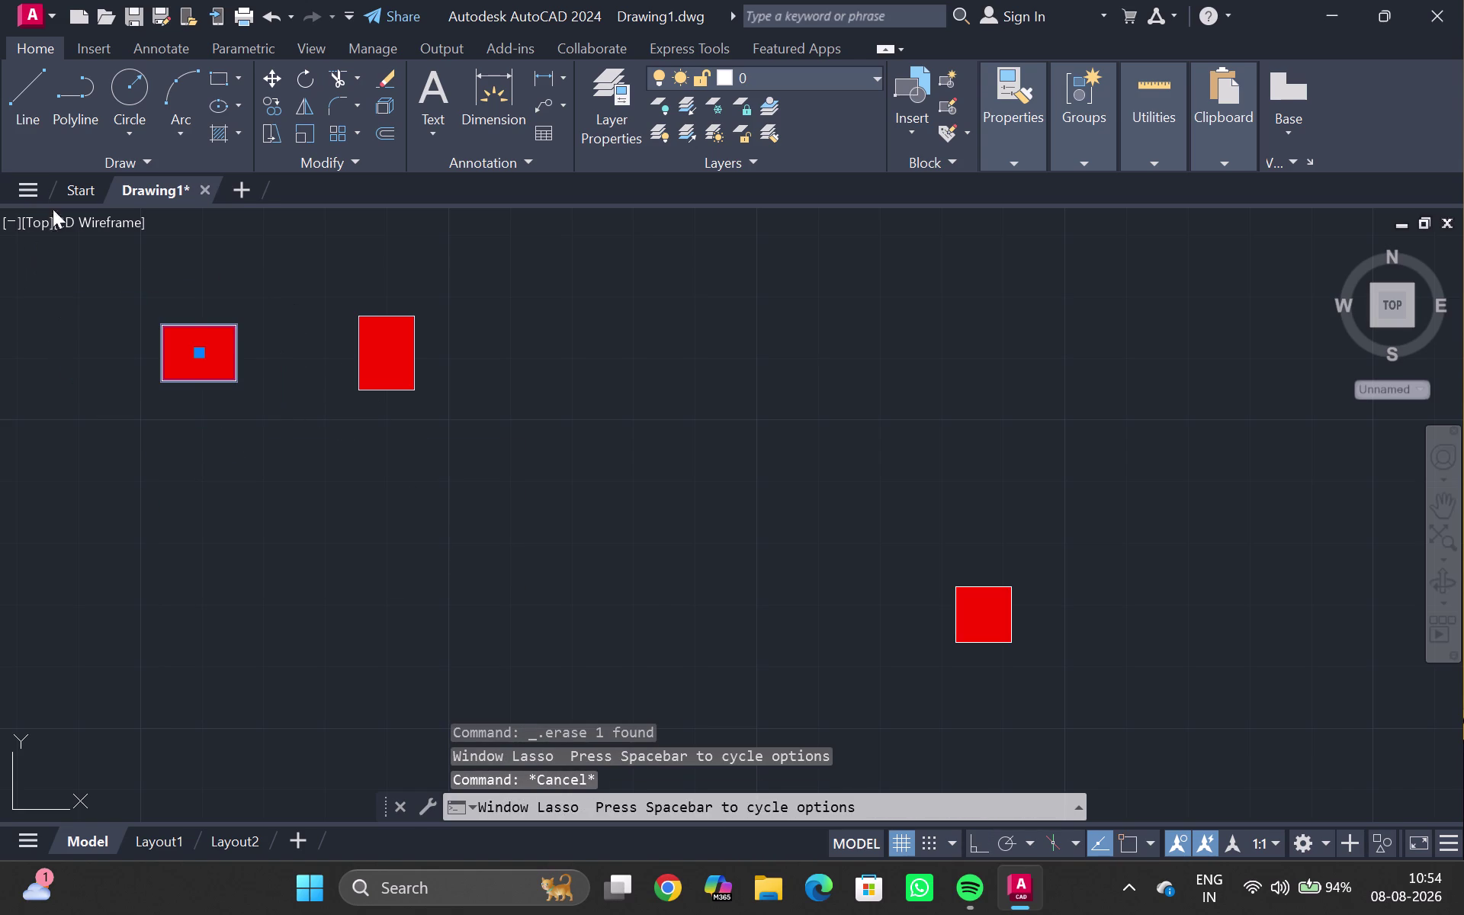
double_click(1059, 159)
triple_click(1073, 206)
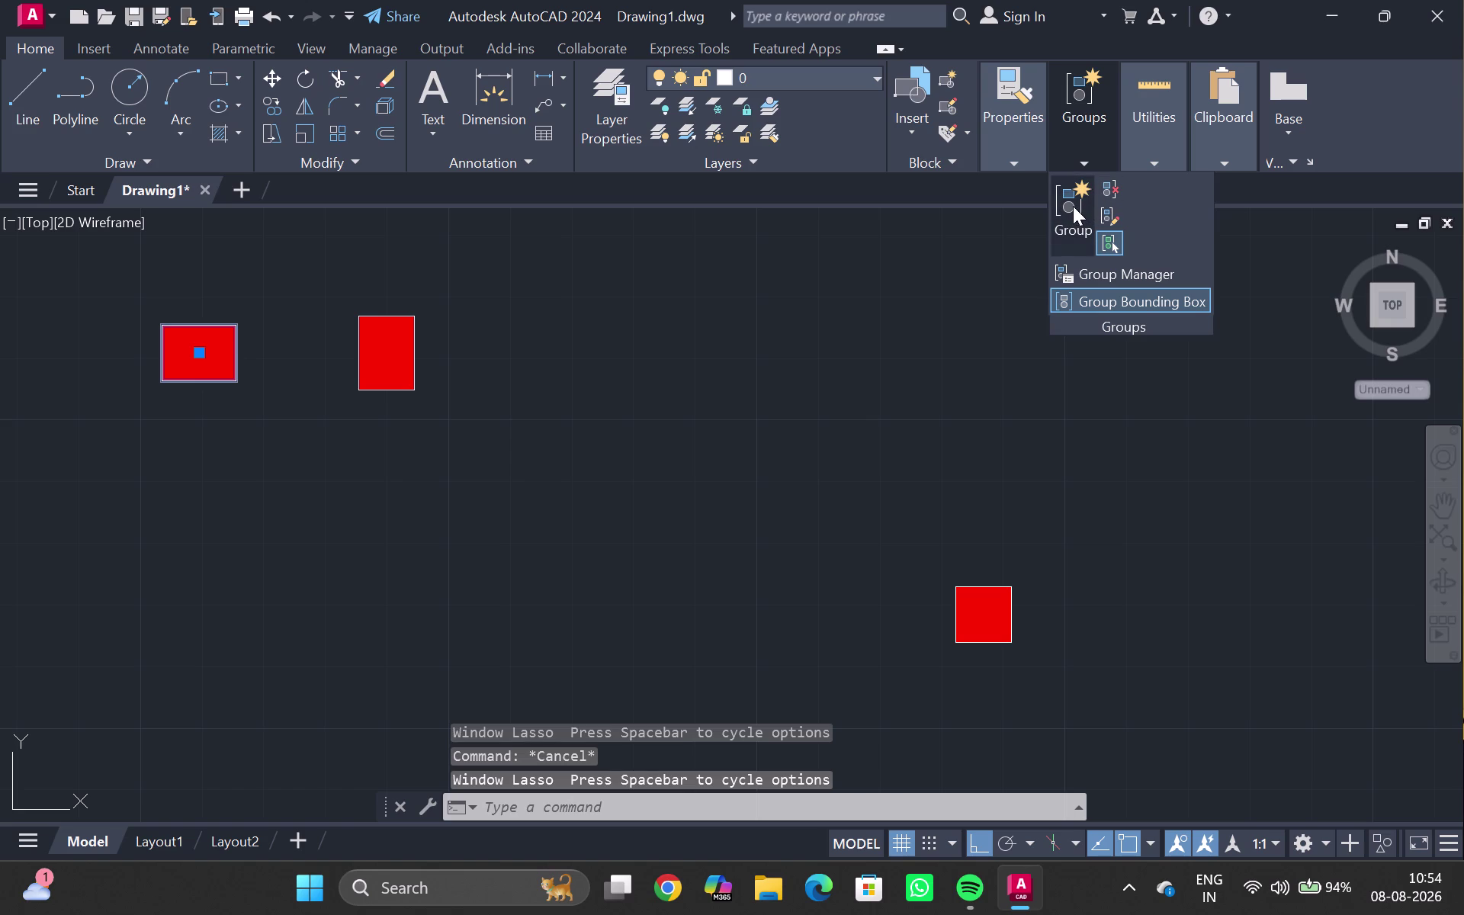
click(1071, 205)
key(Escape)
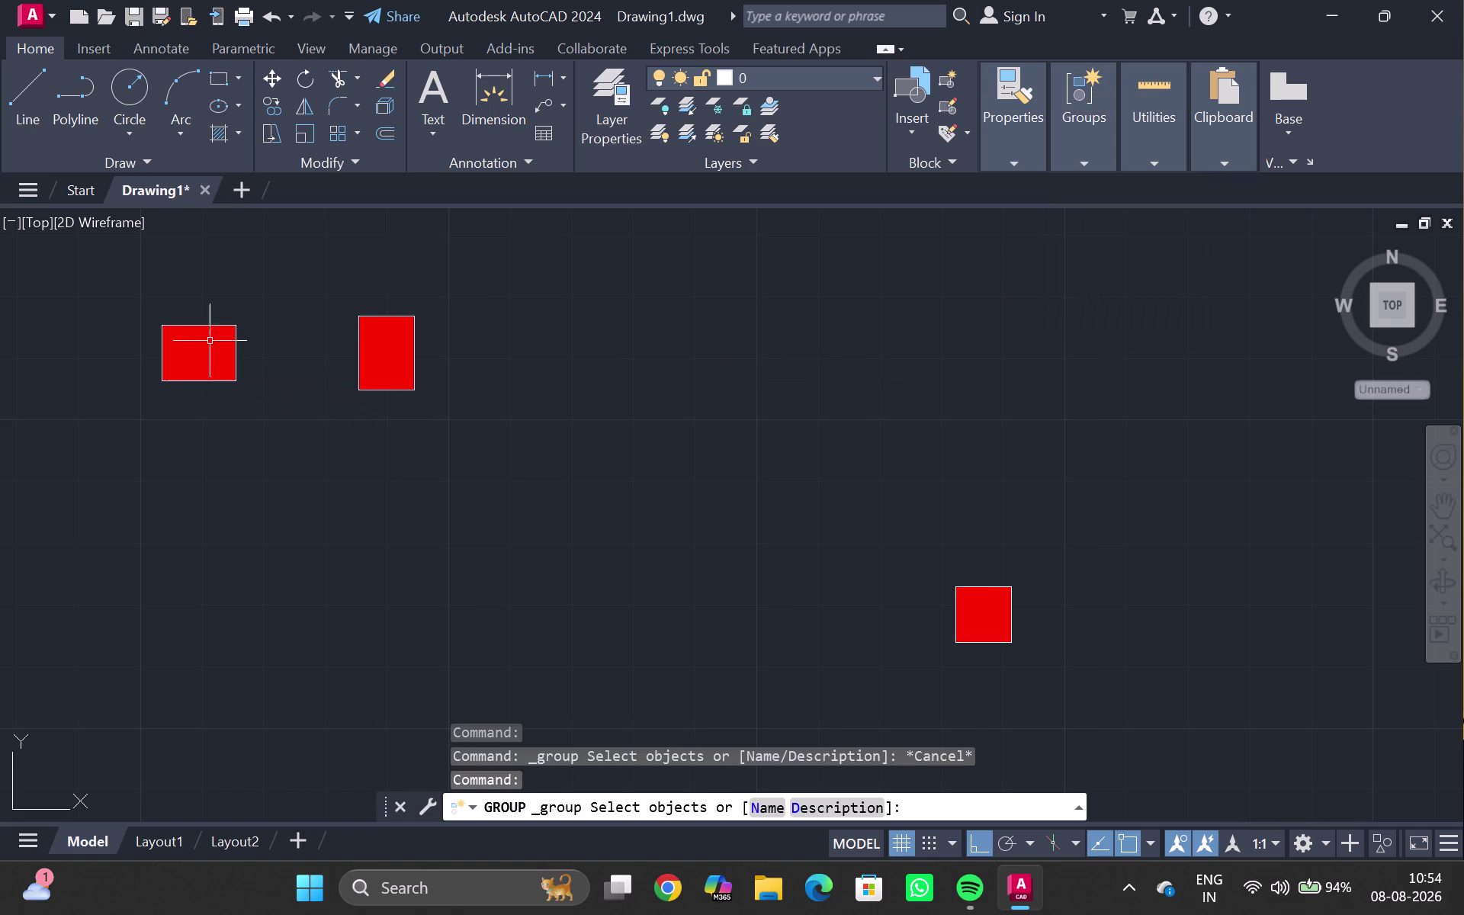
Select a red square's fill, clear it, and inspect the fill's properties.
click(206, 341)
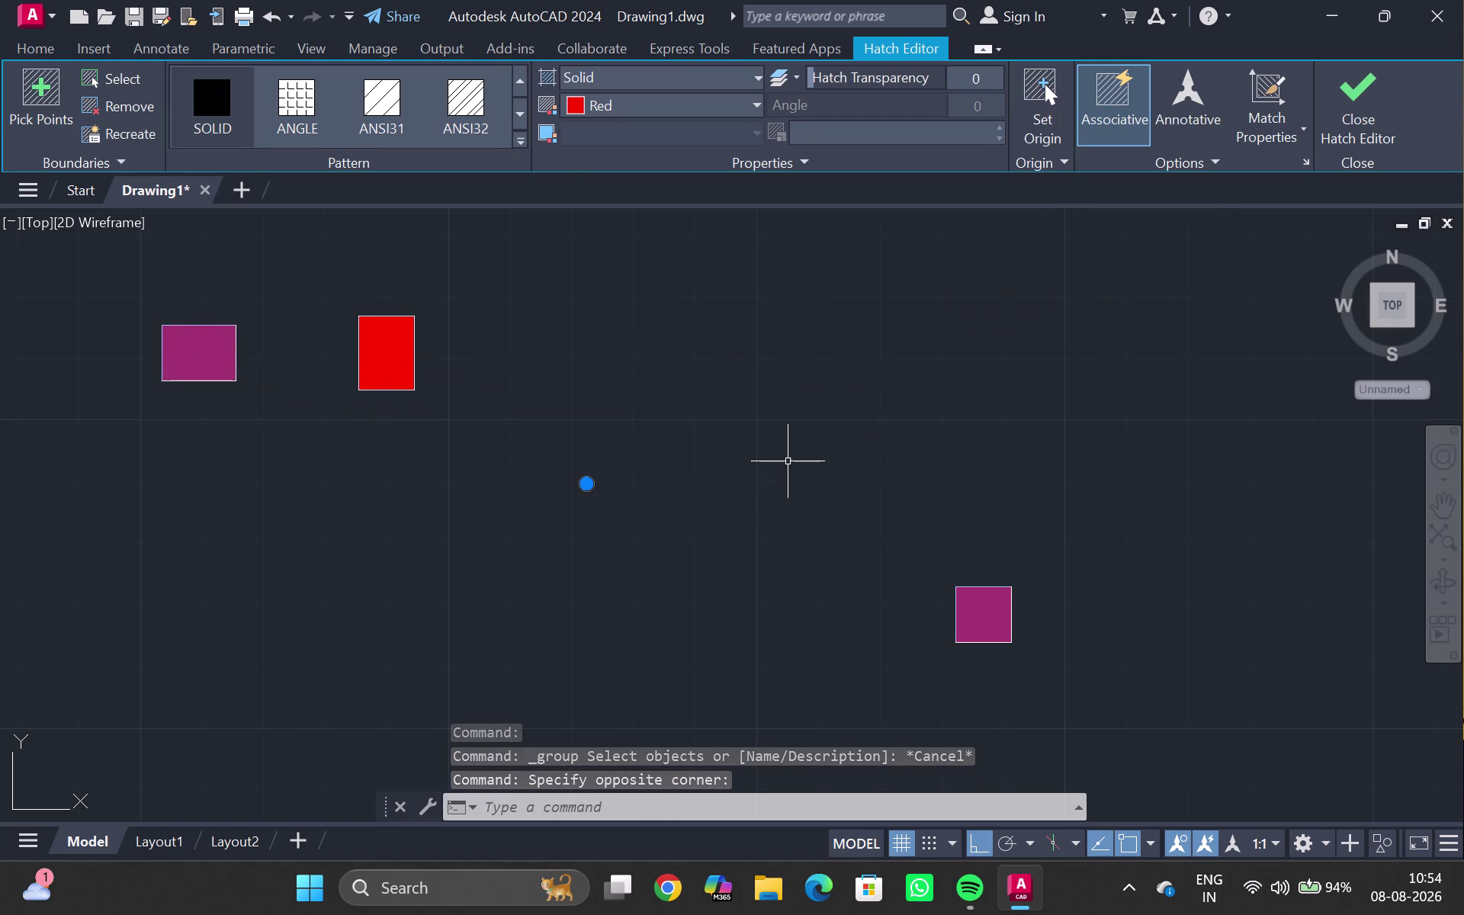
key(Escape)
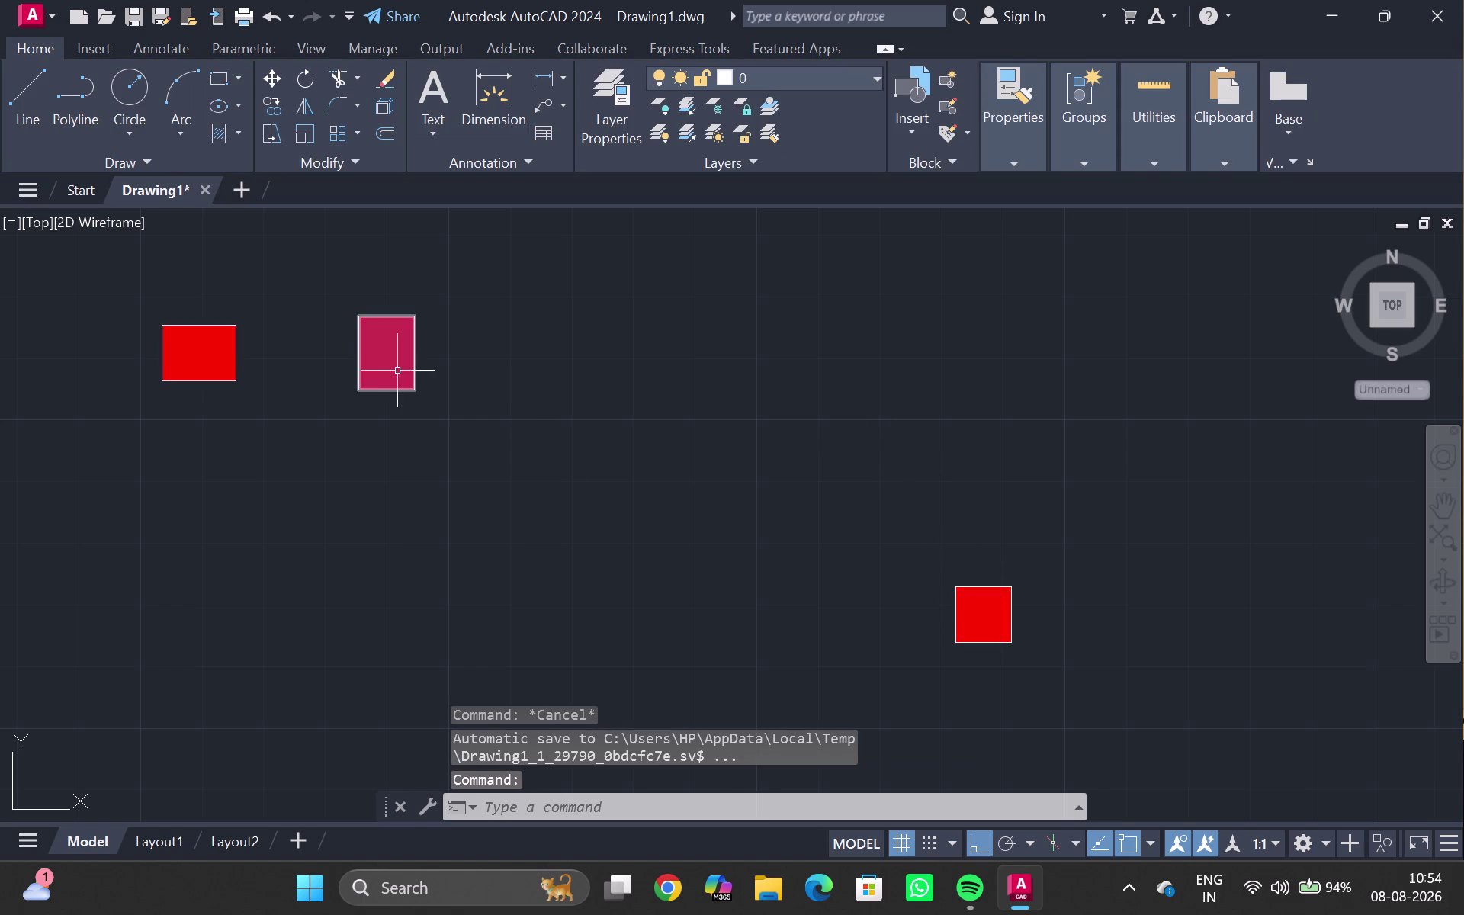
double_click(1004, 603)
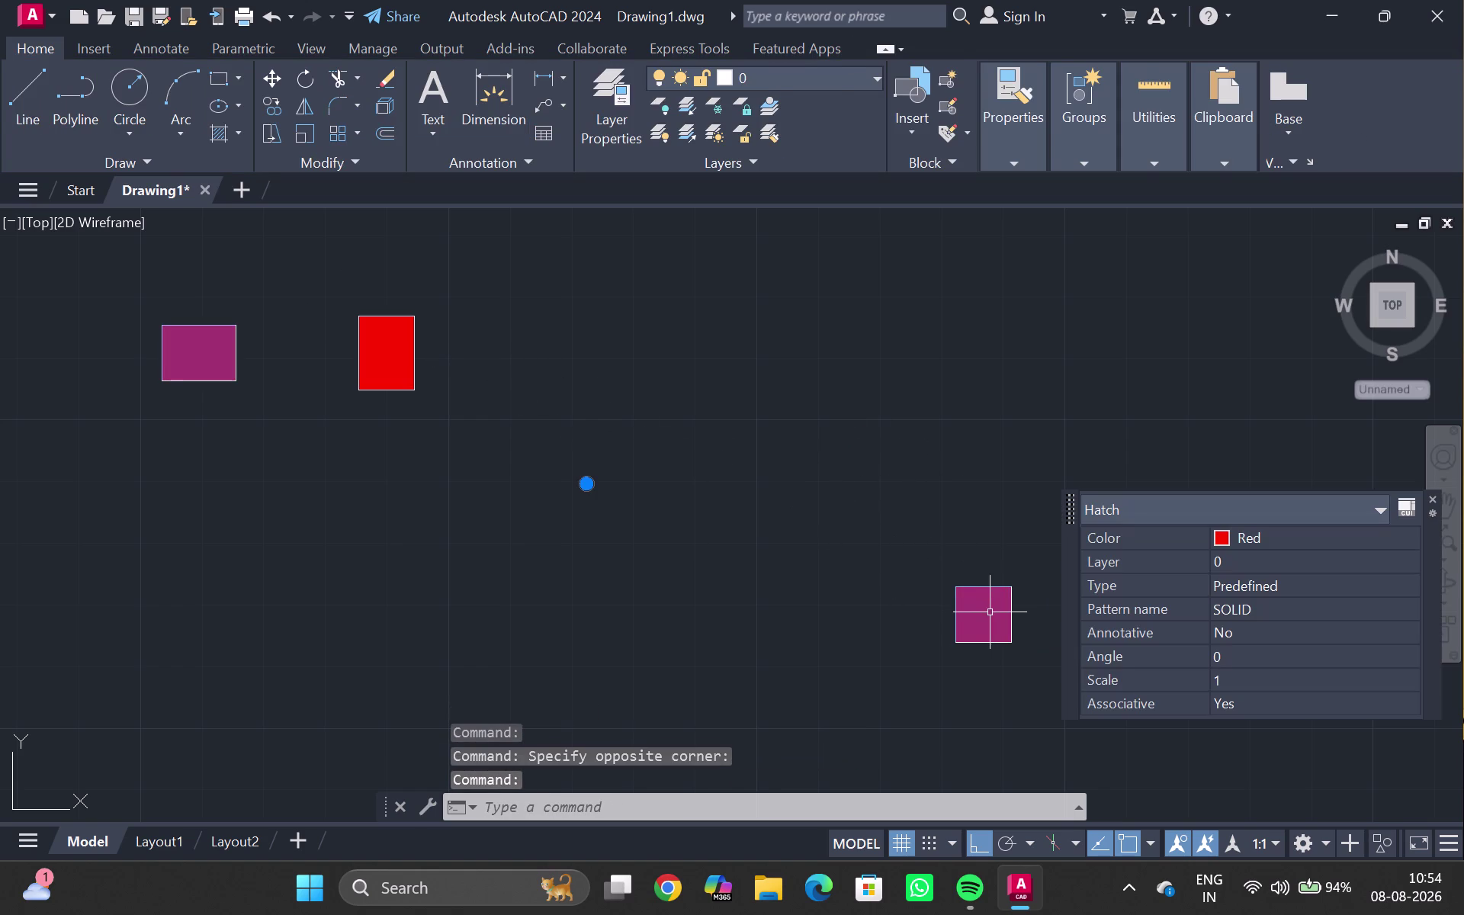
key(c)
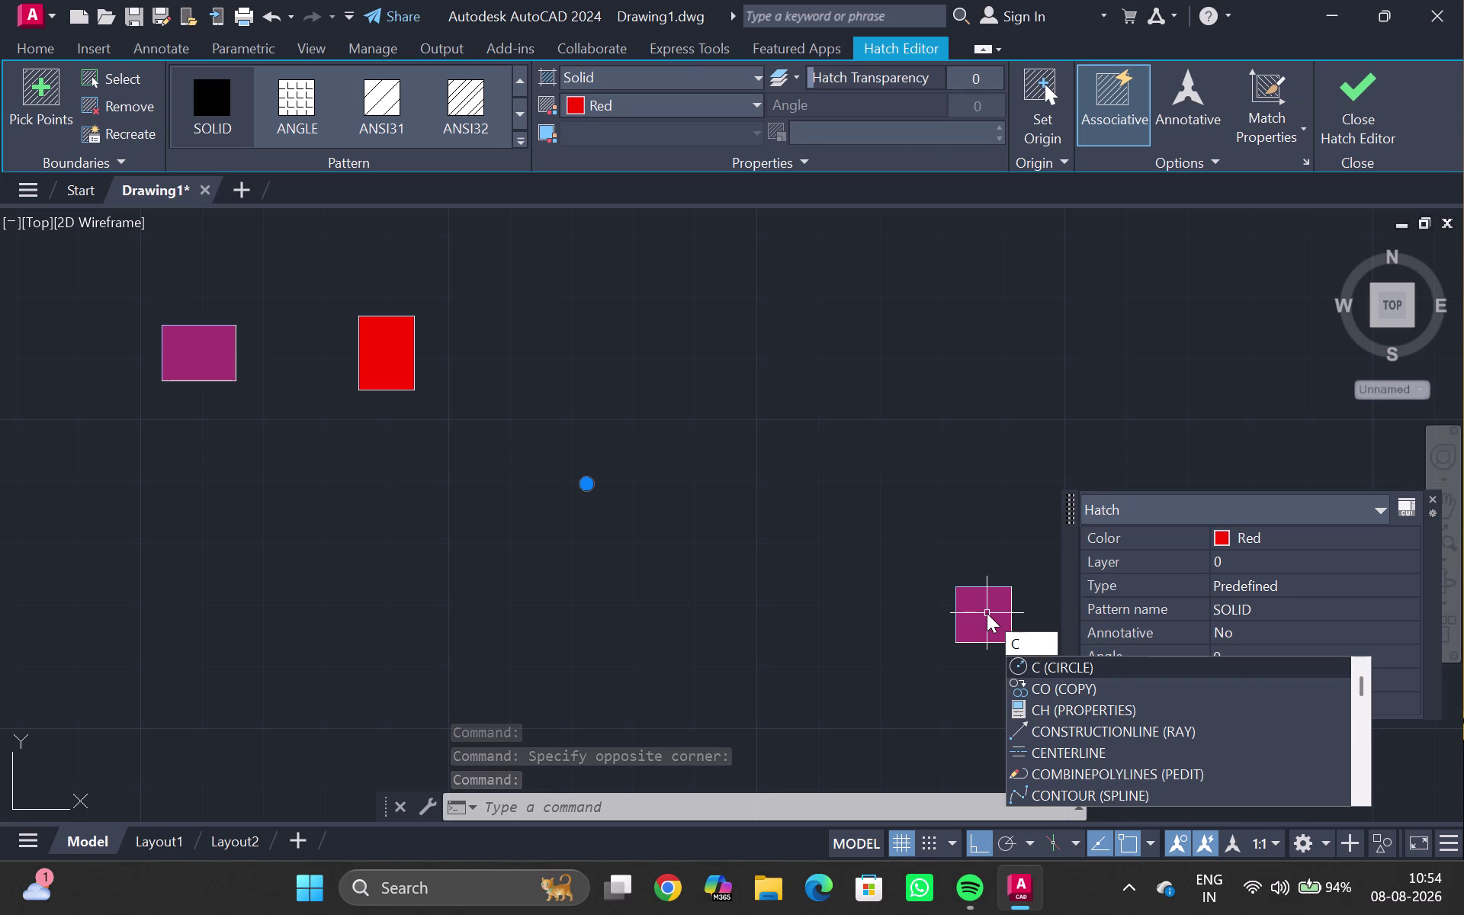
Erase the mistyped characters 'oooojohu' from the command line.
text(oooojohu)
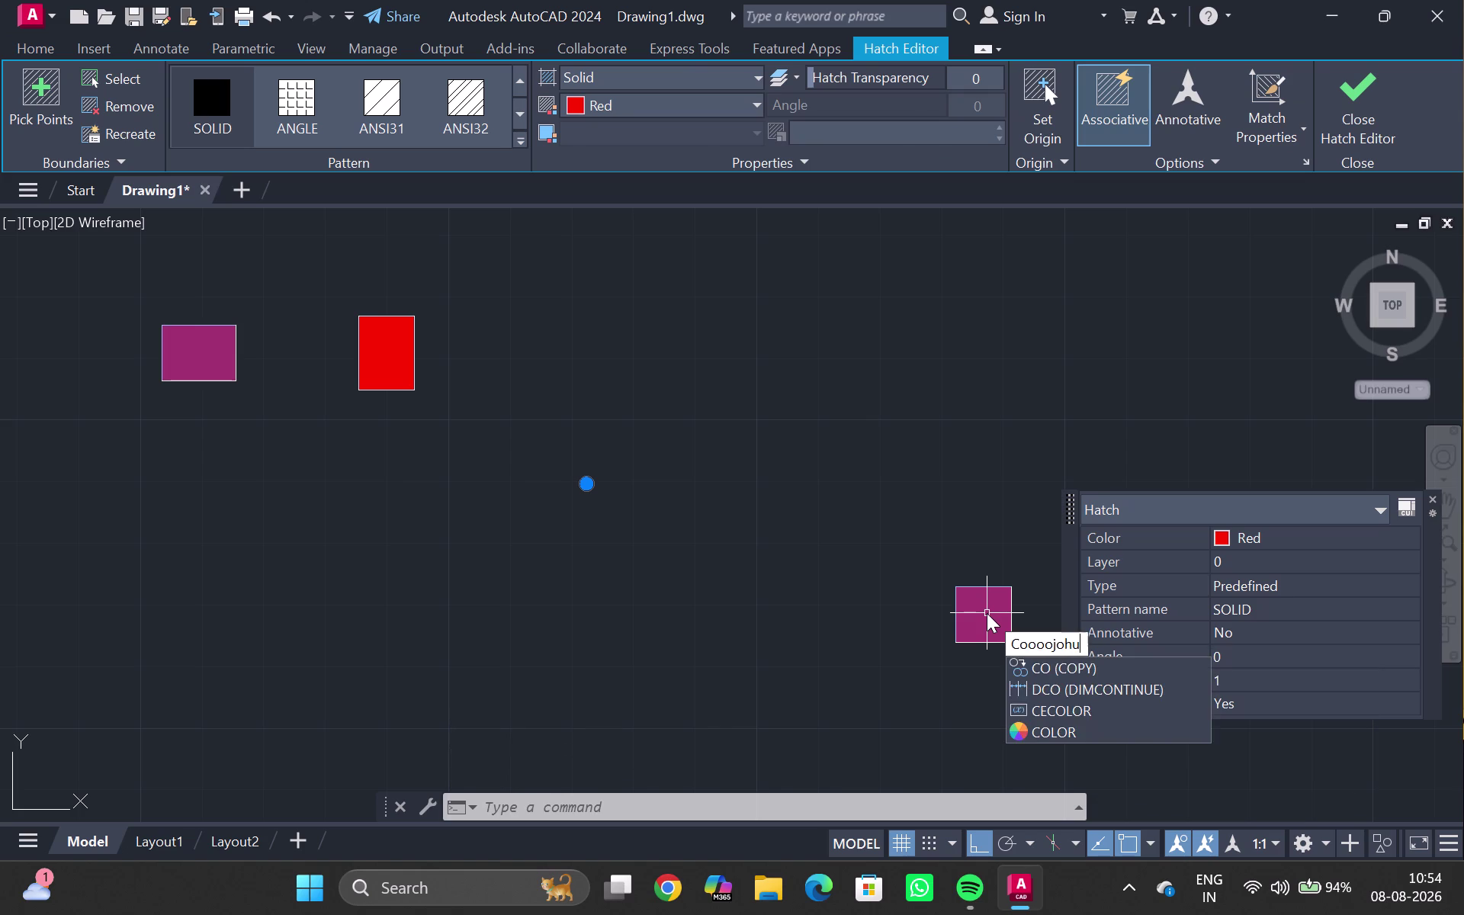
key(BackSpace)
key(BackSpace)
key(BackSpace)
key(BackSpace)
key(BackSpace)
key(BackSpace)
key(BackSpace)
key(BackSpace)
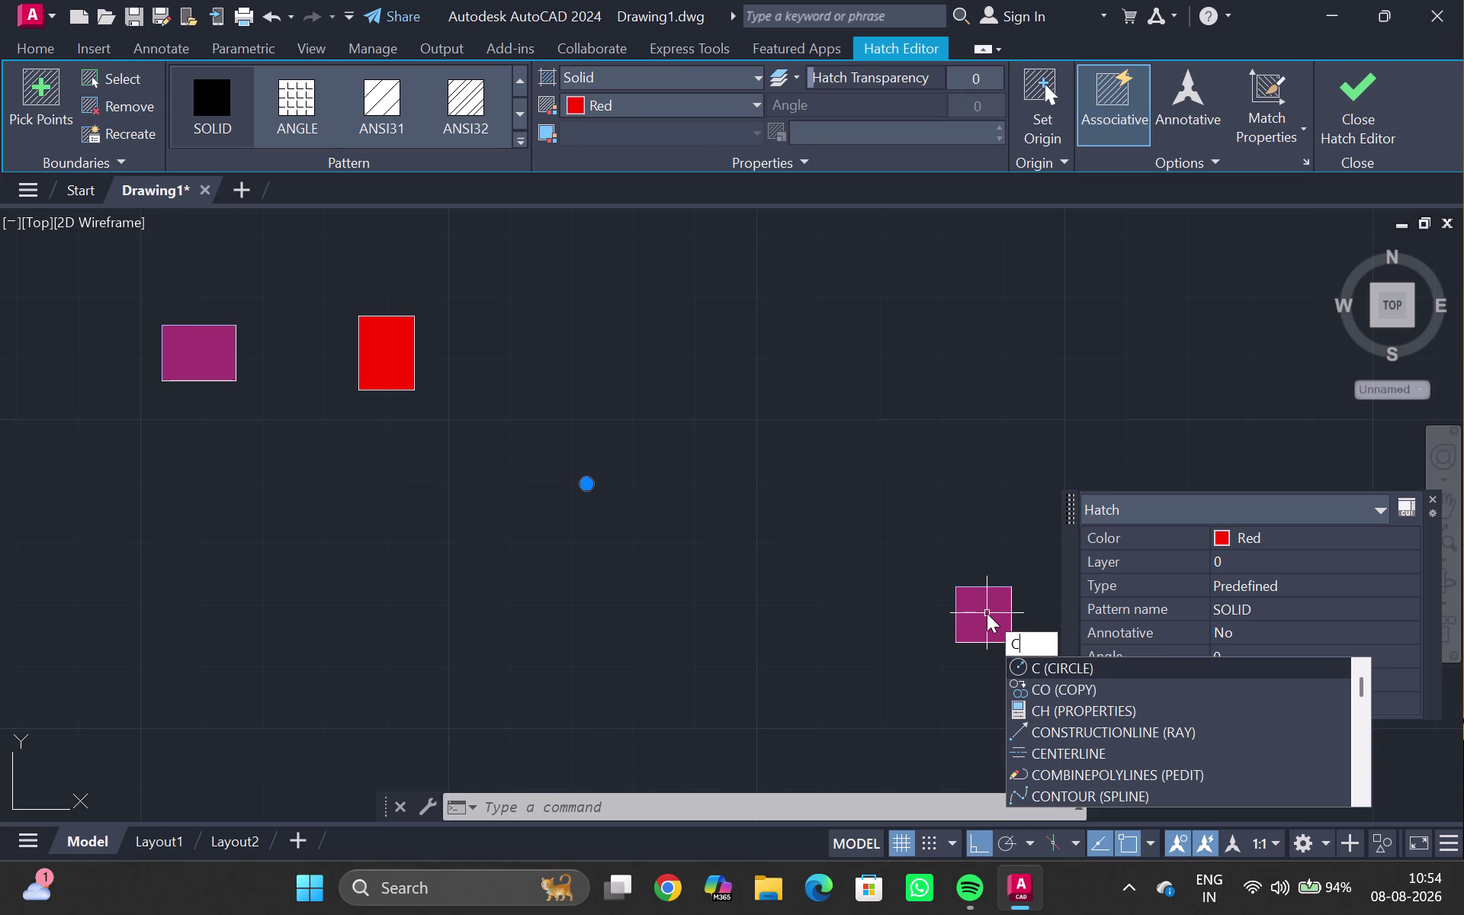
Discard further stray command text and cancel, leaving no command running.
text(o)
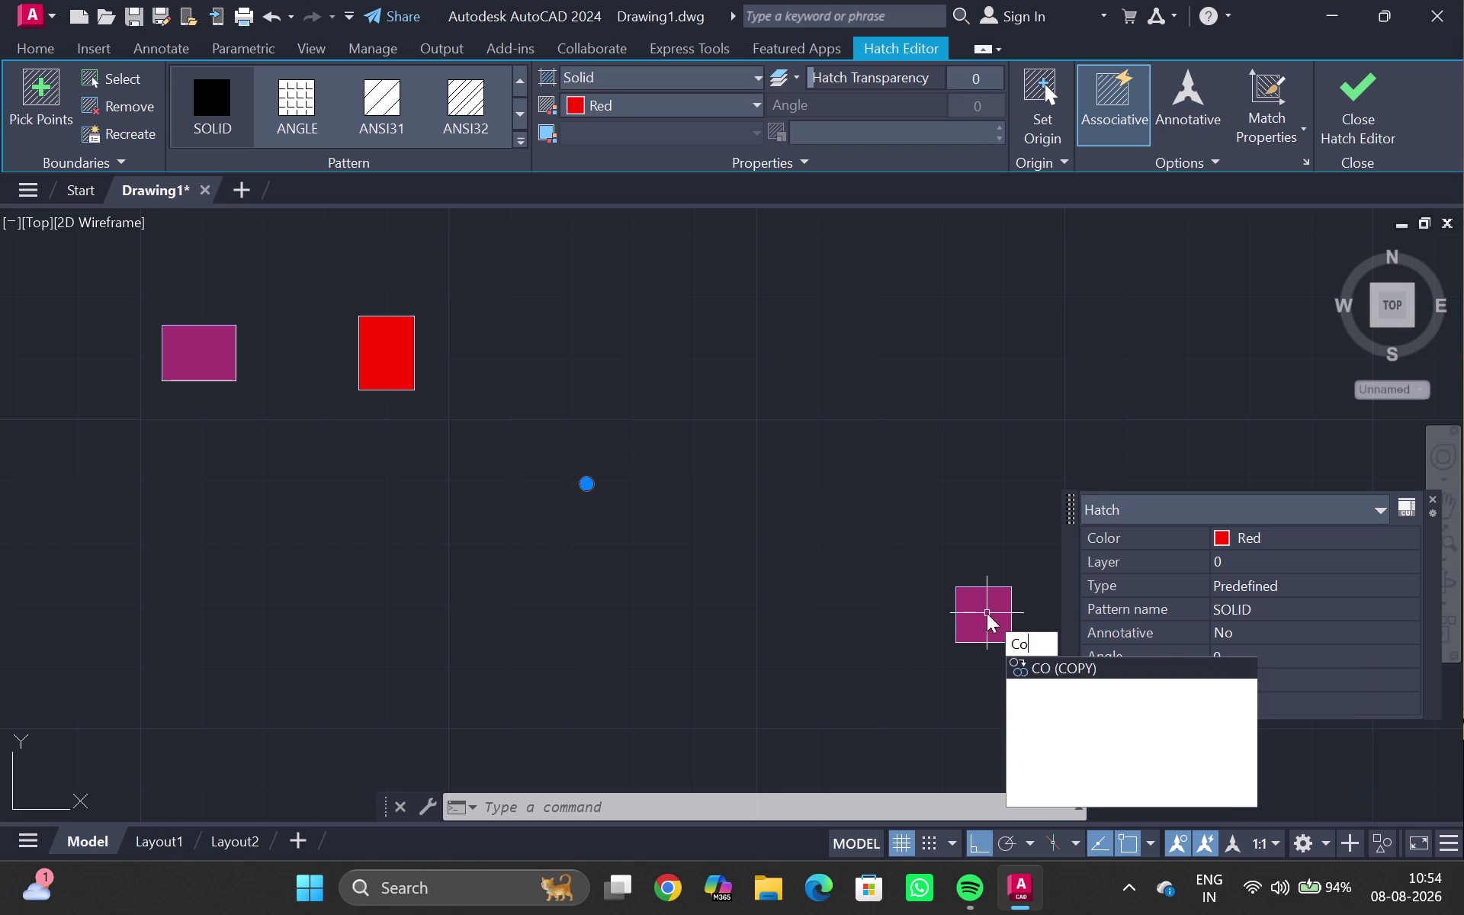
text(ojojih)
text(wdiuqgo)
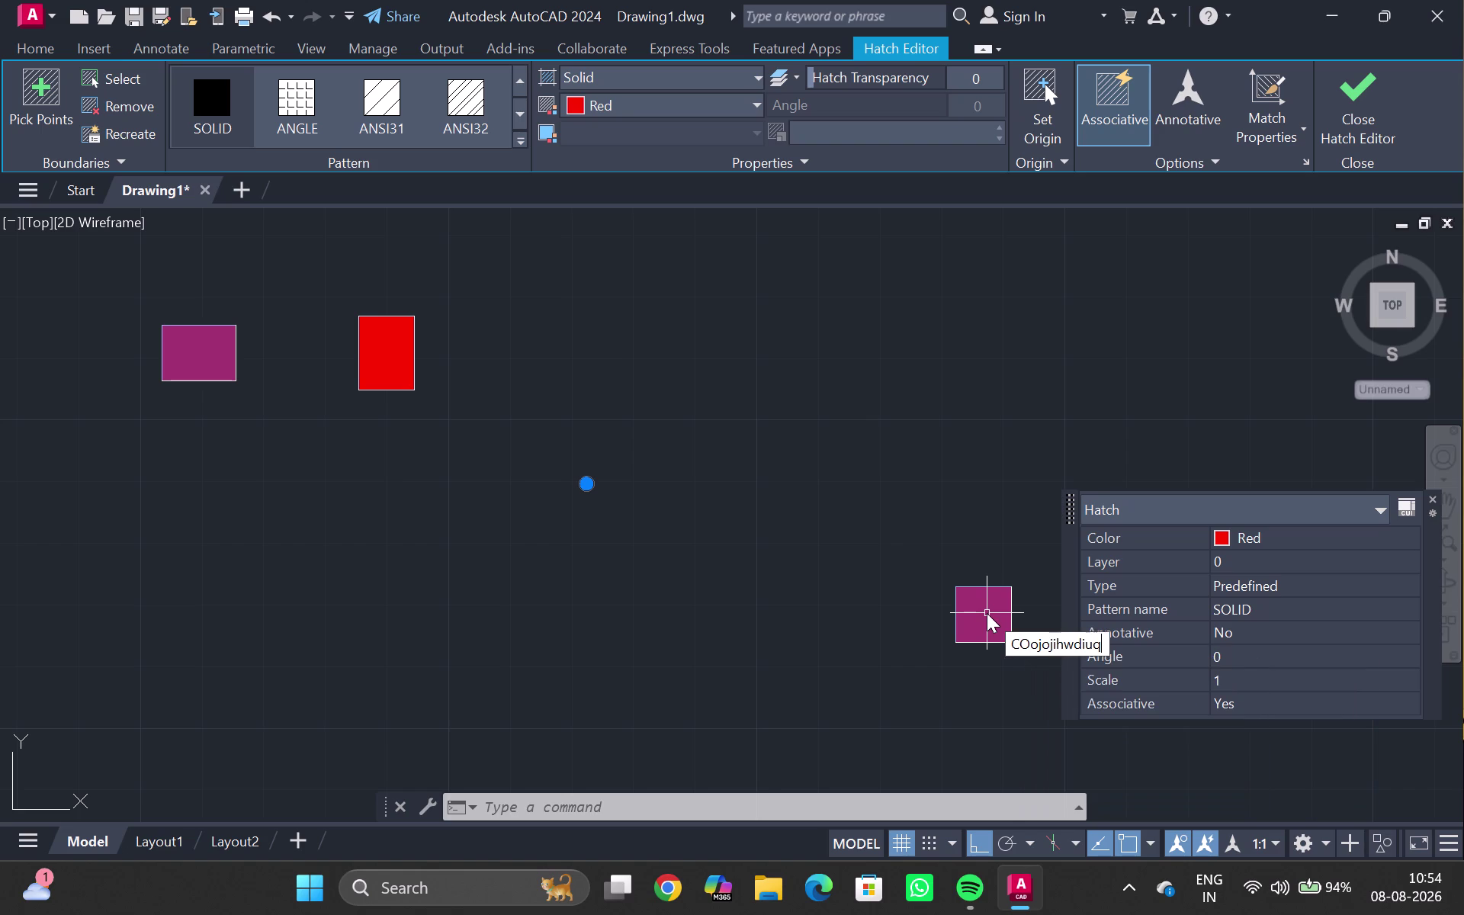
key(BackSpace)
key(BackSpace)
key(BackSpace)
click(1437, 498)
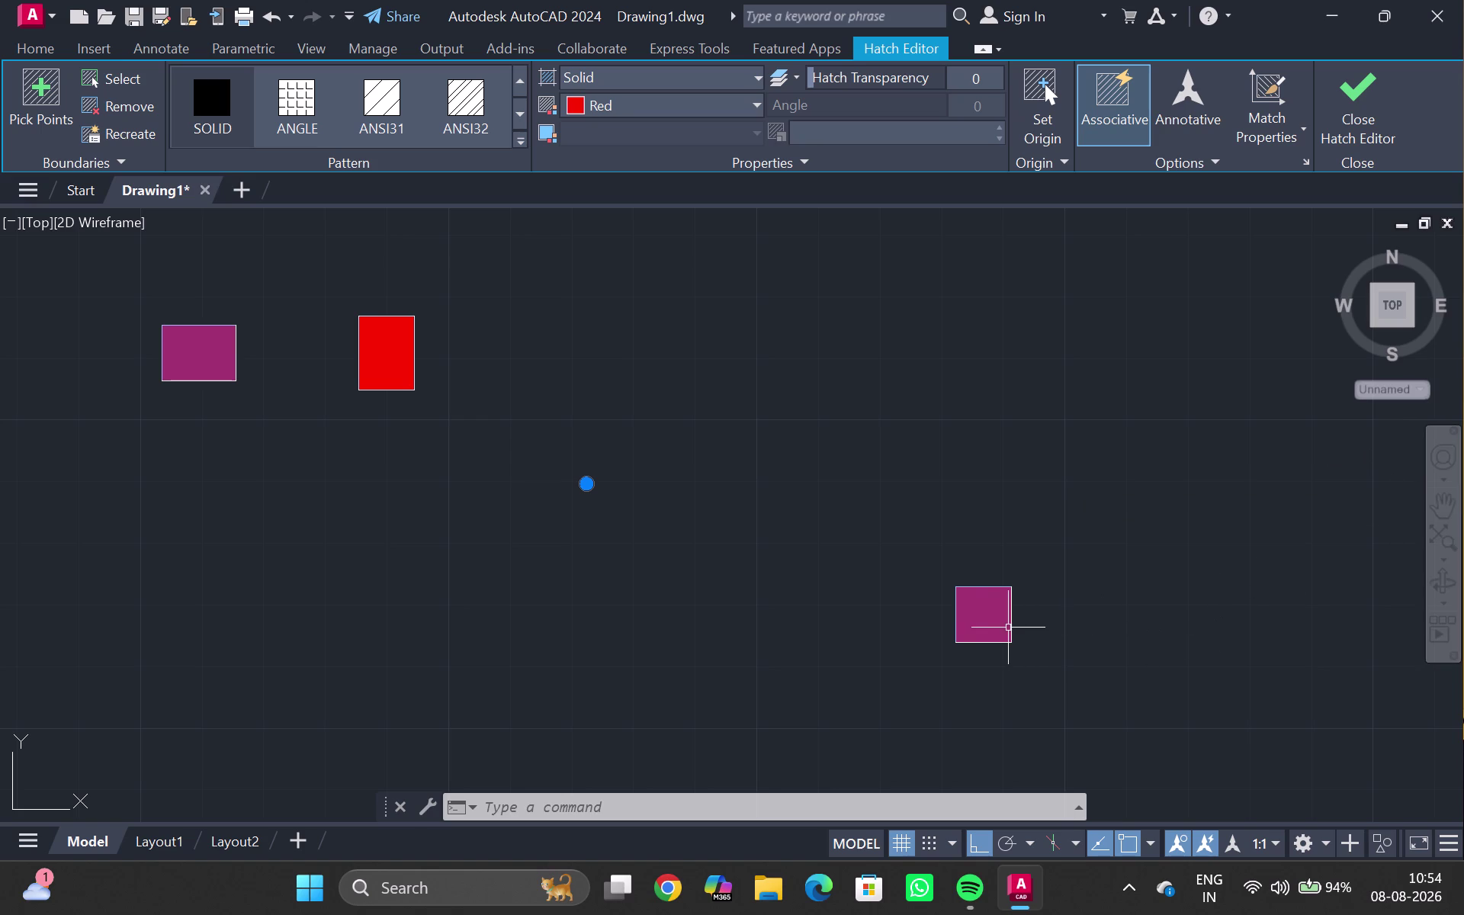
key(Escape)
double_click(983, 610)
key(Escape)
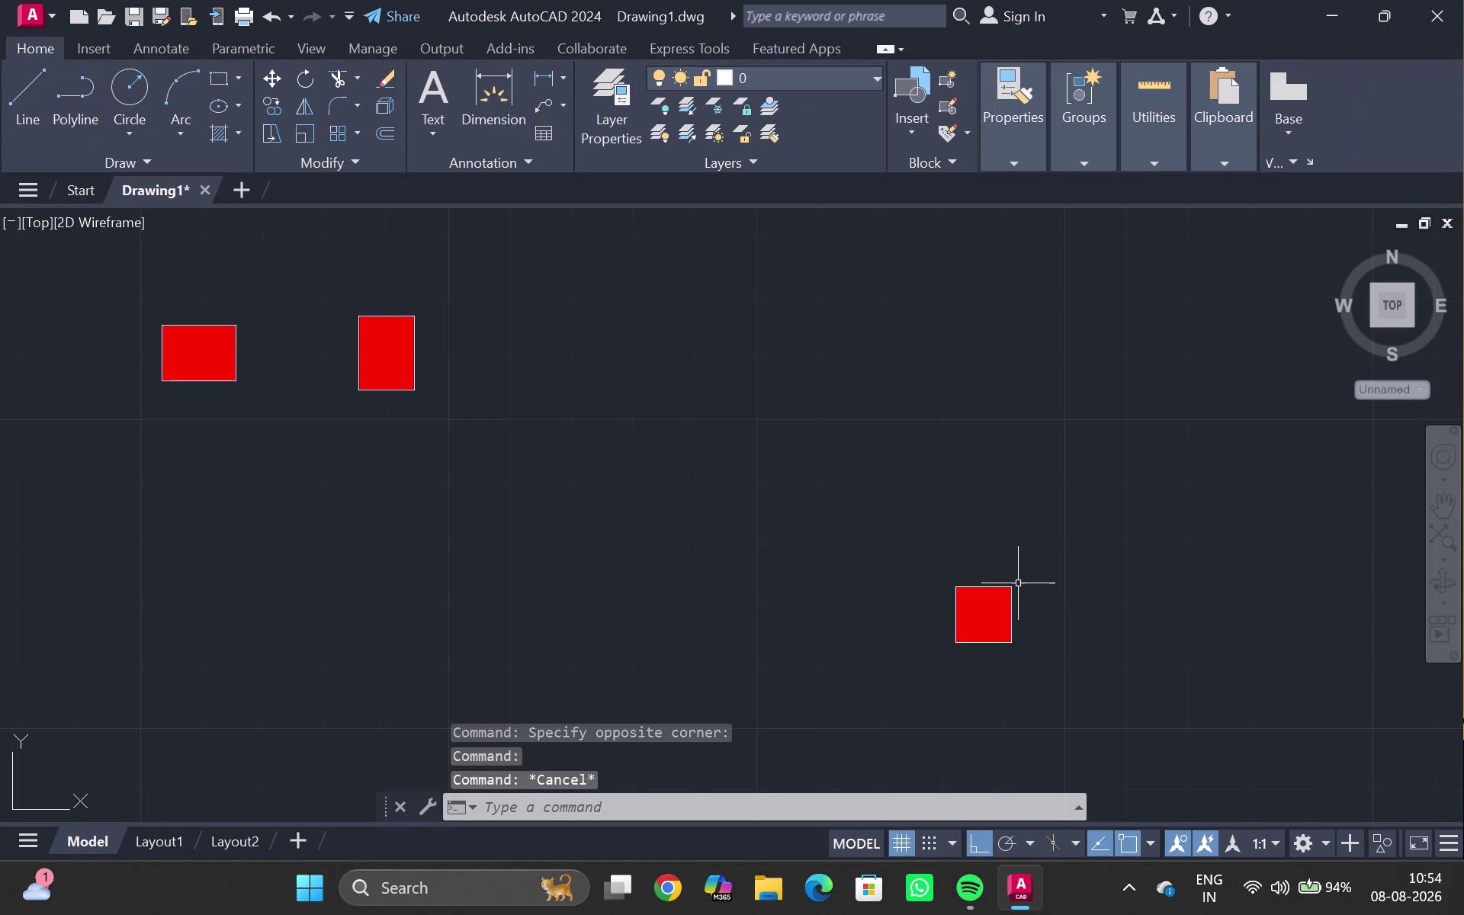
Select the lower-right square's outline and copy it straight up above the block.
click(1012, 588)
double_click(1004, 550)
key(Escape)
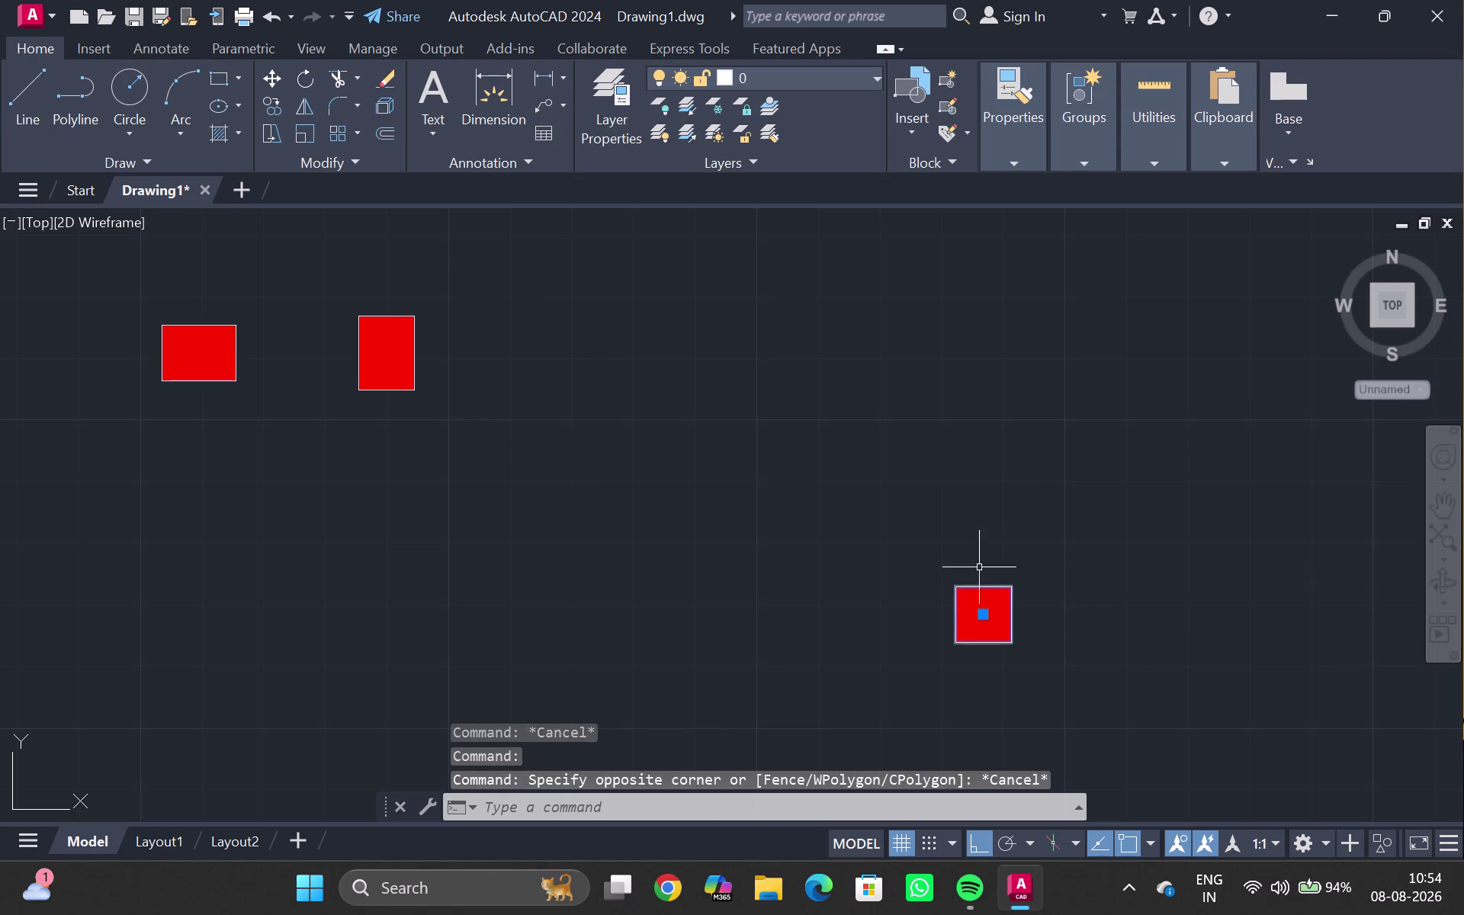
key(Escape)
drag(931, 560, 803, 595)
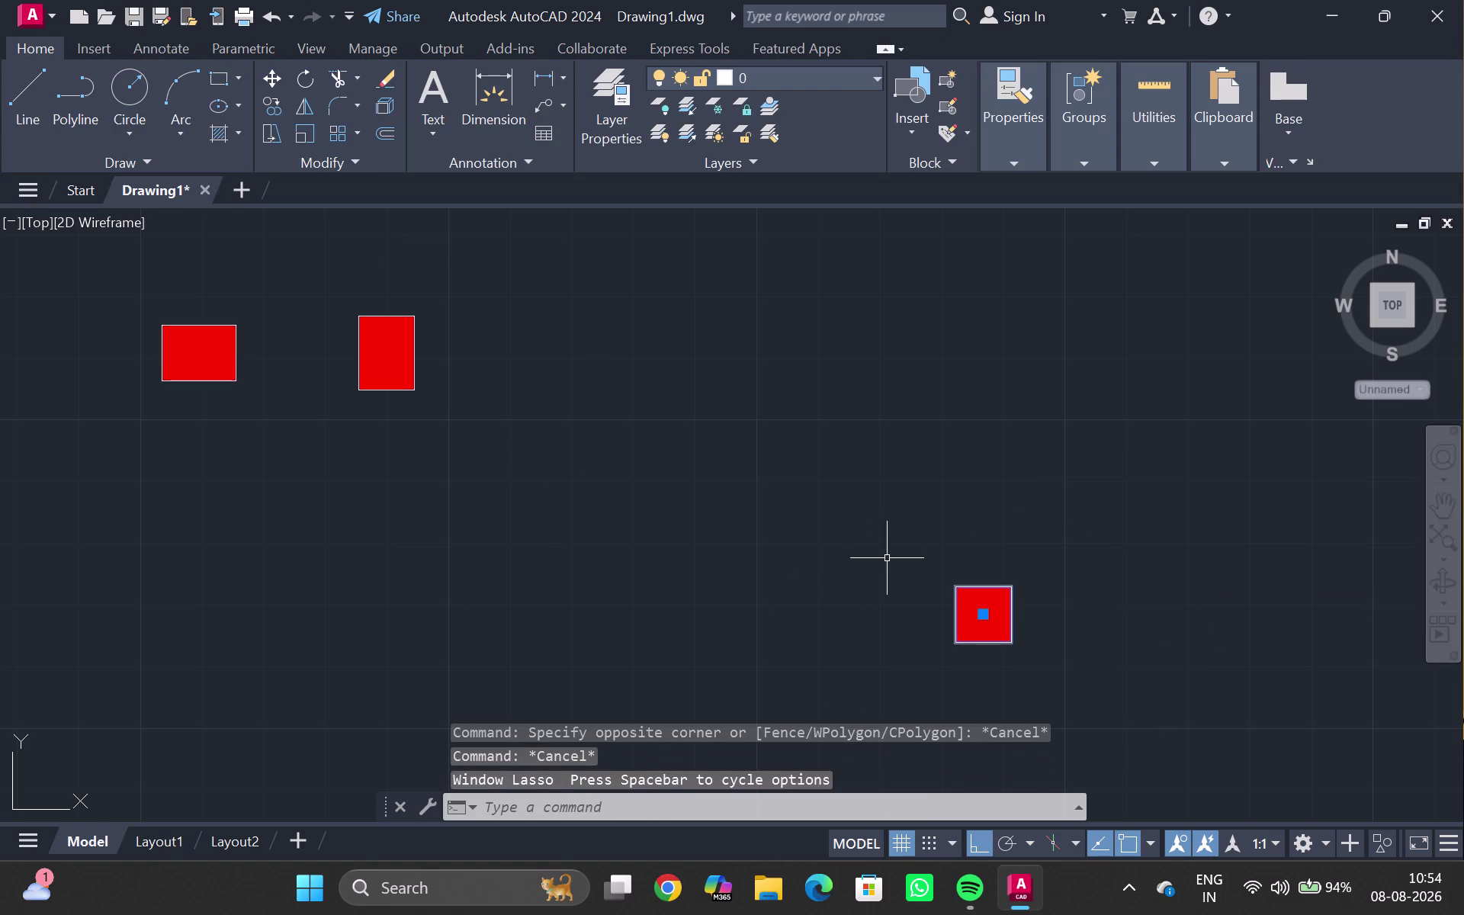
key(c)
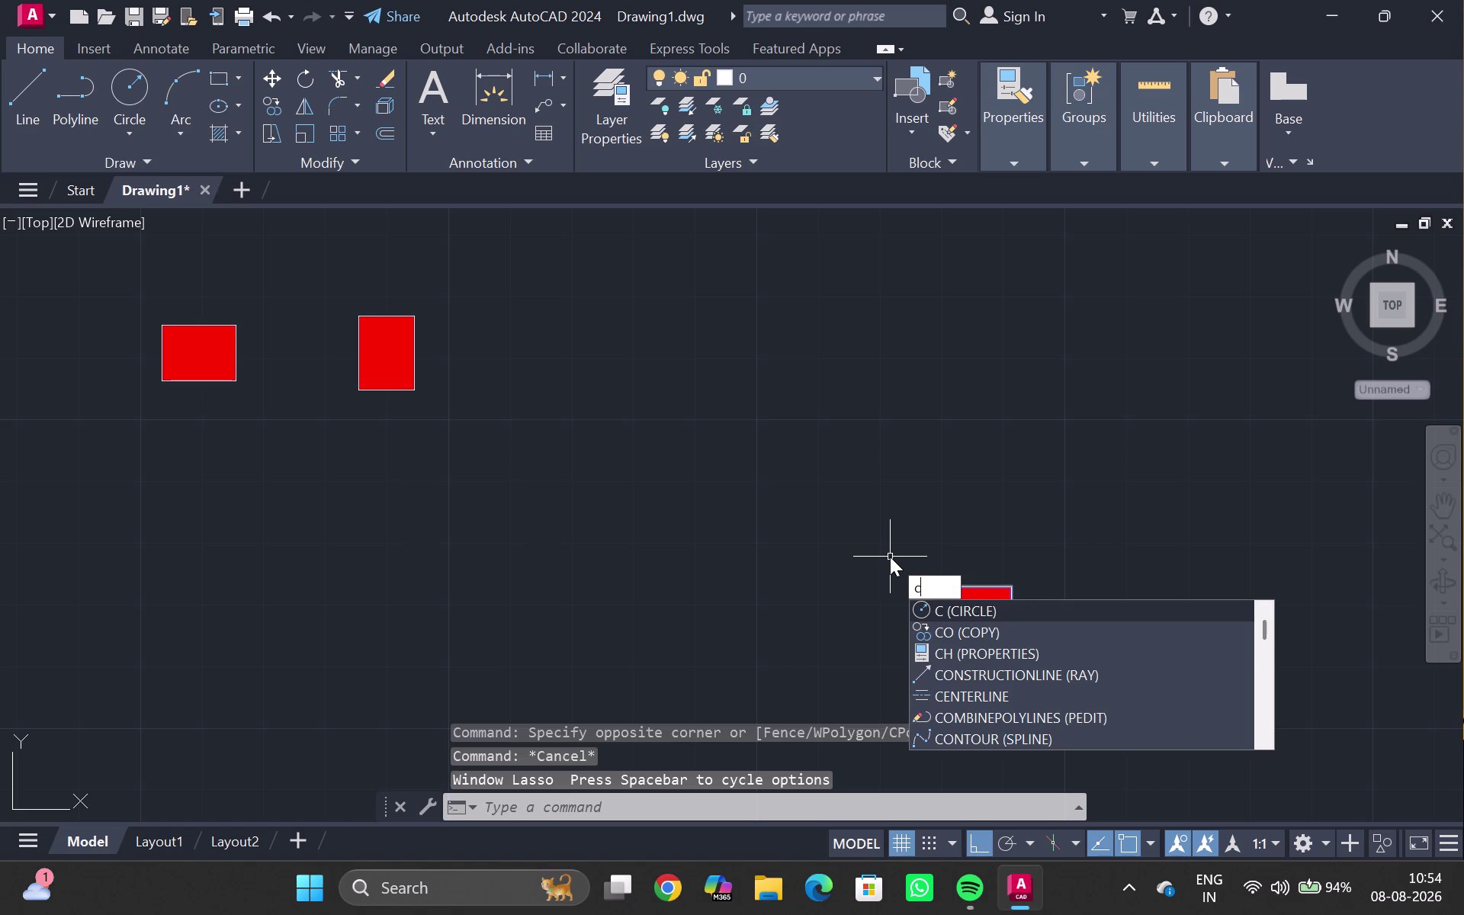
key(o)
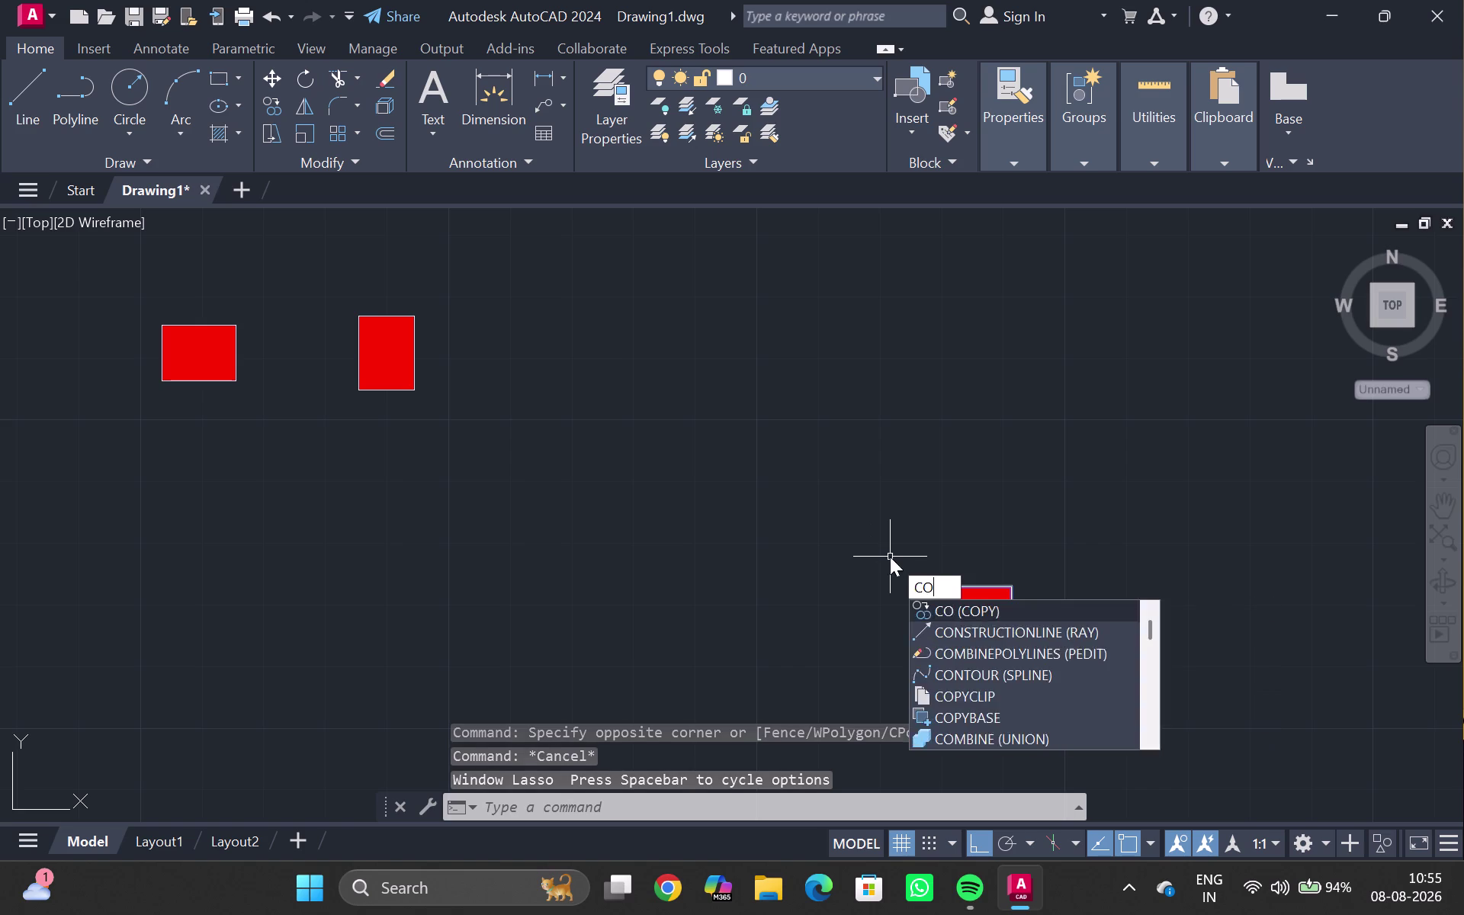
key(Return)
click(1016, 583)
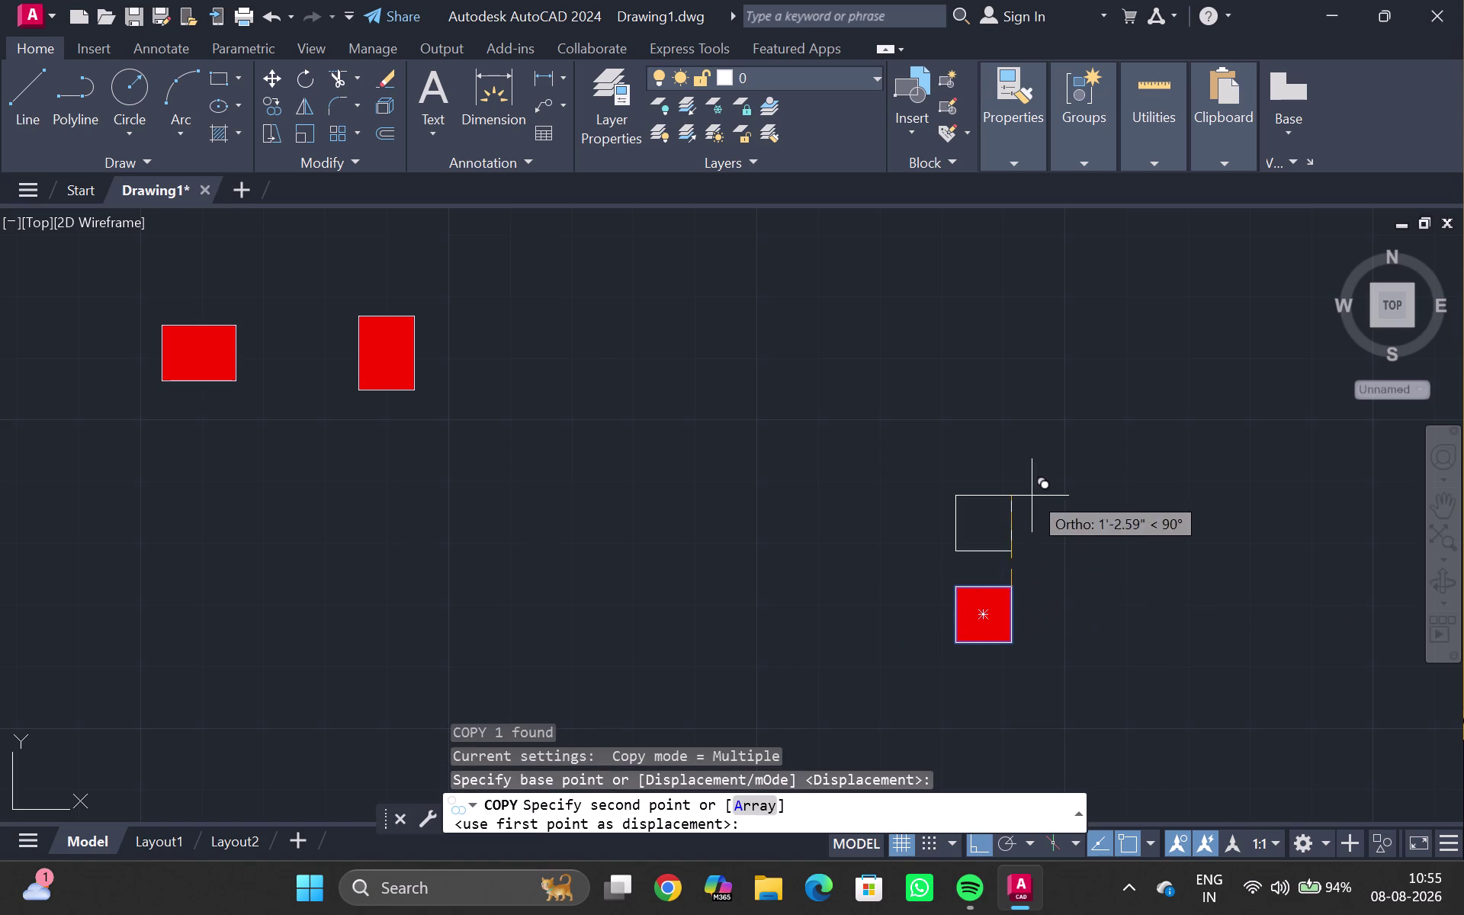
click(943, 436)
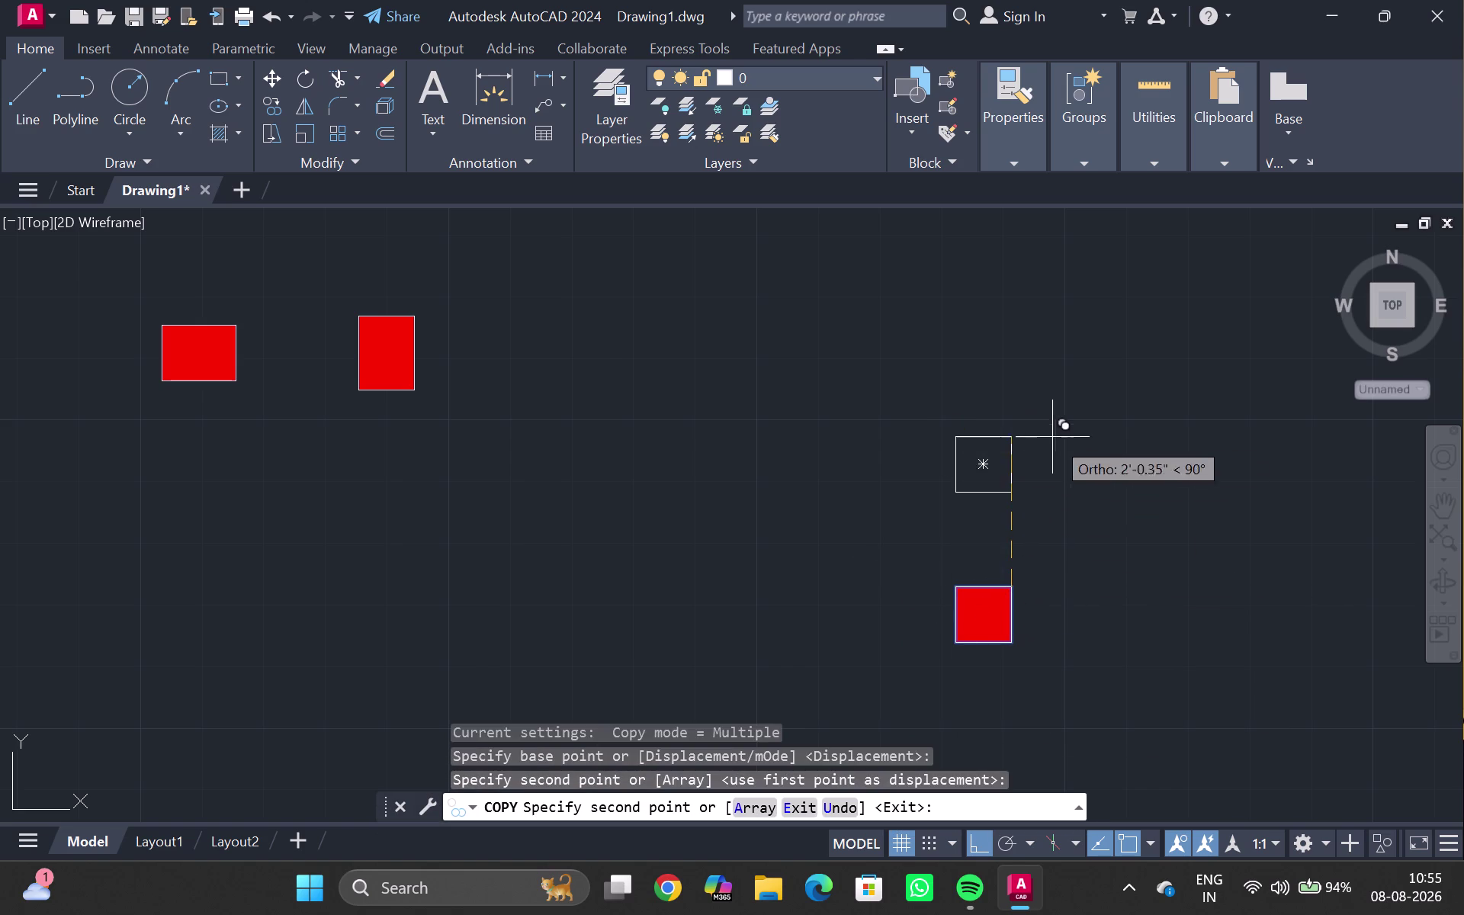
key(Escape)
Drag selection lassos around the lower-right square, then cancel them.
drag(904, 566, 838, 680)
drag(837, 631, 849, 555)
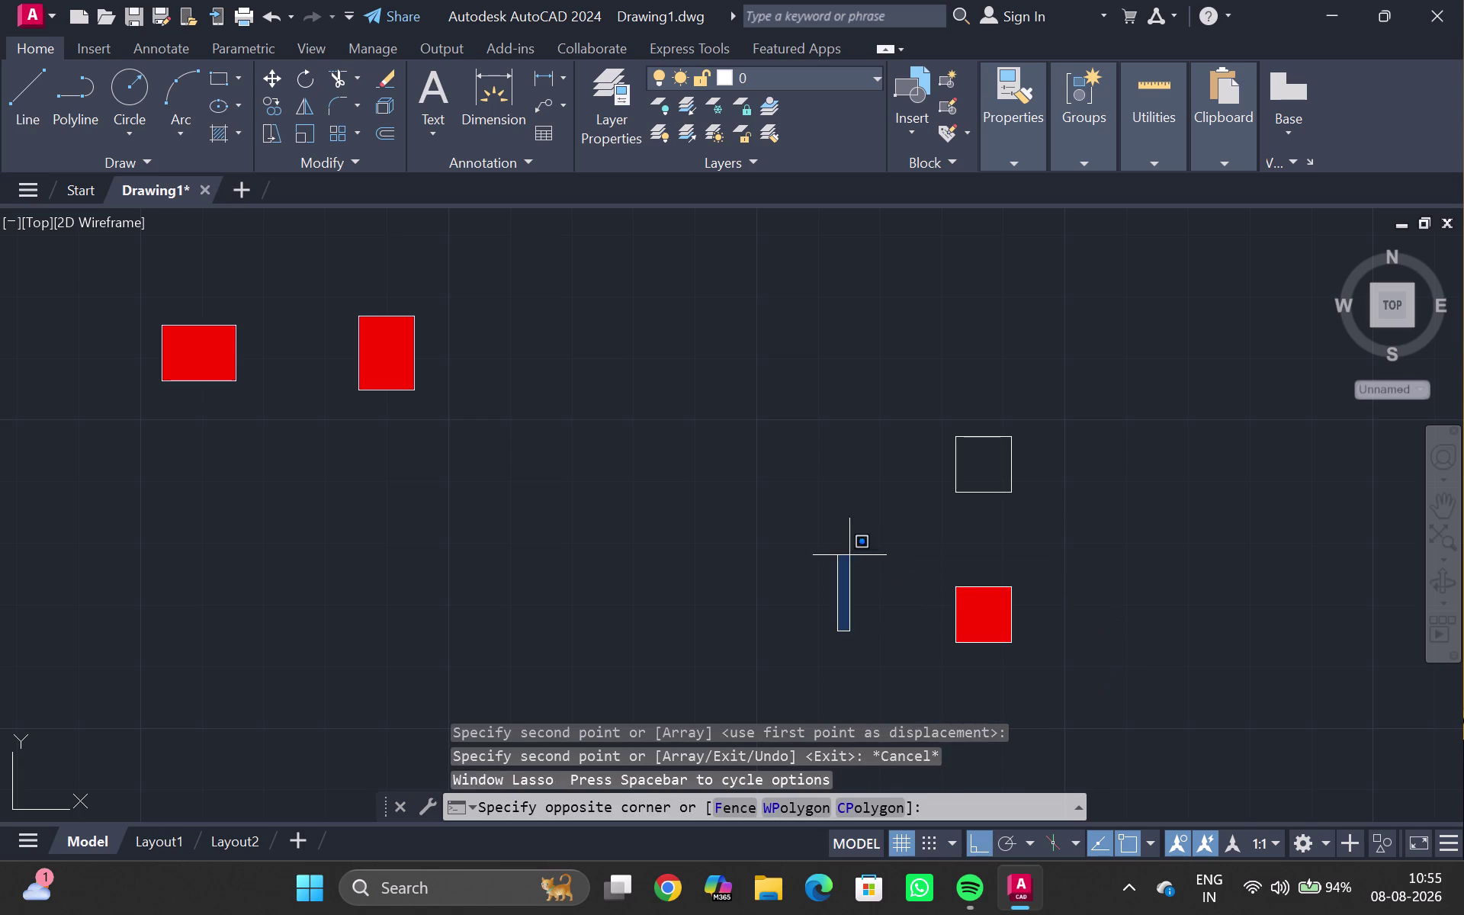
drag(850, 555, 851, 555)
drag(904, 550, 1035, 589)
click(1035, 590)
drag(905, 581, 1057, 625)
key(Escape)
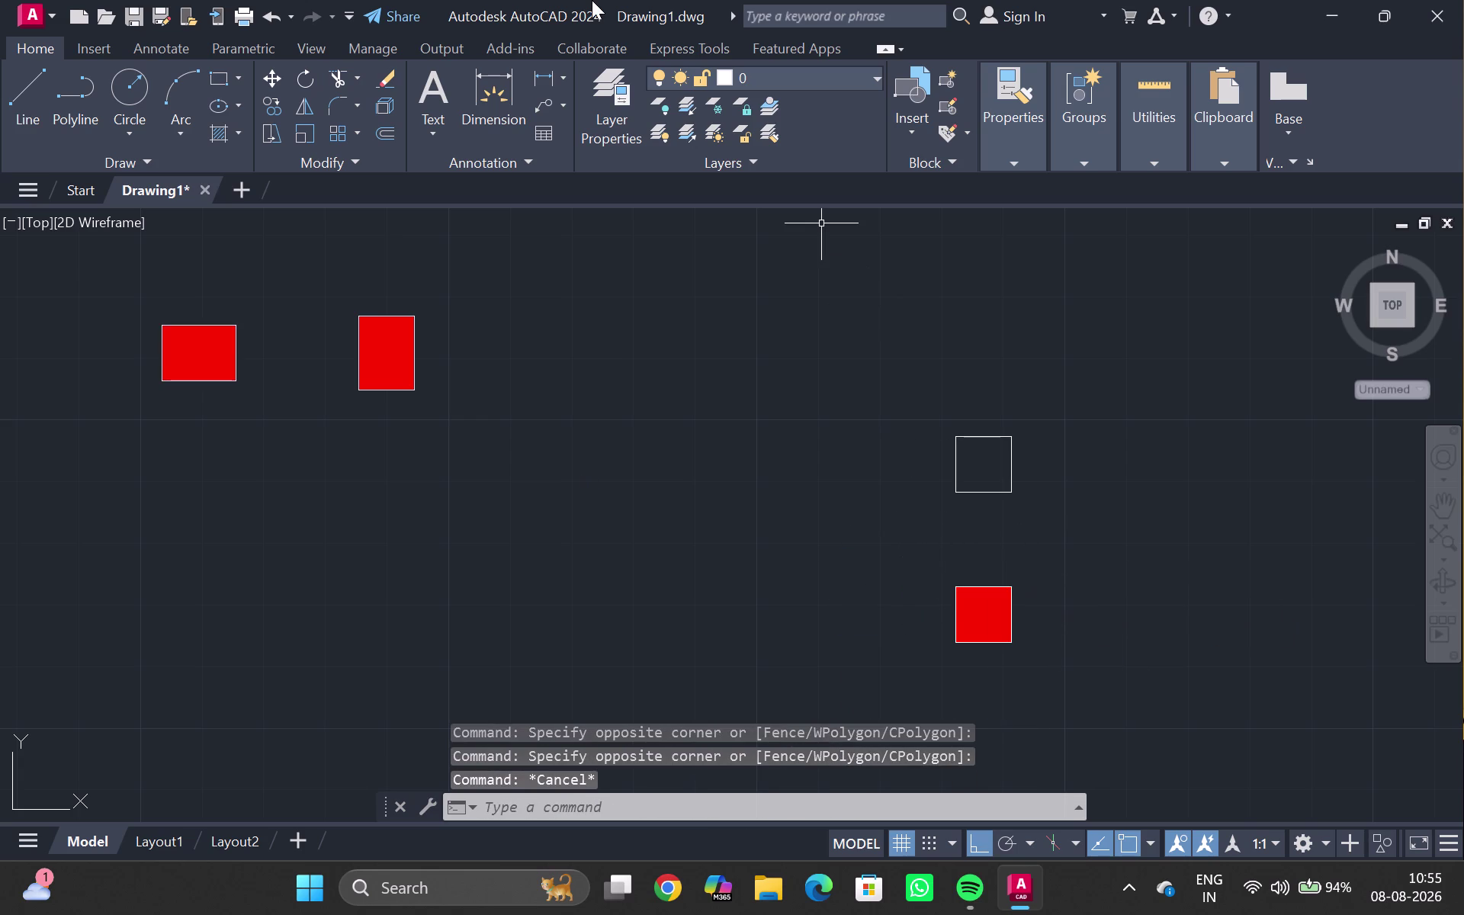
text(oq)
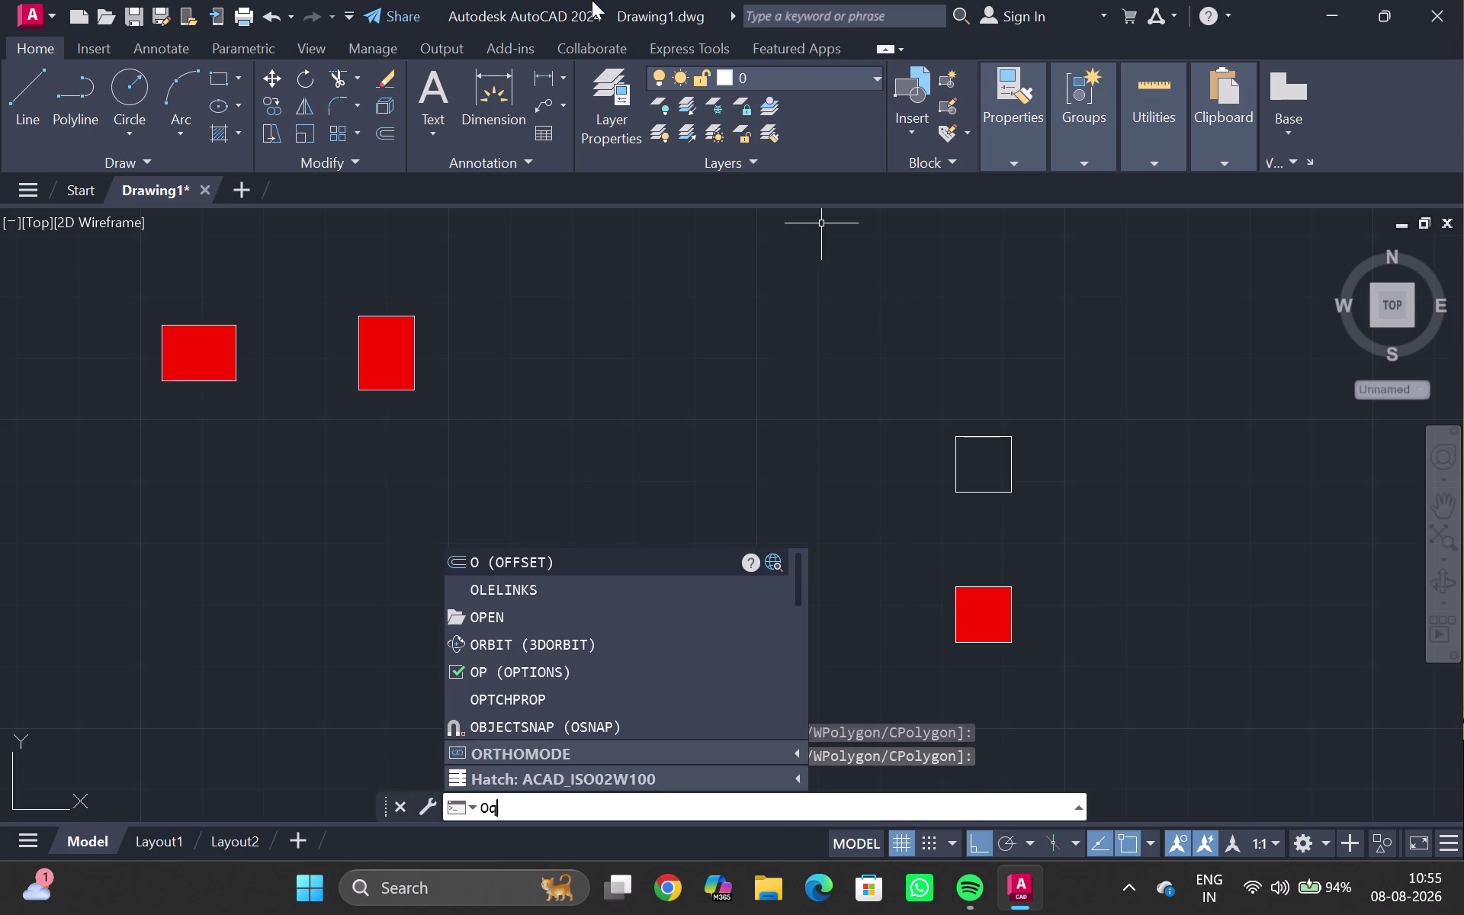
text(weerrtt)
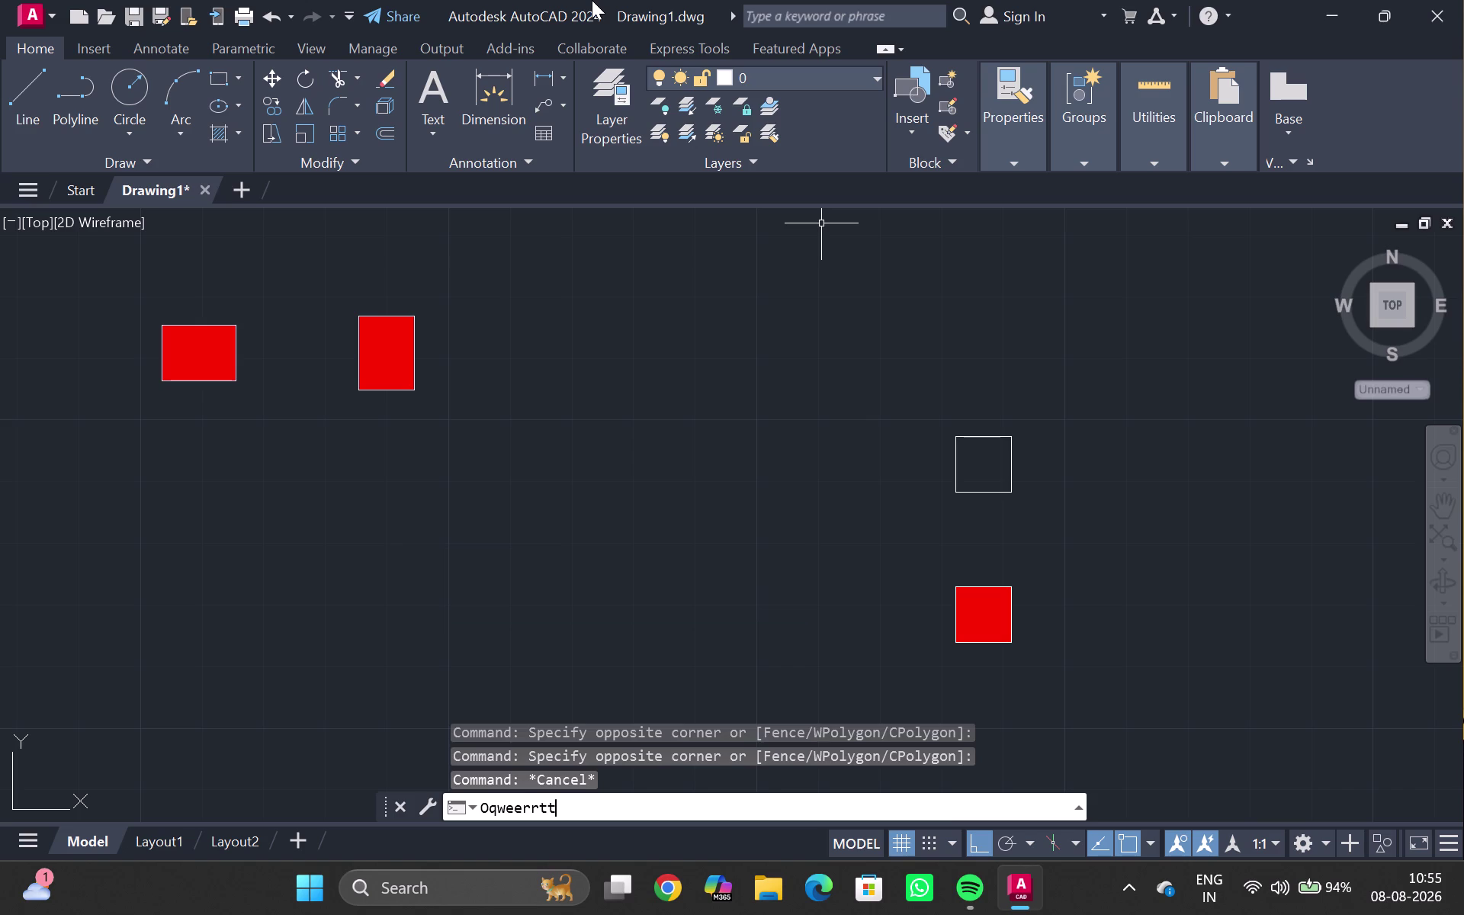
text(yuio)
text(lk[])
text(00-=-)
text(=)
key(BackSpace)
key(BackSpace)
key(BackSpace)
text(--0)
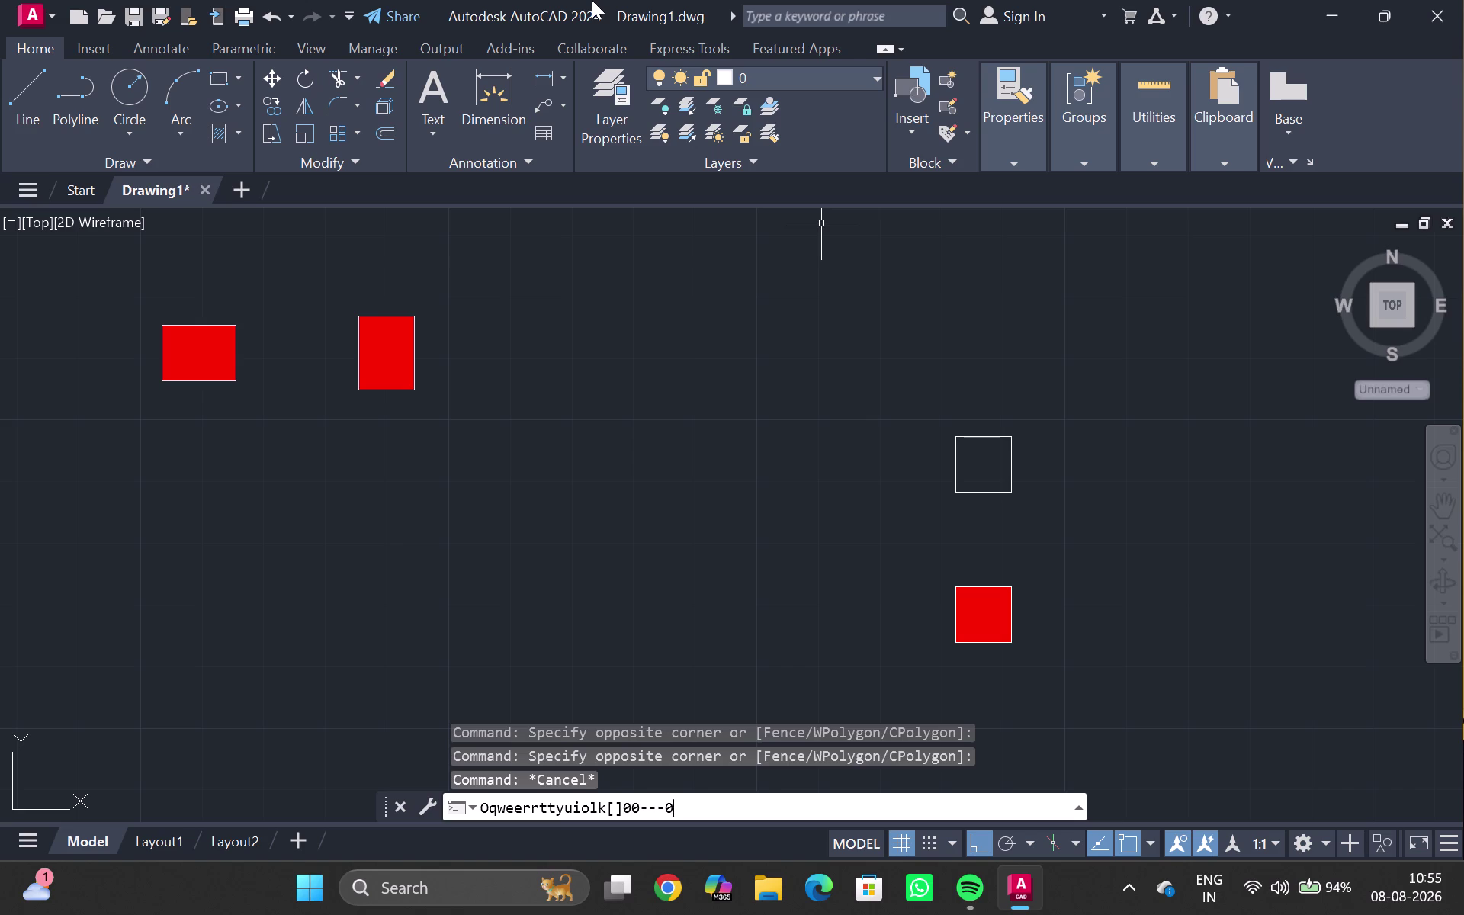
text(986767363iyh)
key(super+u)
key(super+space)
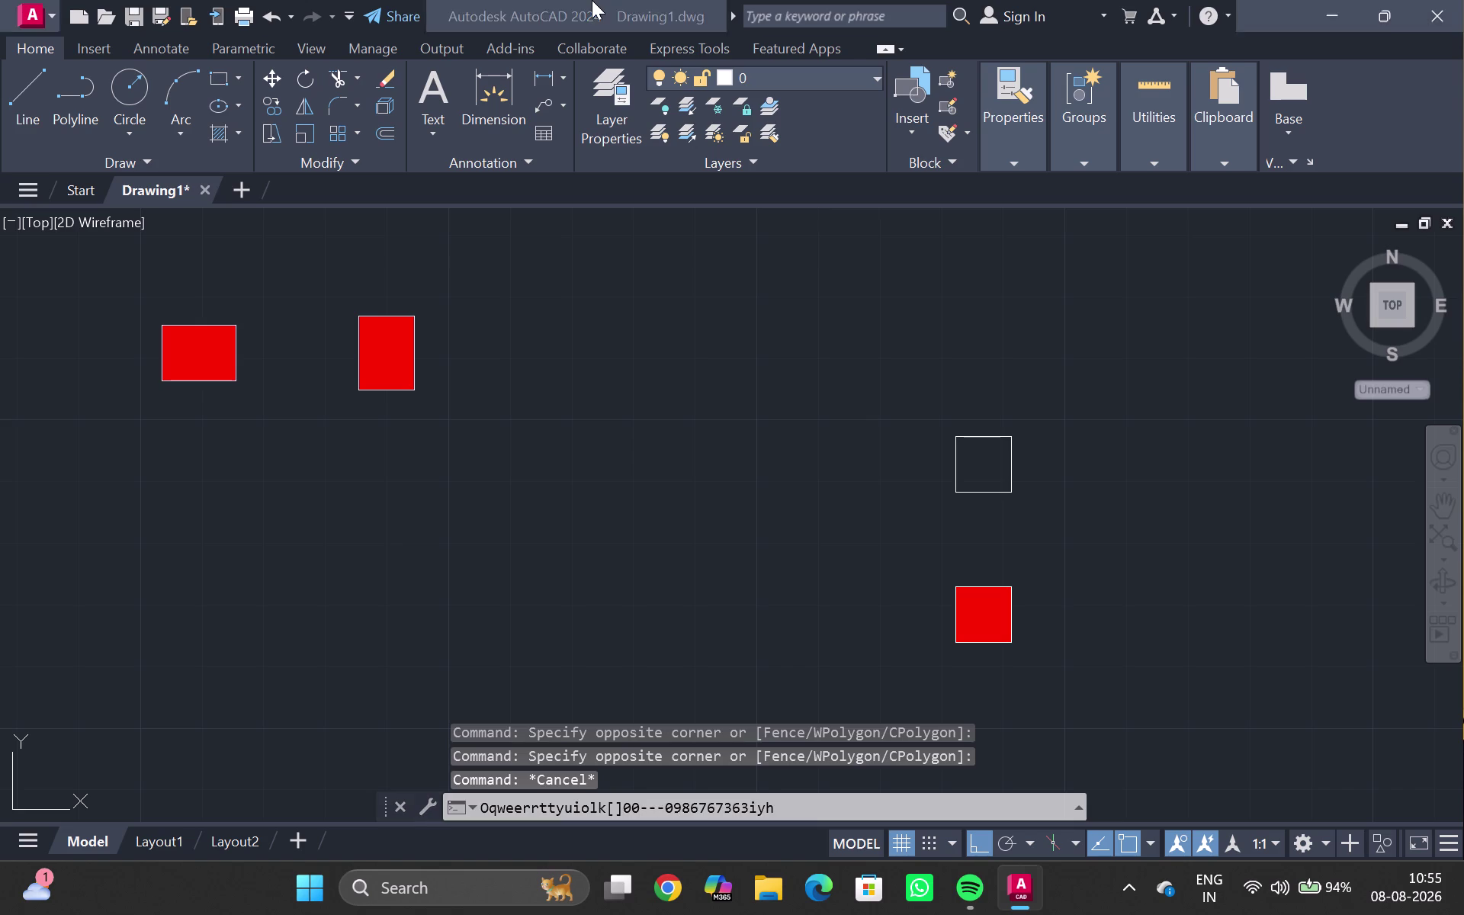
key(space)
key(space)
key(Escape)
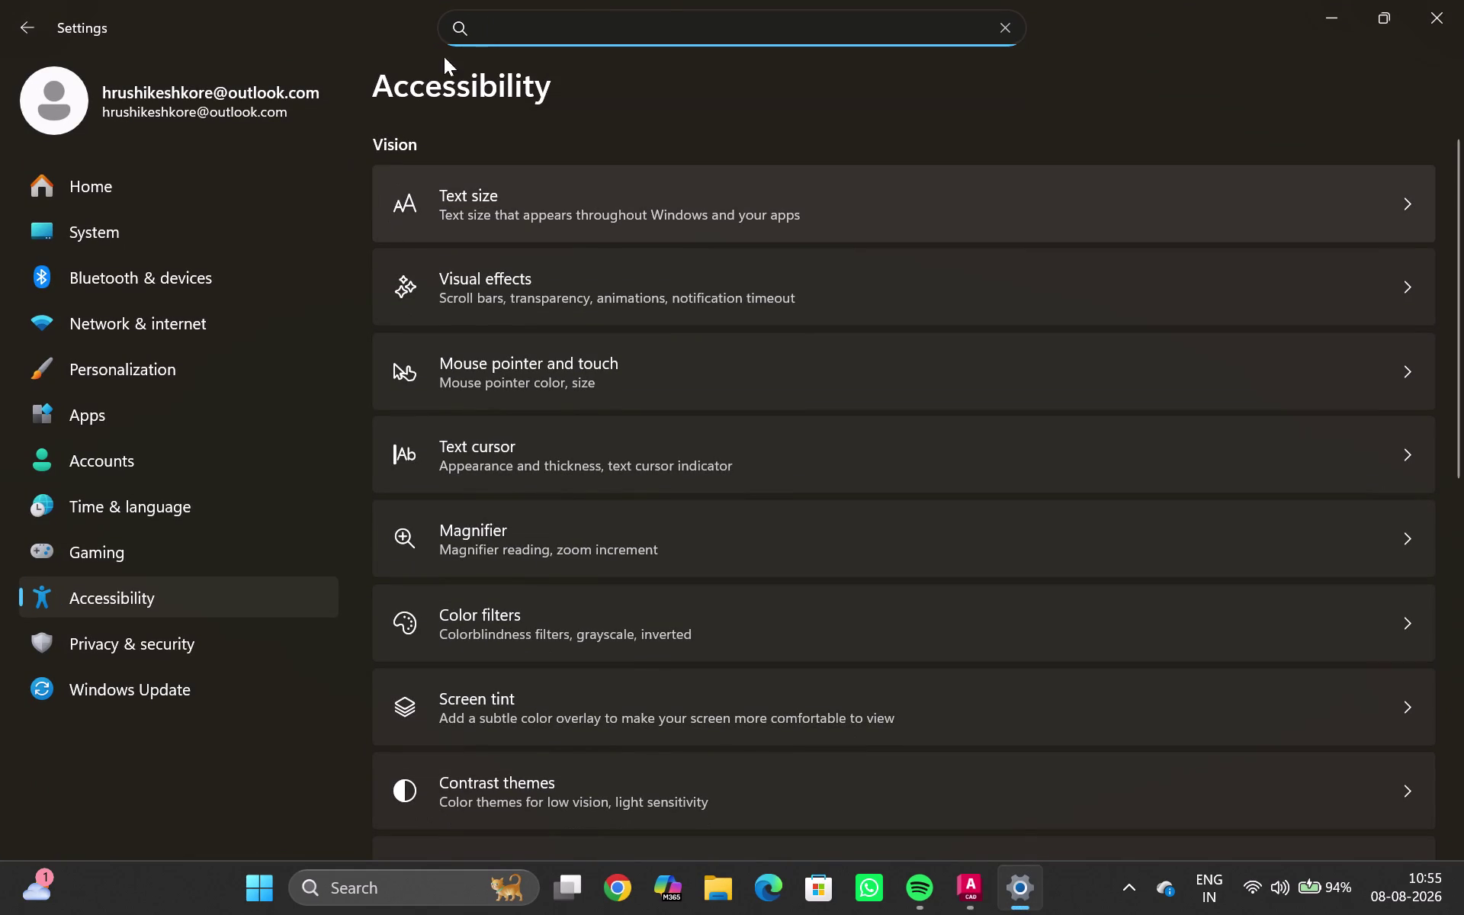
double_click(1451, 6)
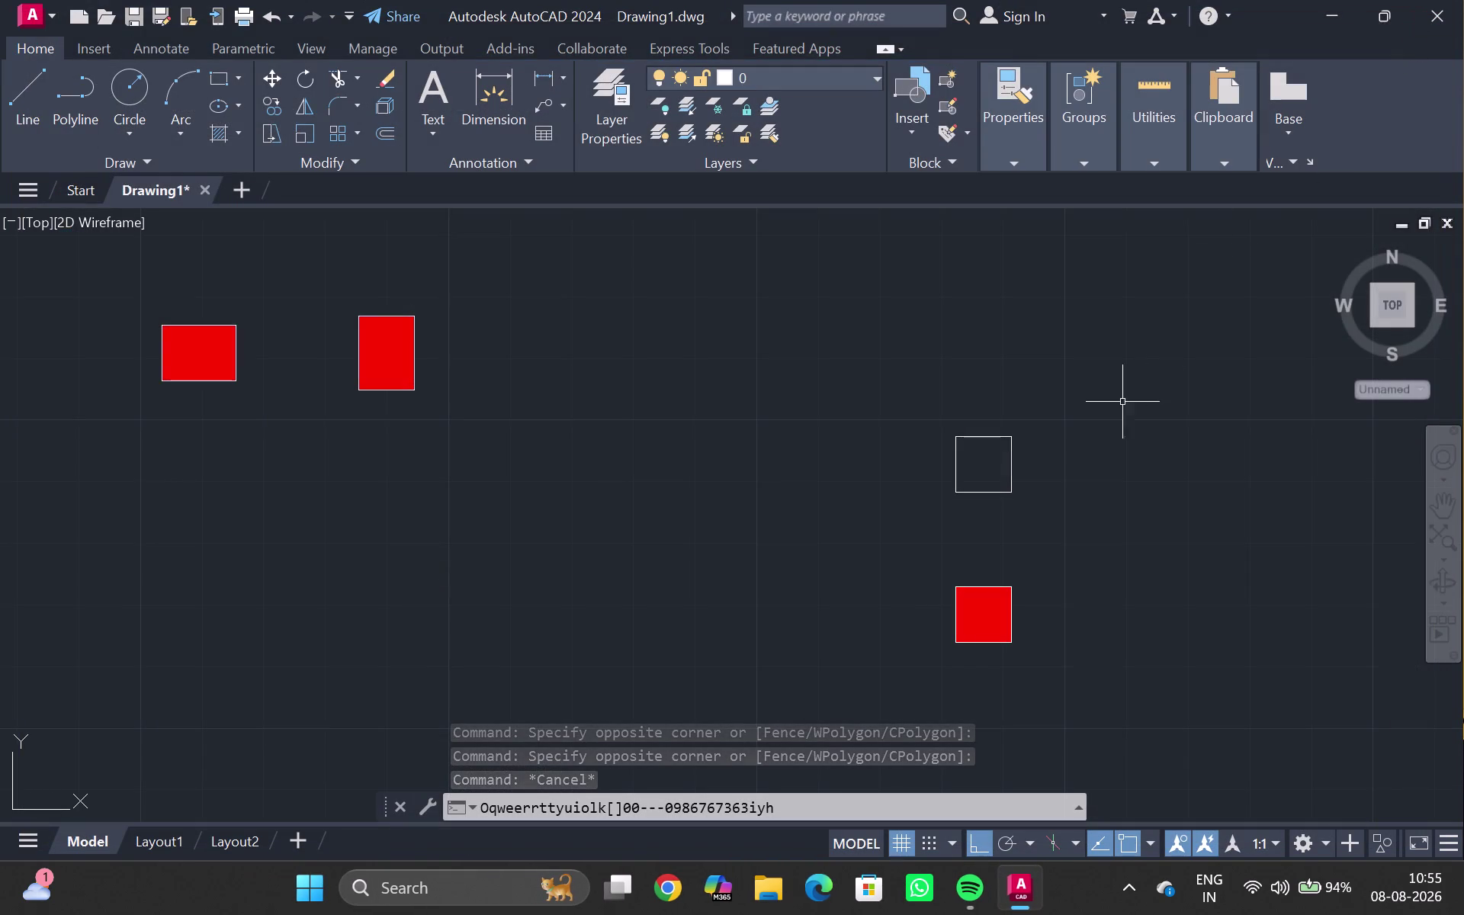
double_click(987, 605)
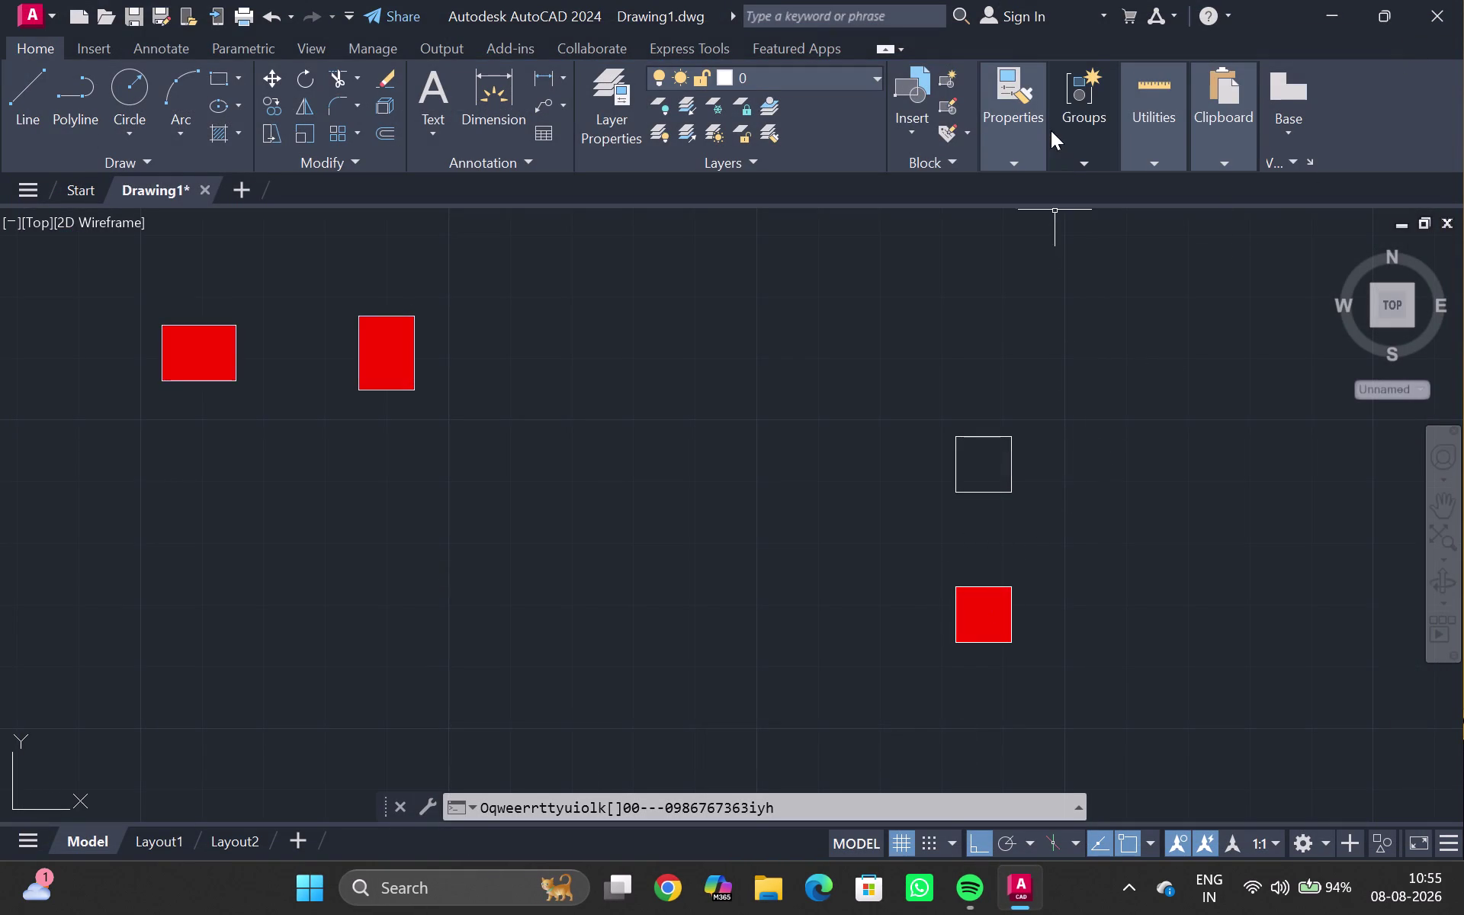
click(1019, 171)
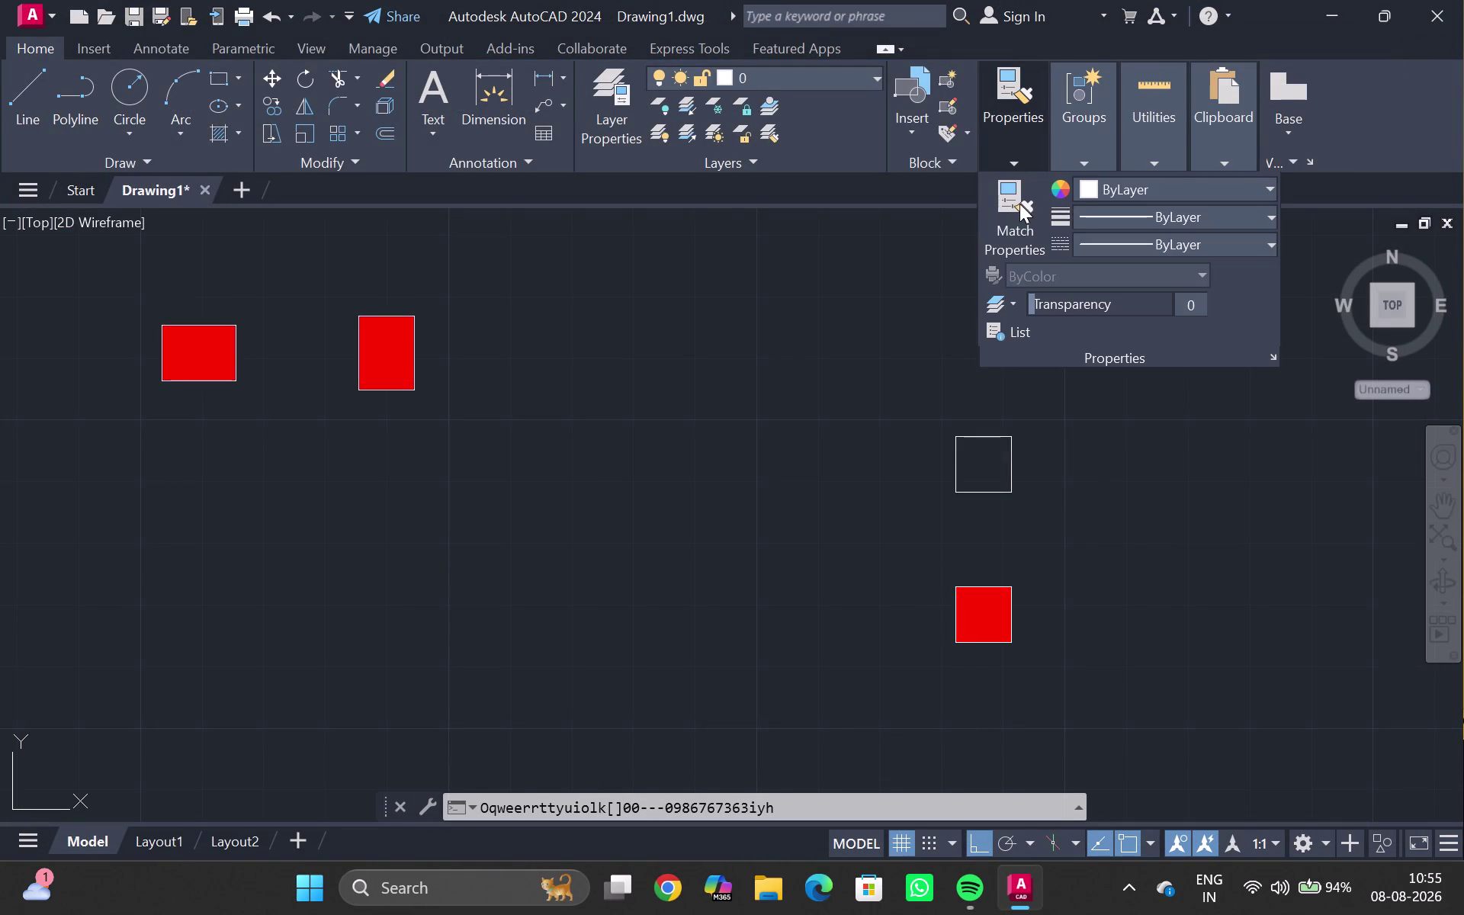
double_click(1020, 204)
double_click(977, 617)
click(985, 462)
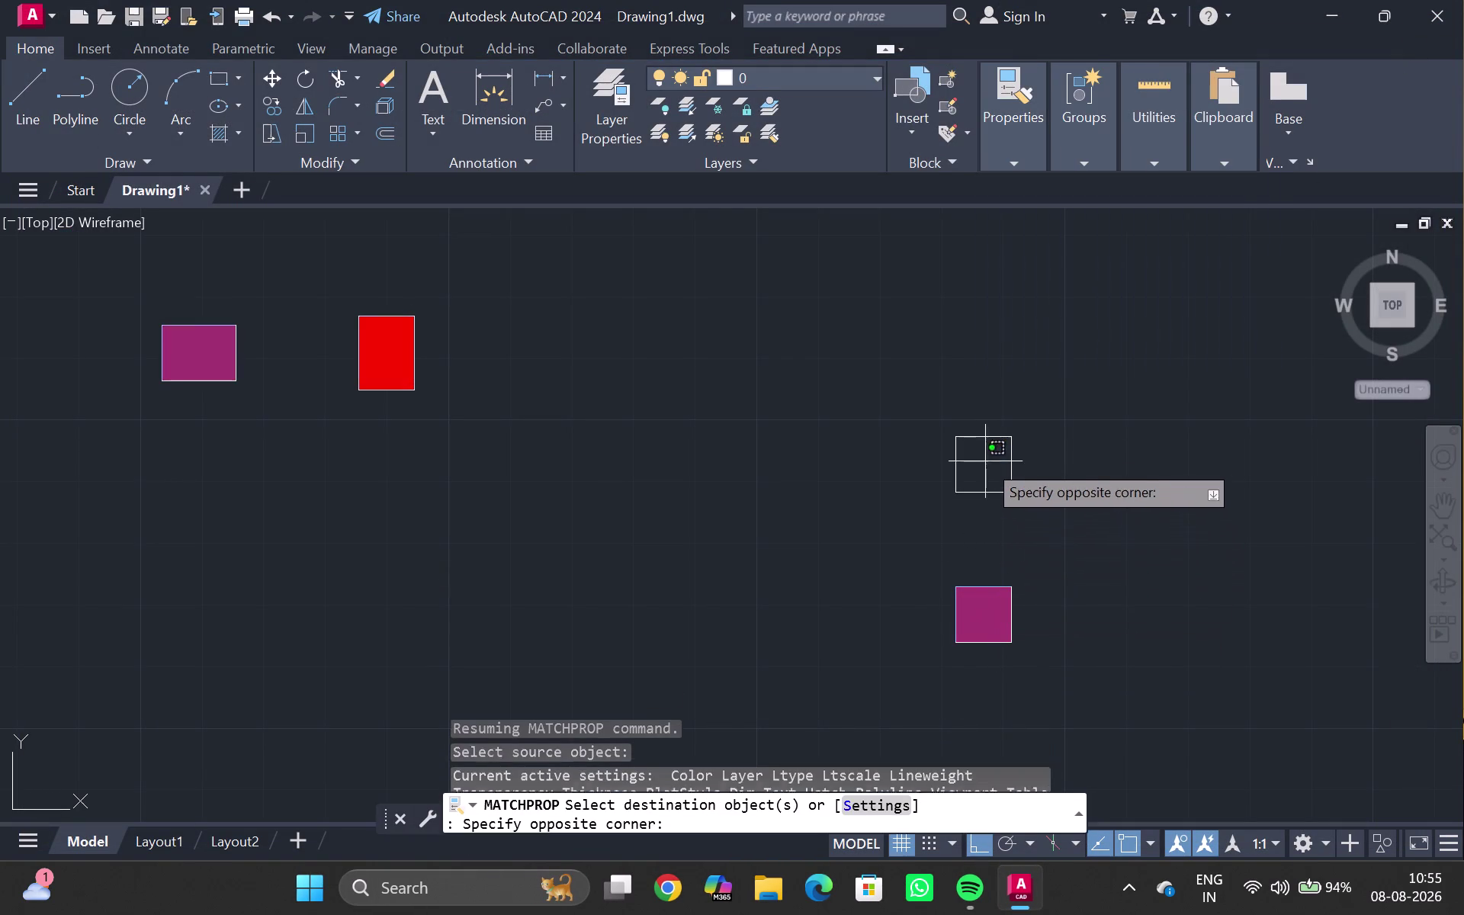
triple_click(988, 460)
double_click(989, 459)
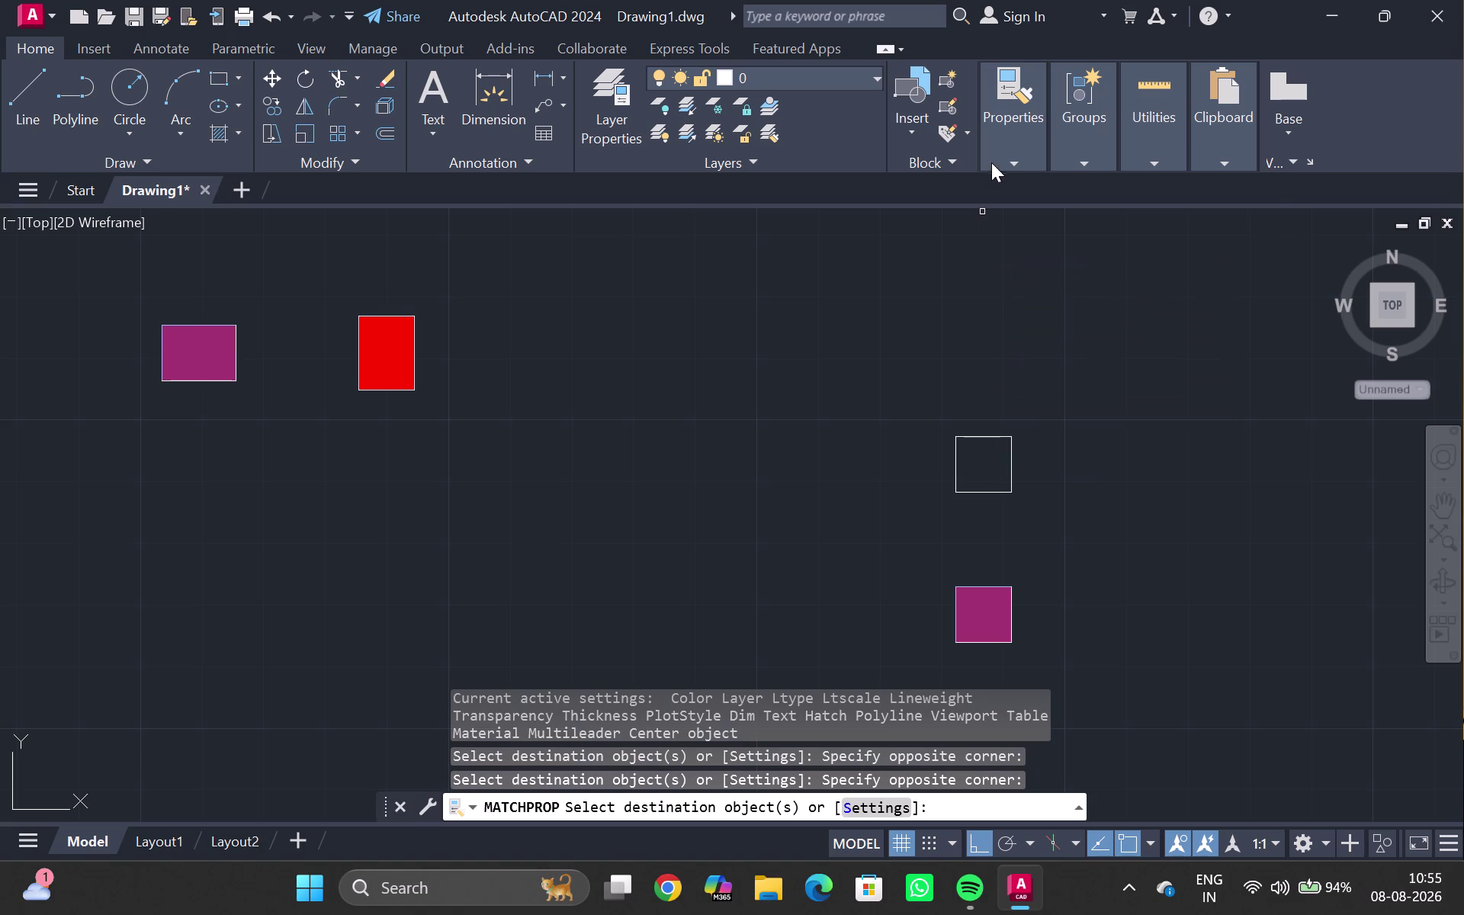
click(996, 159)
click(1013, 191)
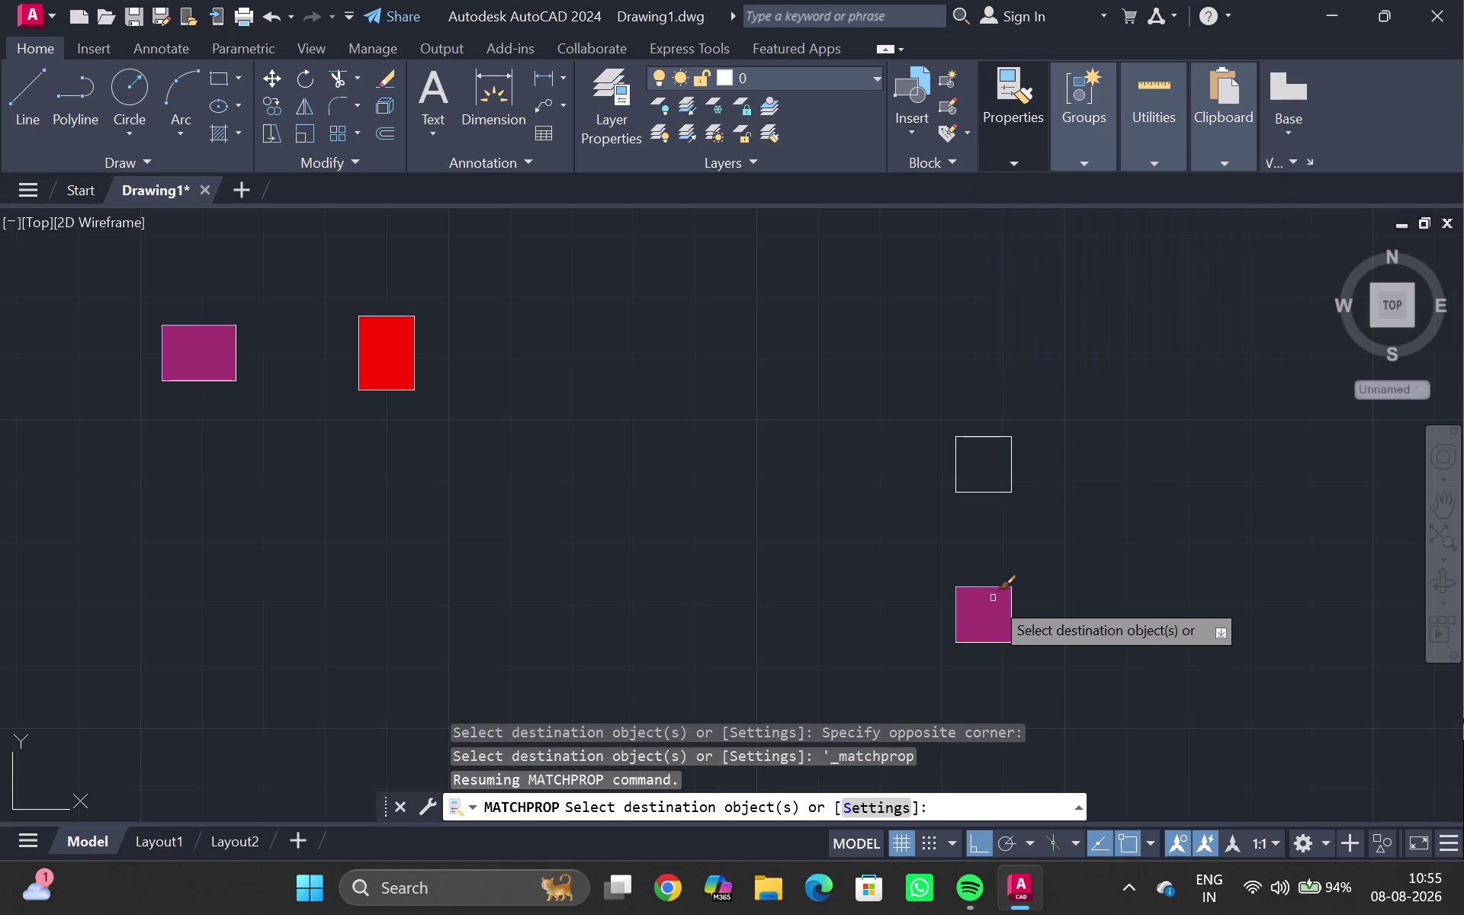
double_click(988, 607)
double_click(990, 465)
key(Escape)
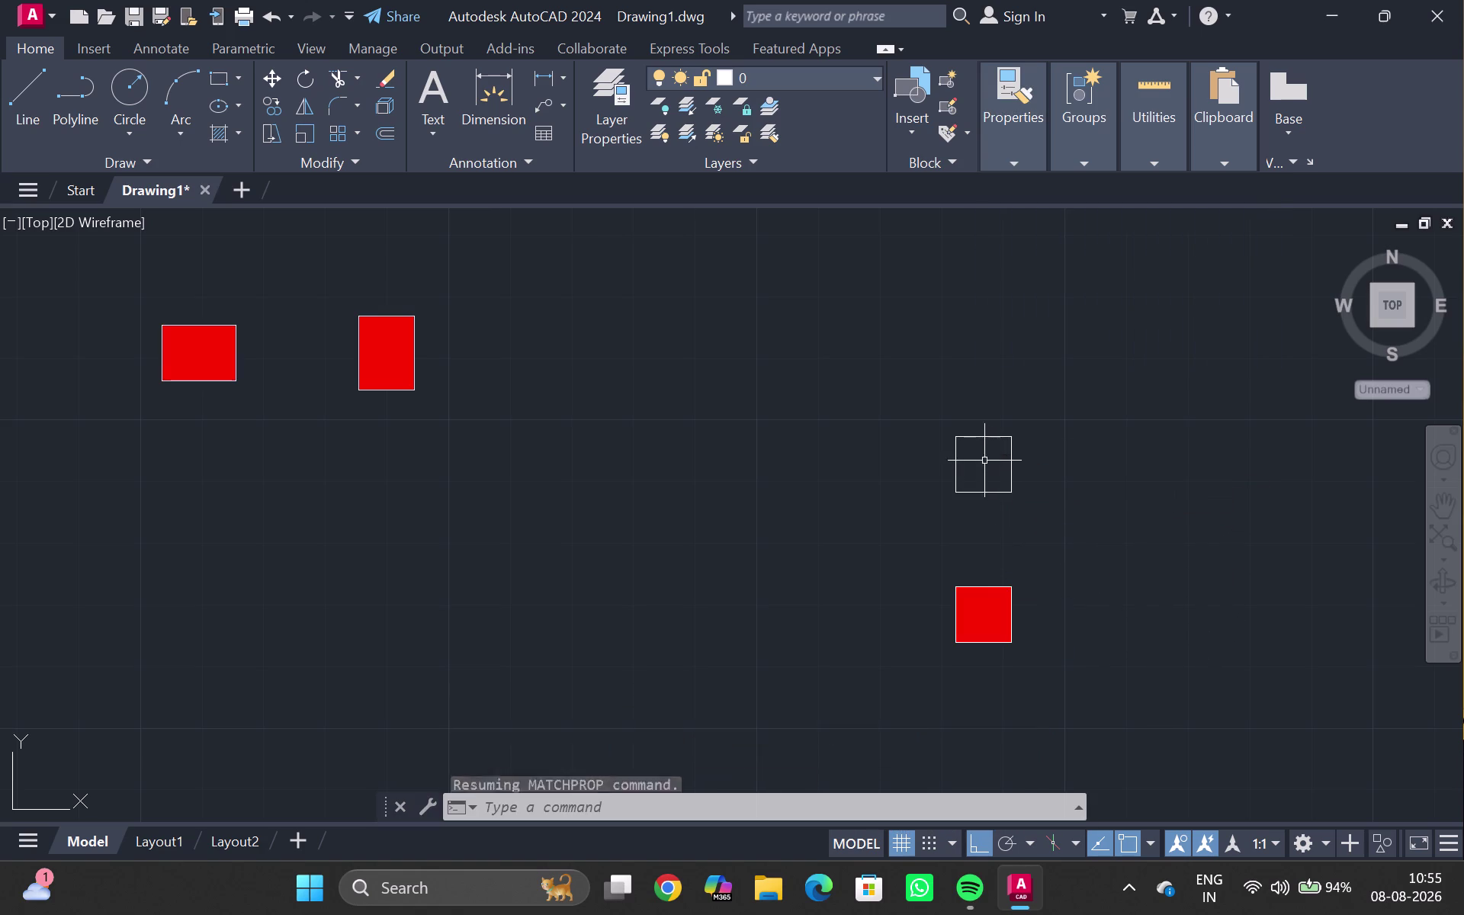
click(985, 625)
key(Escape)
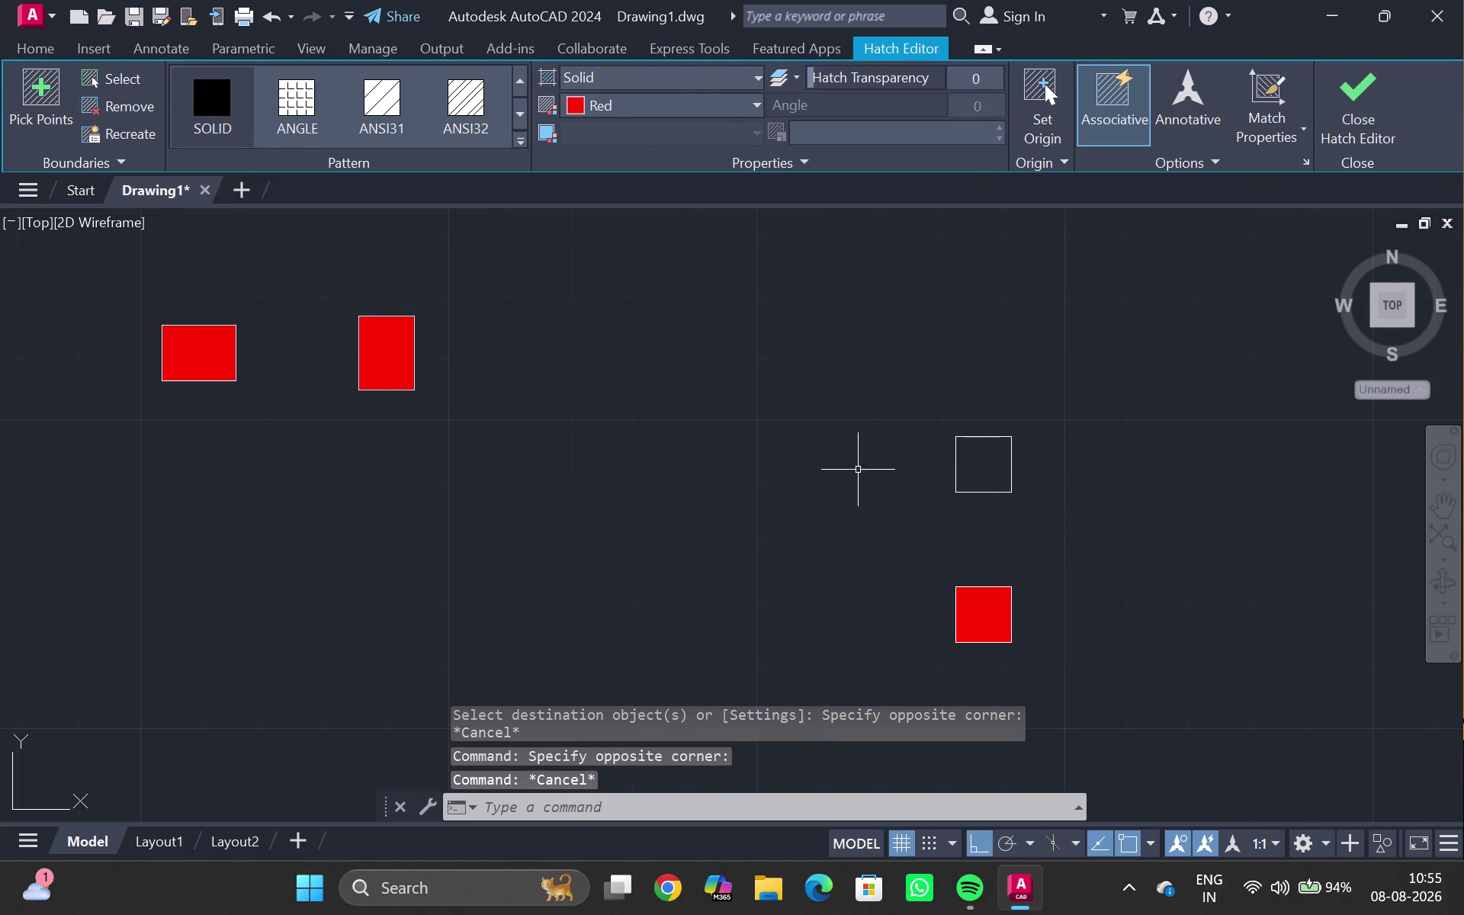
scroll(down, 3)
scroll(down, 3)
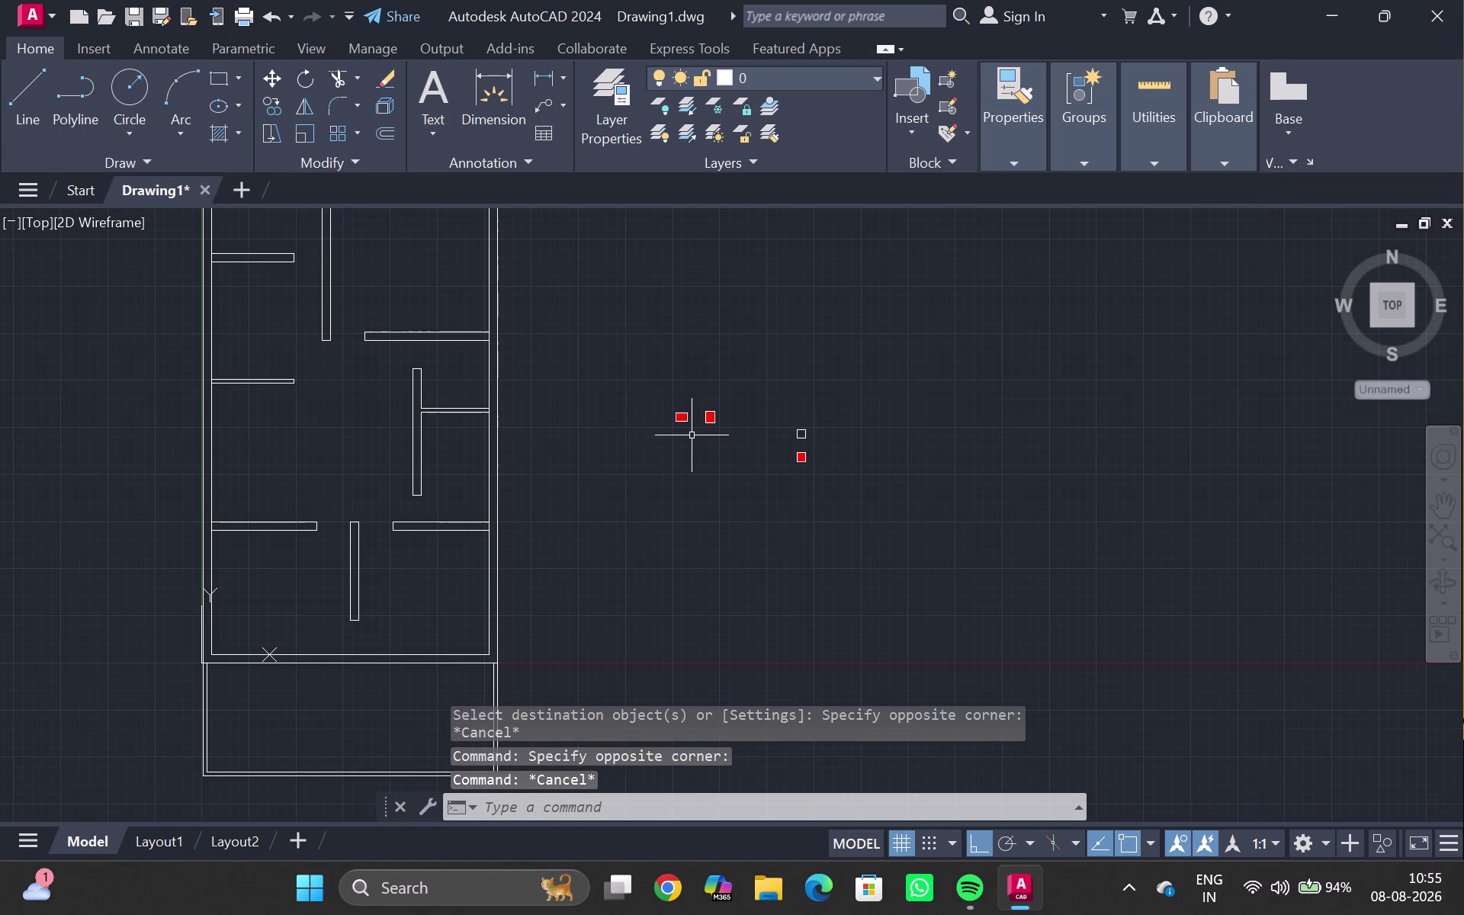
scroll(up, 3)
scroll(up, 3)
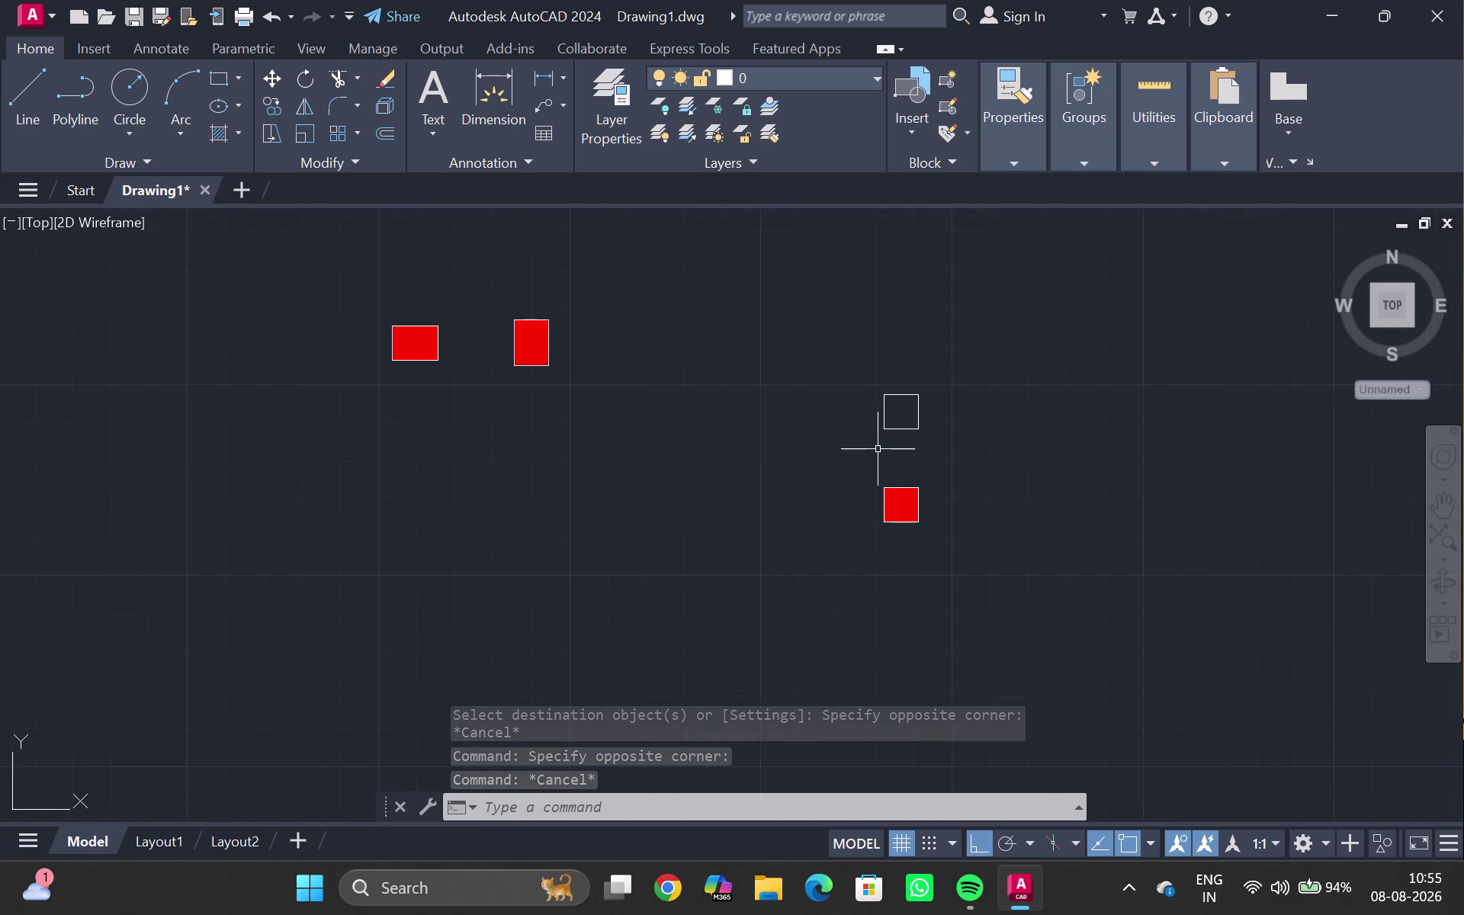
click(916, 391)
key(Delete)
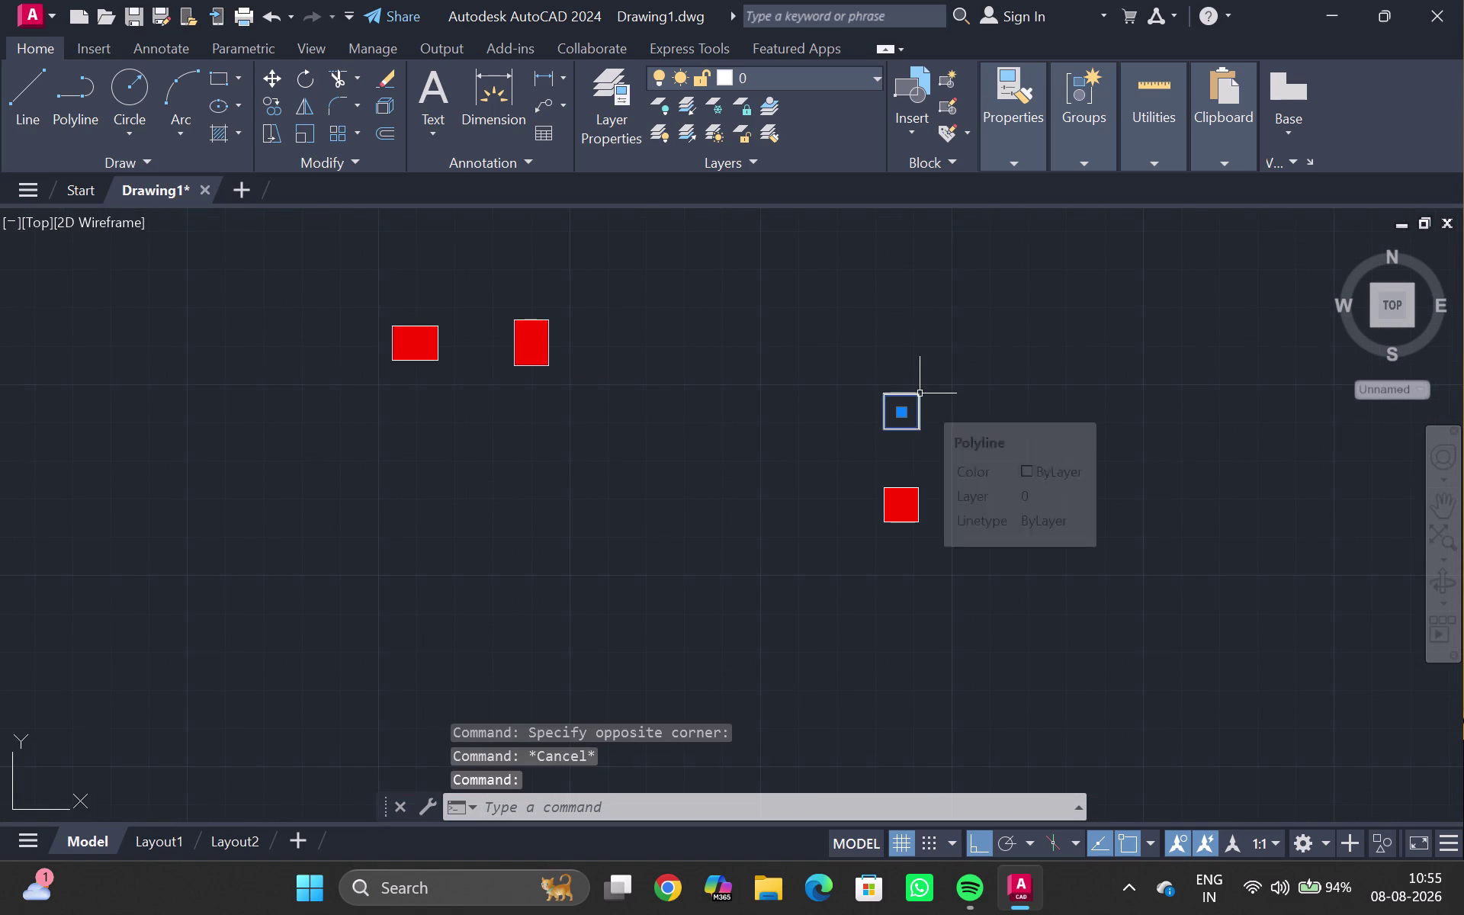
scroll(up, 3)
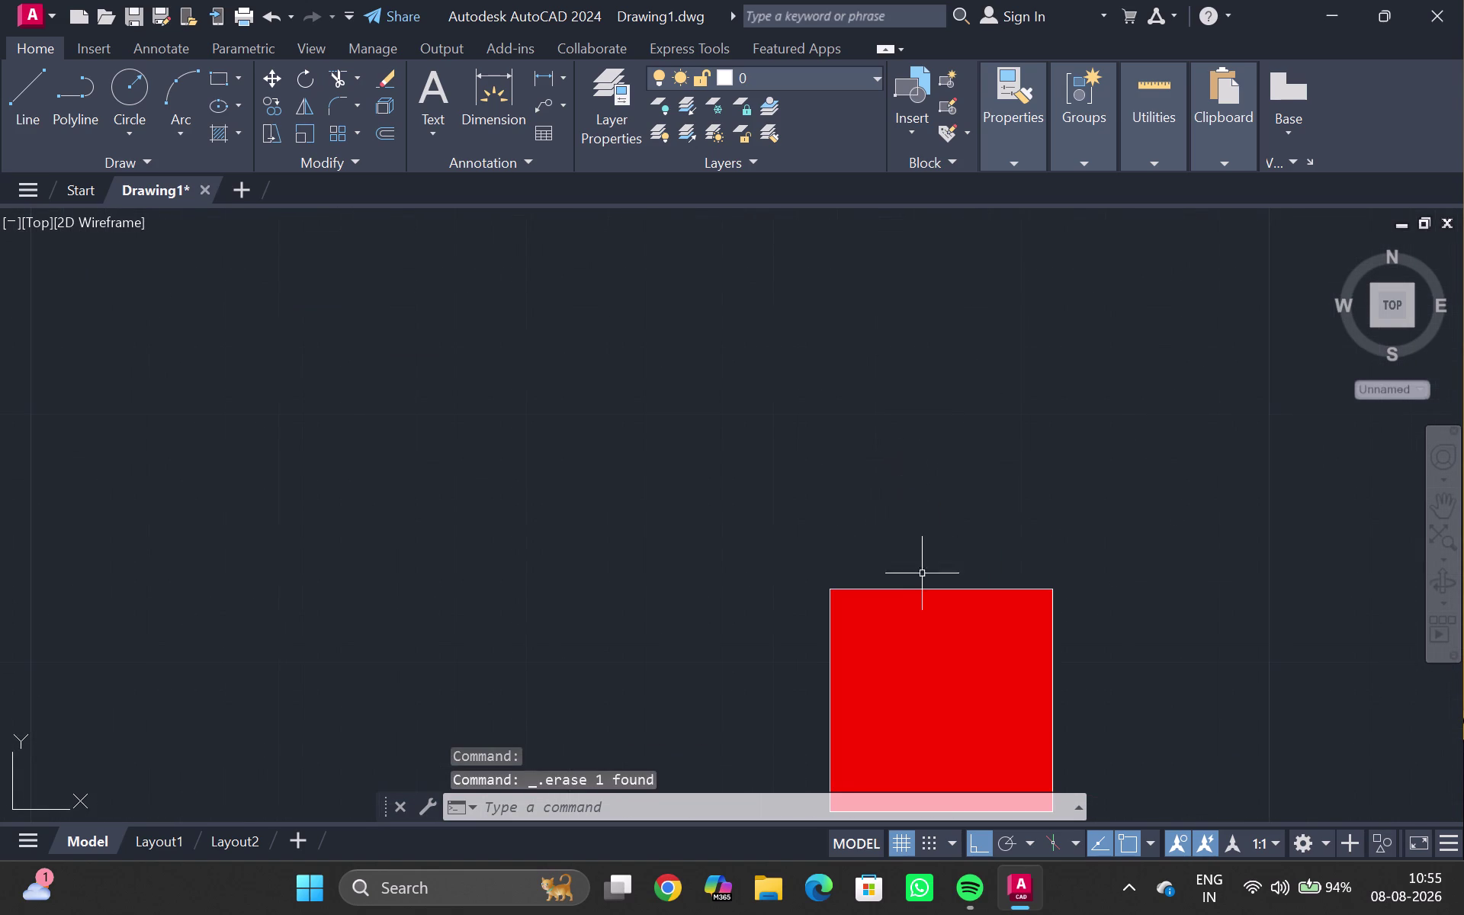
scroll(down, 3)
middle_drag(899, 619, 900, 589)
scroll(down, 3)
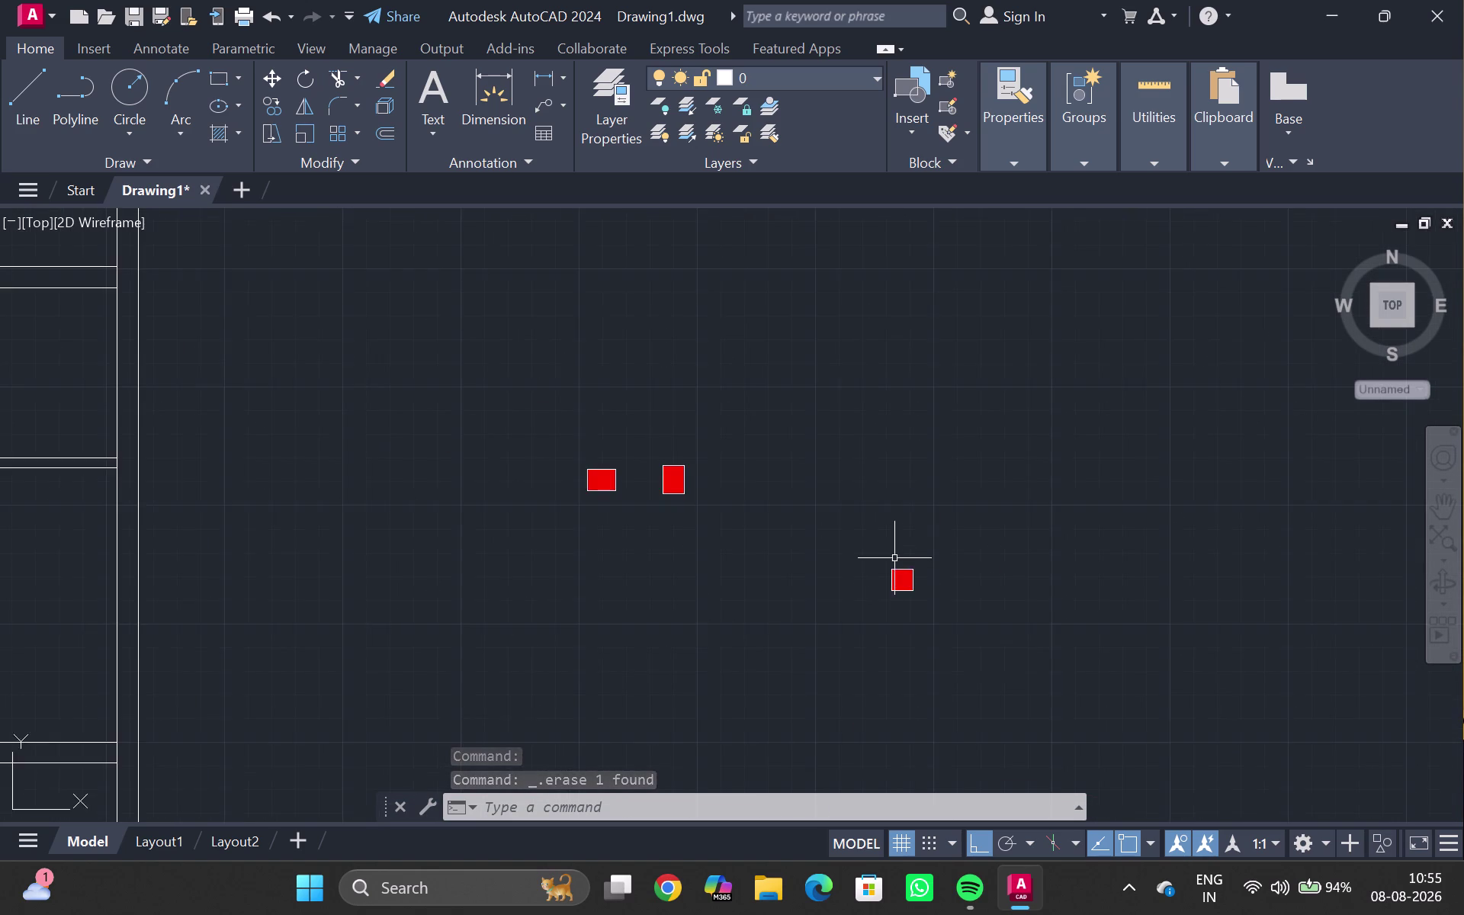
scroll(down, 3)
scroll(down, 3)
scroll(up, 3)
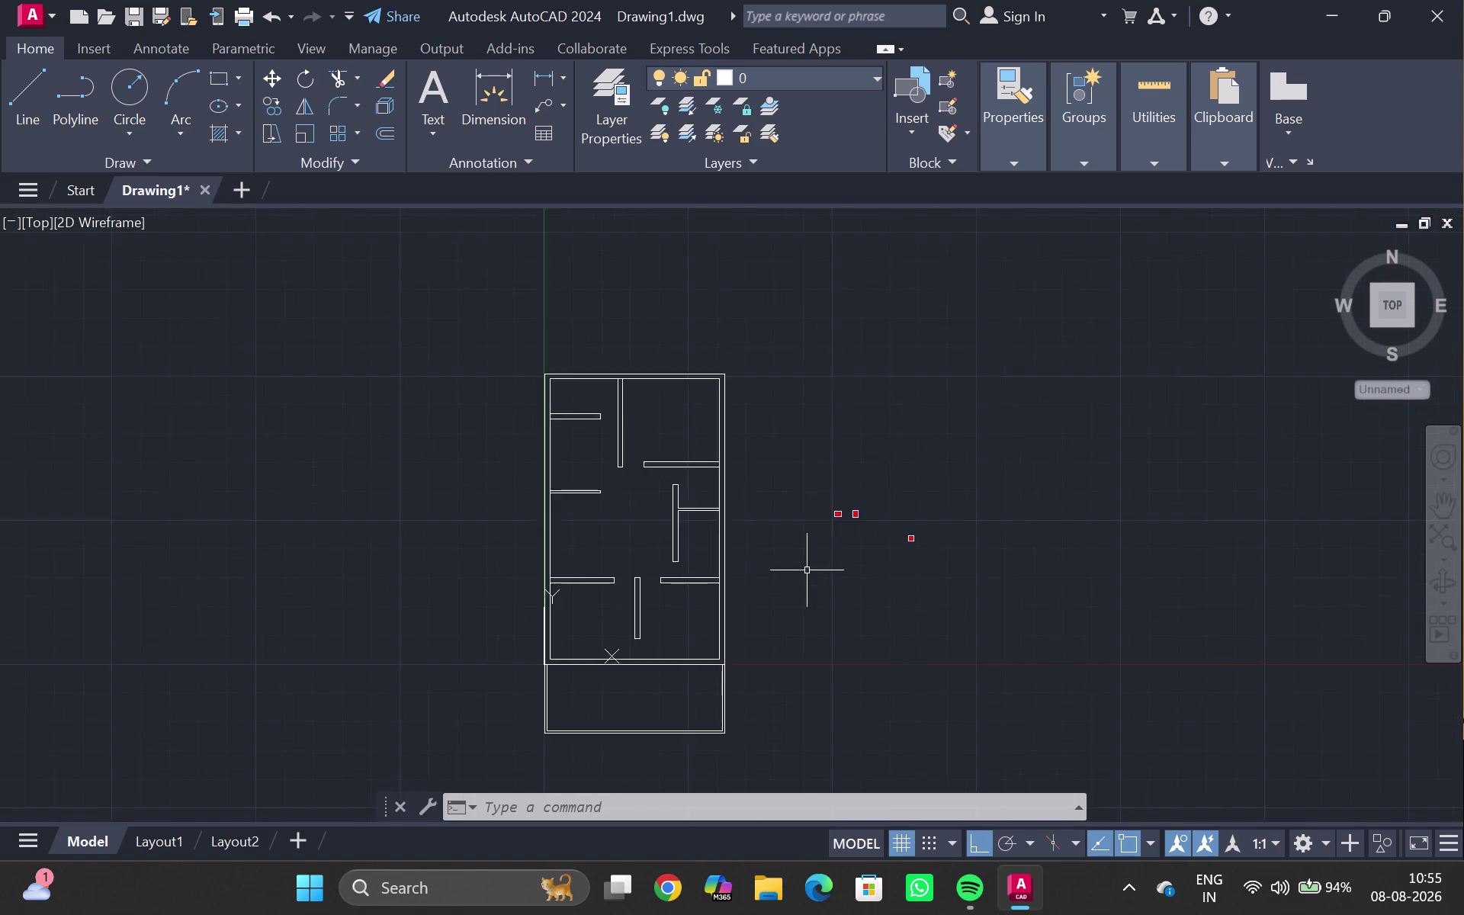
scroll(up, 3)
triple_click(883, 427)
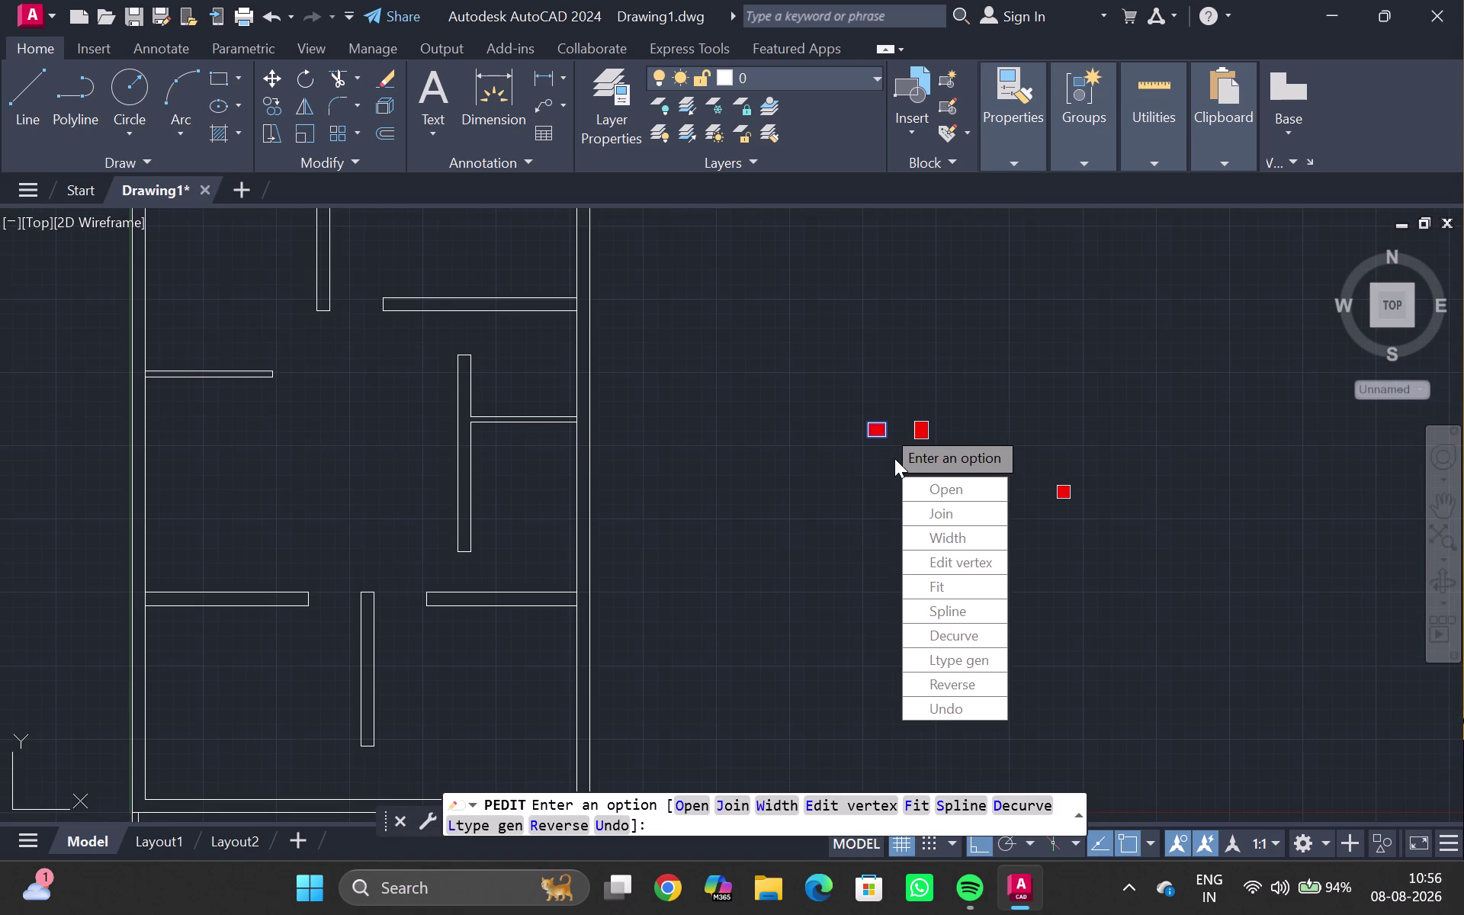
drag(910, 479, 883, 427)
scroll(up, 3)
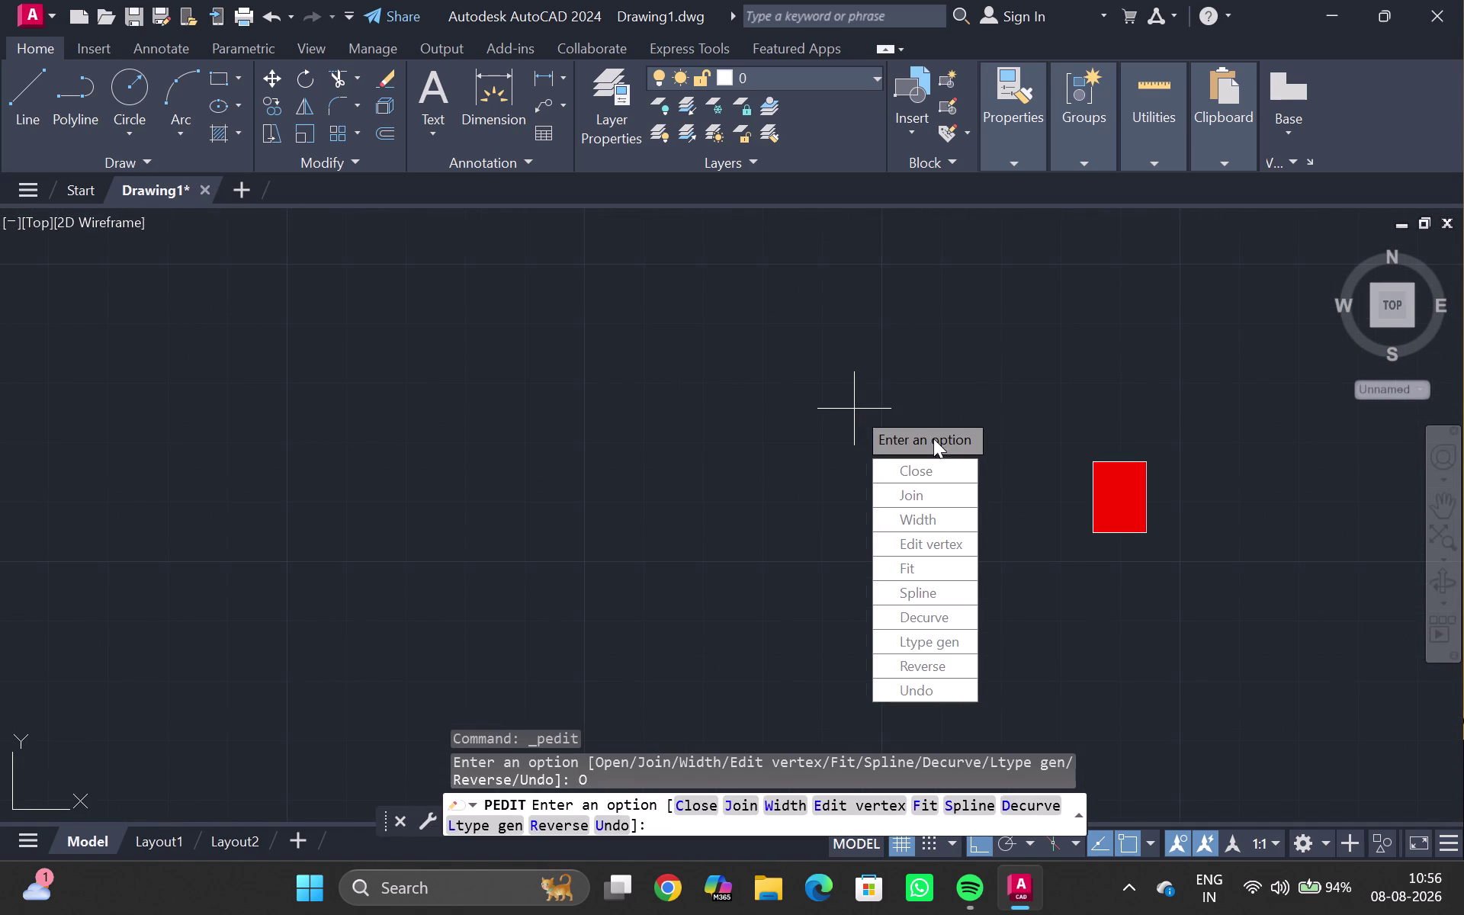
key(Escape)
key(ctrl+z)
key(ctrl+z)
key(ctrl+z)
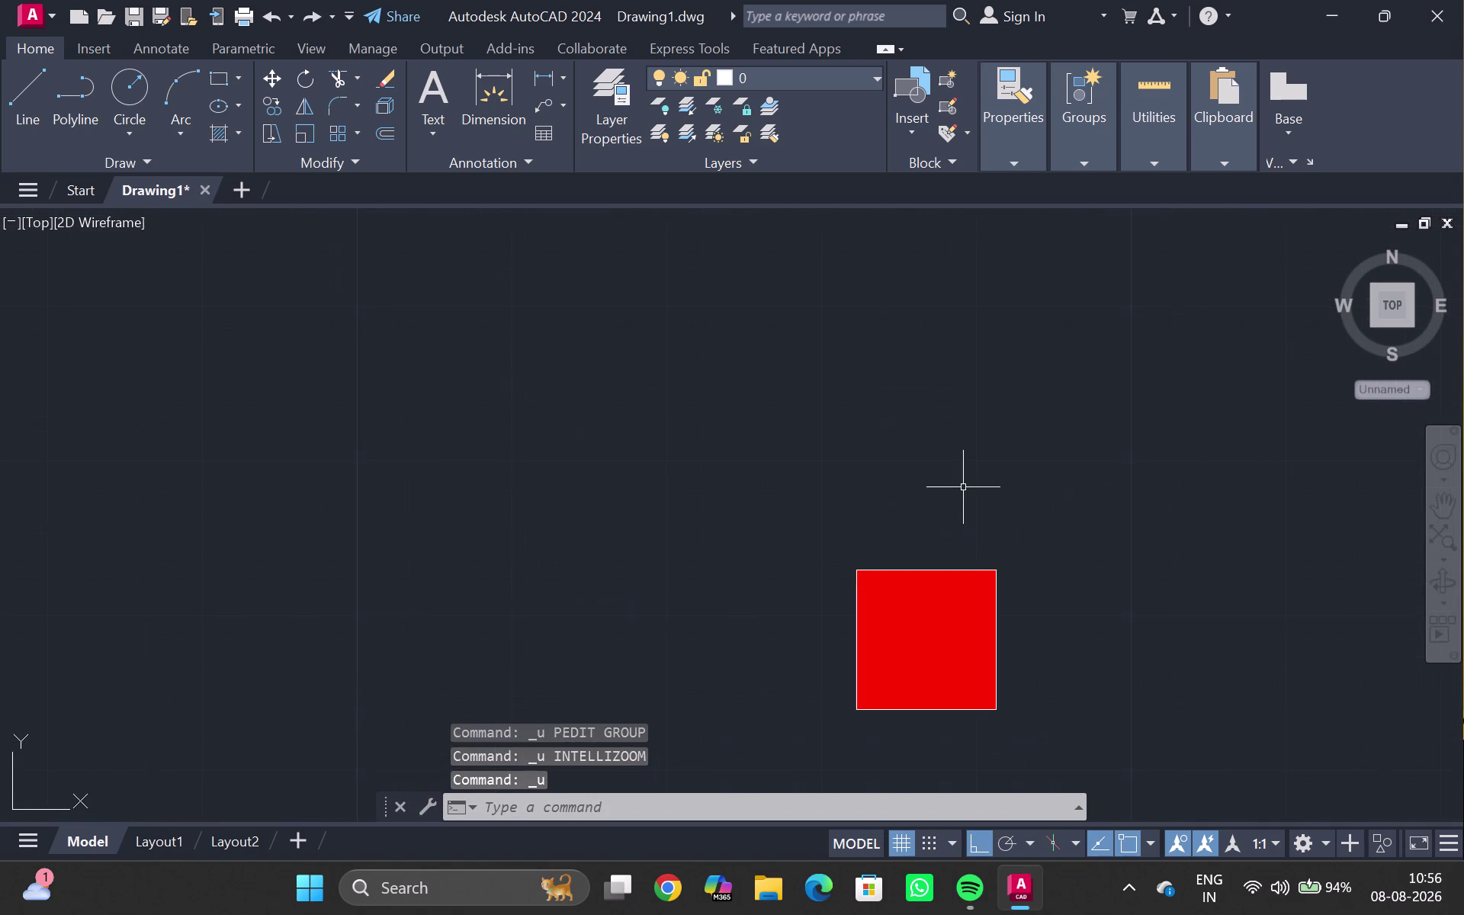
scroll(down, 3)
scroll(up, 3)
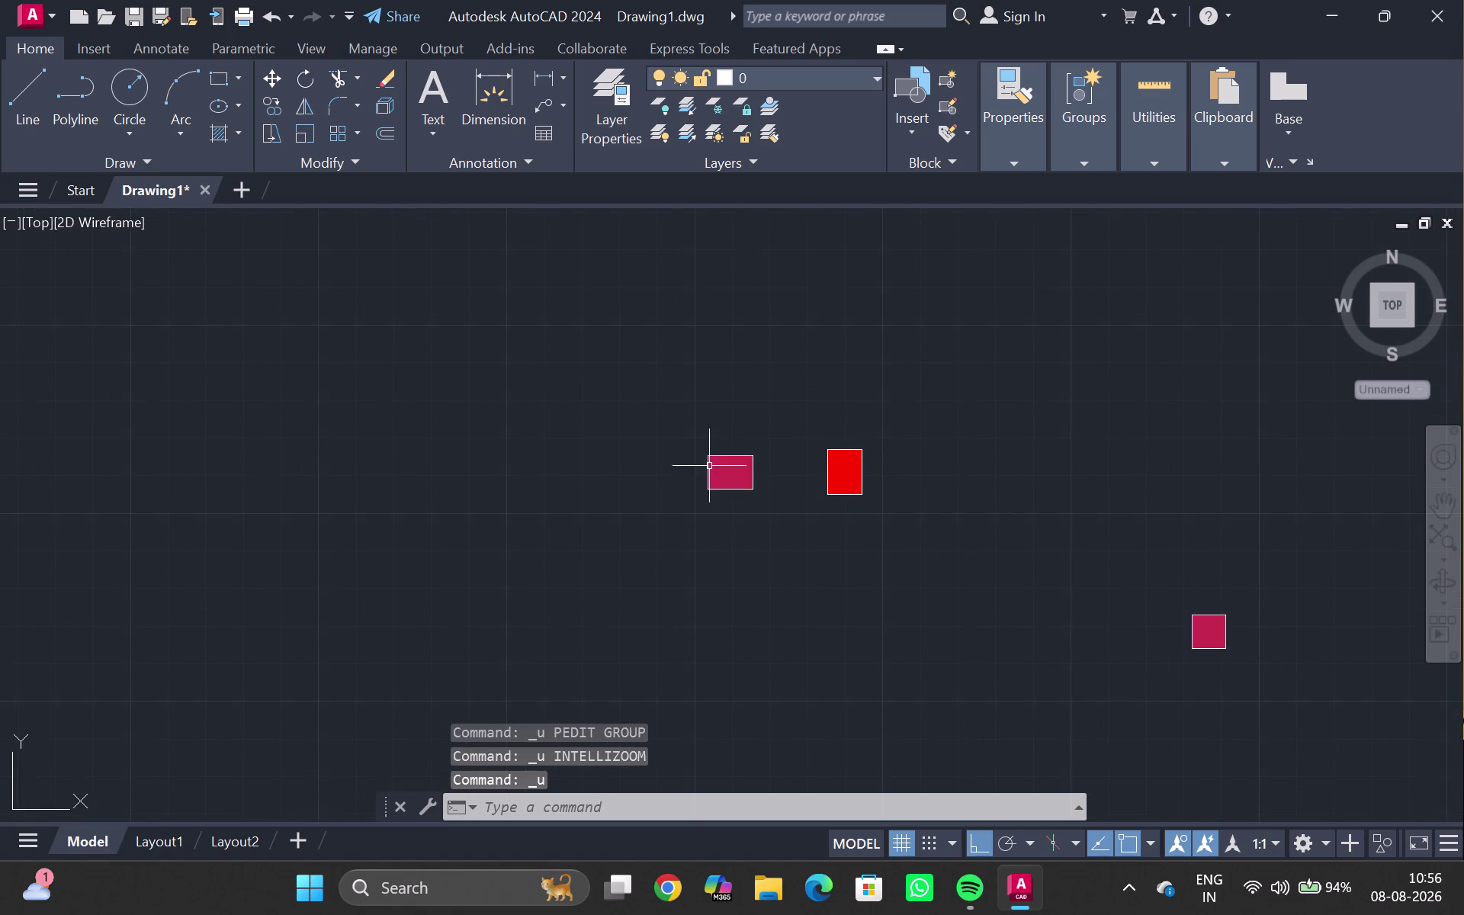
drag(702, 429, 530, 348)
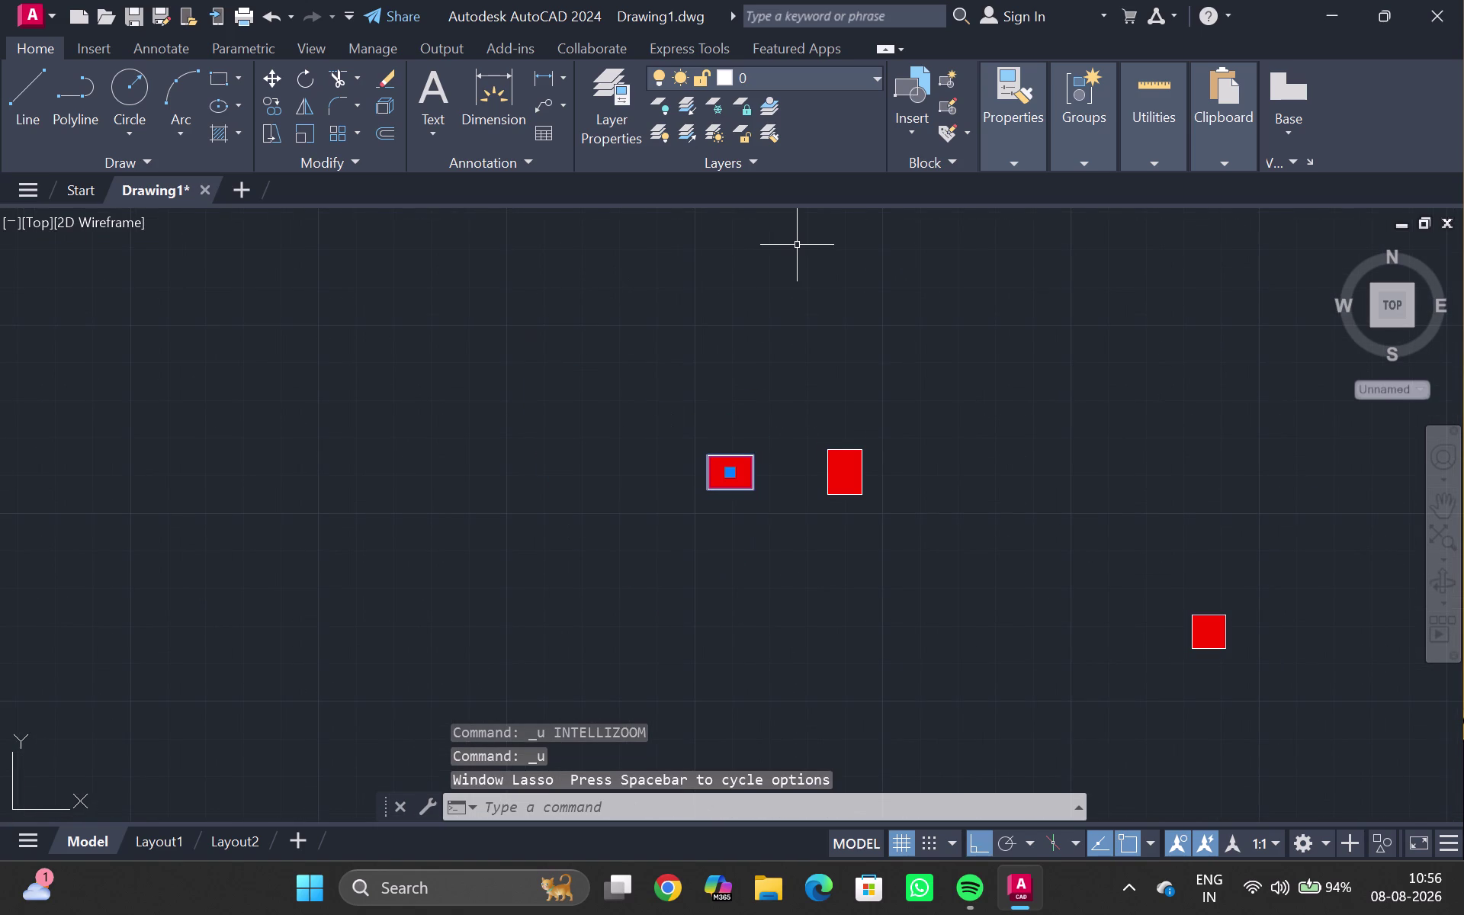
key(c)
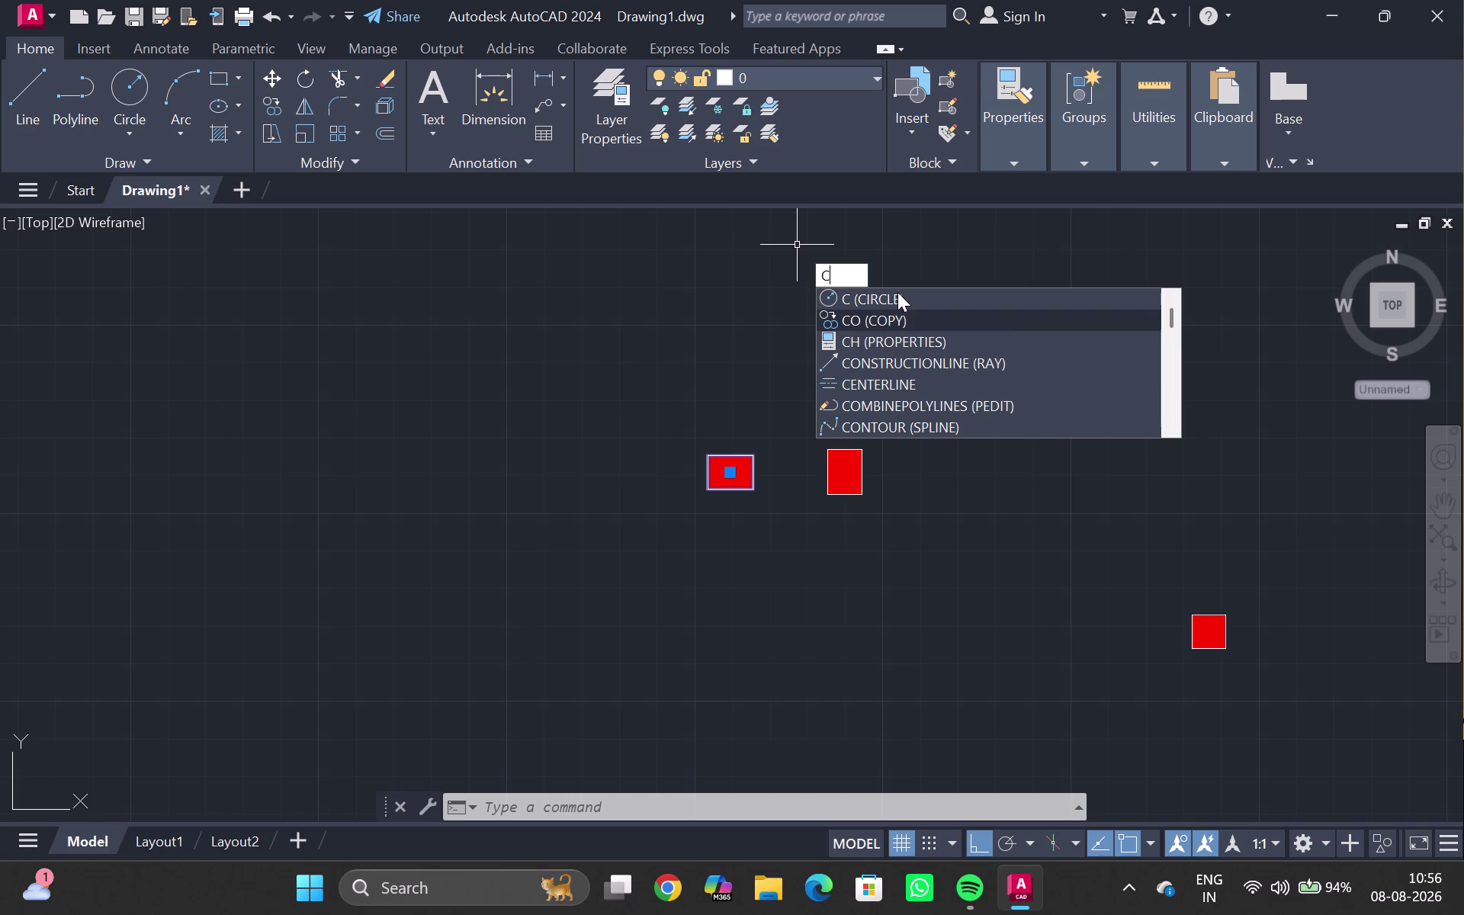
key(Escape)
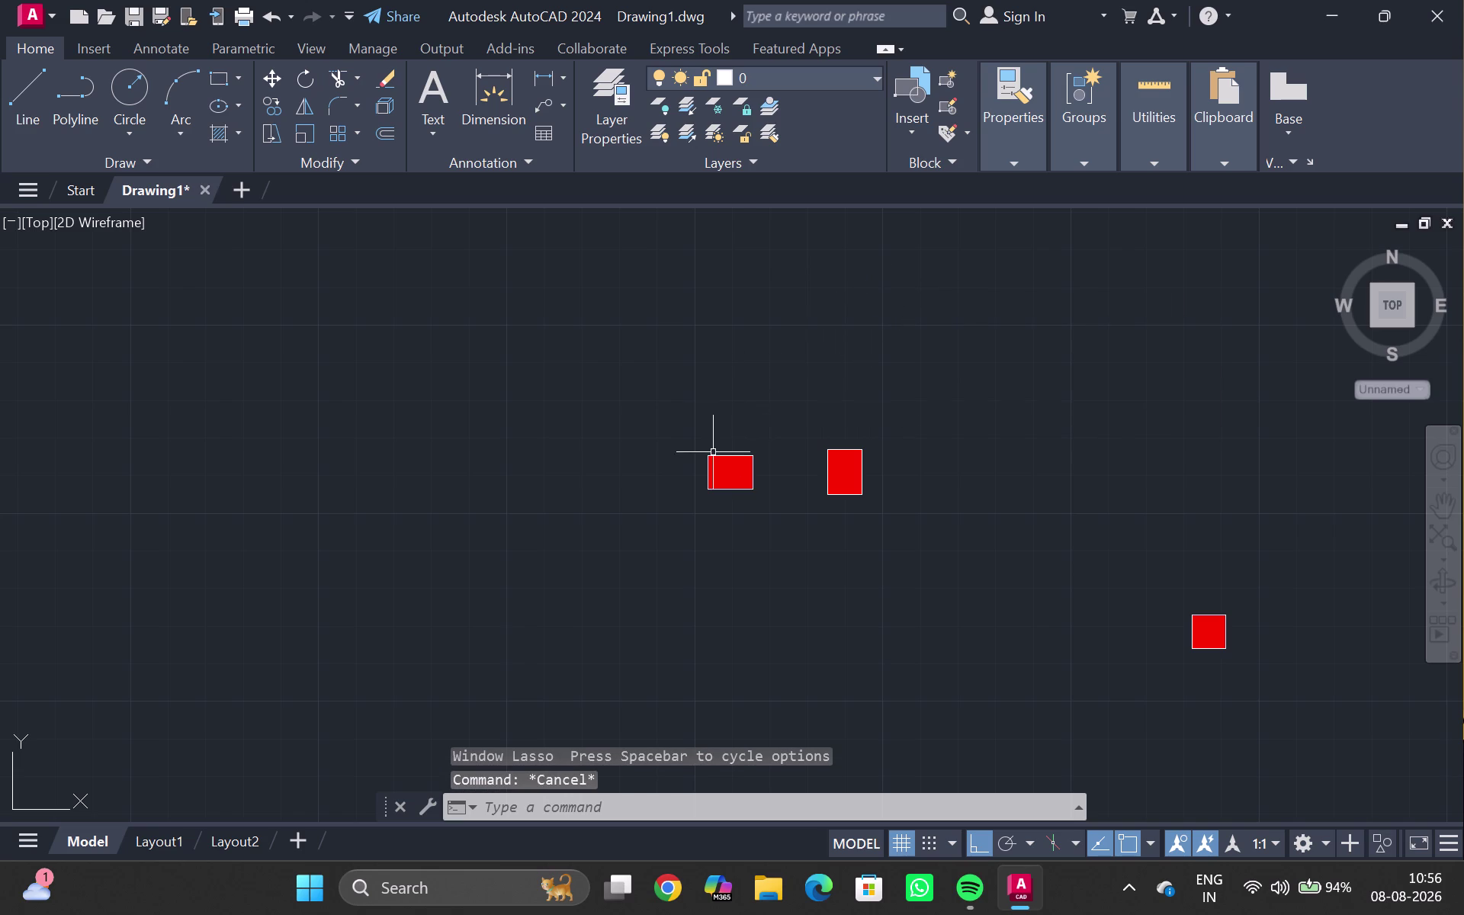
drag(701, 433, 711, 428)
drag(715, 429, 742, 551)
drag(738, 551, 731, 544)
click(666, 402)
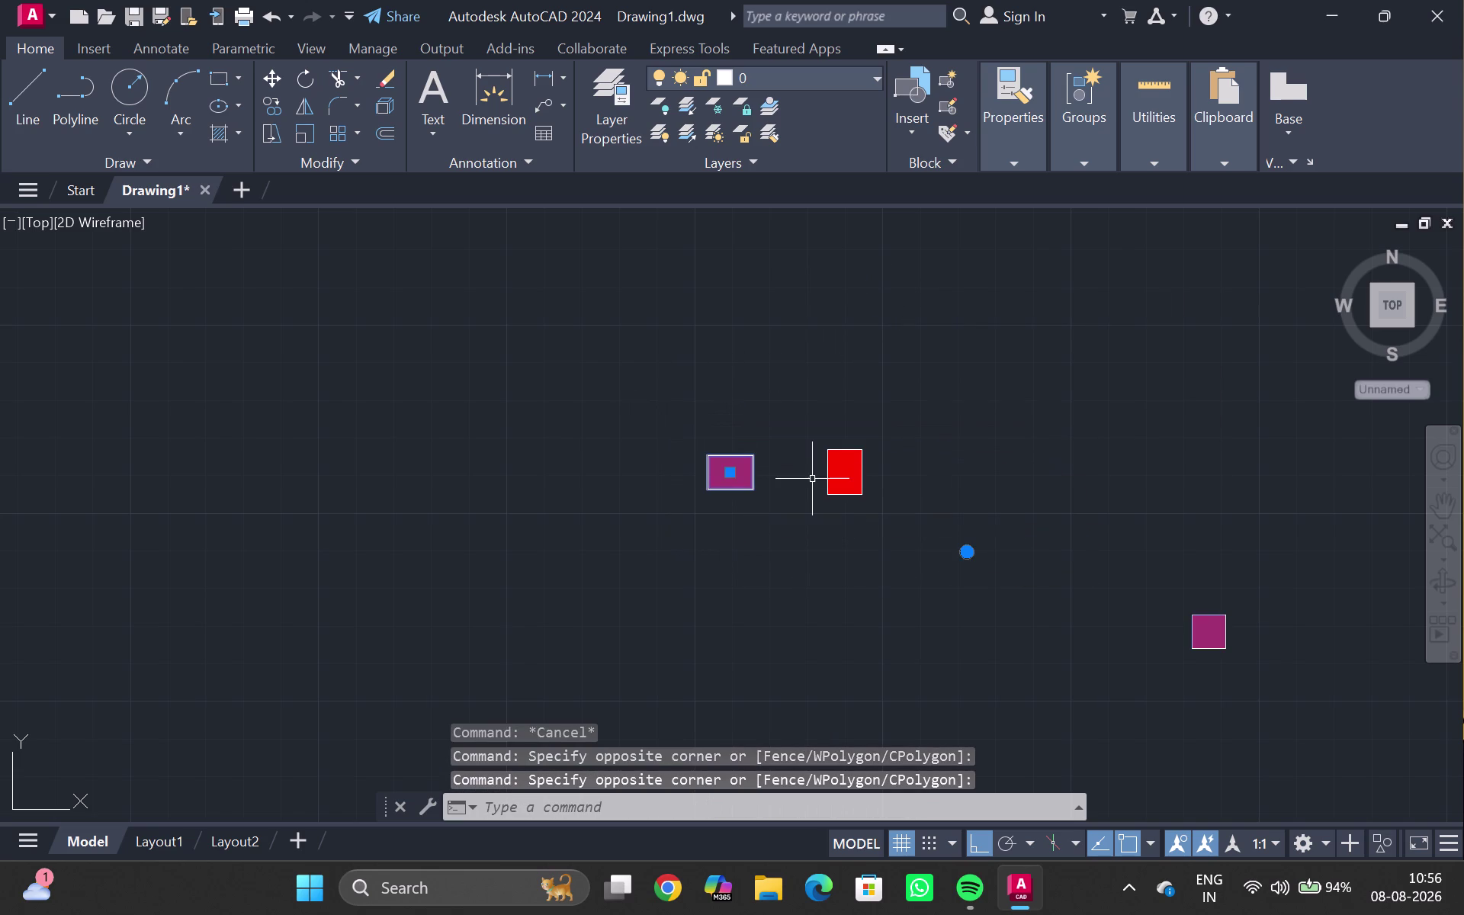
drag(811, 482, 659, 210)
click(659, 210)
drag(1008, 914, 1463, 914)
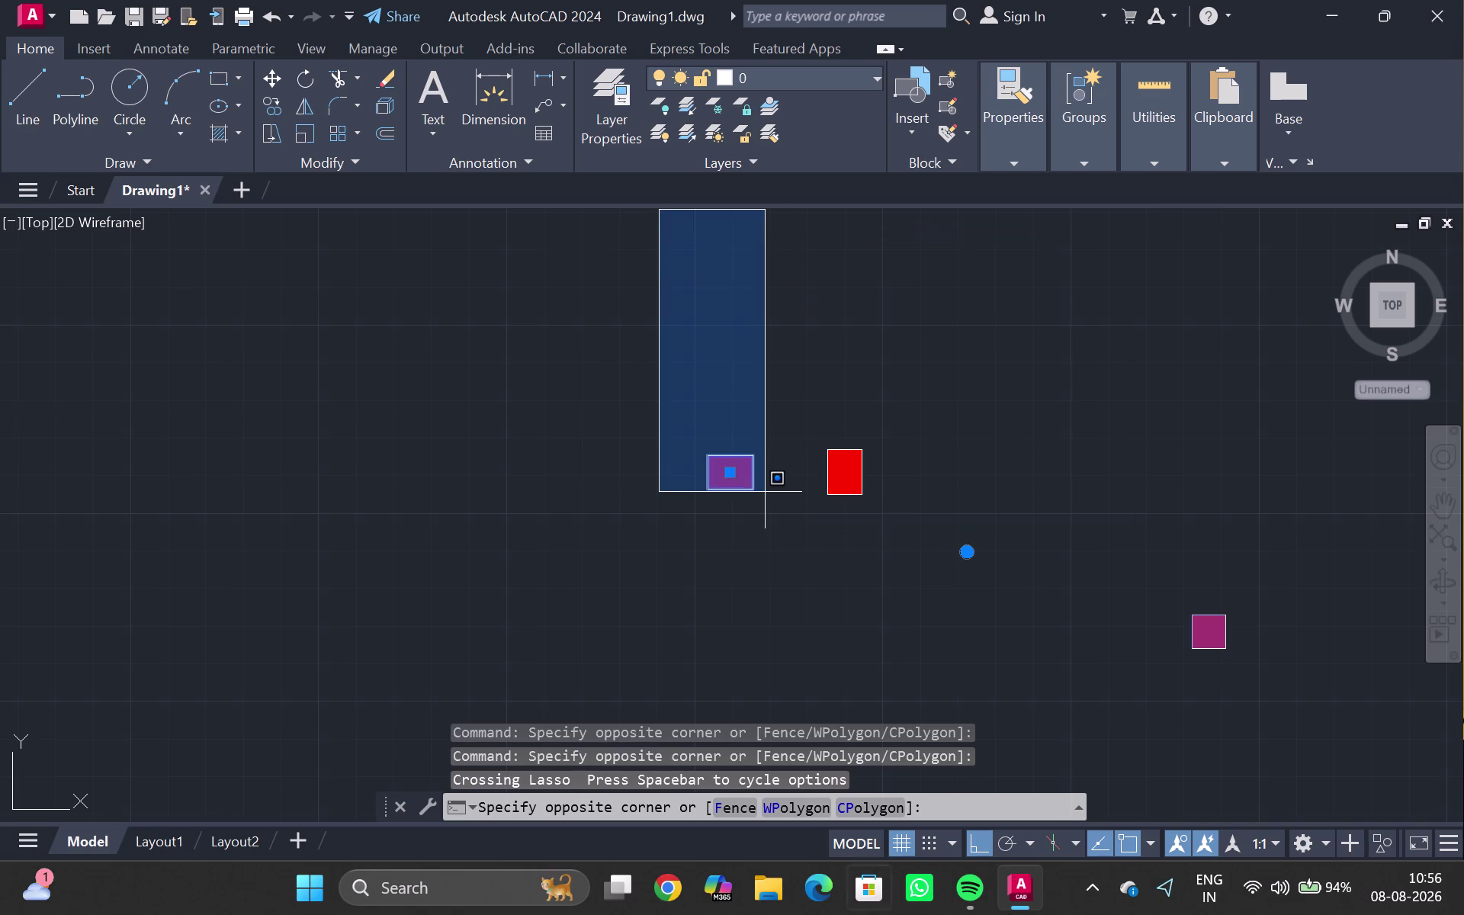
drag(1463, 914, 1463, 771)
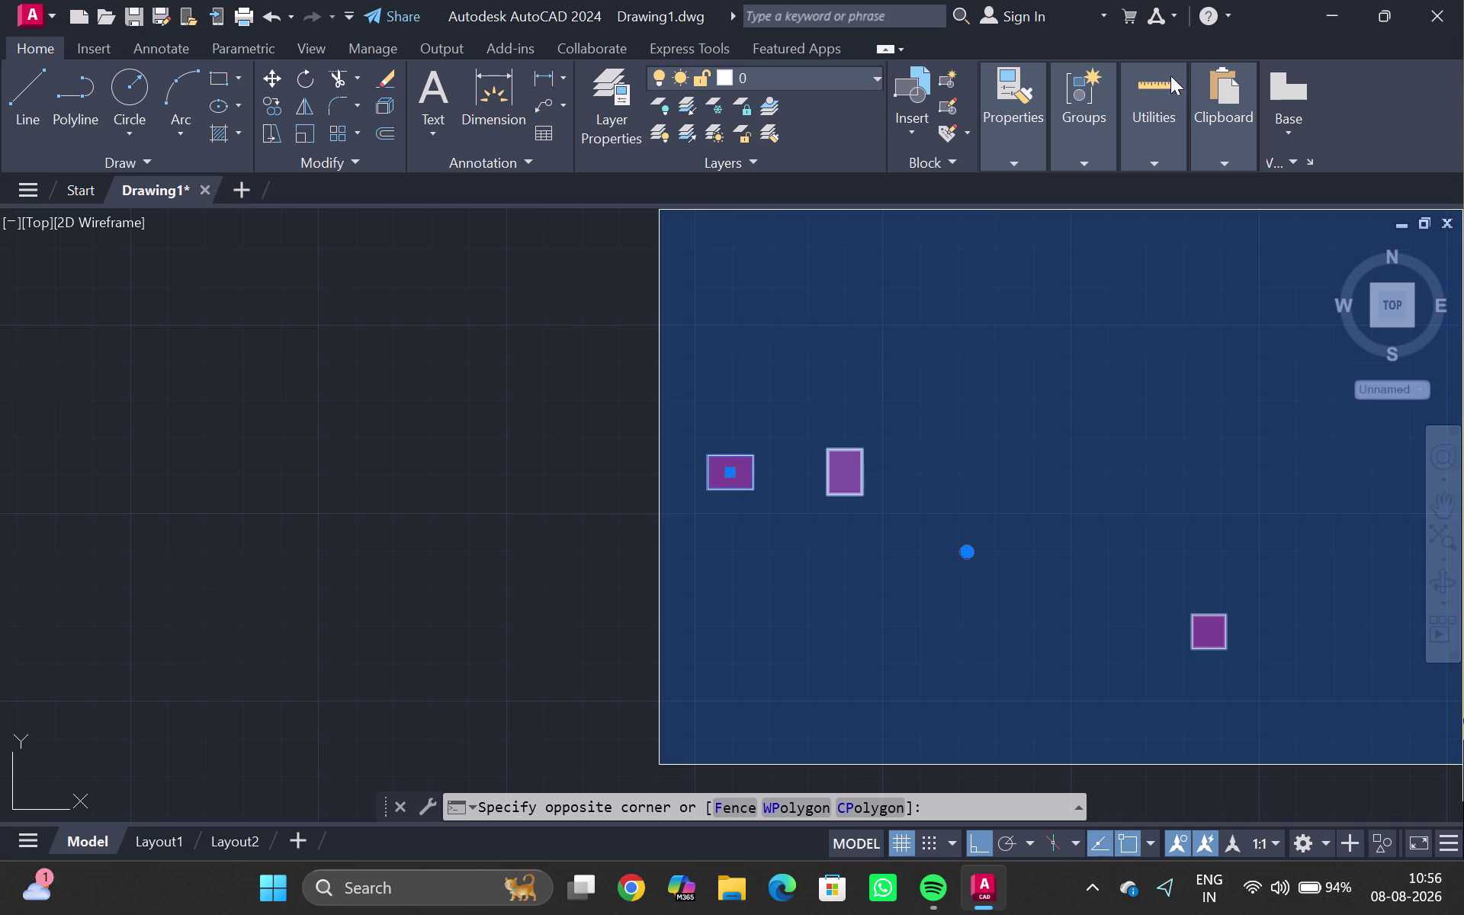
key(Escape)
scroll(down, 3)
key(Escape)
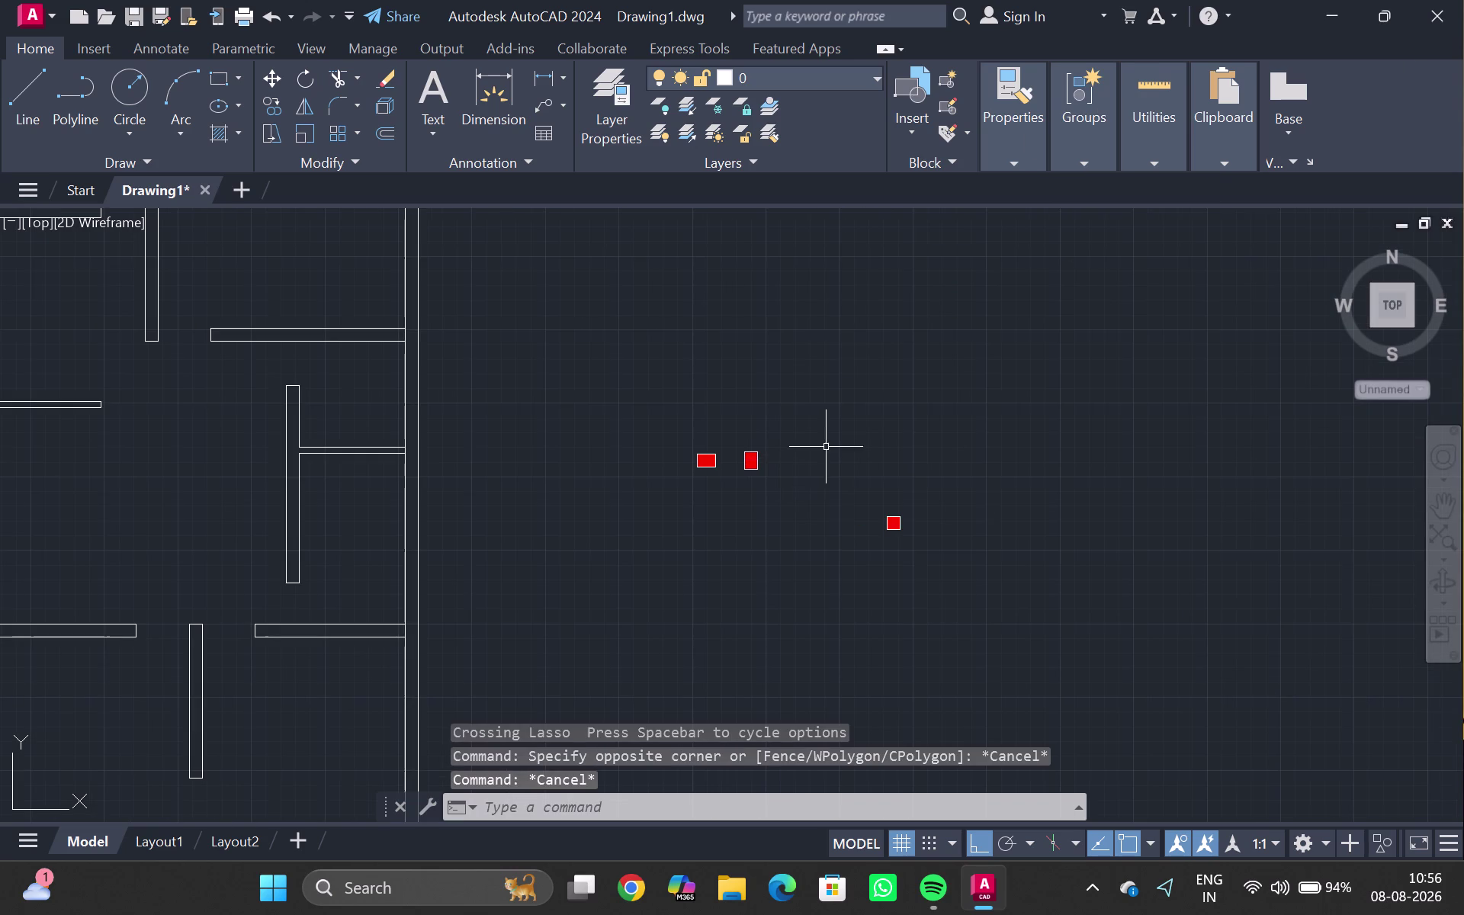
drag(863, 498, 841, 519)
click(838, 517)
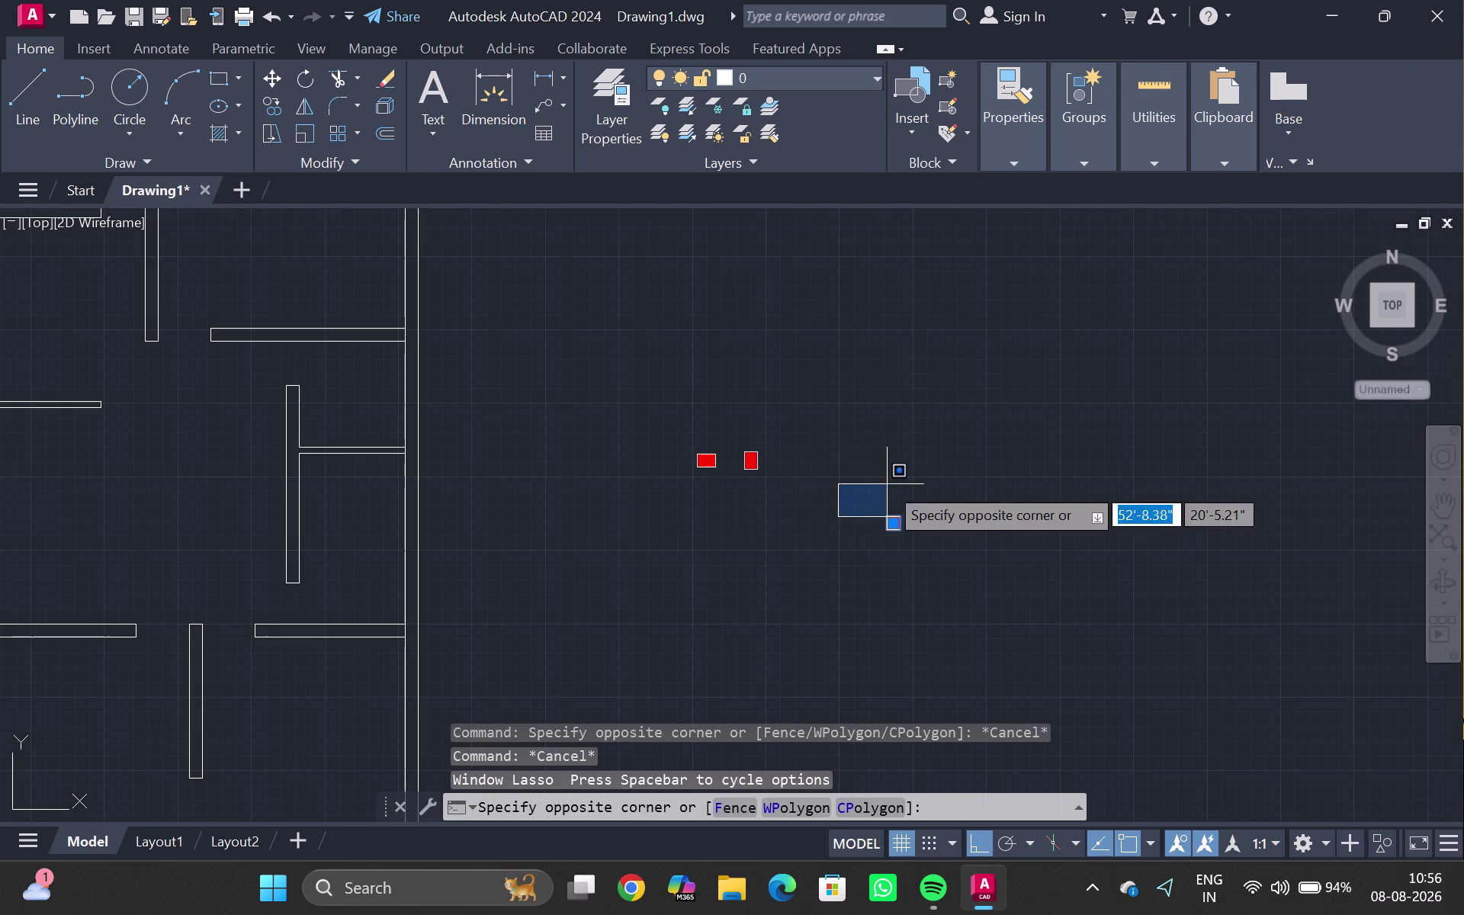
click(994, 445)
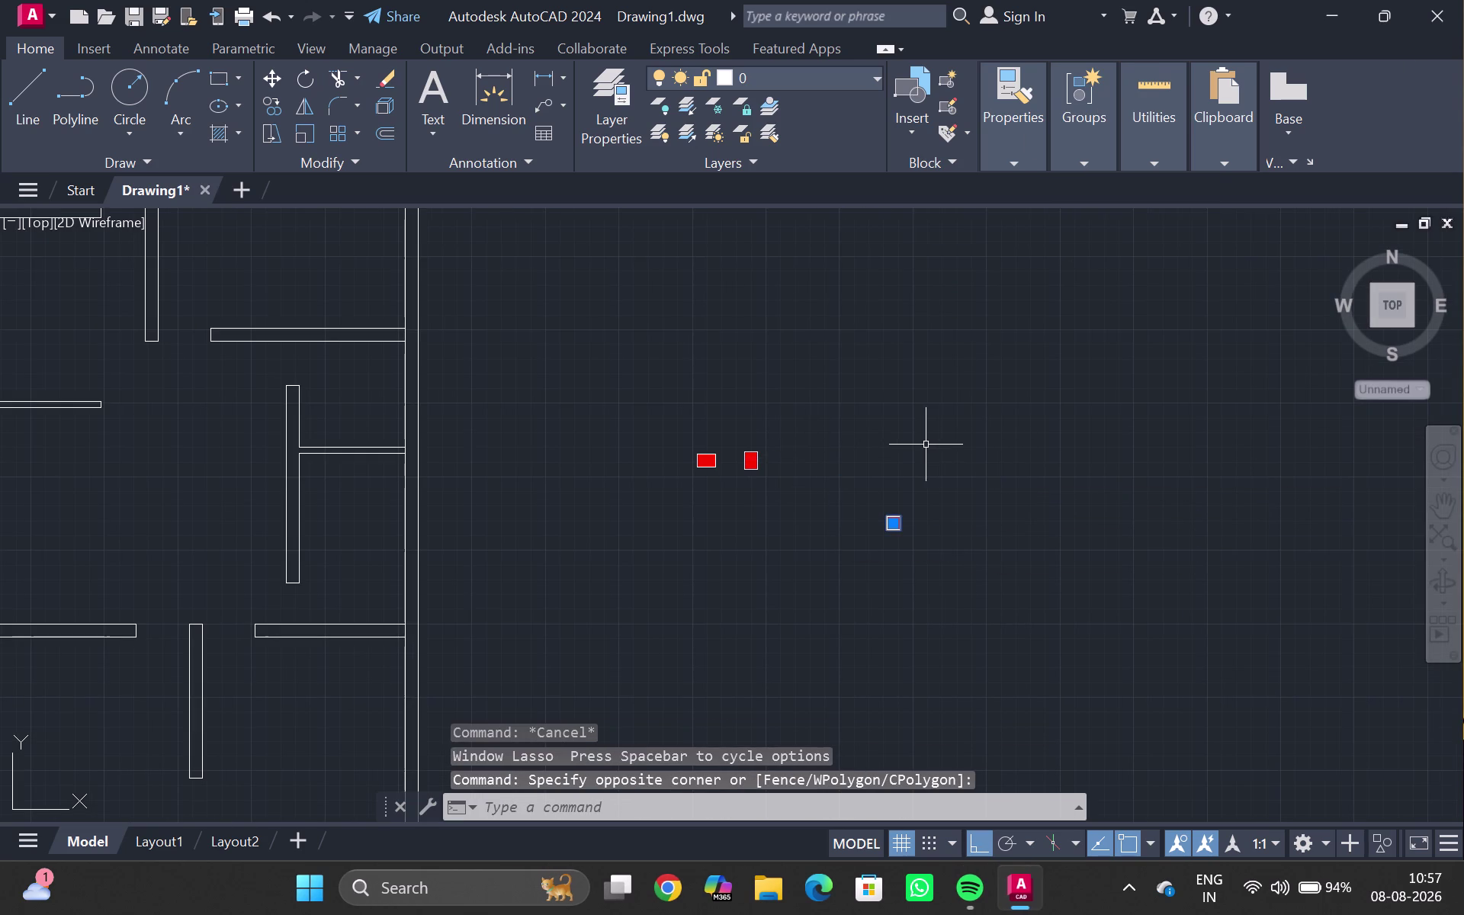
key(c)
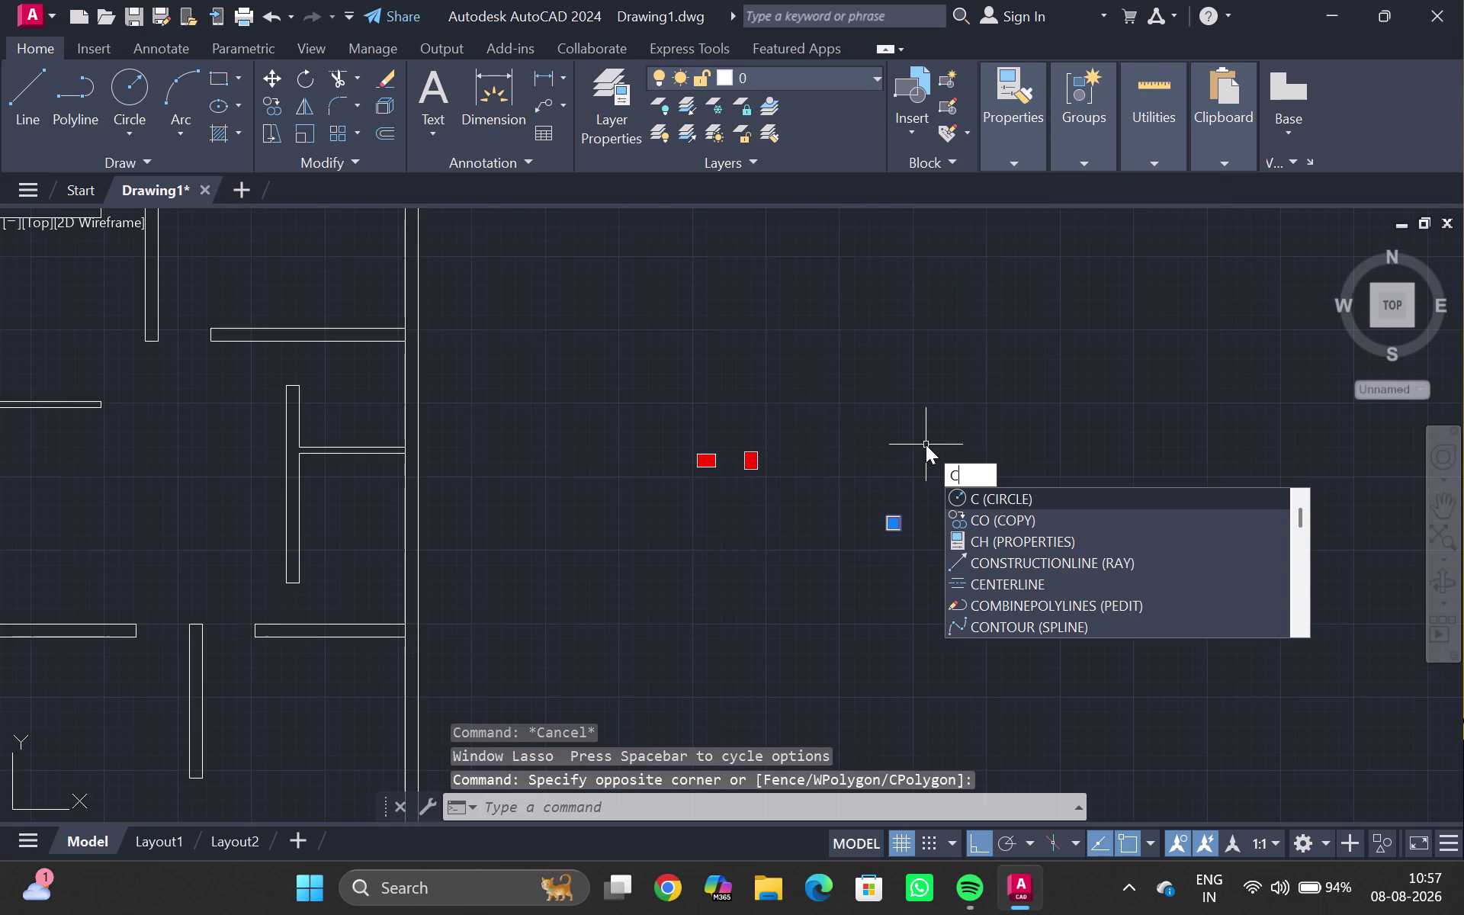
key(Return)
drag(920, 436, 986, 469)
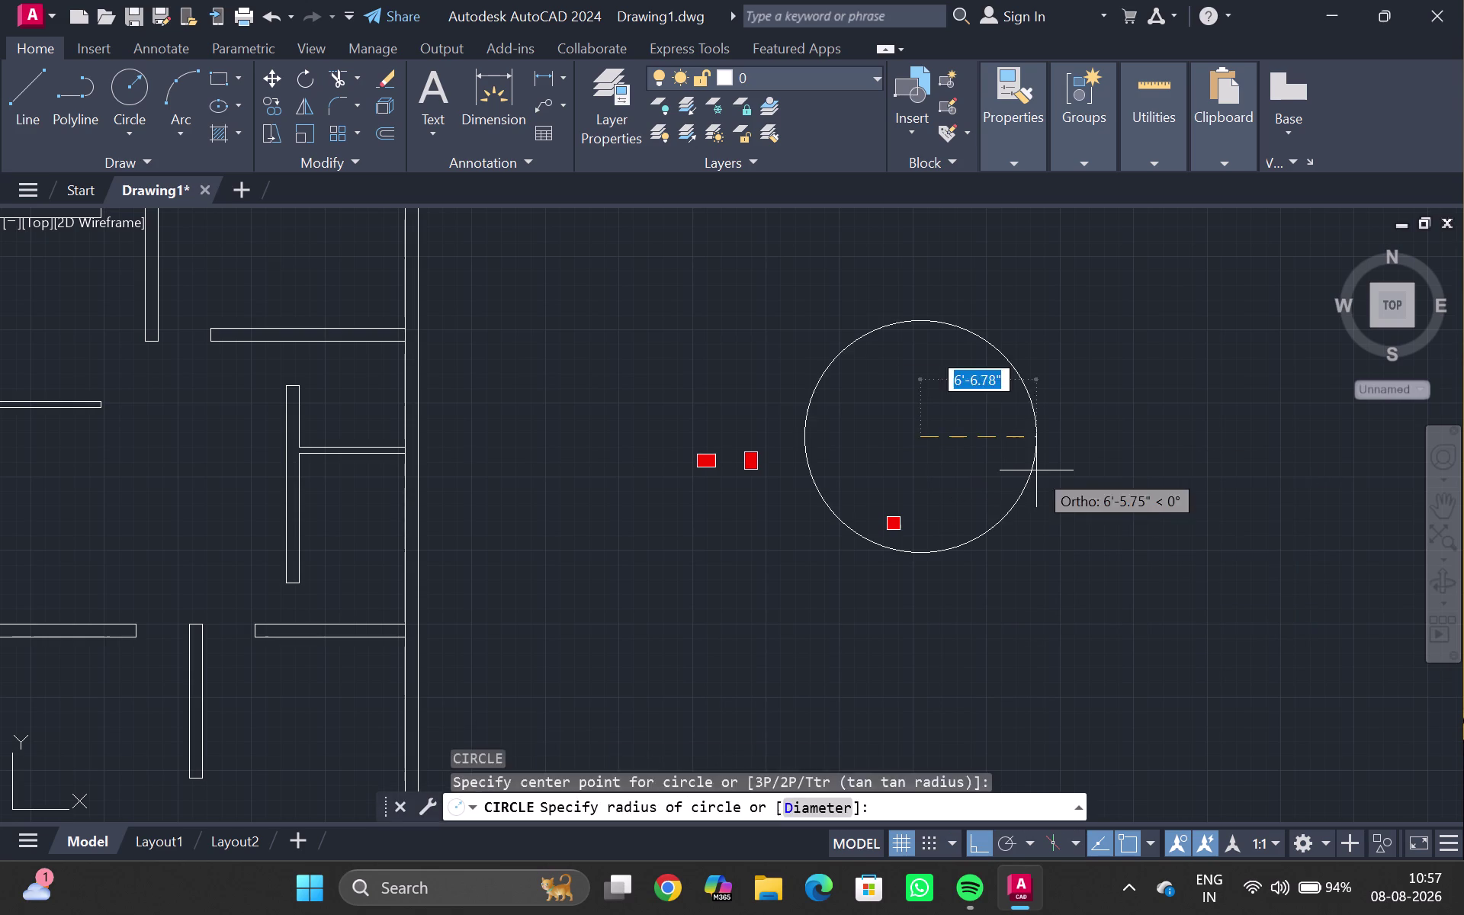
click(1039, 470)
key(Escape)
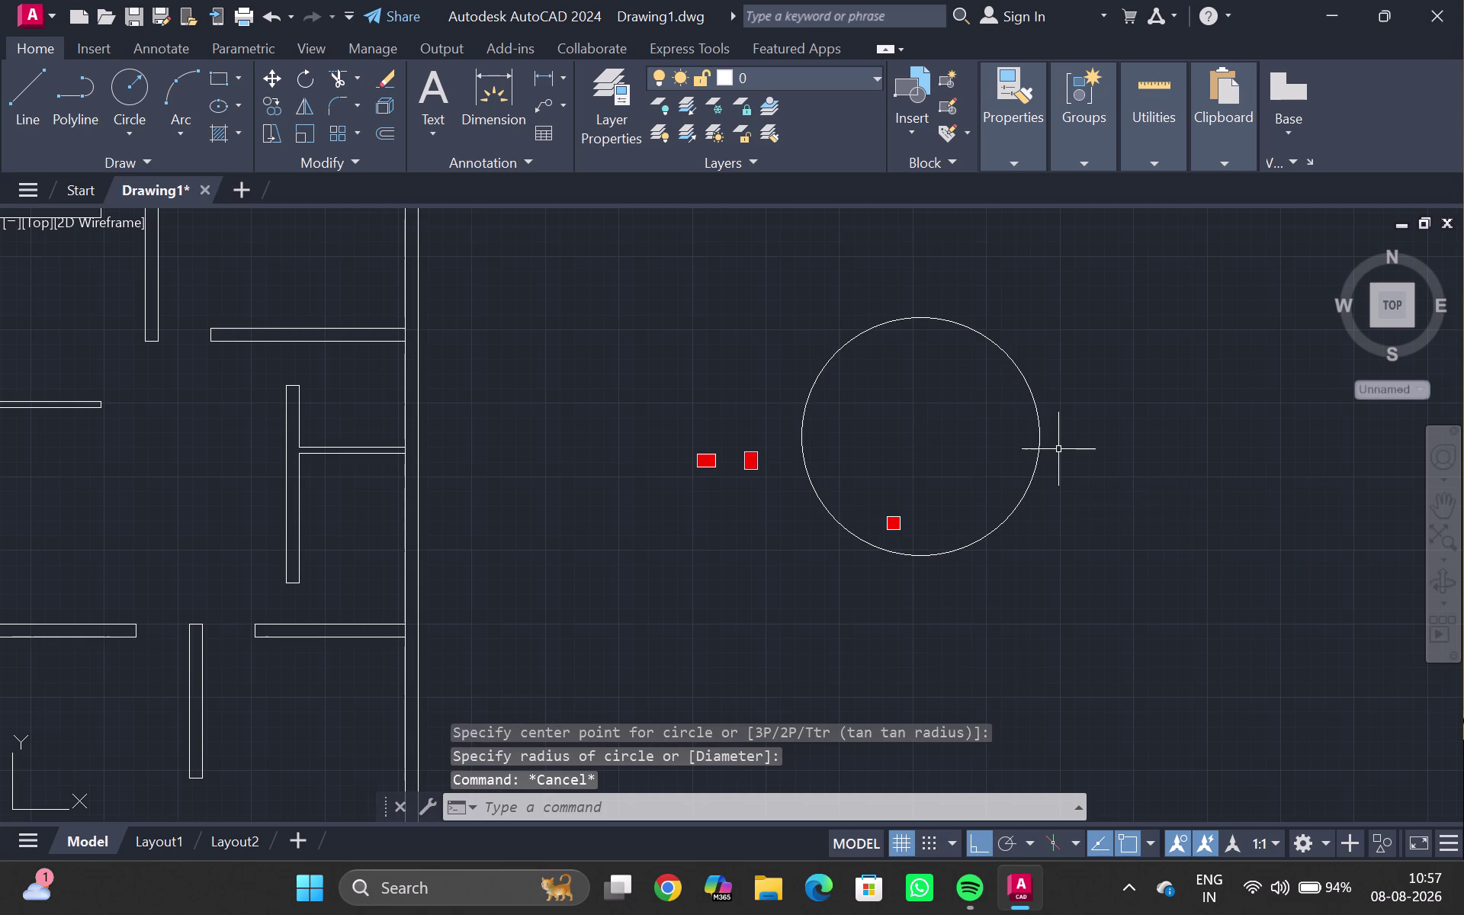
key(ctrl+z)
drag(858, 490, 877, 565)
click(875, 564)
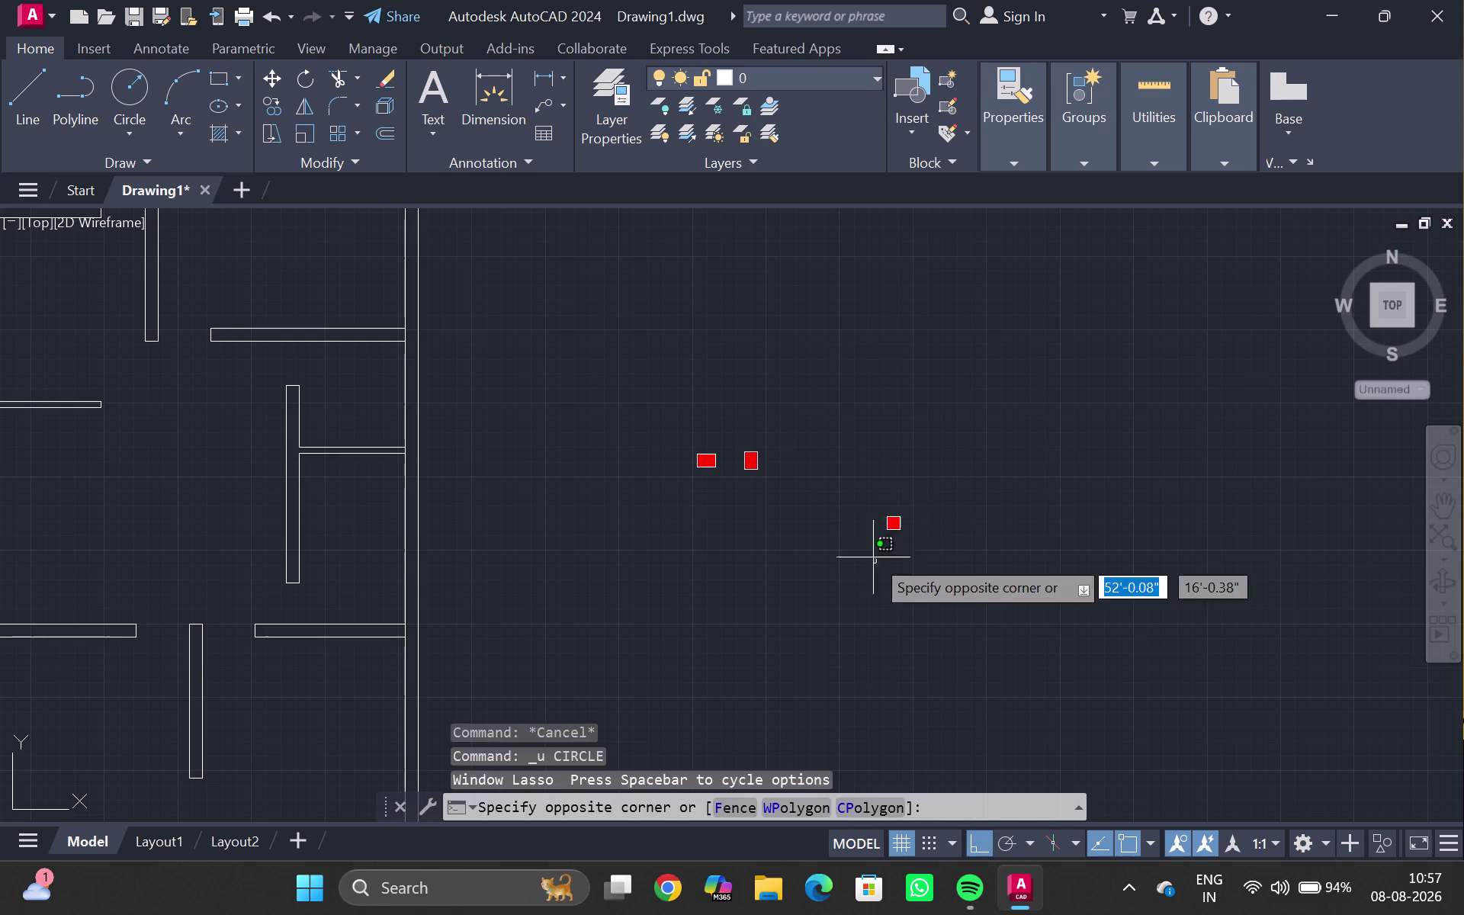
drag(864, 501, 896, 514)
click(896, 514)
drag(873, 494, 853, 557)
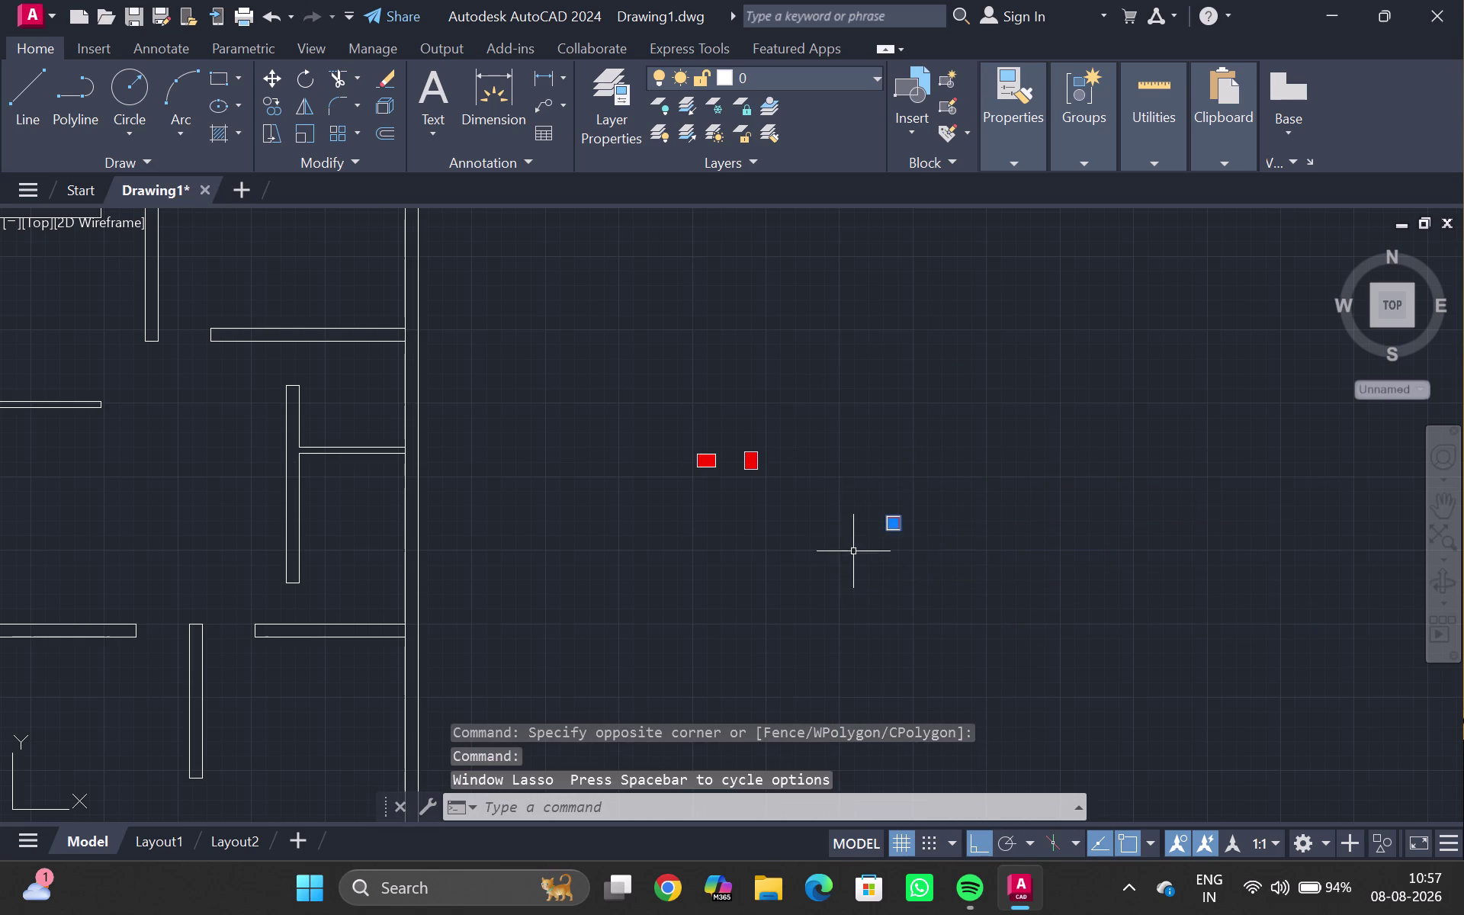
text(c)
text(o)
key(Return)
scroll(up, 3)
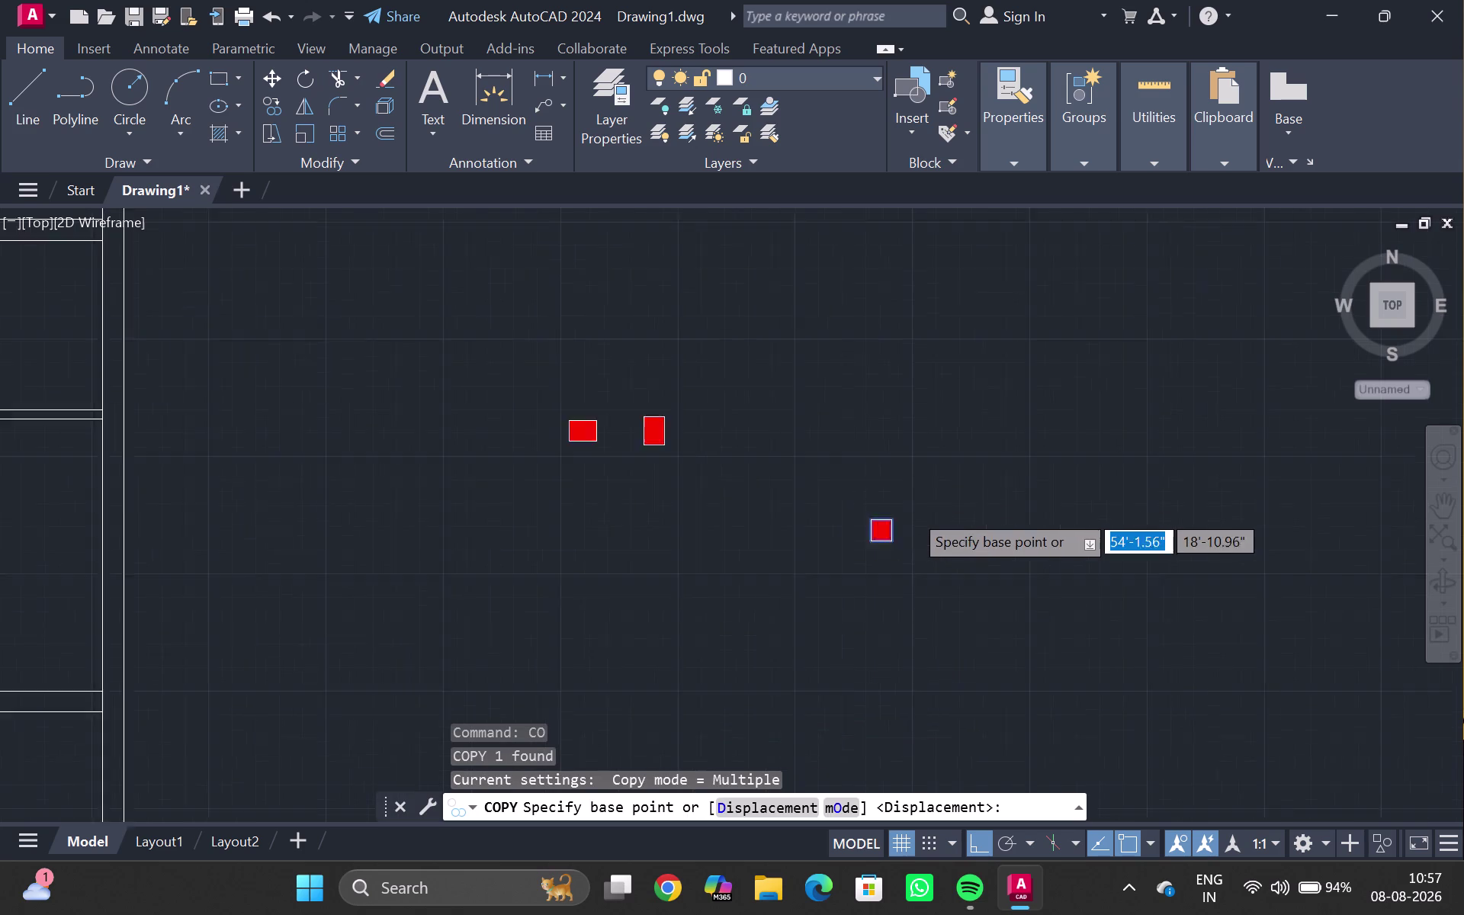
Pick a base point on a column block, cancel, and start a group command instead.
scroll(up, 3)
double_click(775, 571)
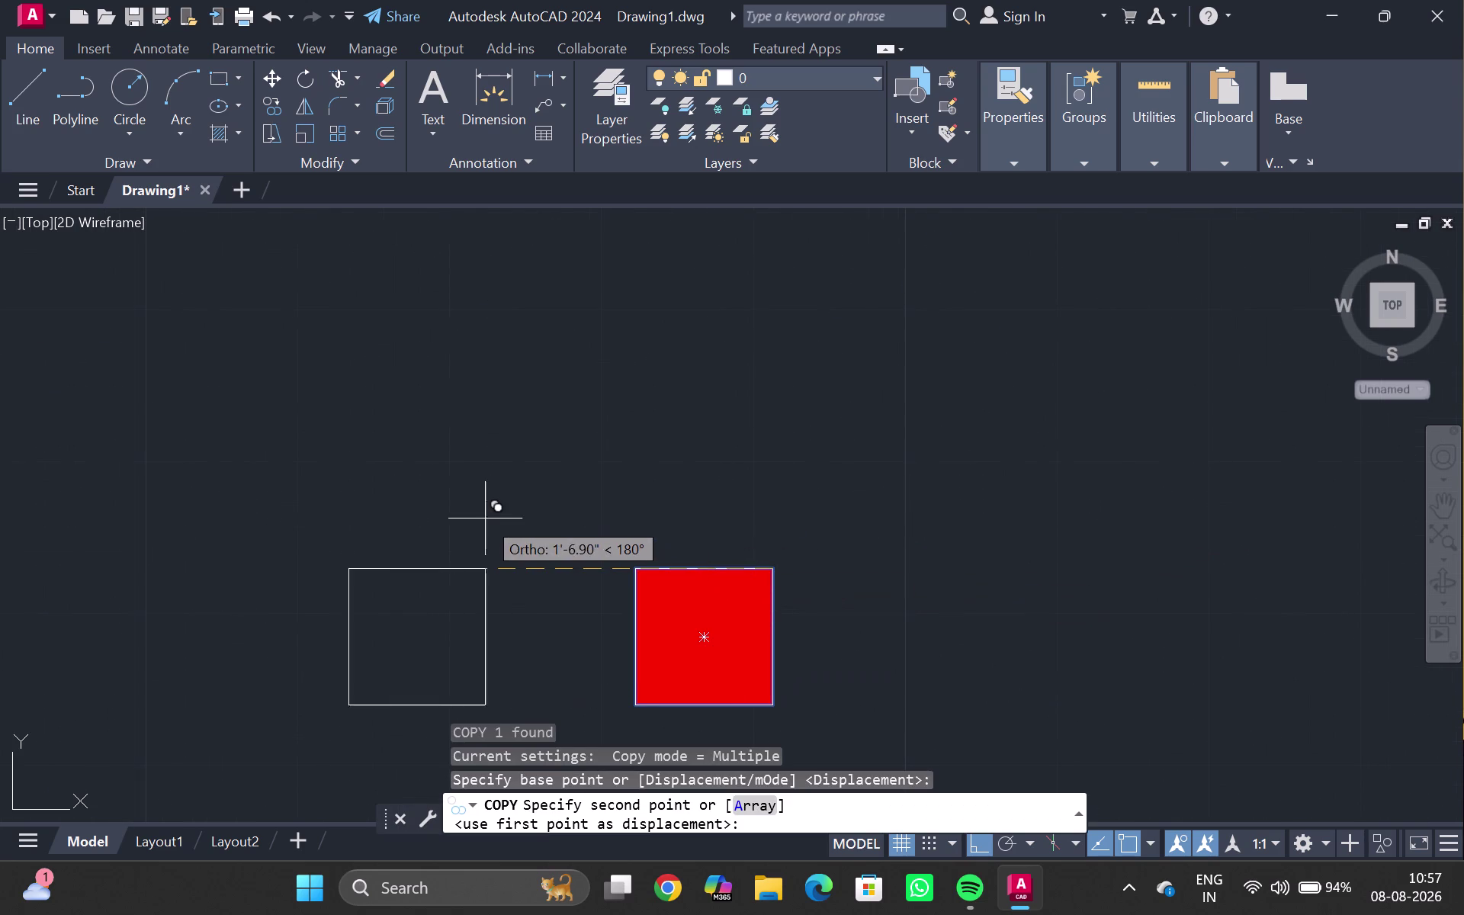
key(Escape)
drag(551, 506, 481, 629)
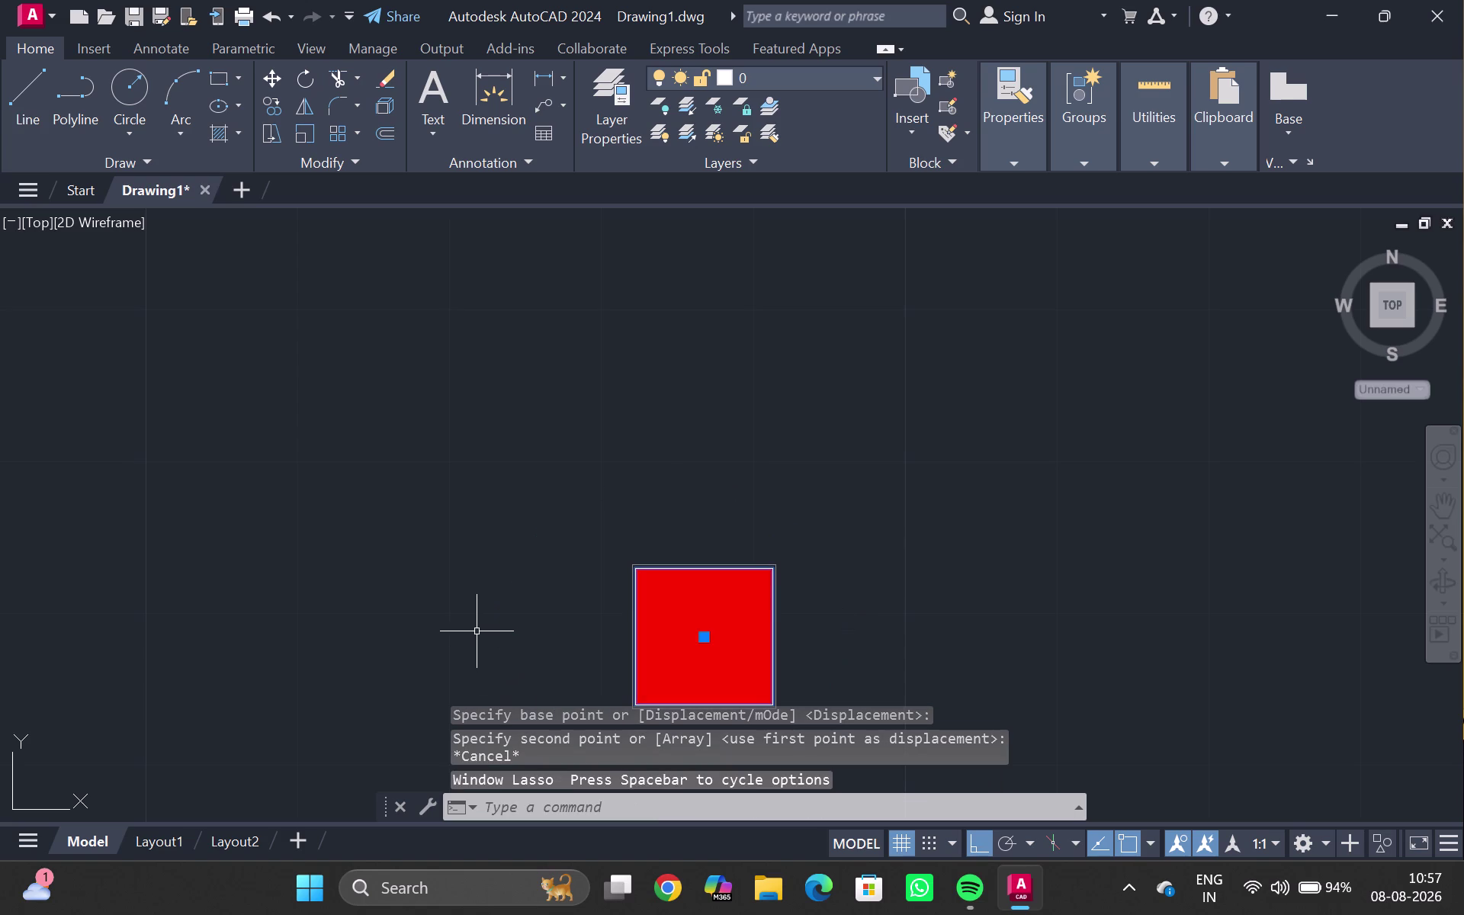
key(g)
key(Return)
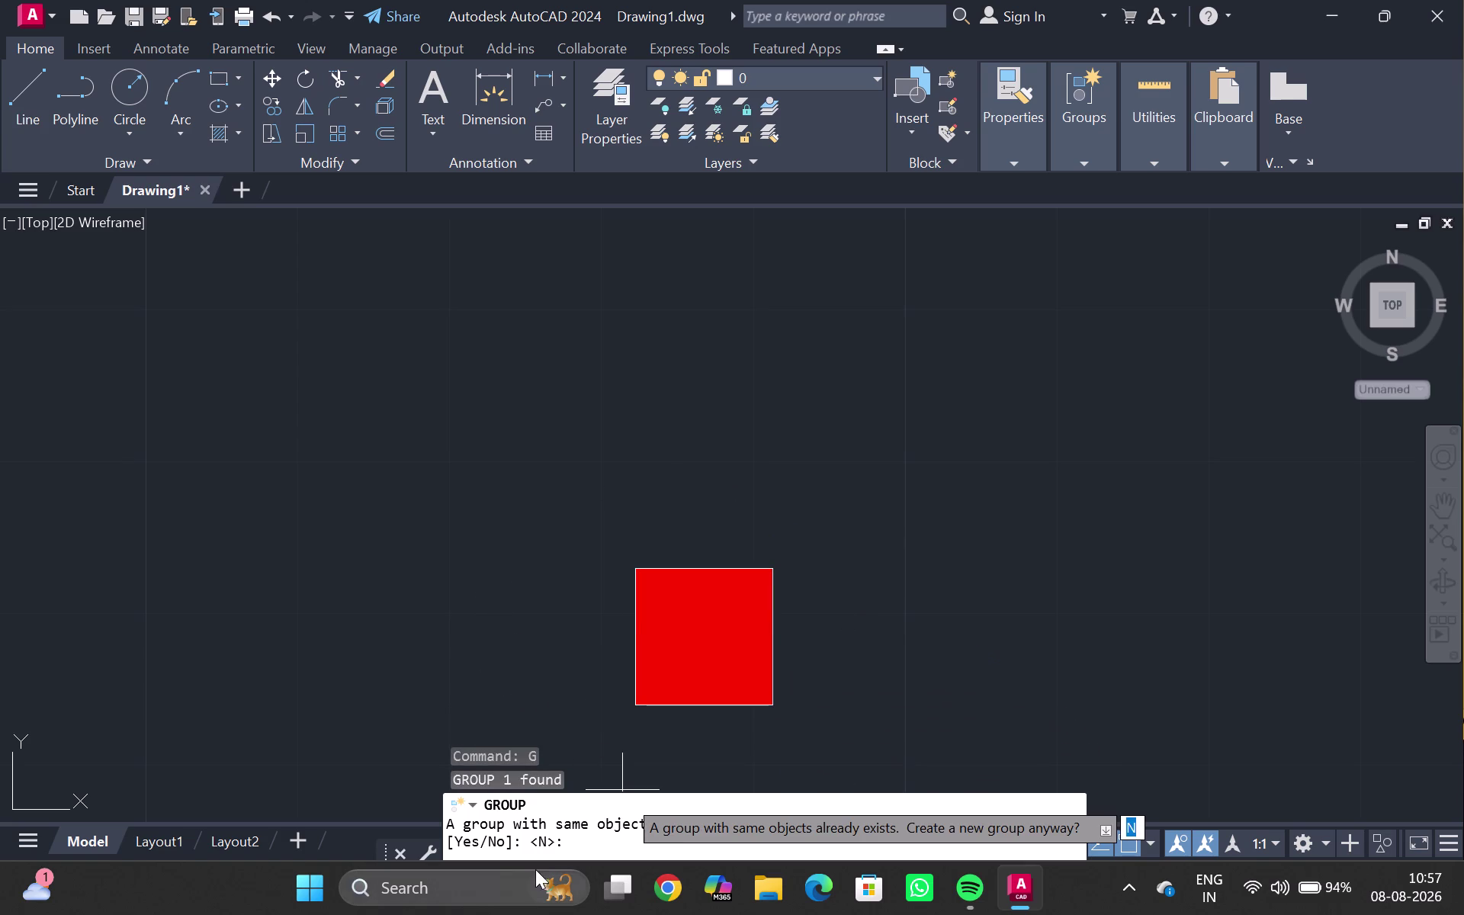
Click around the column block, then decline the duplicate group and cancel all commands.
click(598, 849)
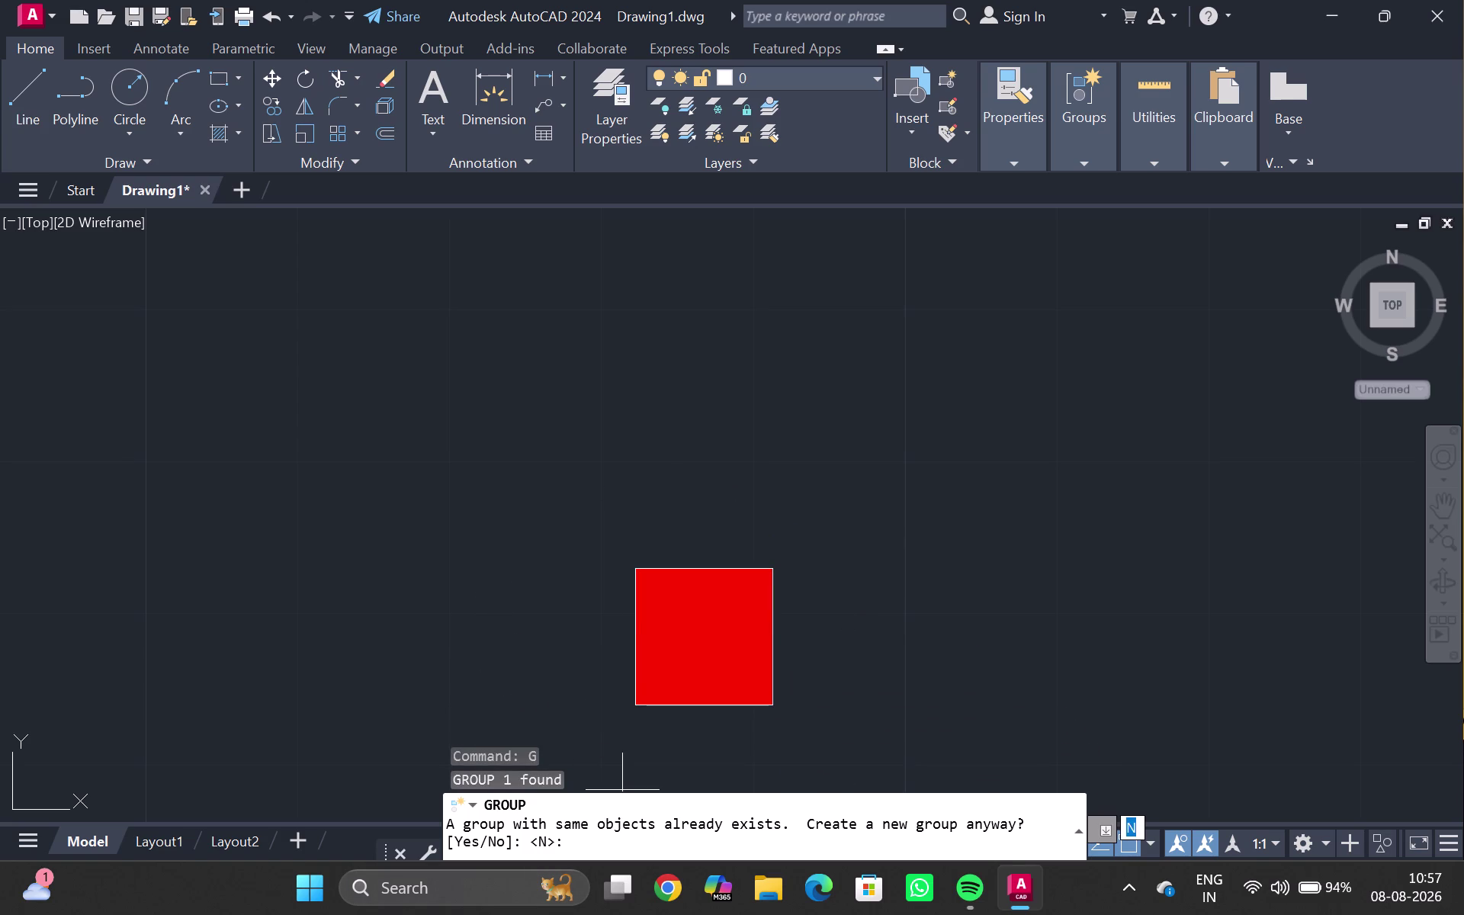
click(589, 835)
double_click(475, 835)
click(463, 829)
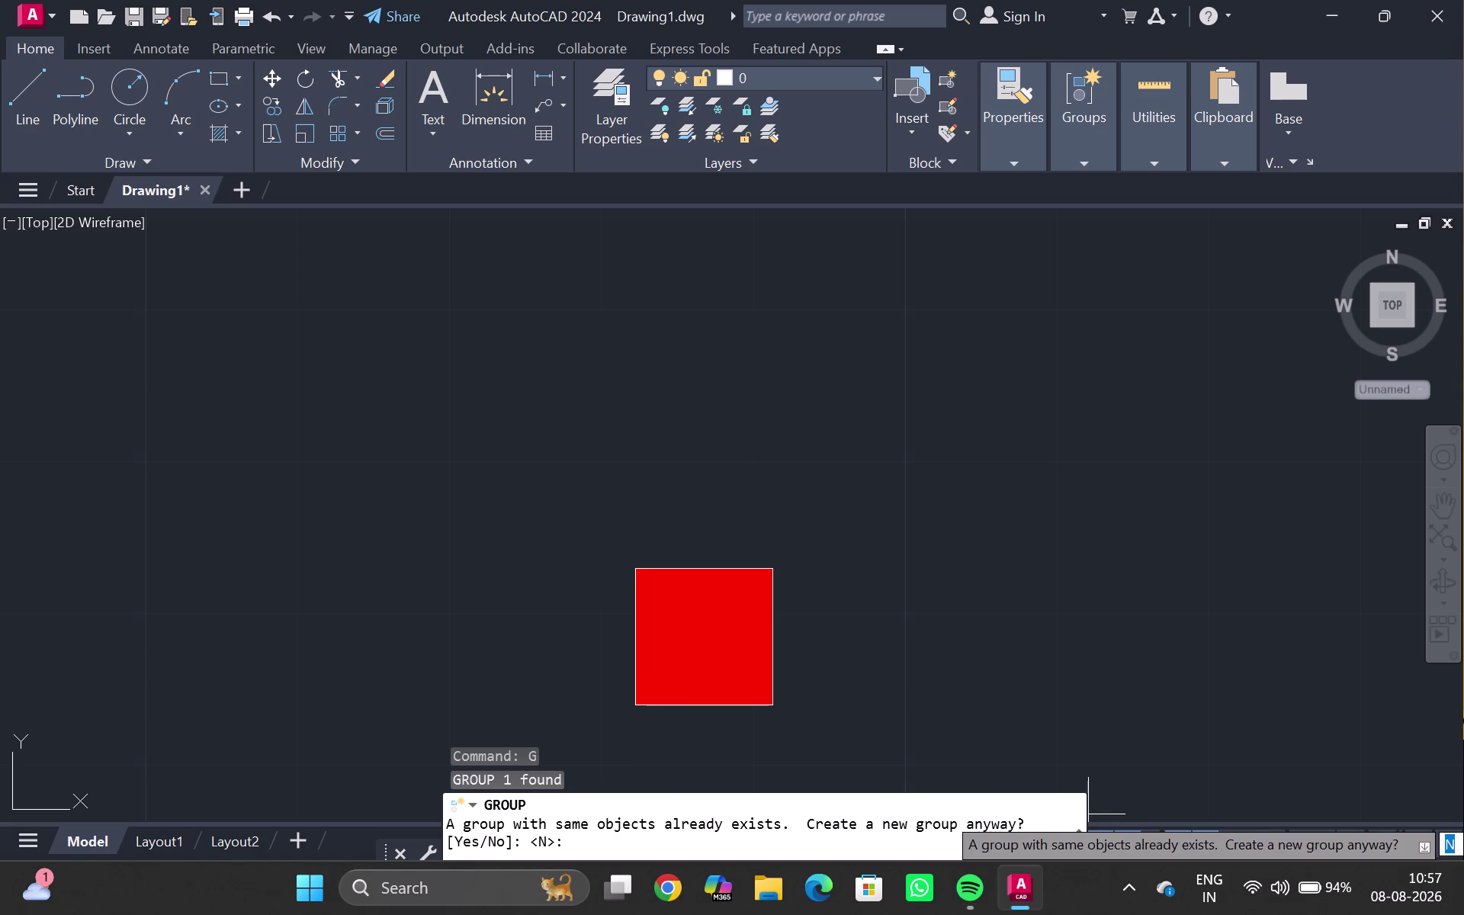
key(grave)
key(Escape)
key(Escape)
key(Escape)
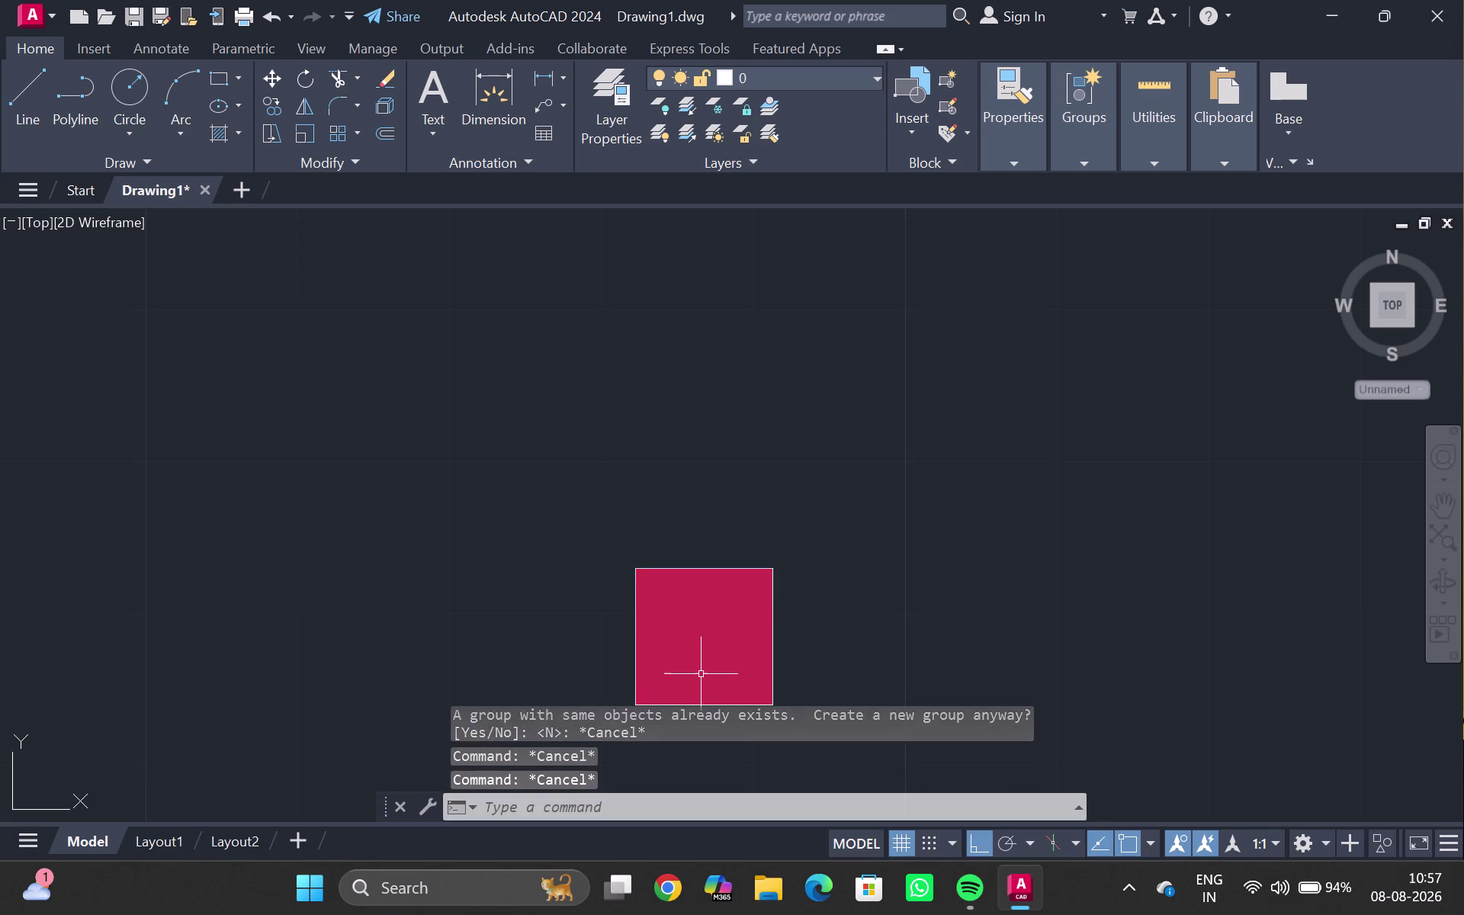
key(Escape)
Select the column block's red solid fill and view its quick properties.
click(704, 613)
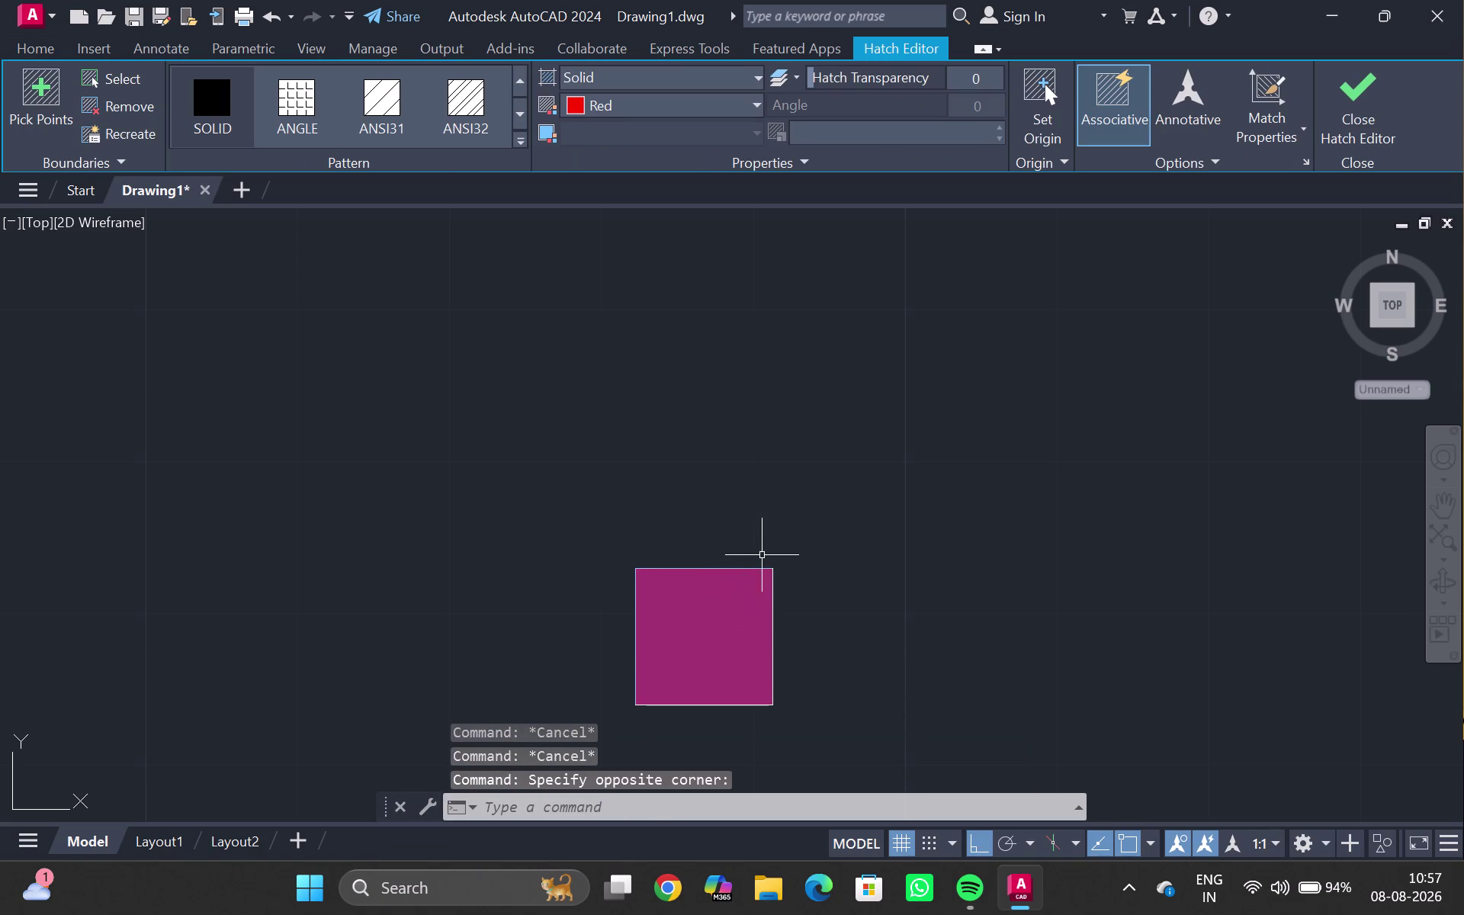
double_click(773, 572)
key(Escape)
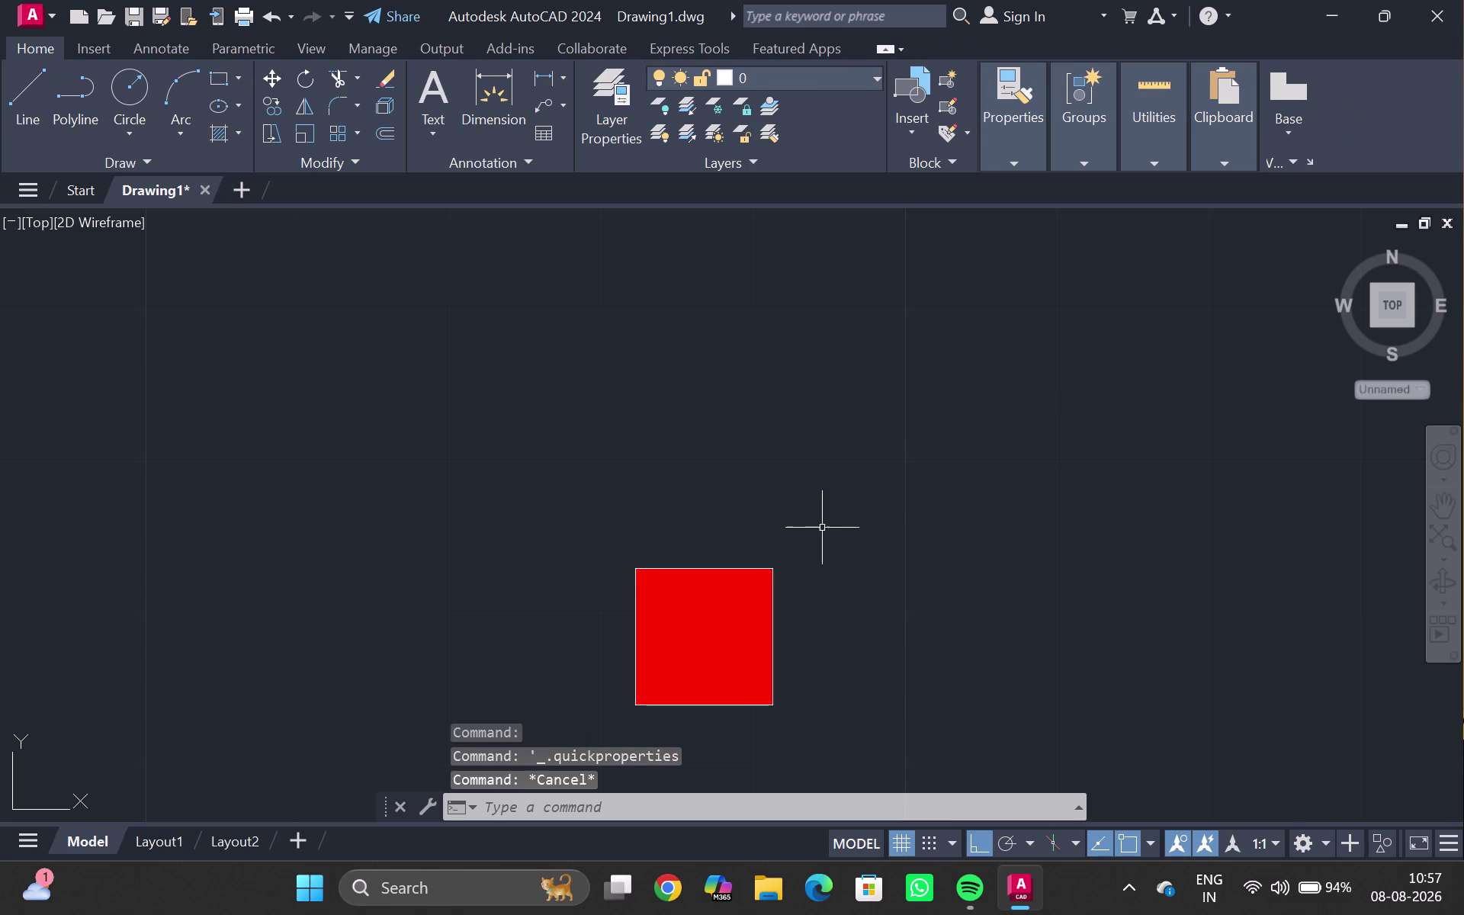
double_click(731, 590)
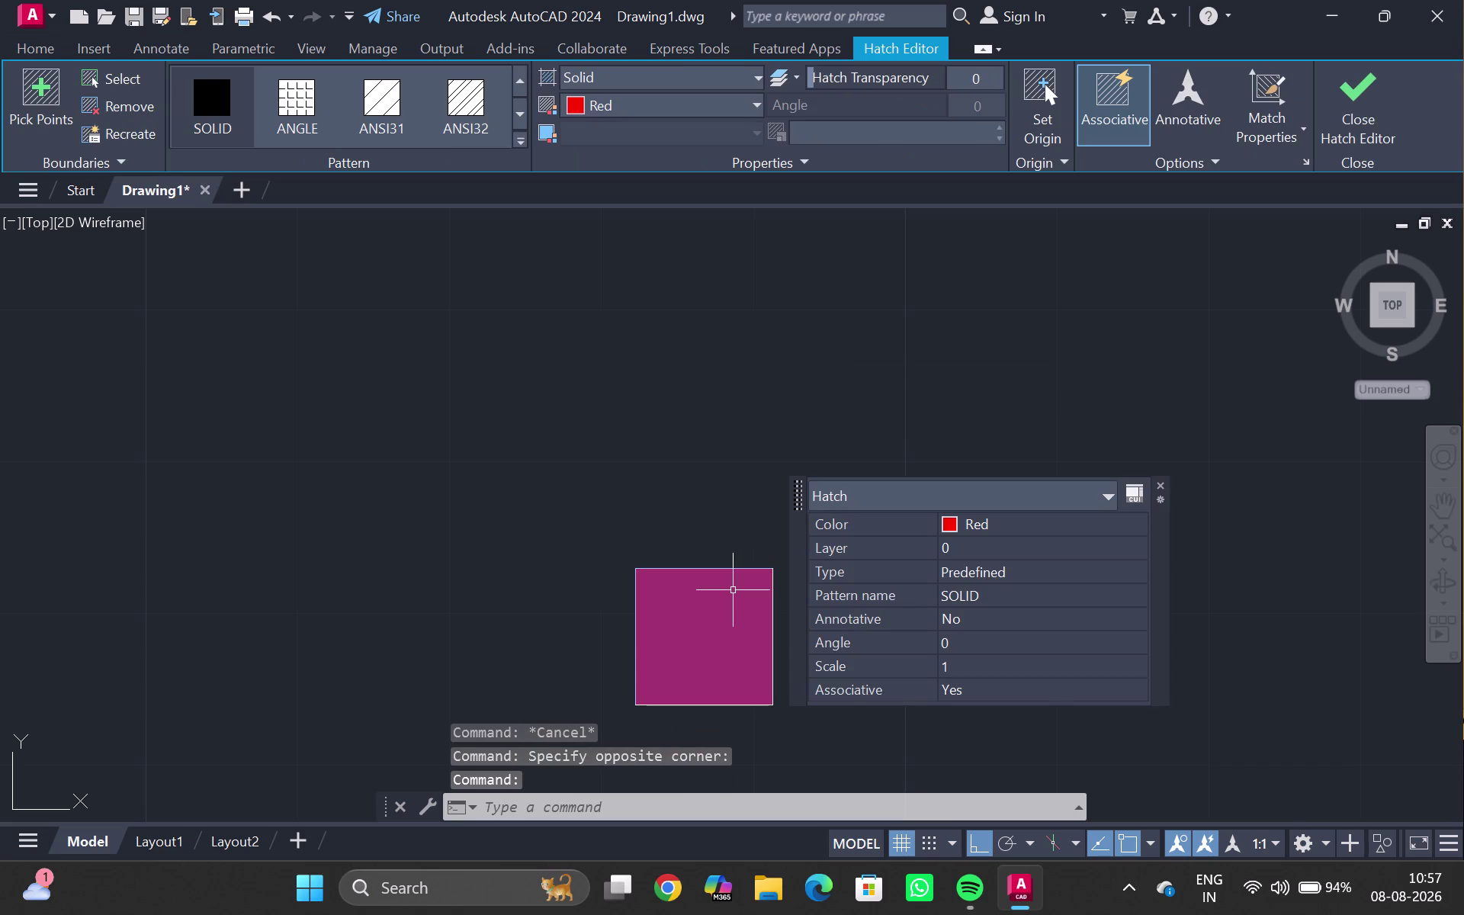
Copy the red square to a new position on the right using CO.
text(co)
key(Return)
double_click(698, 577)
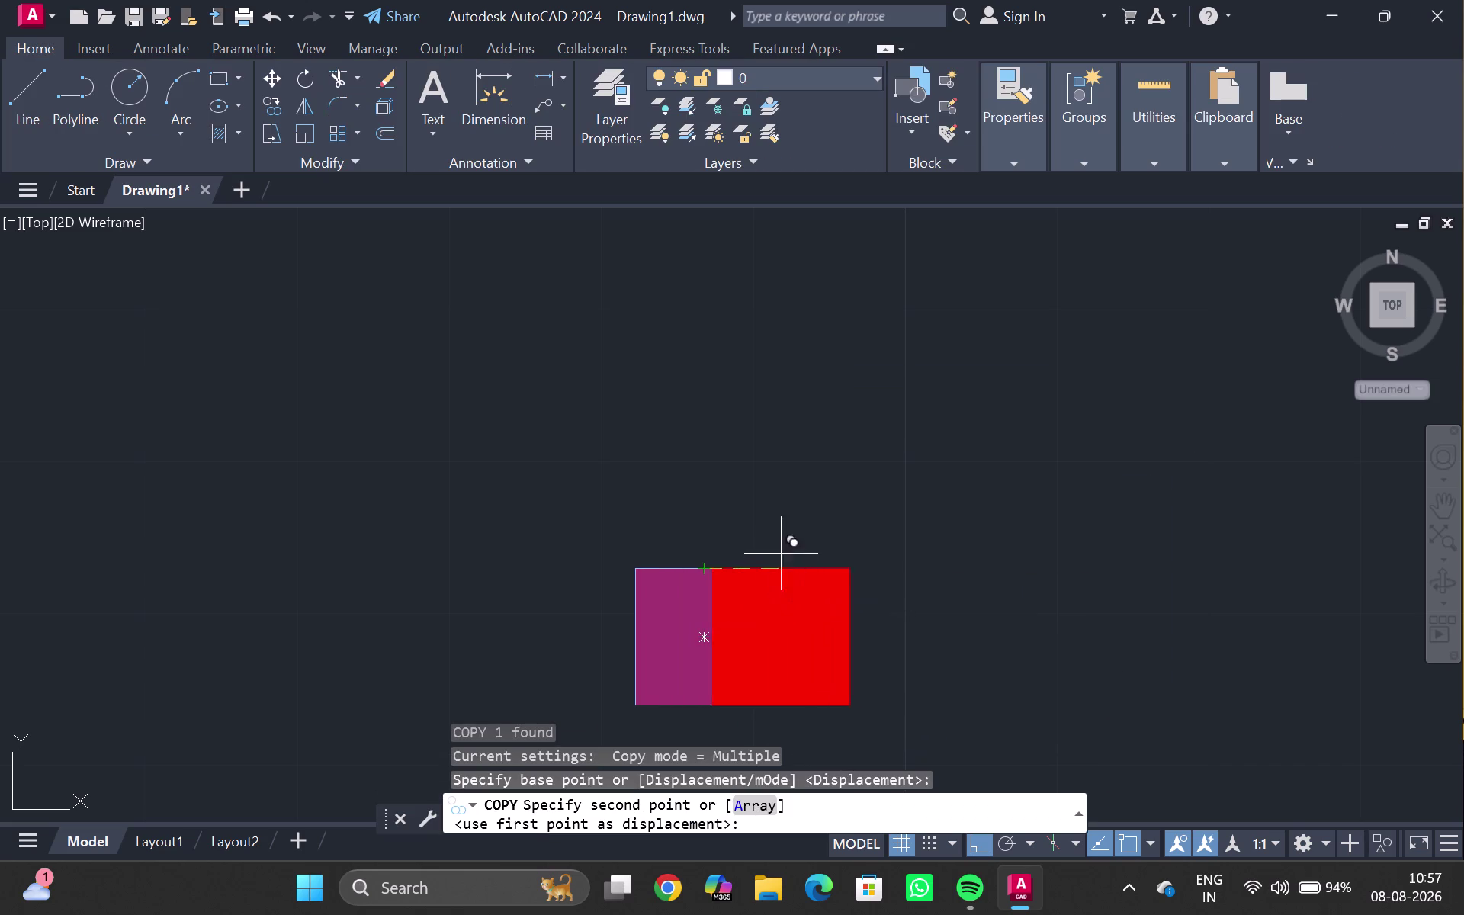
click(1003, 527)
key(Escape)
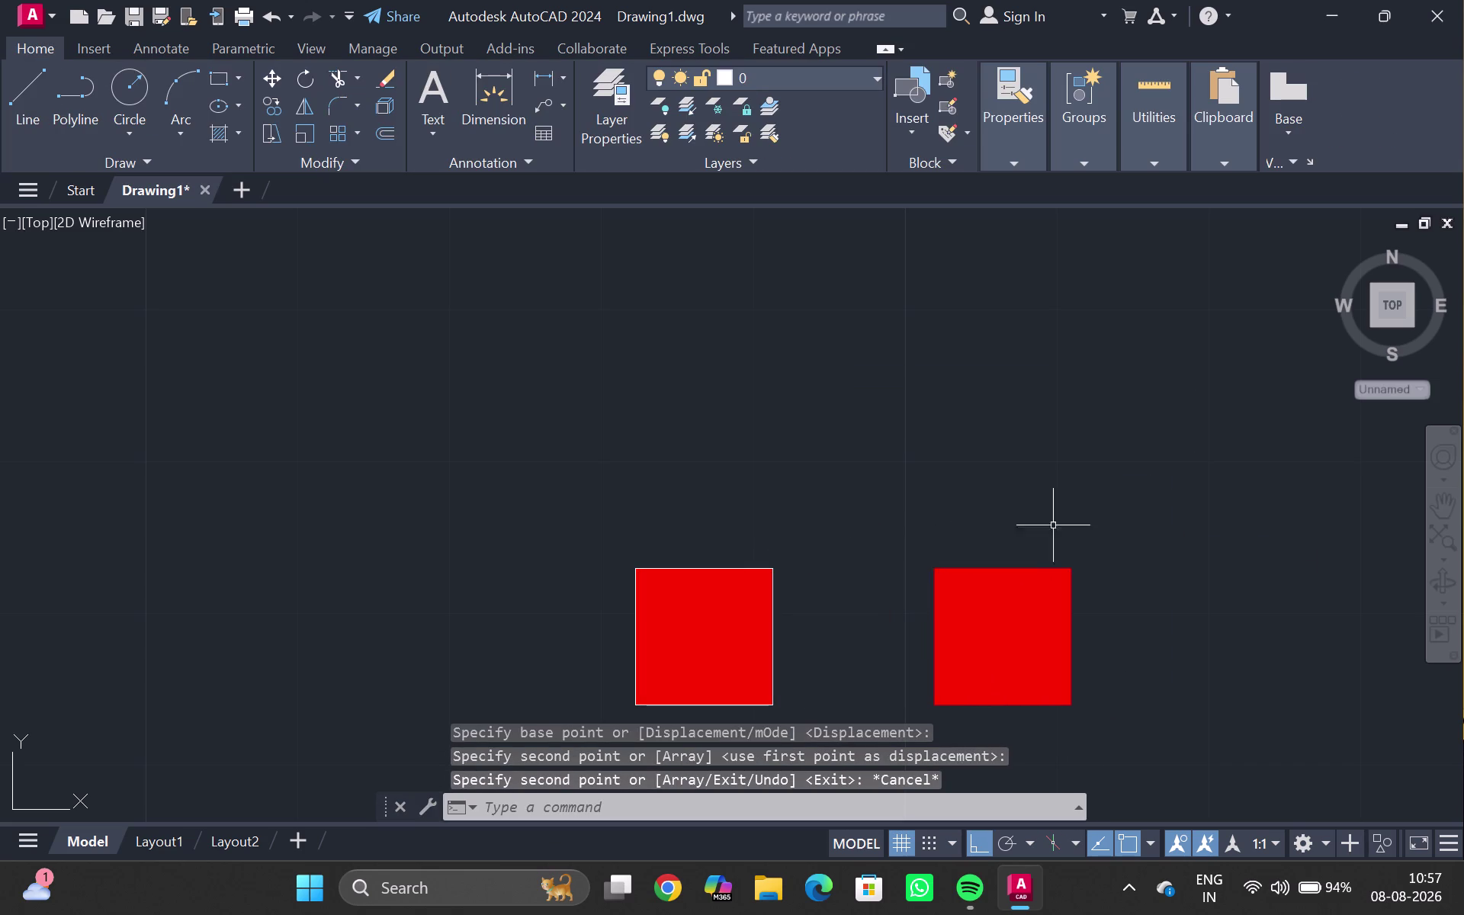
Erase the overlapping duplicate column block.
scroll(down, 3)
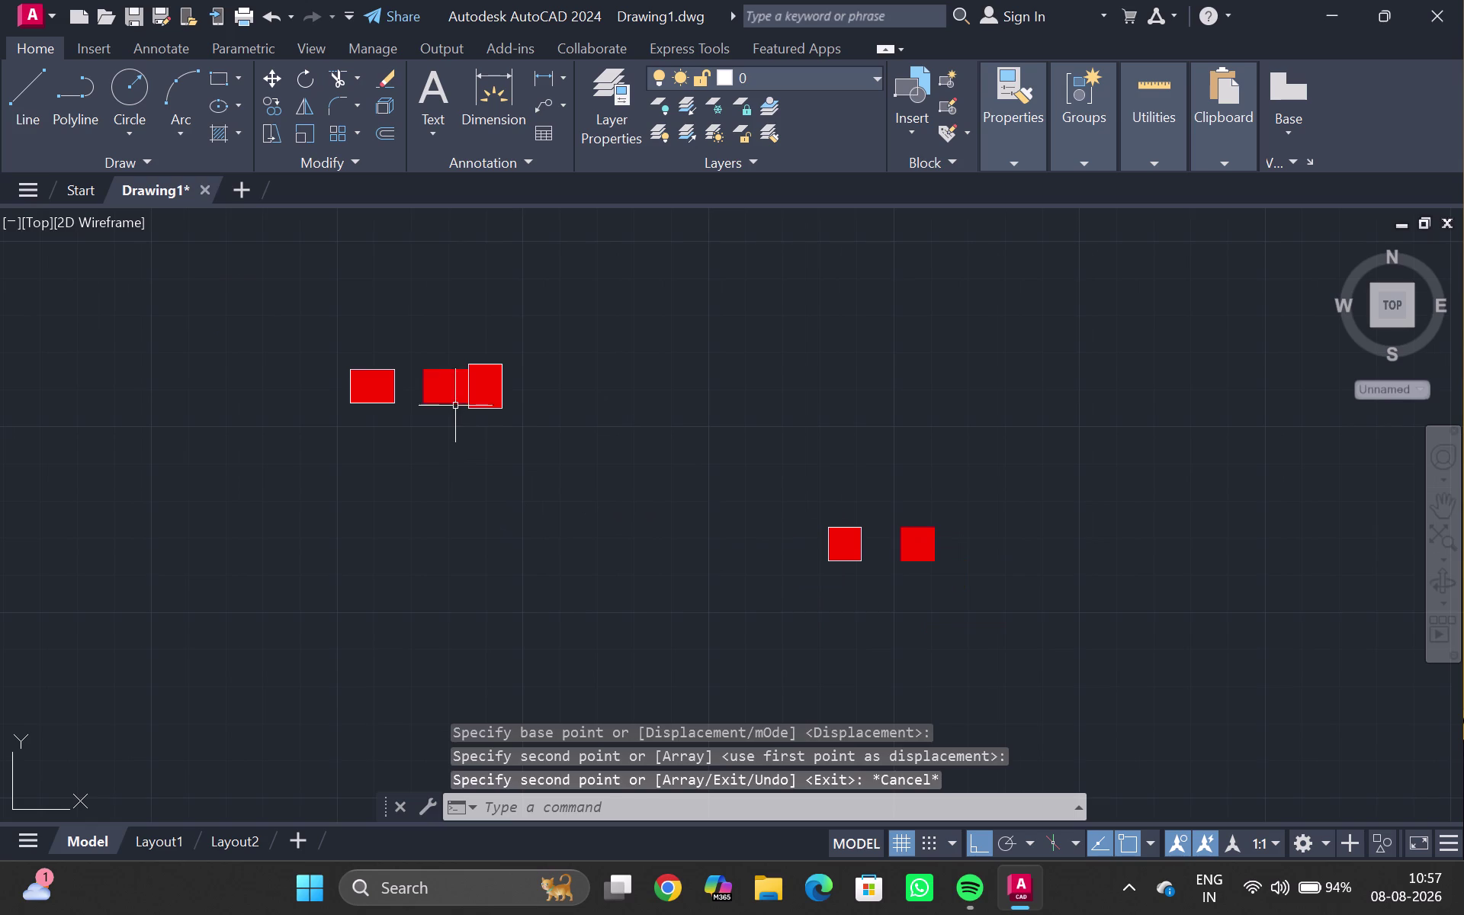
click(456, 388)
key(Delete)
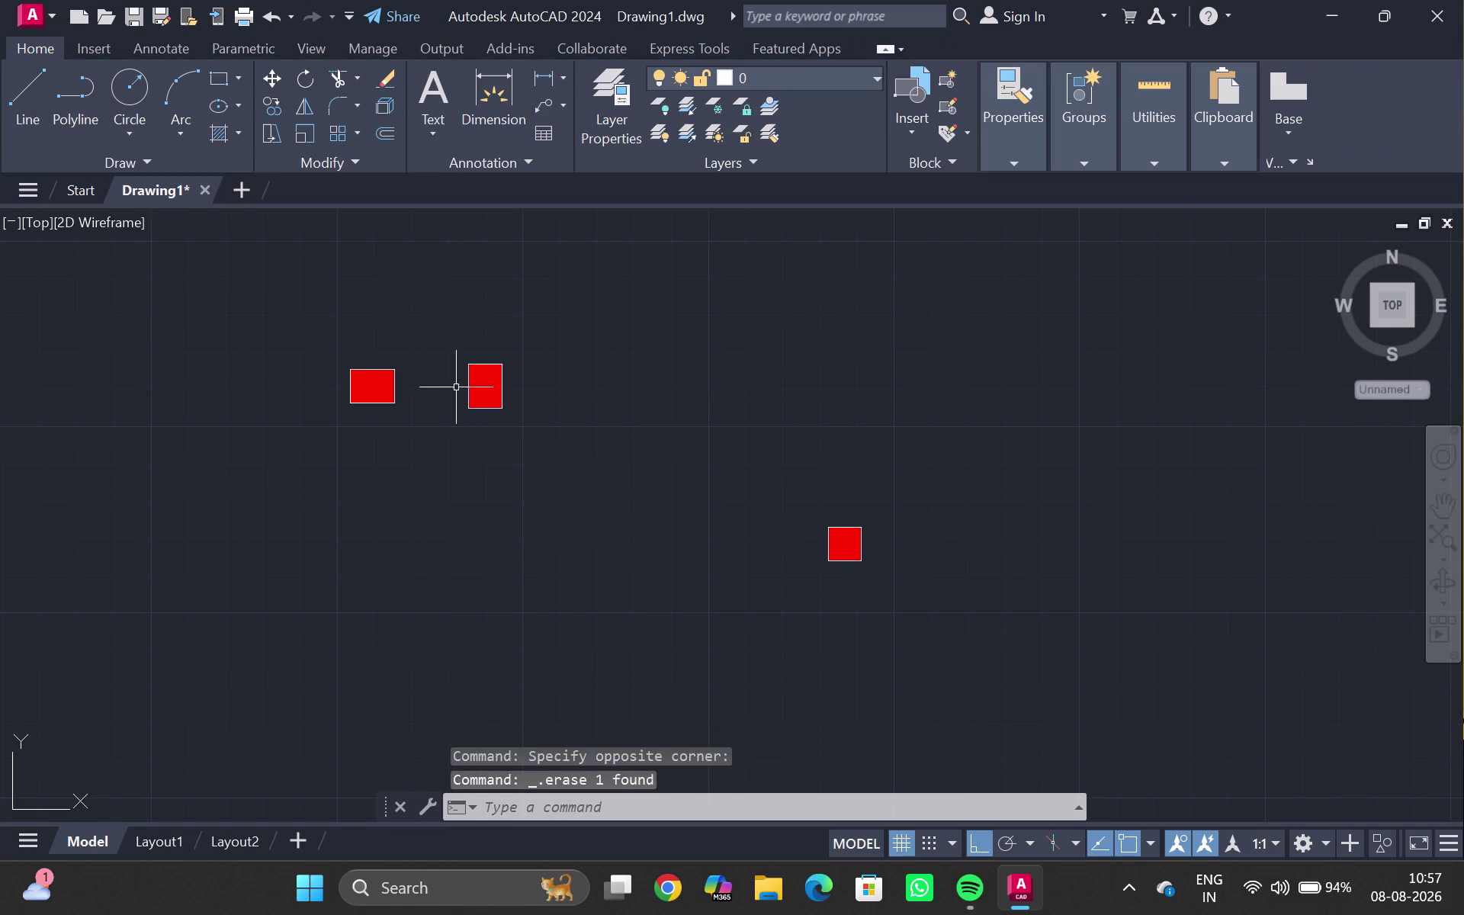
Copy the lower column block to two new positions, then check a block's fill properties.
click(847, 543)
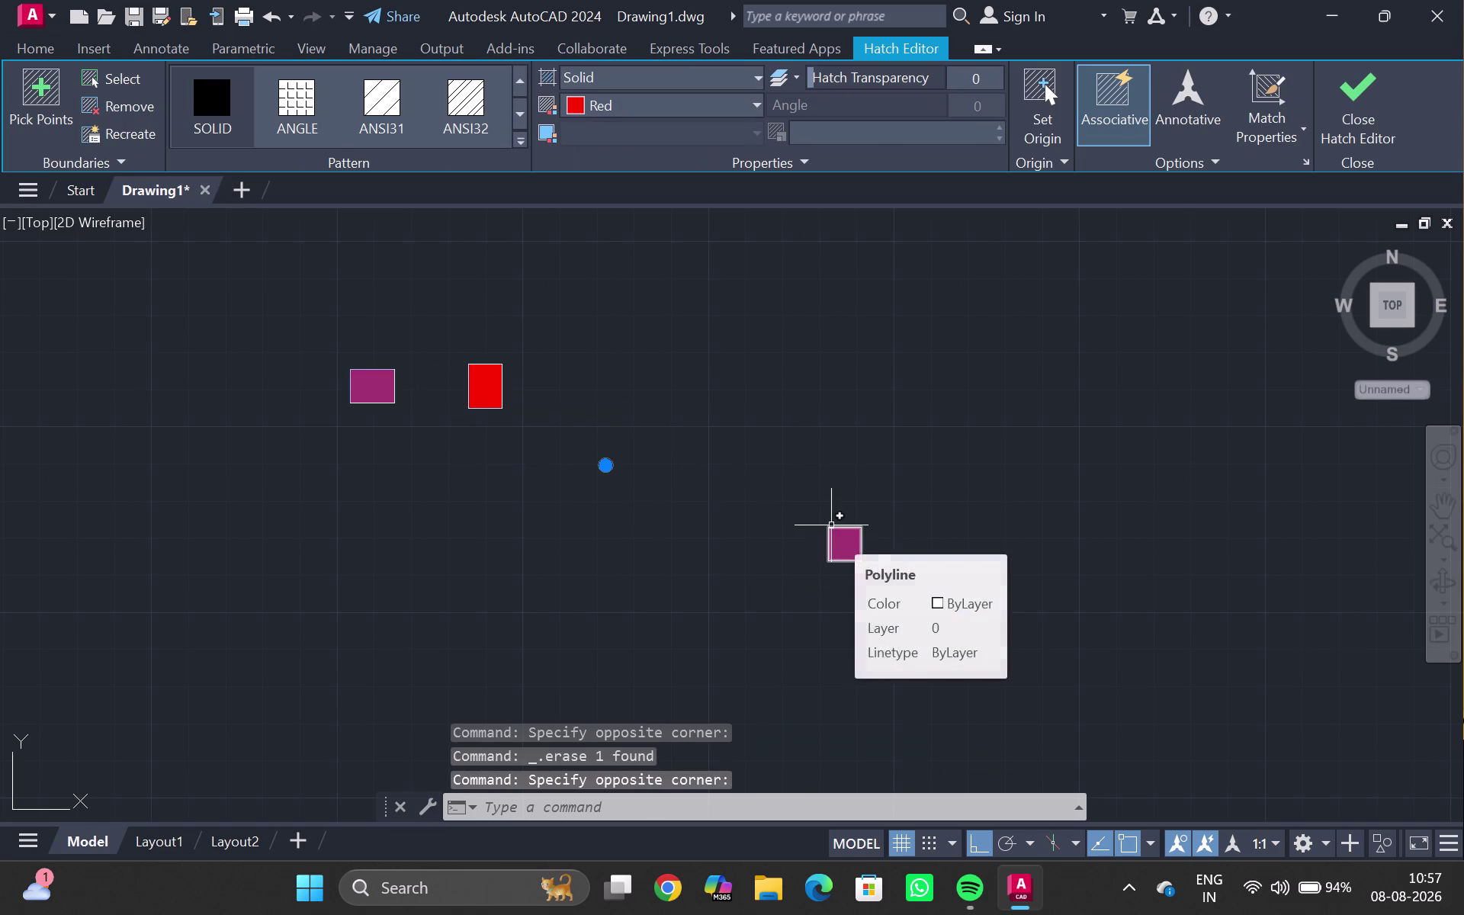
text(co)
key(Return)
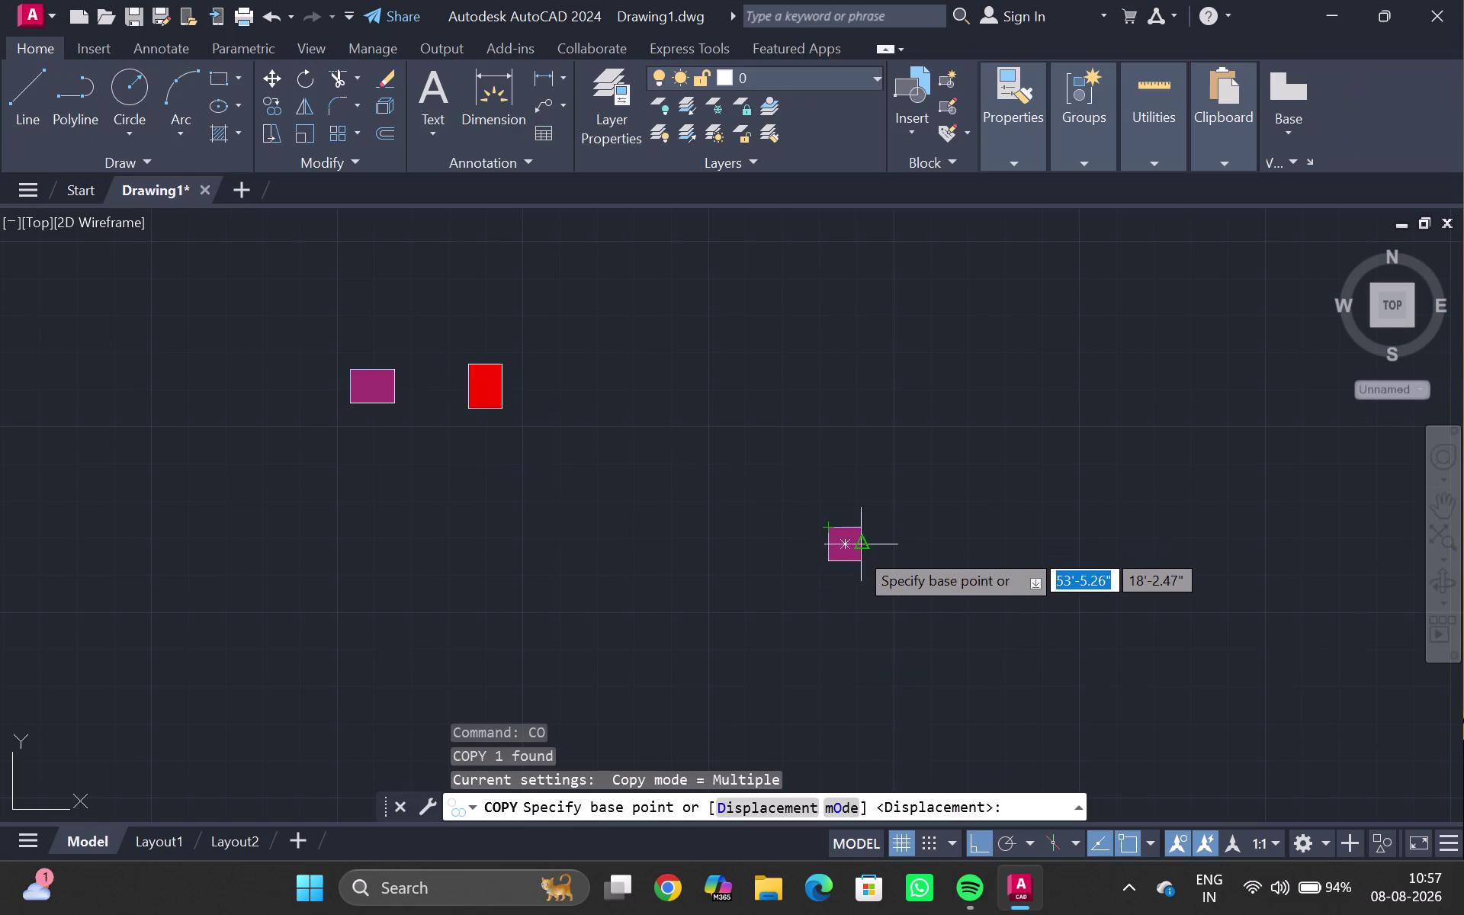
click(845, 550)
click(657, 600)
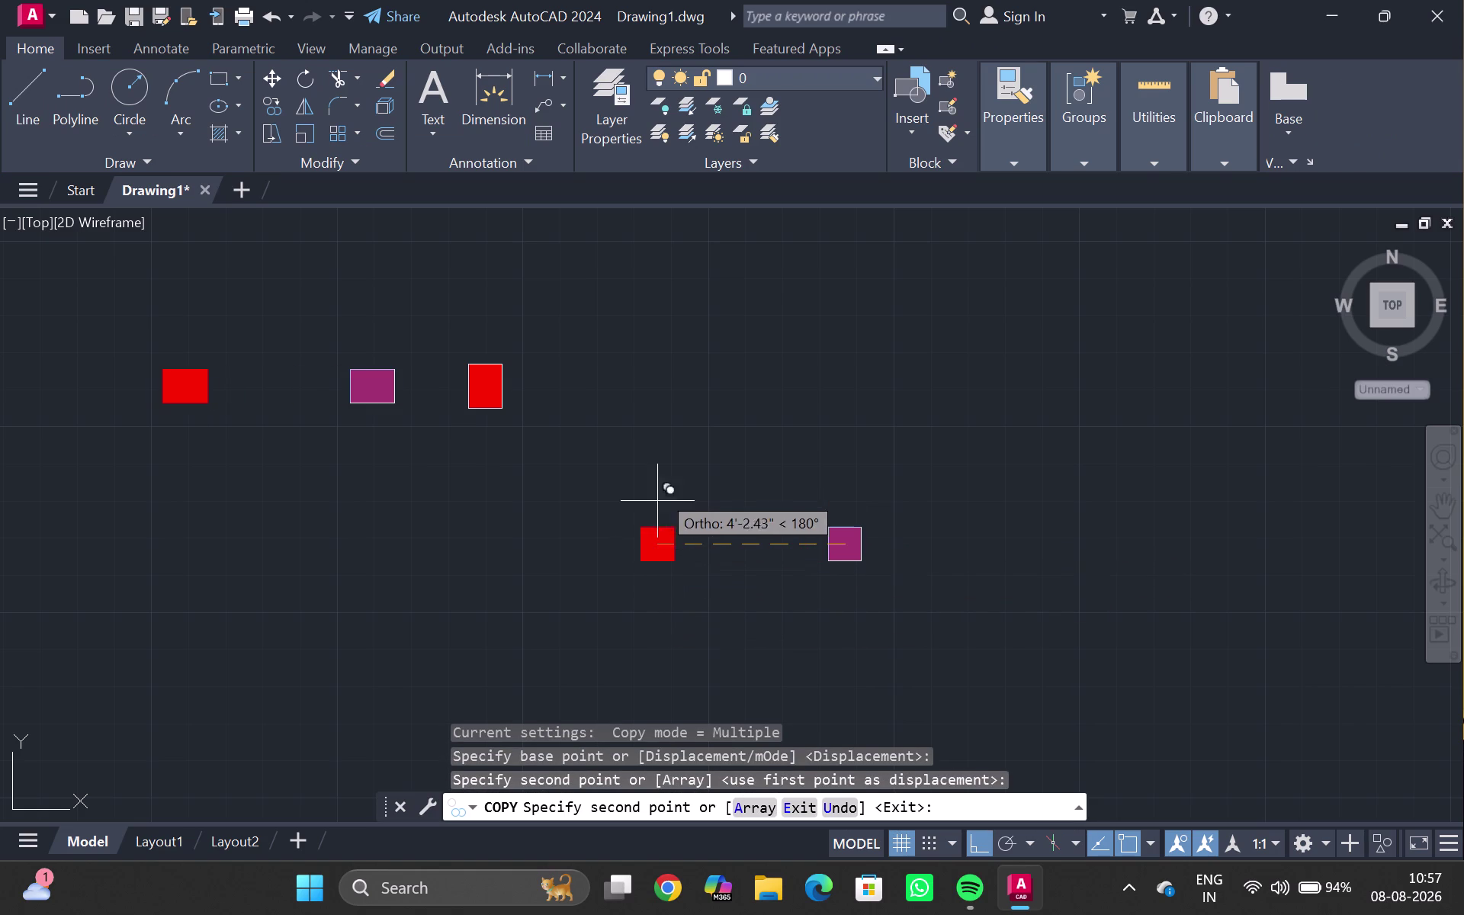
key(Escape)
double_click(663, 541)
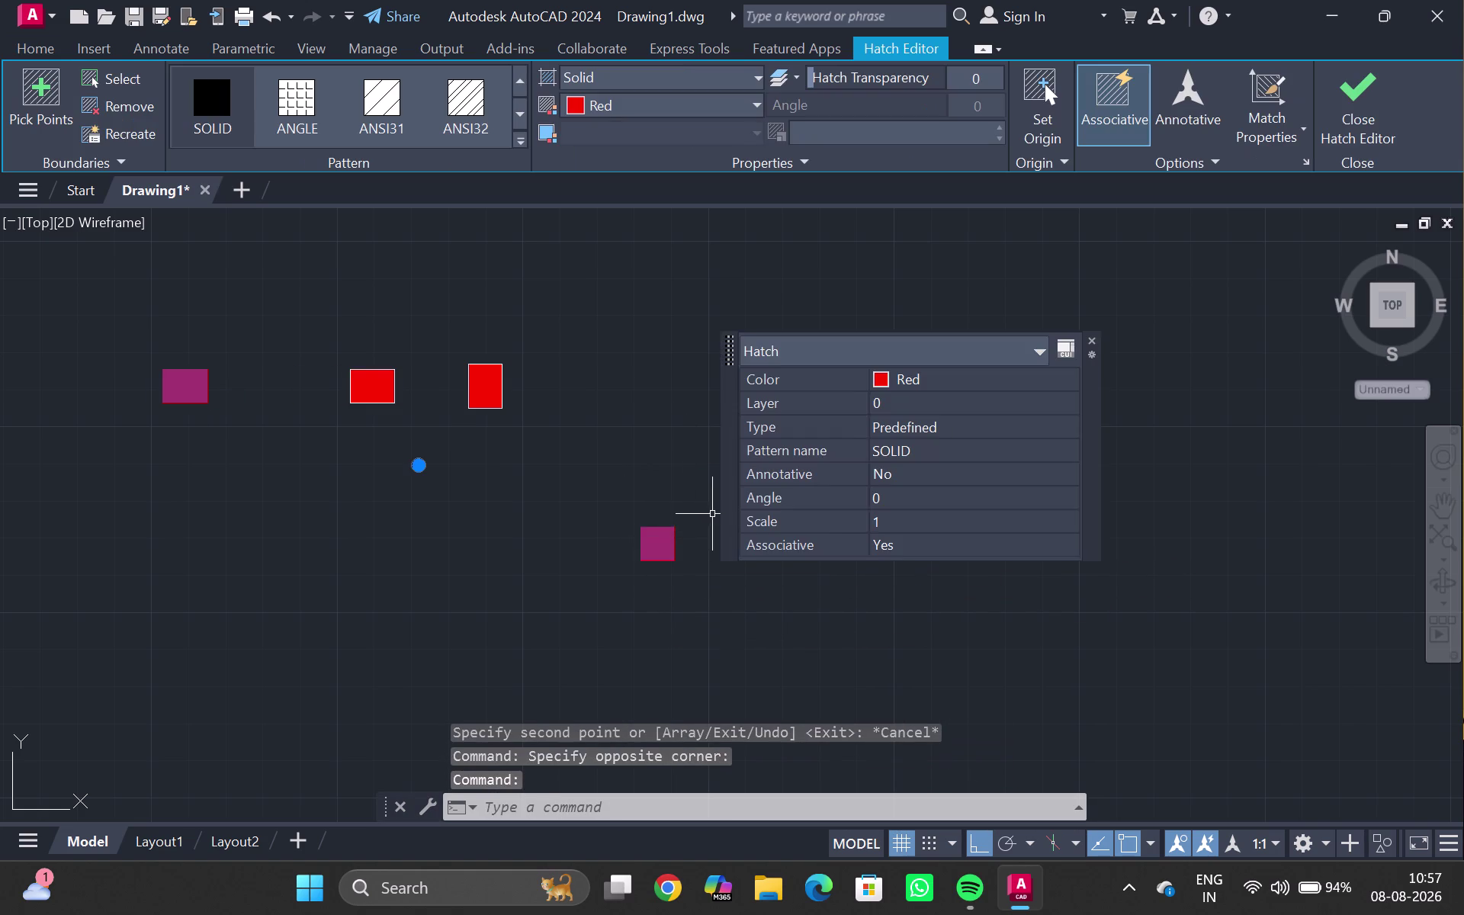
Lasso-select the red column blocks and delete them, then clear the selection.
key(Escape)
scroll(down, 3)
drag(386, 331, 622, 564)
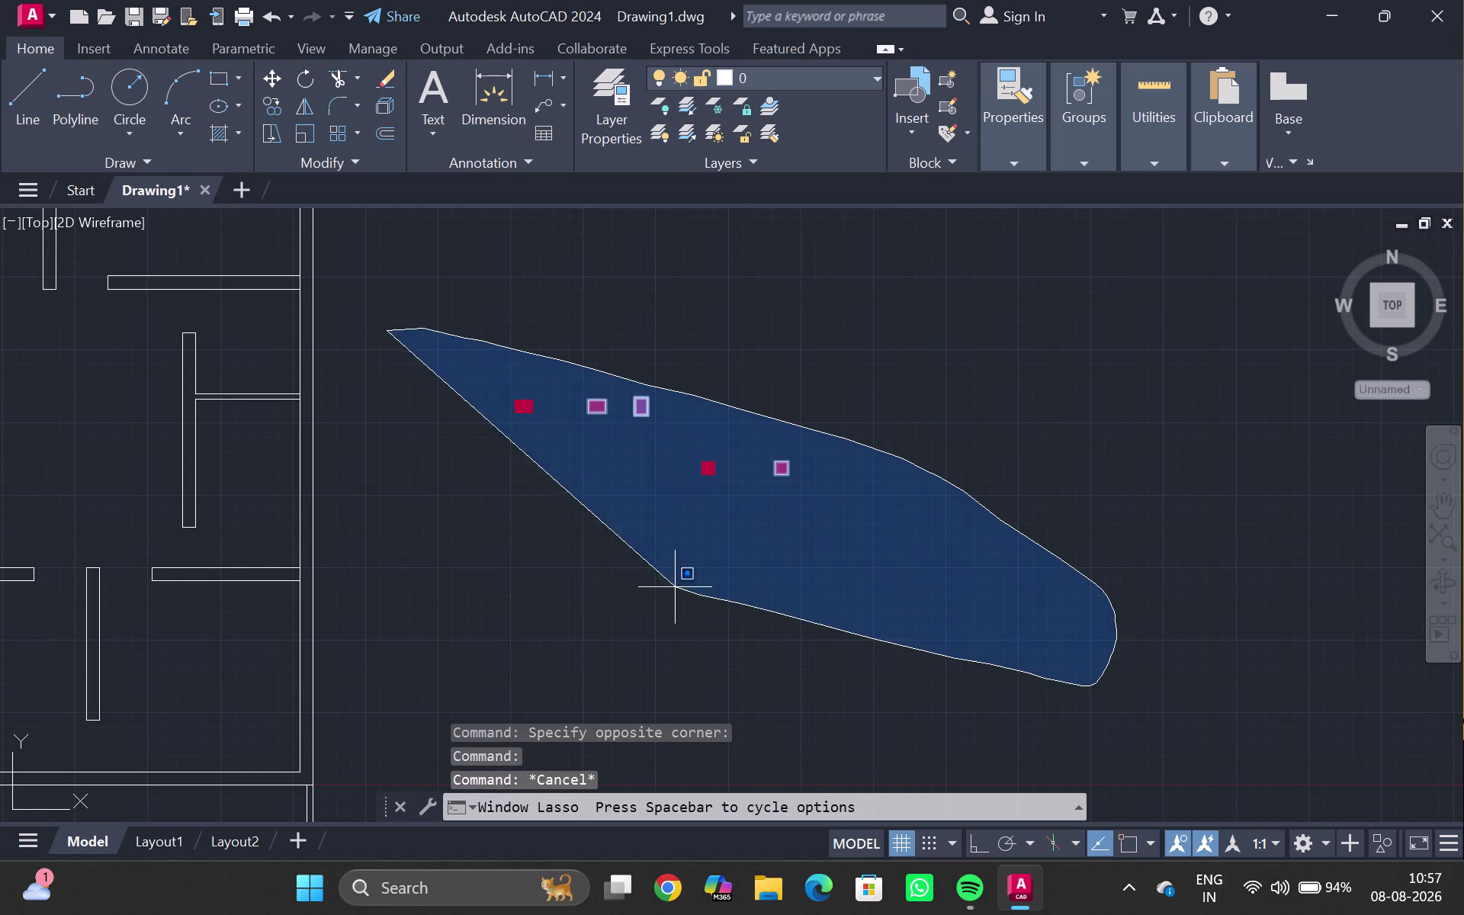
drag(623, 565, 542, 513)
click(539, 510)
key(Delete)
key(Delete)
key(Delete)
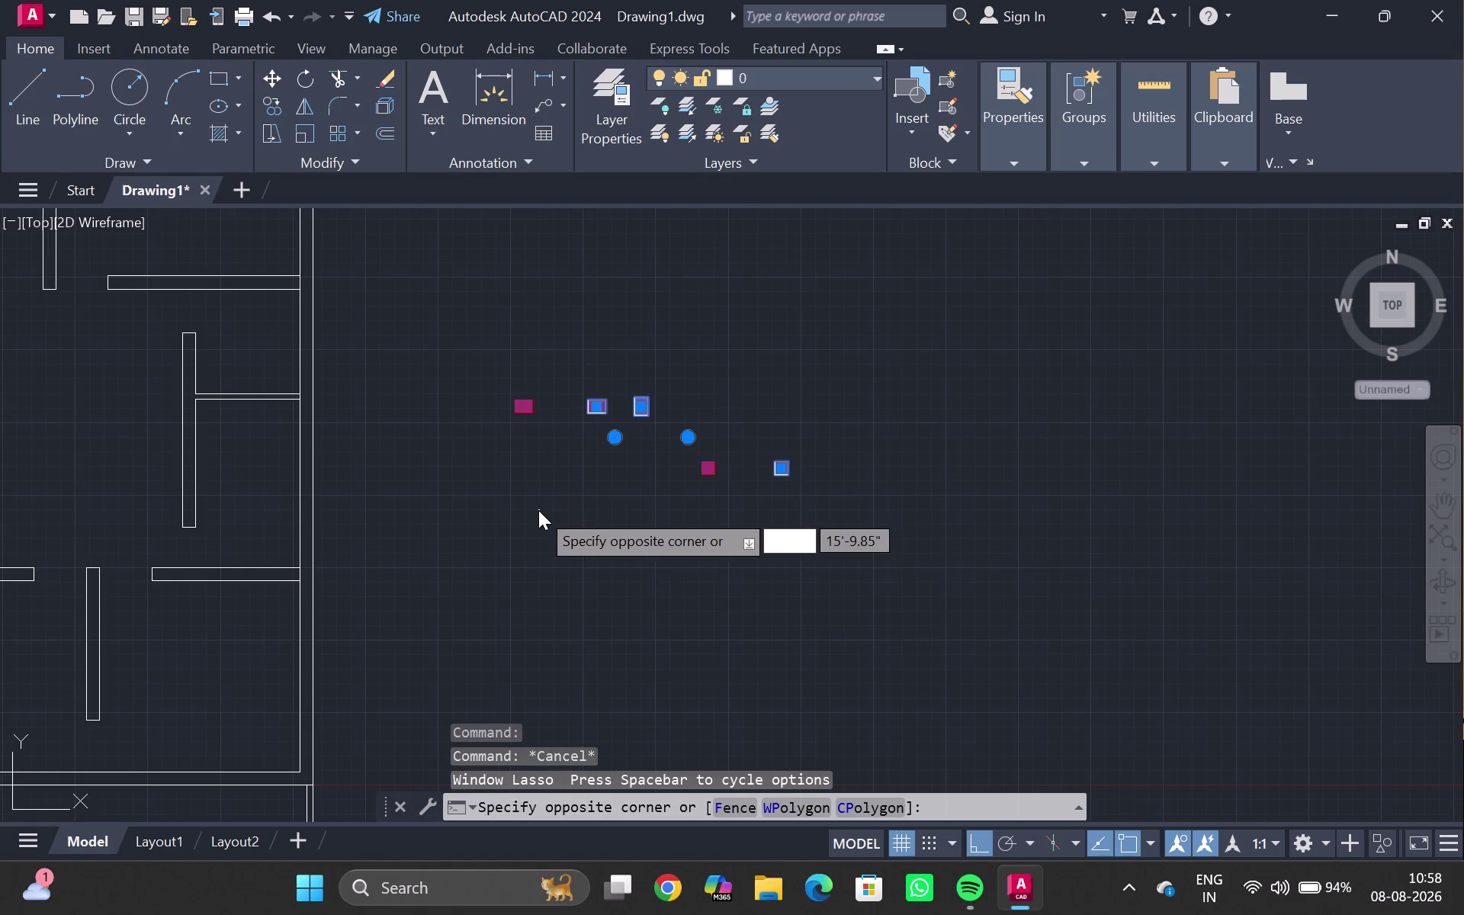
key(Delete)
key(Delete)
key(Delete)
key(Delete)
key(Delete)
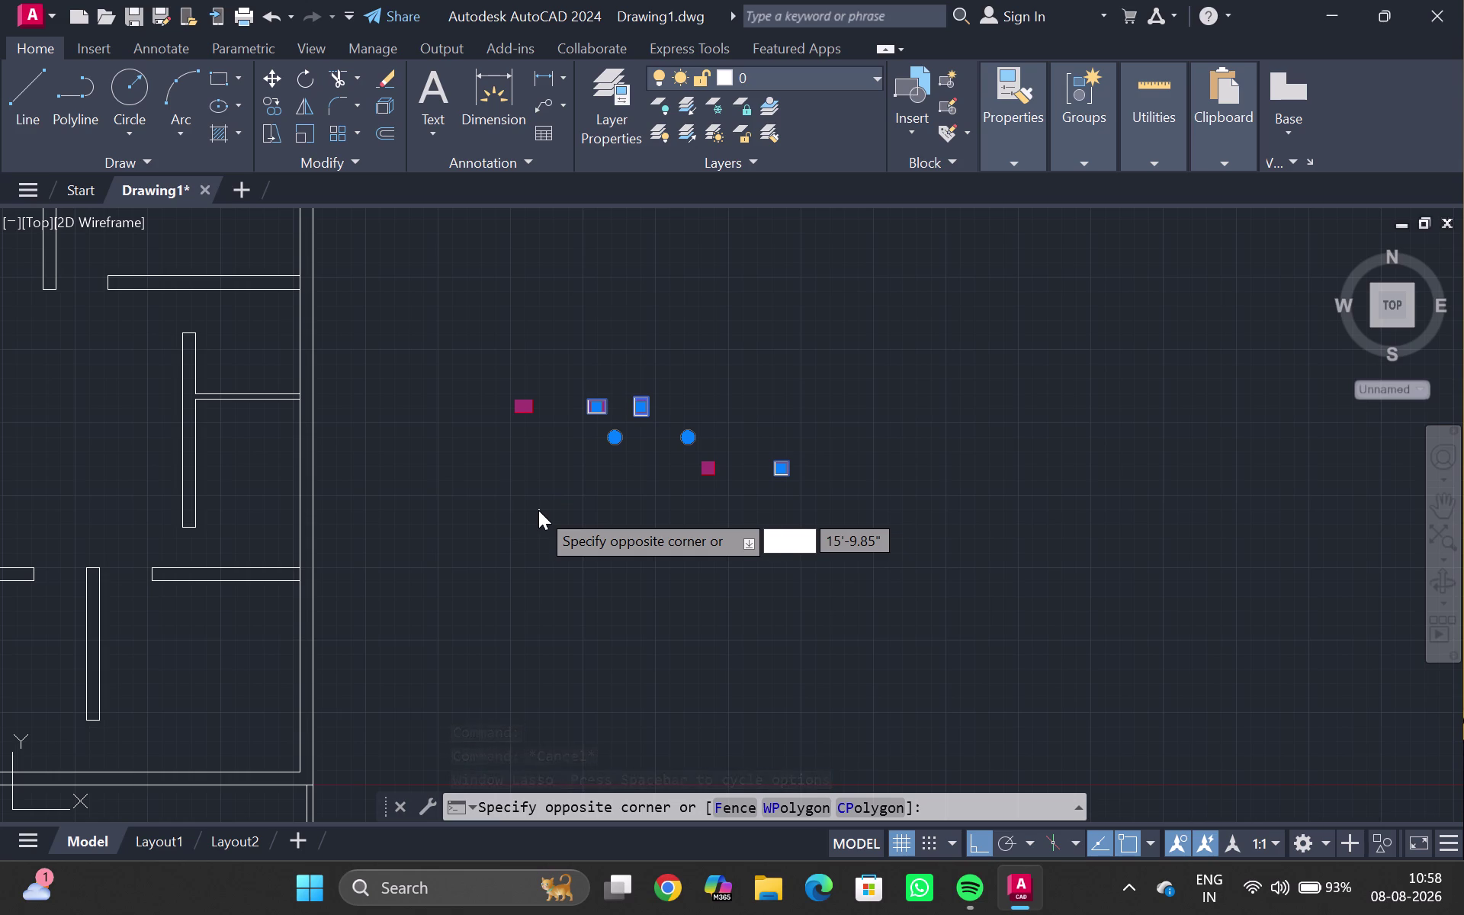
key(Escape)
key(Escape)
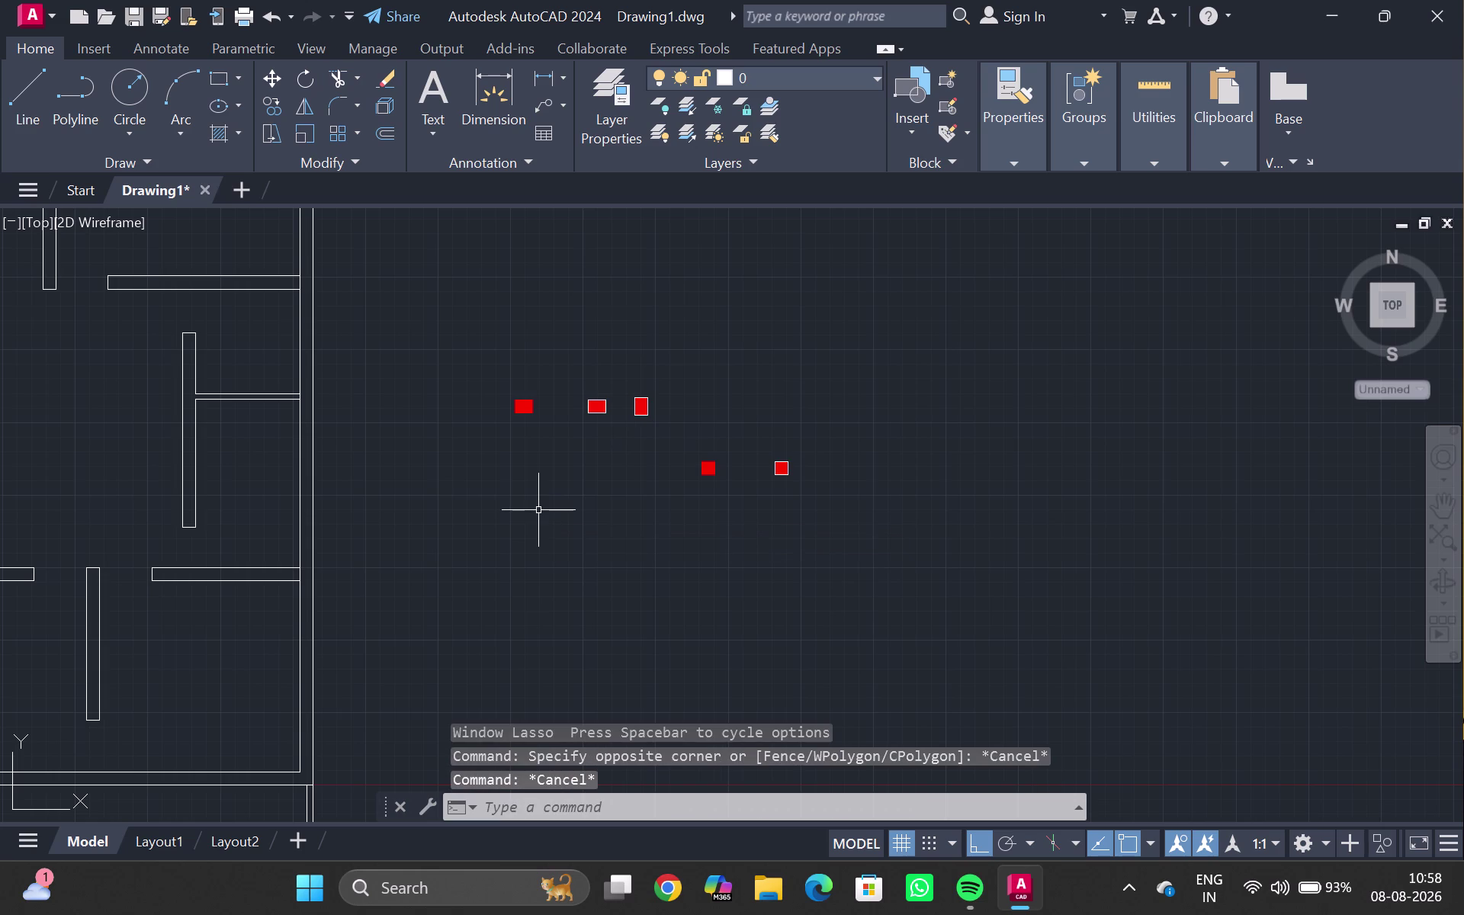
Reselect and erase the remaining column blocks, then zoom to fit the floor plan.
drag(516, 354, 443, 463)
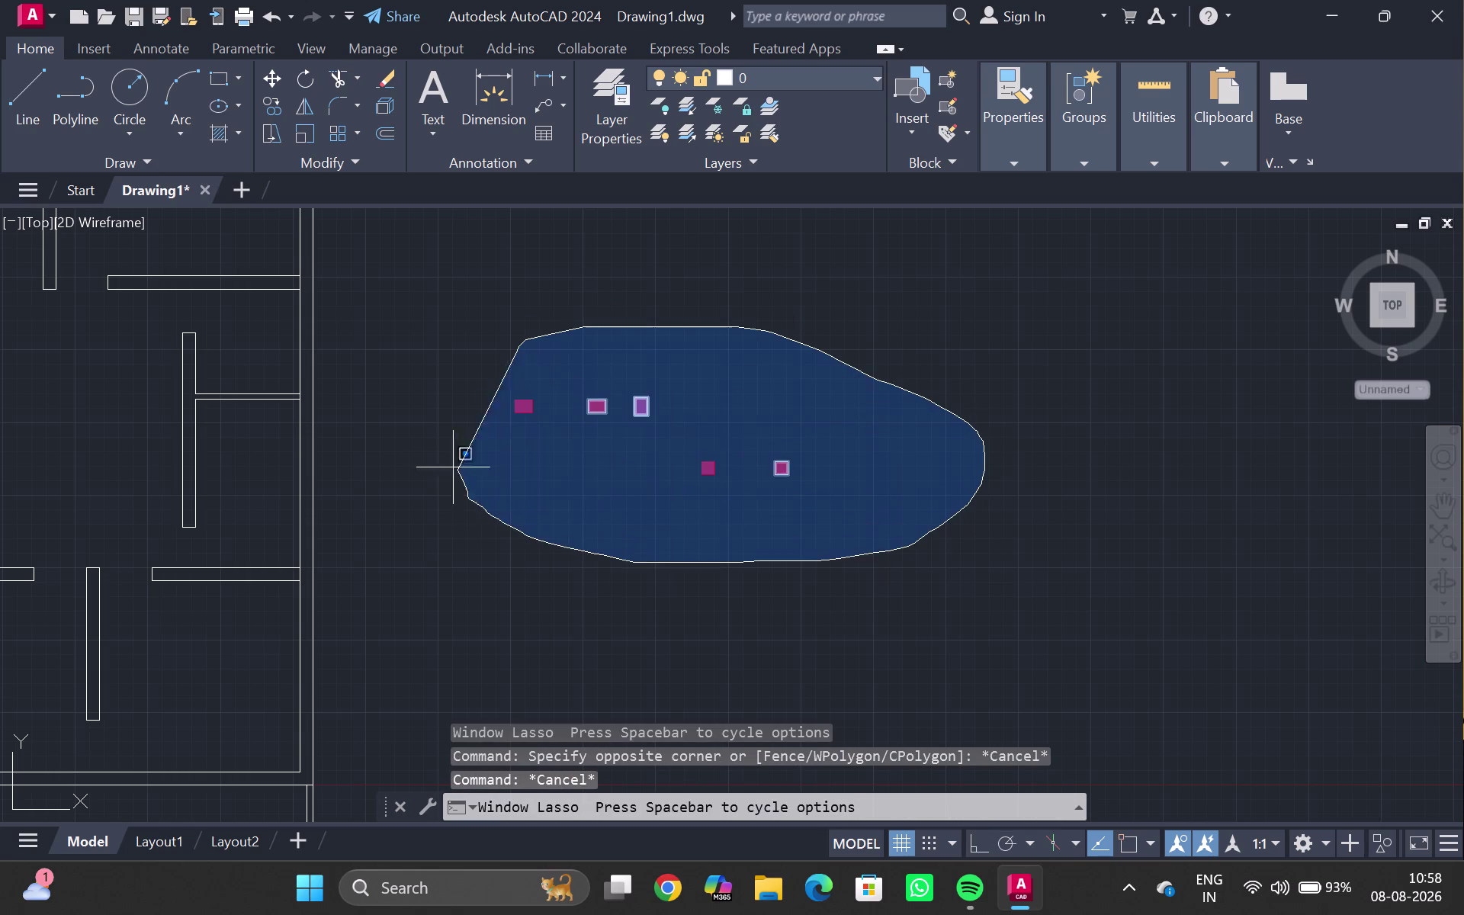
drag(443, 462, 437, 448)
click(437, 448)
key(Delete)
key(Delete)
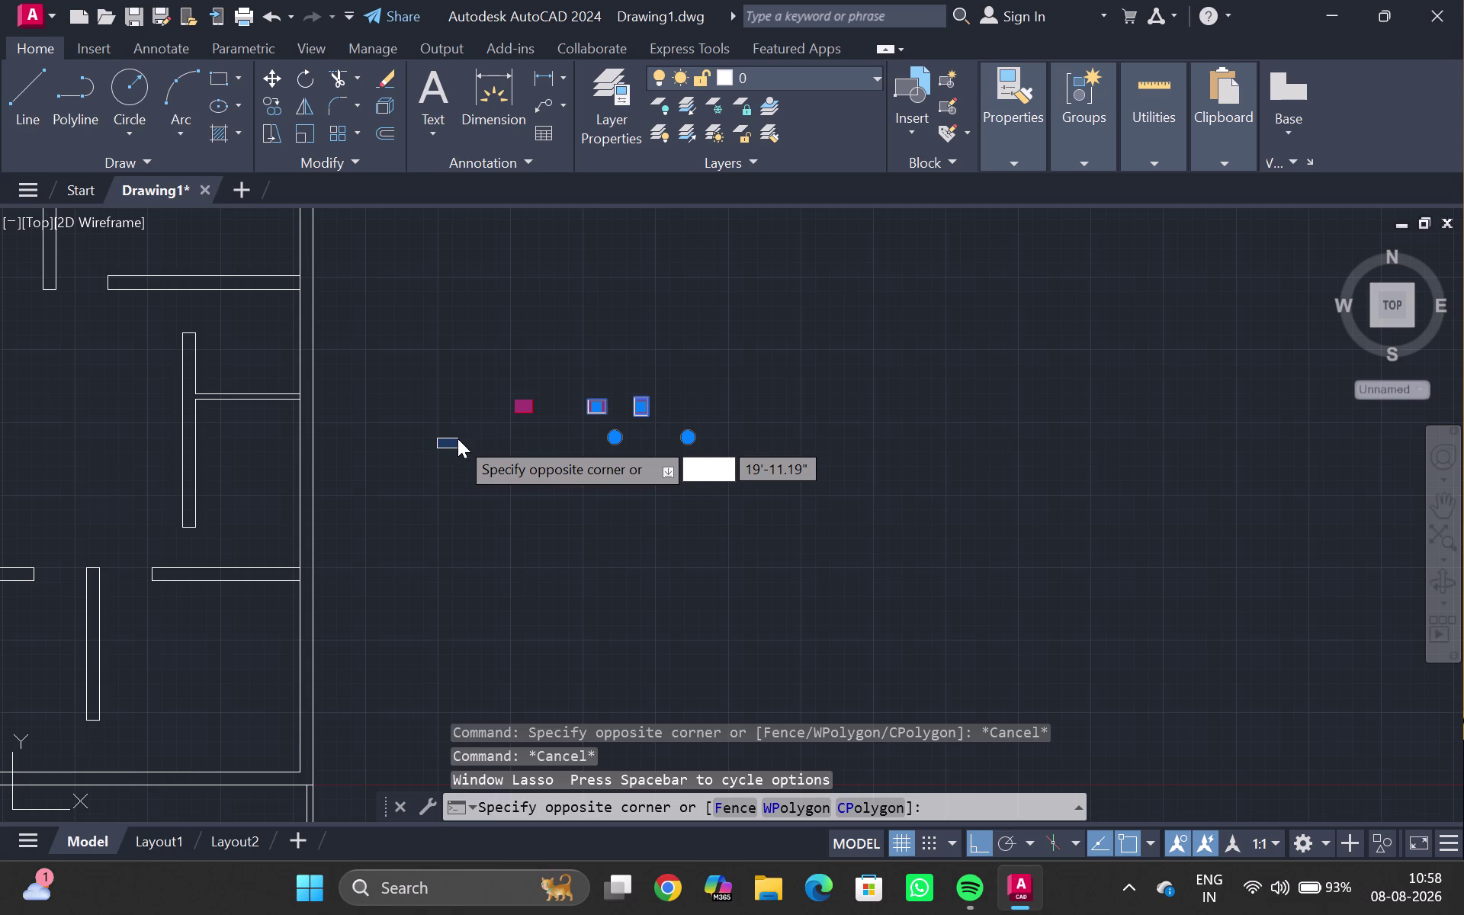
key(Delete)
key(Delete)
key(Delete)
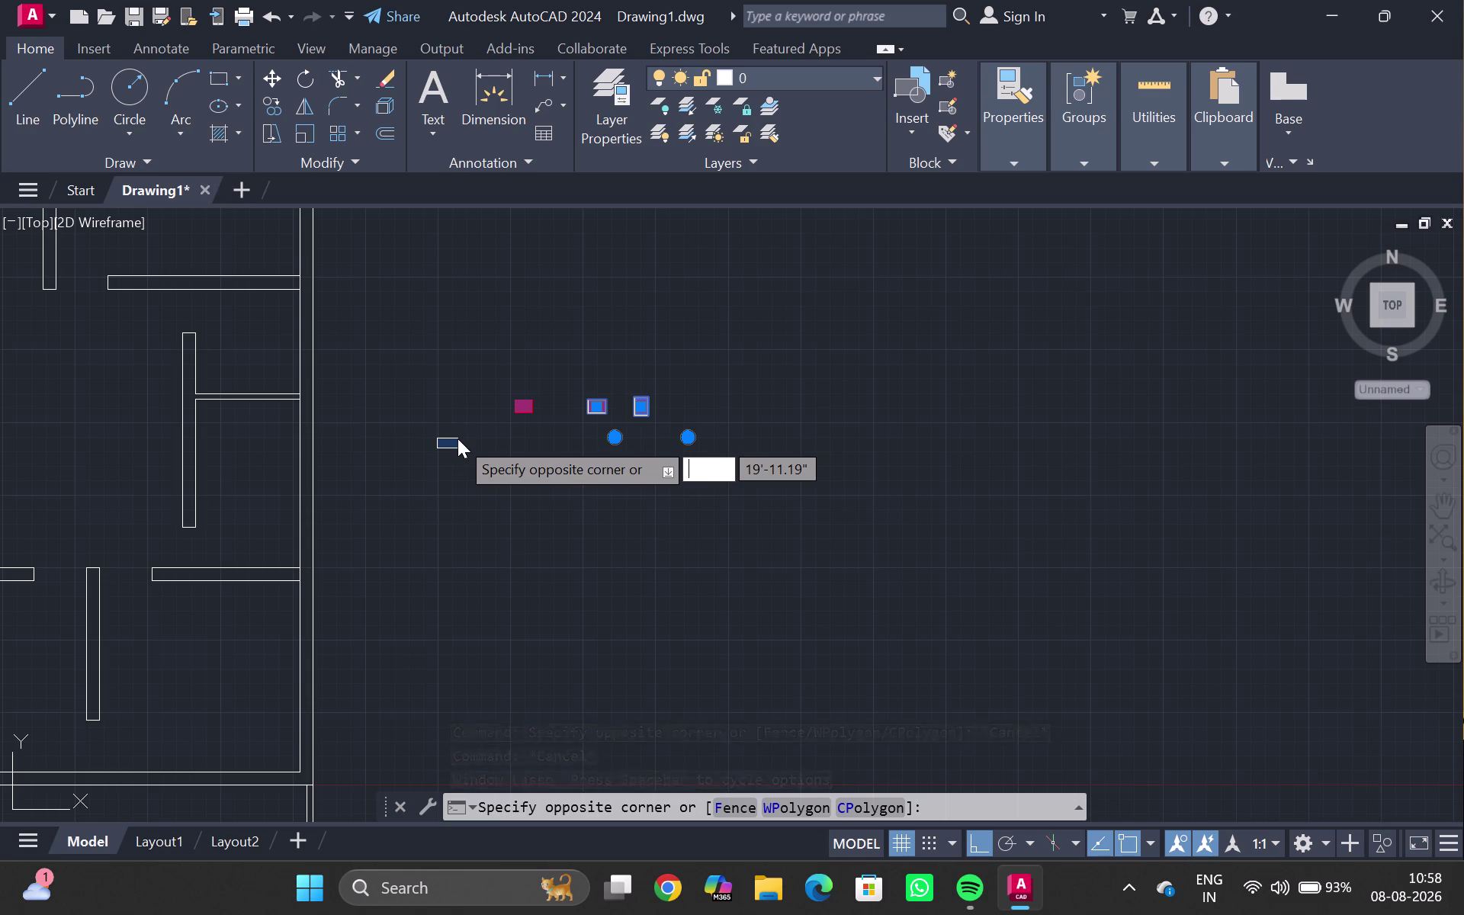
key(Escape)
key(Delete)
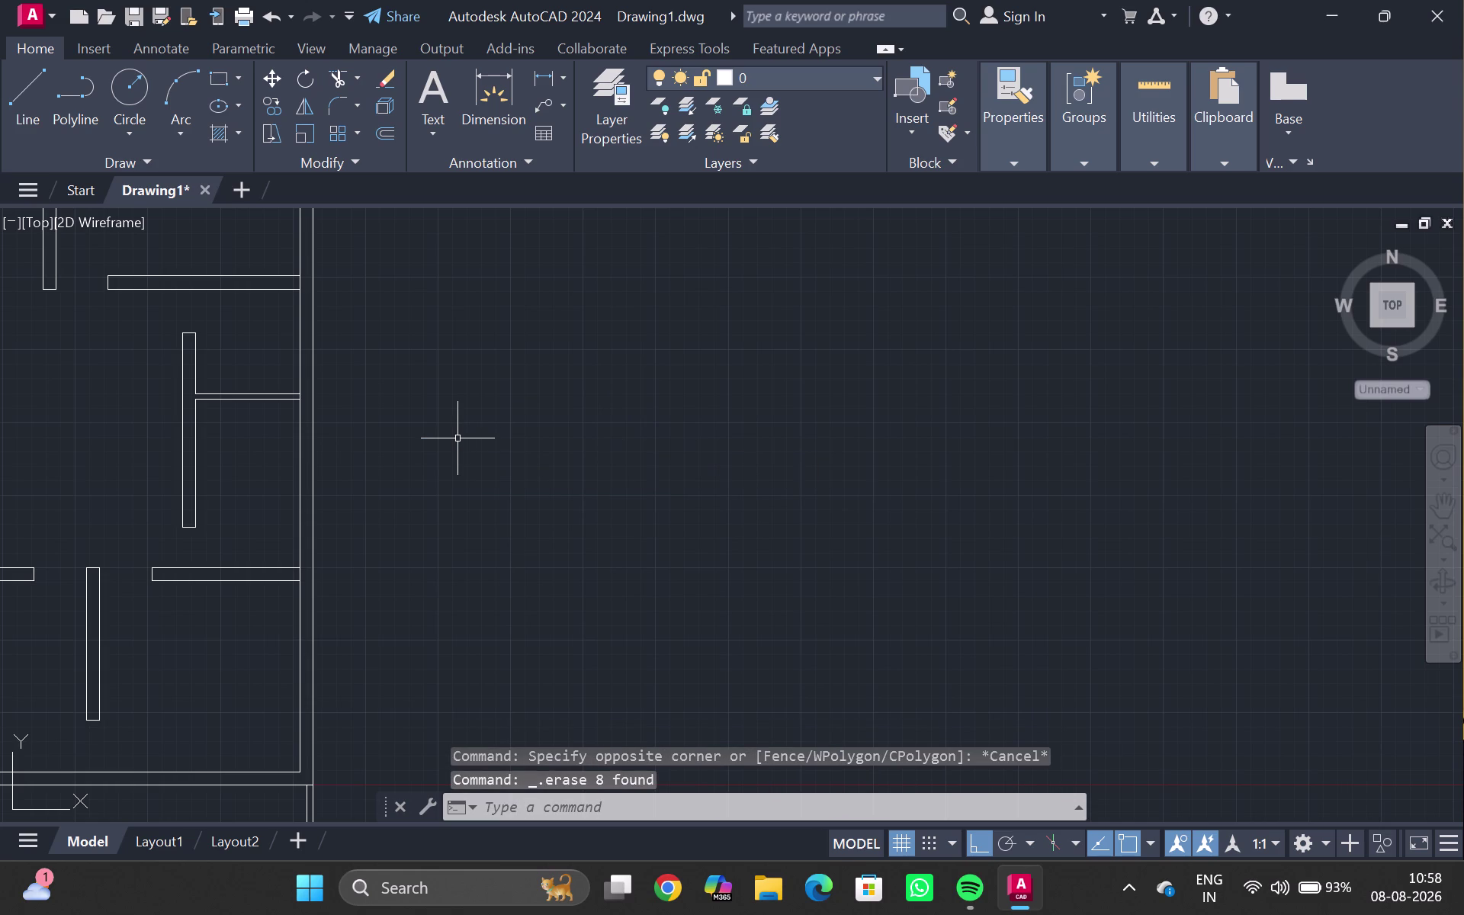
scroll(down, 3)
middle_click(505, 444)
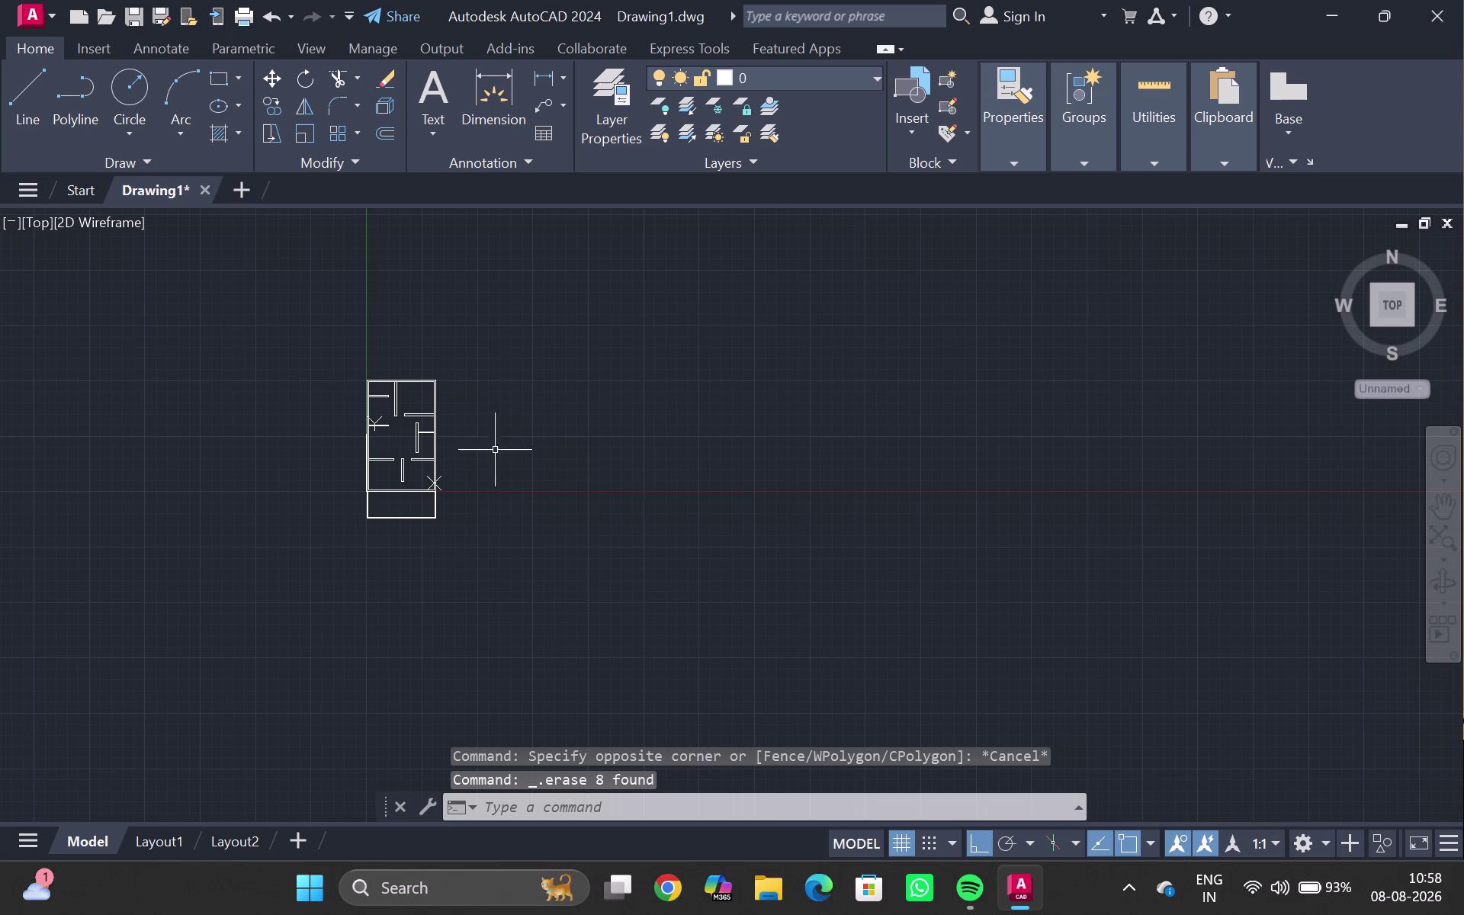
Pan the floor plan toward the left to free space on the right.
scroll(up, 3)
scroll(down, 3)
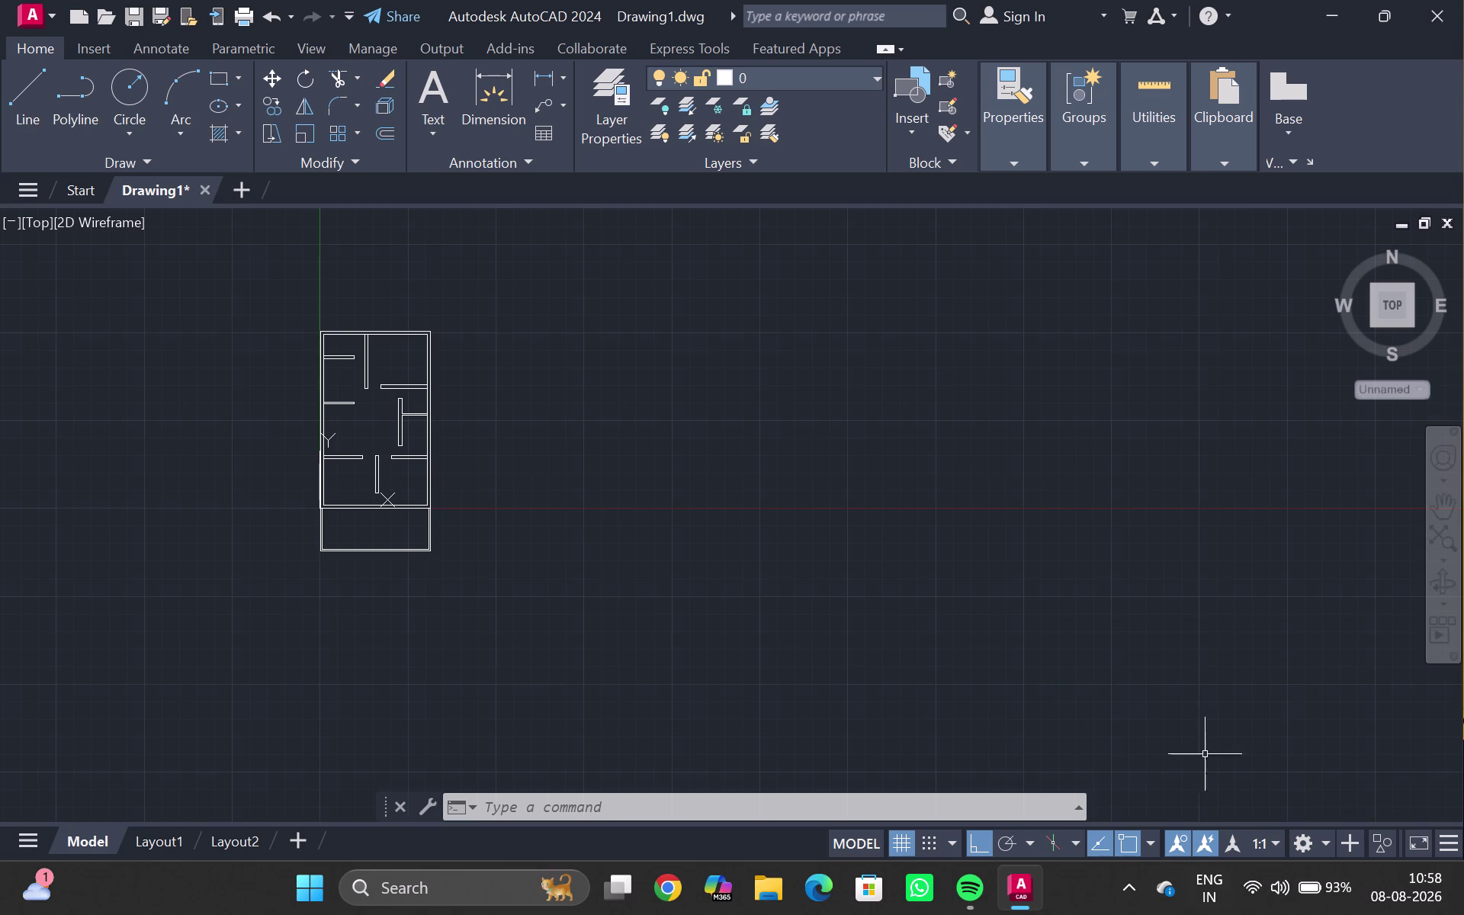
click(660, 371)
double_click(640, 437)
key(Escape)
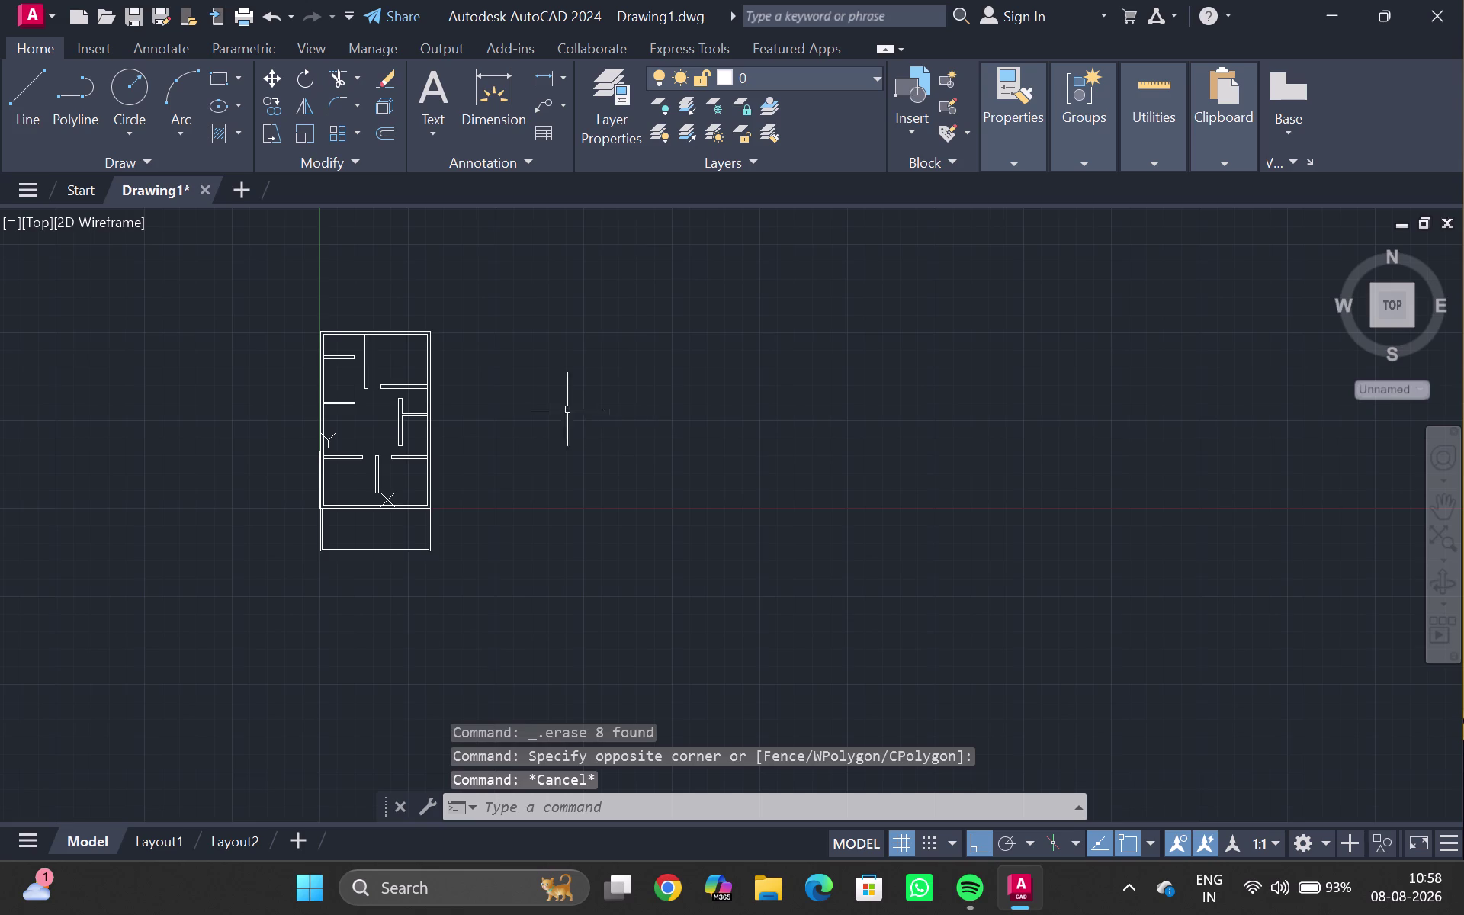
scroll(up, 3)
scroll(down, 3)
scroll(up, 3)
middle_drag(578, 410, 474, 469)
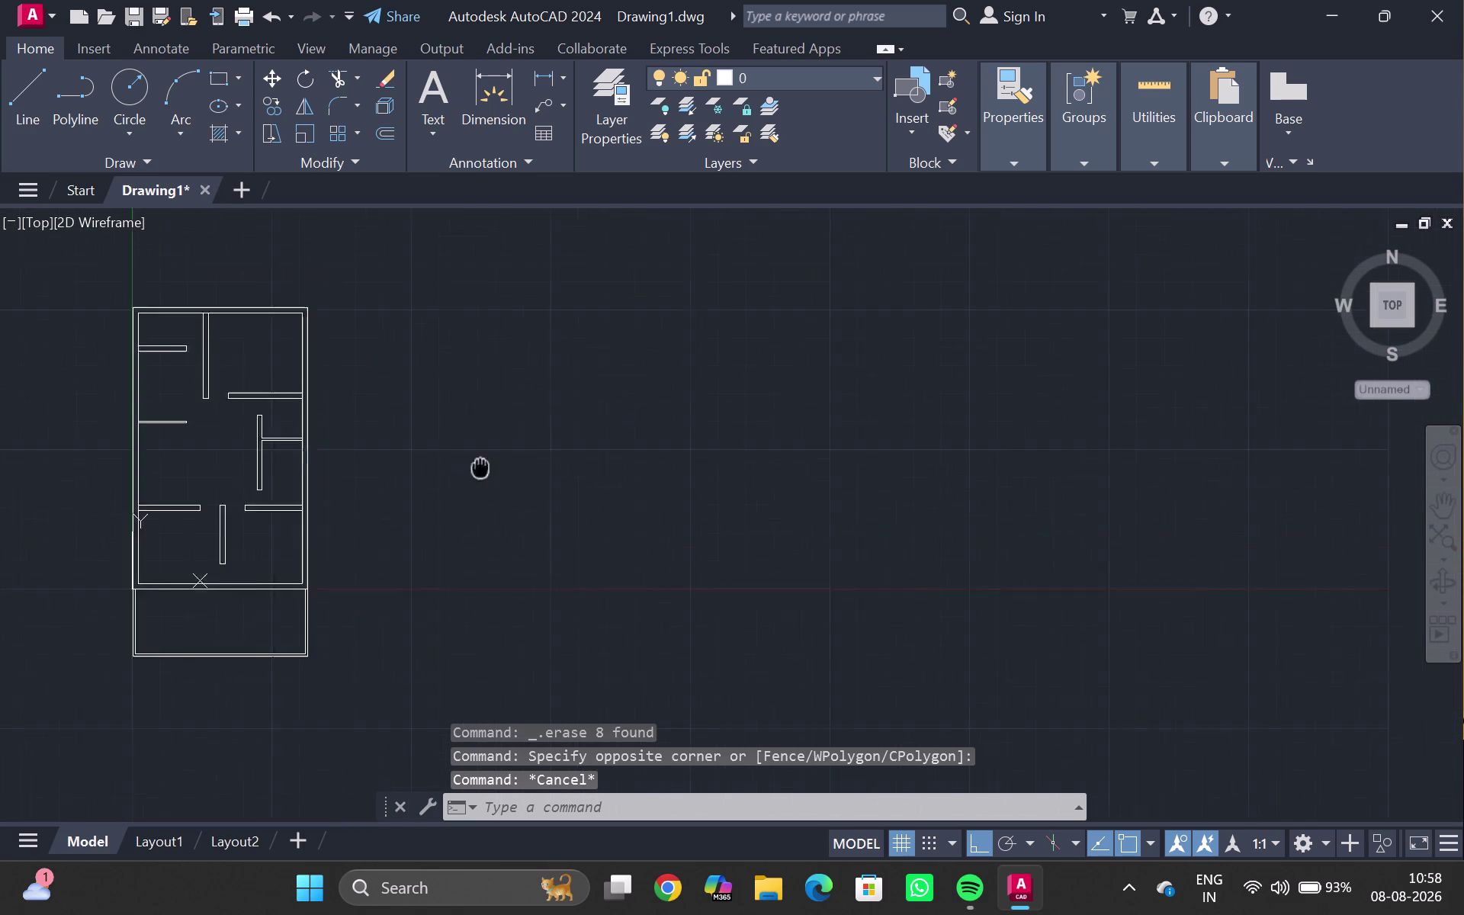
middle_drag(474, 470, 469, 473)
Start a rectangle with REC, placing its first corner right of the plan and entering its size.
text(re)
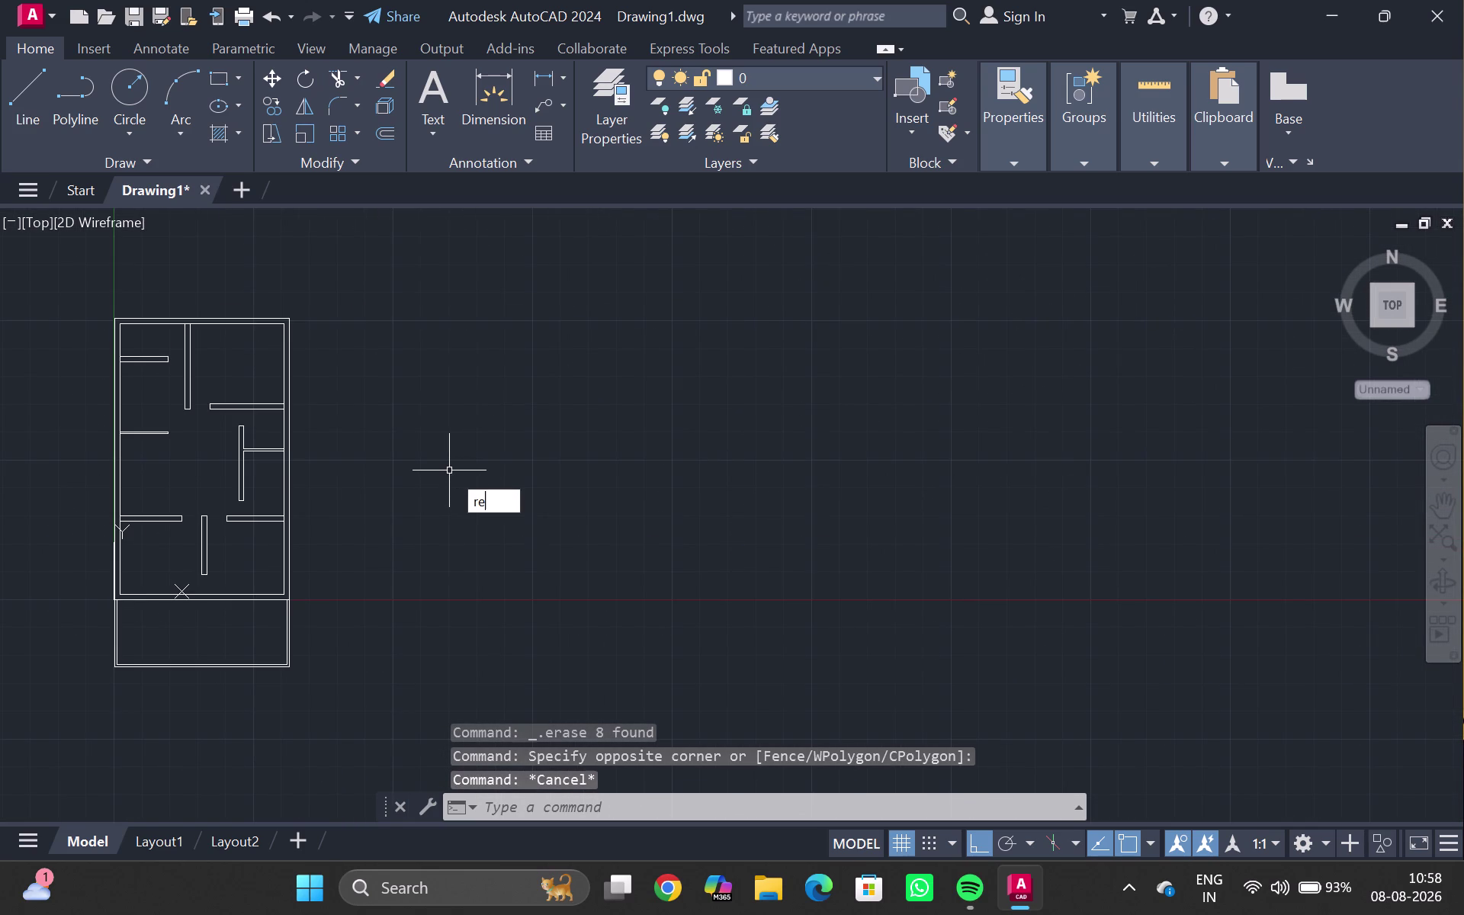
key(c)
key(Return)
click(450, 469)
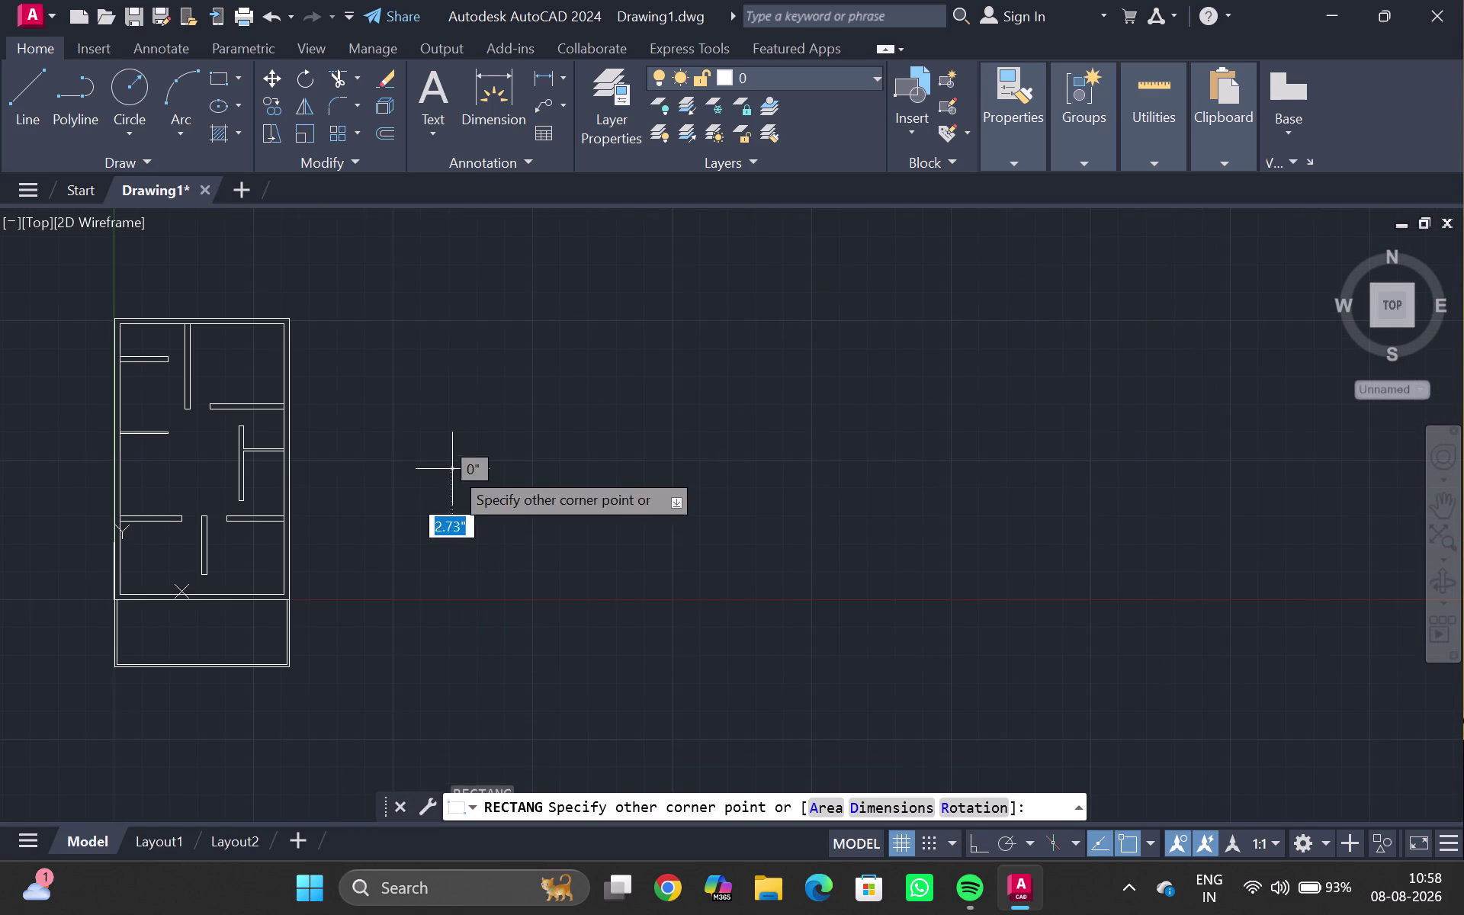
text(9)
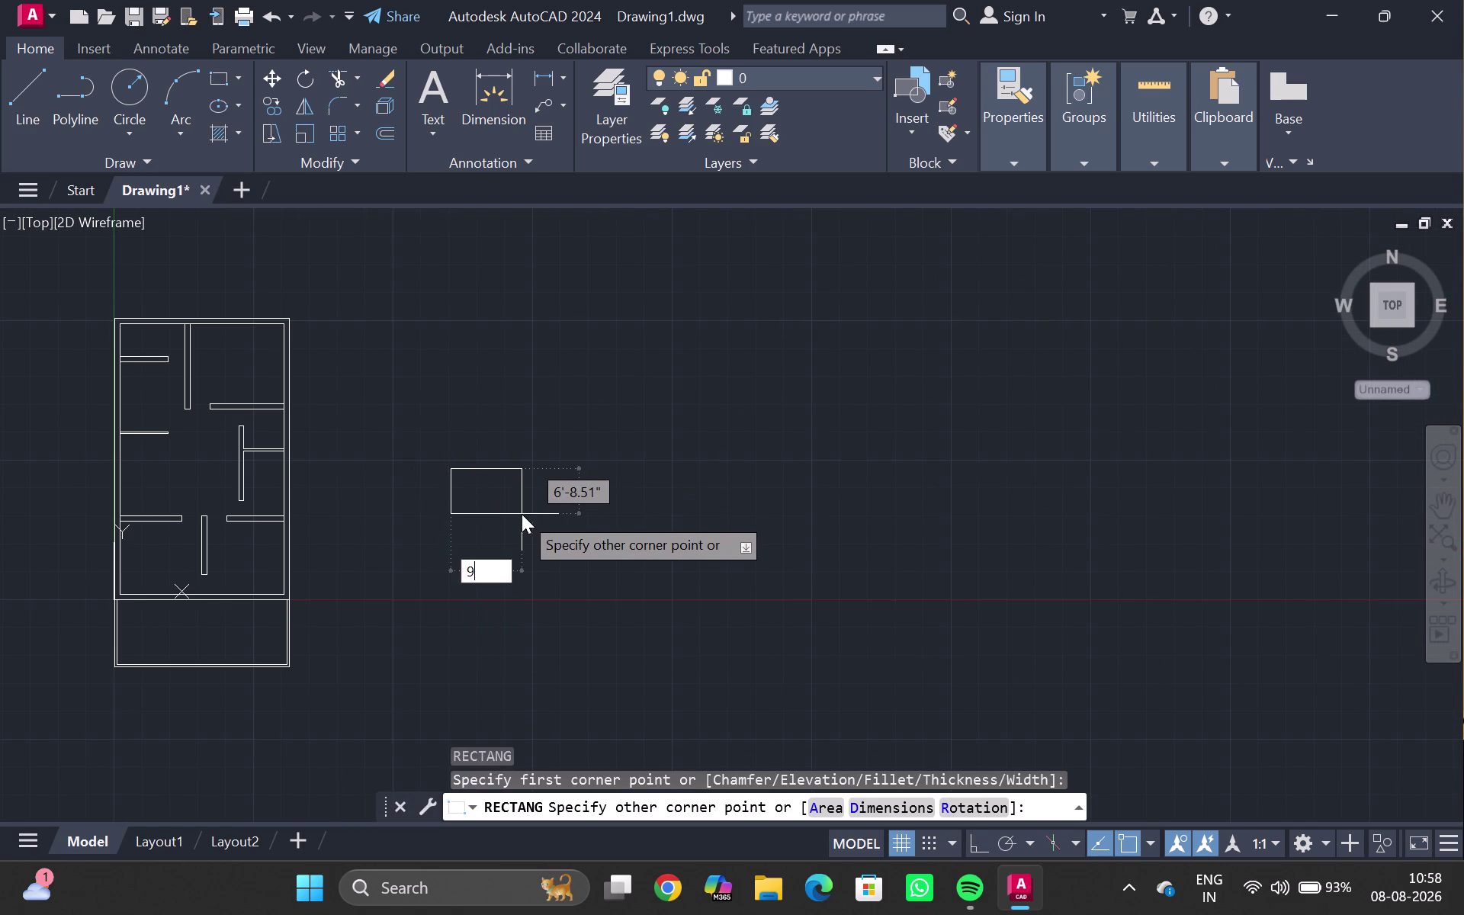